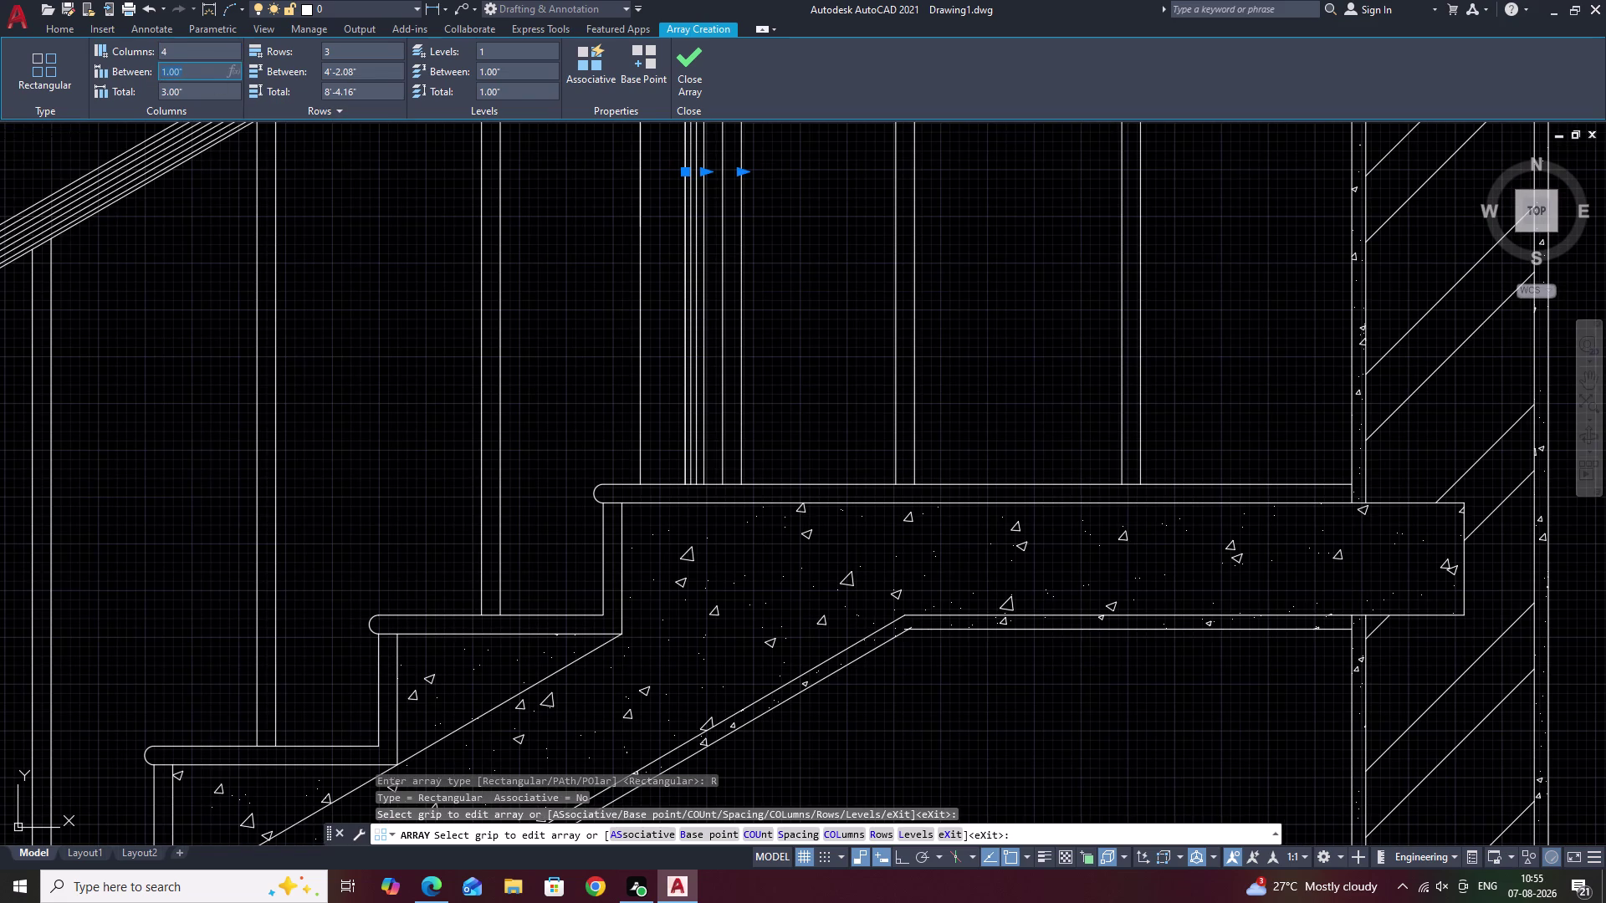
Change the baluster array to a 0.3 column spacing with nine columns.
key(BackSpace)
text(.3)
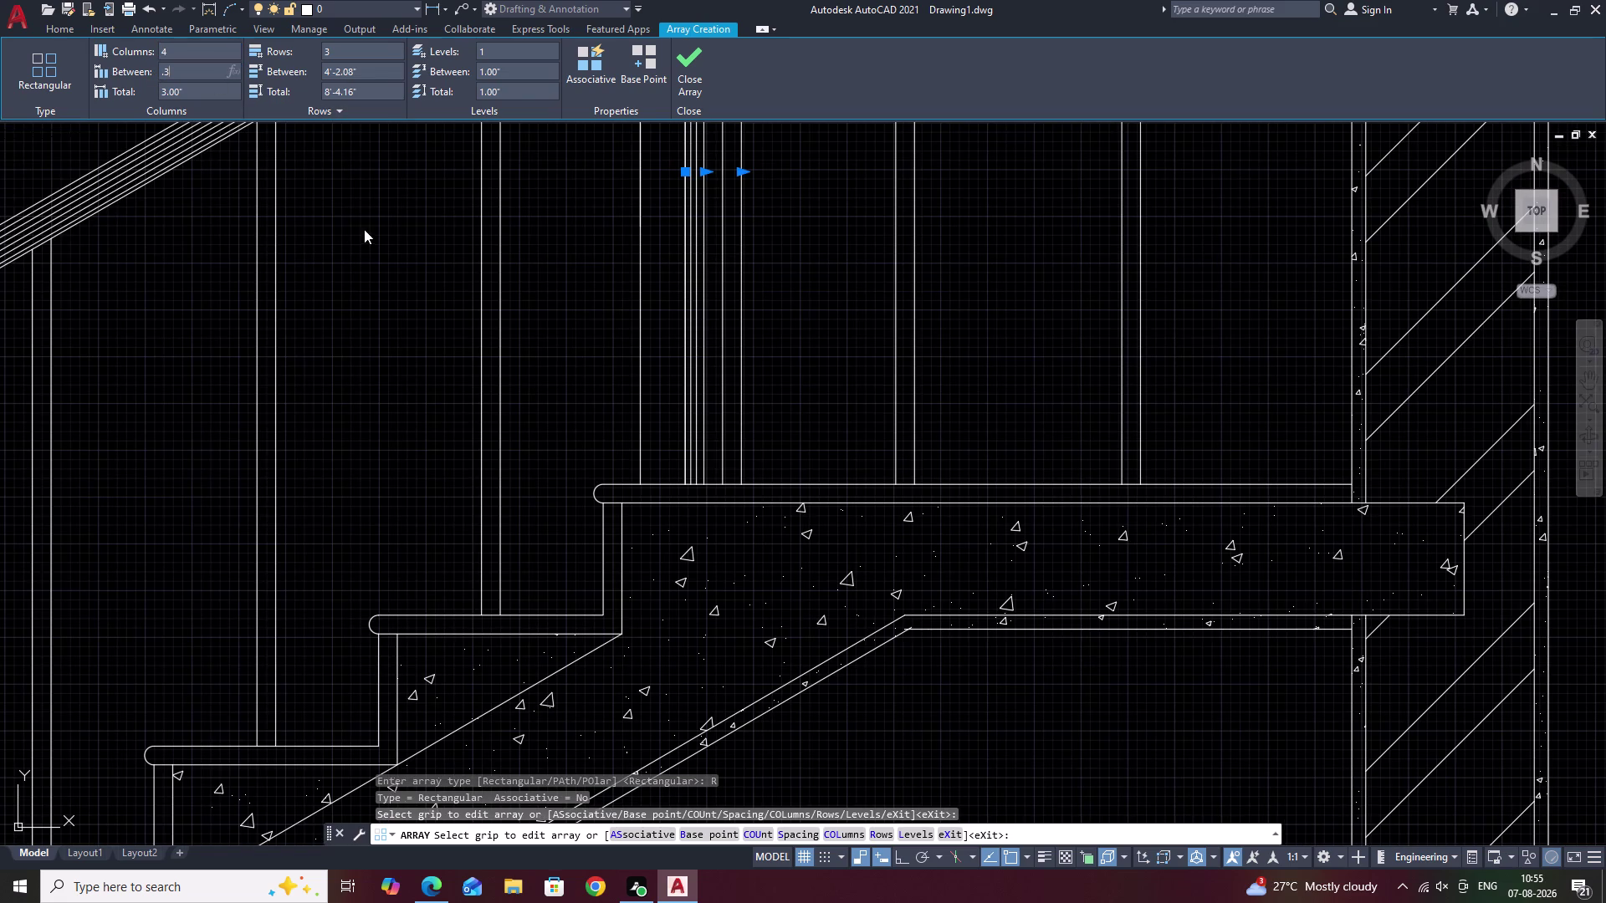
click(364, 230)
middle_drag(782, 234, 840, 331)
scroll(up, 3)
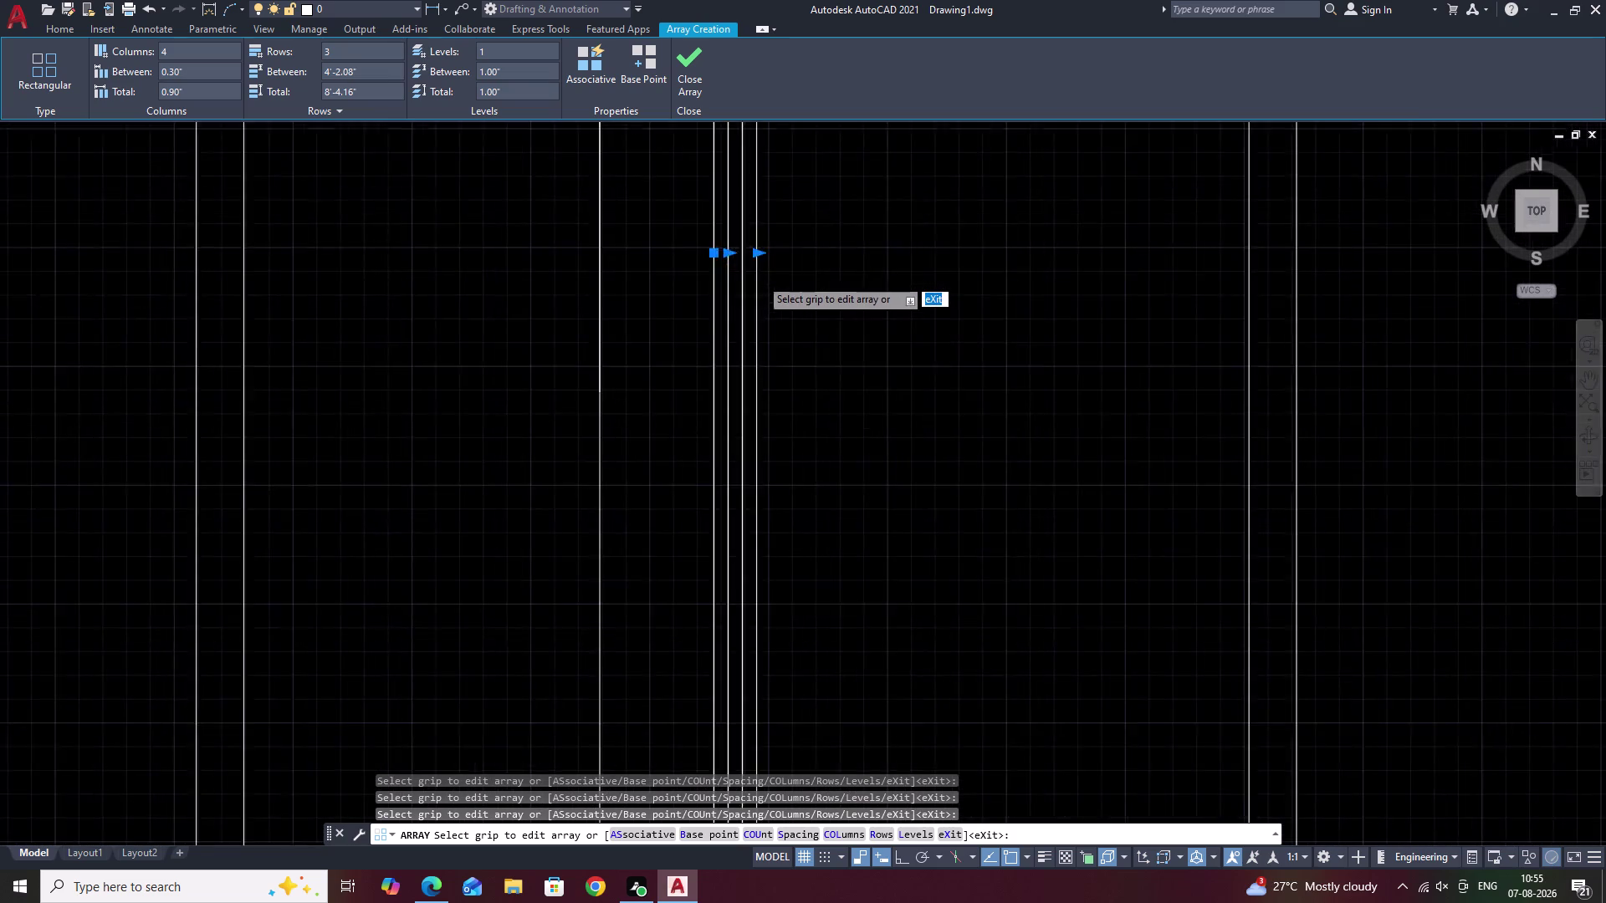
click(753, 238)
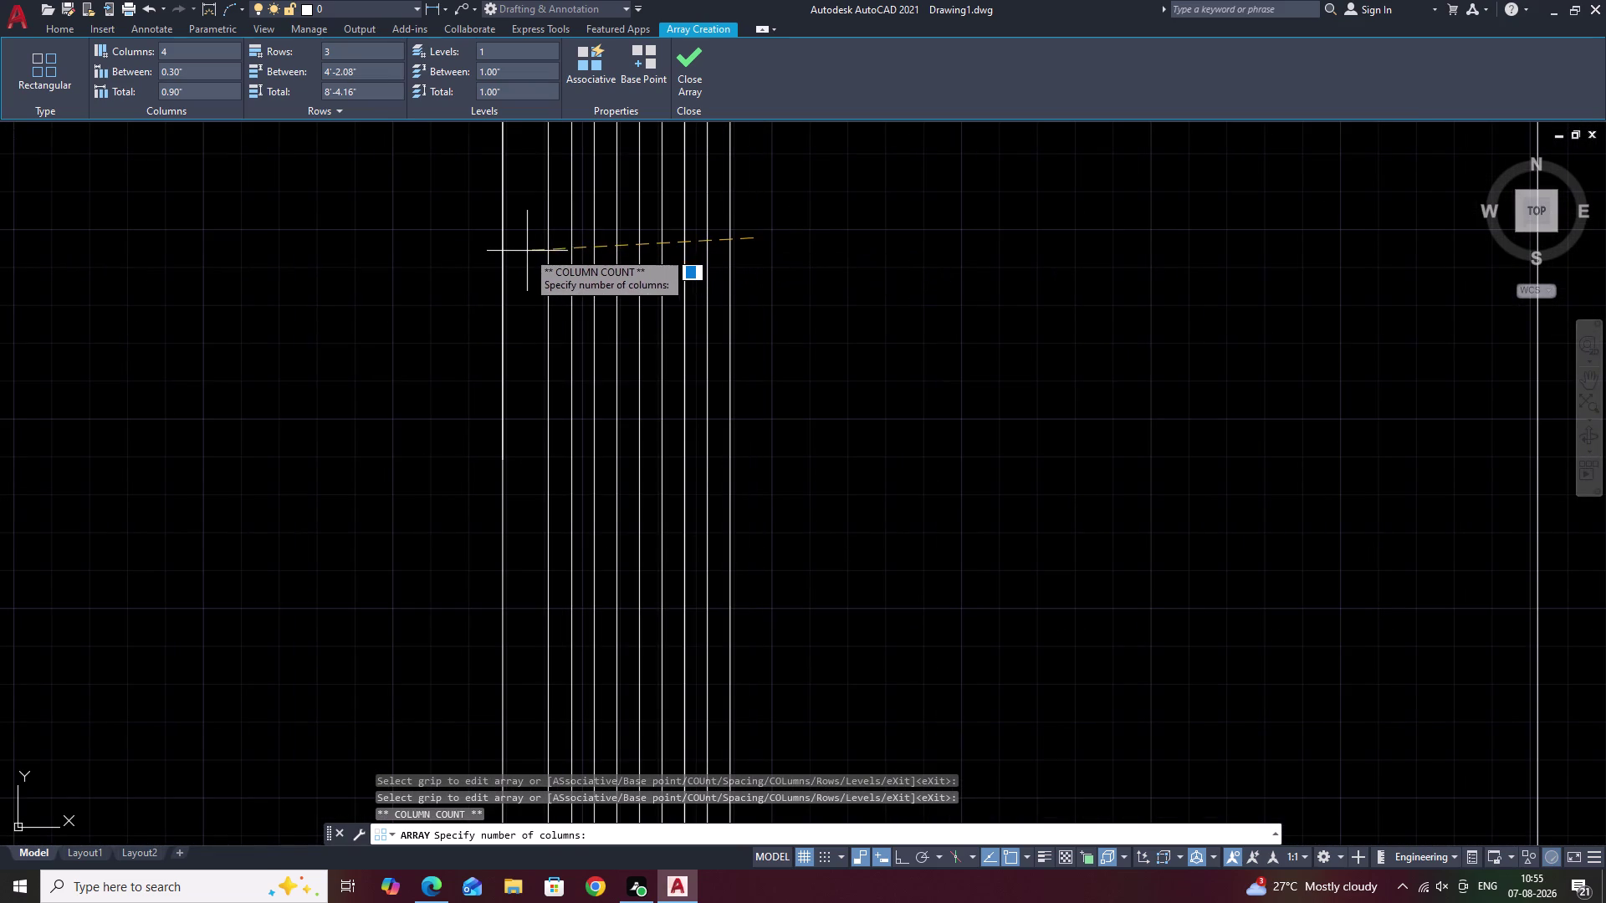
click(502, 251)
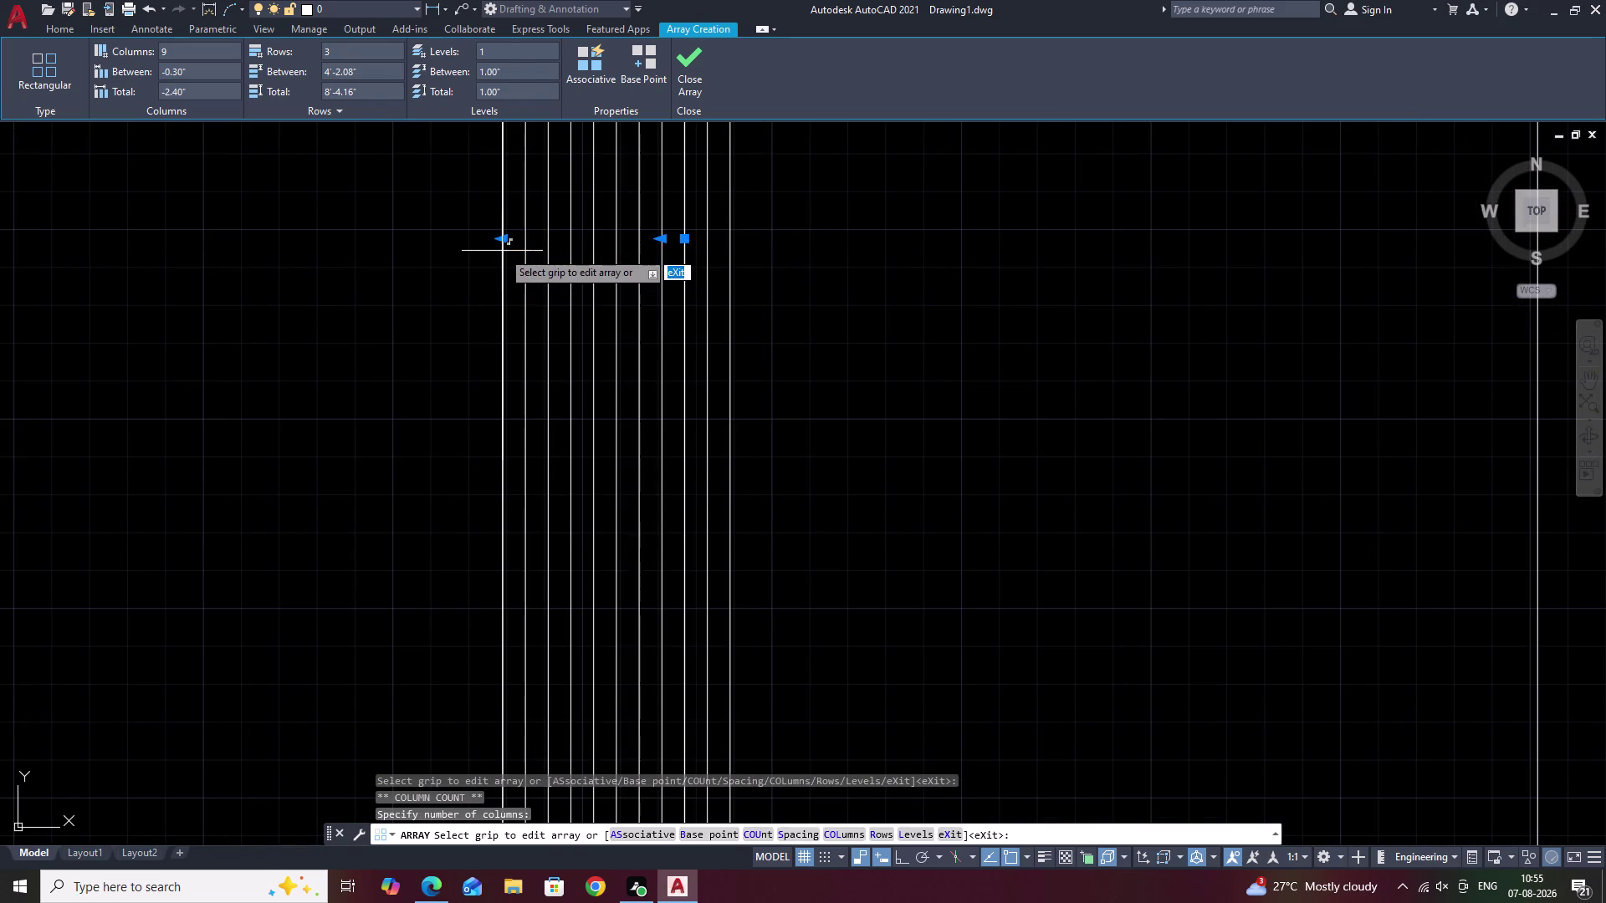
key(Escape)
Erase the stray vertical lines above the staircase with E.
scroll(down, 3)
middle_drag(864, 334, 891, 401)
middle_drag(919, 230, 917, 333)
drag(918, 212, 851, 333)
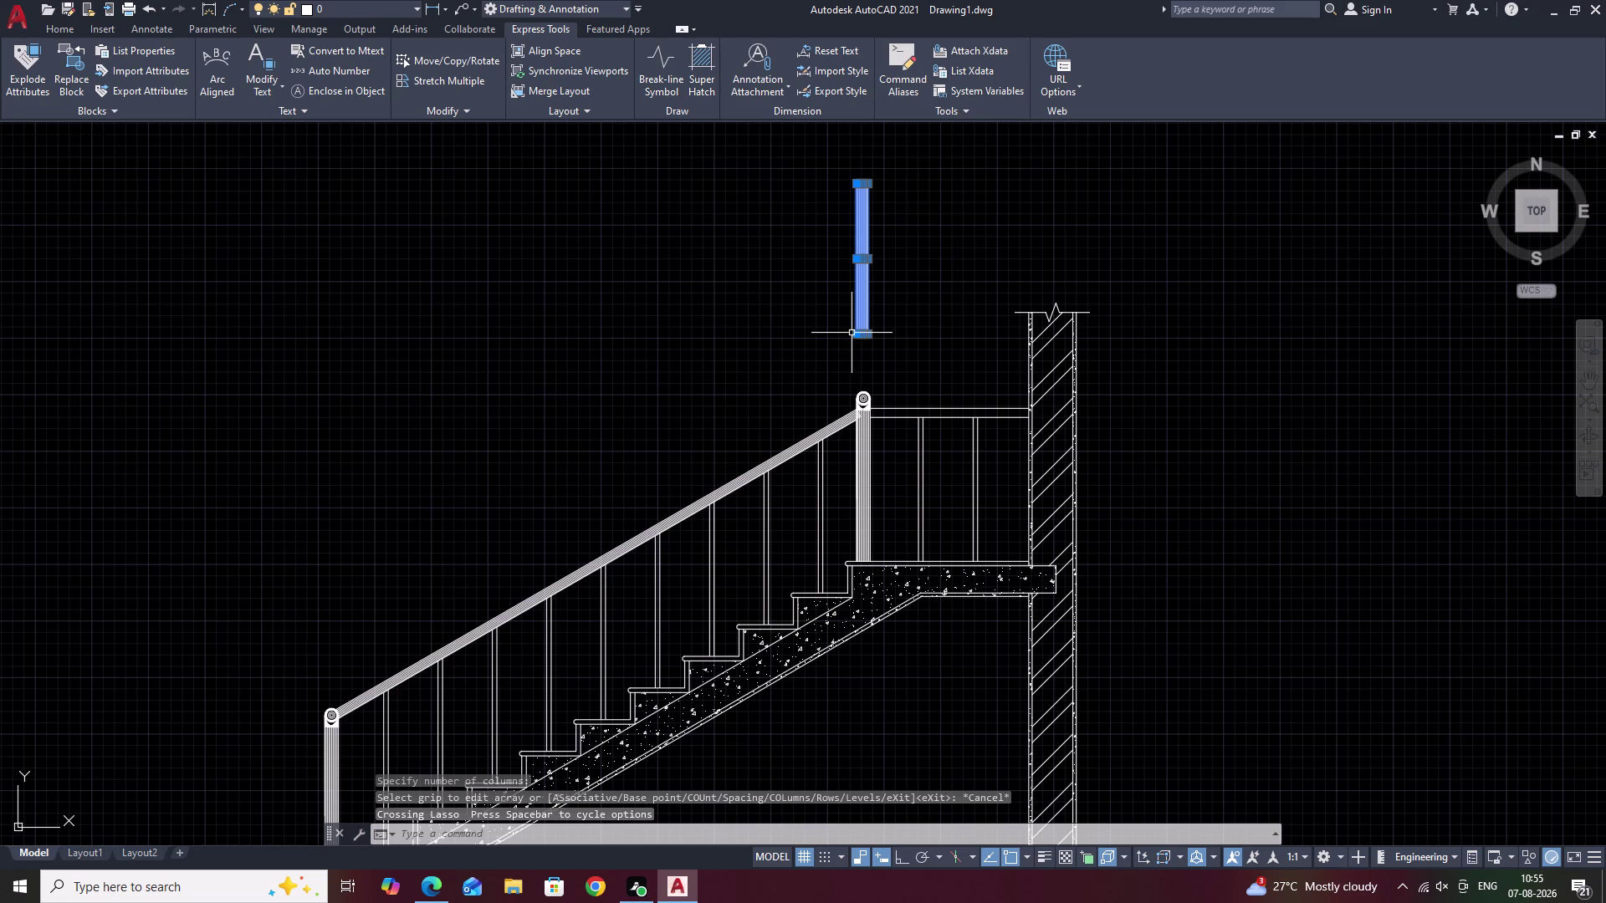
text(E)
key(space)
middle_drag(883, 560, 971, 331)
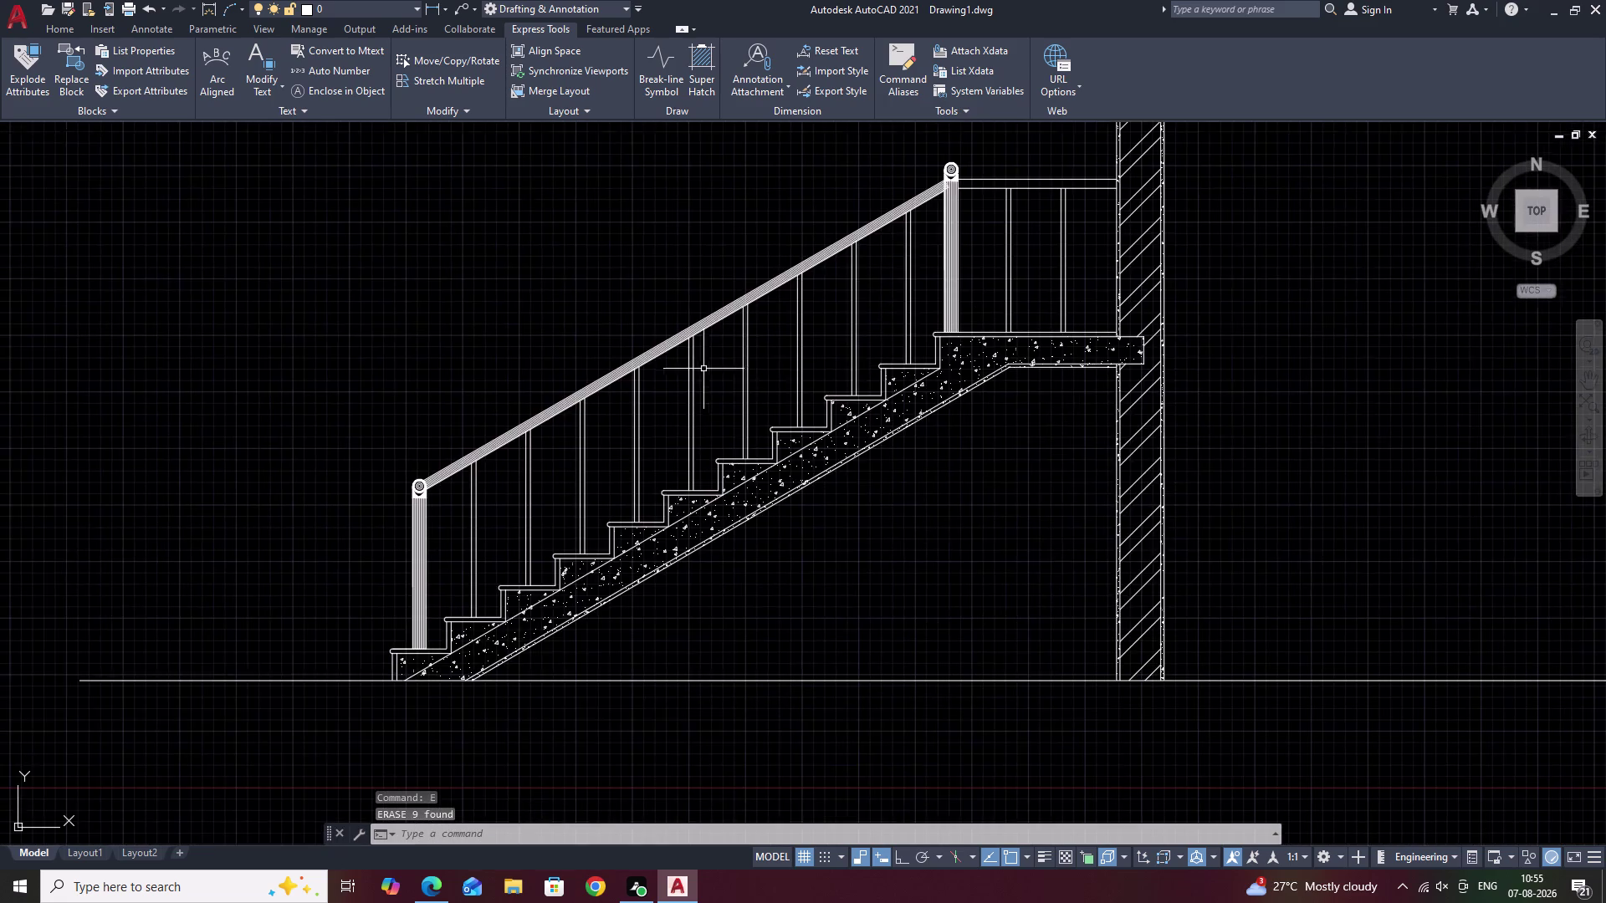
scroll(up, 3)
middle_drag(734, 401, 955, 278)
middle_drag(660, 426, 871, 320)
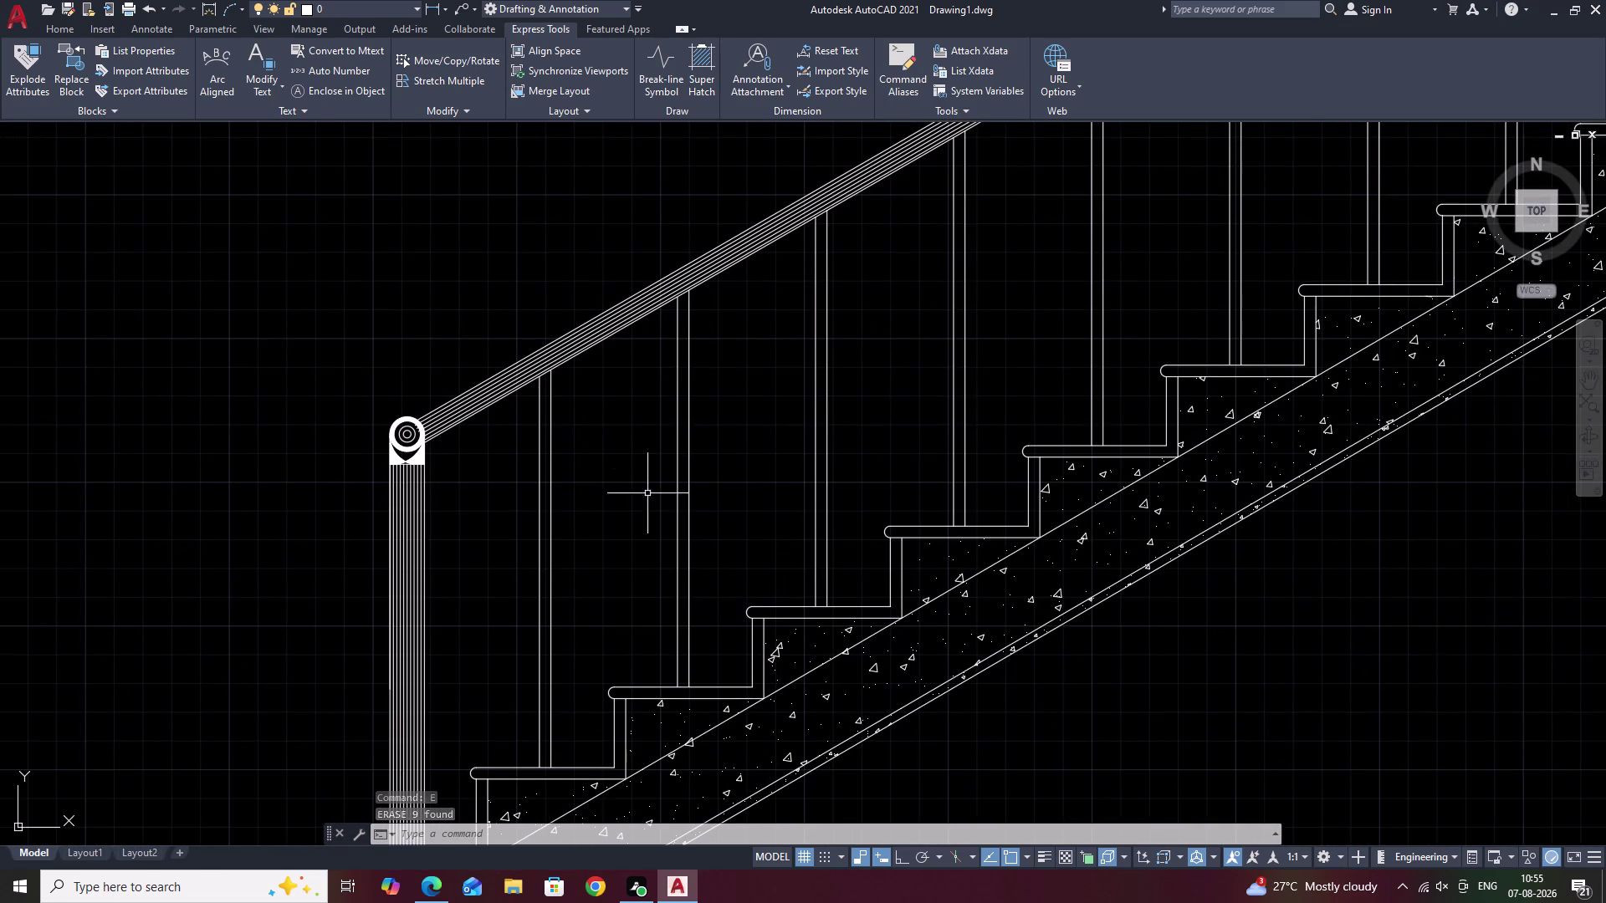
middle_drag(647, 494, 761, 430)
scroll(down, 3)
middle_drag(1030, 582, 821, 606)
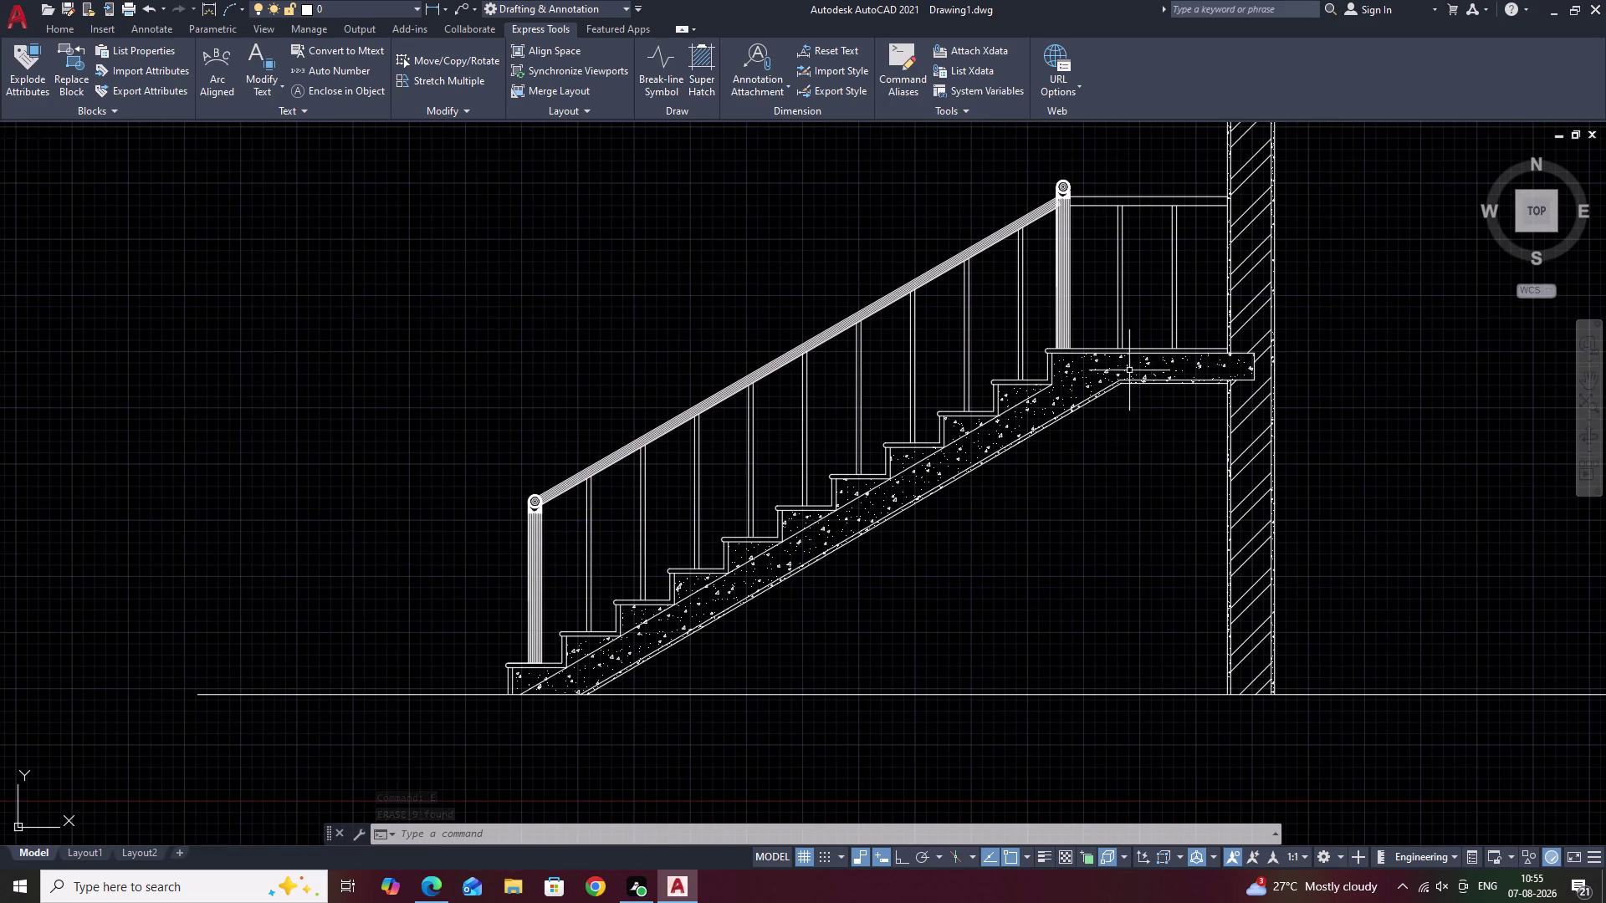
middle_drag(1068, 497, 1057, 587)
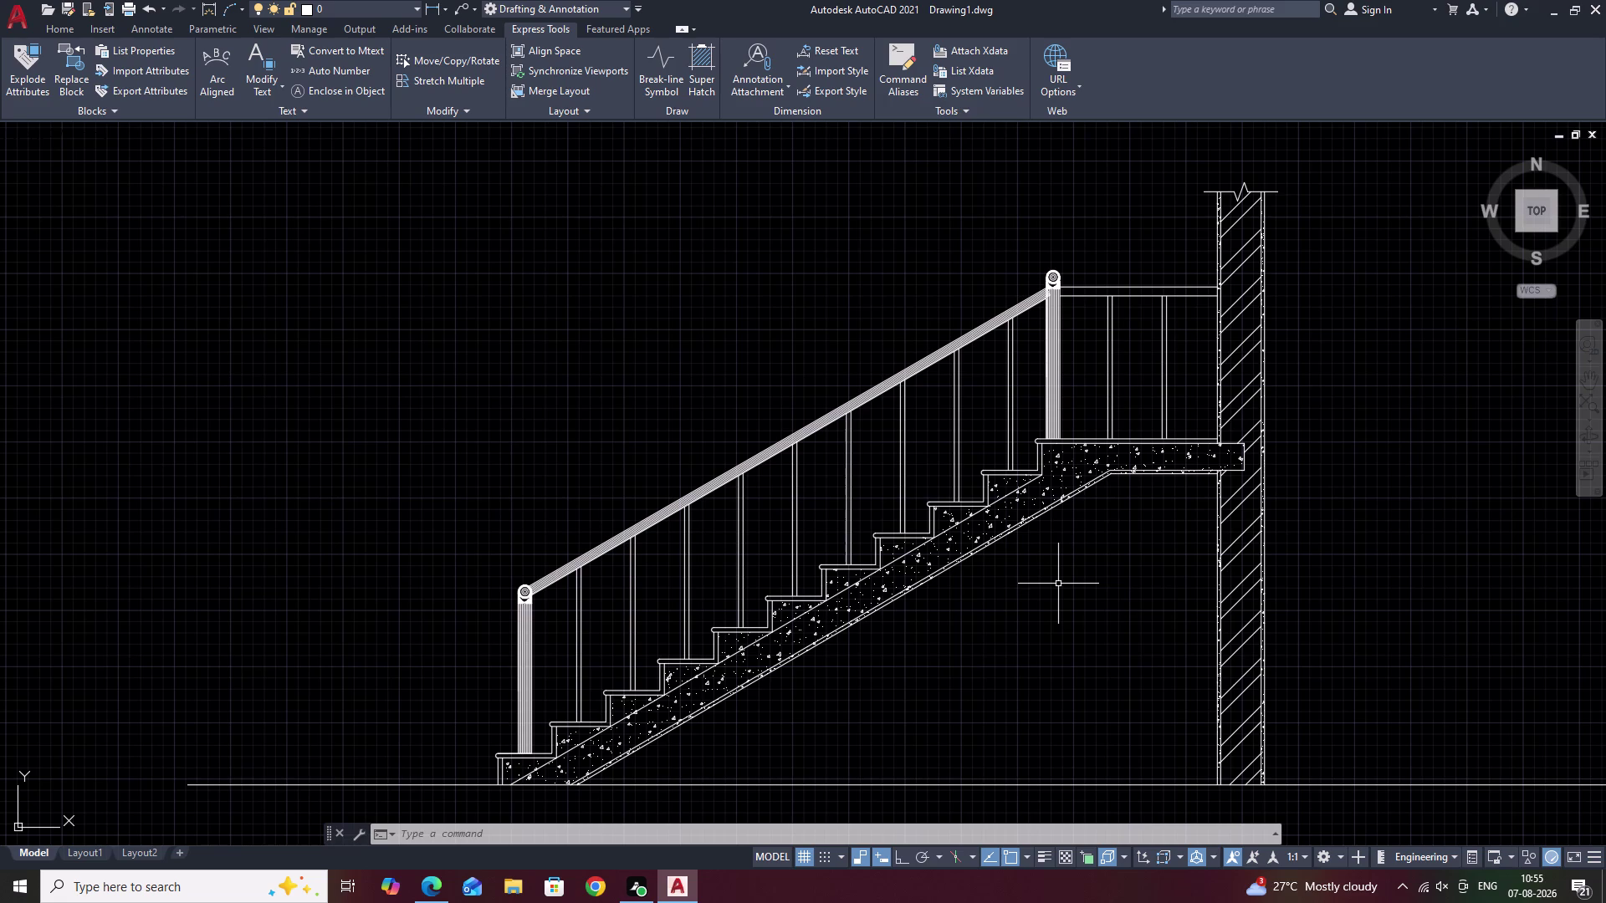
middle_drag(895, 667, 897, 631)
middle_drag(836, 515, 873, 477)
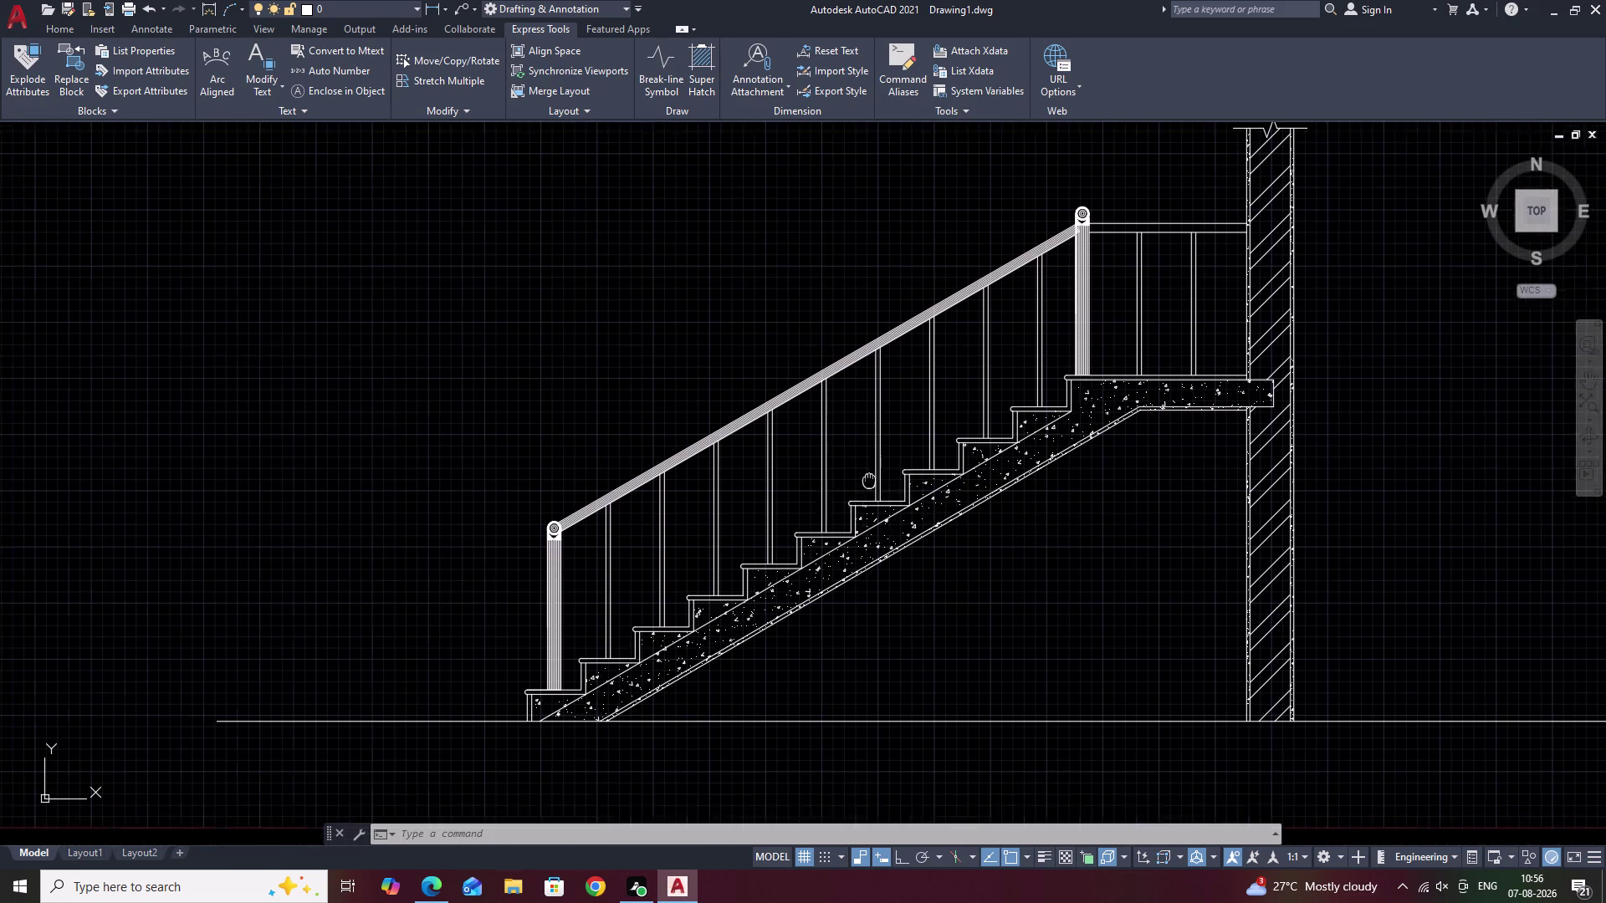
middle_drag(872, 477, 899, 445)
Start a multiline text label, then cancel it before placing.
text(T)
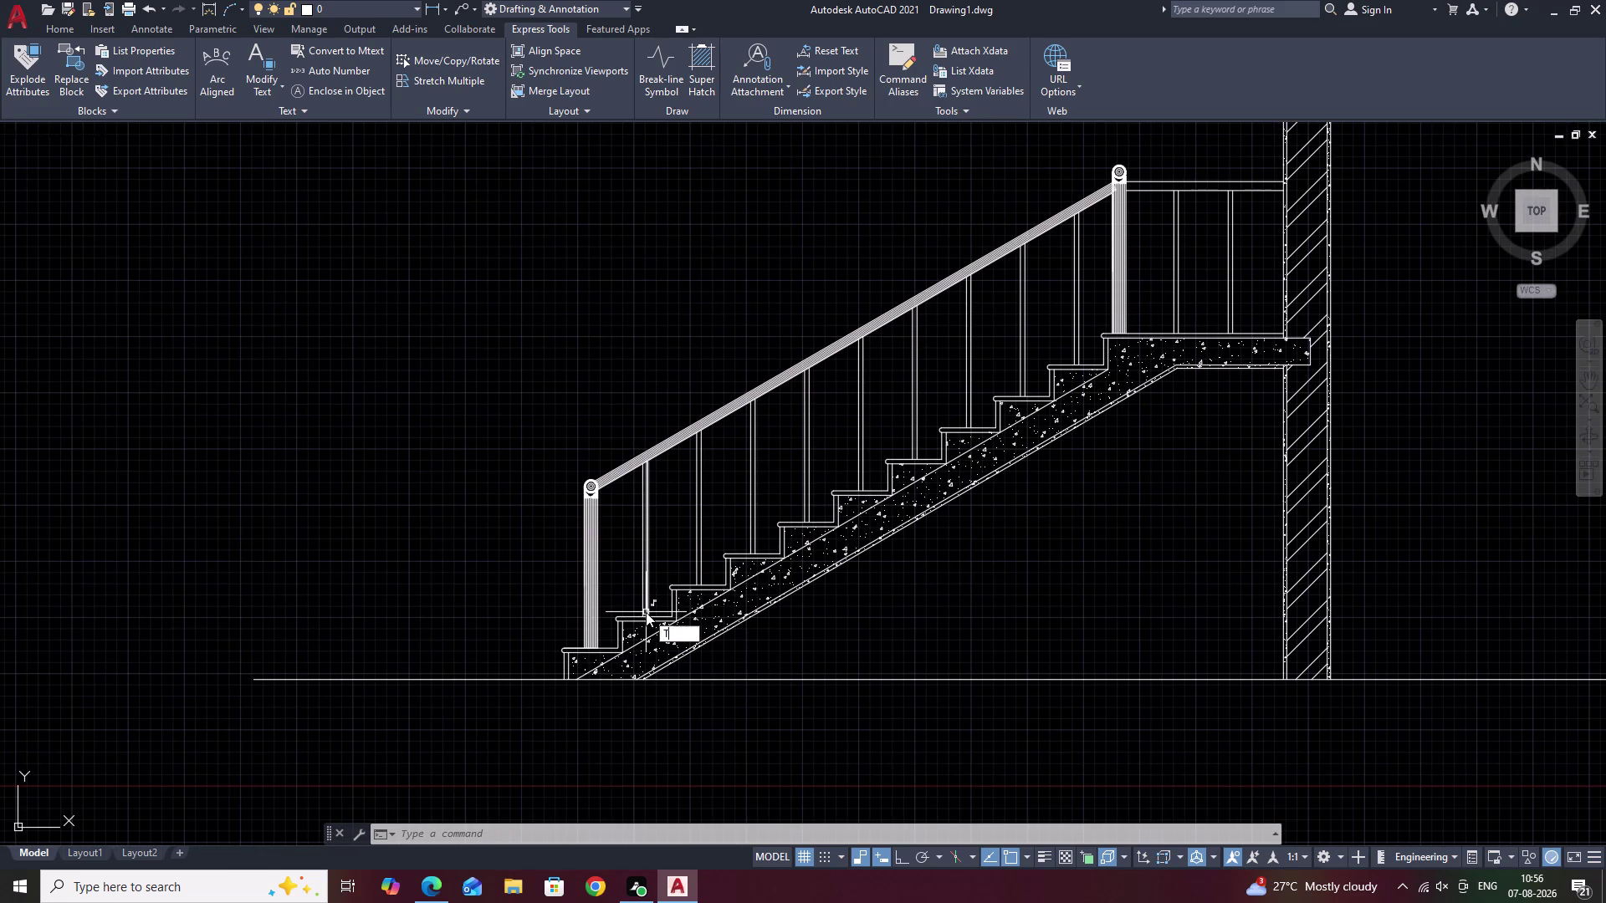
key(space)
click(334, 495)
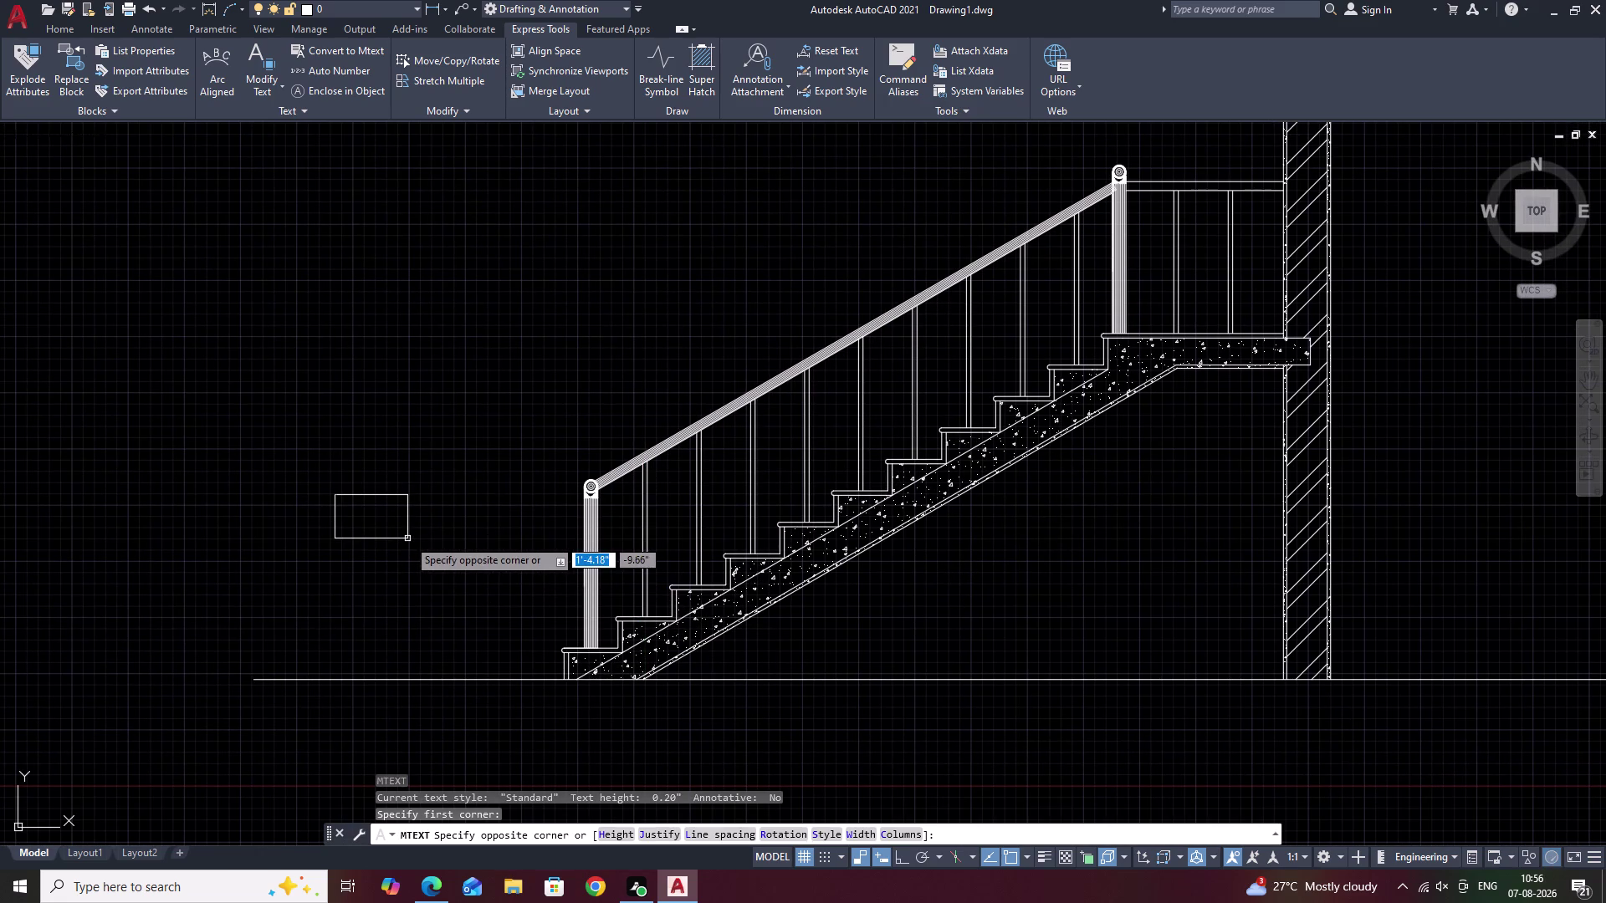
key(Escape)
Set the Standard text style height to 2 and apply it.
text(STY)
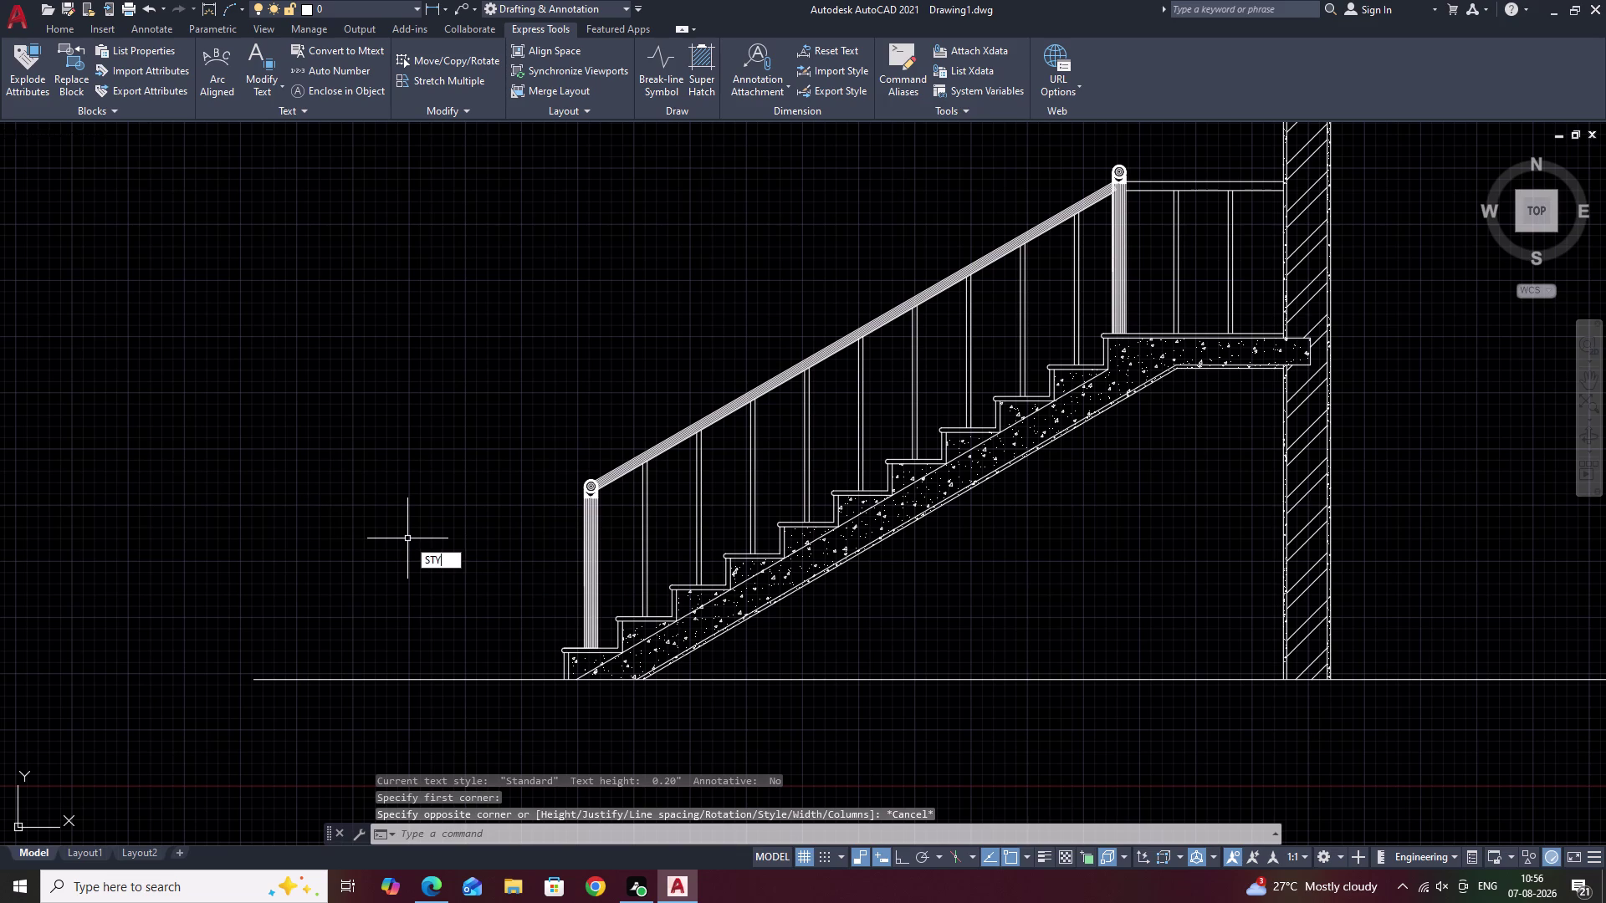
key(space)
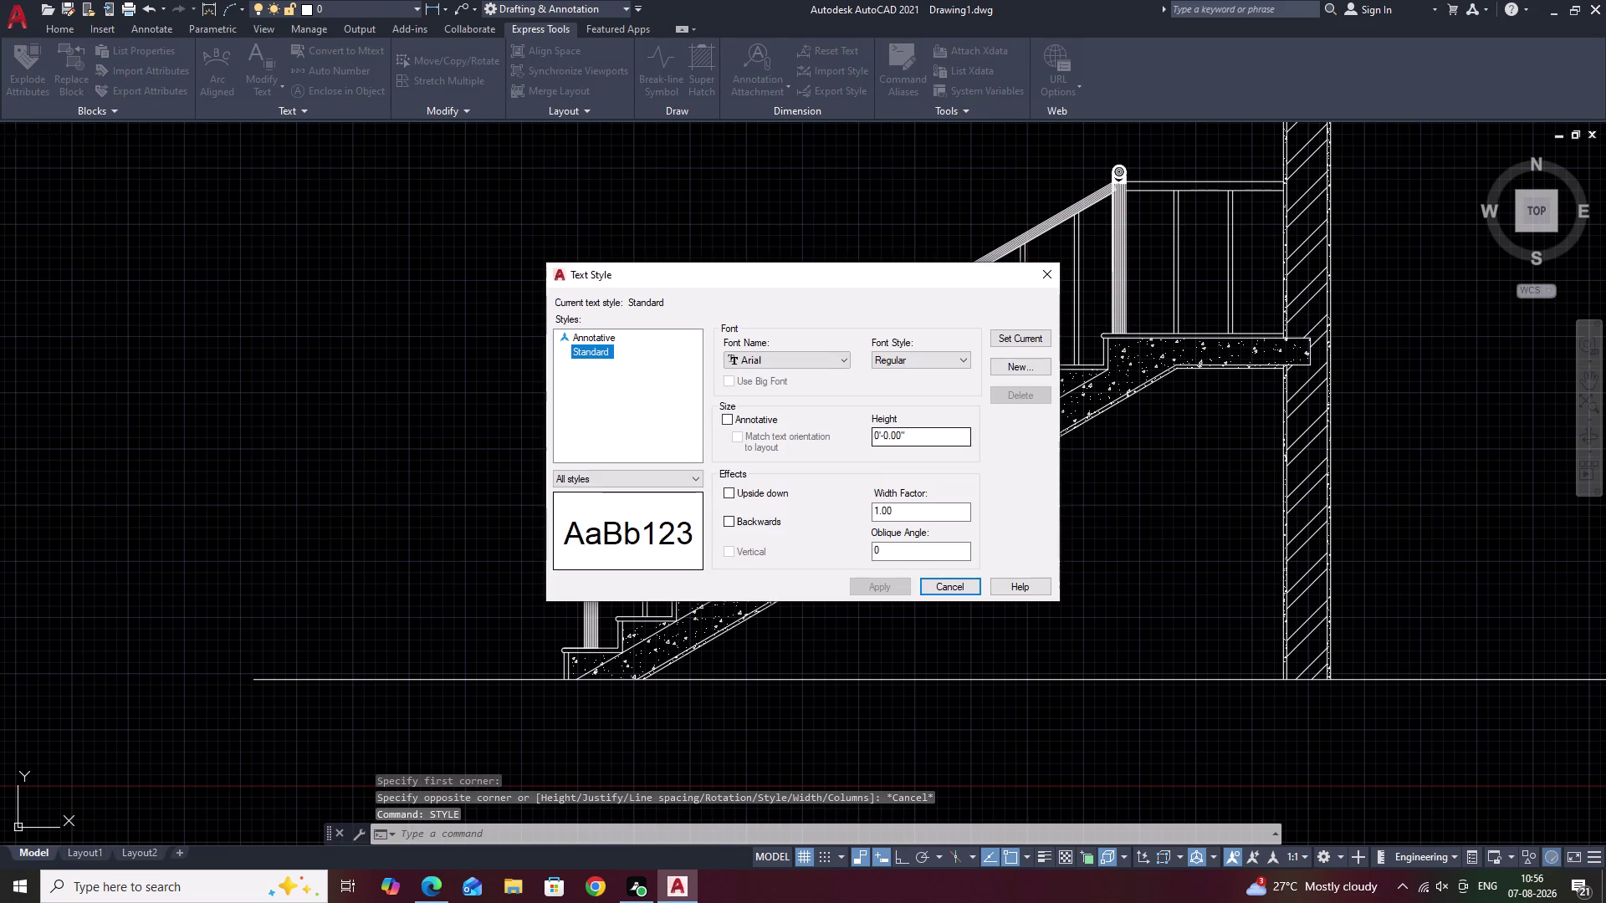
drag(911, 435, 859, 434)
click(859, 435)
key(BackSpace)
key(2)
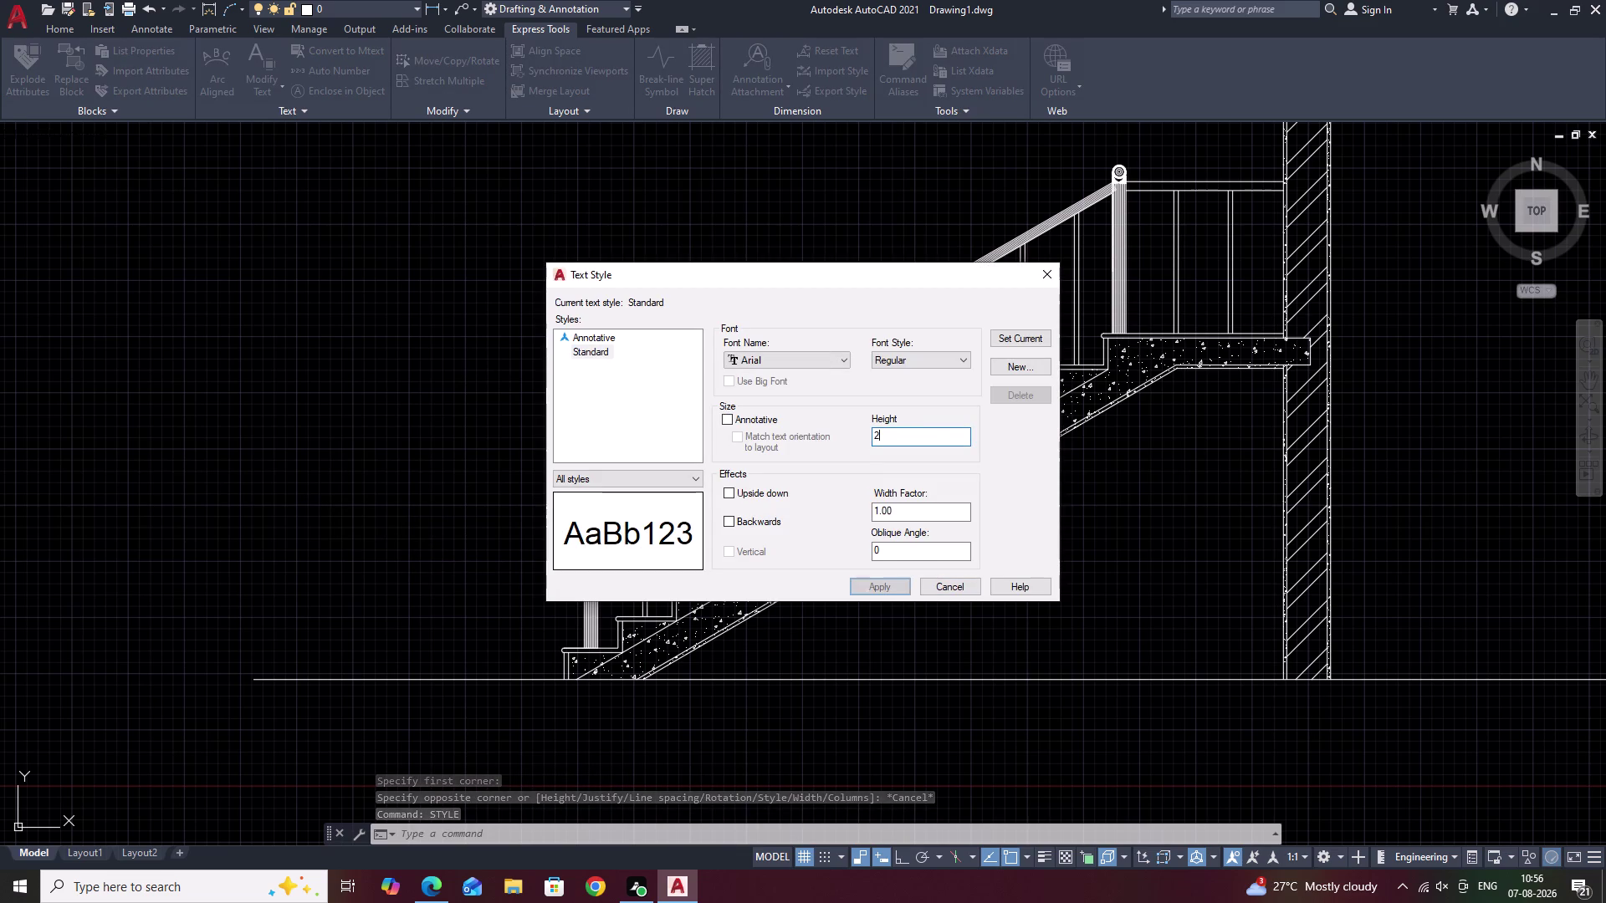
click(900, 582)
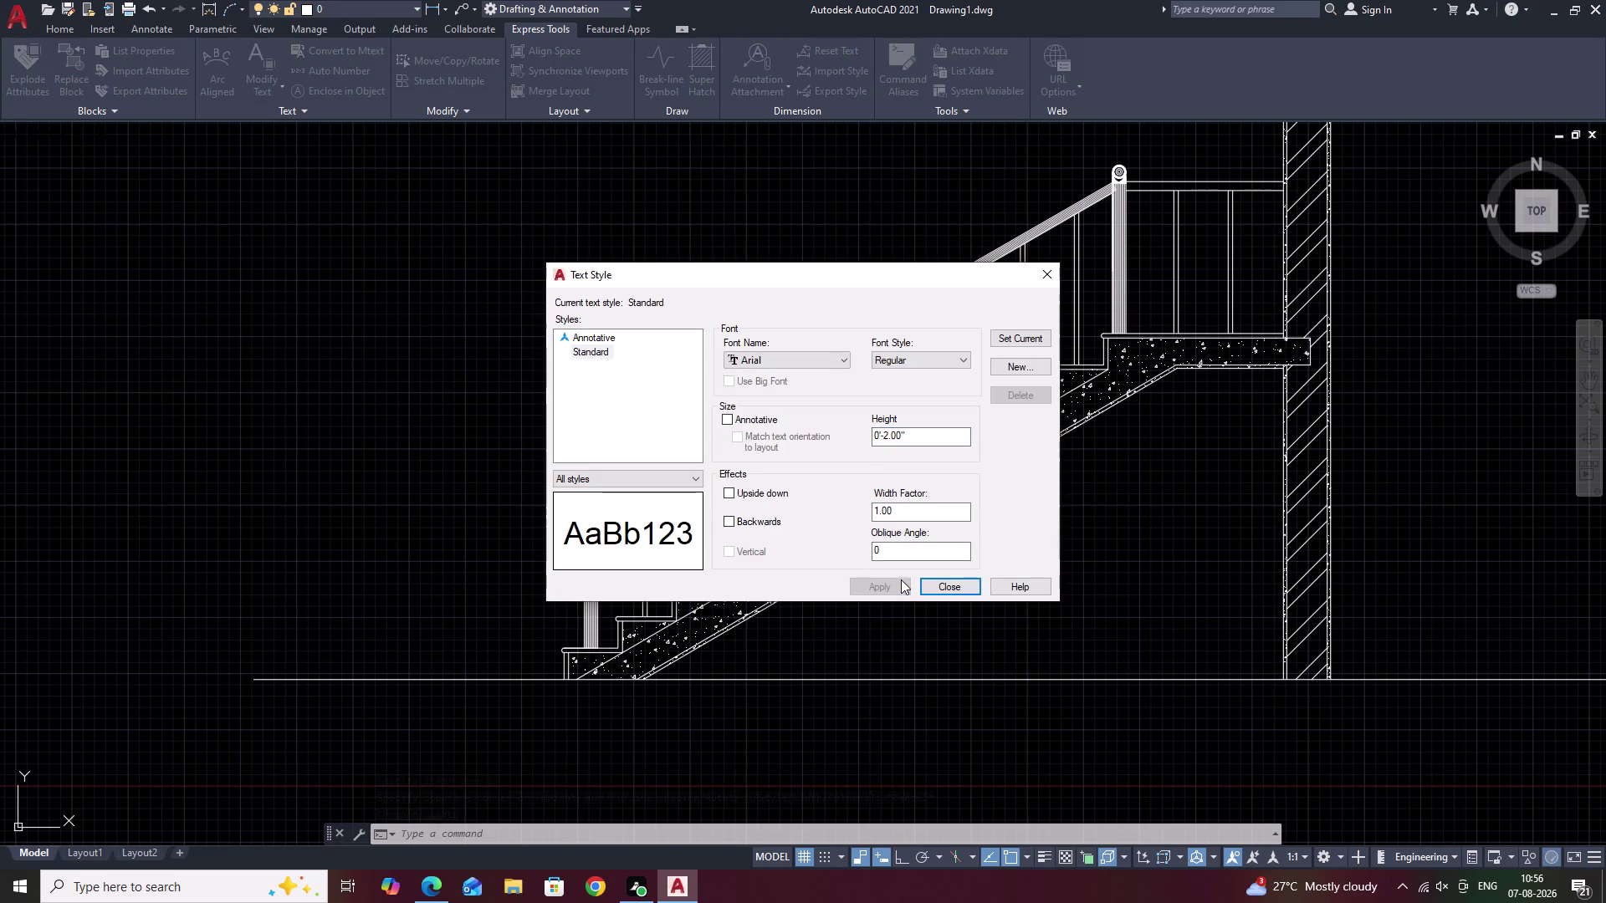
click(1045, 279)
Place a multiline text label reading '1' left of the staircase.
text(T)
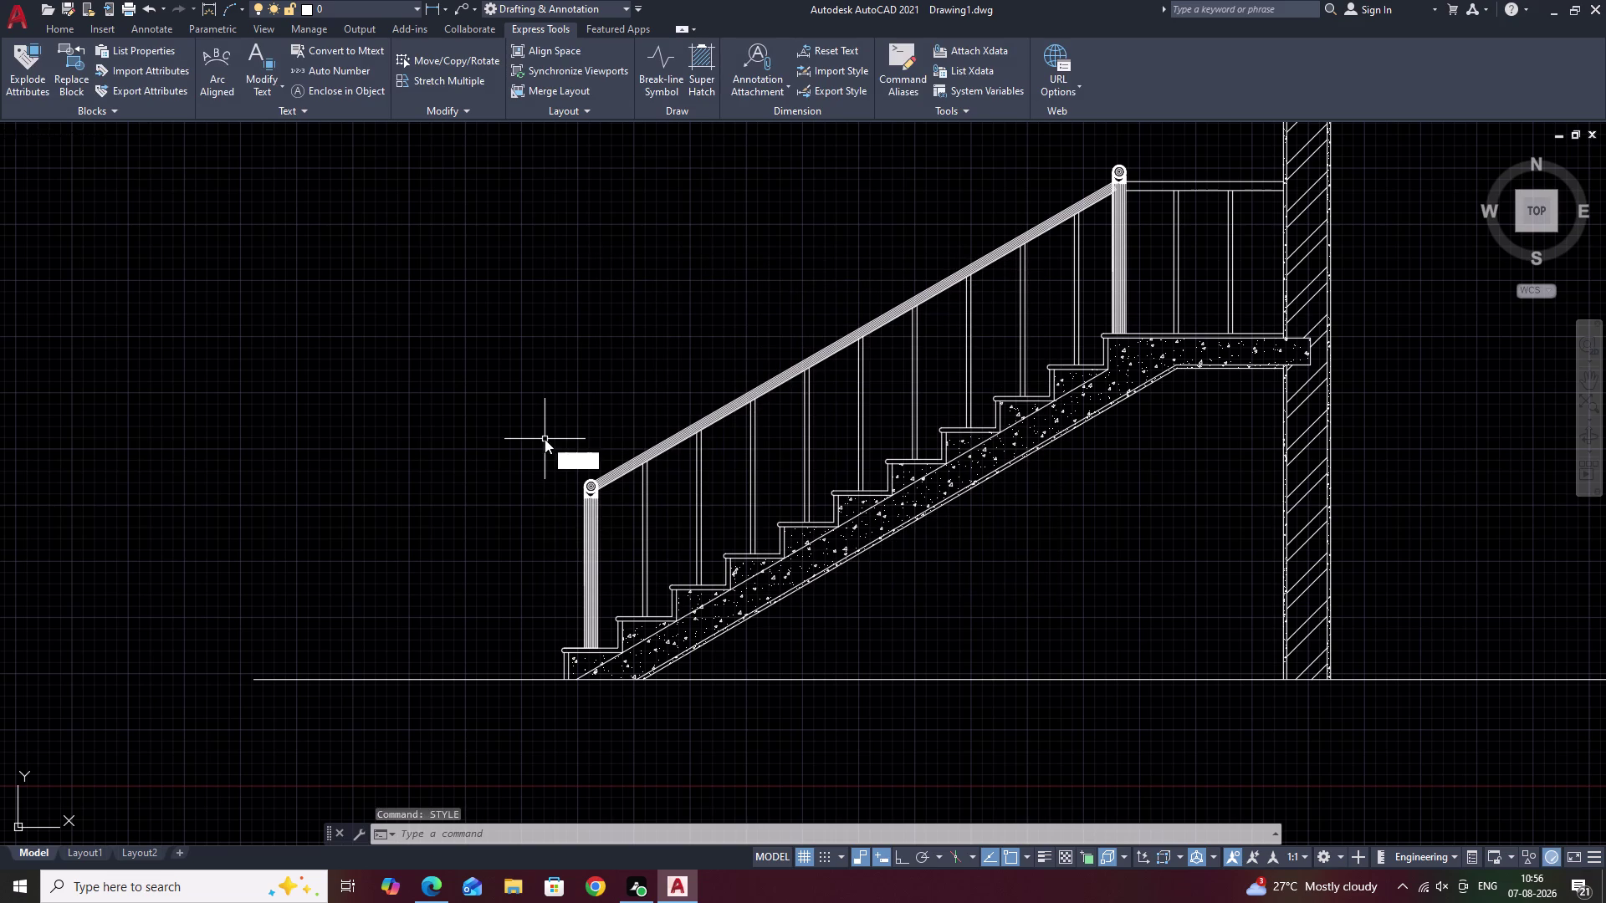
key(space)
click(367, 459)
double_click(422, 490)
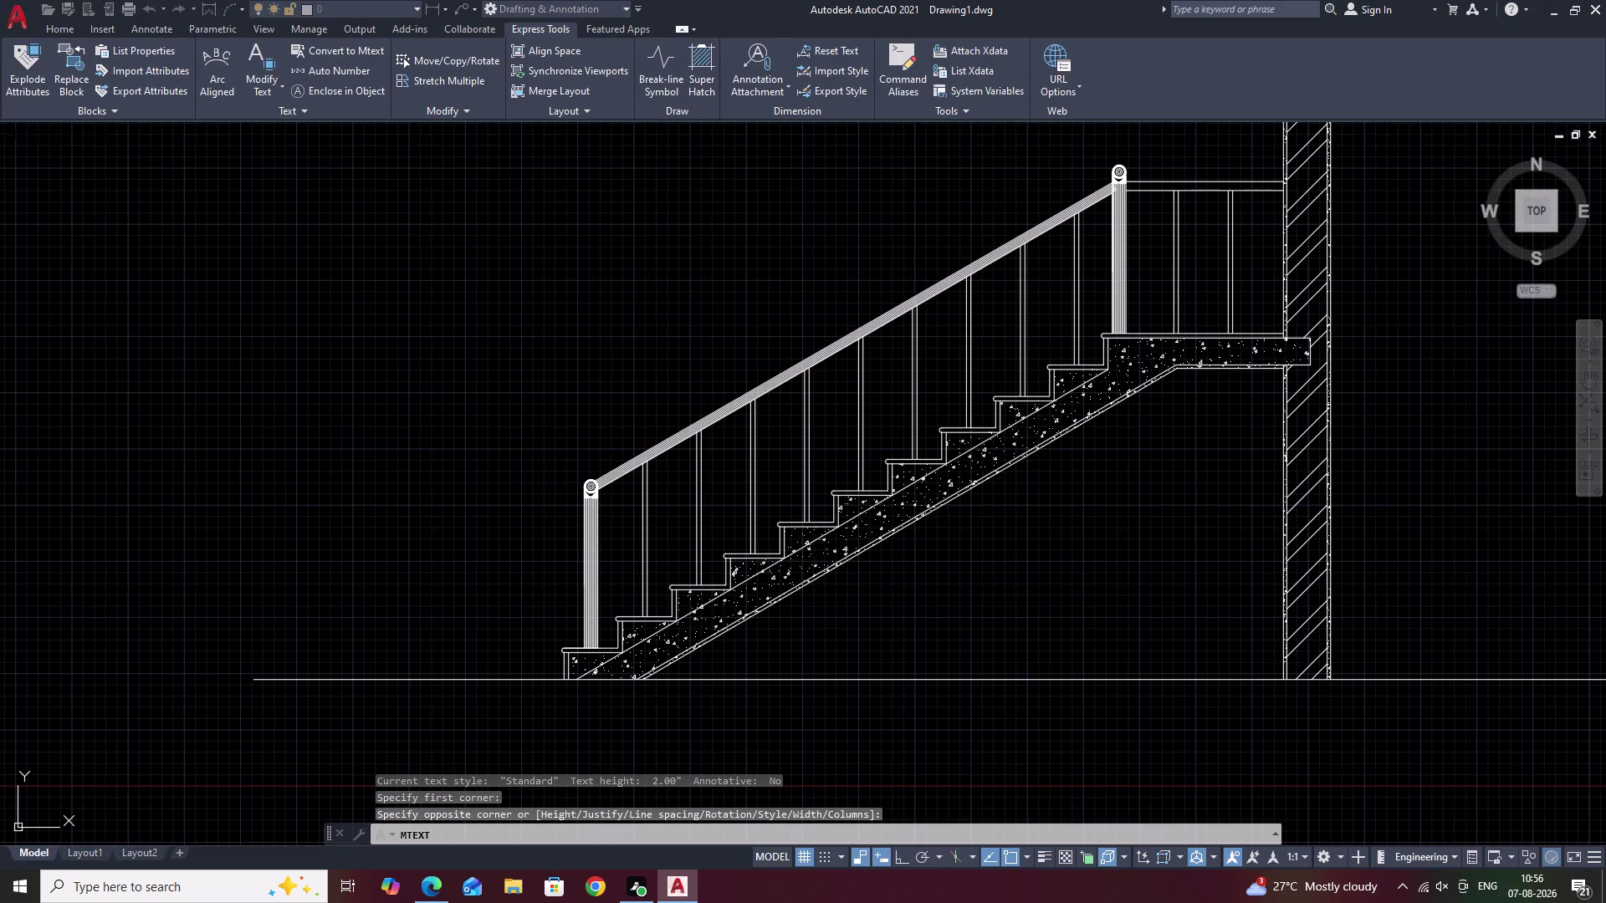
key(space)
drag(346, 421, 364, 429)
double_click(383, 438)
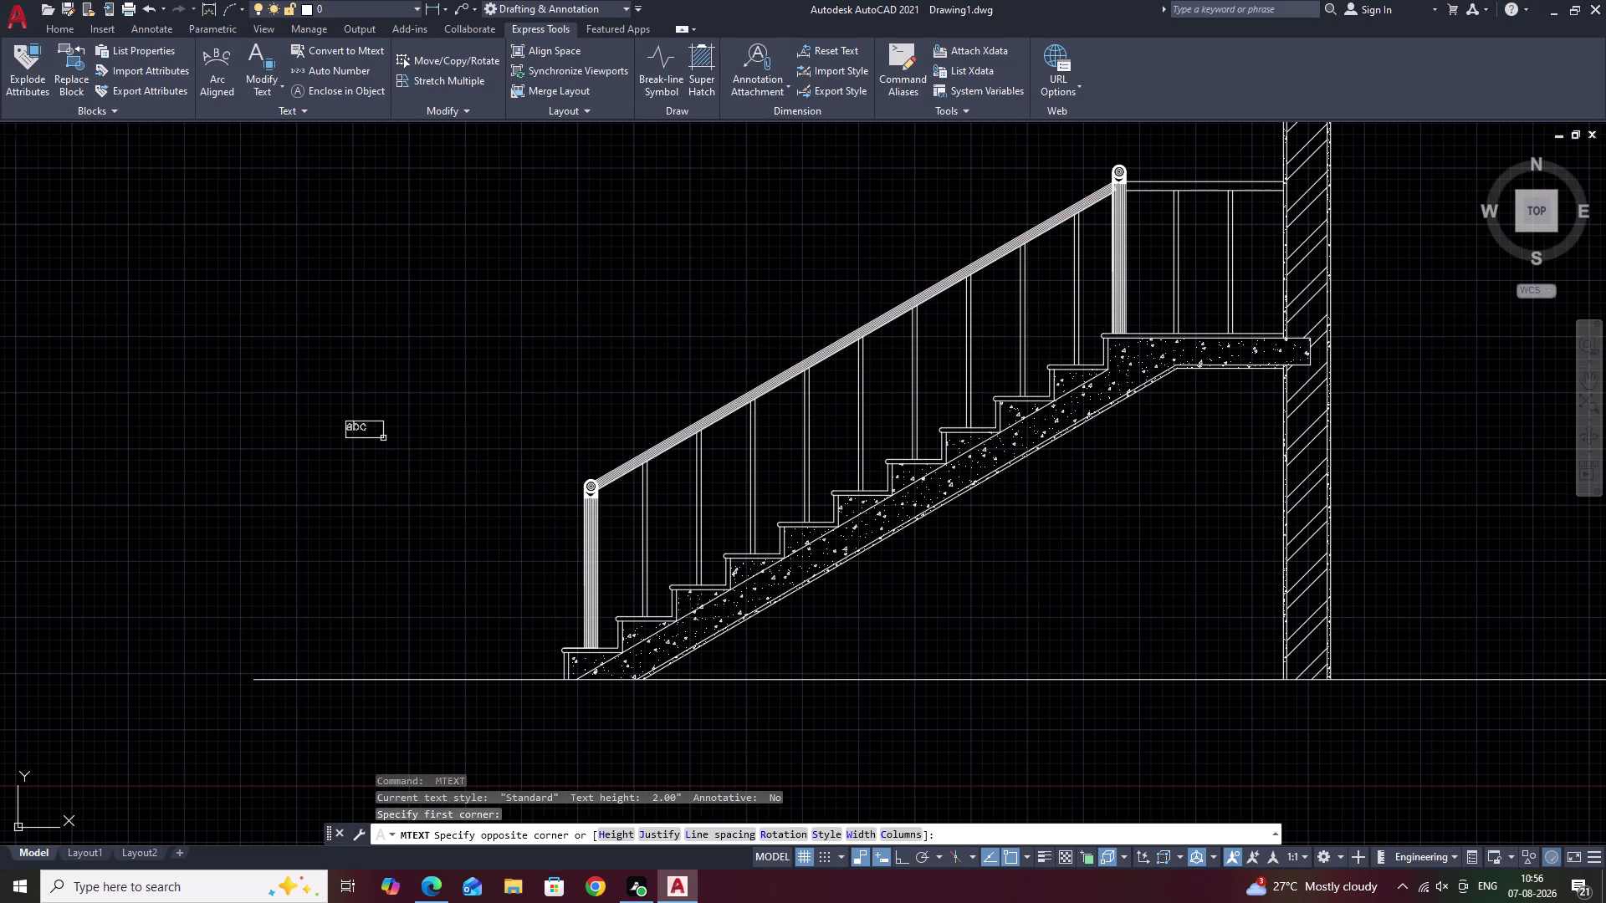
text(1)
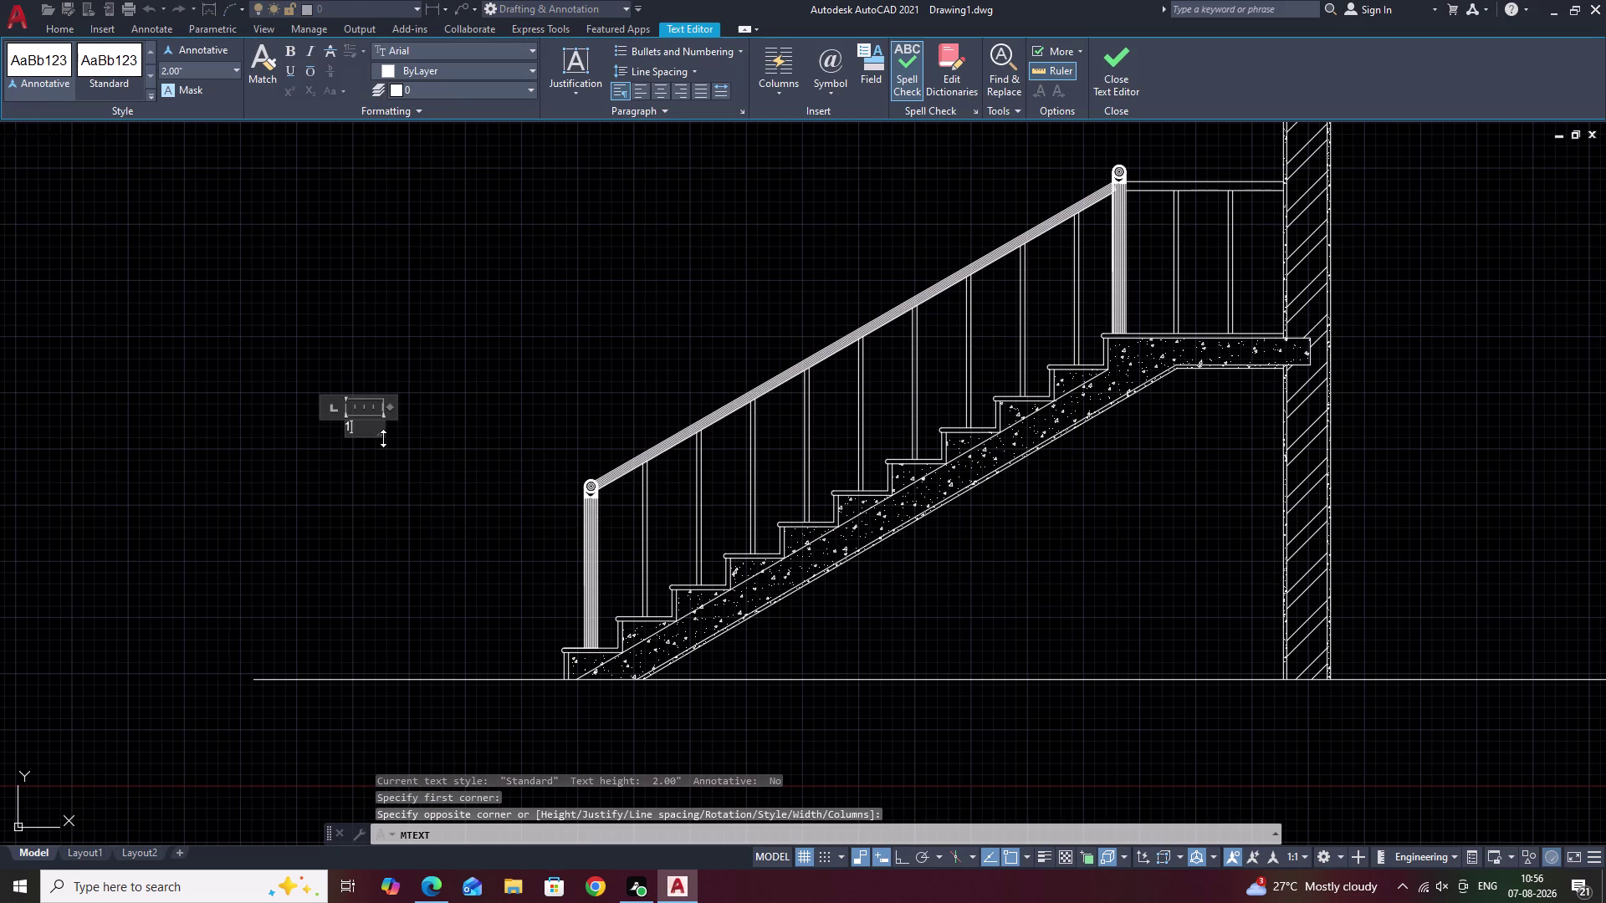
key(space)
click(658, 90)
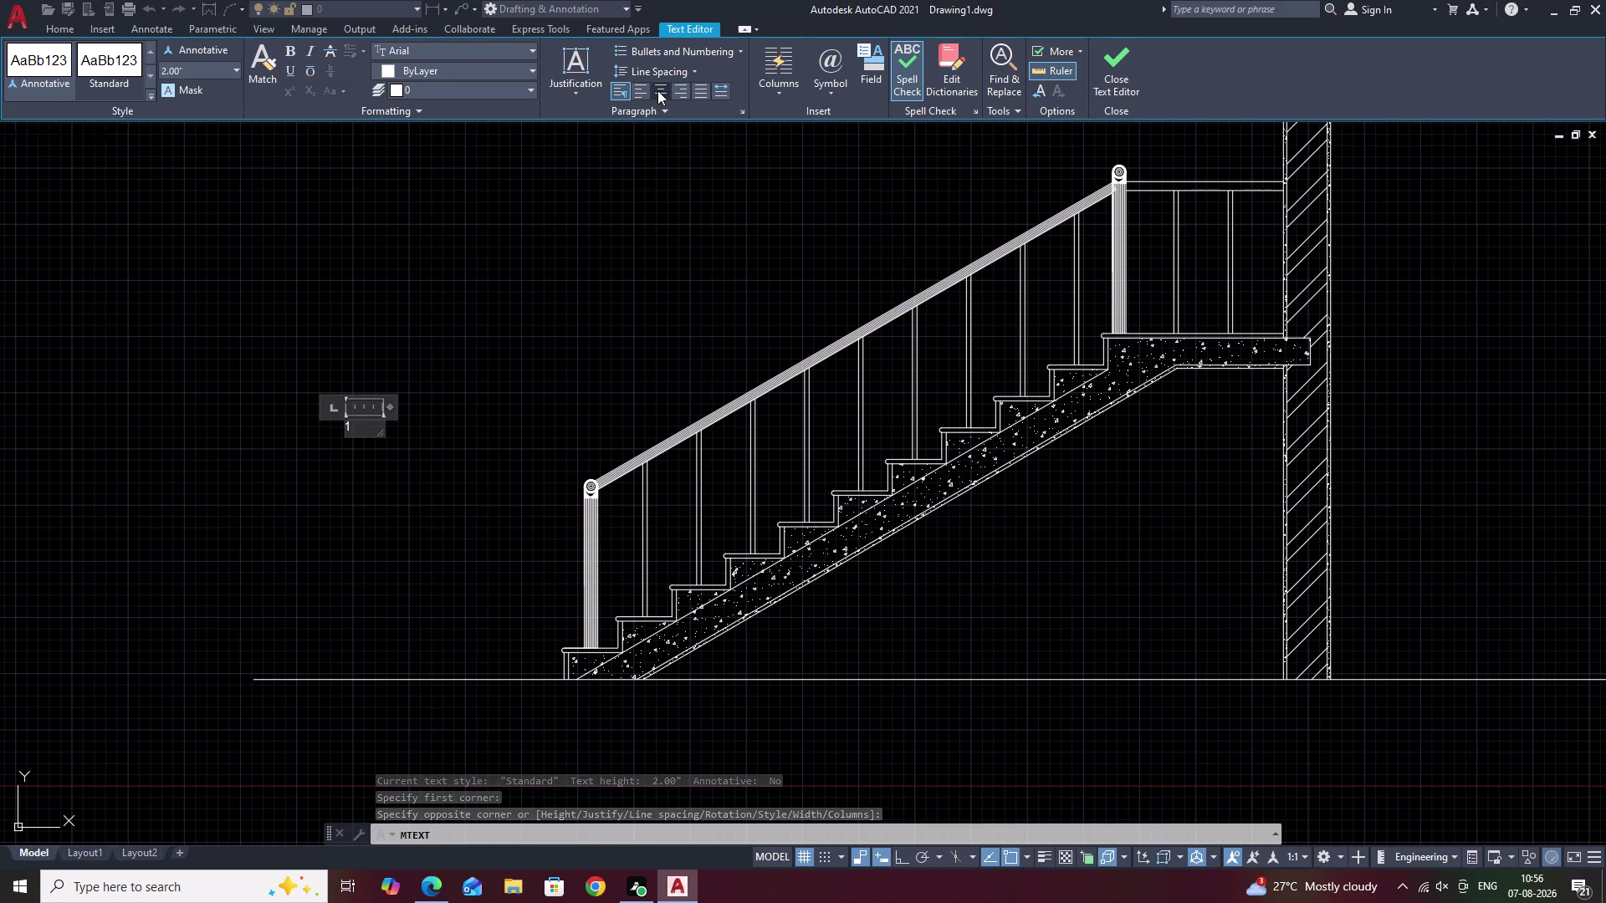
click(497, 373)
Select the '1' label and begin copying it with CO.
drag(378, 410, 364, 485)
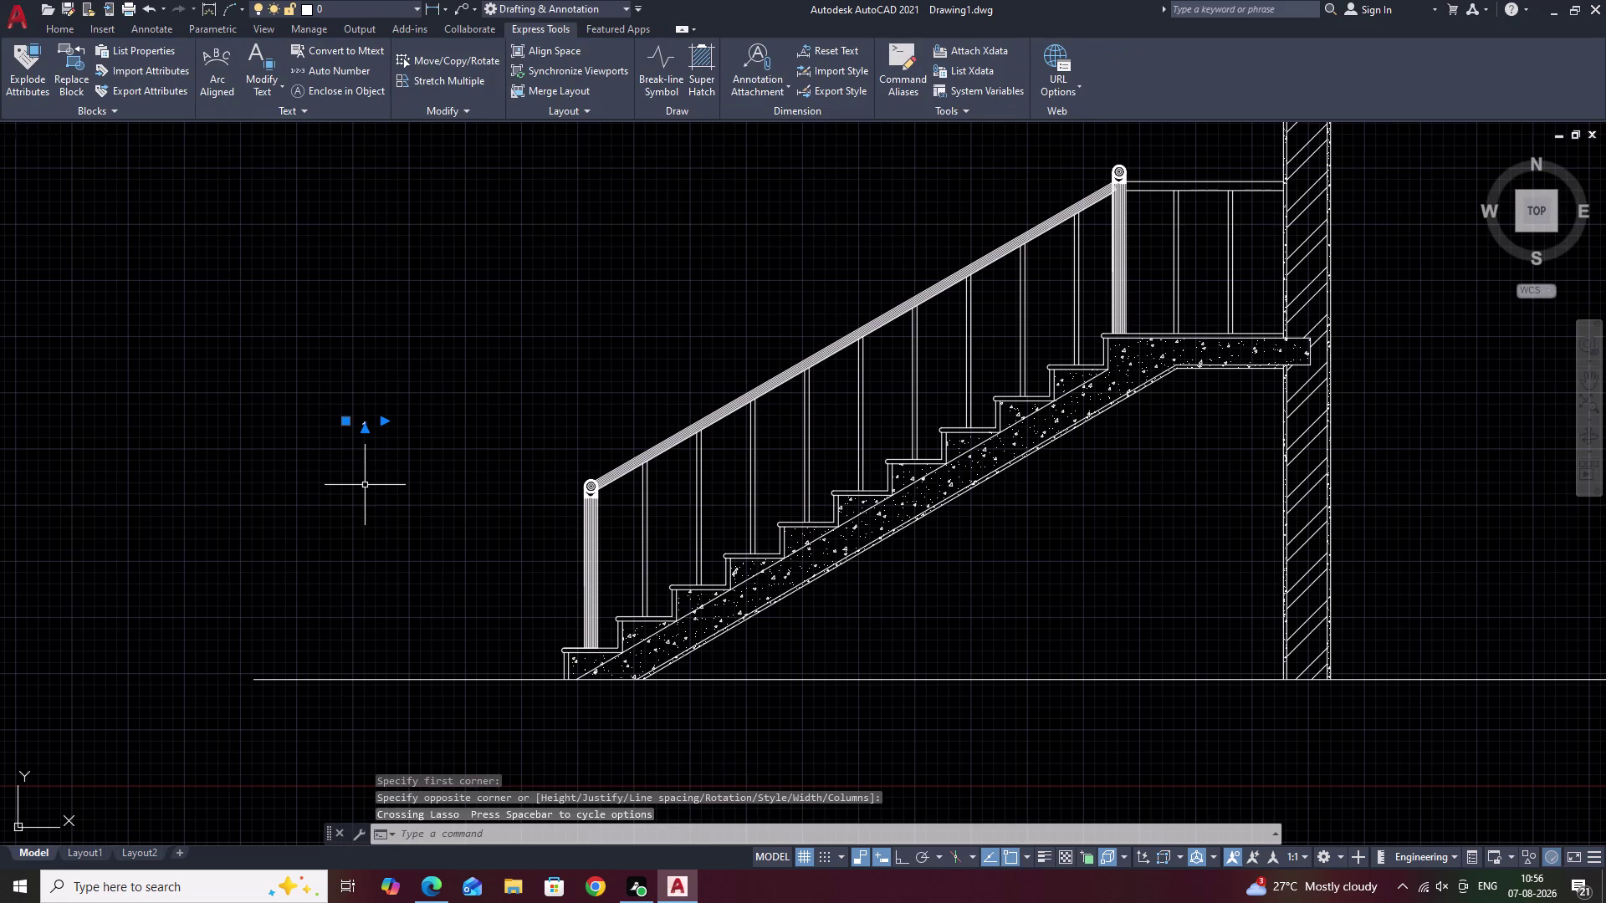
key(x)
key(BackSpace)
text(C)
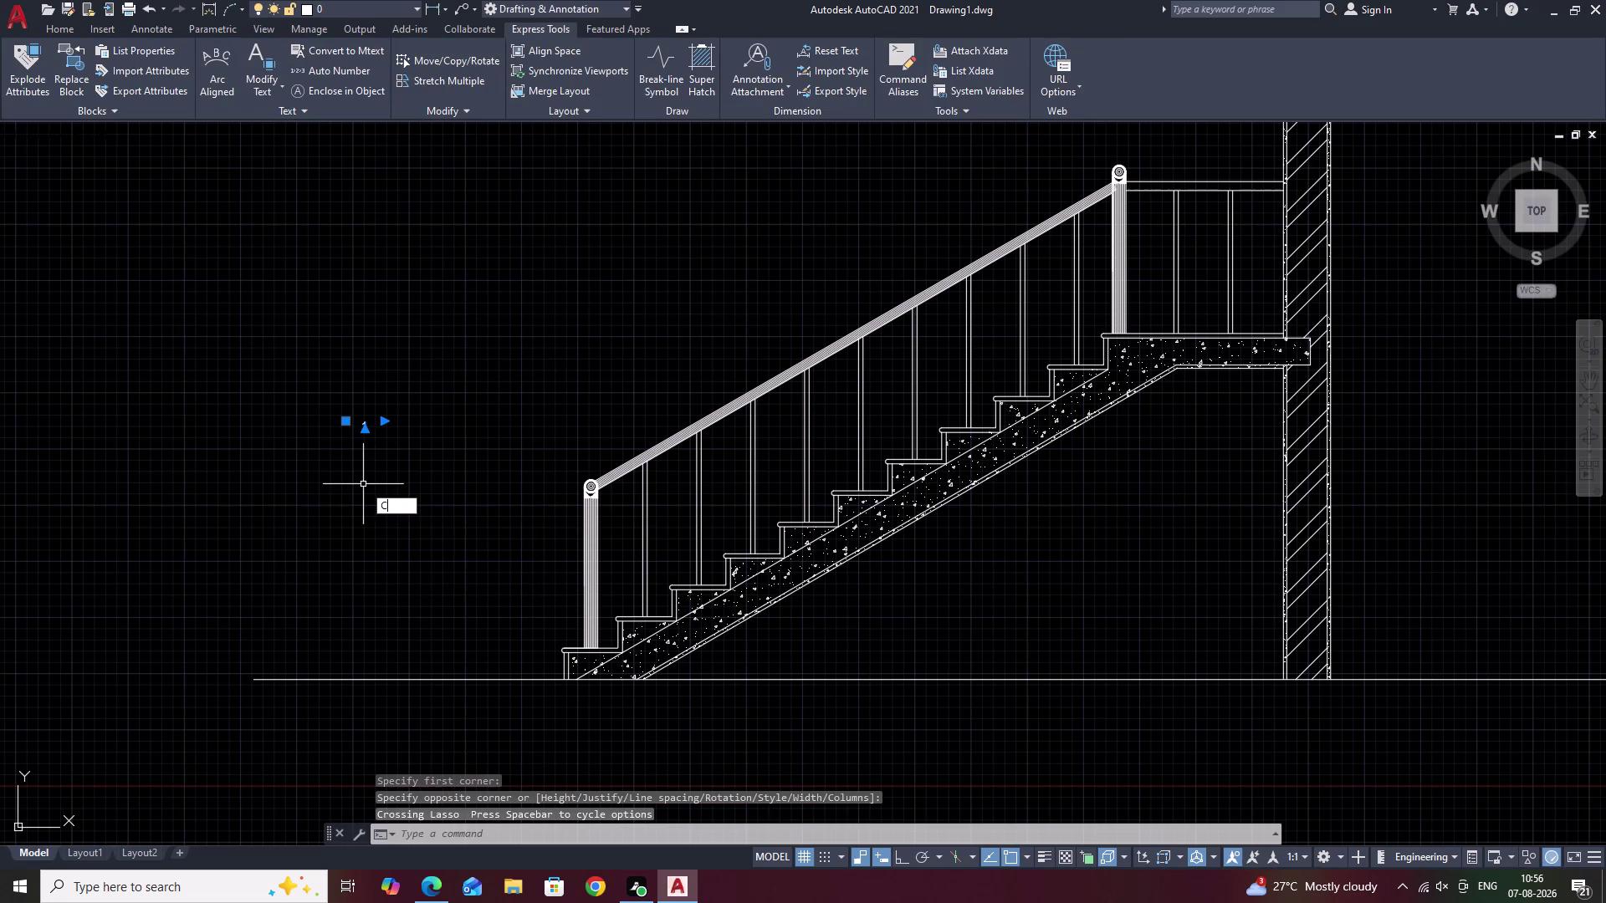
text(O)
key(space)
Copy the '1' label onto the first four stair treads.
scroll(up, 3)
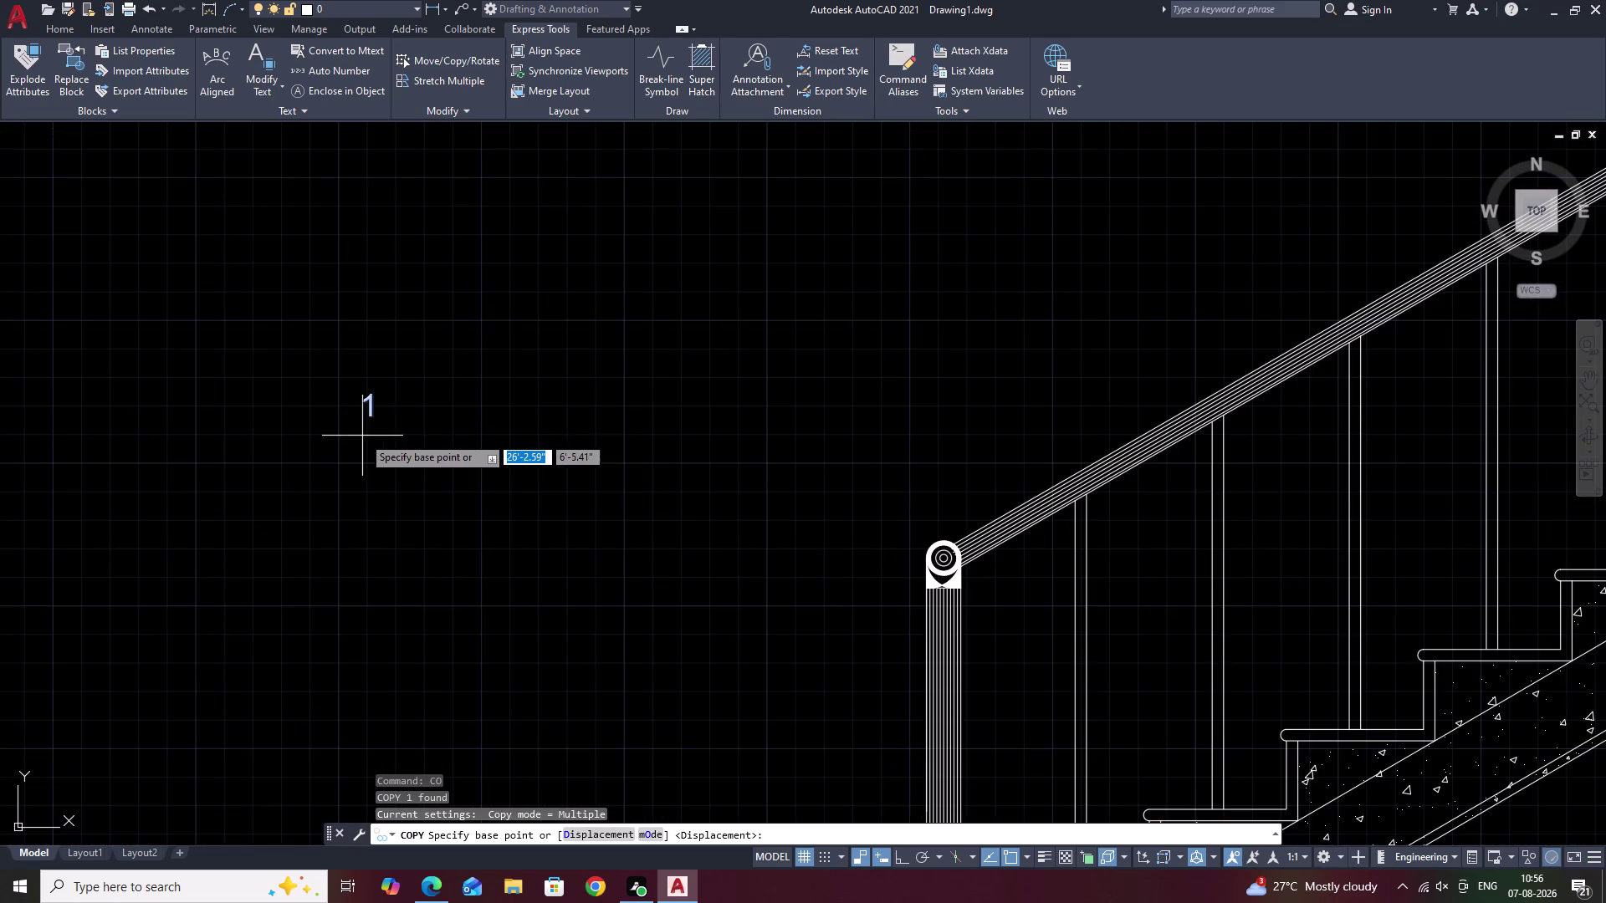
scroll(up, 3)
click(379, 418)
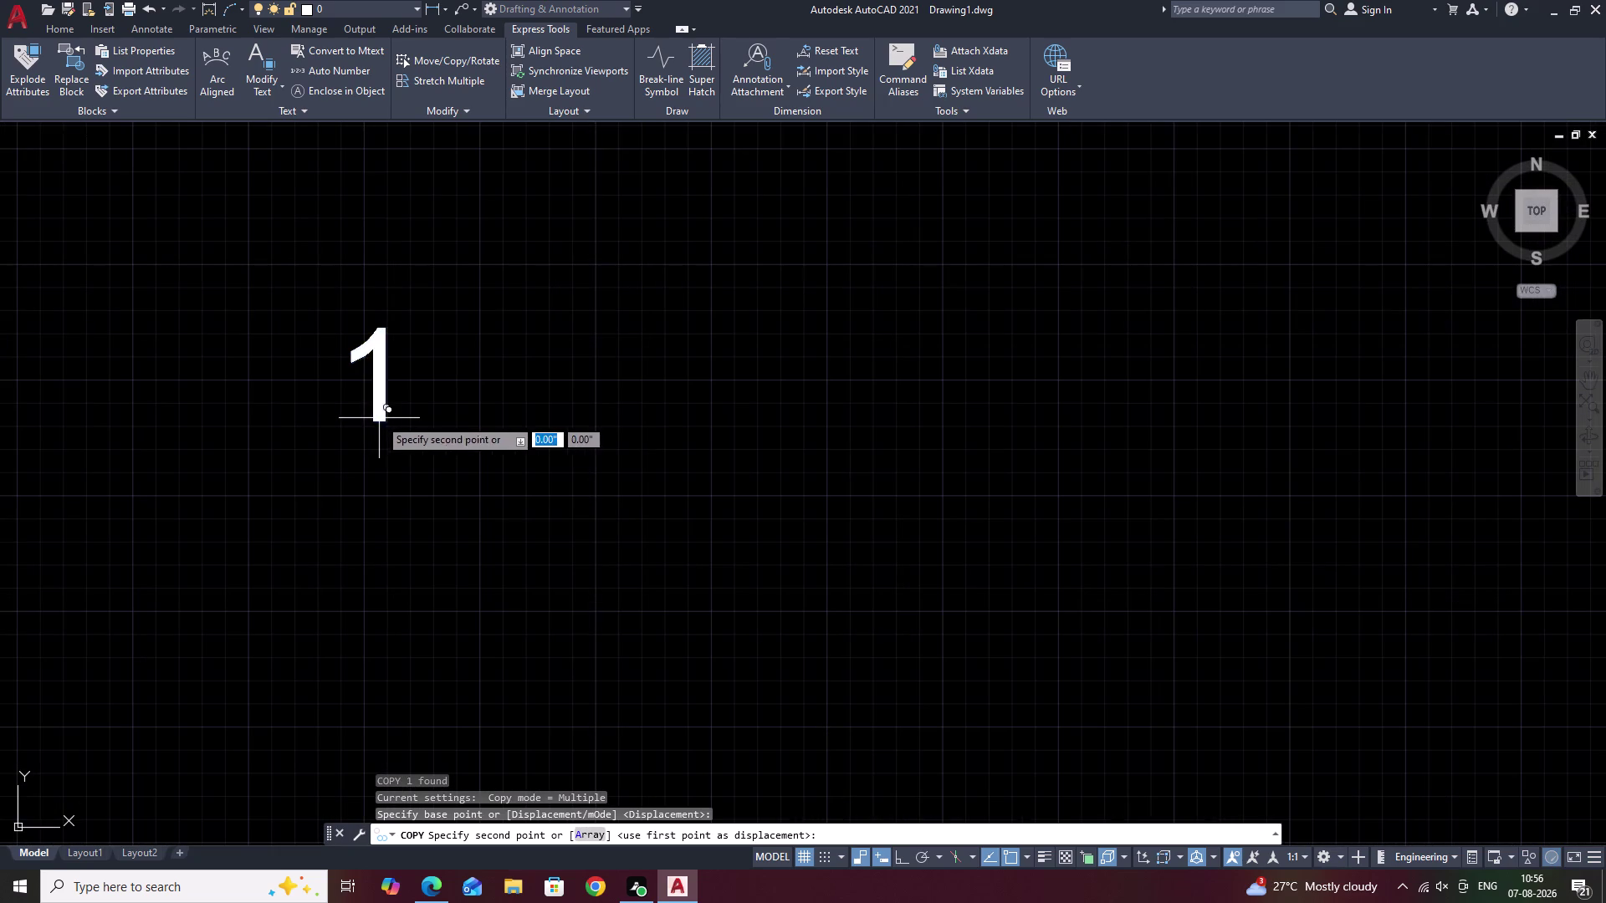
scroll(down, 3)
middle_drag(618, 504, 653, 385)
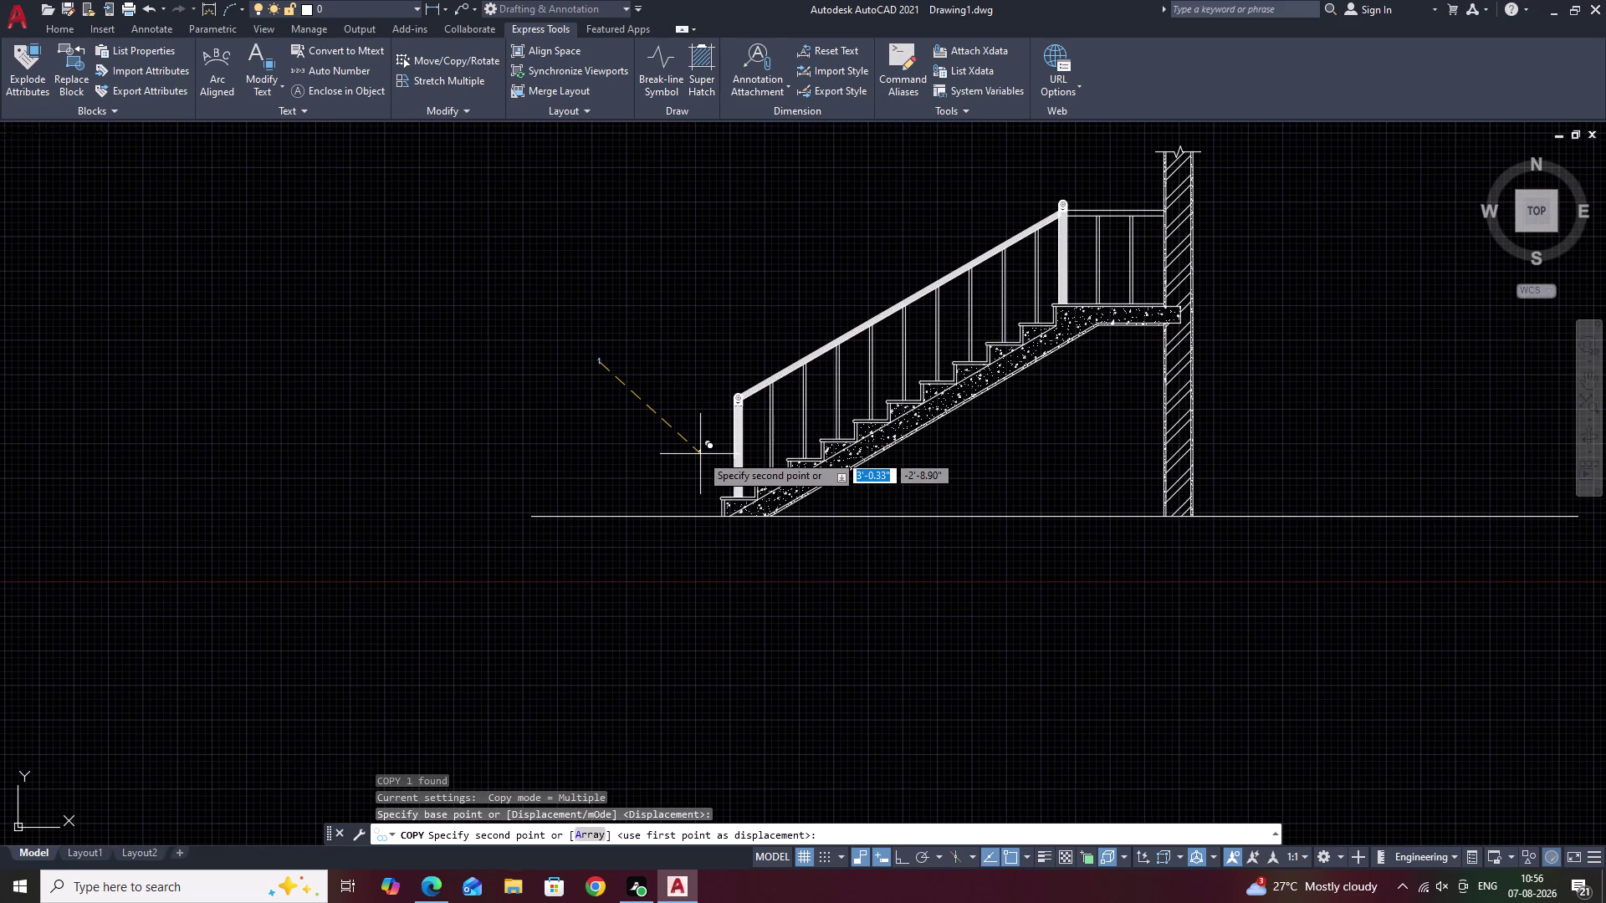
scroll(up, 3)
scroll(up, 3)
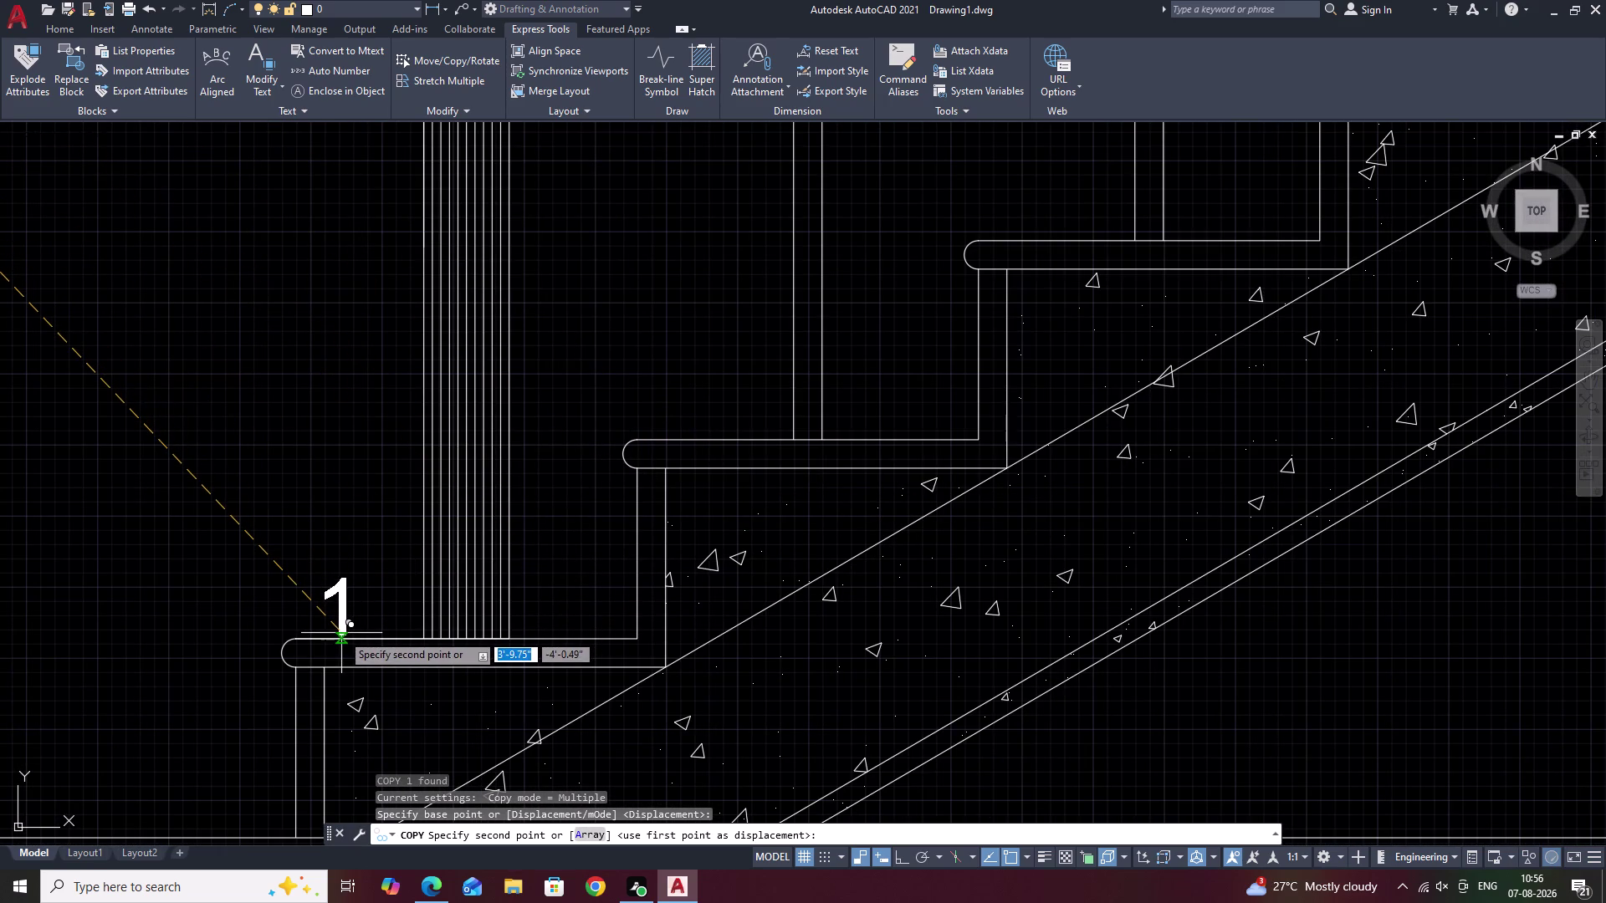
click(344, 572)
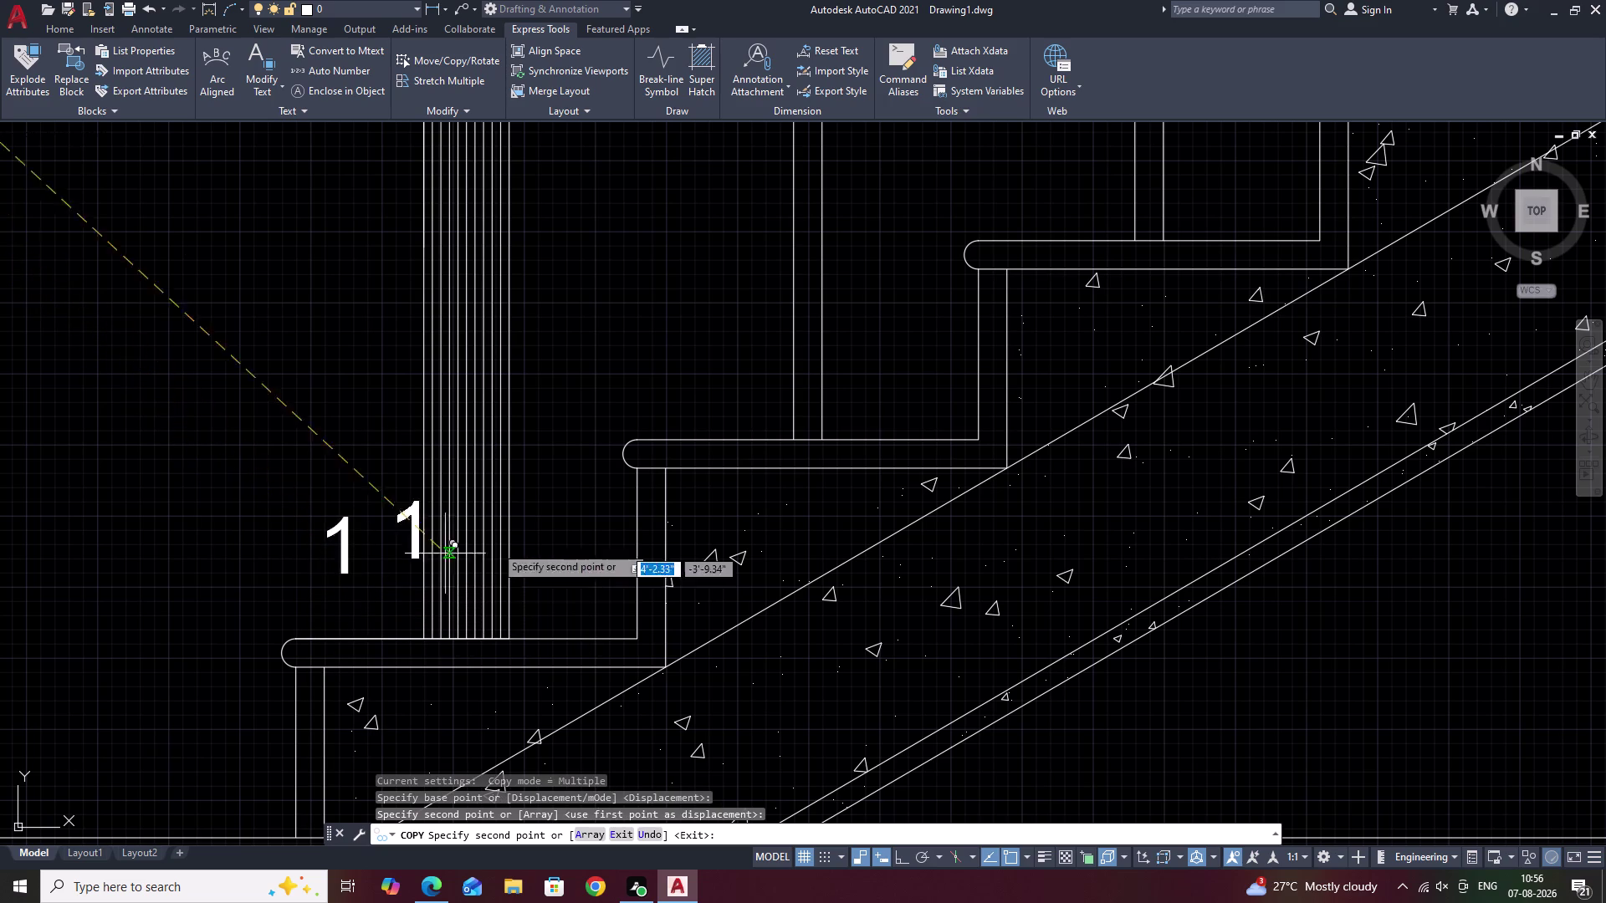
scroll(down, 3)
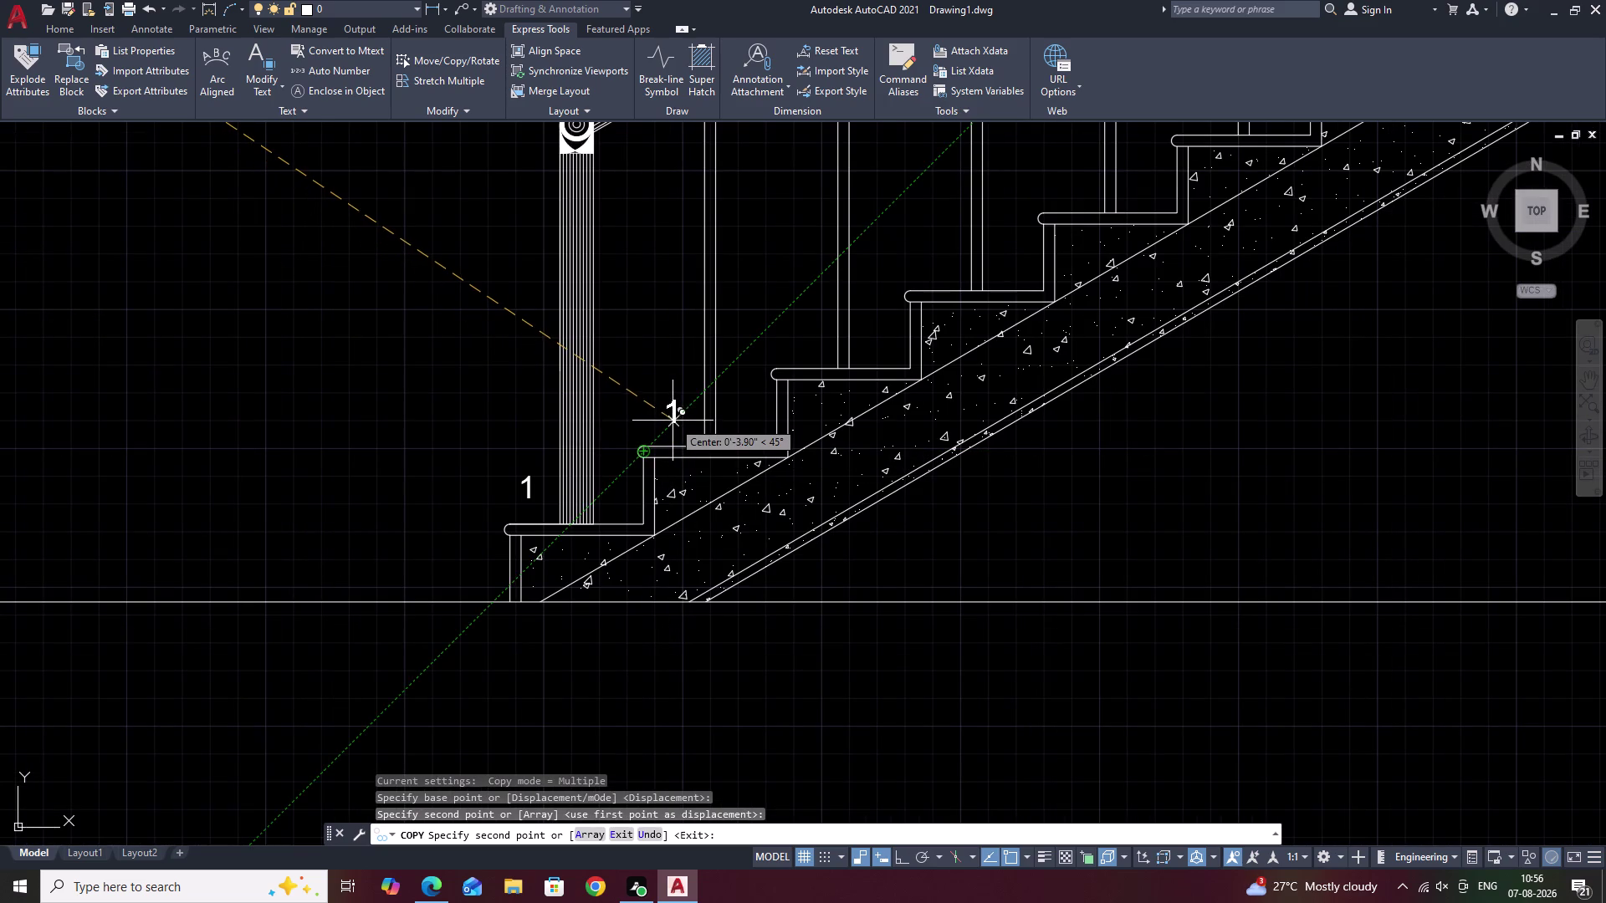
click(671, 421)
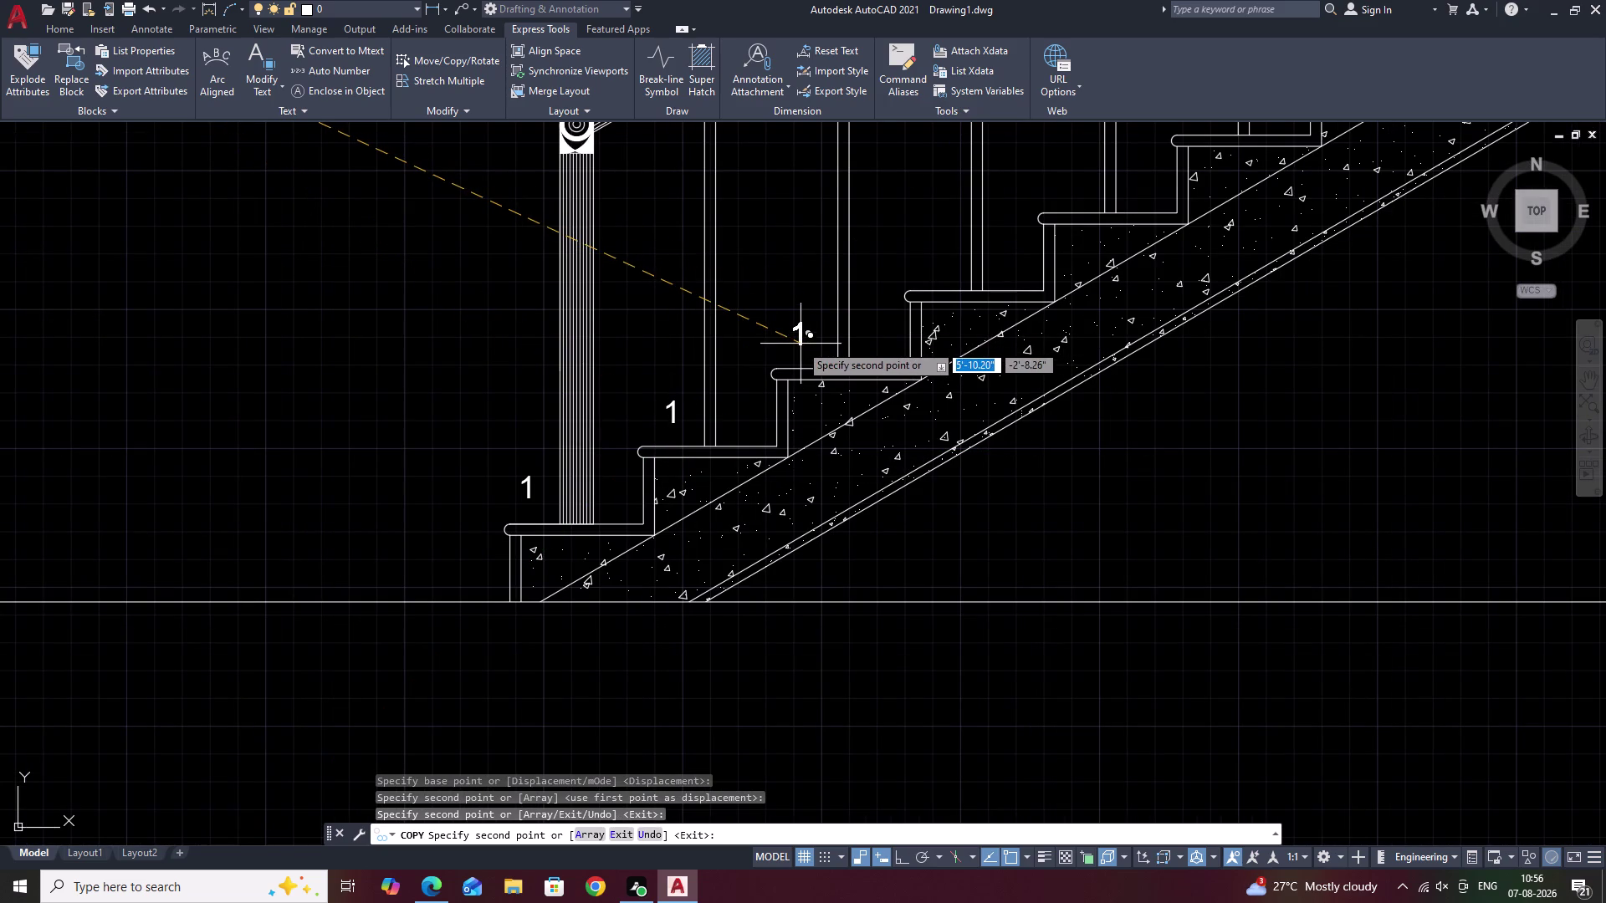
click(800, 344)
click(936, 257)
Place further '1' label copies on the higher treads up to the landing.
middle_drag(983, 265, 710, 449)
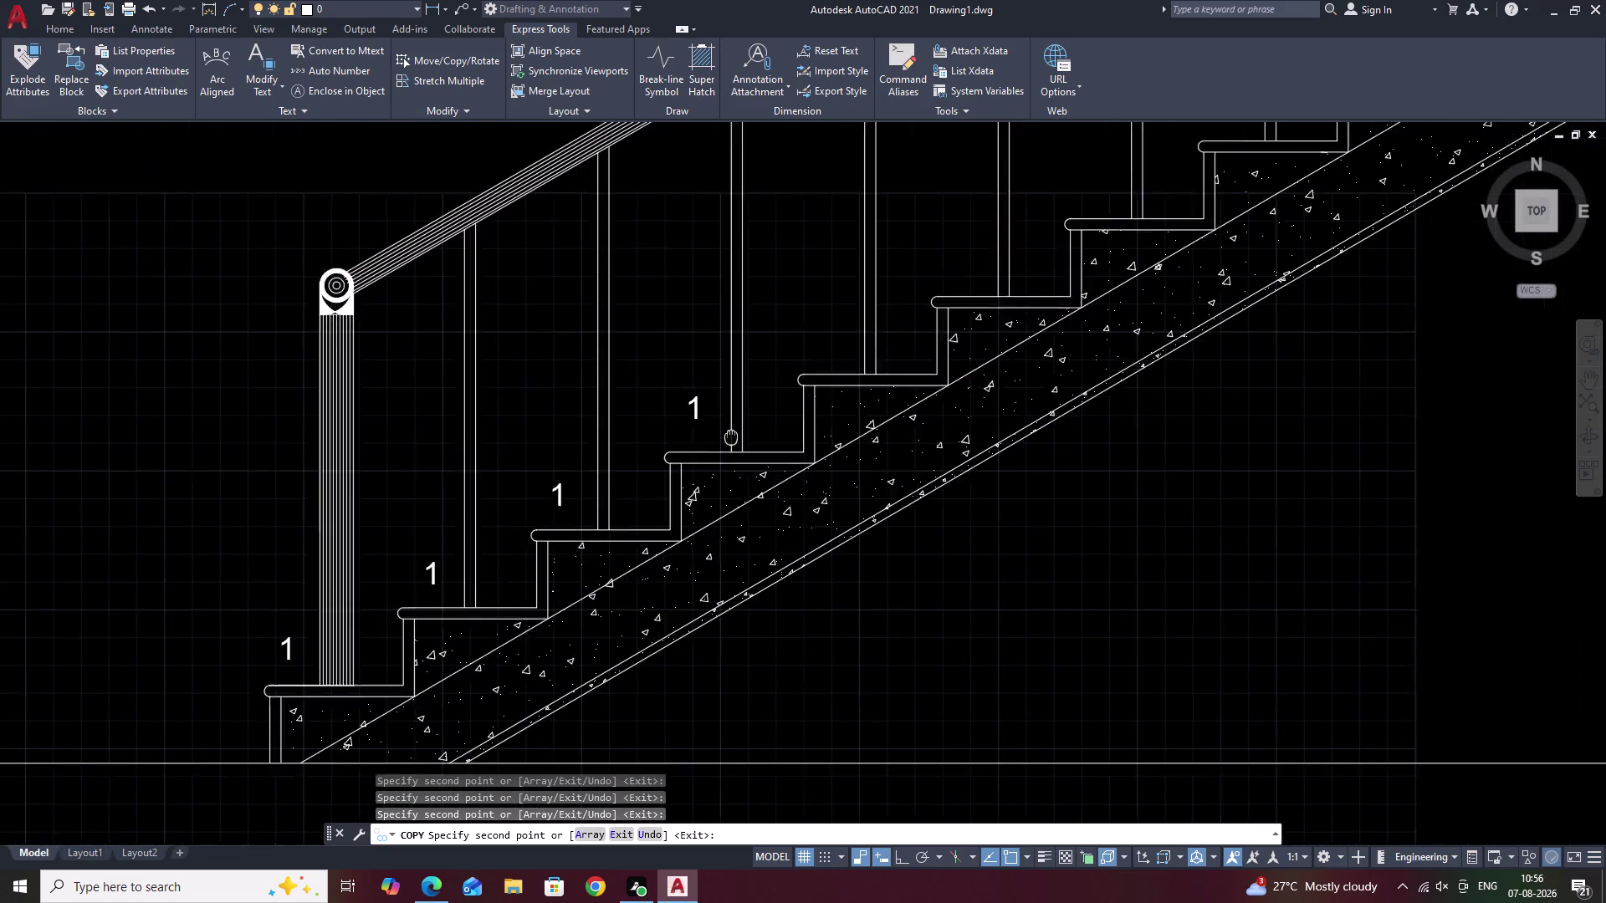
middle_drag(709, 449, 672, 477)
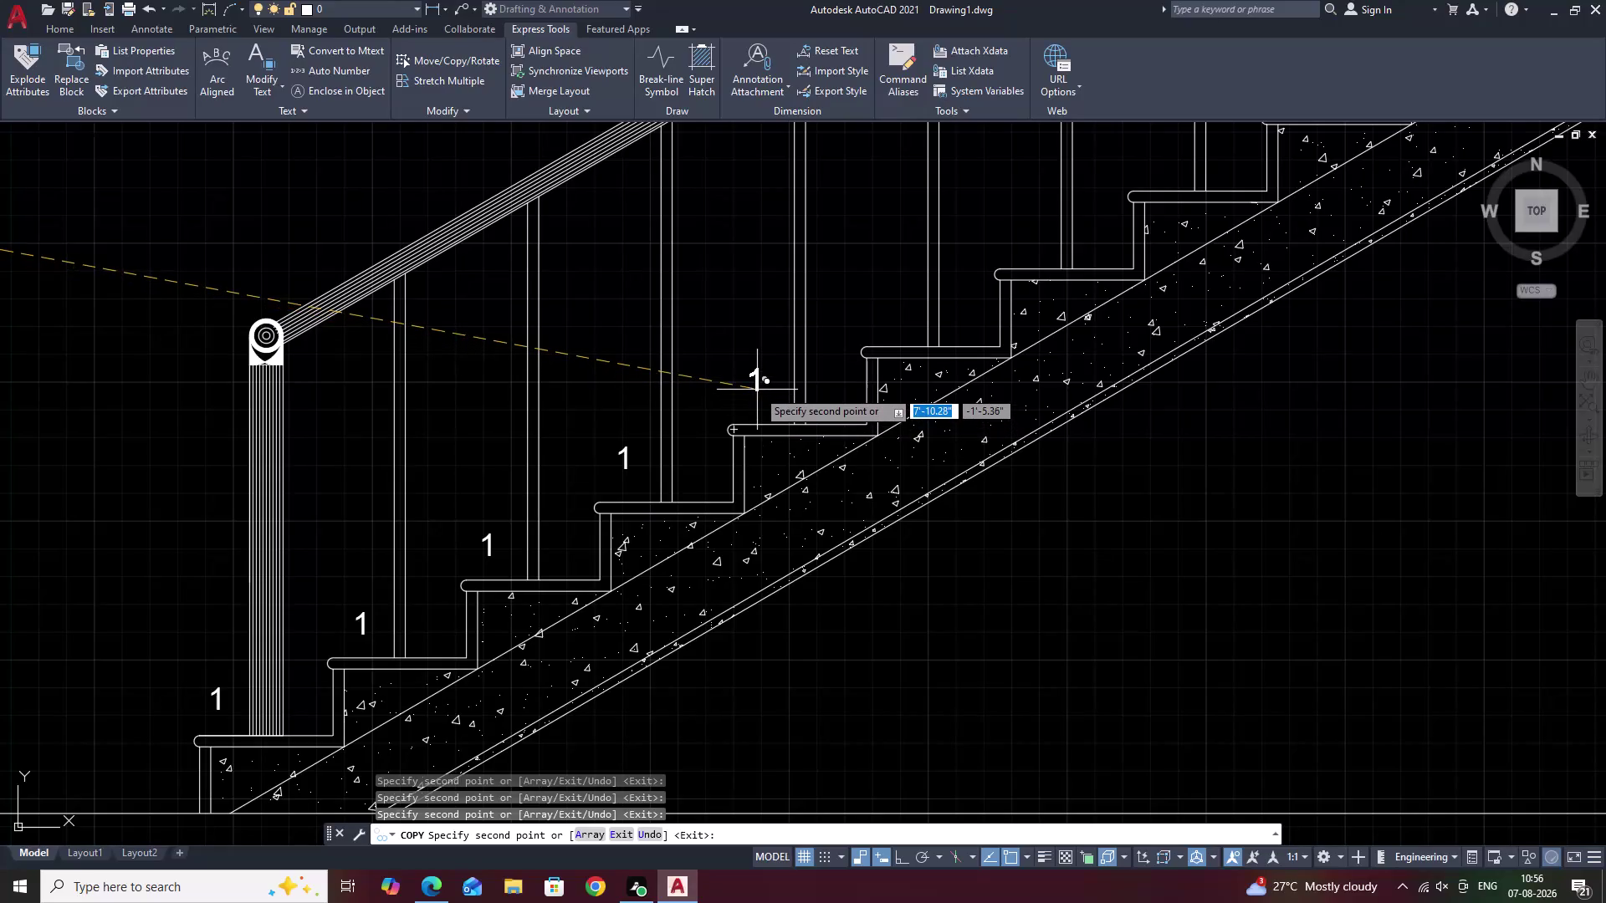
click(756, 389)
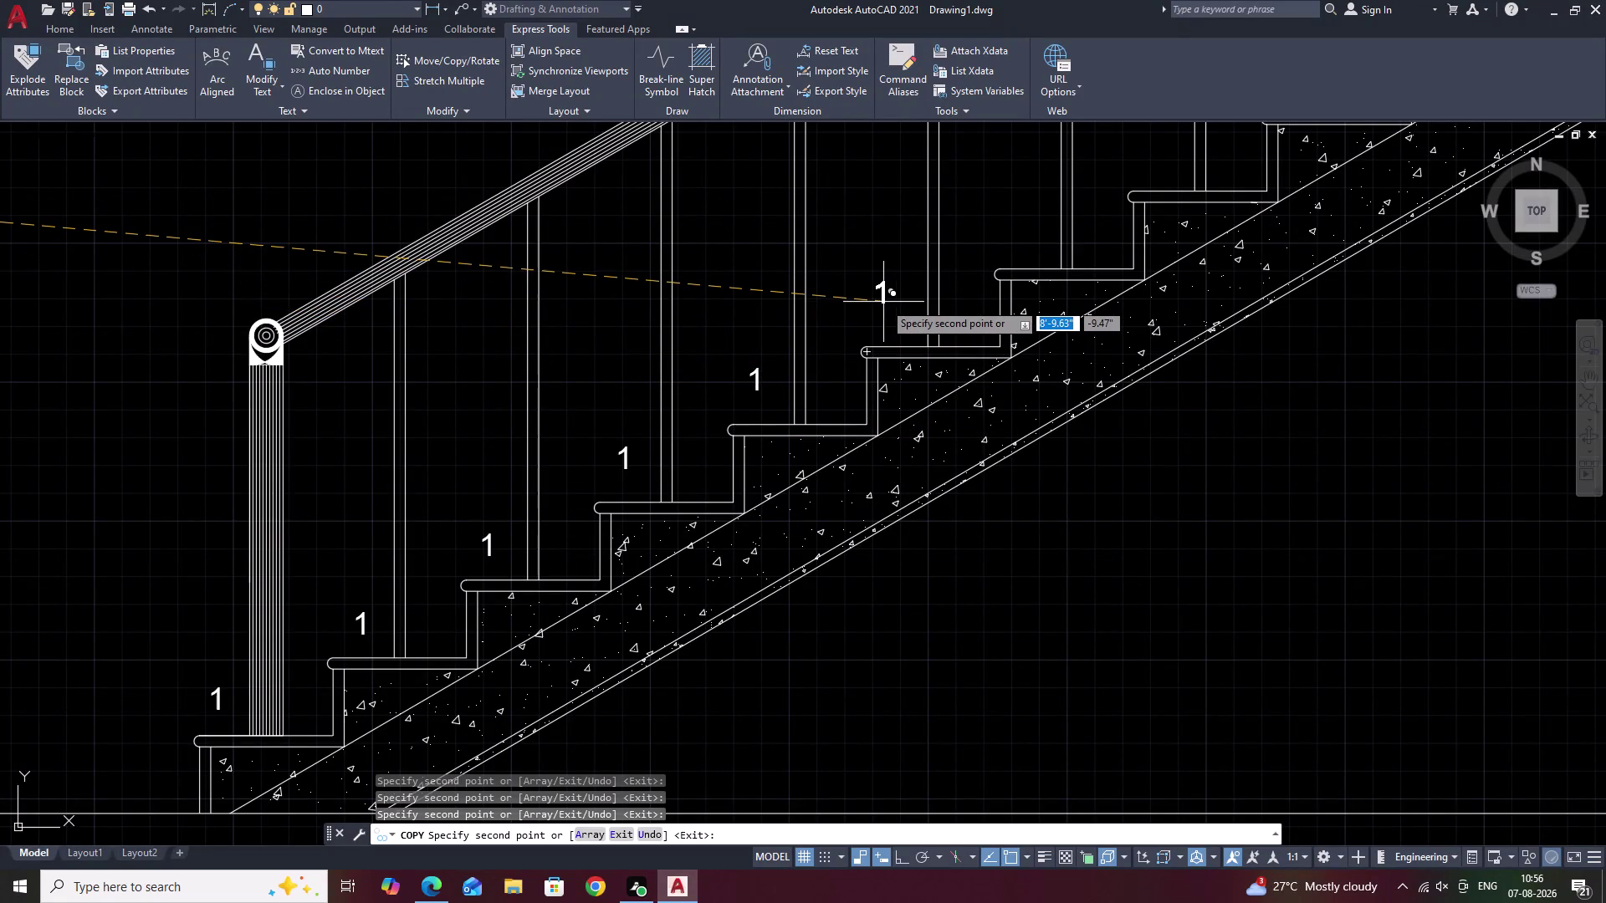
click(883, 302)
click(1021, 231)
middle_drag(1032, 239, 994, 292)
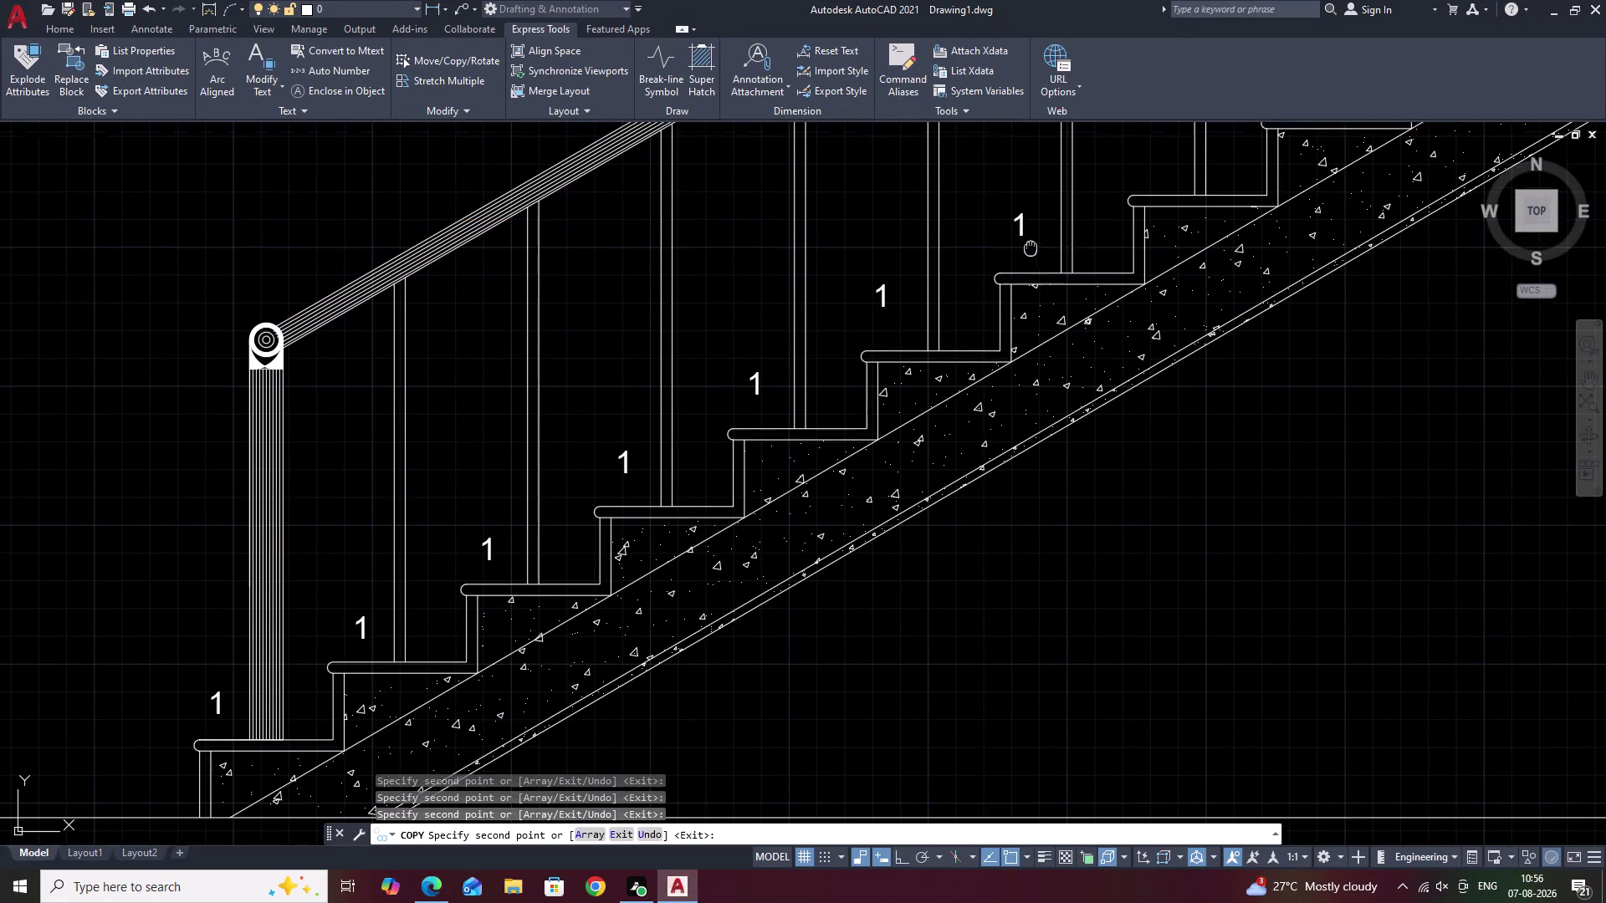
middle_drag(994, 292, 807, 471)
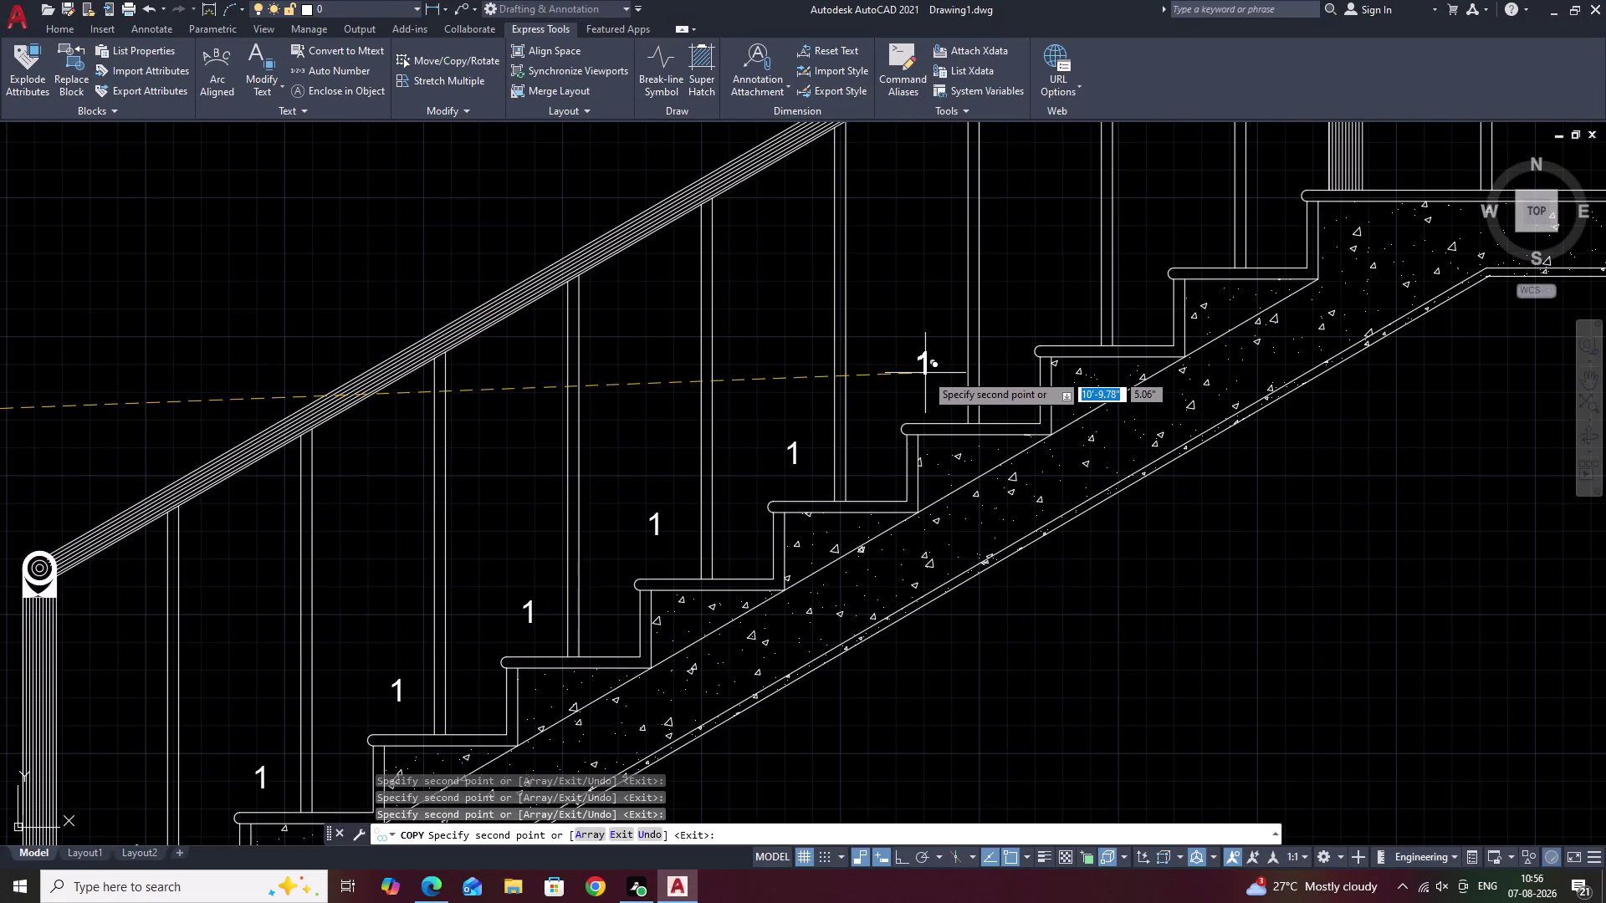
click(924, 374)
click(1051, 299)
middle_drag(1077, 301, 908, 478)
click(1020, 401)
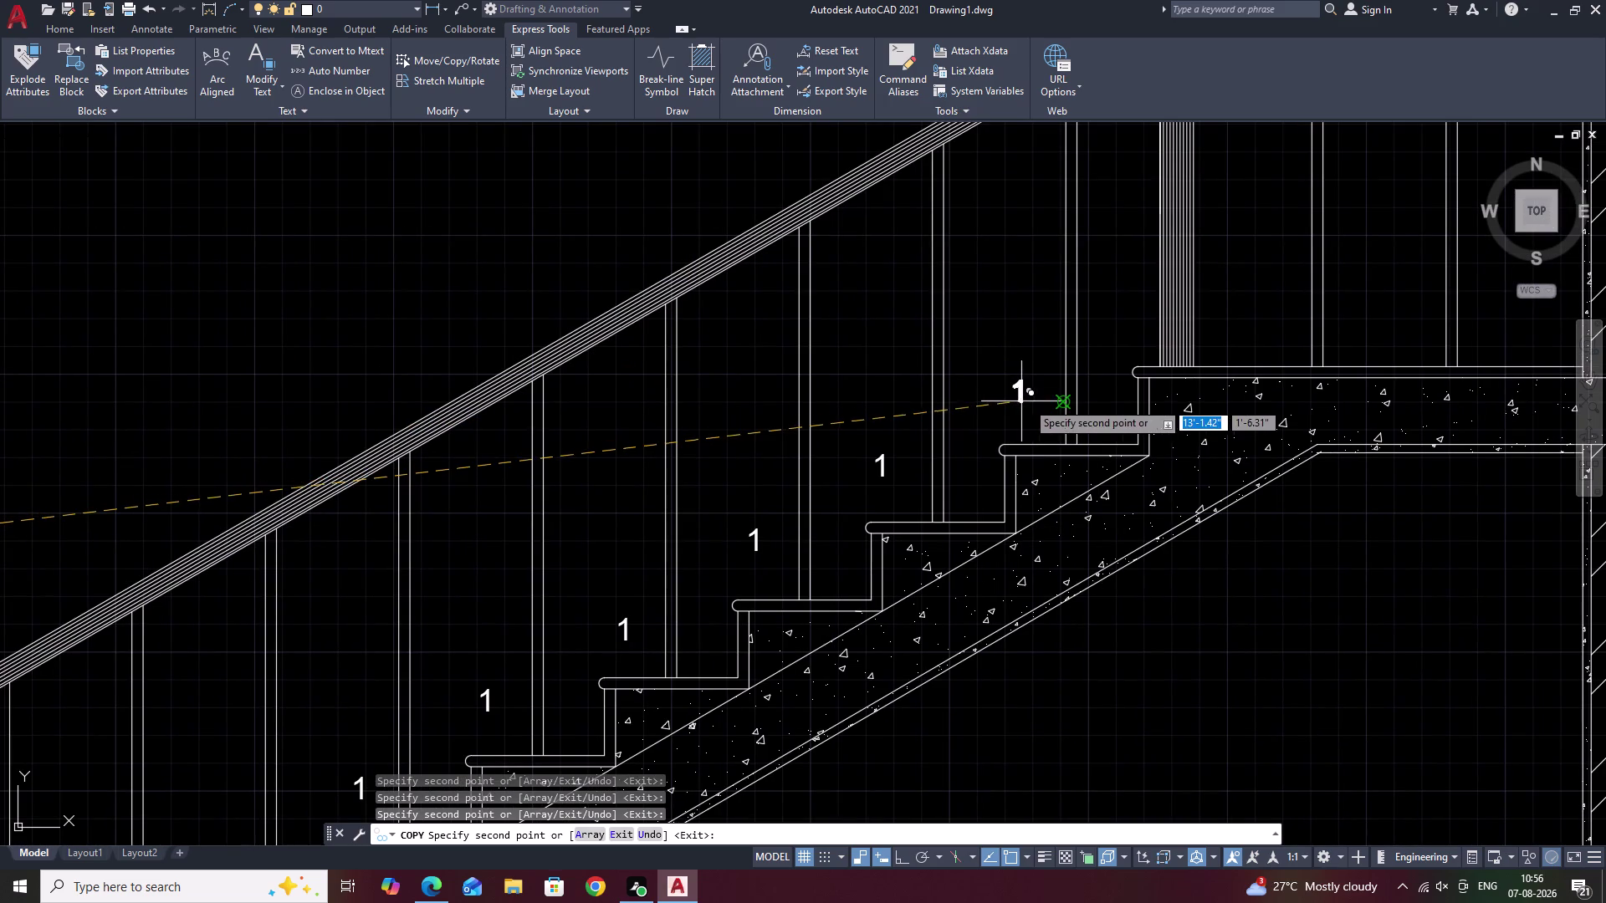
middle_drag(1065, 409, 730, 624)
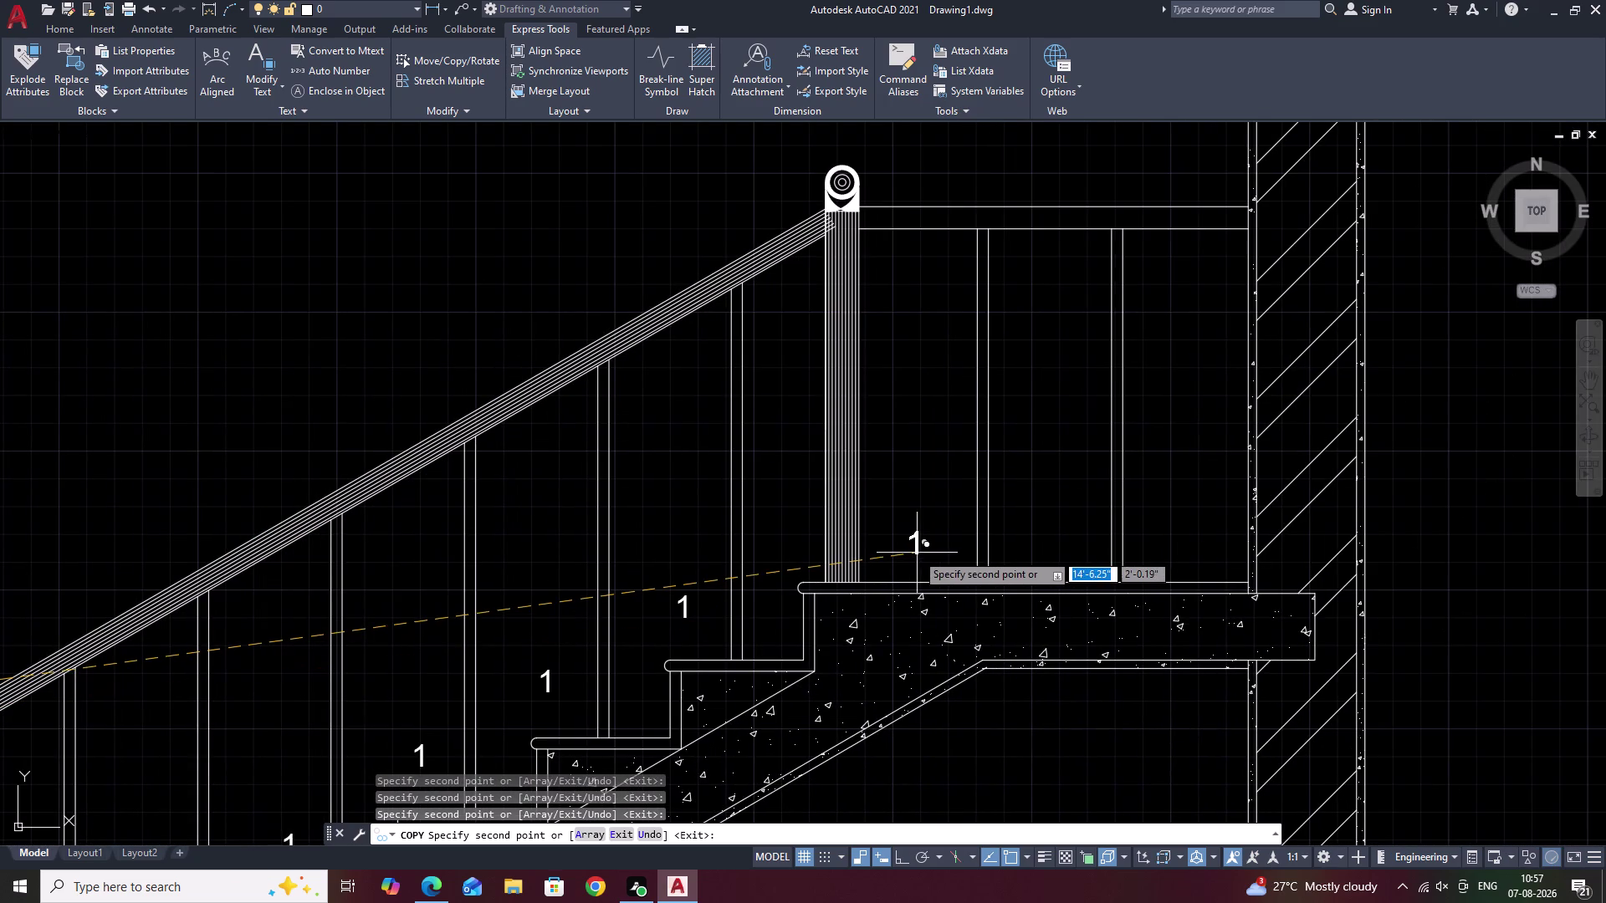
click(913, 553)
End the copy command and pan over the labelled steps.
key(Escape)
scroll(down, 3)
middle_drag(929, 732, 986, 597)
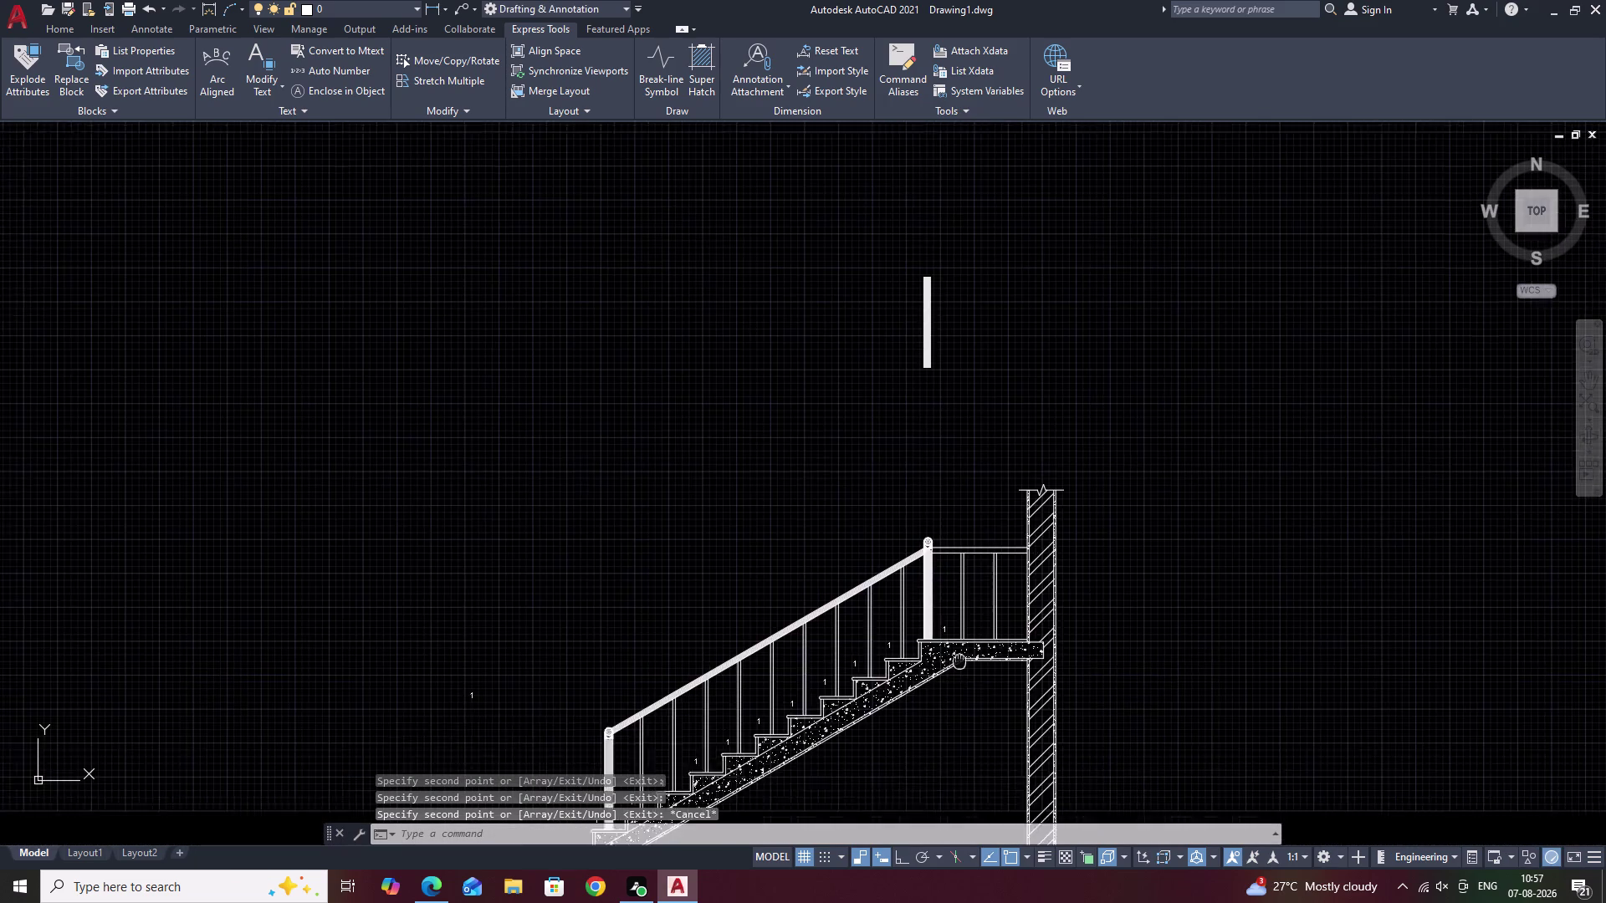
middle_drag(987, 598, 1013, 533)
scroll(up, 3)
middle_drag(953, 618, 1015, 519)
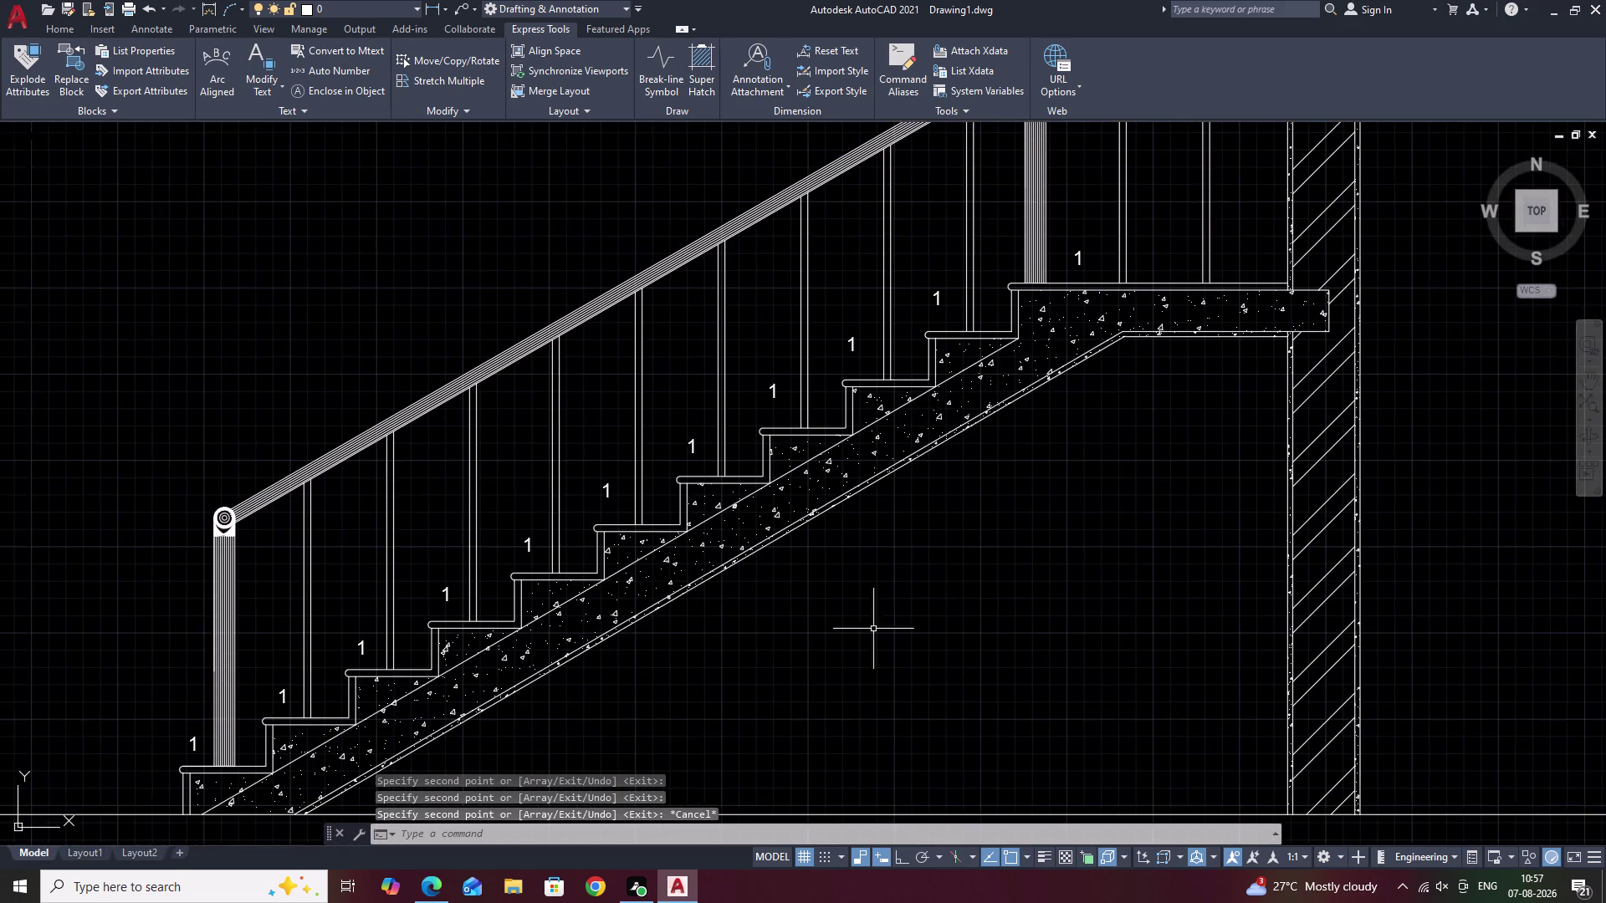
middle_drag(860, 646, 939, 575)
middle_drag(792, 633, 866, 592)
Run TCOUNT and pick each '1' label from the bottom step to the landing.
text(T)
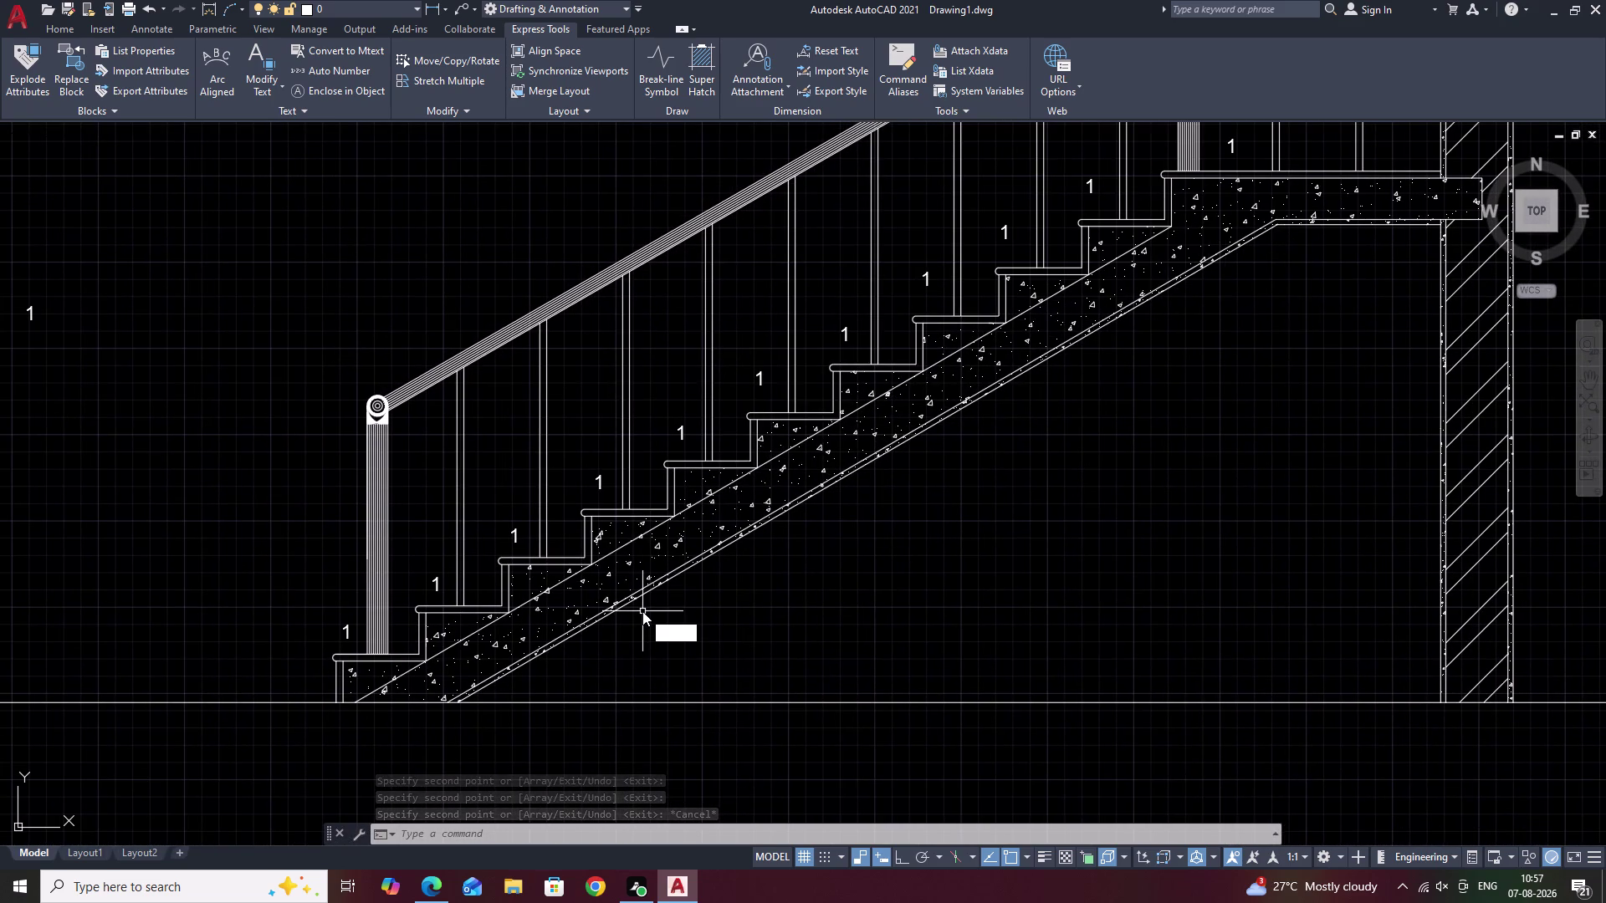
text(C)
click(706, 649)
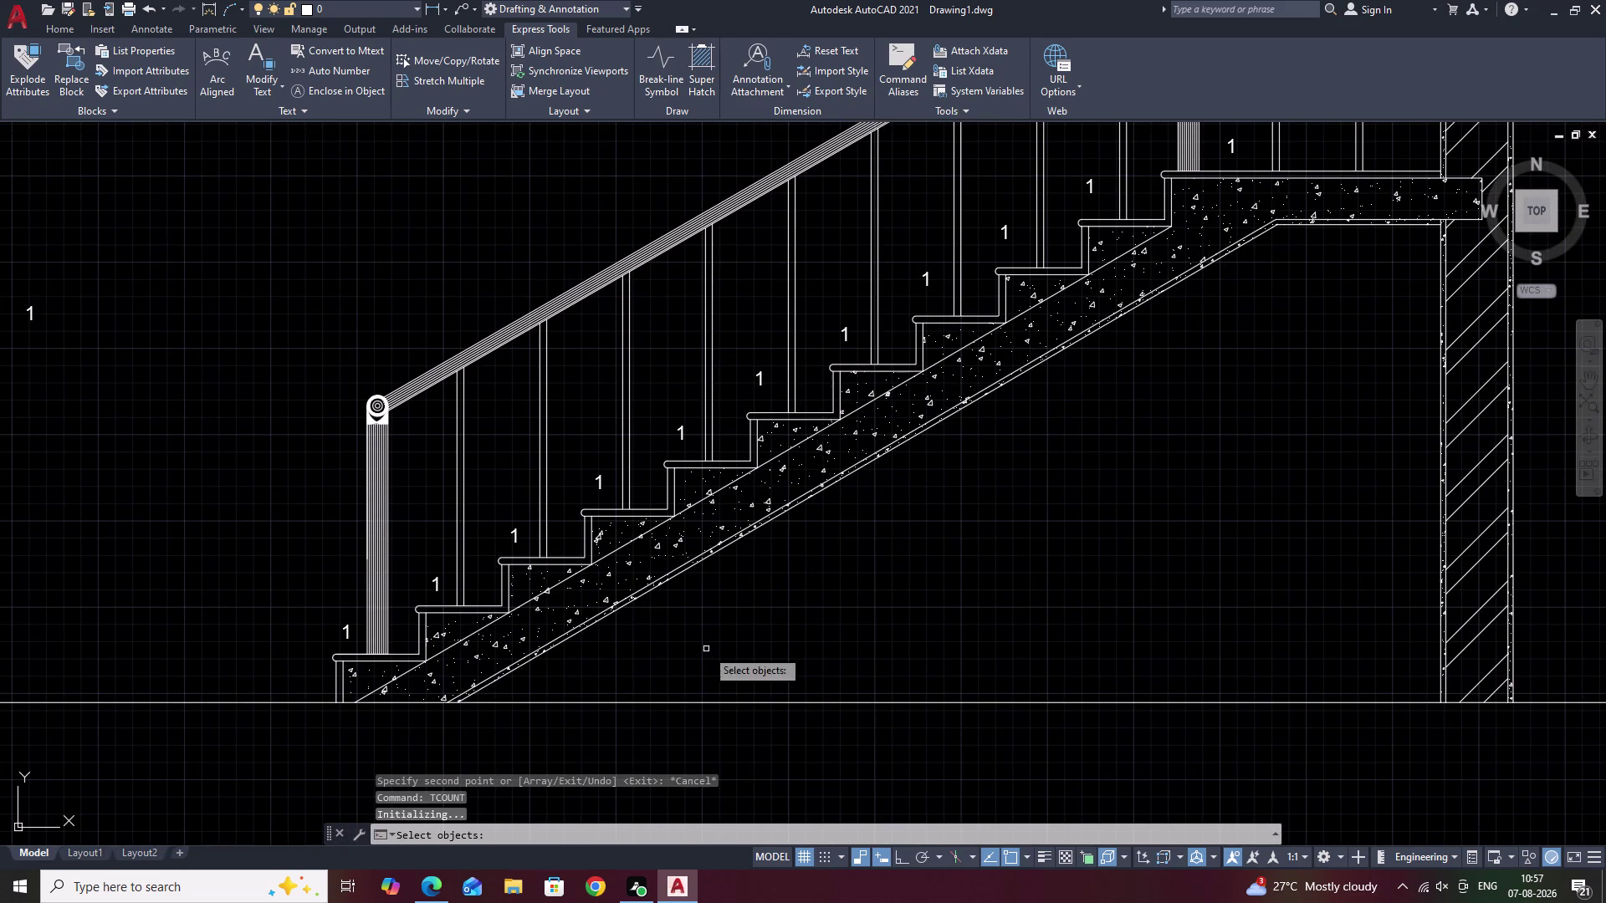
click(346, 631)
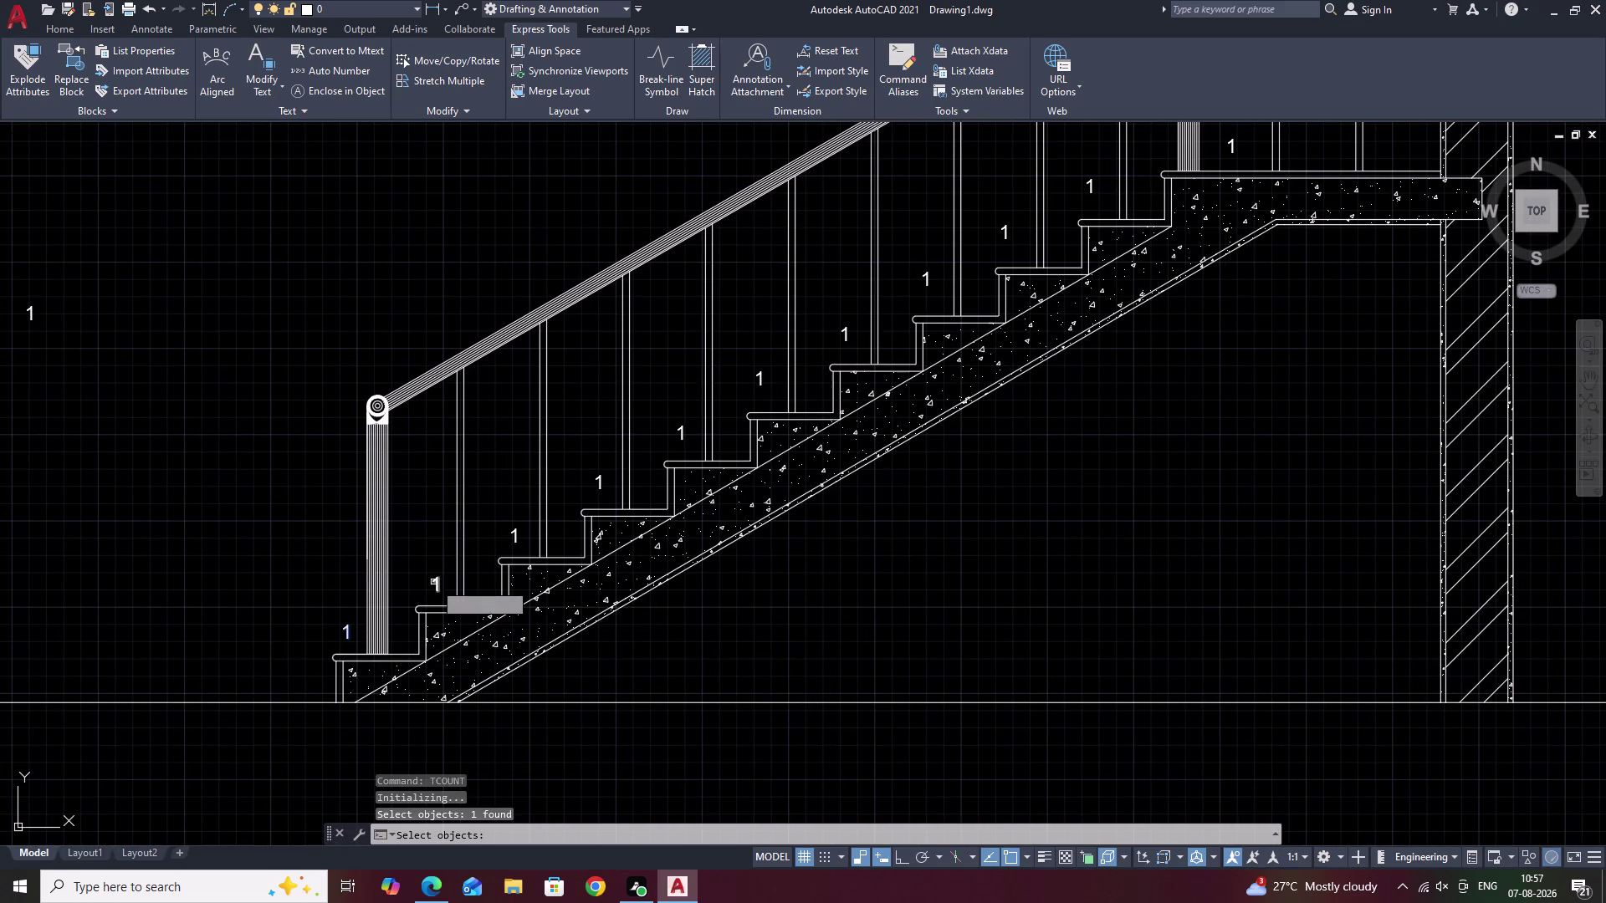
click(434, 582)
click(516, 534)
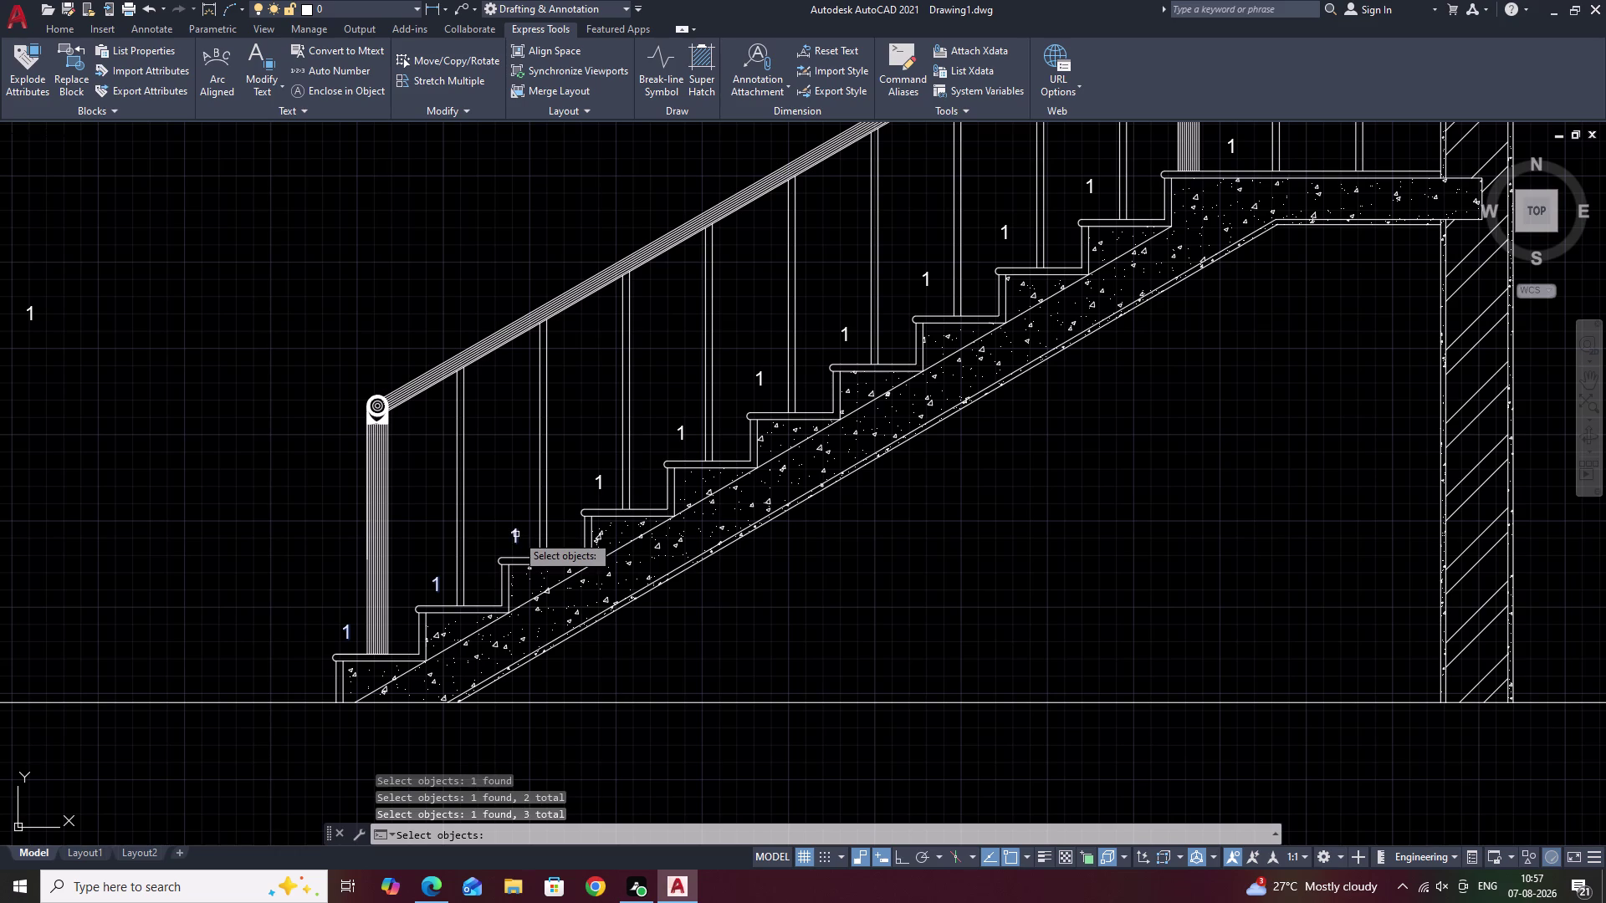
click(600, 482)
middle_drag(637, 459, 556, 578)
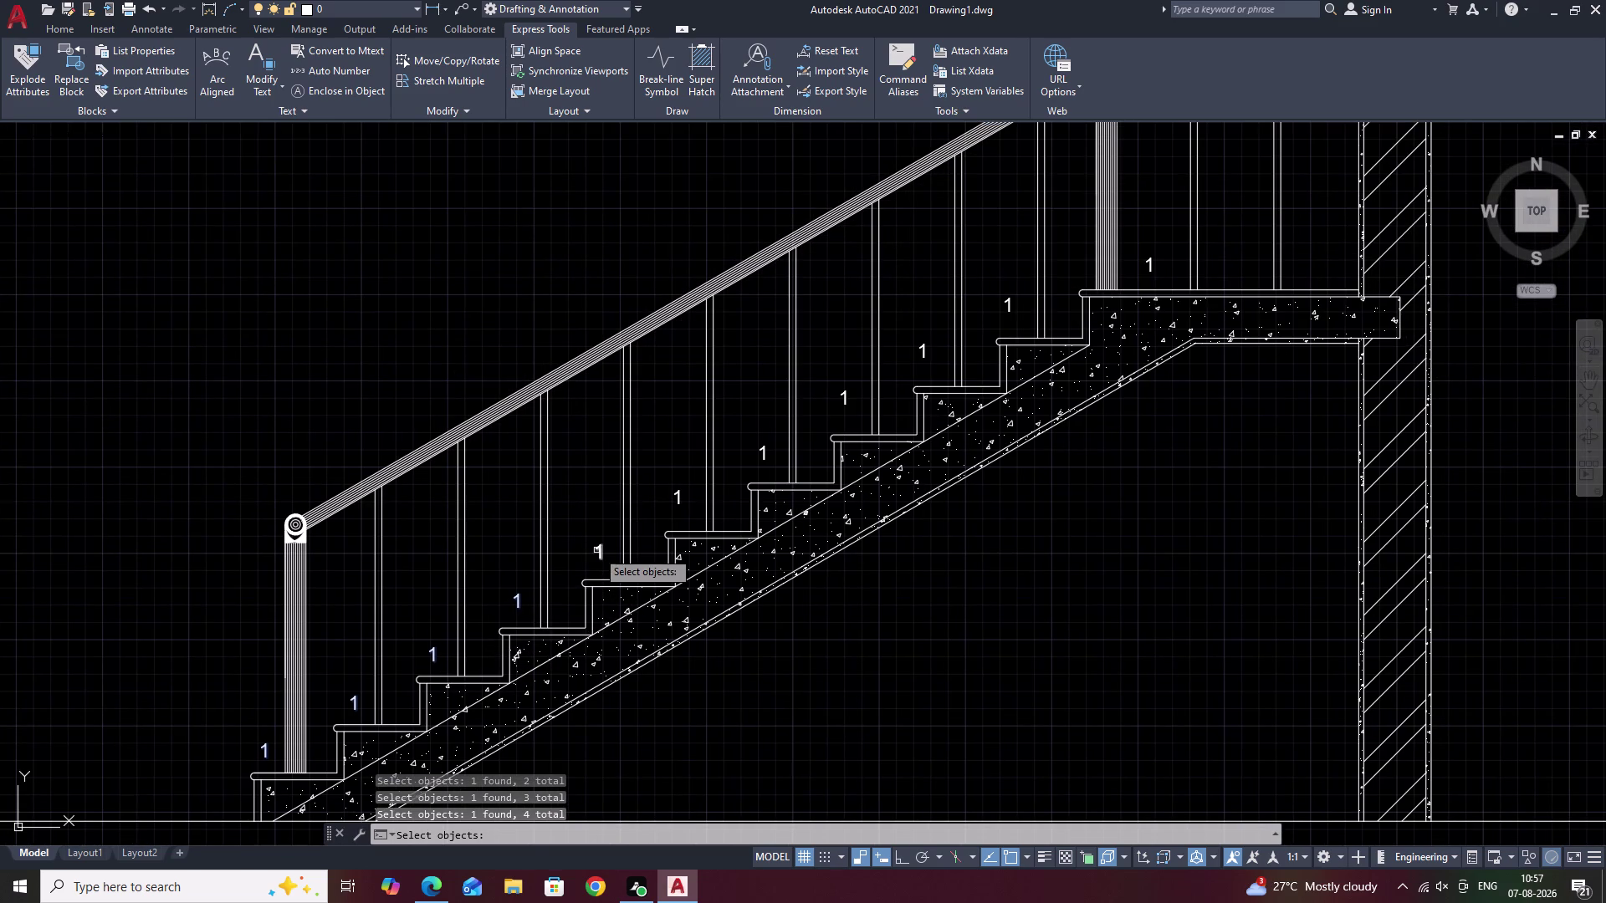
click(602, 552)
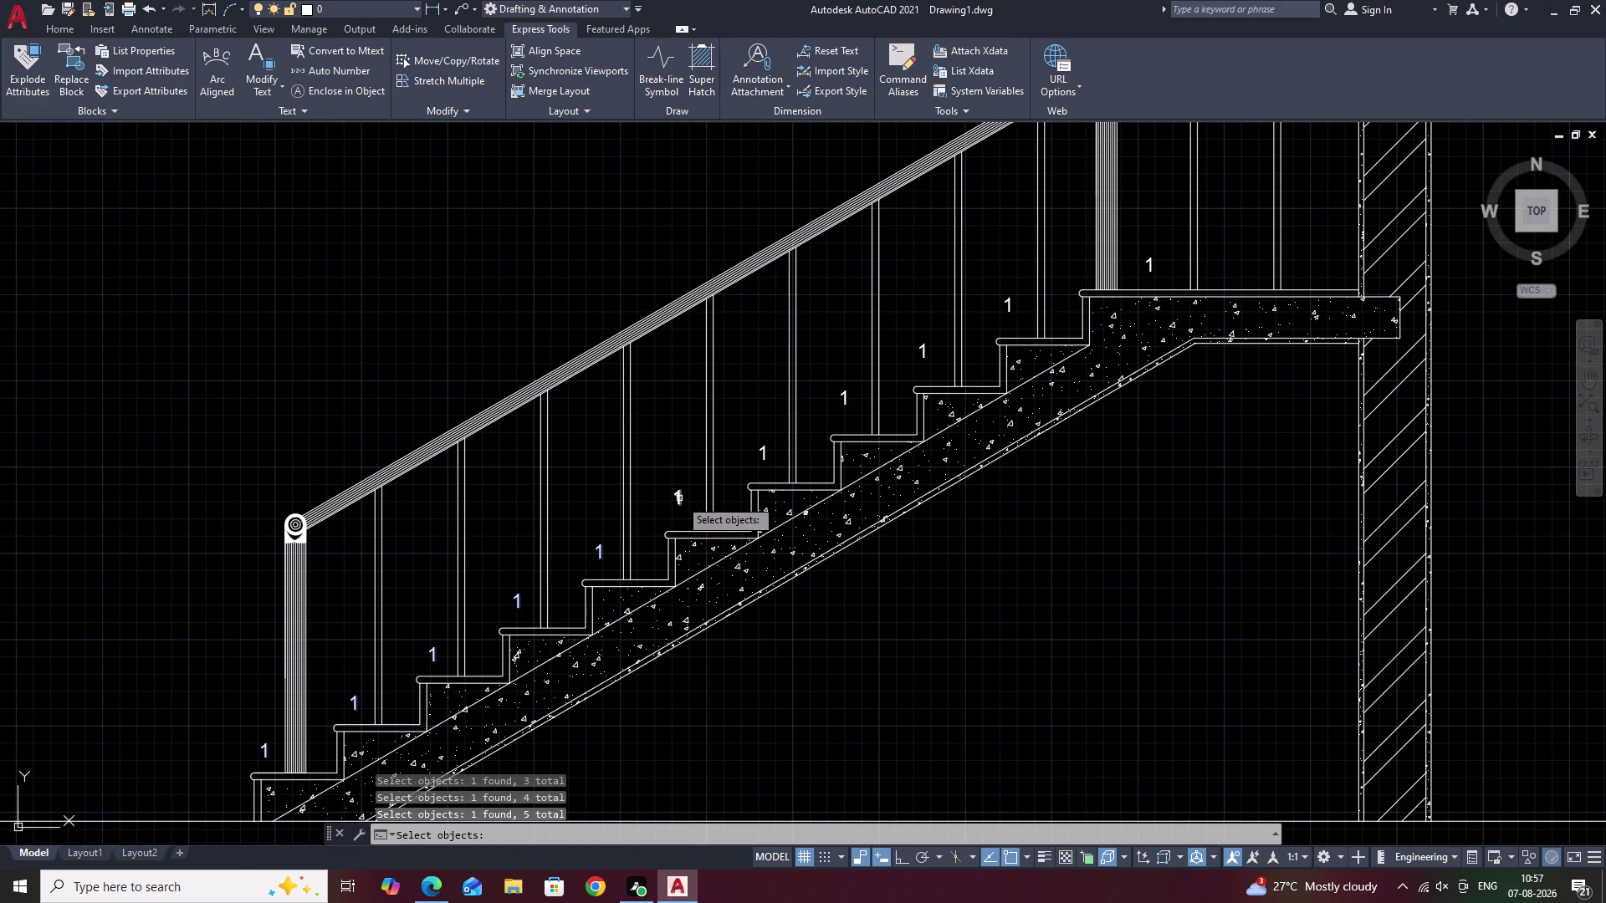
click(679, 498)
click(766, 451)
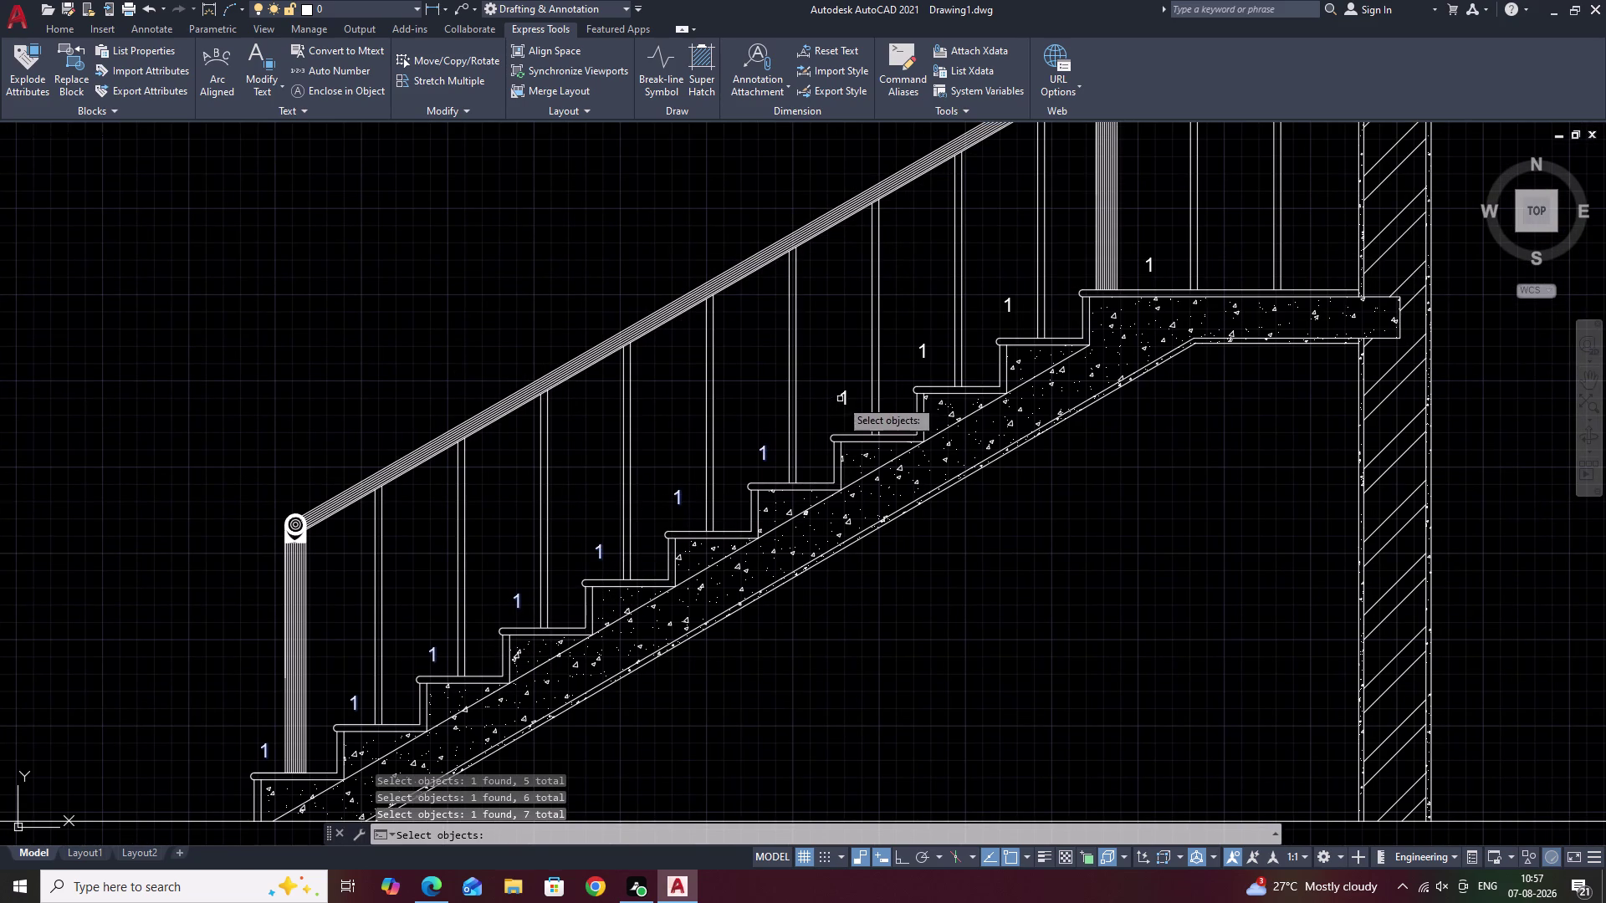
click(844, 397)
click(921, 349)
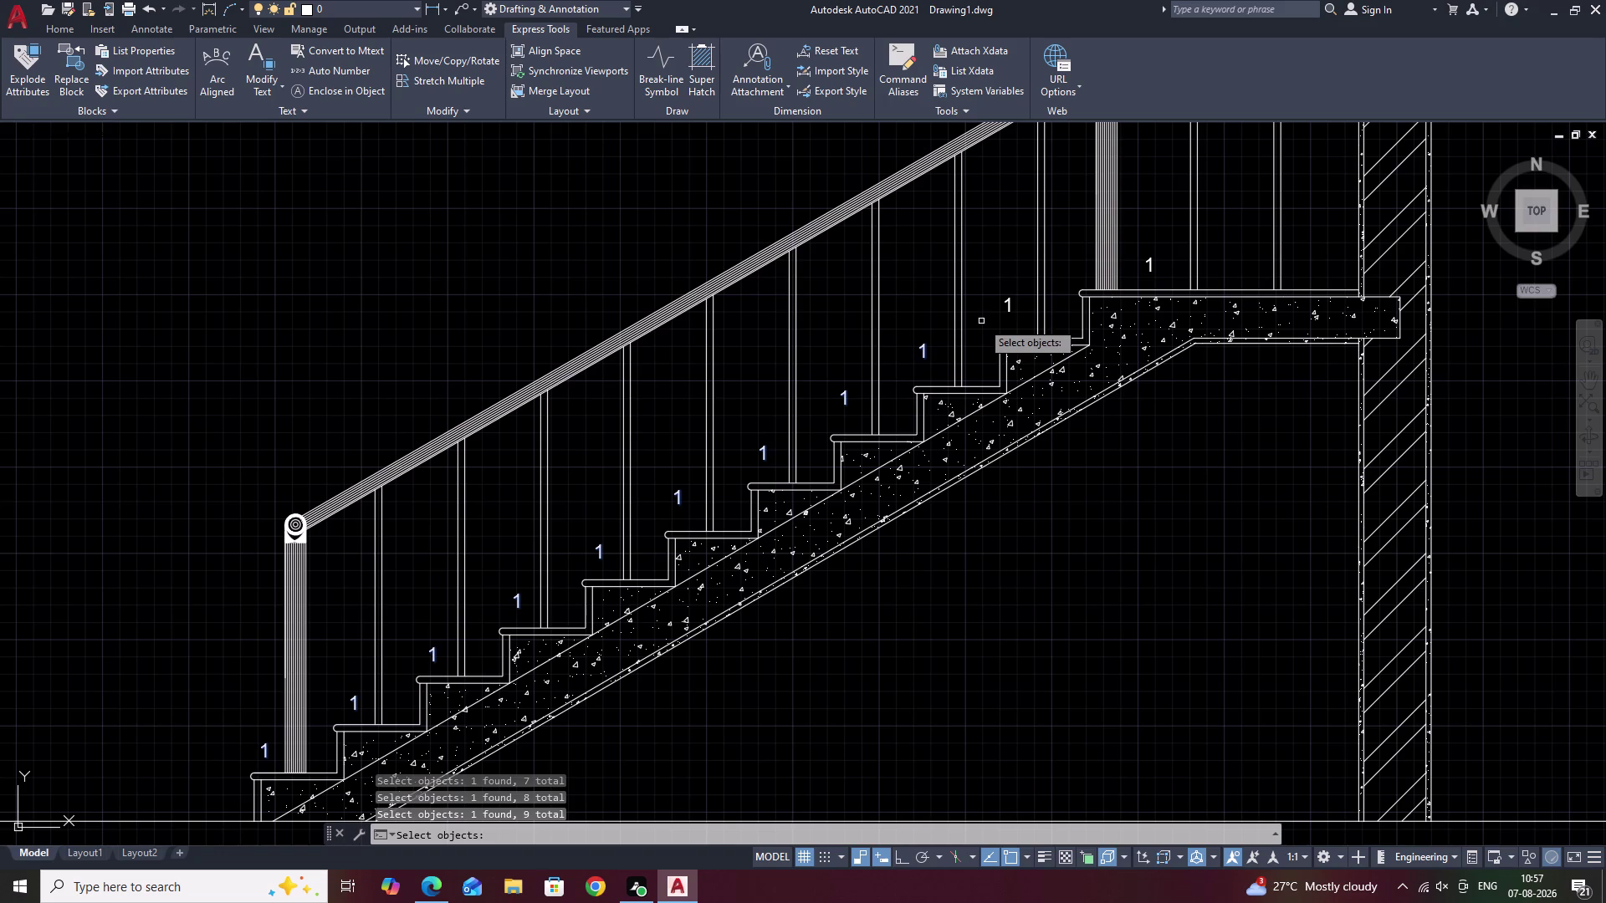
click(1009, 304)
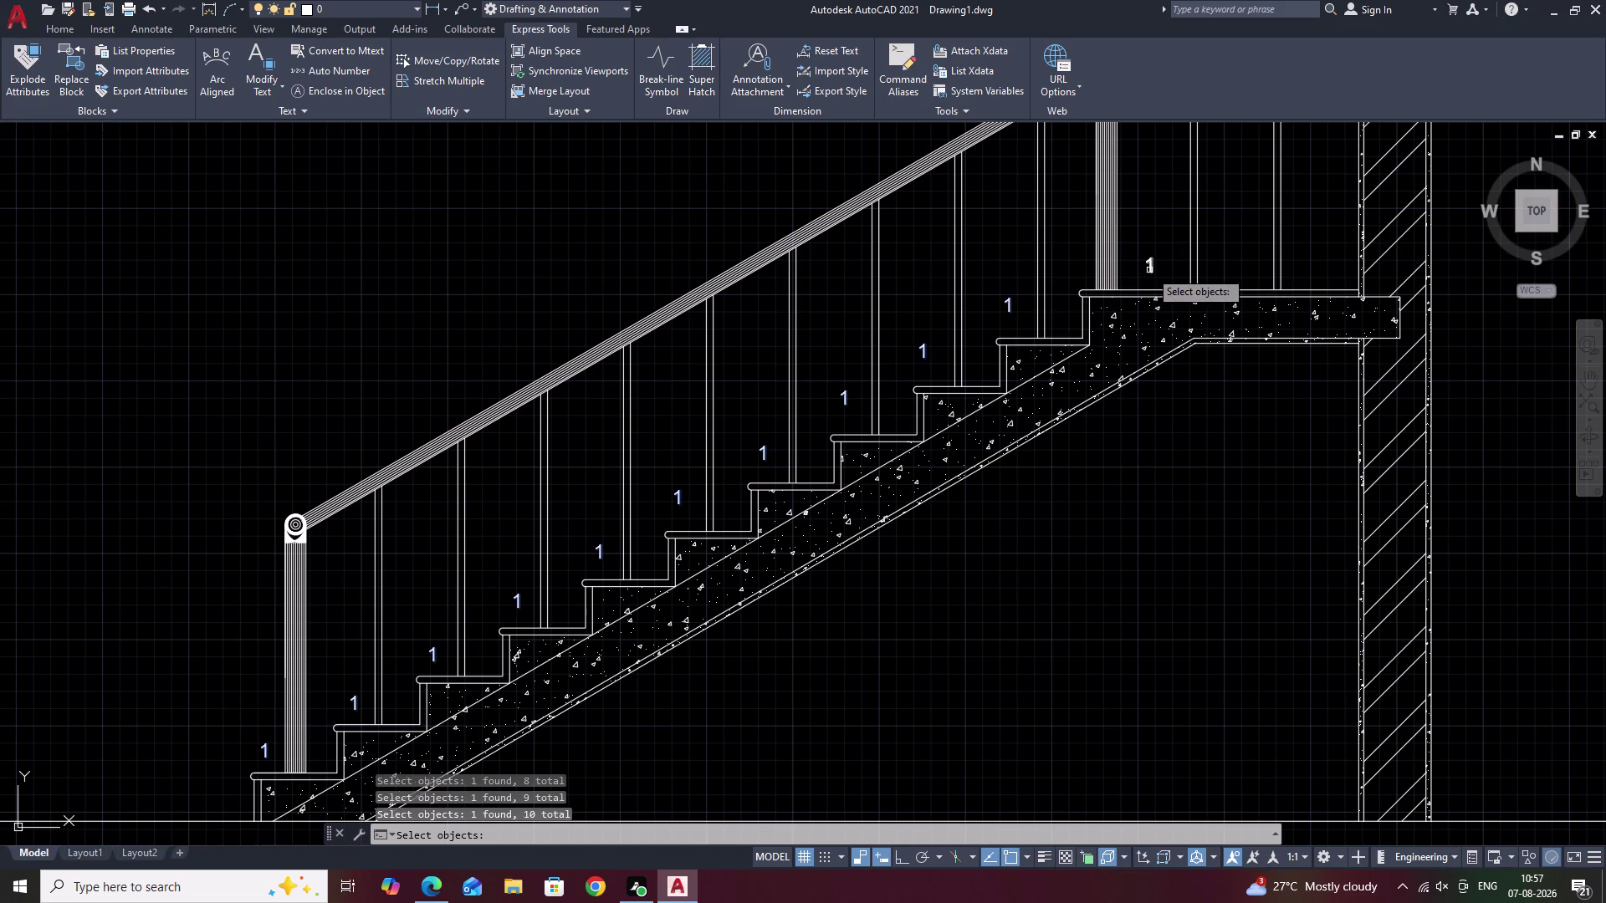
click(1149, 270)
Sort the labels by Y, start at 1 in steps of 1, and overwrite.
right_click(1145, 467)
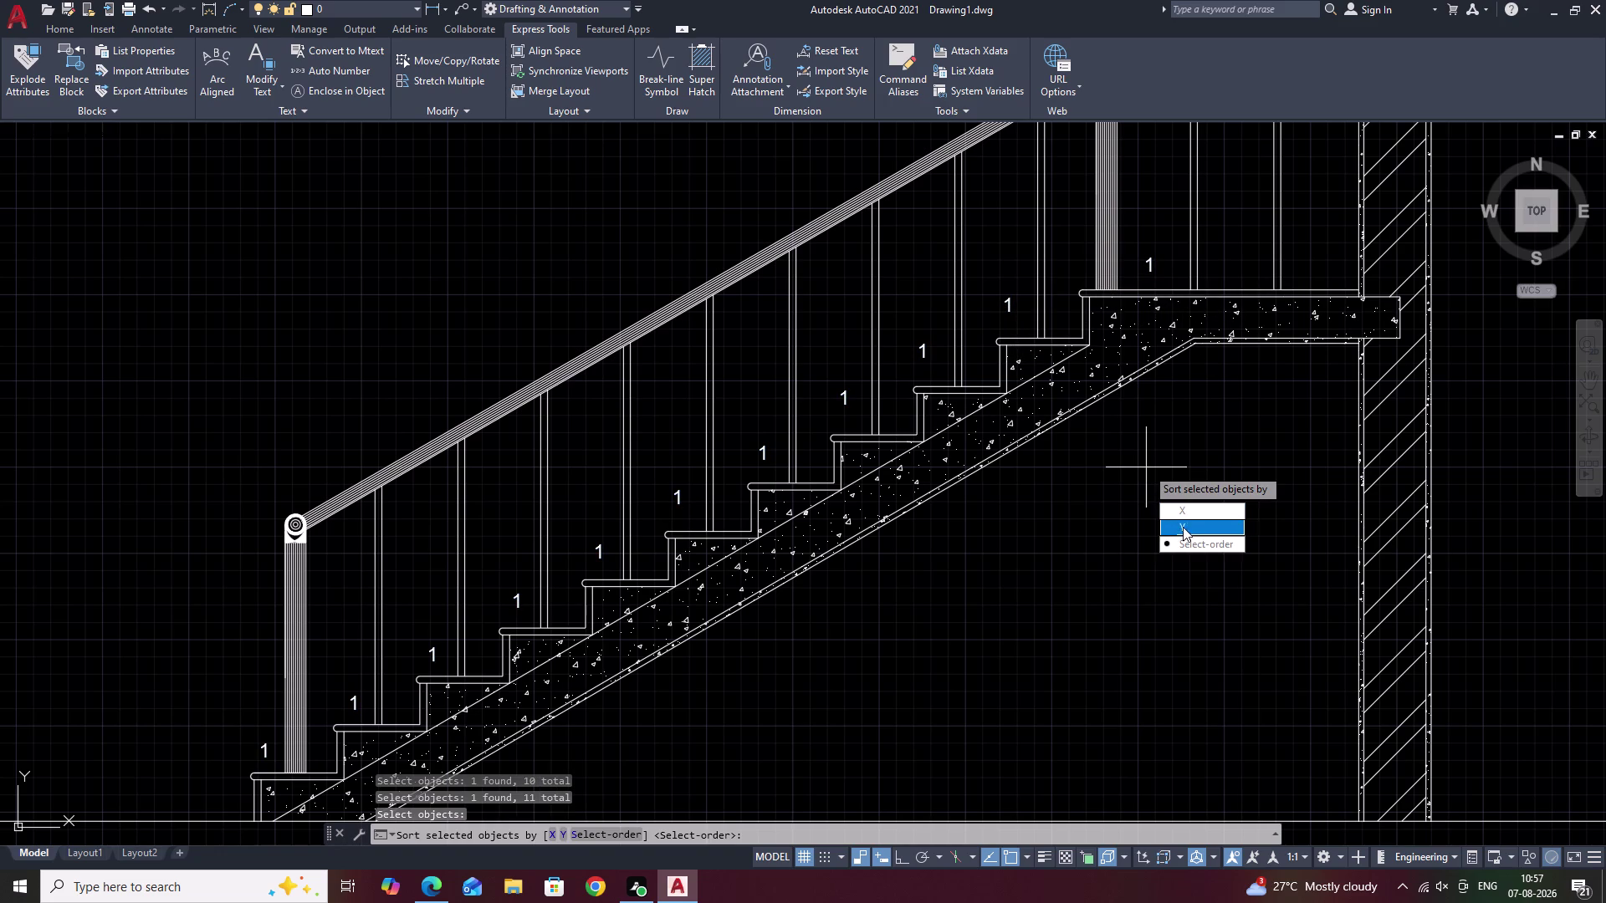
drag(1183, 540, 1146, 467)
key(space)
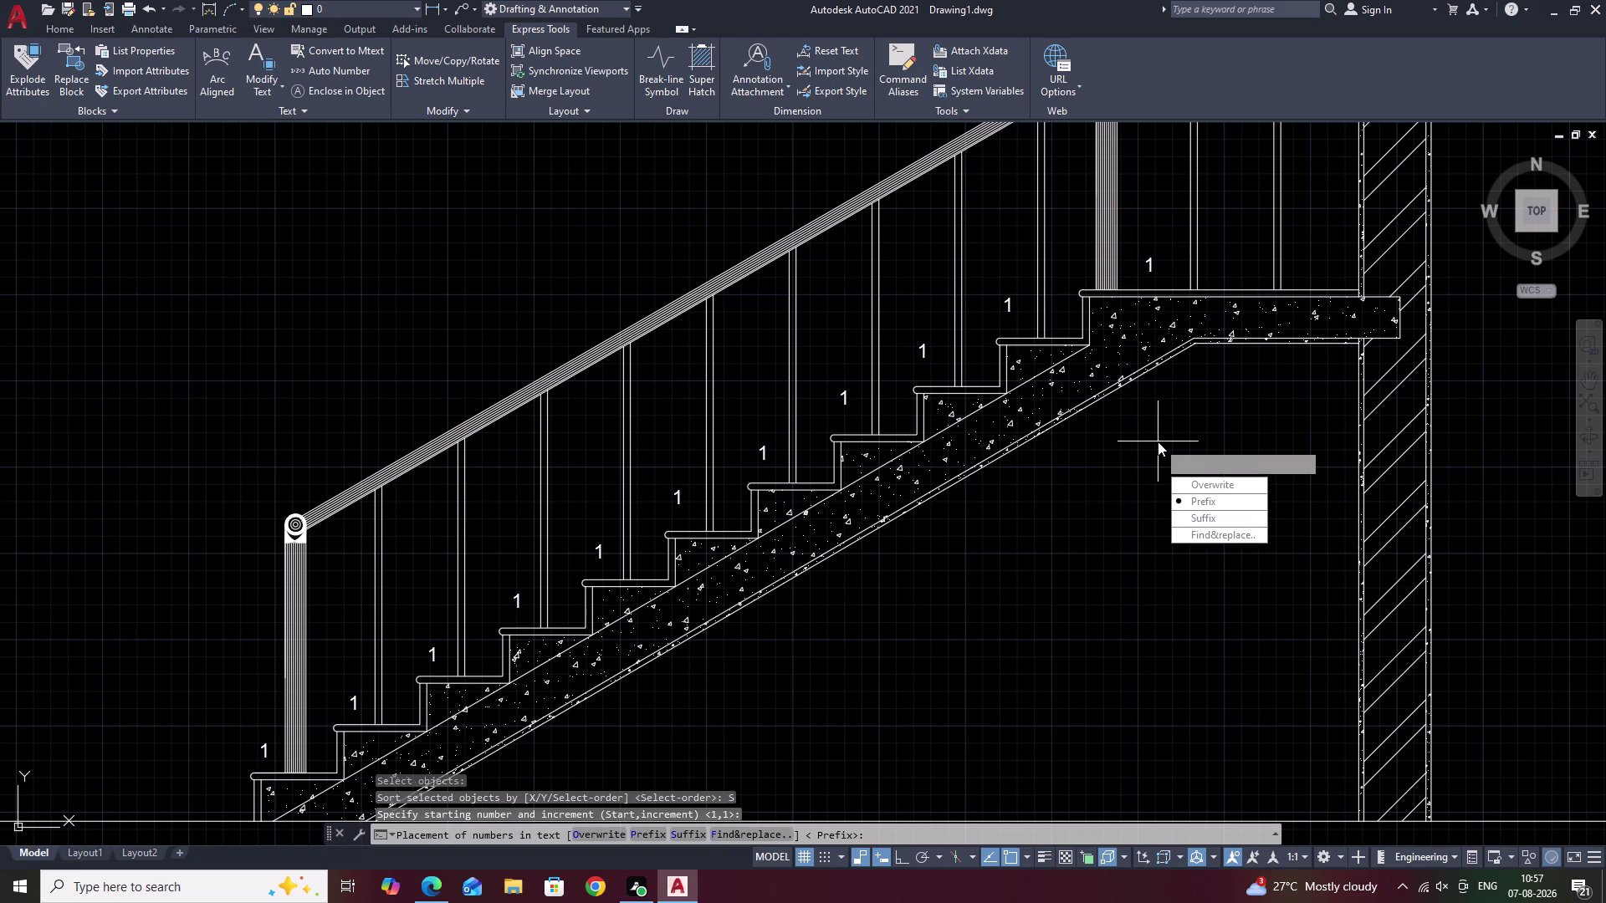
drag(1192, 484, 1157, 441)
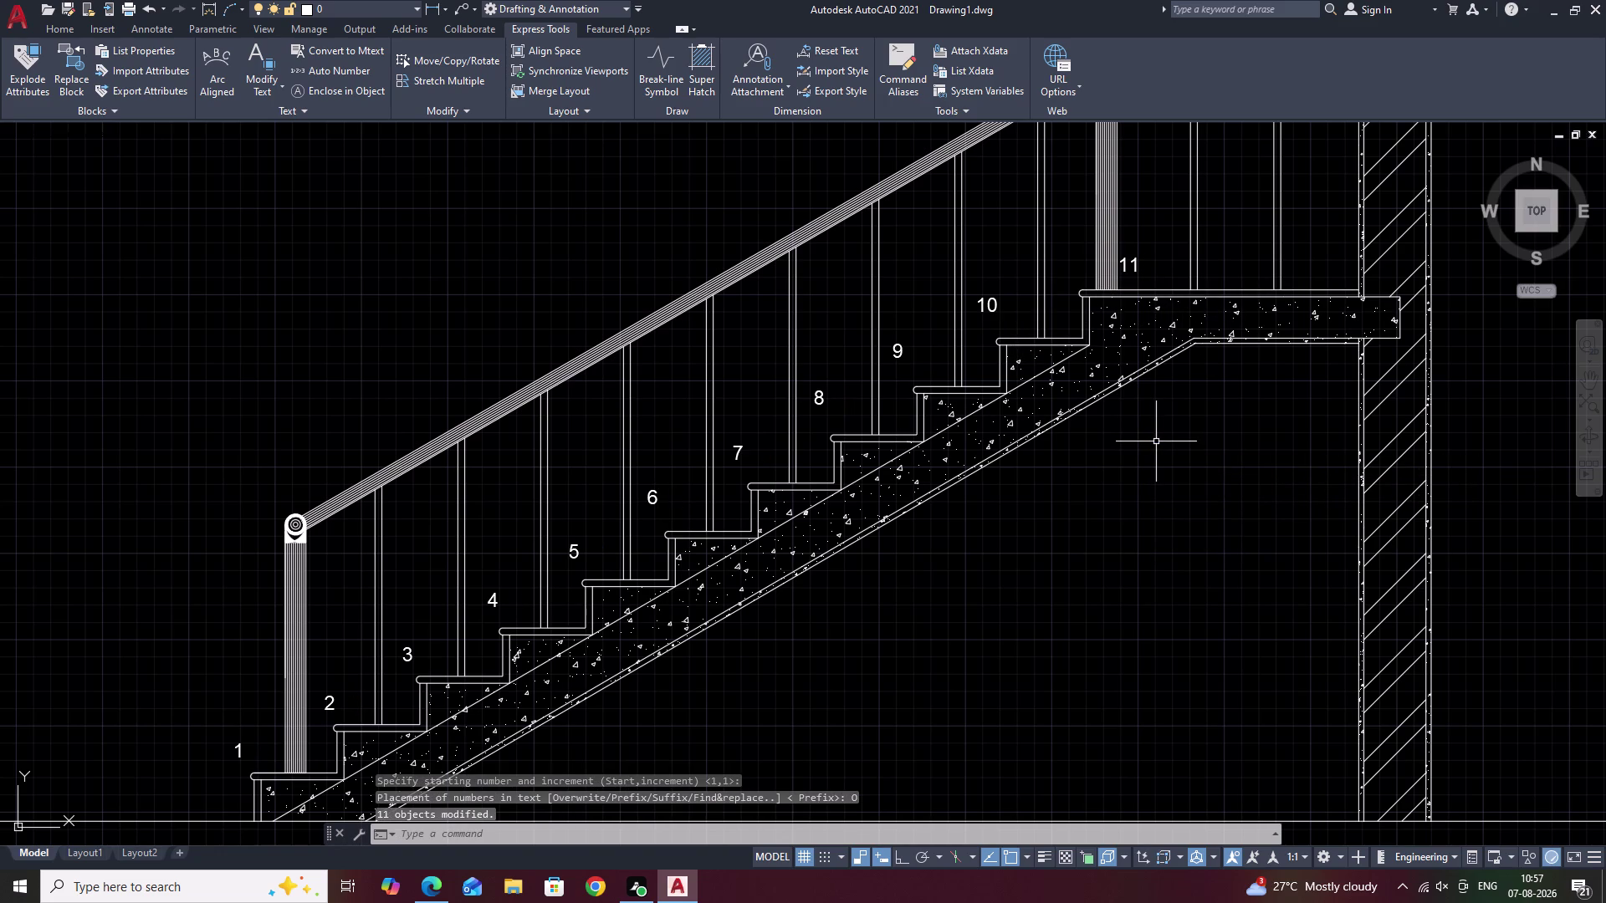
Move tread label 11 rightward so it sits above the landing.
scroll(down, 3)
middle_drag(1156, 441, 959, 518)
scroll(up, 3)
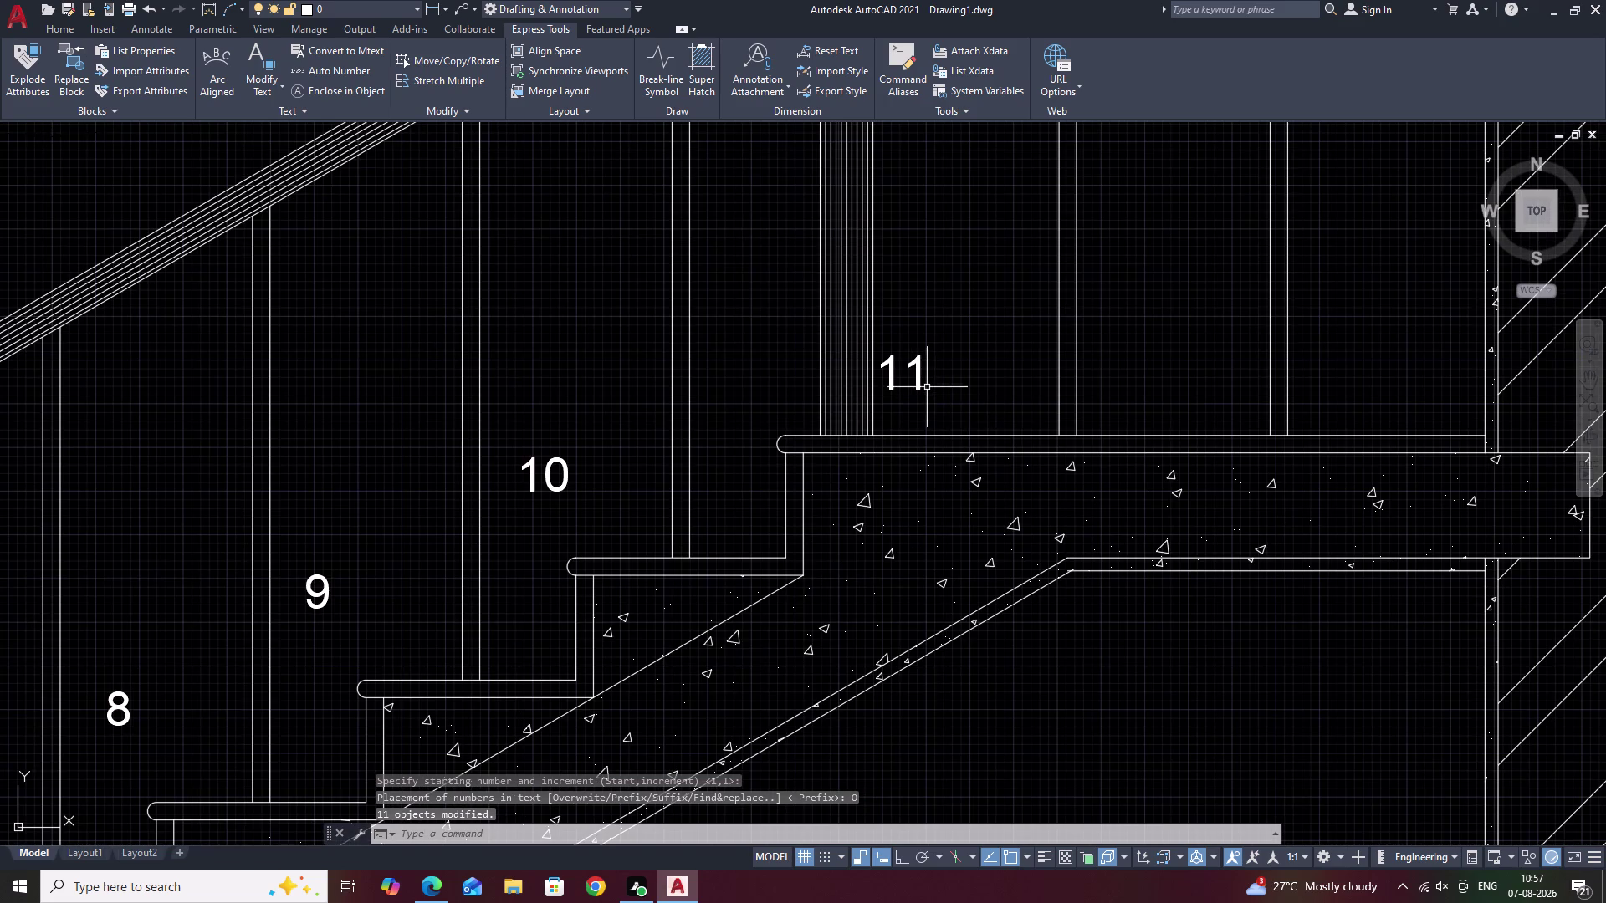
click(921, 387)
text(M)
key(space)
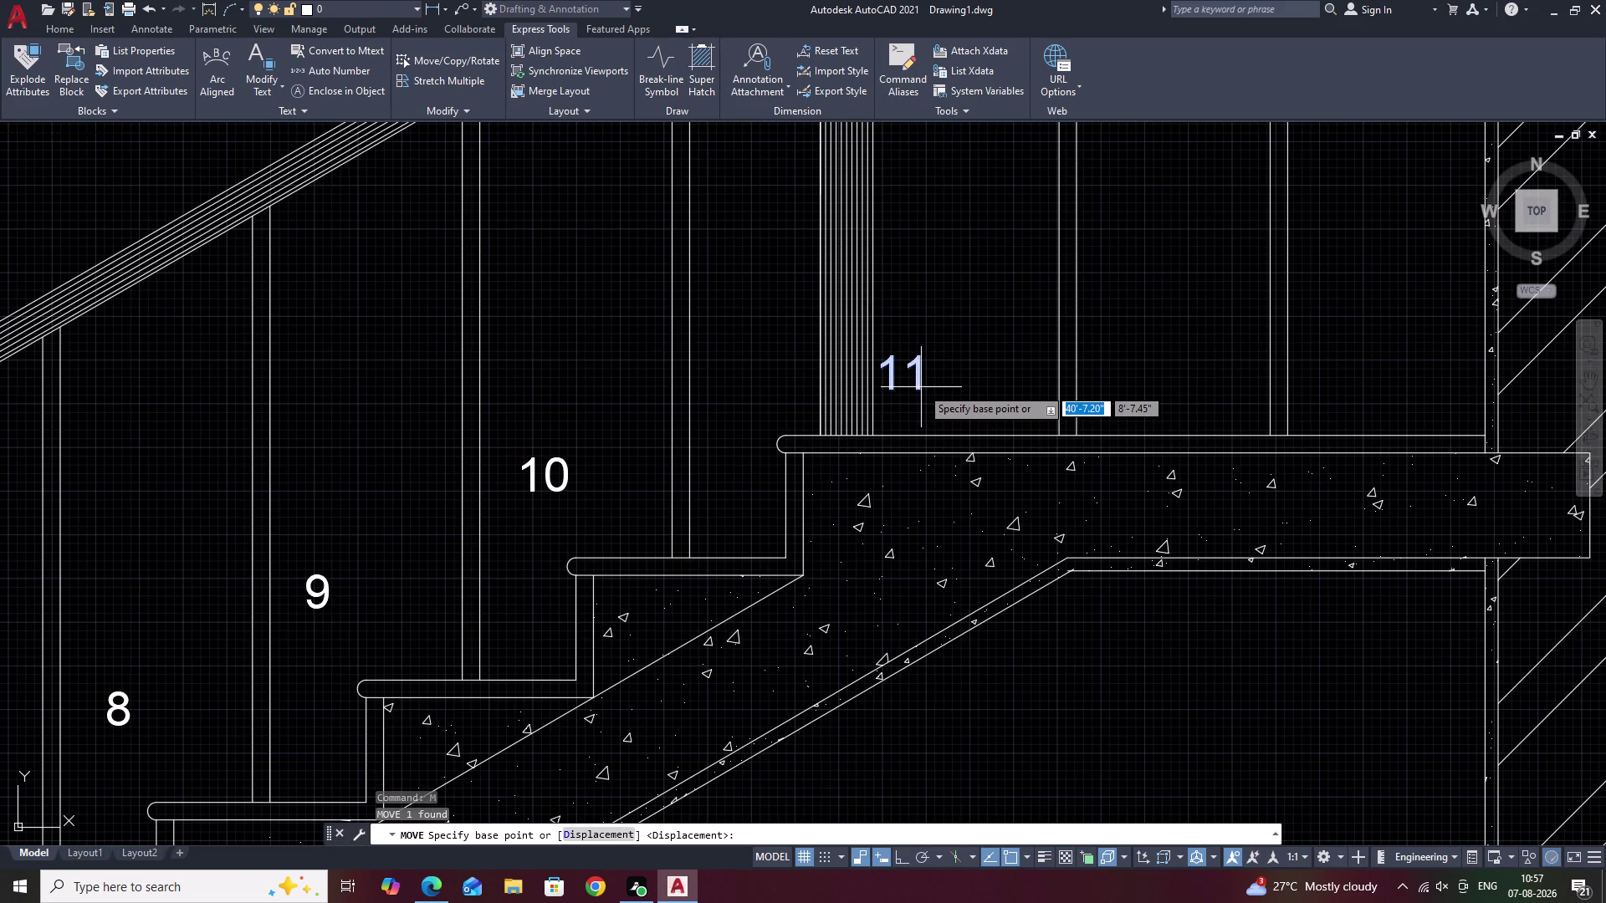
click(920, 387)
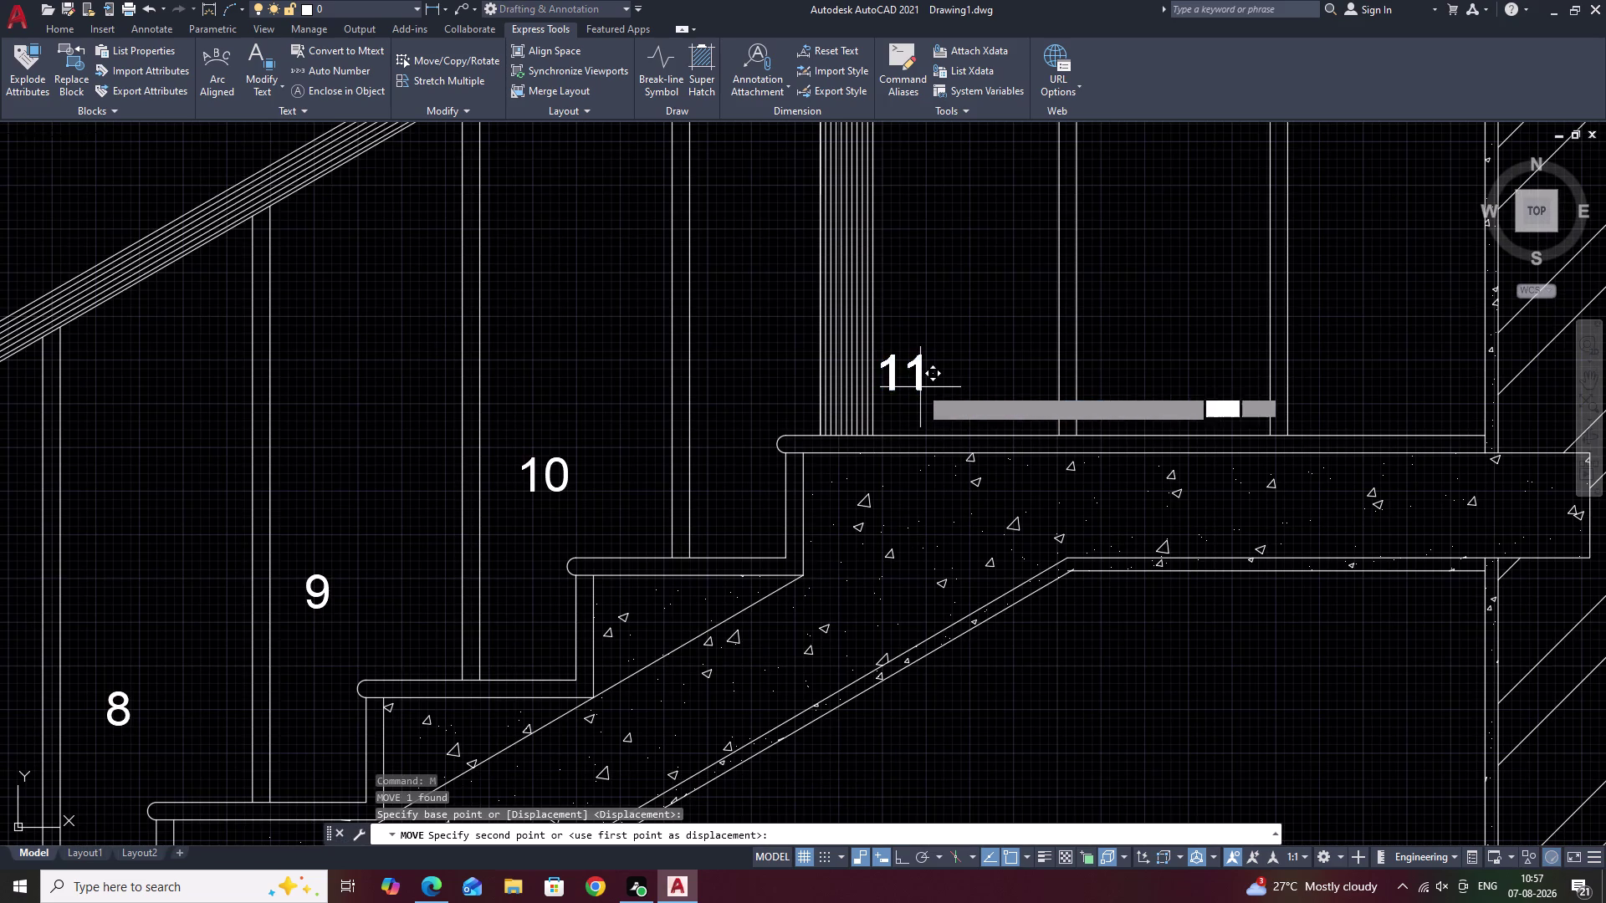
click(976, 382)
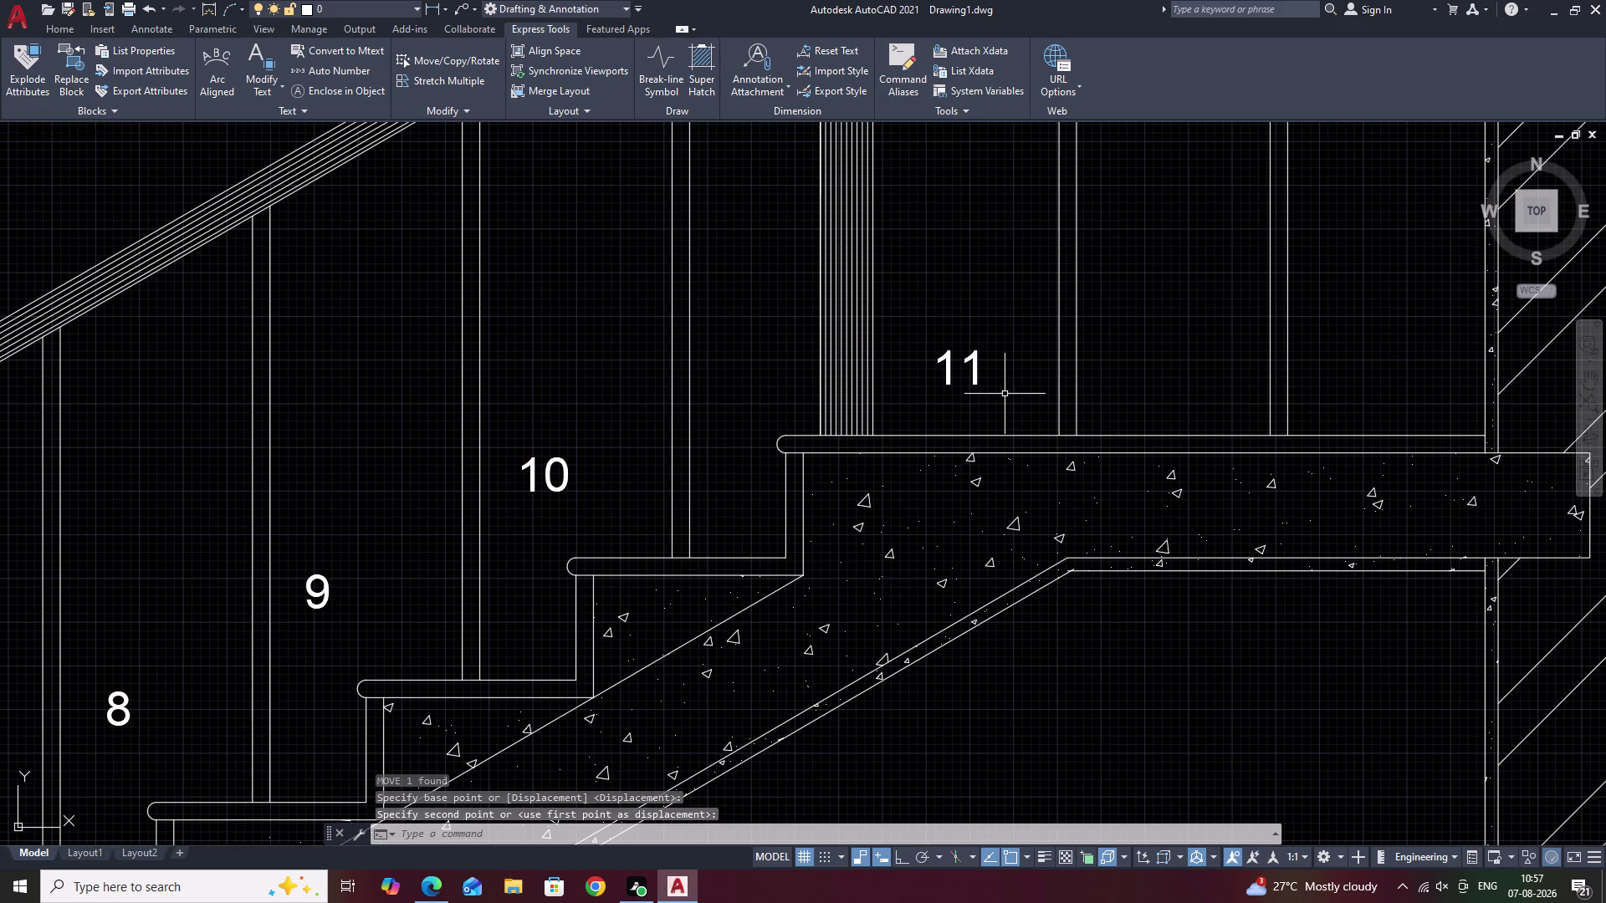
middle_drag(1013, 660, 1041, 513)
scroll(down, 3)
key(Escape)
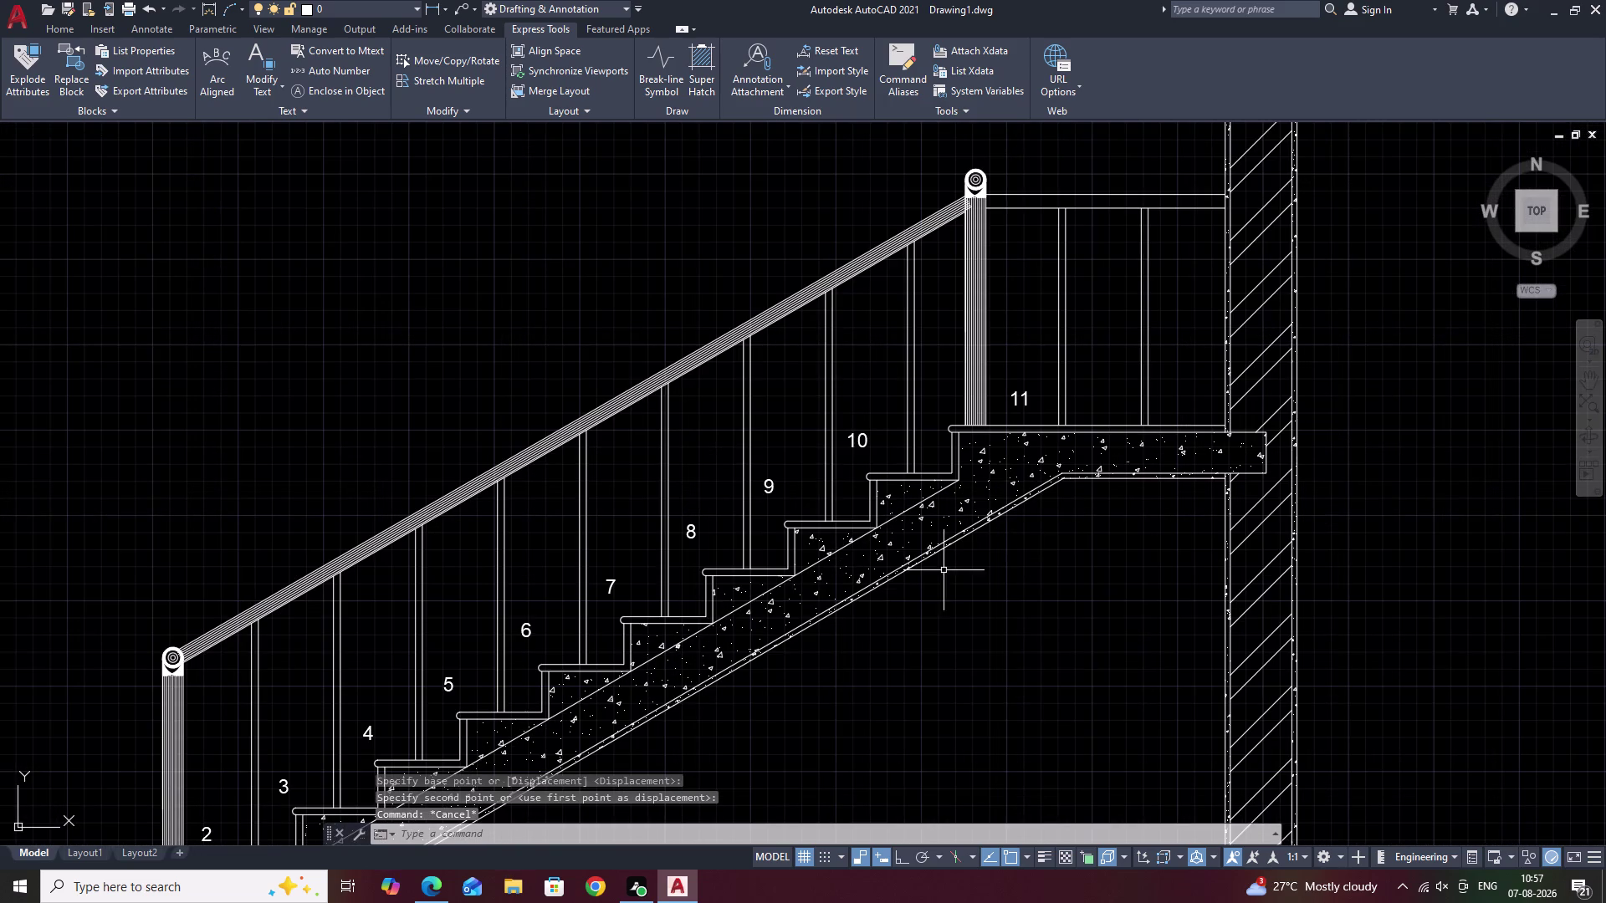
Shift tread labels 10 and 9 rightward onto their own steps.
middle_drag(681, 737, 772, 639)
scroll(up, 3)
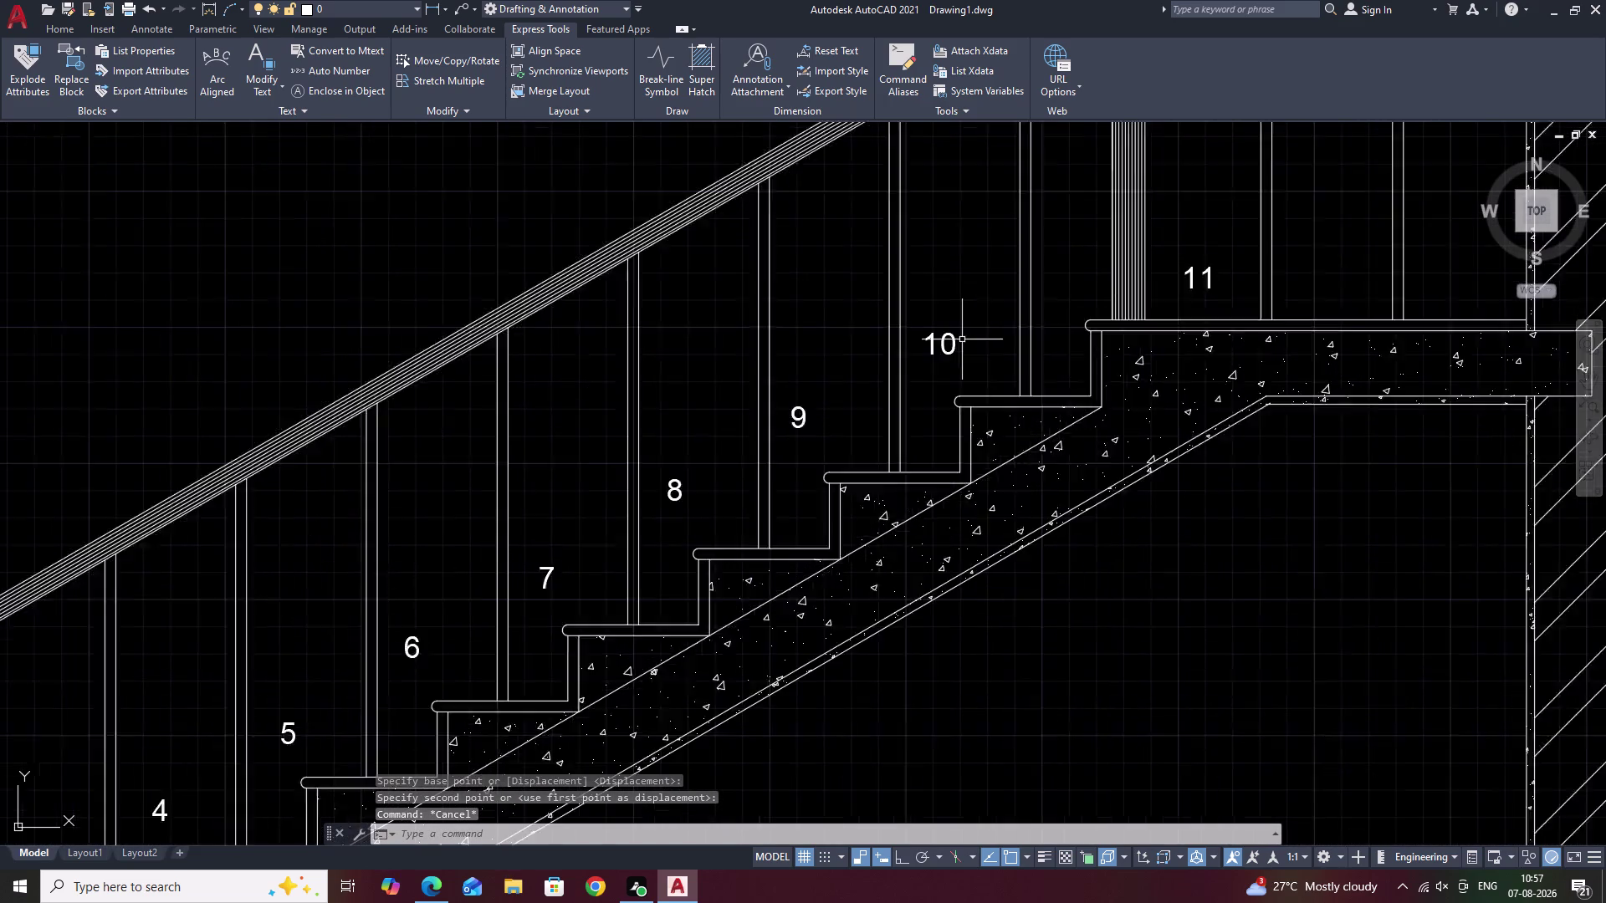
drag(956, 323, 910, 369)
text(M)
key(space)
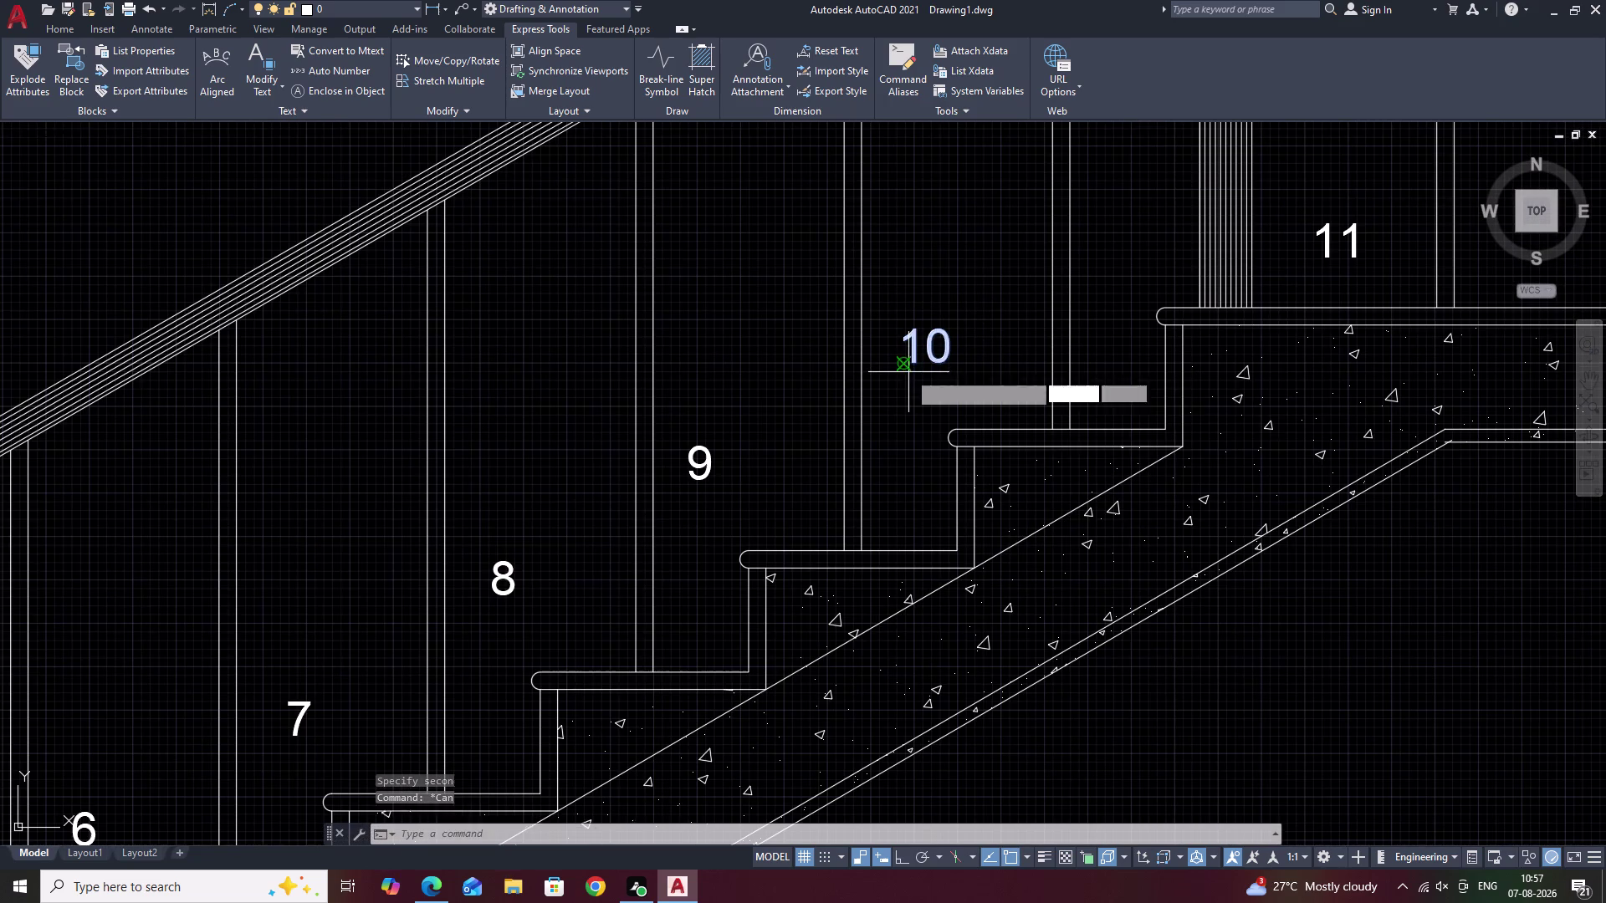
click(932, 360)
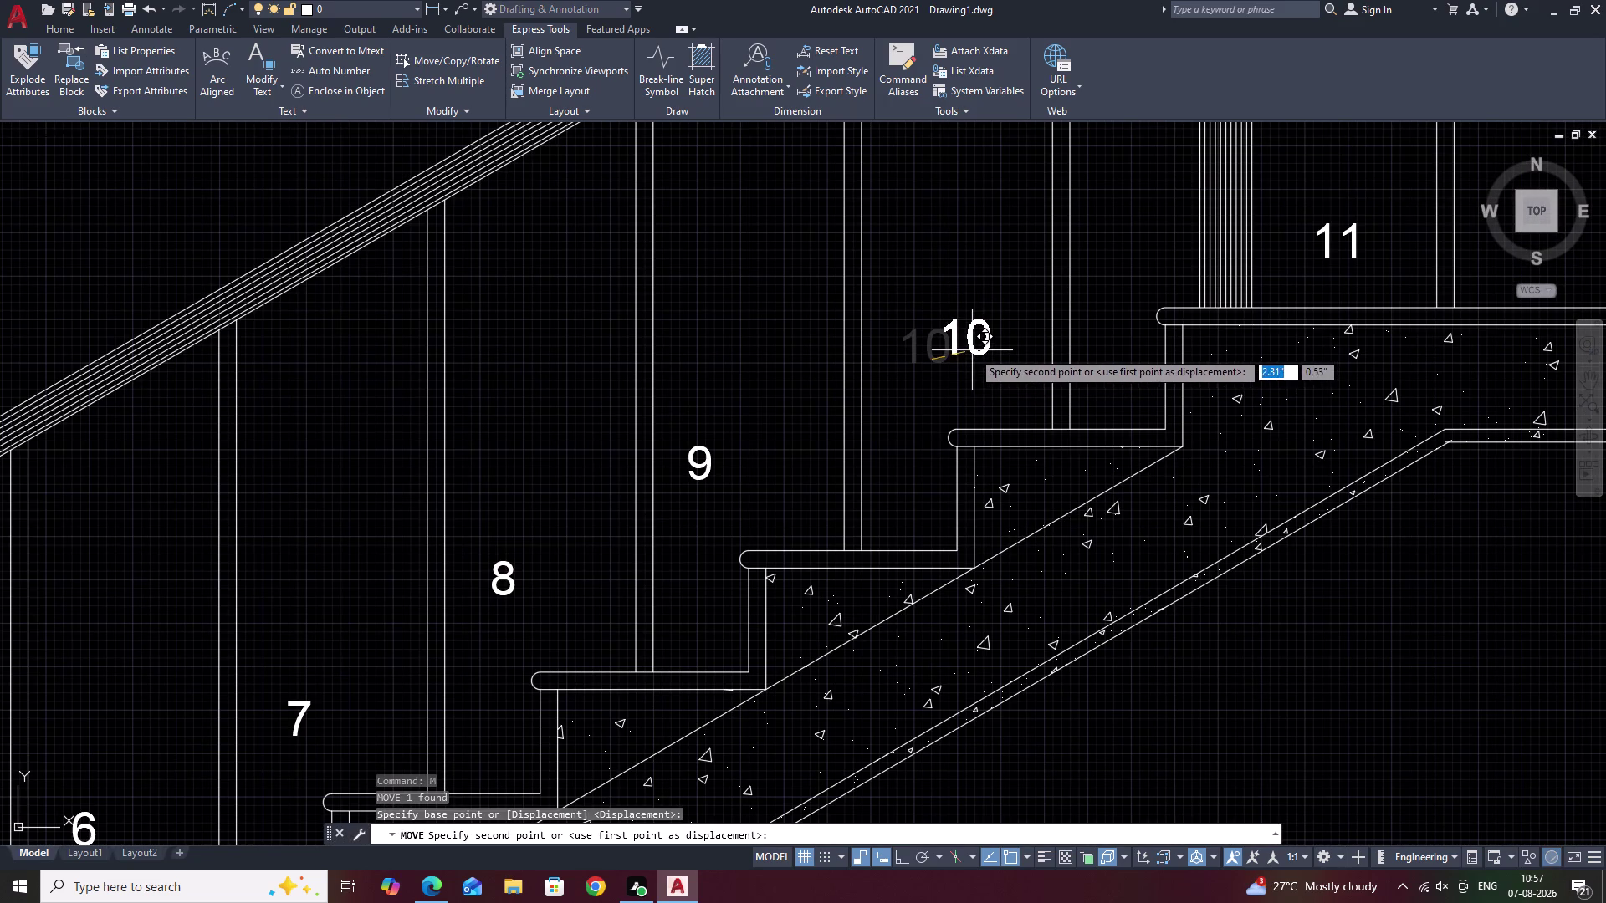
click(972, 351)
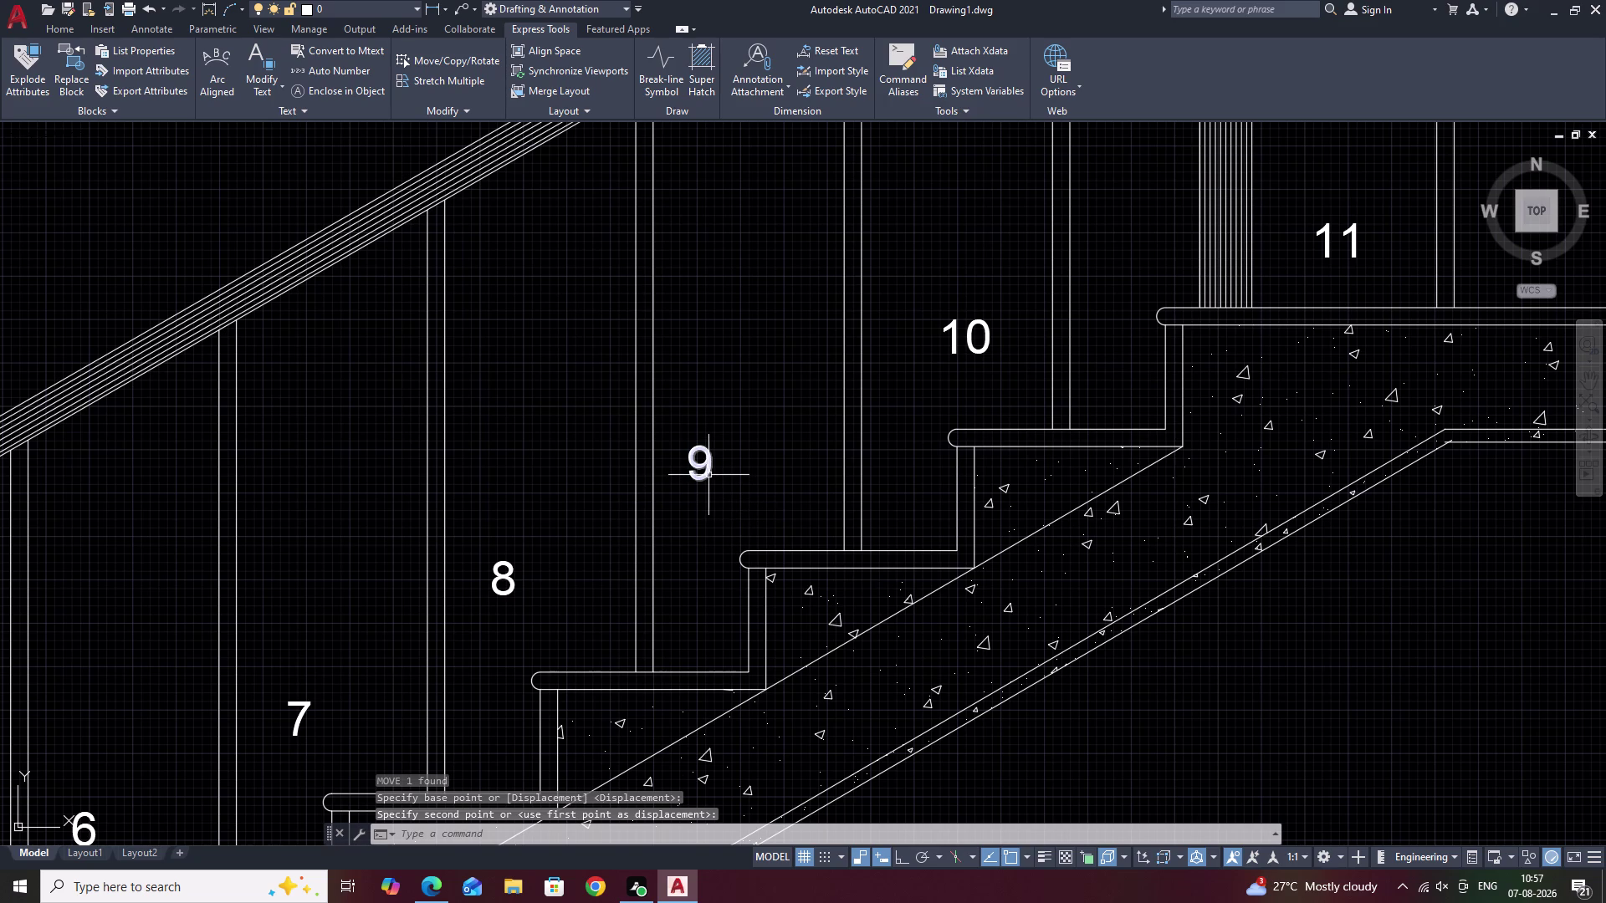
click(709, 475)
text(M)
key(space)
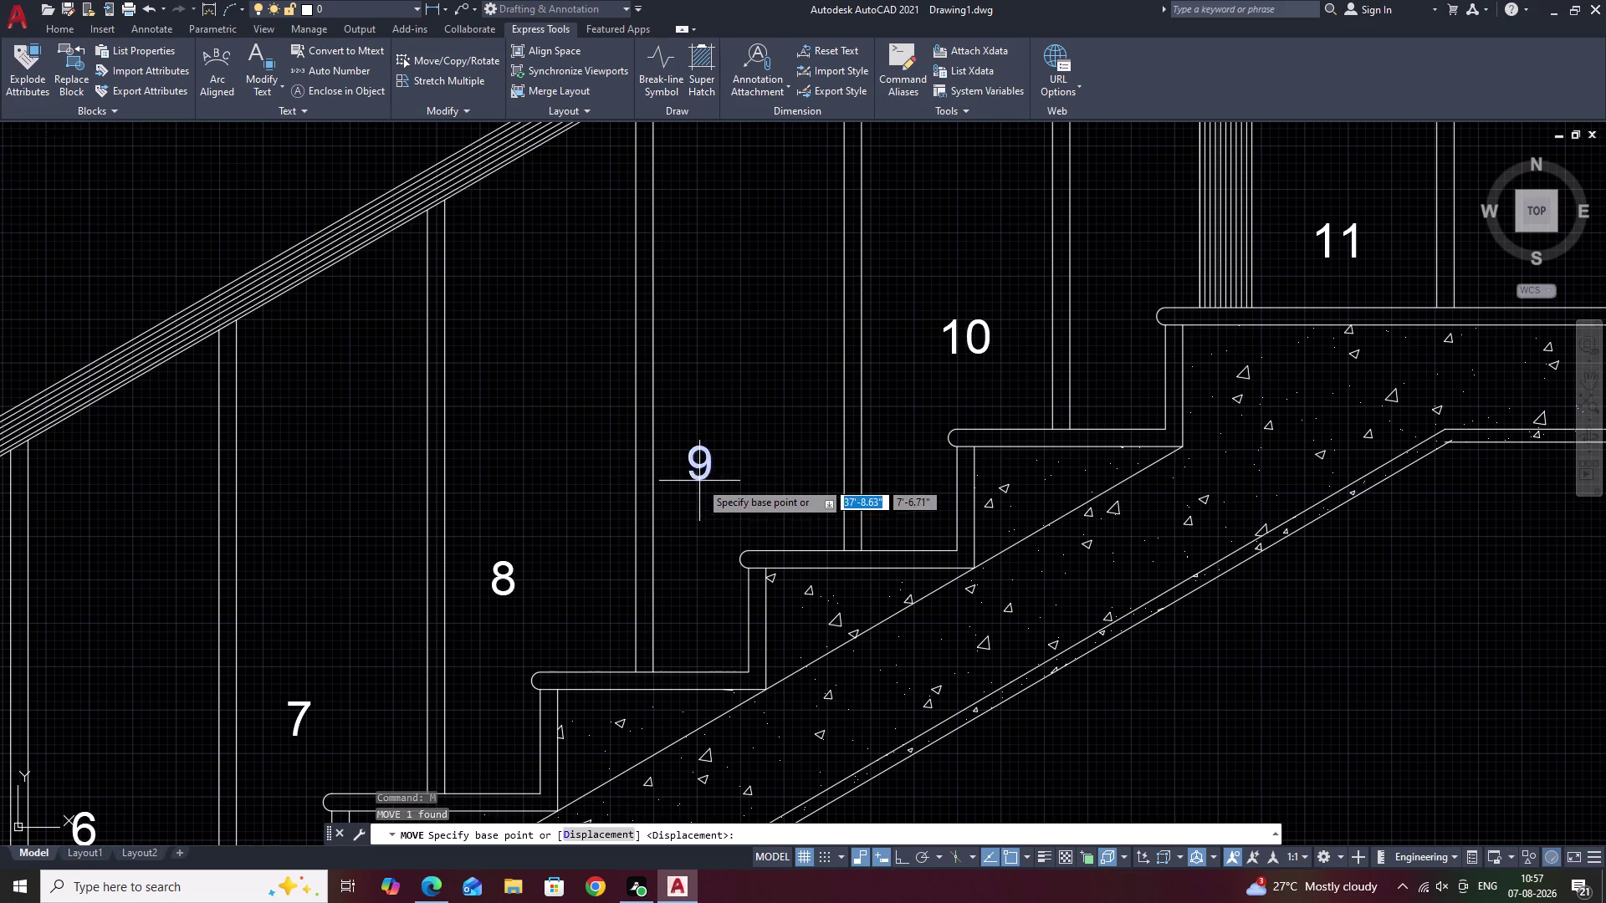
click(699, 481)
click(752, 459)
After an aborted first try, move number 8 centred over its tread.
middle_drag(675, 569, 805, 478)
click(638, 497)
right_click(637, 496)
text(M)
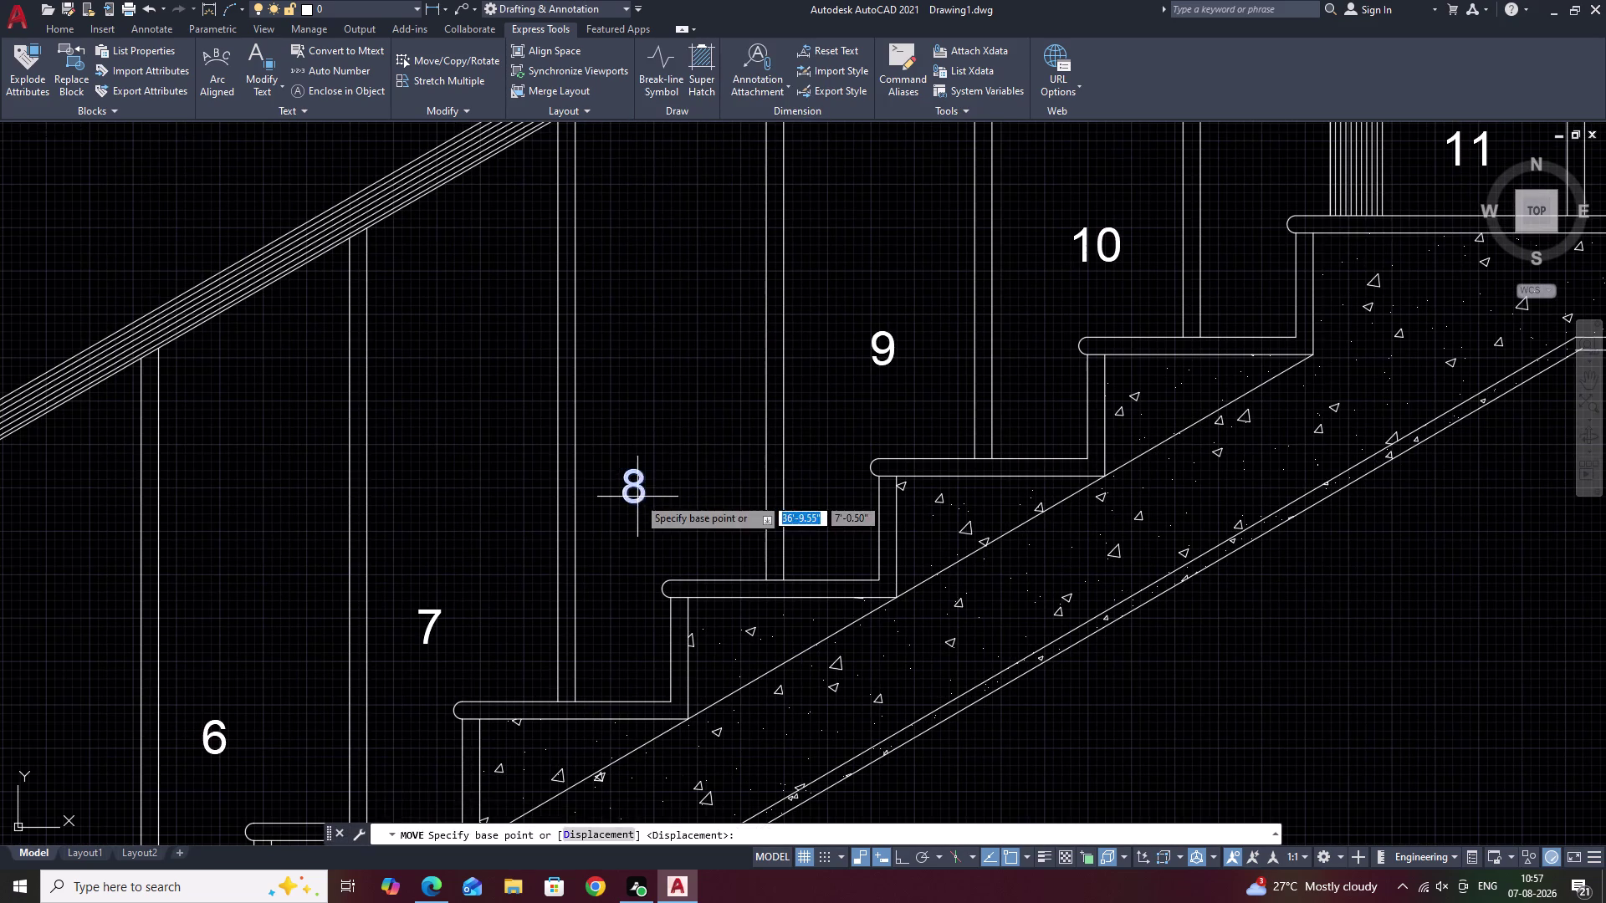
key(space)
drag(631, 502, 654, 497)
key(Escape)
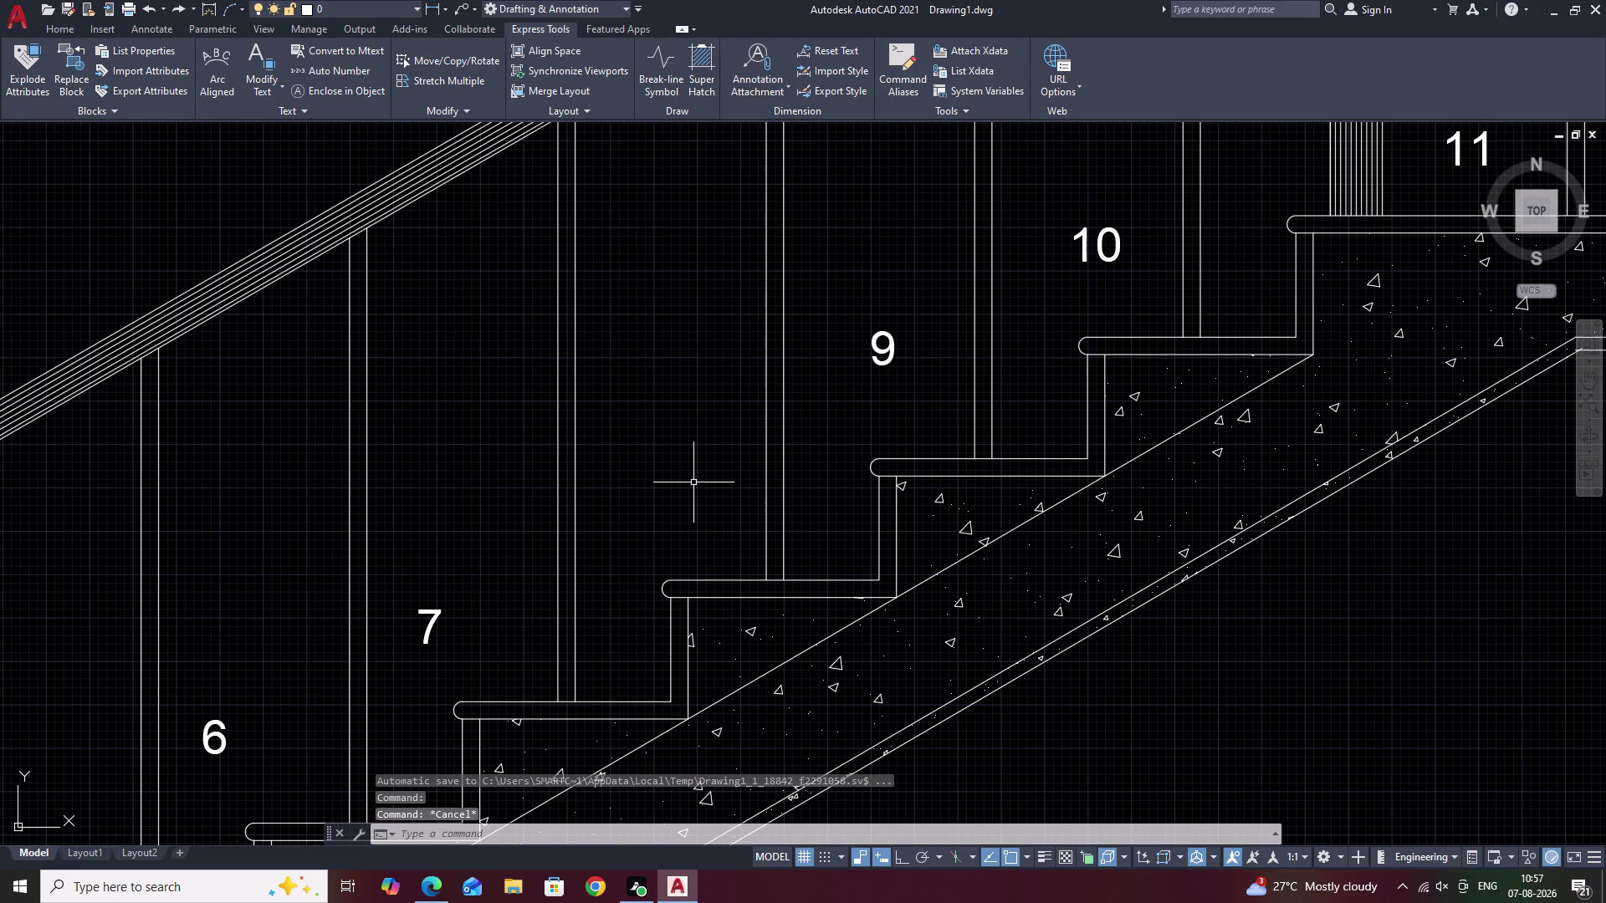
key(ctrl+z)
drag(654, 453, 648, 453)
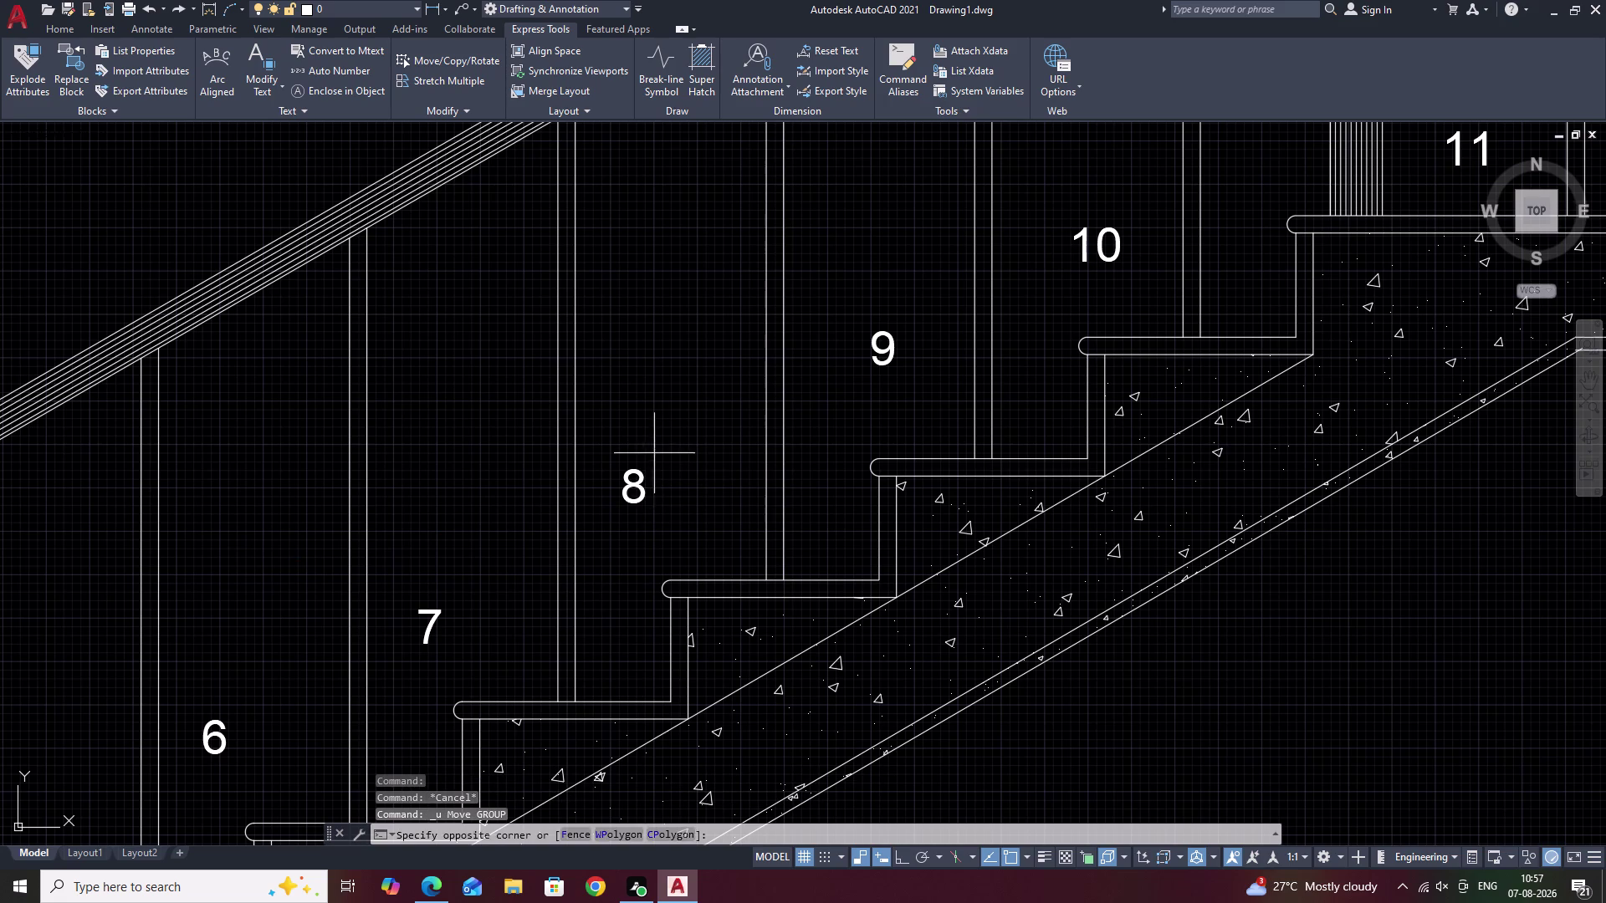
drag(648, 453, 643, 518)
text(M)
key(space)
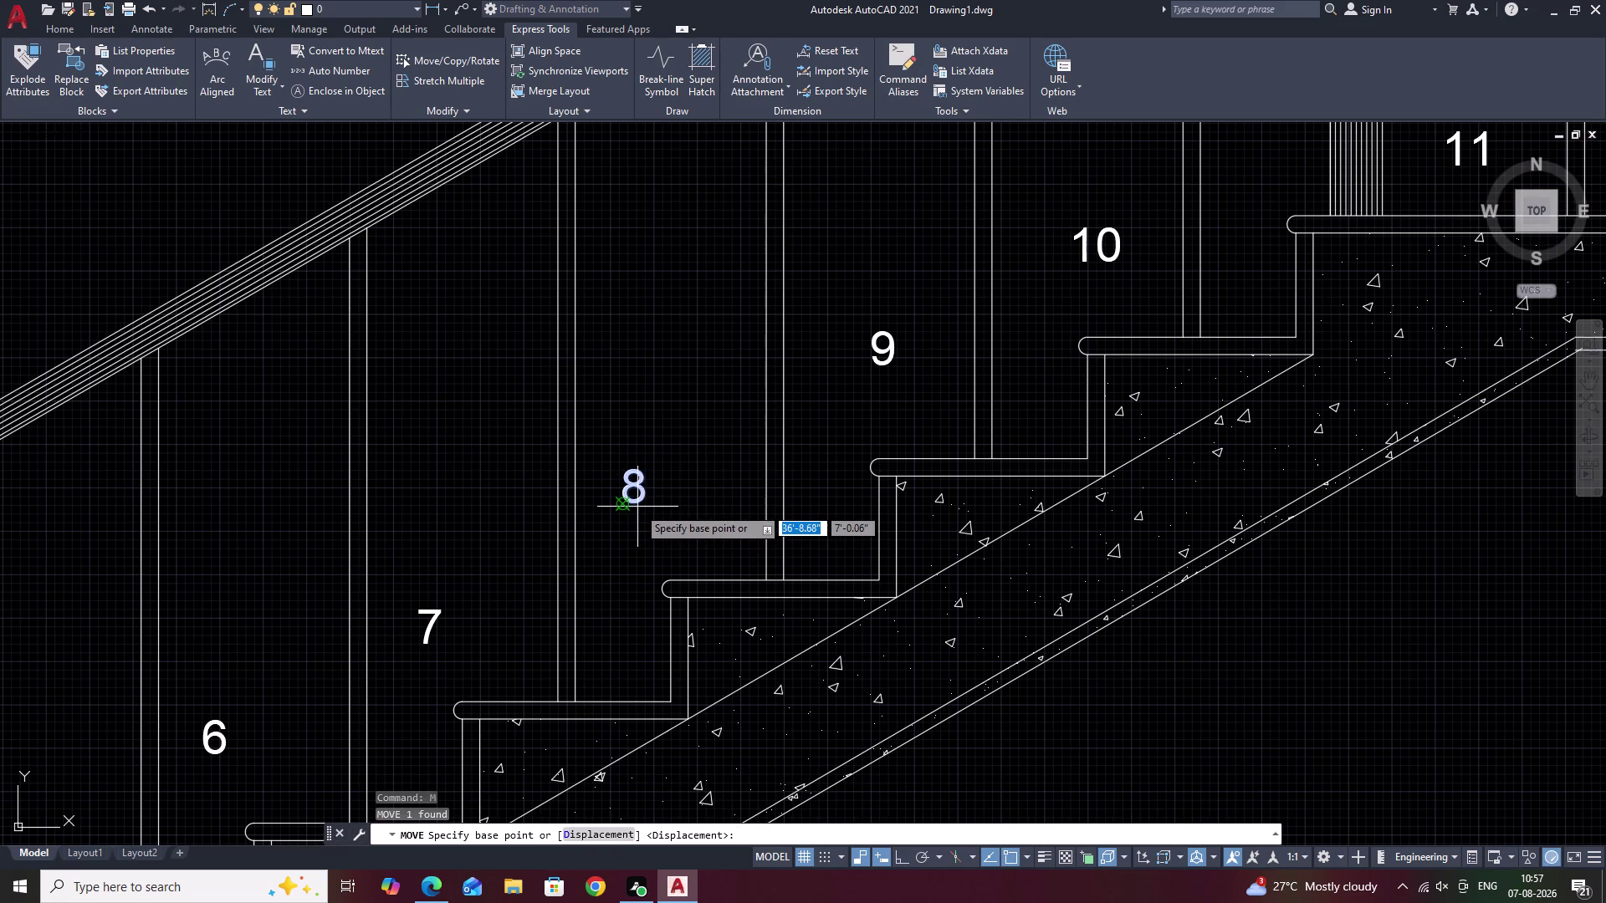
click(632, 502)
click(690, 487)
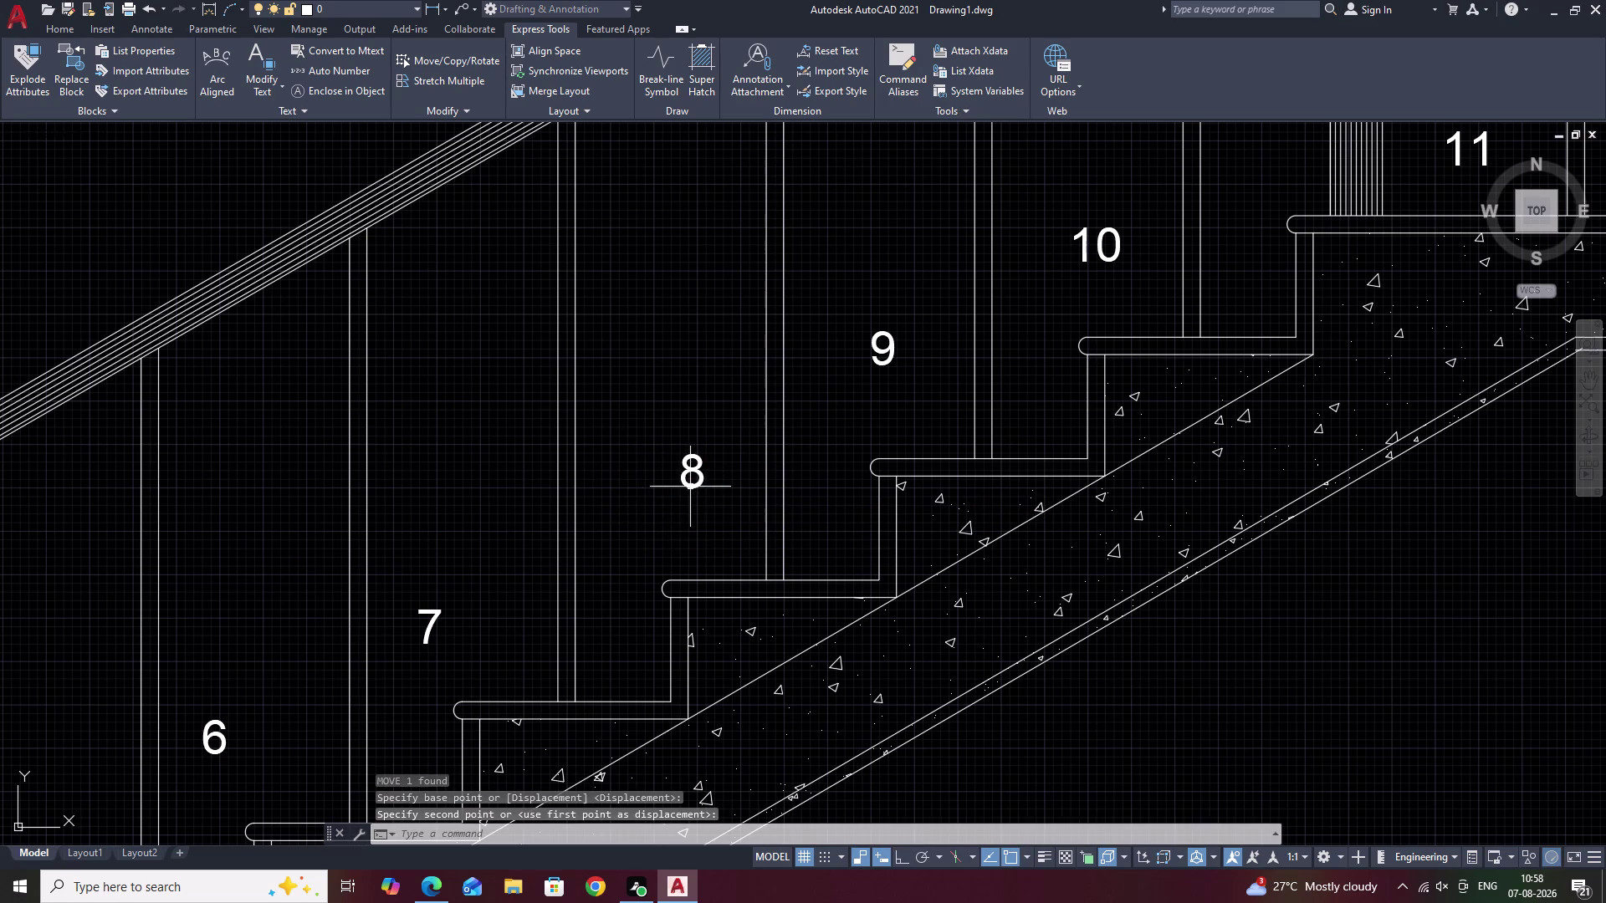
Centre tread numbers 7 and 6 over their treads.
middle_drag(606, 609, 832, 489)
drag(664, 484, 665, 556)
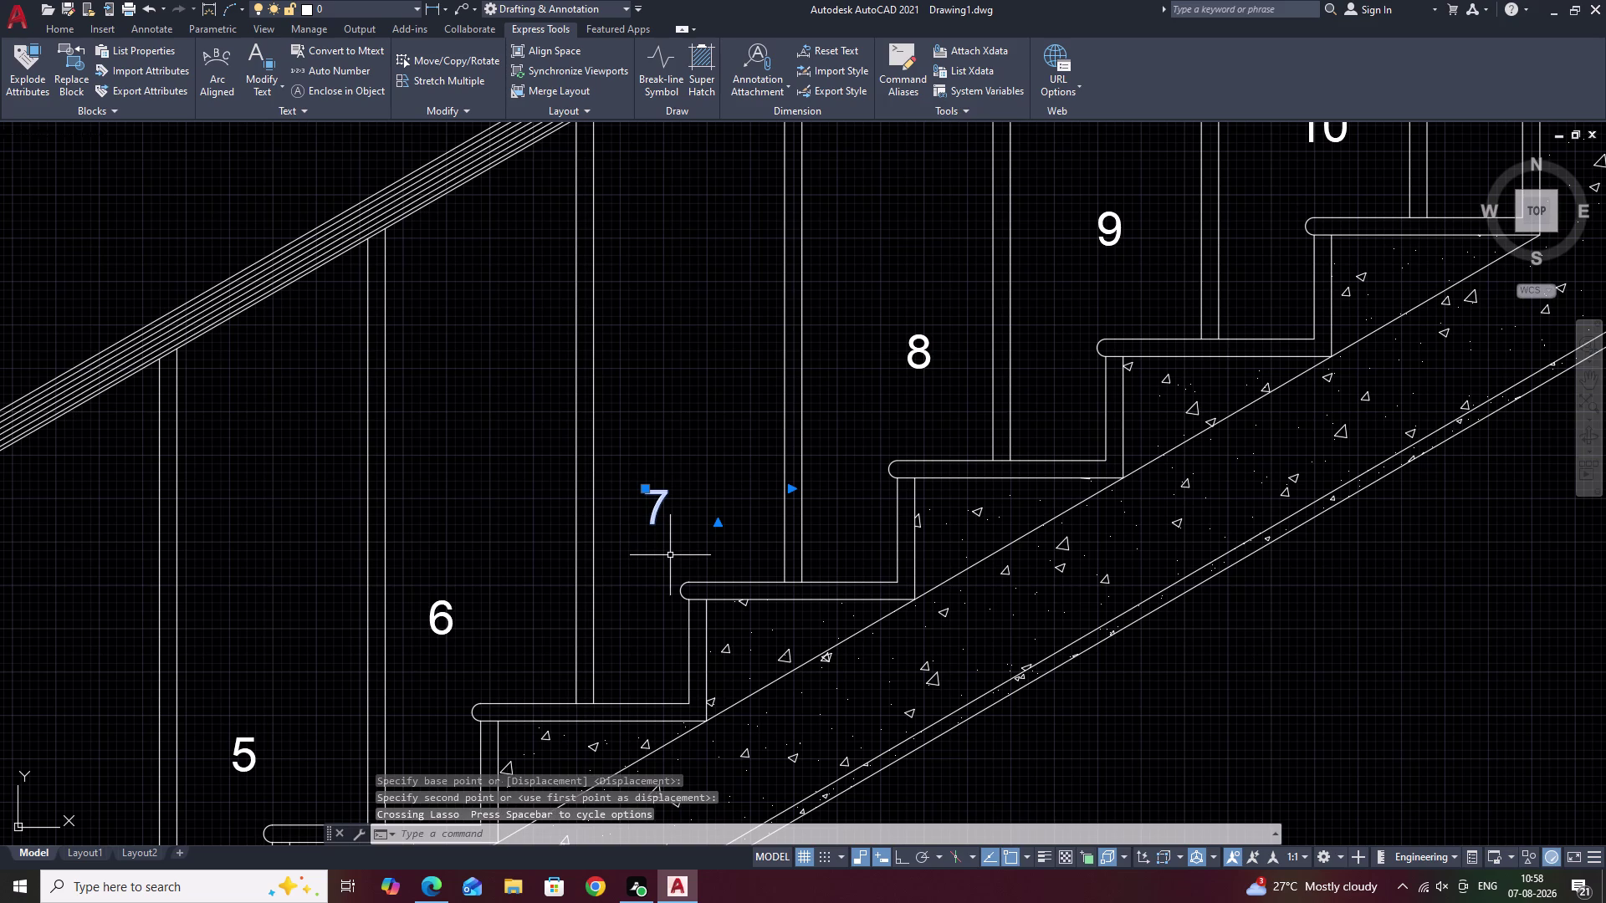
text(M)
key(space)
click(652, 526)
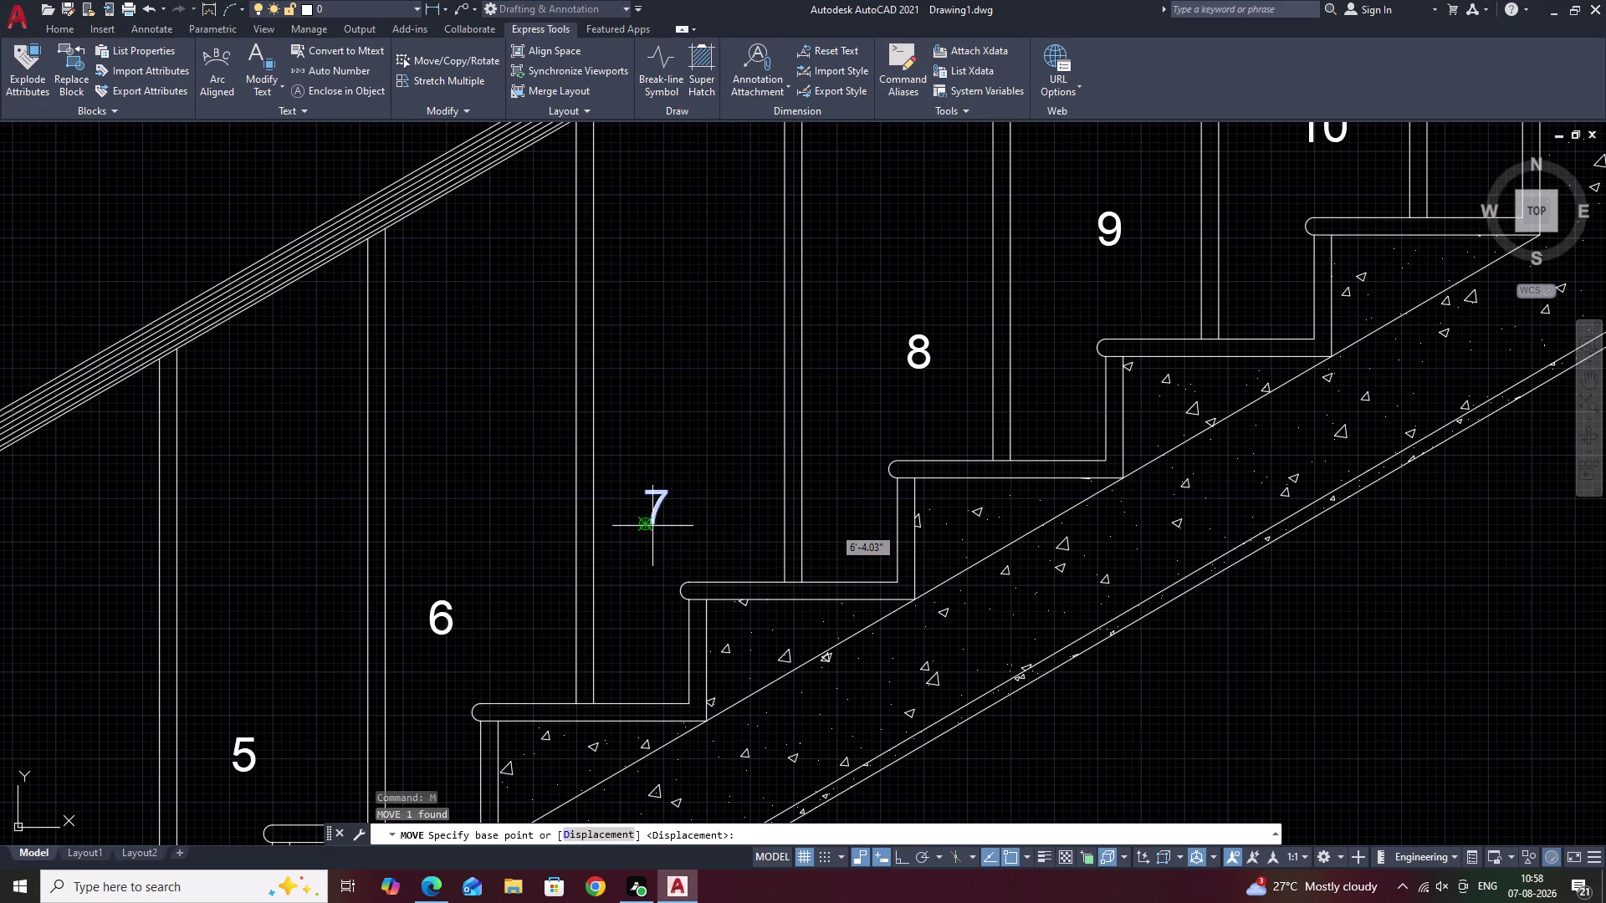
click(695, 493)
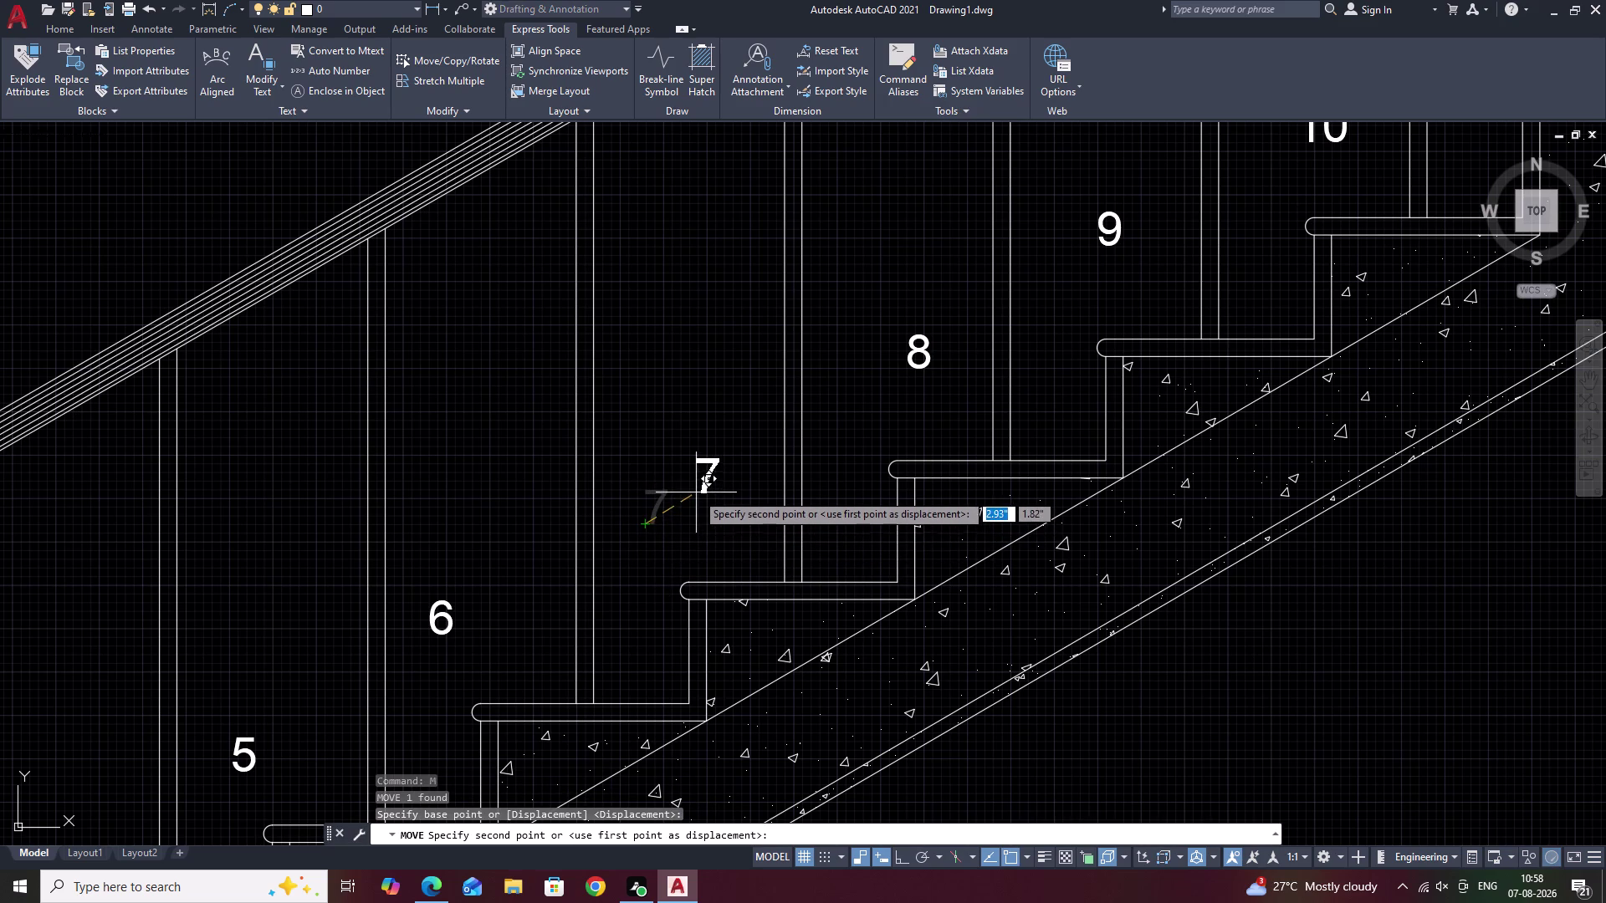
middle_drag(649, 601, 812, 514)
drag(605, 508, 619, 566)
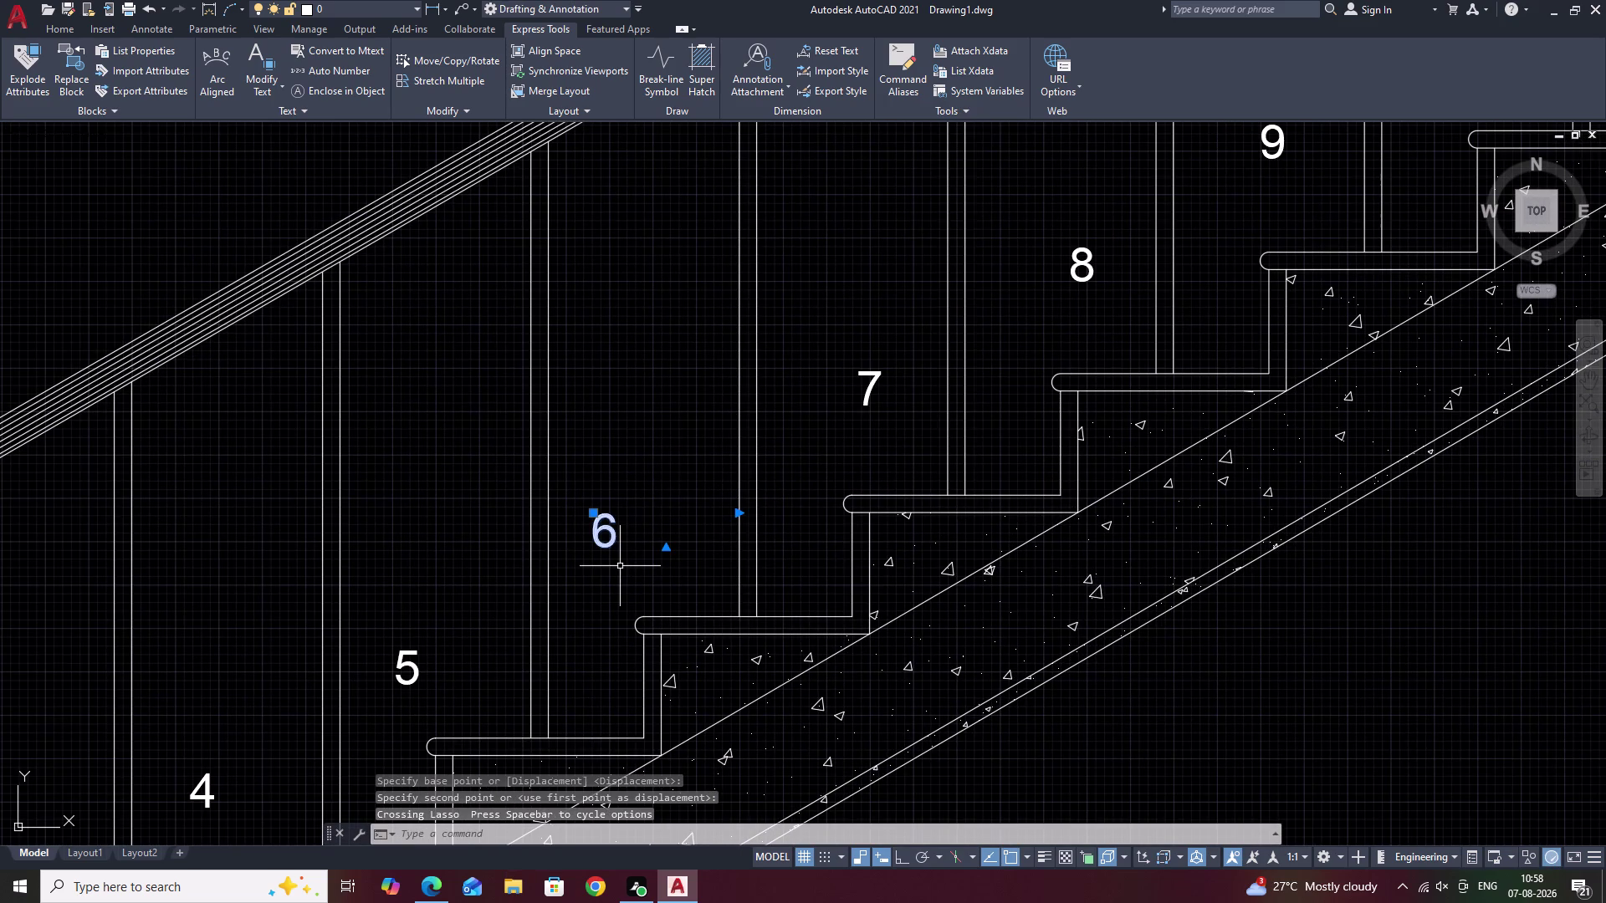
text(M)
key(space)
click(605, 545)
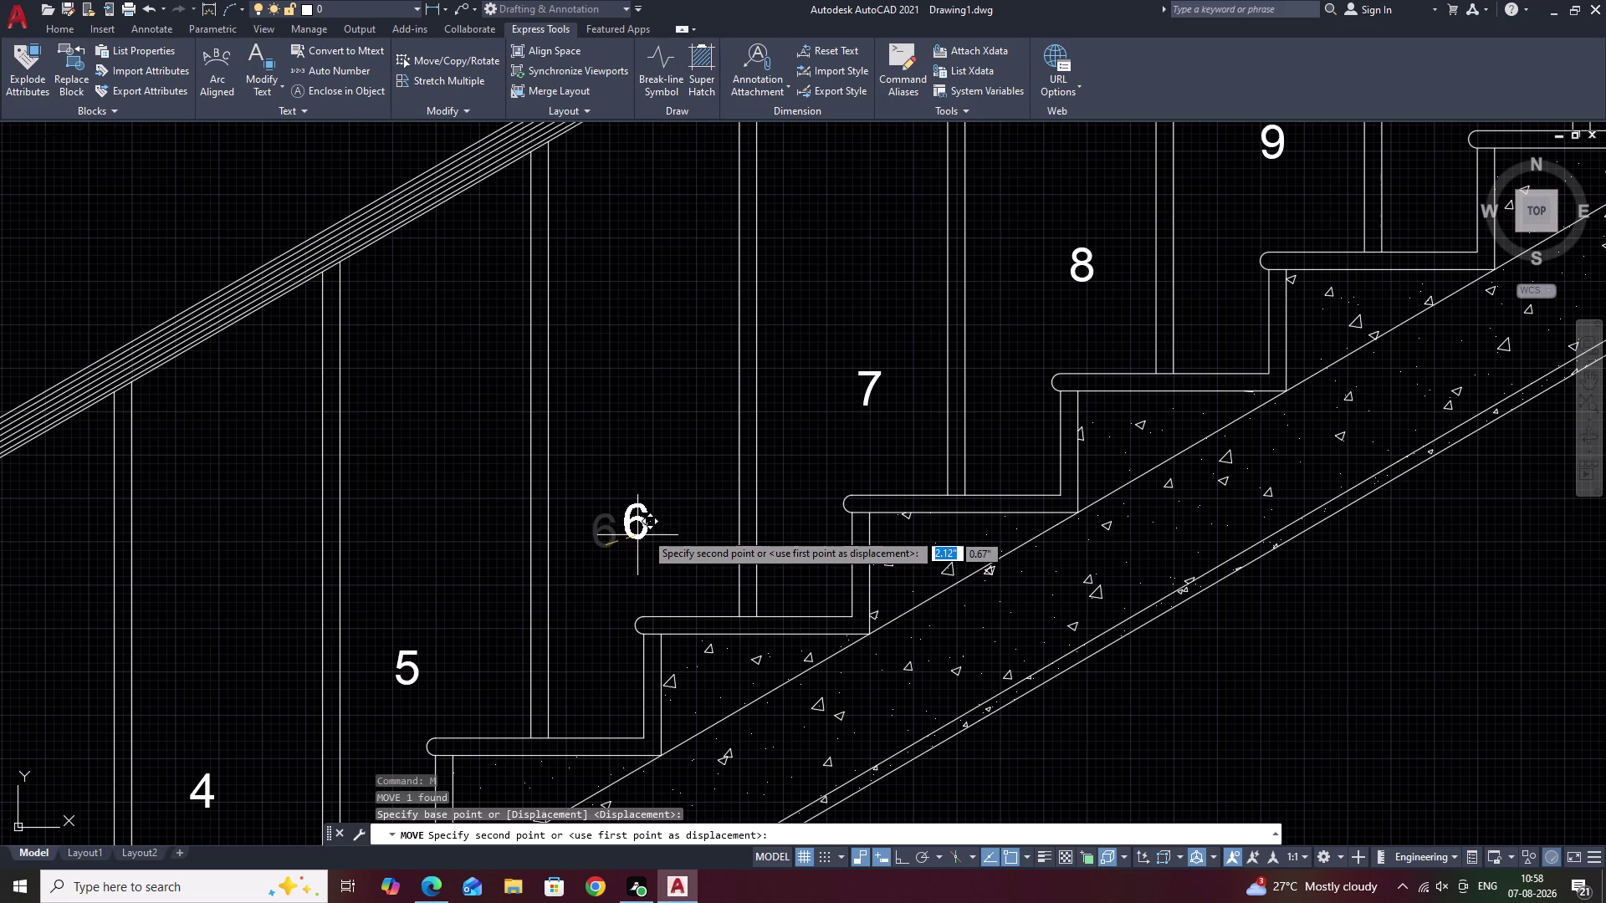
click(667, 518)
Centre tread numbers 5 and 4 over their treads.
middle_drag(616, 620, 890, 482)
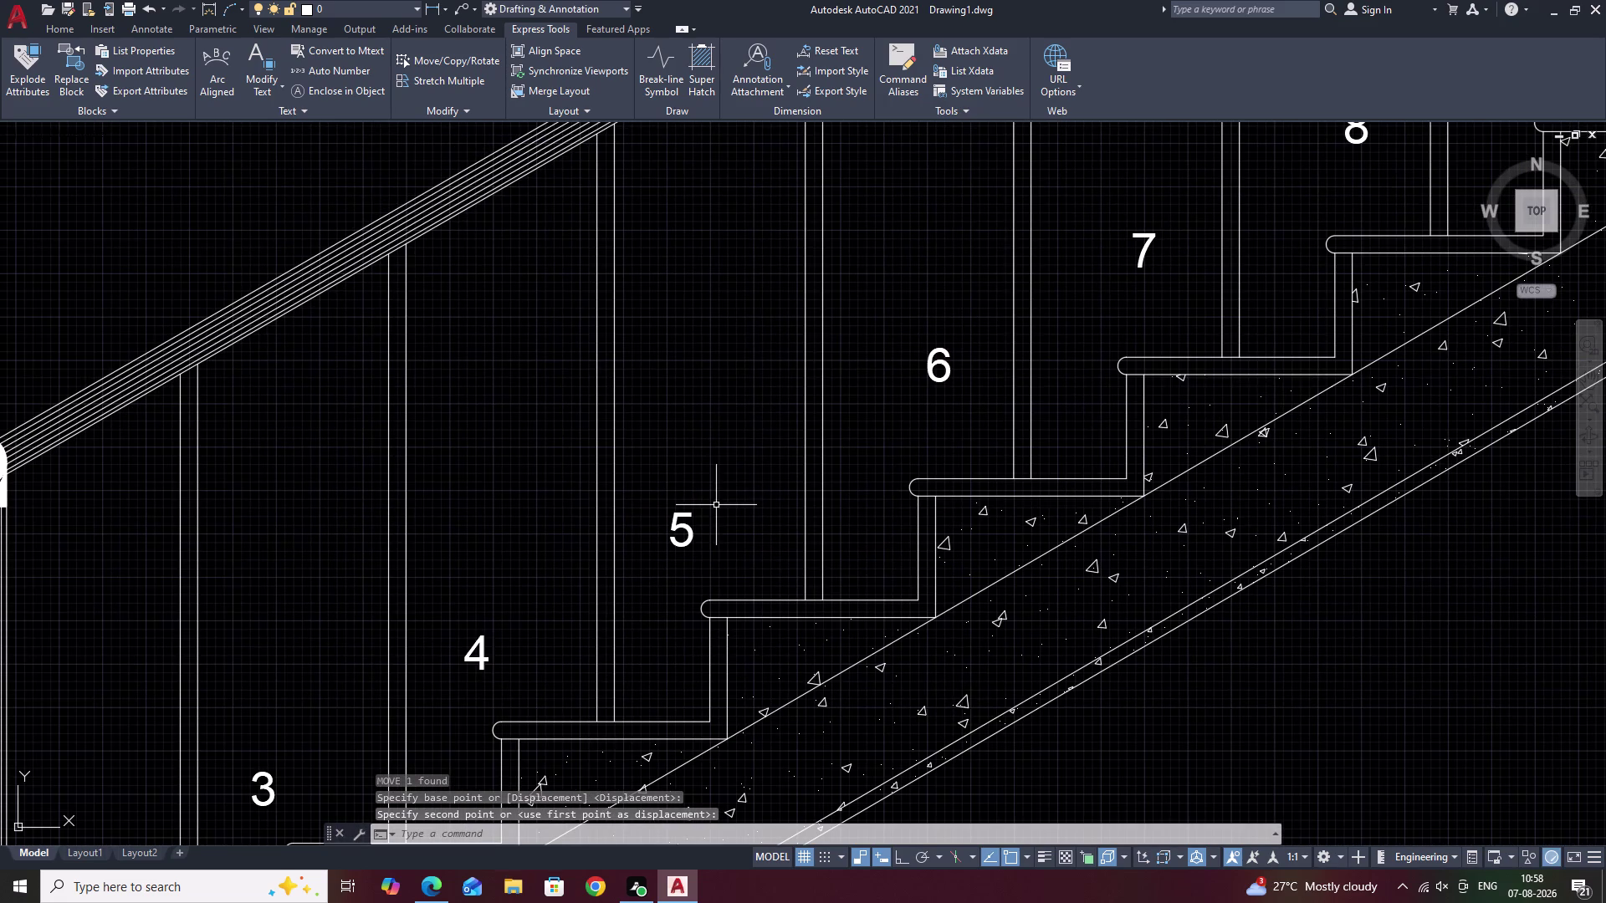
drag(710, 504, 667, 561)
text(M)
key(space)
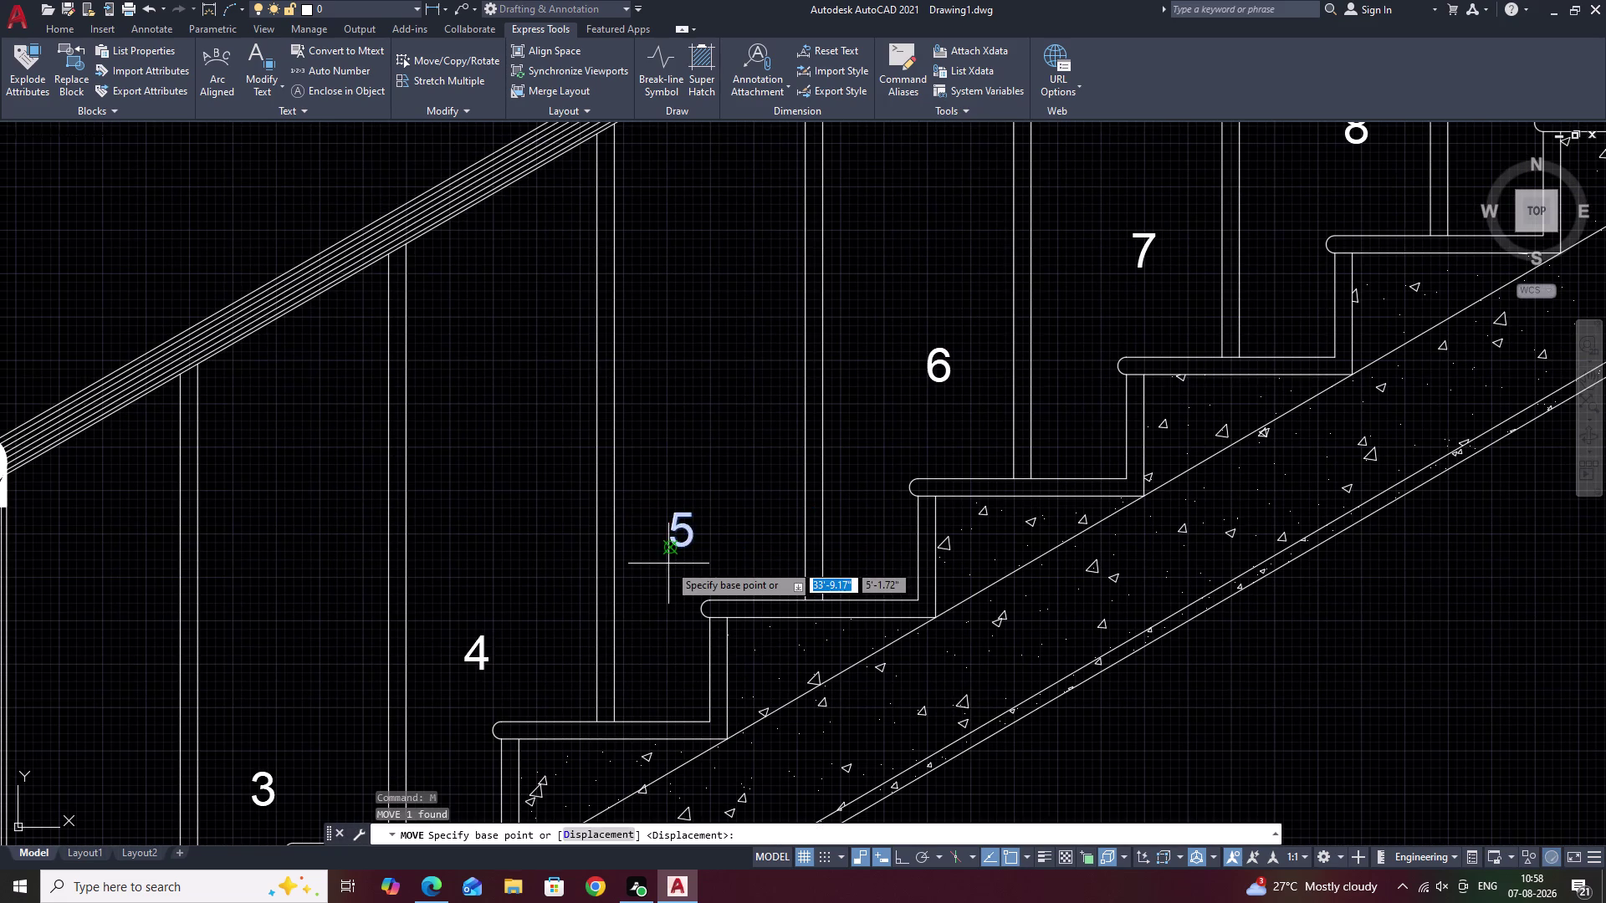
click(684, 545)
click(725, 515)
middle_drag(691, 622, 861, 506)
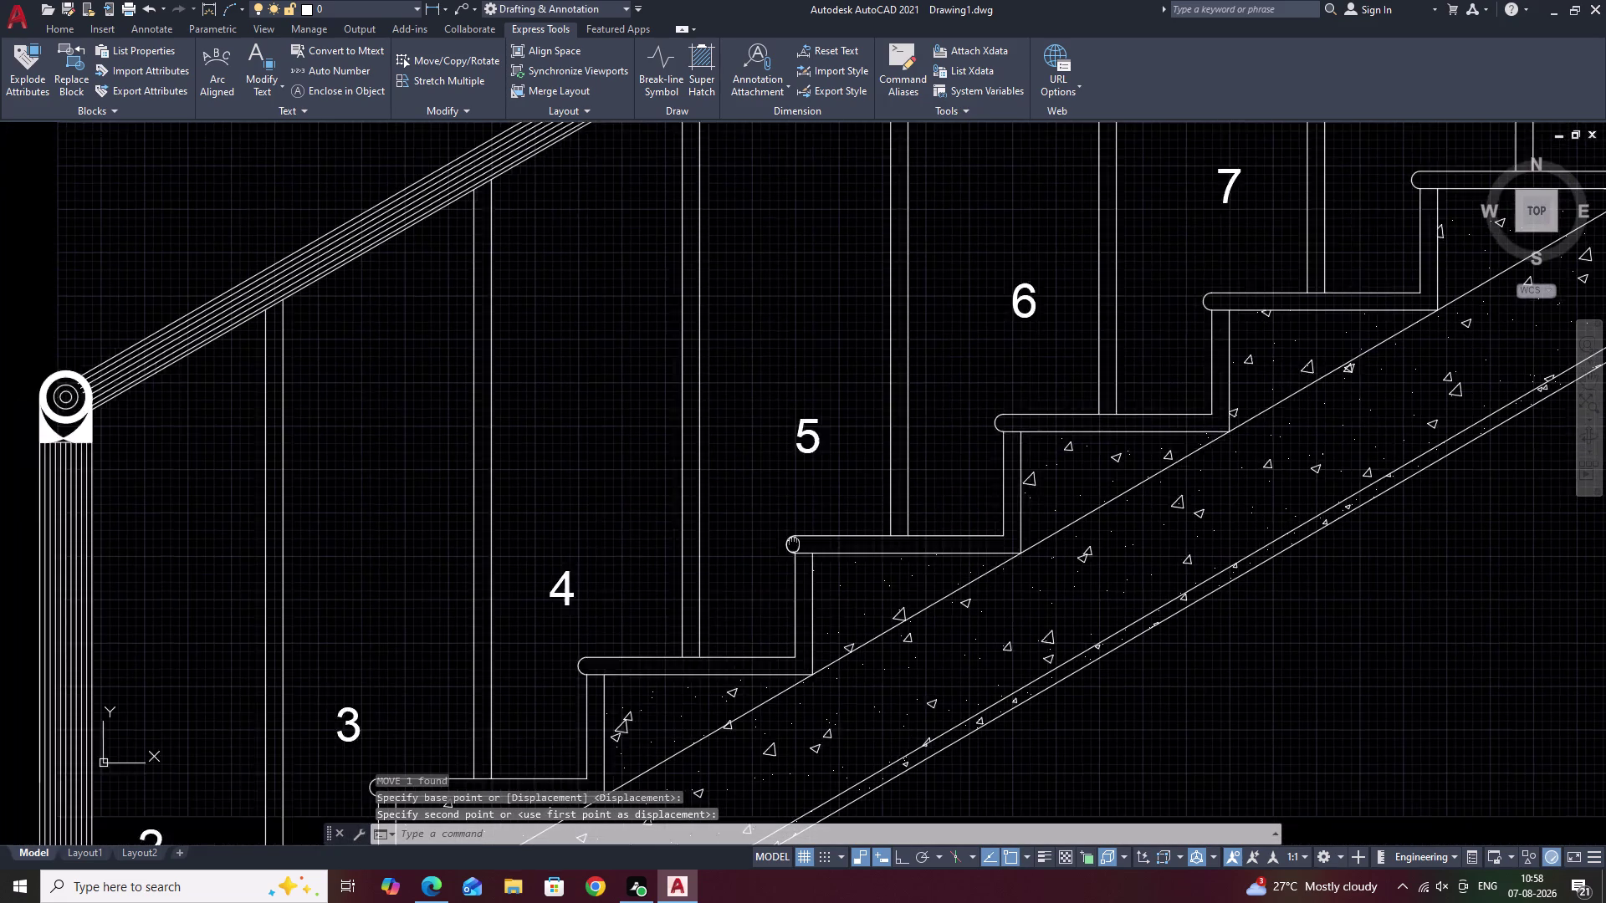
middle_drag(860, 506, 861, 505)
drag(680, 512, 642, 575)
text(M)
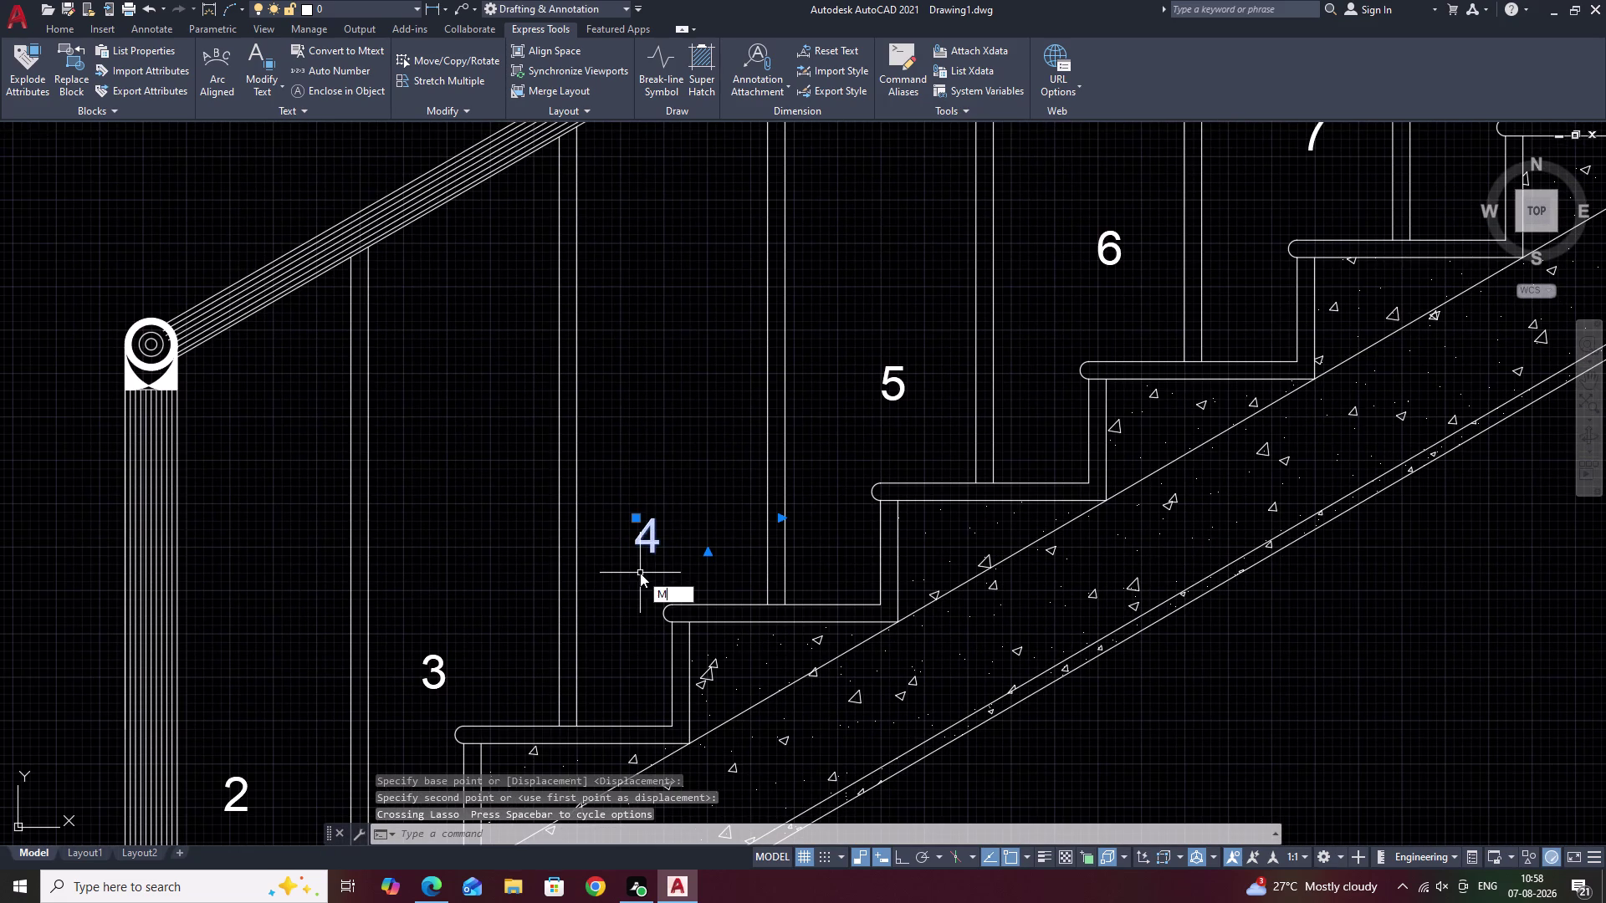
key(space)
click(657, 555)
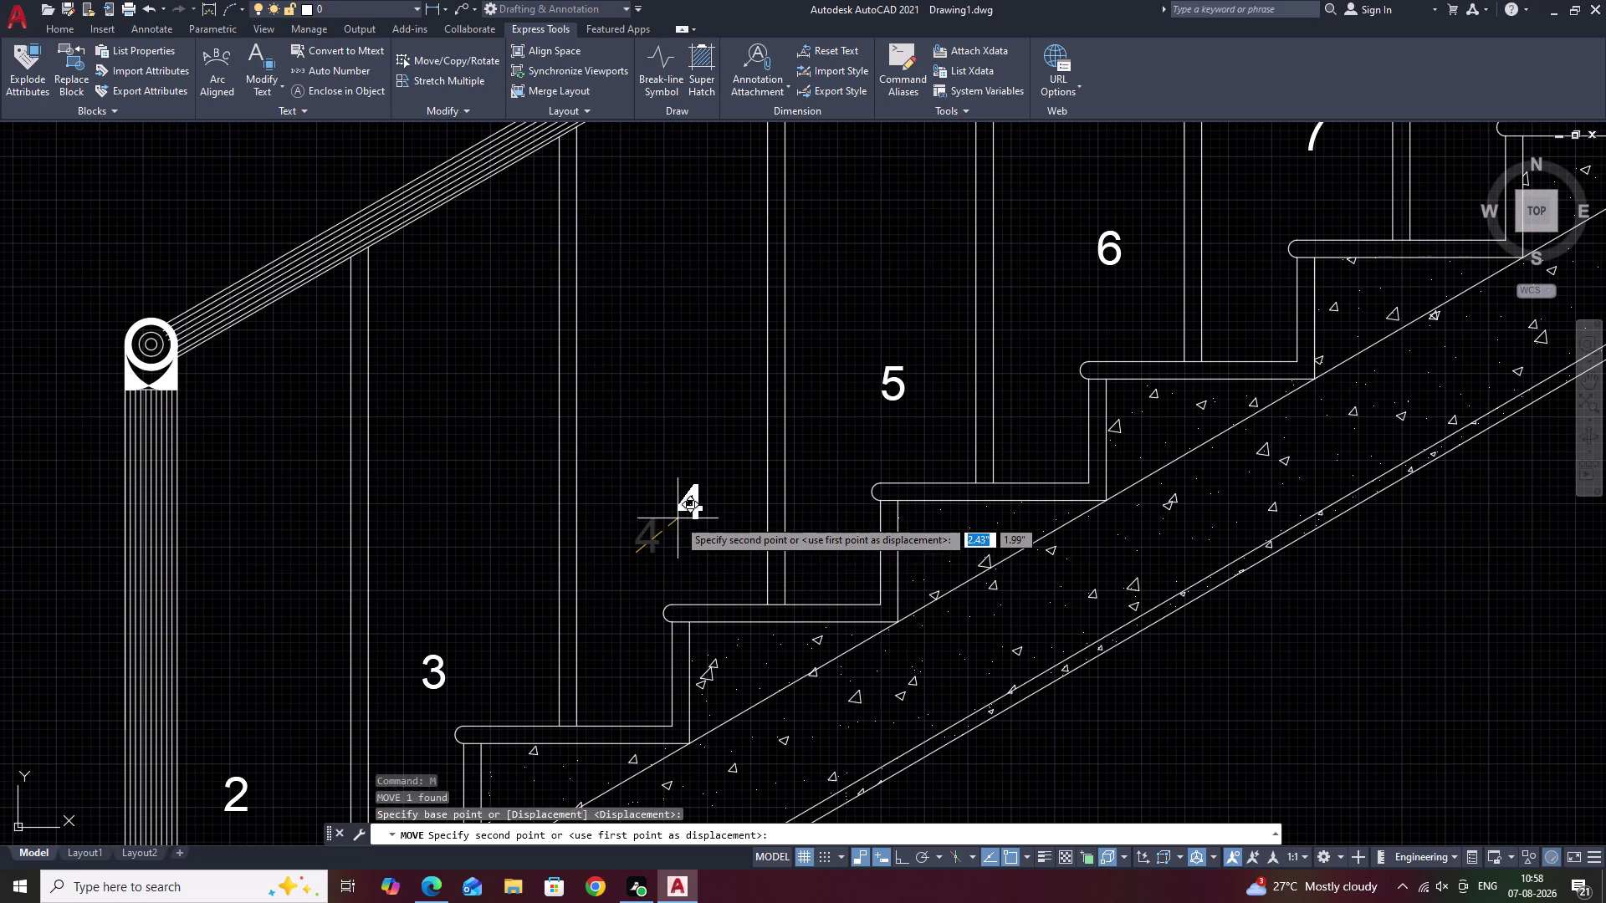
click(674, 521)
Centre tread numbers 3 and 2 over their treads.
middle_drag(616, 598, 782, 522)
drag(621, 548, 597, 628)
text(M)
key(space)
click(602, 615)
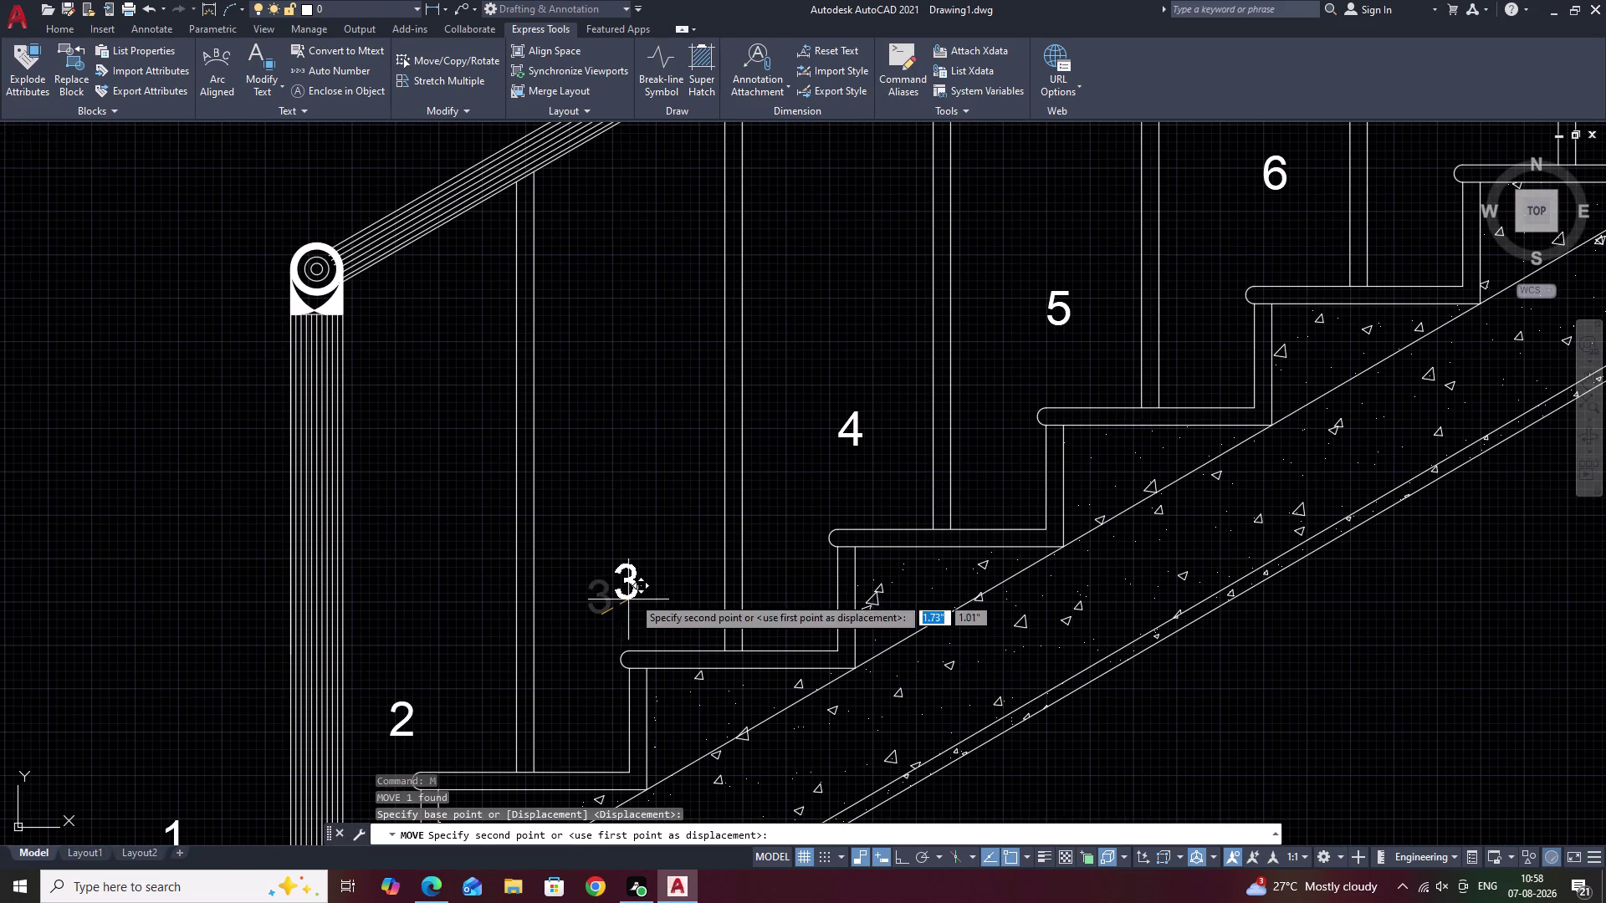
click(658, 560)
middle_drag(627, 647, 836, 508)
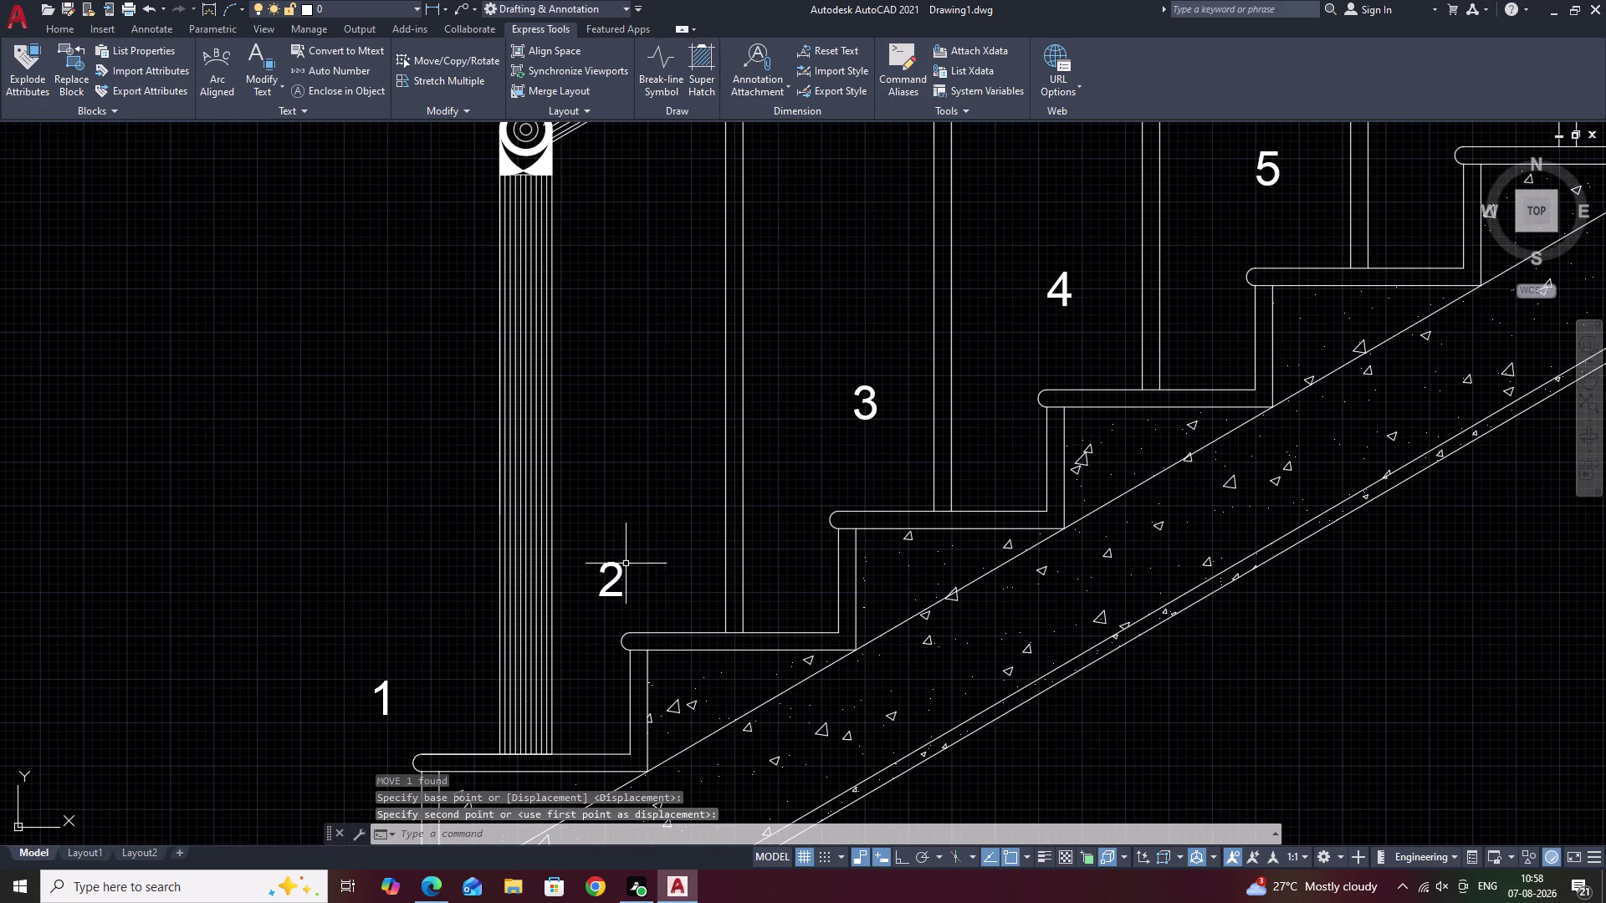
drag(625, 564, 609, 614)
text(M)
key(space)
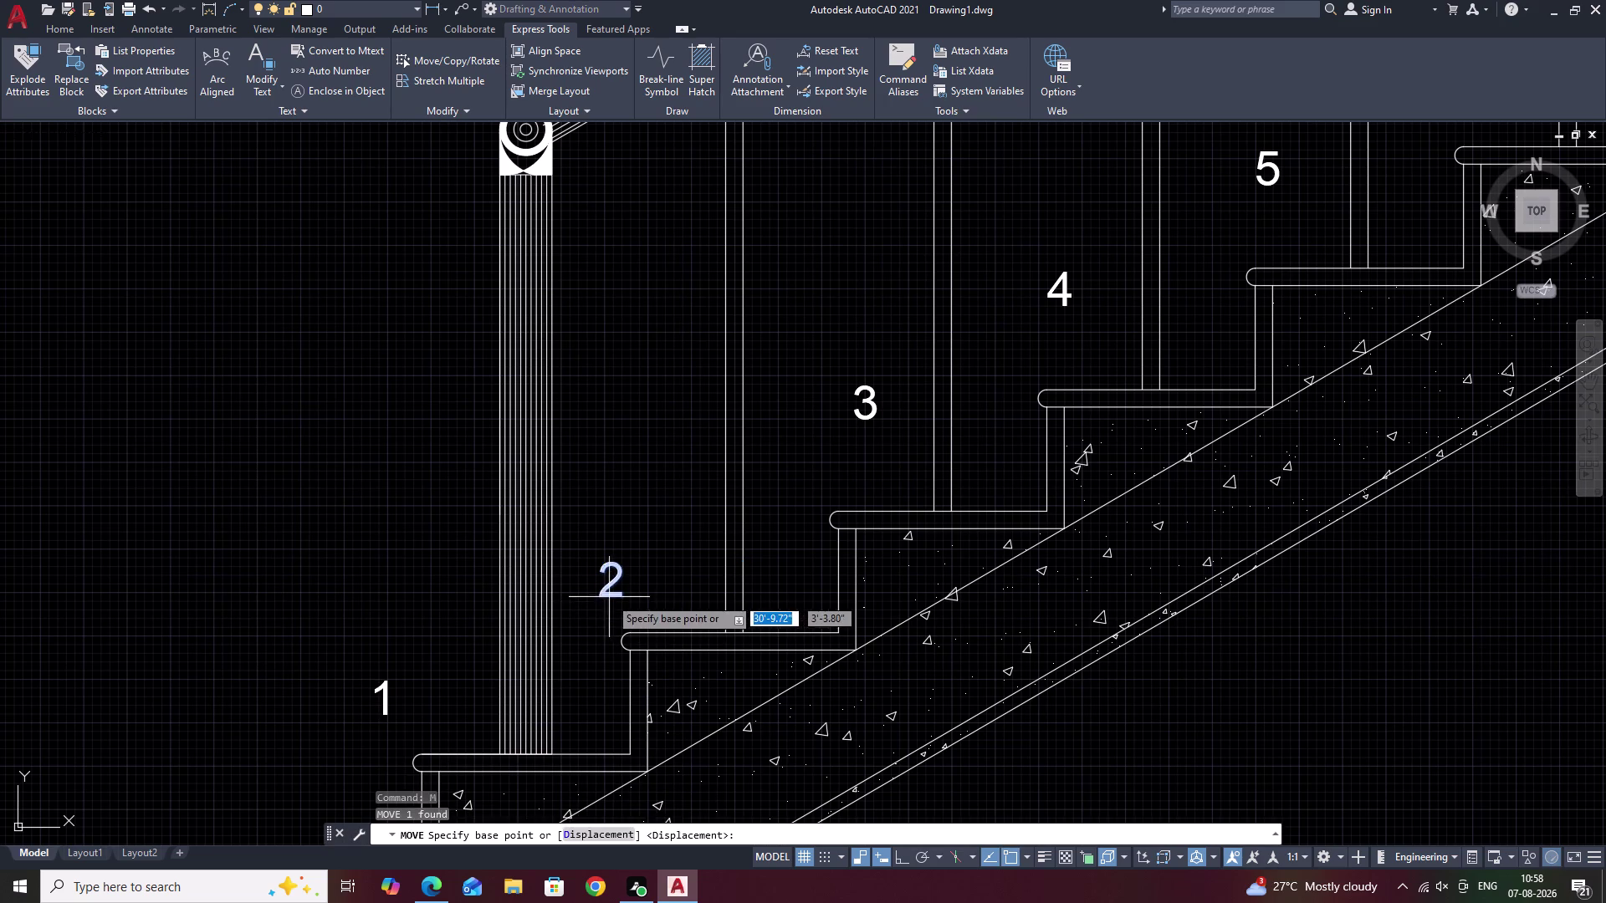
click(611, 596)
double_click(667, 558)
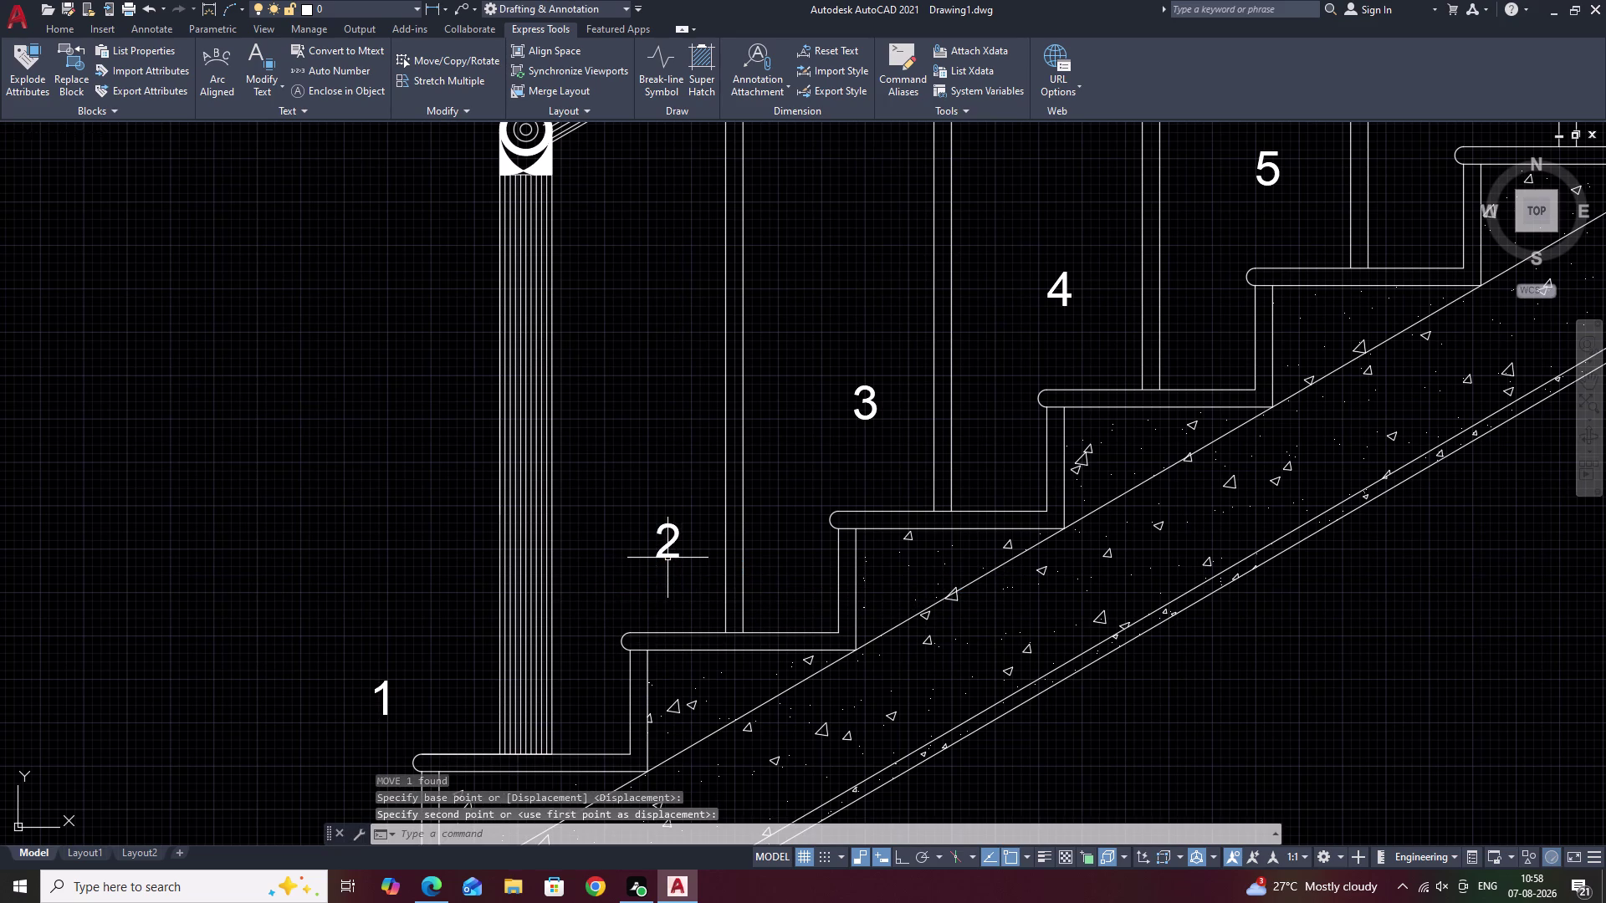
Move number 1 centred over the first tread.
middle_drag(576, 645, 730, 540)
drag(545, 571, 529, 619)
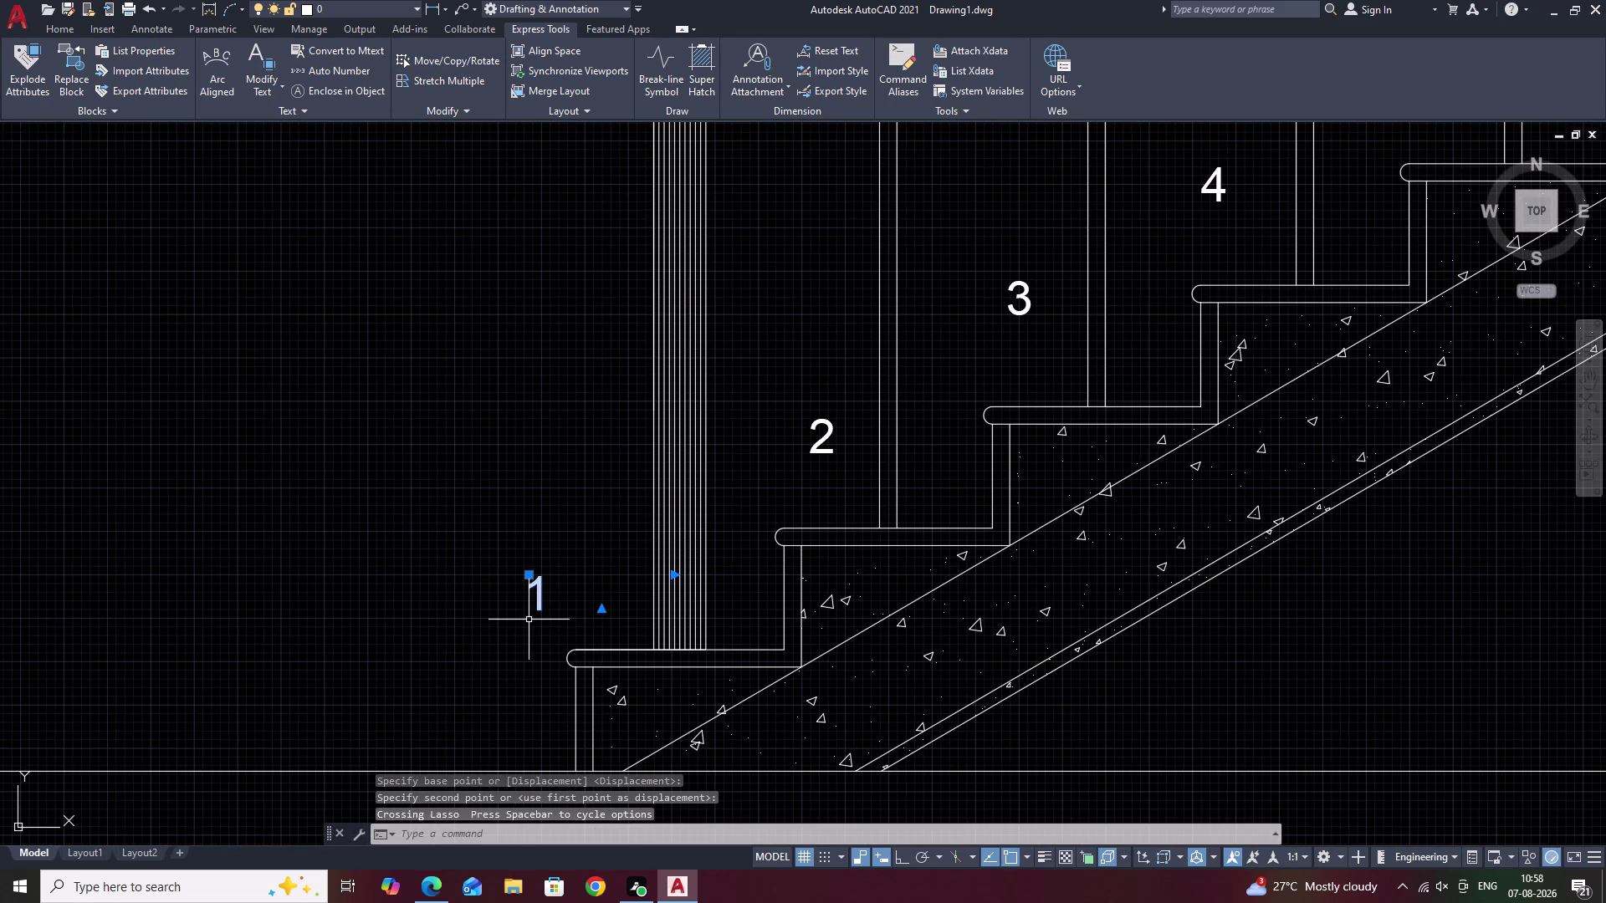
text(M)
key(space)
click(539, 610)
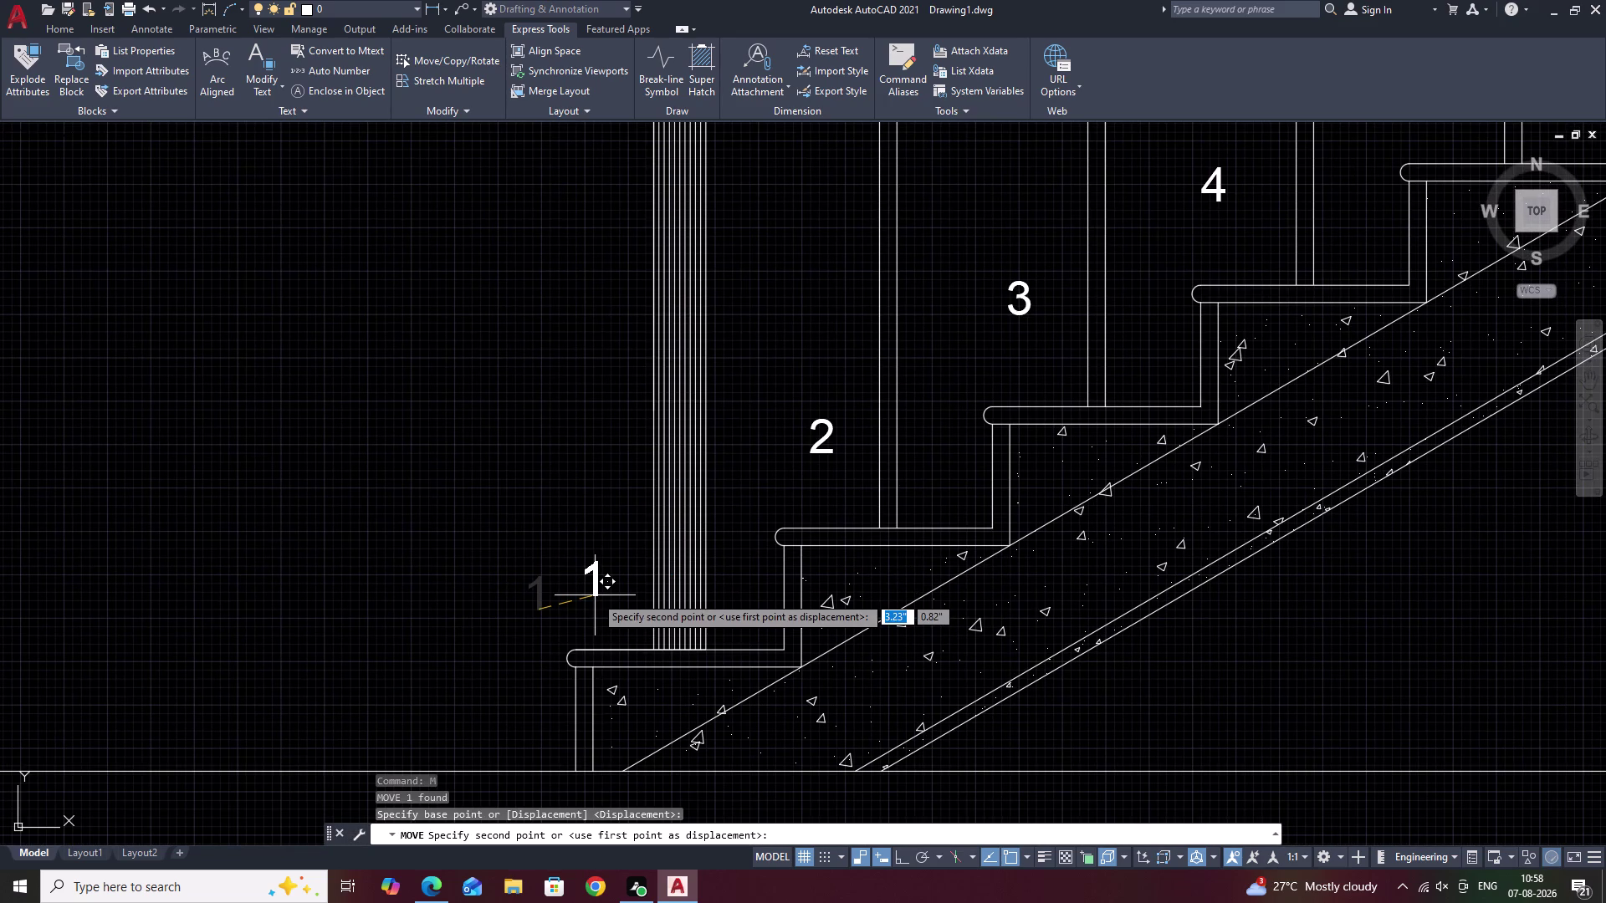
click(589, 595)
scroll(down, 3)
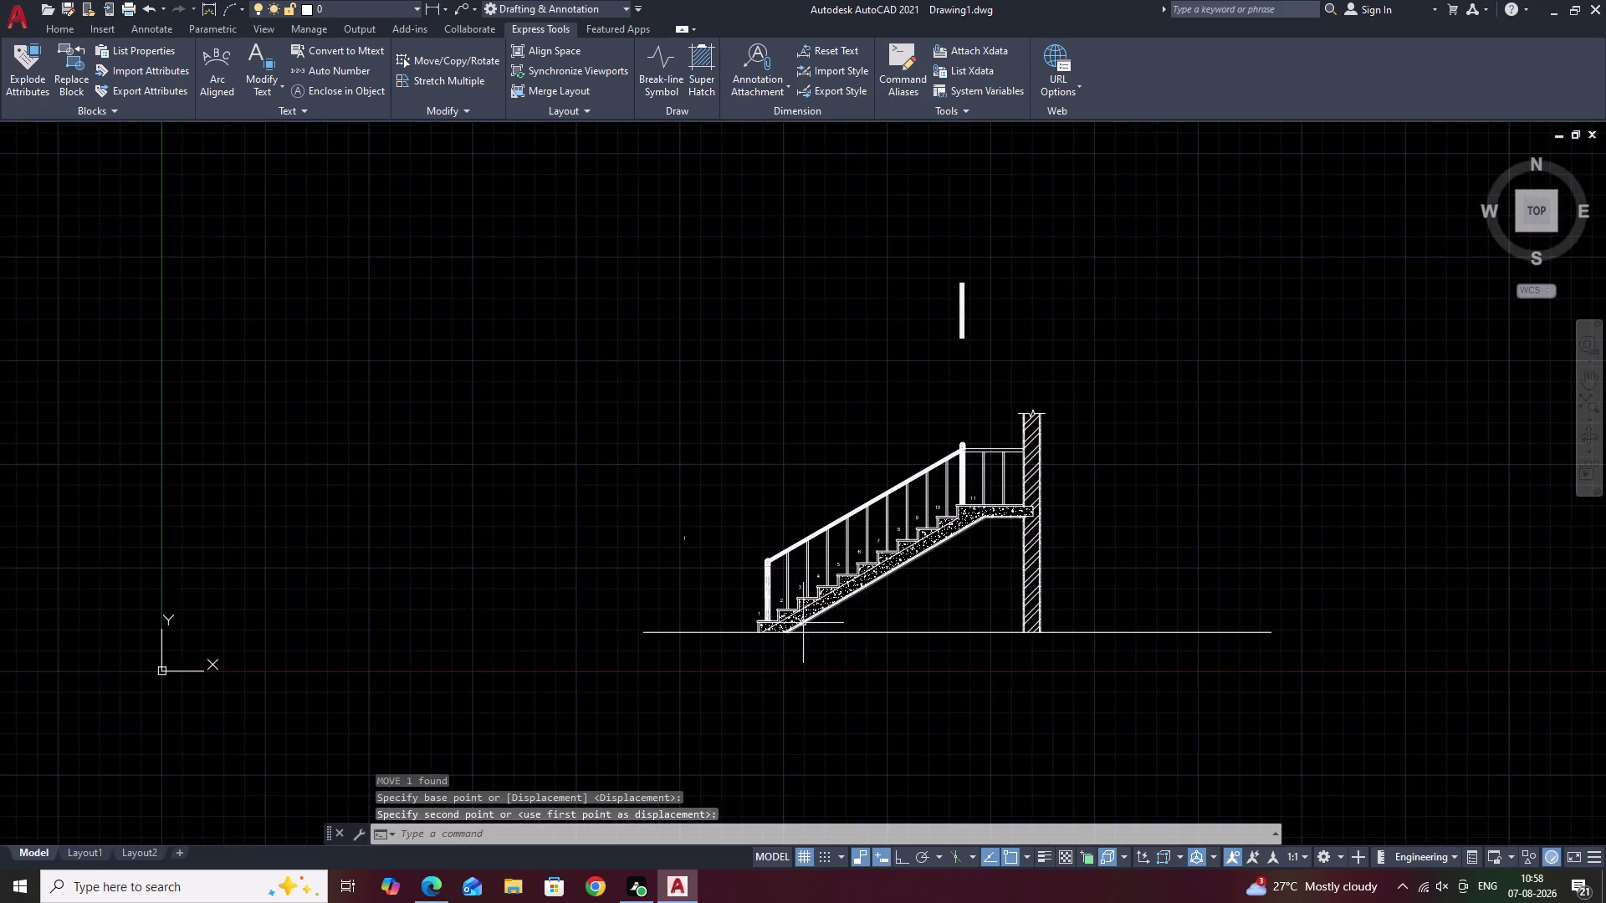
Erase the stray number label beside the staircase.
middle_drag(802, 623, 710, 632)
scroll(up, 3)
drag(453, 438, 399, 659)
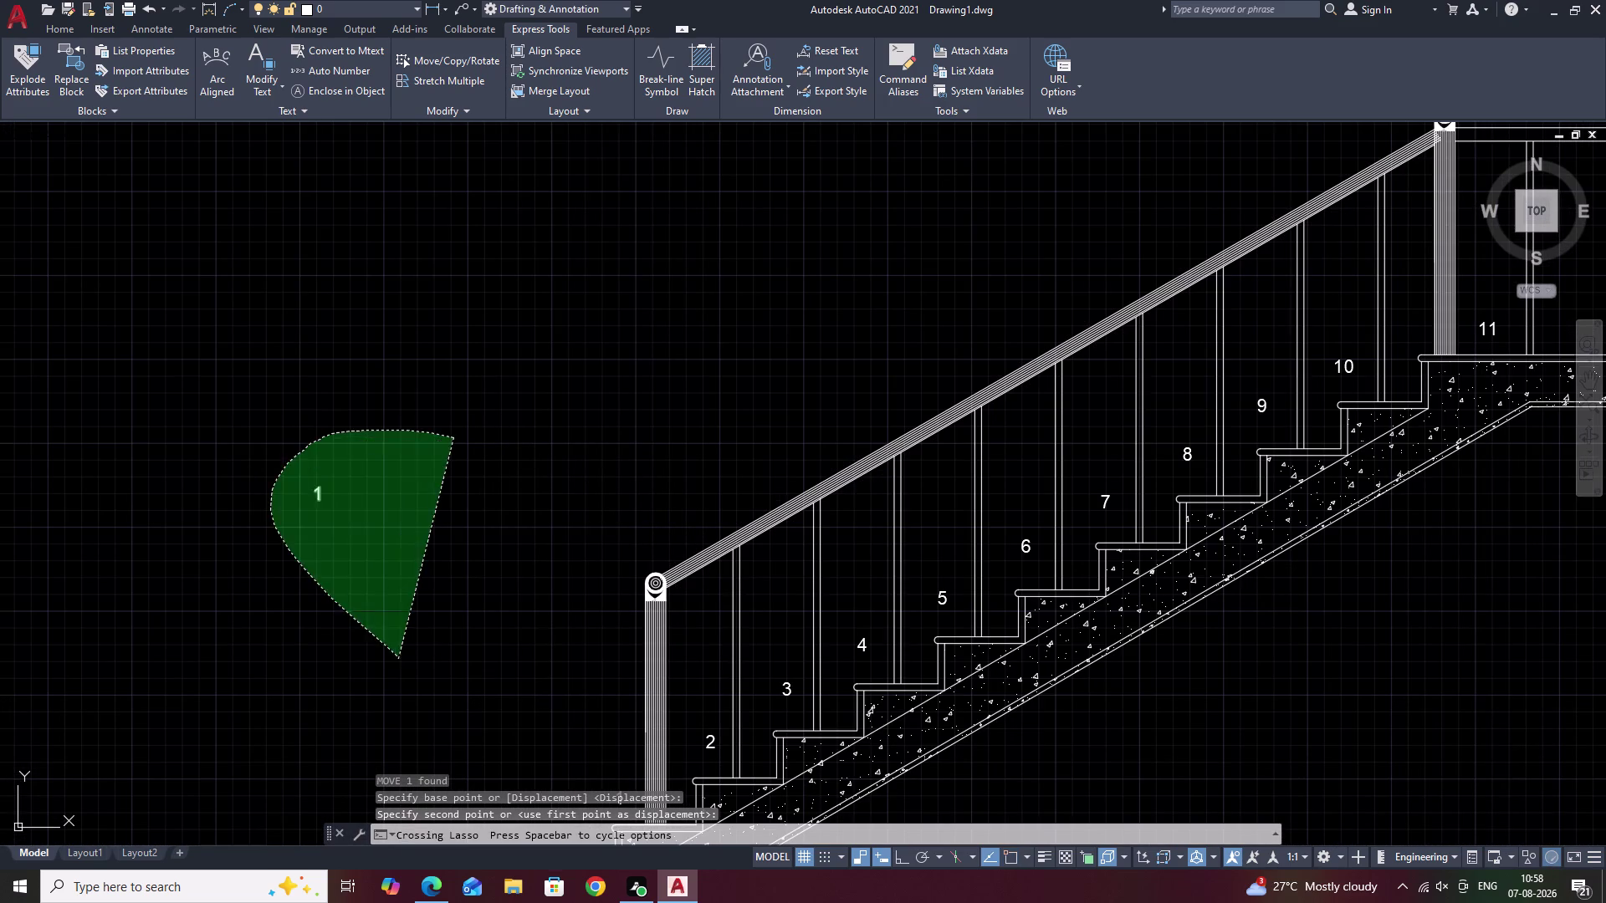
text(E)
key(space)
Erase the loose vertical line above the stair, then zoom onto the lower steps.
scroll(down, 3)
middle_drag(660, 364, 645, 374)
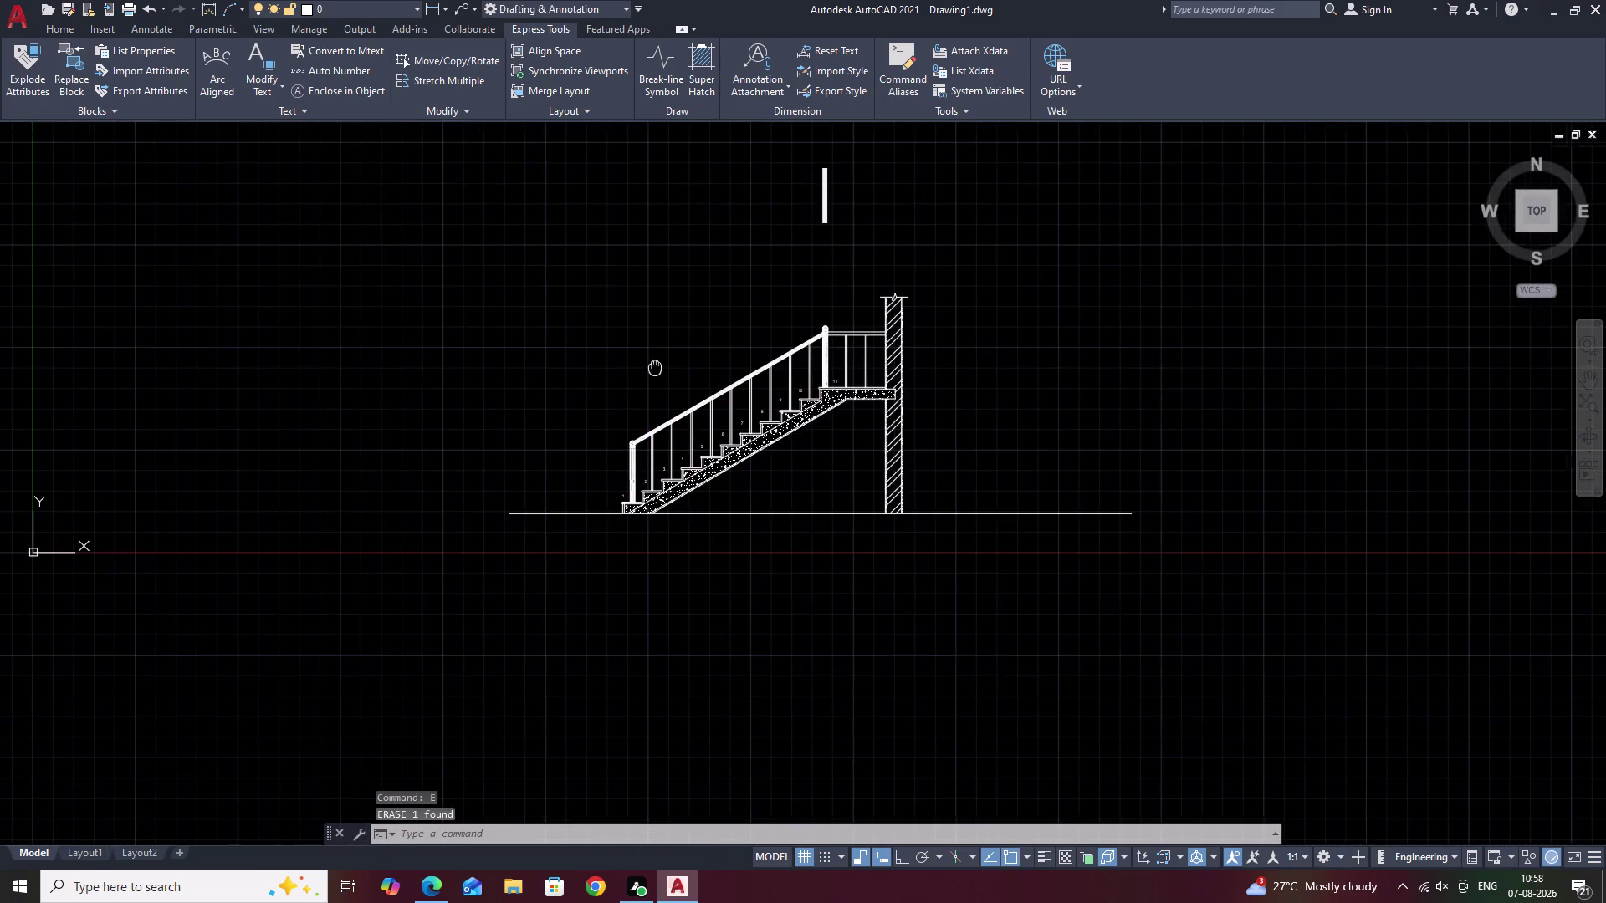
middle_drag(646, 374, 593, 414)
drag(761, 220, 749, 277)
text(E)
key(space)
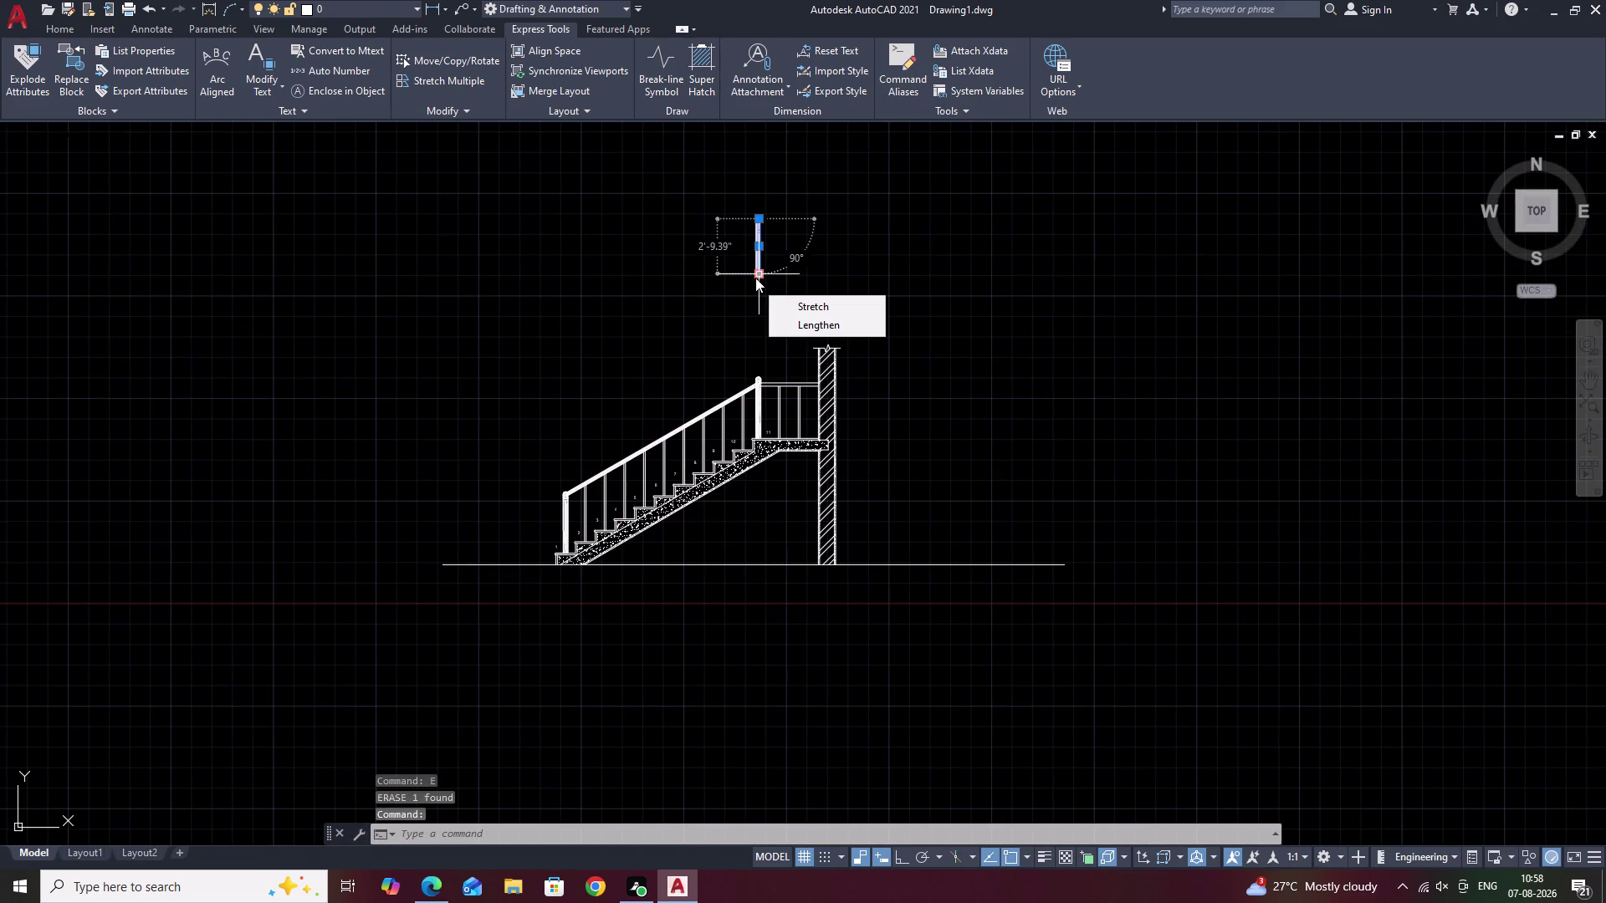
key(Escape)
scroll(down, 3)
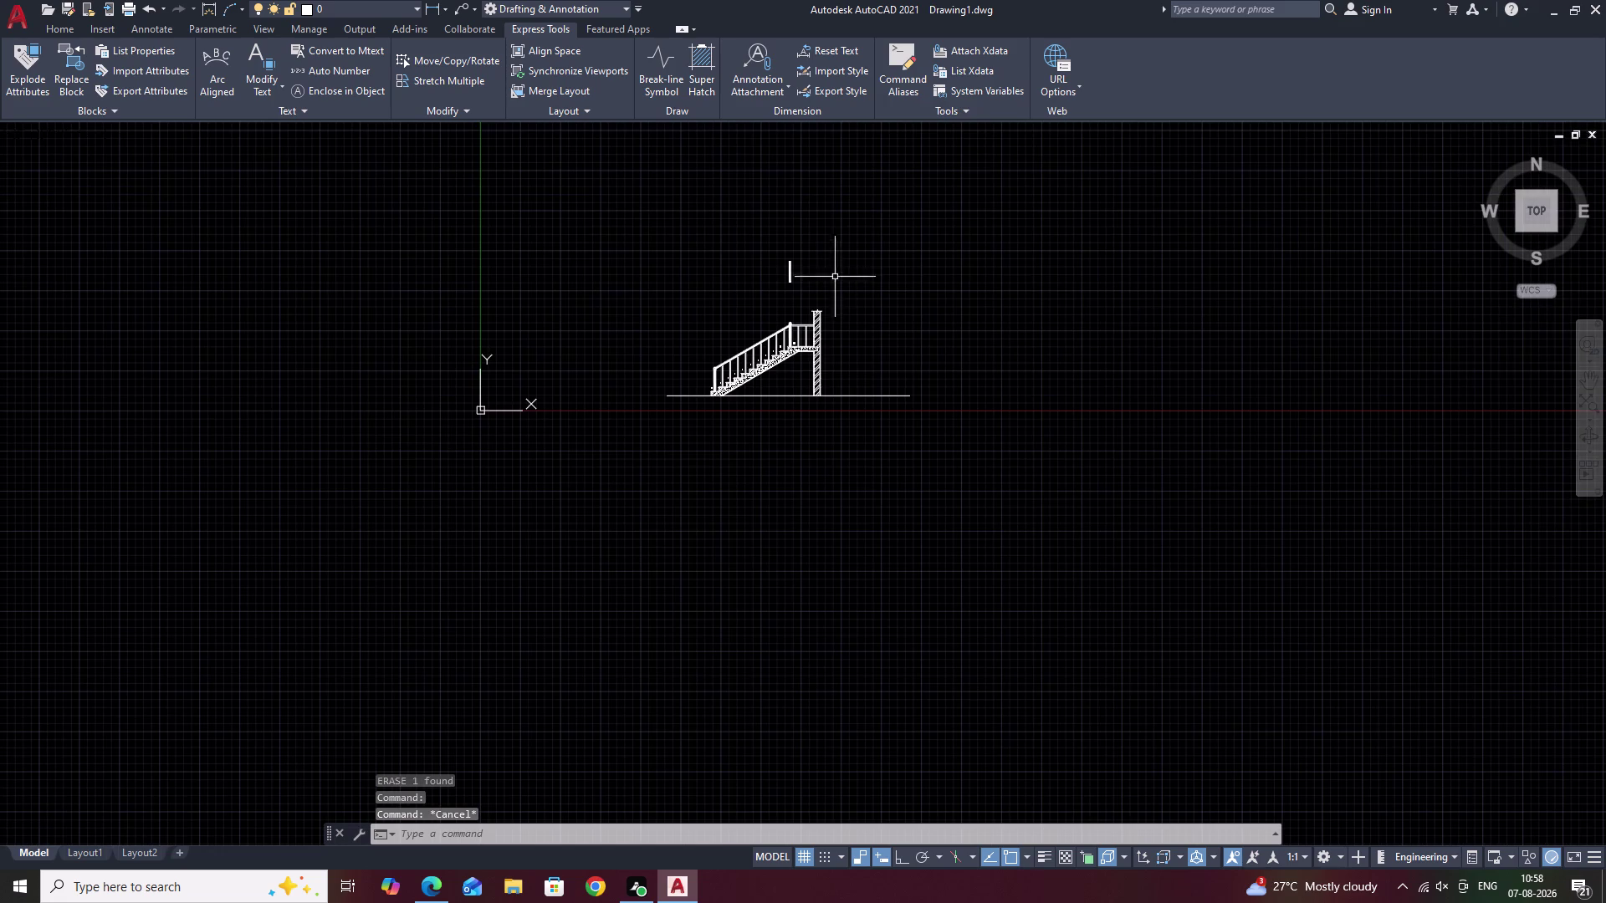
drag(814, 252, 791, 309)
text(E)
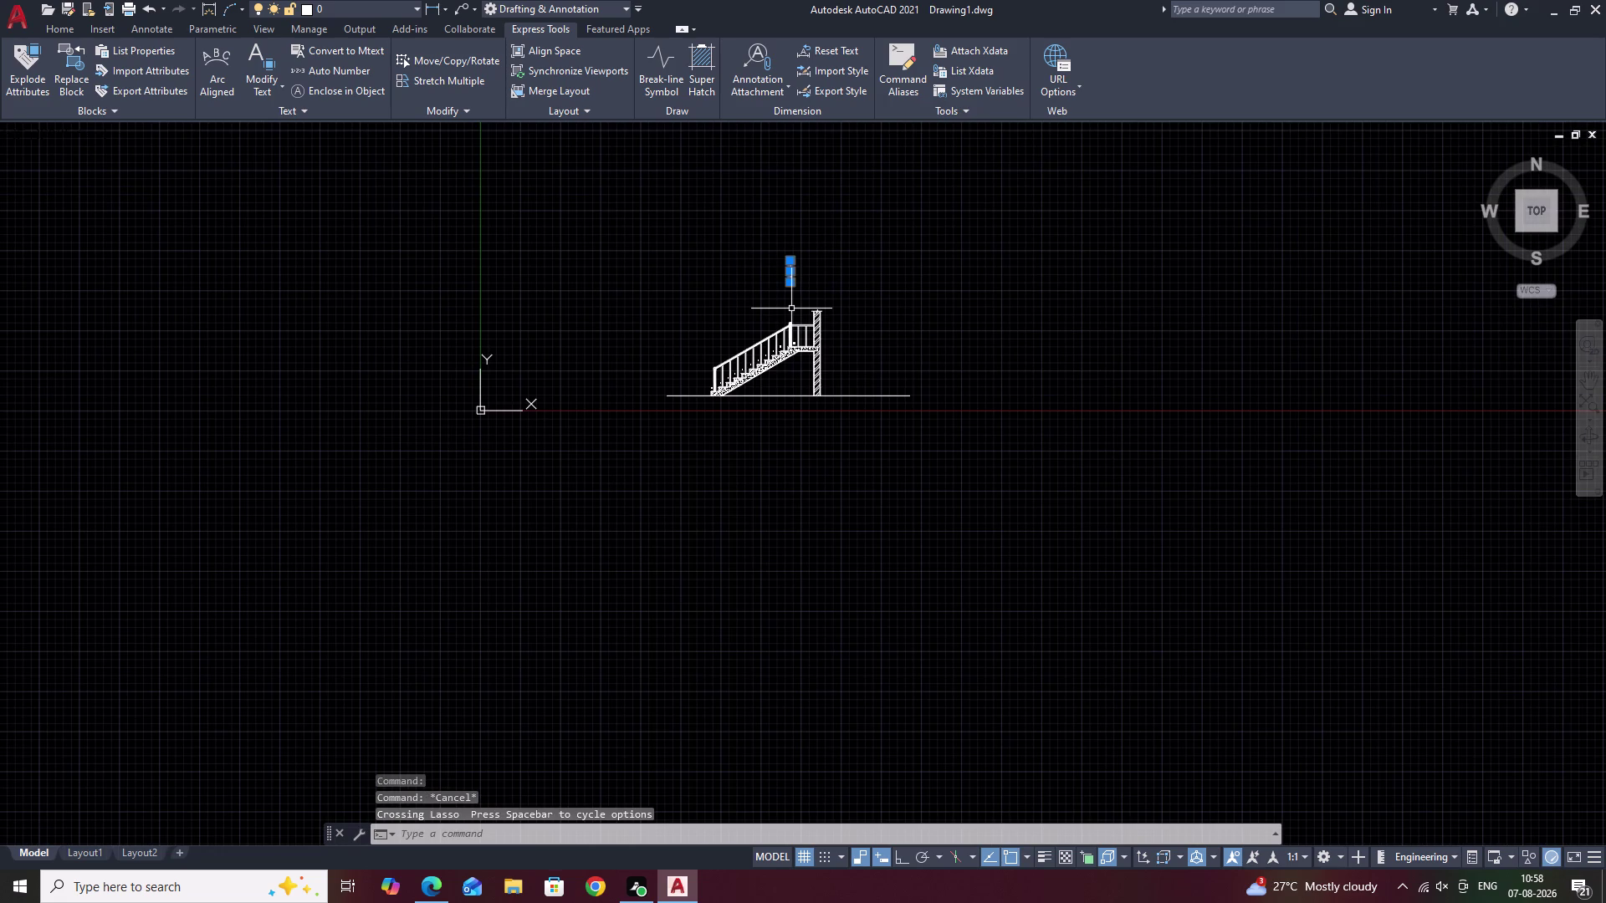
key(space)
scroll(up, 3)
scroll(up, 3)
middle_drag(749, 393, 952, 326)
middle_drag(610, 445, 804, 380)
middle_drag(598, 420, 684, 467)
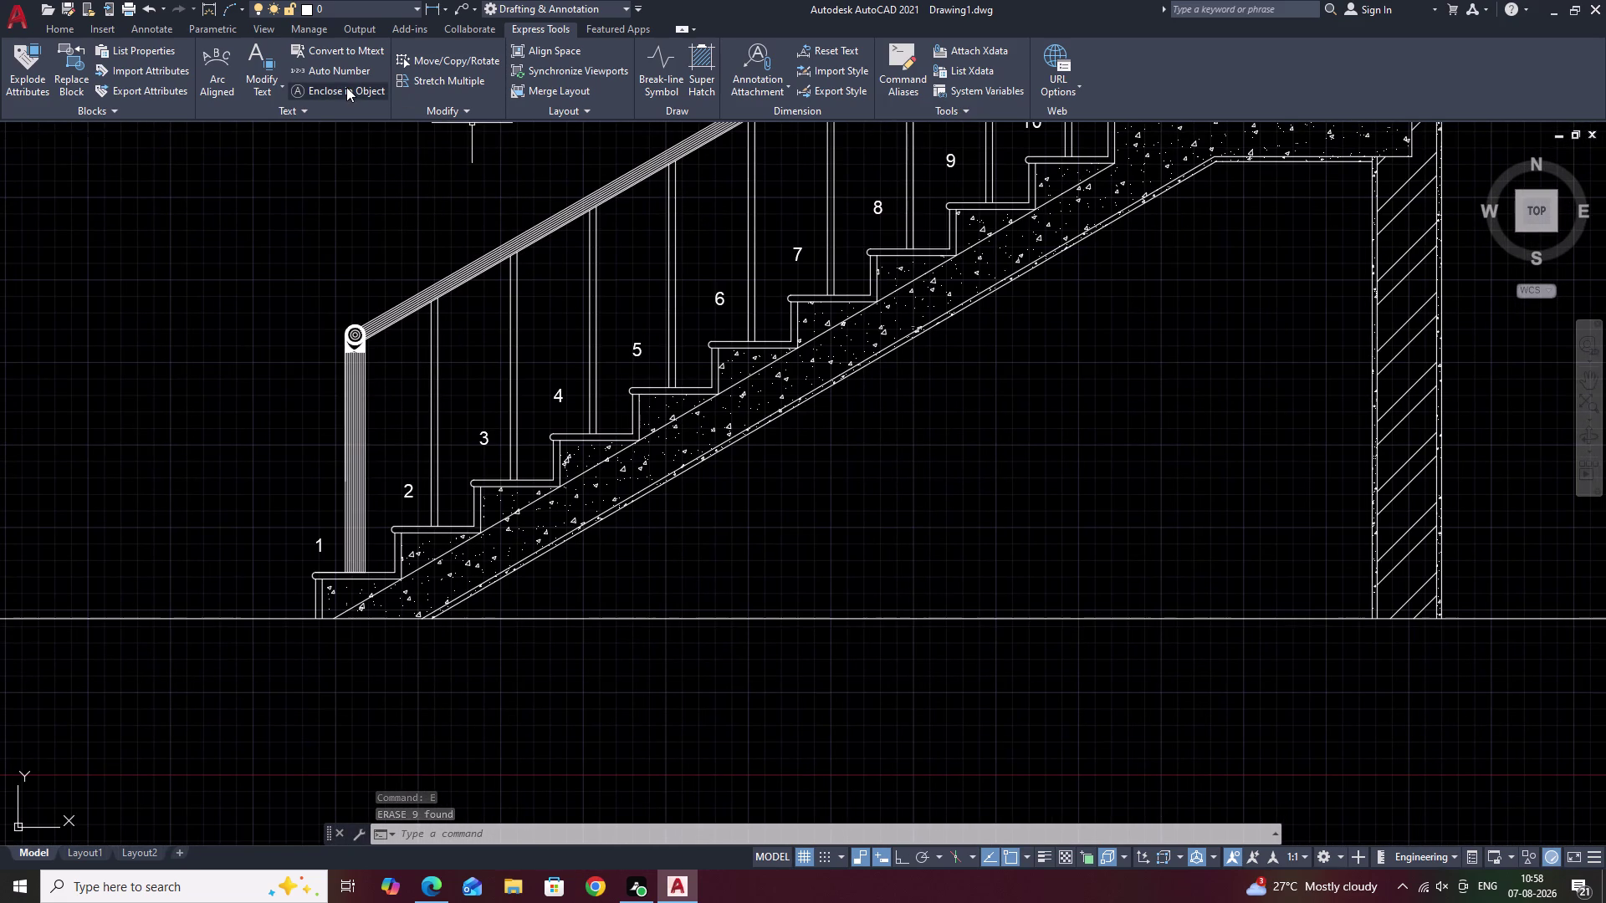
Start Enclose in Object and select tread numbers 1 through 11.
click(347, 87)
click(319, 543)
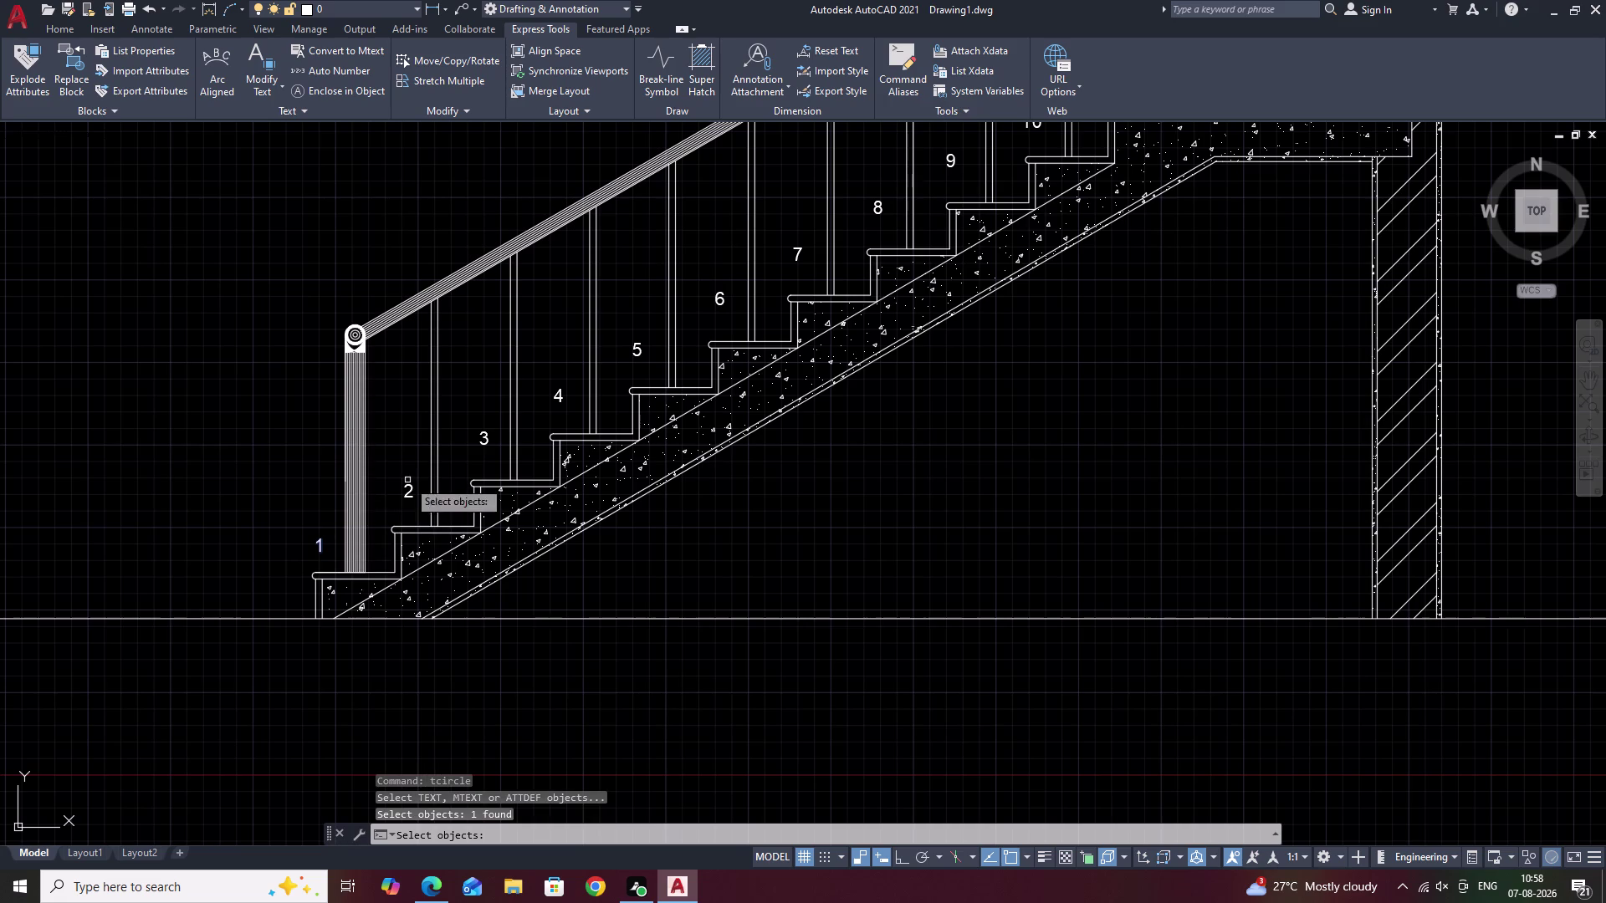
click(411, 493)
click(482, 443)
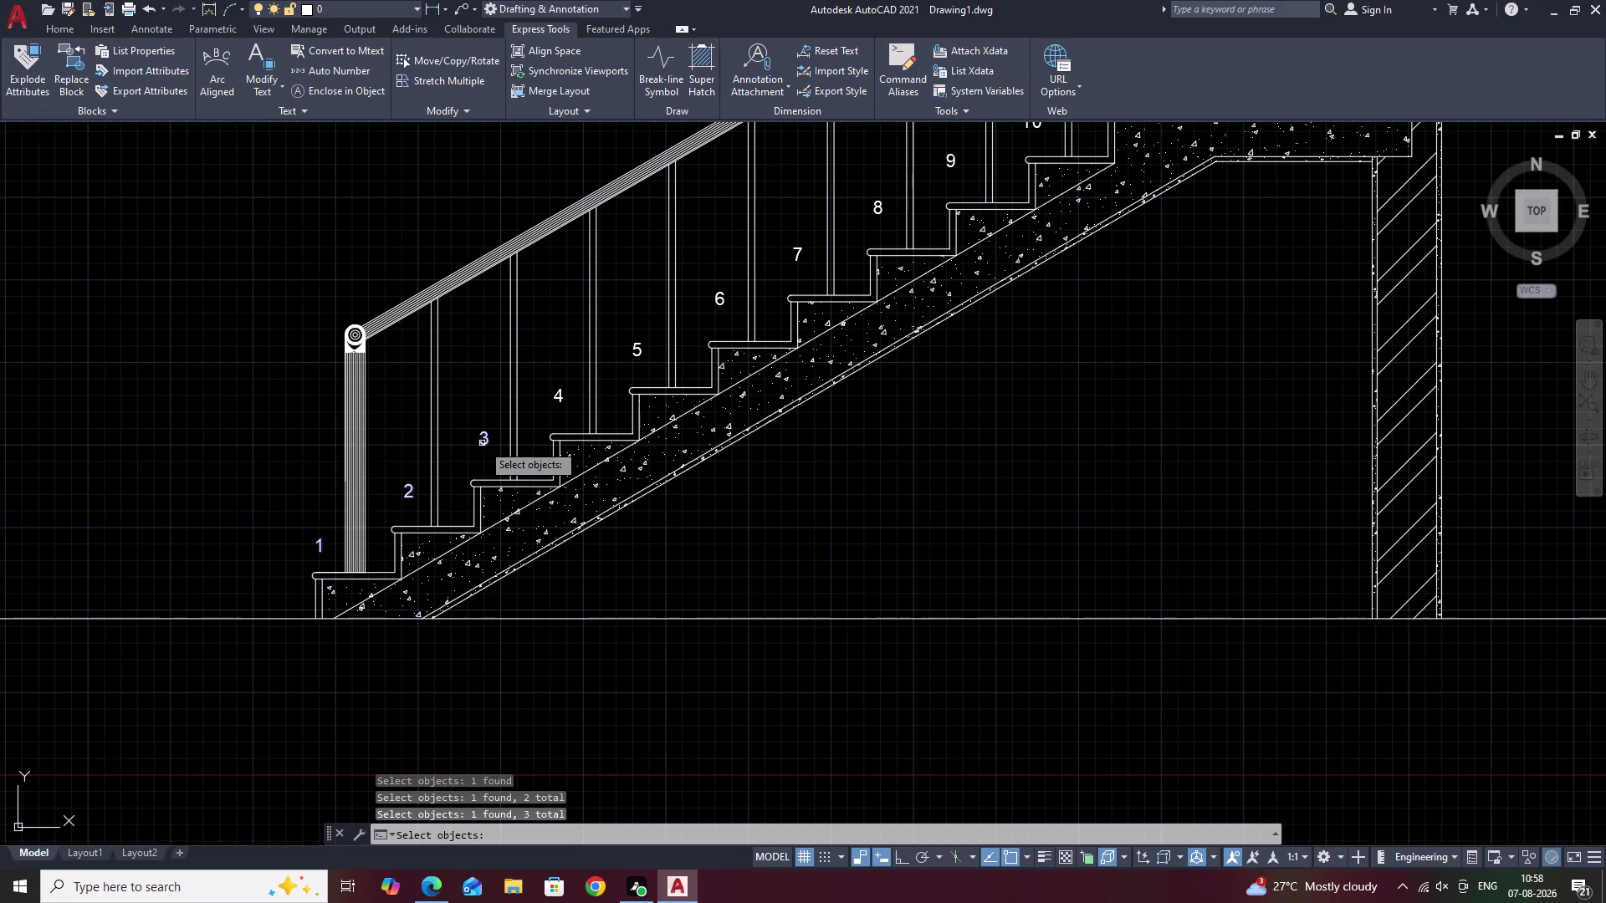
click(560, 402)
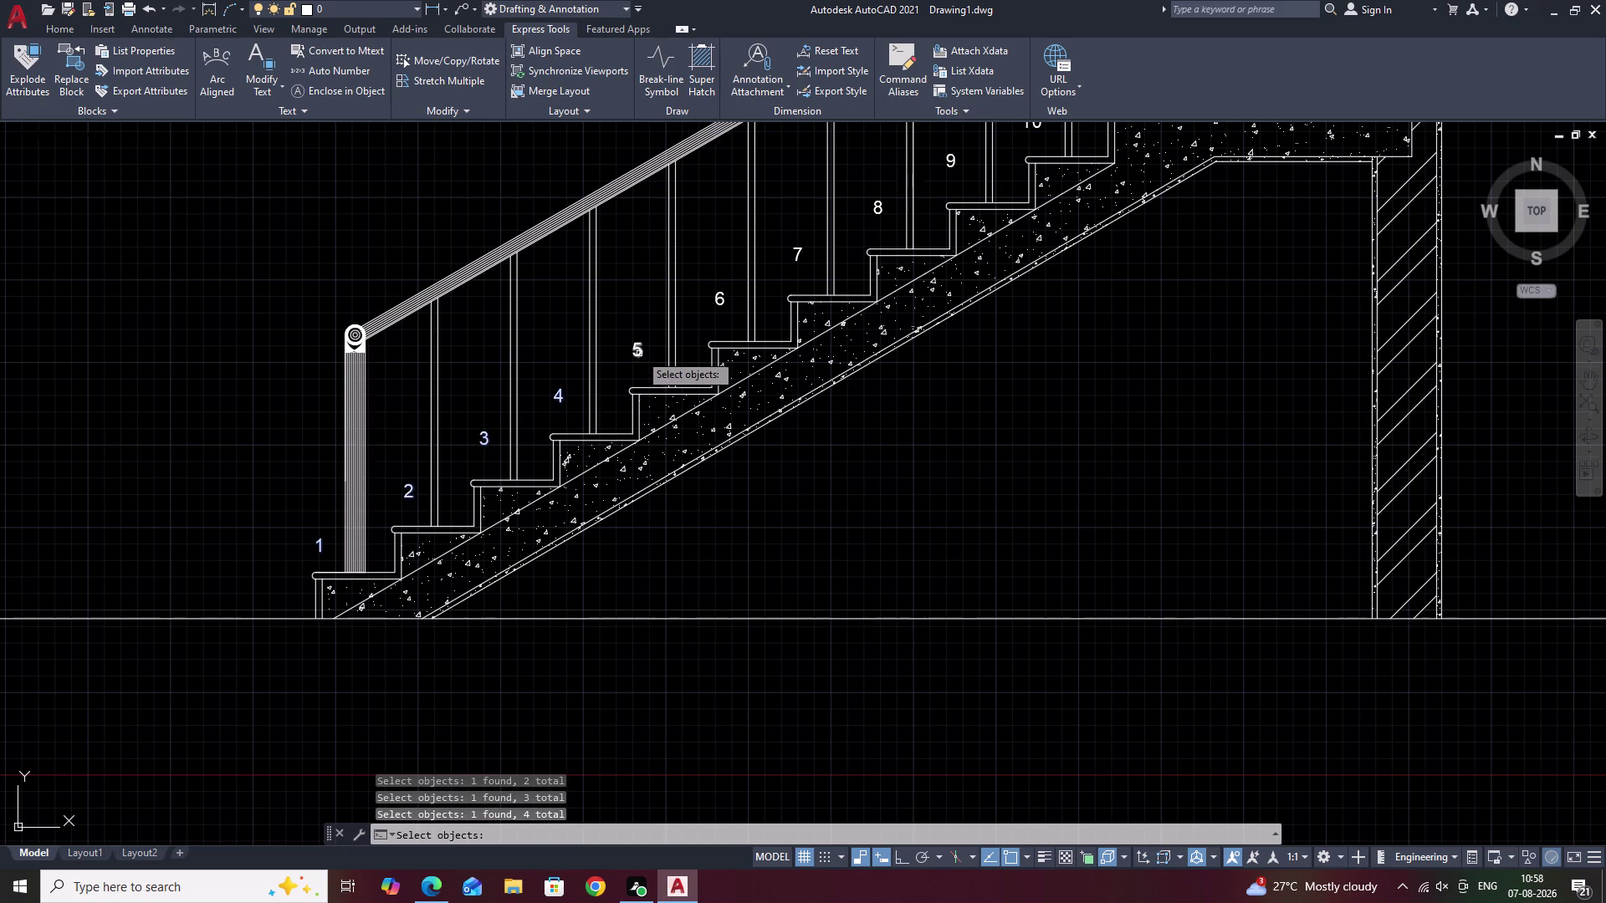
click(640, 351)
middle_drag(645, 345, 550, 435)
click(623, 387)
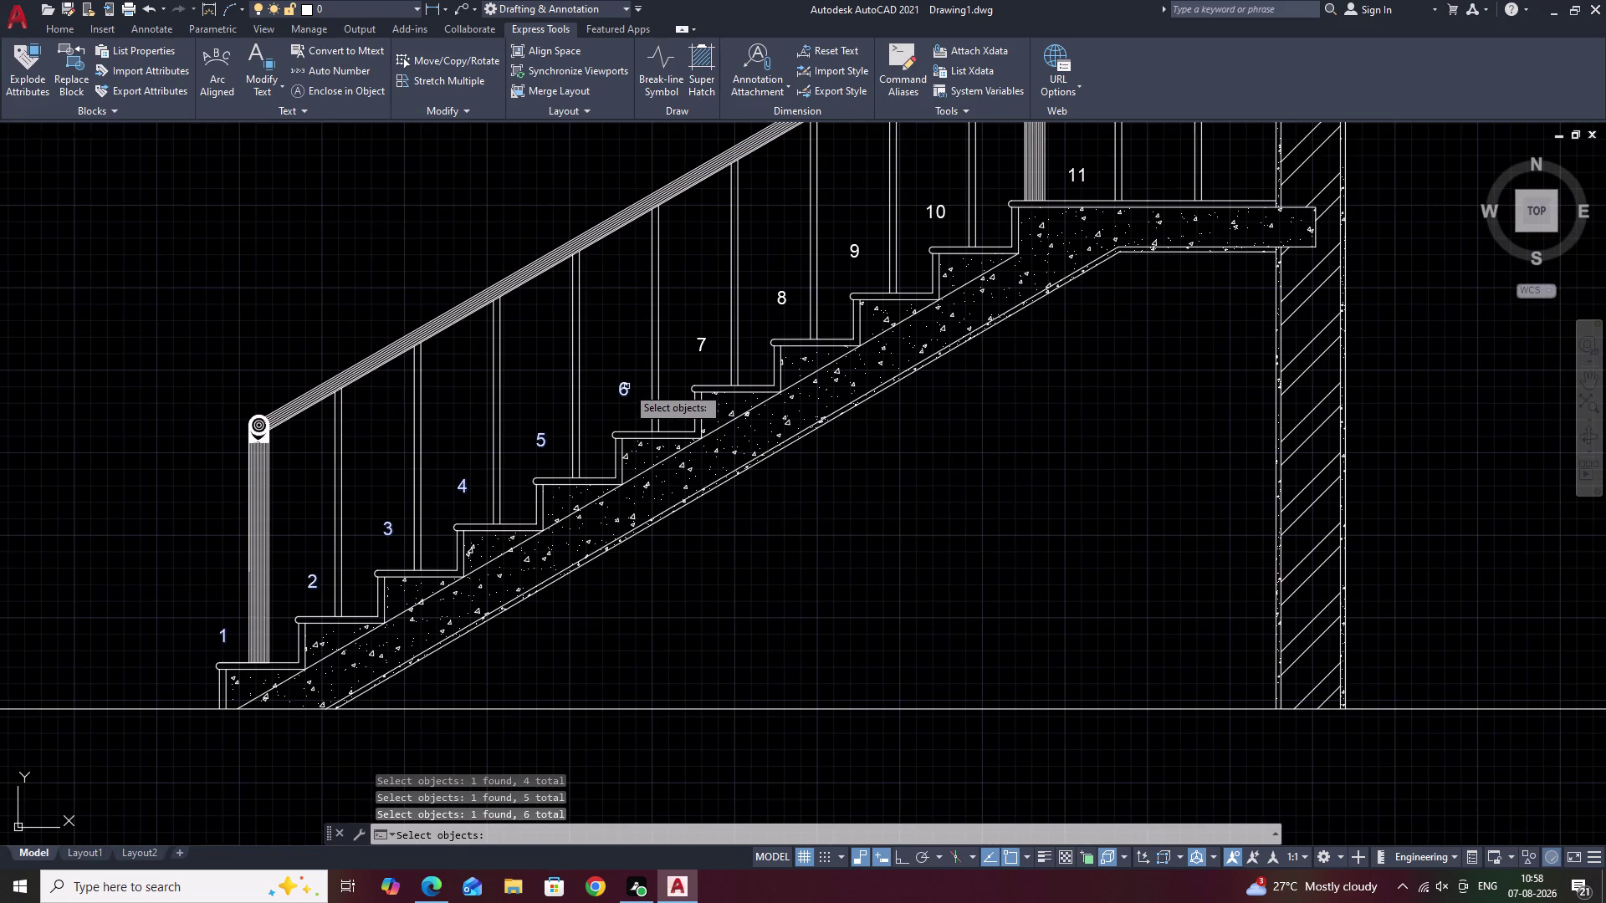
click(702, 341)
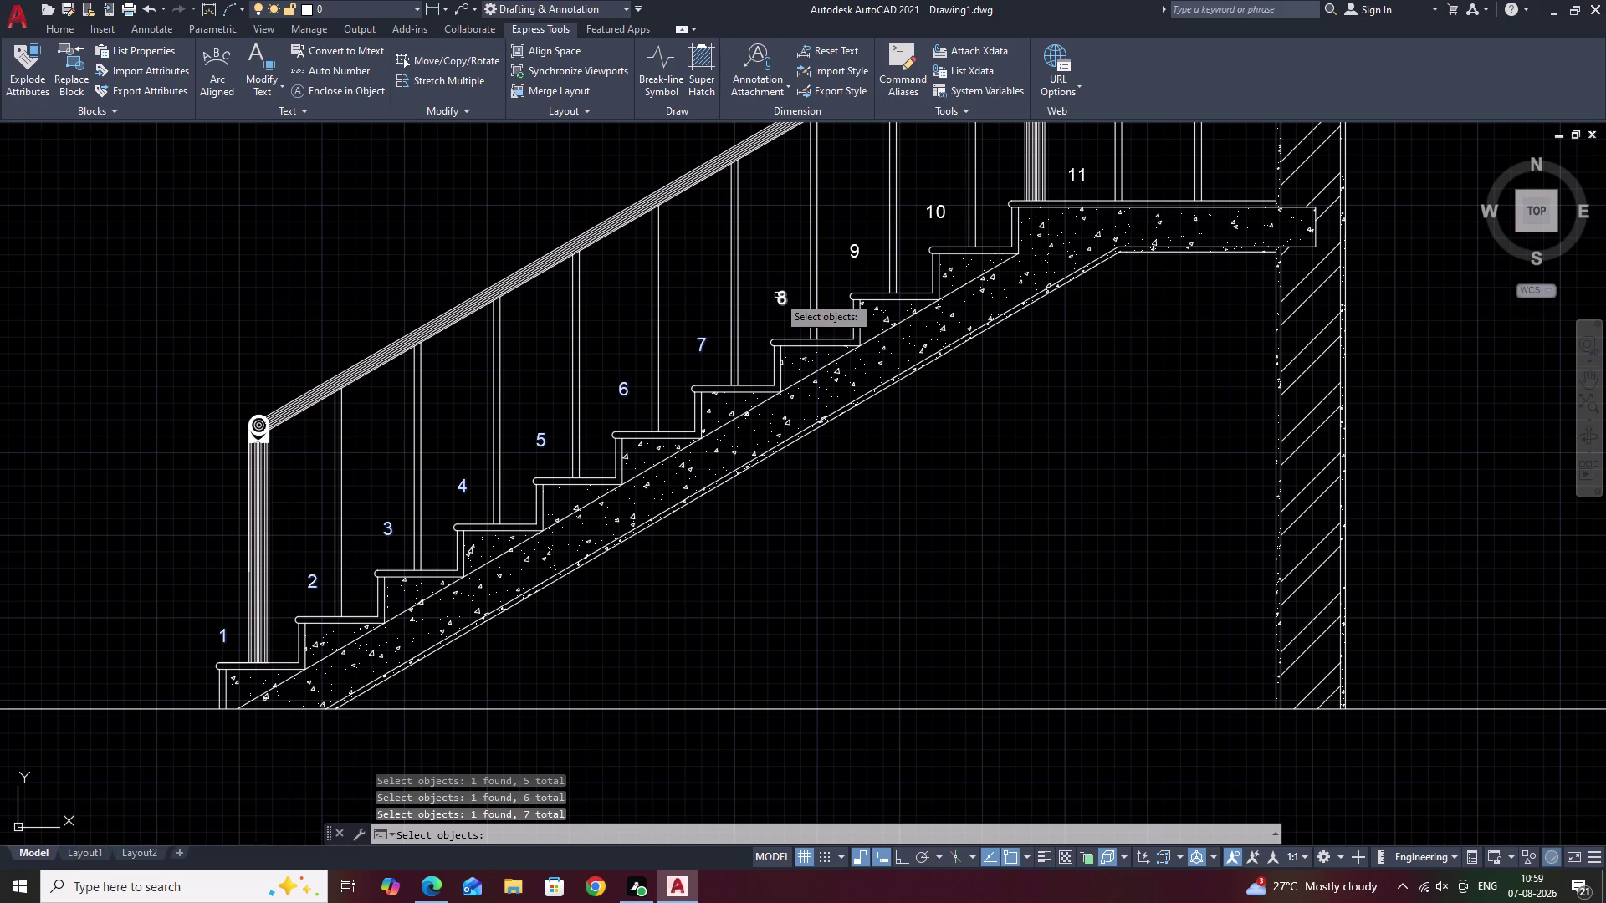
click(778, 295)
click(855, 247)
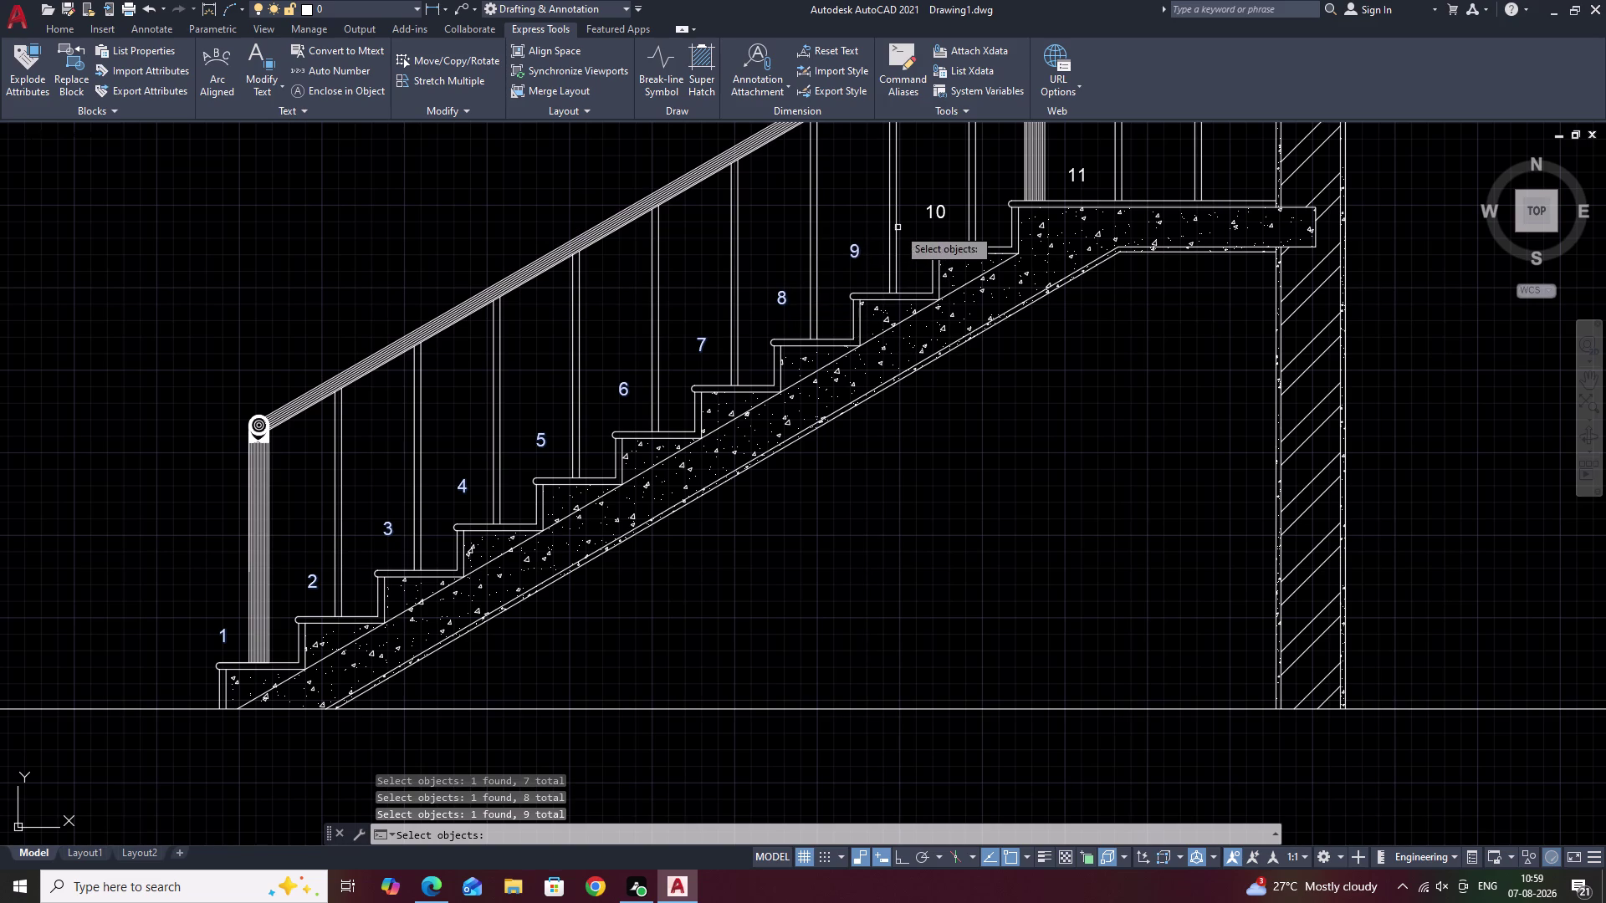
click(933, 215)
click(1076, 176)
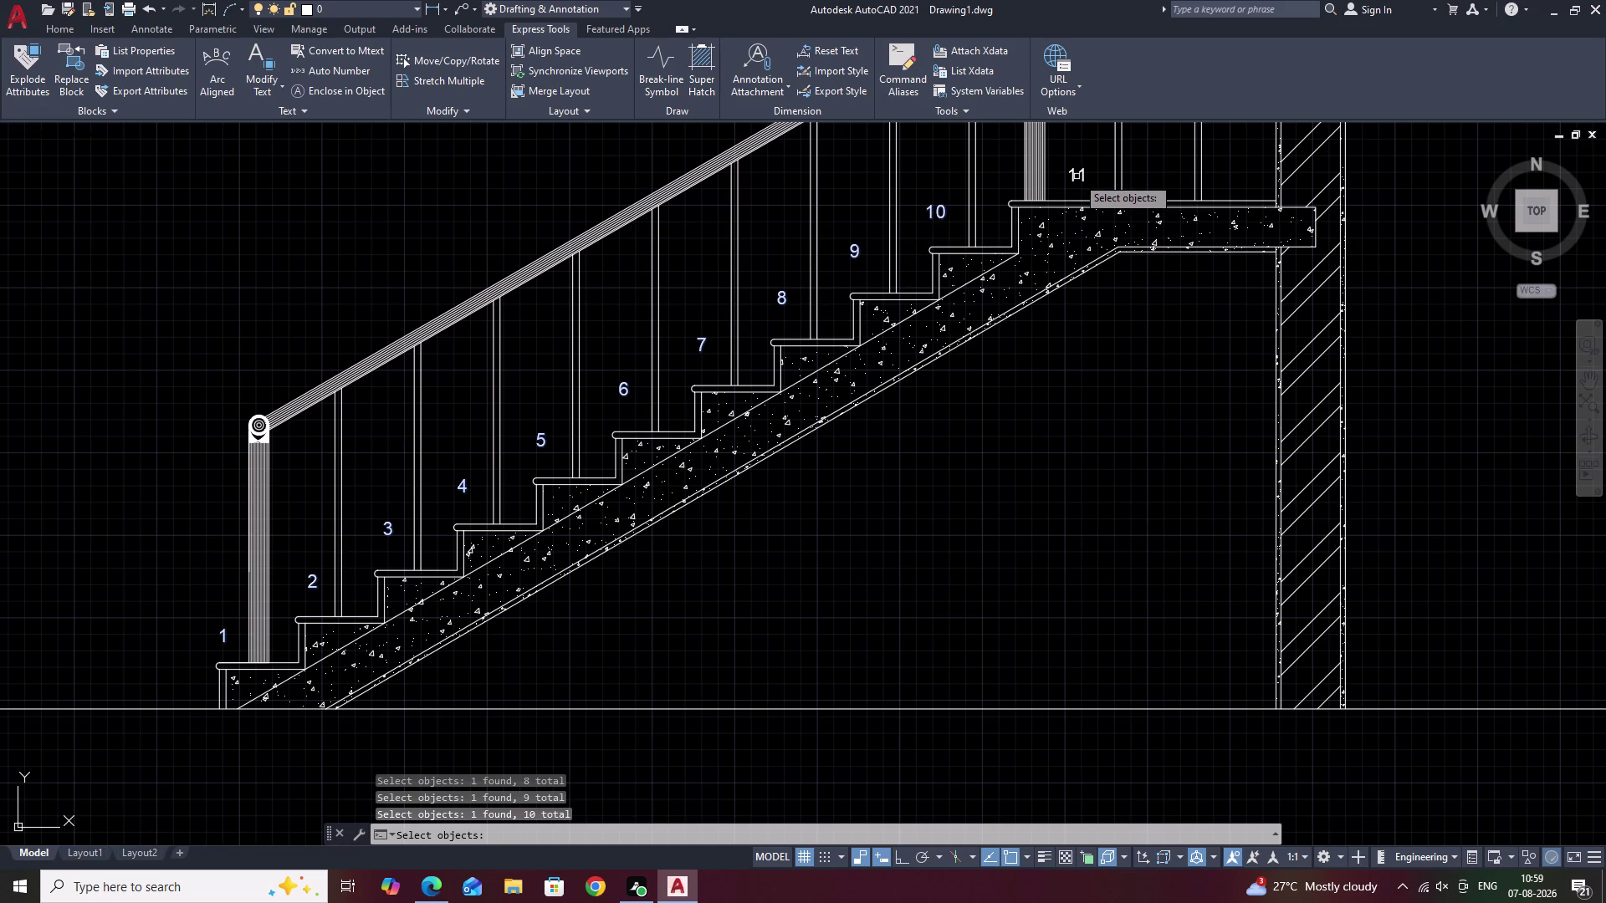
Accept the 0.35 offset and create variable-size circles around each number.
right_click(1054, 356)
key(space)
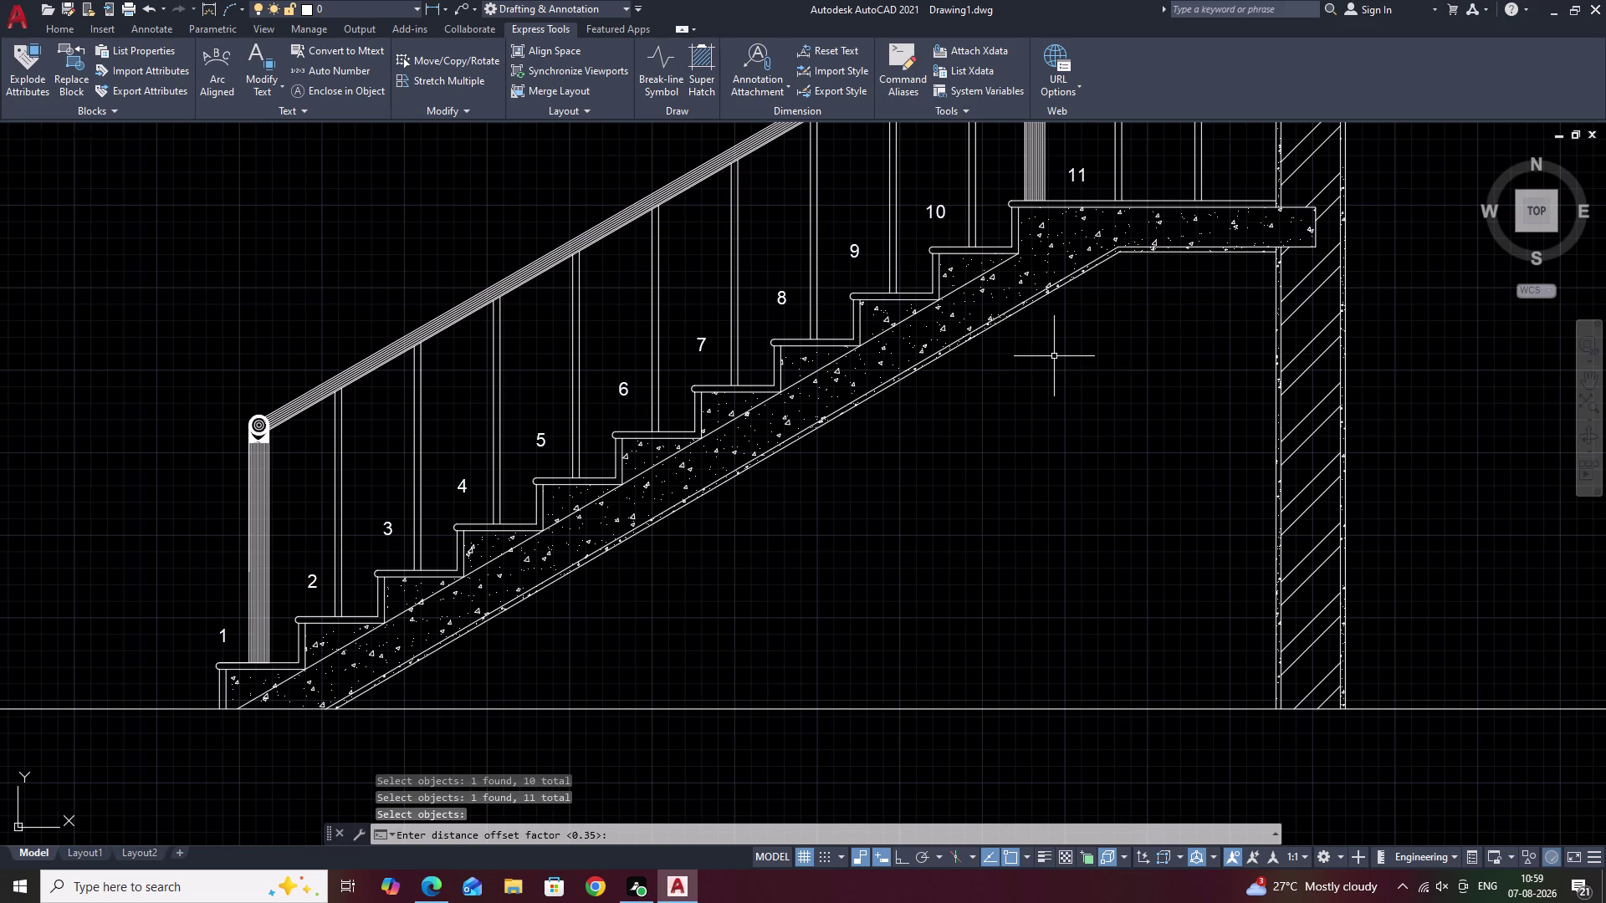
drag(1087, 396, 1054, 356)
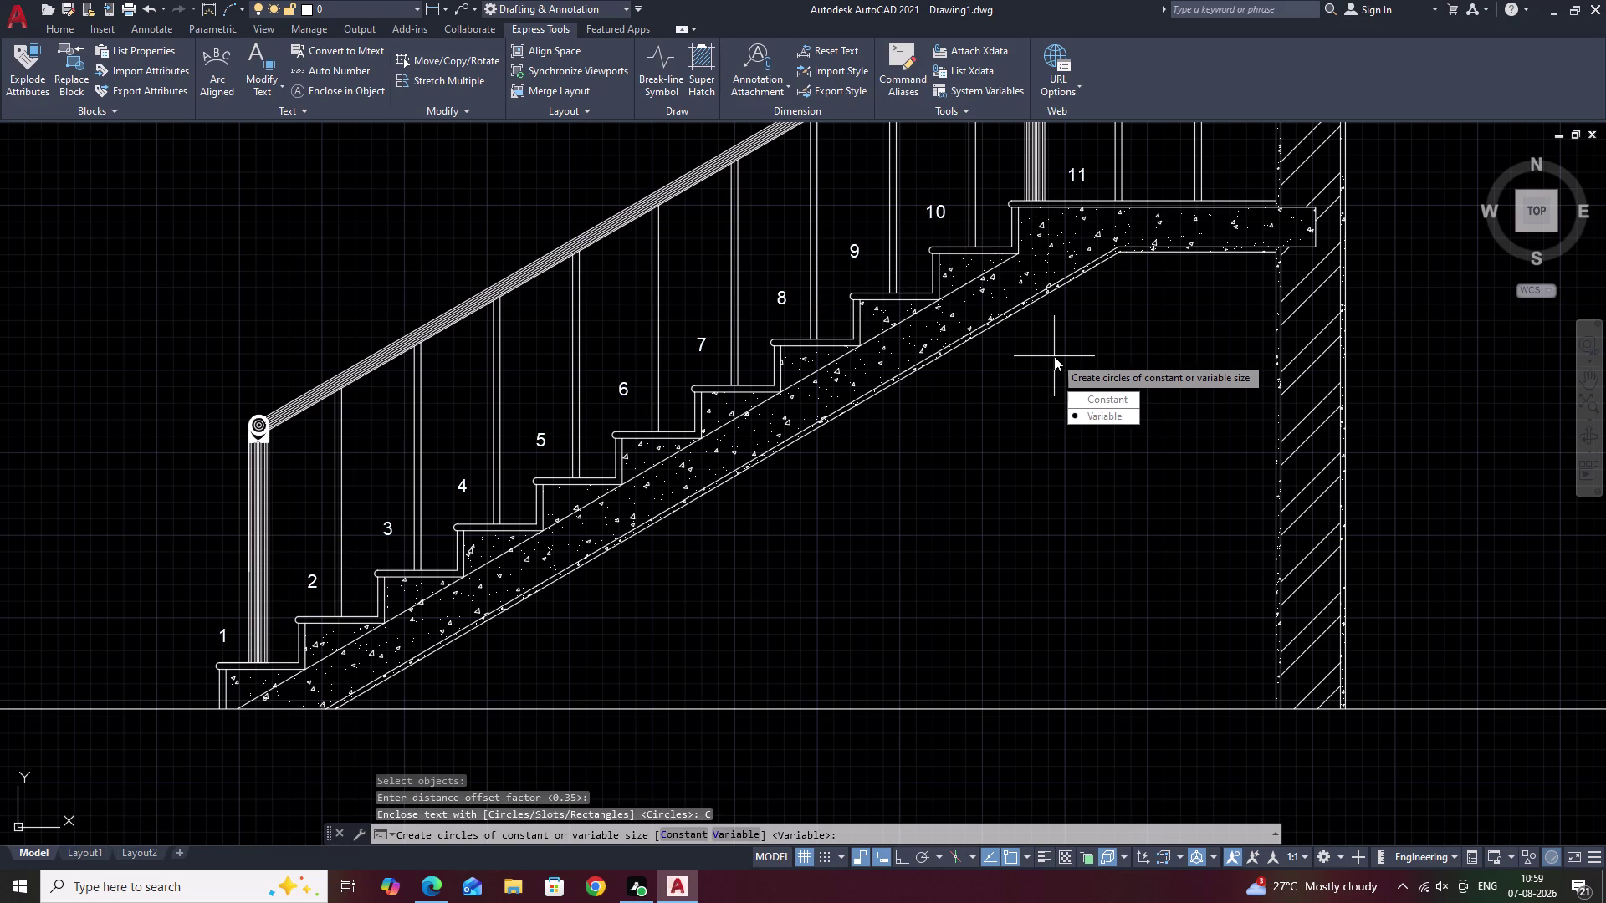
drag(1086, 410, 1054, 357)
scroll(down, 3)
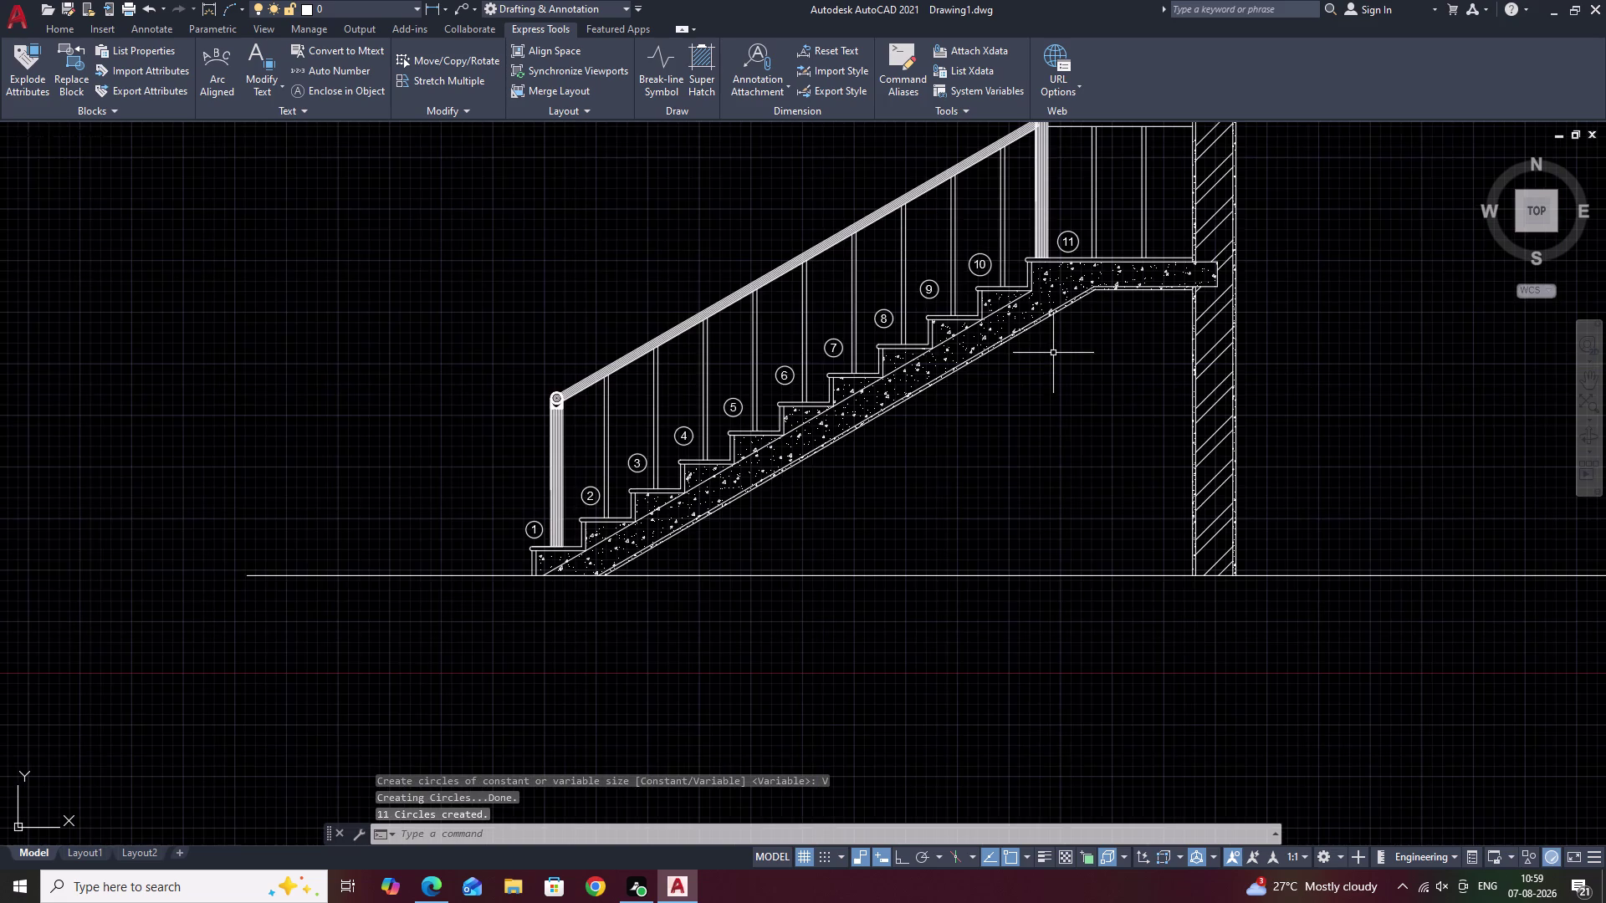
middle_drag(1052, 353, 967, 408)
key(Escape)
Pan around to recentre the whole staircase in view.
middle_drag(952, 452, 868, 485)
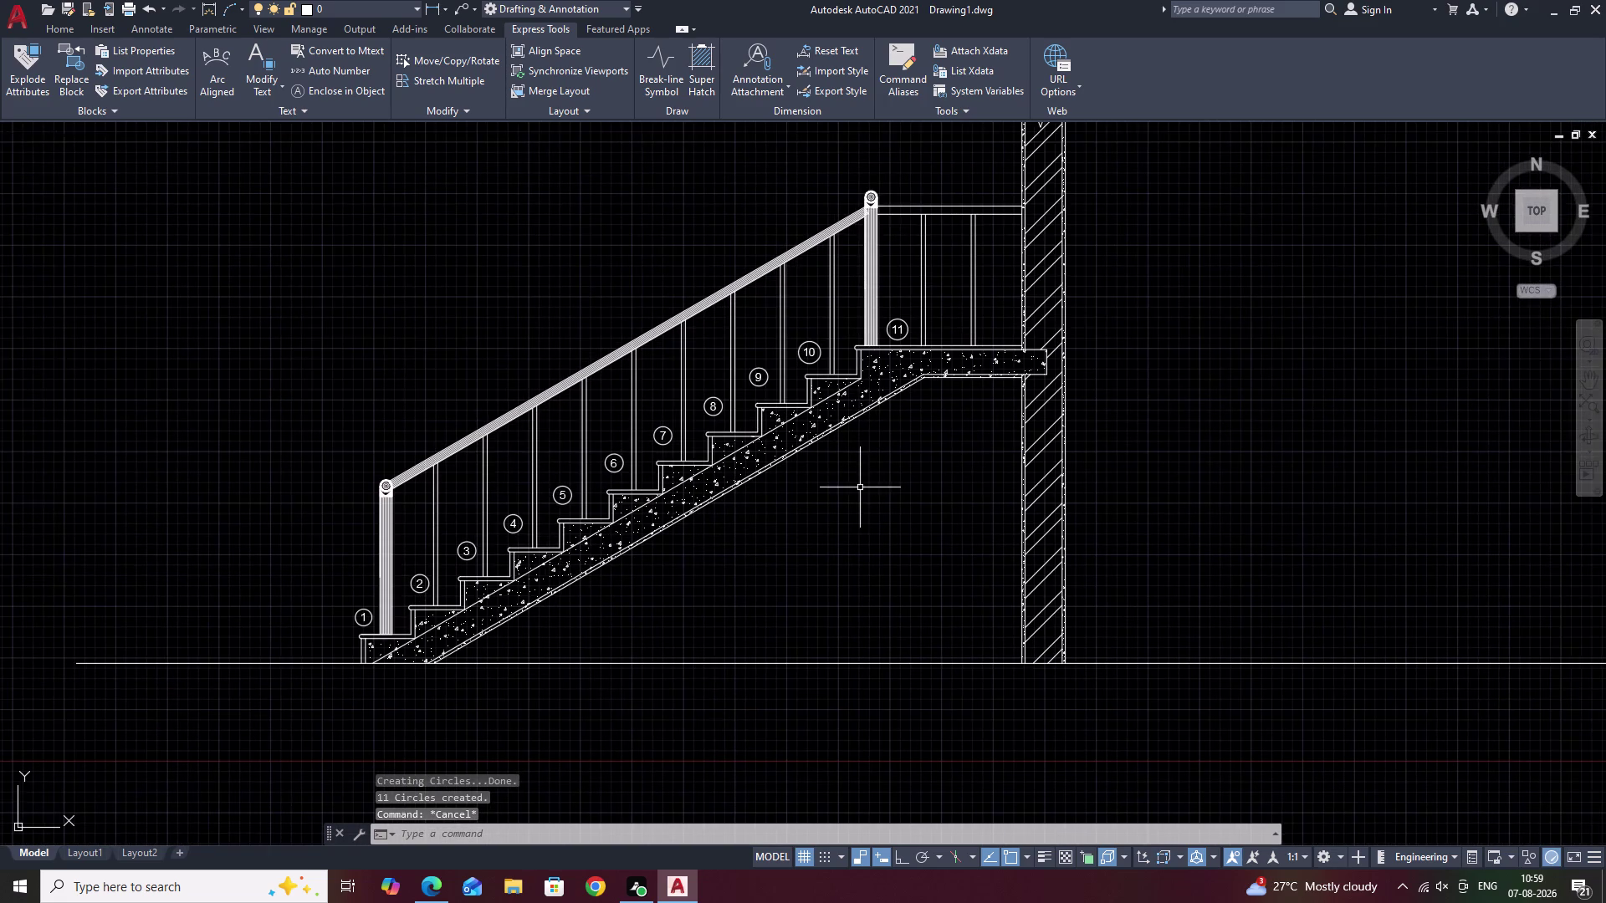
middle_drag(859, 488, 634, 499)
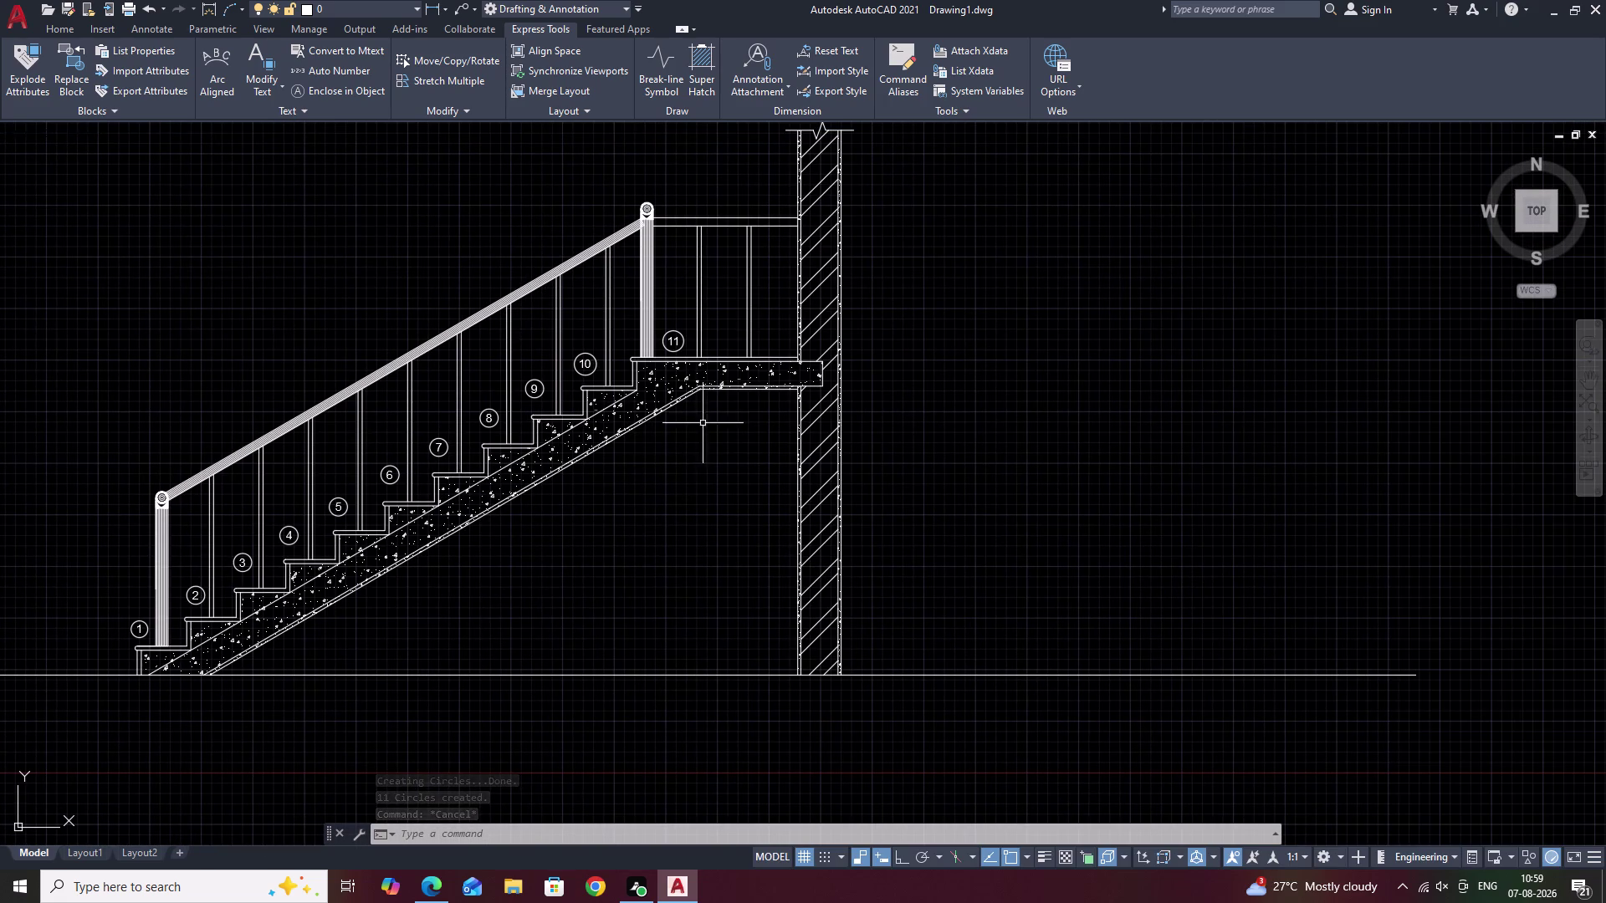
middle_drag(703, 424, 712, 488)
middle_drag(736, 298, 767, 271)
middle_drag(675, 347, 703, 360)
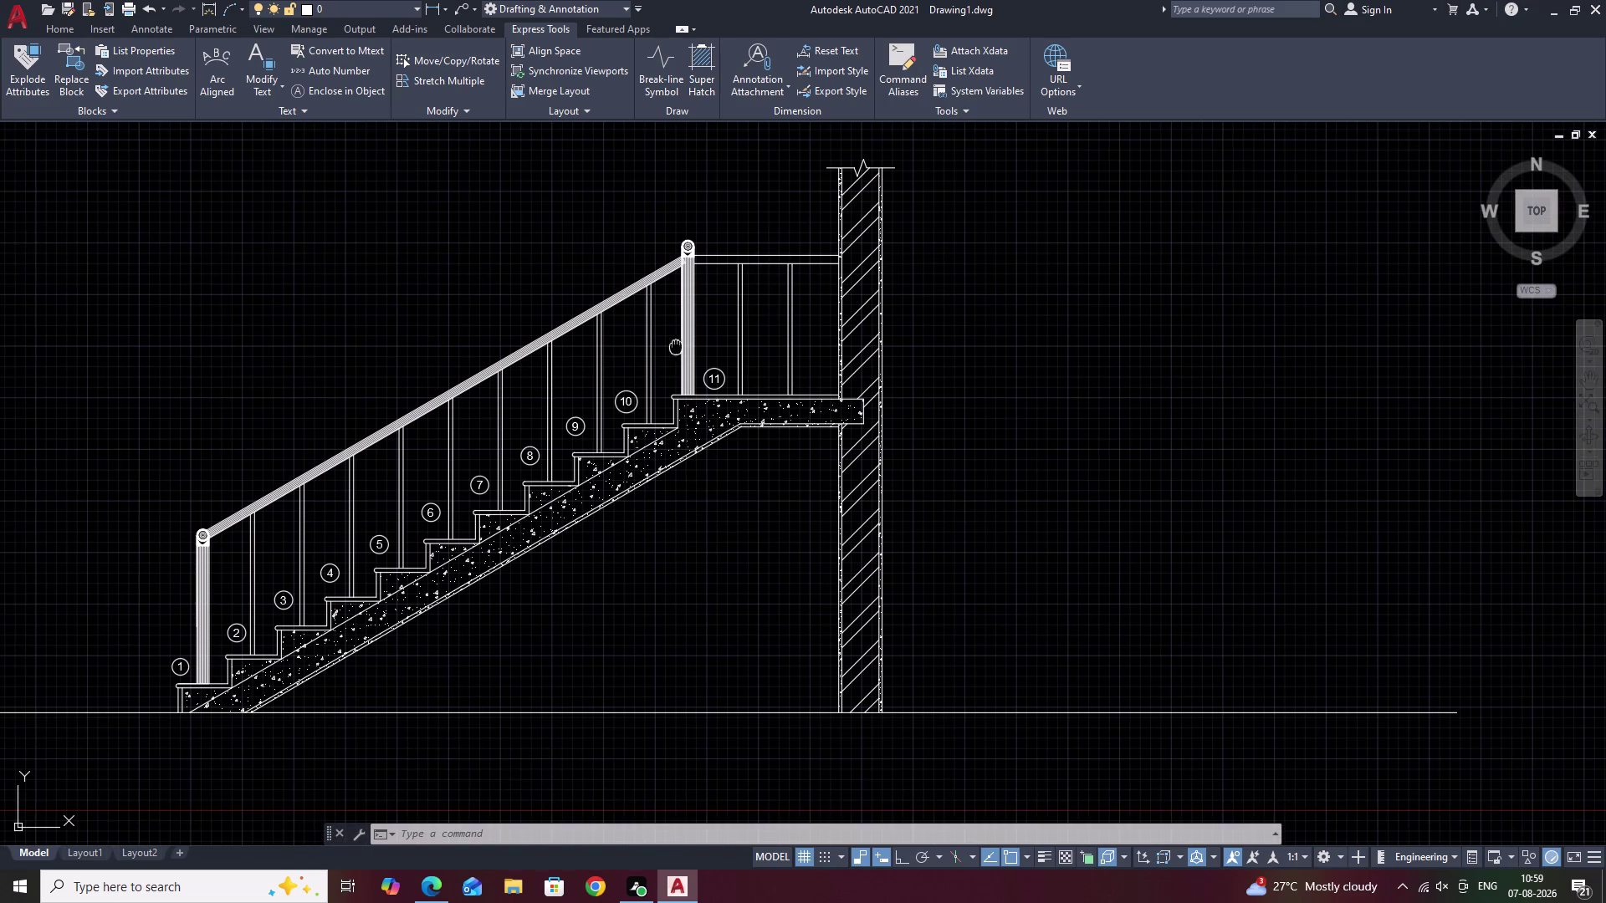
middle_drag(702, 360, 804, 426)
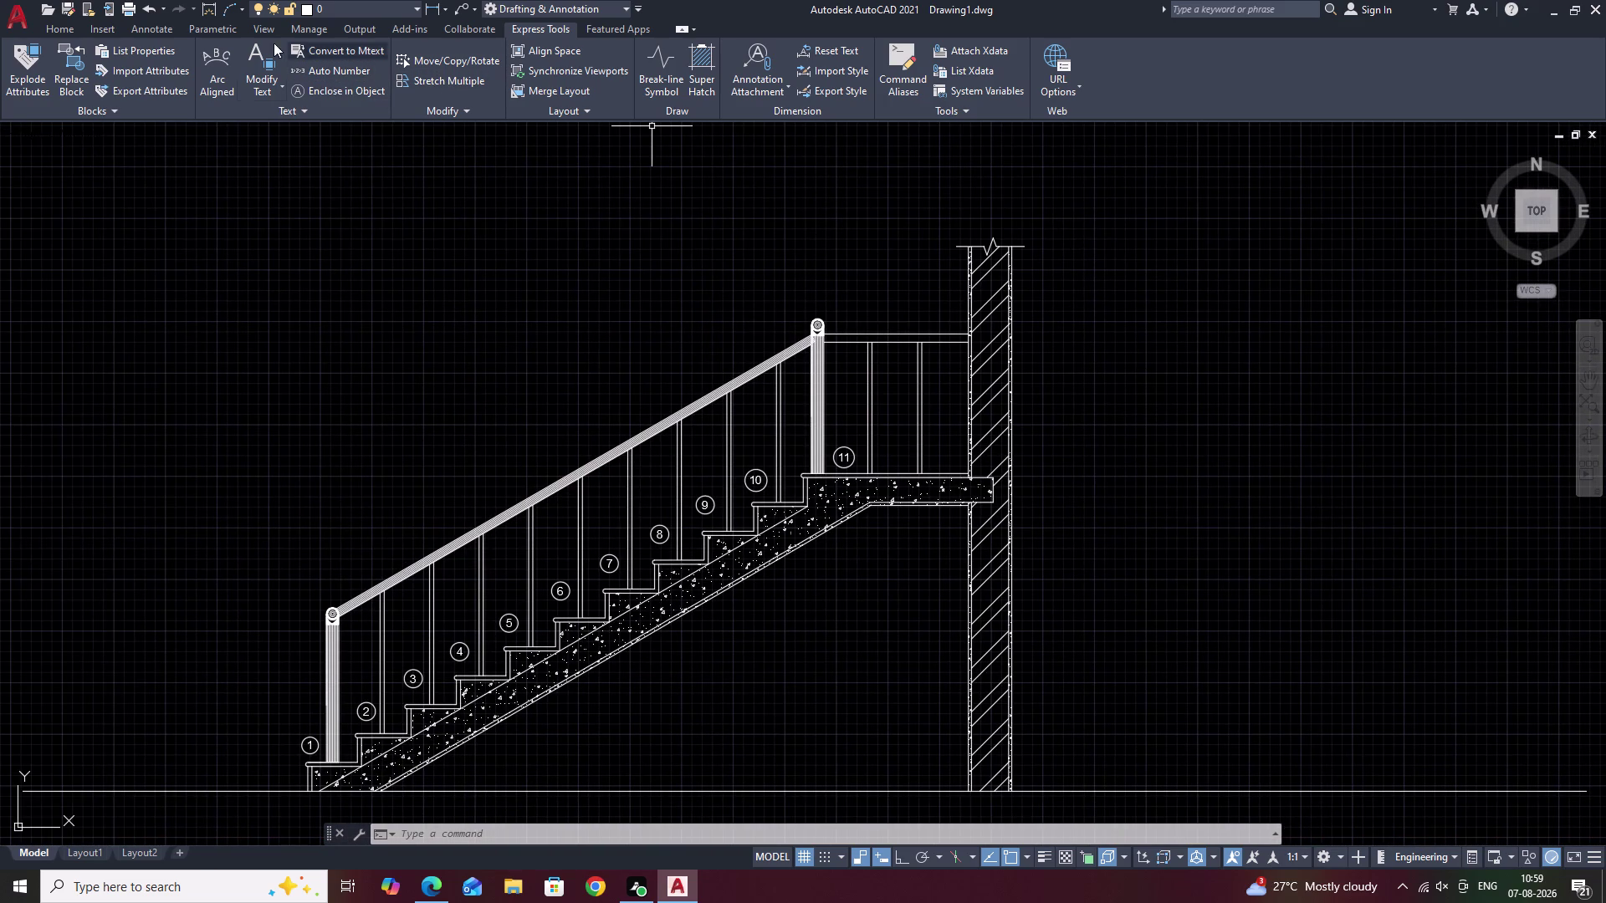
Switch to Annotate then Home, start and cancel a multileader, and zoom toward the upper newel.
click(140, 28)
click(107, 26)
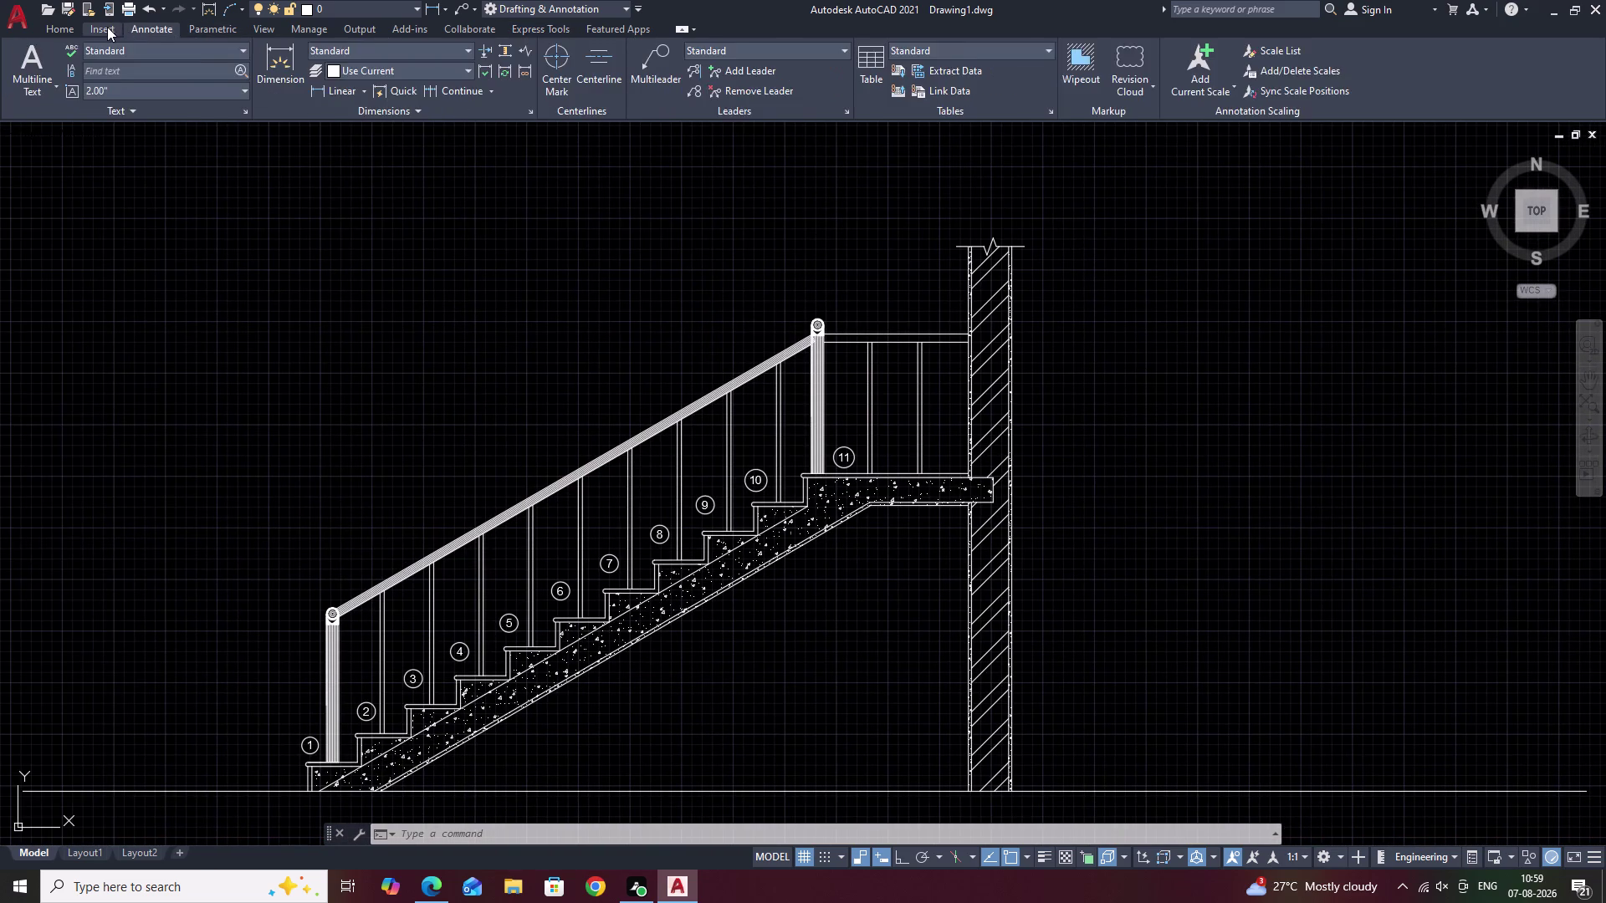
click(54, 29)
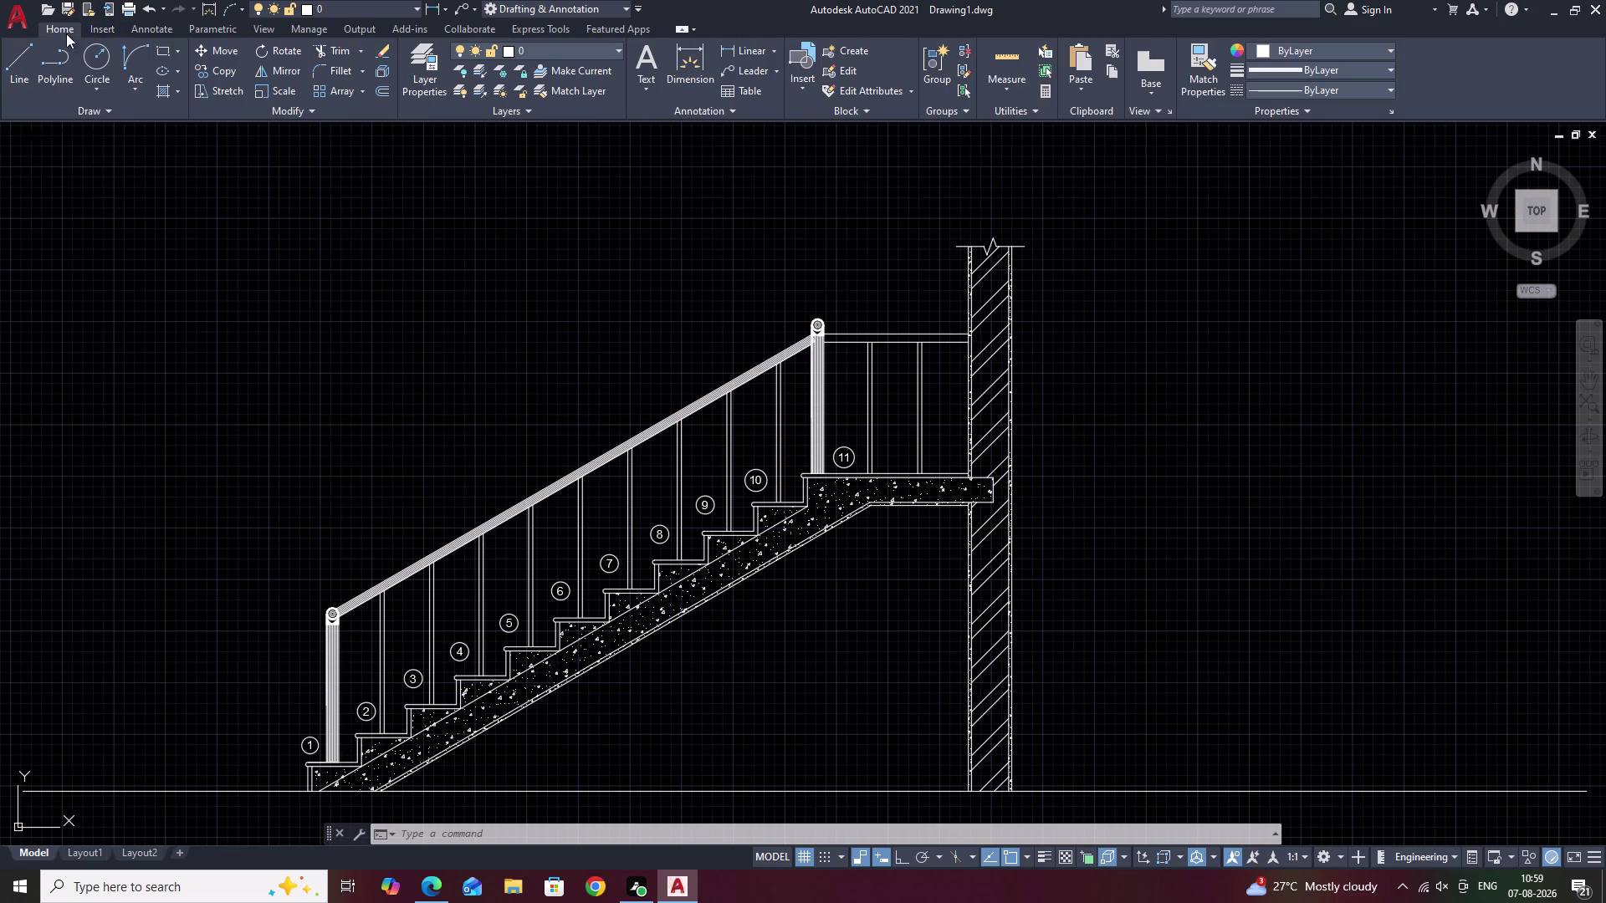
click(746, 73)
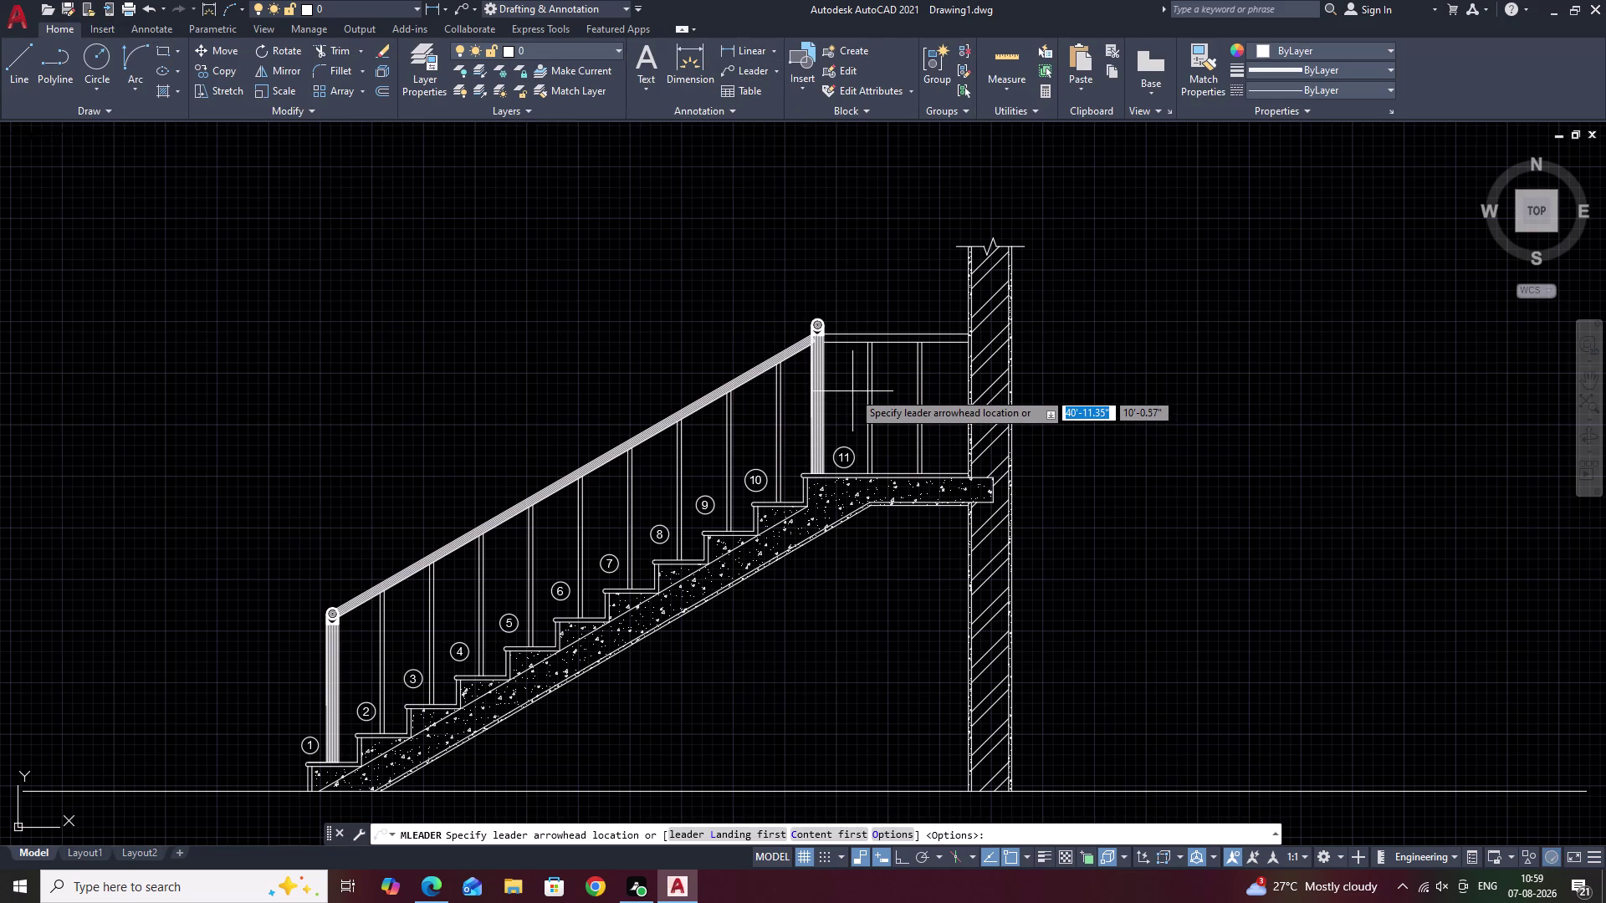
key(Escape)
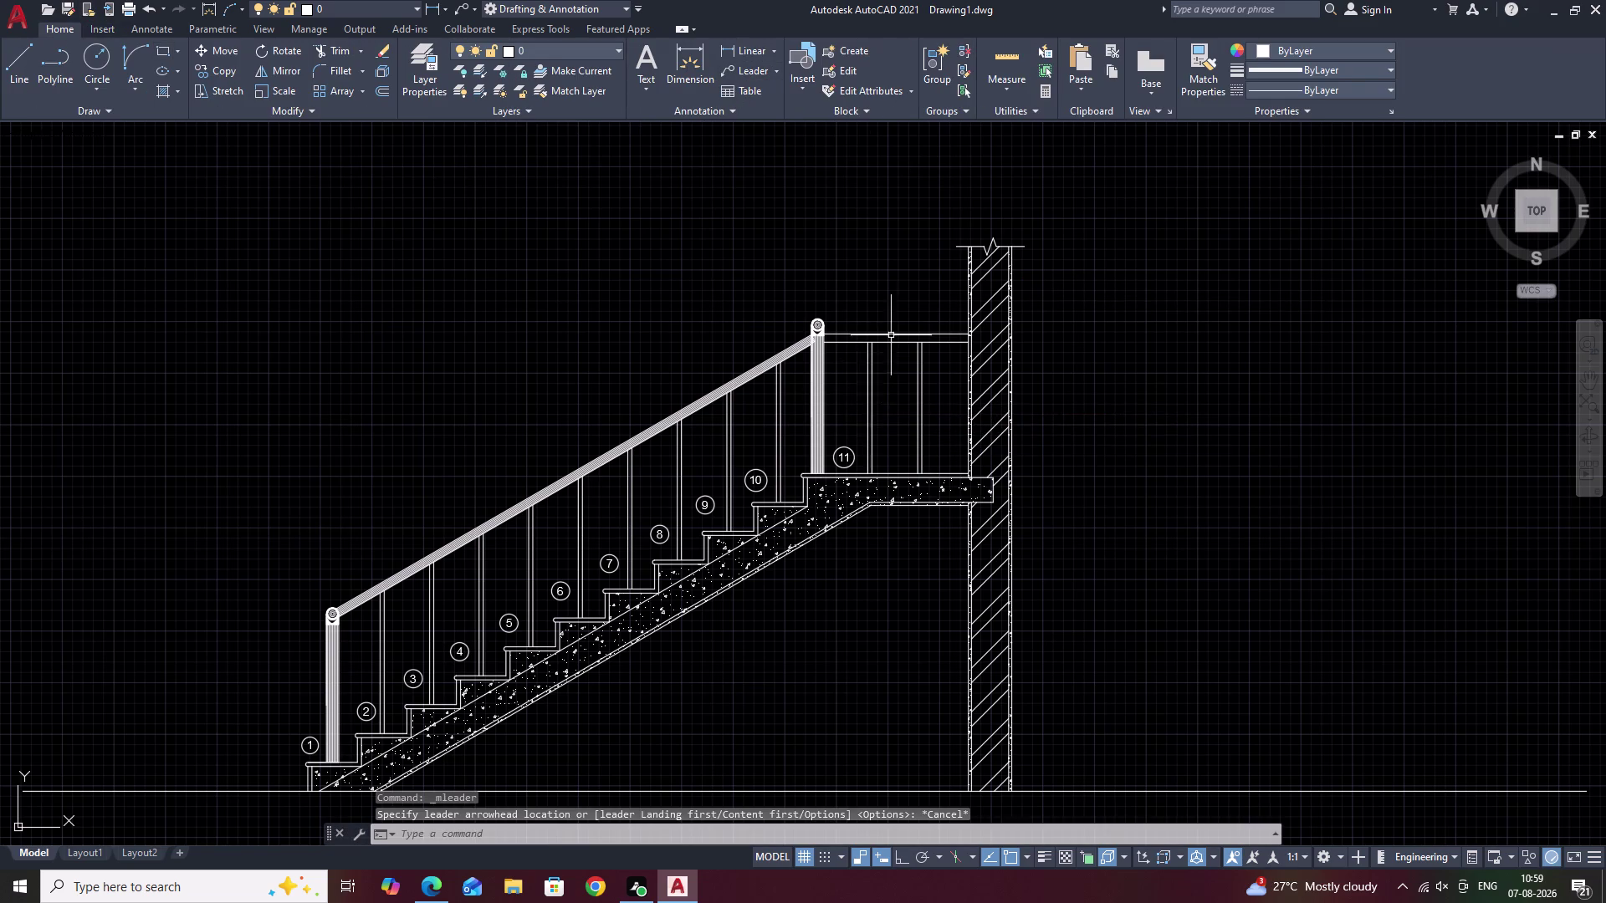
scroll(up, 3)
middle_drag(877, 356, 918, 285)
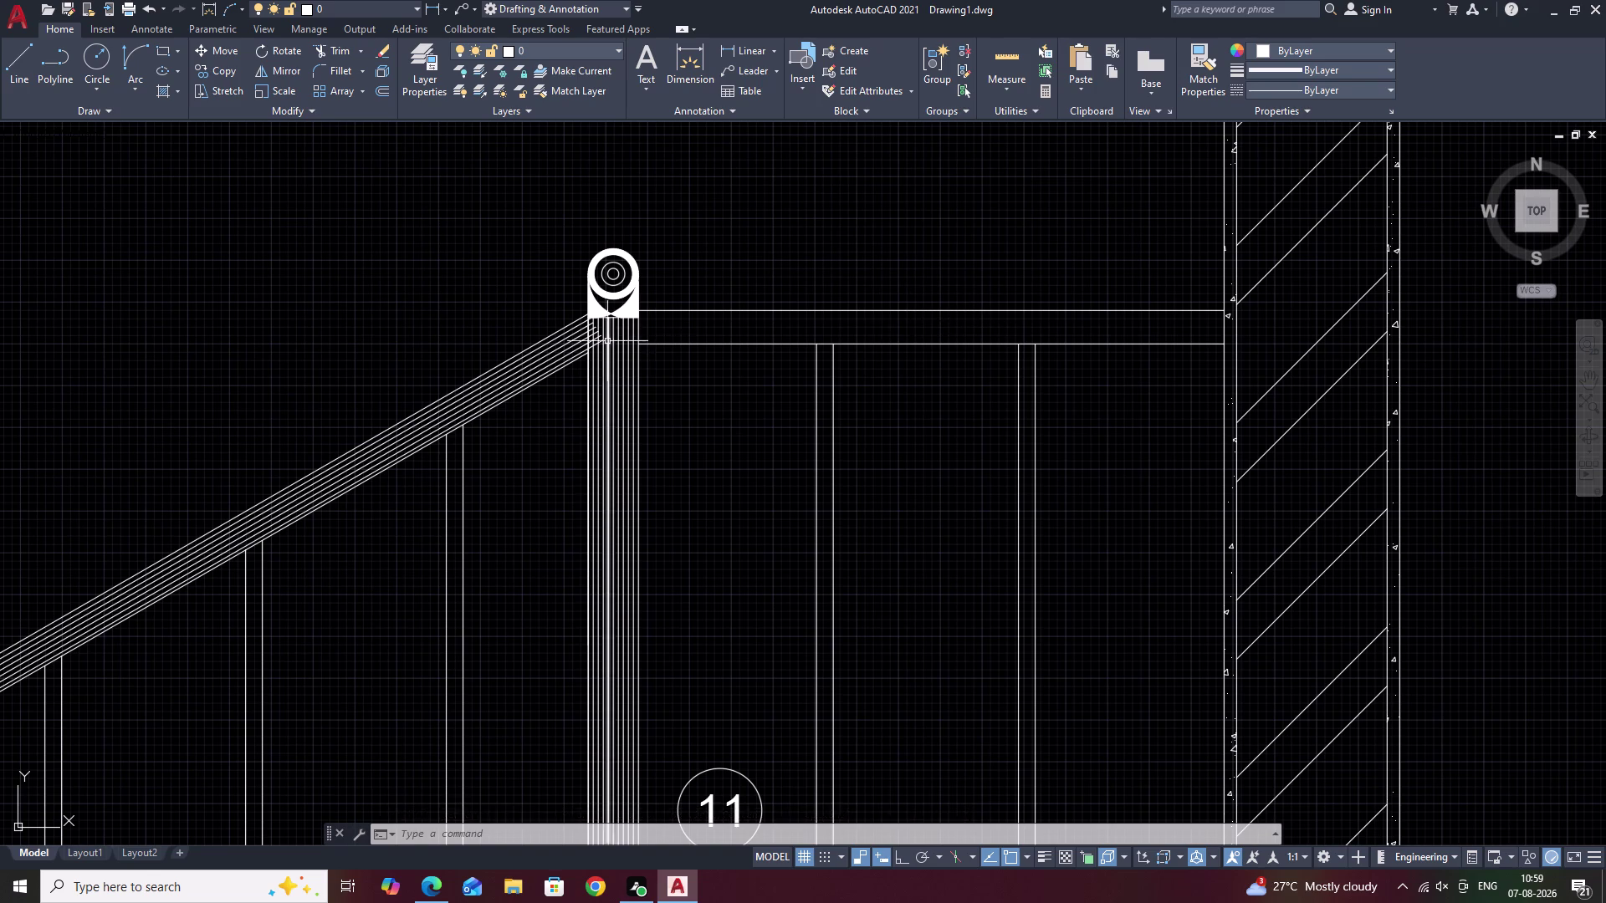
Fence-trim the handrail line ends running inside the upper newel post.
scroll(up, 3)
text(TR)
key(space)
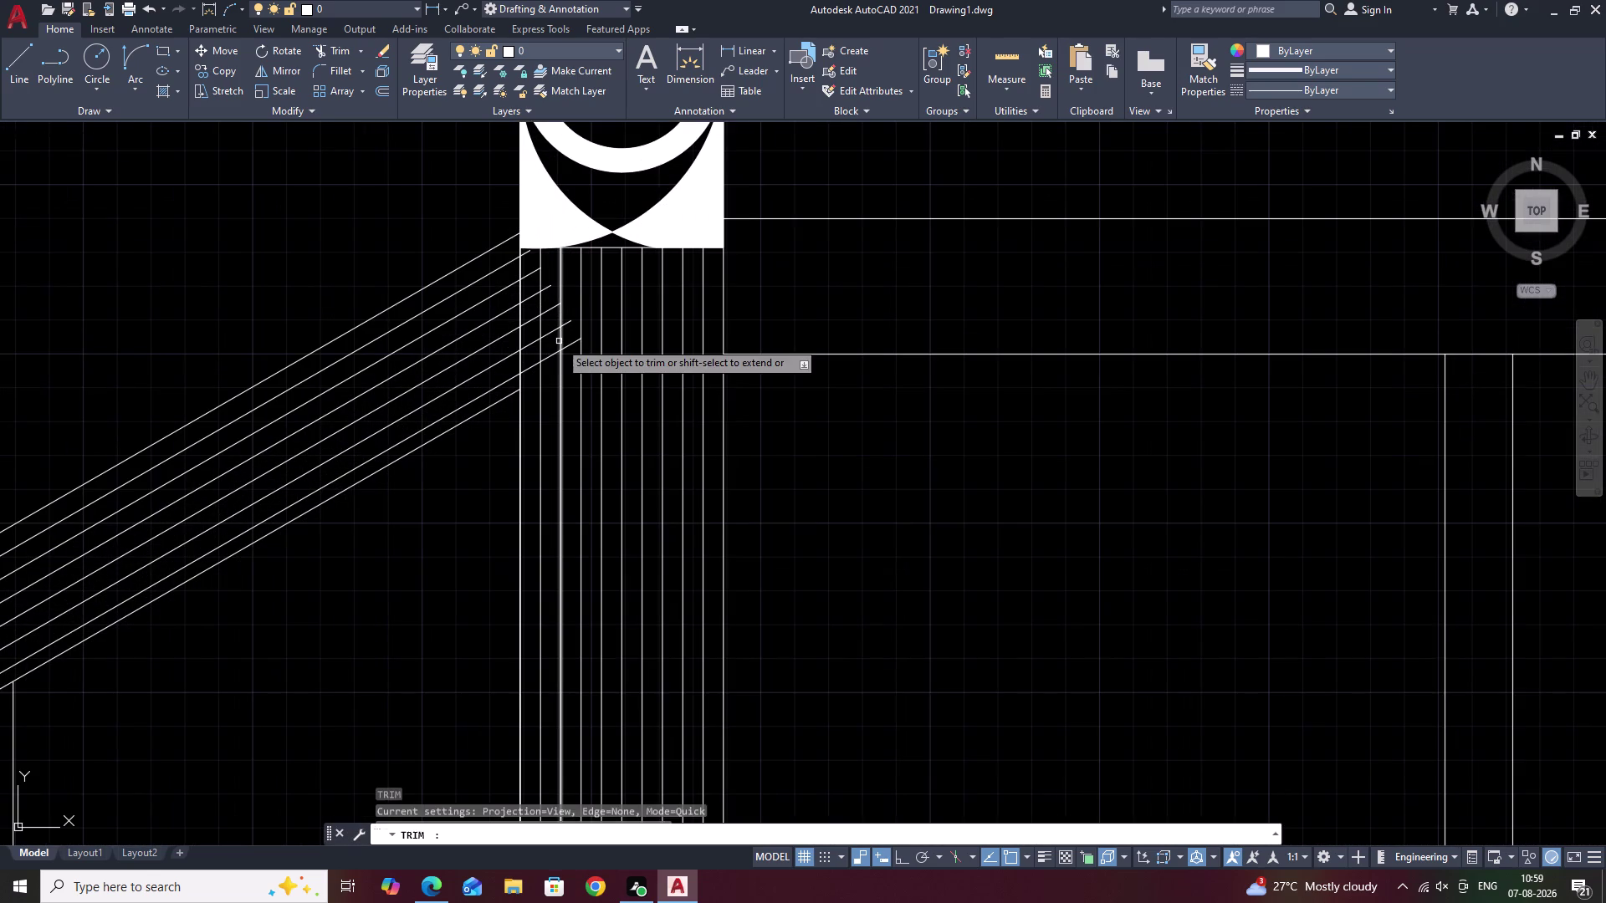
scroll(up, 3)
drag(546, 251, 545, 291)
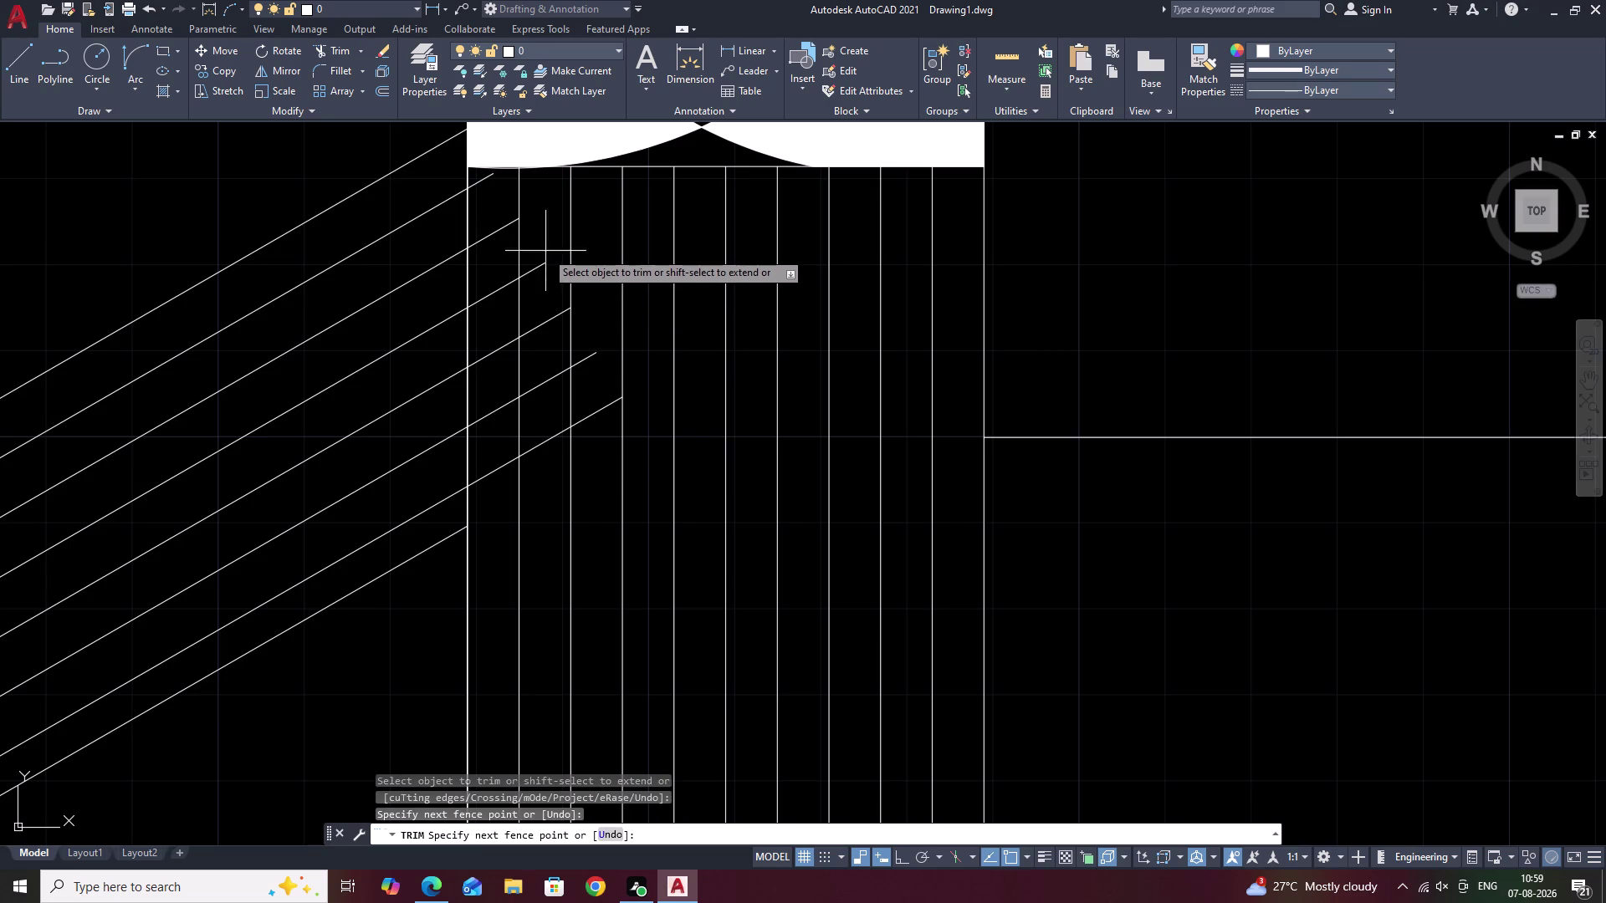
drag(545, 290, 562, 427)
drag(584, 333, 591, 416)
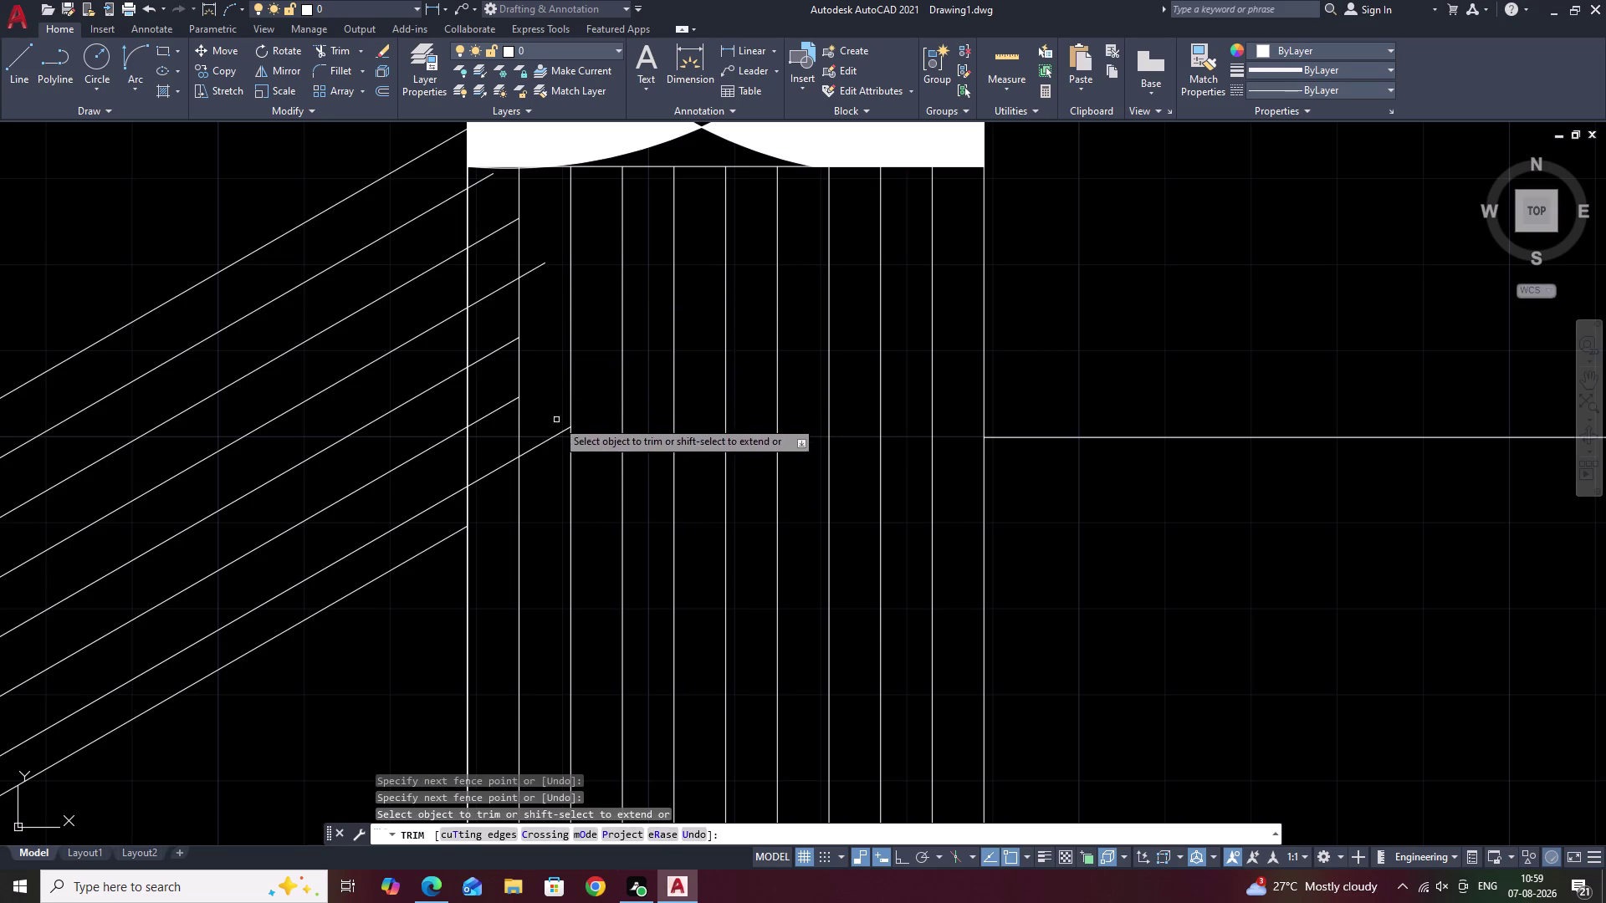
drag(554, 420, 550, 459)
click(530, 275)
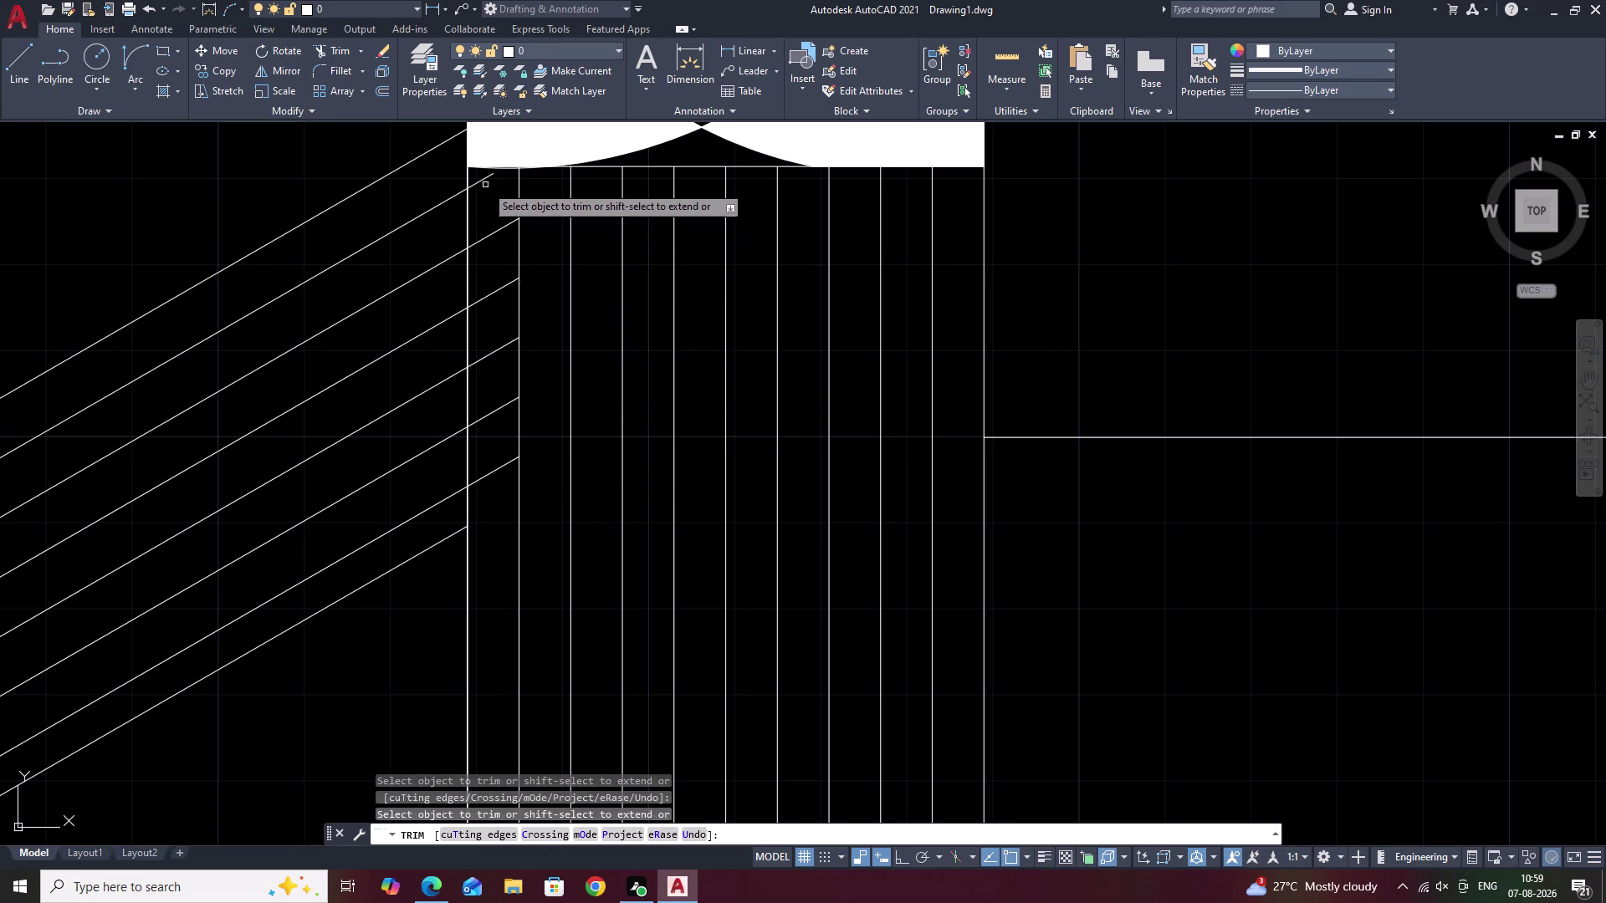
drag(476, 181, 488, 416)
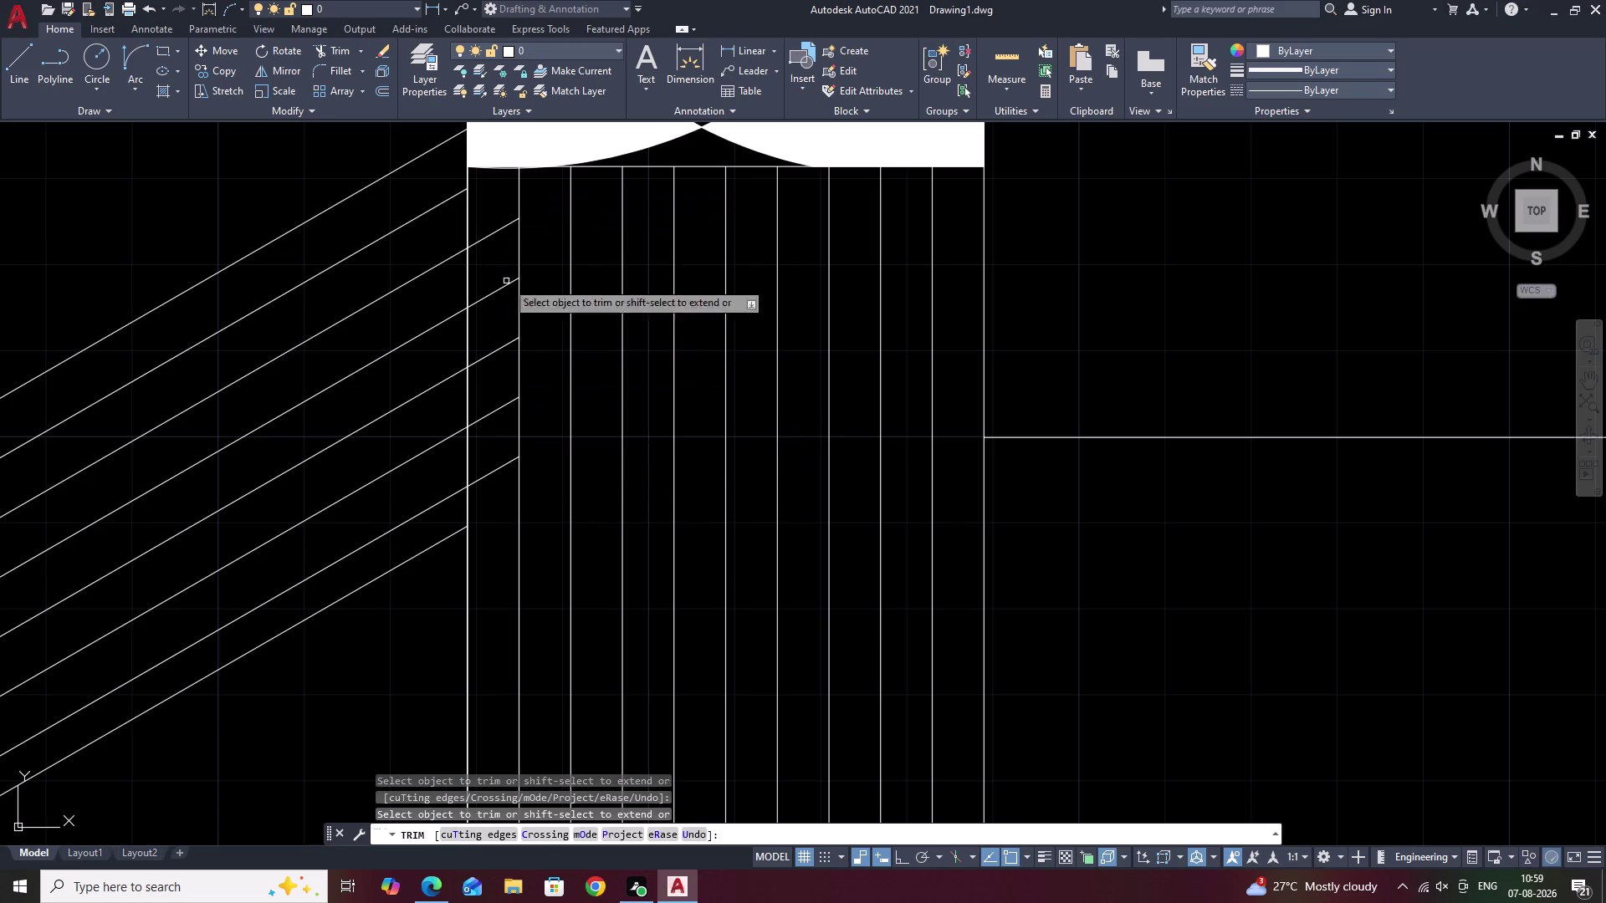
drag(493, 219, 498, 470)
scroll(down, 3)
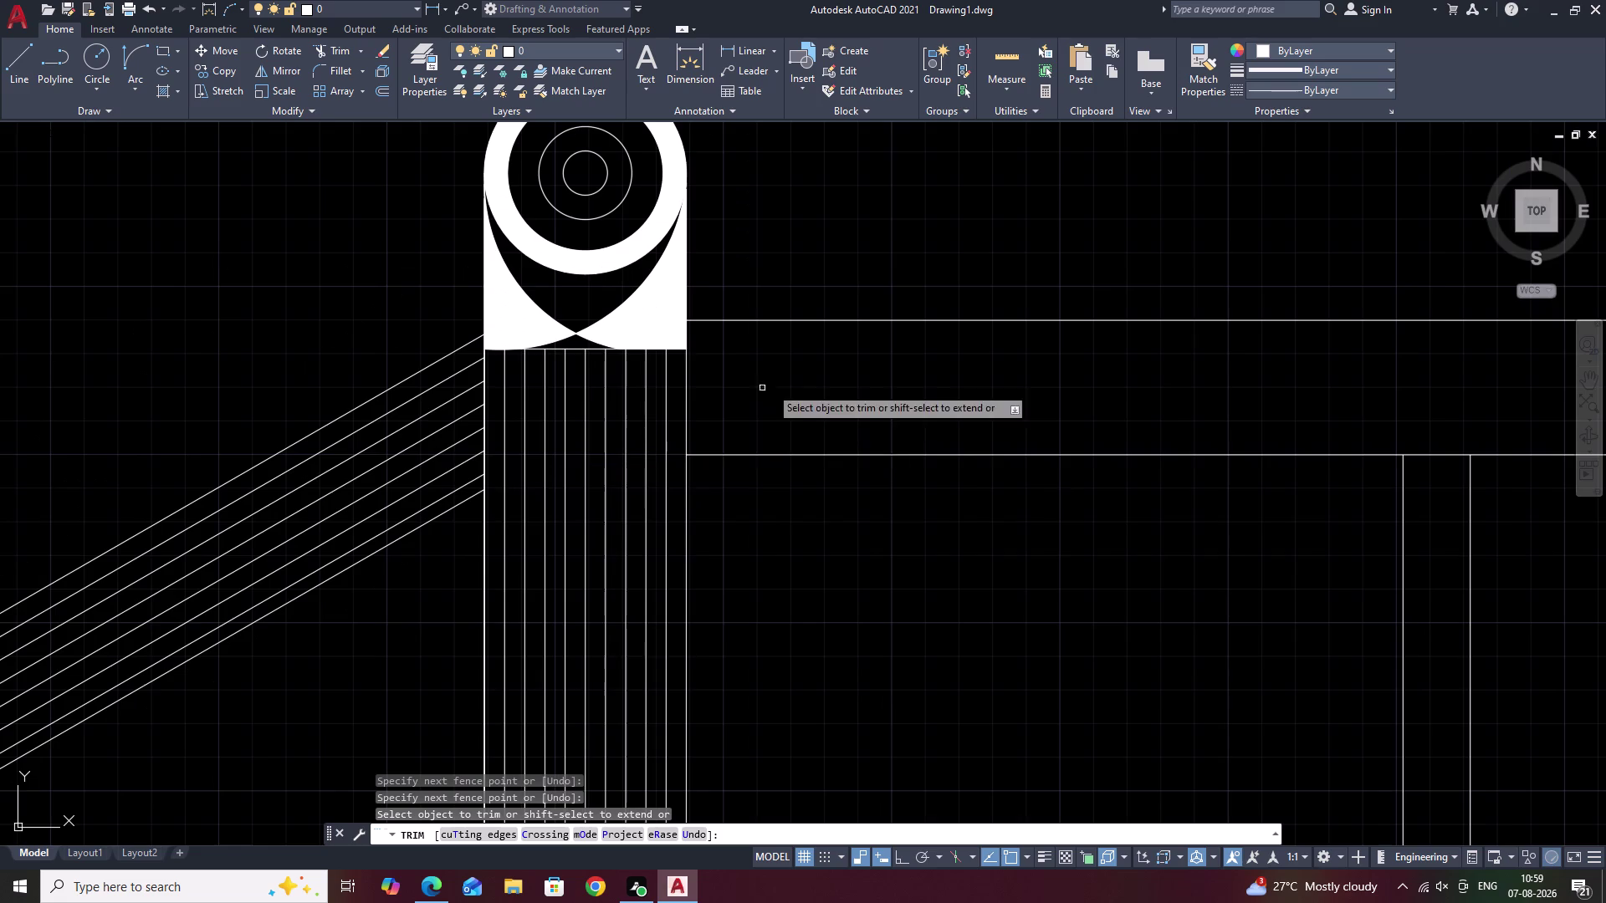
middle_drag(790, 380, 691, 403)
key(Escape)
Attempt a 0.4 offset, which is rejected, and cancel back out.
text(O)
key(space)
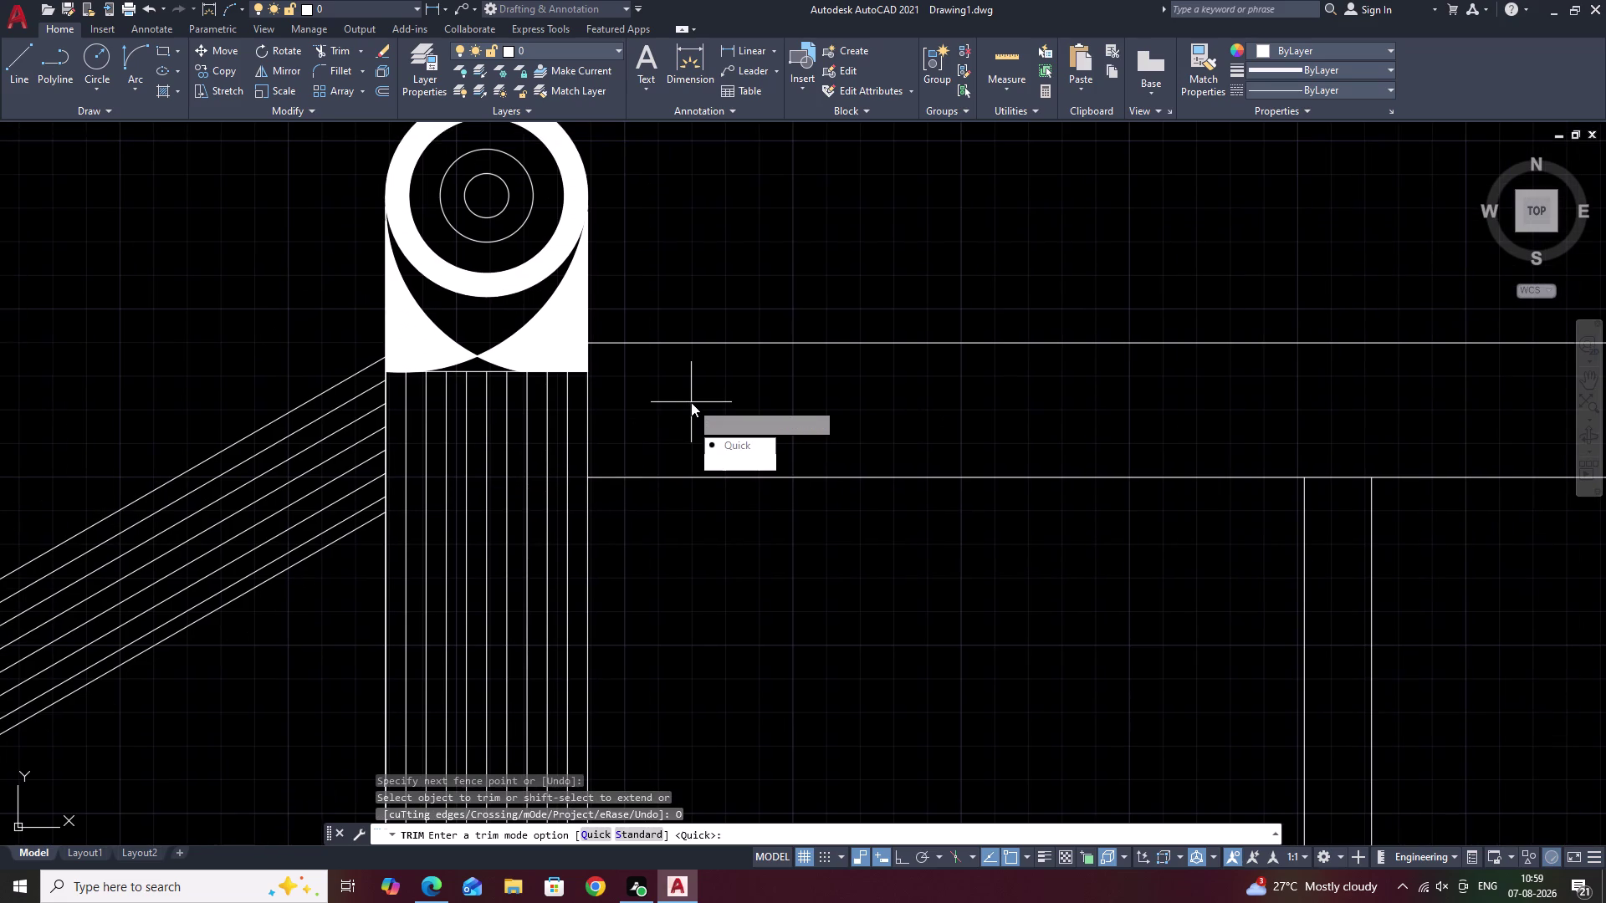
text(.4)
key(space)
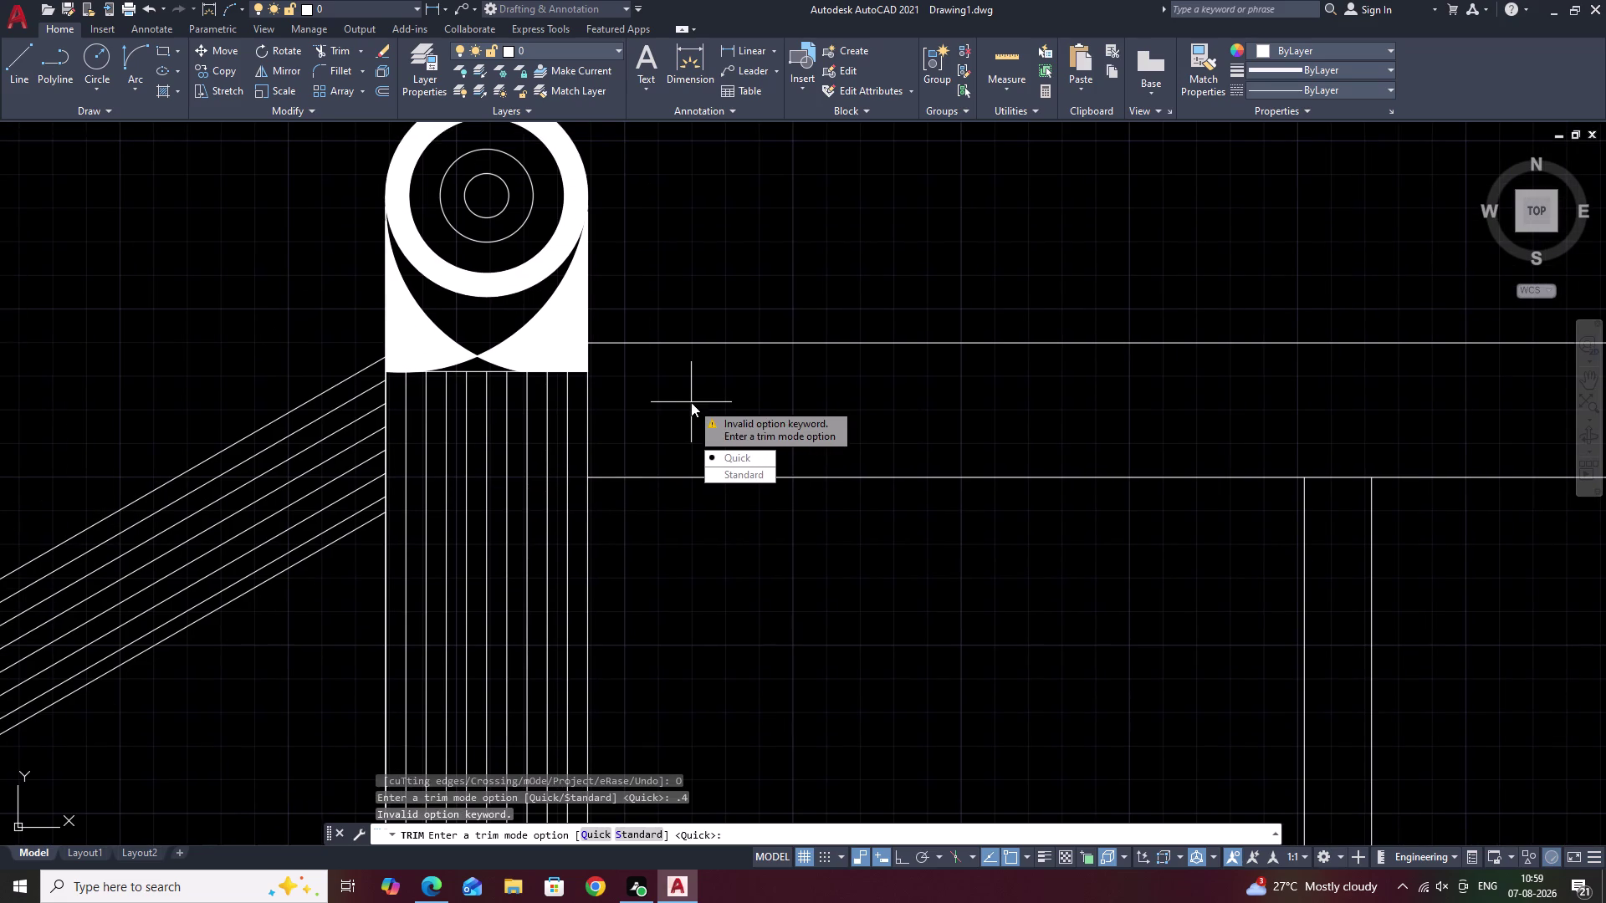
key(Escape)
key(Escape)
key(Escape)
Offset the upper and lower landing rail lines 0.4 inward.
text(O)
key(space)
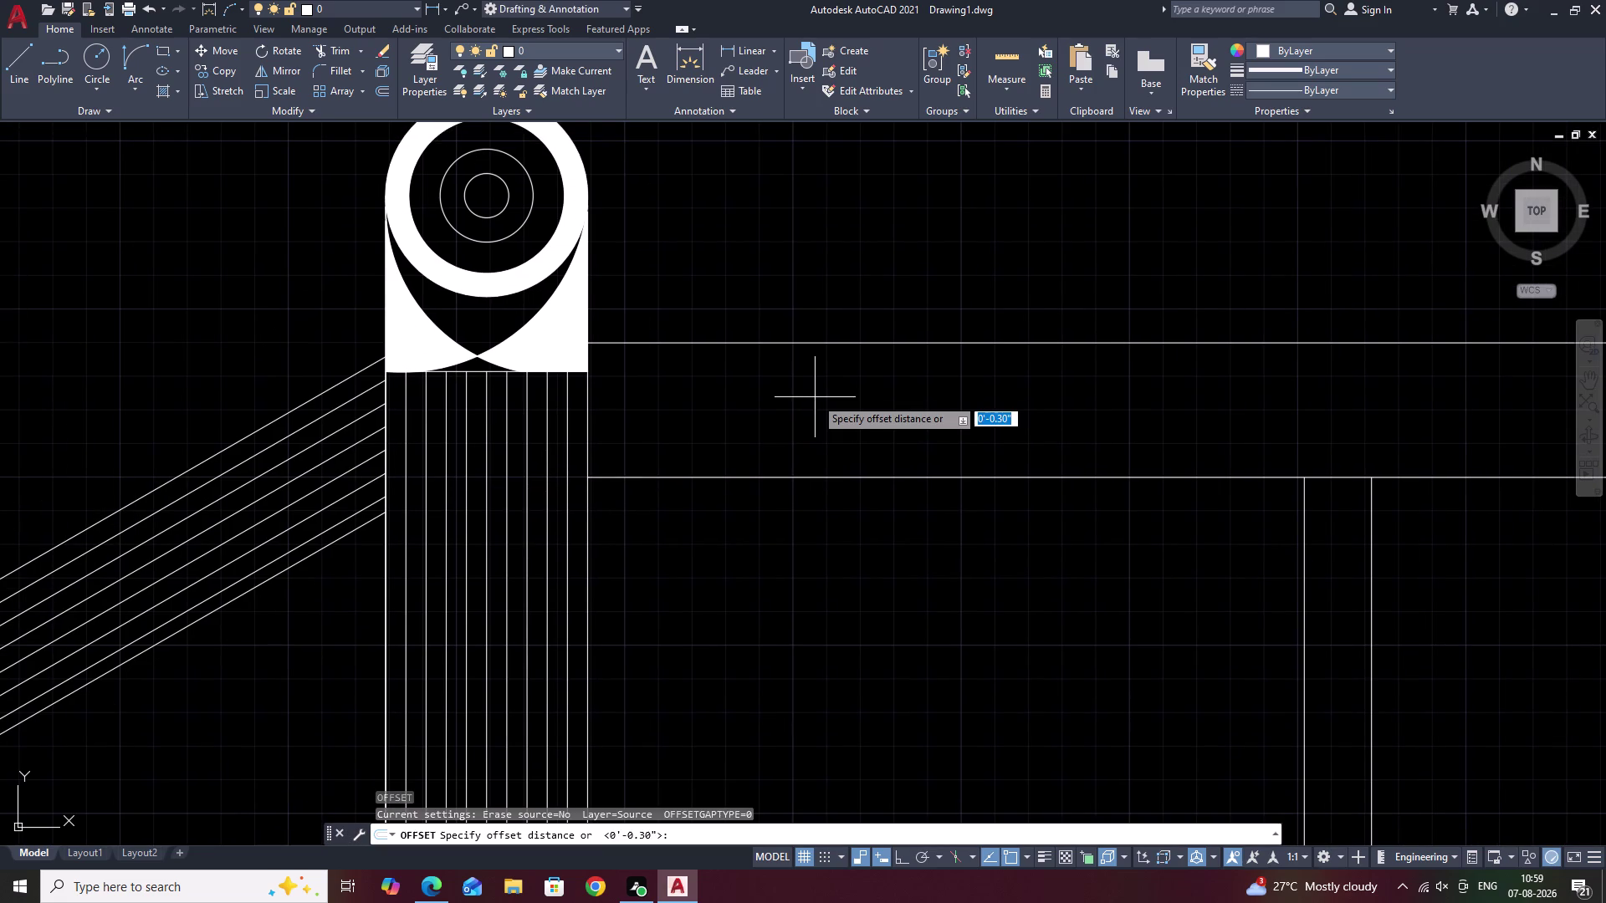
text(.4)
key(space)
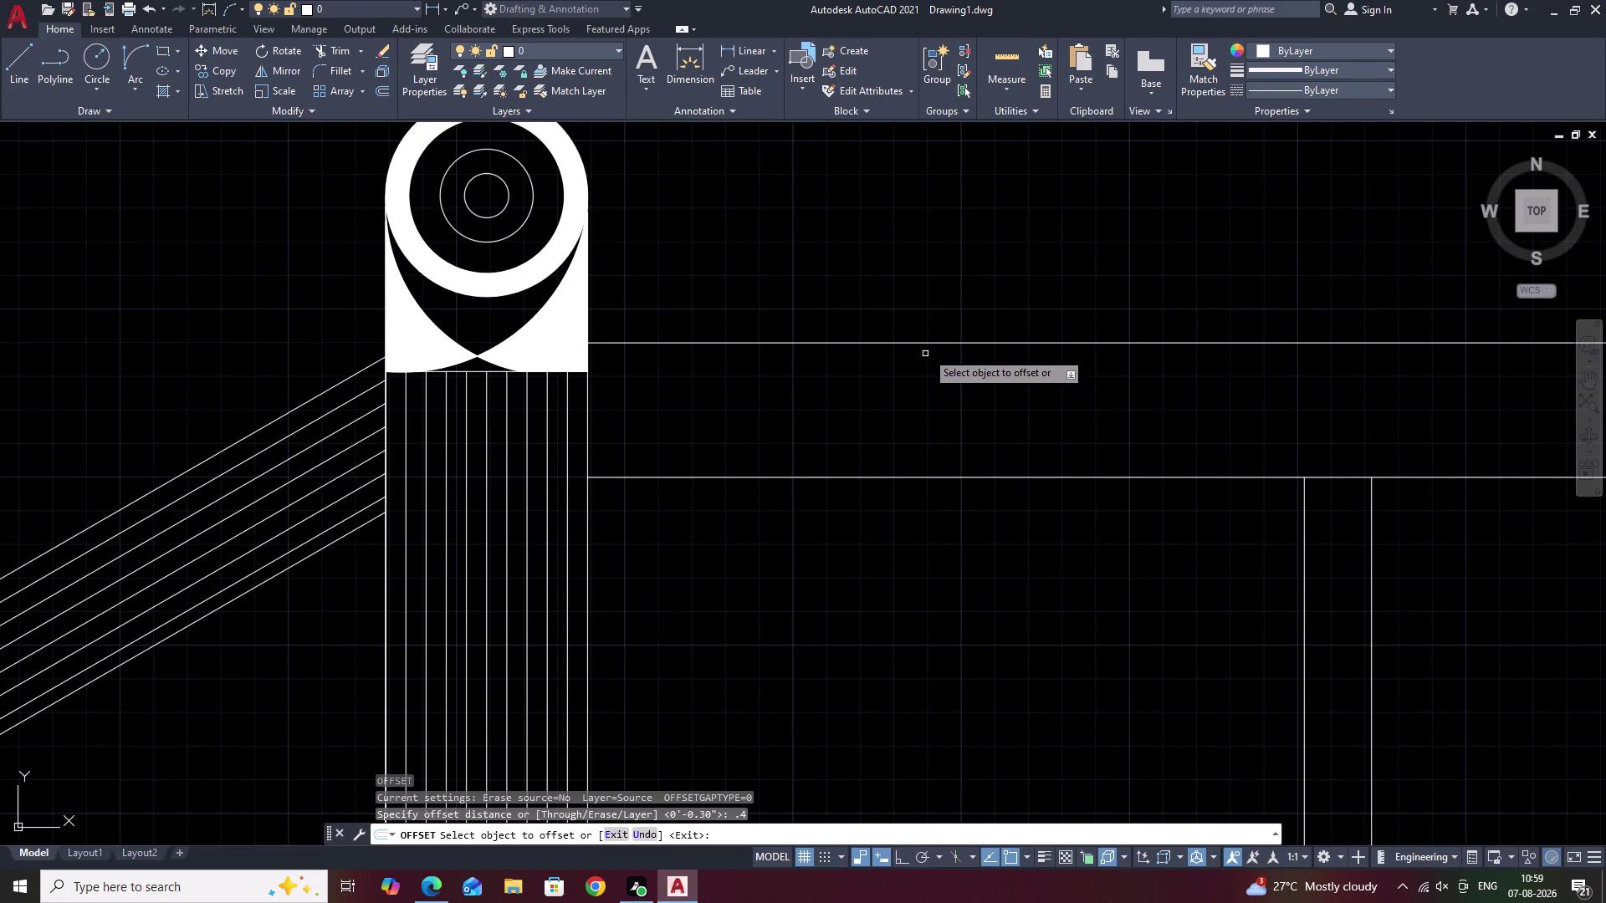
click(930, 341)
click(938, 384)
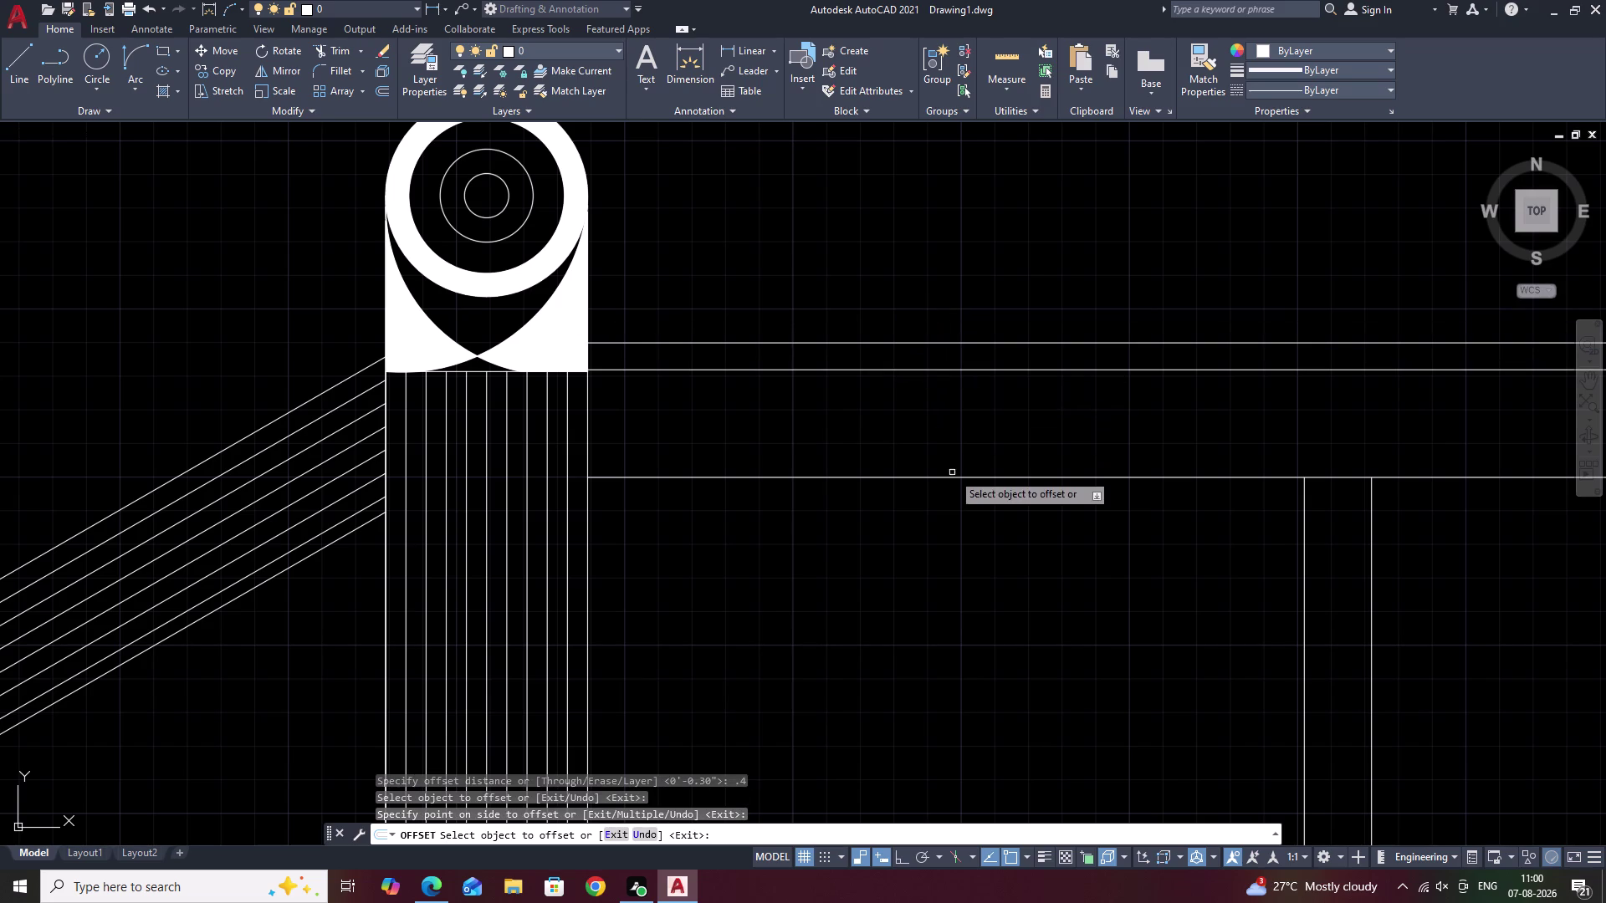
click(952, 478)
click(953, 418)
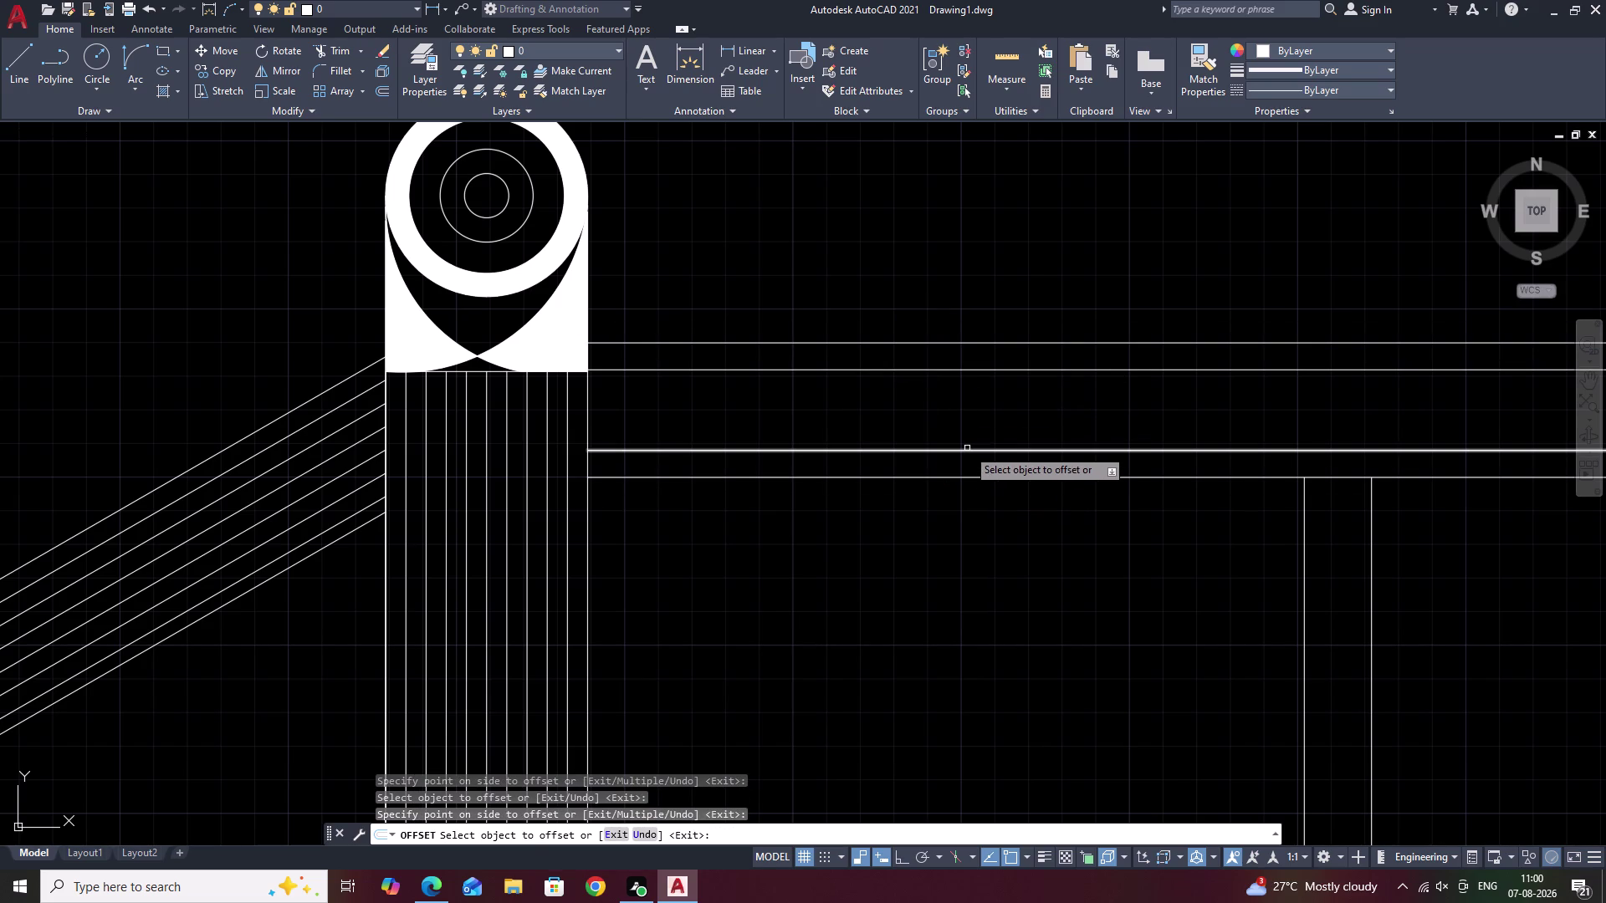
key(Escape)
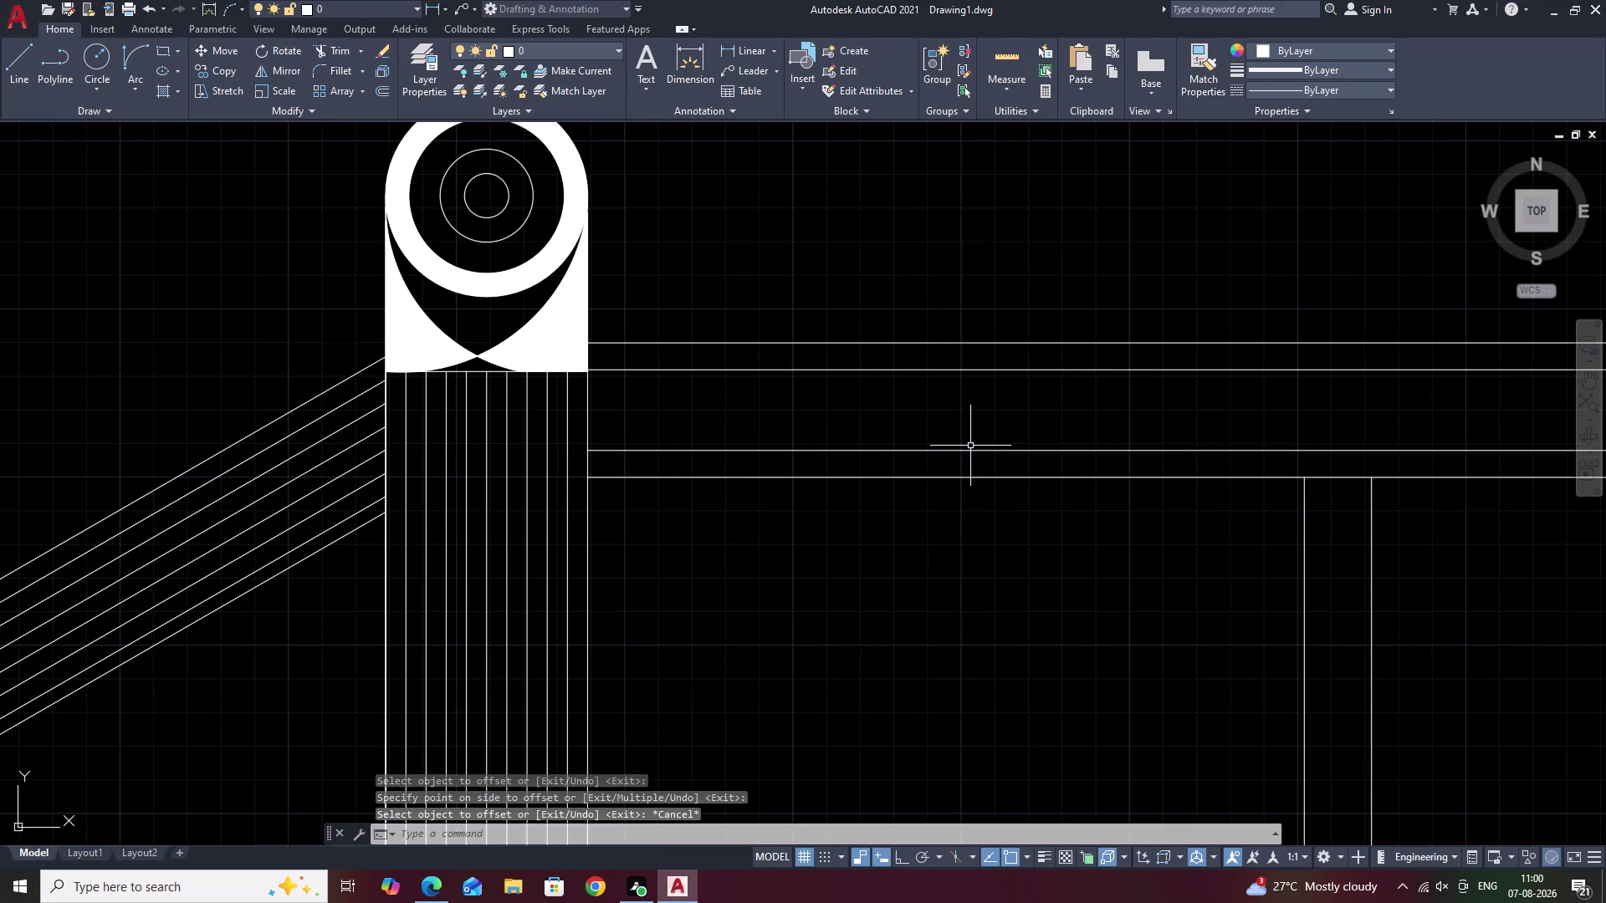
Pan and zoom to bring the whole staircase back into view.
scroll(down, 3)
scroll(down, 3)
middle_drag(981, 549, 1089, 449)
middle_drag(1013, 500, 1132, 429)
scroll(down, 3)
middle_drag(998, 511, 1030, 465)
middle_drag(965, 426, 966, 411)
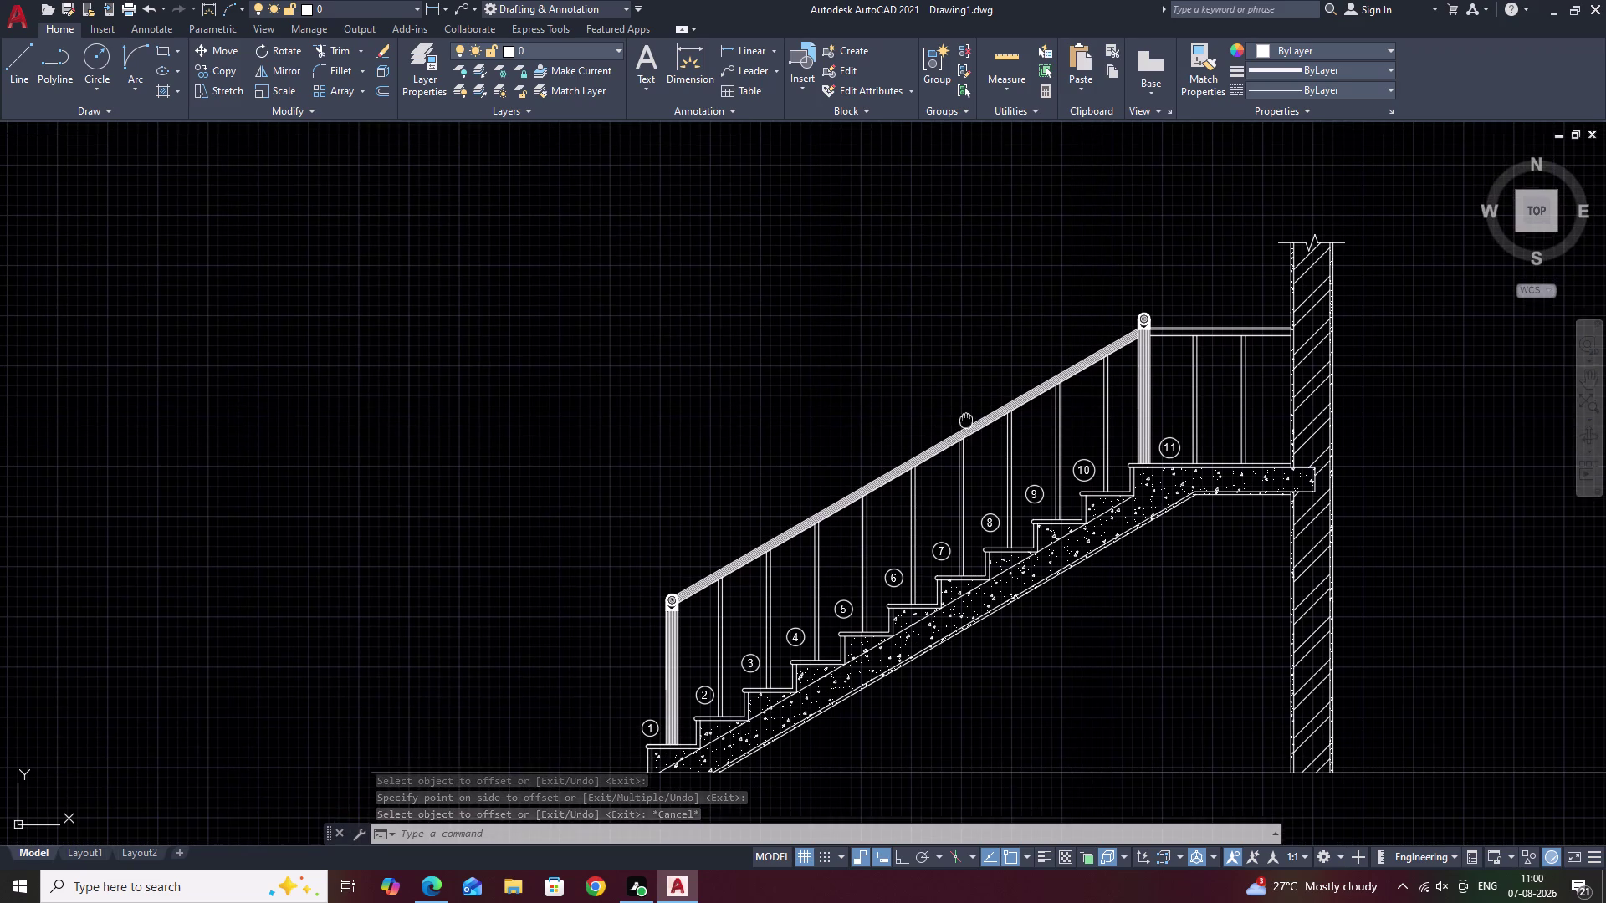
middle_drag(966, 412, 966, 374)
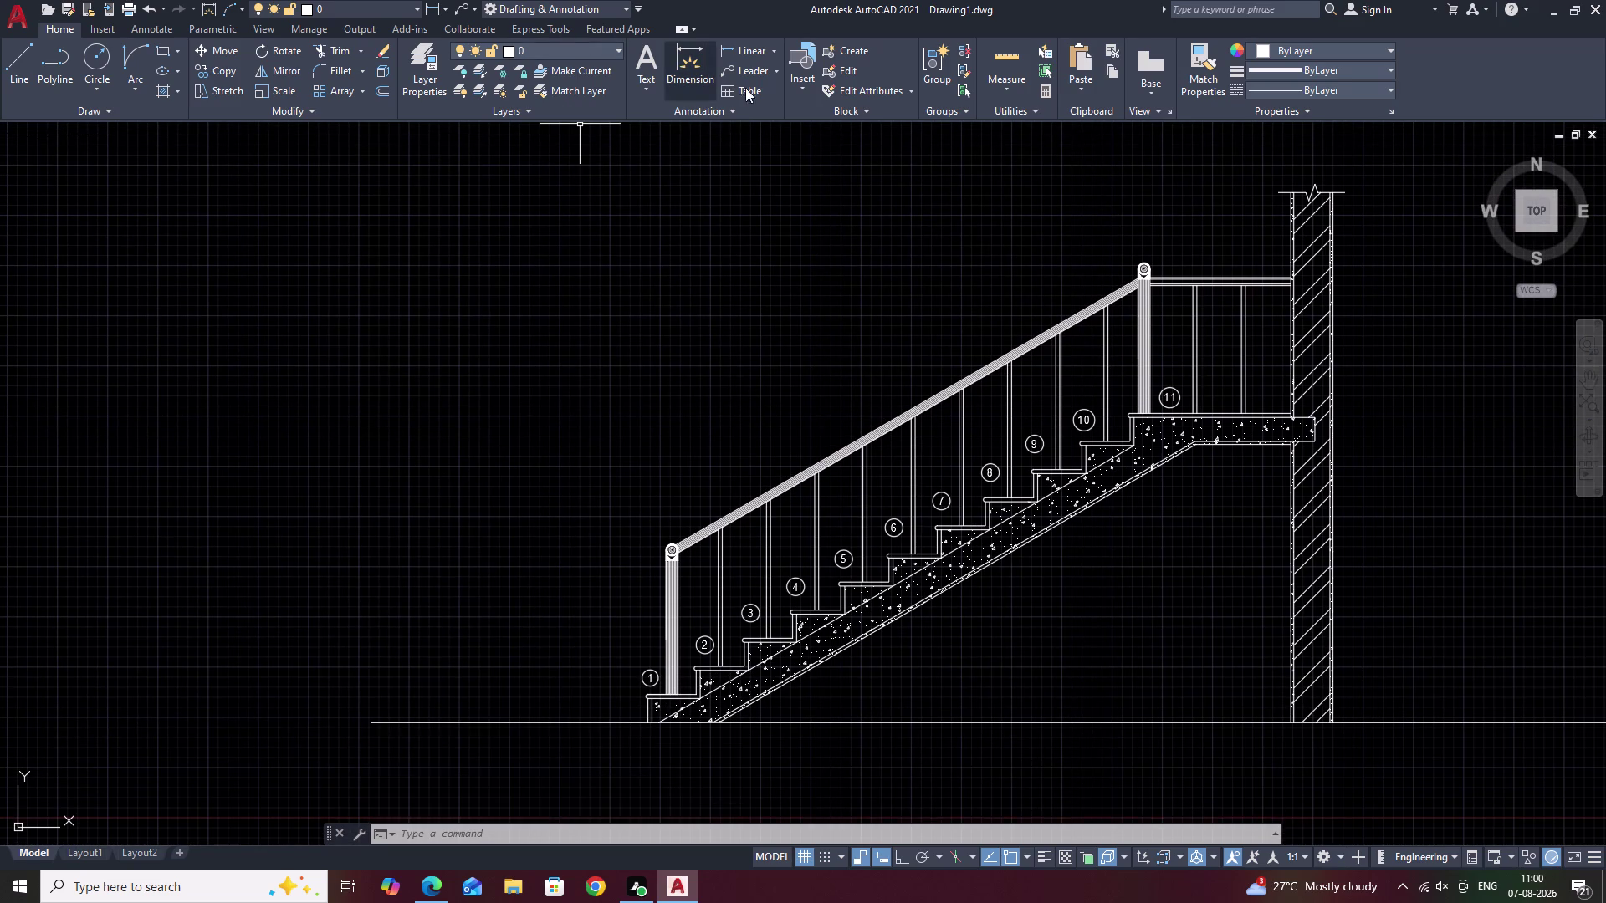
Place a multileader with its arrowhead on the sloped handrail and landing to the left.
click(751, 69)
click(776, 70)
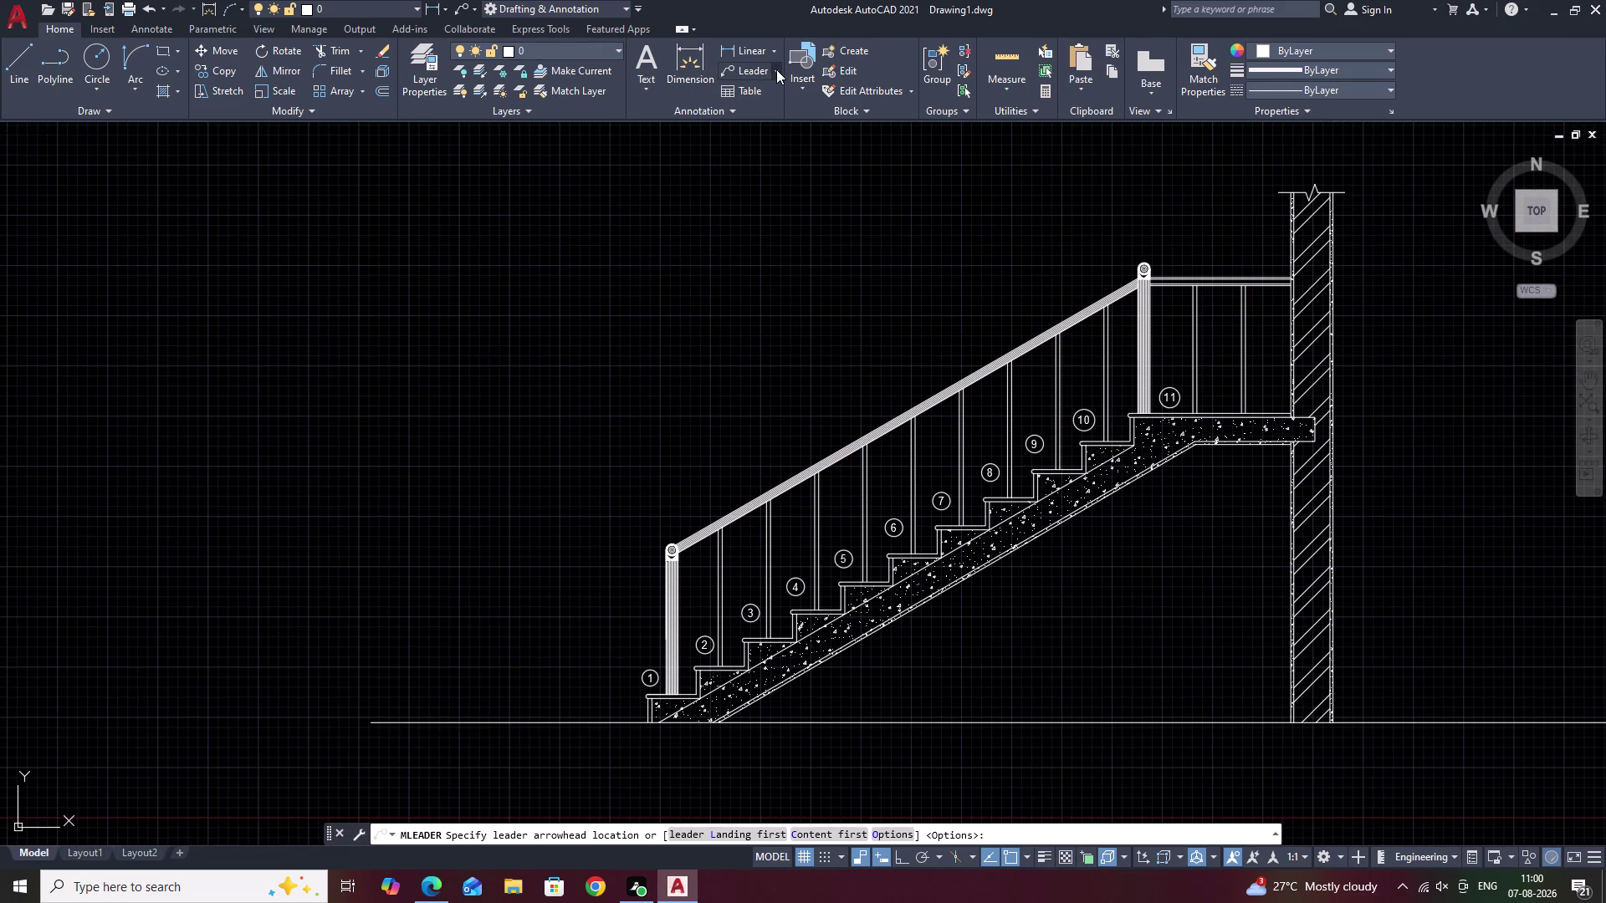
key(Escape)
click(773, 72)
click(776, 103)
middle_drag(854, 254, 697, 304)
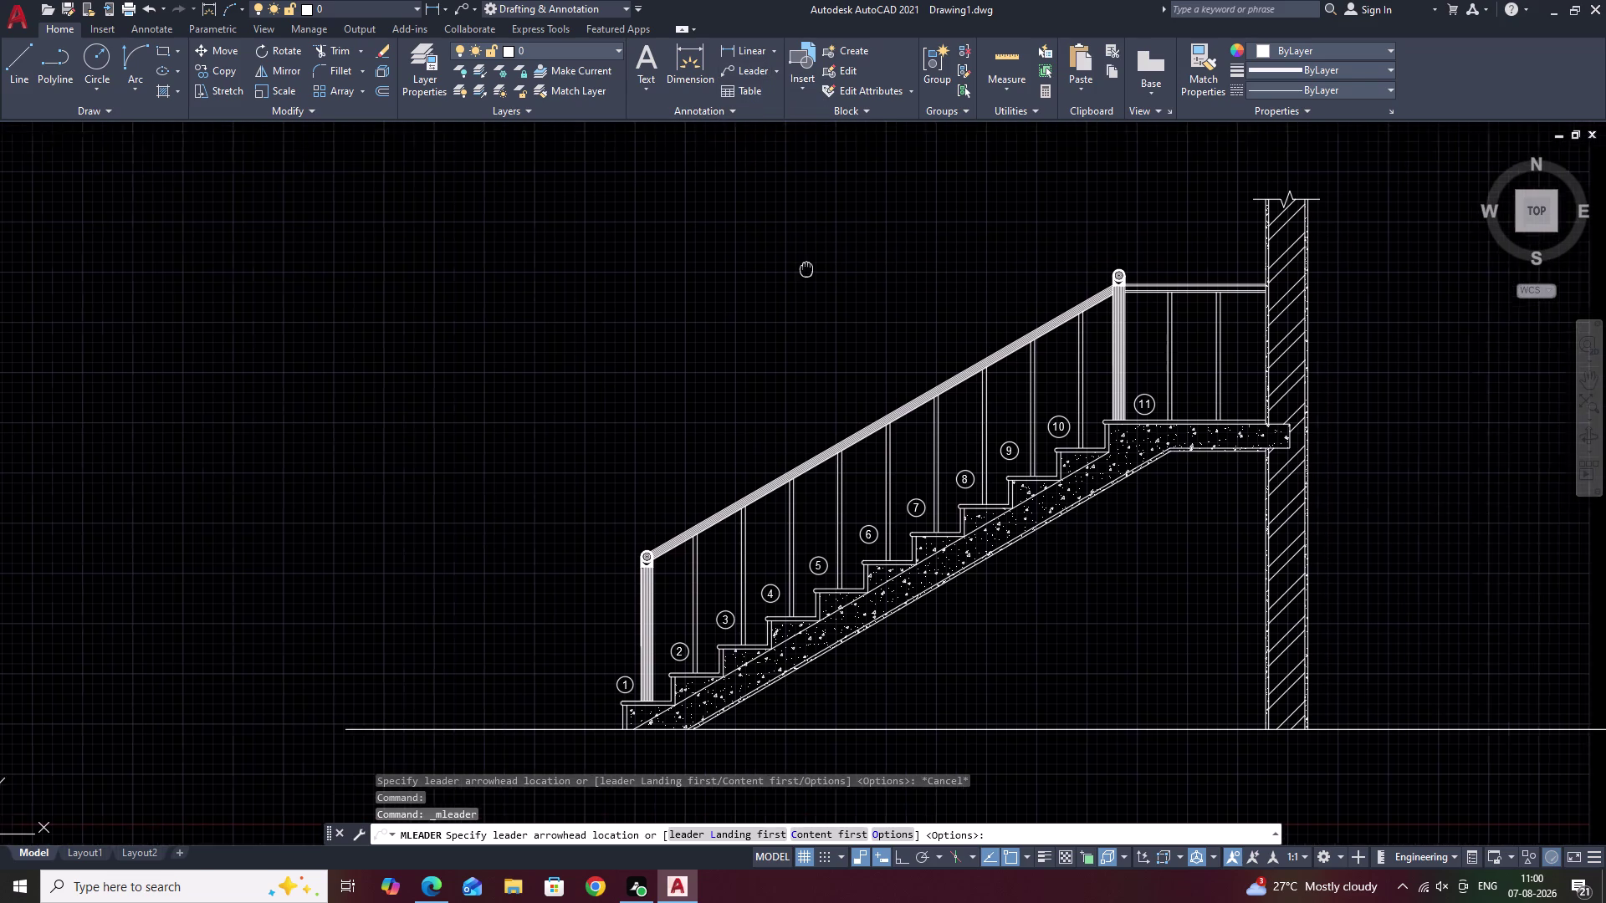
middle_drag(696, 303, 670, 310)
scroll(up, 3)
middle_drag(1018, 356, 851, 373)
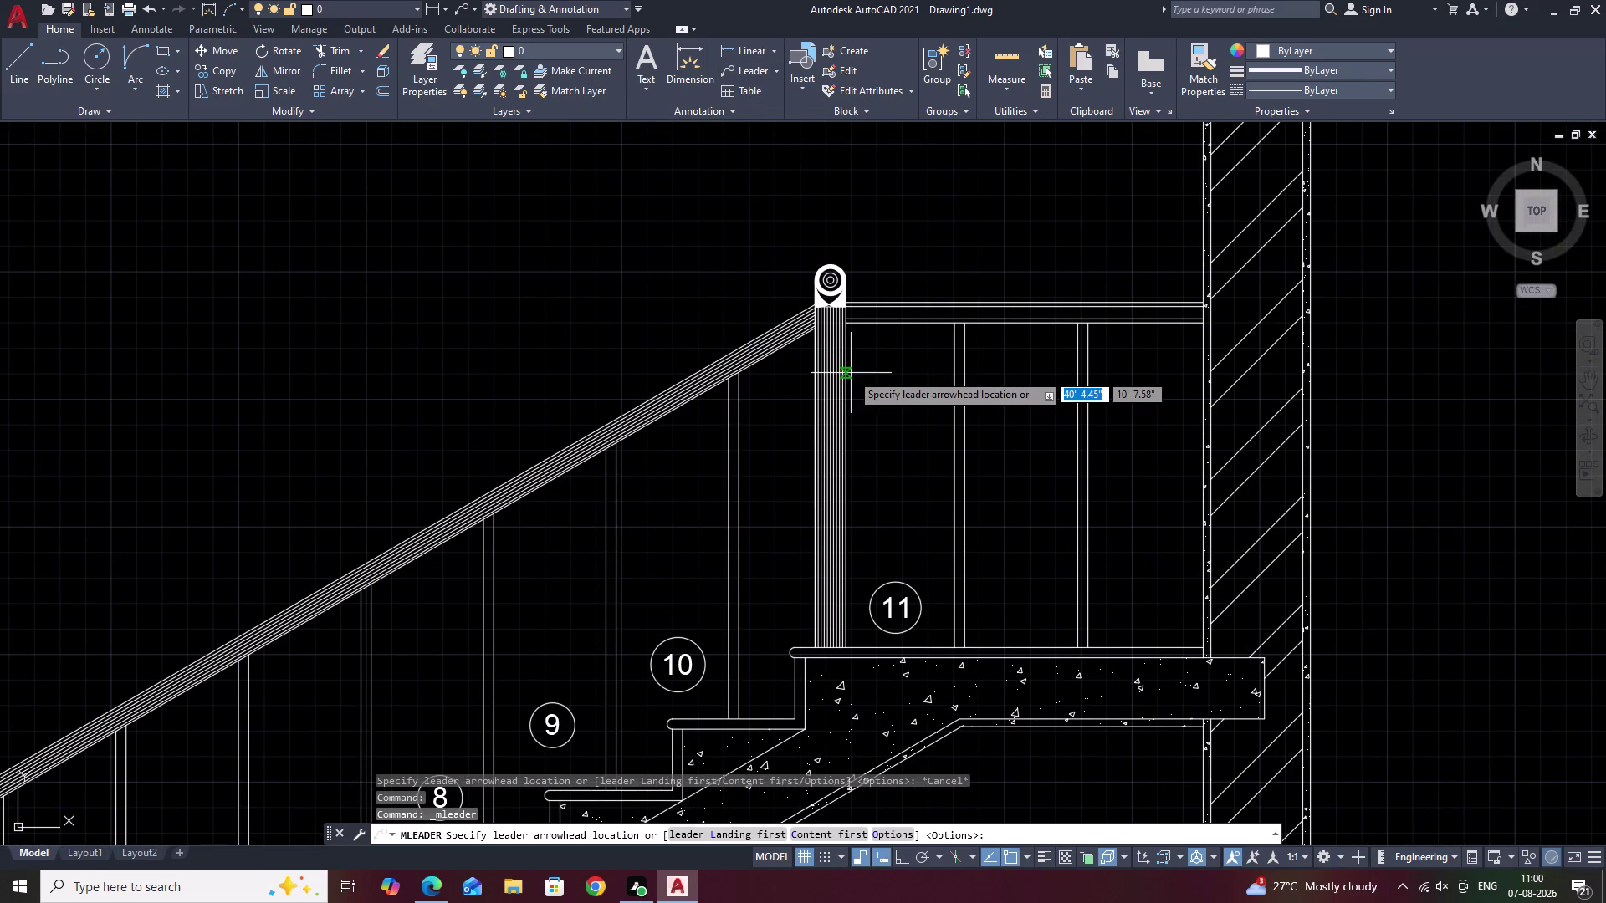
scroll(up, 3)
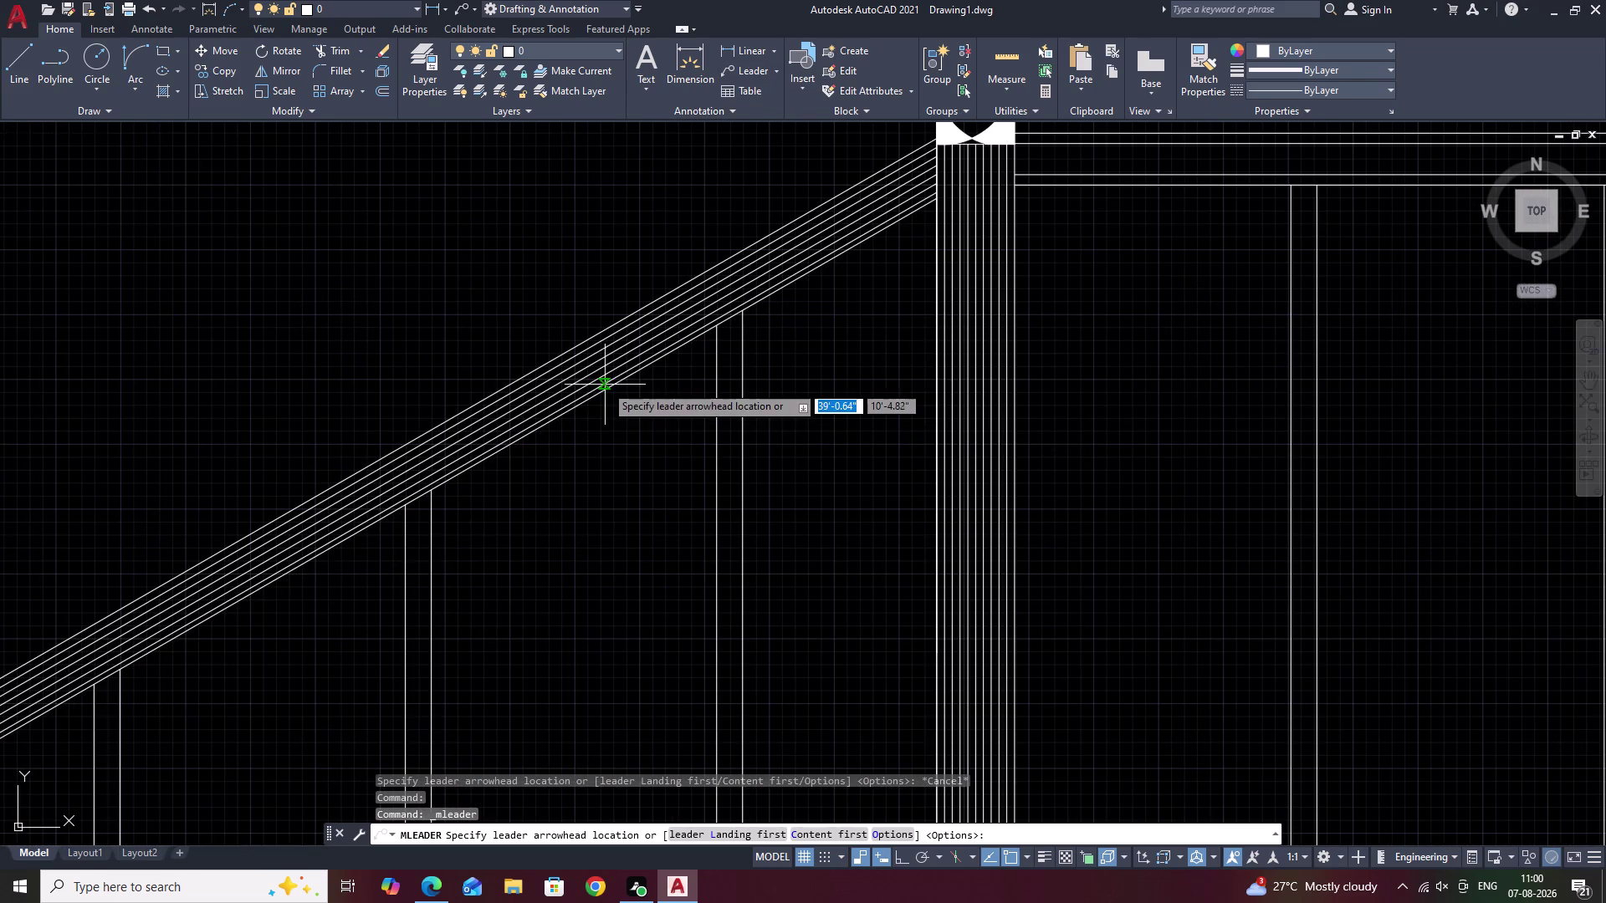
click(603, 366)
middle_drag(207, 376, 640, 372)
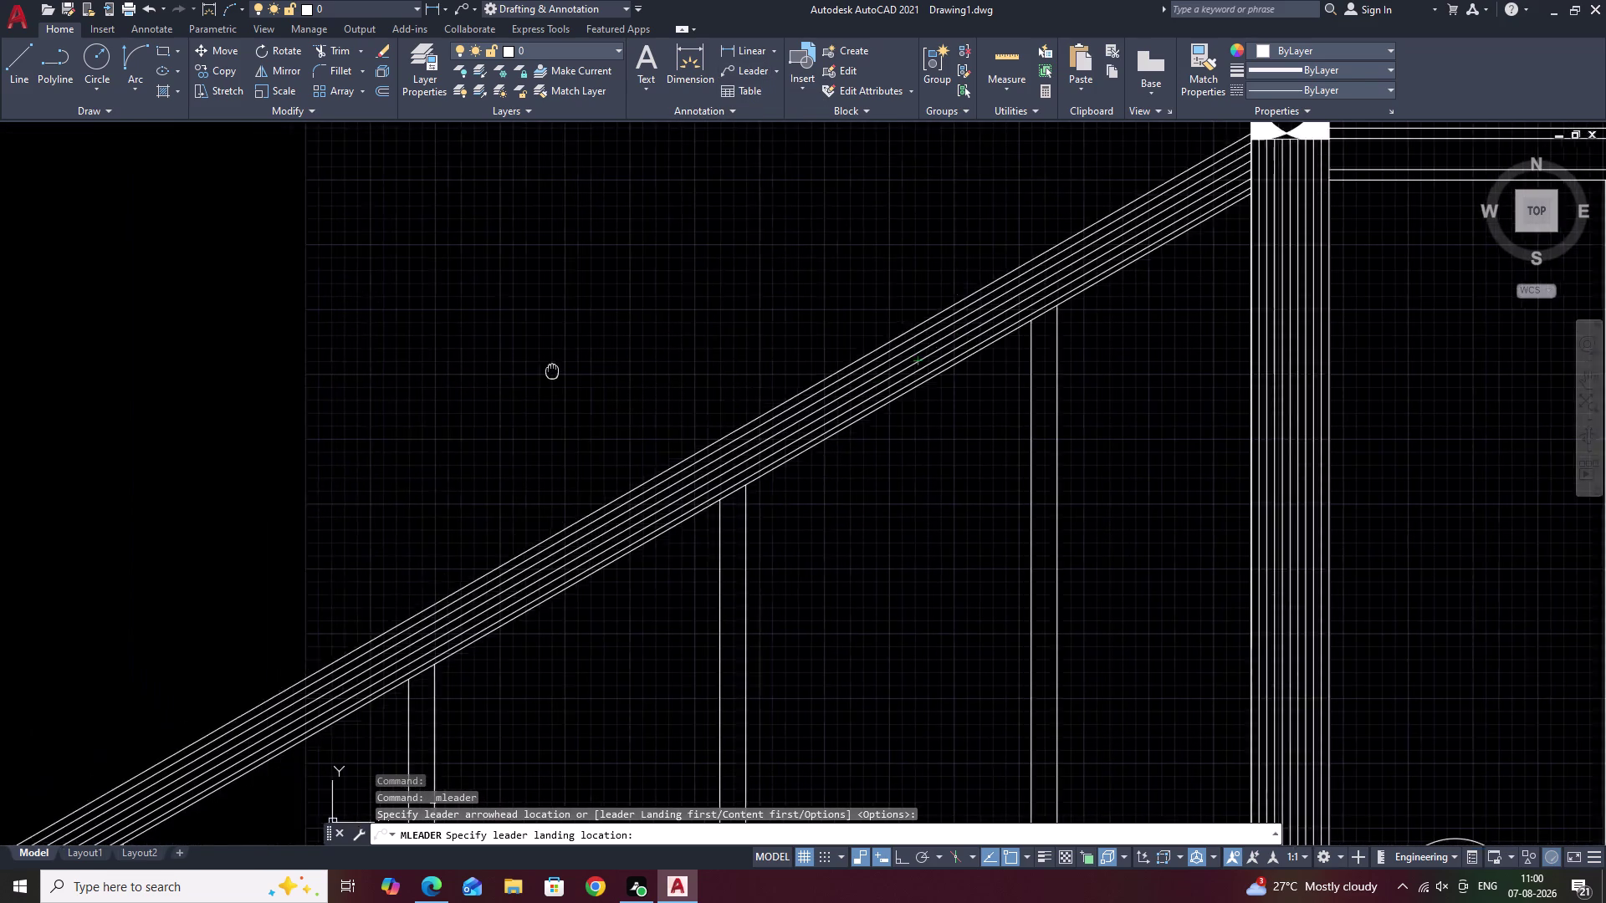
middle_drag(639, 371, 667, 370)
click(645, 371)
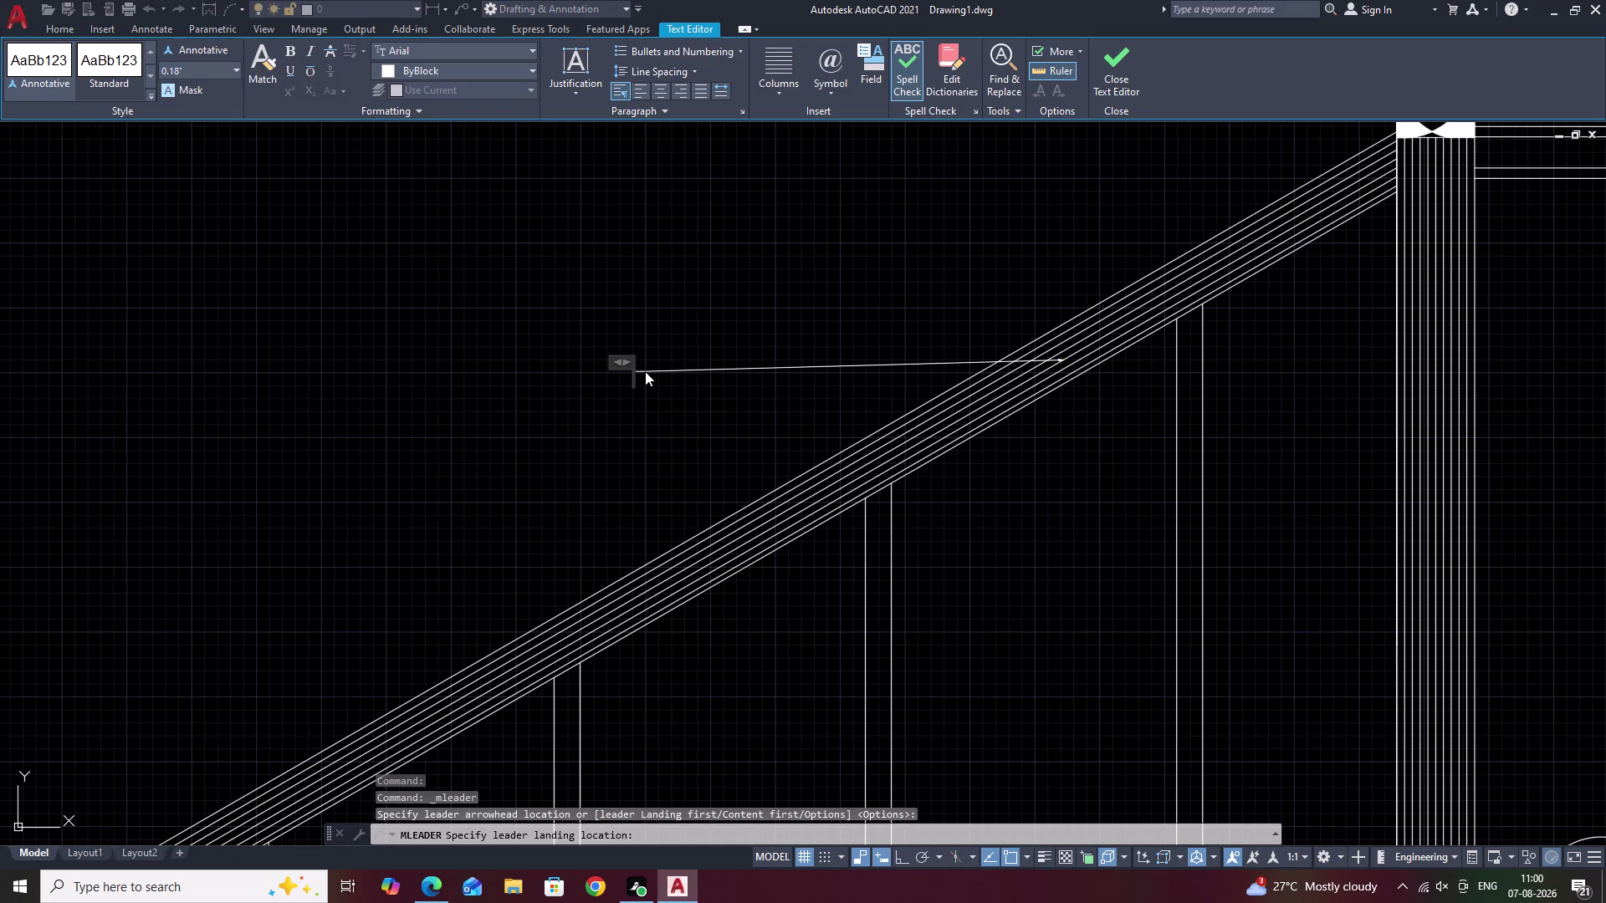
Type the leader text HANDRAIL - 3" HIGH, fixing typos, and close the editor.
text(HAND)
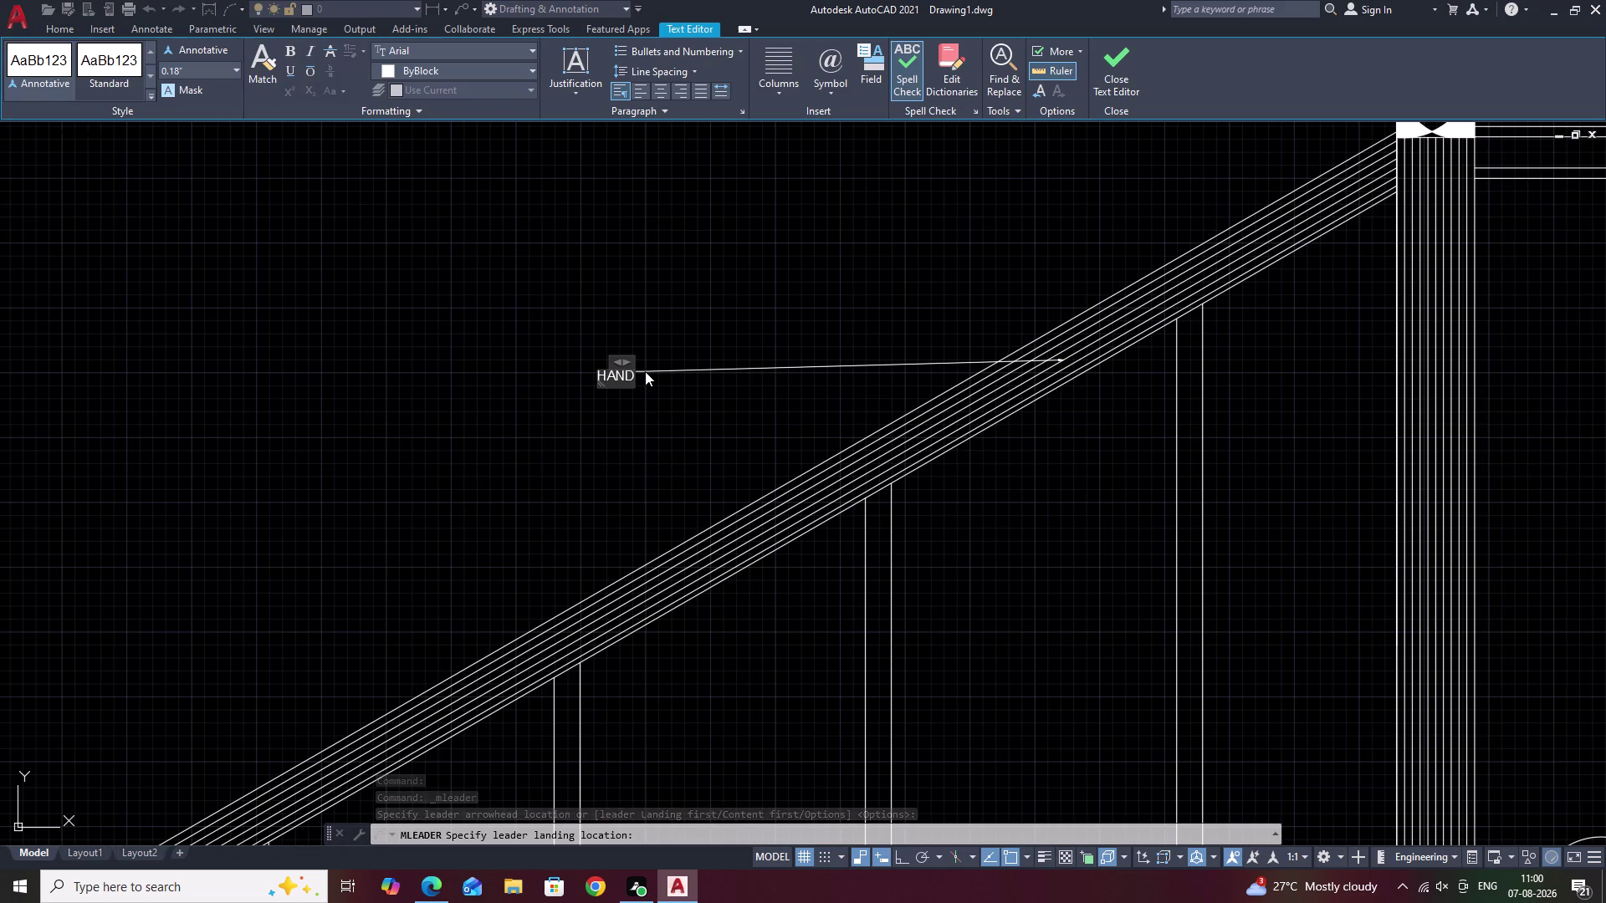
text(RA)
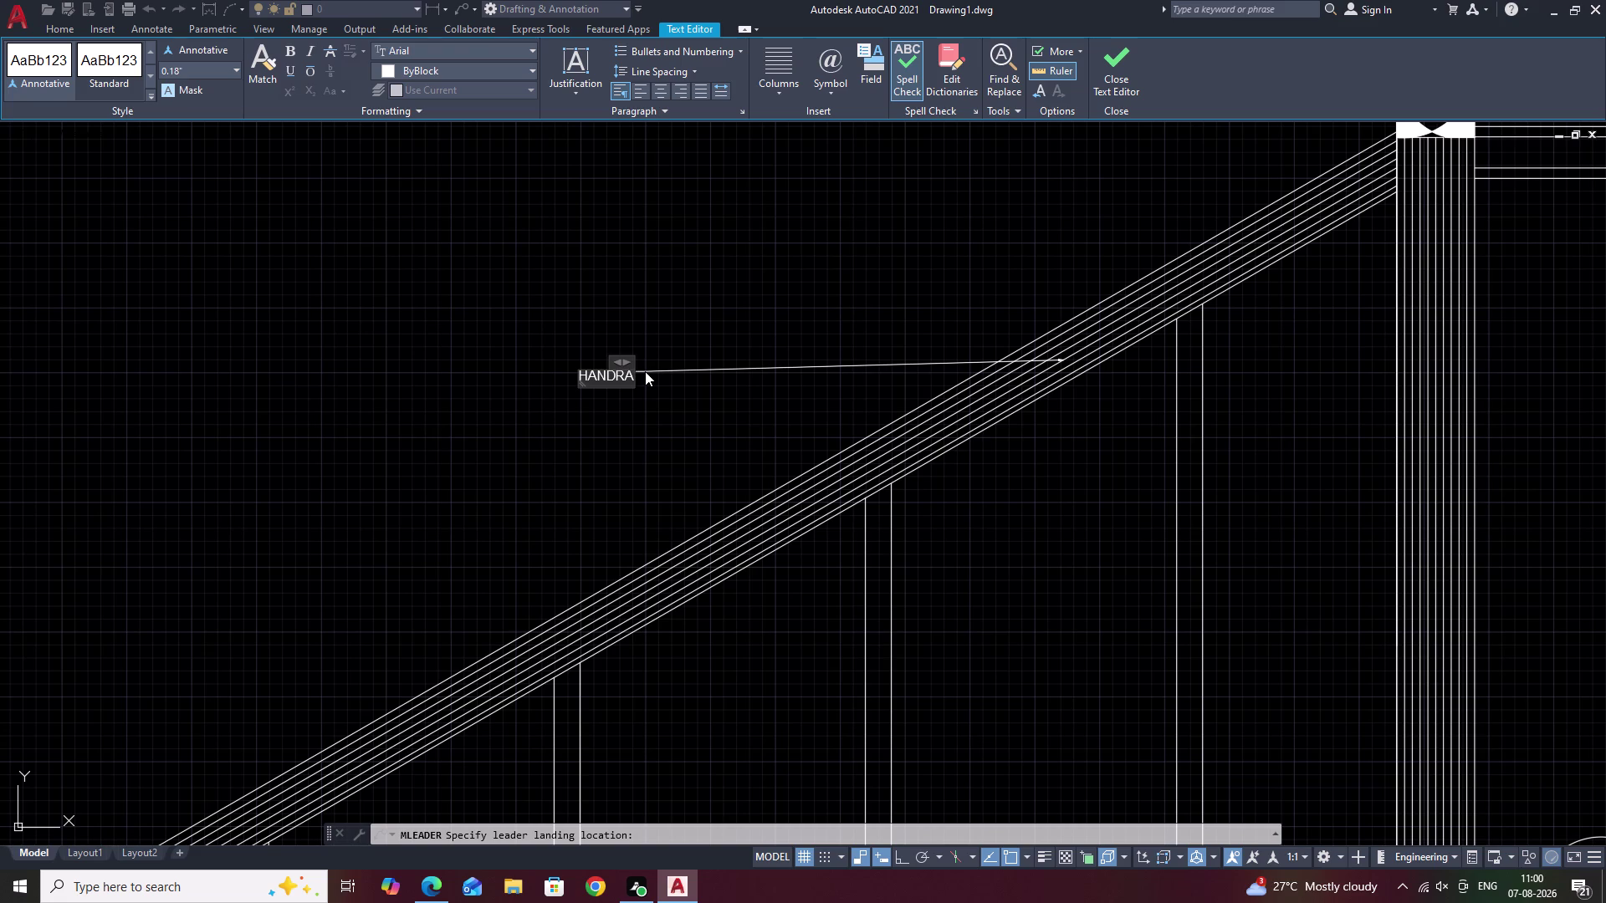
text(IL)
key(space)
text(-)
key(space)
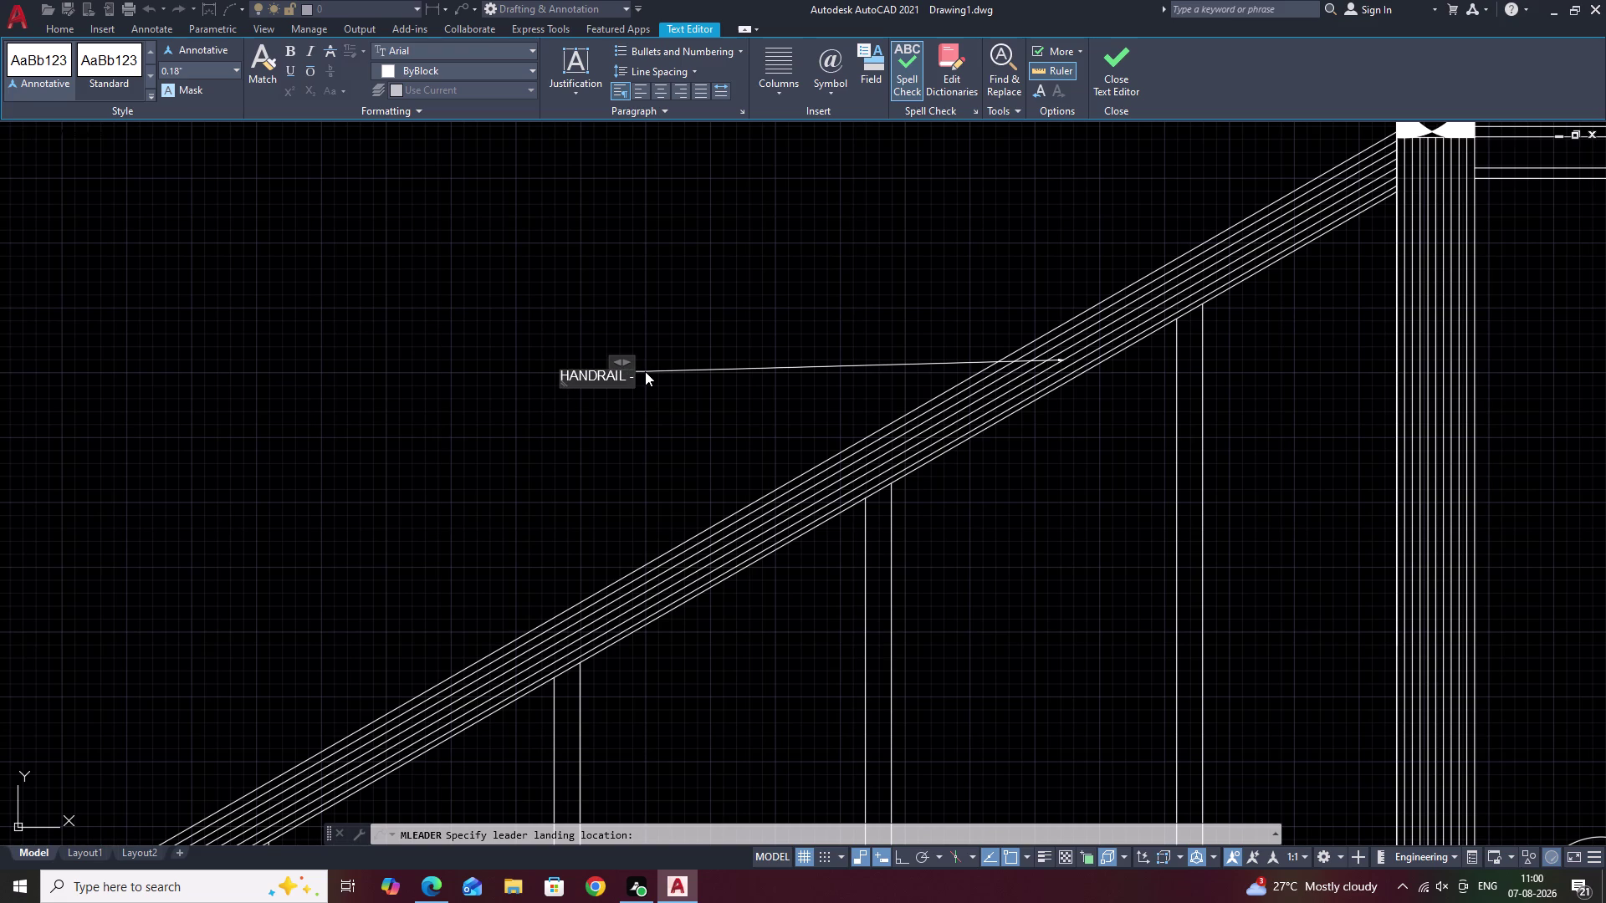
text(3)
key(shift+colon)
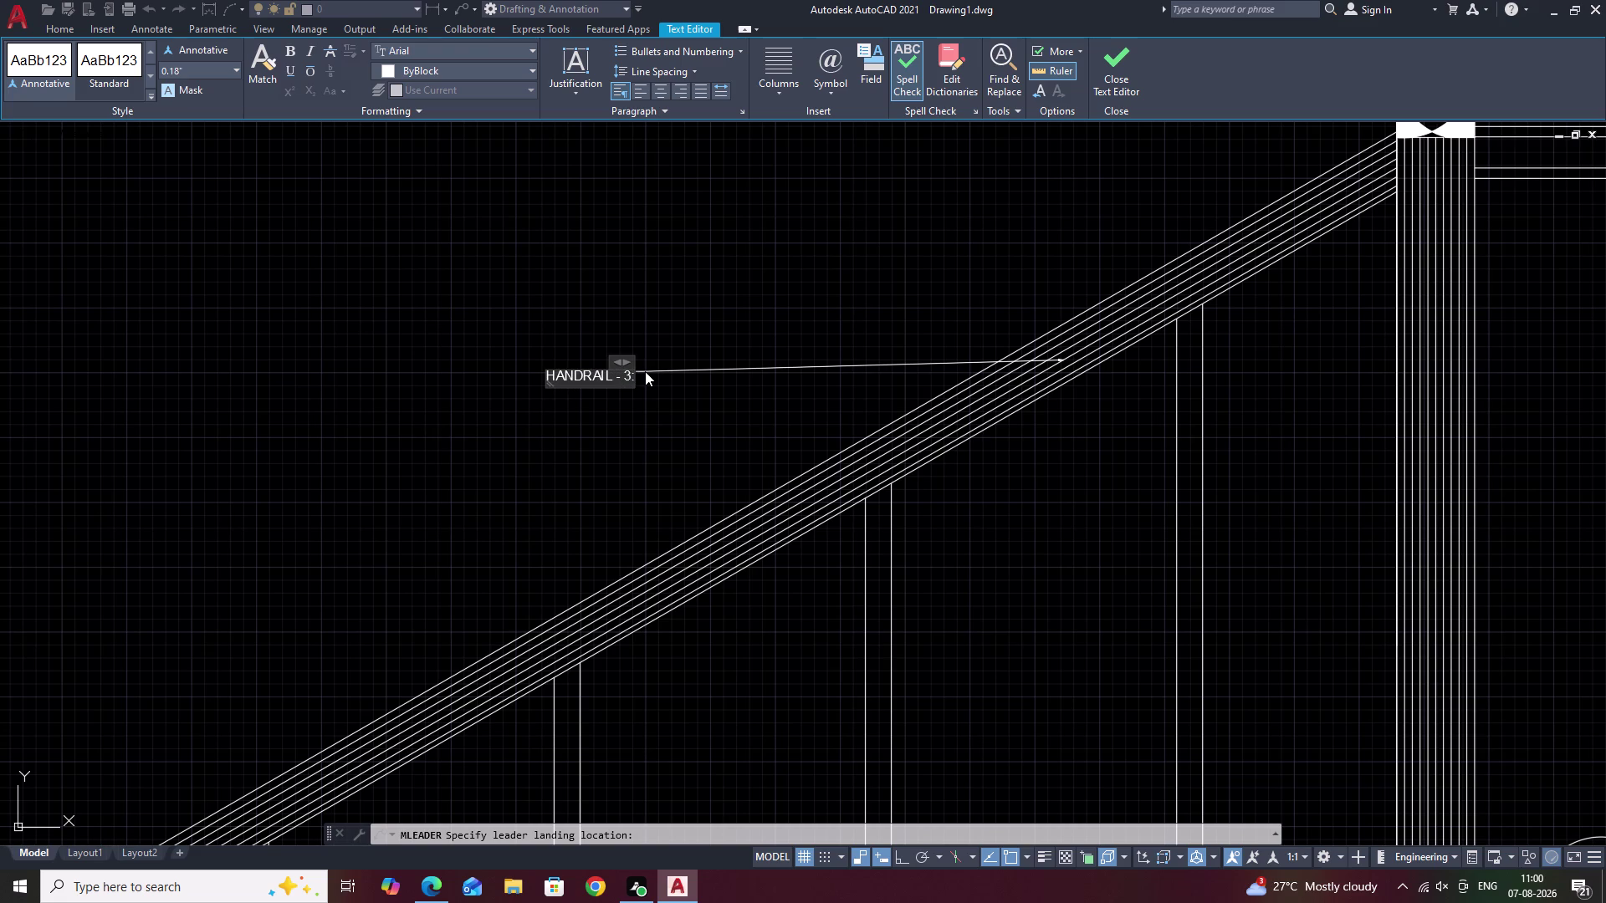
key(BackSpace)
key(shift+quotedbl)
key(space)
text(H)
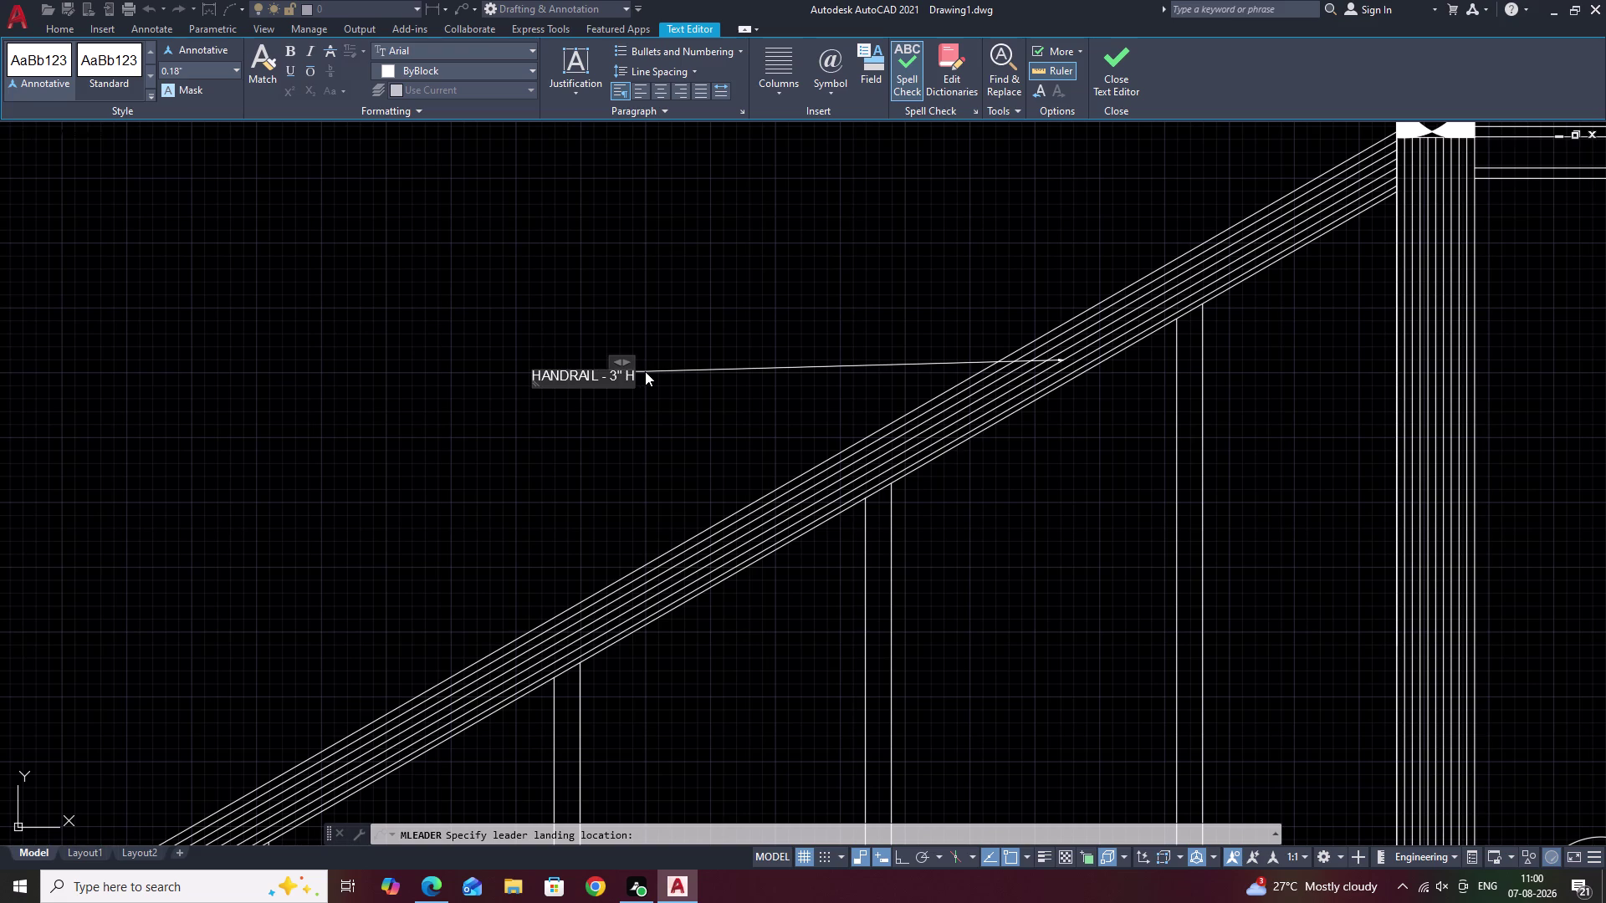
text(ING)
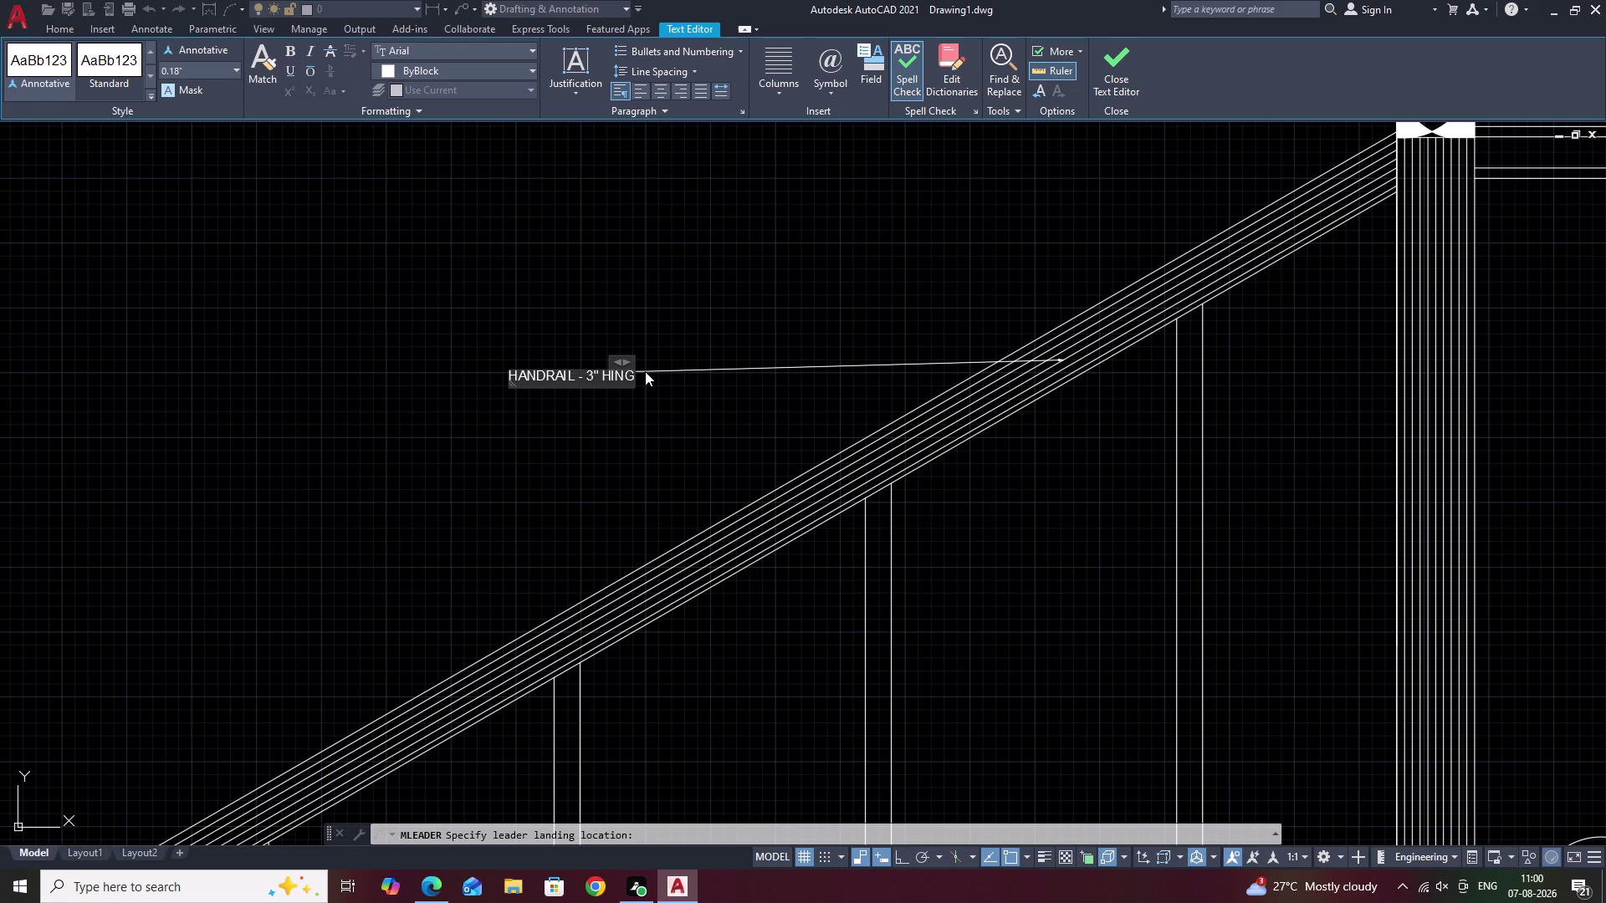
key(BackSpace)
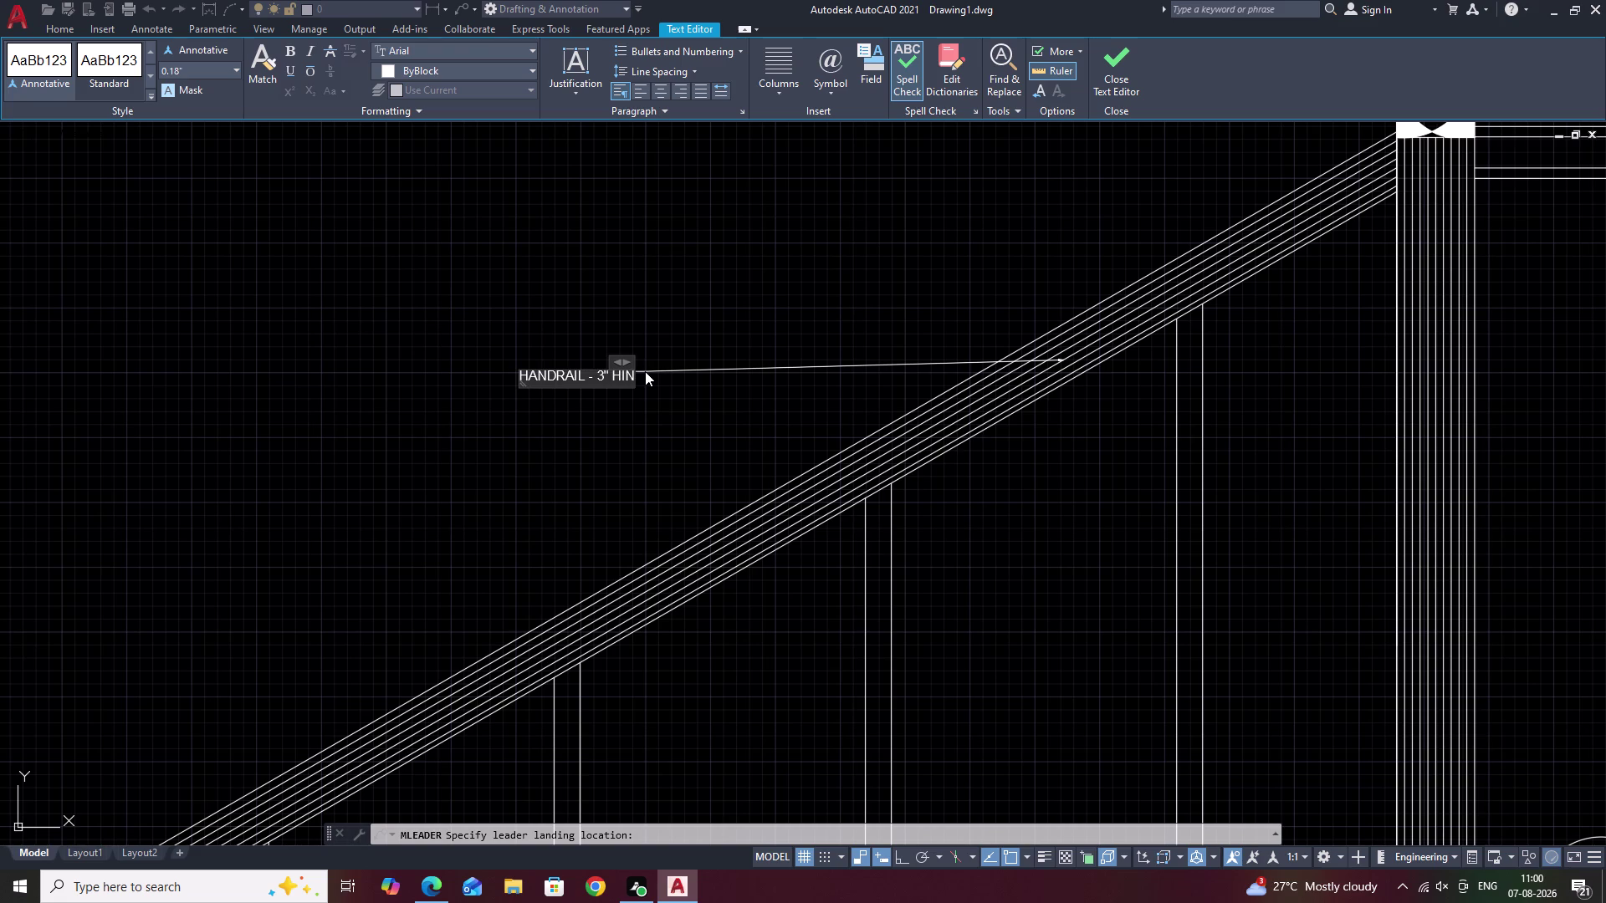
key(BackSpace)
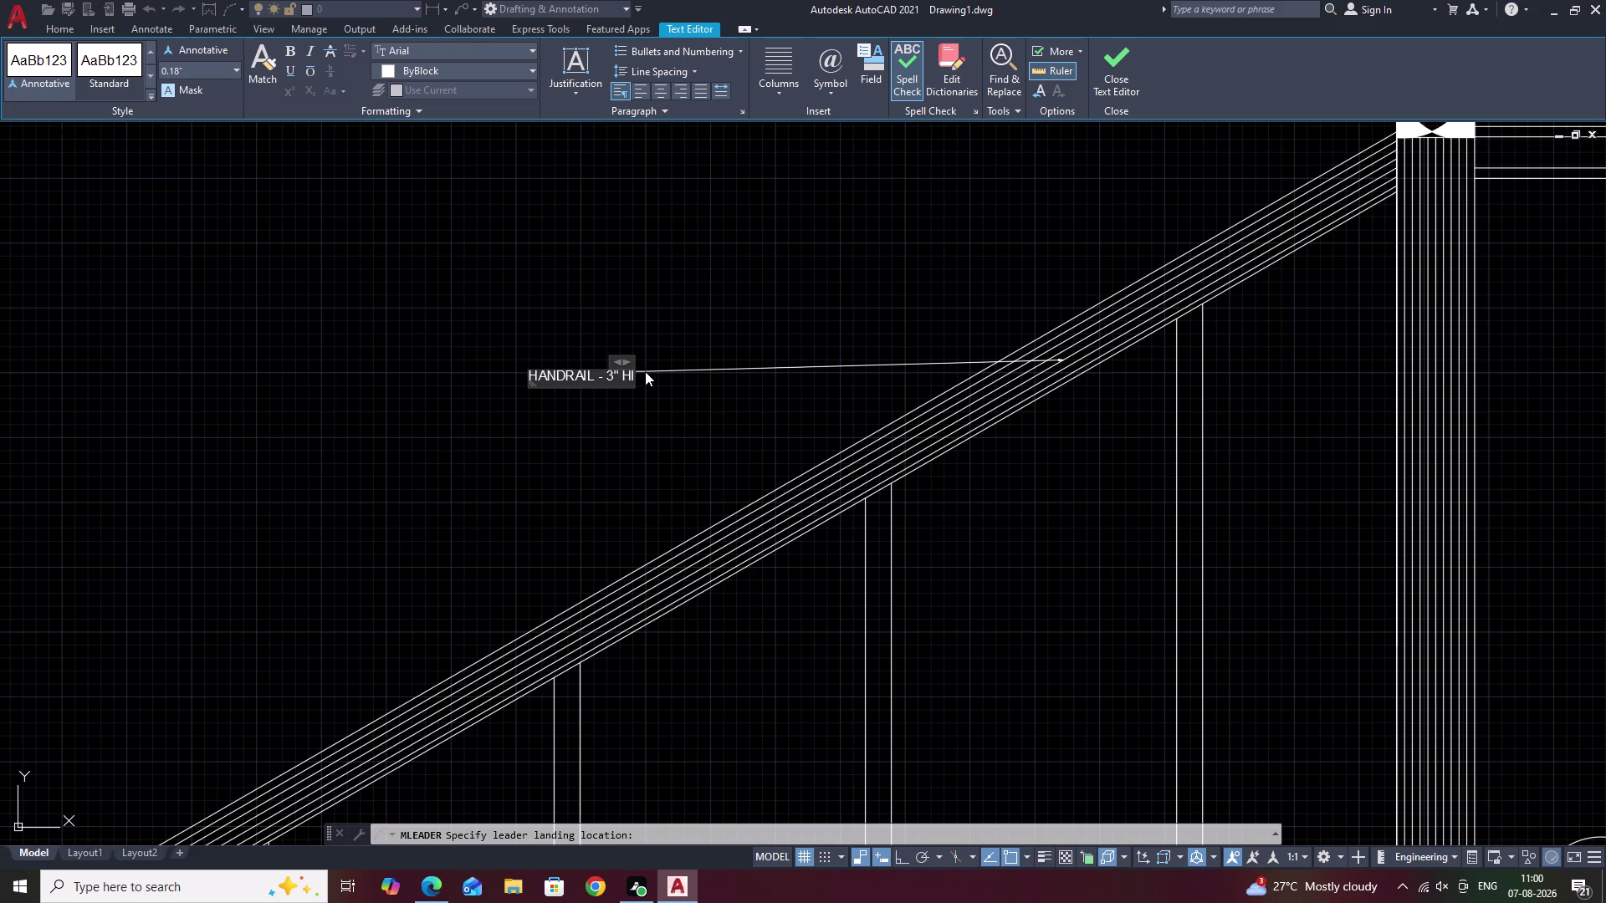
text(GH)
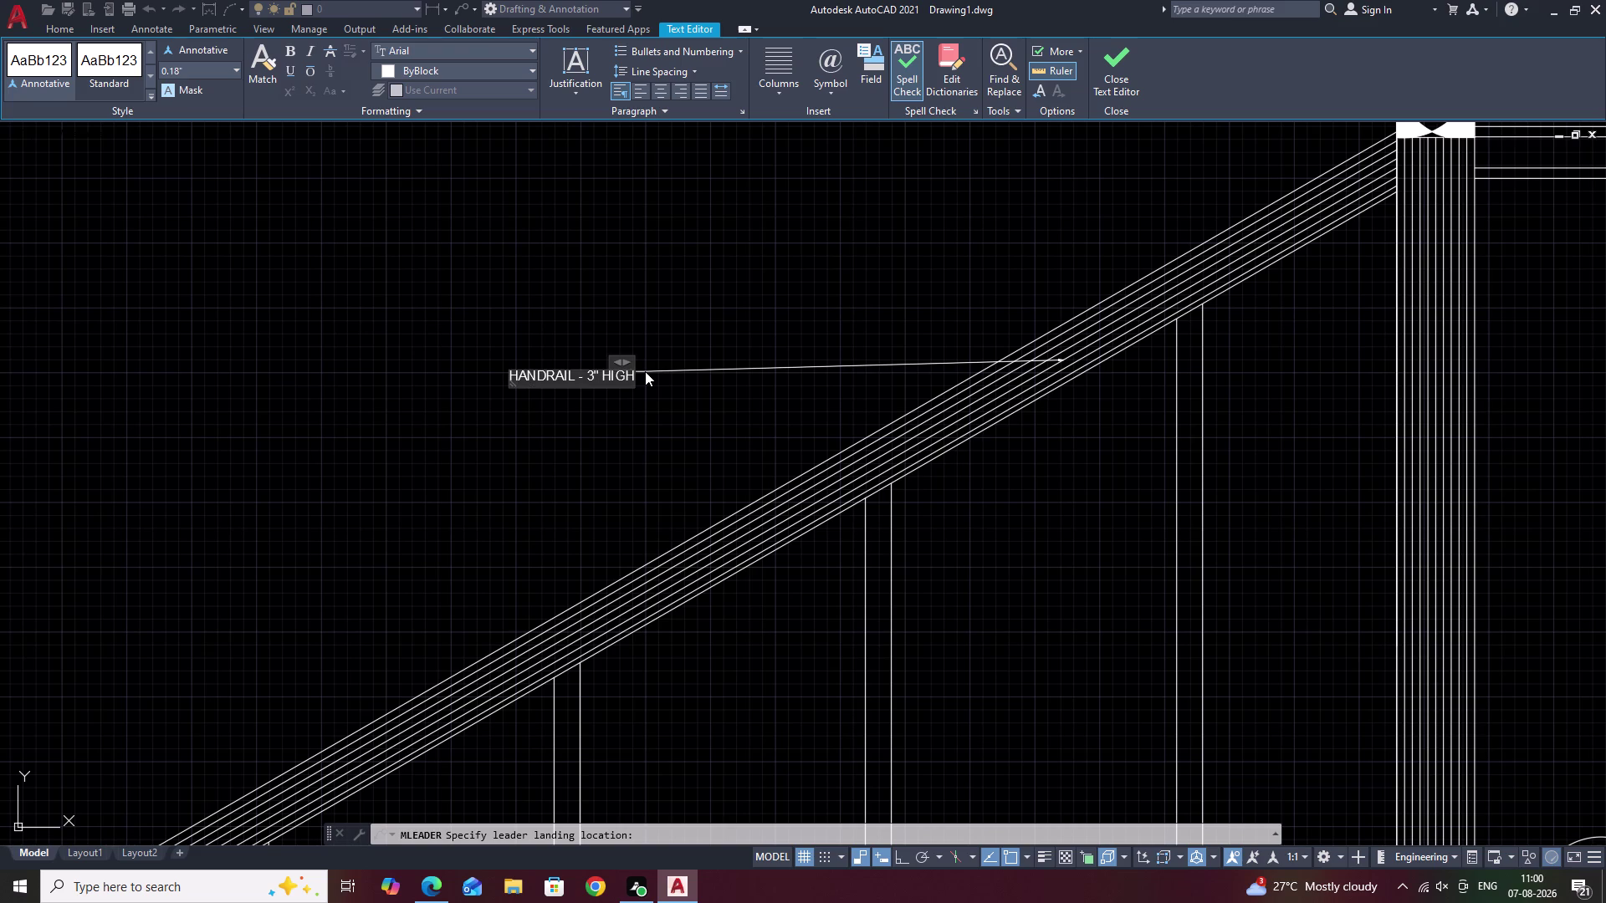
click(686, 431)
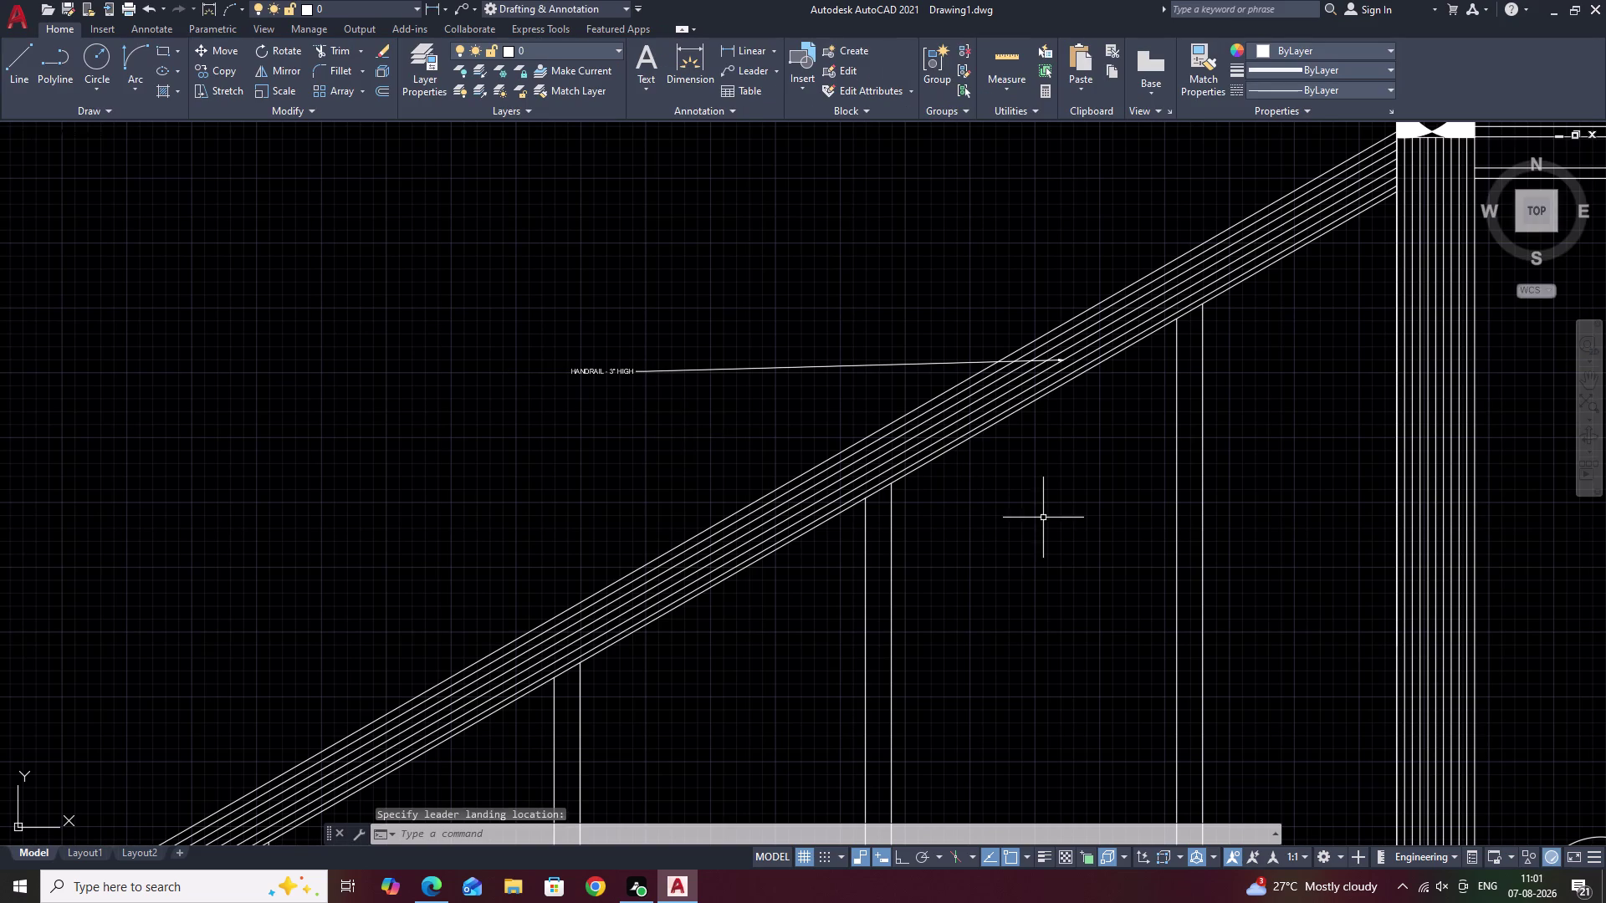
scroll(up, 3)
scroll(up, 3)
middle_drag(800, 441, 943, 603)
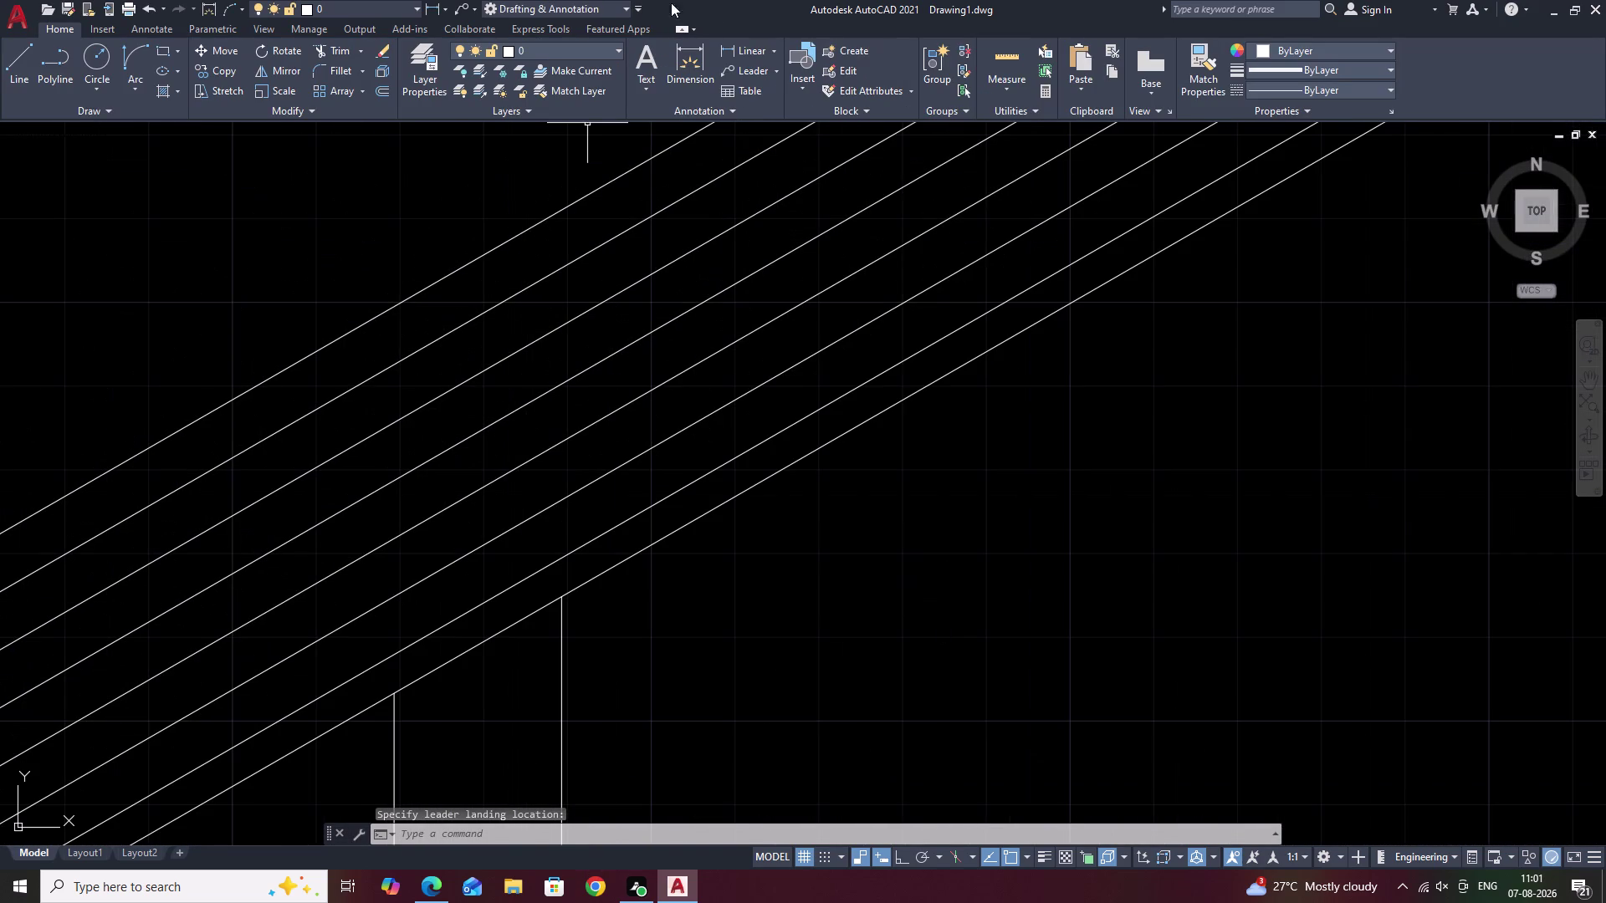
click(739, 50)
click(775, 49)
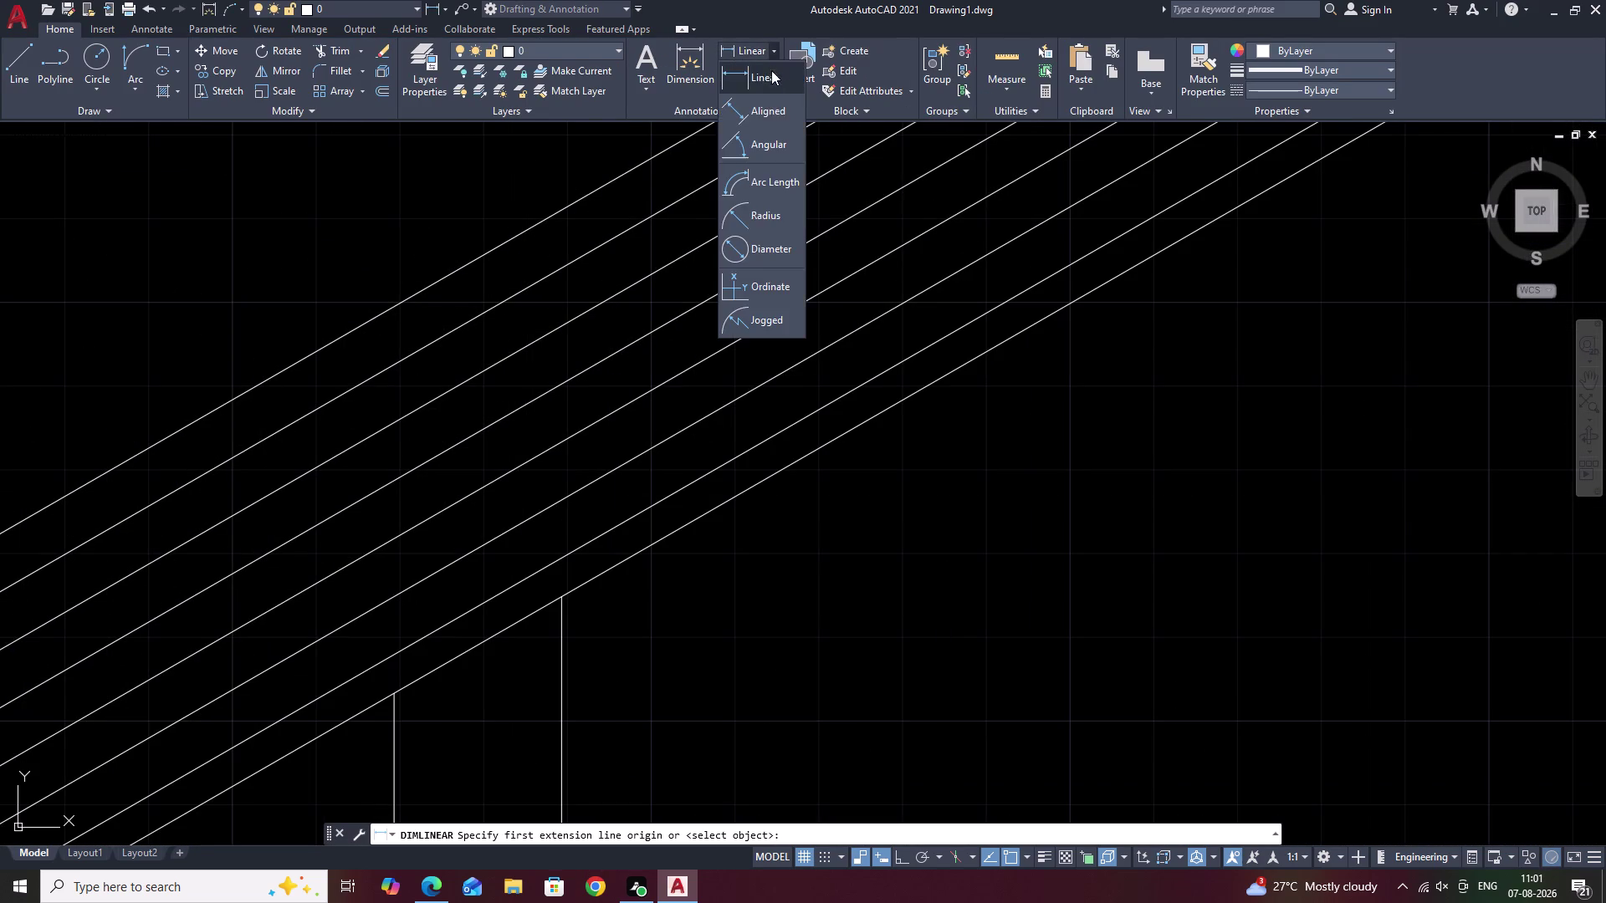
click(772, 116)
click(582, 203)
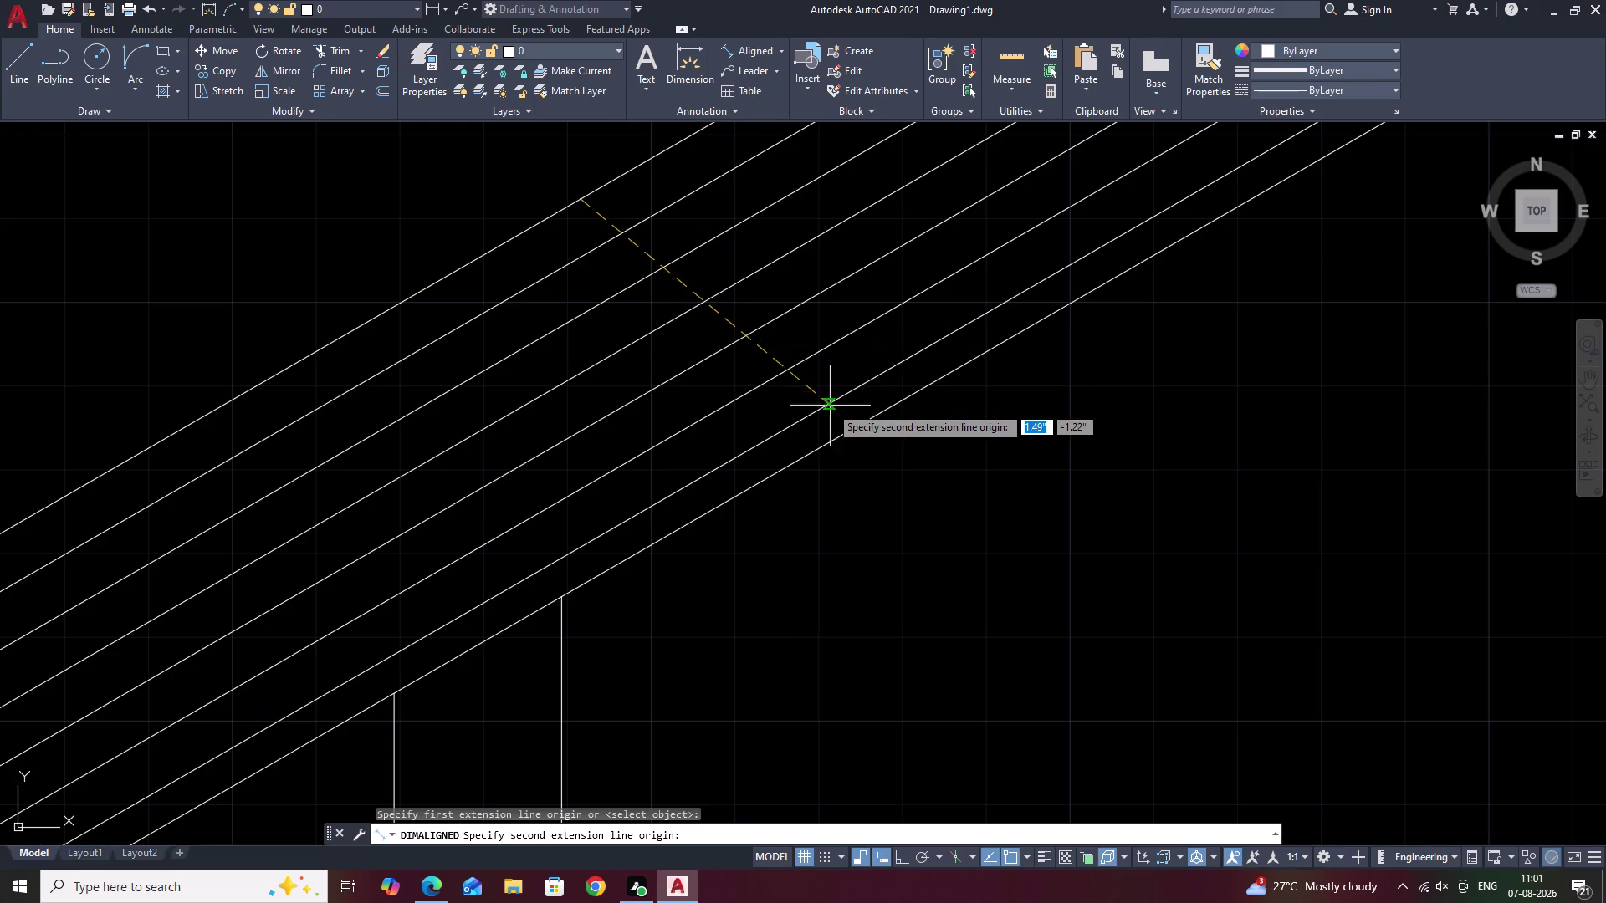
click(841, 434)
scroll(down, 3)
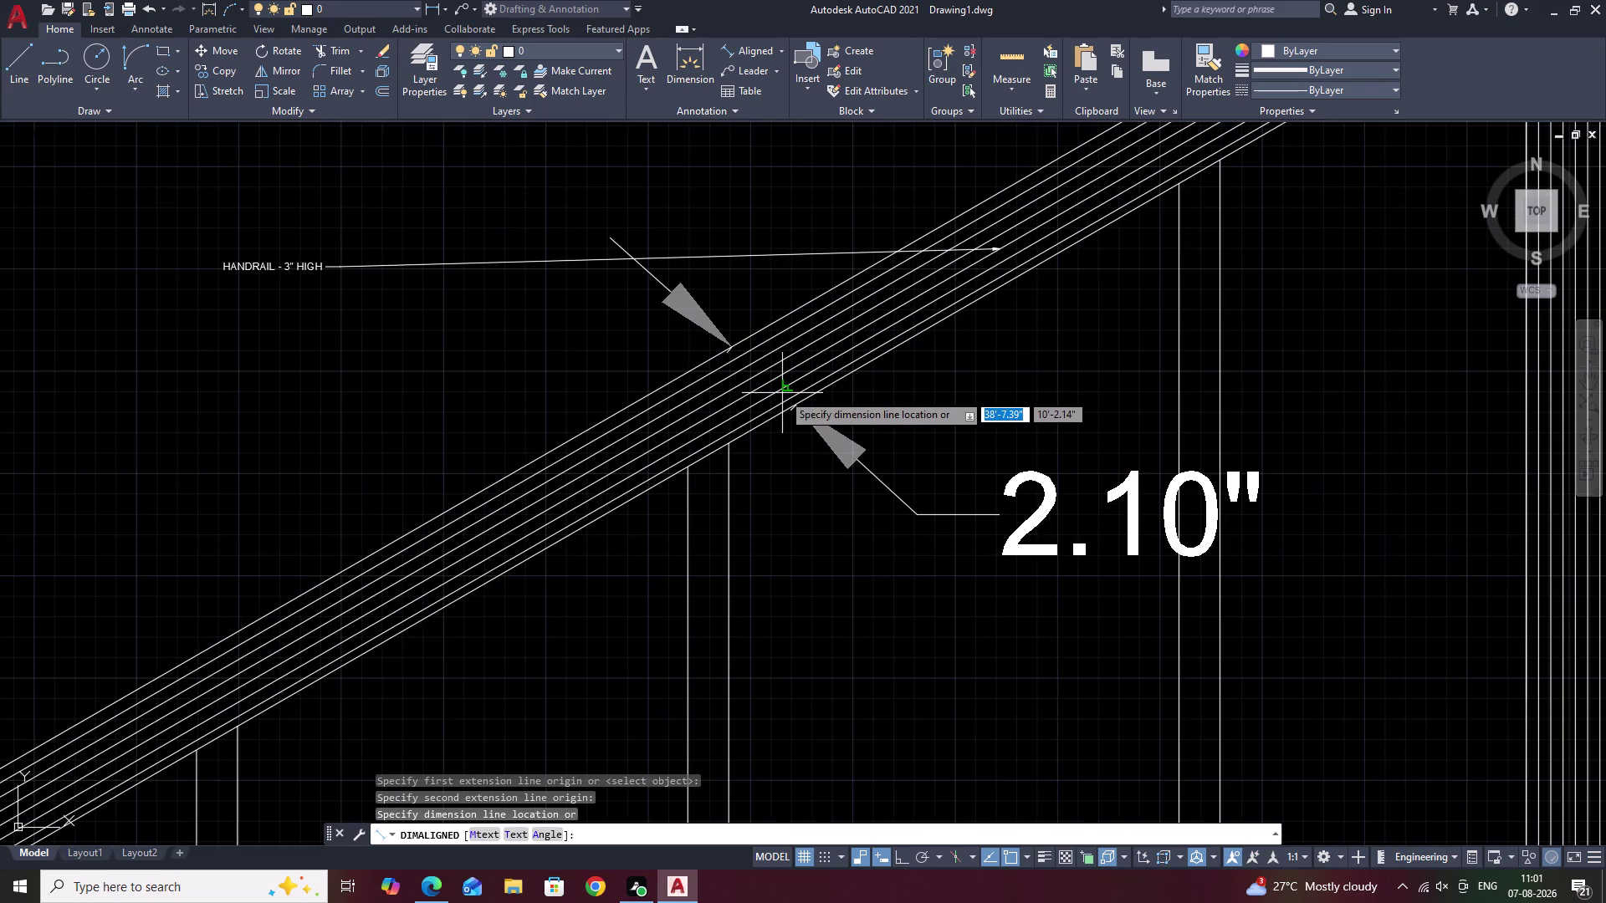
key(Escape)
scroll(up, 3)
Offset the handrail line 3 inches downward.
middle_drag(806, 398, 713, 359)
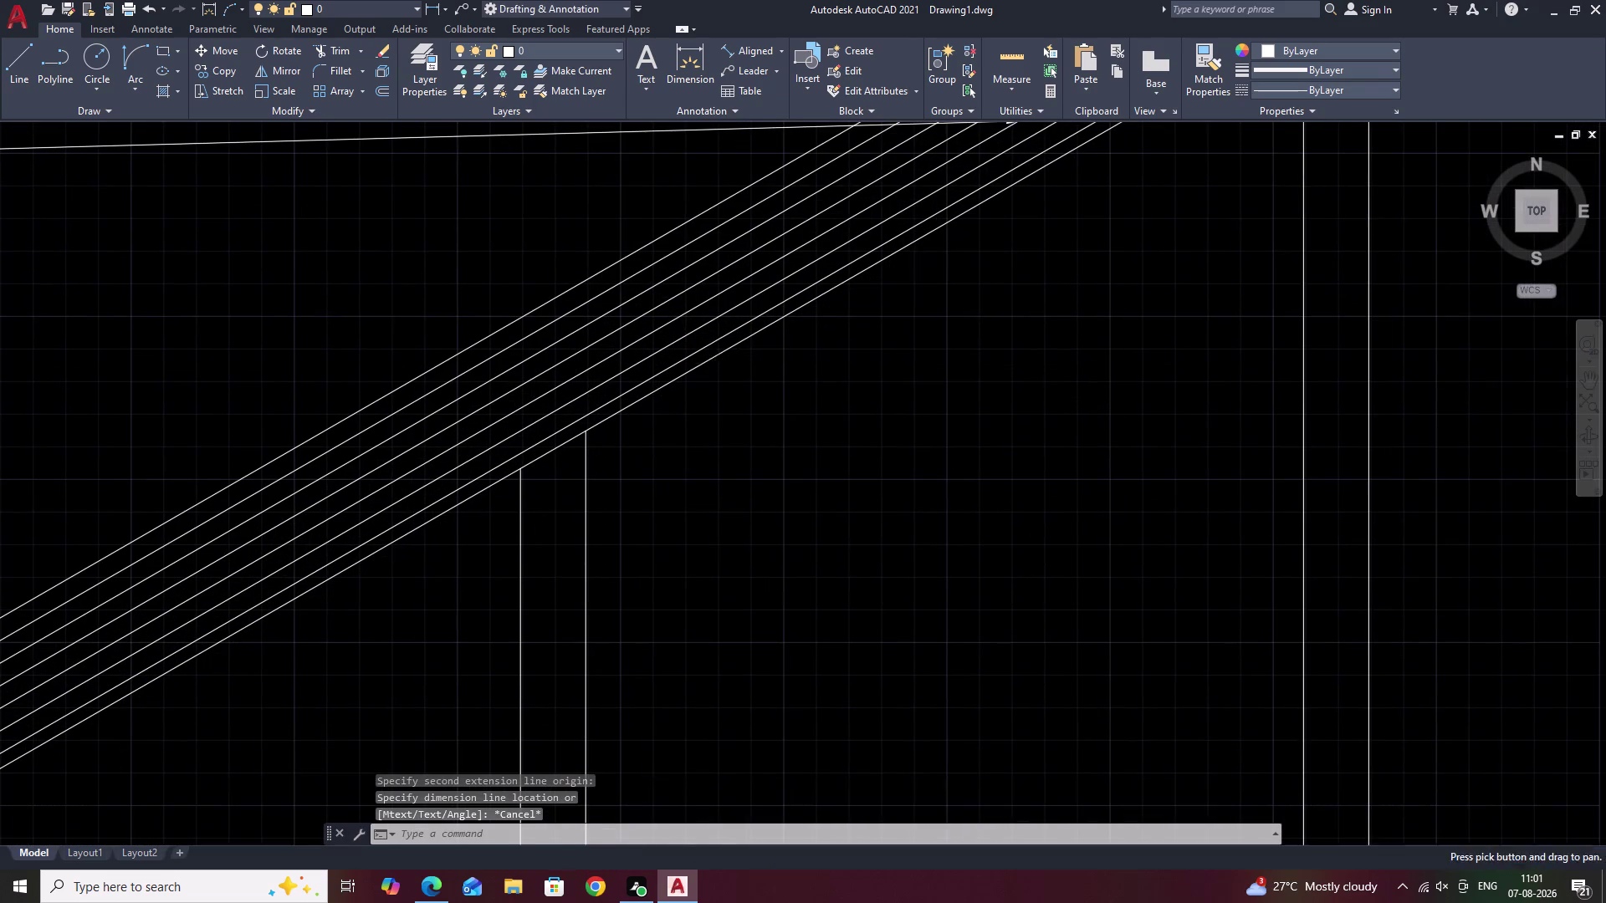
middle_drag(815, 371, 712, 369)
scroll(down, 3)
middle_drag(745, 380, 822, 416)
scroll(down, 3)
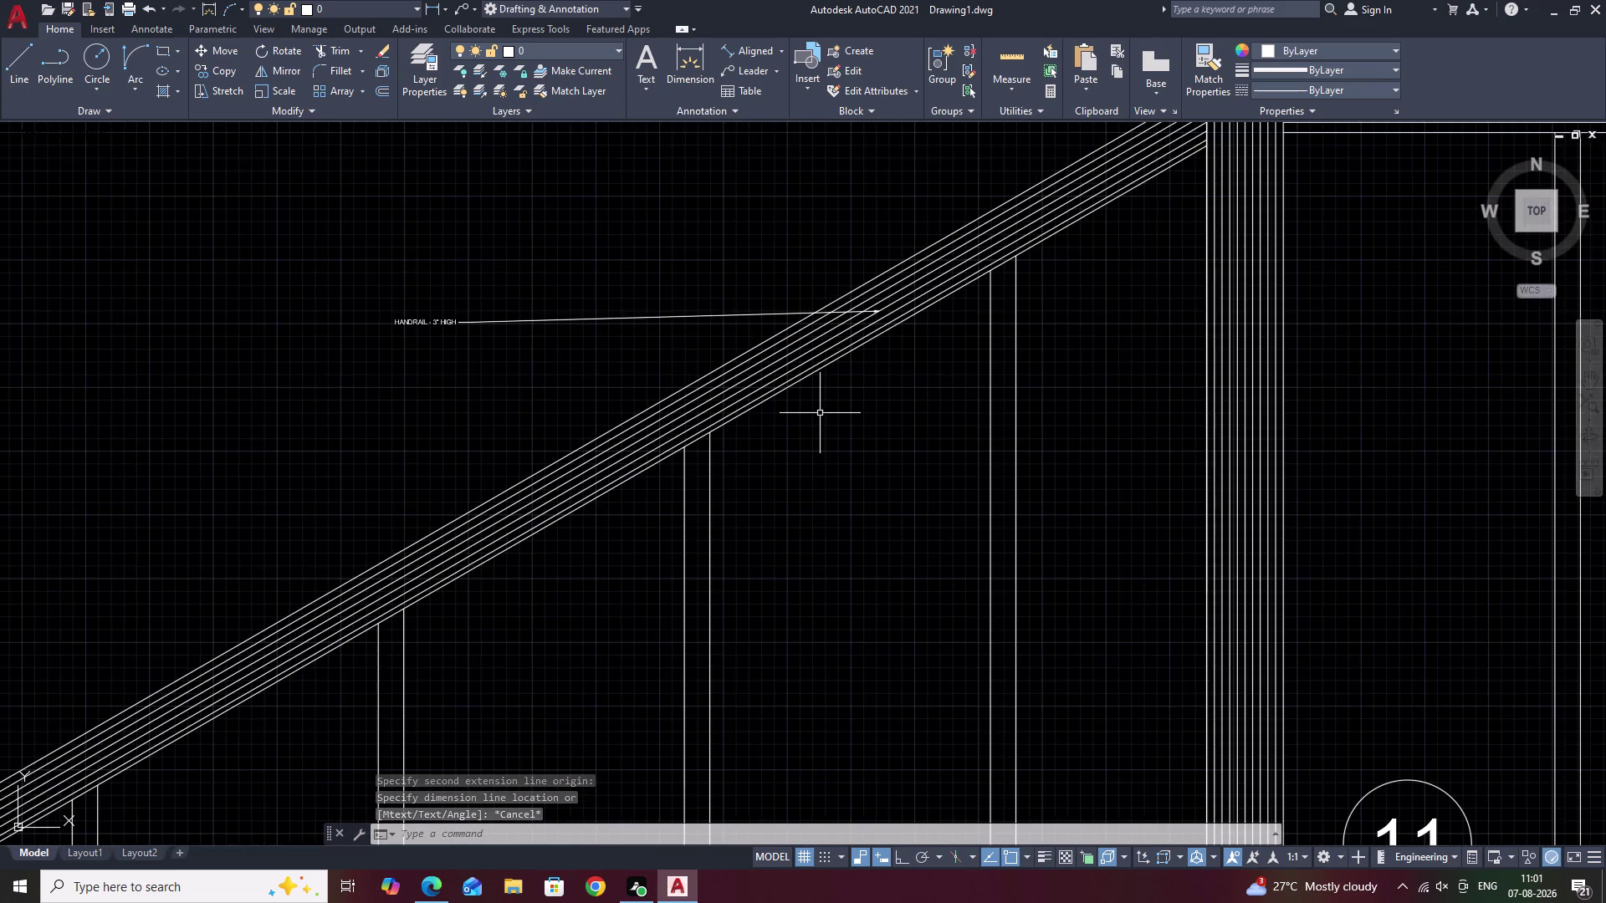
middle_drag(820, 413, 711, 389)
key(Escape)
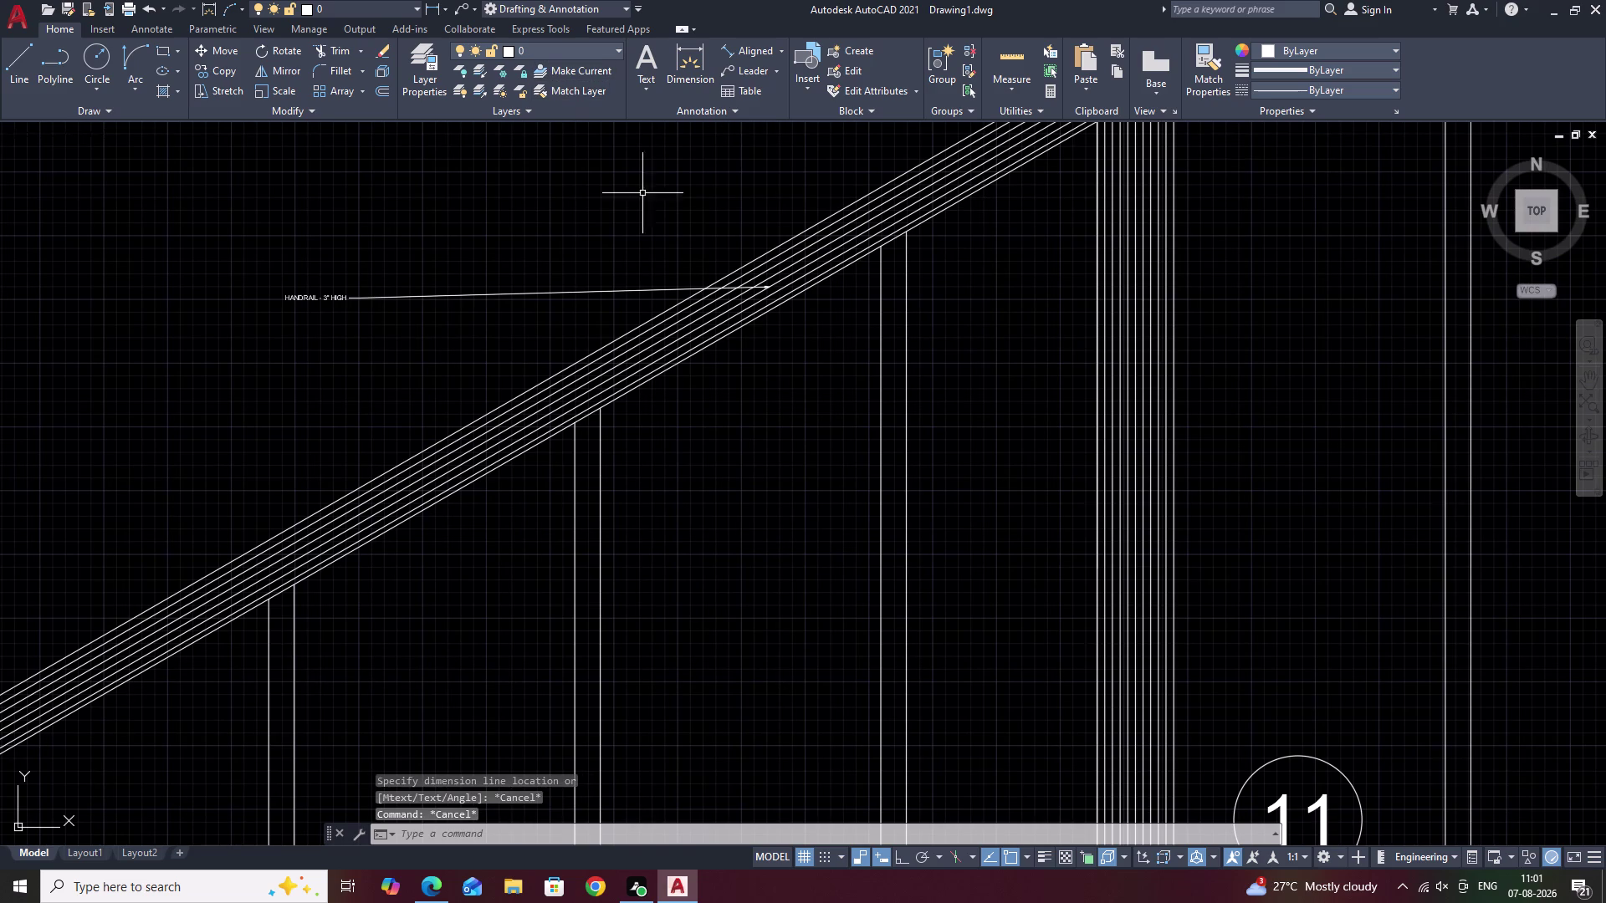
text(O)
key(space)
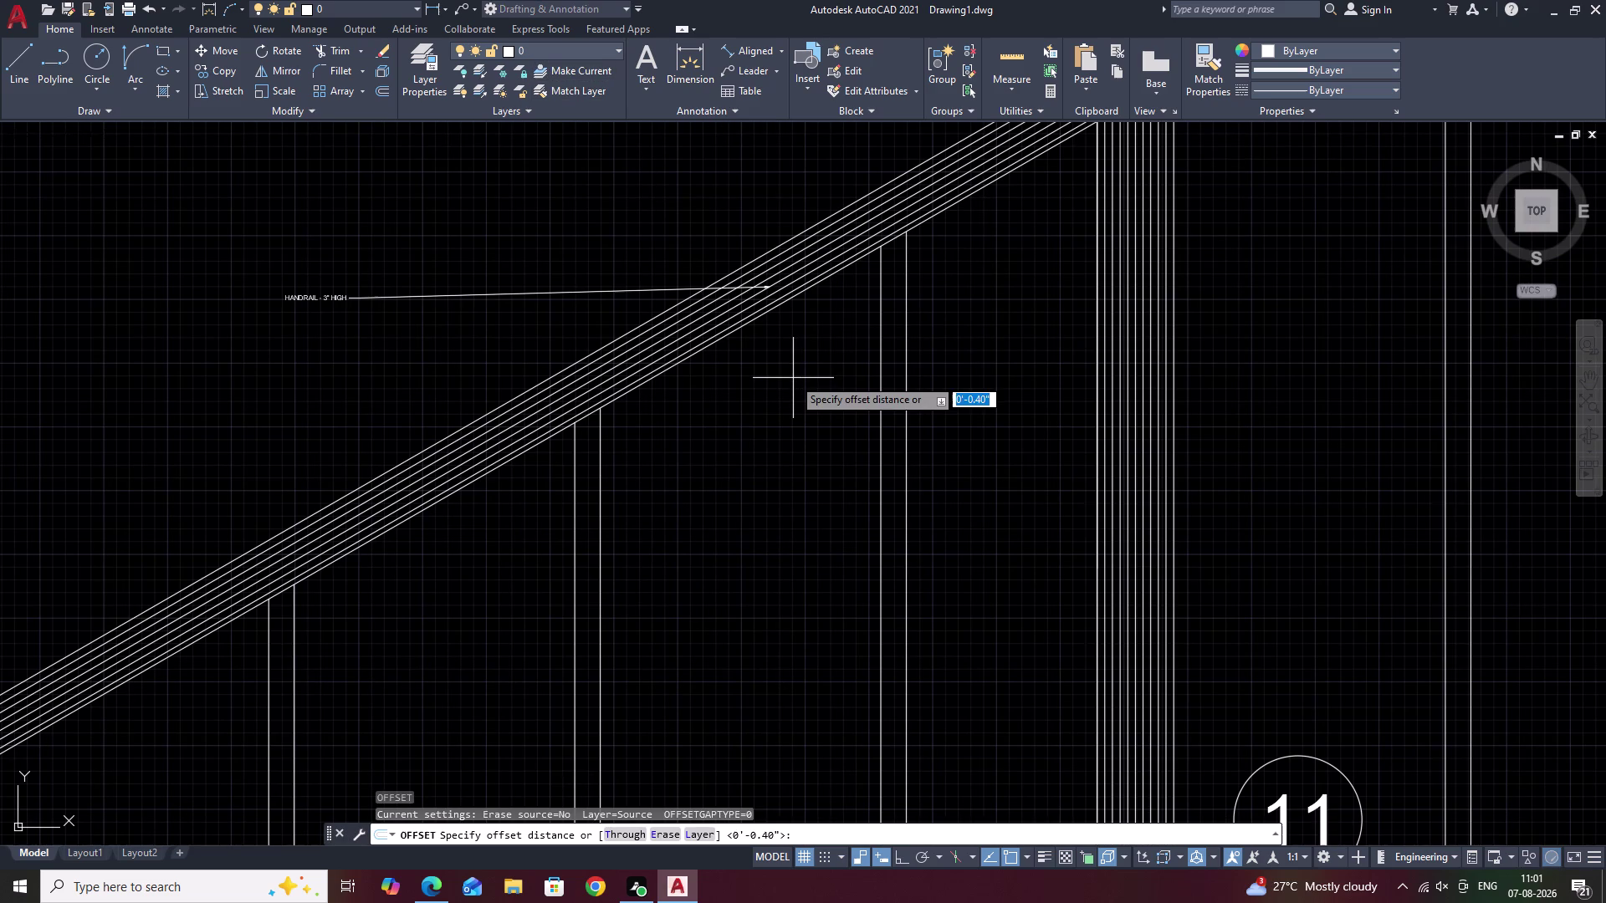
key(3)
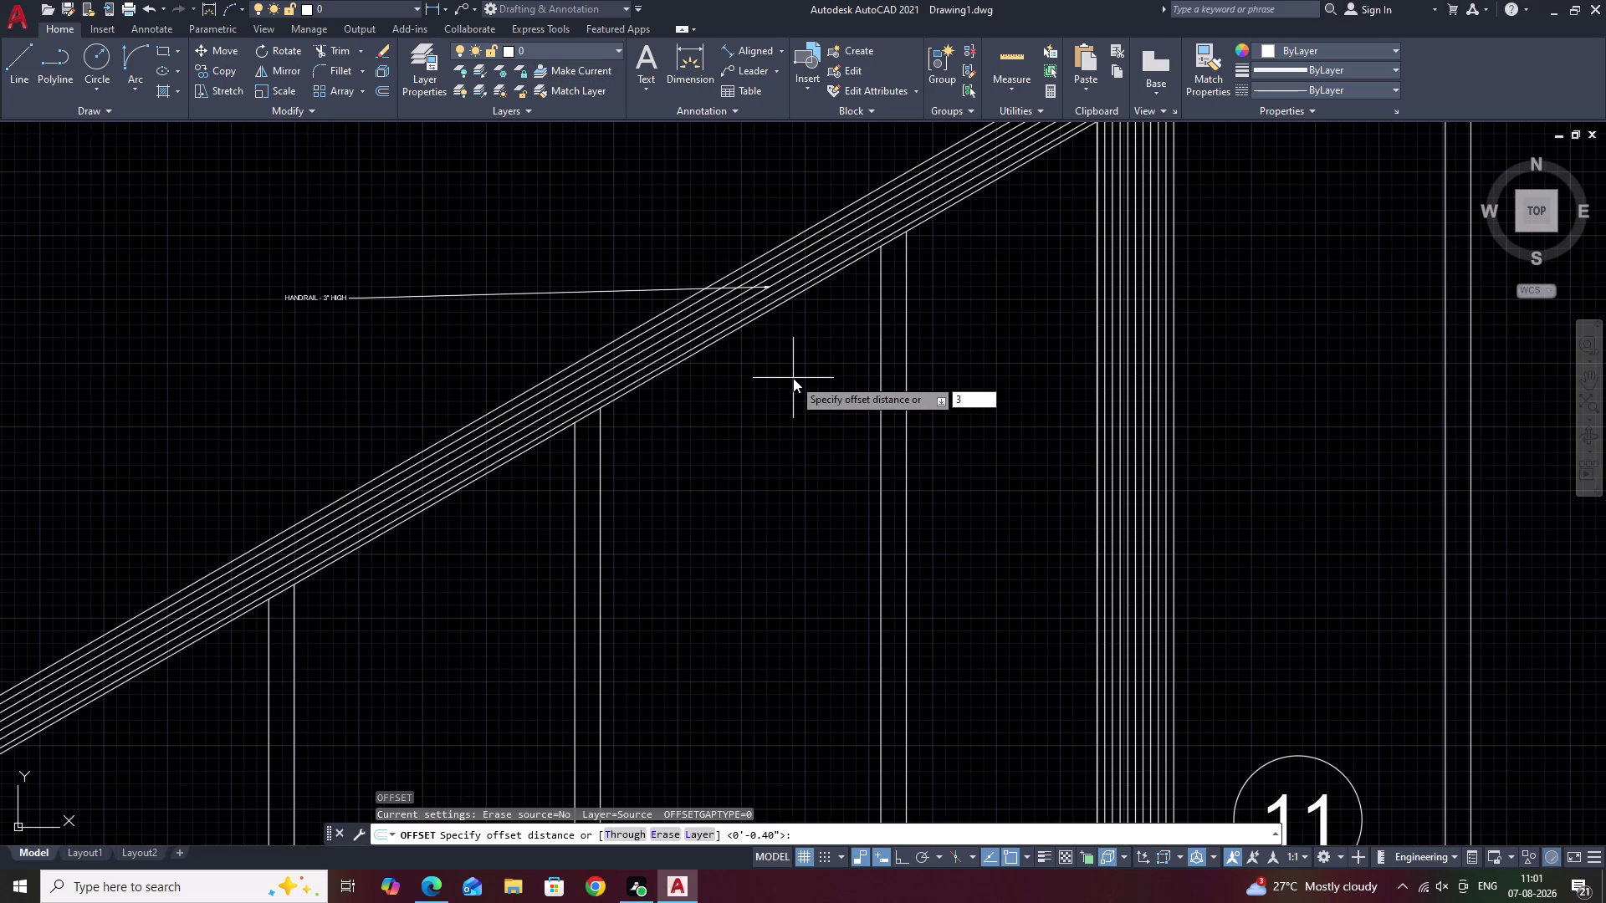
key(space)
scroll(up, 3)
click(543, 385)
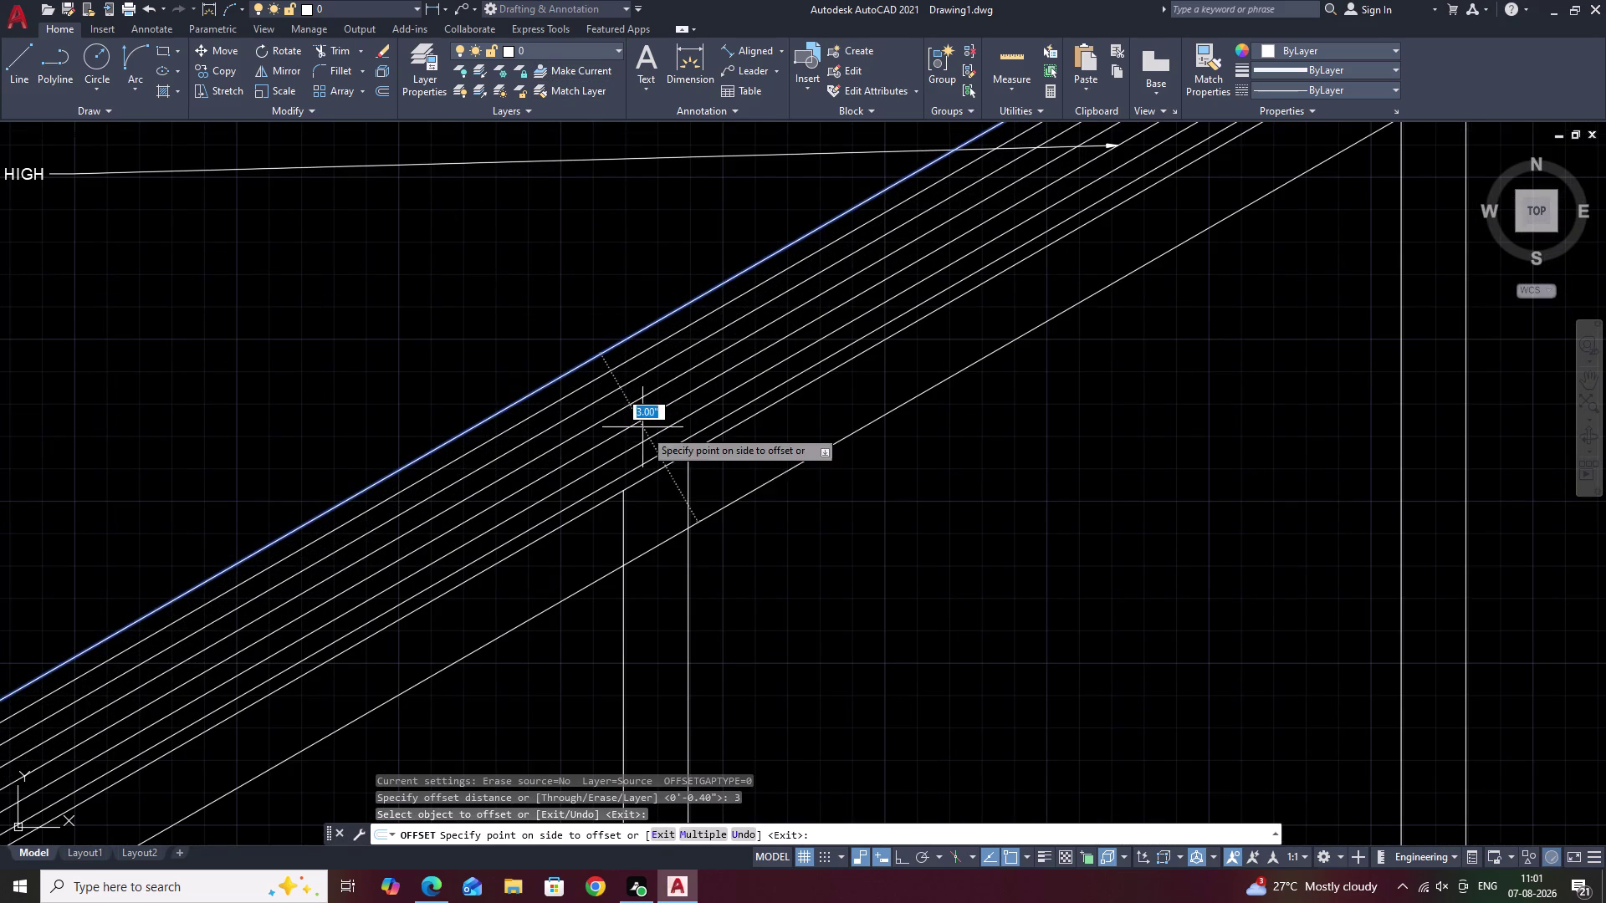
click(732, 454)
Pan to the lower newel post and exit the offset command.
scroll(down, 3)
middle_drag(795, 480, 726, 480)
middle_drag(684, 492, 1011, 156)
middle_drag(489, 455, 544, 442)
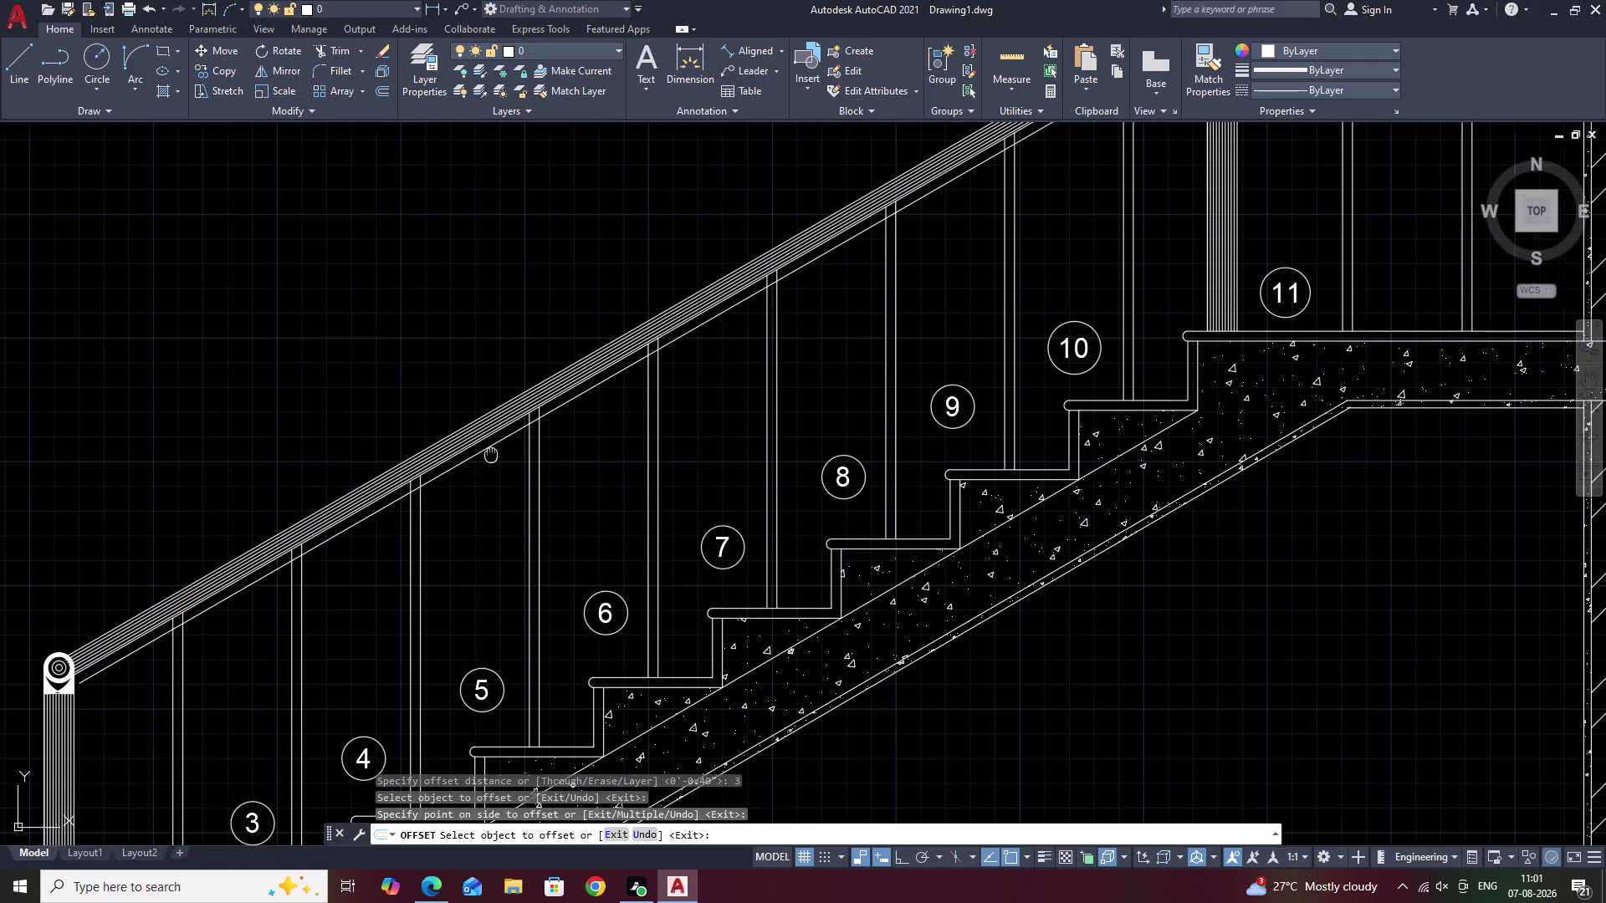
middle_drag(544, 442, 687, 403)
scroll(up, 3)
middle_drag(394, 545, 493, 469)
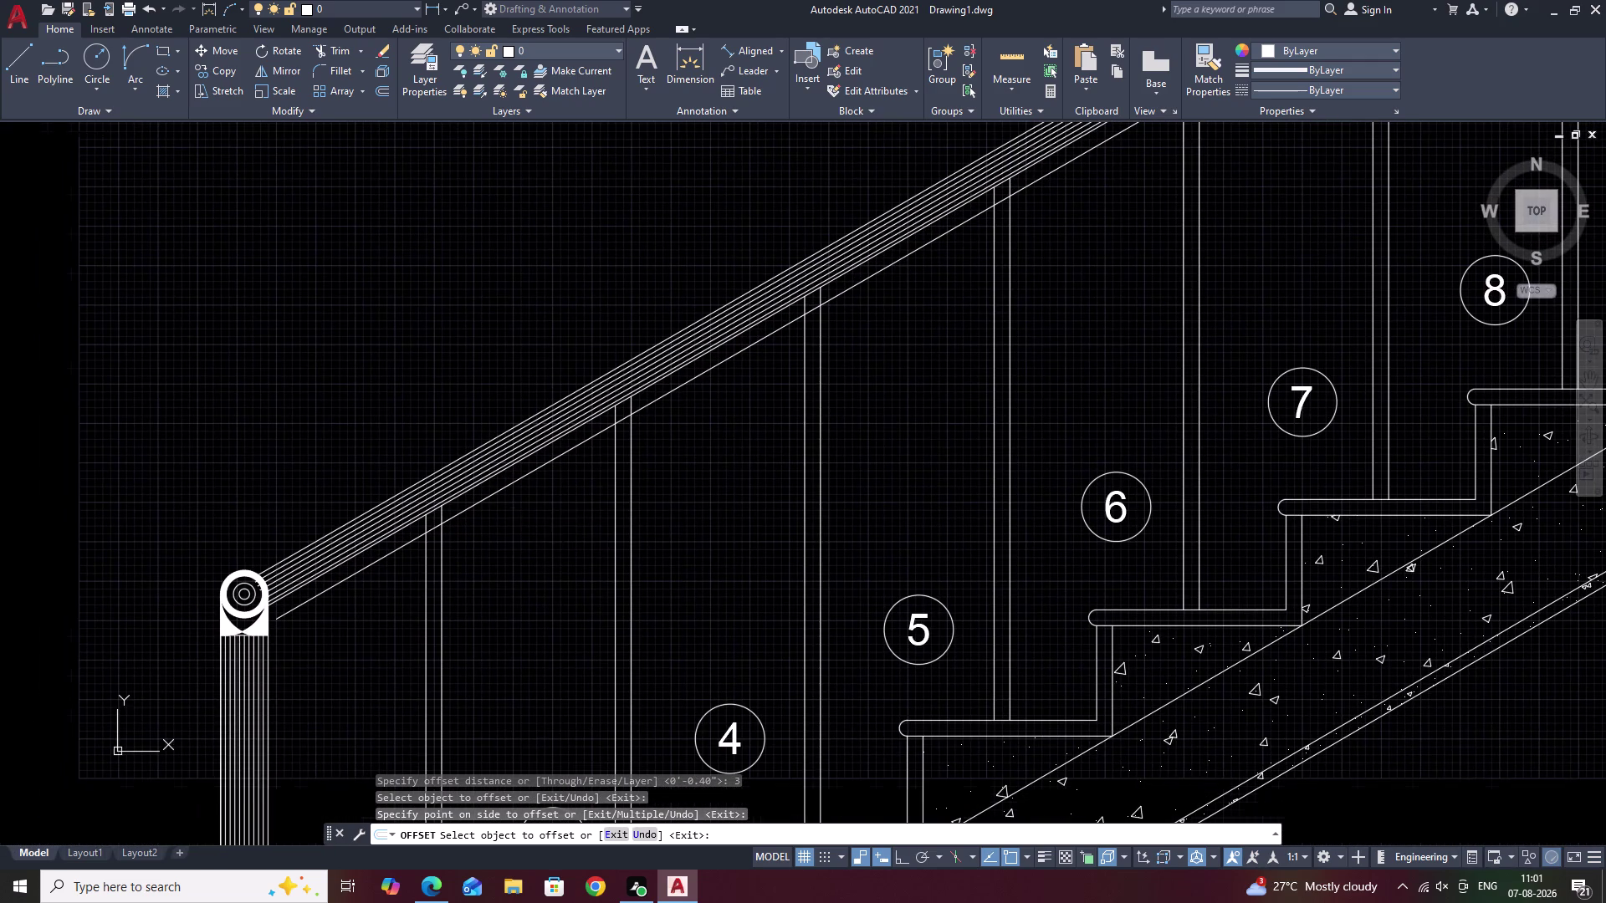
text(EX)
key(space)
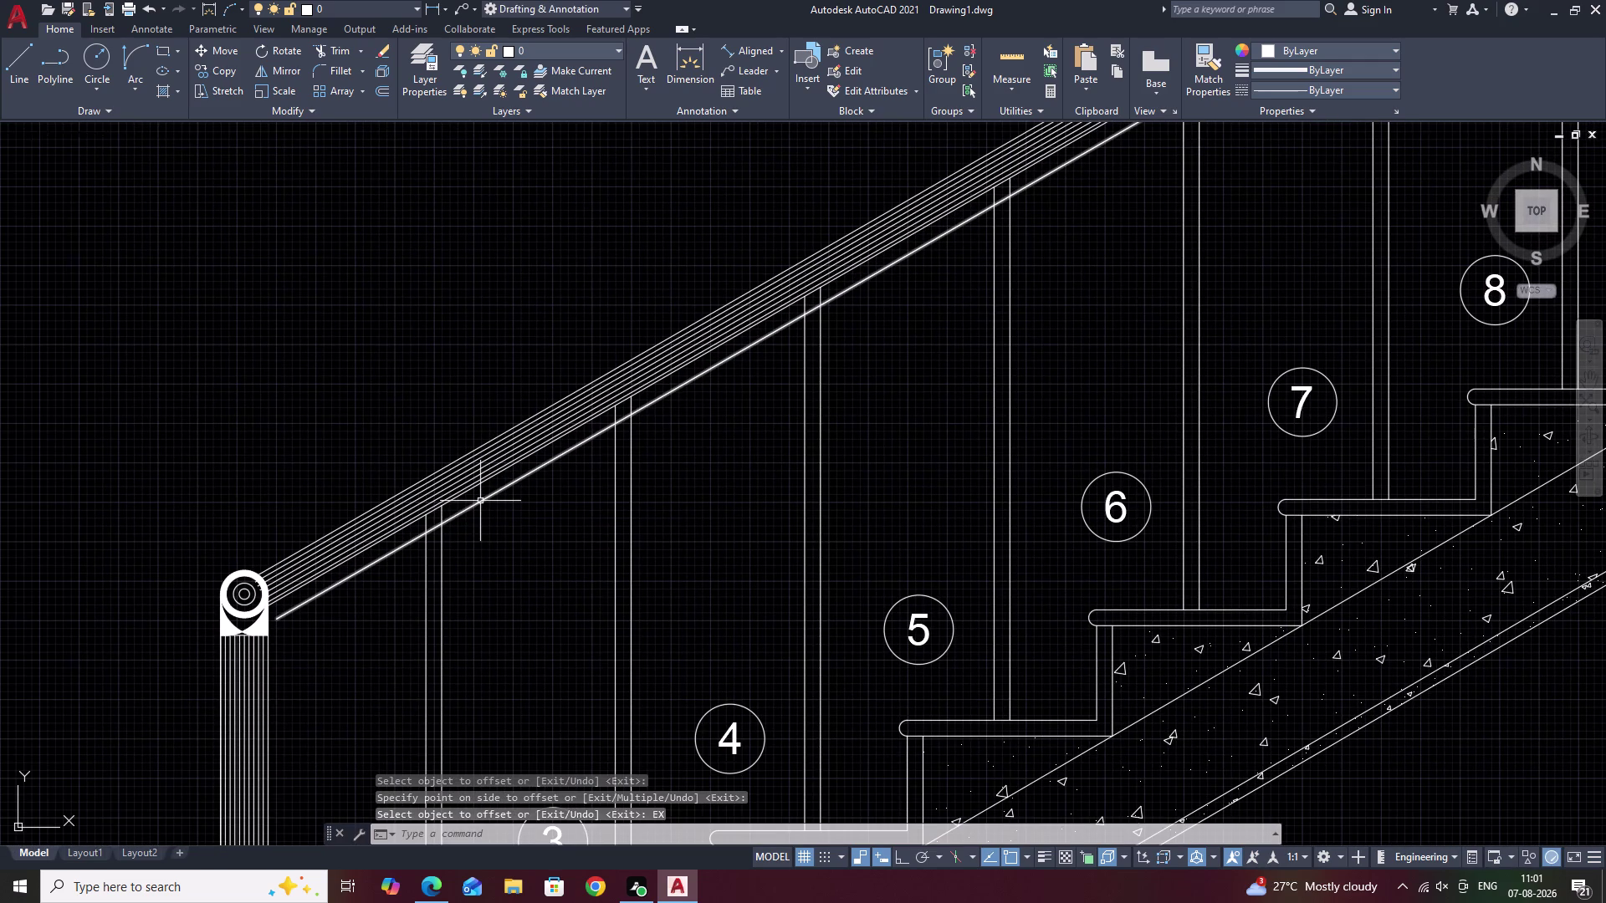
key(Escape)
text(EX)
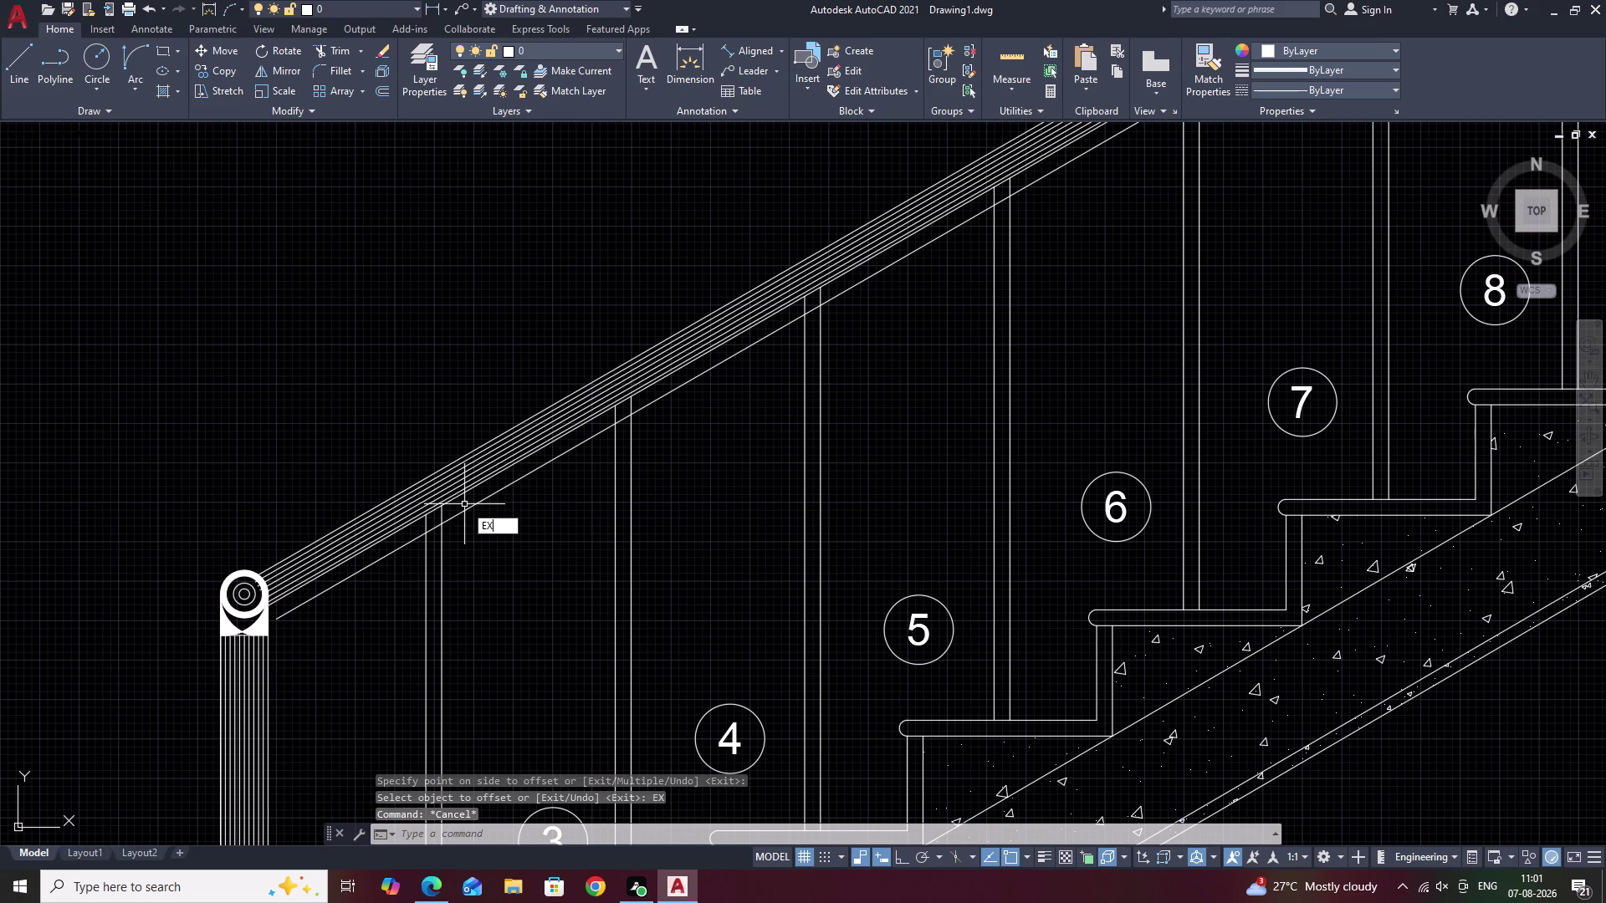
key(space)
Extend the new line under the handrail up to the upper newel post.
click(468, 506)
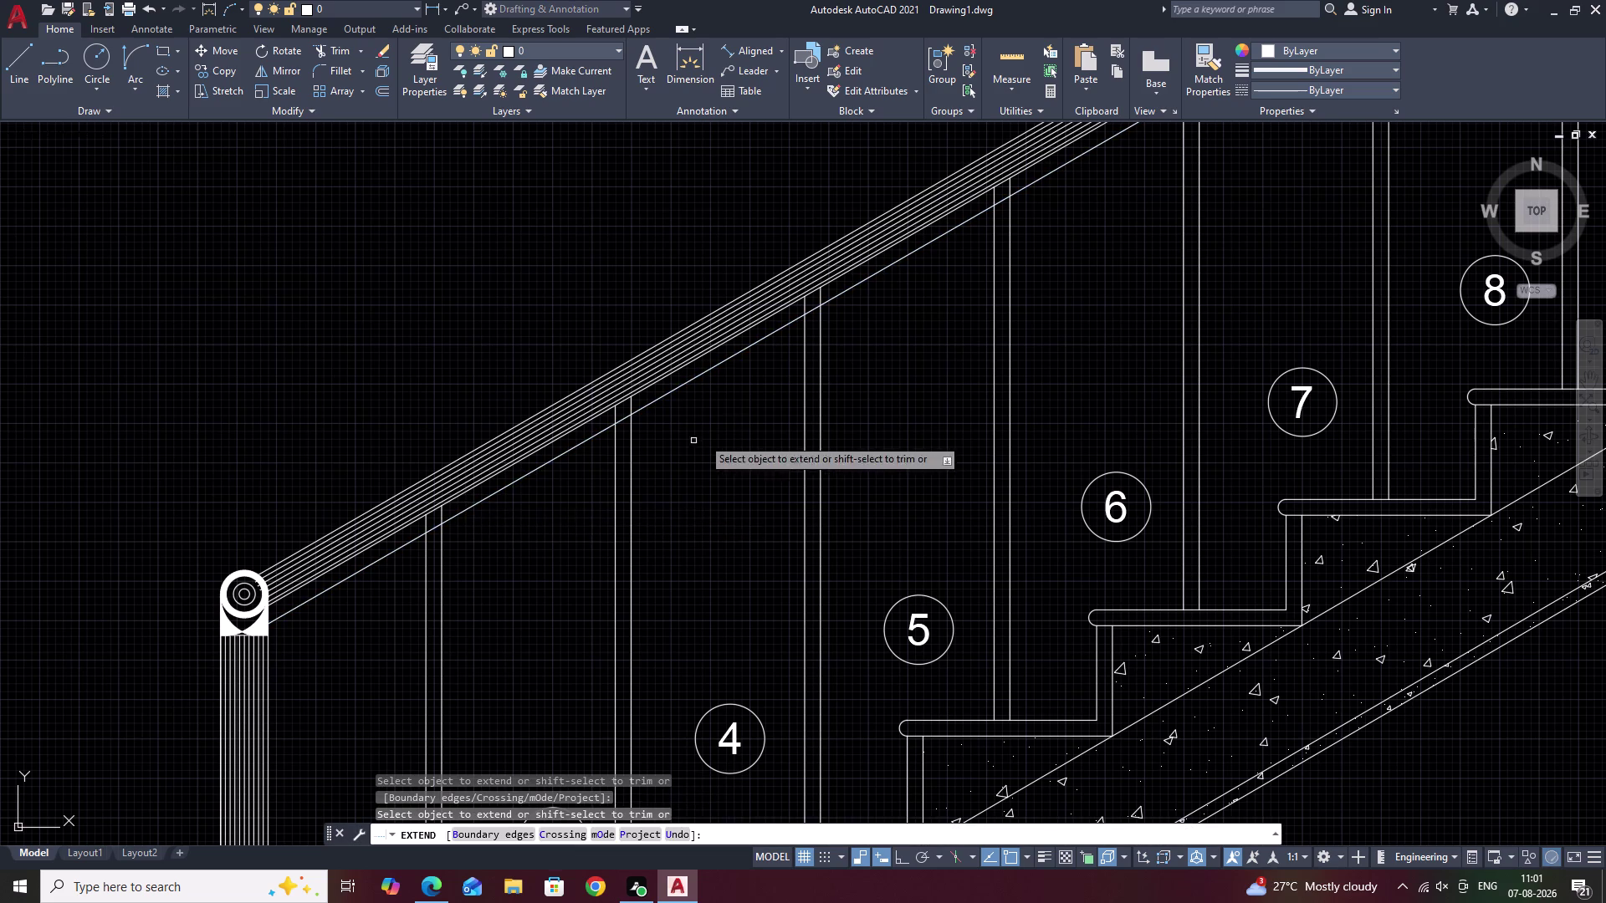
middle_drag(750, 416, 258, 587)
middle_drag(699, 244, 344, 524)
middle_drag(858, 306, 522, 558)
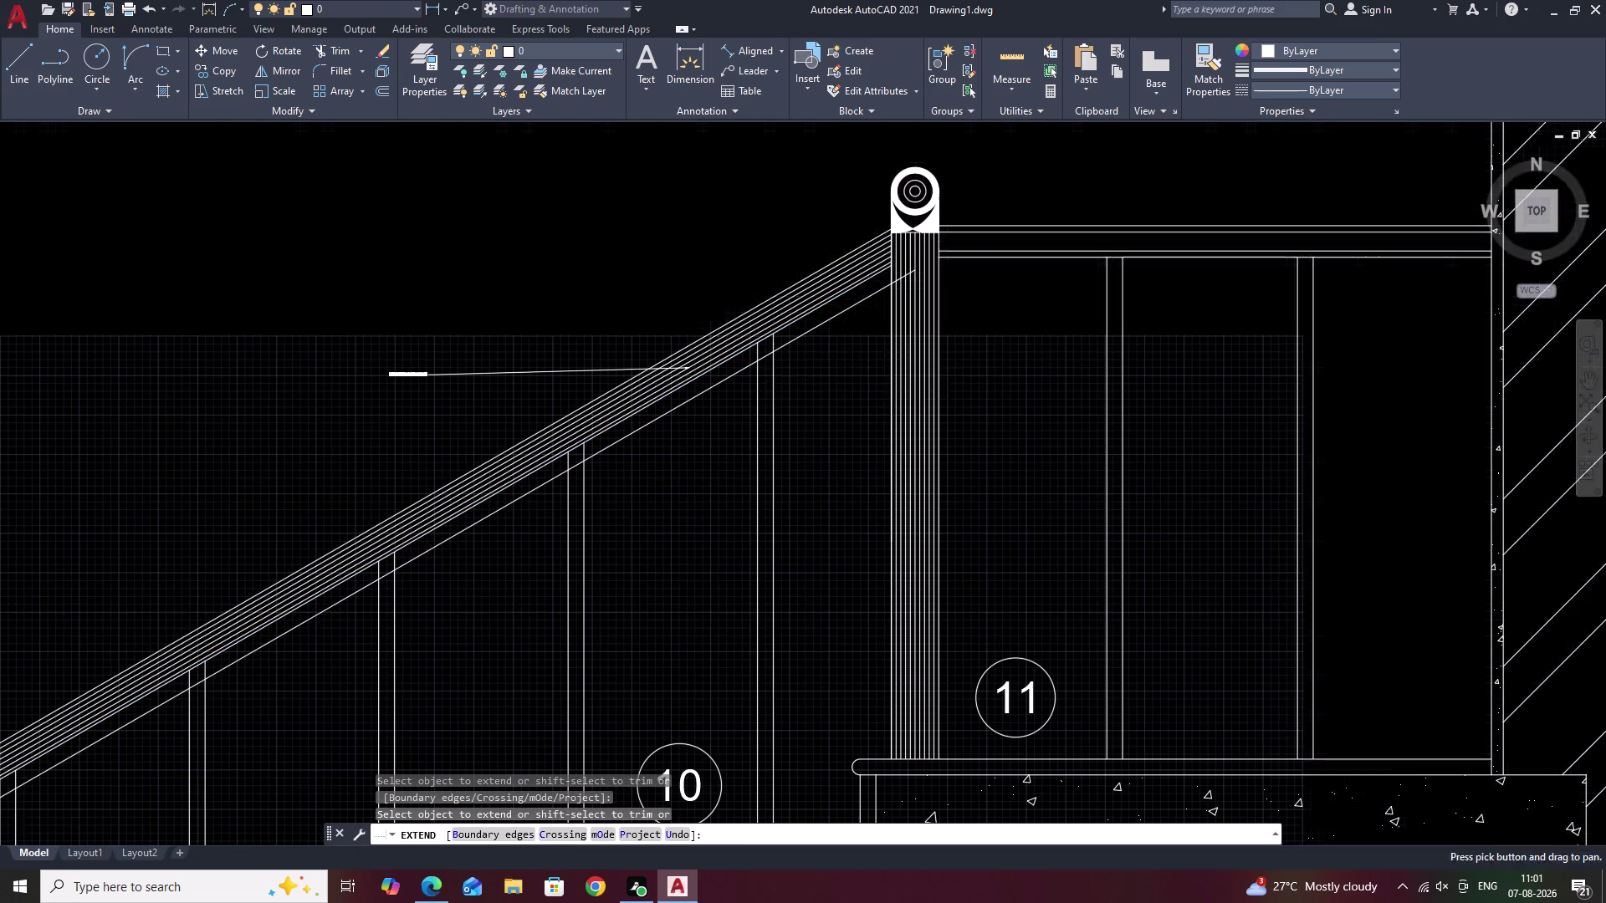
scroll(up, 3)
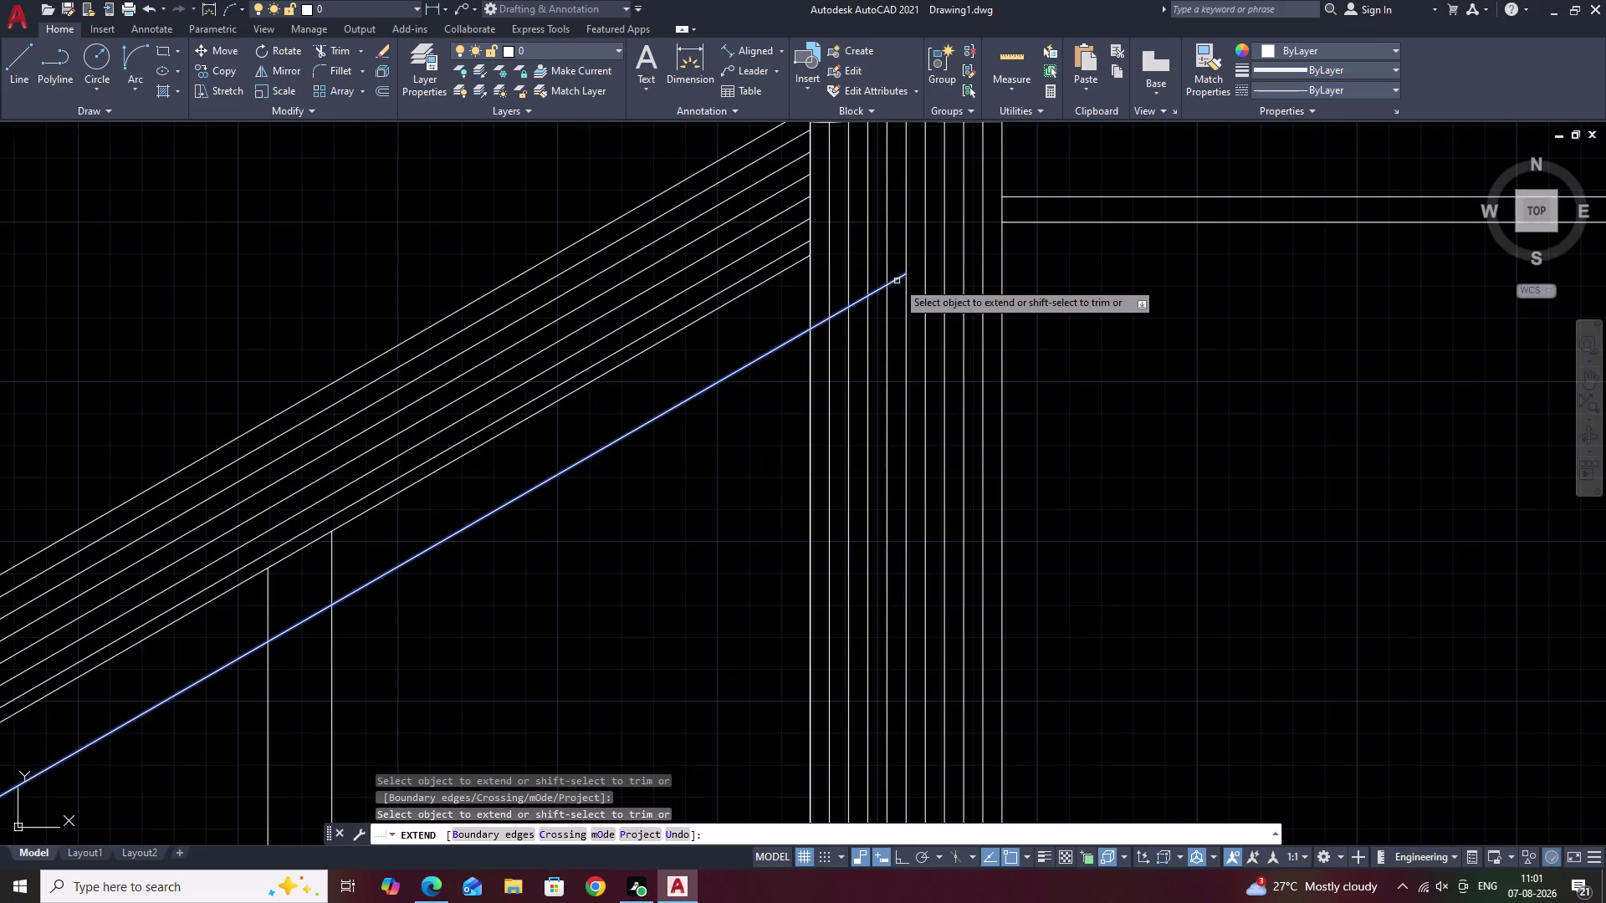
scroll(up, 3)
drag(892, 248, 892, 345)
click(797, 281)
drag(797, 286, 806, 402)
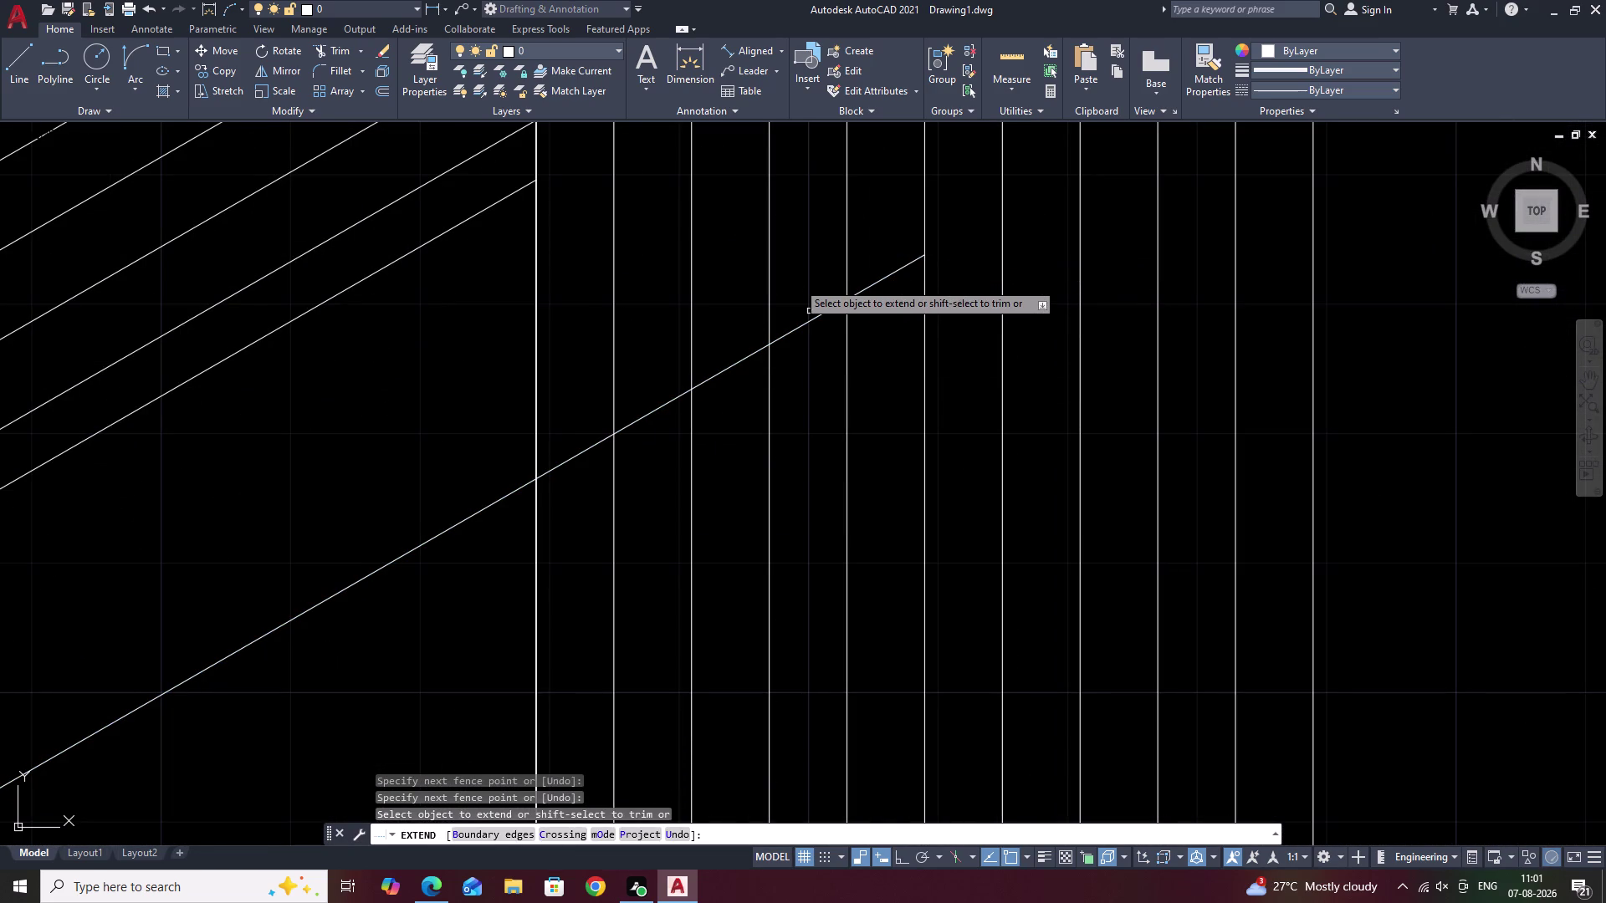
drag(801, 295, 807, 346)
key(Escape)
Regenerate the drawing display with RE.
text(RE)
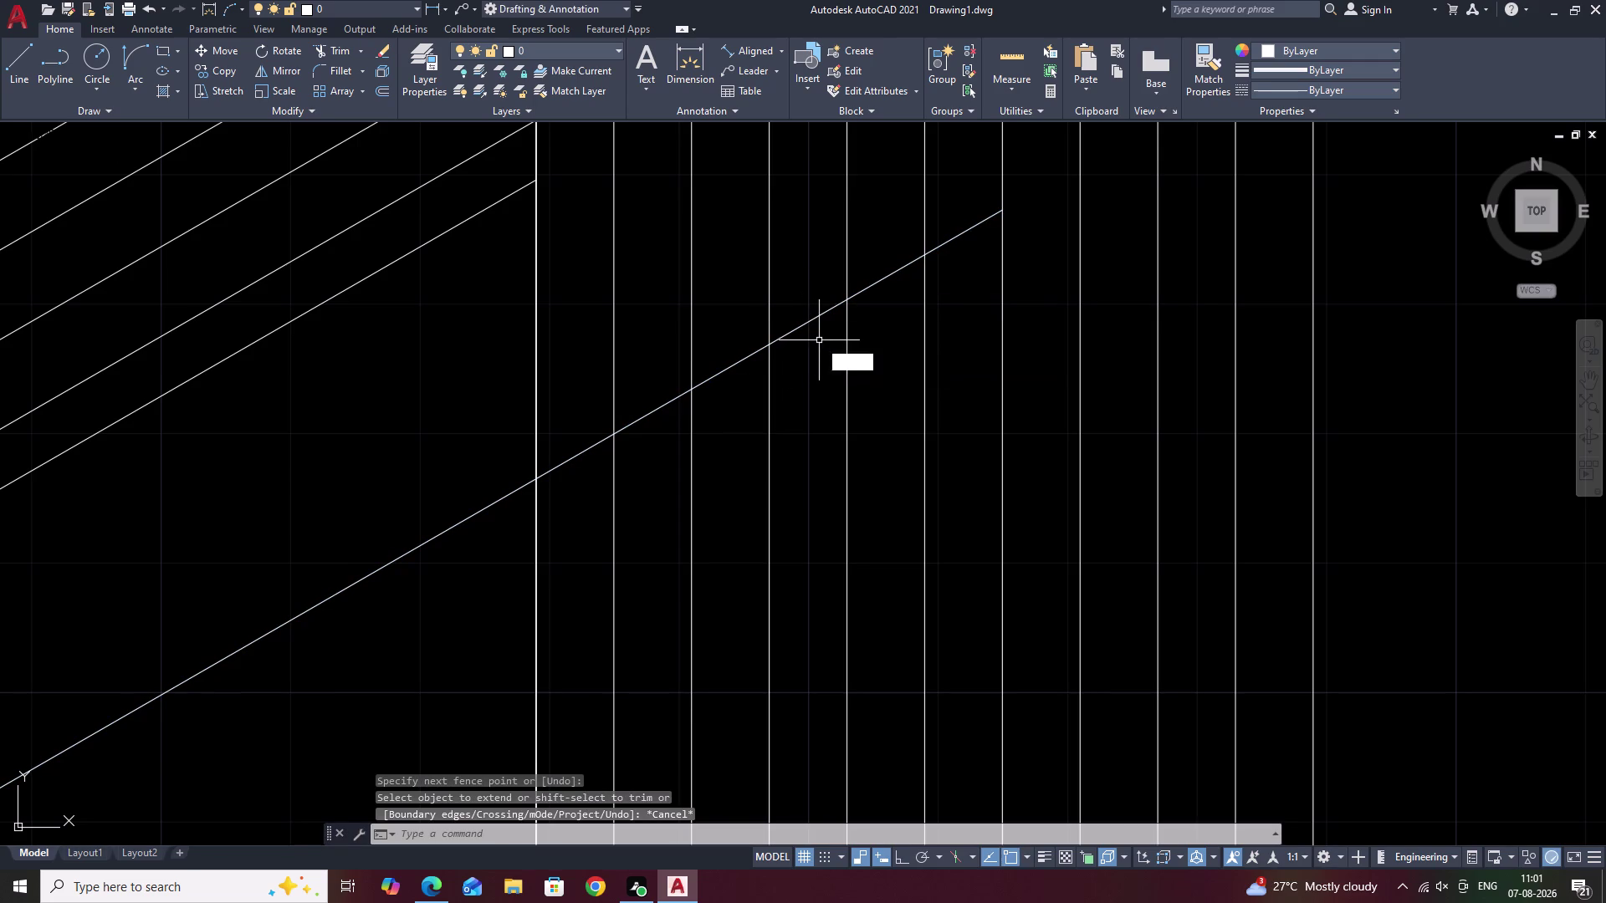
key(space)
key(Escape)
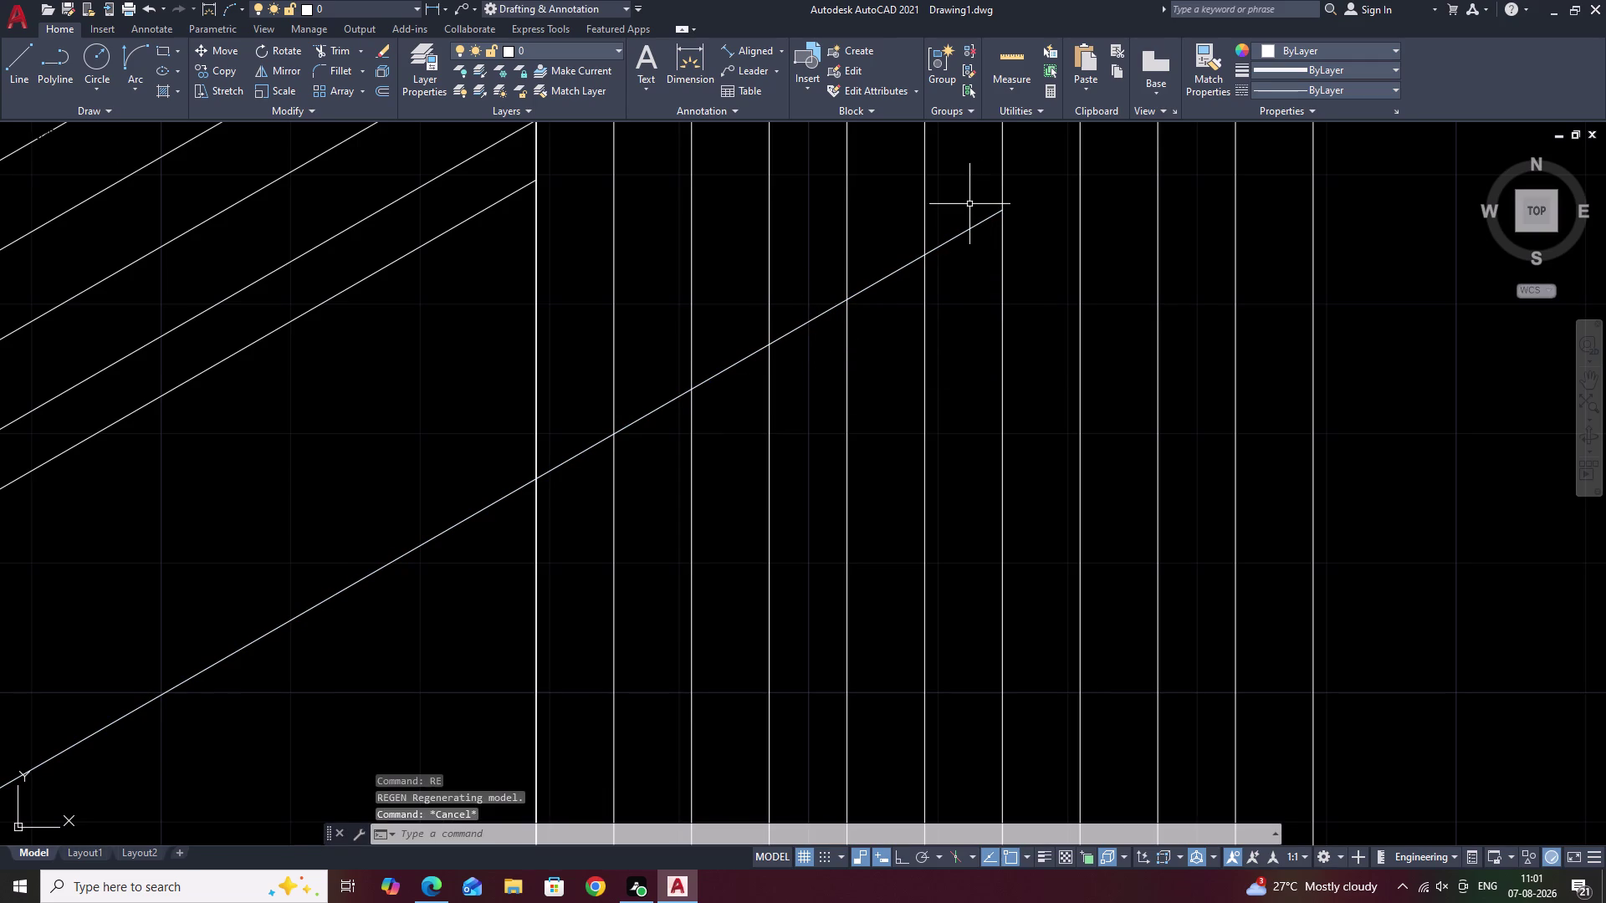
Fence-trim the baluster line ends crossing the sloping handrail lines.
key(r)
key(BackSpace)
text(TR)
key(space)
drag(970, 189, 969, 329)
drag(880, 237, 885, 396)
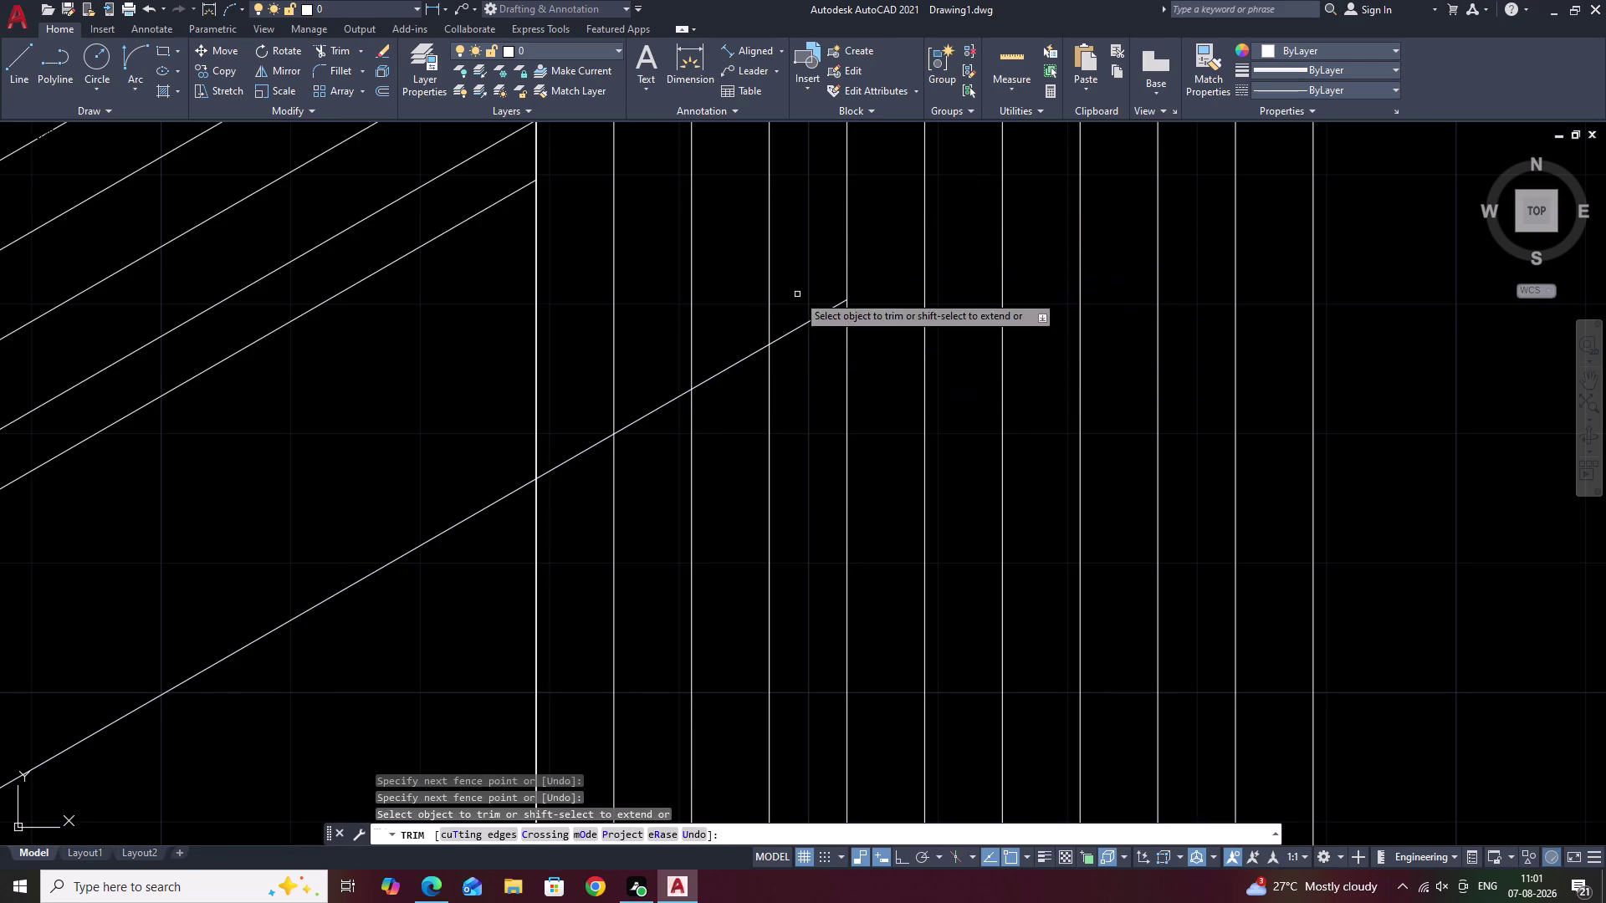
drag(797, 278, 792, 472)
drag(720, 307, 723, 485)
drag(650, 342, 655, 473)
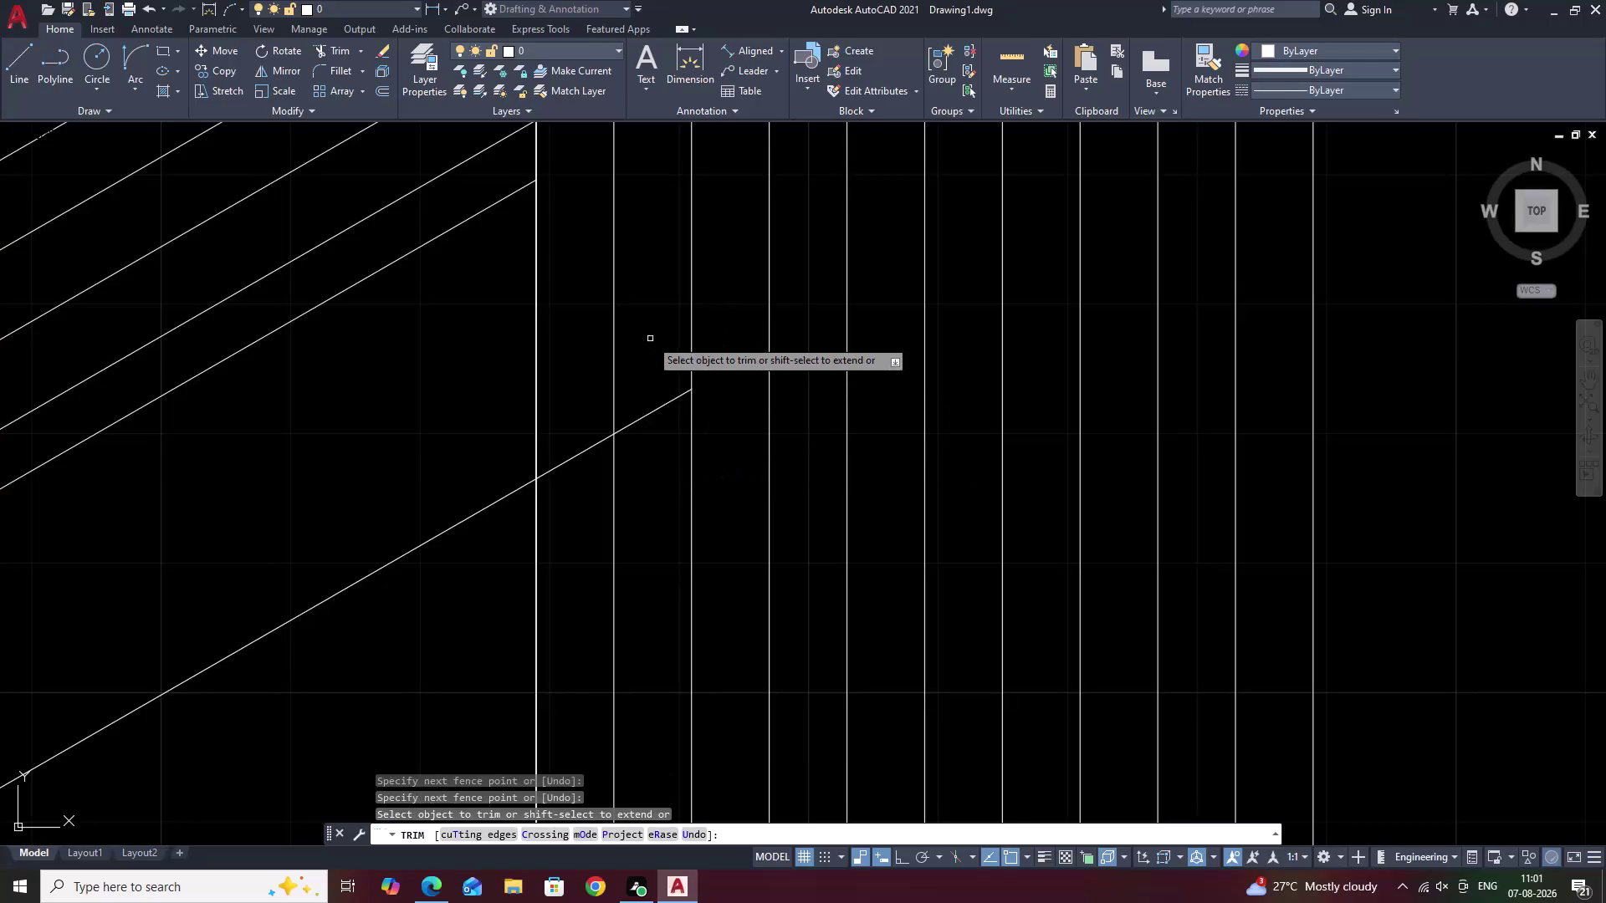
drag(655, 472, 656, 507)
drag(572, 360, 576, 520)
scroll(down, 3)
middle_drag(464, 538, 730, 374)
key(Escape)
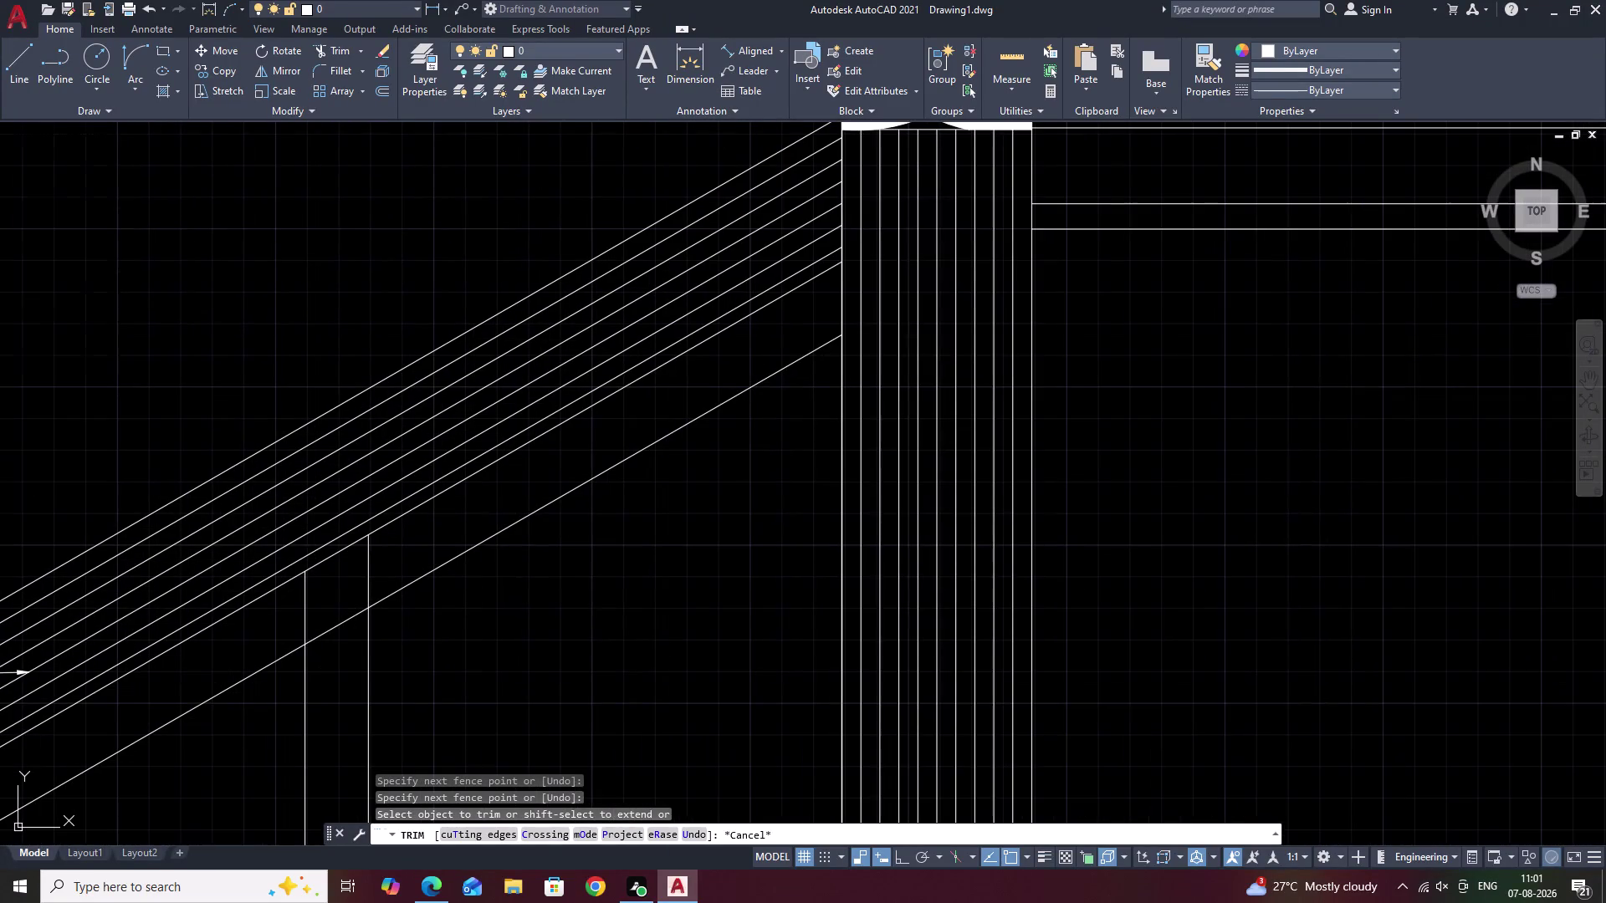
scroll(up, 3)
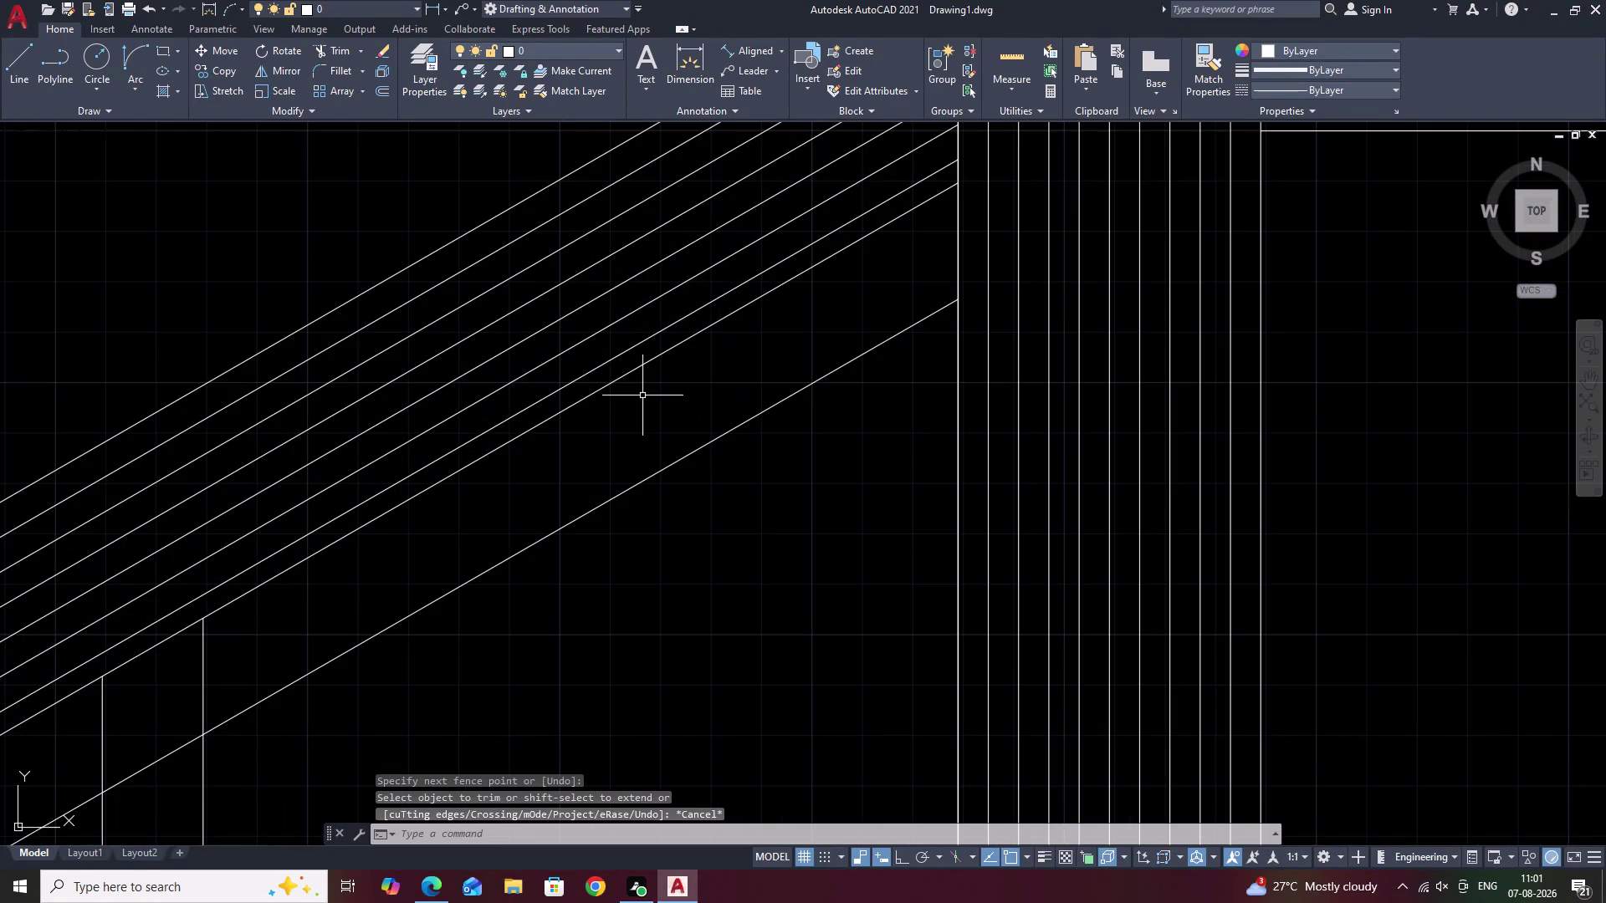
Offset the sloping handrail lines 0.3 downward.
text(O .3)
key(space)
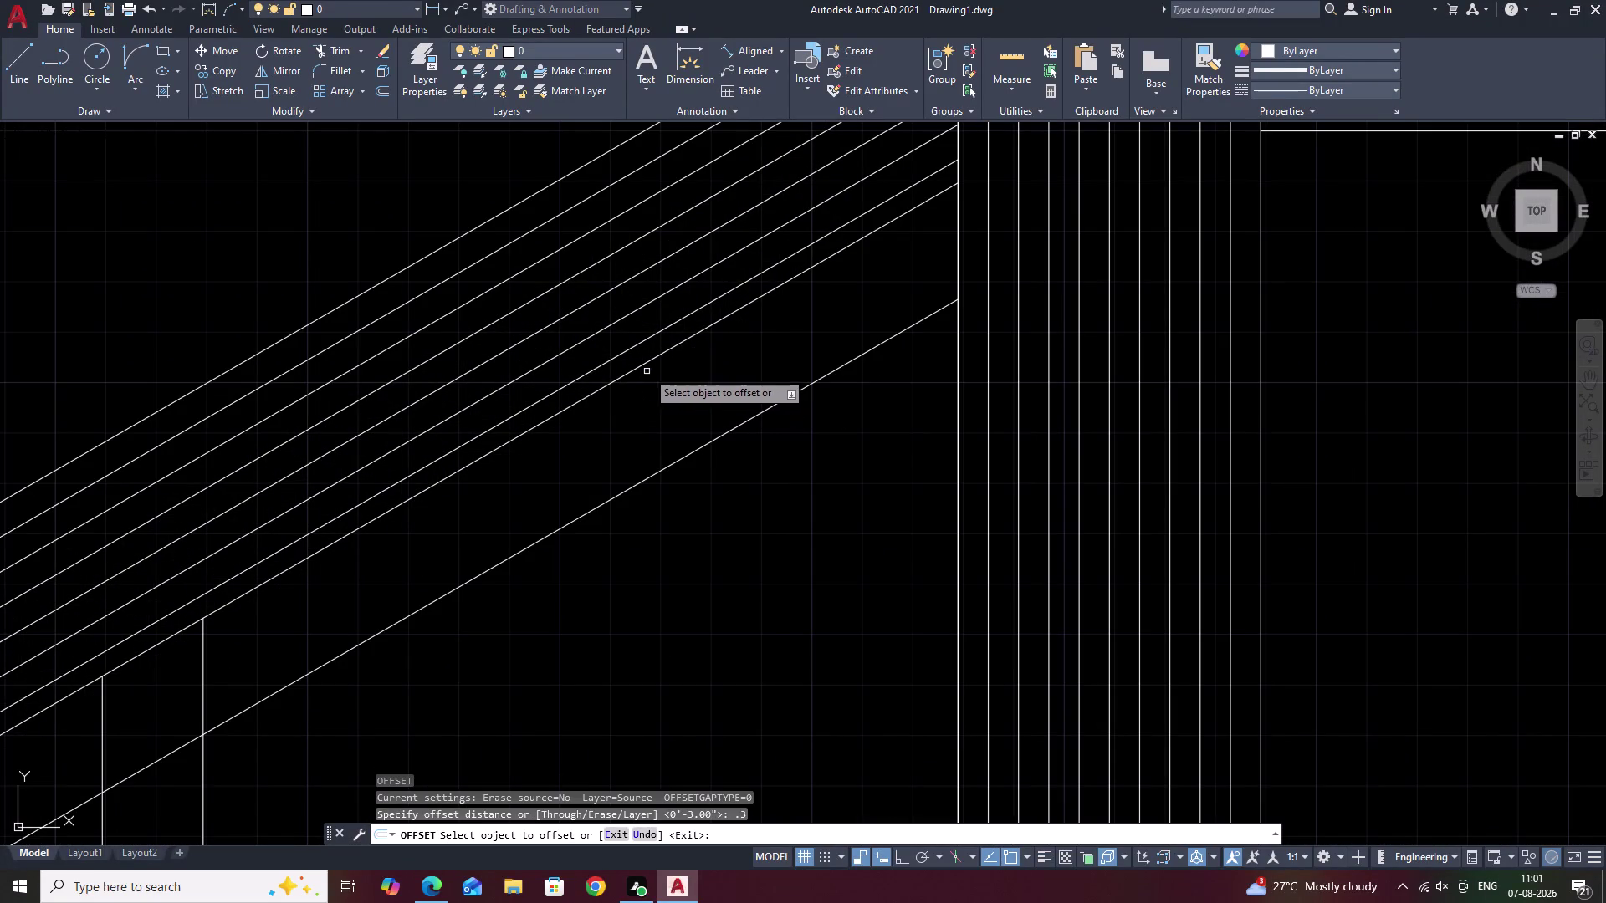
click(636, 368)
click(647, 392)
click(649, 396)
click(663, 422)
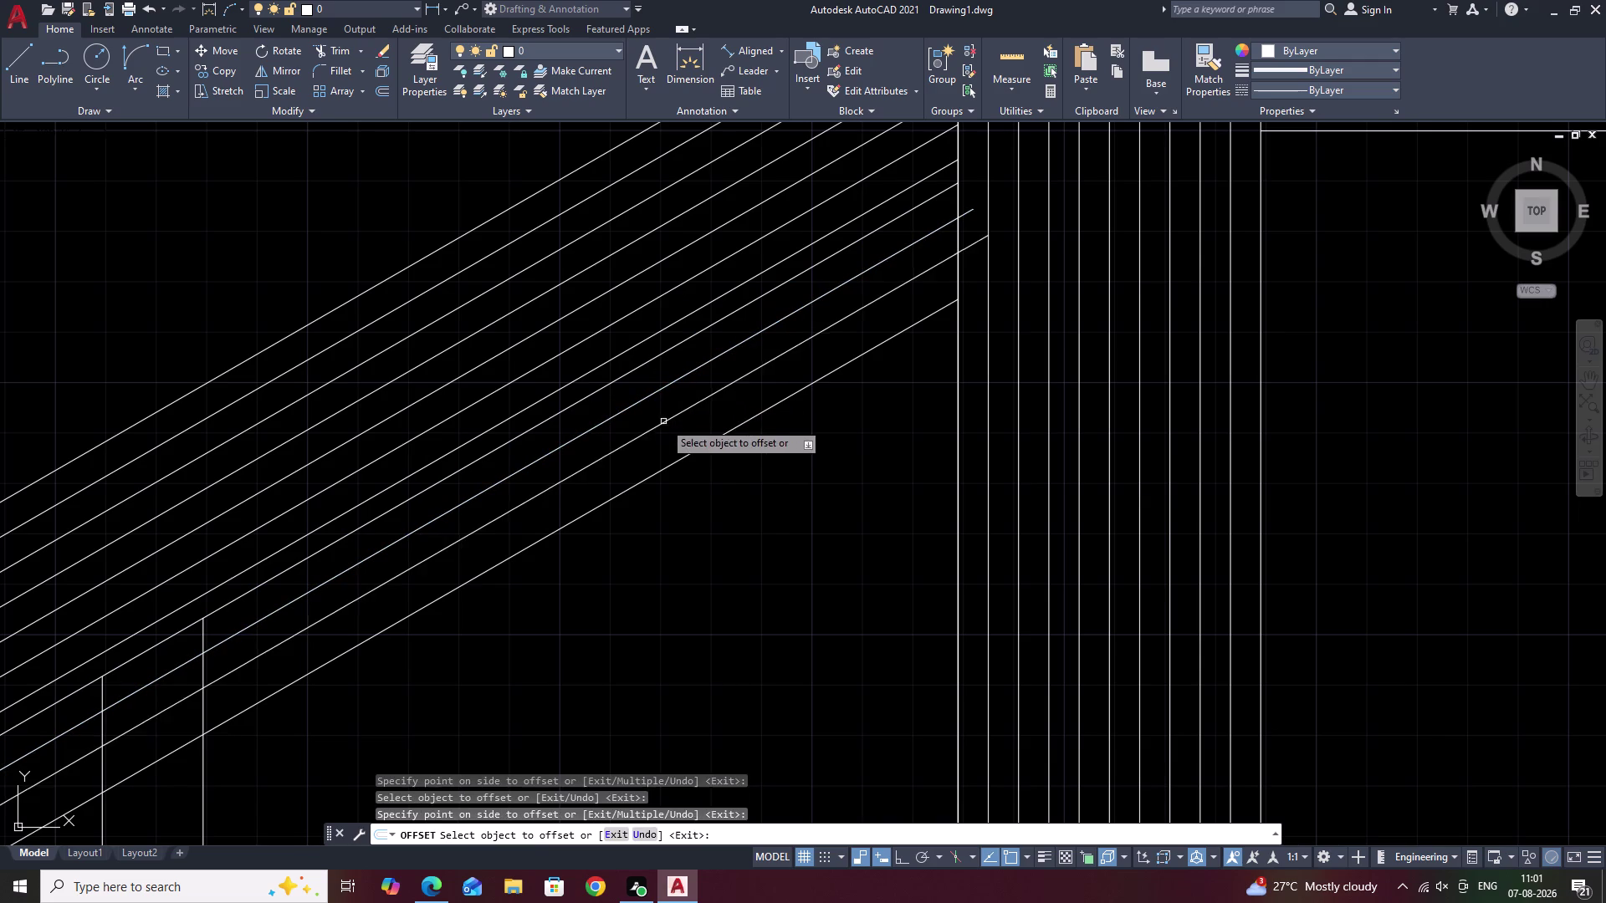
click(666, 416)
click(669, 422)
key(Escape)
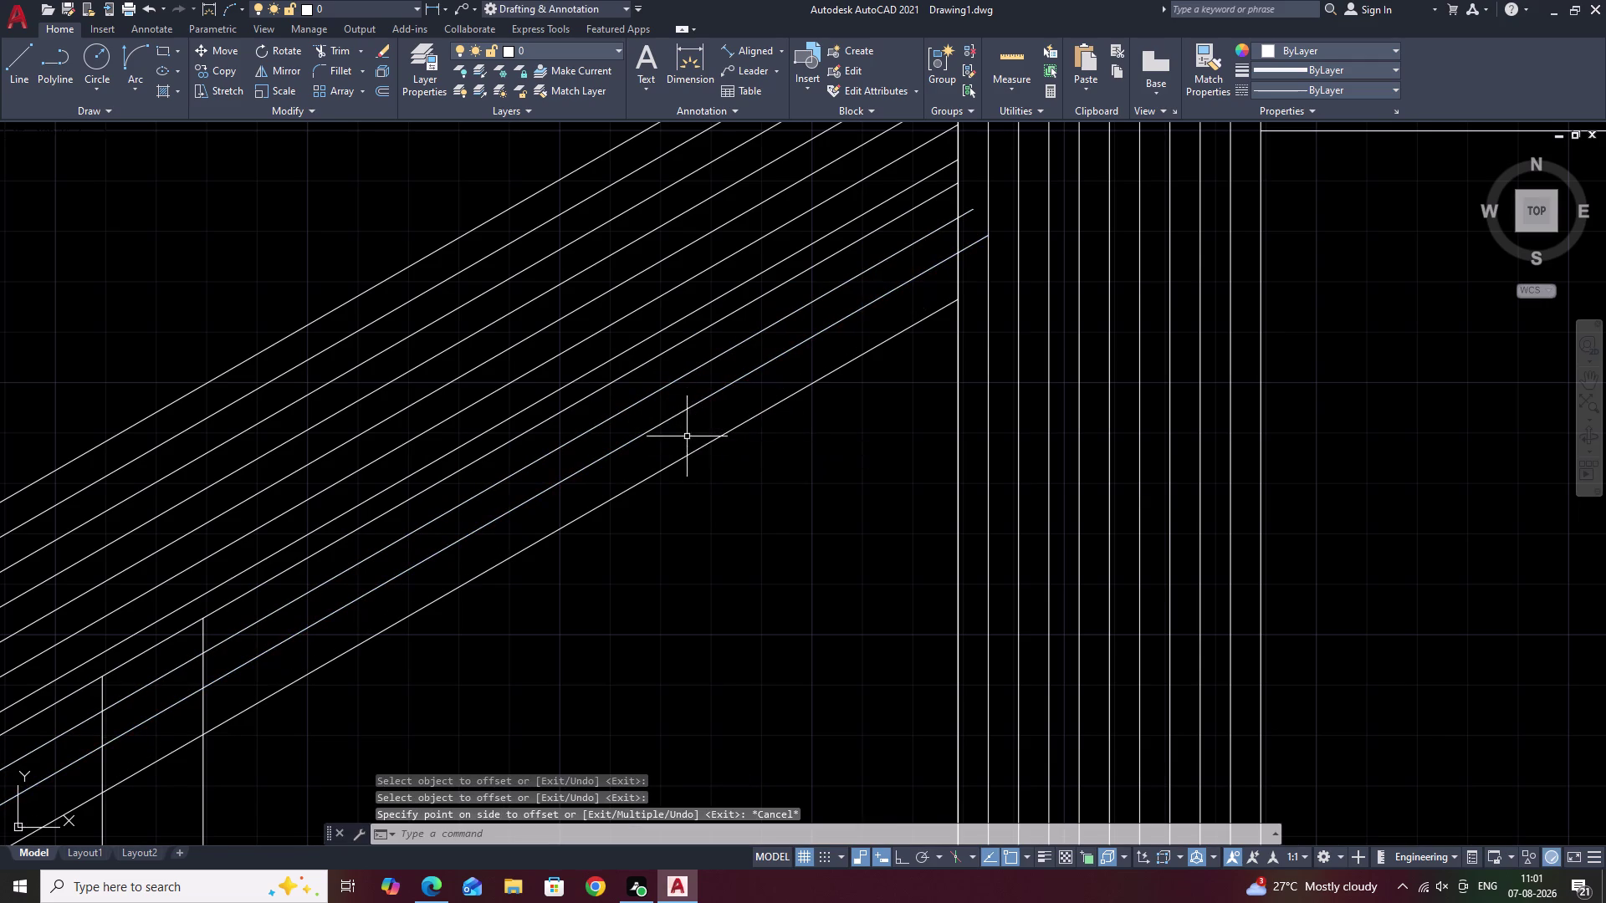
scroll(down, 3)
middle_drag(685, 530, 710, 479)
scroll(up, 3)
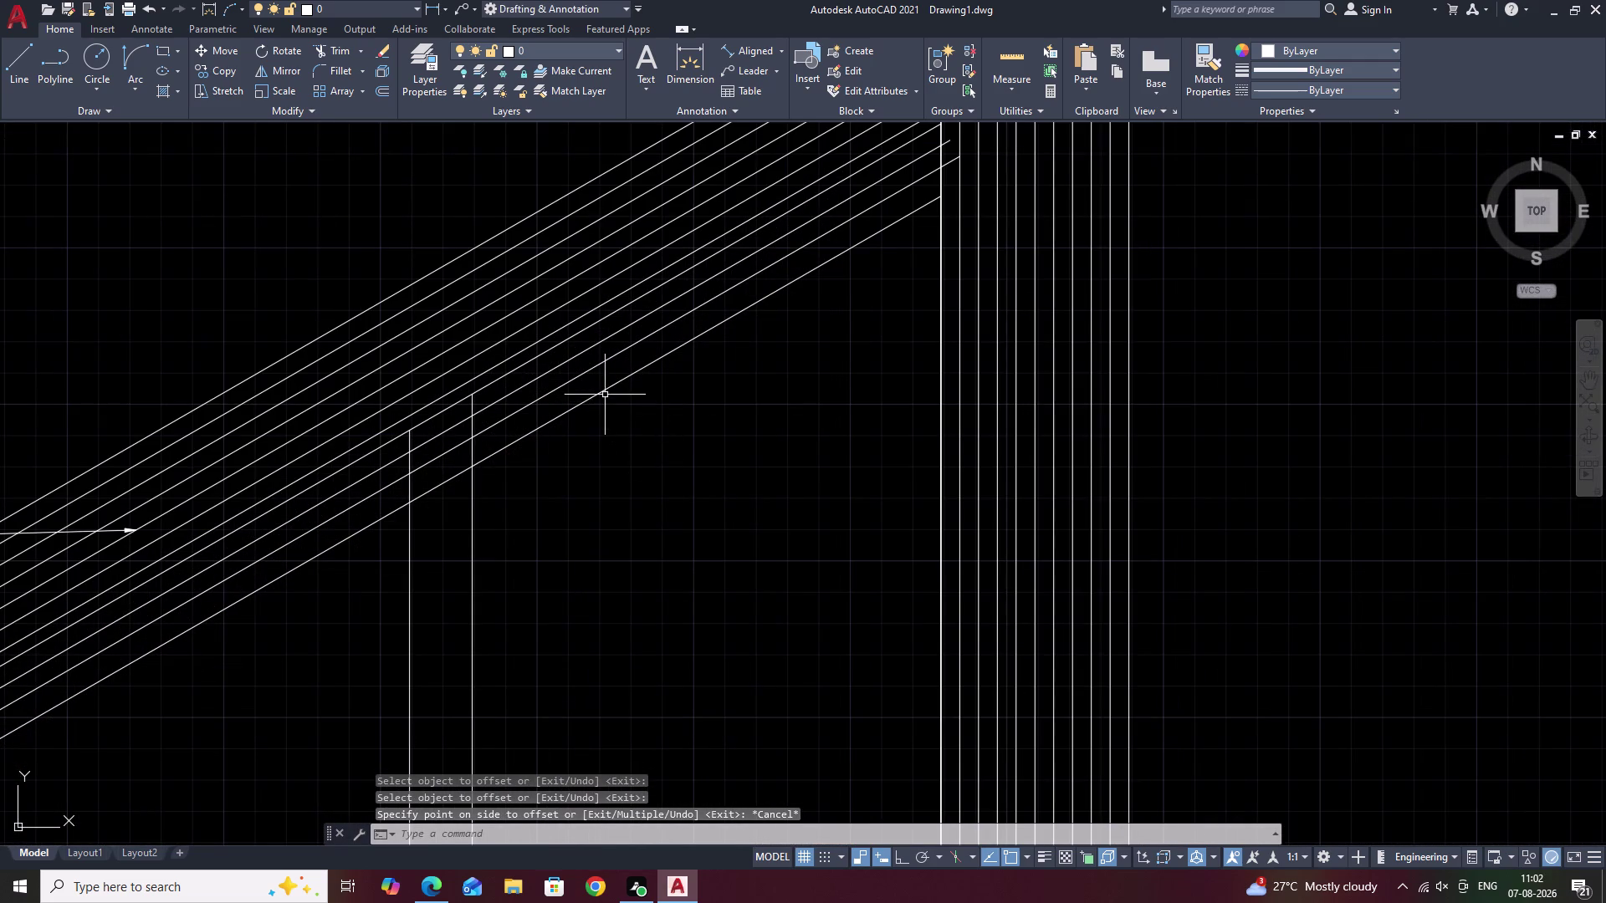
scroll(up, 3)
Nudge the first two sloping handrail lines slightly lower with MOVE.
click(540, 350)
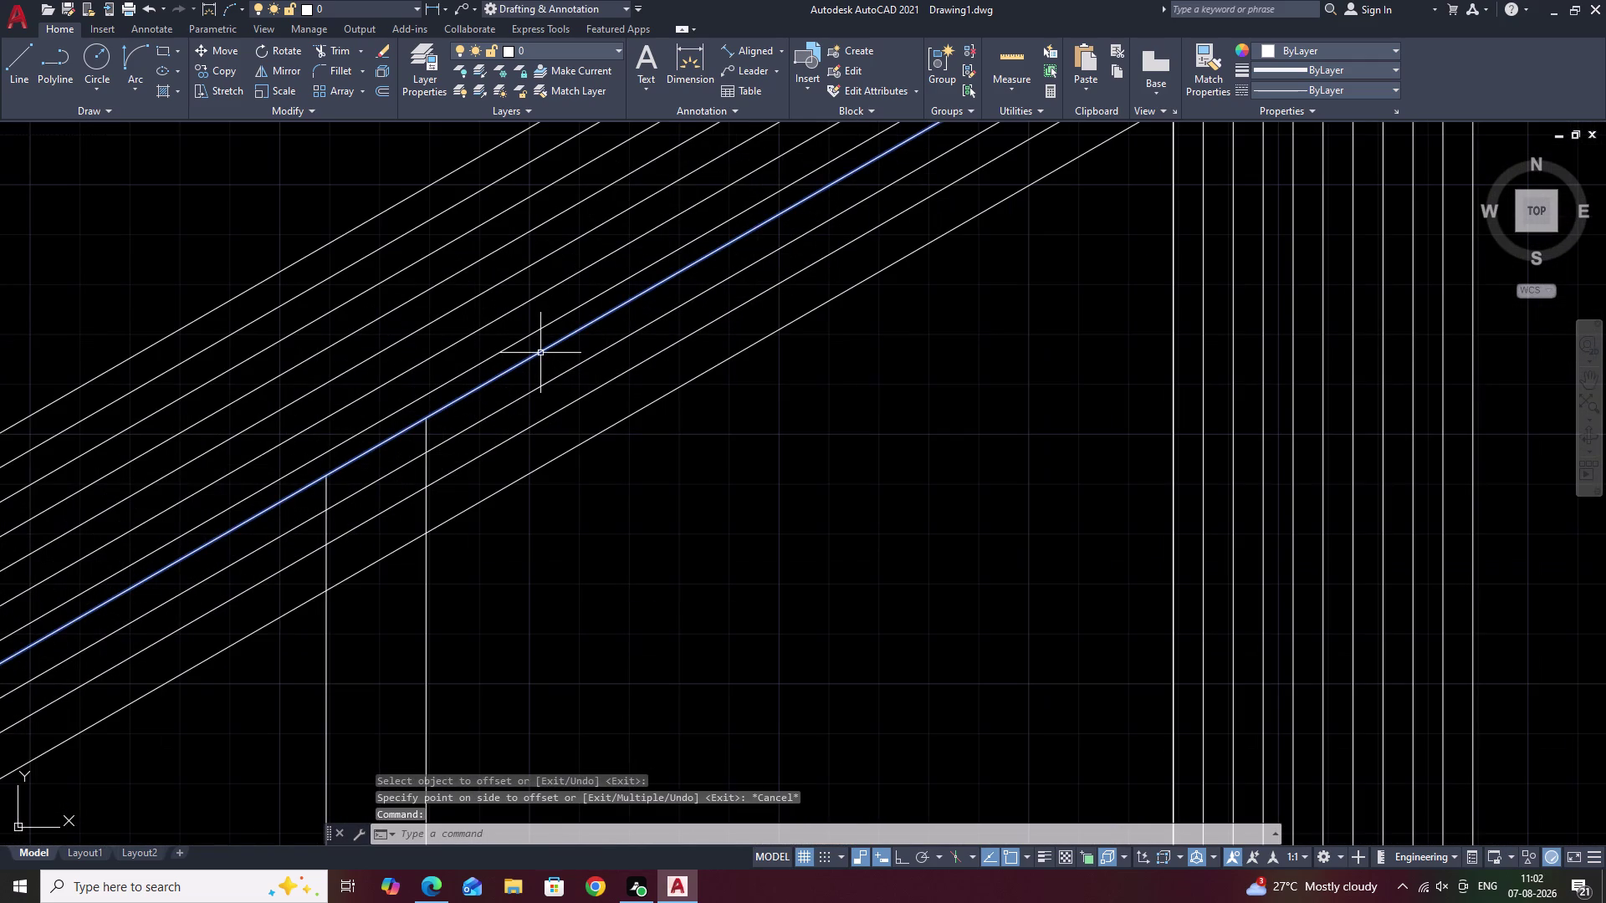
text(M)
key(space)
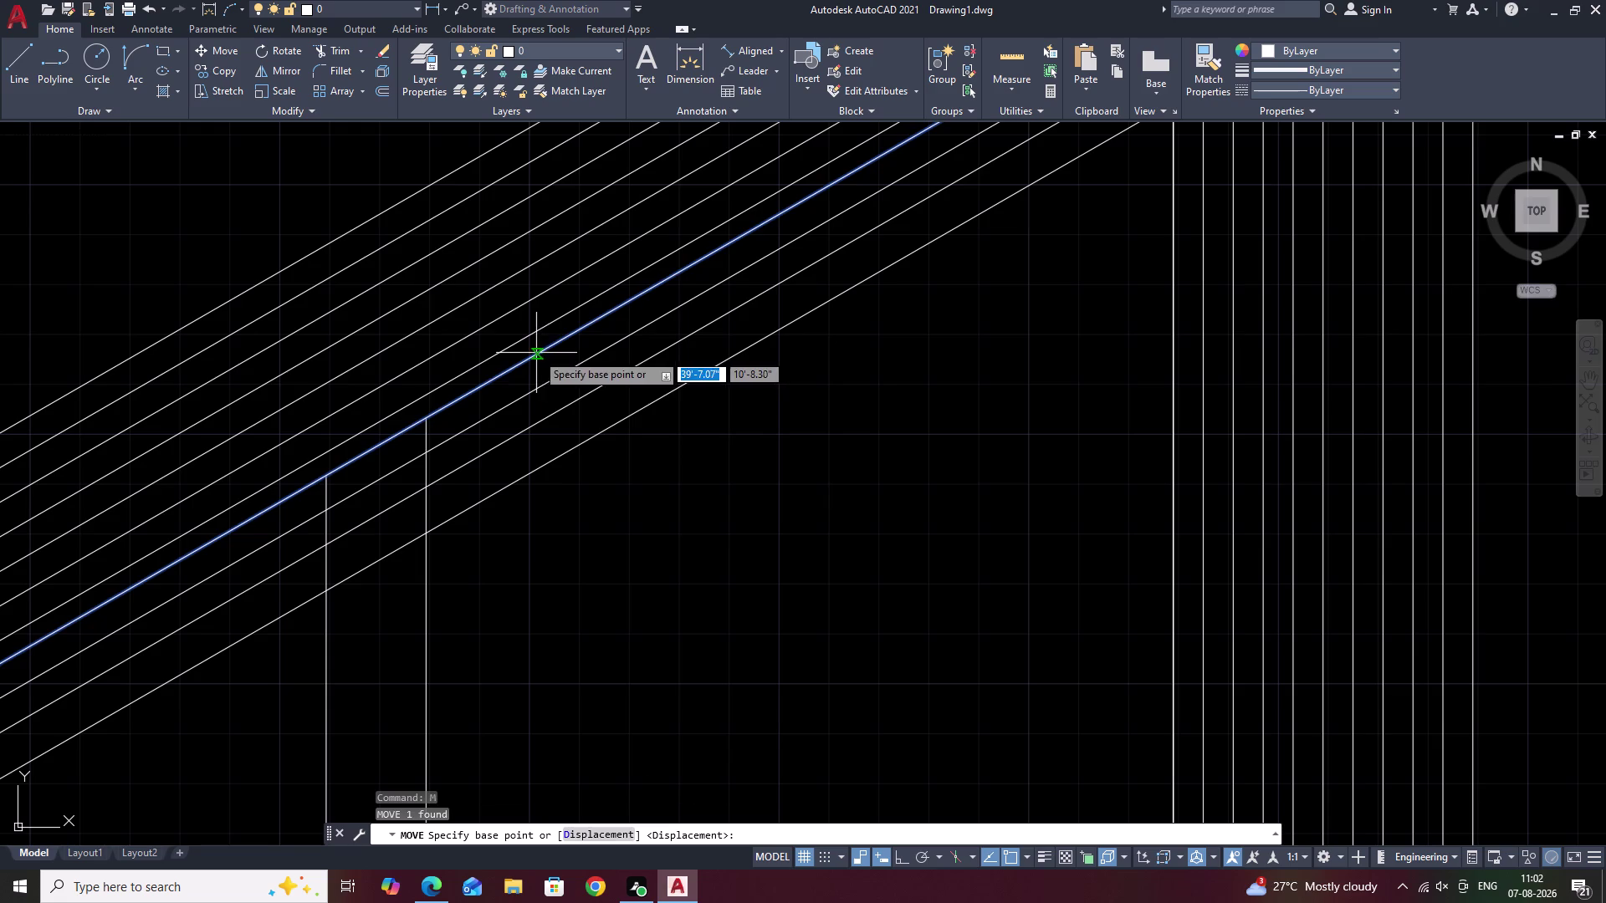
click(536, 352)
click(542, 364)
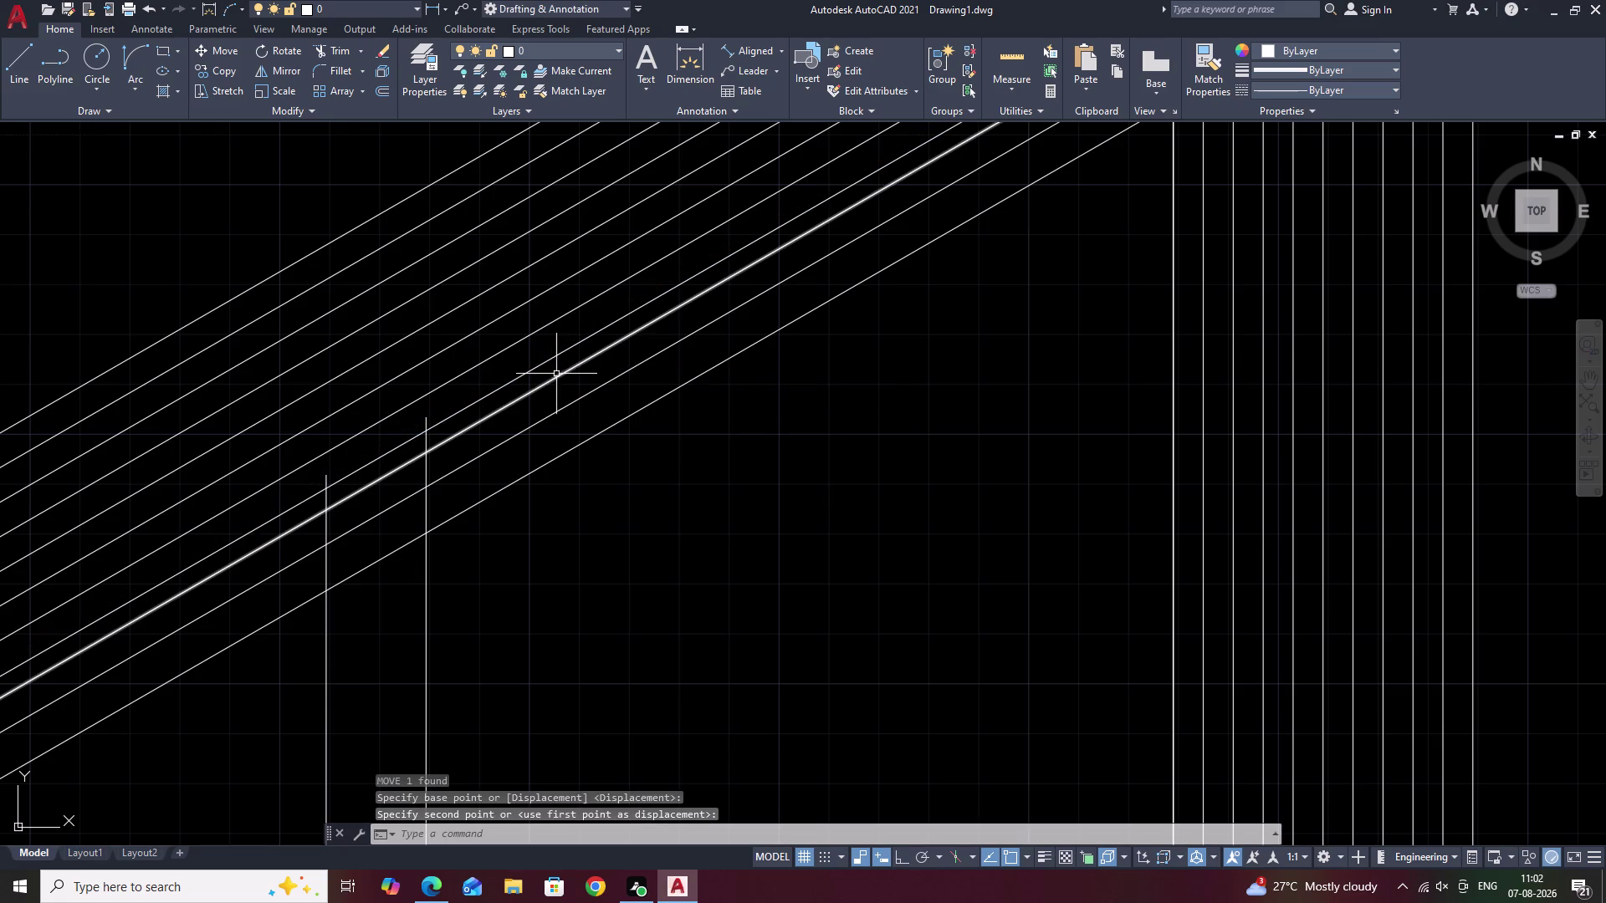
key(space)
click(557, 374)
click(562, 375)
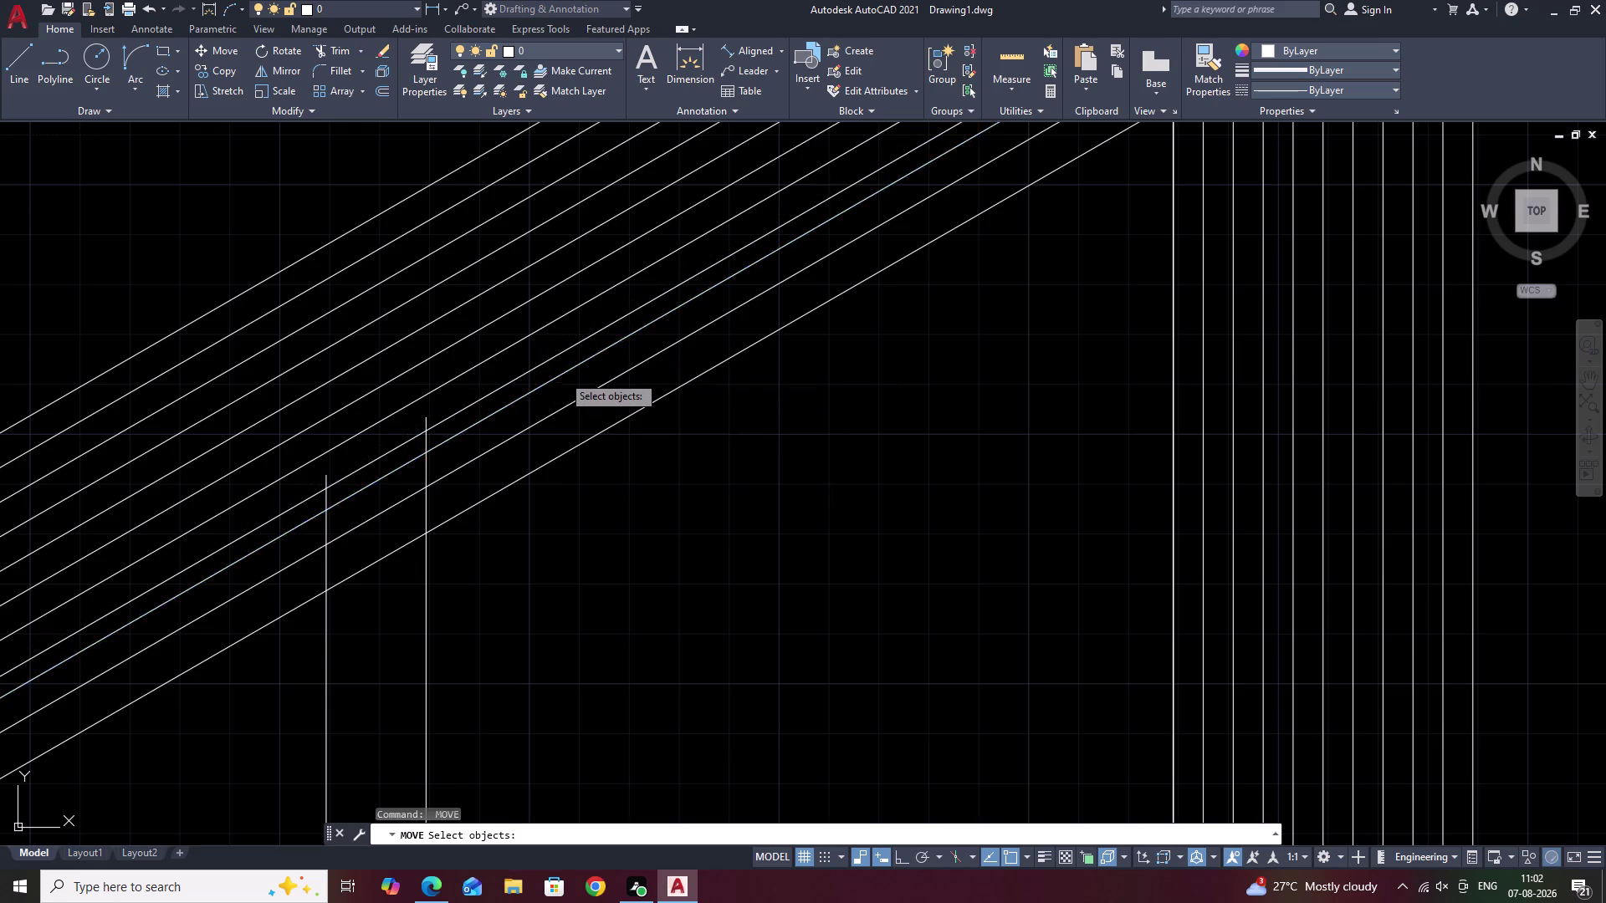
right_click(565, 379)
click(566, 377)
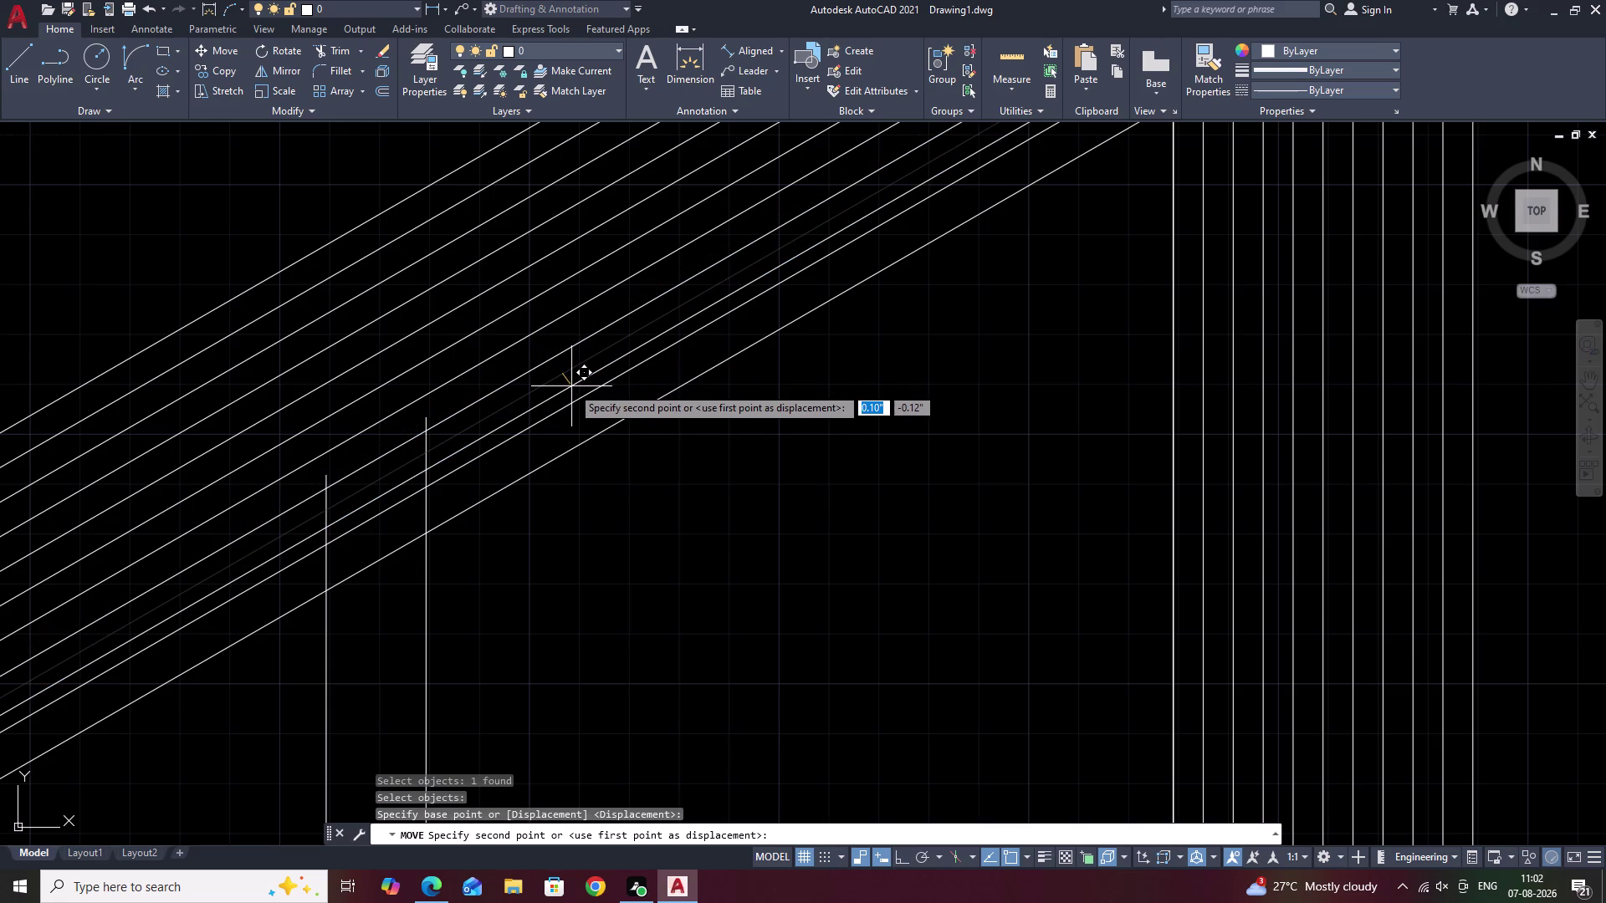
click(569, 382)
Move a third upper handrail line to tighten its spacing.
click(580, 395)
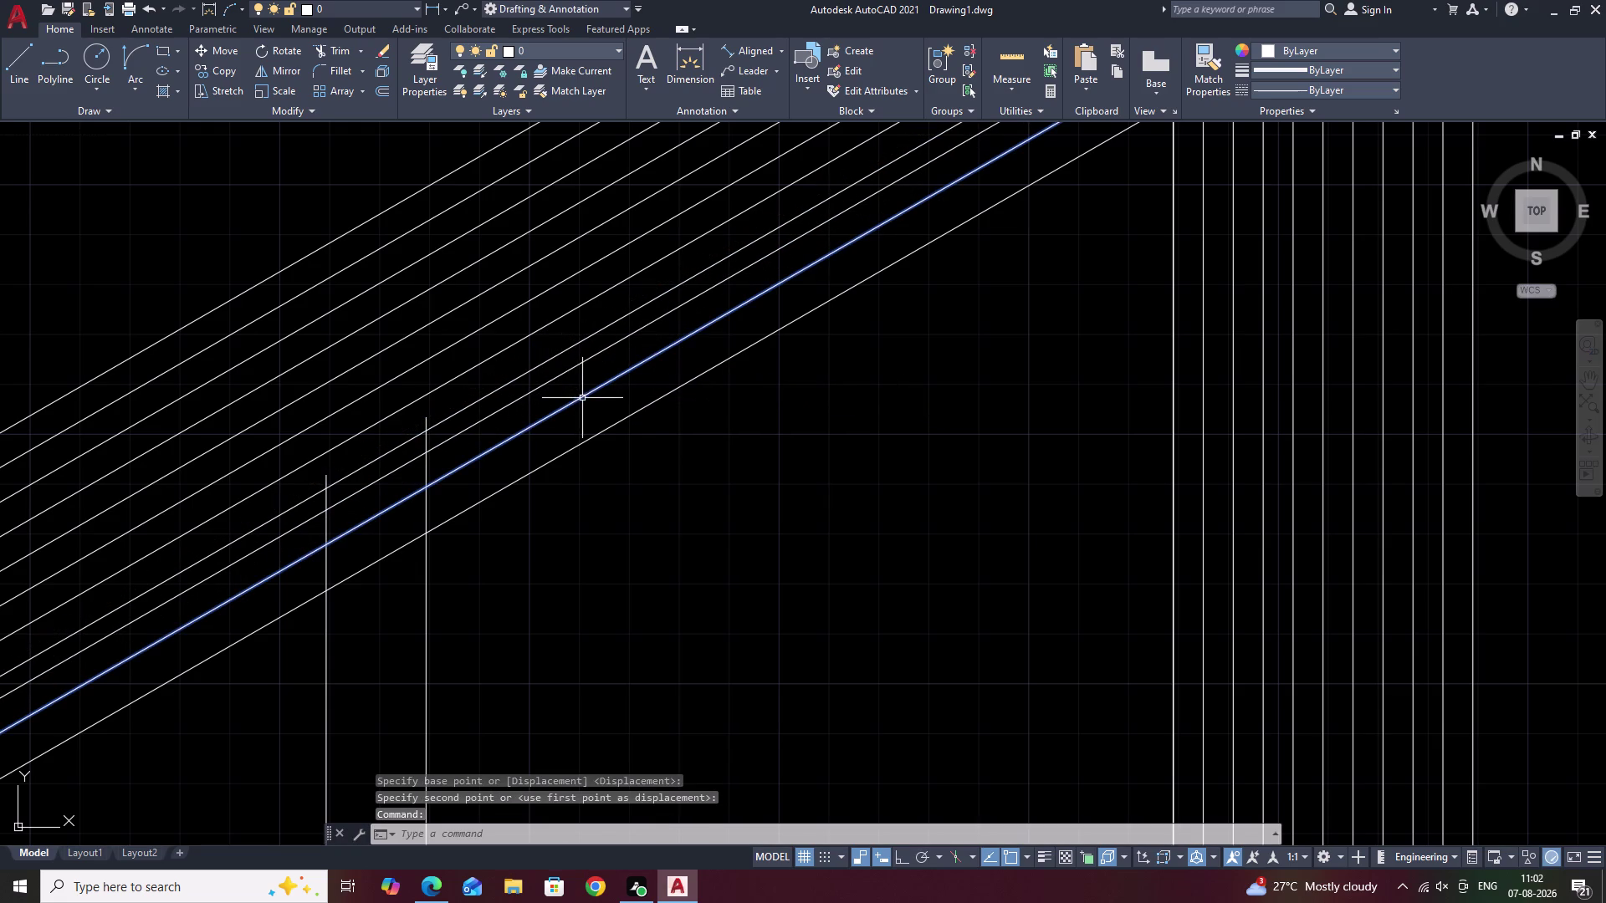
right_click(583, 398)
click(593, 397)
click(585, 394)
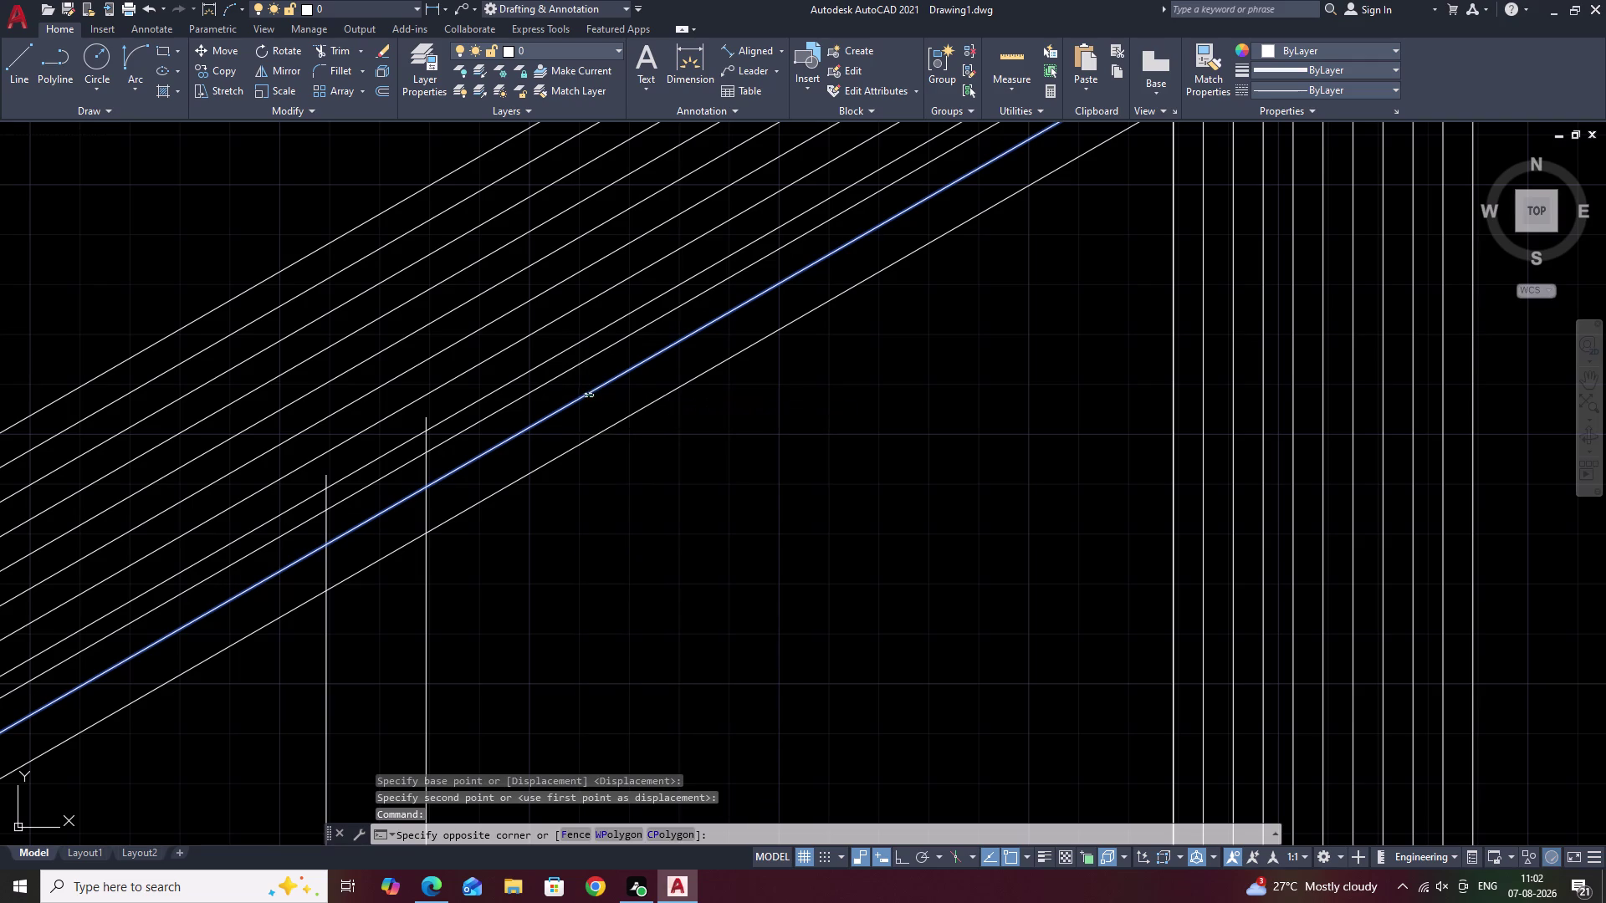
text(M)
key(space)
click(584, 394)
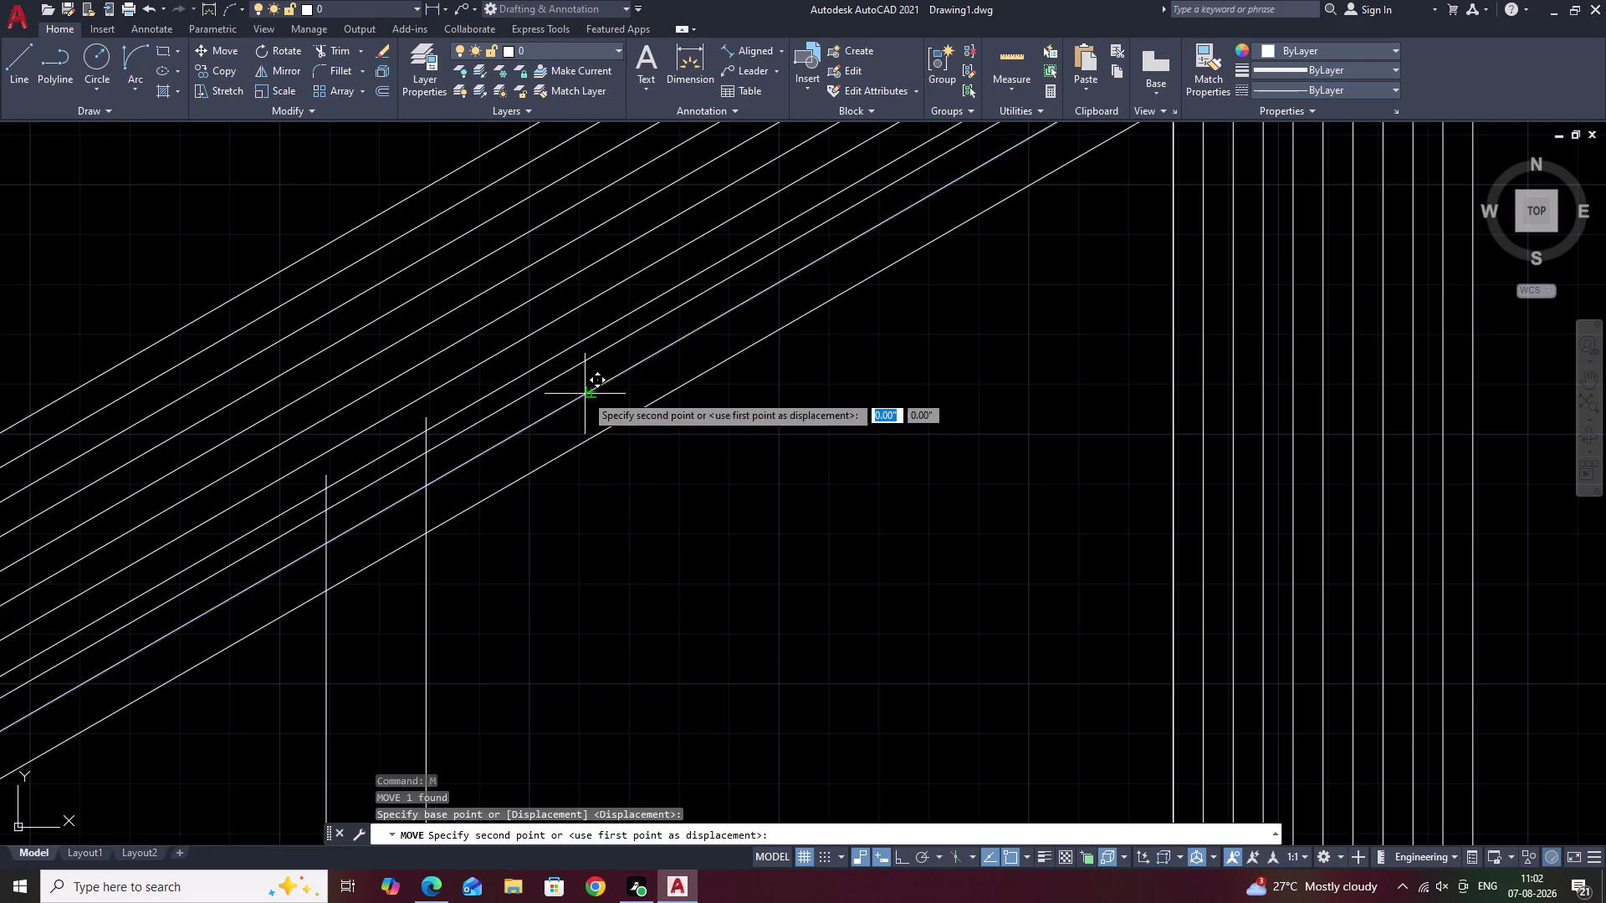
click(590, 403)
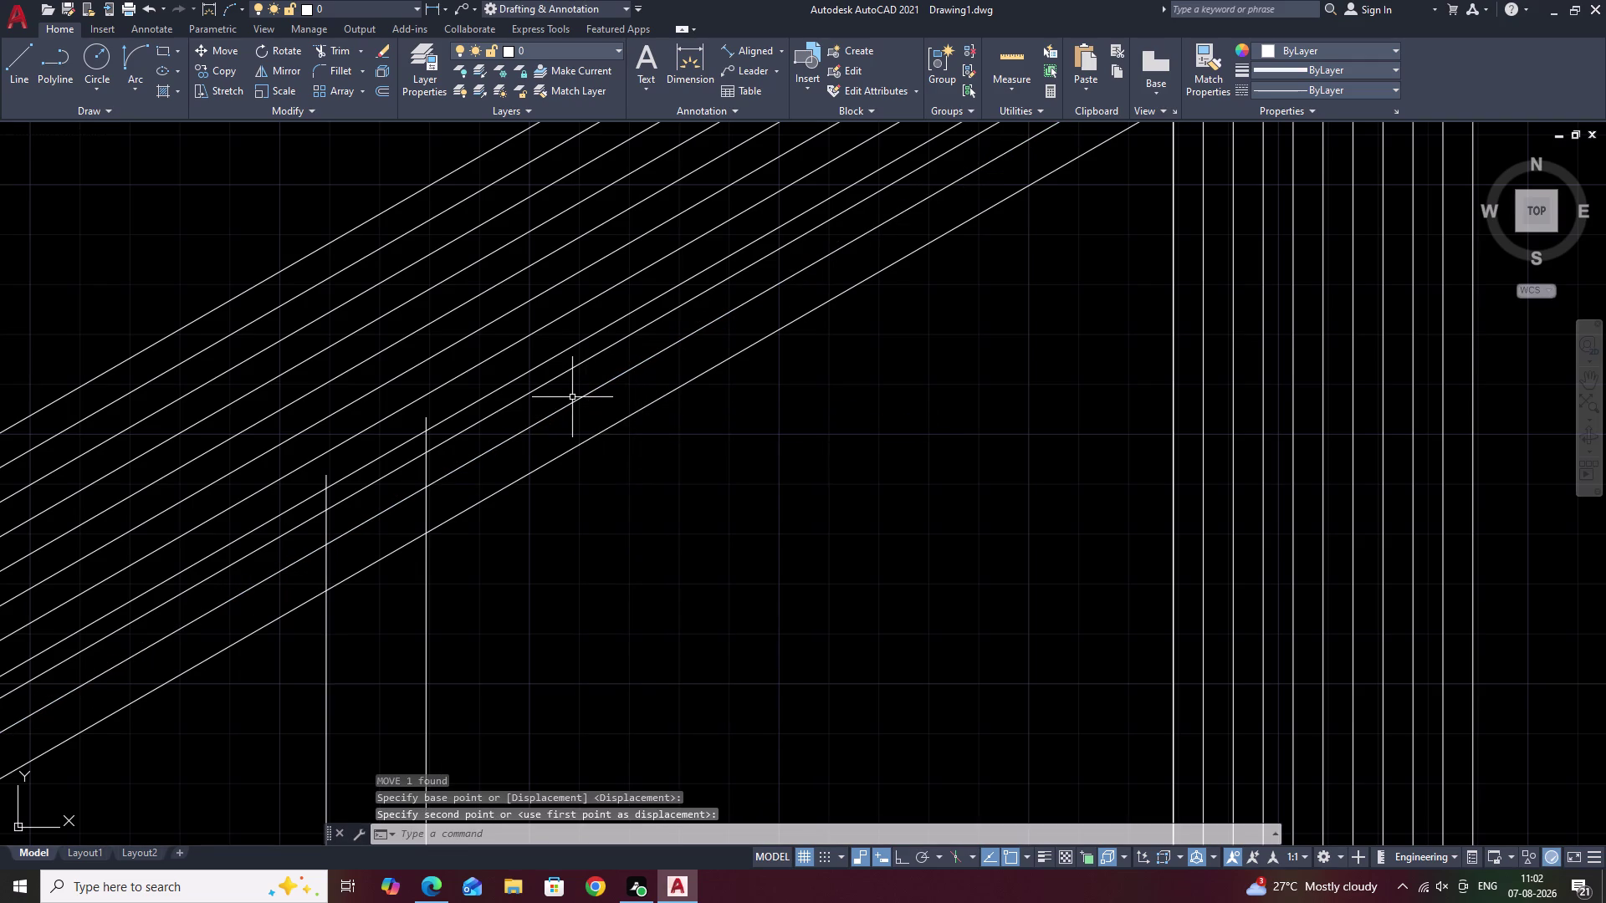
Move to the lower handrail lines and shift one into closer spacing.
scroll(down, 3)
middle_drag(651, 459, 743, 332)
scroll(down, 3)
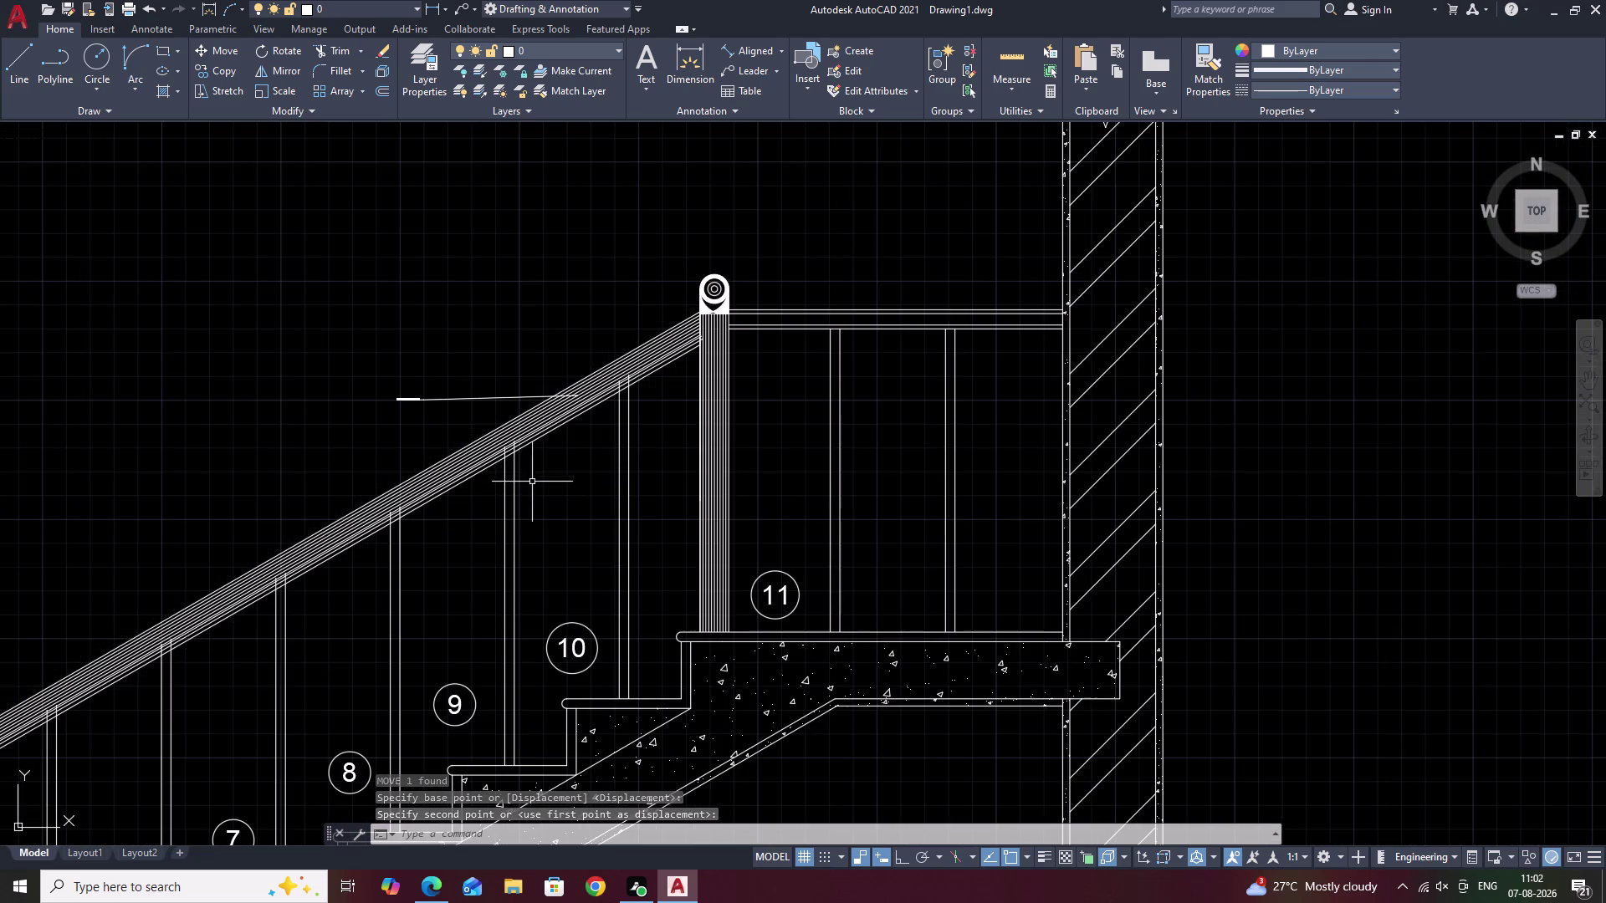
middle_drag(448, 543, 837, 399)
scroll(up, 3)
scroll(up, 3)
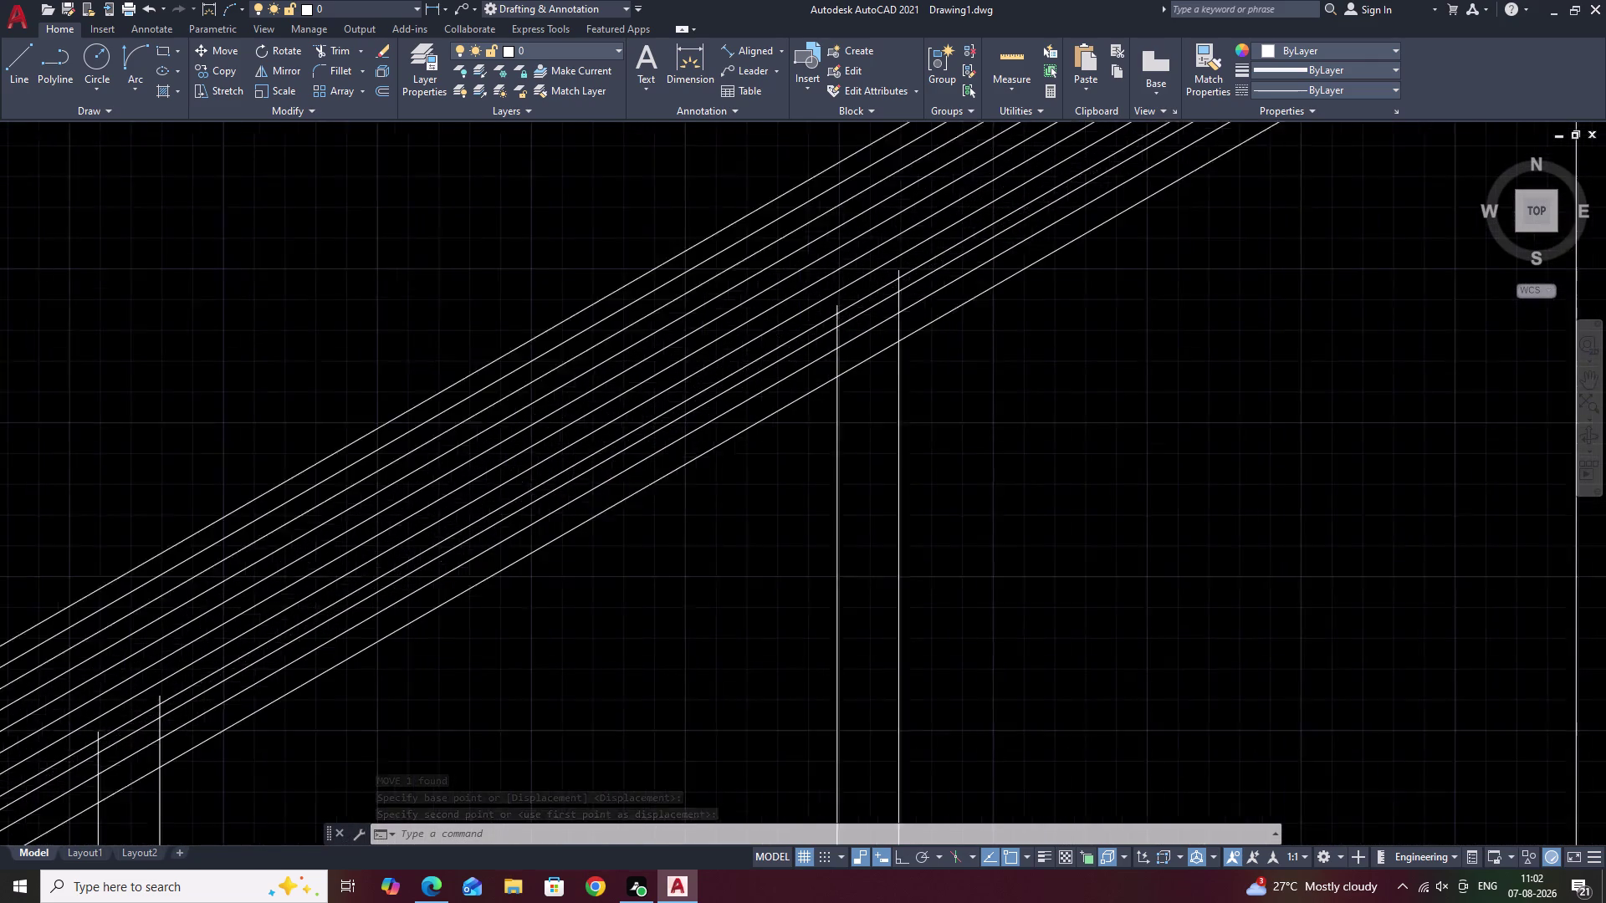
scroll(up, 3)
middle_drag(476, 541, 664, 422)
click(605, 509)
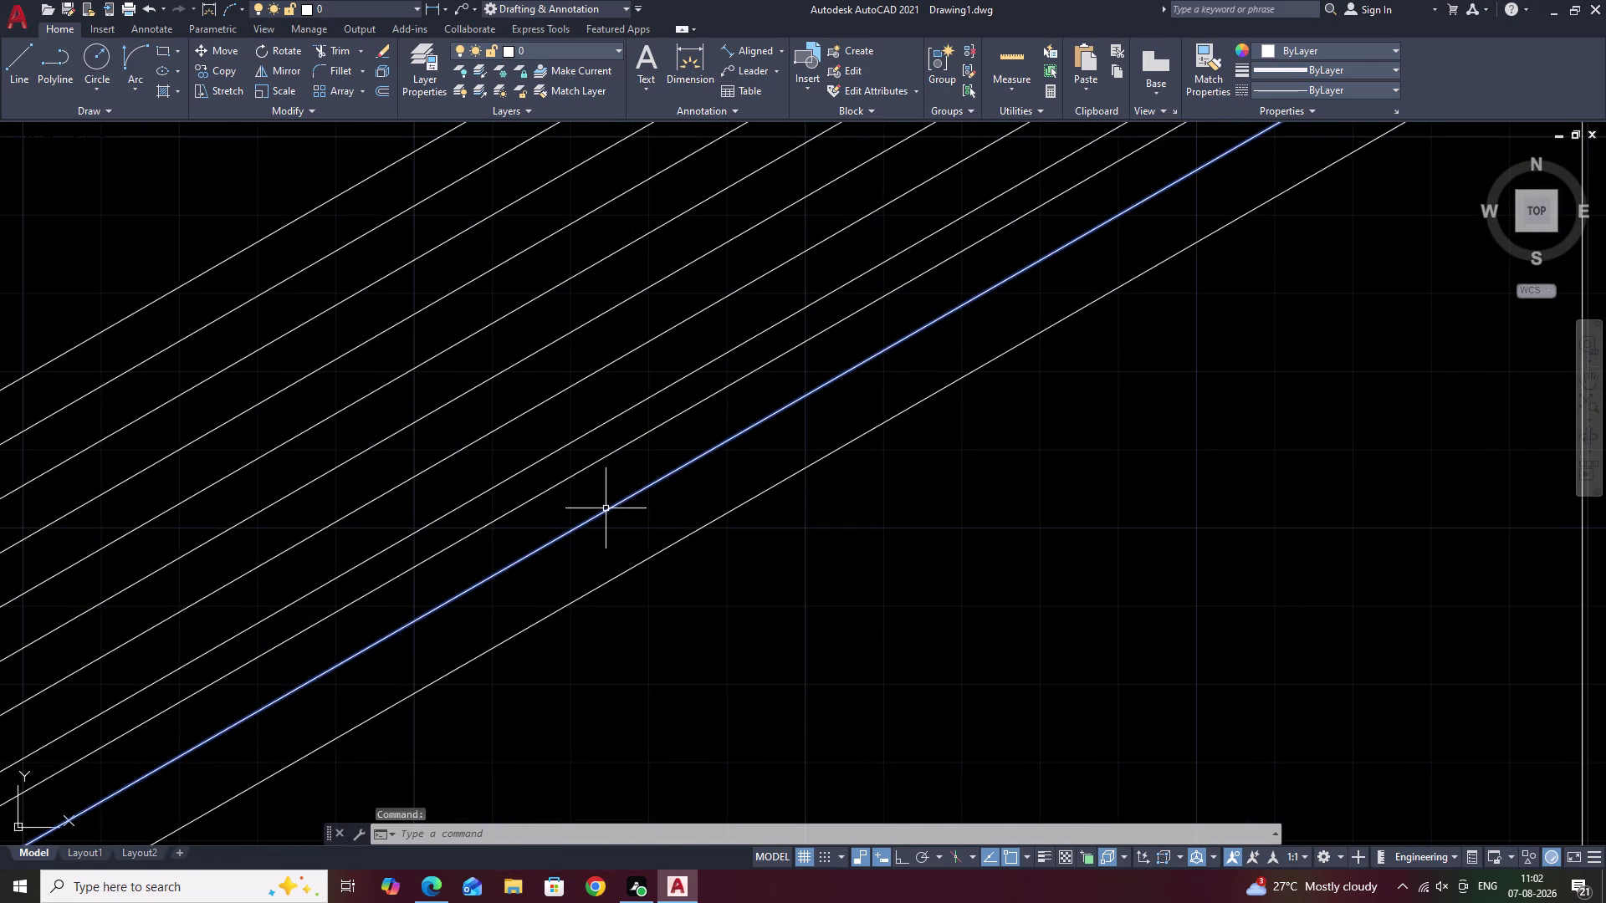
text(M)
key(space)
click(605, 508)
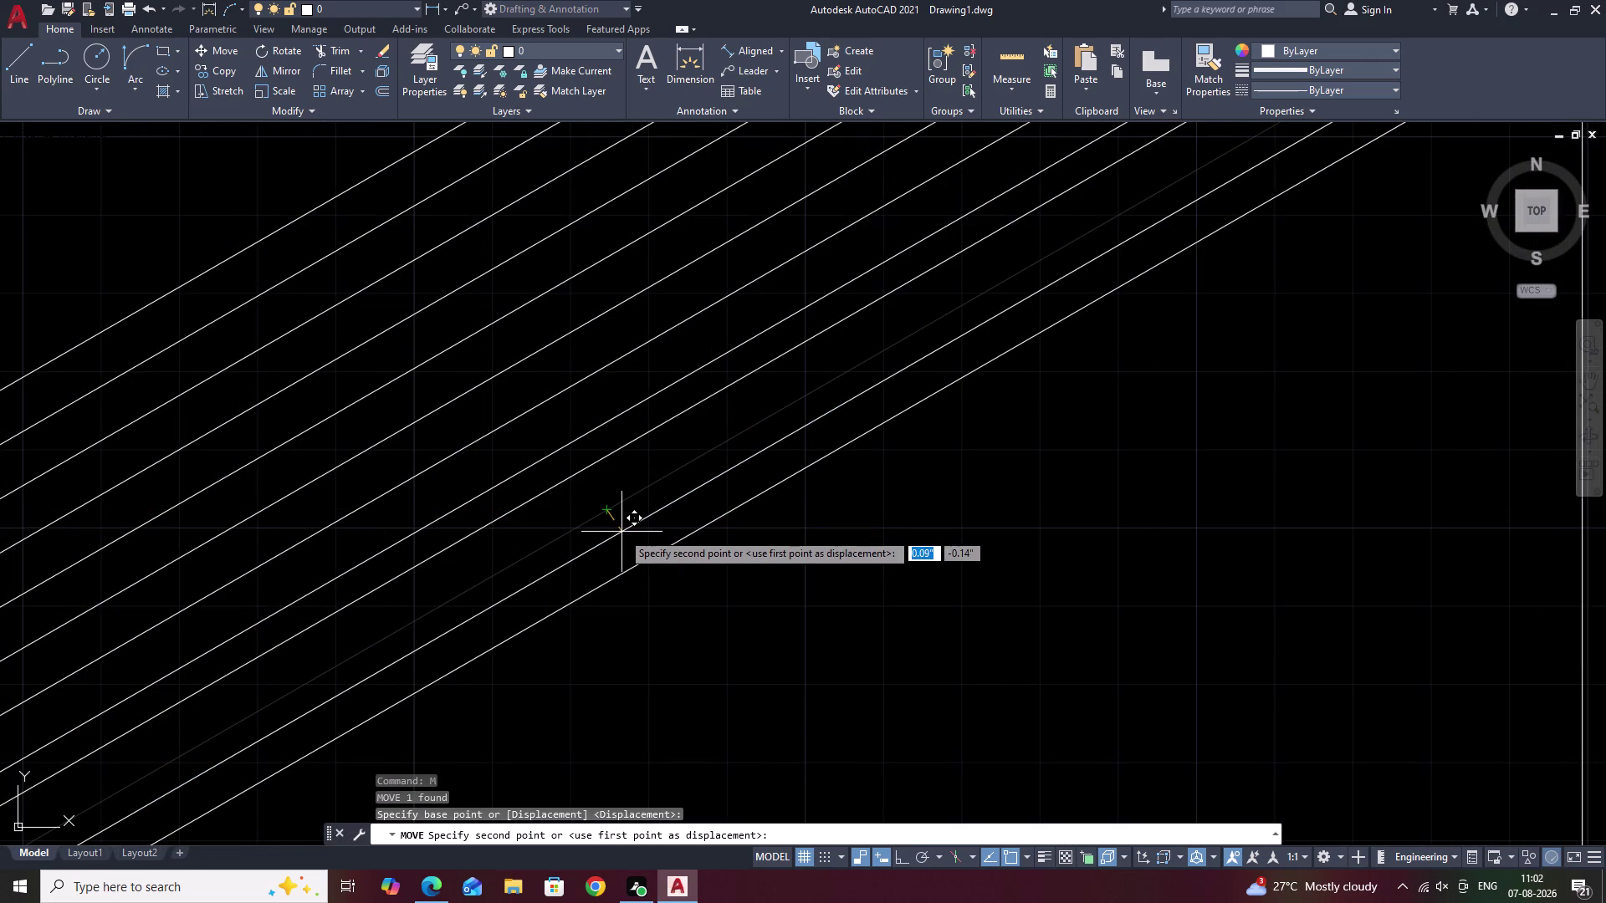
click(619, 529)
Shift two more lower handrail lines to even out the parallel band.
click(578, 470)
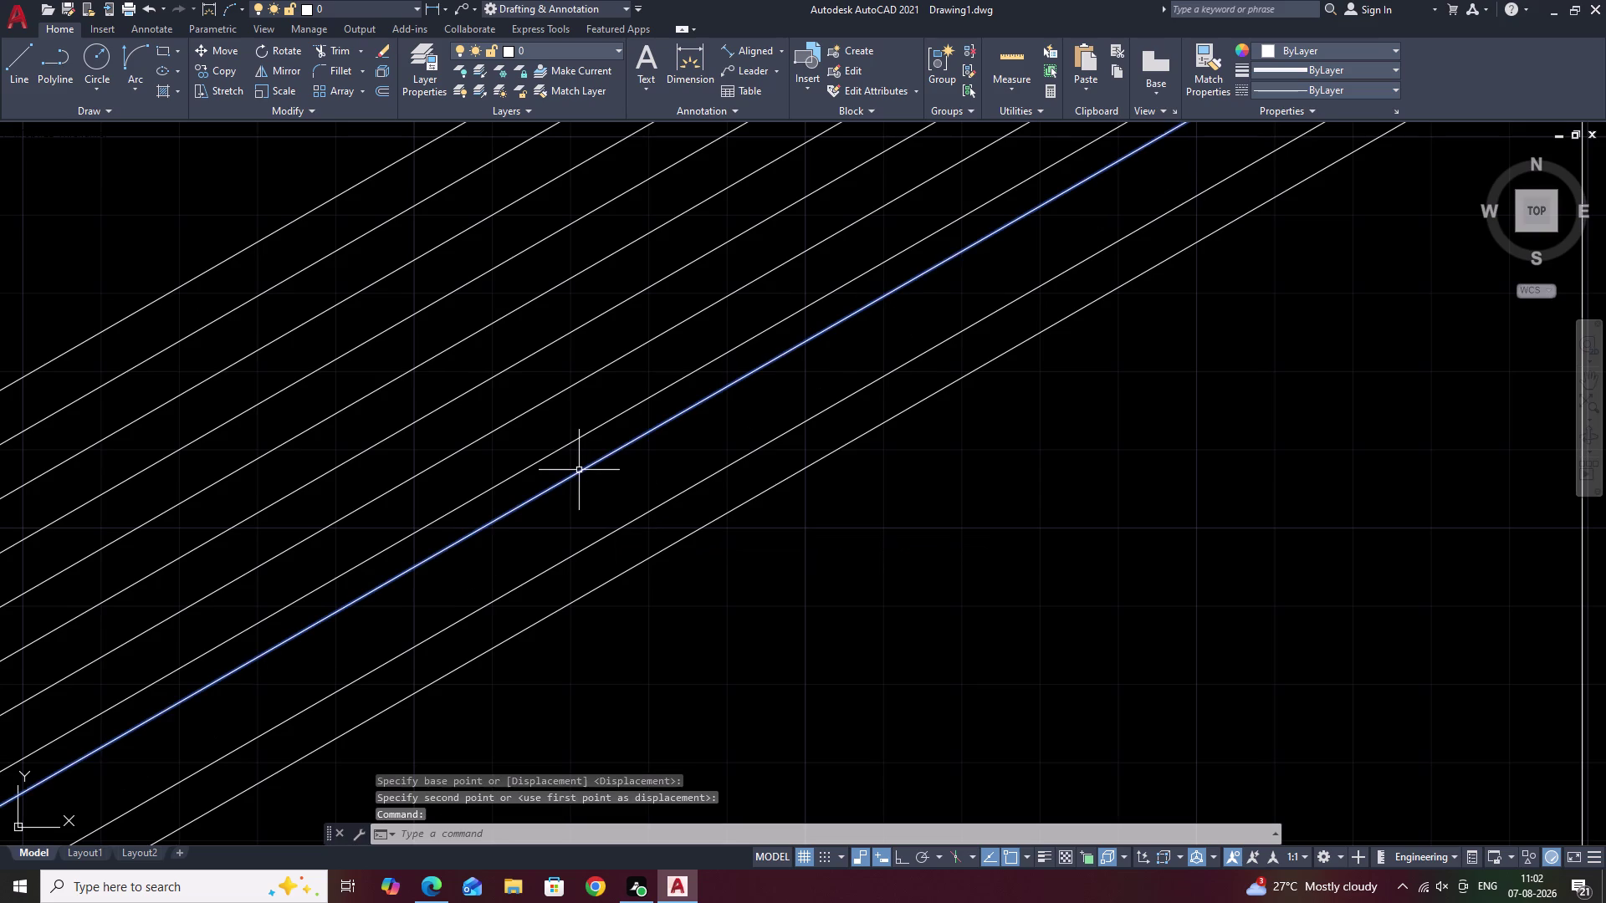
text(M)
key(space)
click(579, 470)
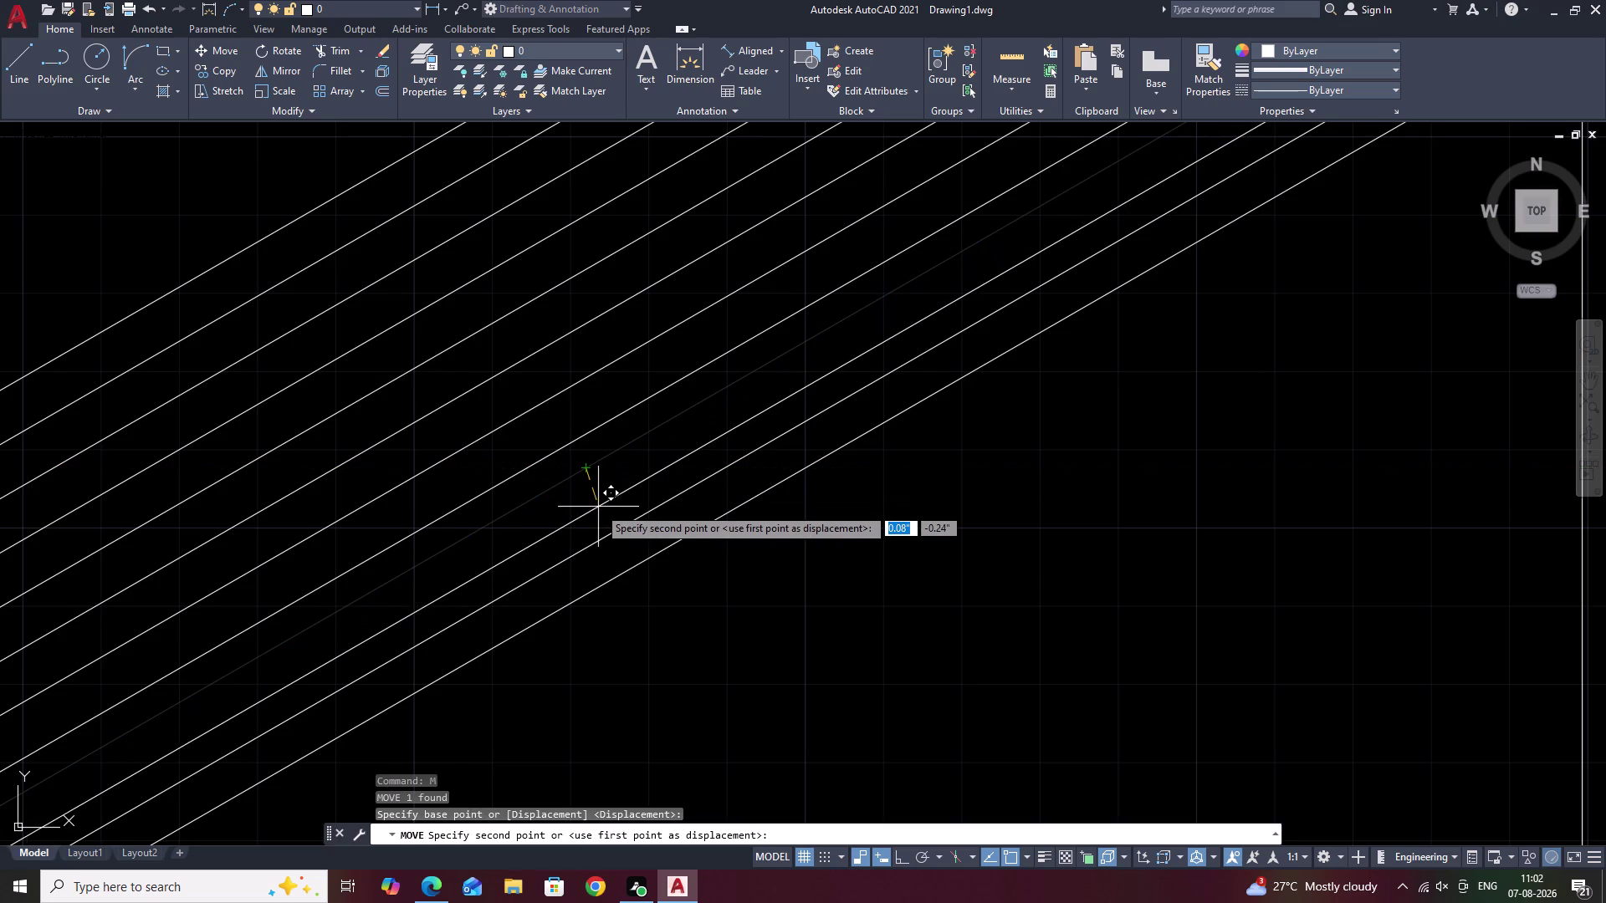
click(593, 497)
key(space)
click(559, 450)
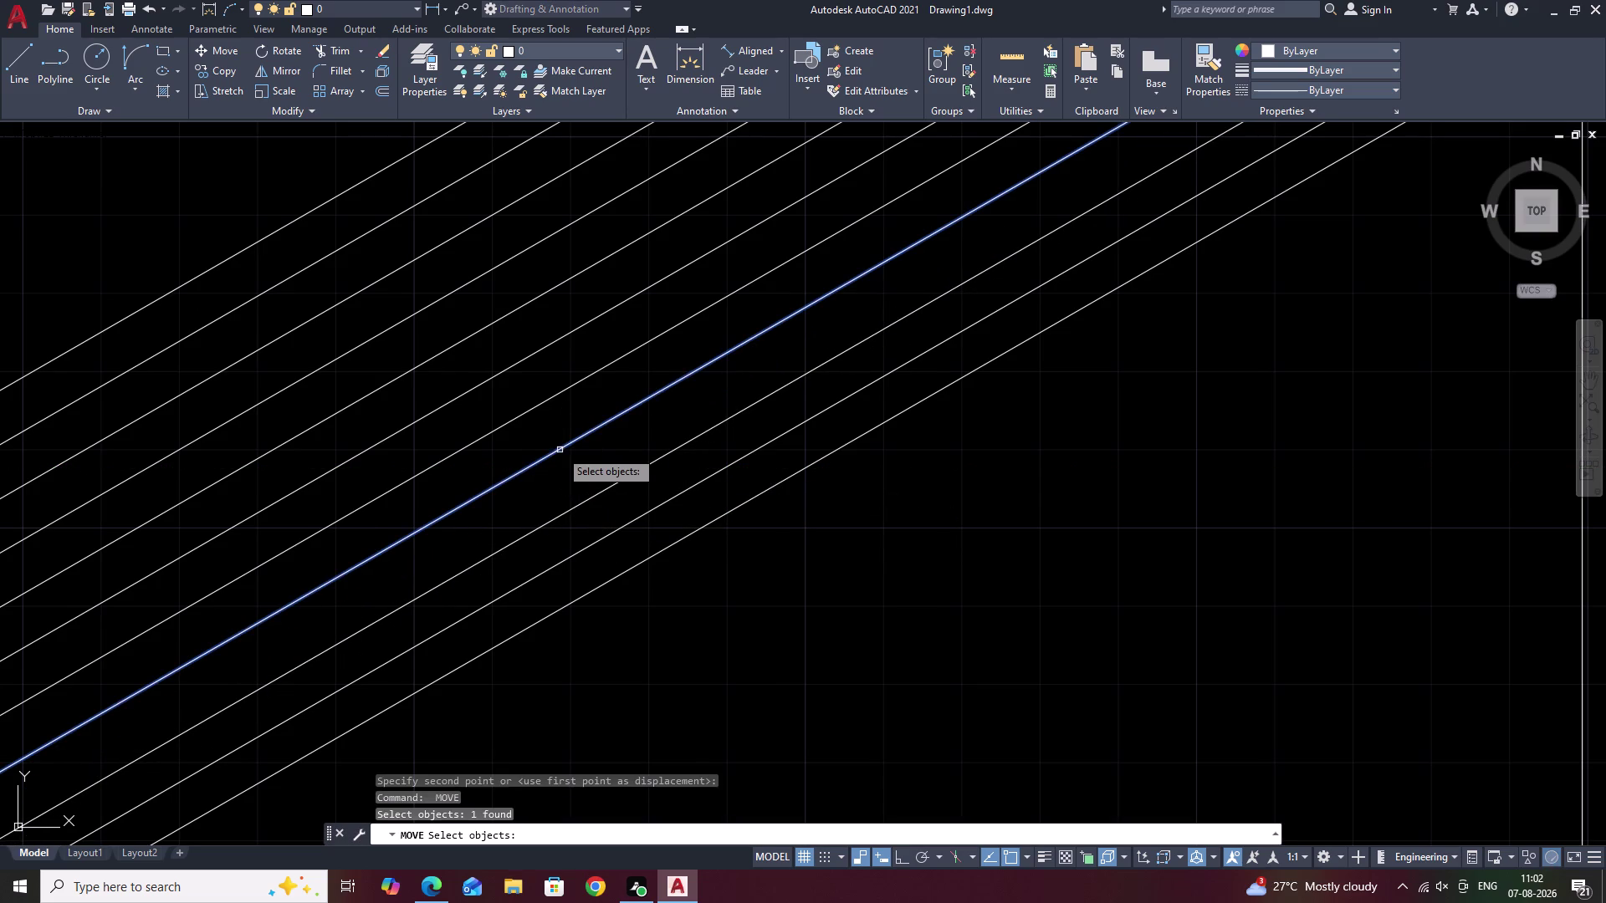
right_click(556, 448)
click(555, 448)
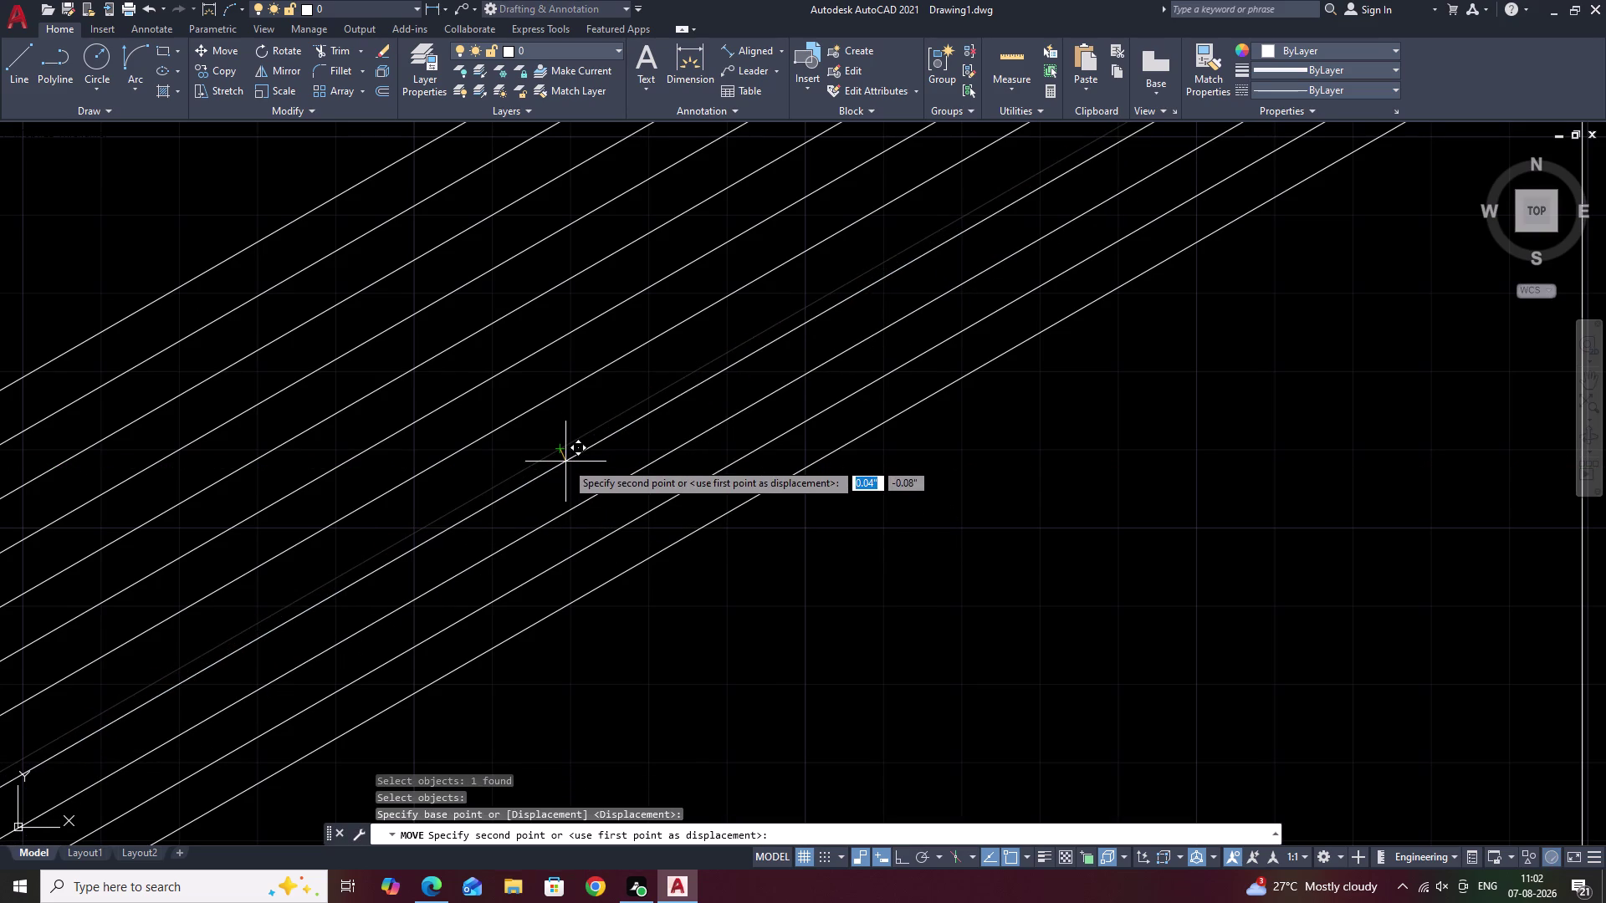
click(564, 457)
scroll(down, 3)
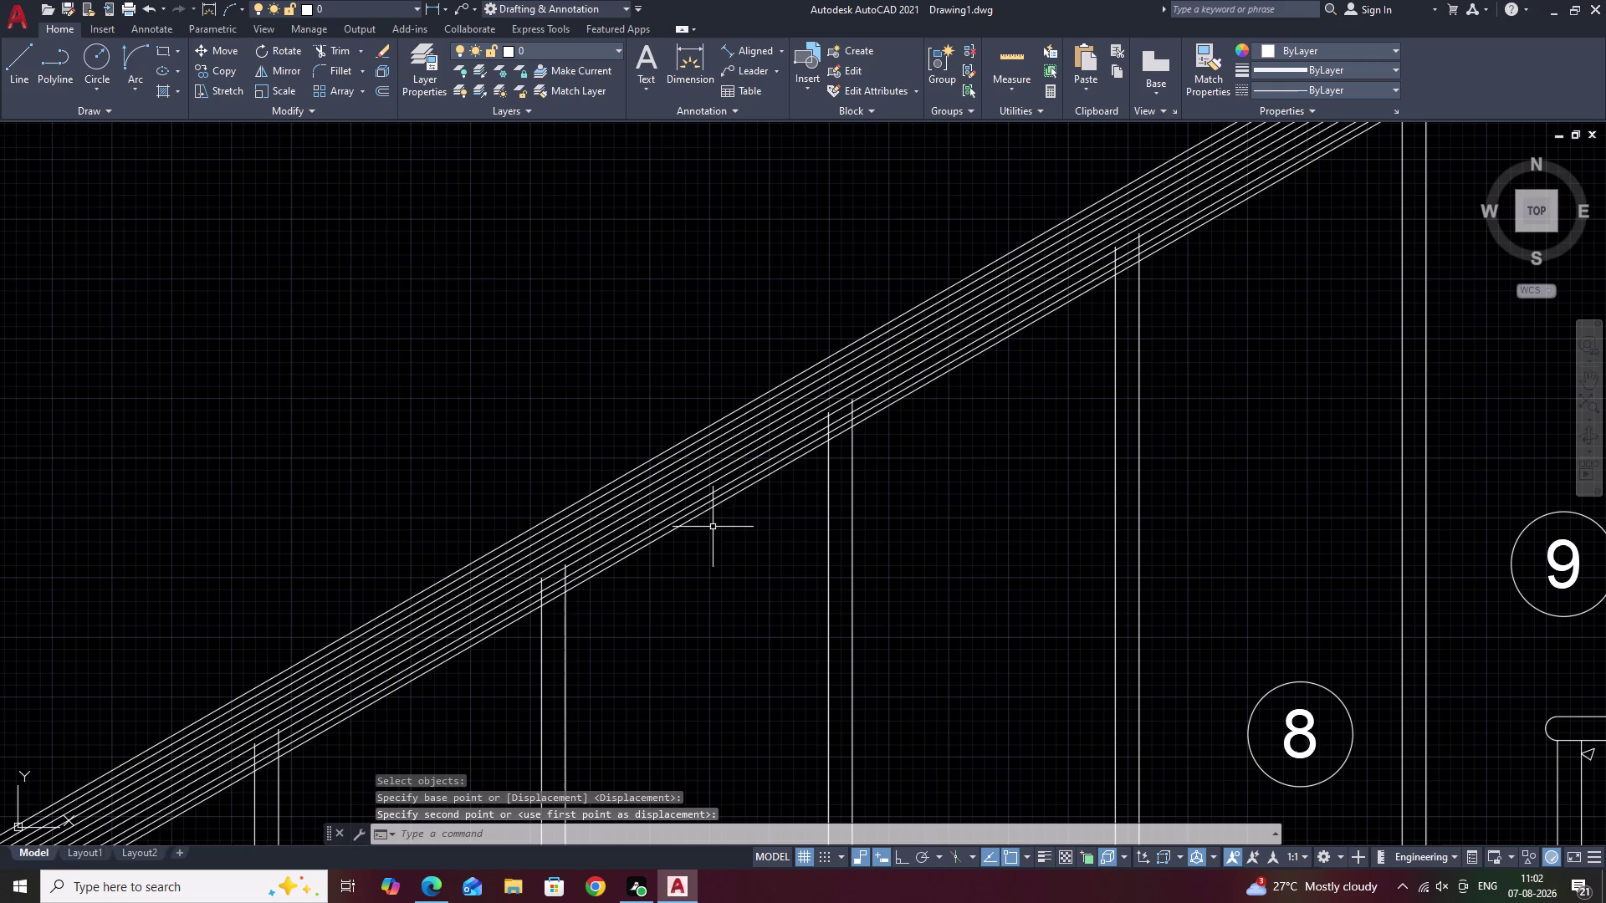
middle_drag(726, 535, 797, 467)
middle_drag(732, 538, 841, 449)
Trim the first baluster tops back to the underside of the handrail.
key(Escape)
middle_drag(489, 611, 736, 532)
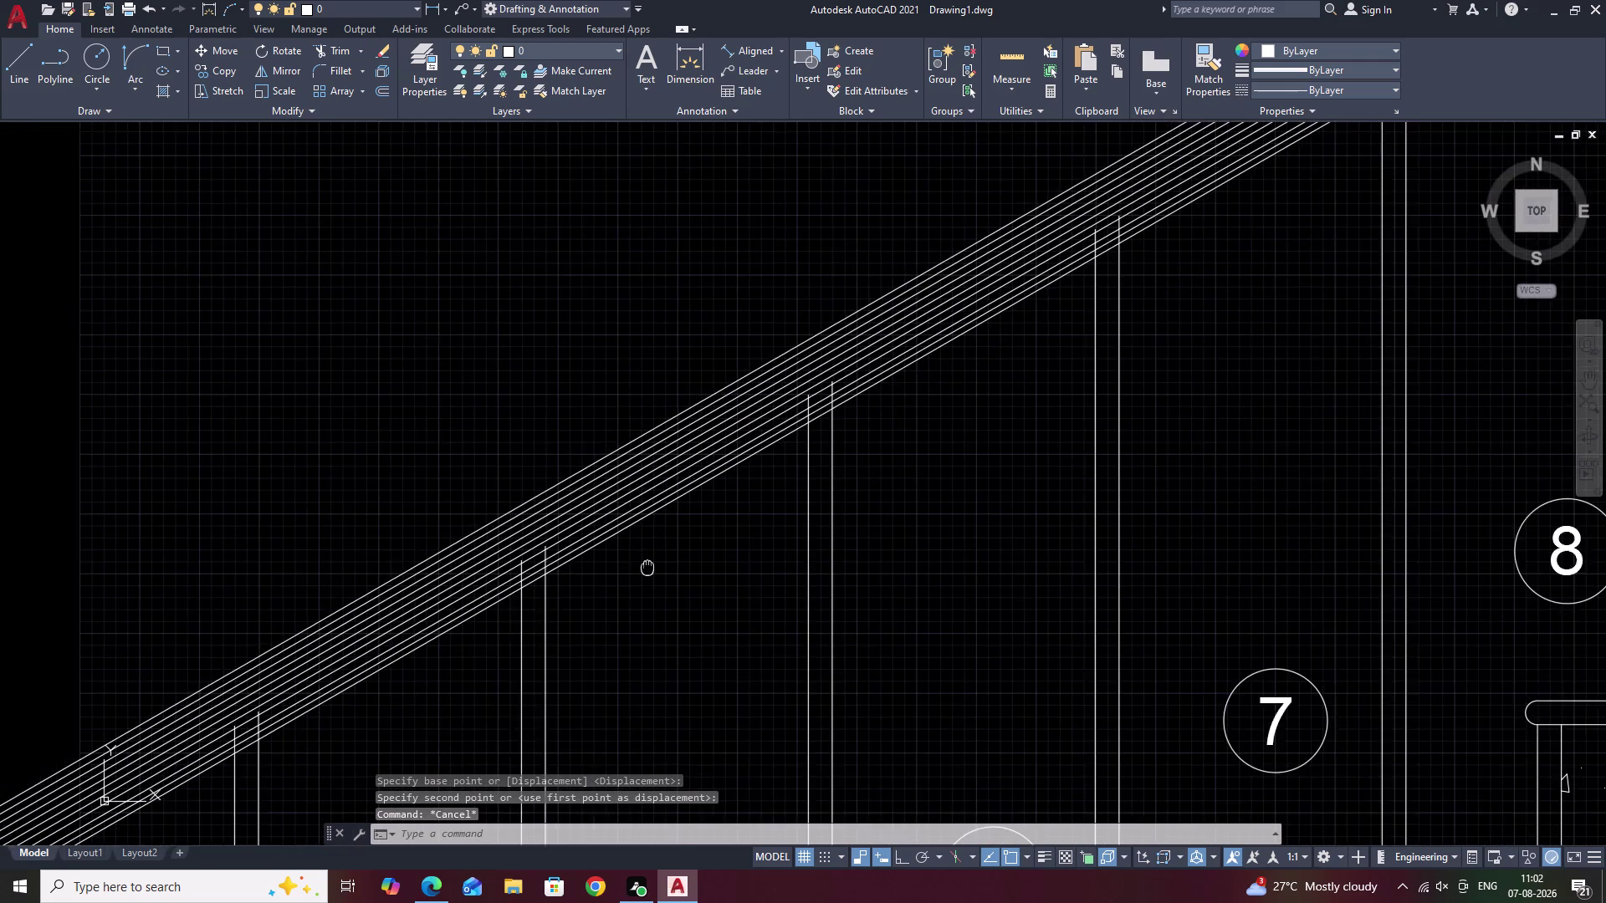
text(TR)
key(space)
scroll(up, 3)
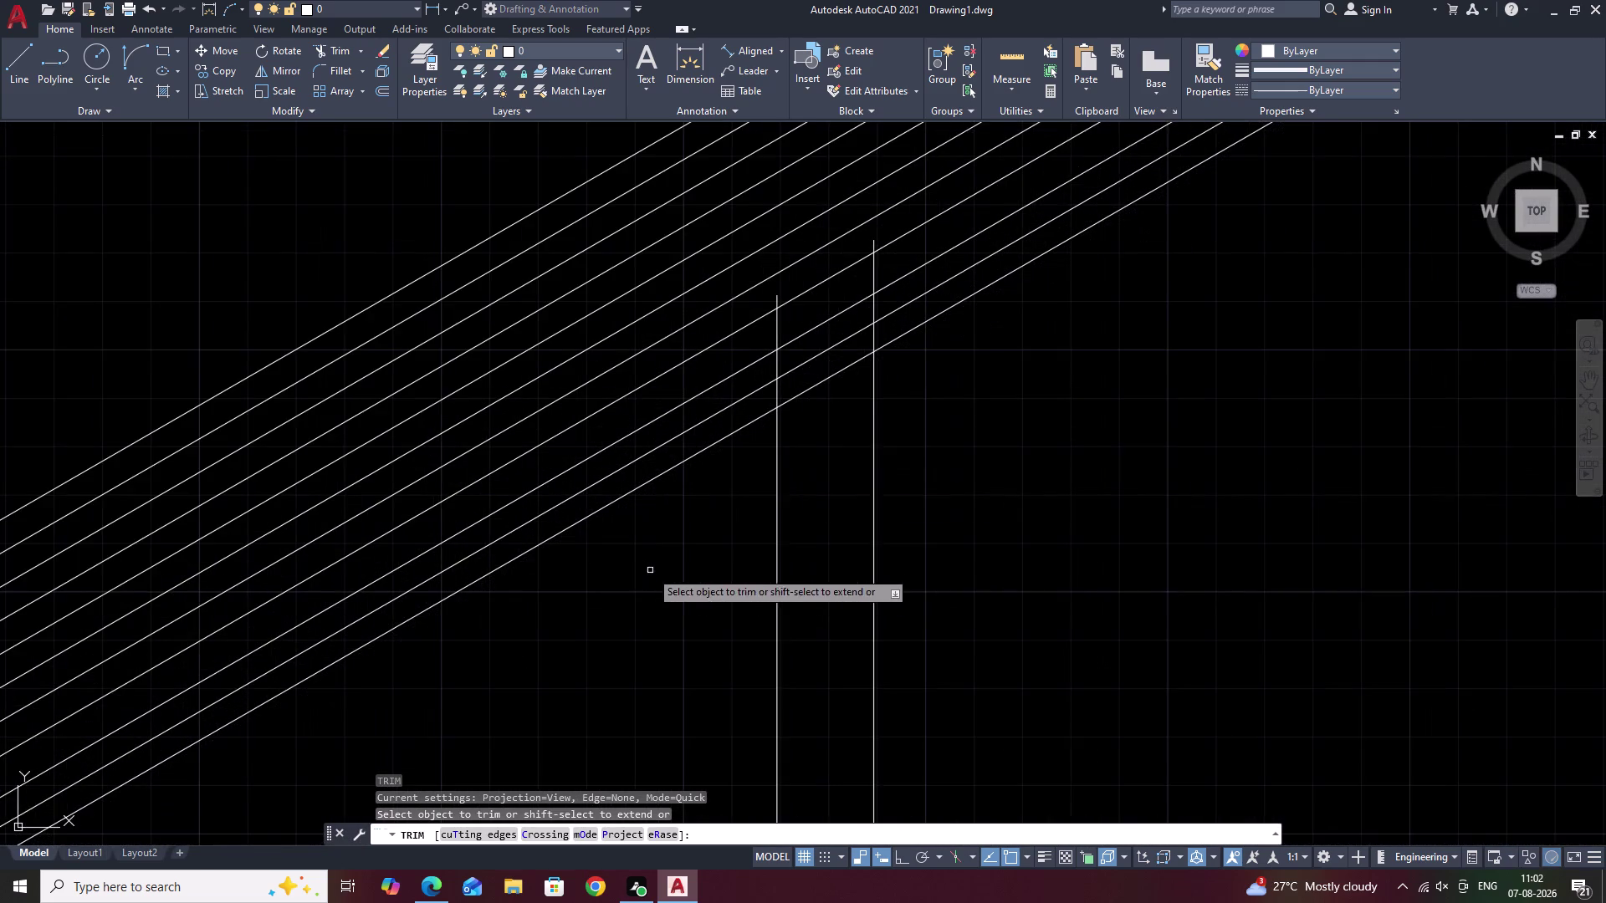
middle_drag(840, 428, 848, 540)
drag(883, 348, 874, 360)
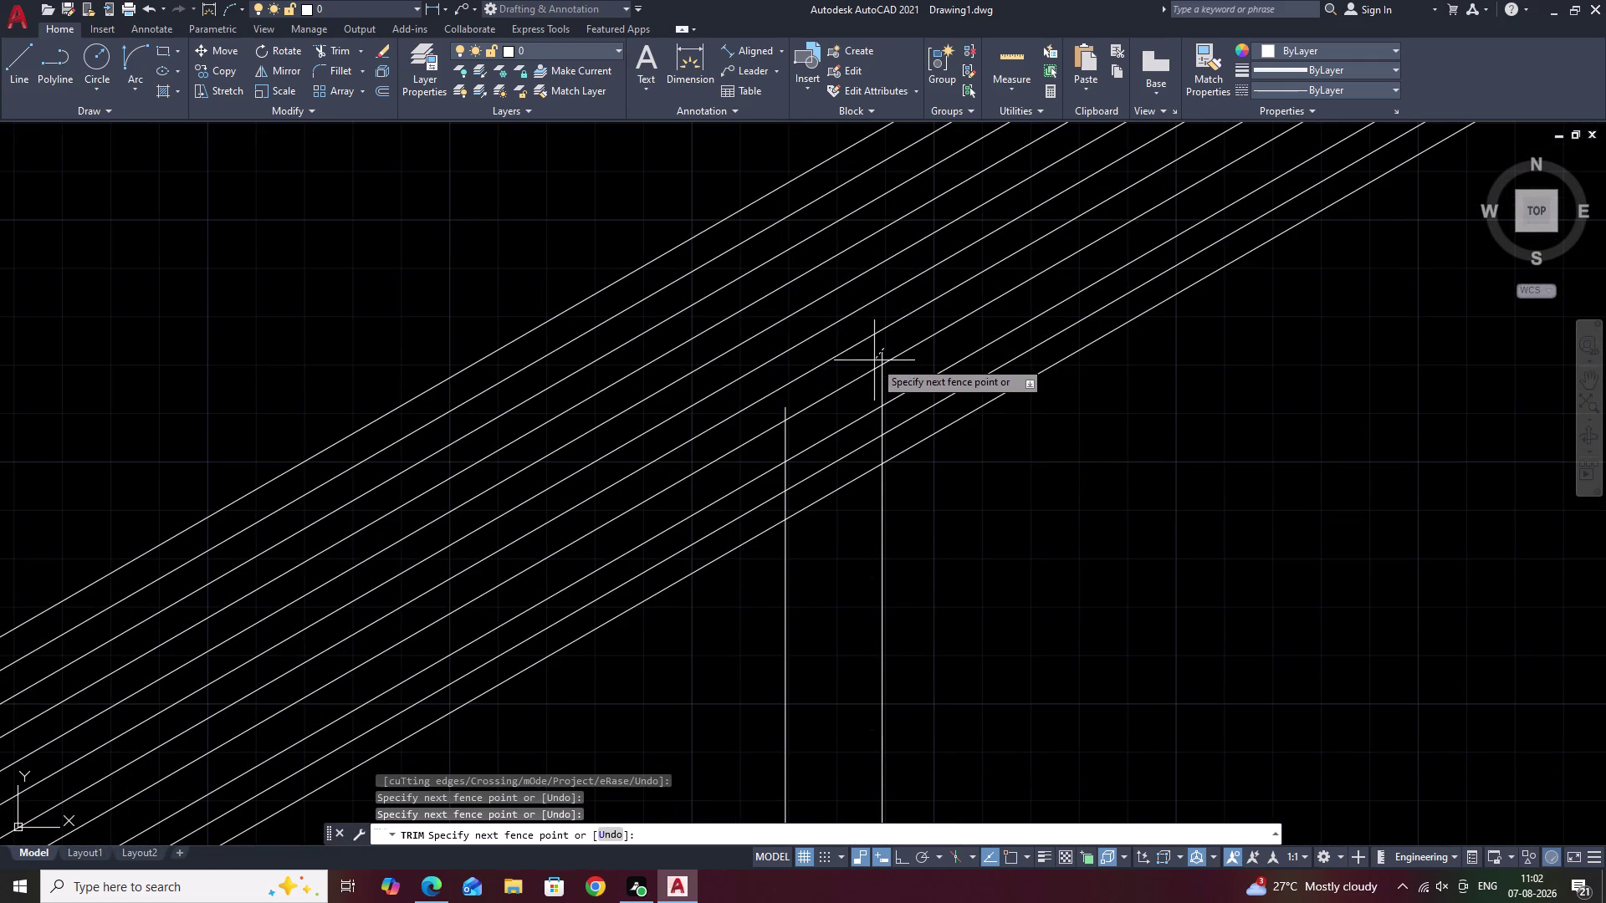
click(784, 407)
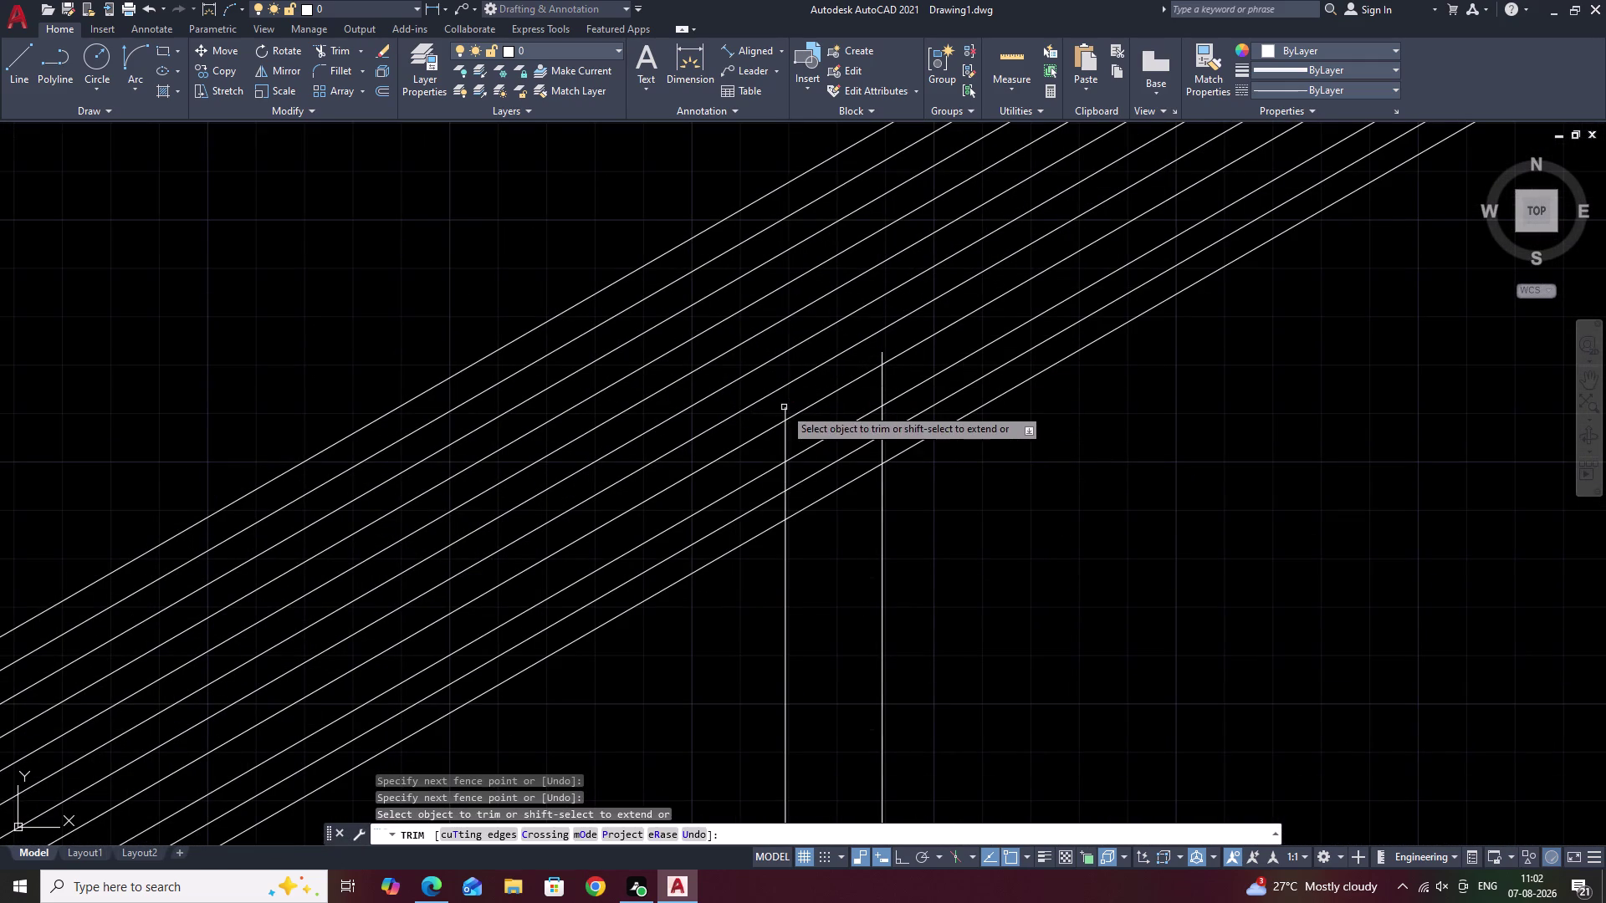
click(786, 435)
click(786, 415)
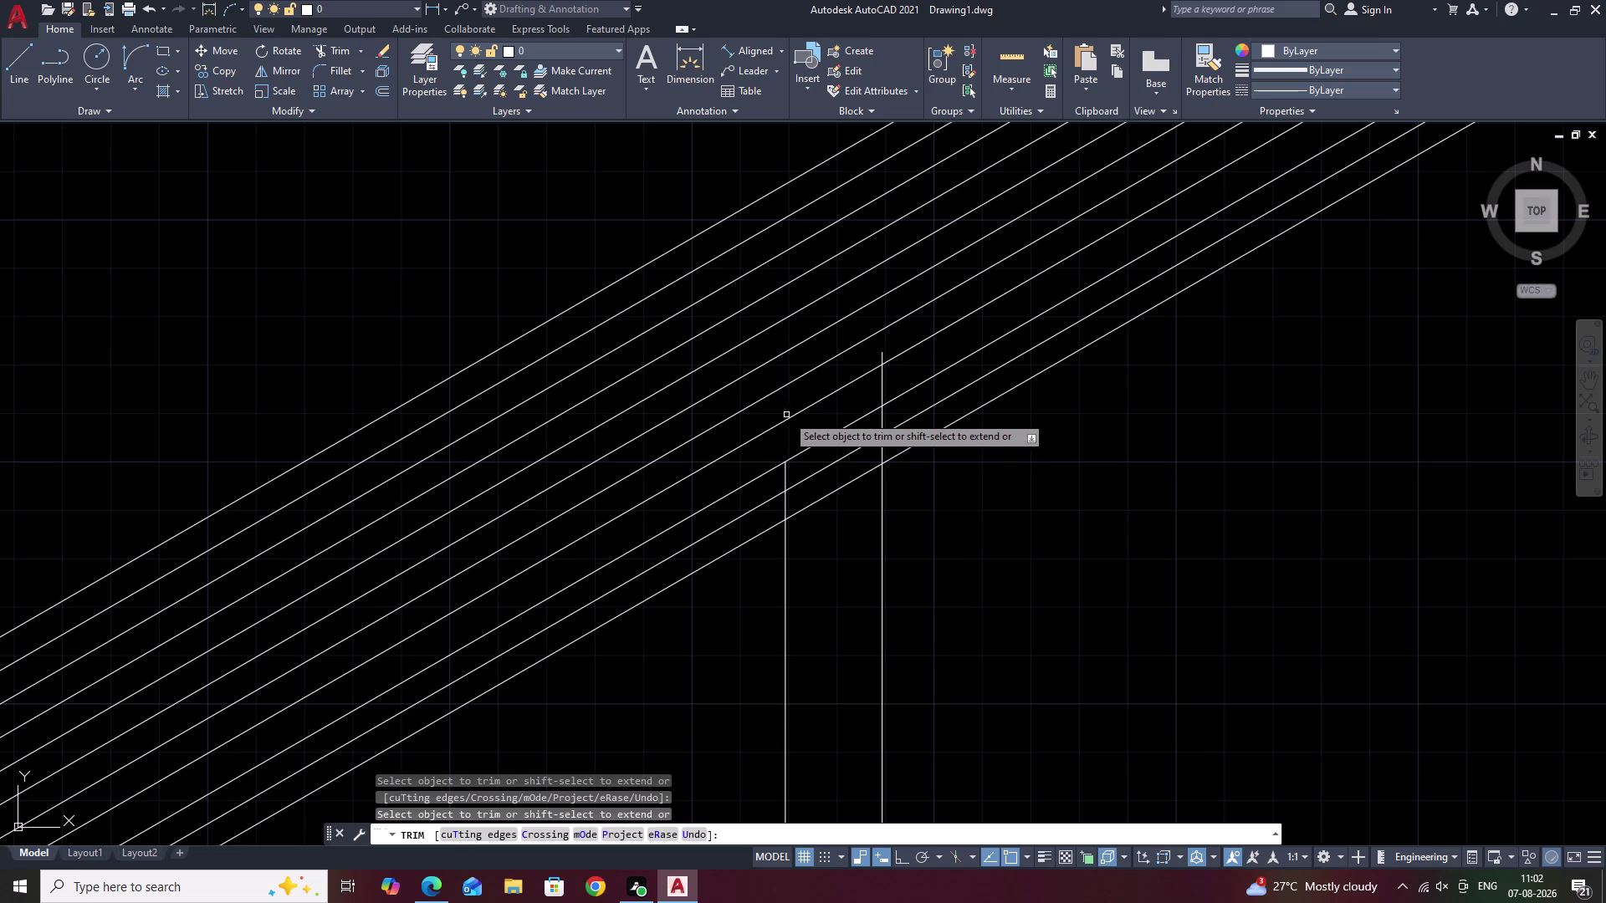
click(882, 354)
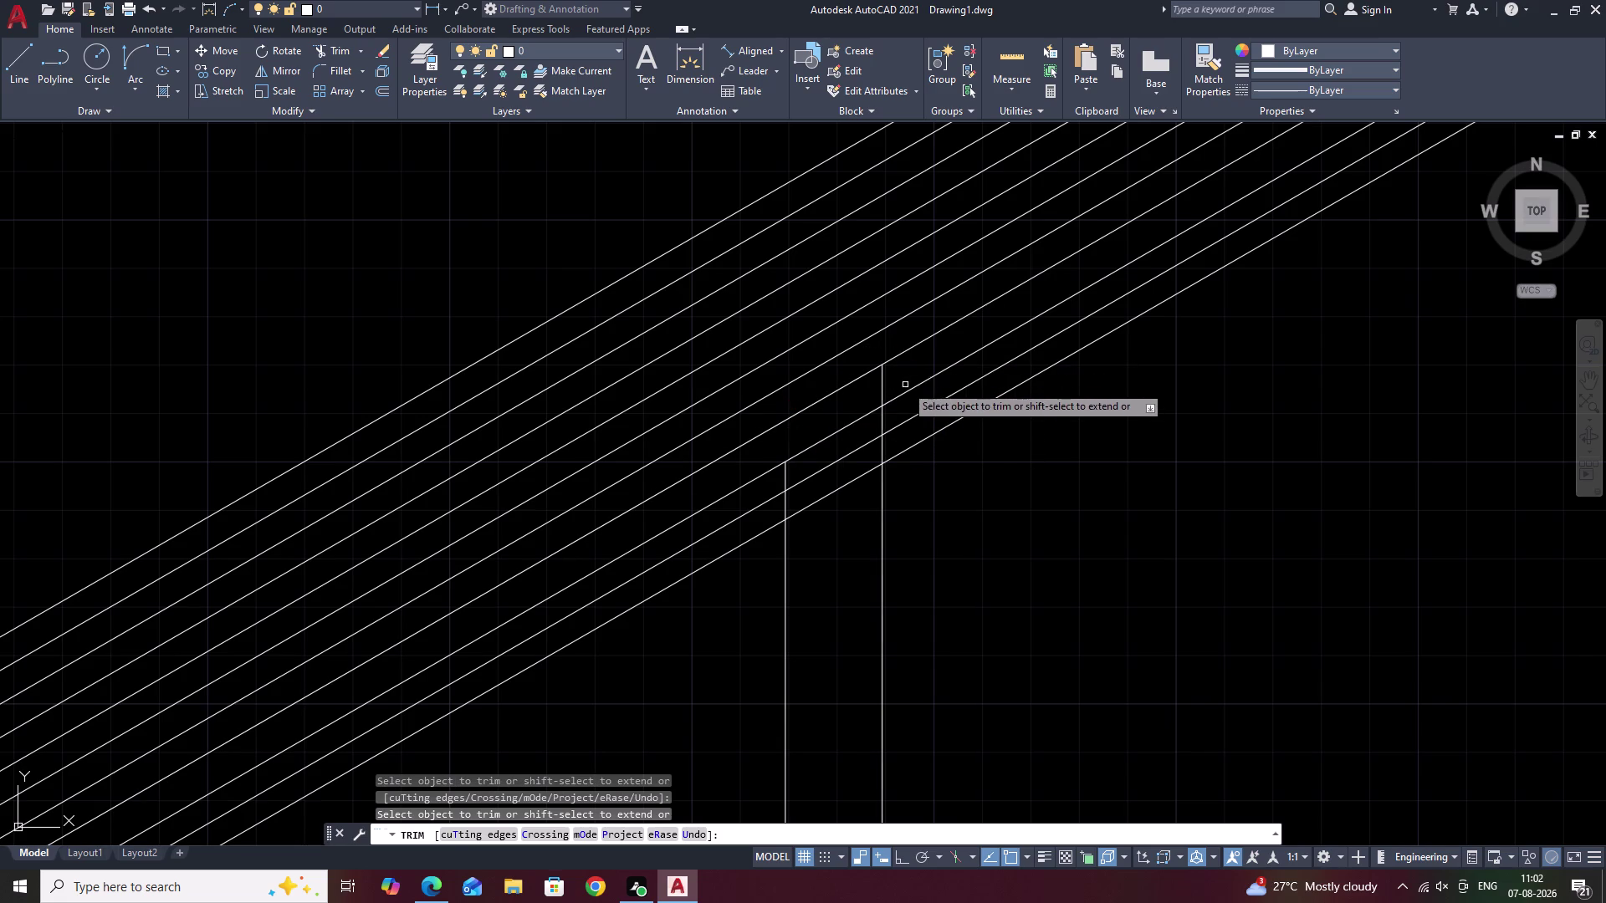
drag(905, 380, 820, 440)
drag(901, 407, 807, 464)
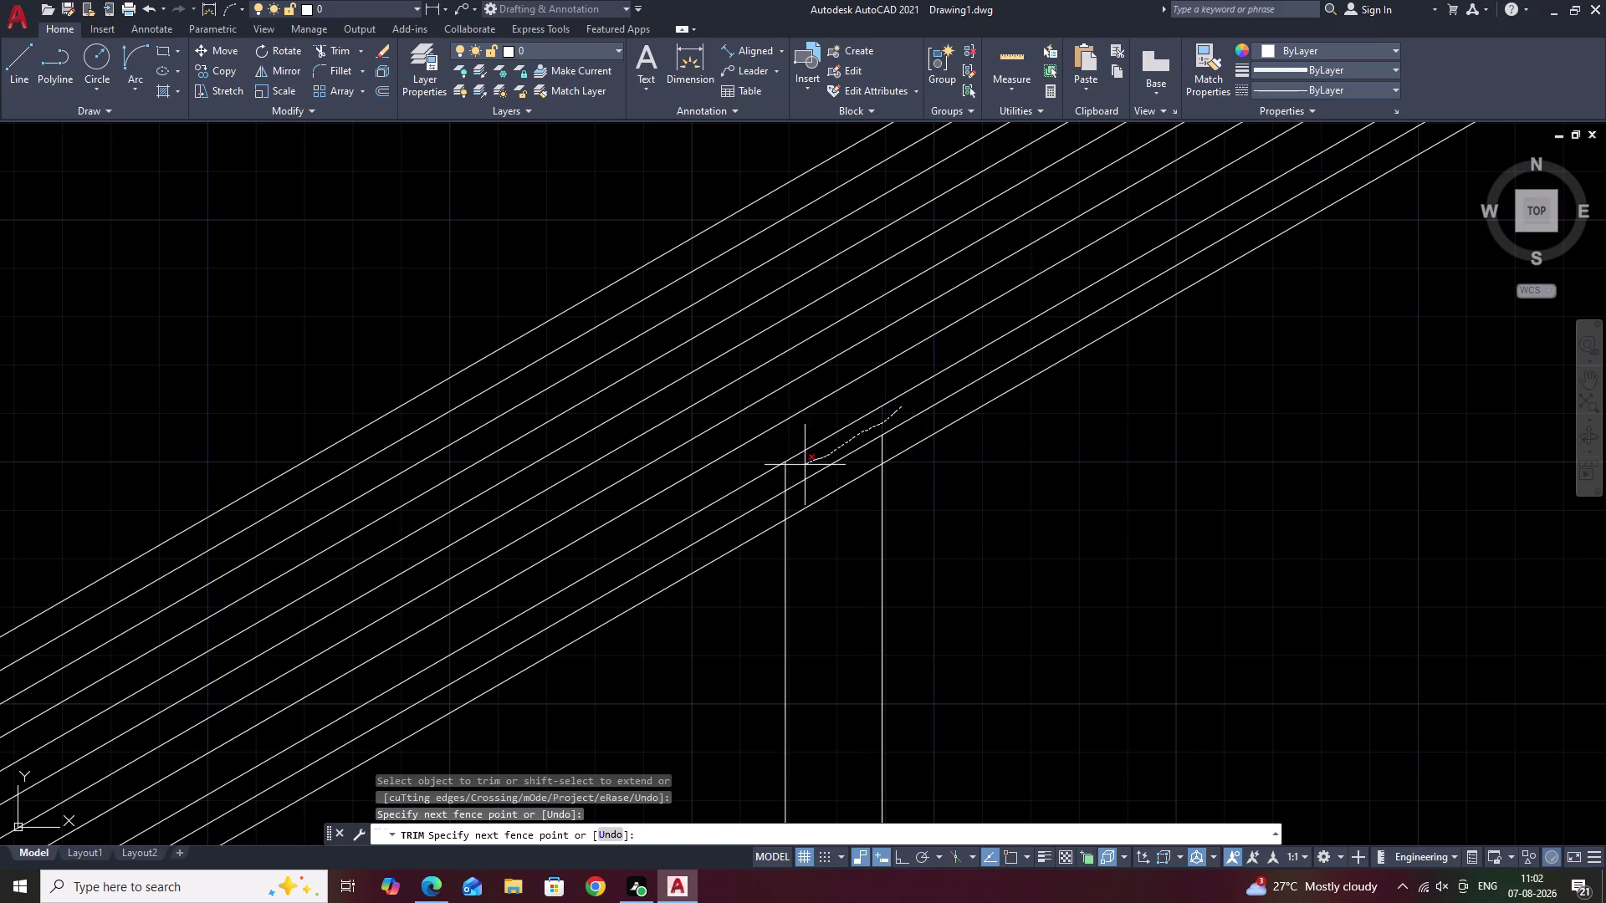
drag(807, 464, 779, 481)
drag(902, 438, 819, 484)
drag(820, 485, 778, 506)
Trim the next balusters along the rail, removing pieces inside the handrail band.
scroll(down, 3)
scroll(down, 3)
middle_drag(822, 543, 1103, 416)
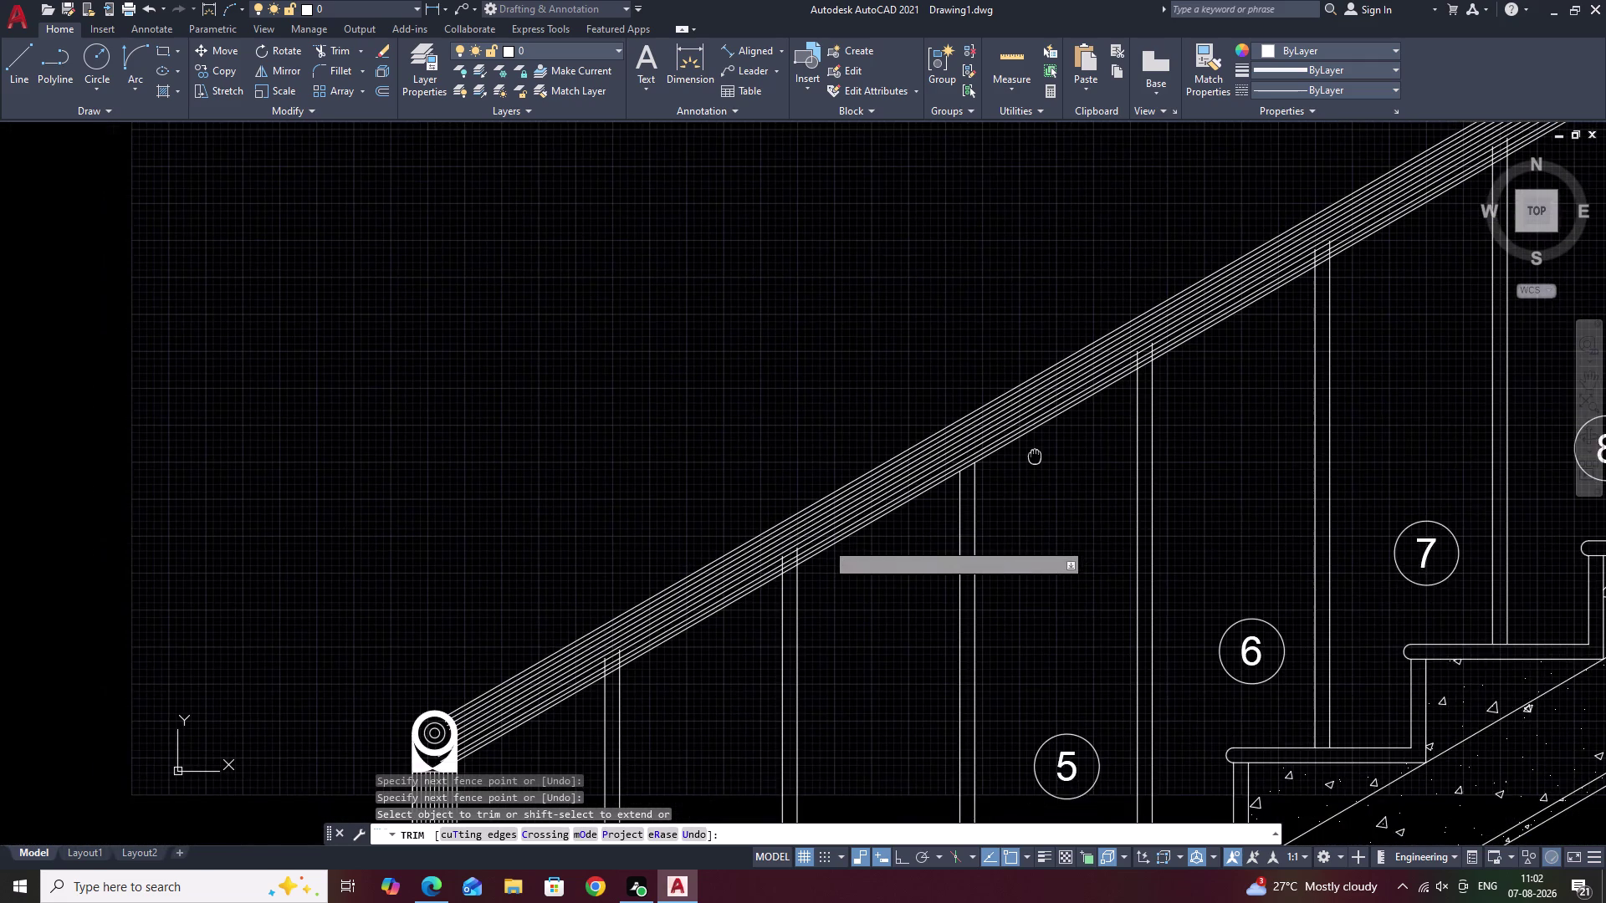
middle_drag(1103, 417, 1116, 408)
scroll(up, 3)
middle_drag(729, 579, 908, 369)
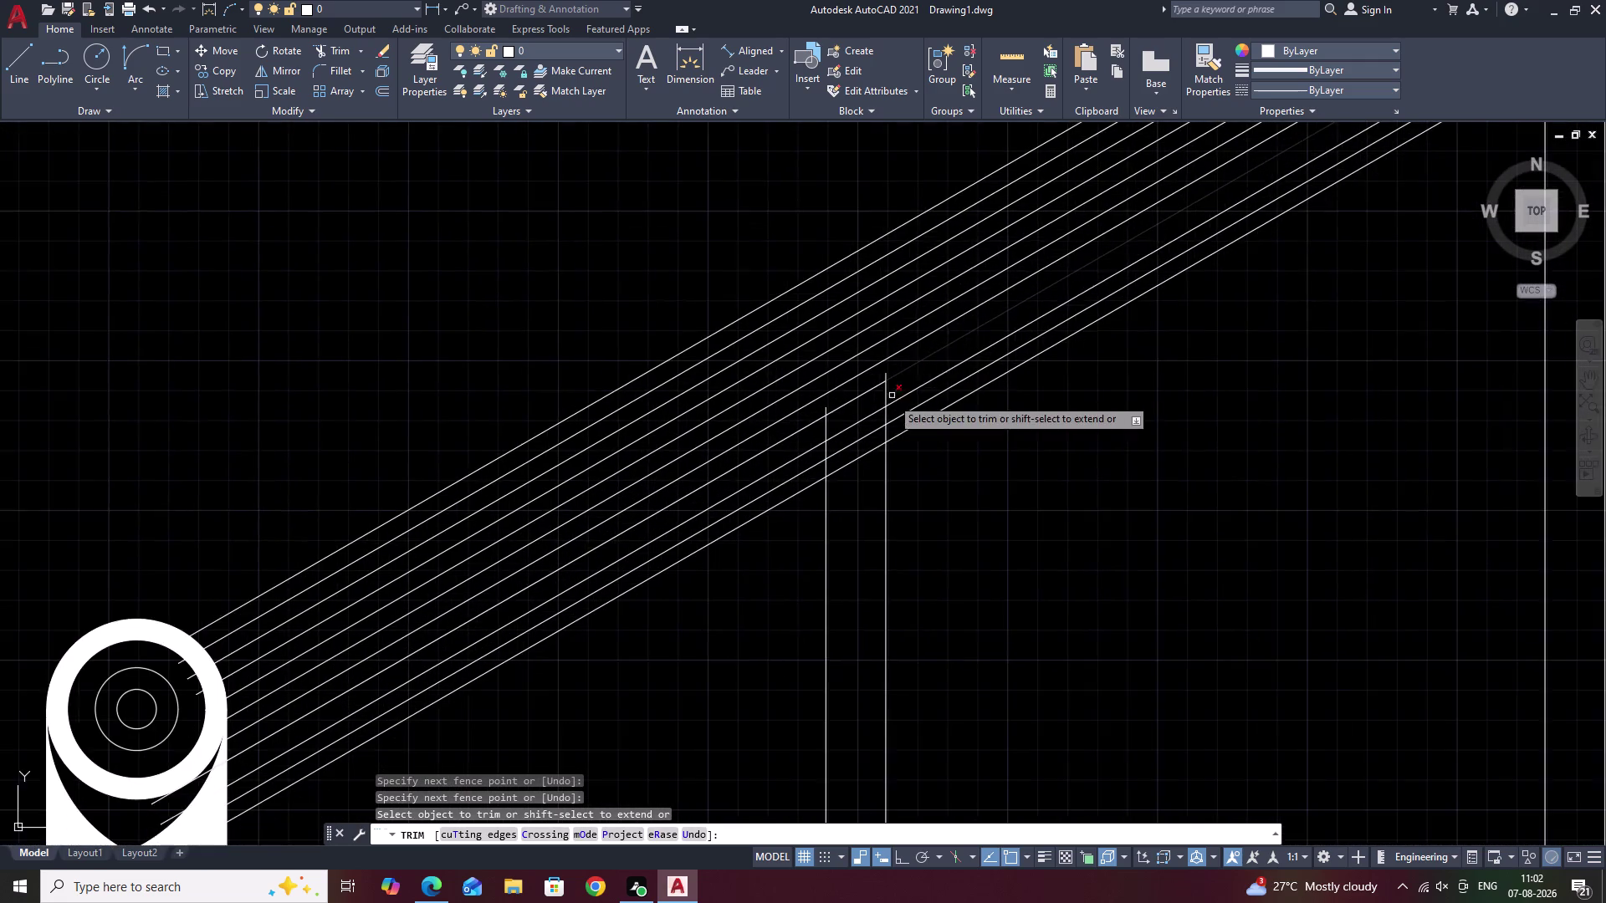
scroll(up, 3)
drag(917, 337, 574, 500)
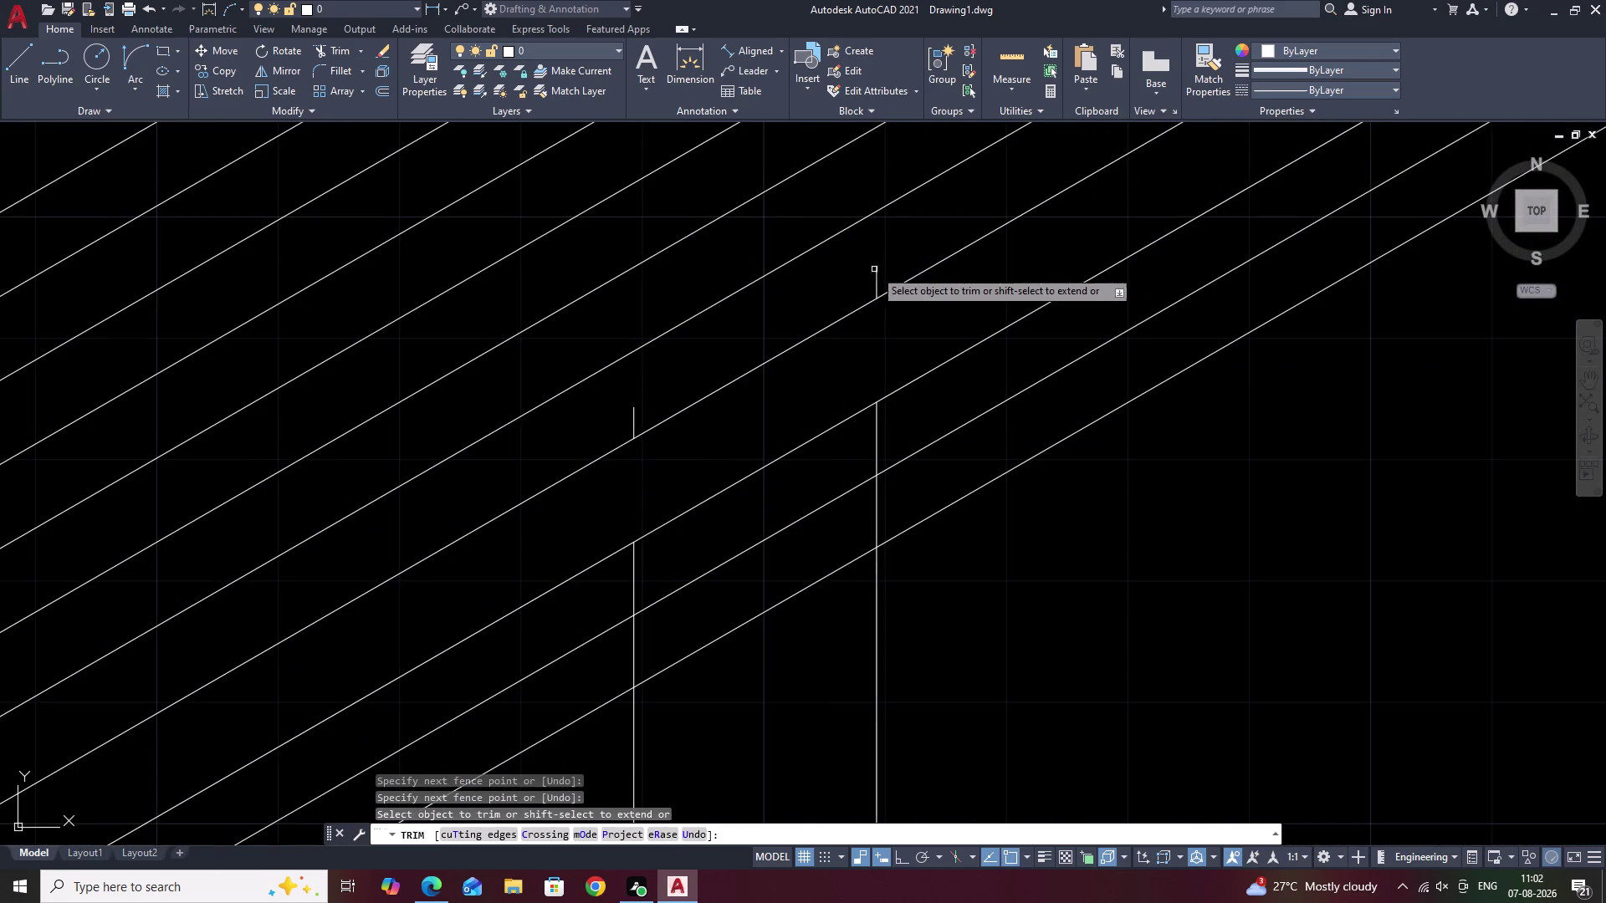
drag(892, 257, 622, 418)
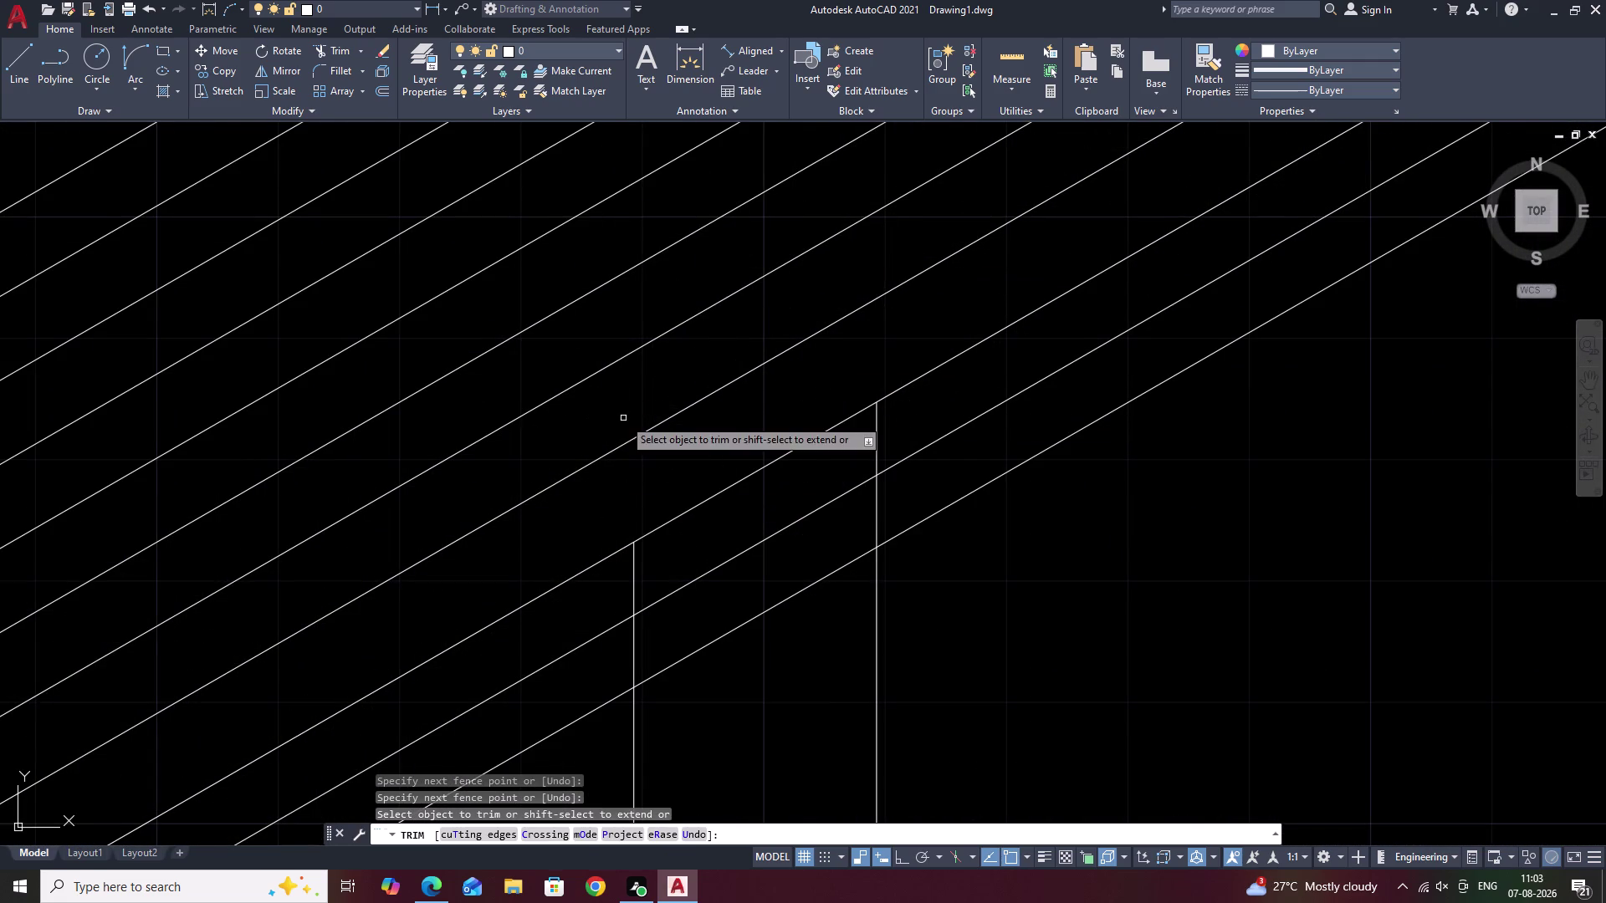
middle_drag(946, 490, 945, 387)
drag(921, 299, 908, 318)
drag(903, 323, 622, 479)
click(609, 477)
drag(950, 371, 940, 371)
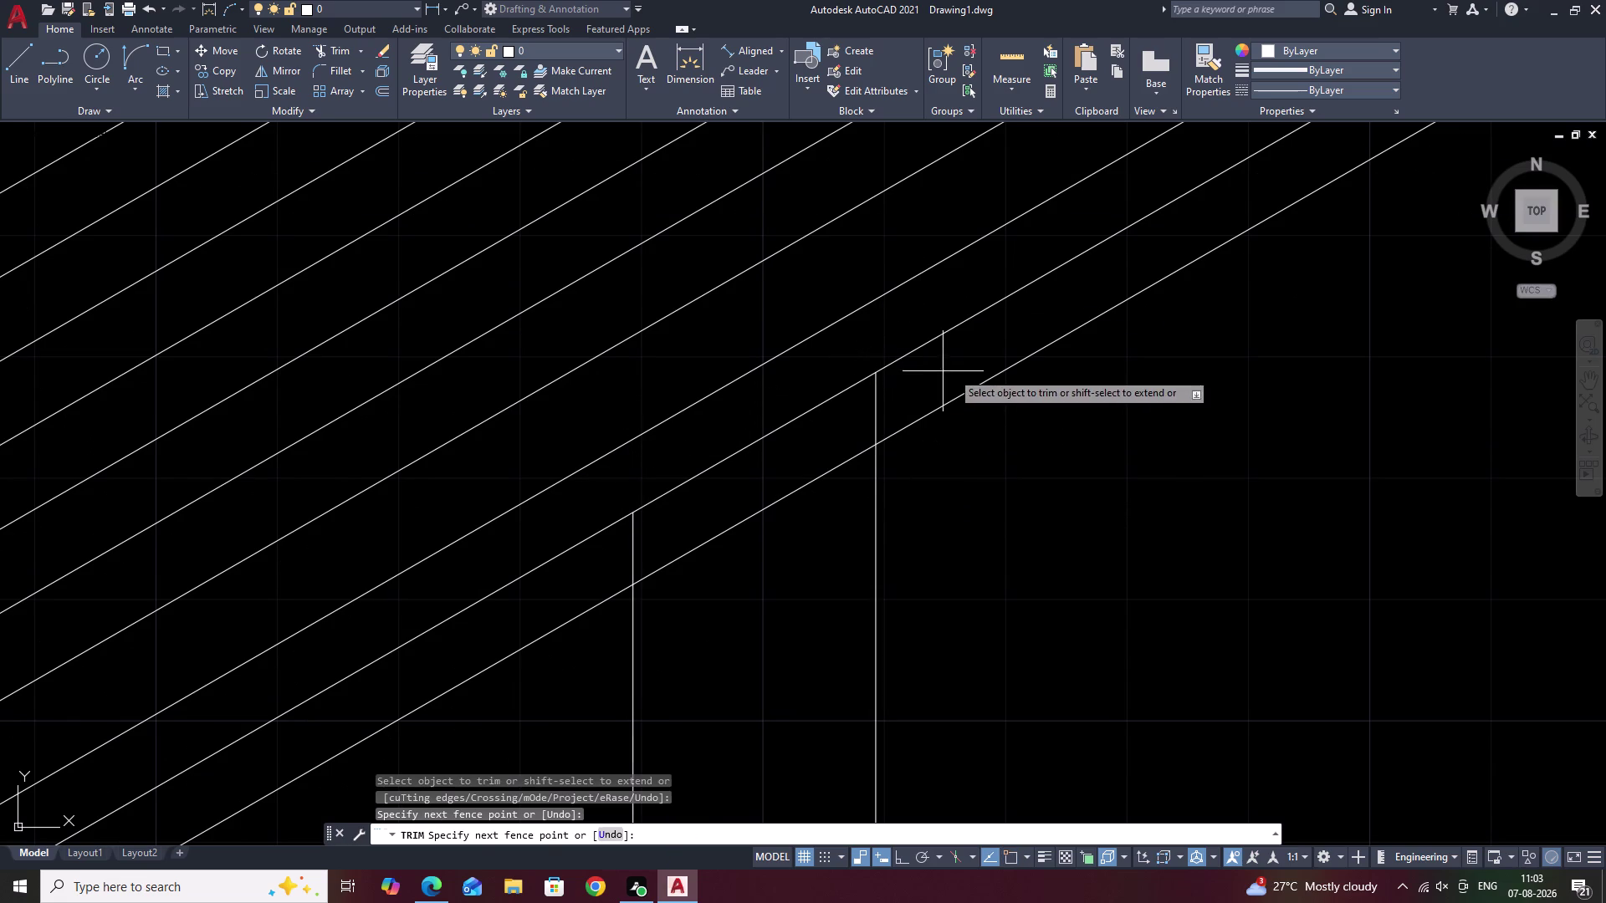
drag(940, 371, 607, 552)
Check the rest of the rail and end trimming.
scroll(down, 3)
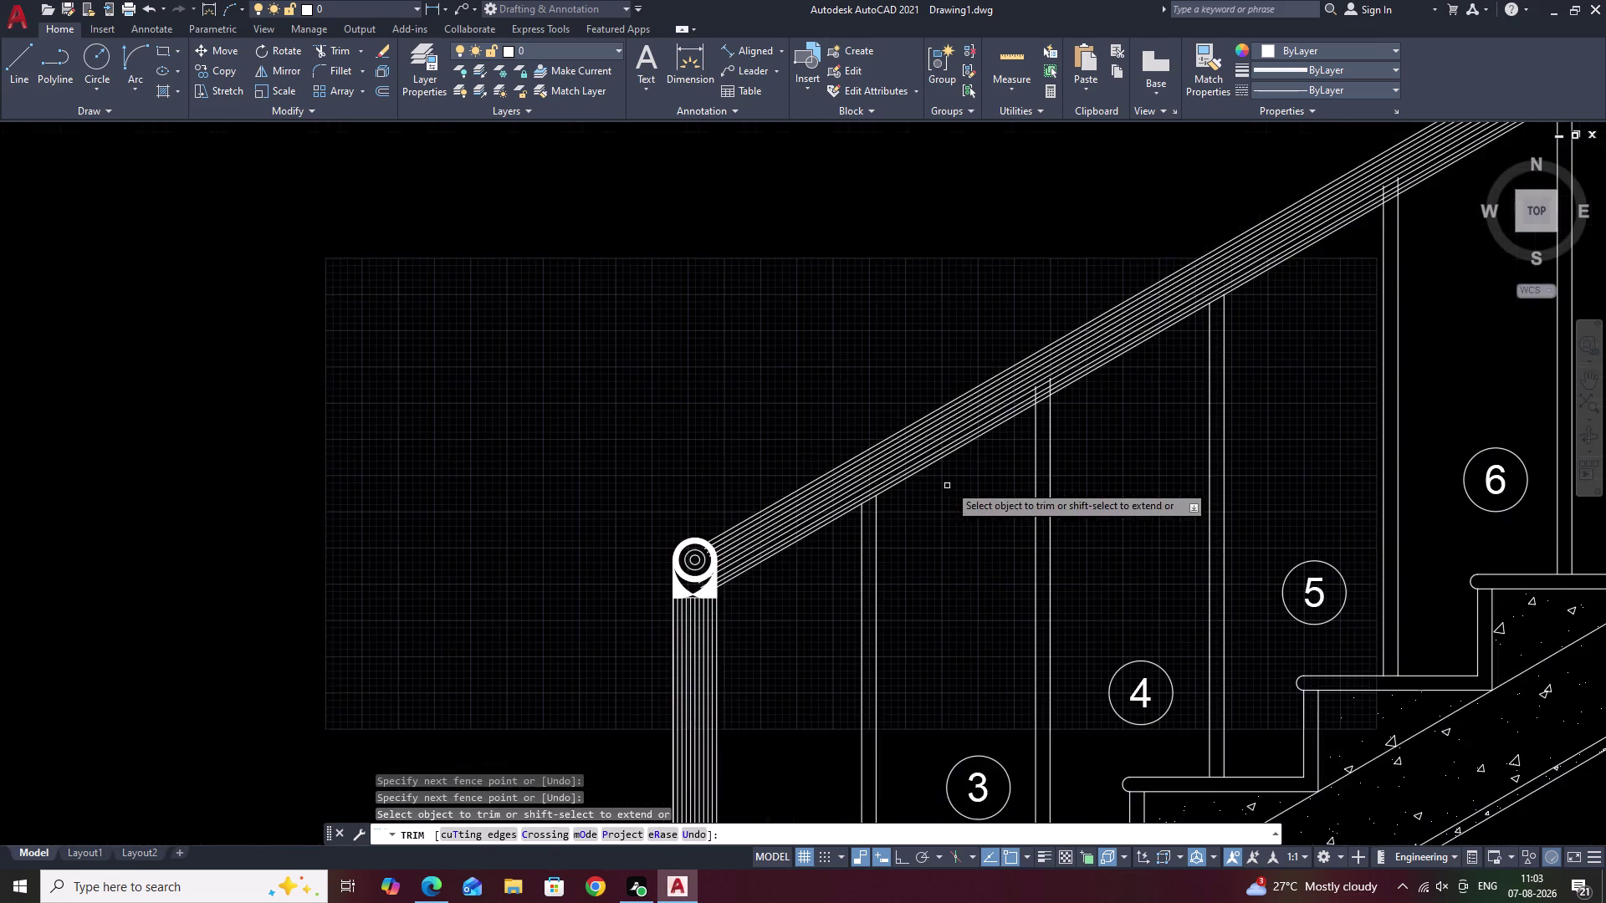
middle_drag(982, 471, 564, 571)
middle_drag(979, 485, 683, 568)
middle_drag(812, 357, 838, 492)
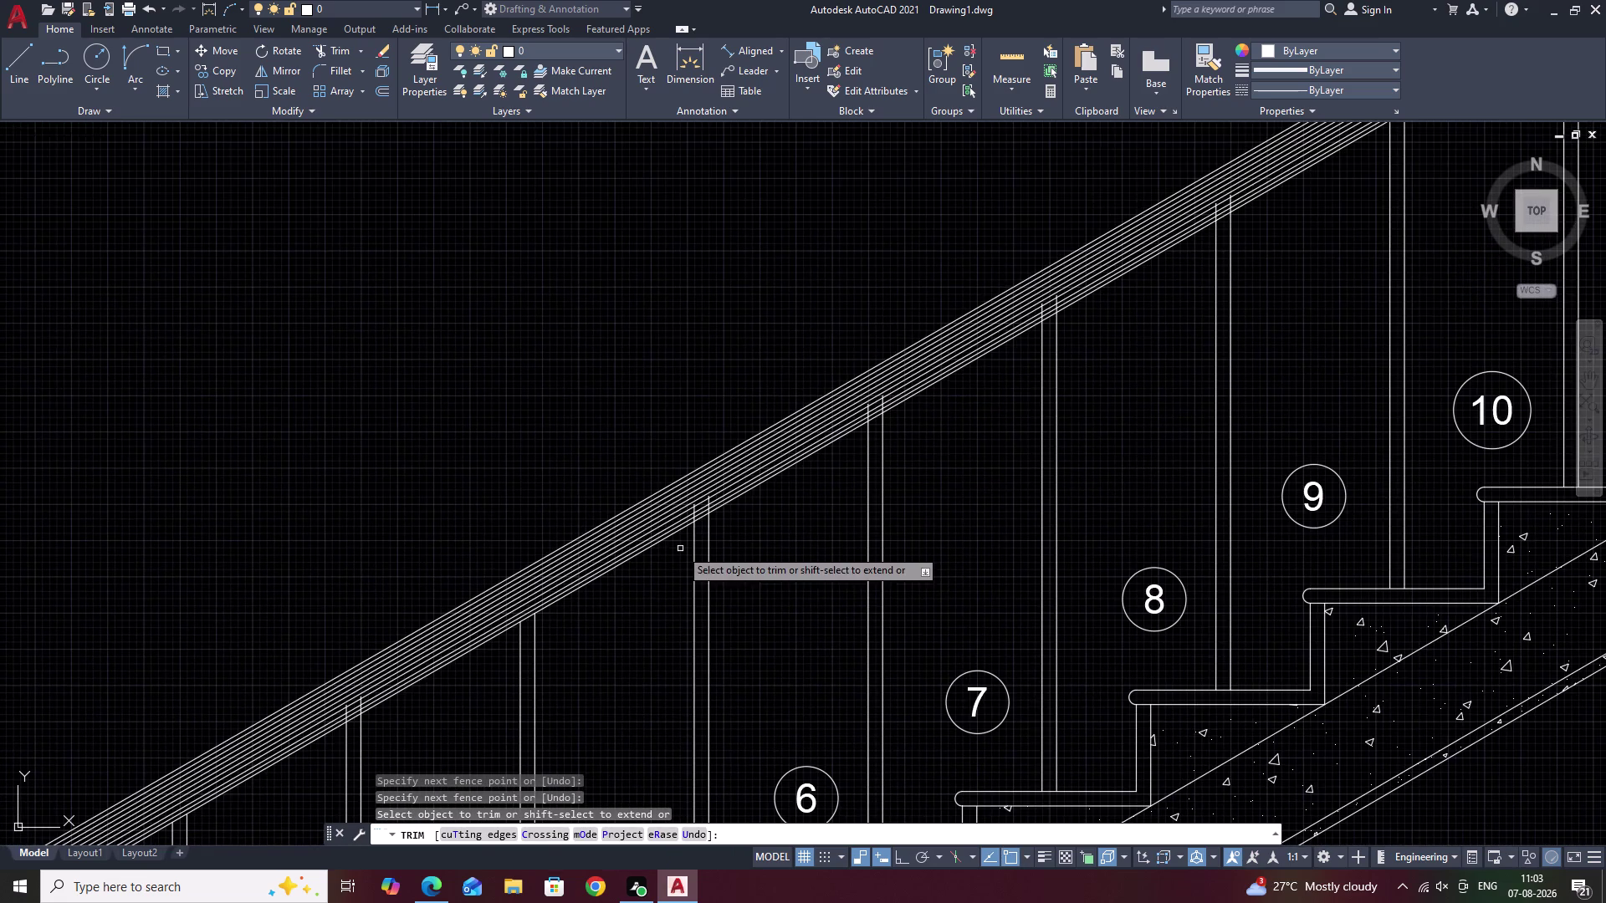
scroll(up, 3)
middle_drag(595, 576, 650, 554)
key(Escape)
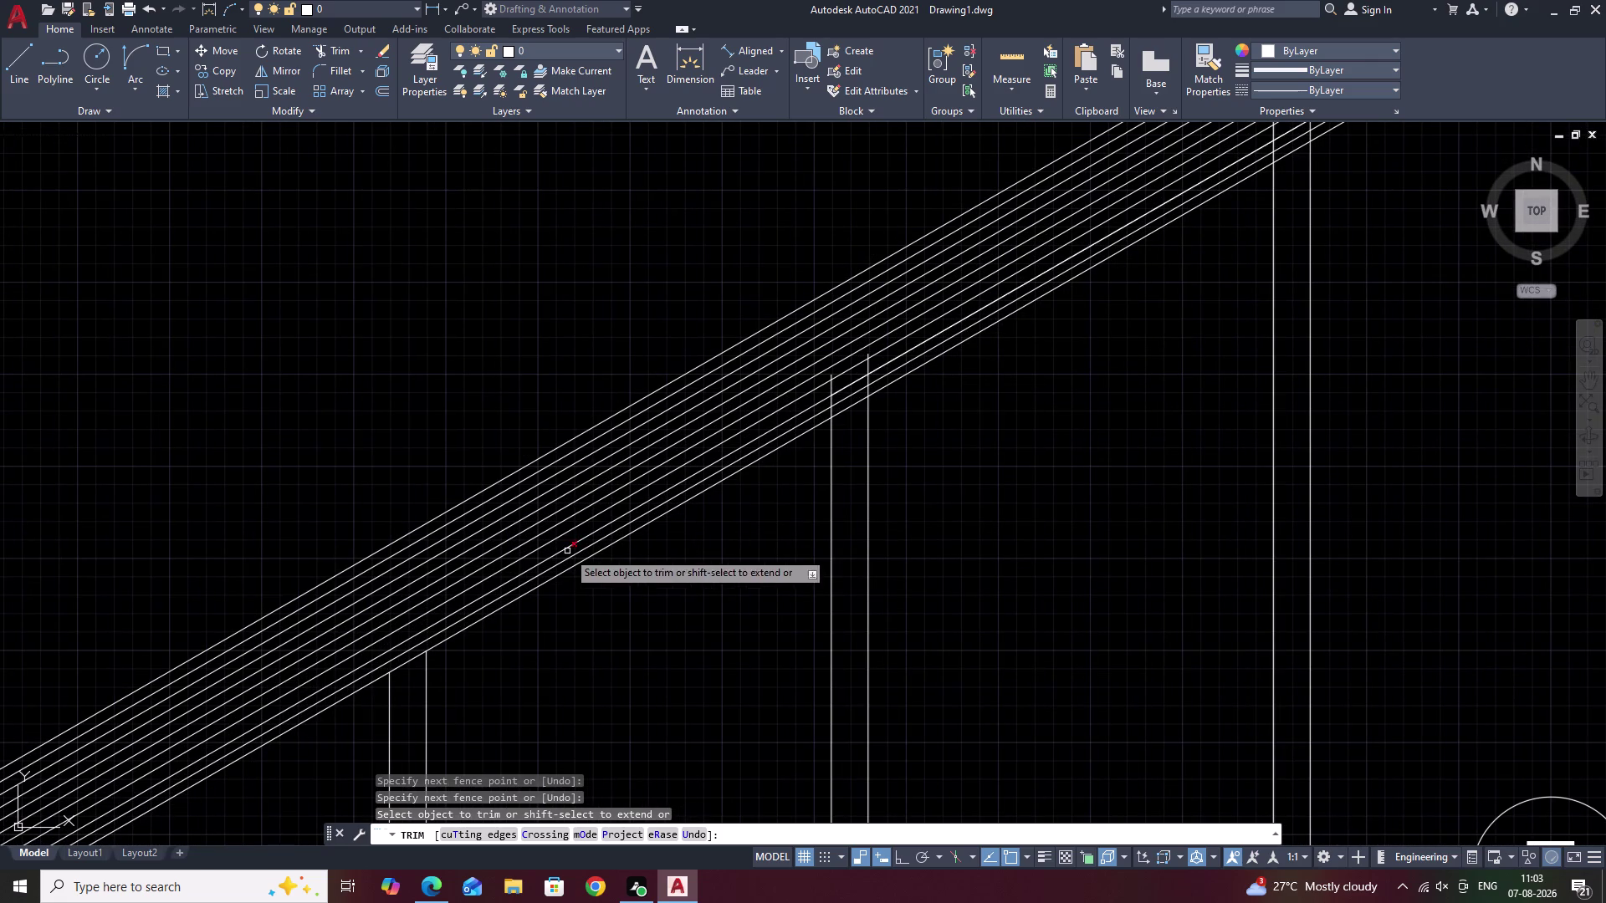
click(545, 542)
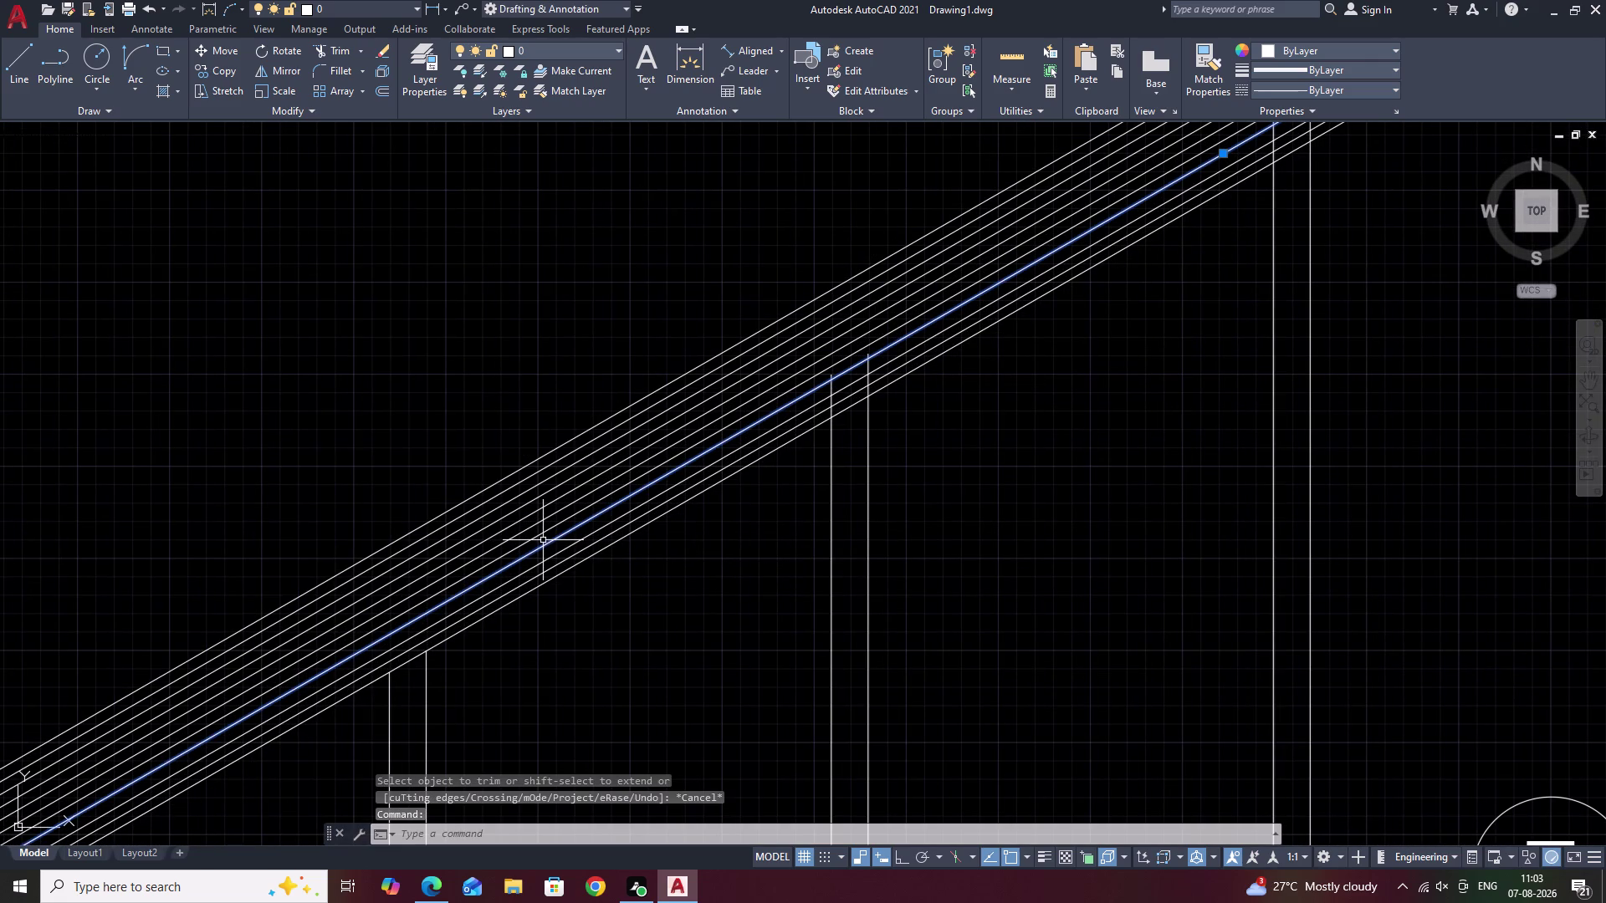
Nudge three sloping handrail lines into new positions with MOVE.
text(M)
key(space)
scroll(up, 3)
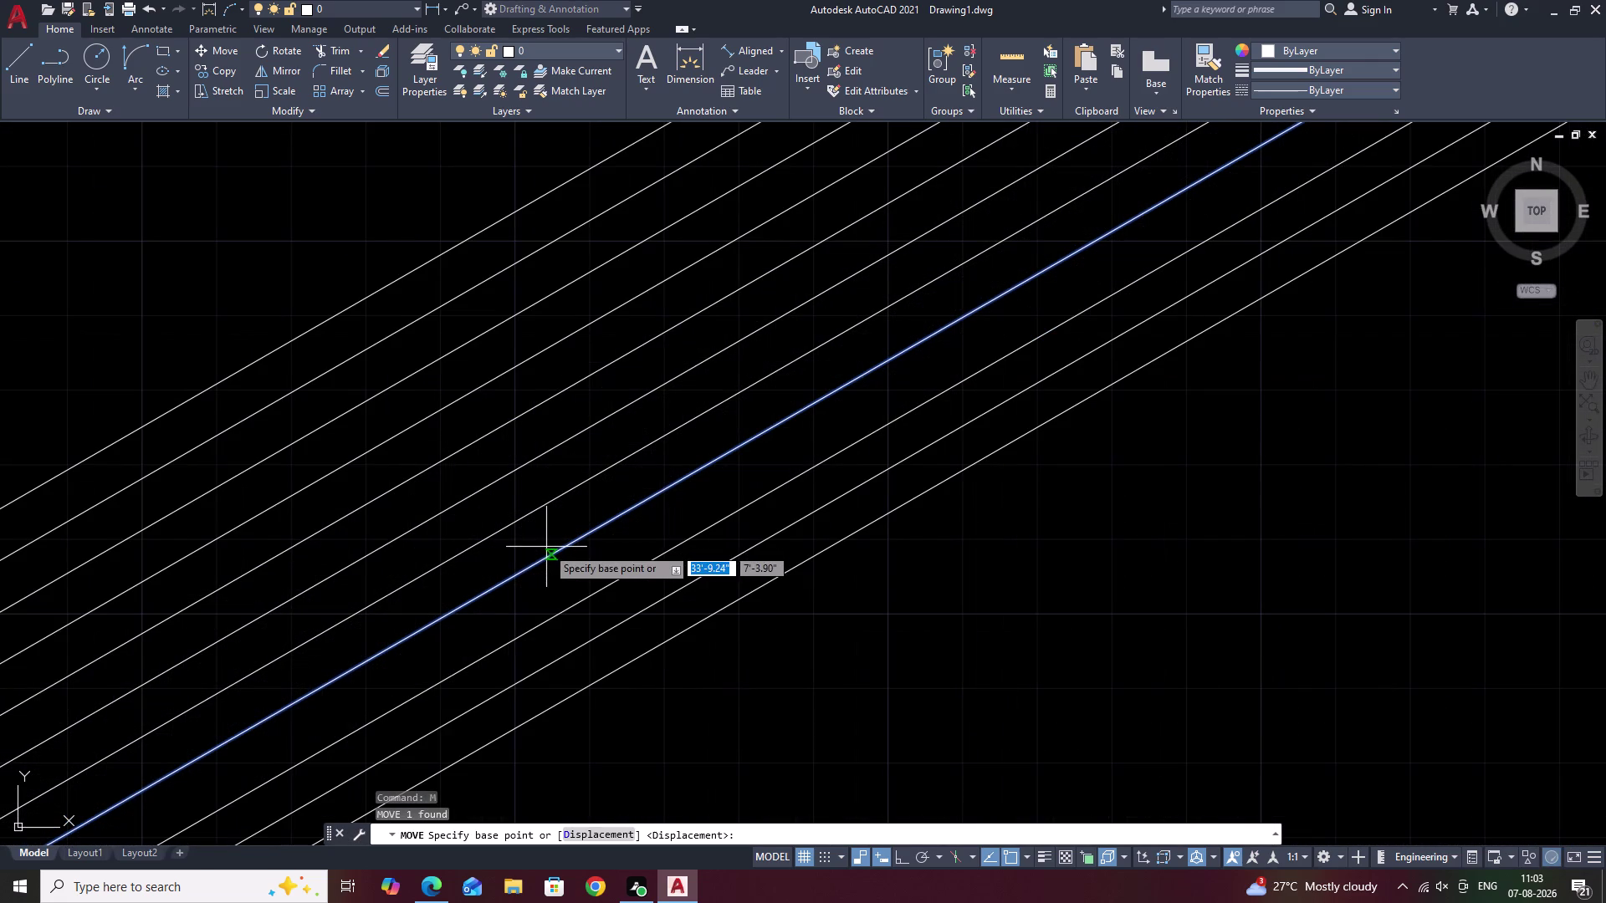
click(546, 547)
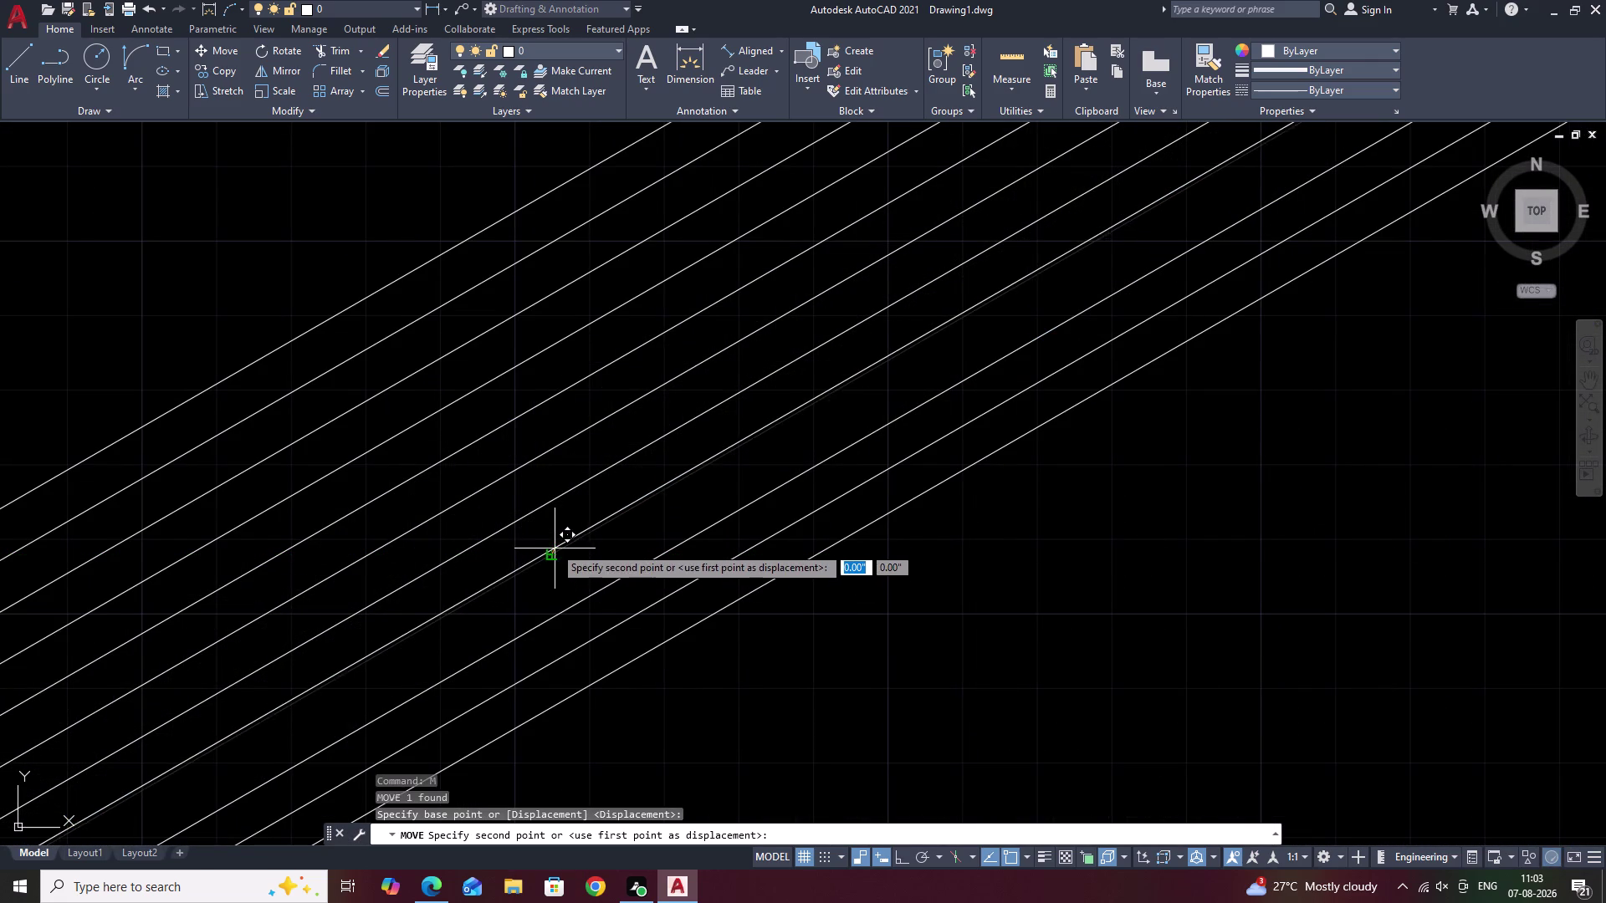
click(553, 546)
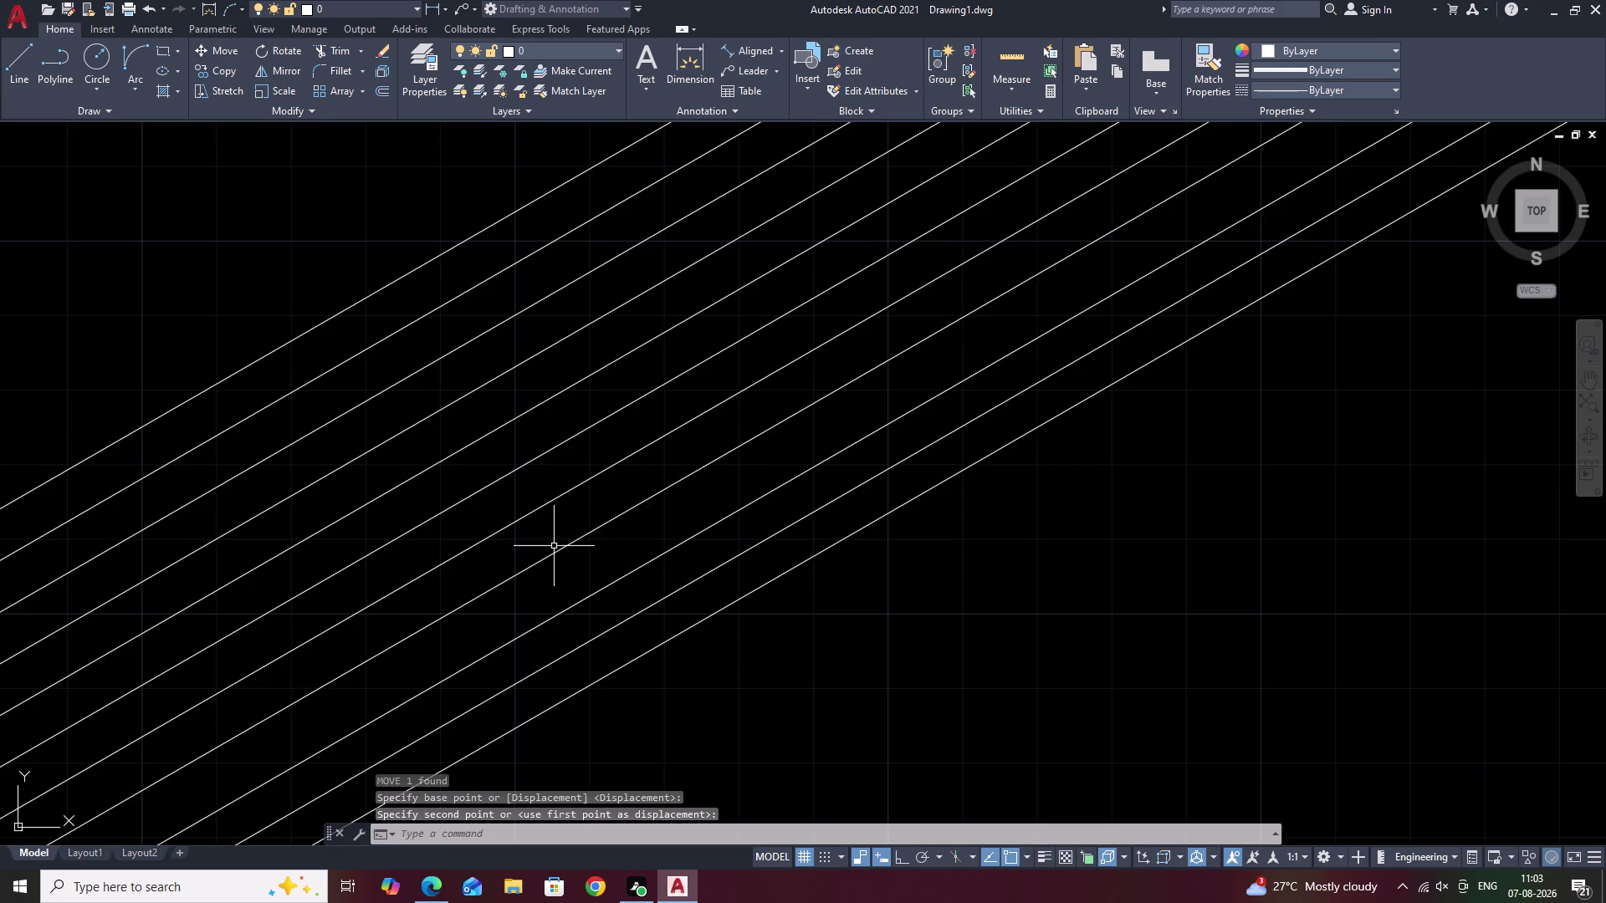
click(625, 575)
text(M)
key(space)
click(625, 576)
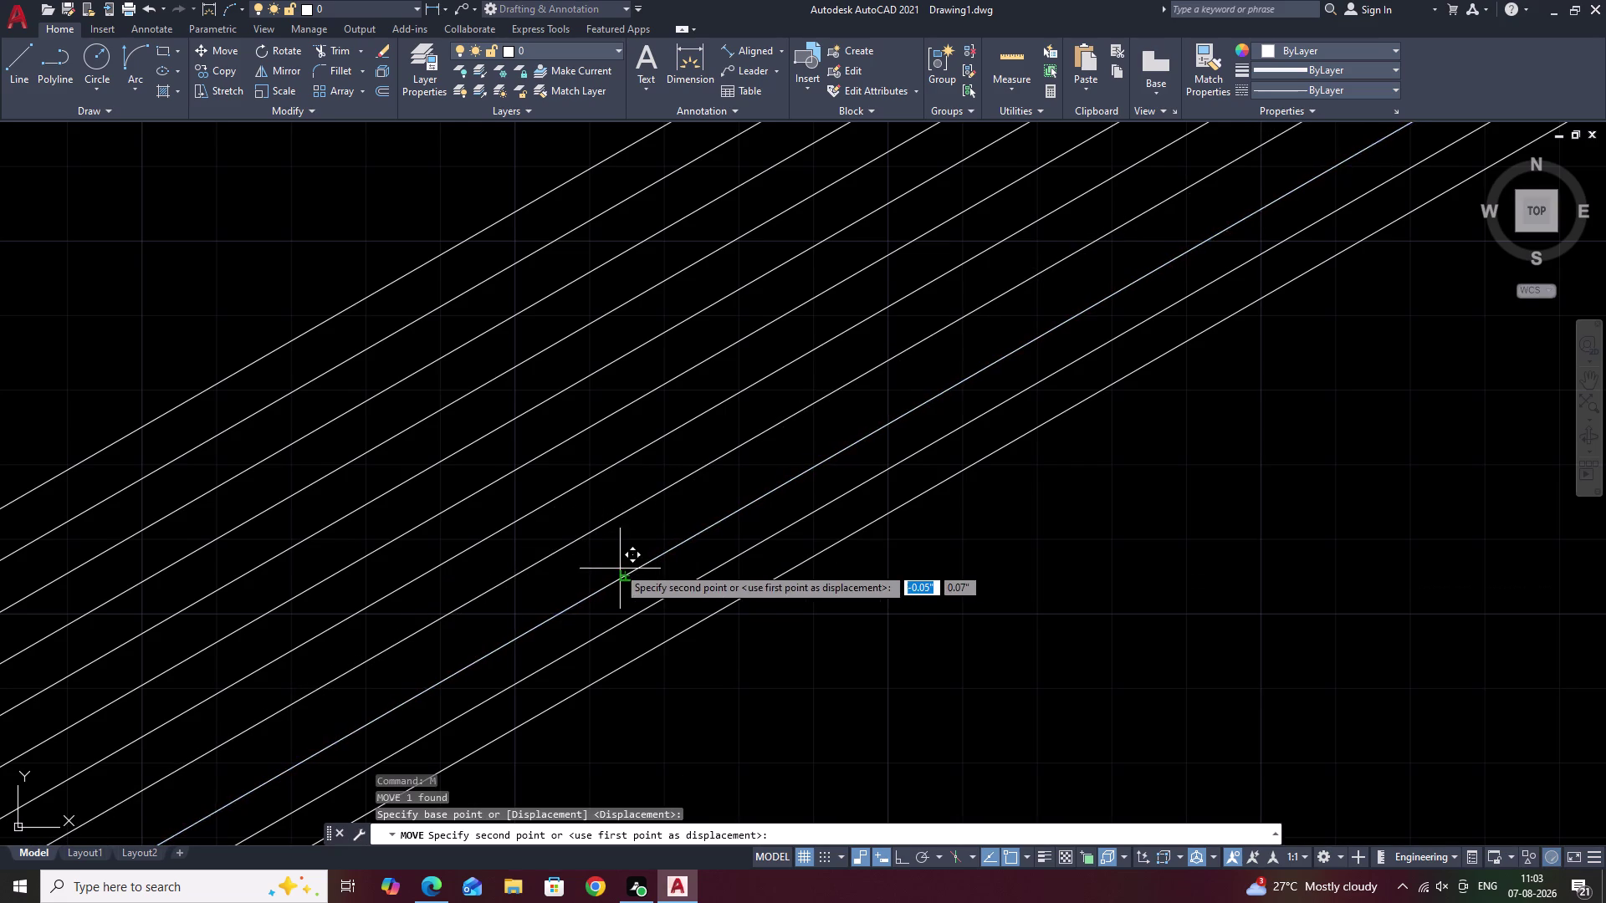
click(616, 562)
key(space)
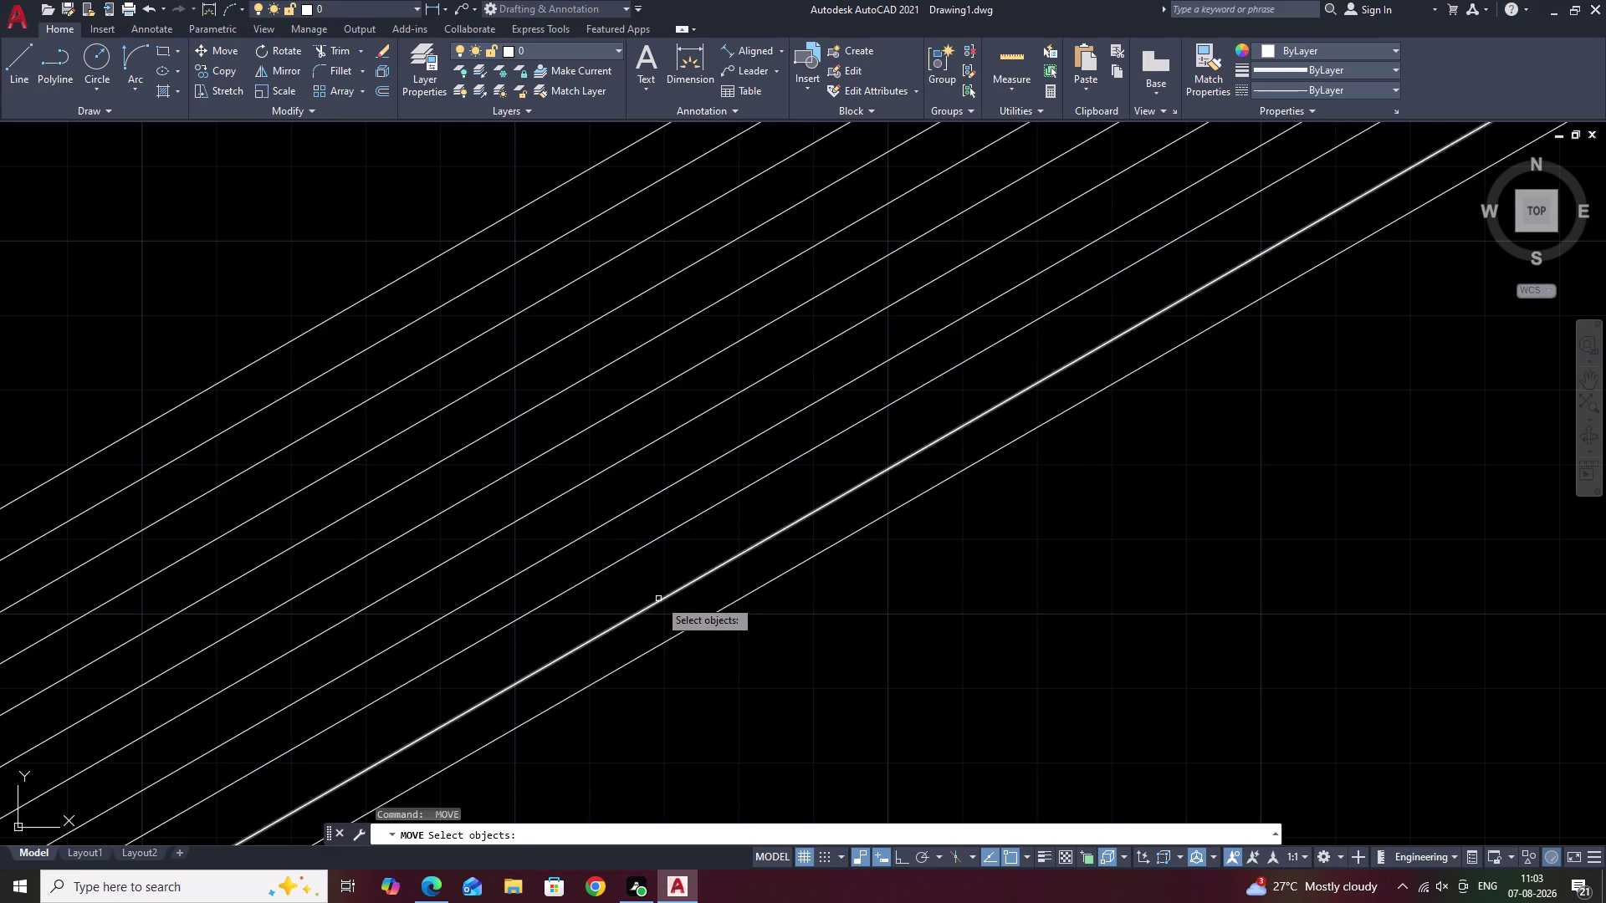
click(659, 600)
right_click(665, 601)
click(665, 601)
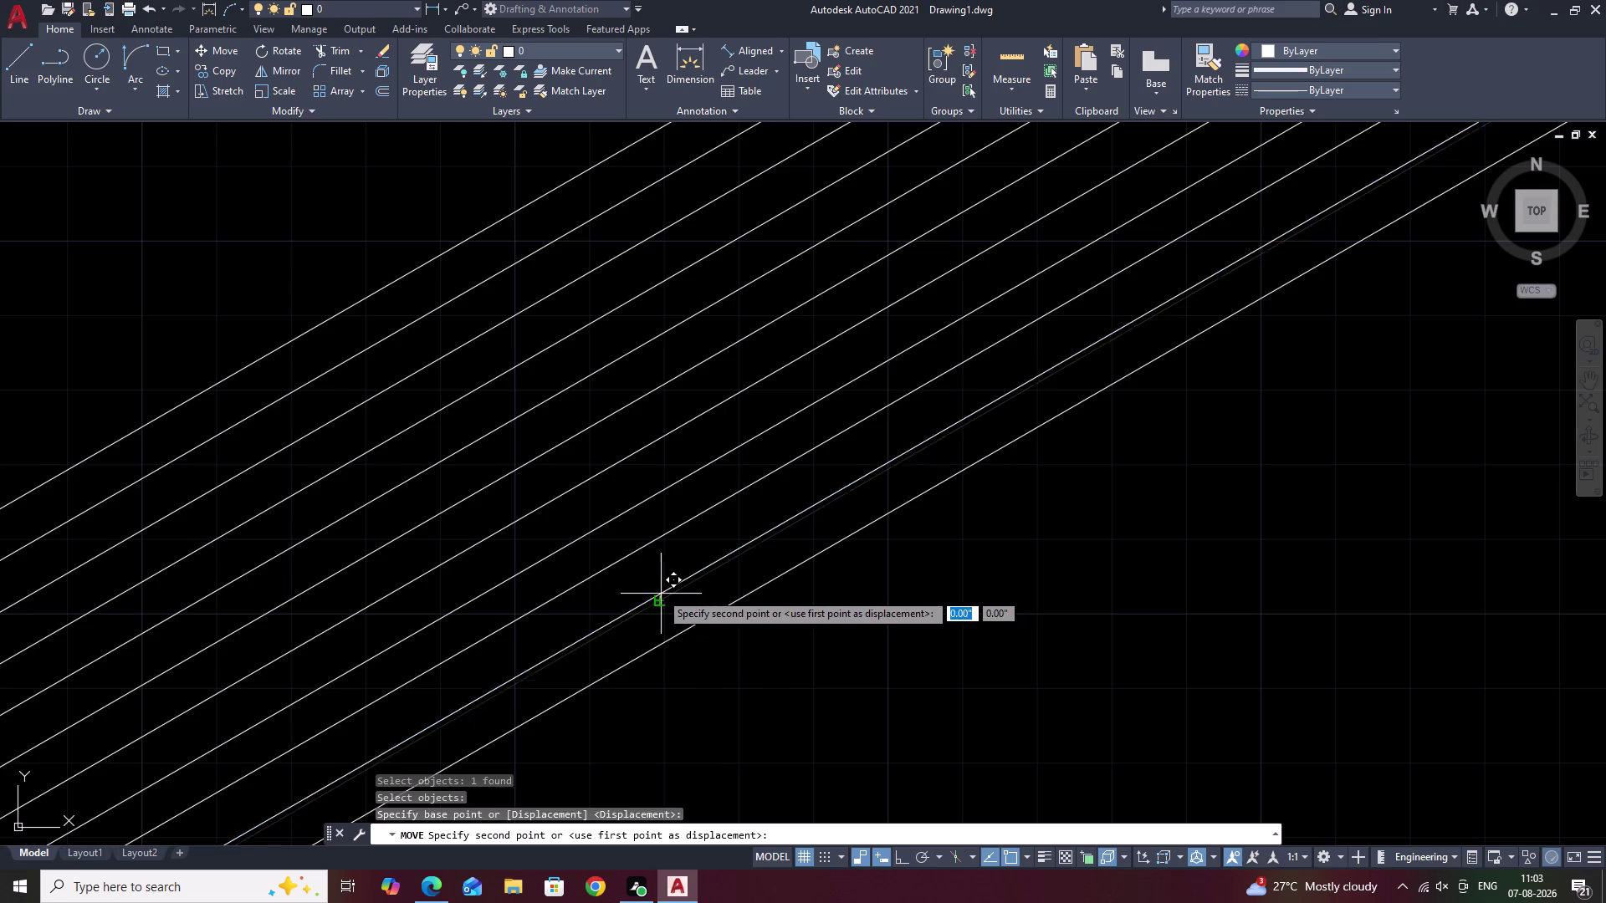
click(655, 584)
Reposition the lower handrail line twice, once via the right-click Move option.
click(716, 614)
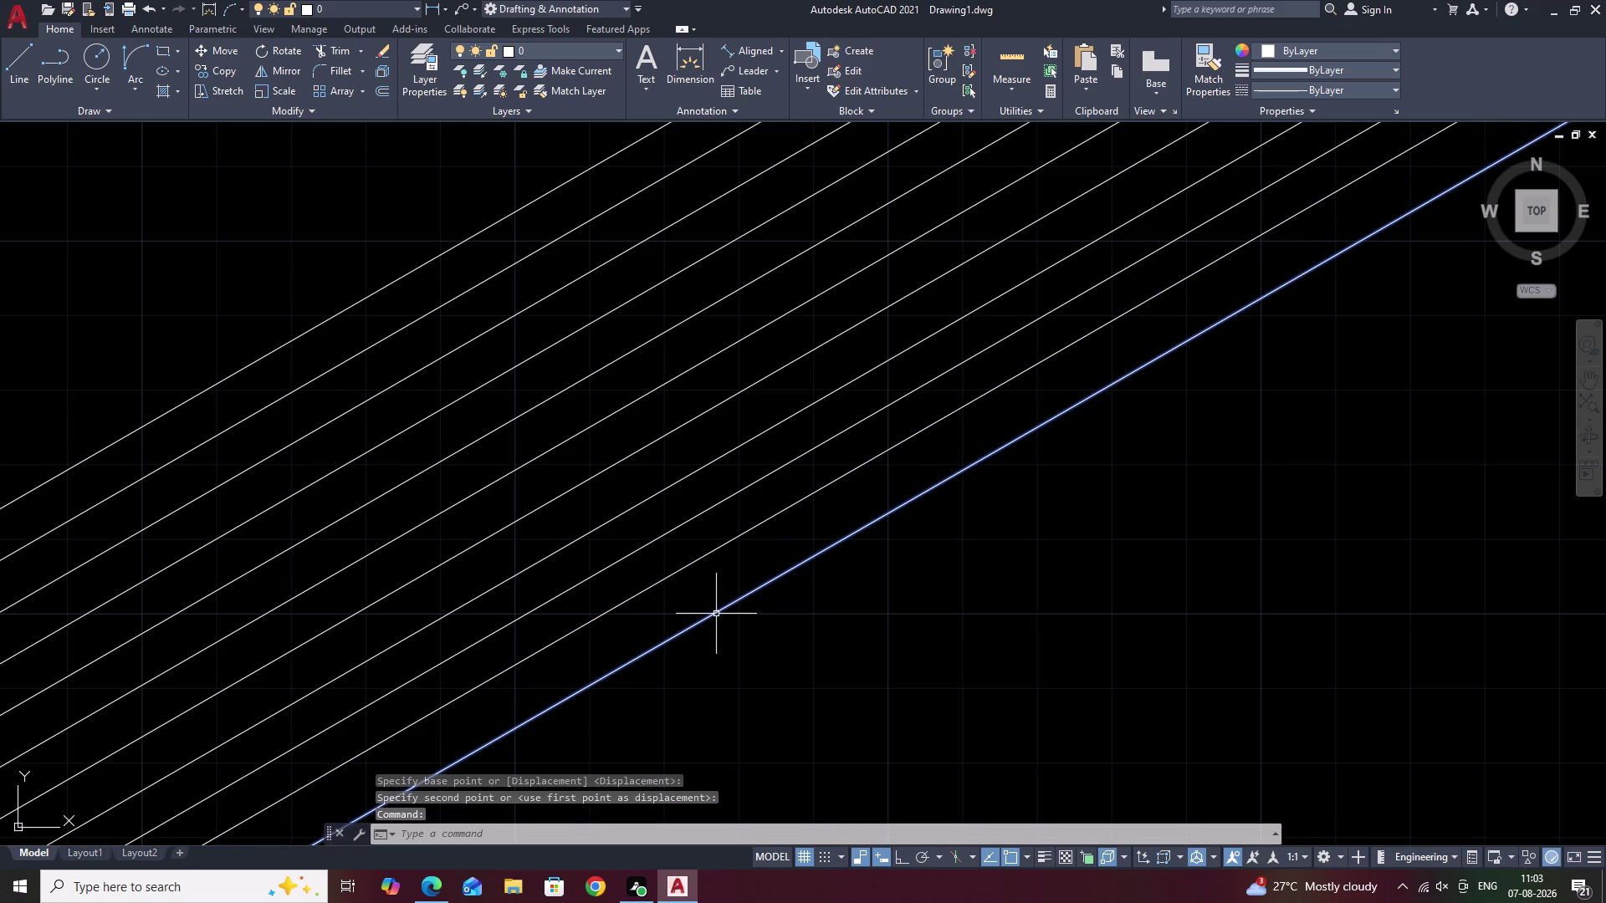
right_click(716, 612)
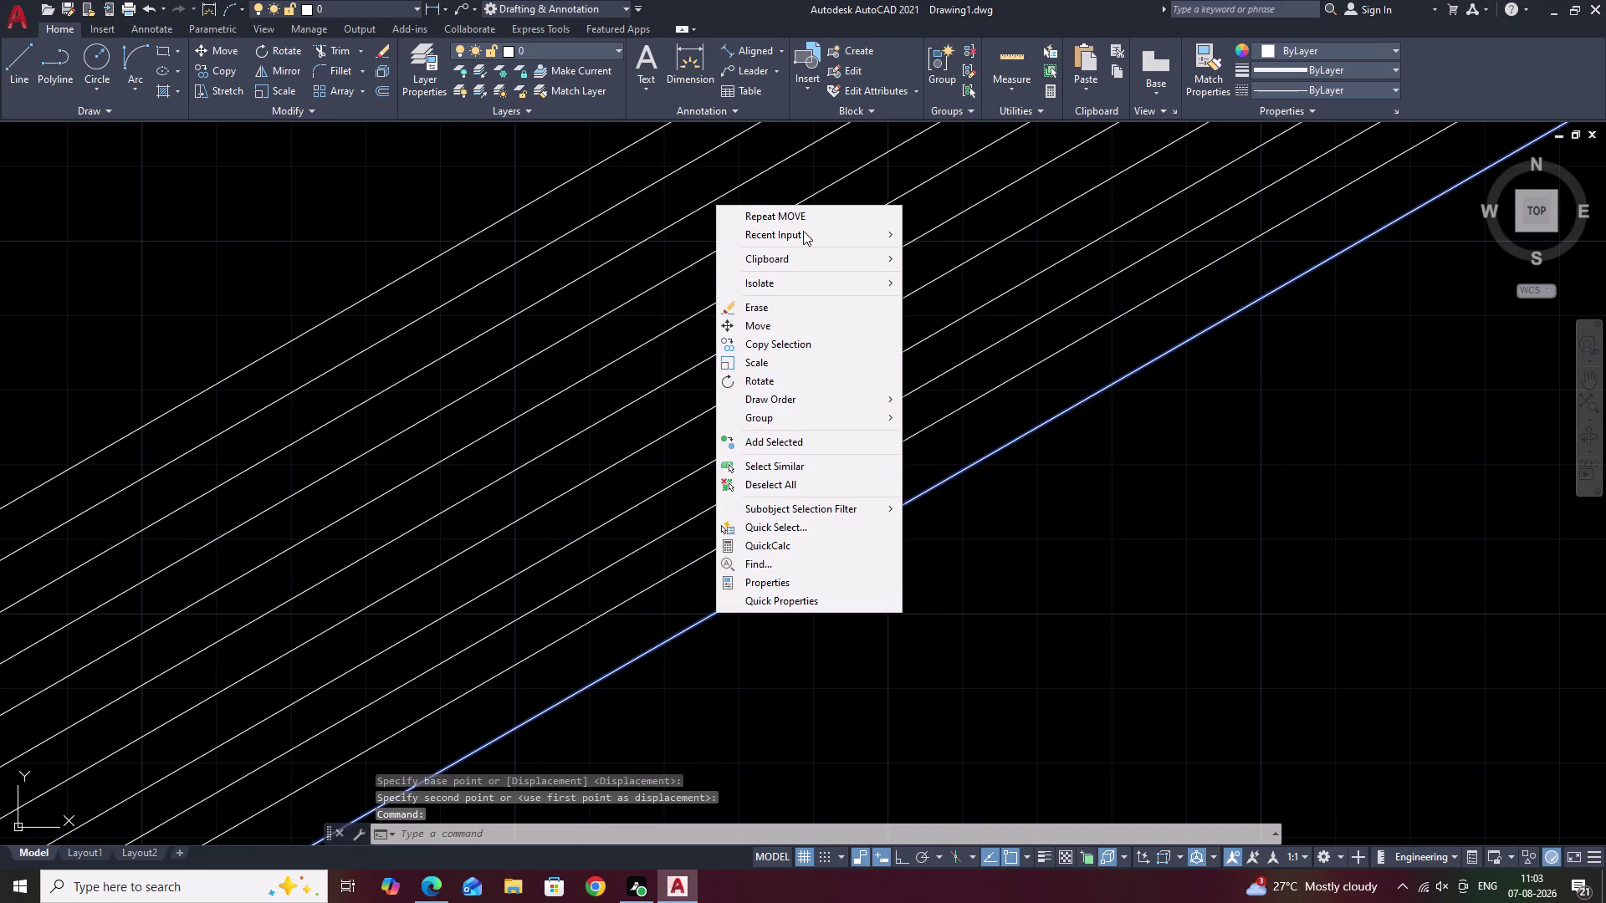
click(798, 214)
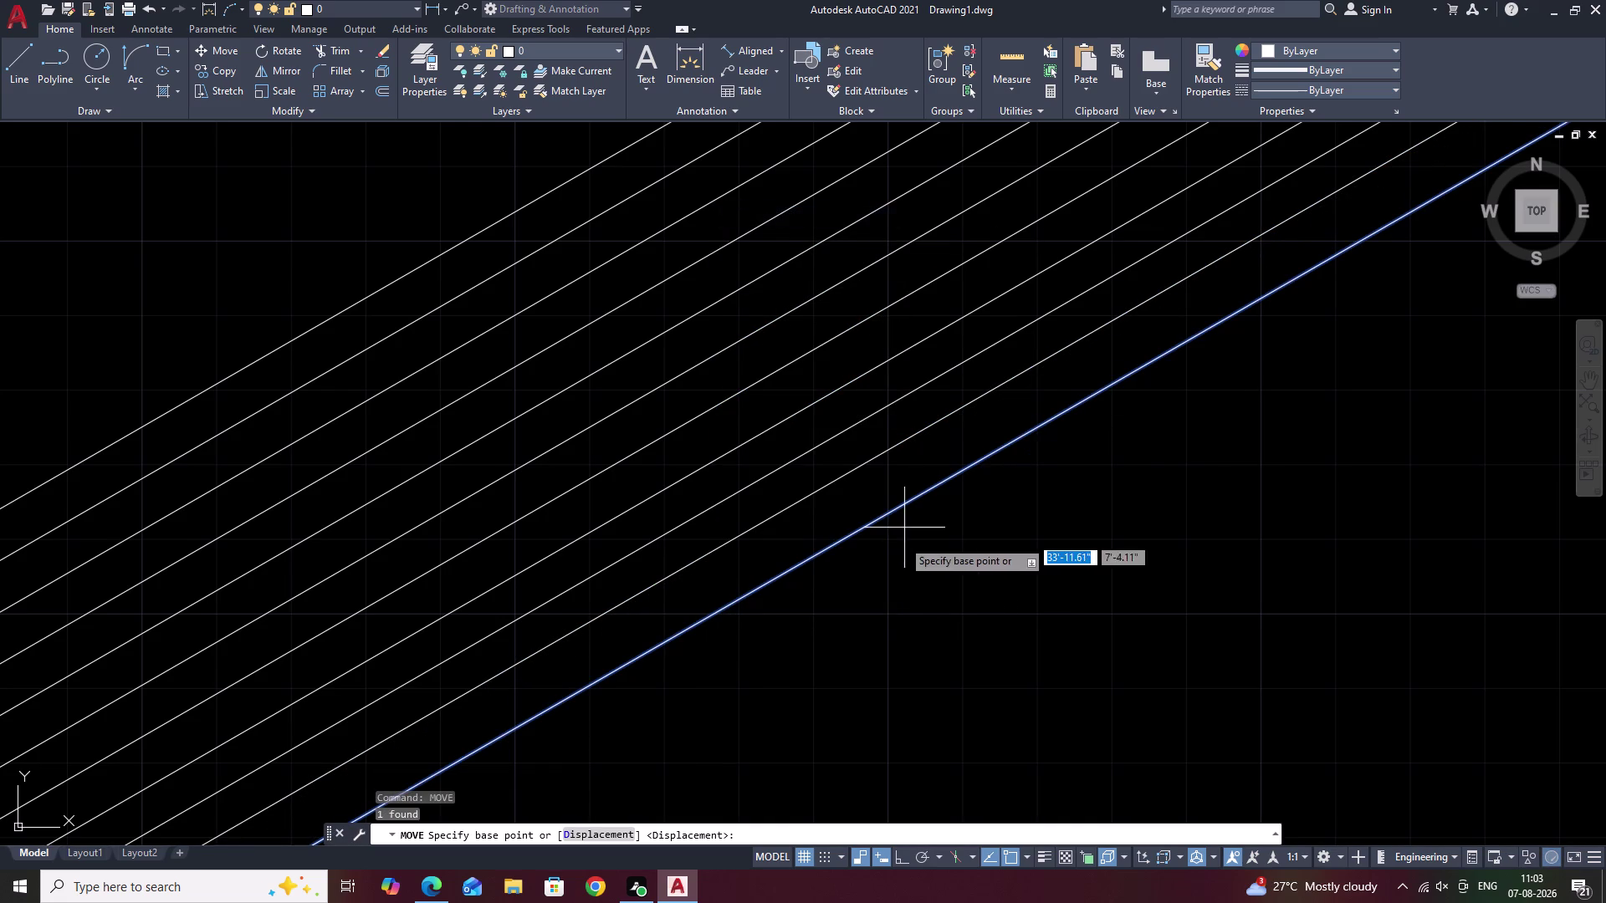
click(807, 560)
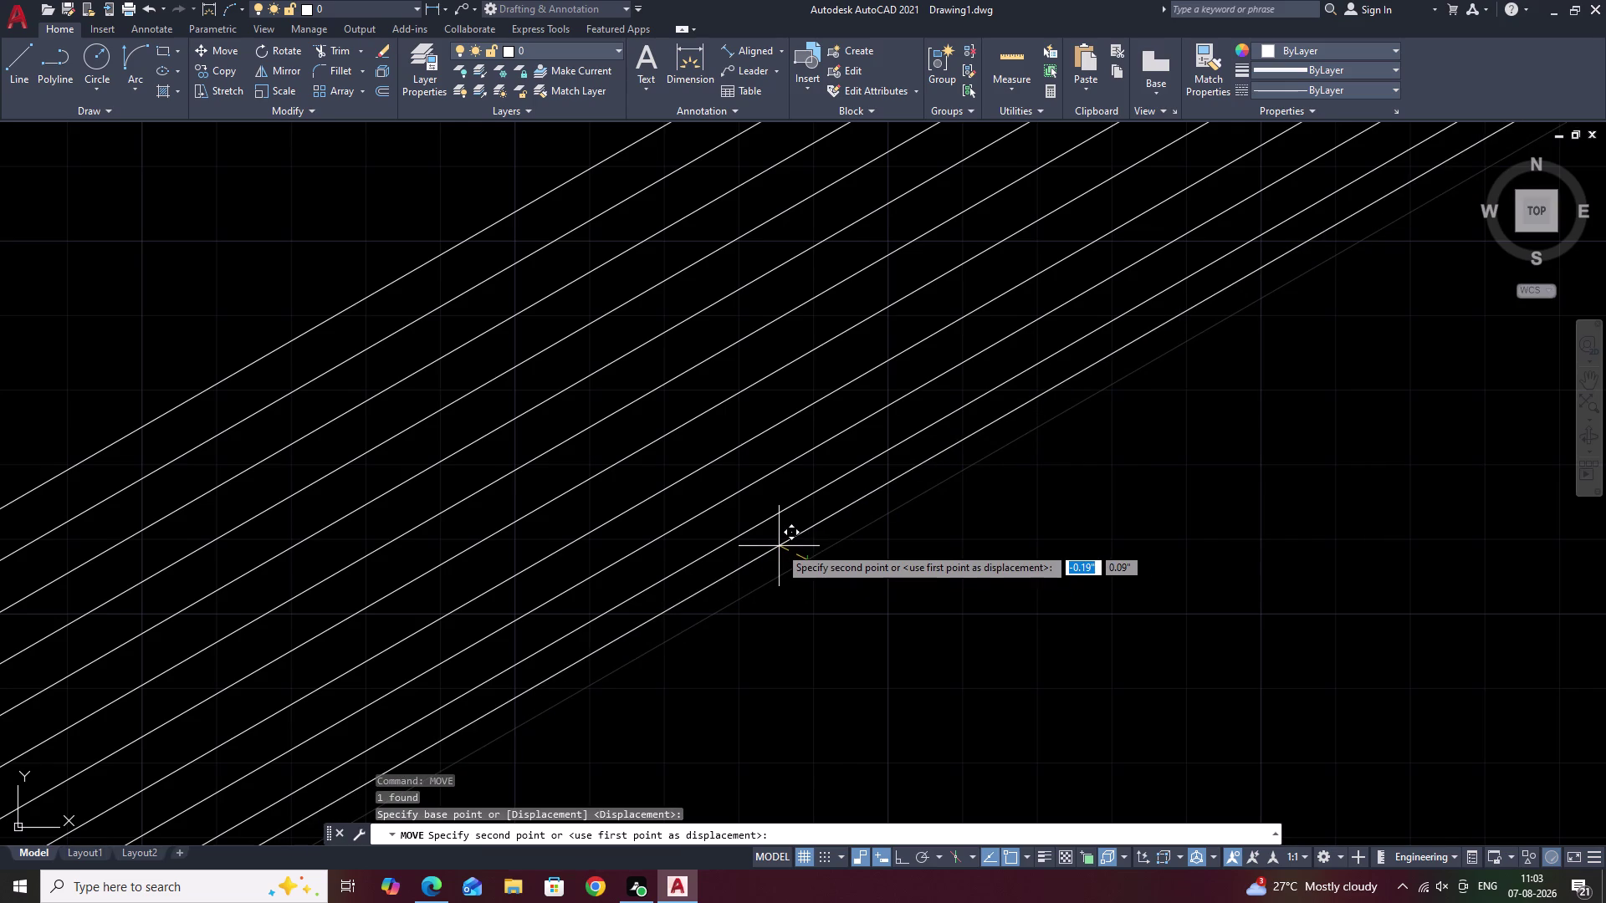
click(784, 552)
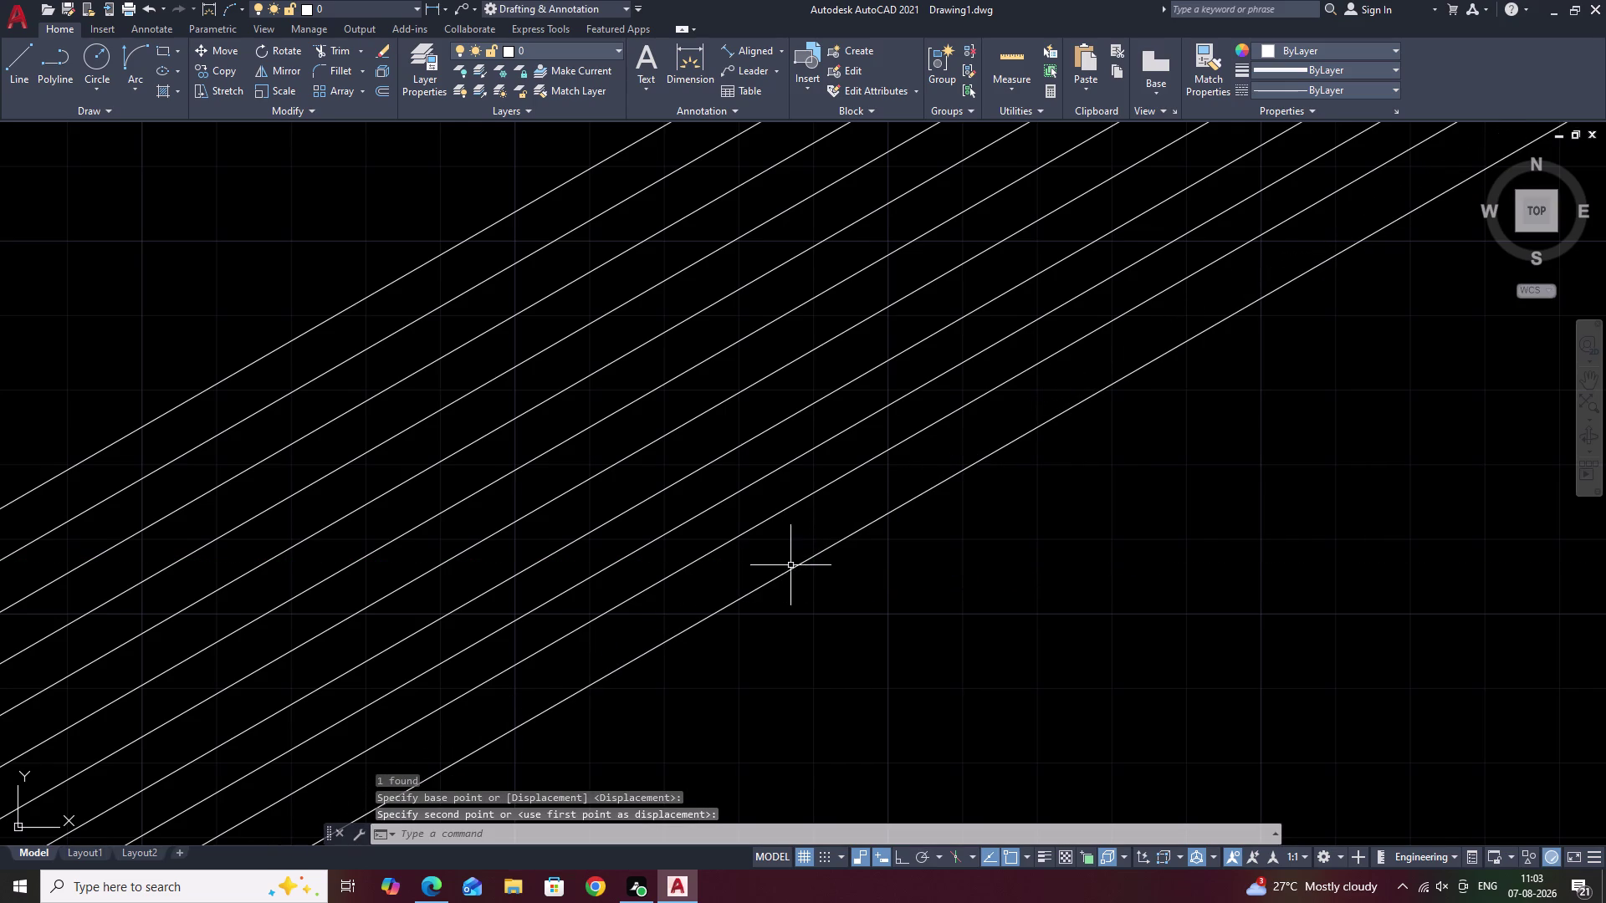
click(790, 565)
click(791, 573)
click(792, 569)
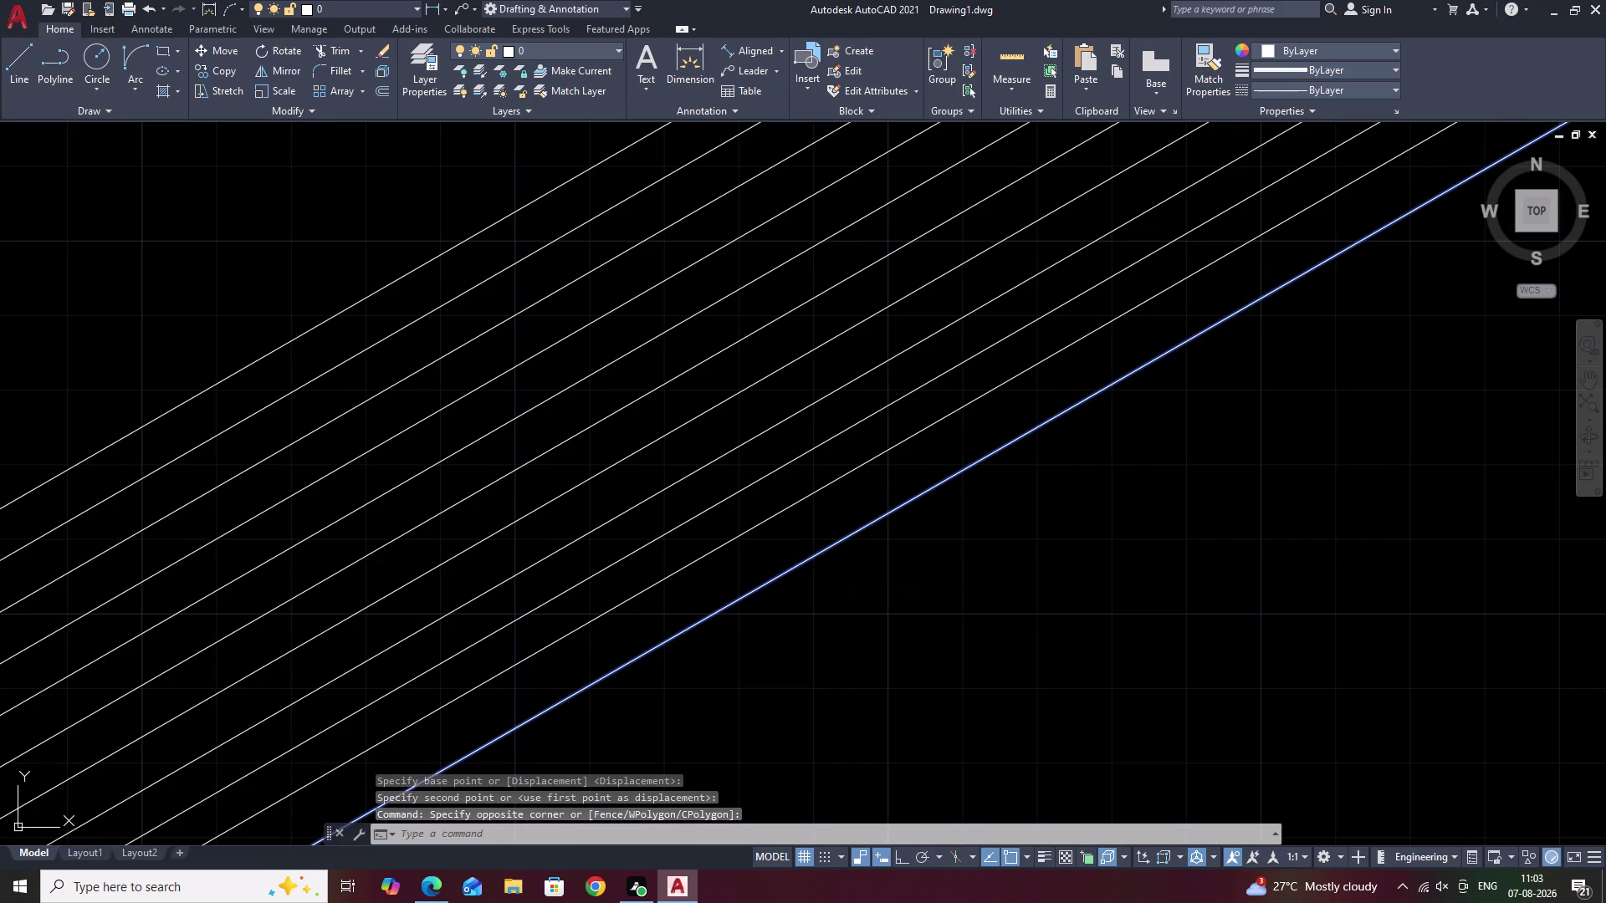
text(M)
key(space)
click(801, 563)
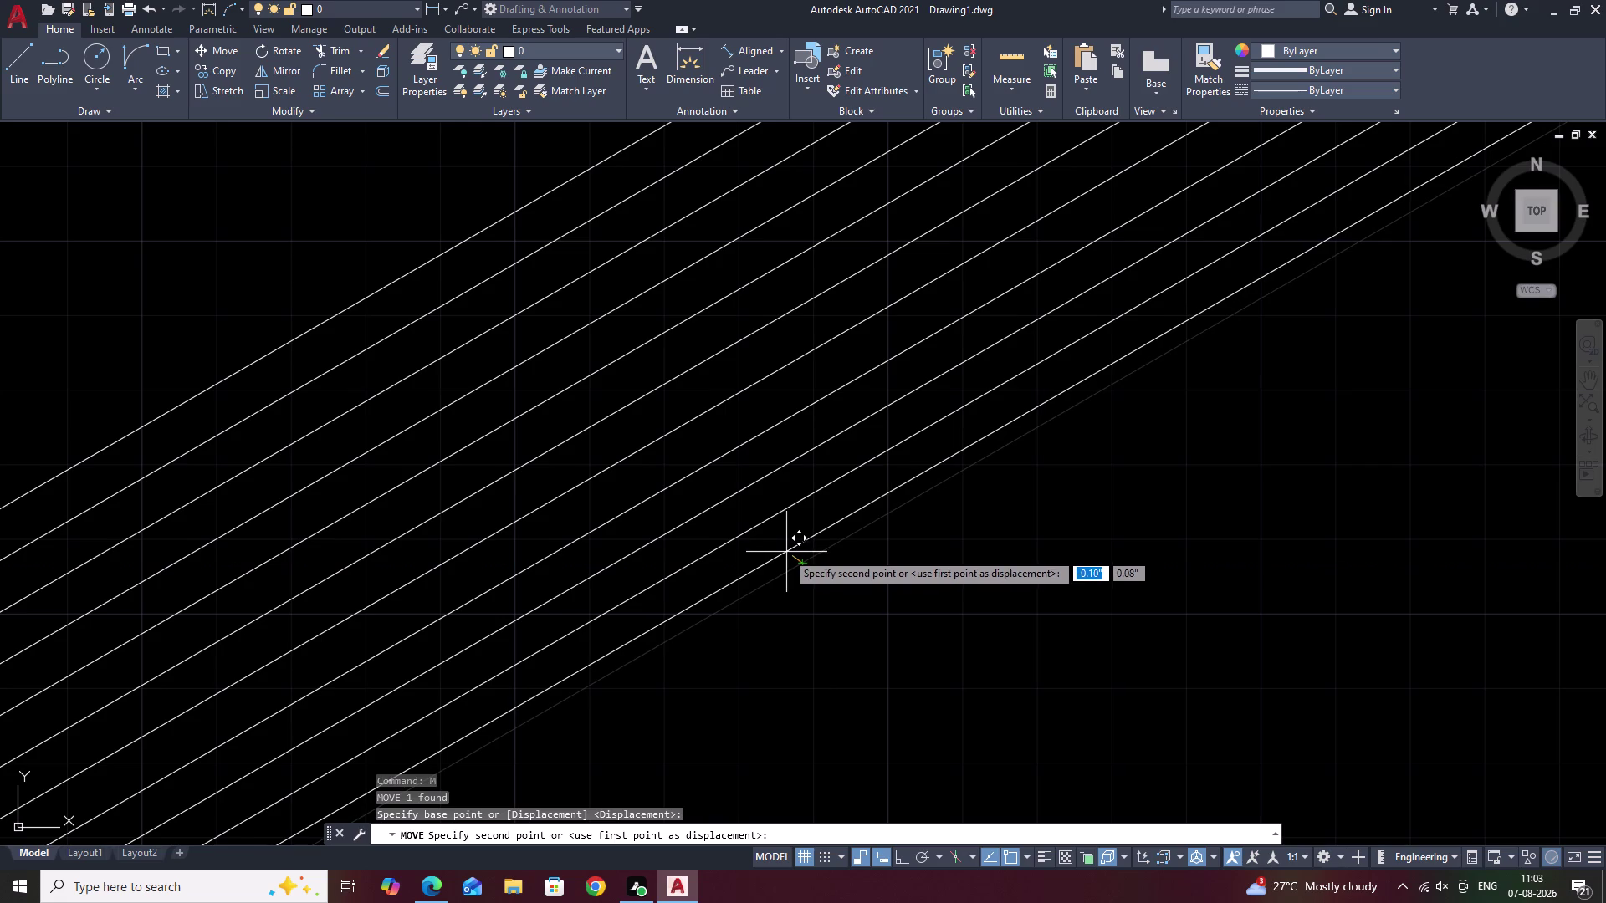
click(786, 552)
scroll(down, 3)
middle_drag(949, 563, 788, 602)
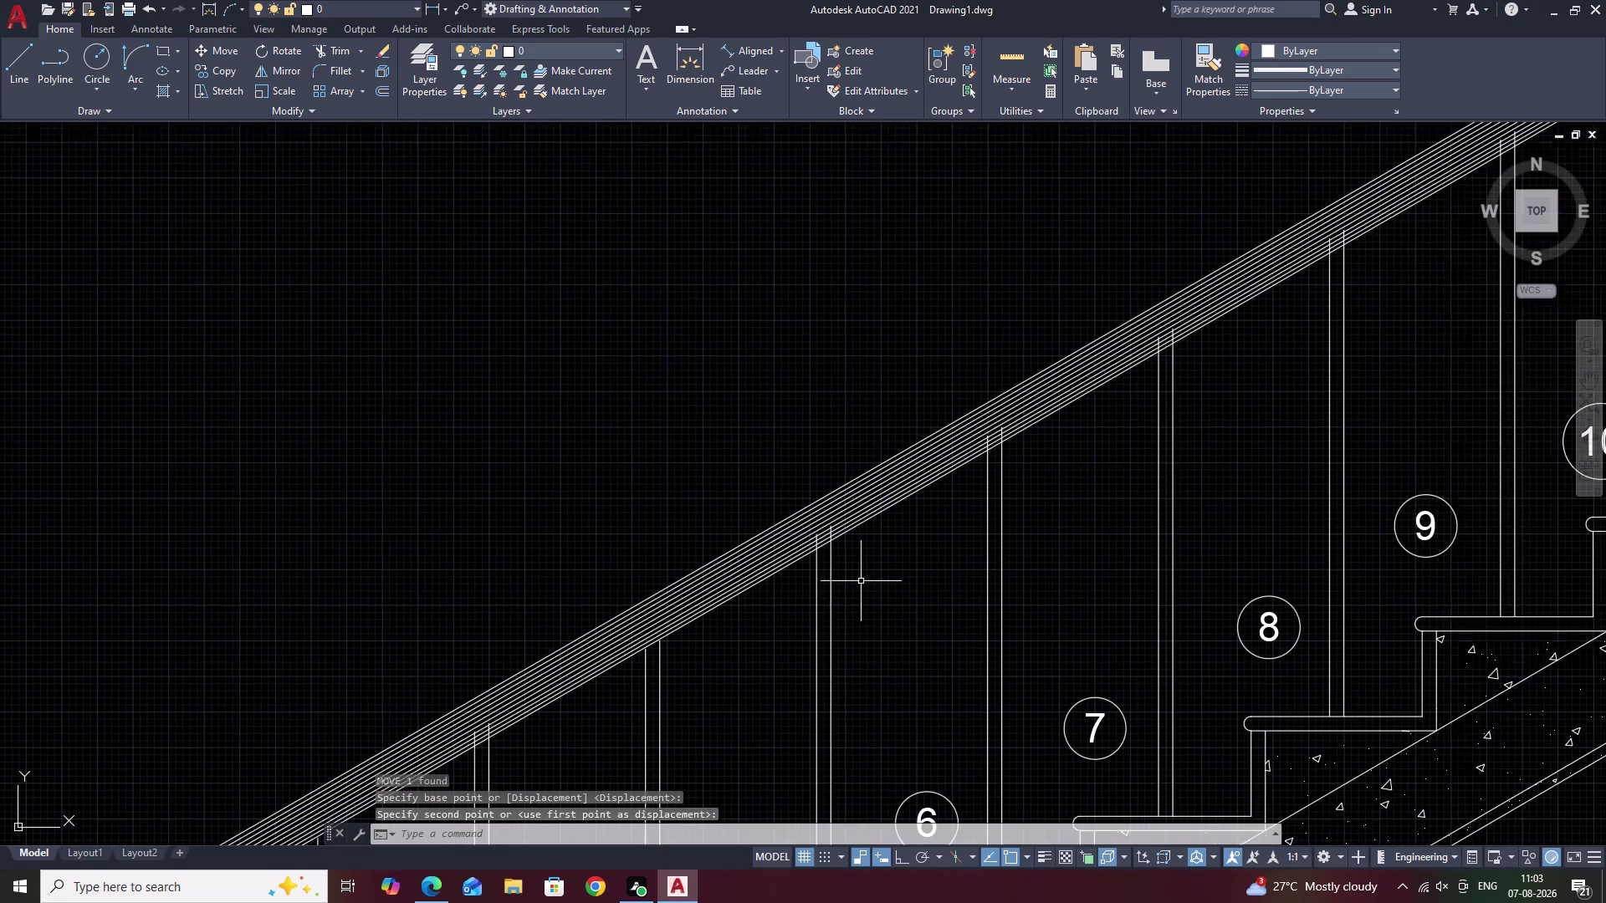
scroll(up, 3)
middle_drag(764, 562, 864, 581)
Start TRIM and fence-trim the lowest baluster ends crossing the handrail band.
text(TR)
key(space)
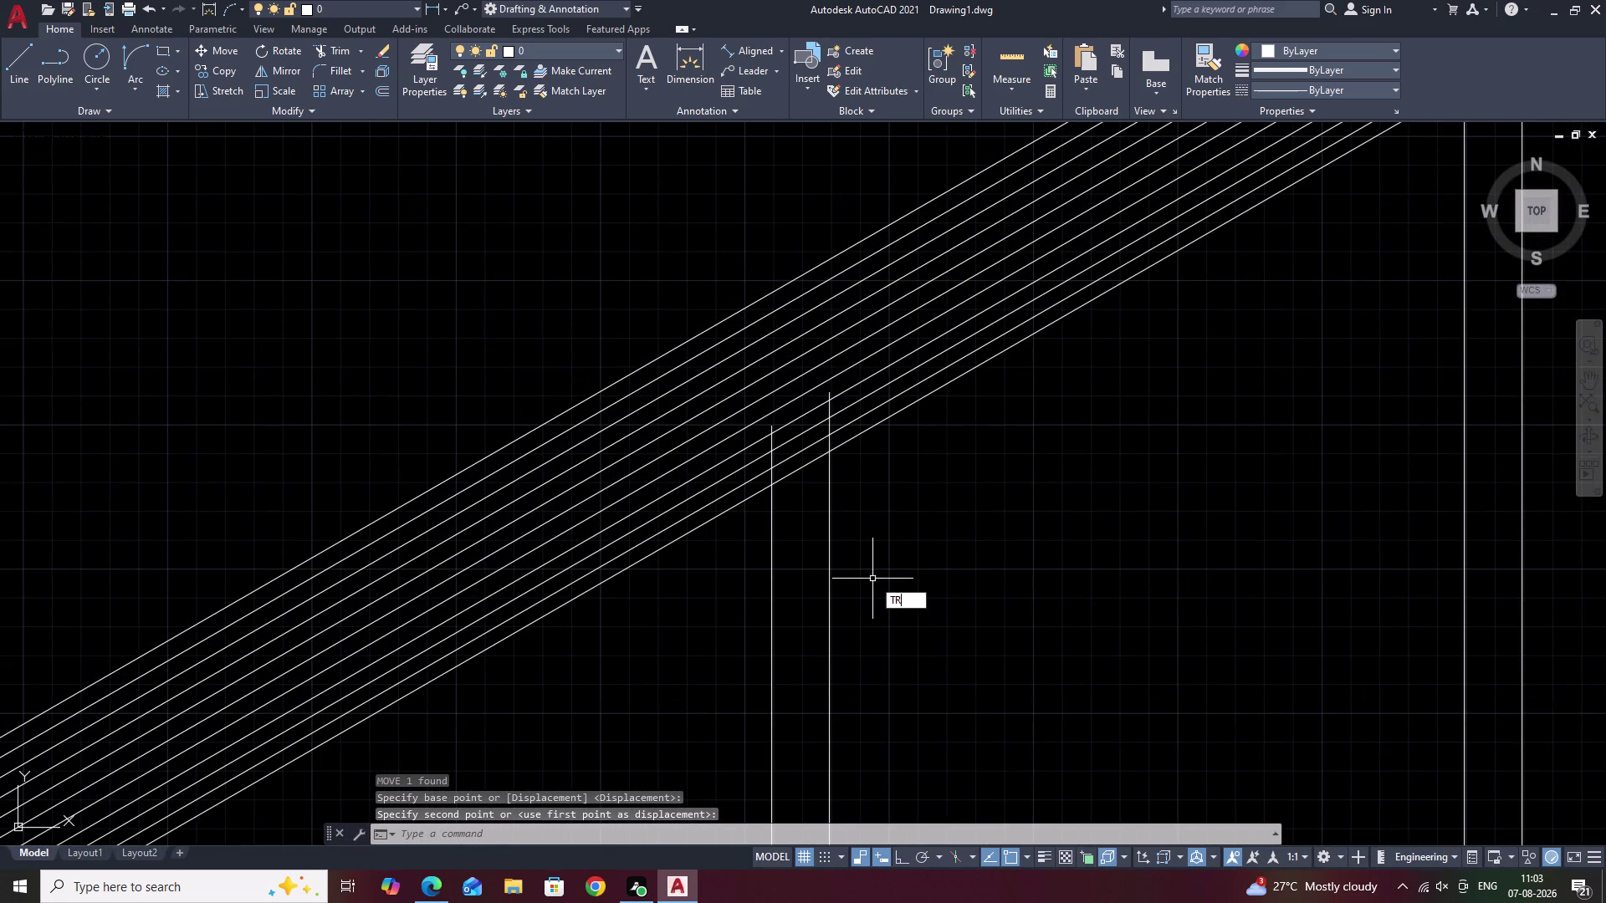
scroll(up, 3)
drag(953, 339, 648, 516)
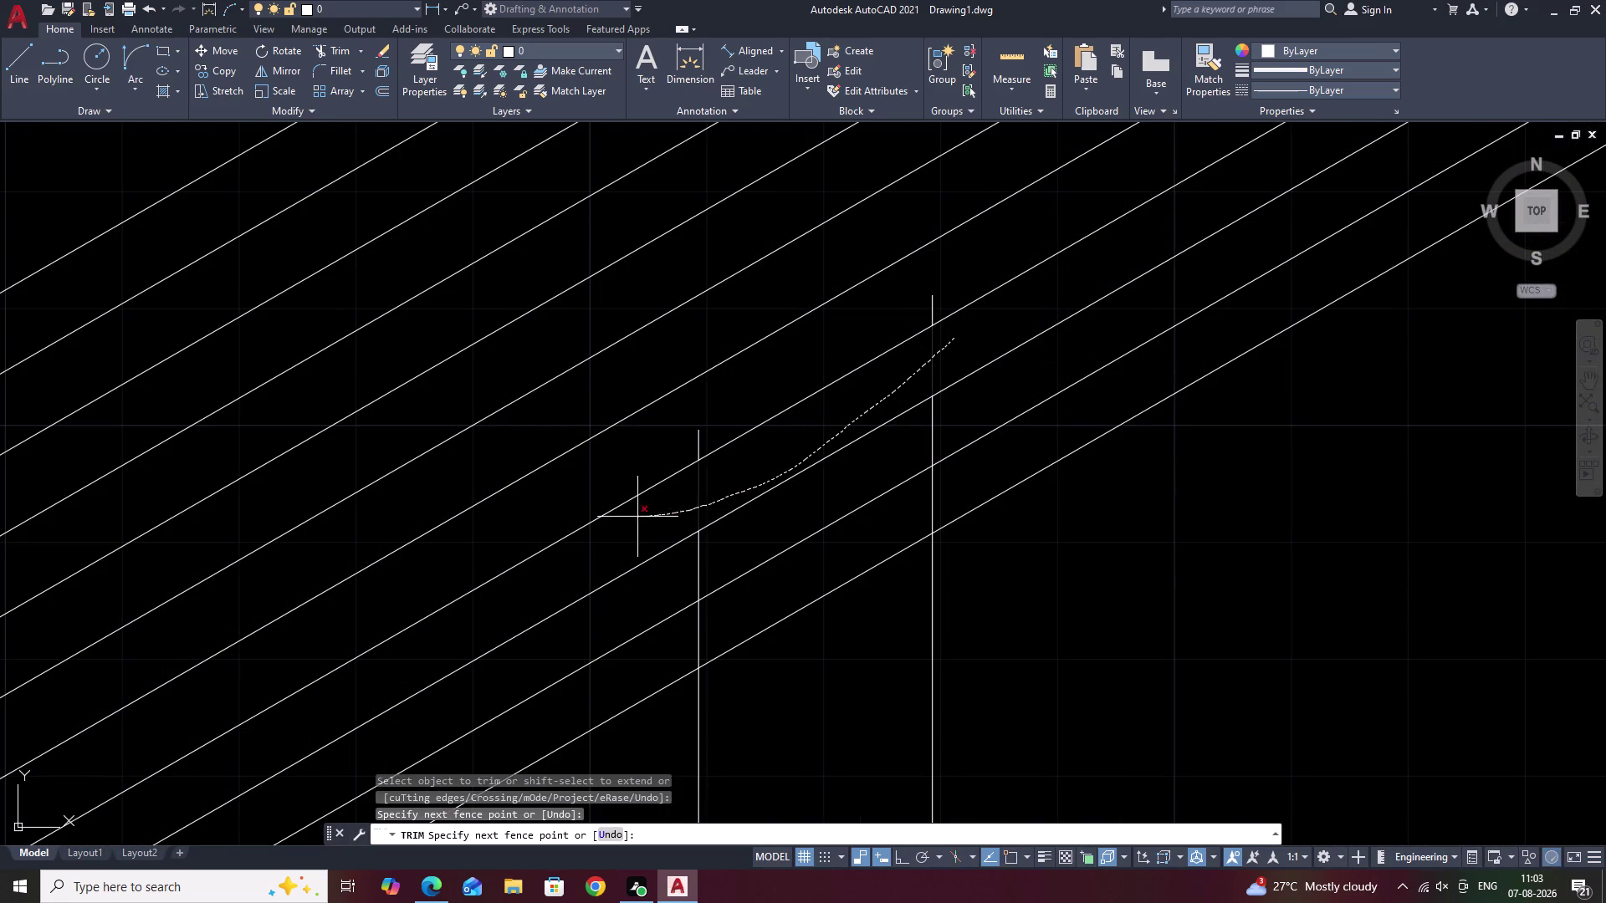
drag(648, 516, 631, 517)
drag(951, 285, 701, 431)
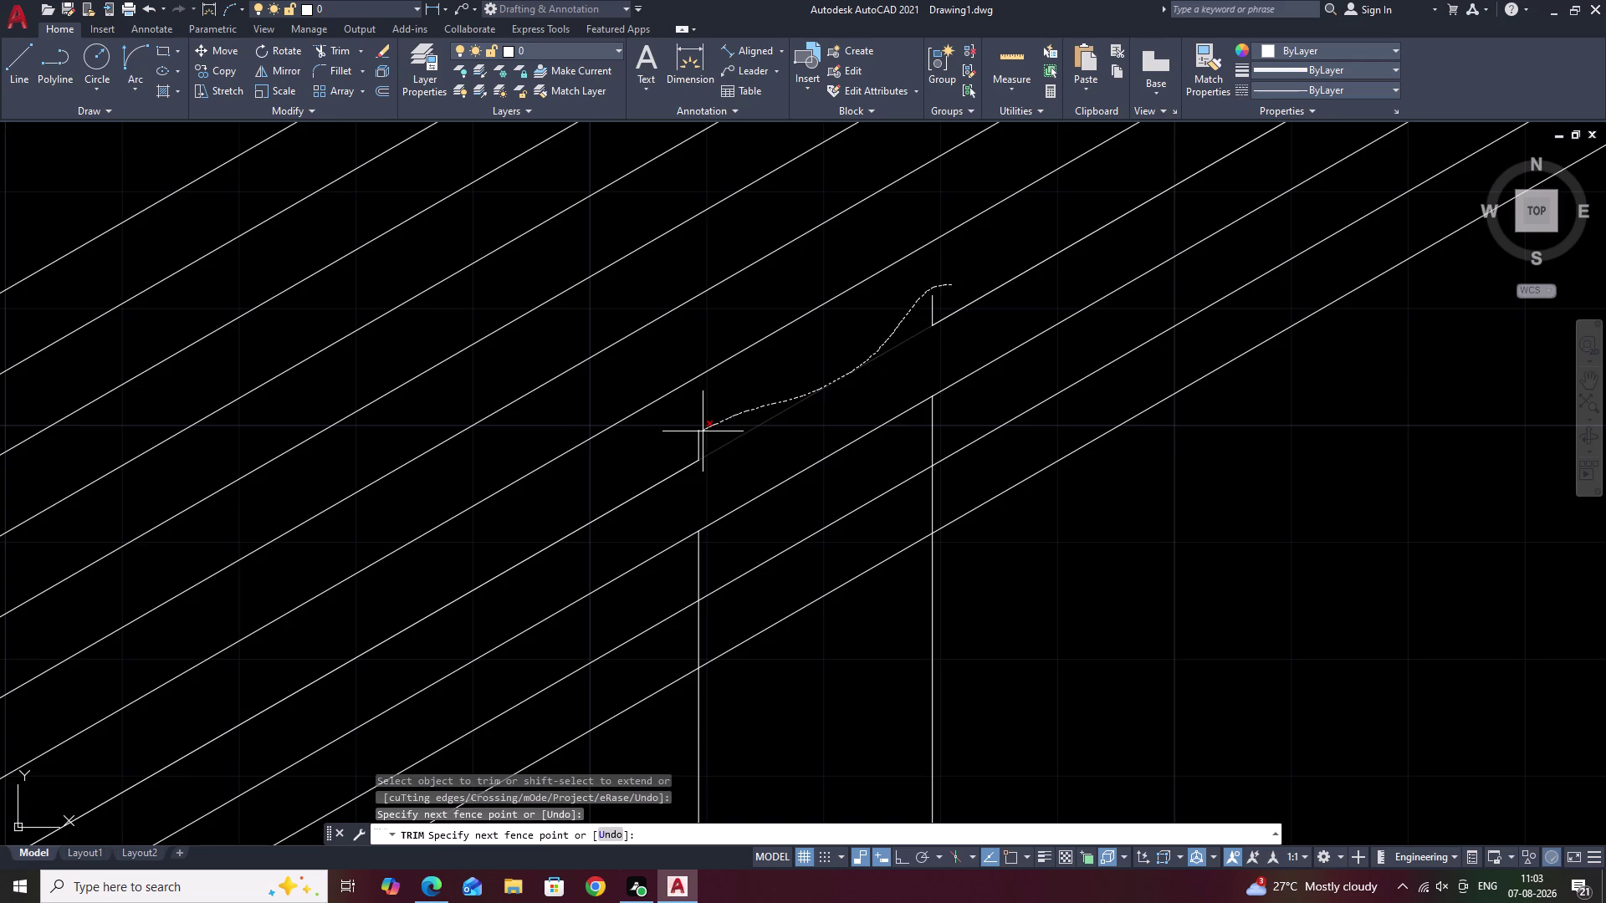
drag(701, 432, 689, 438)
key(ctrl+z)
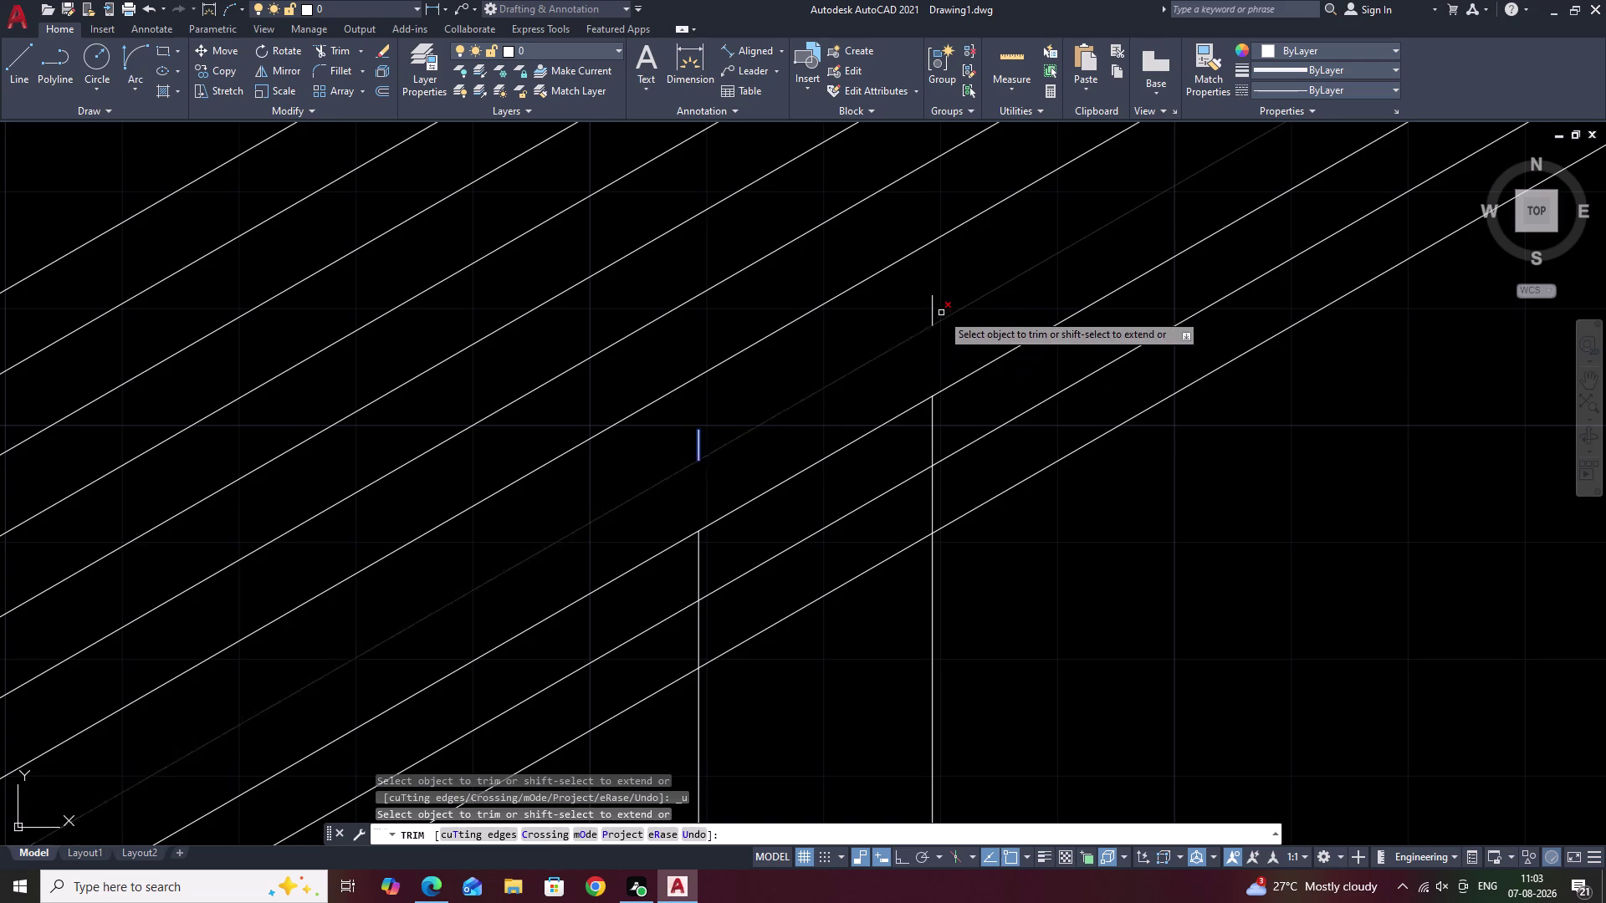
click(931, 301)
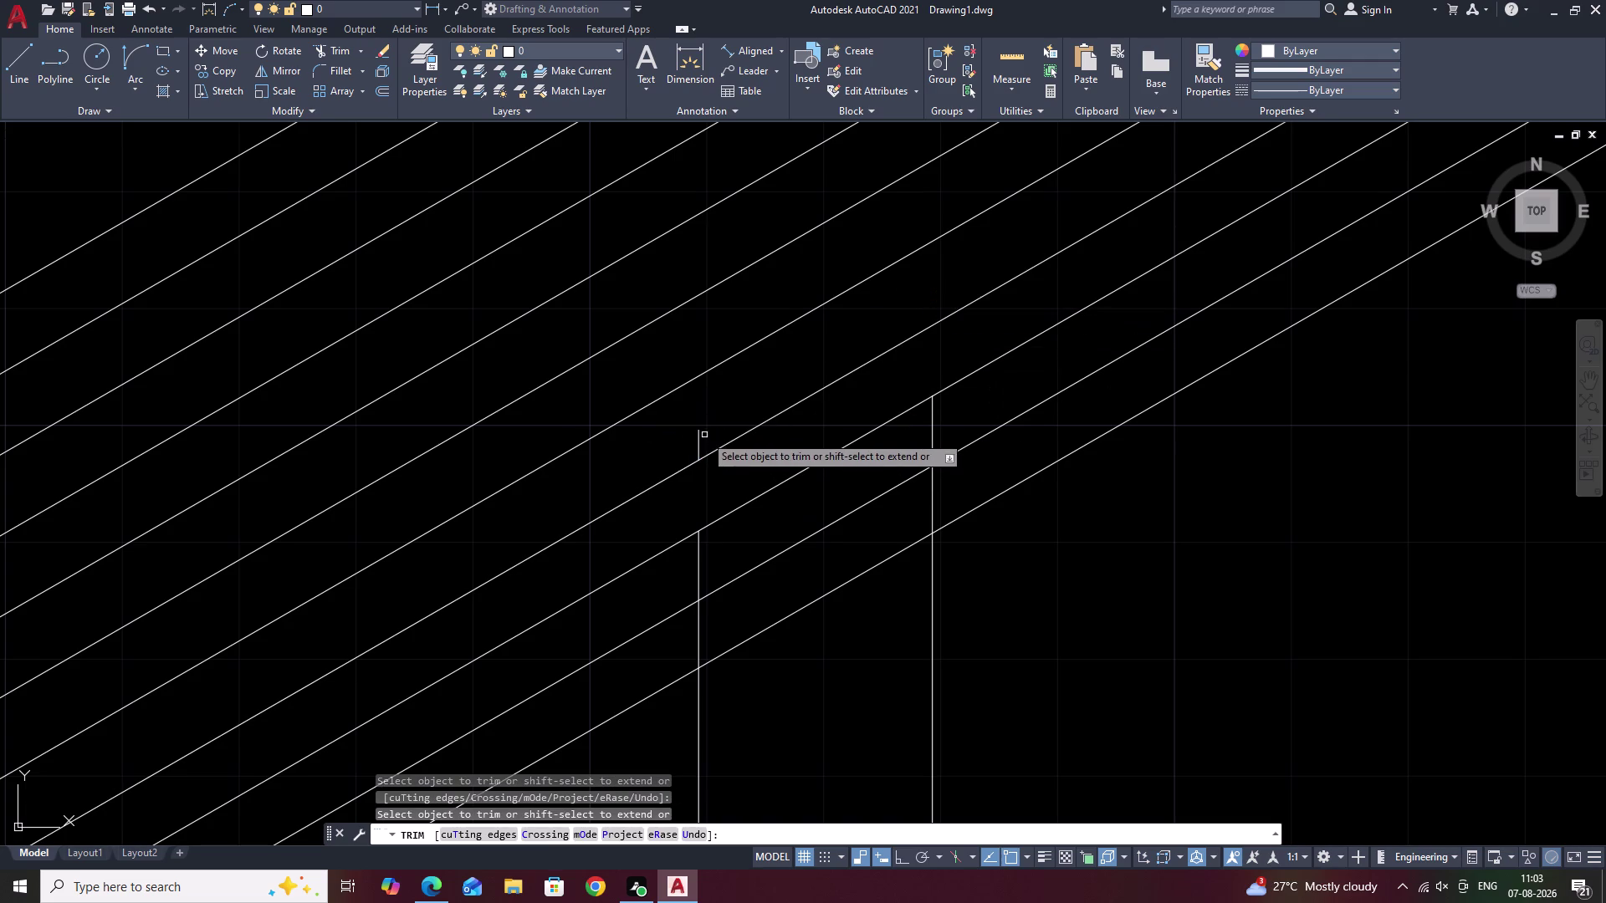
click(700, 437)
drag(980, 398, 885, 453)
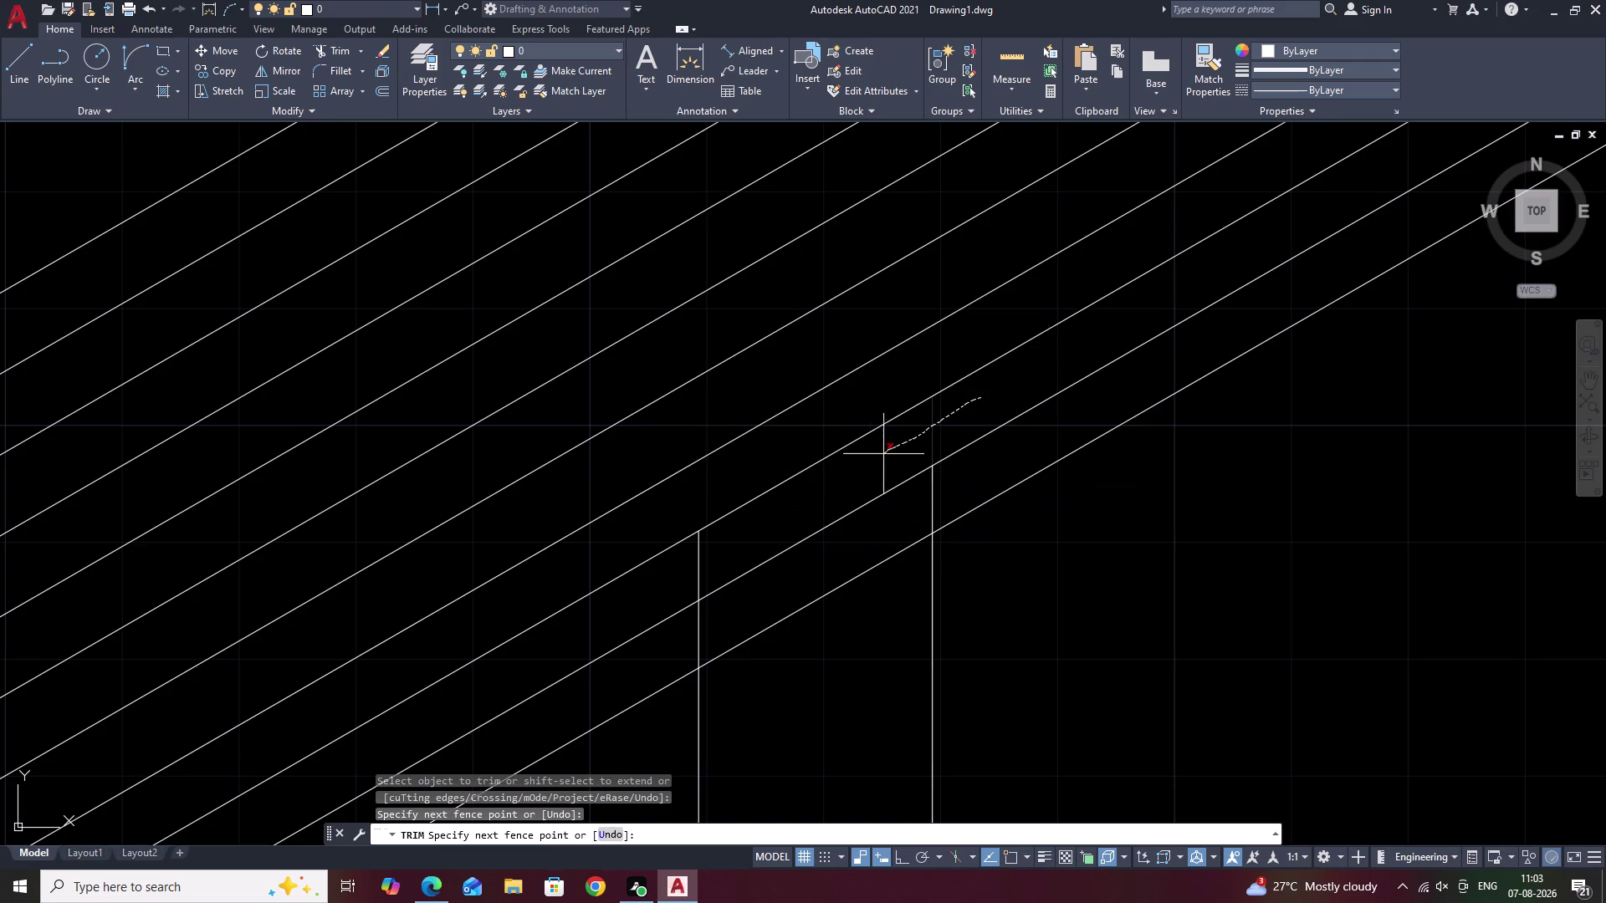
drag(886, 453, 671, 563)
drag(985, 470, 900, 529)
drag(899, 529, 680, 641)
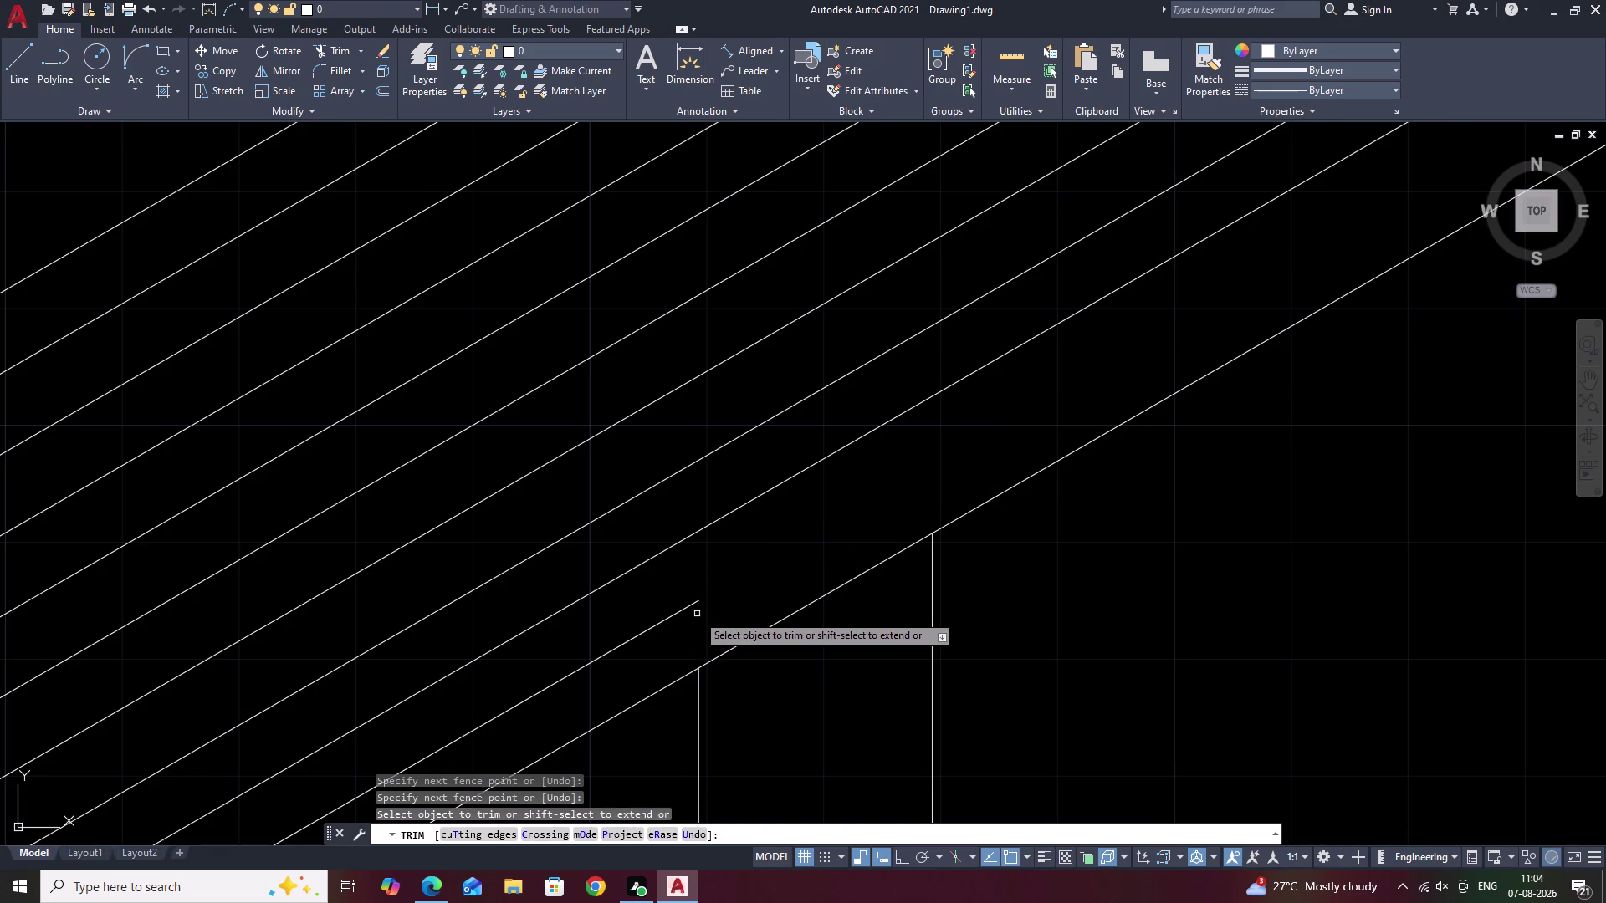
key(ctrl+z)
drag(973, 482, 678, 632)
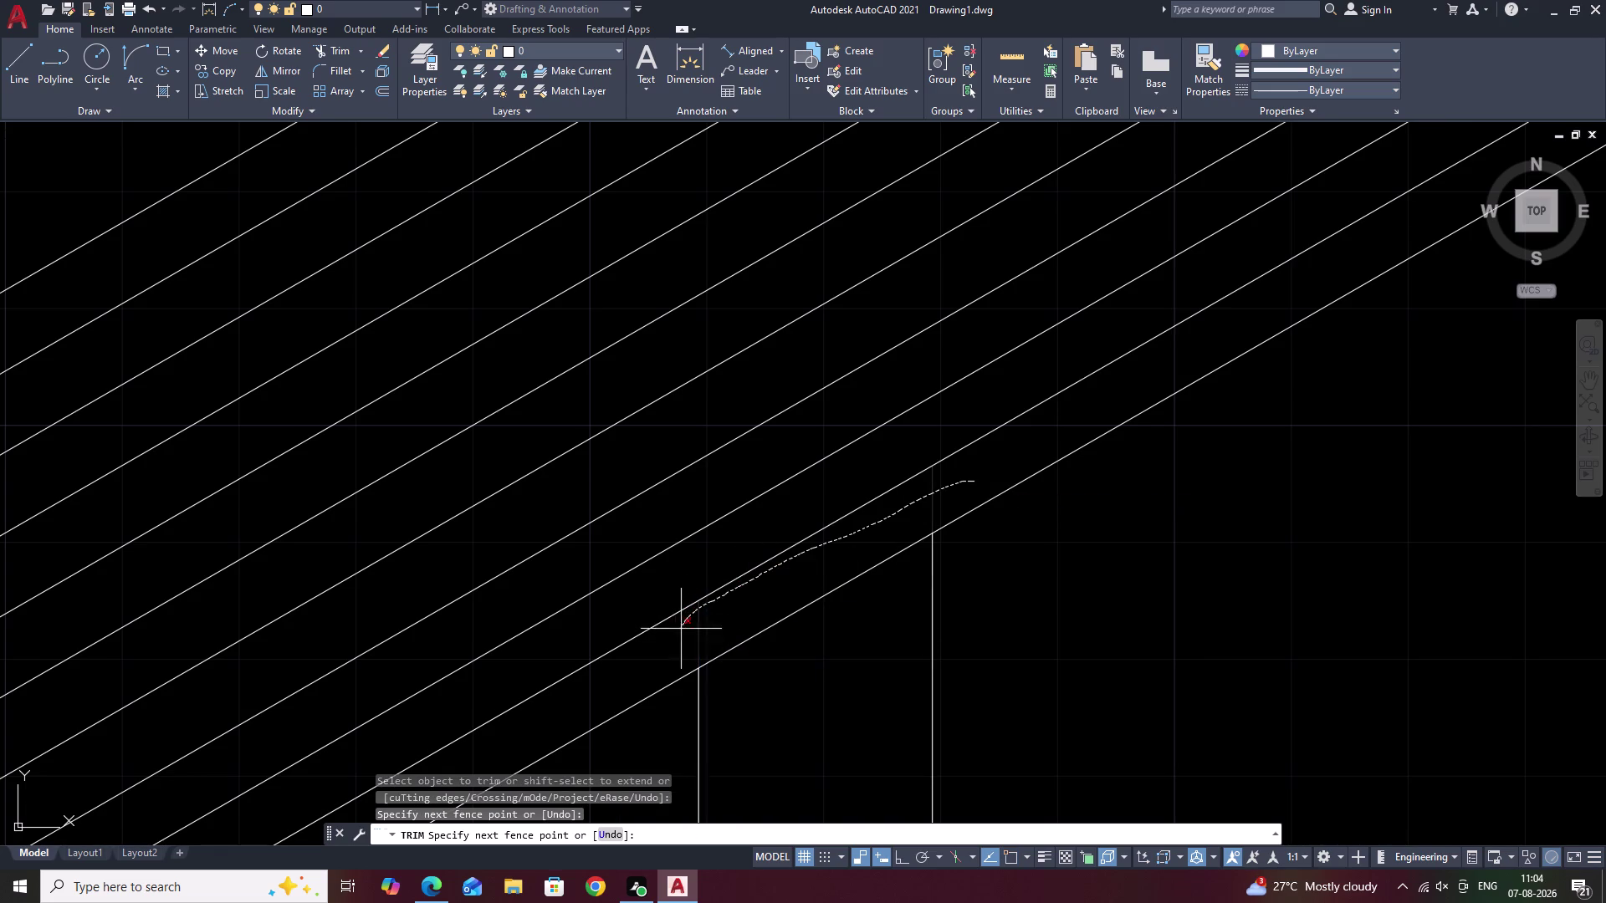
drag(678, 632, 675, 636)
Trim the next balusters' segments lying between the handrail lines.
middle_drag(1048, 404, 1006, 443)
scroll(down, 3)
scroll(down, 3)
middle_drag(1118, 390, 655, 586)
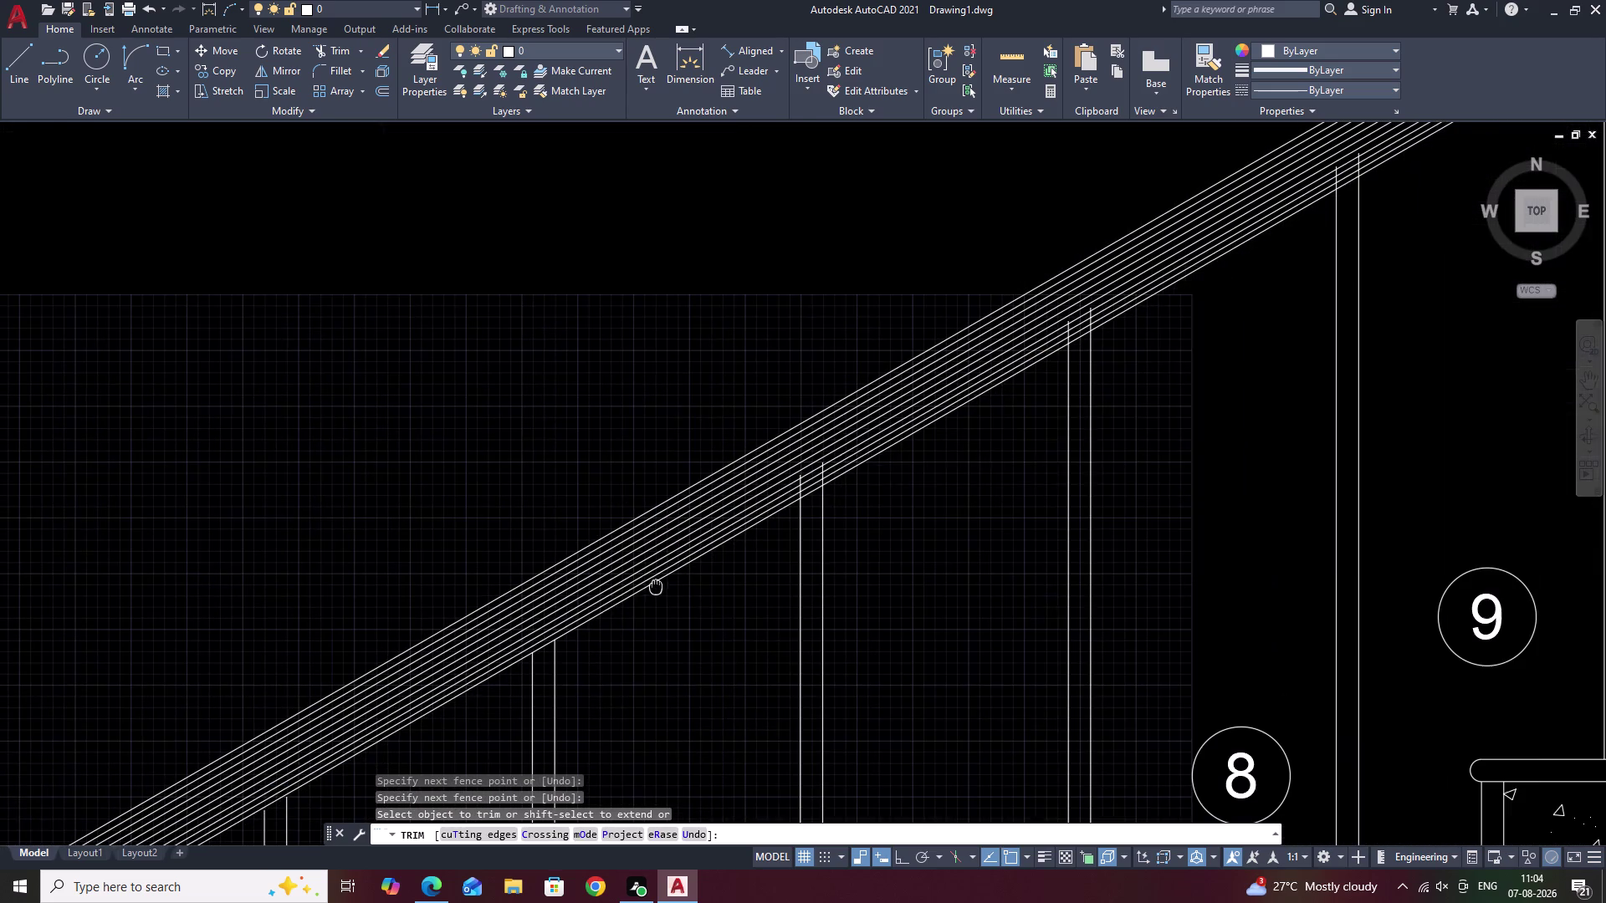
middle_drag(1092, 339, 1013, 431)
scroll(up, 3)
scroll(up, 3)
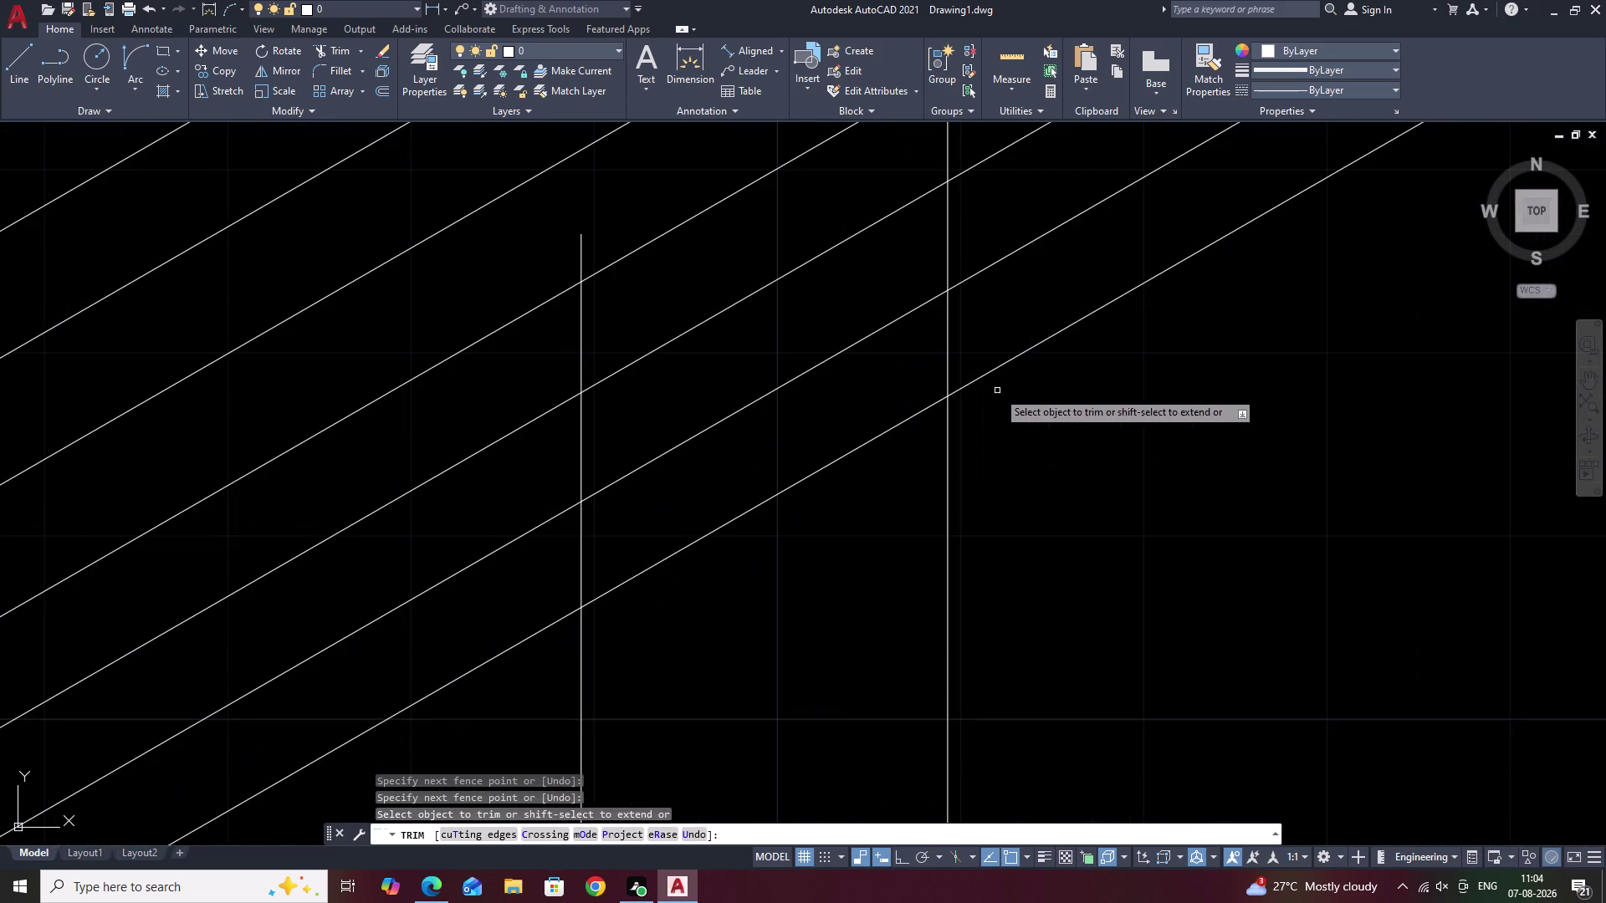
drag(986, 301, 548, 567)
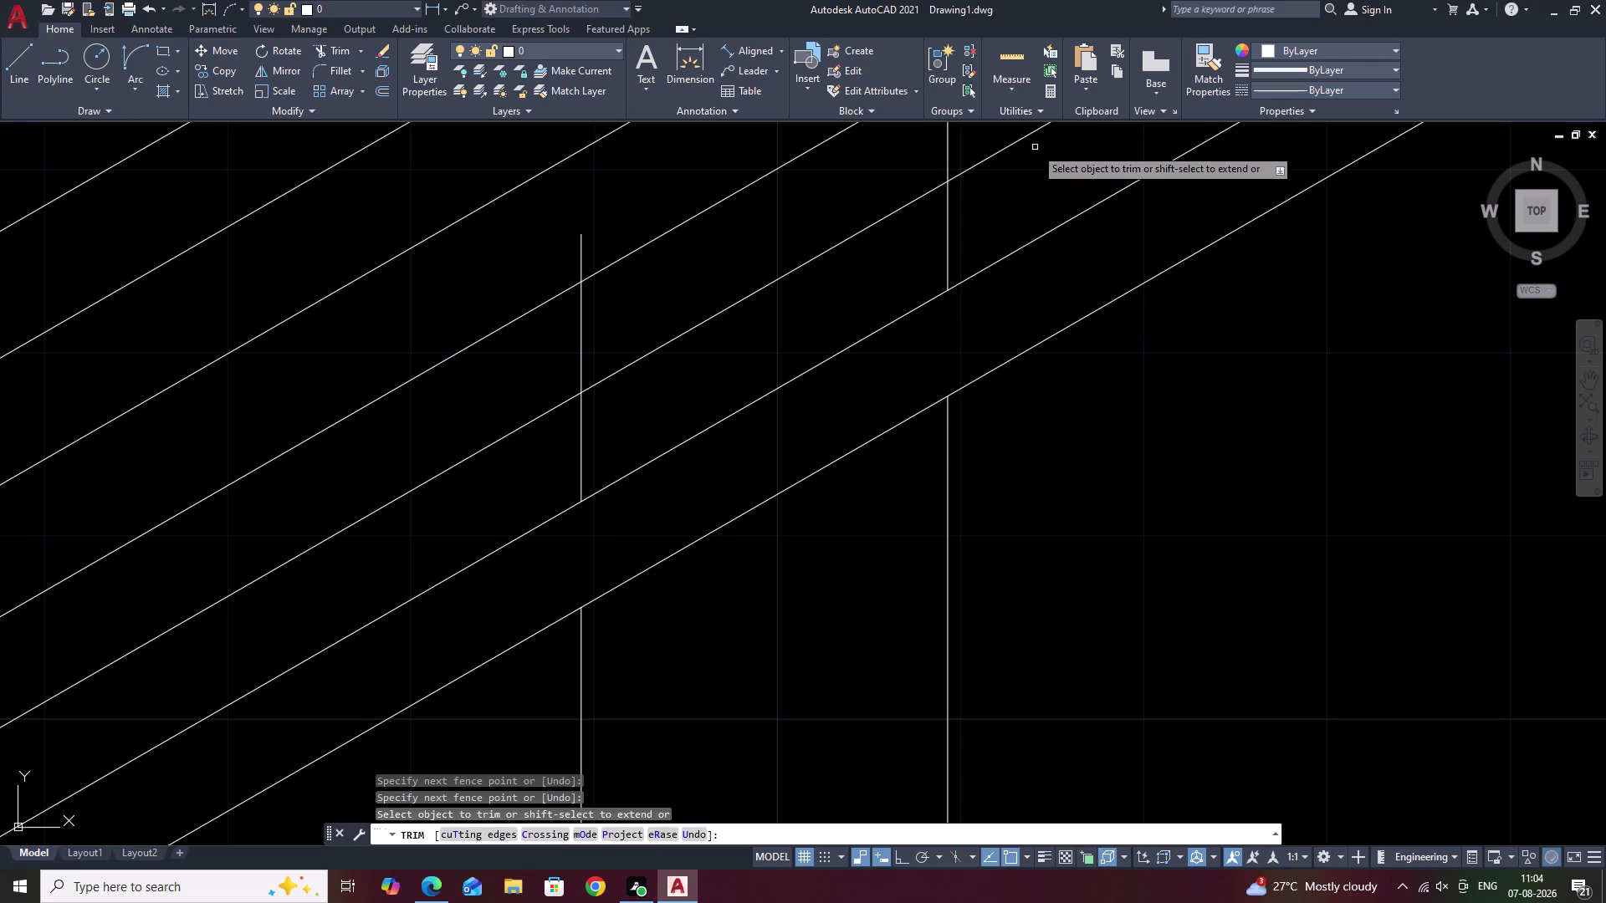
click(1030, 159)
drag(1025, 168, 688, 364)
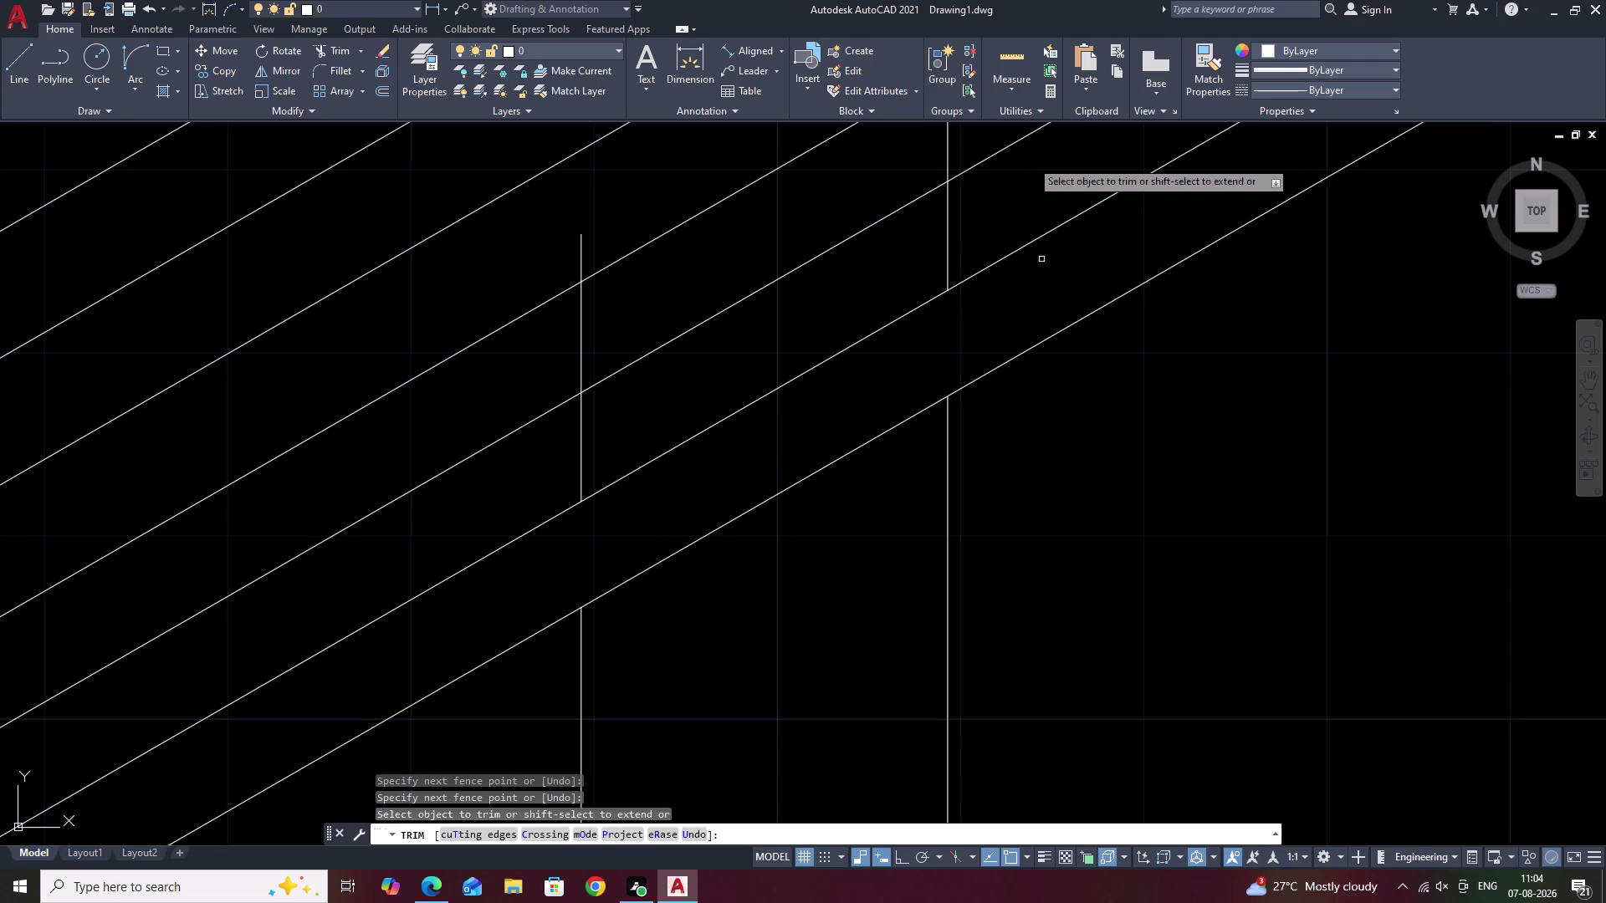
drag(1017, 215, 991, 212)
drag(970, 213, 627, 411)
drag(621, 413, 564, 440)
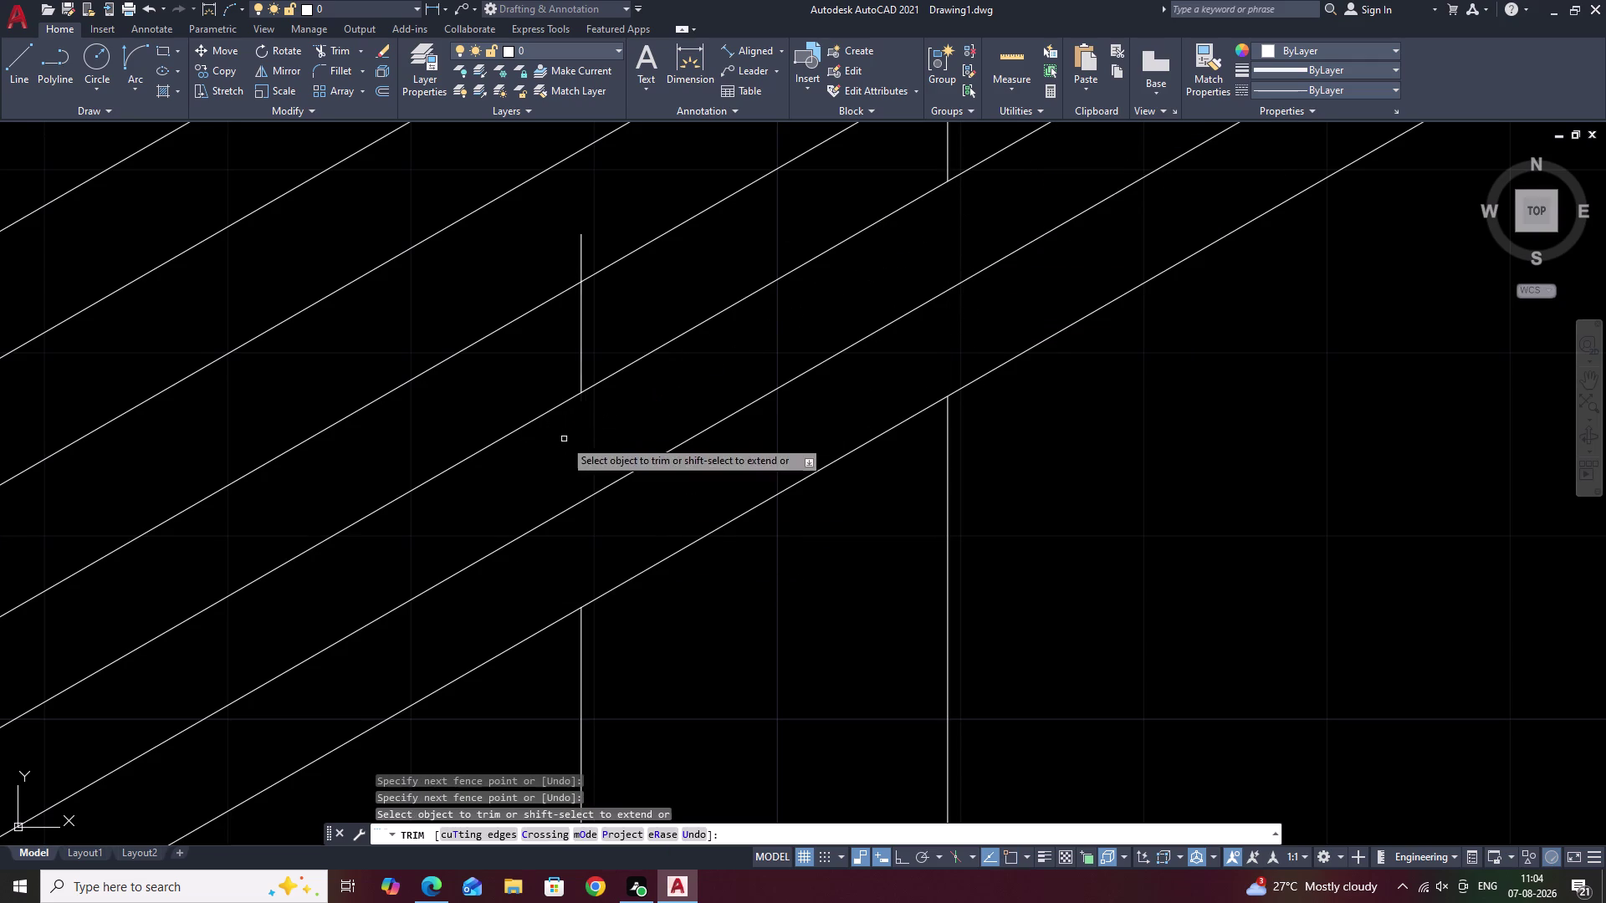
middle_drag(787, 333, 811, 444)
drag(1009, 210, 632, 384)
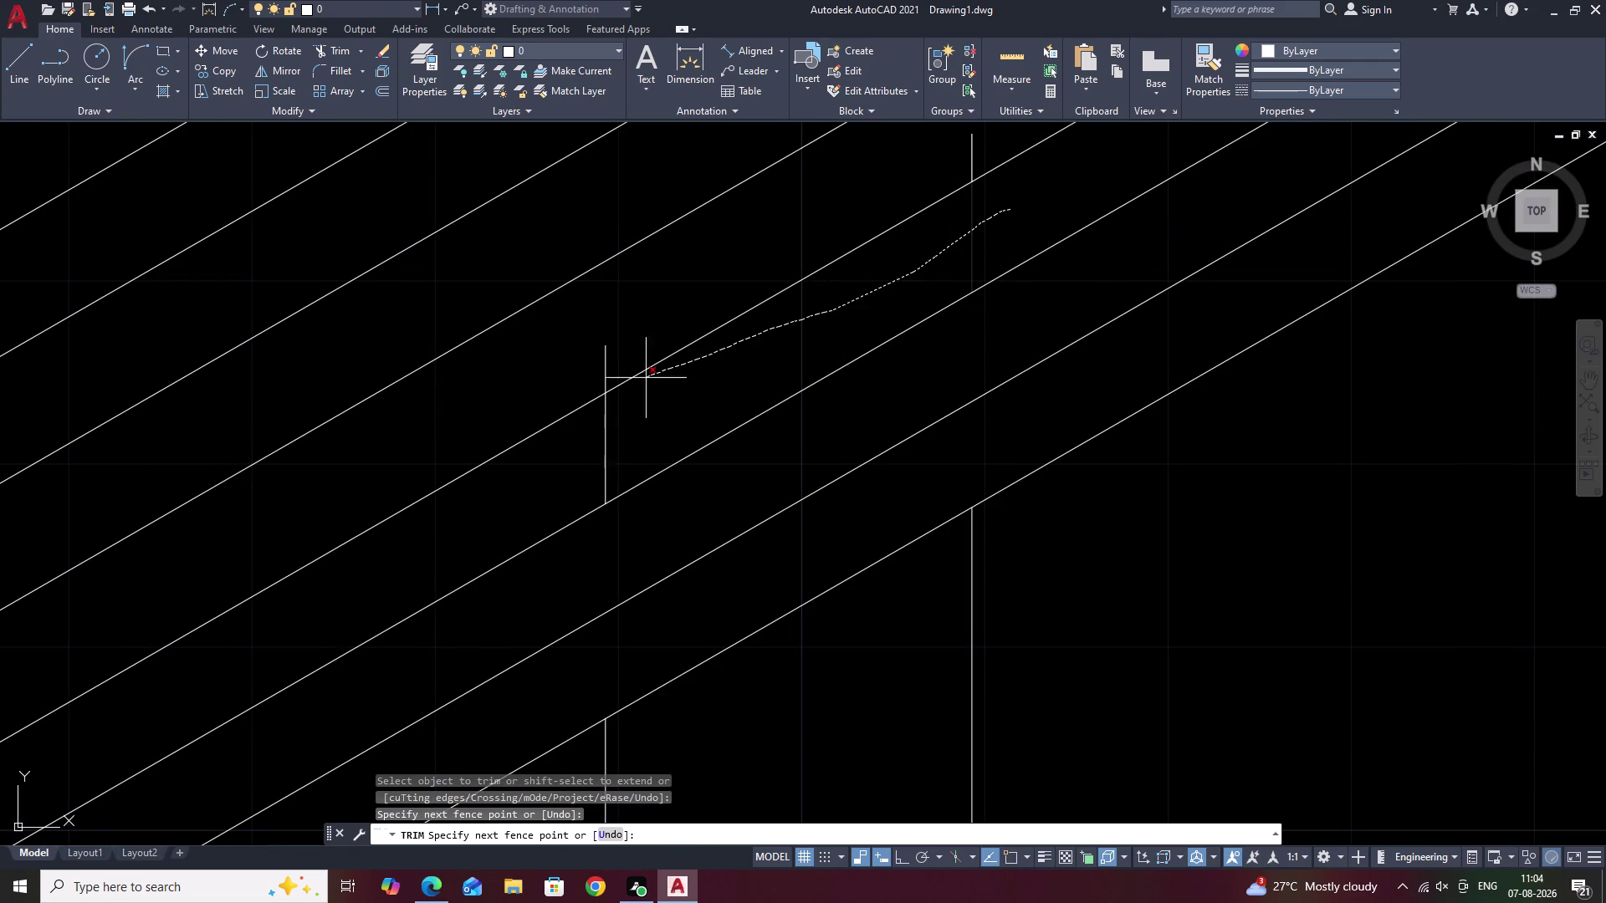
drag(632, 384, 585, 428)
click(970, 144)
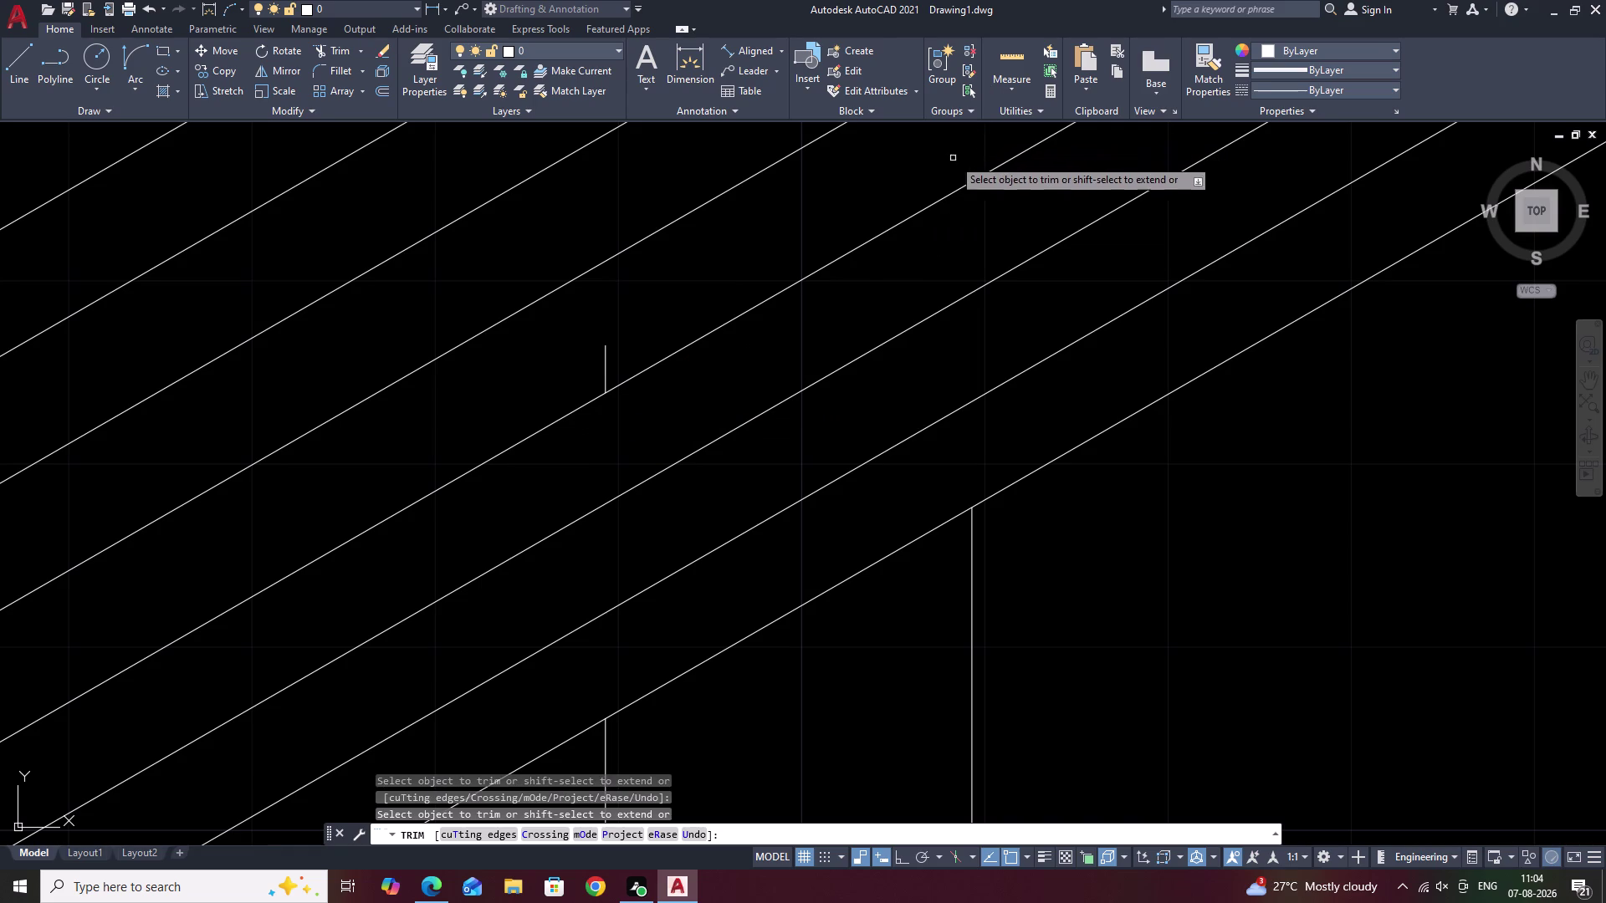
click(604, 356)
Trim a further baluster piece crossing the rails farther along the stair.
scroll(down, 3)
scroll(down, 3)
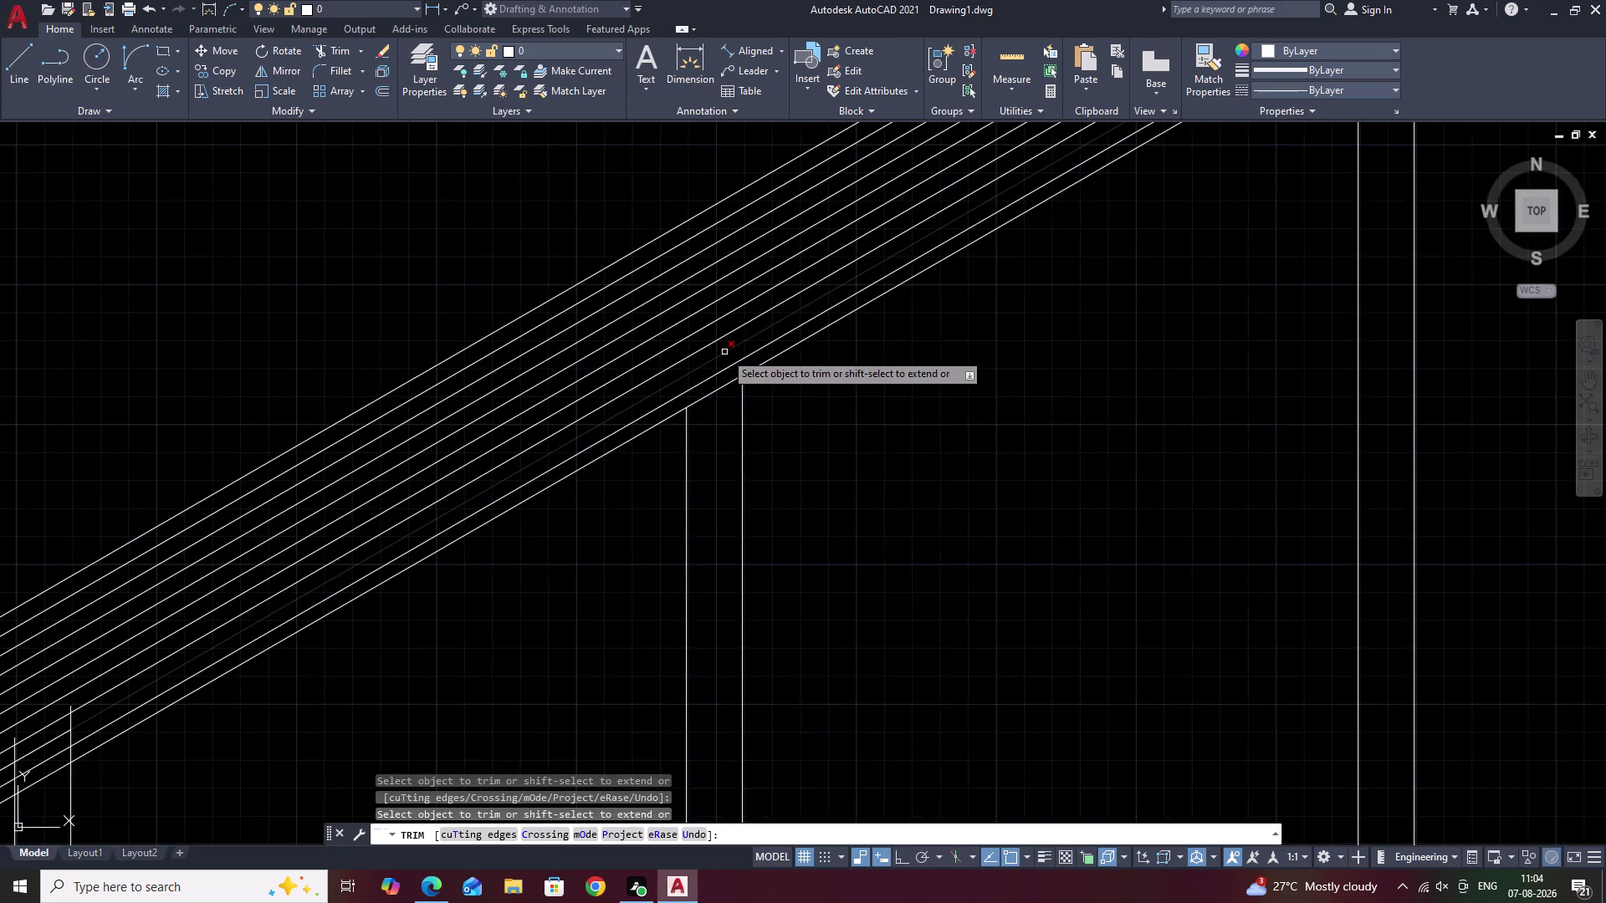
middle_drag(729, 352, 1145, 155)
middle_drag(567, 439, 994, 249)
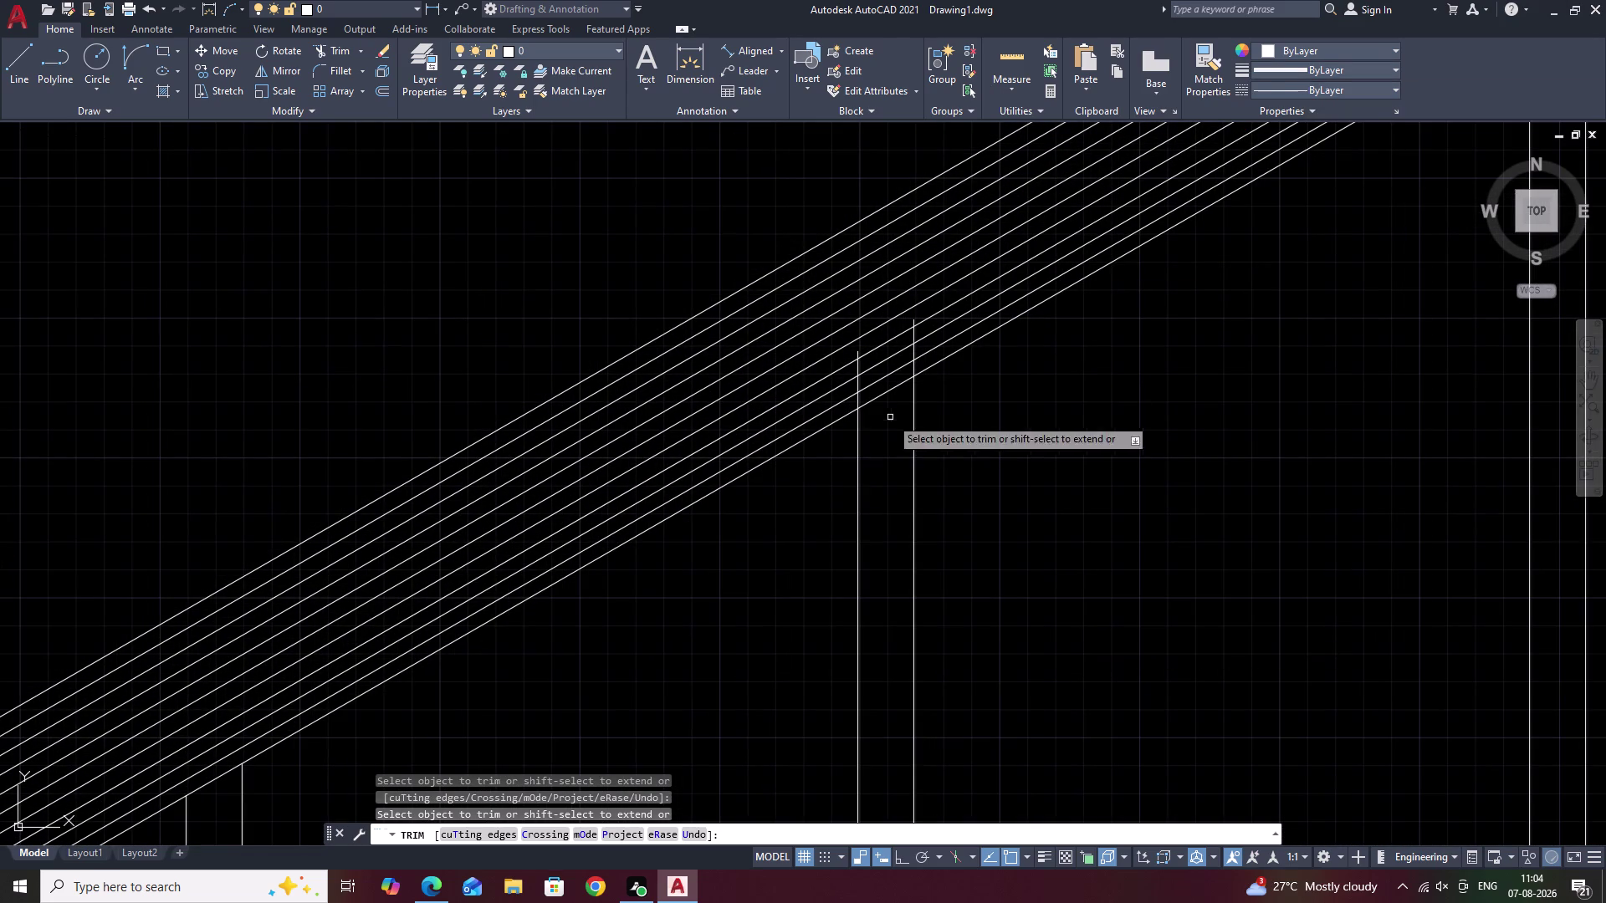
scroll(up, 3)
drag(872, 323, 637, 447)
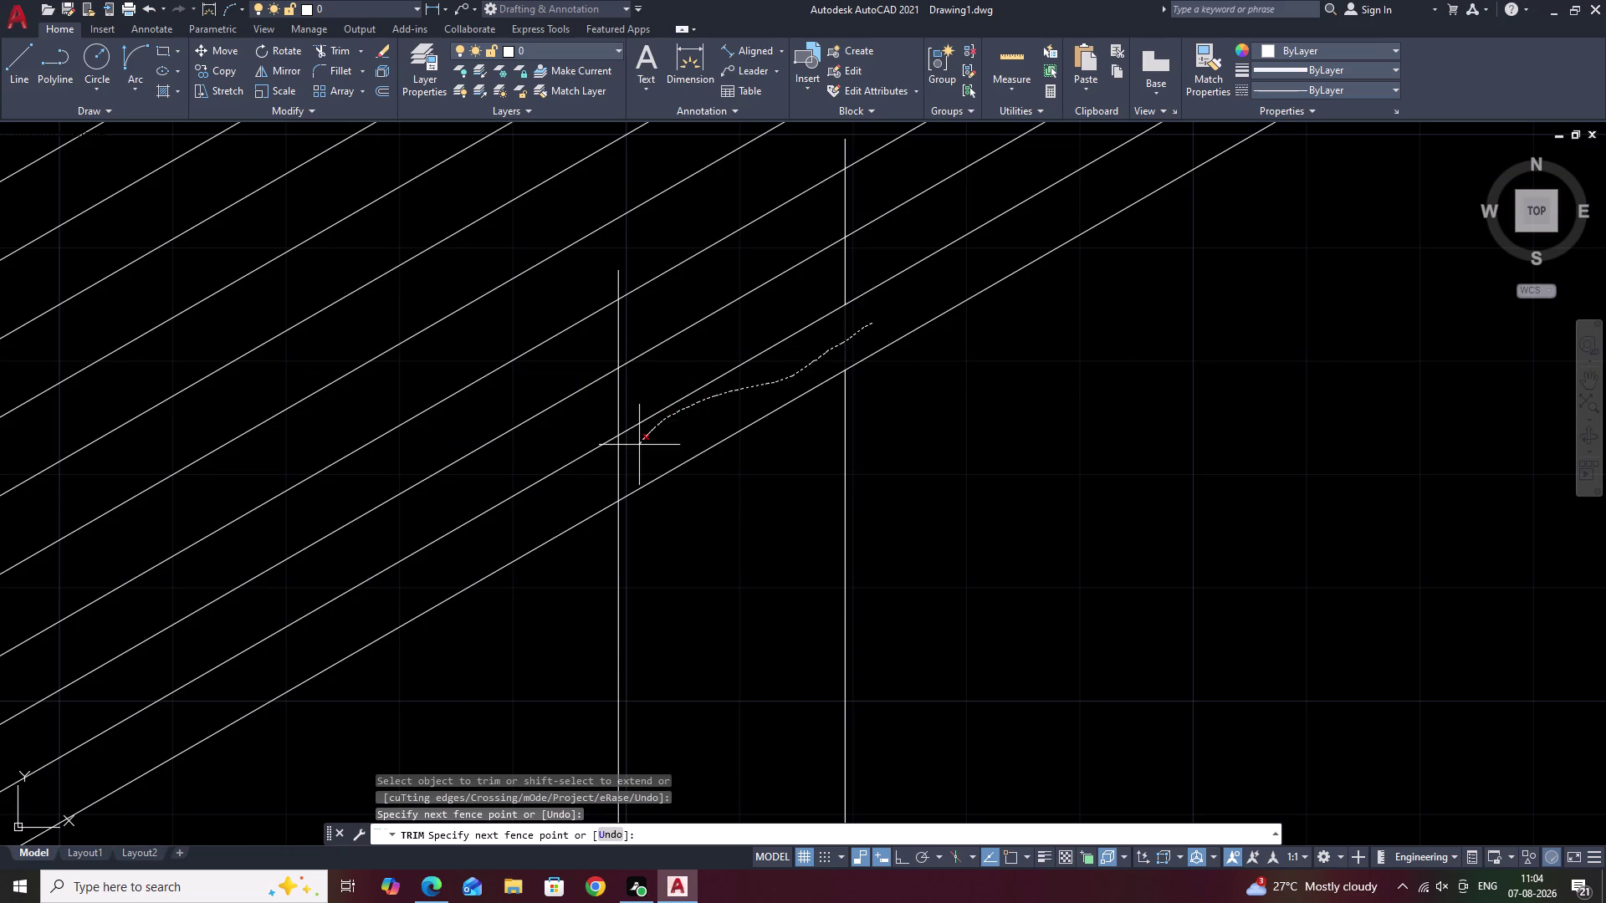
click(591, 479)
right_click(591, 478)
click(625, 482)
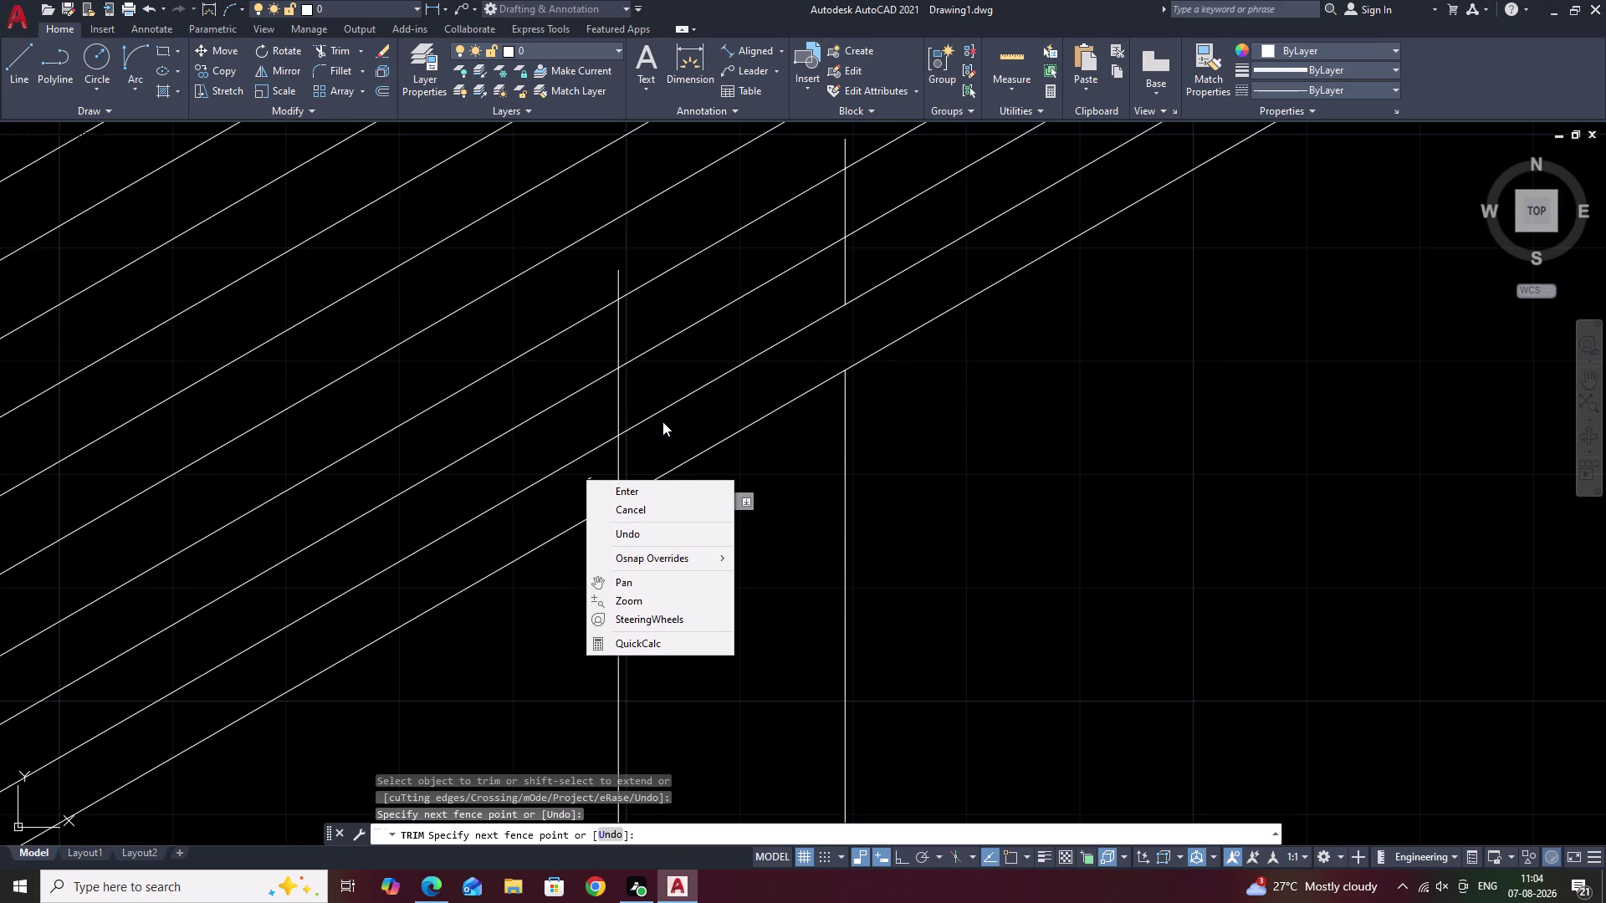
key(Escape)
click(858, 344)
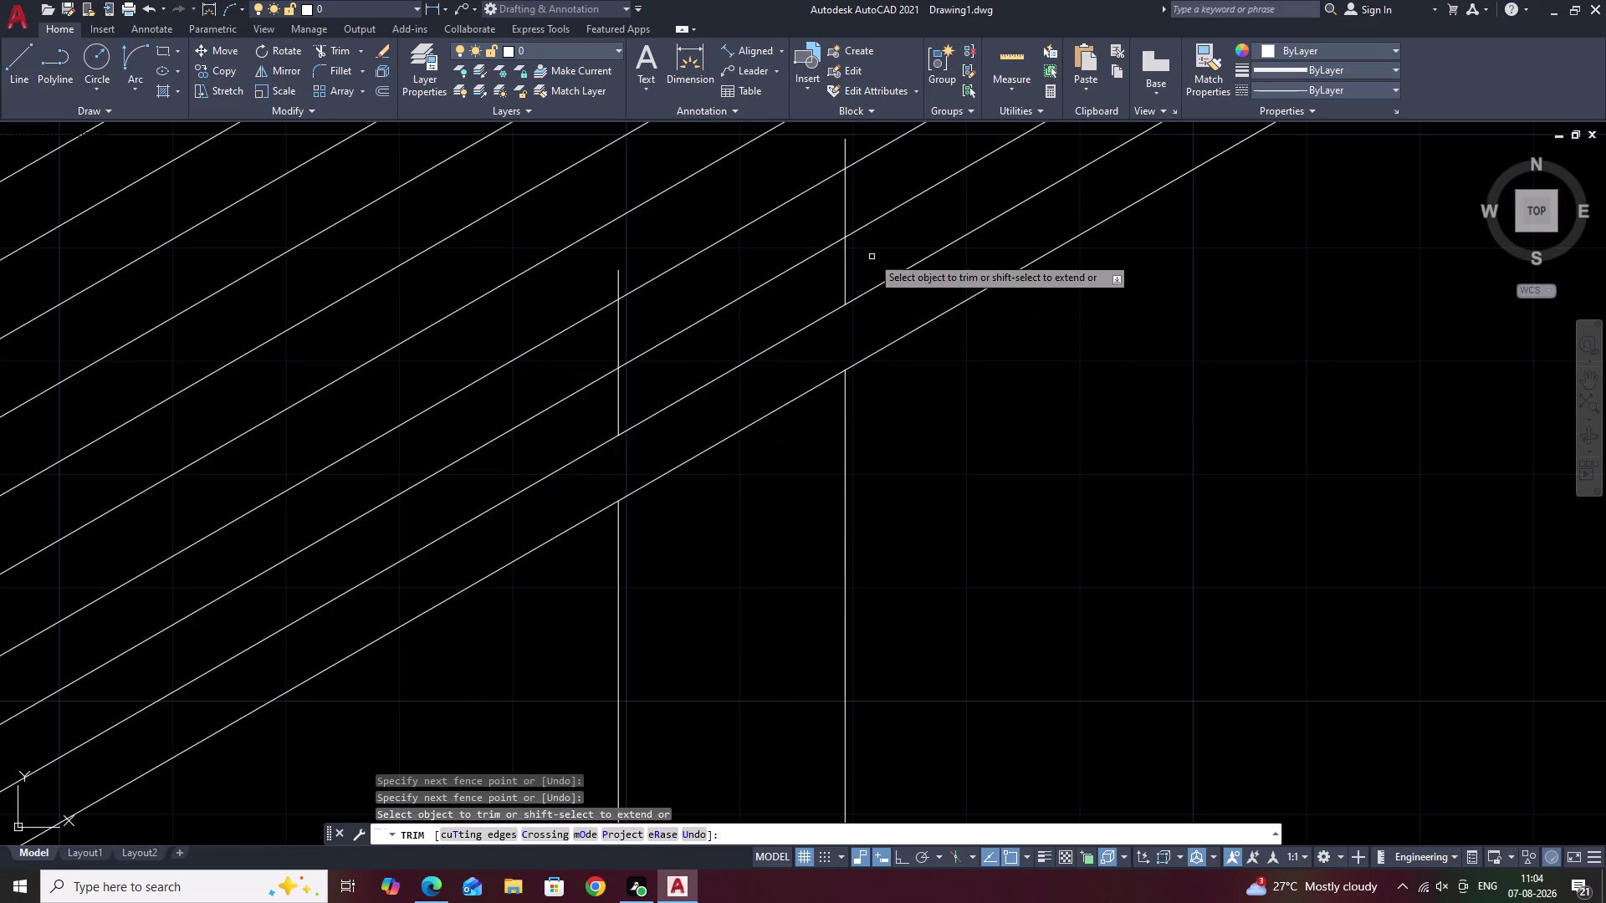
Remove the remaining baluster pieces between the rails and the stub above them.
drag(871, 255, 719, 338)
drag(686, 361, 671, 370)
right_drag(682, 363, 673, 369)
drag(667, 372, 605, 403)
right_click(620, 393)
right_click(610, 400)
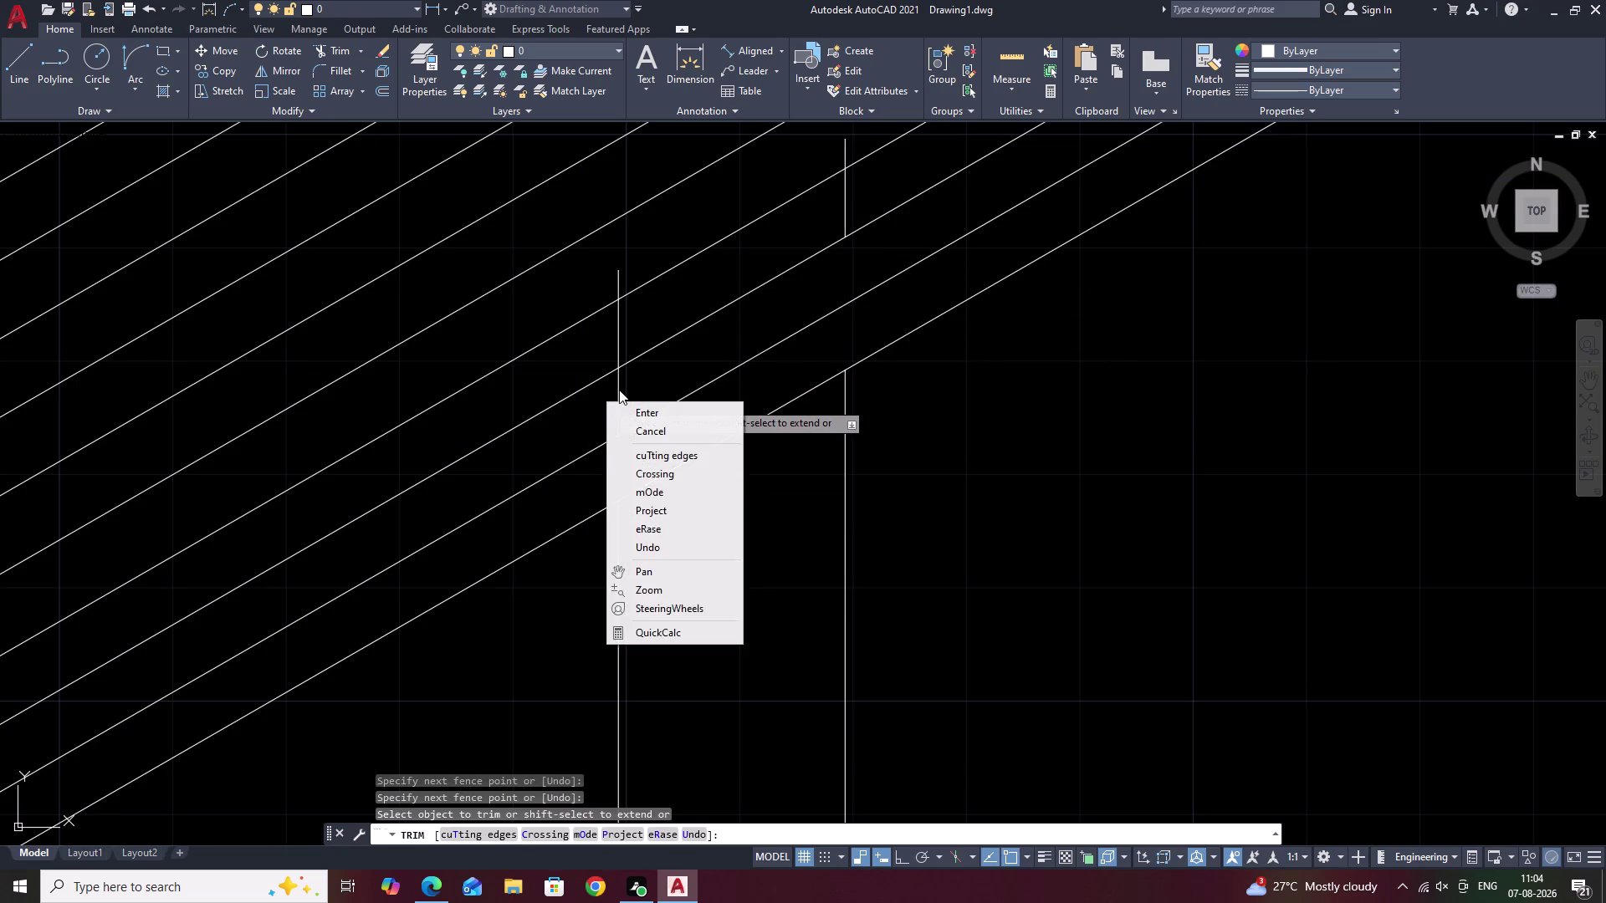
click(619, 390)
right_click(619, 335)
click(619, 334)
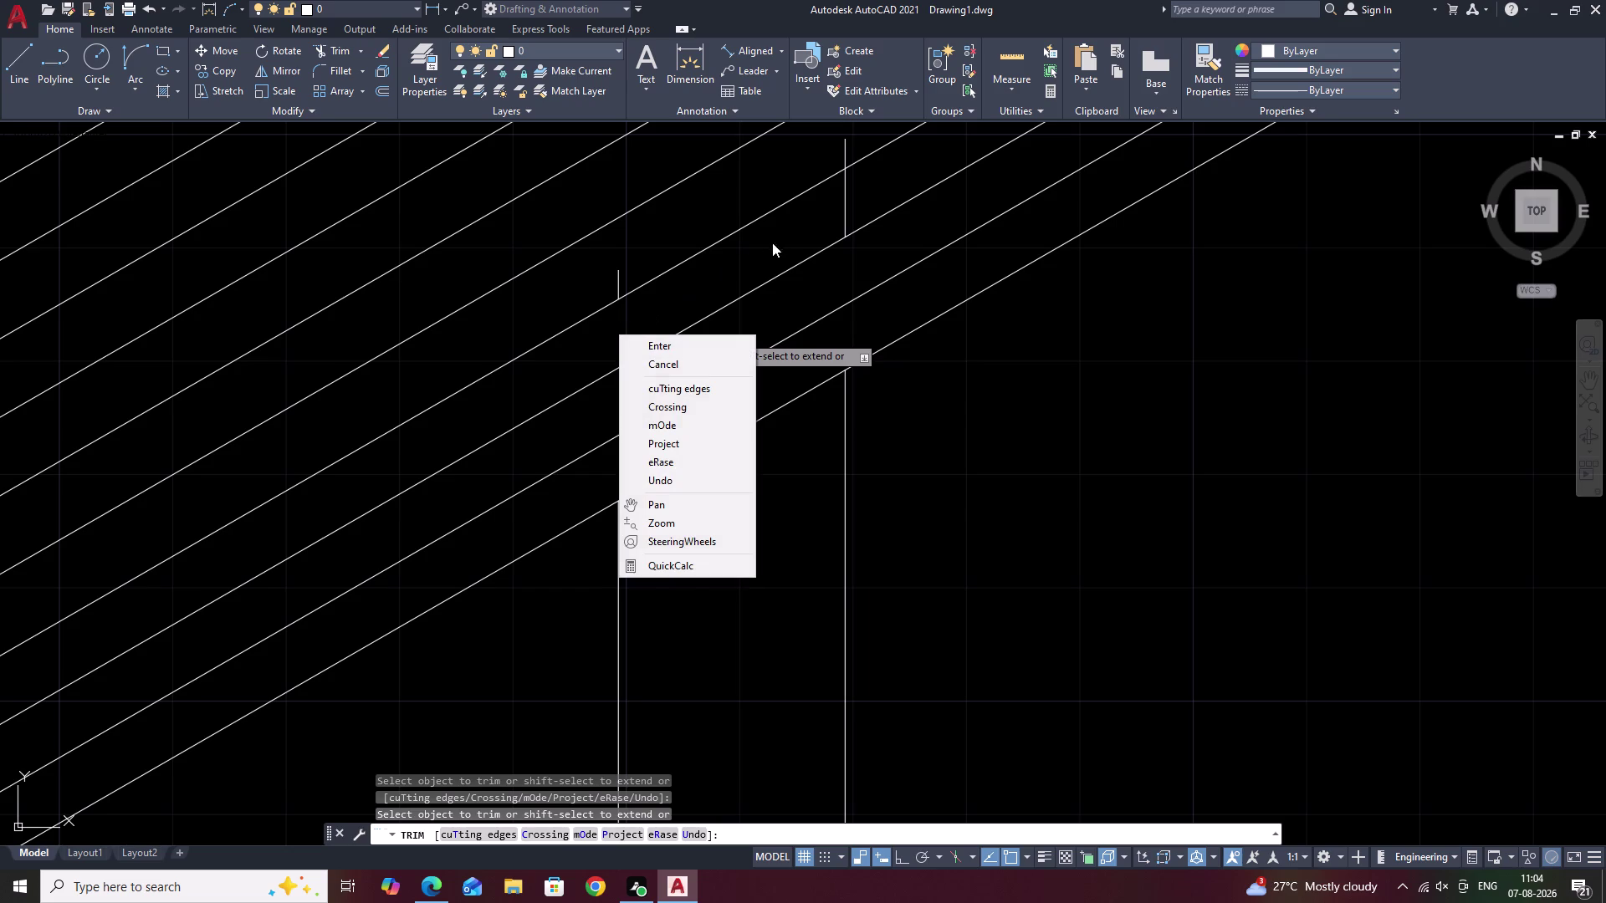
right_click(847, 193)
click(847, 192)
middle_drag(761, 247, 777, 289)
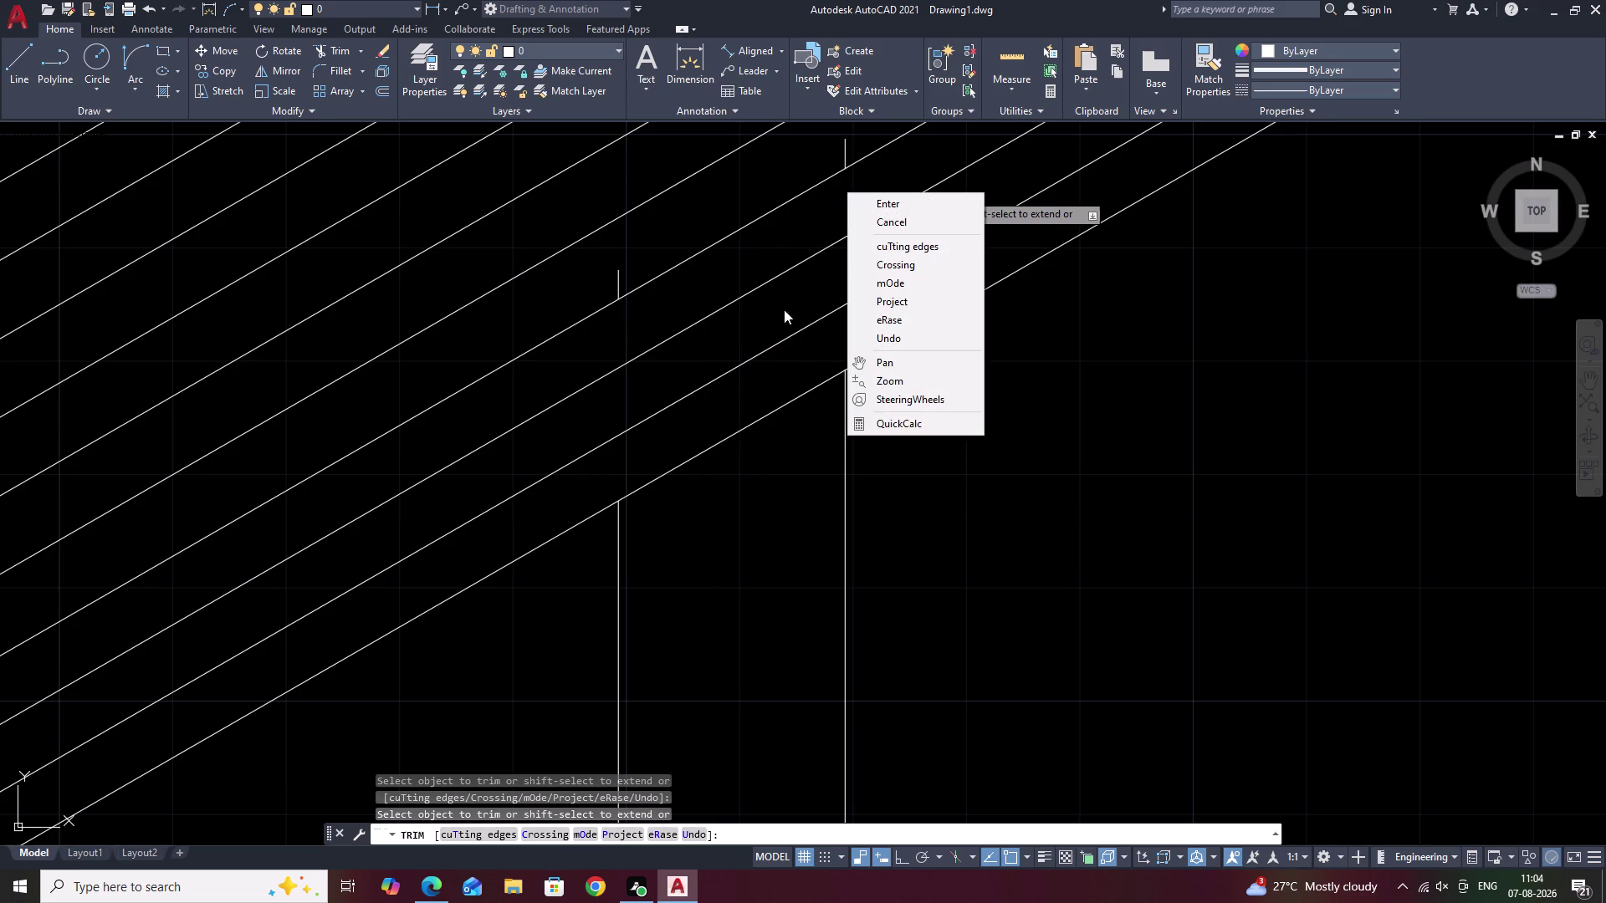
middle_drag(777, 289, 792, 359)
middle_click(734, 268)
key(Escape)
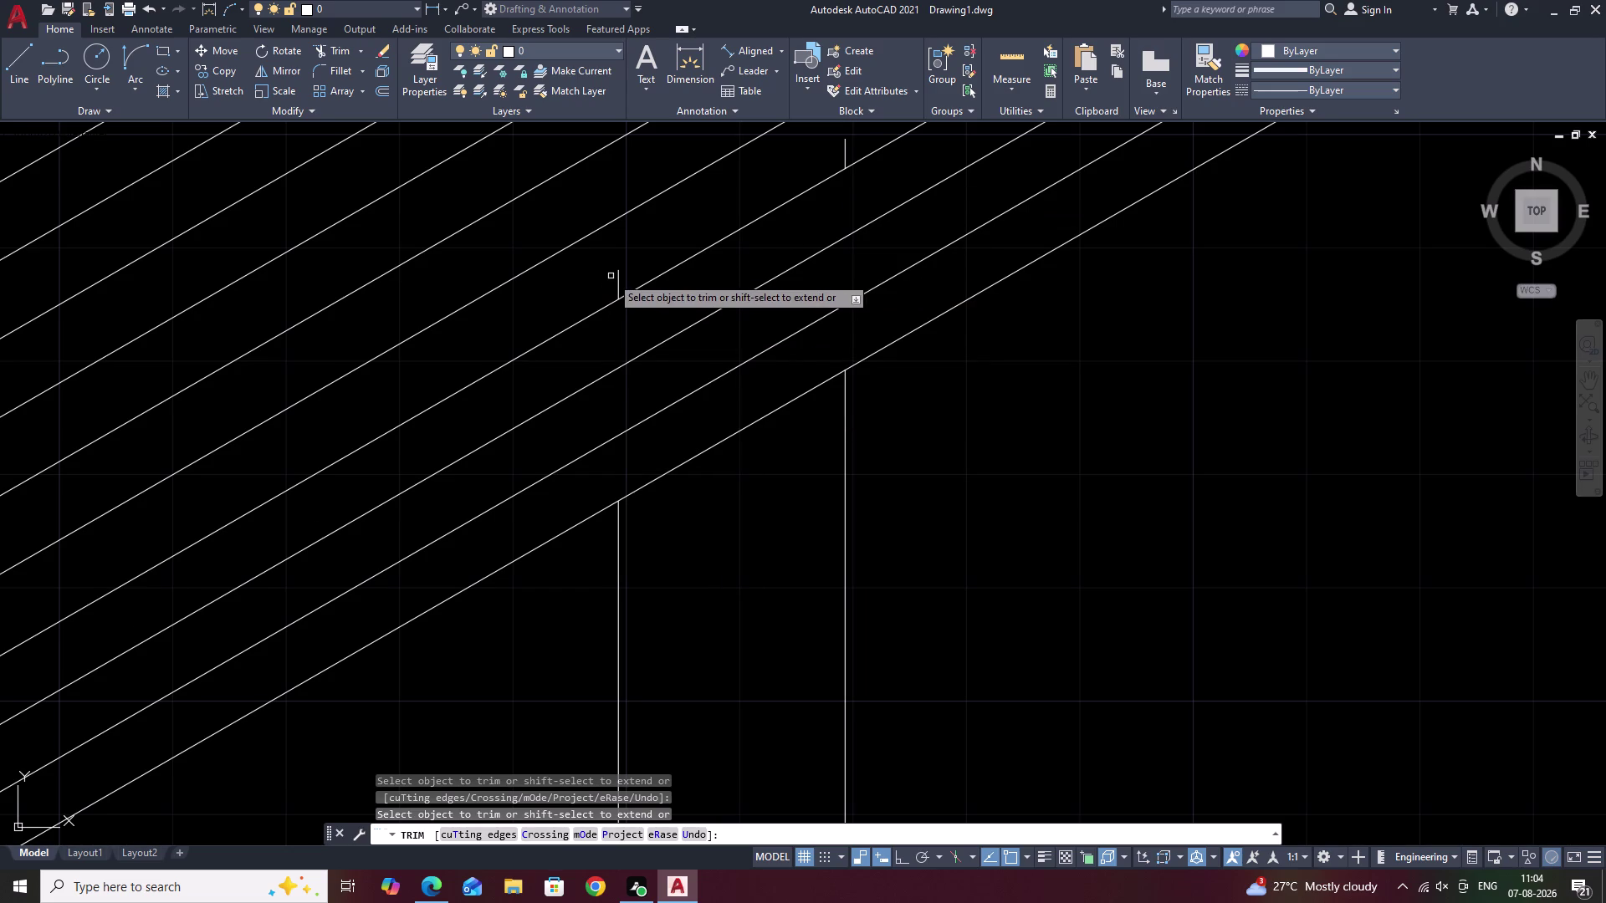
click(620, 276)
Trim the small baluster stub above the rails further along the handrail.
middle_drag(693, 275, 656, 488)
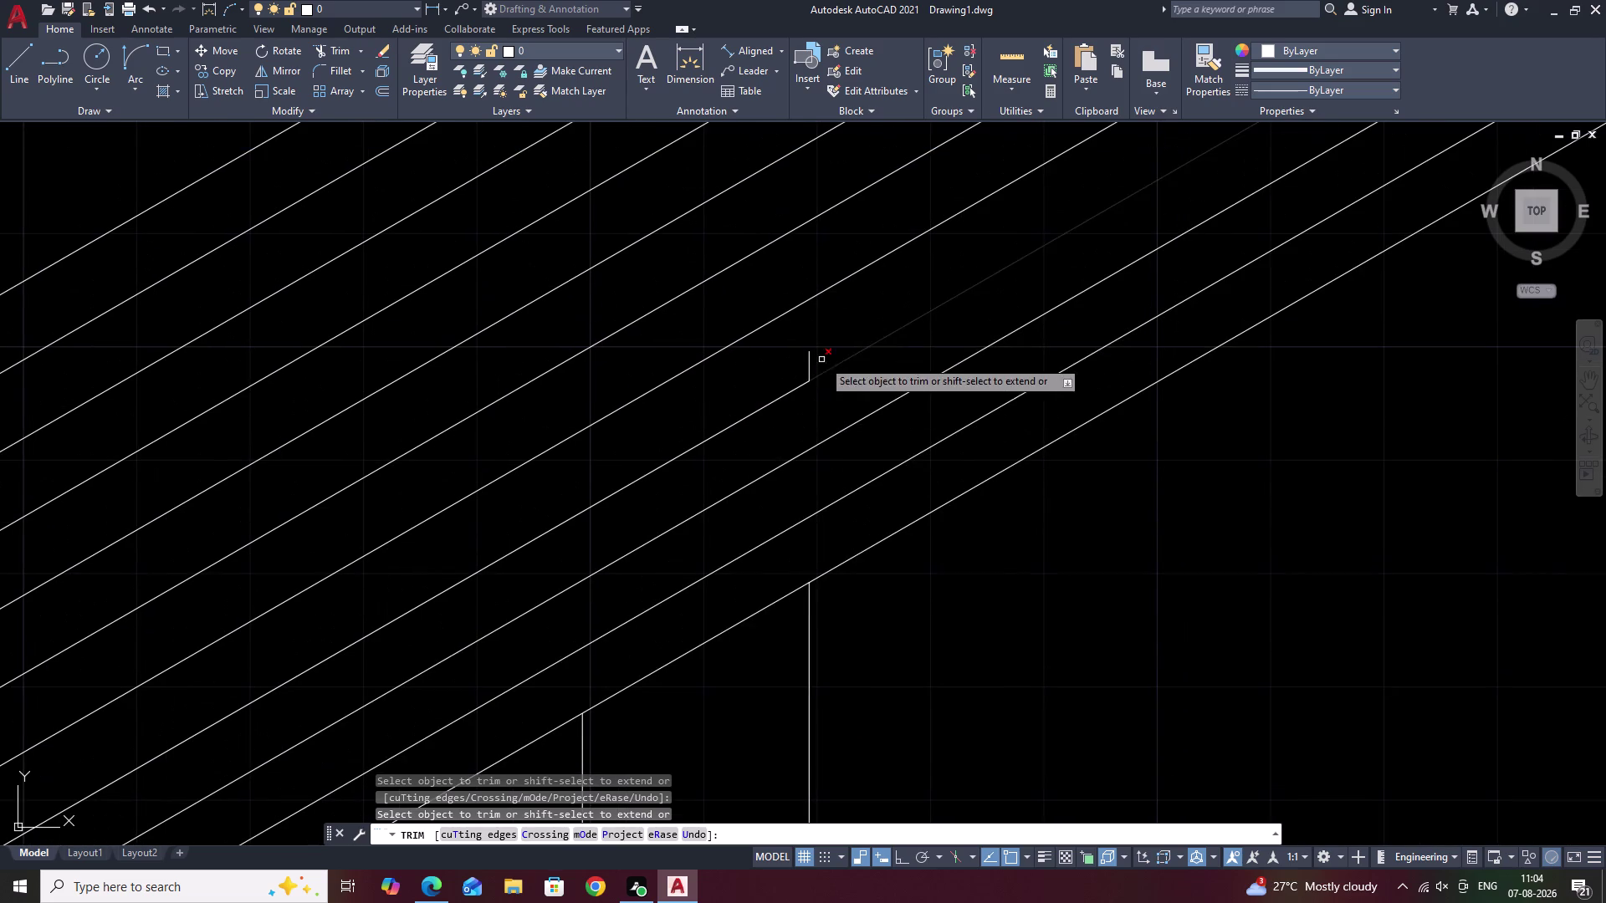
scroll(down, 3)
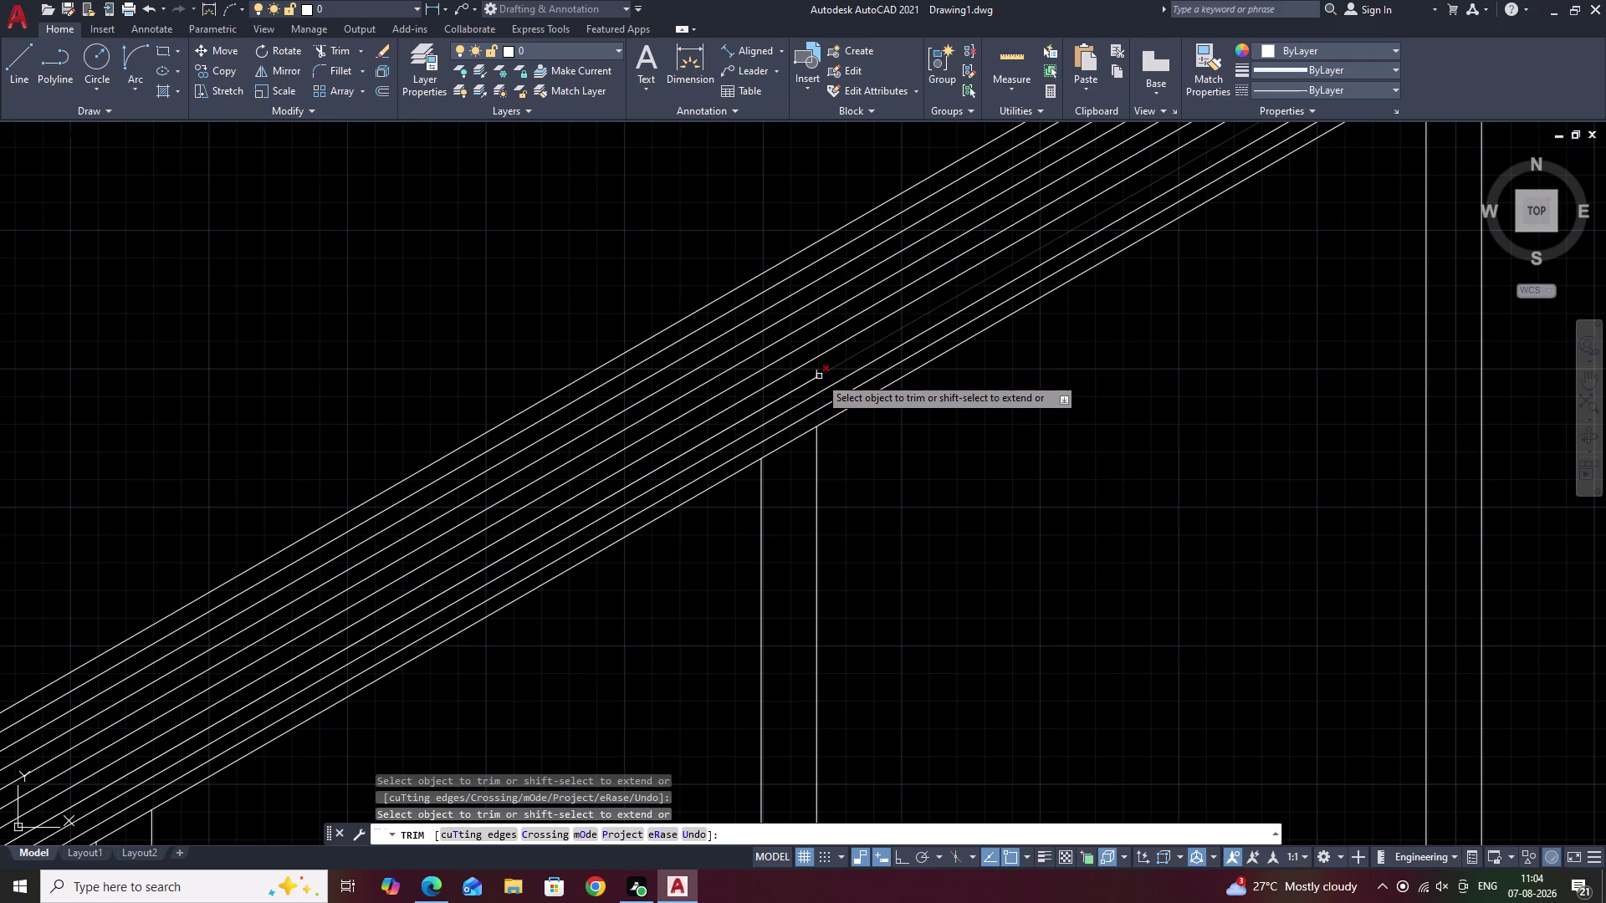
scroll(up, 3)
click(804, 367)
scroll(down, 3)
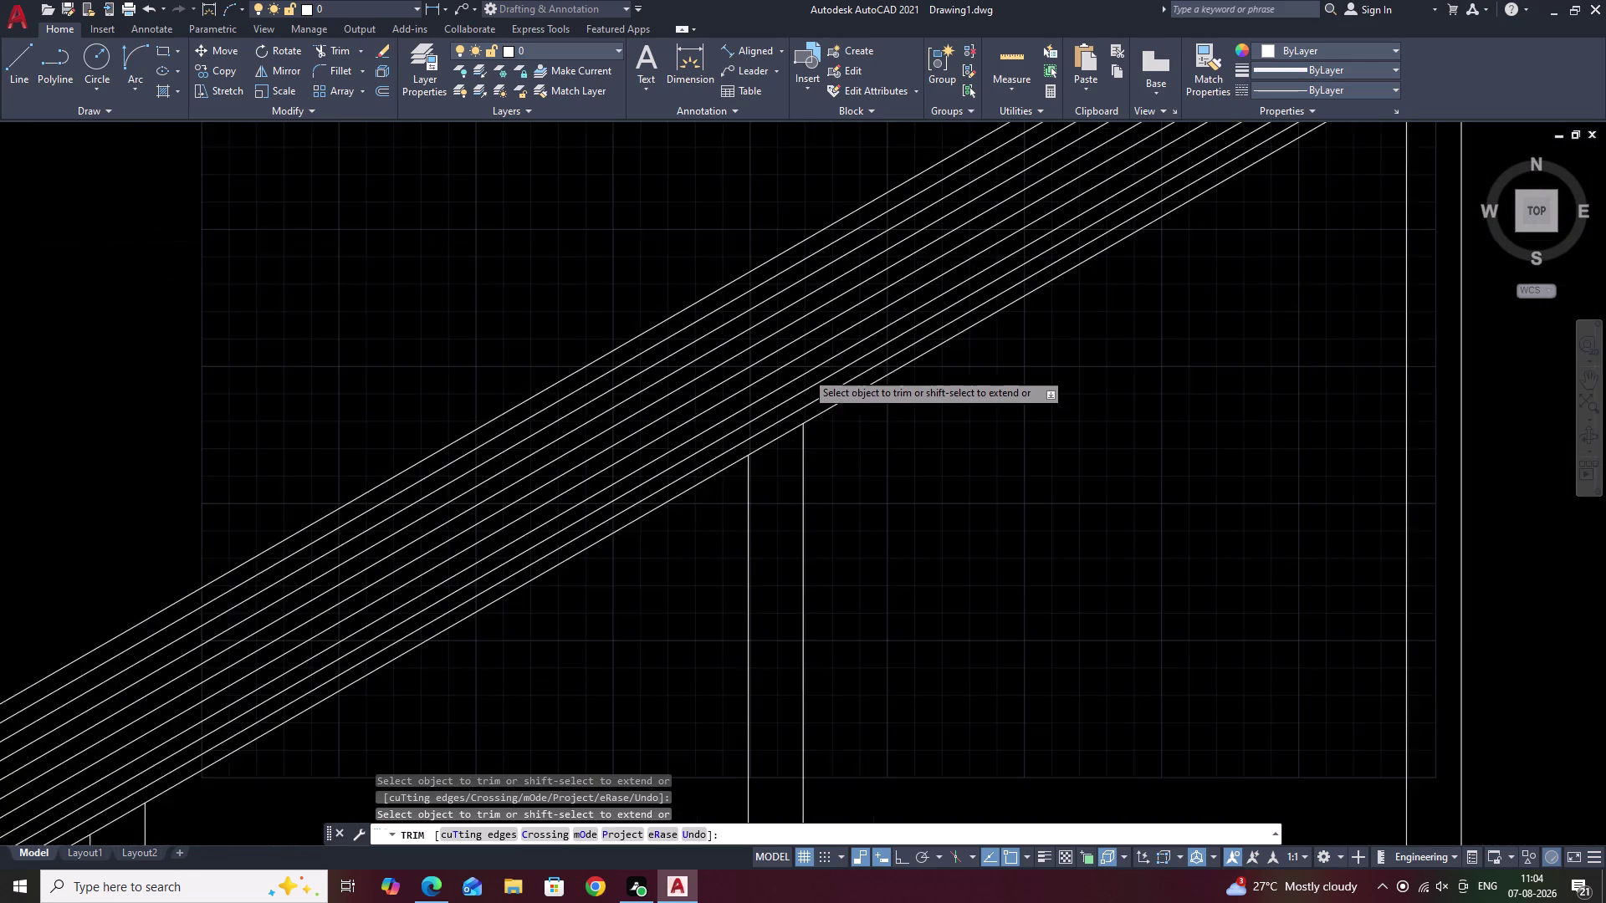
scroll(down, 3)
middle_drag(981, 347, 749, 557)
scroll(up, 3)
scroll(up, 3)
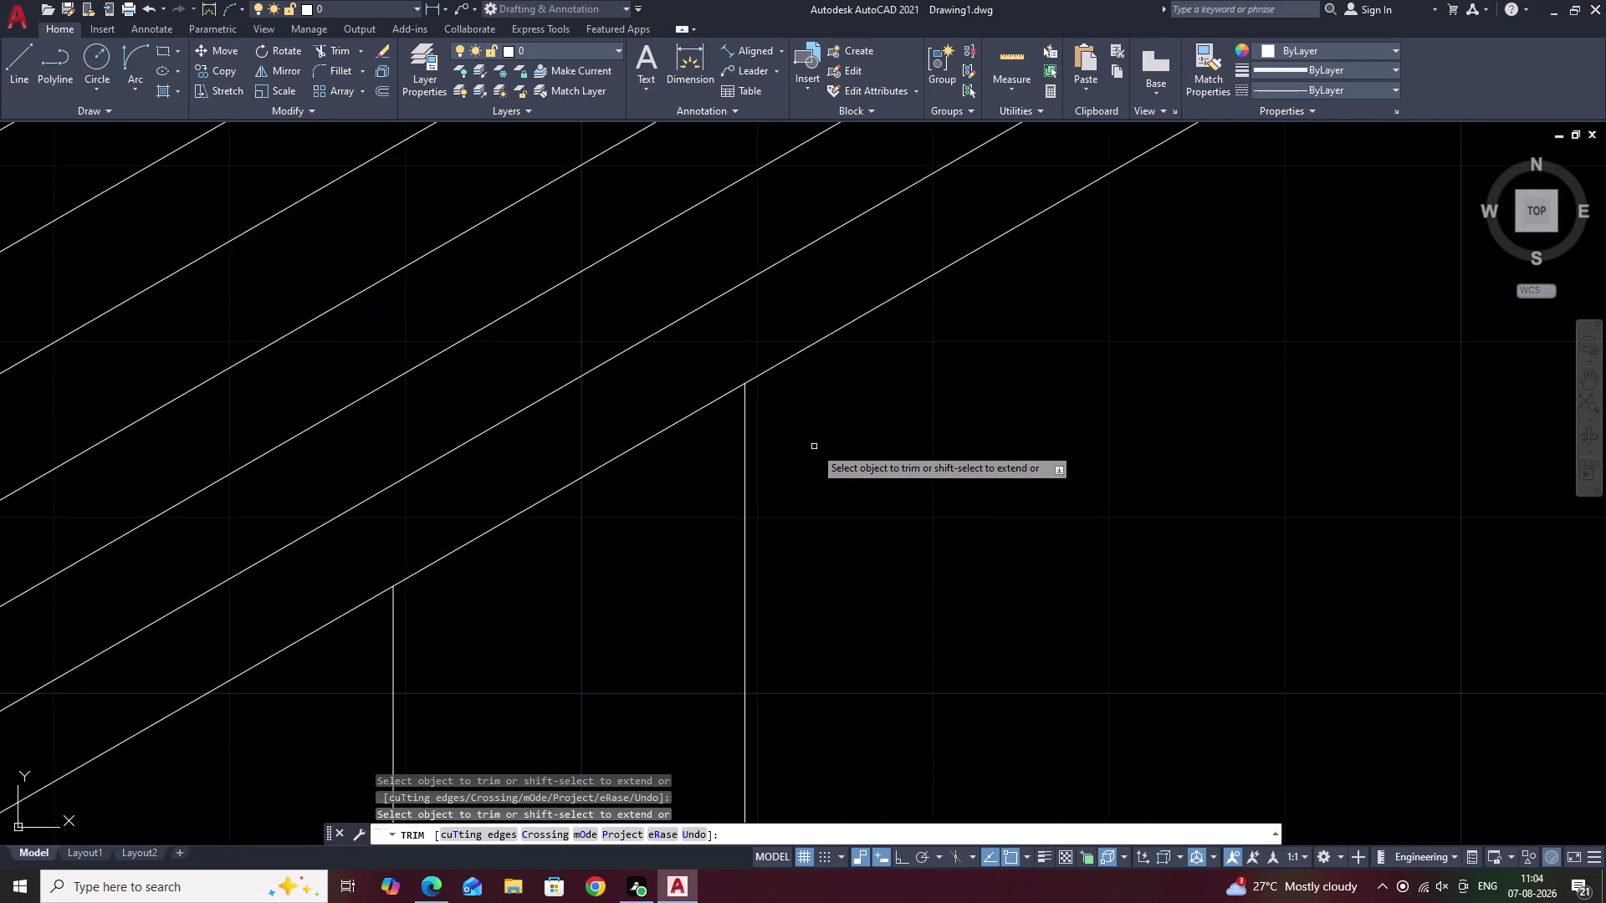
scroll(down, 3)
middle_drag(1088, 458, 709, 673)
middle_drag(1038, 403, 914, 547)
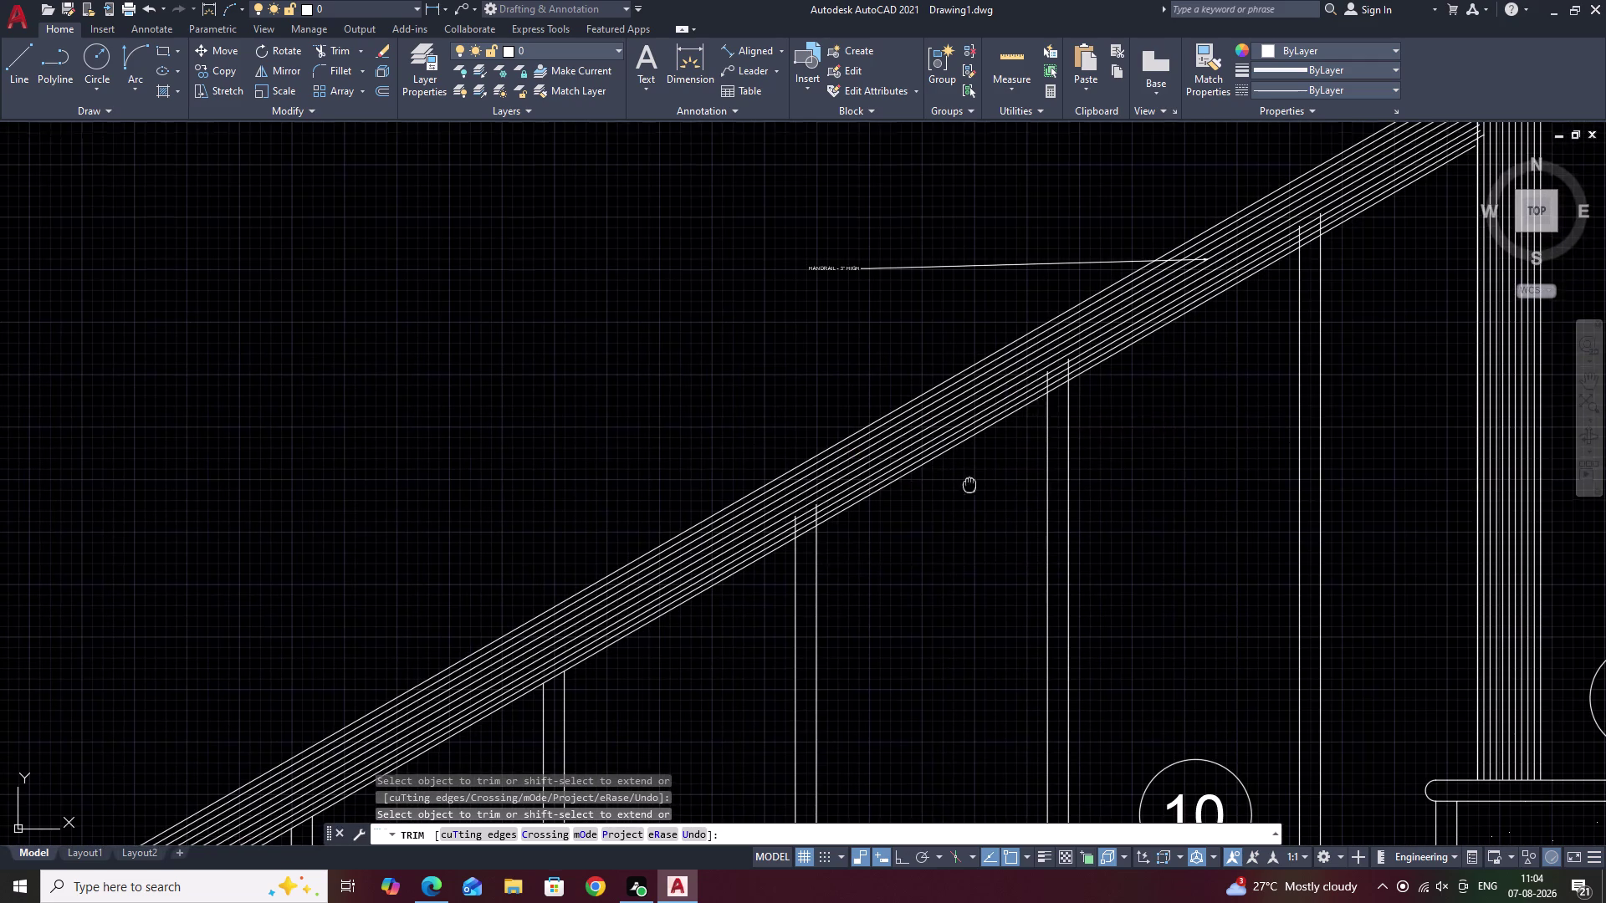
middle_drag(914, 547, 888, 584)
Cut back the baluster stubs above the rails on the upper stair flight.
scroll(up, 3)
scroll(up, 3)
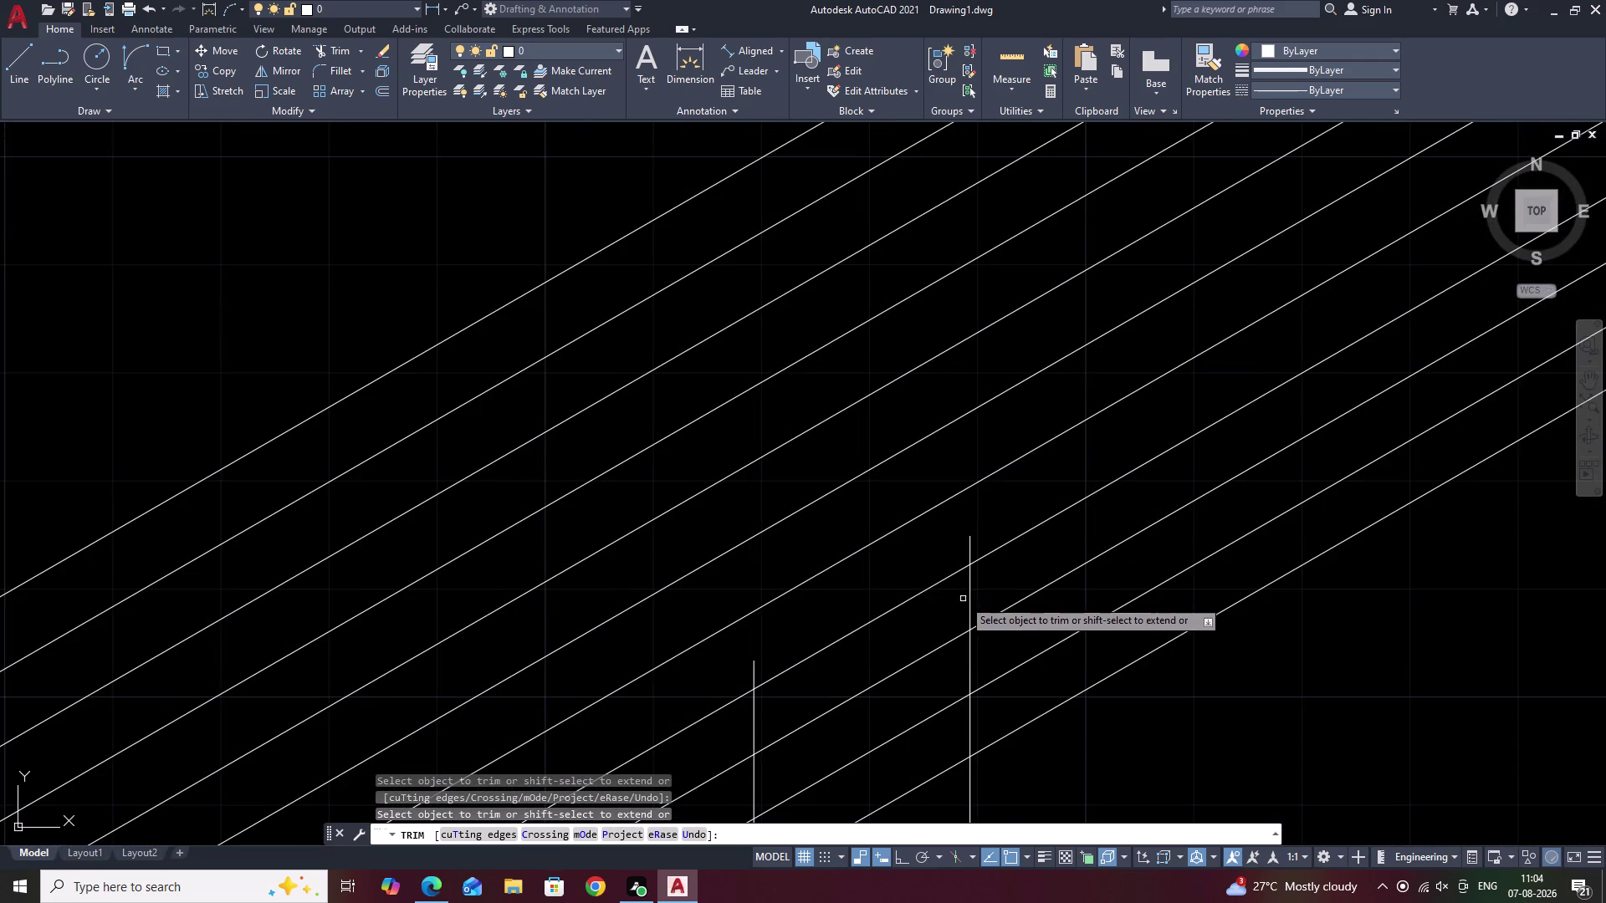
middle_drag(963, 598, 962, 539)
scroll(up, 3)
drag(993, 518, 797, 660)
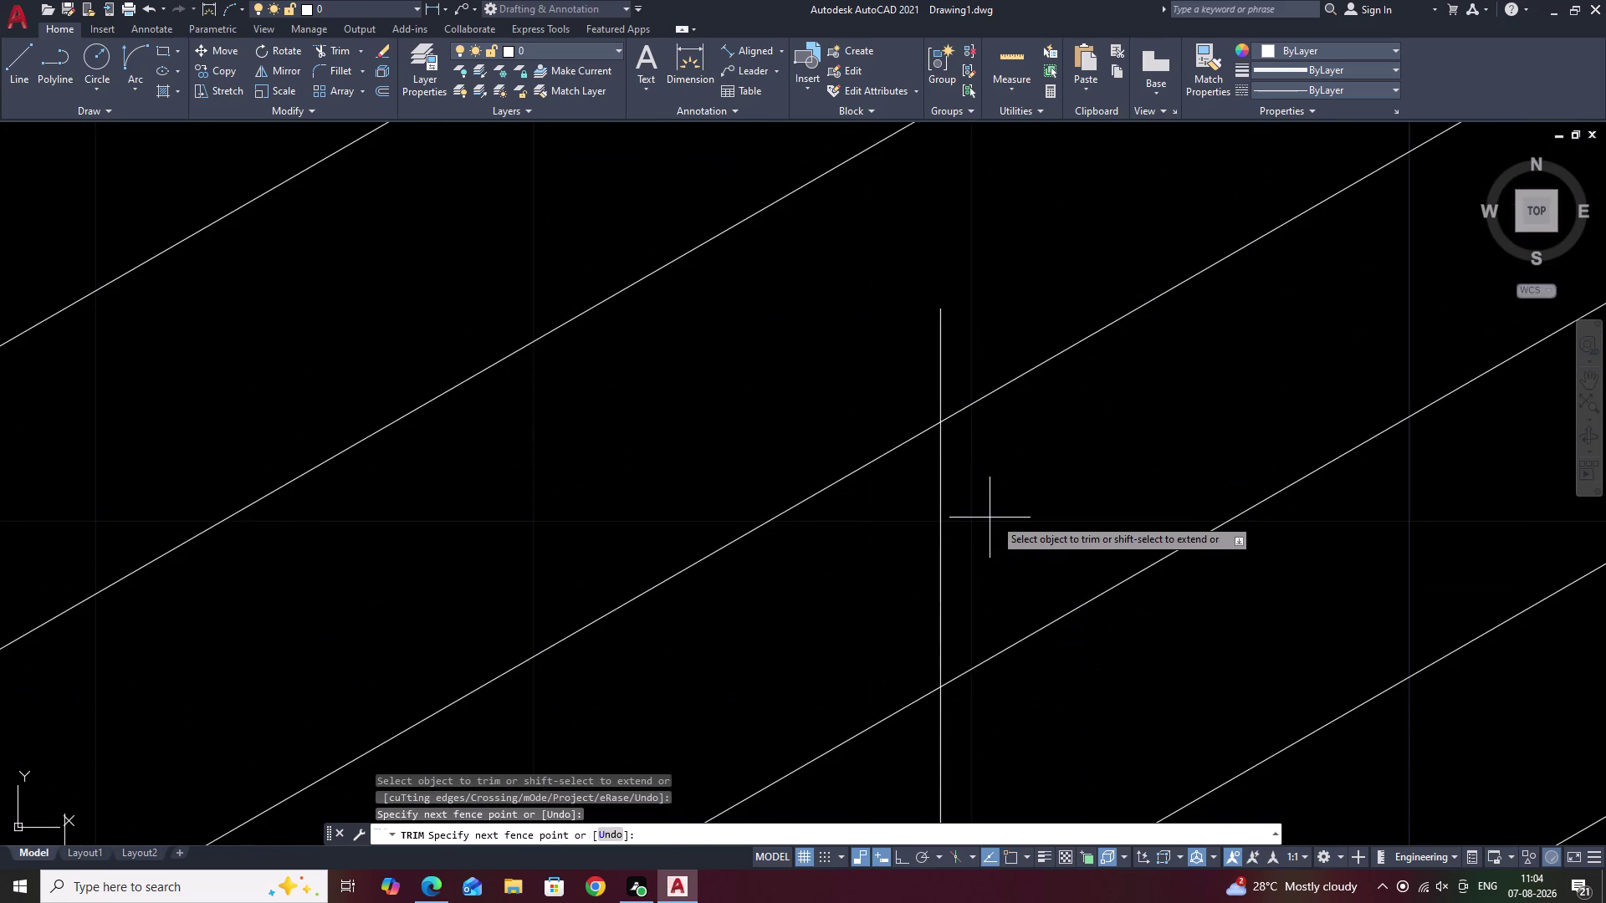
middle_drag(799, 649, 1036, 462)
scroll(down, 3)
middle_drag(817, 626, 938, 535)
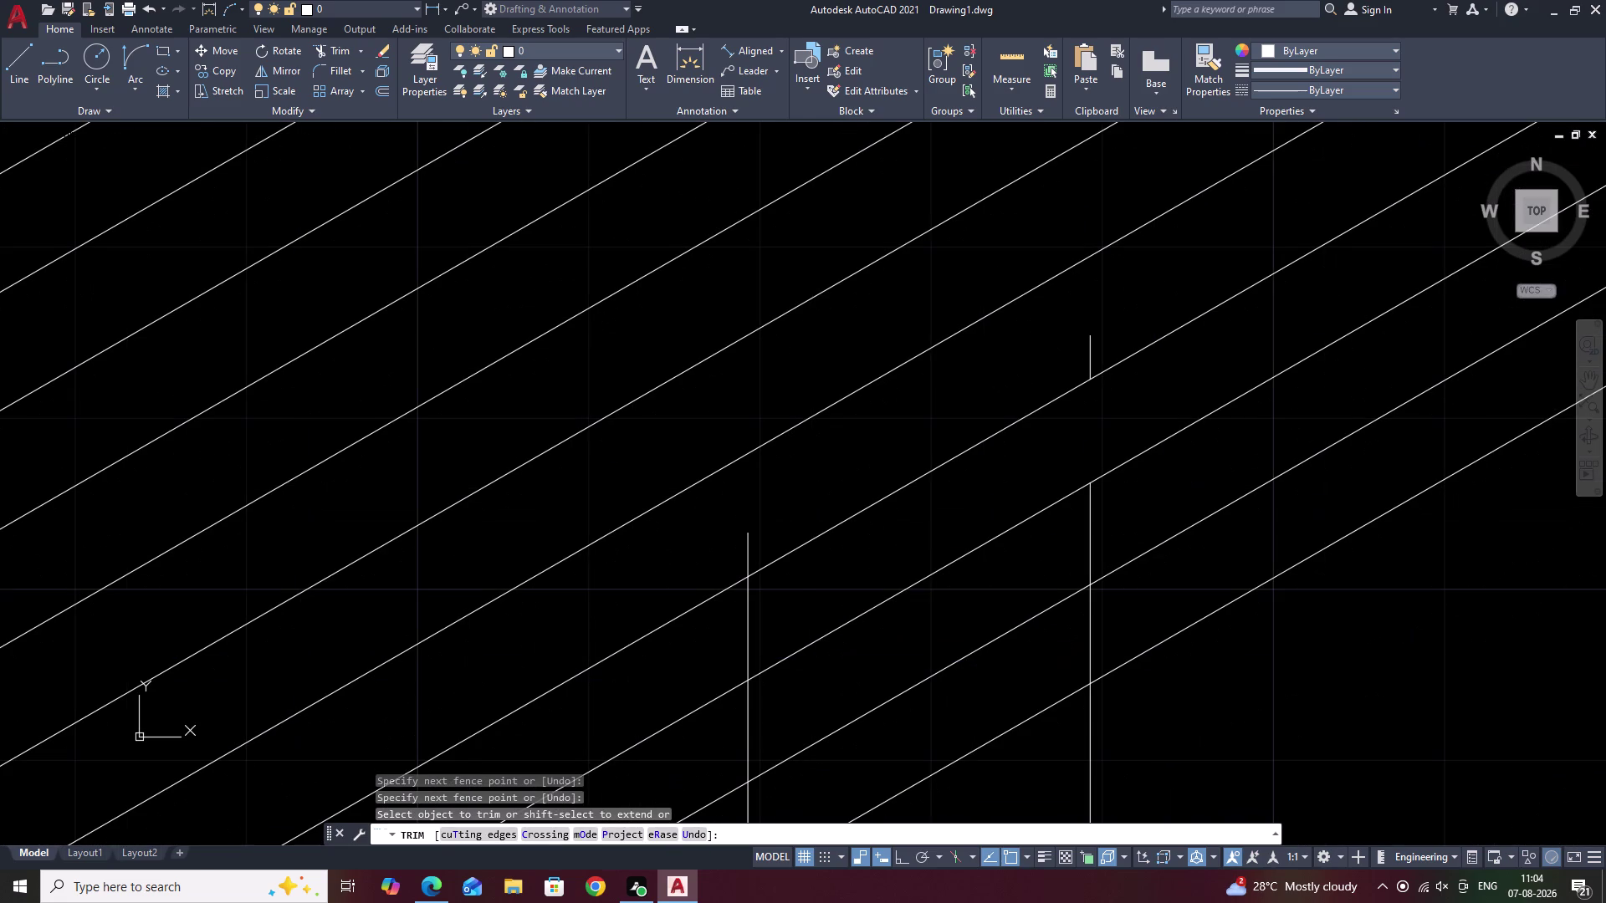
drag(802, 586, 671, 651)
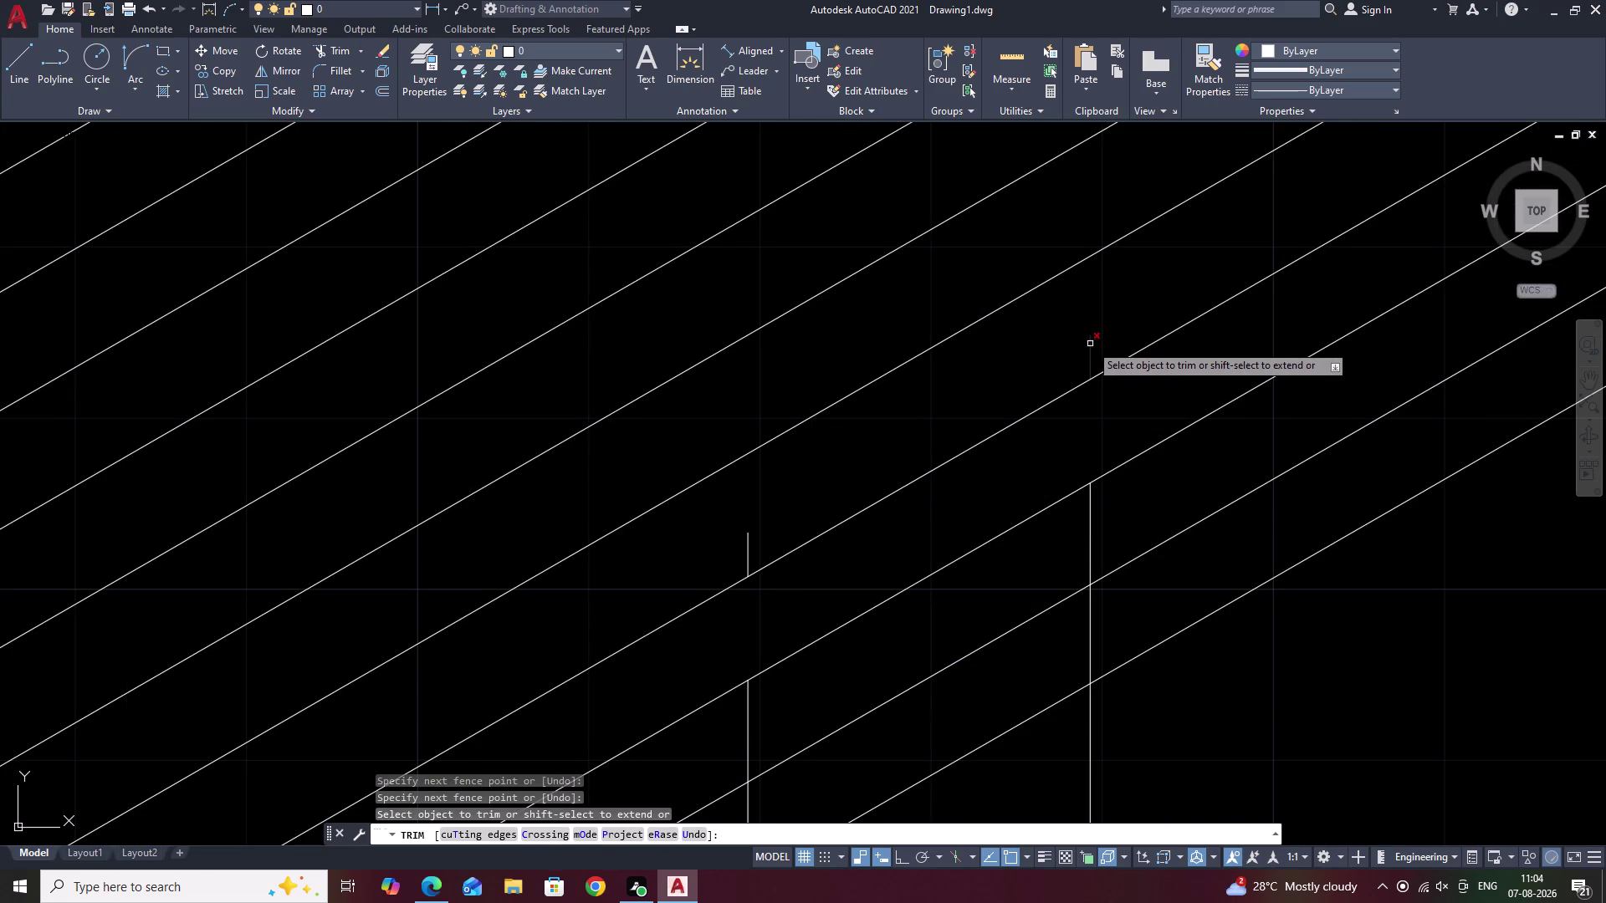
click(1091, 342)
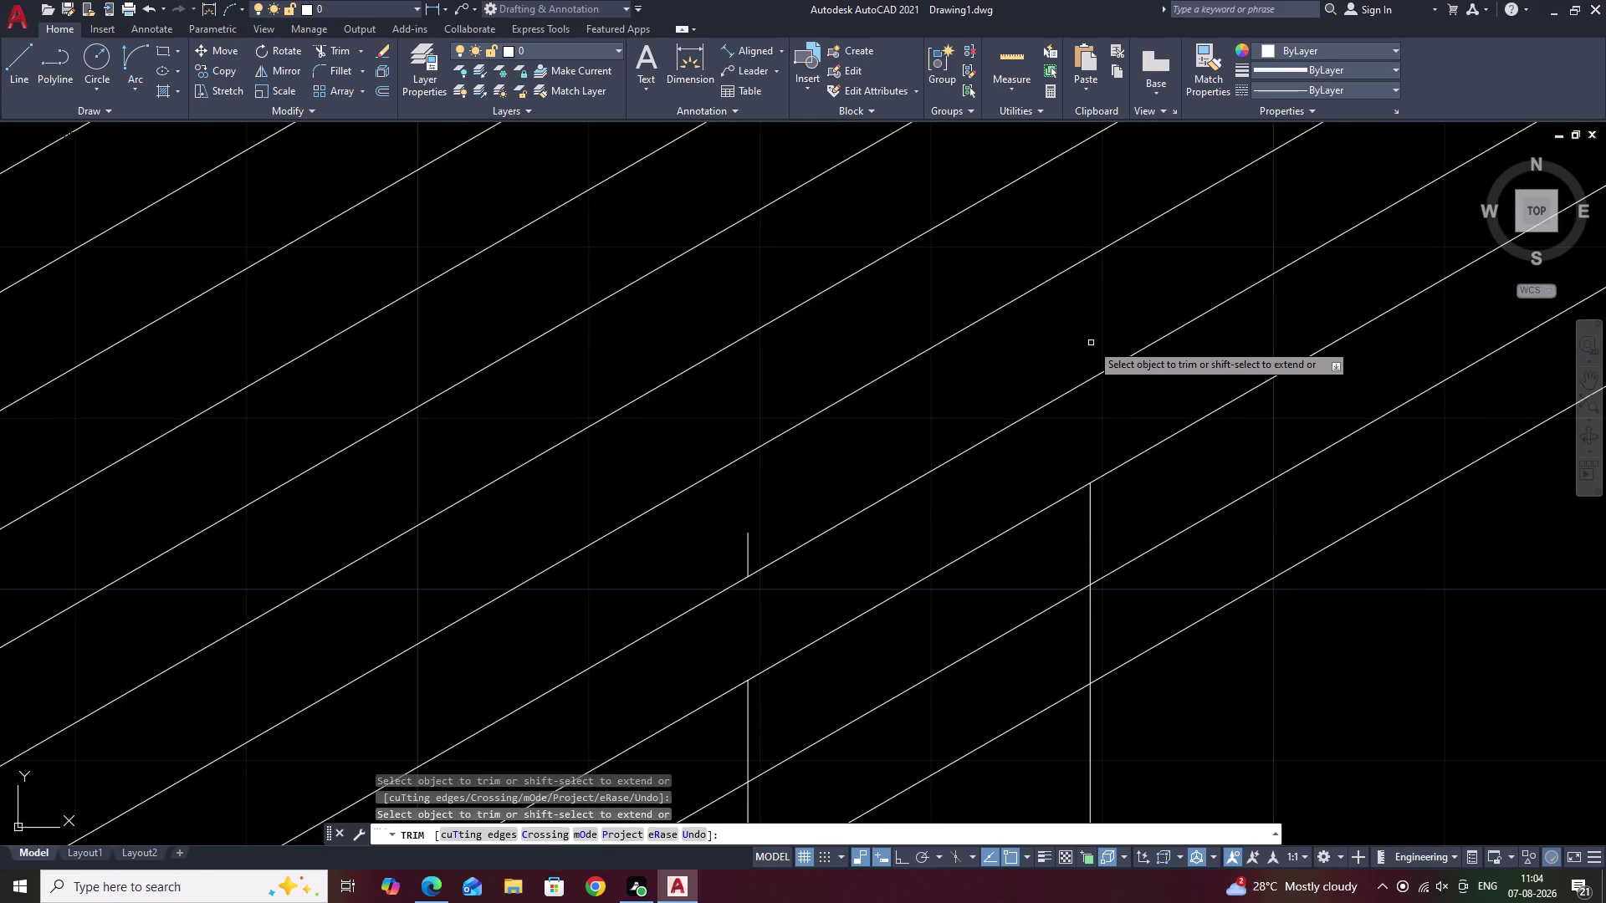
click(745, 540)
click(751, 541)
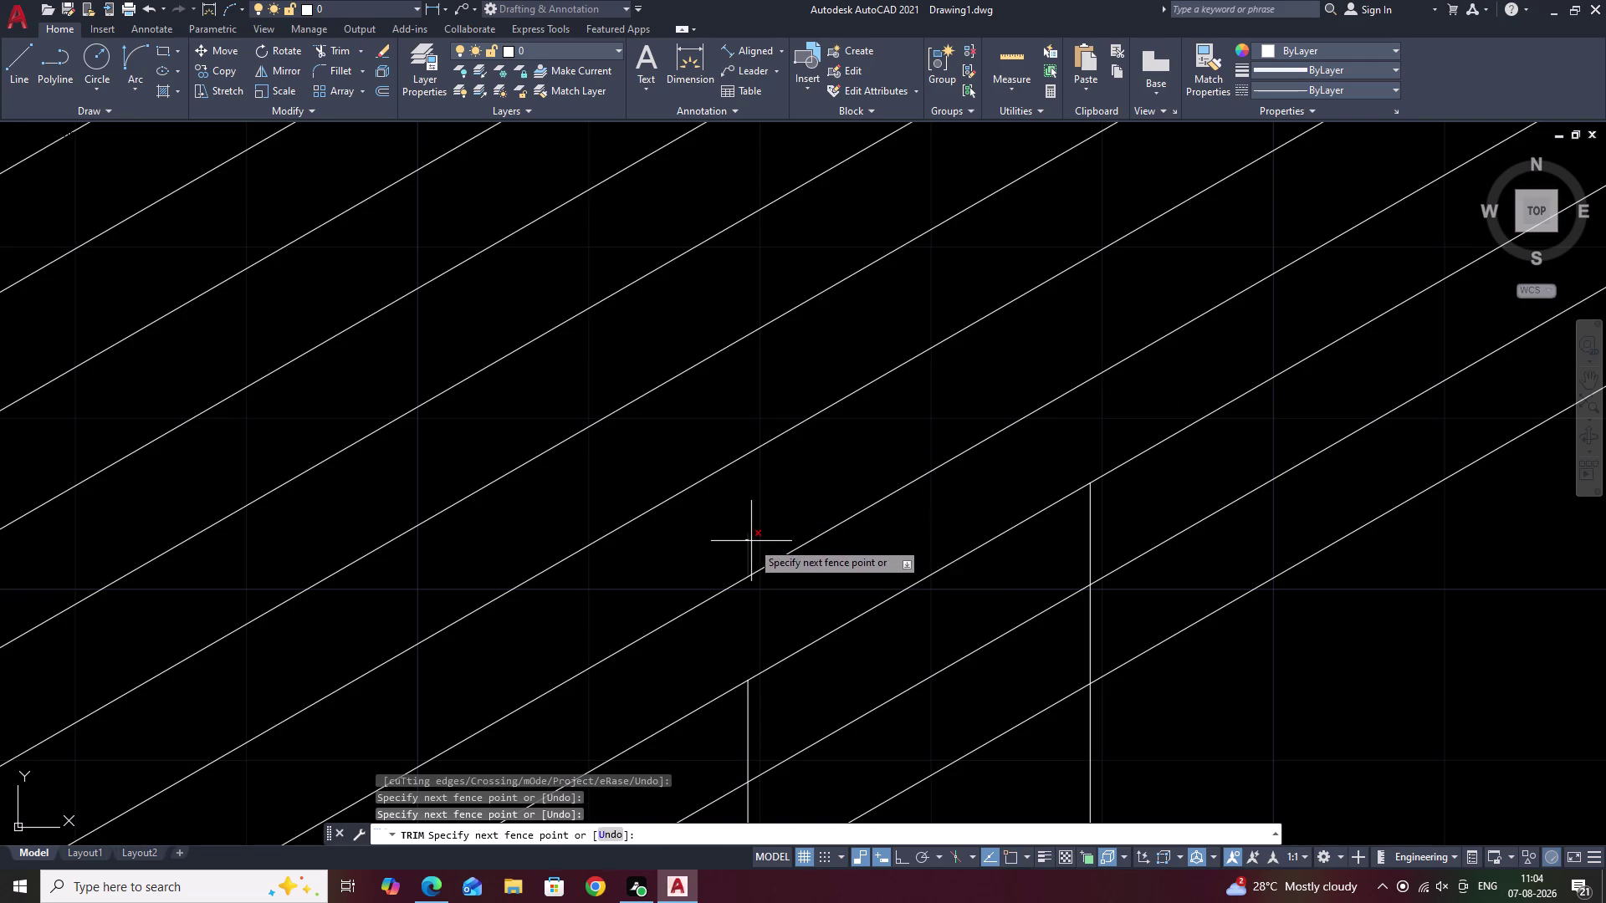
drag(1141, 498, 736, 733)
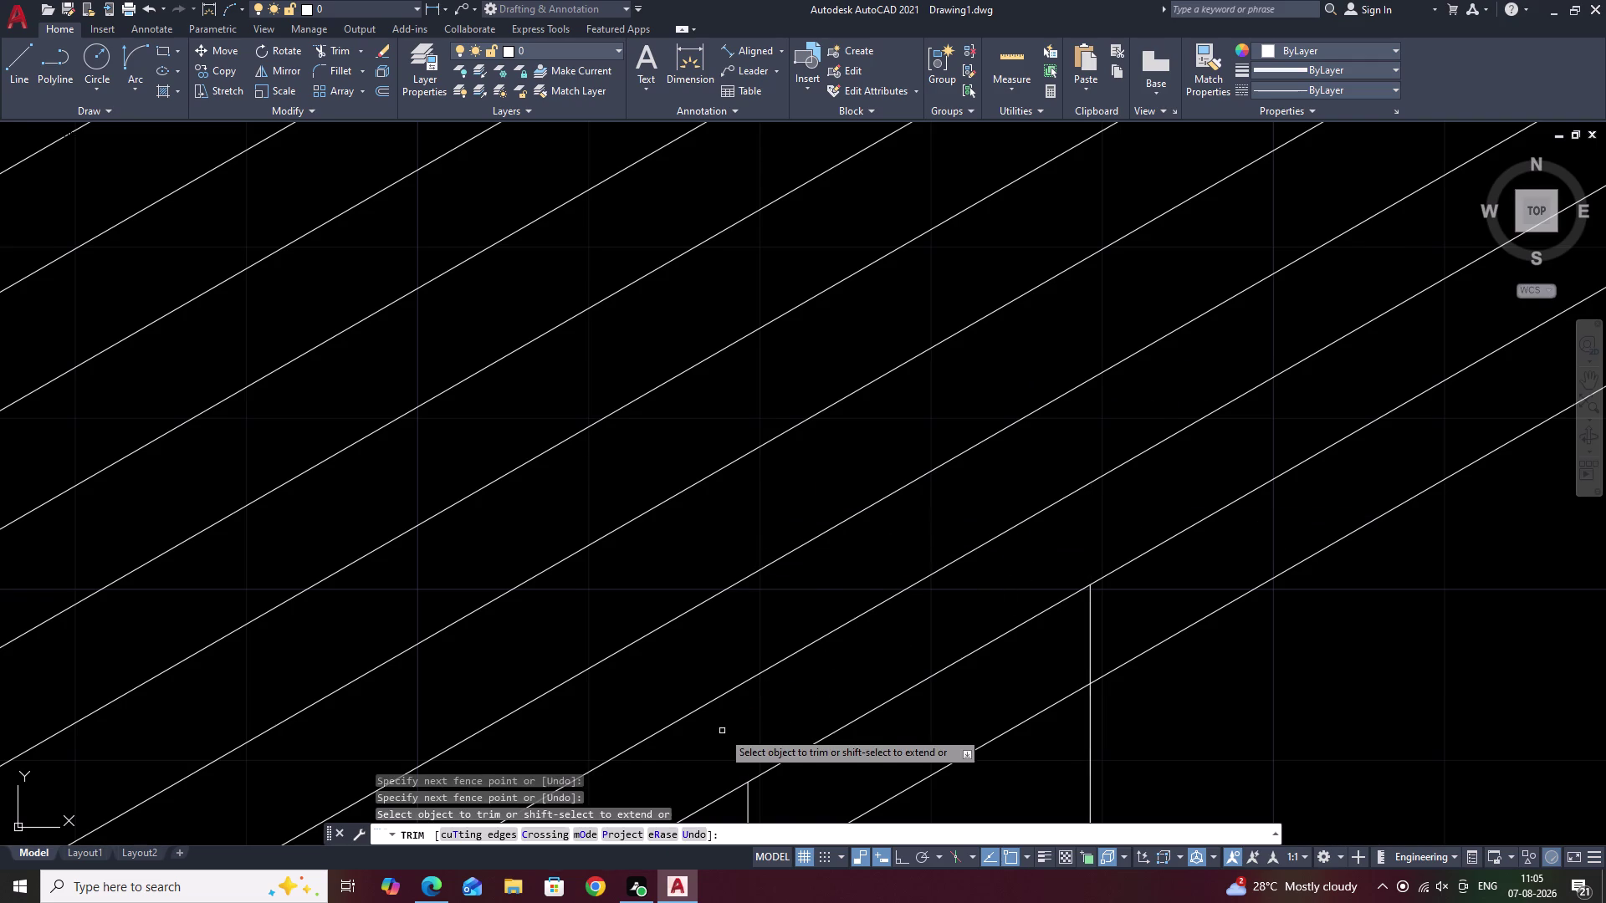
Trim the next baluster piece crossing the handrail rails.
scroll(down, 3)
middle_drag(738, 730, 772, 566)
scroll(up, 3)
drag(1041, 434, 892, 531)
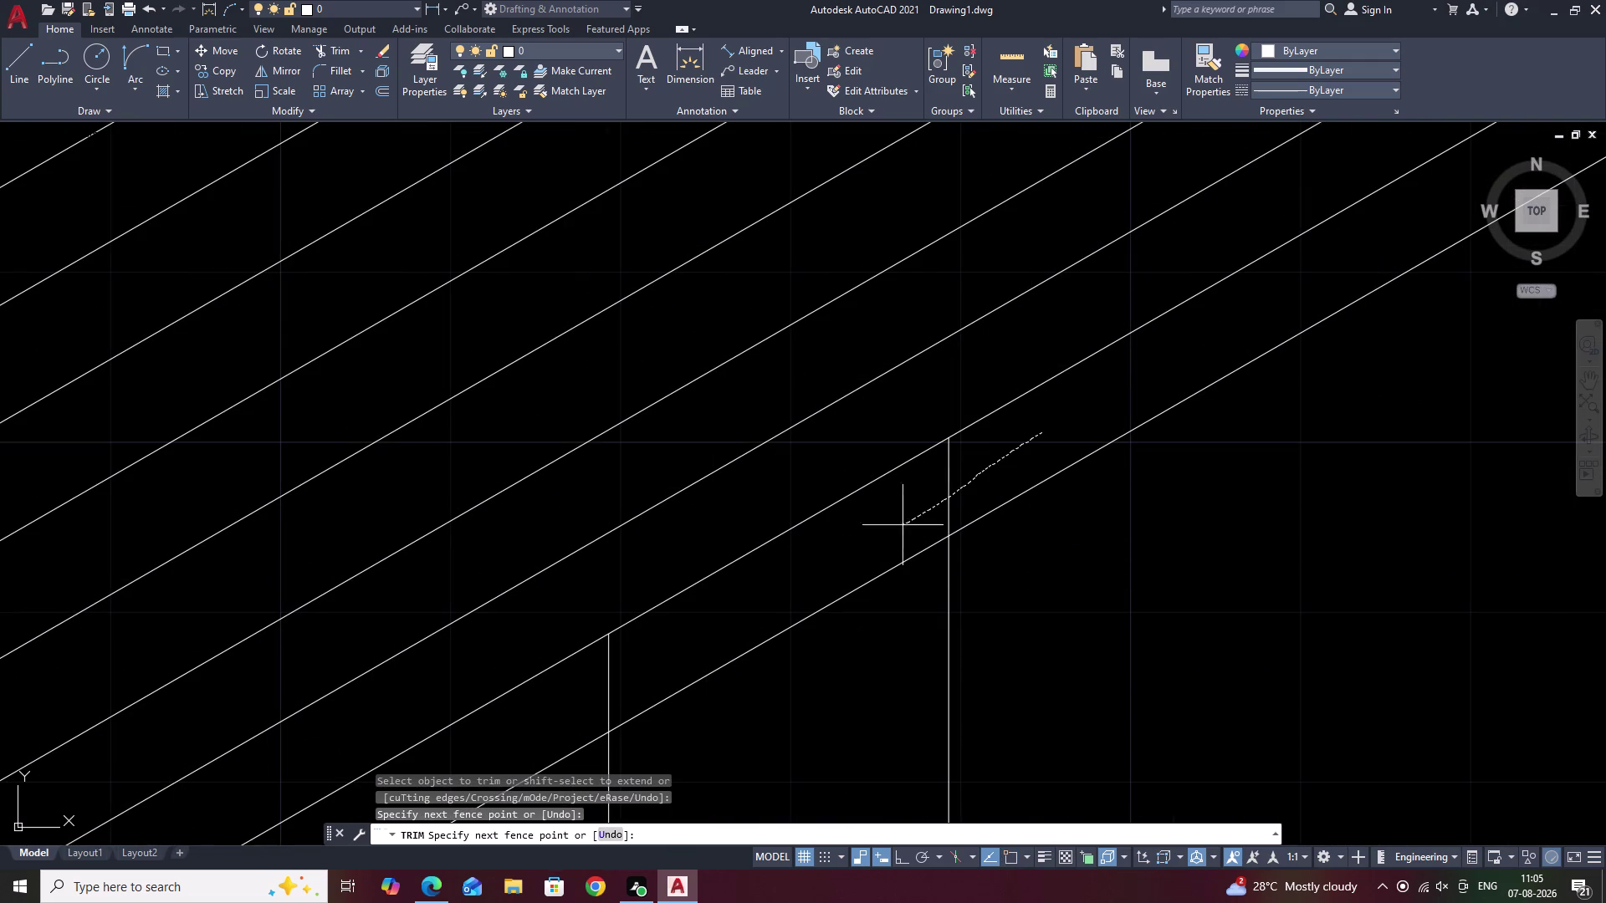
drag(892, 531, 582, 691)
Cut away the uppermost baluster parts inside the handrail and end trimming.
scroll(down, 3)
scroll(down, 3)
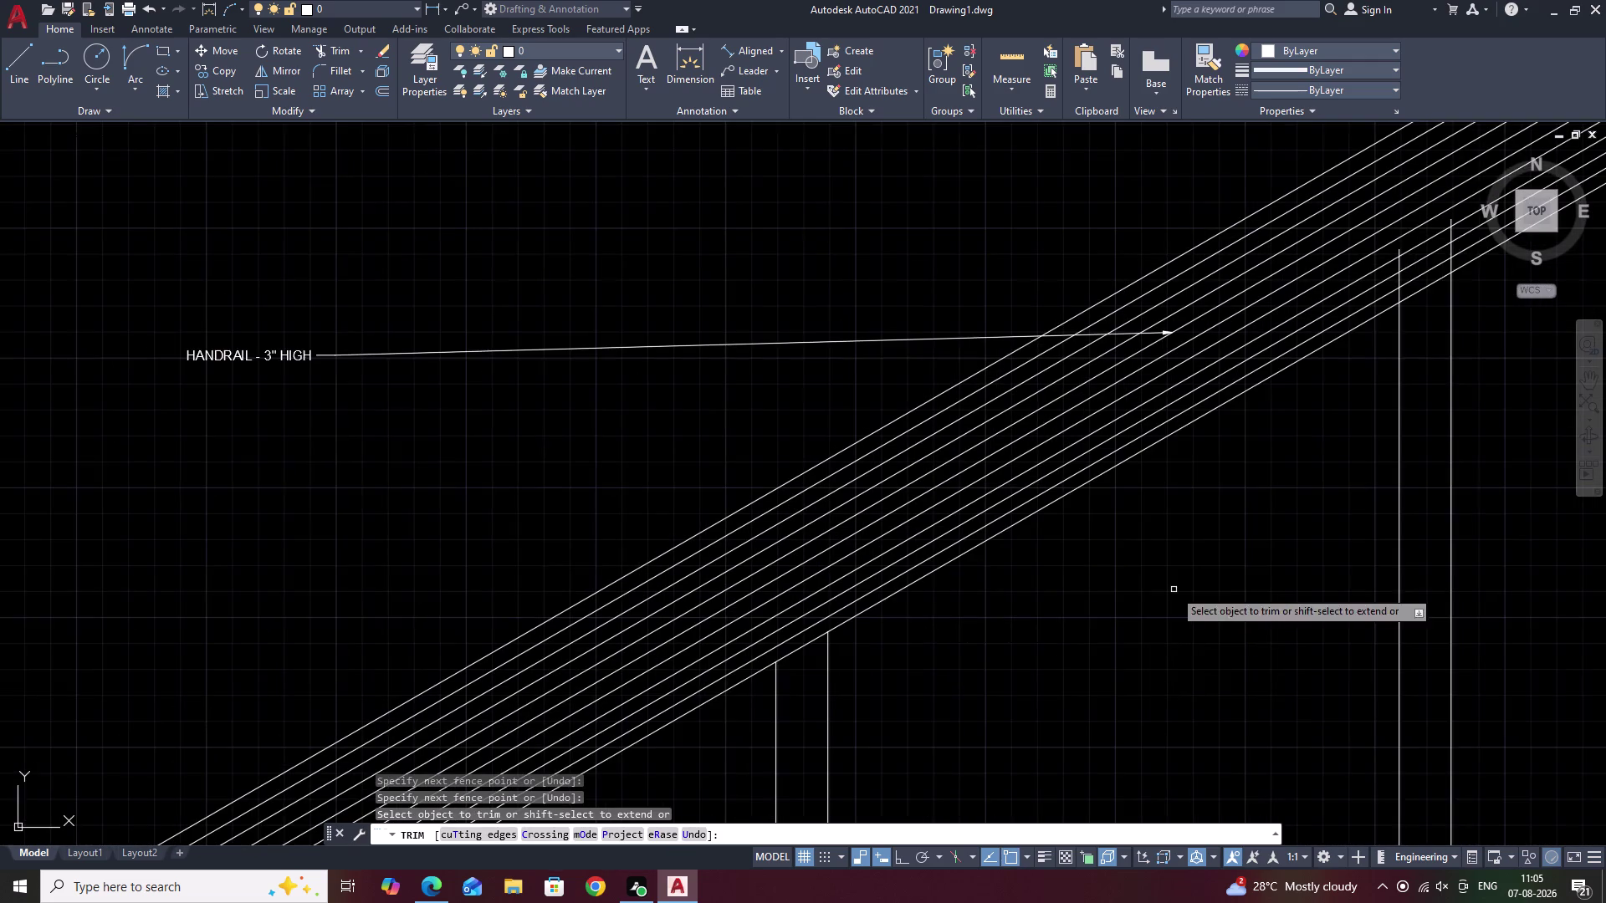
middle_drag(1174, 590, 663, 760)
middle_drag(1031, 479, 900, 677)
scroll(up, 3)
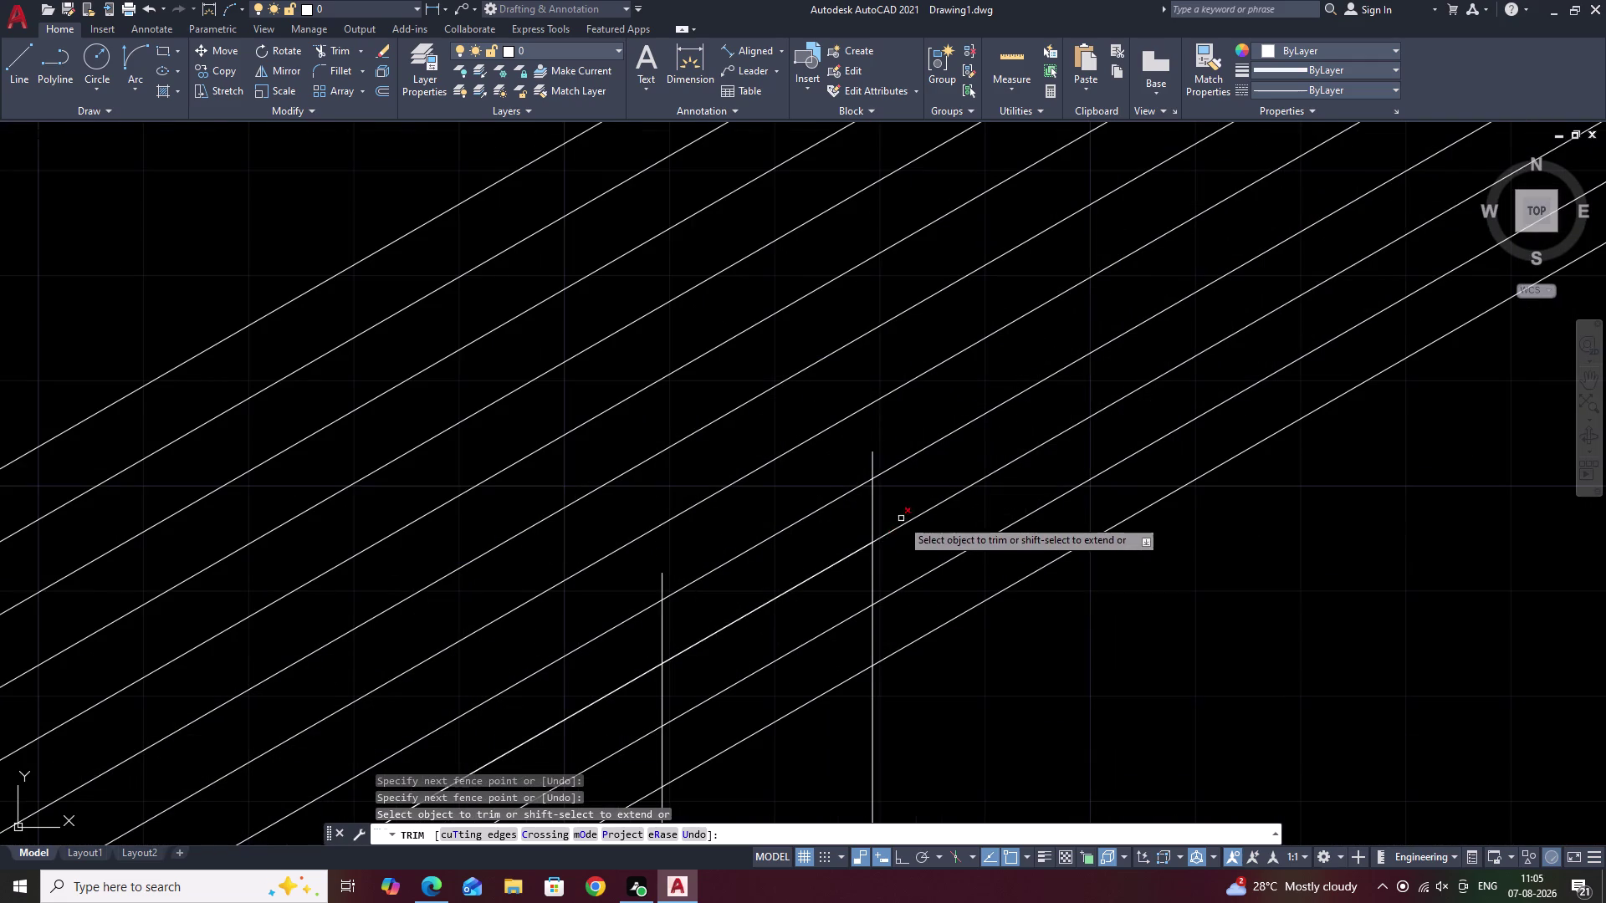
drag(901, 503, 631, 645)
drag(924, 551, 878, 572)
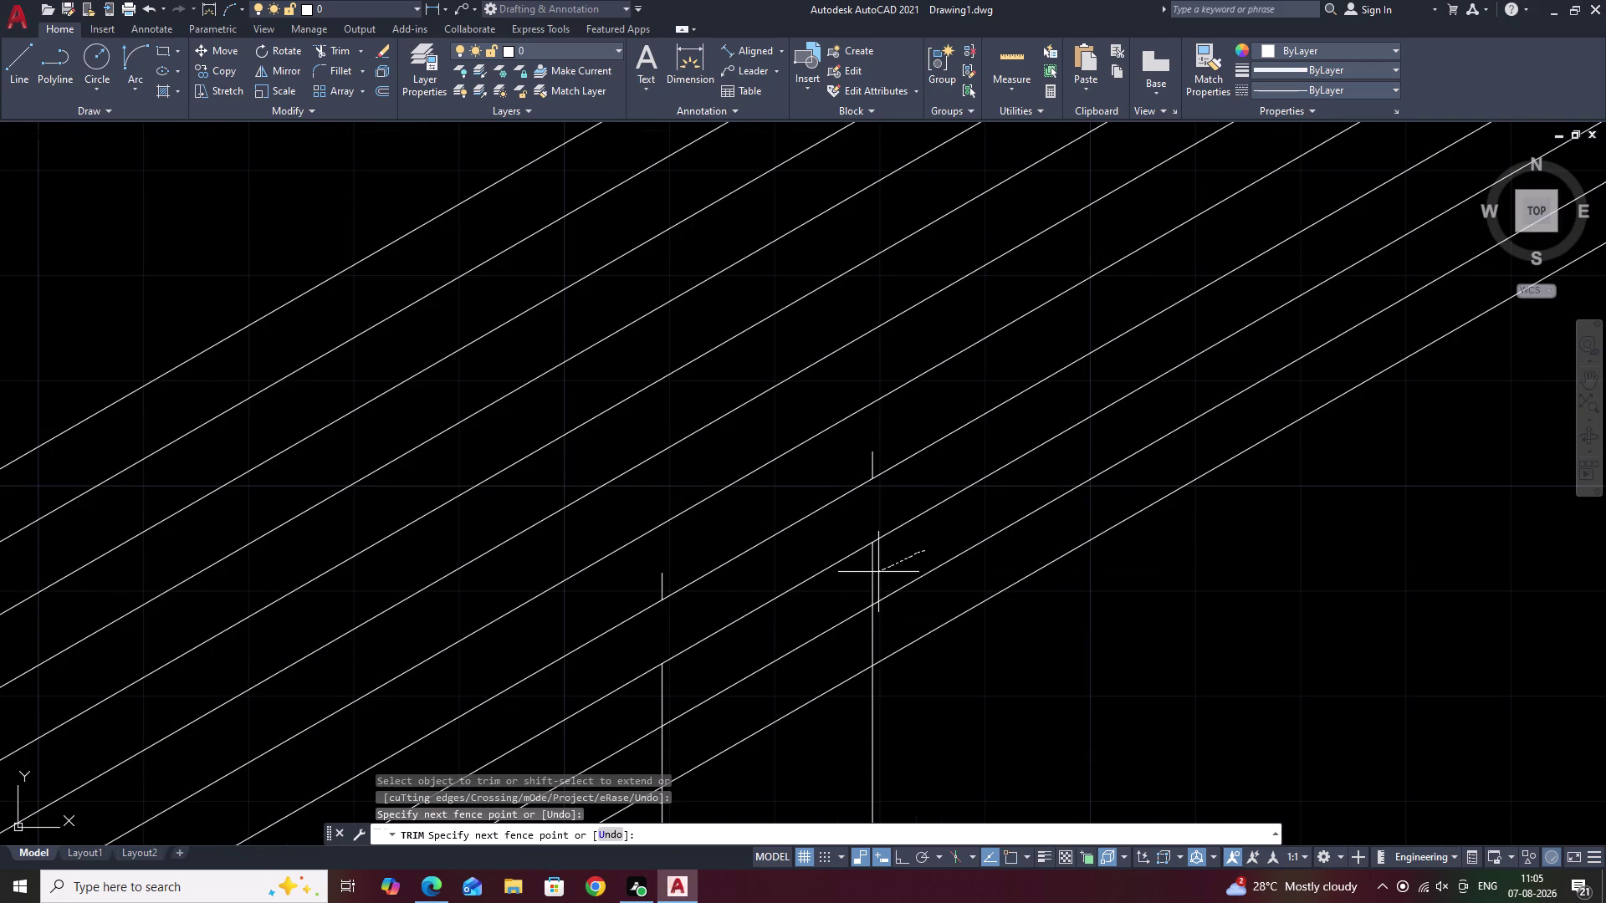
drag(878, 572, 628, 709)
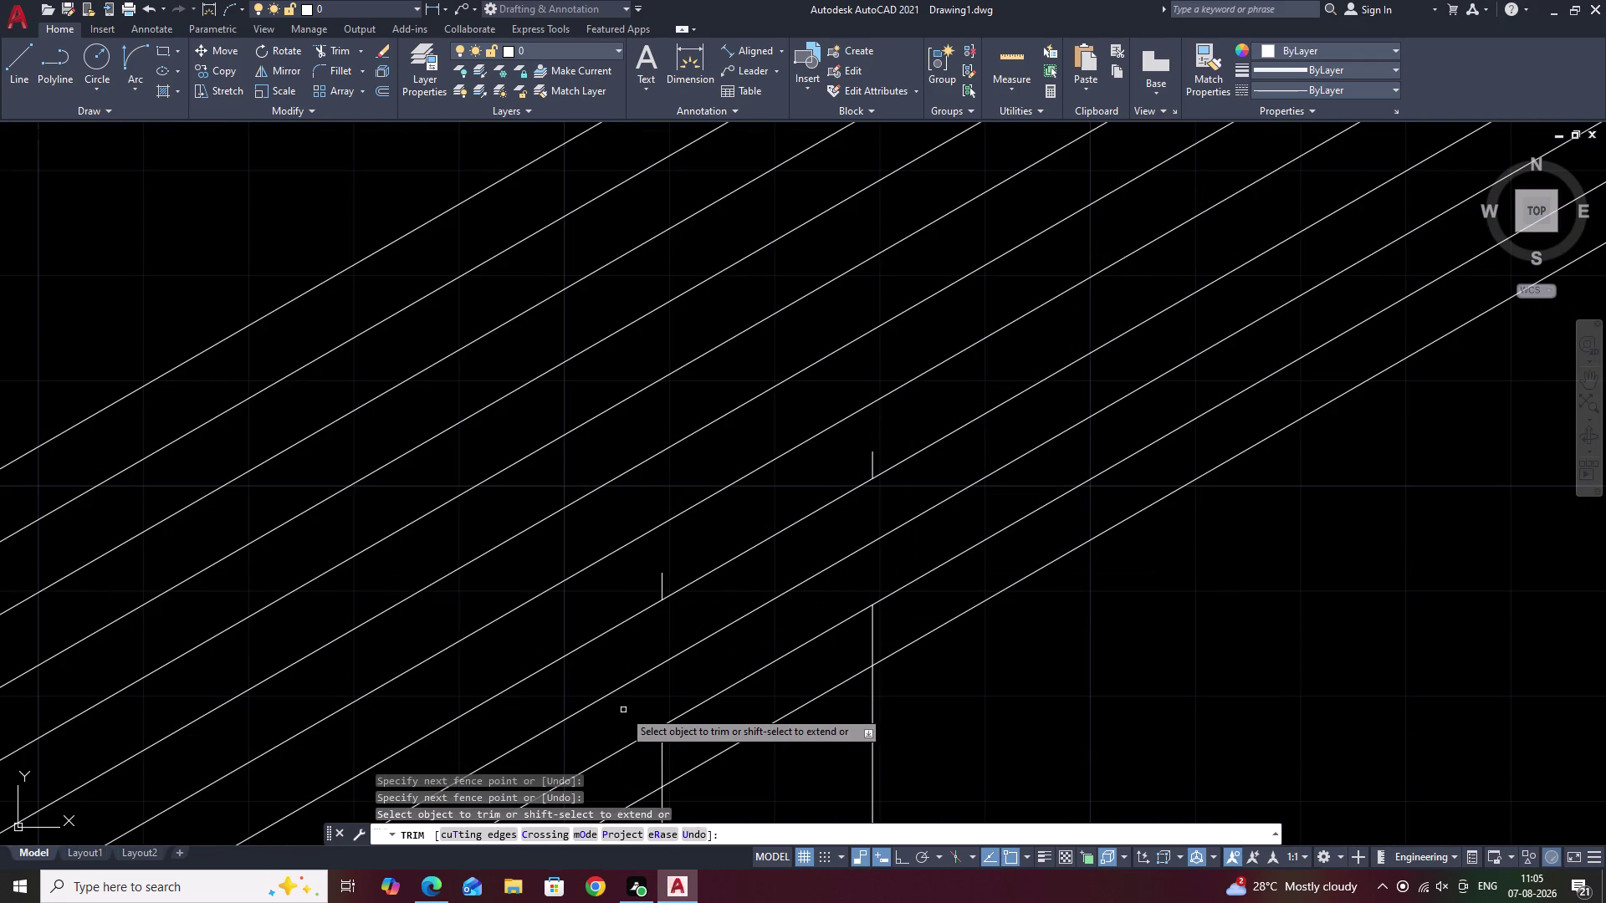
drag(885, 627, 830, 649)
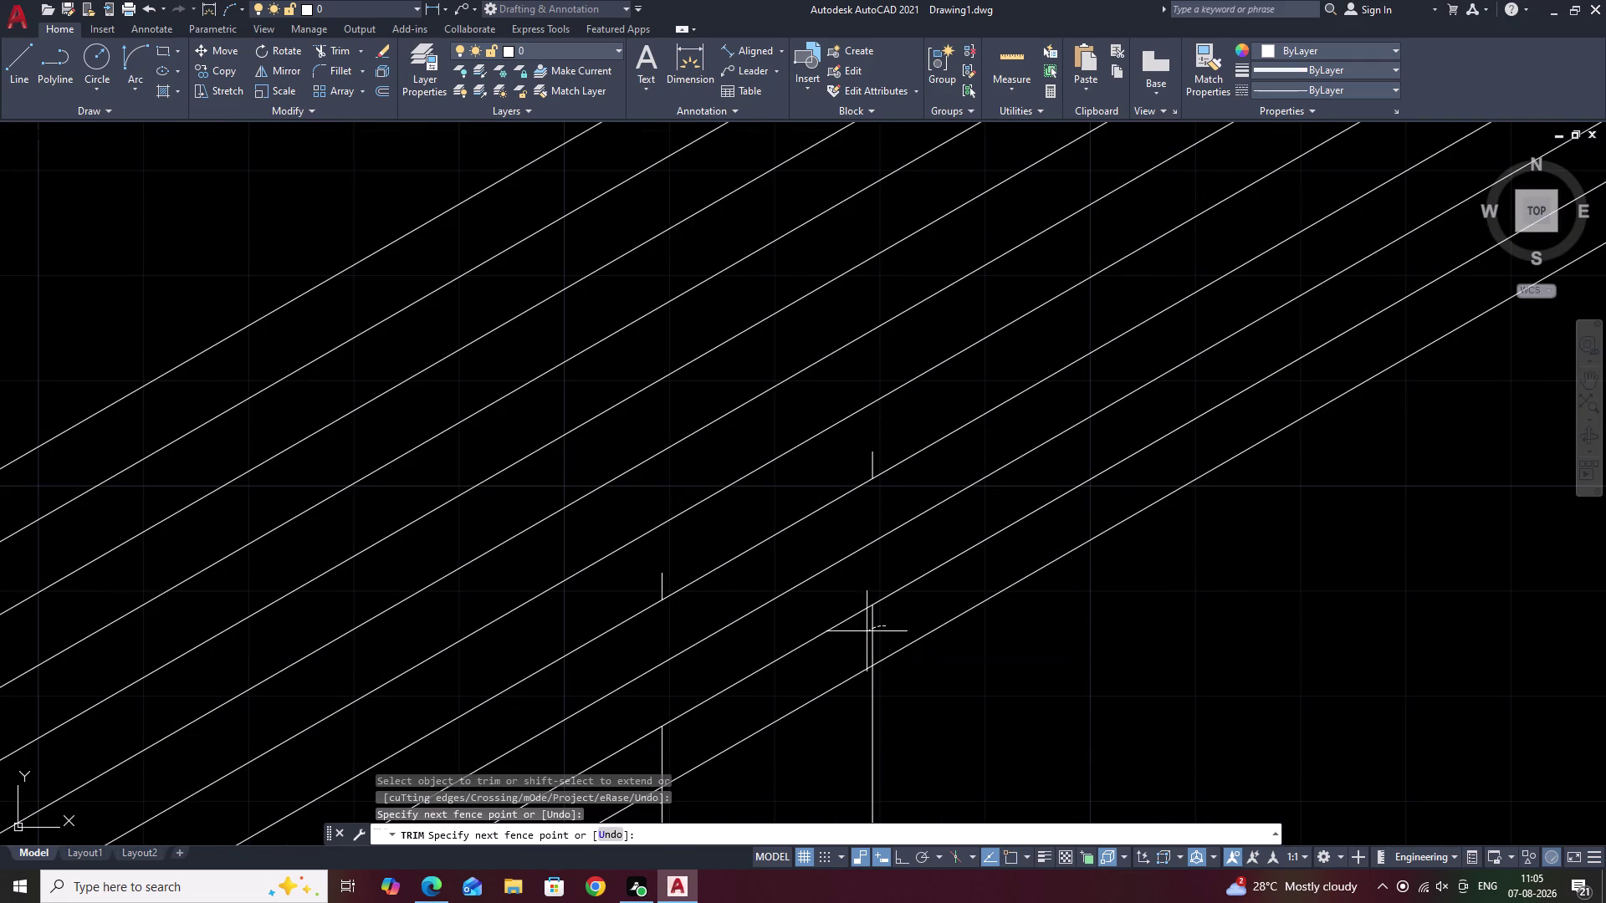
drag(831, 650, 653, 763)
drag(903, 442, 878, 457)
drag(878, 457, 858, 472)
drag(671, 577, 644, 590)
scroll(down, 3)
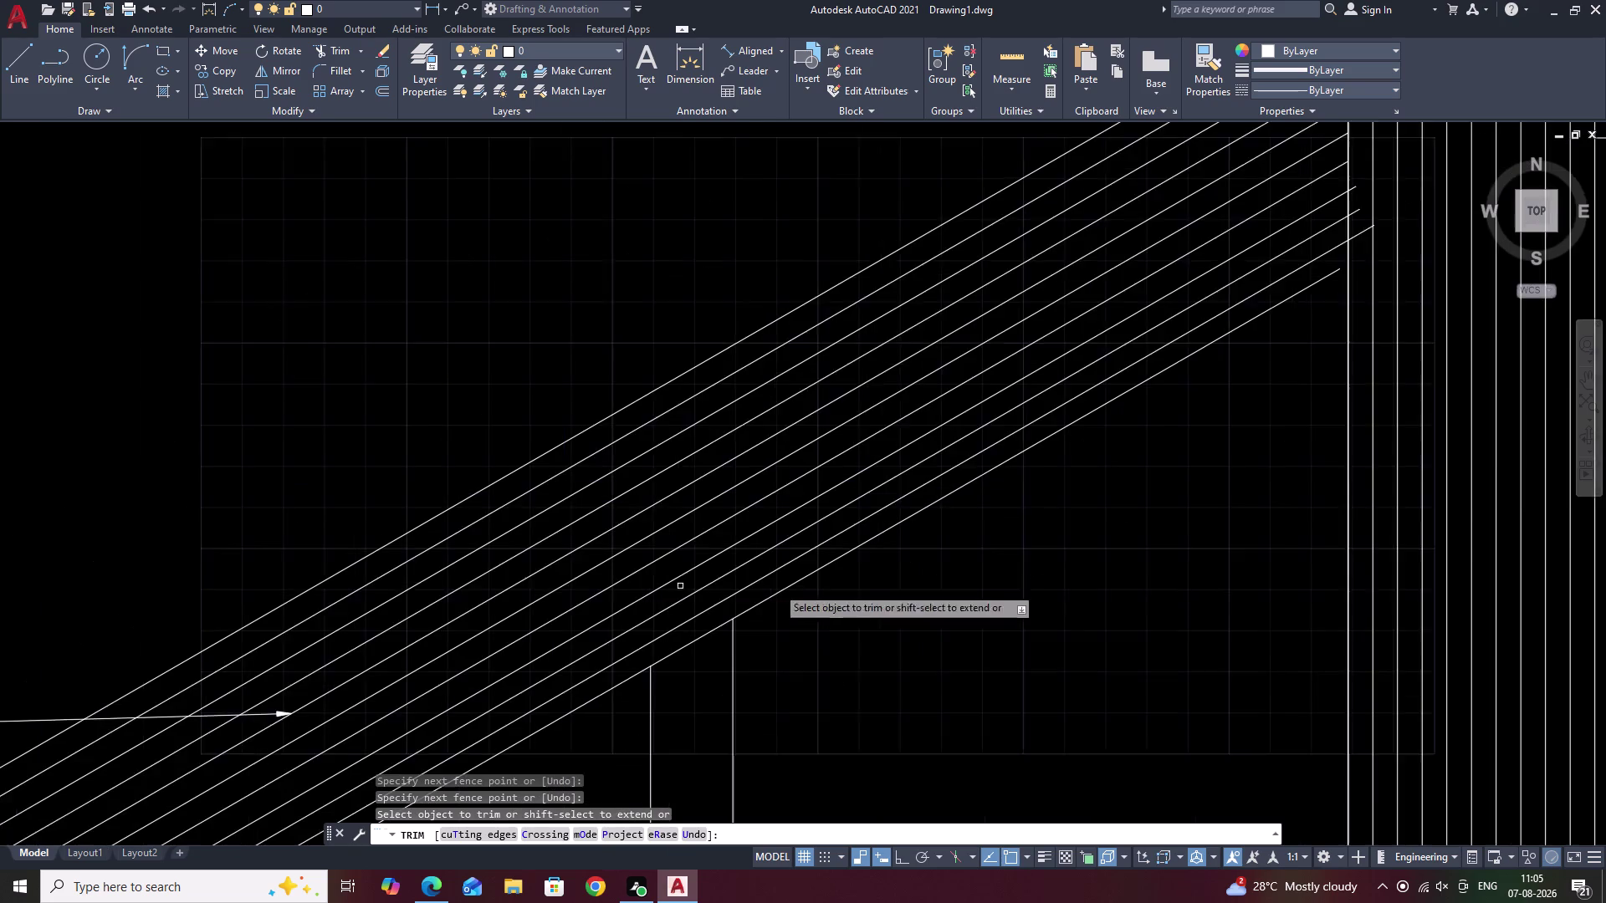
scroll(down, 3)
middle_drag(1038, 565, 995, 600)
key(Escape)
Fence-trim the baluster pieces inside the handrail and remove the leftover segments.
middle_drag(884, 640, 1095, 412)
middle_drag(942, 564, 950, 557)
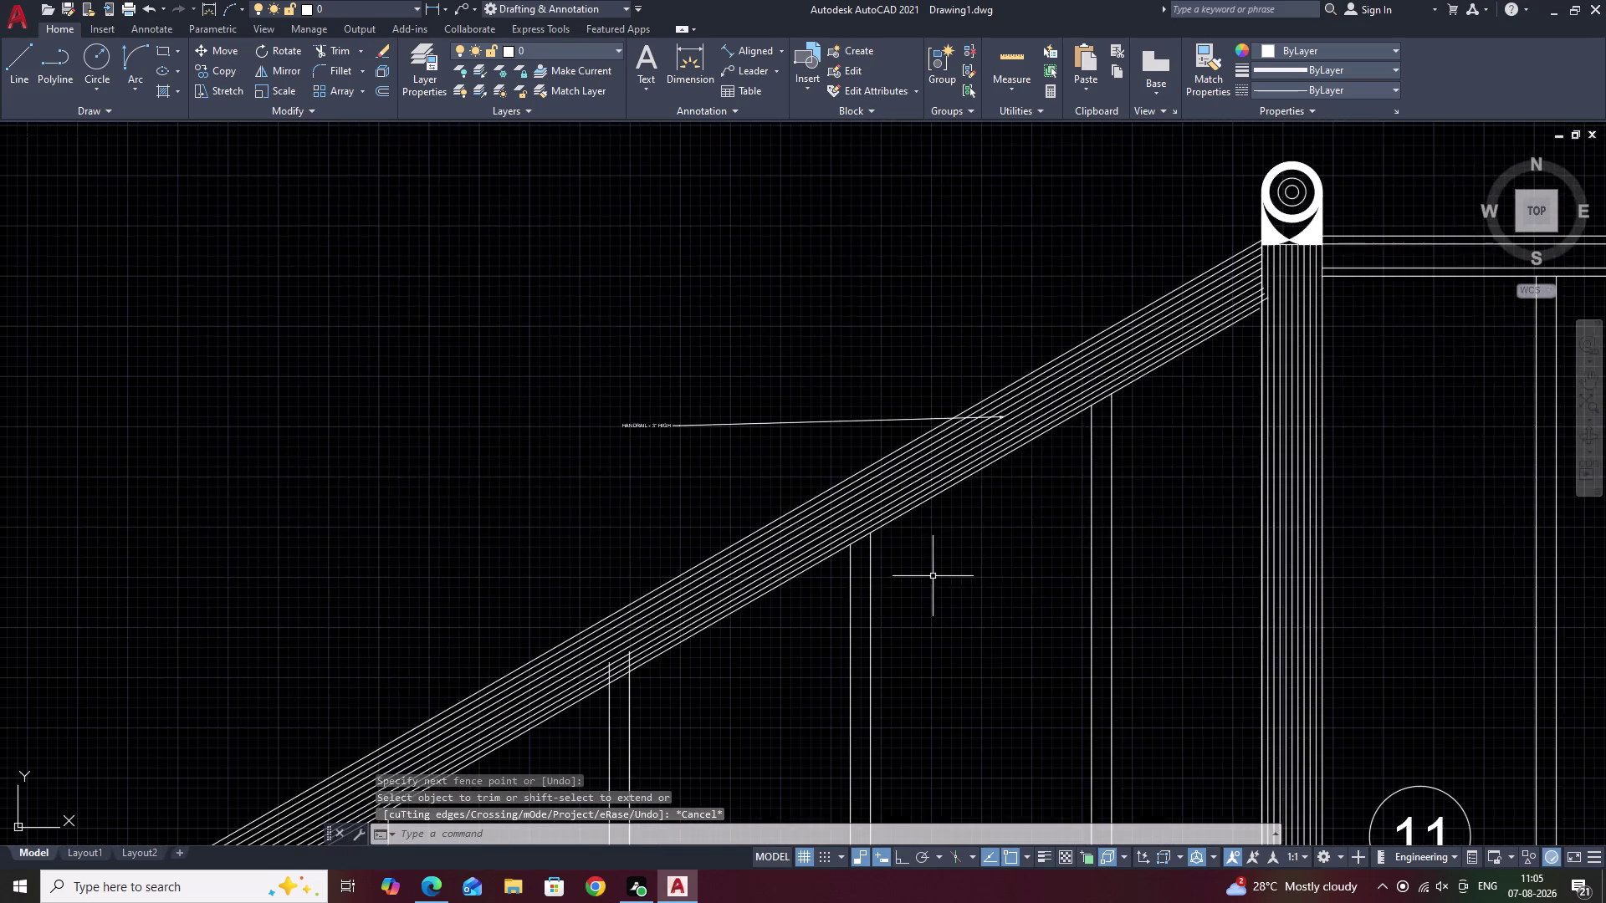
middle_drag(950, 557, 1116, 472)
scroll(down, 3)
scroll(up, 3)
scroll(up, 3)
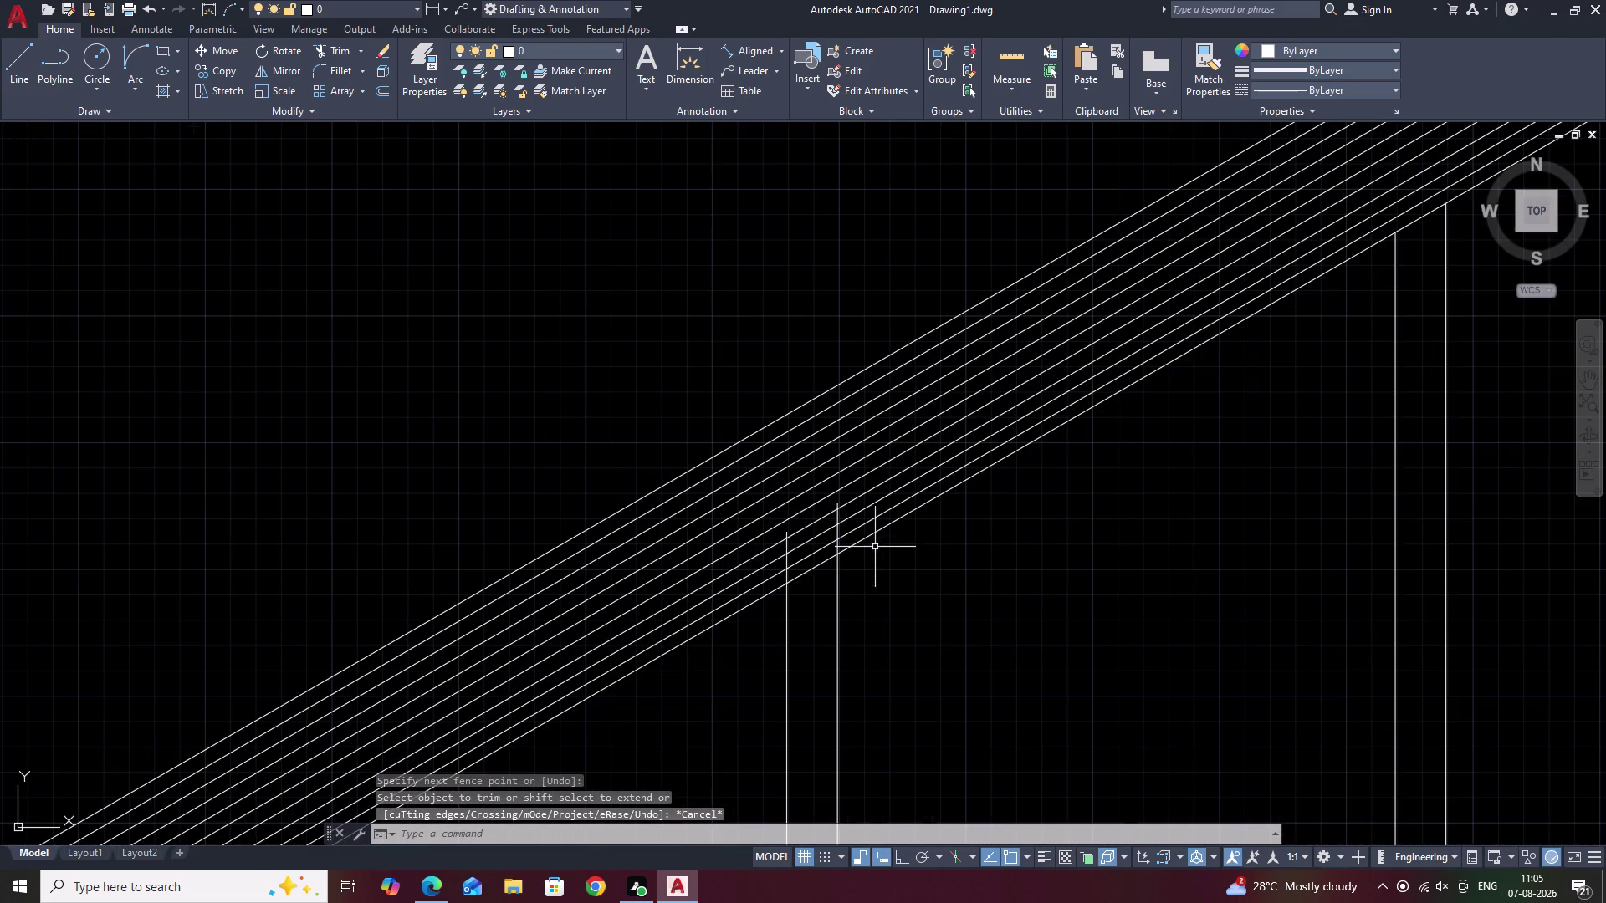
text(TR)
key(space)
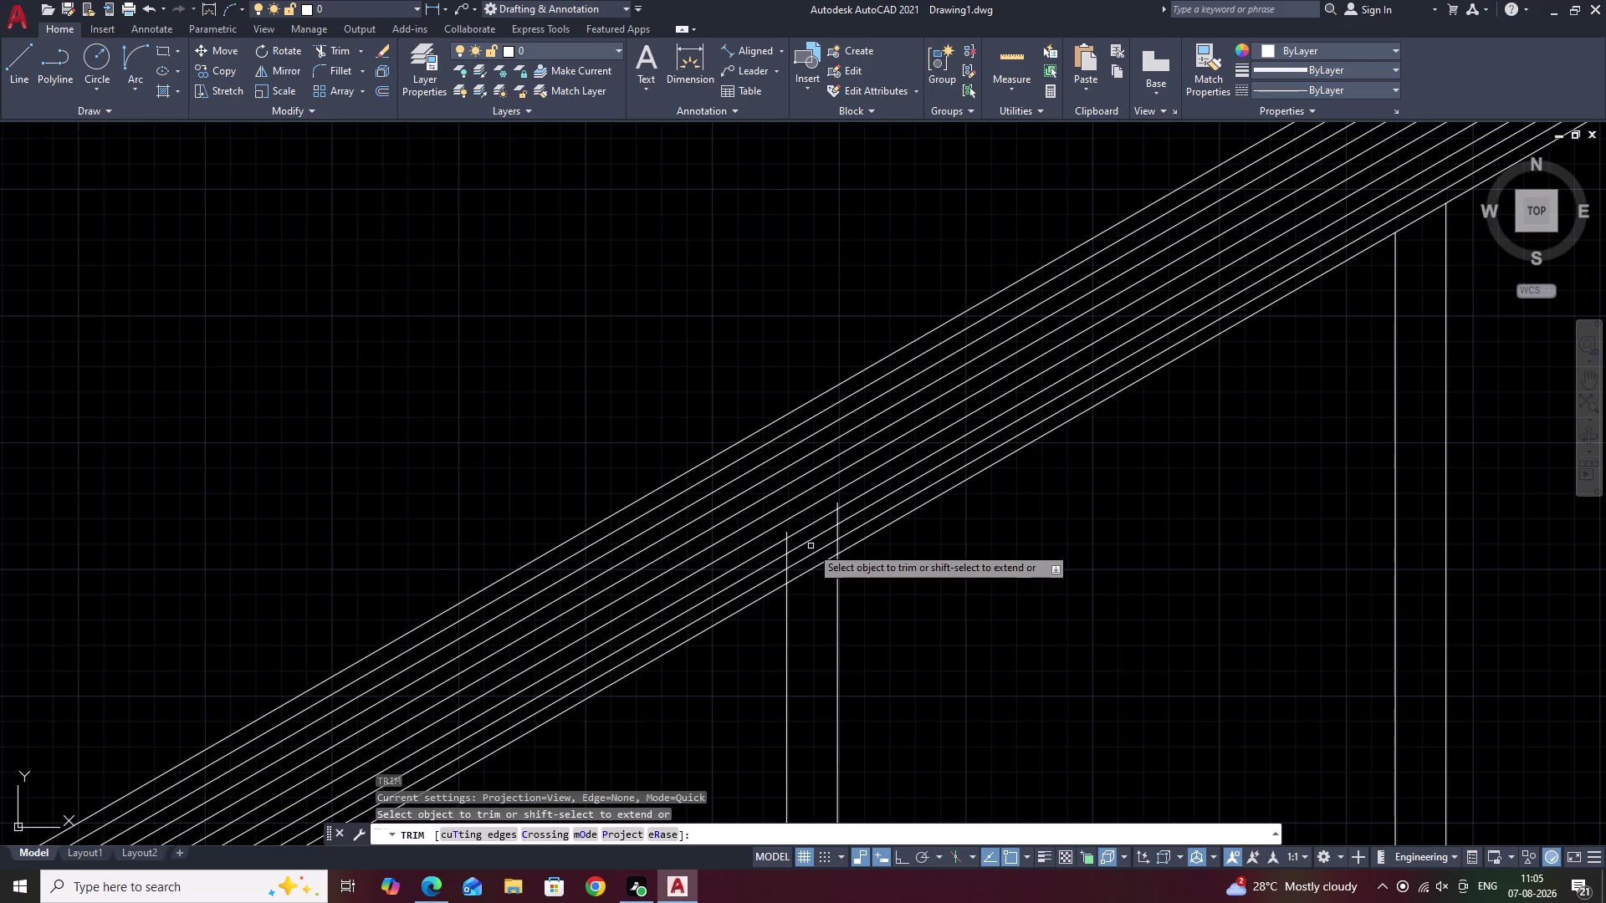
scroll(up, 3)
drag(1013, 452, 622, 657)
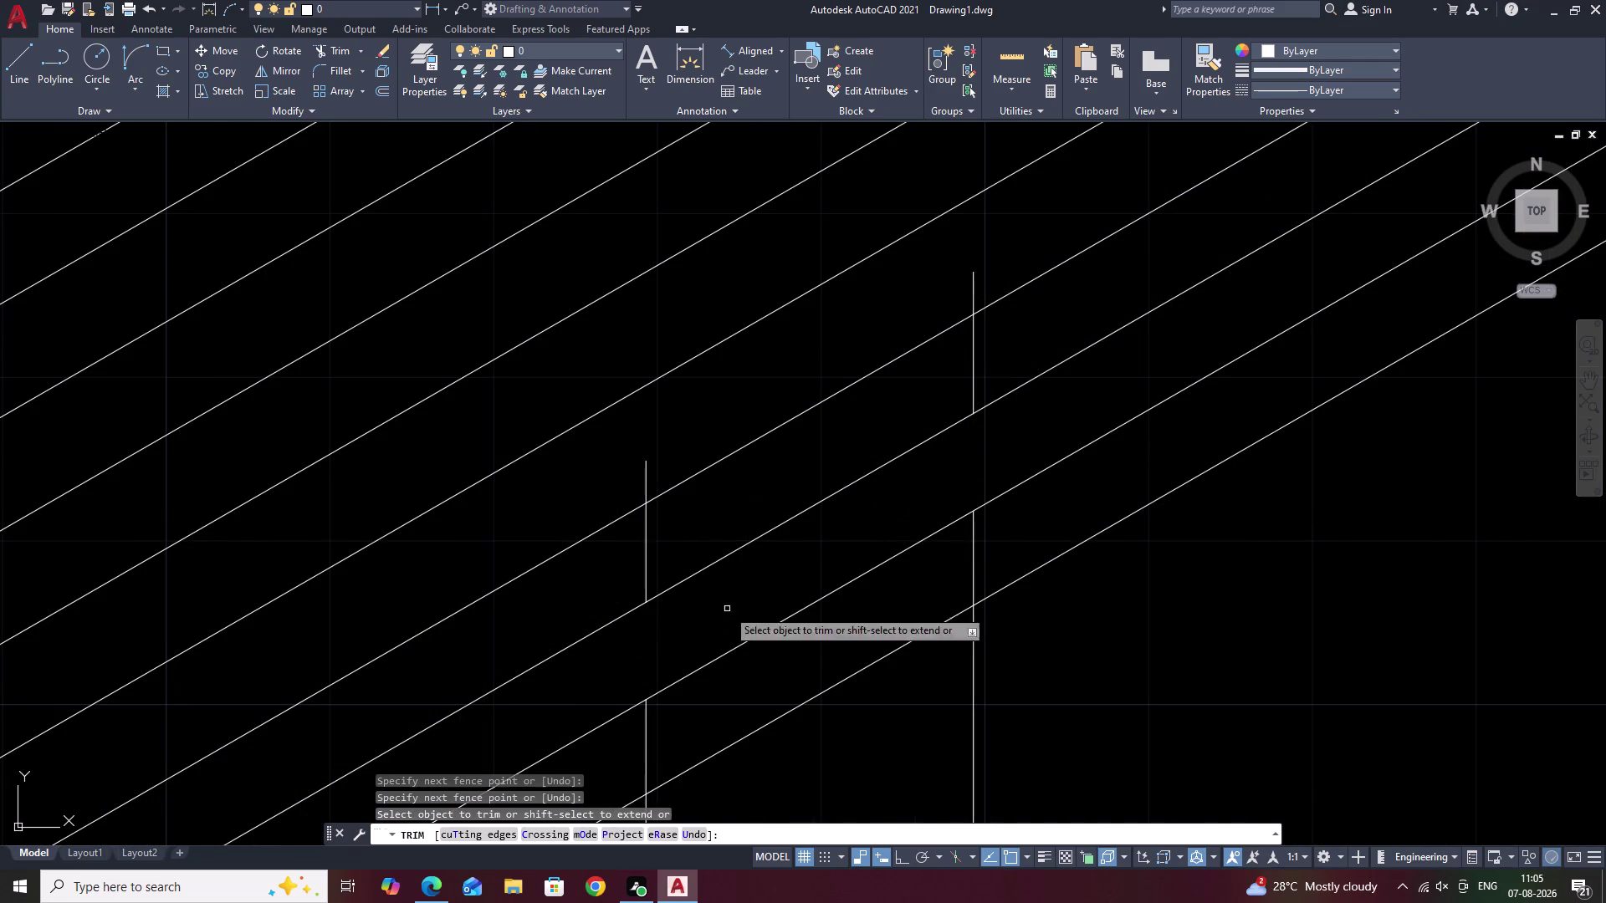
drag(1043, 522, 632, 754)
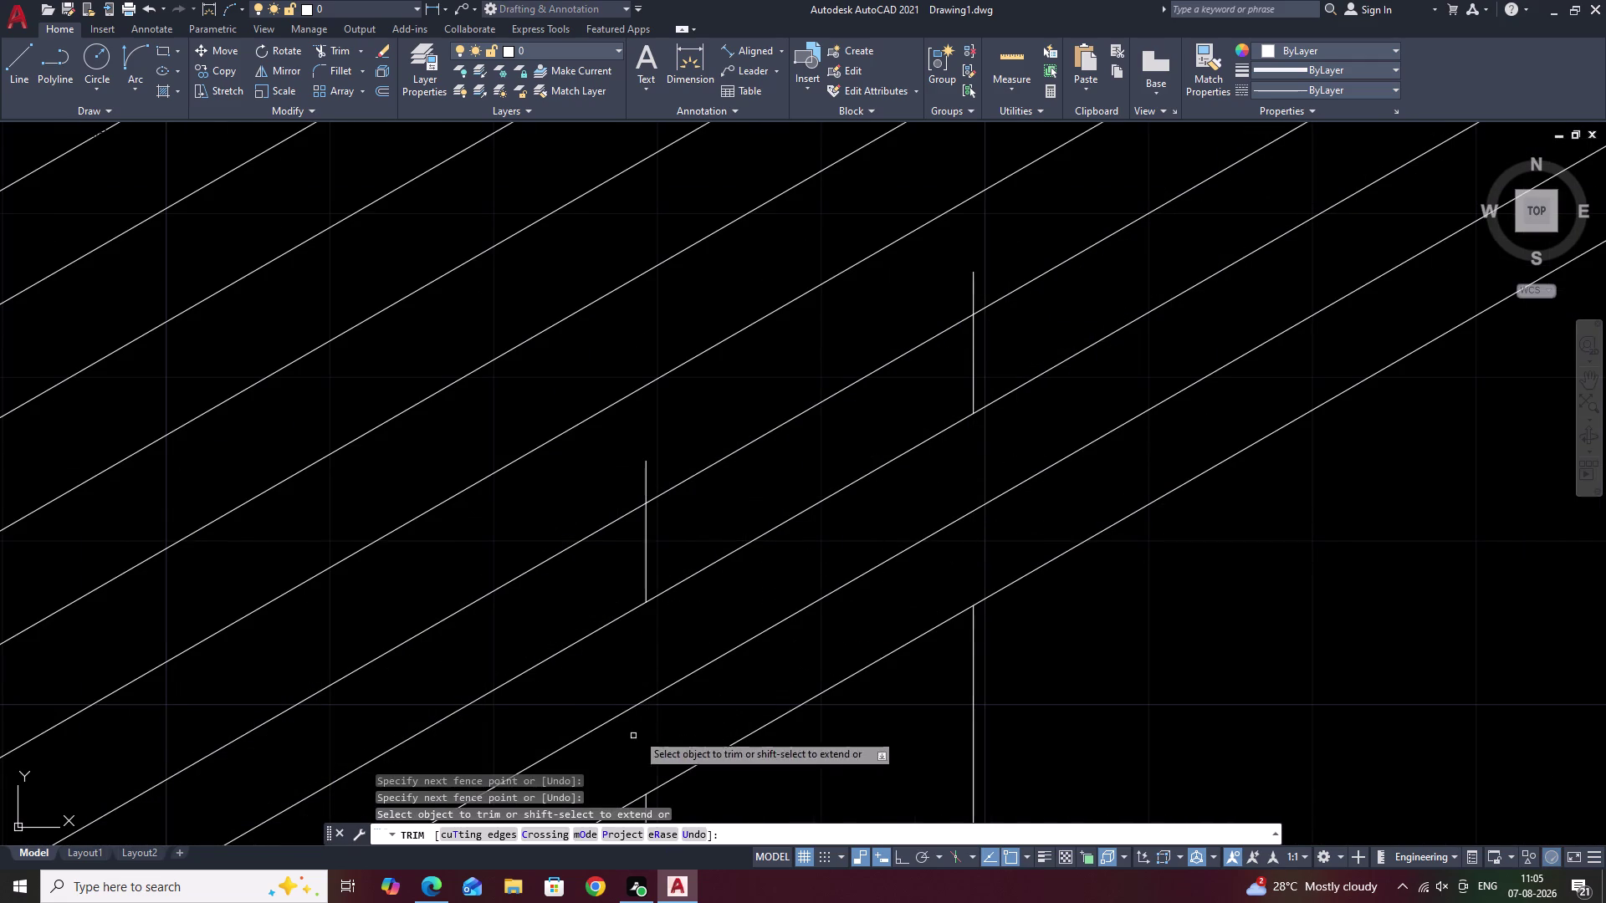
drag(1018, 324, 595, 559)
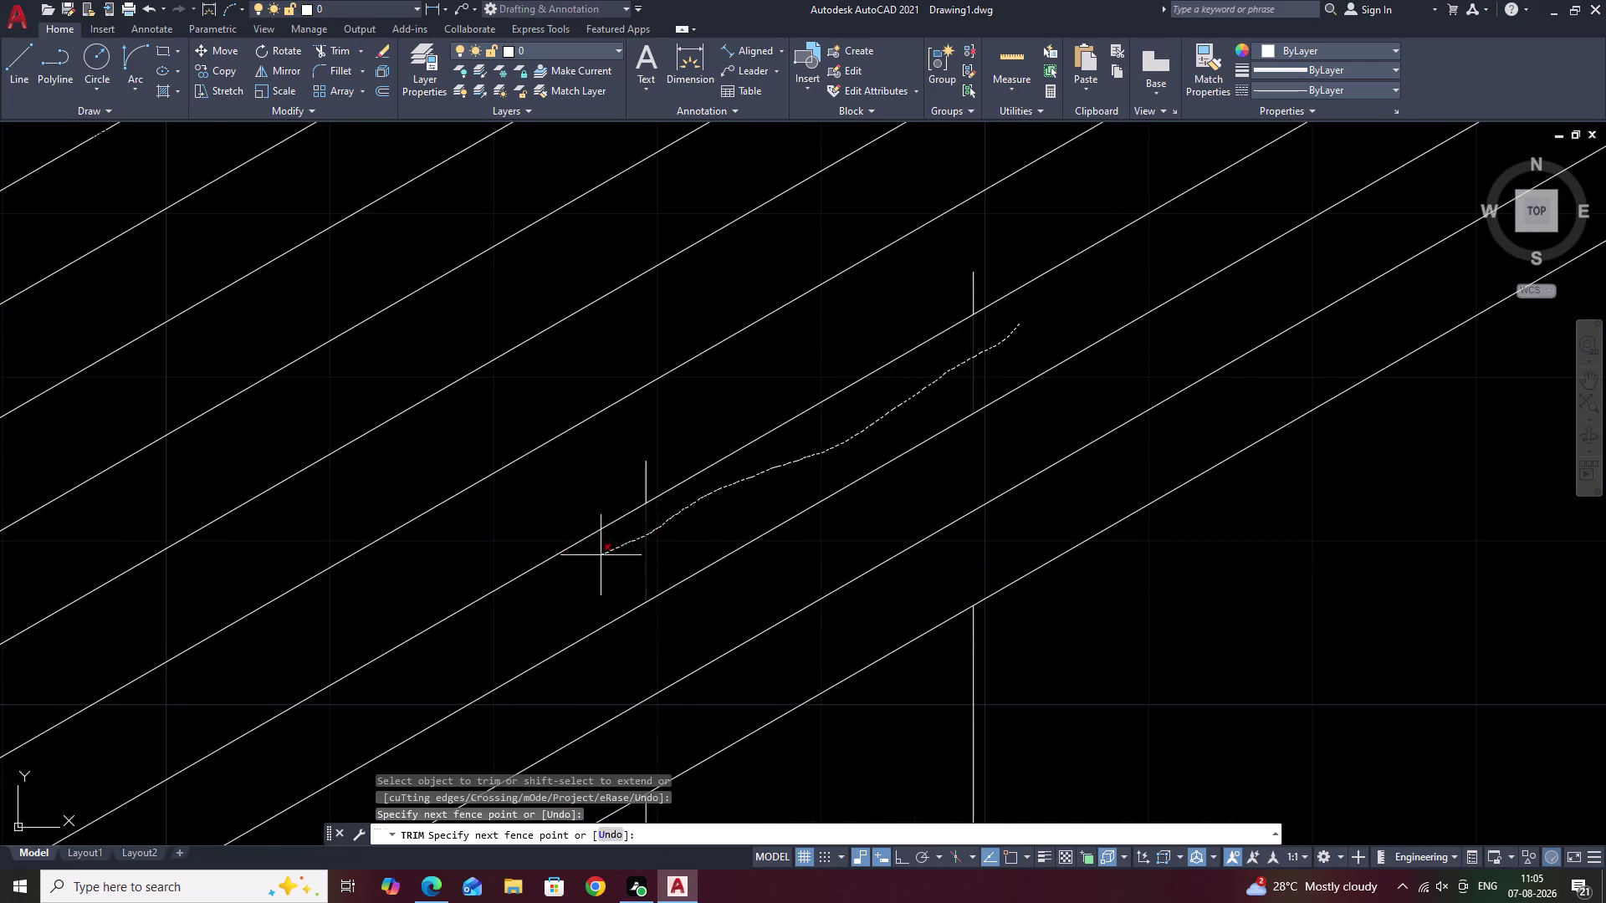
drag(596, 558, 589, 563)
click(646, 473)
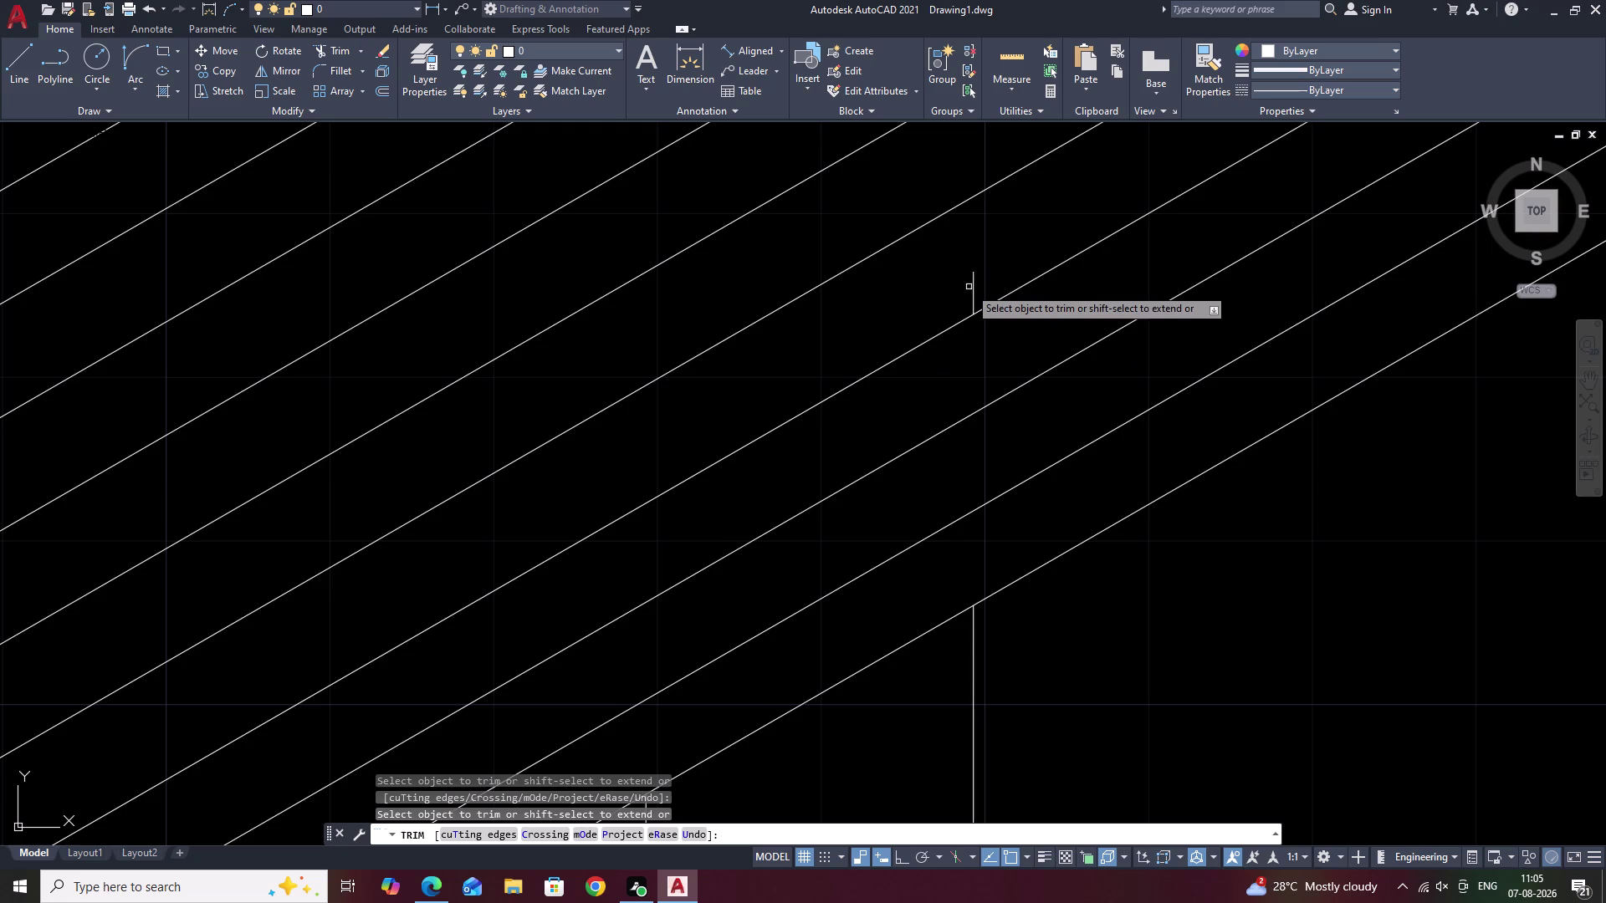
click(974, 285)
scroll(down, 3)
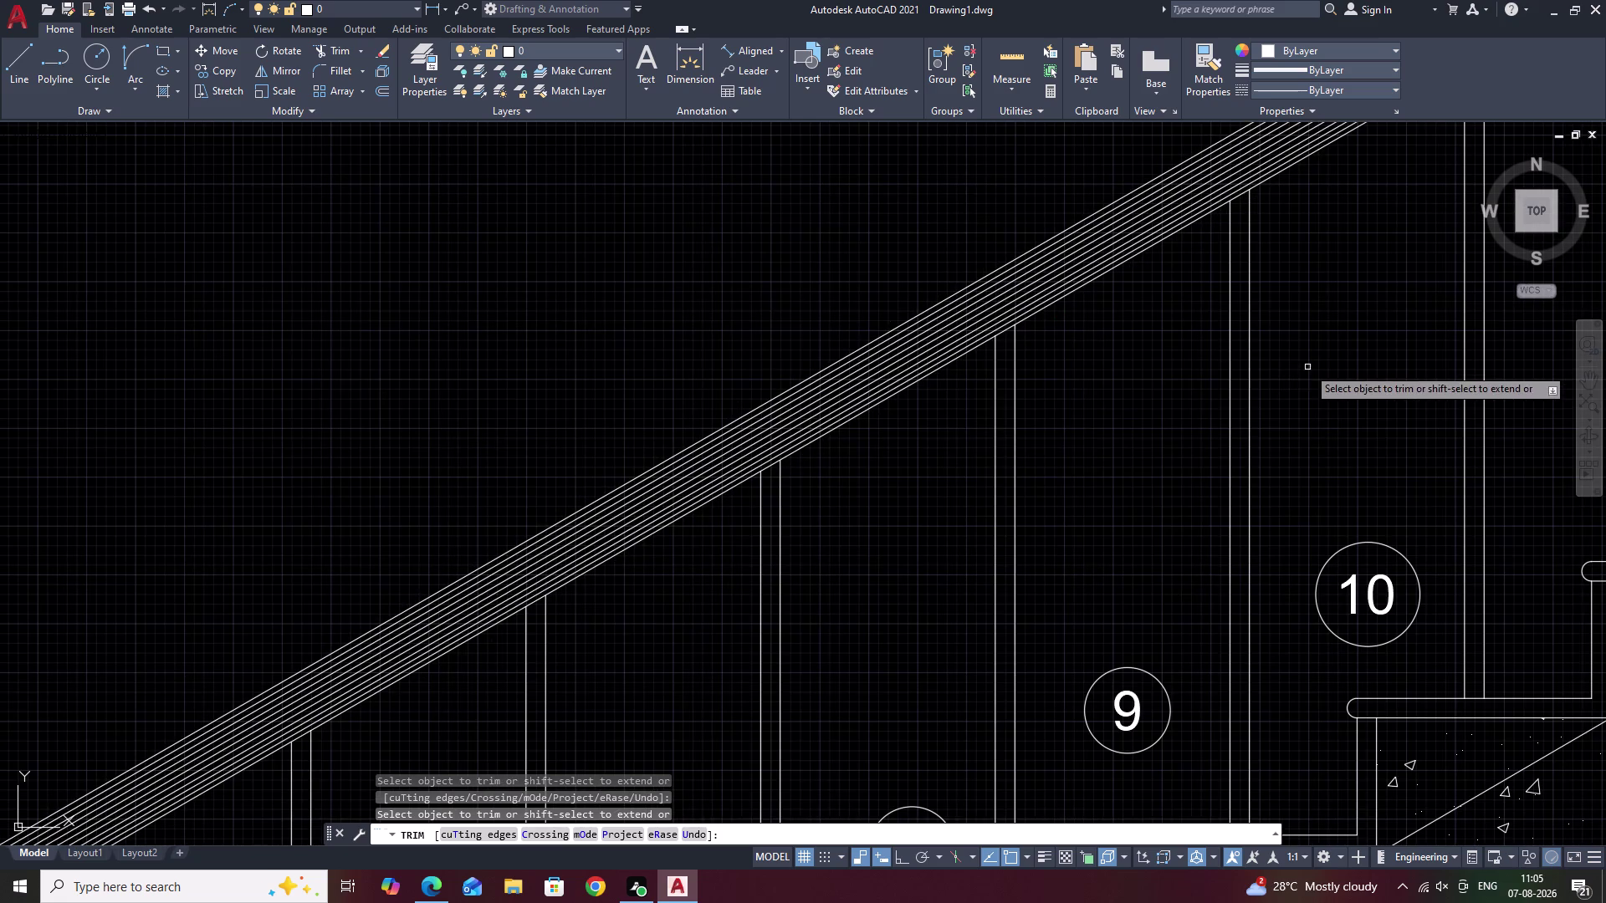
key(Escape)
Trim the next set of balusters clear of the handrail, removing all leftover pieces.
scroll(down, 3)
middle_drag(1331, 339, 1238, 382)
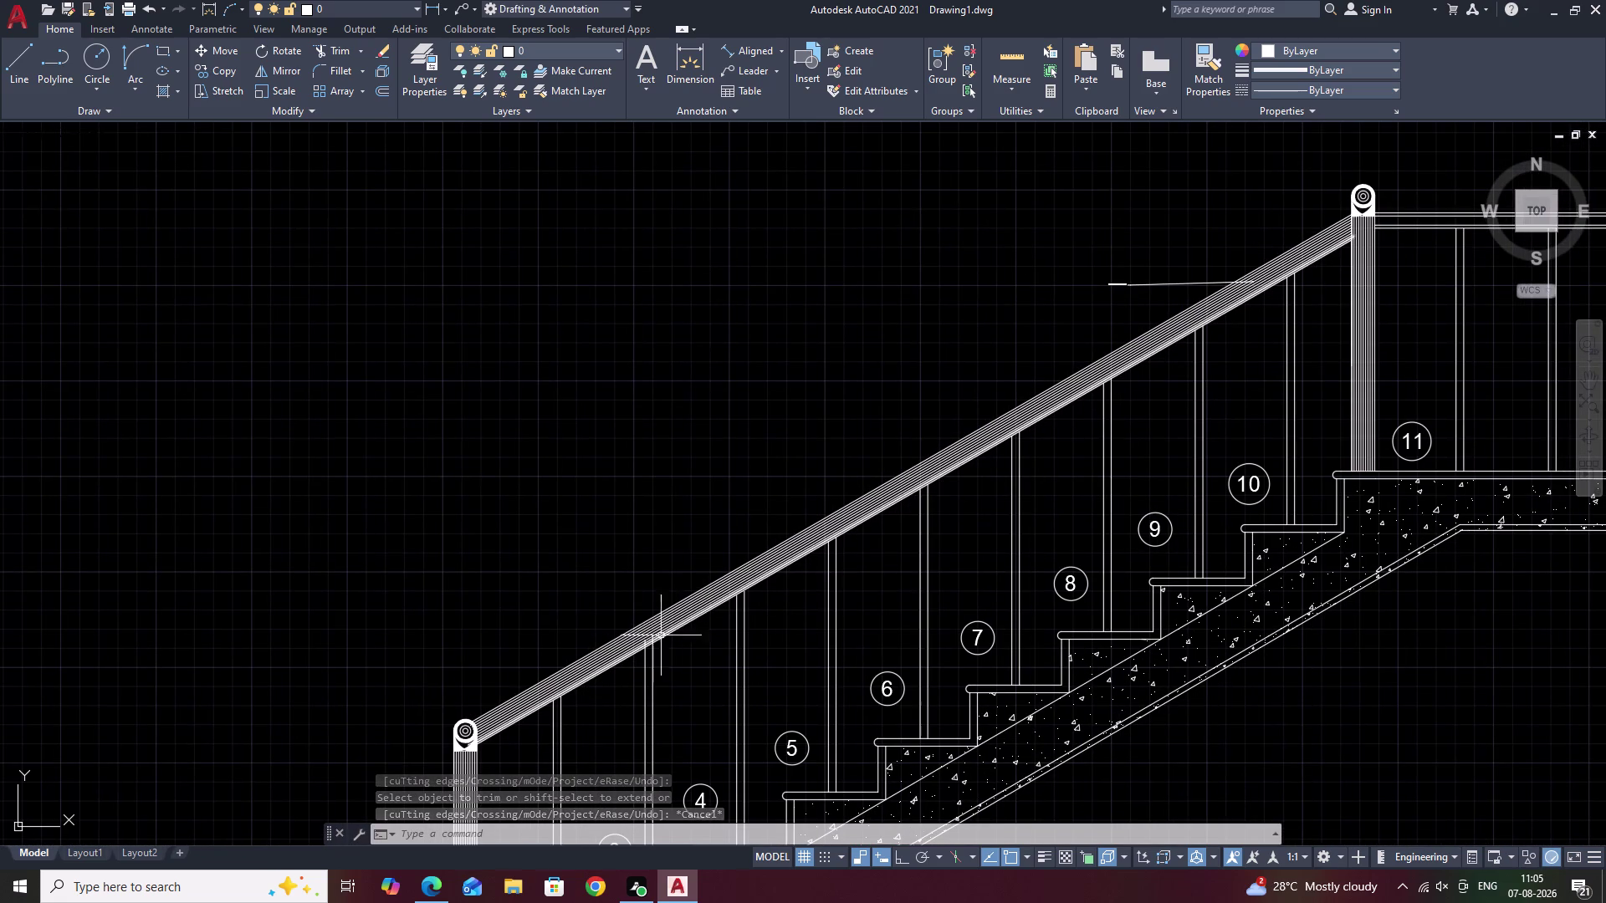
scroll(up, 3)
scroll(up, 3)
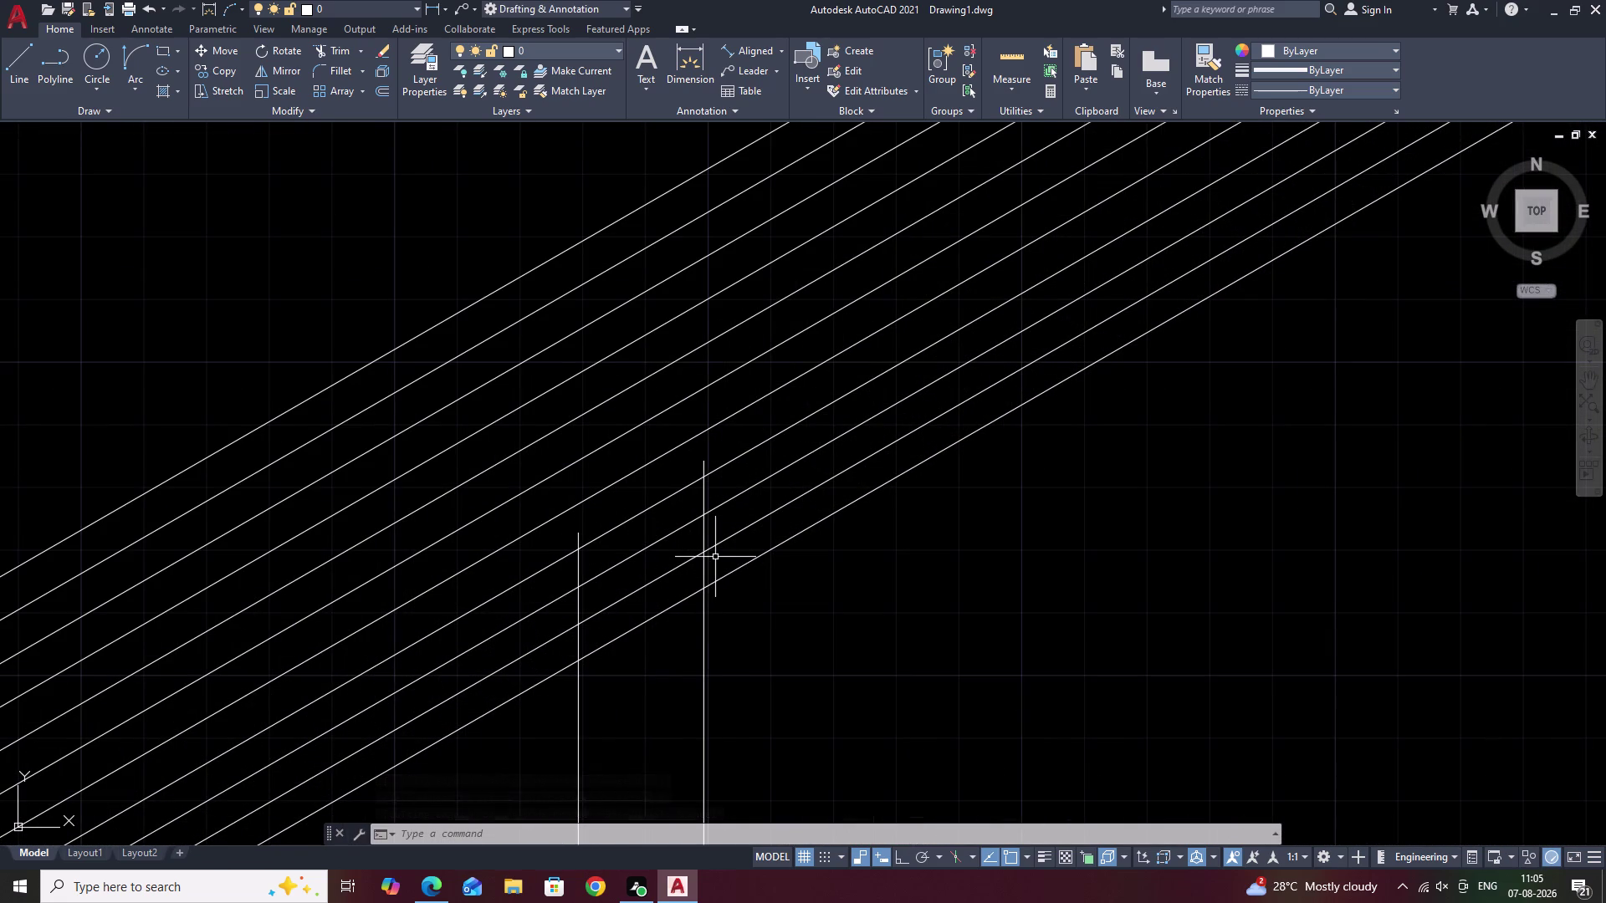
text(TR)
key(space)
scroll(up, 3)
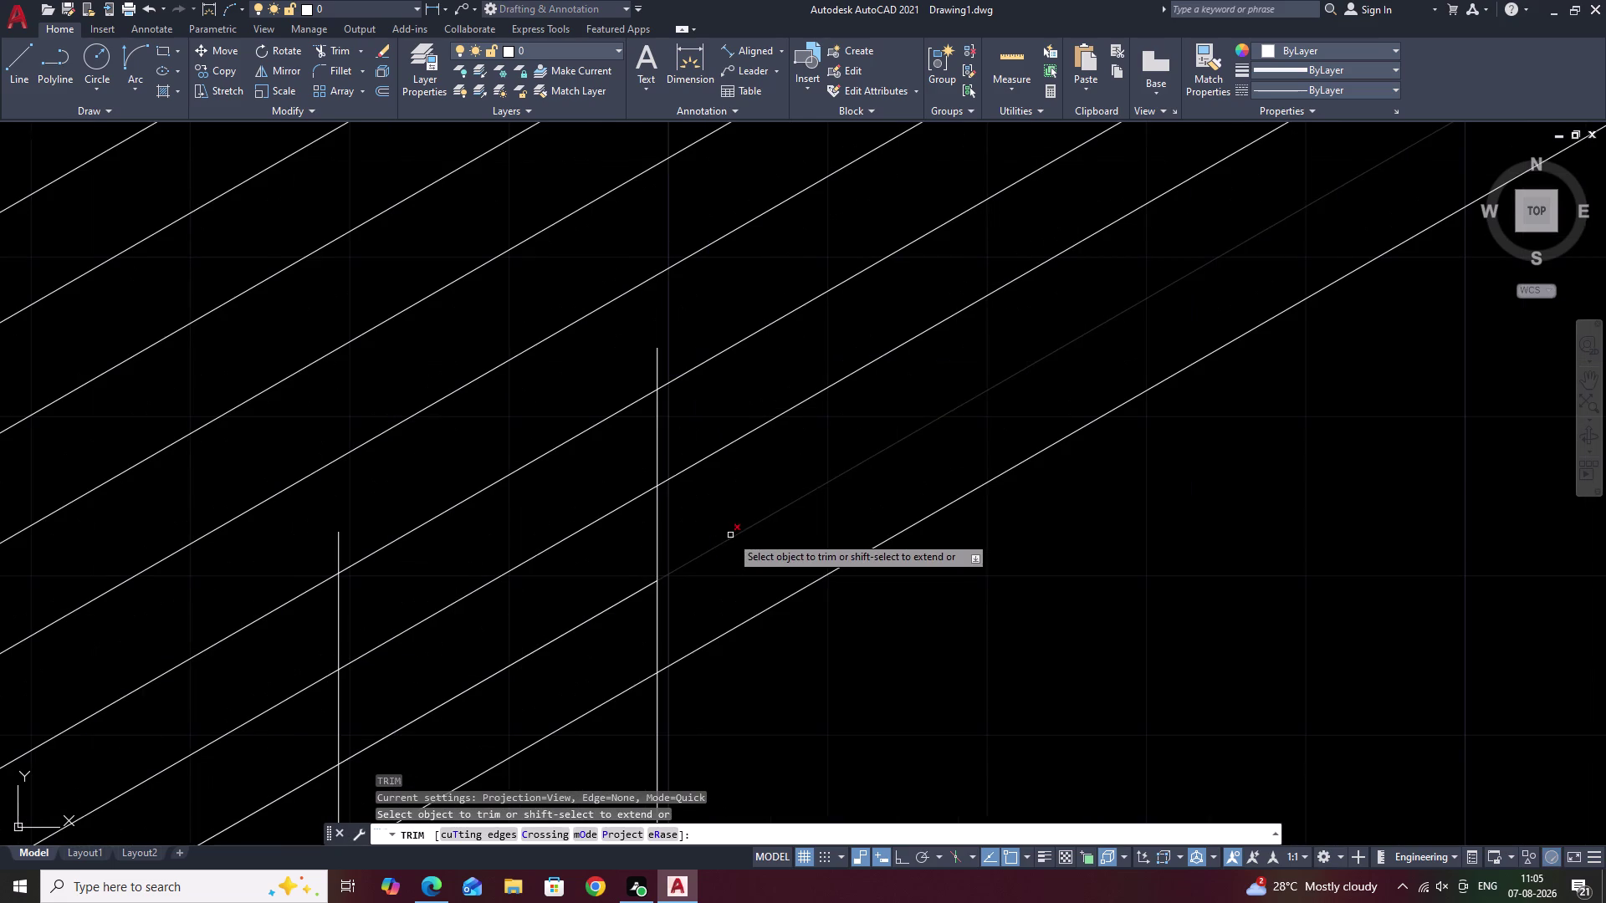
middle_drag(700, 594, 872, 477)
drag(819, 509, 528, 663)
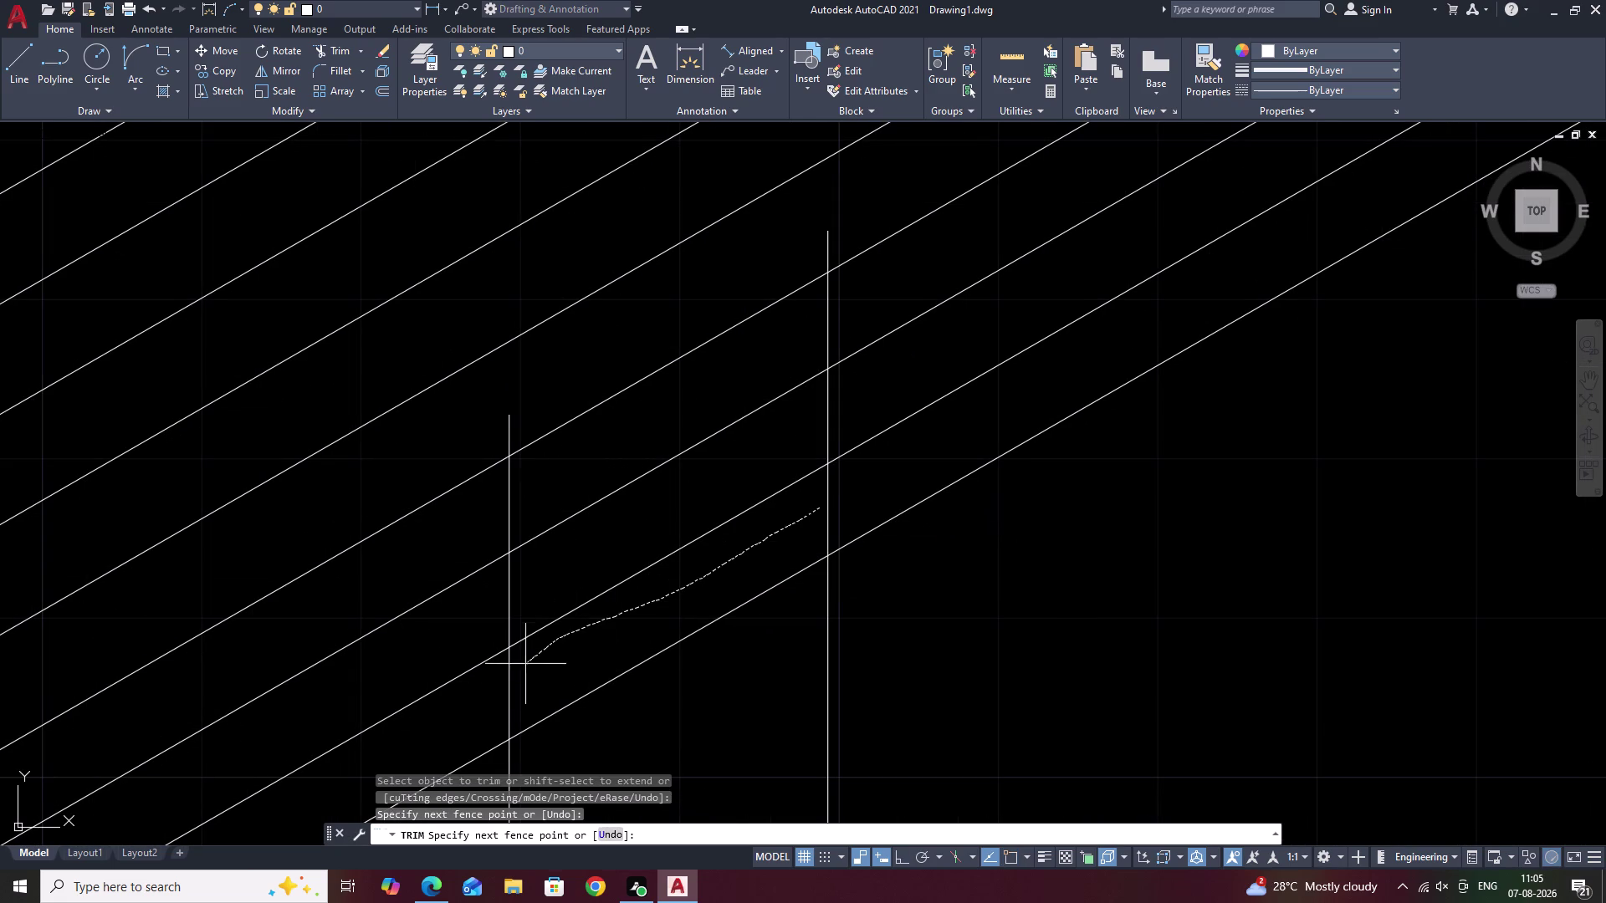
drag(527, 662, 500, 684)
click(829, 516)
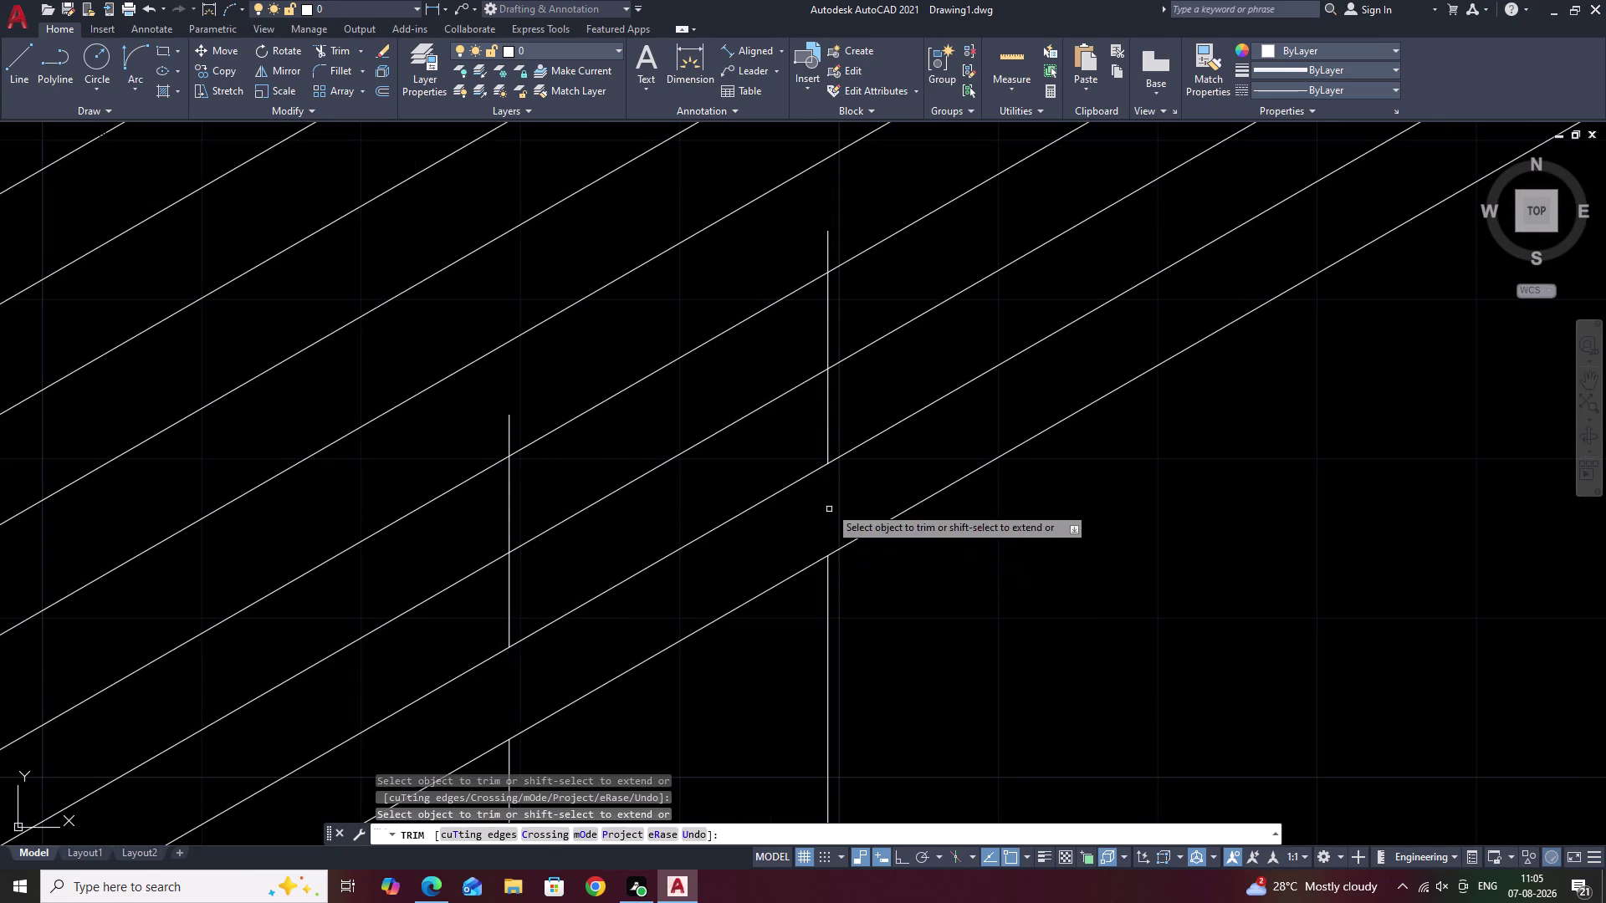
click(830, 407)
click(823, 406)
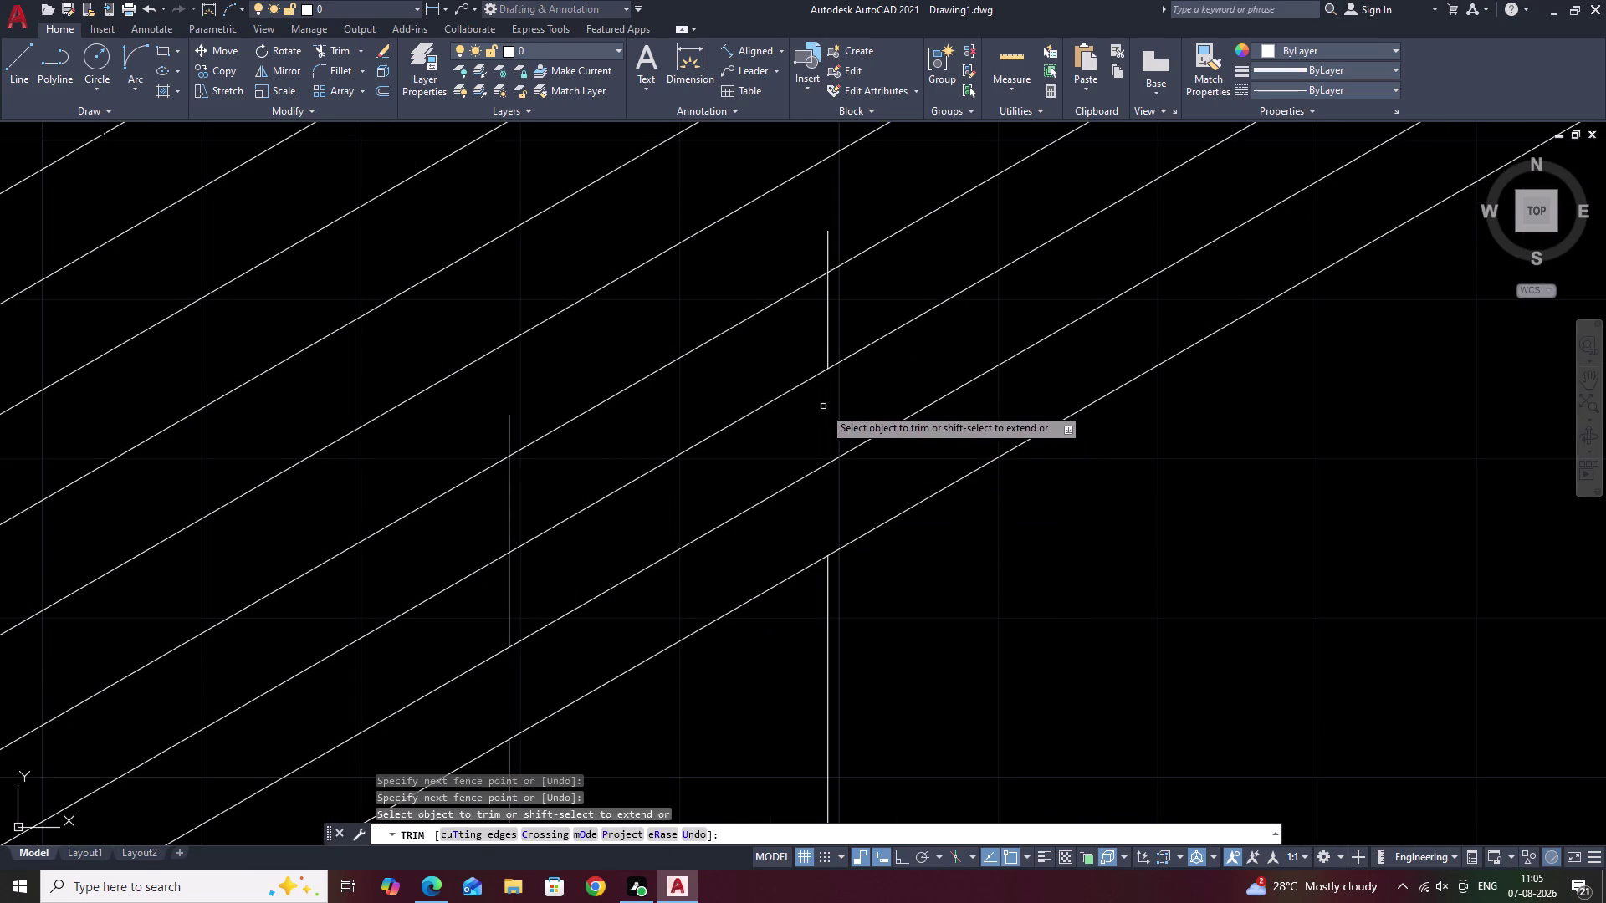
click(508, 585)
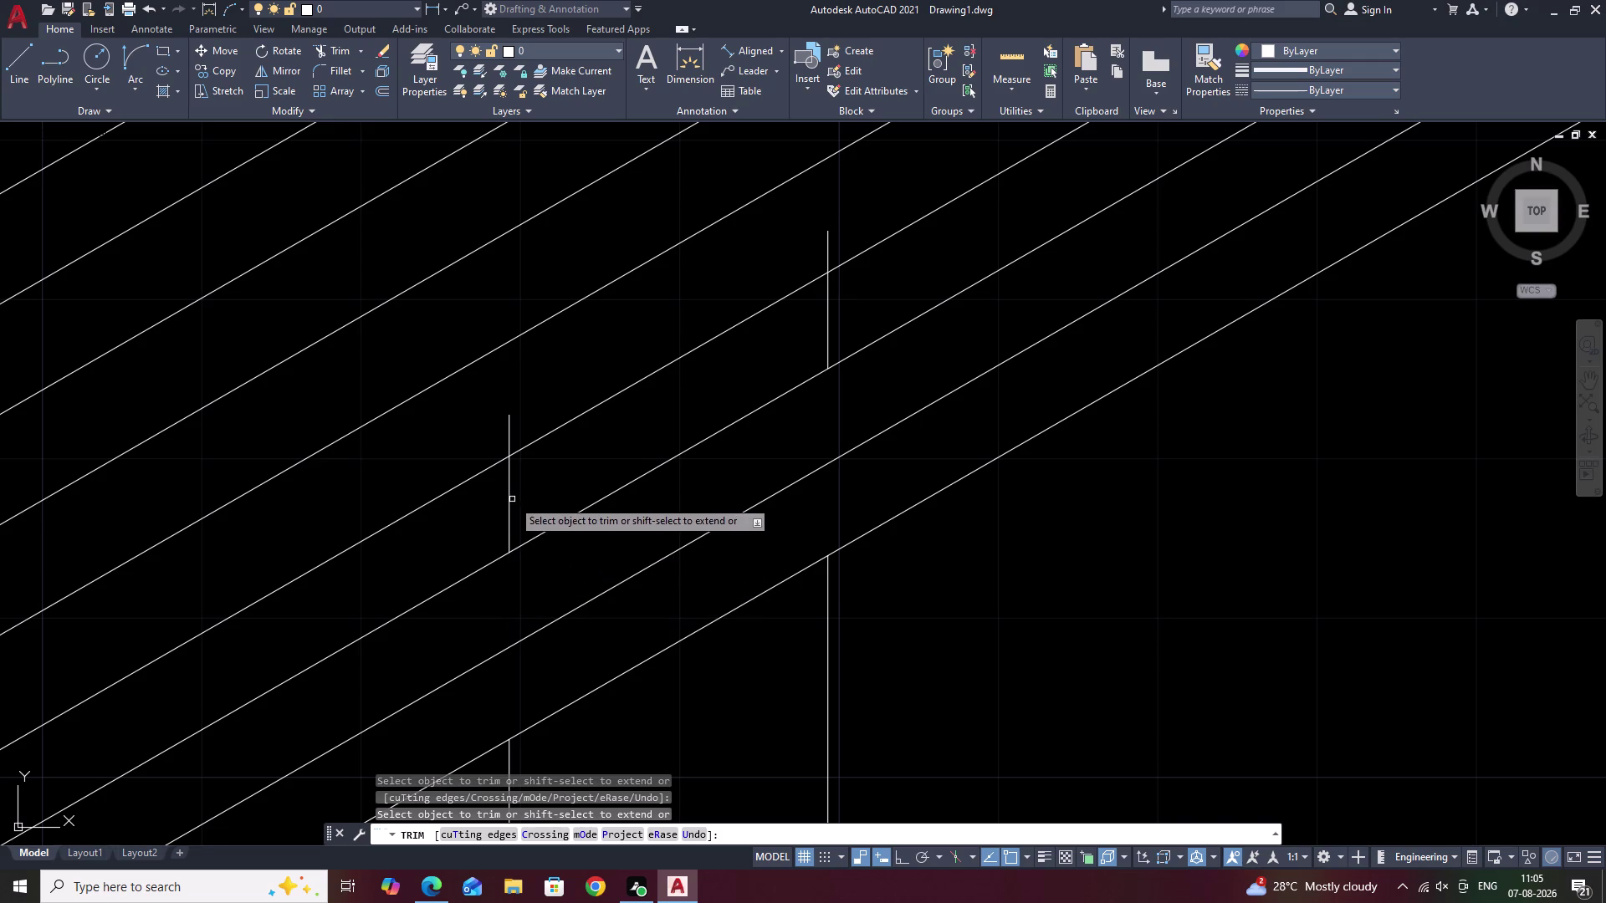
click(511, 496)
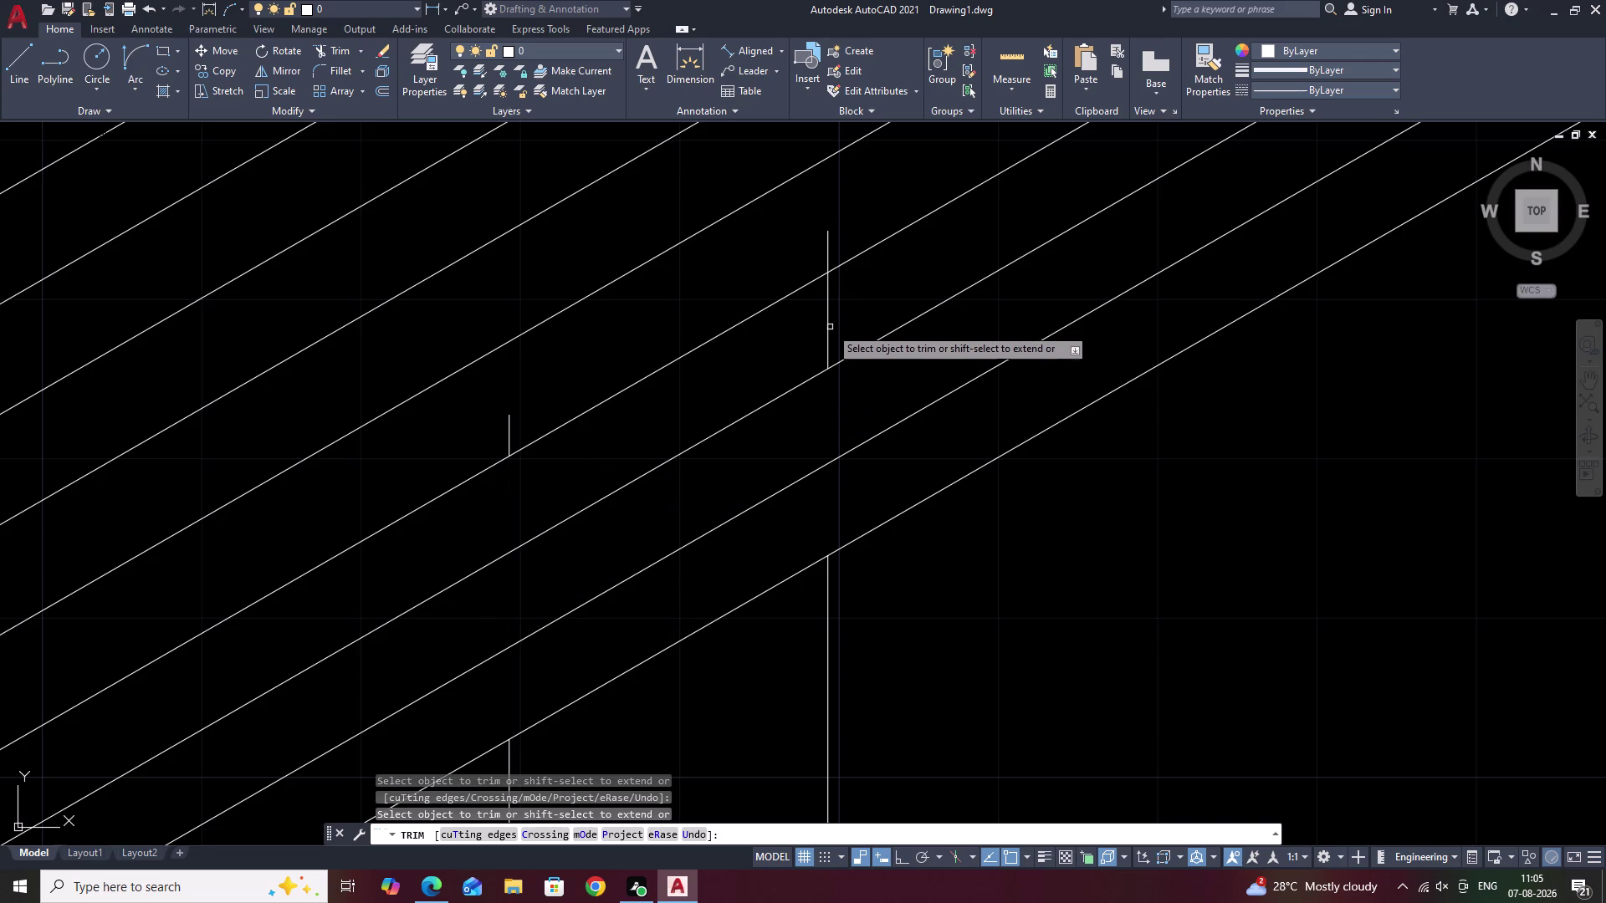
click(828, 321)
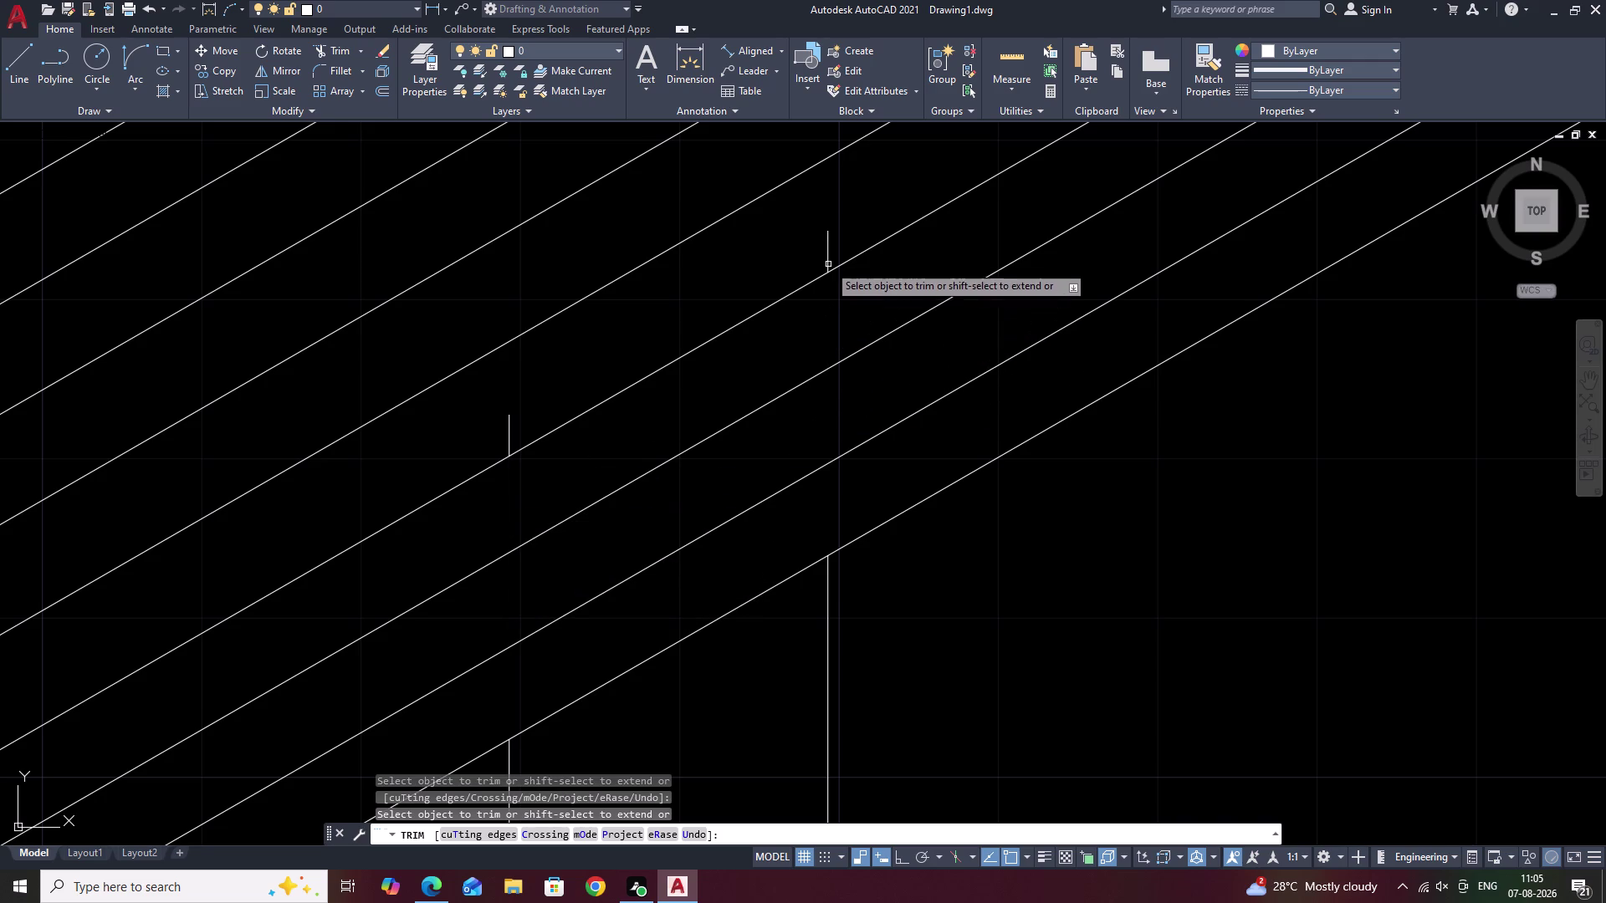
click(826, 253)
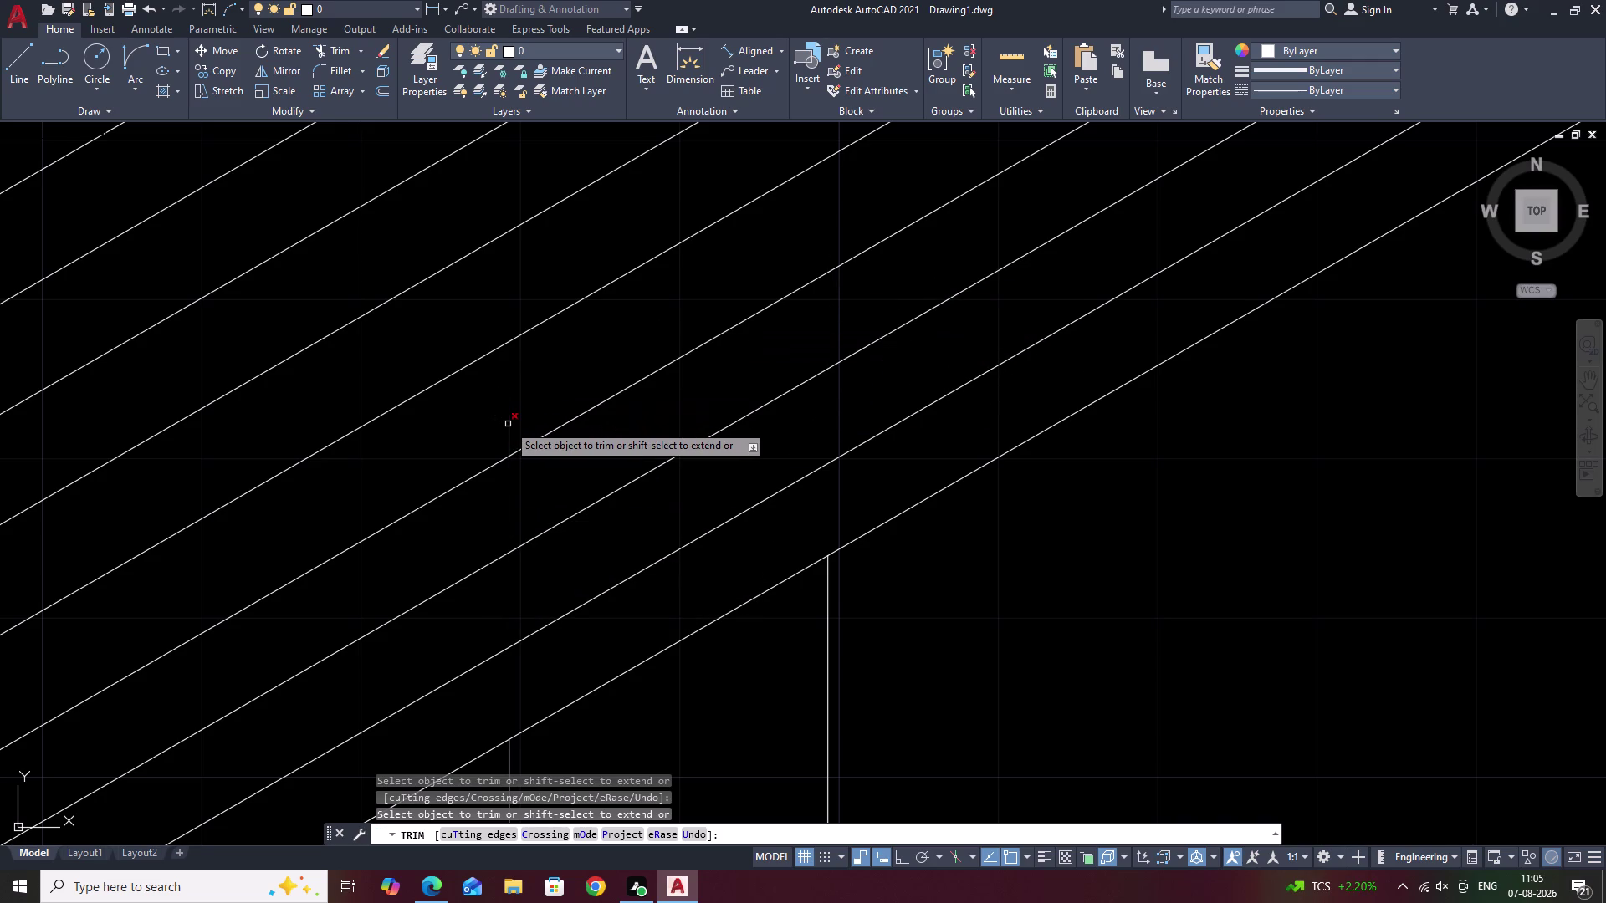
click(509, 424)
scroll(down, 3)
middle_drag(936, 456, 863, 518)
key(Escape)
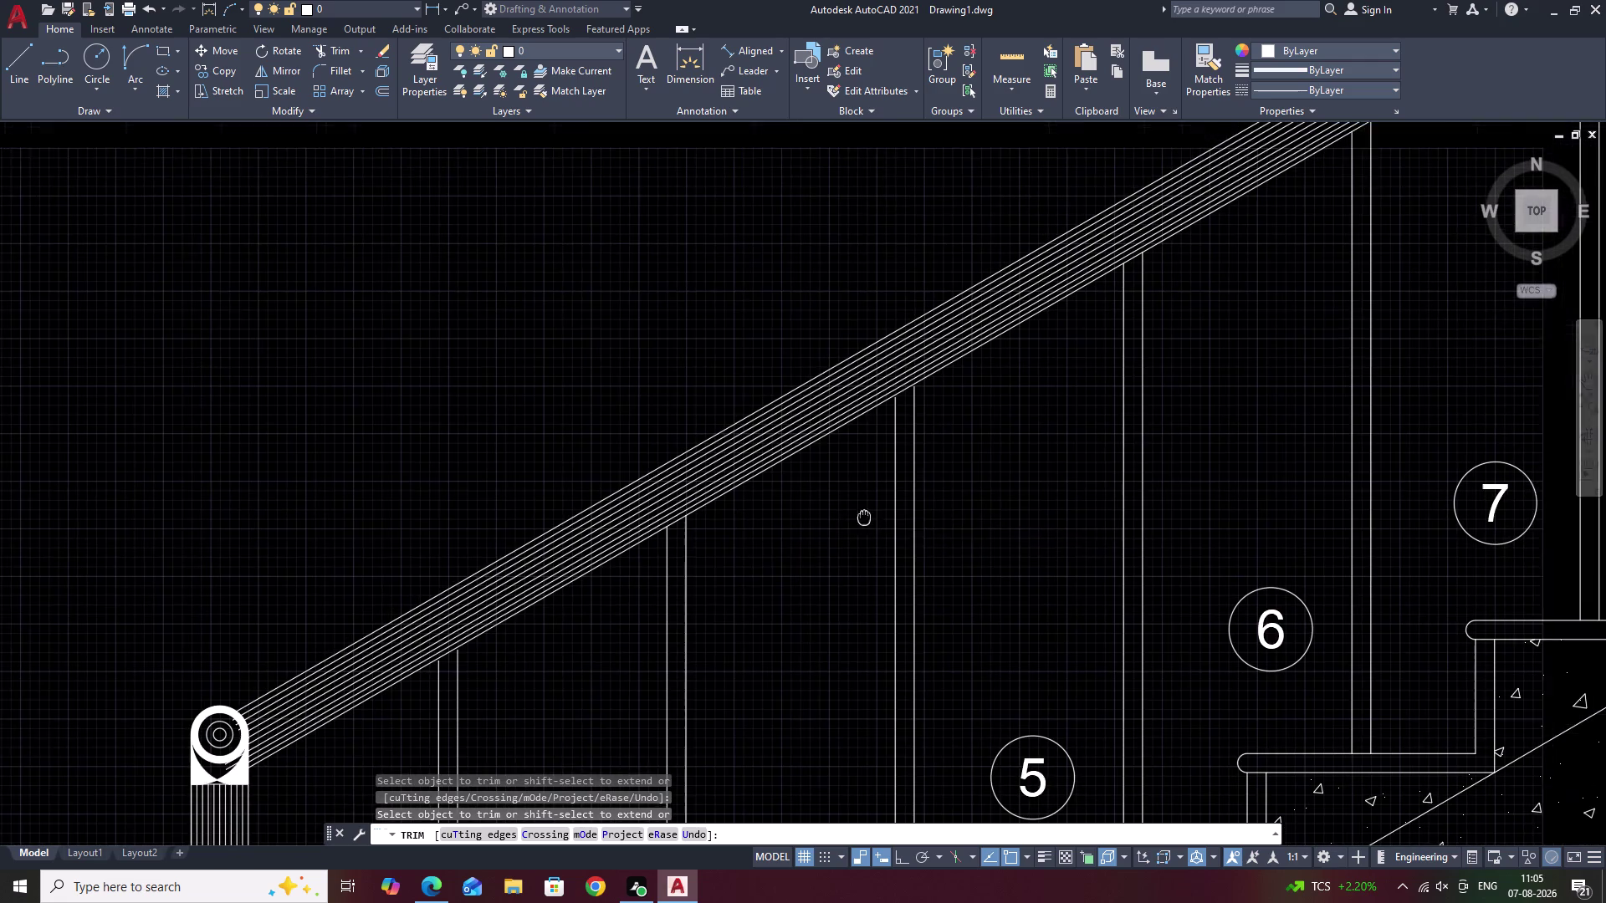
Start a multileader with its arrow on a baluster and landing to the left.
scroll(down, 3)
middle_drag(1046, 439, 860, 558)
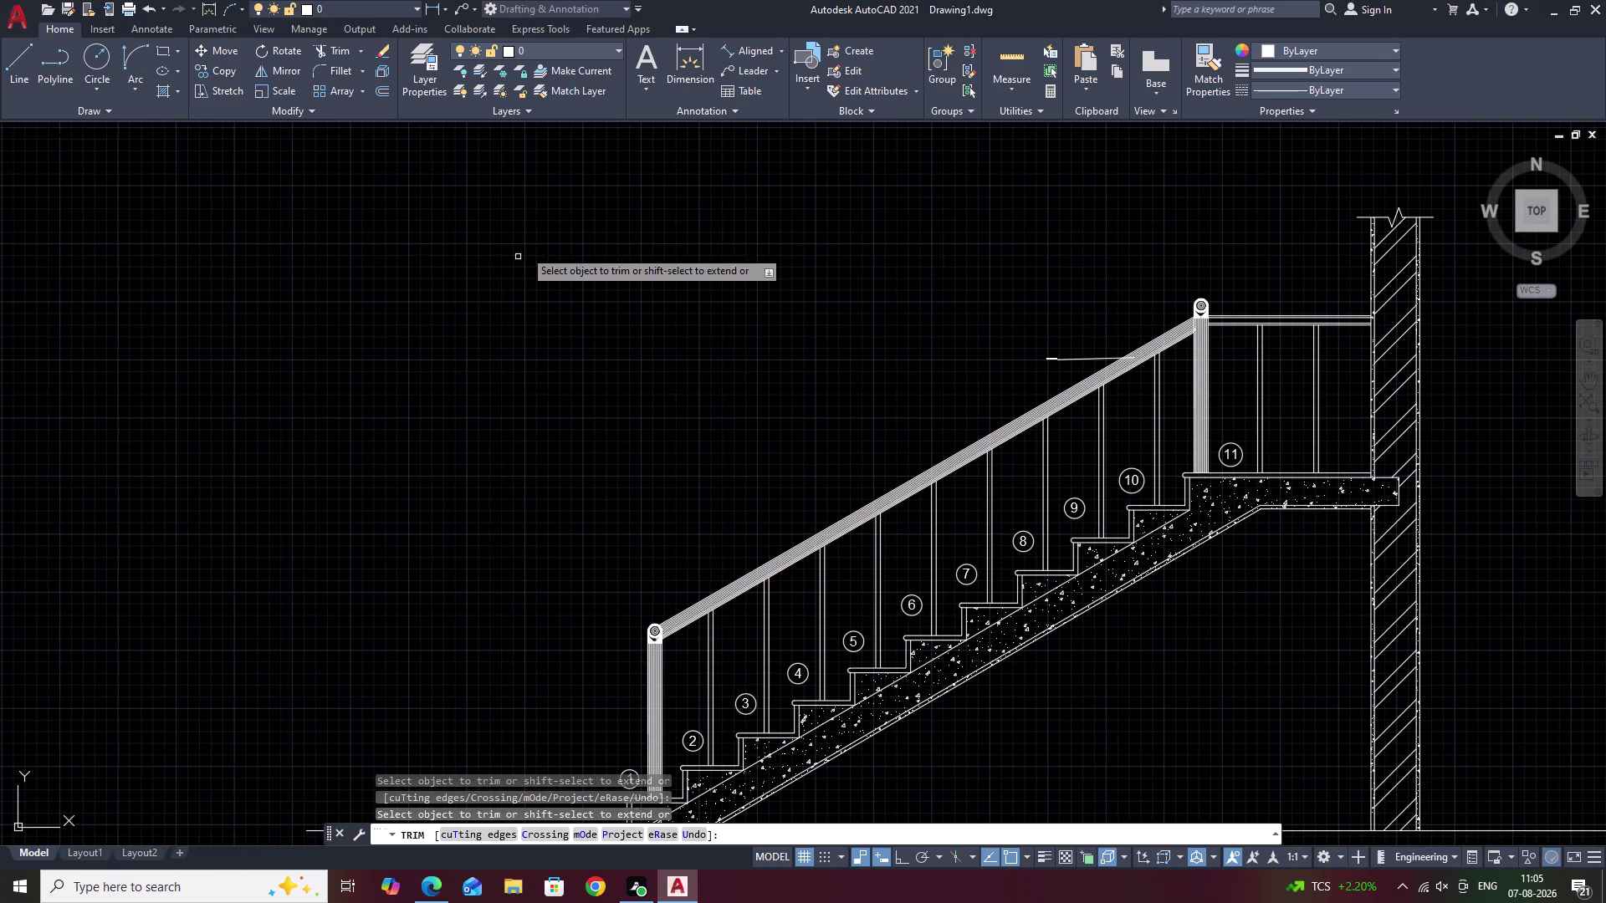
click(744, 72)
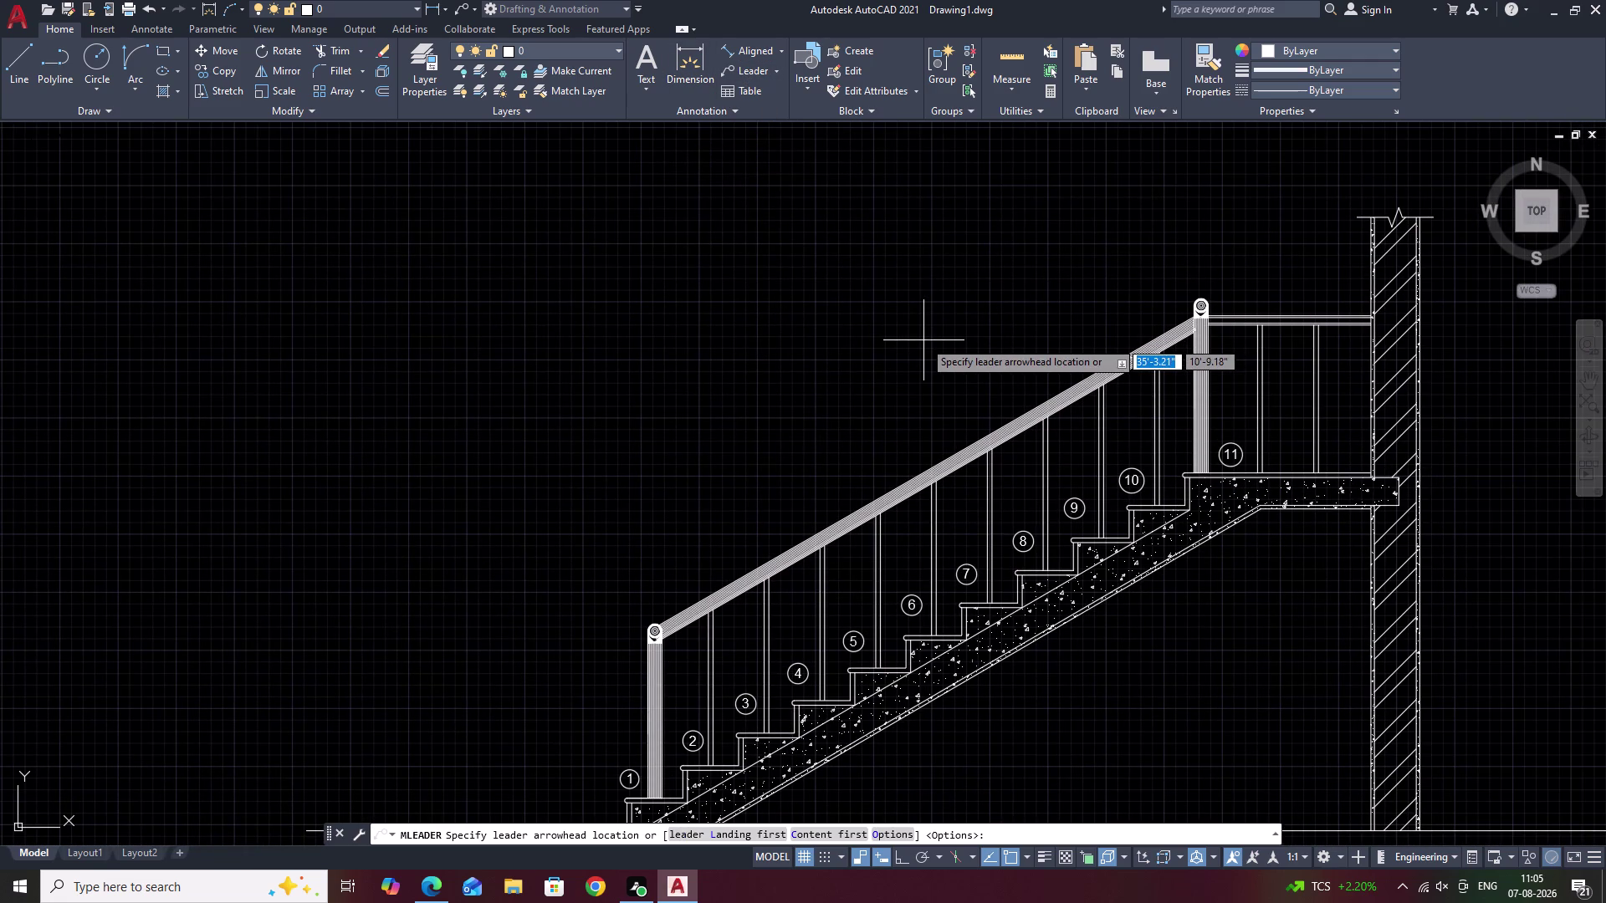
scroll(up, 3)
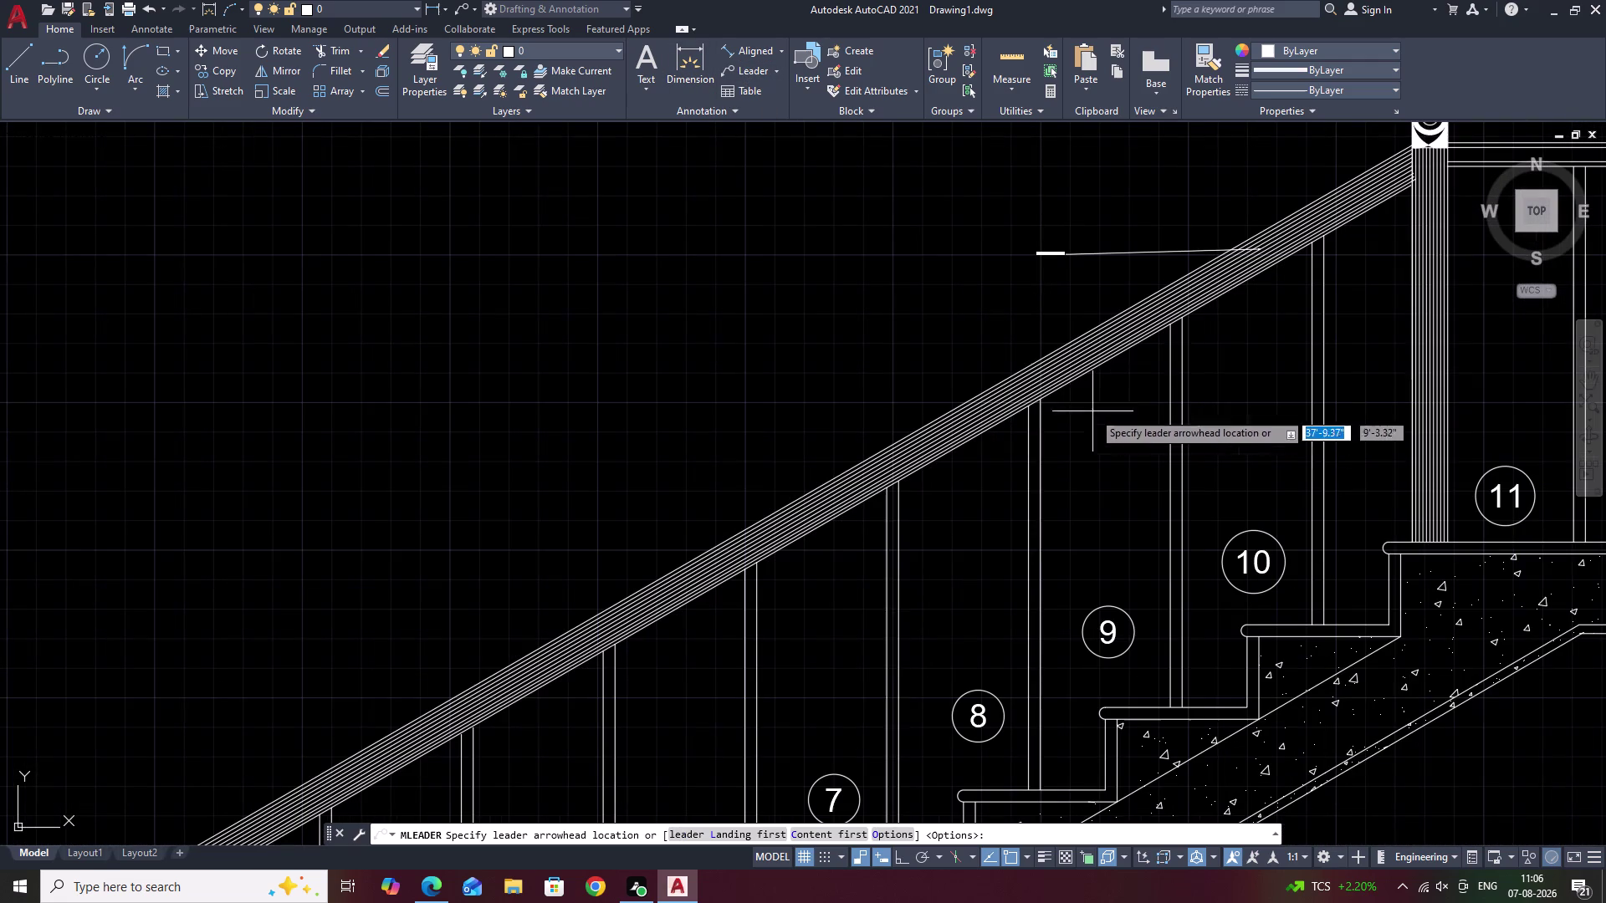
click(1173, 364)
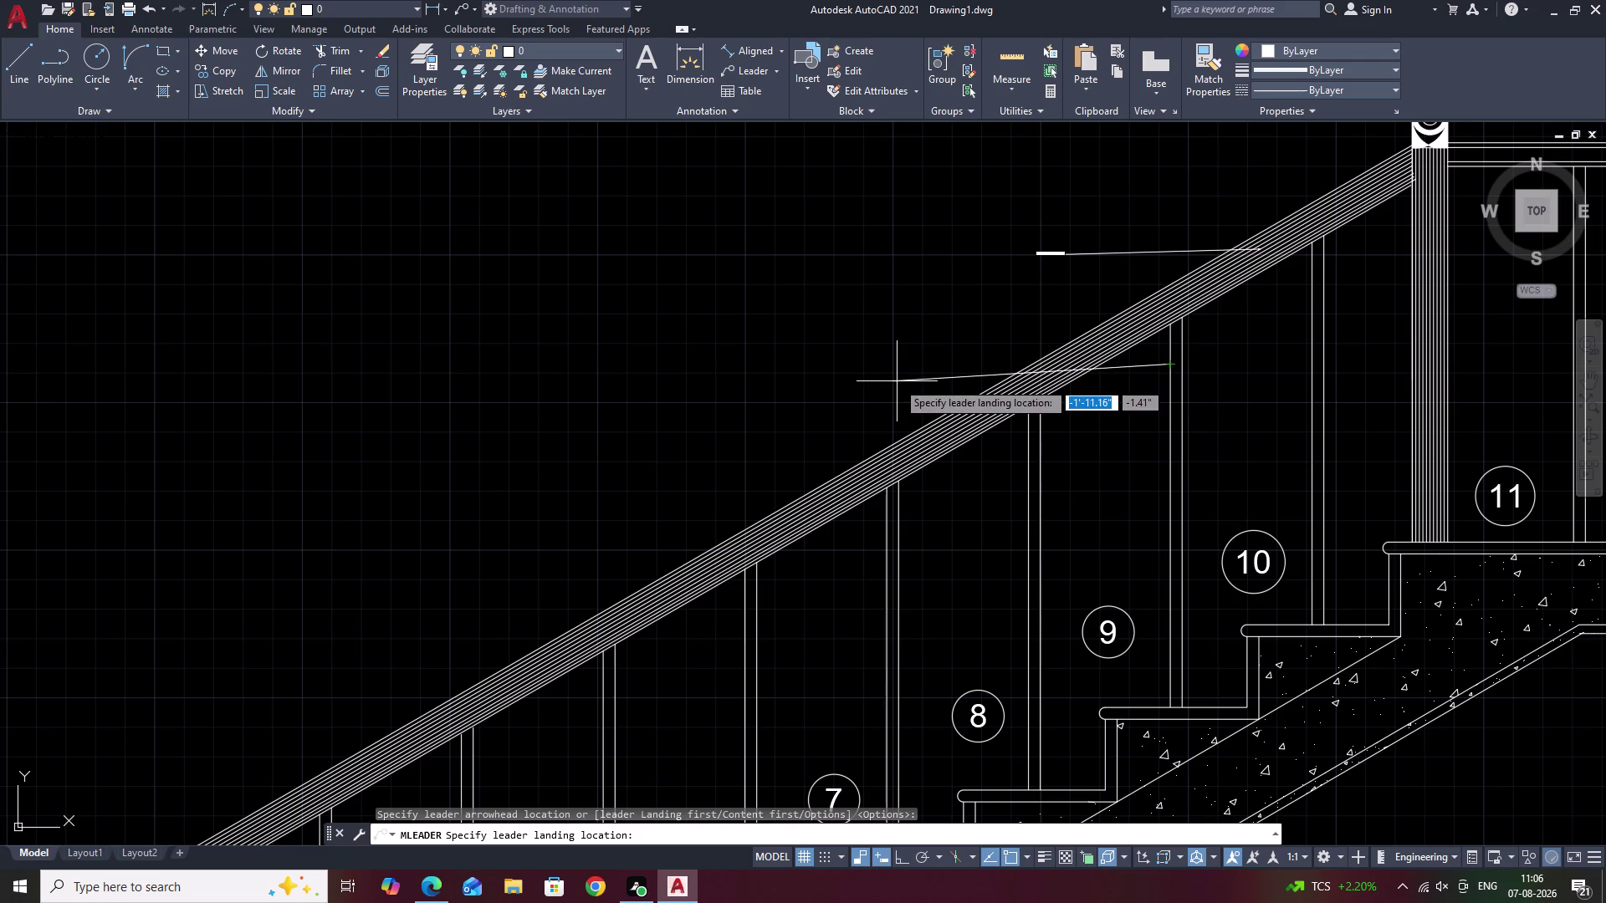
click(896, 381)
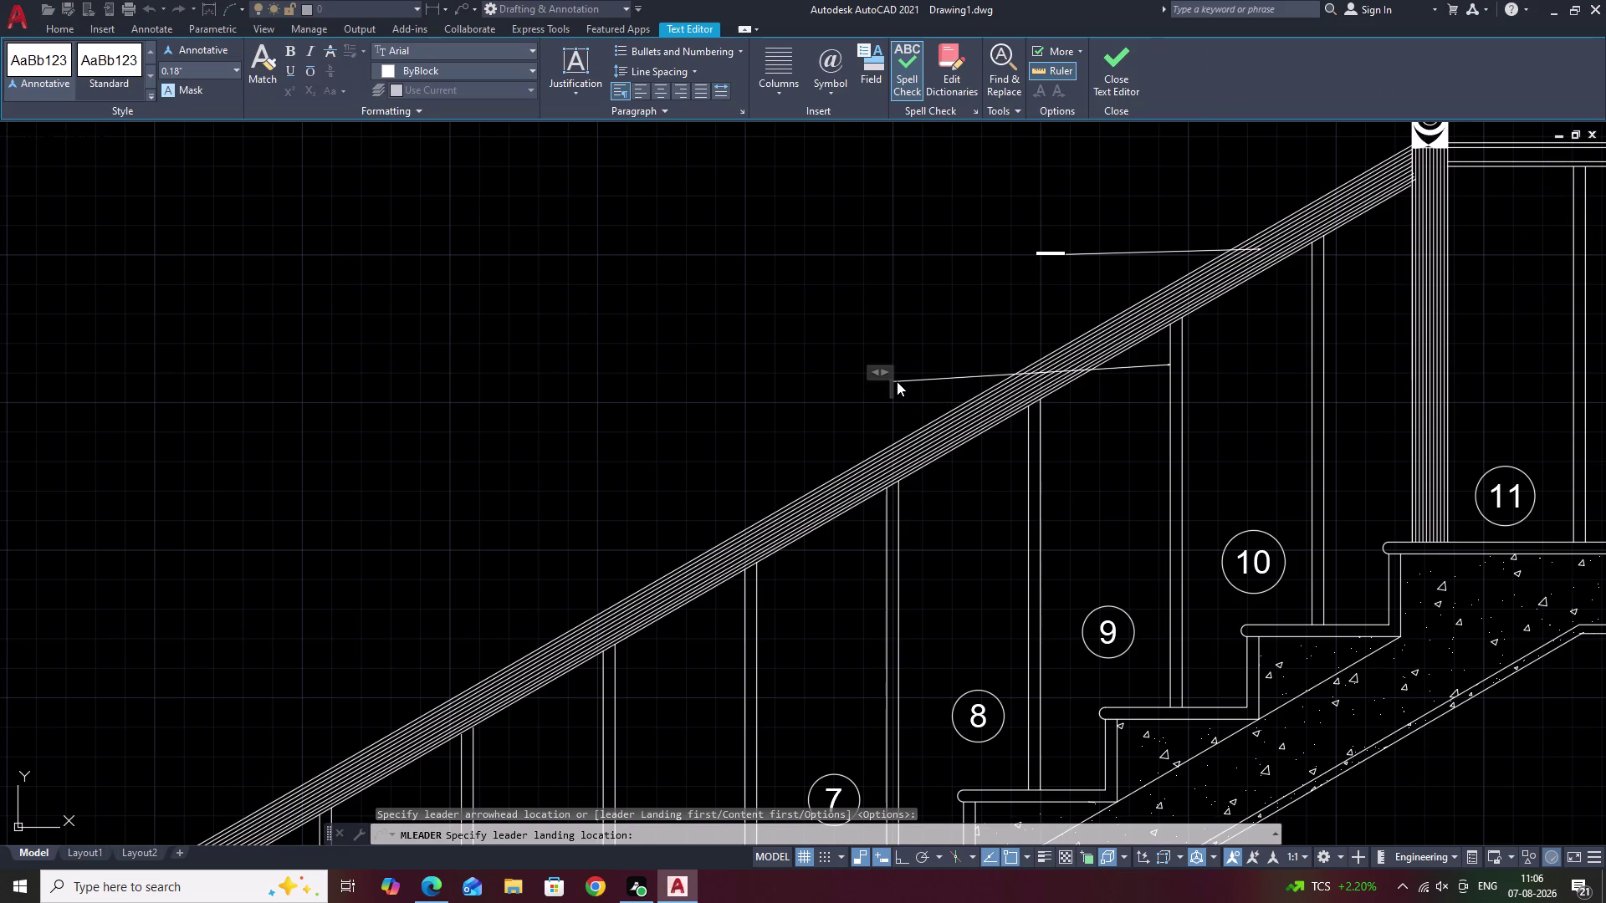
Type the leader label 'BALLUSTER- 3" HIGH' and finish the text.
text(BA)
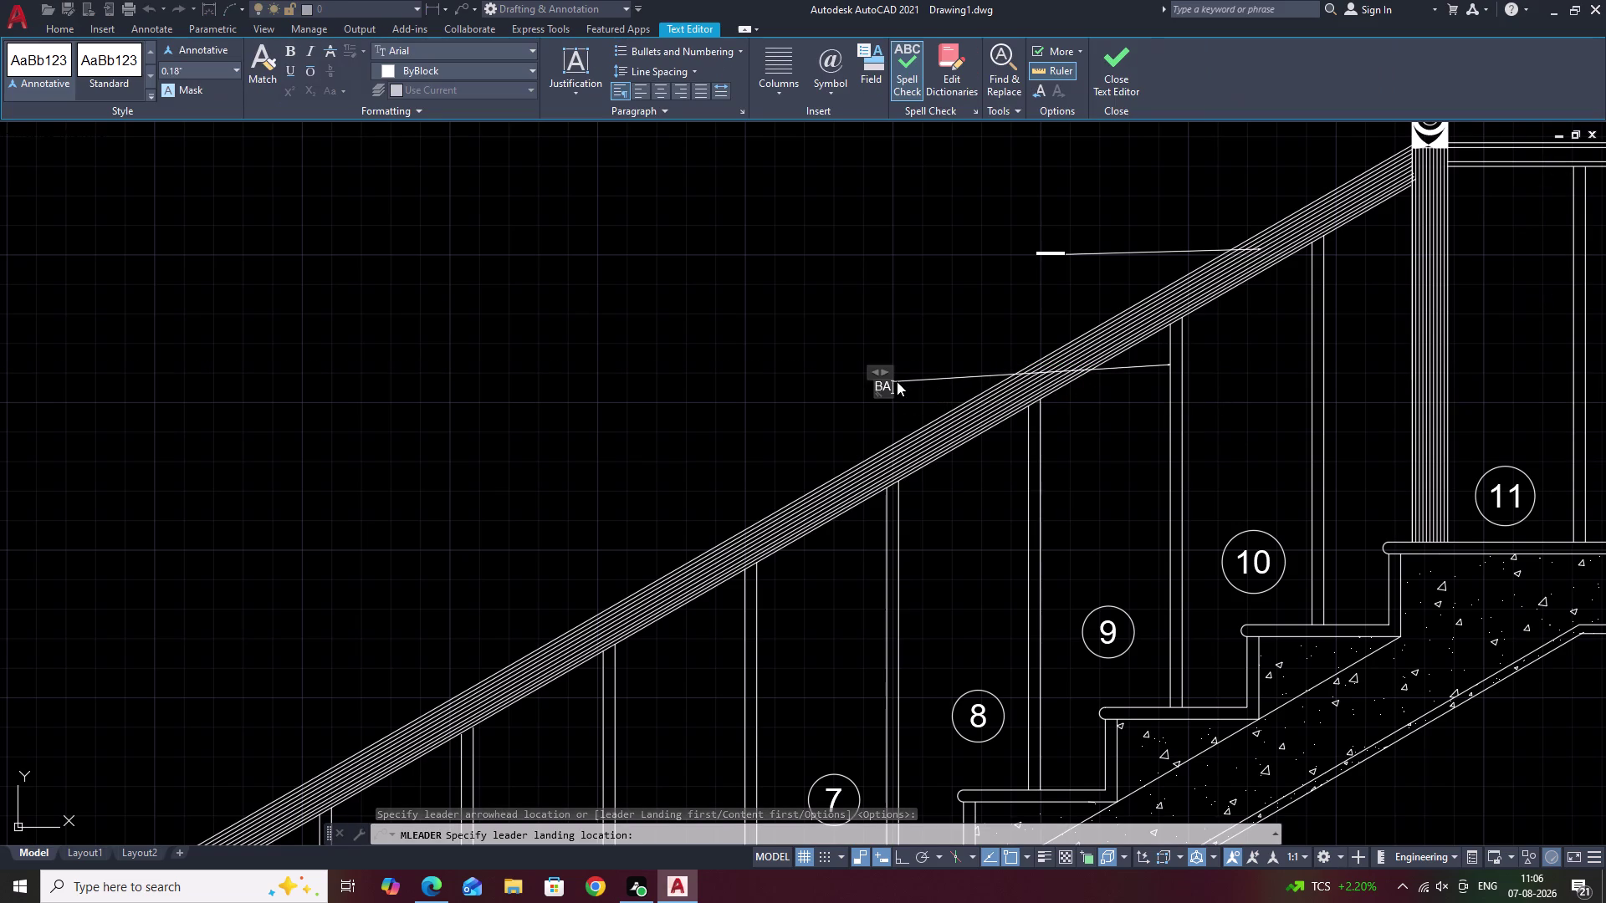
text(LL)
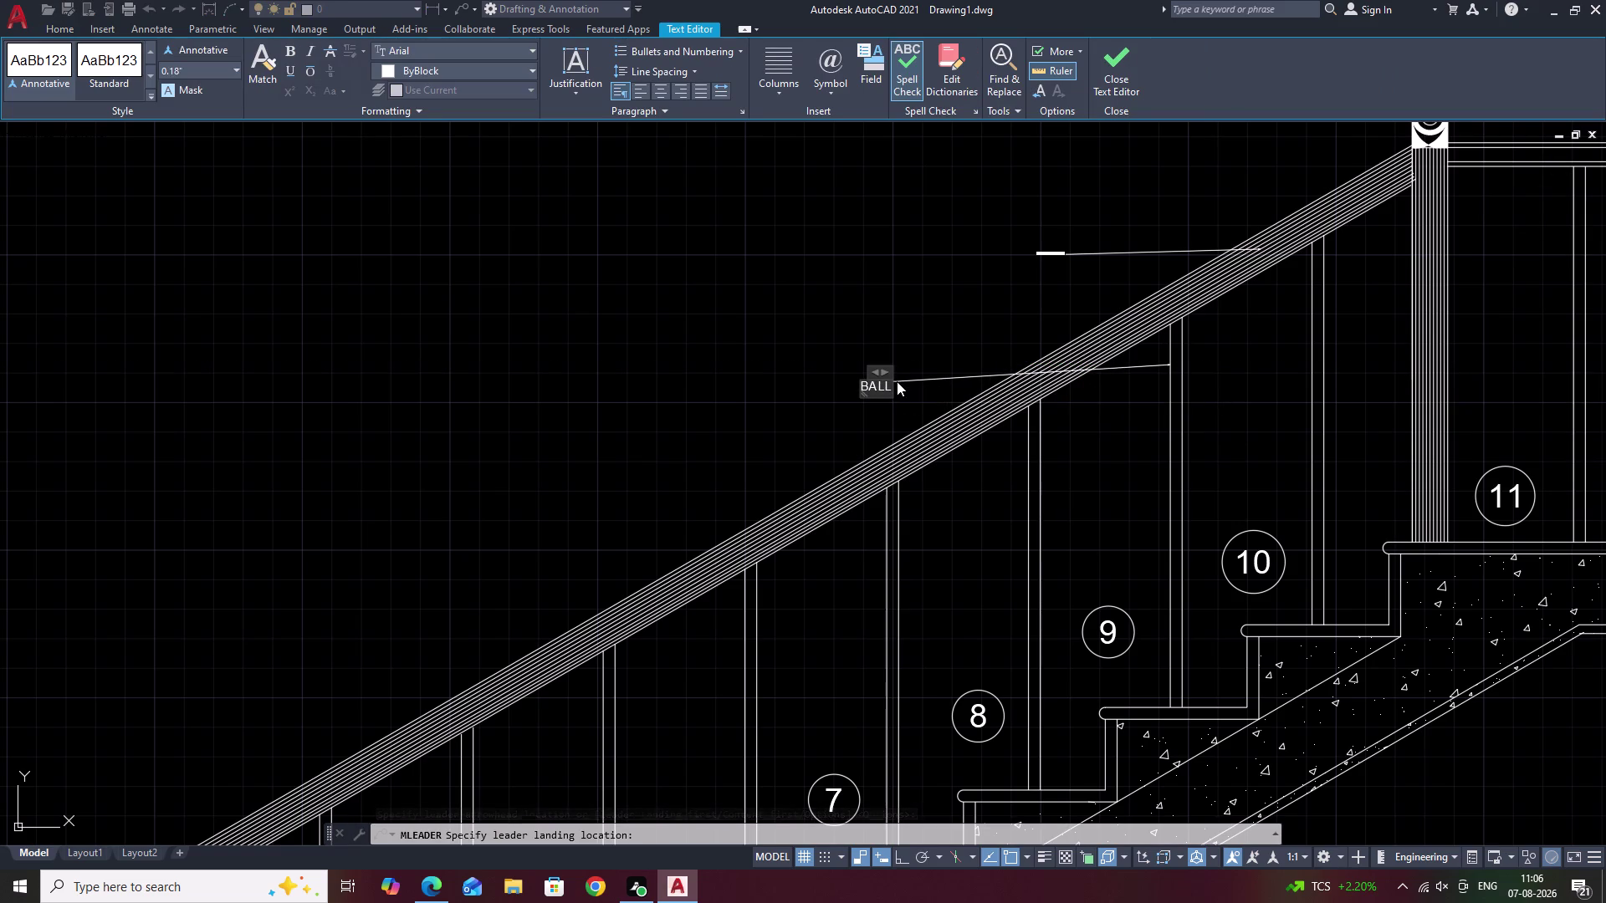
text(US)
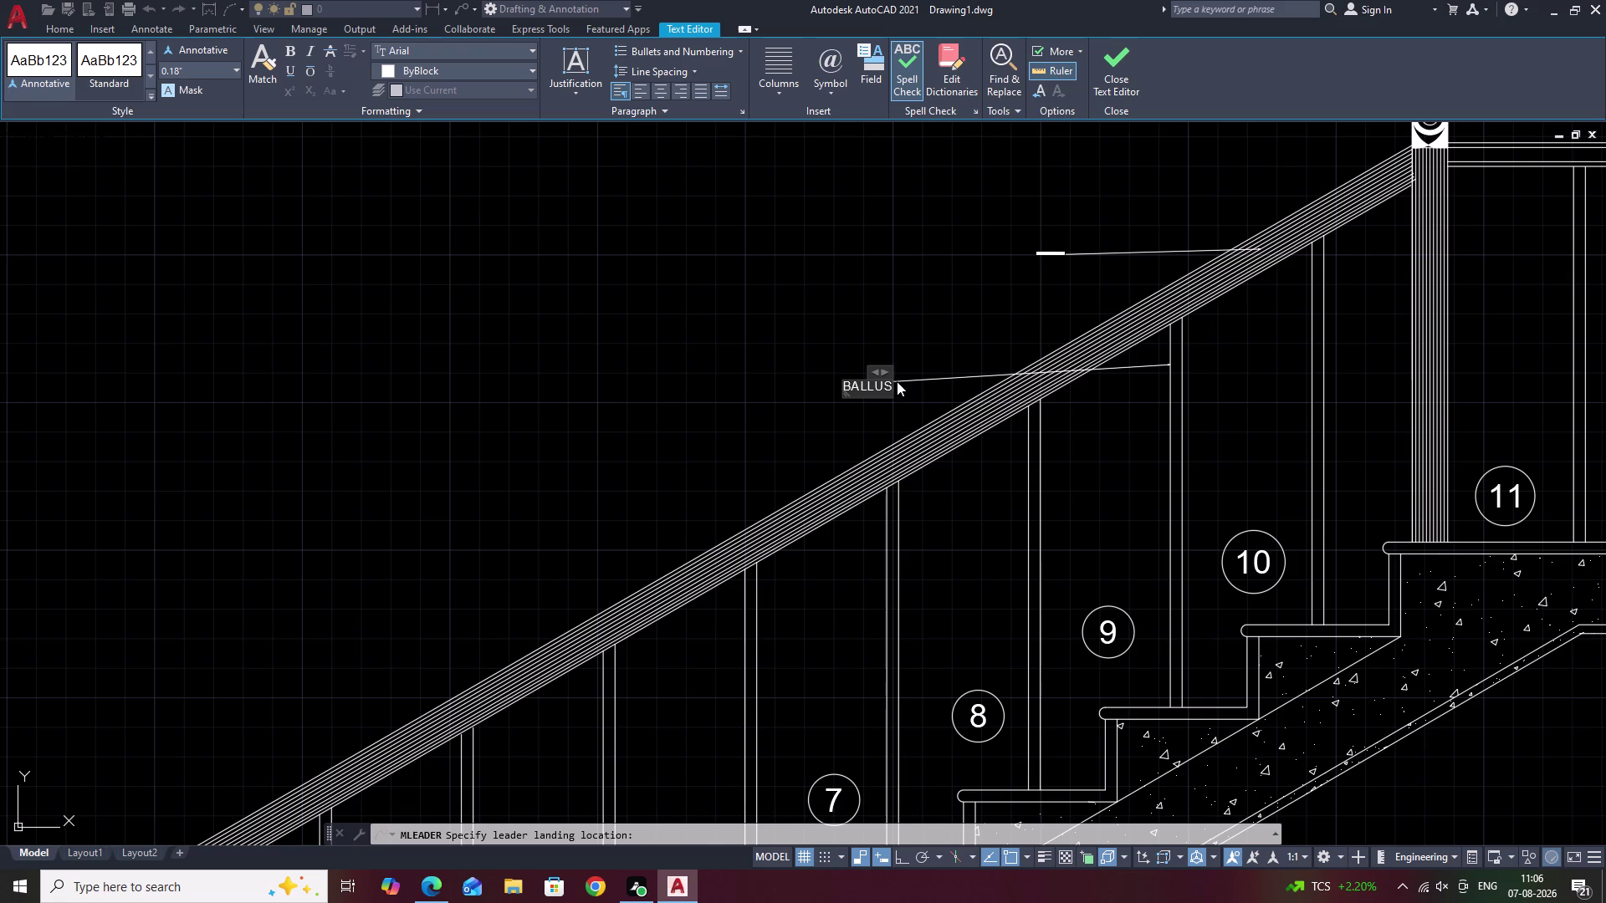
text(TER)
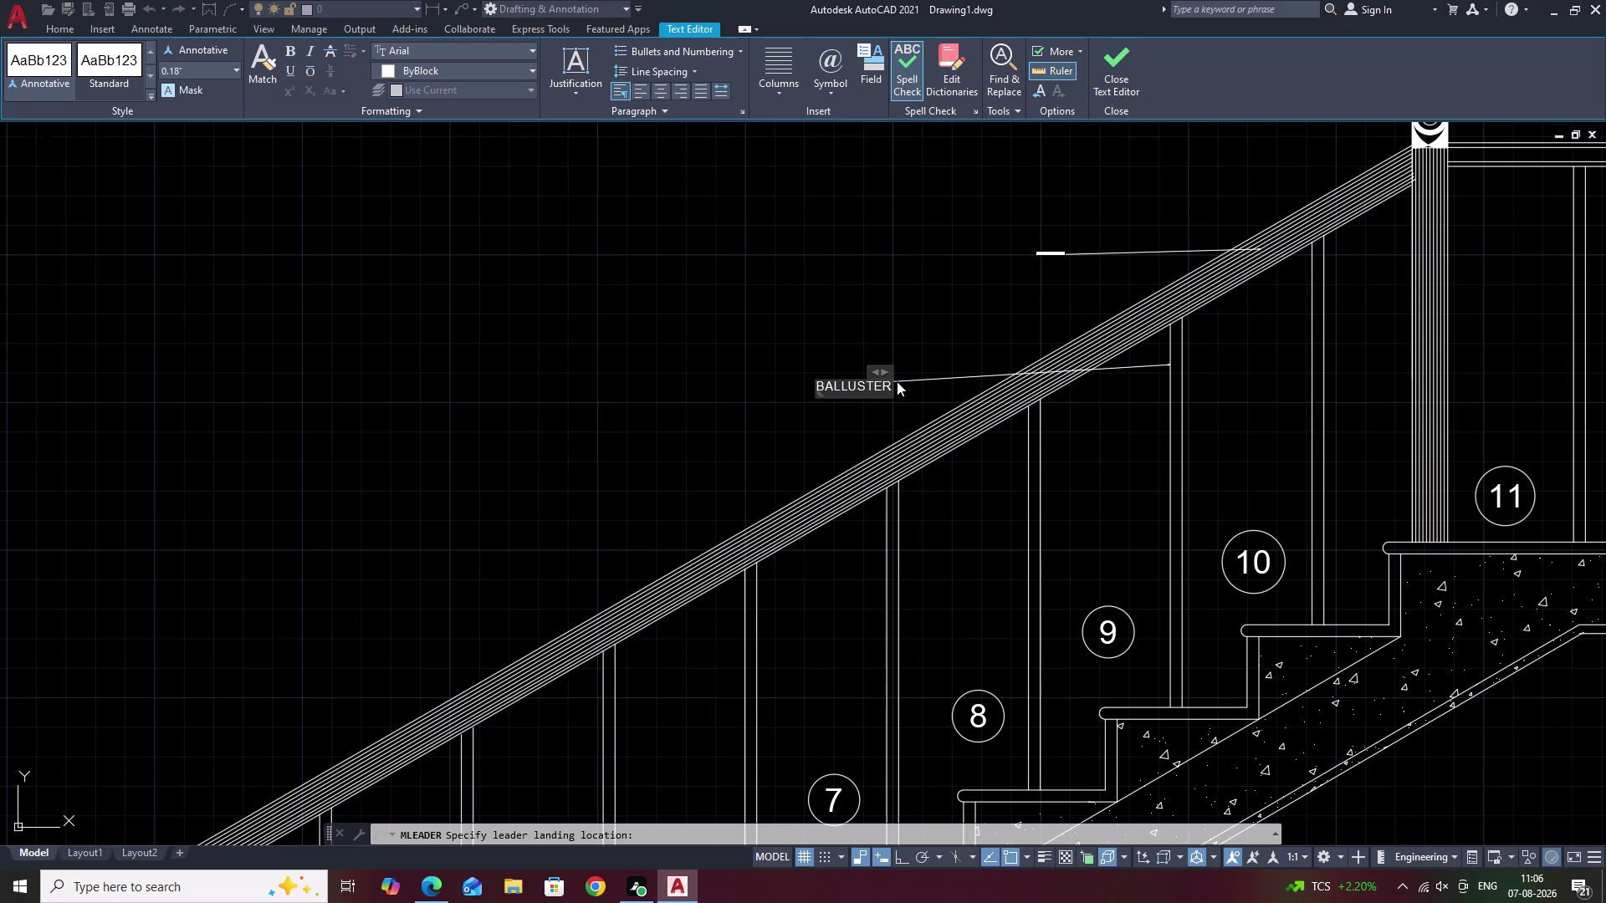
key(minus)
key(space)
key(3)
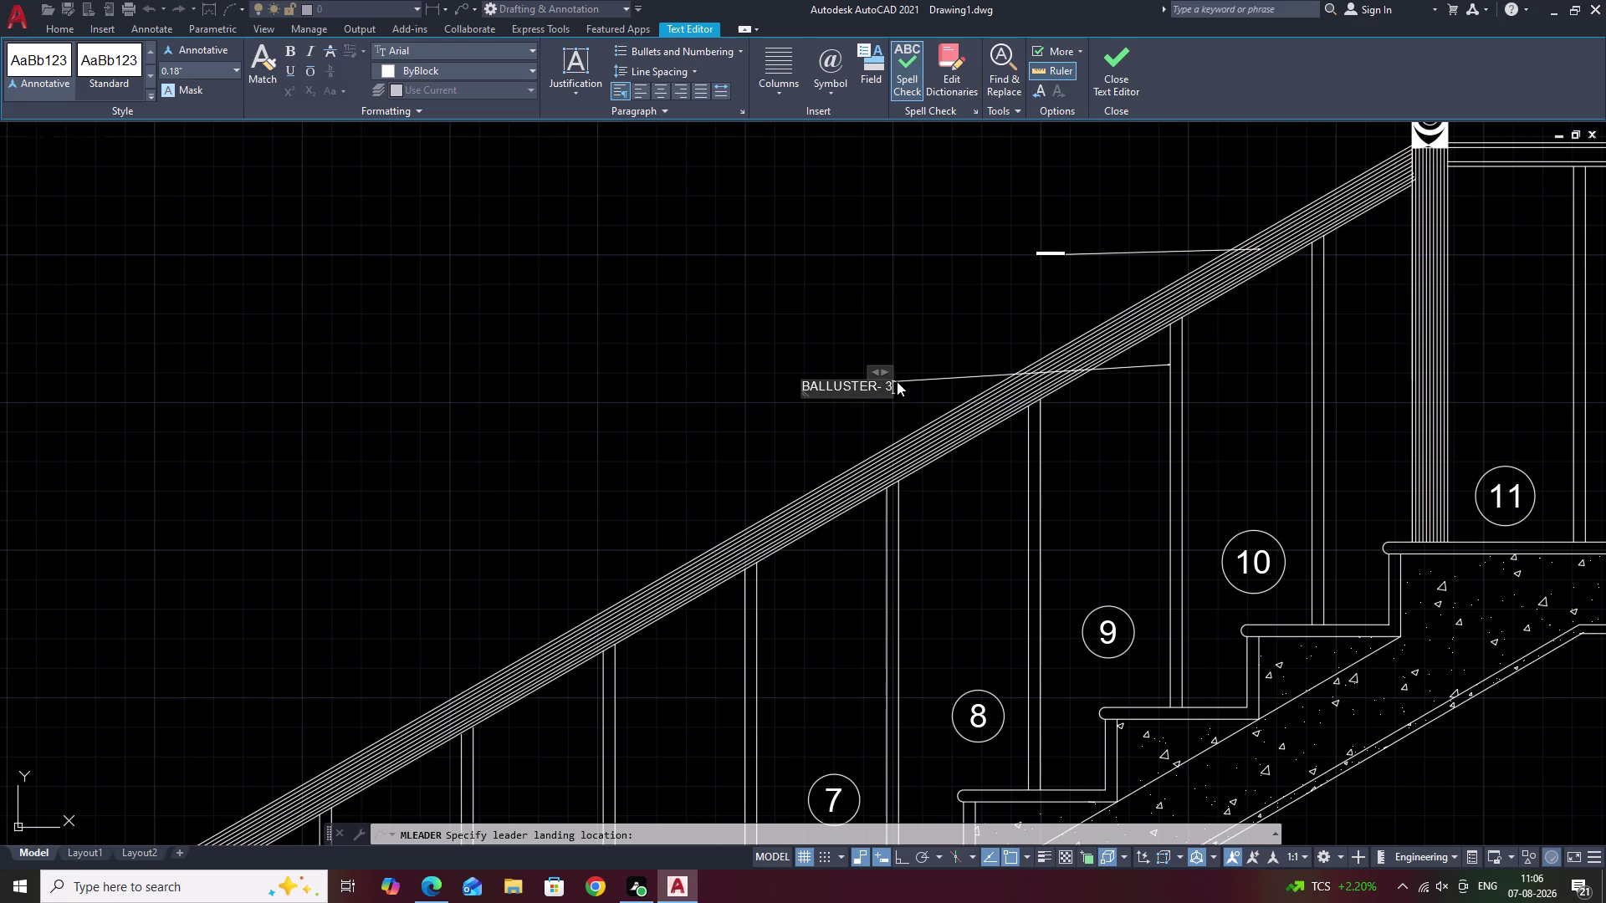
key(shift+quotedbl)
key(space)
text(H)
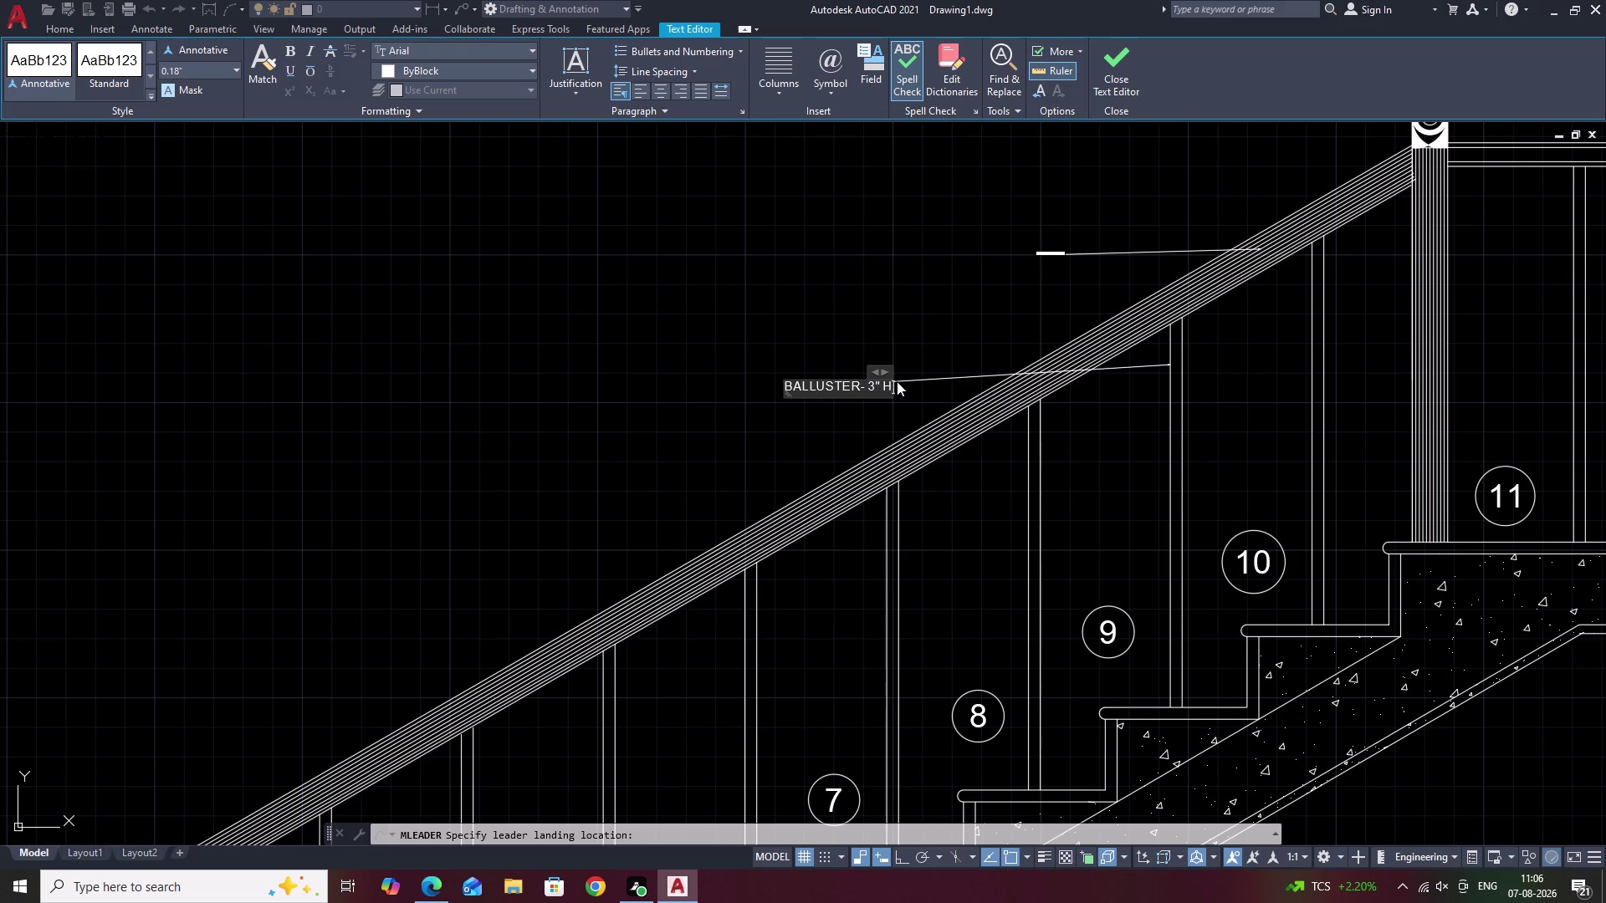
text(I)
text(GH)
key(space)
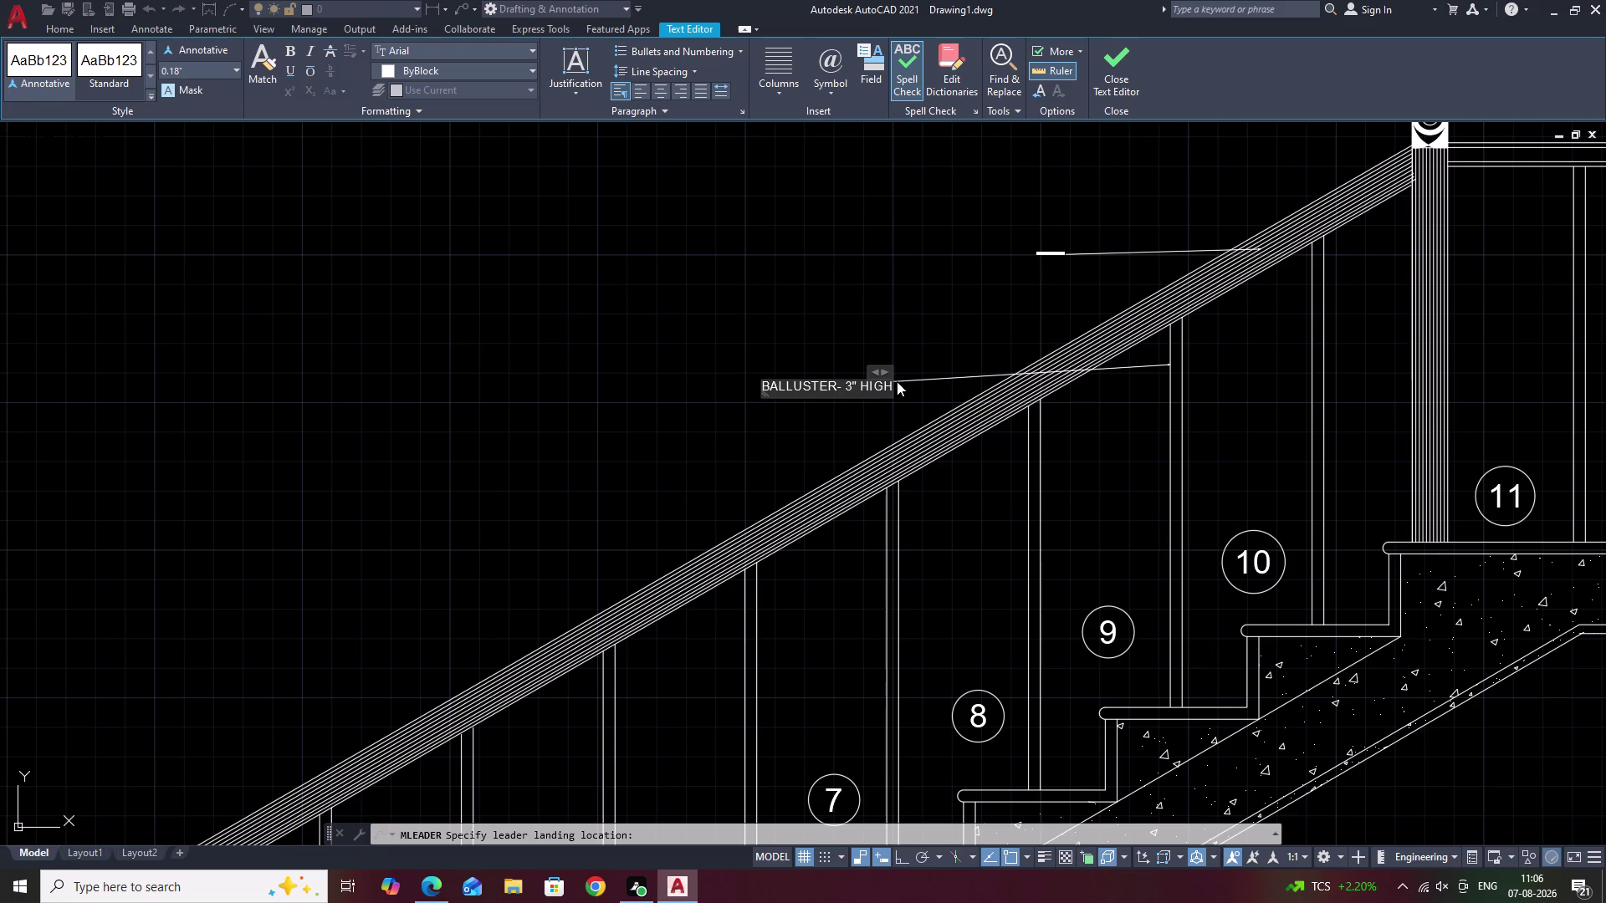
click(927, 350)
Edit the baluster label, replacing the inch mark with a foot mark.
middle_drag(1031, 466, 989, 466)
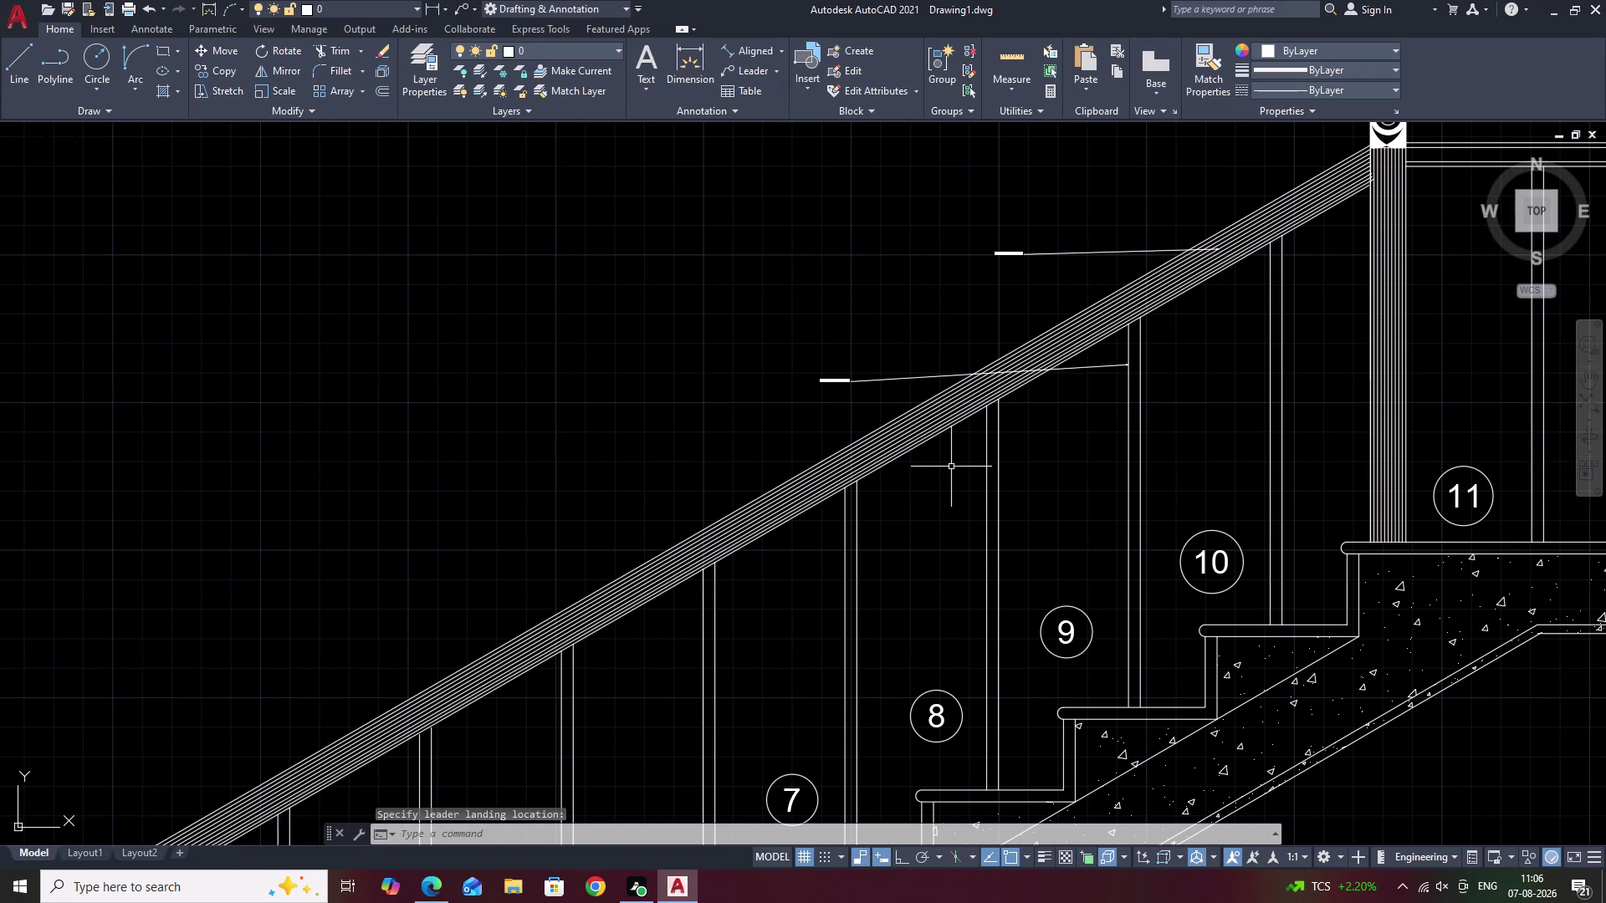
click(834, 378)
double_click(834, 379)
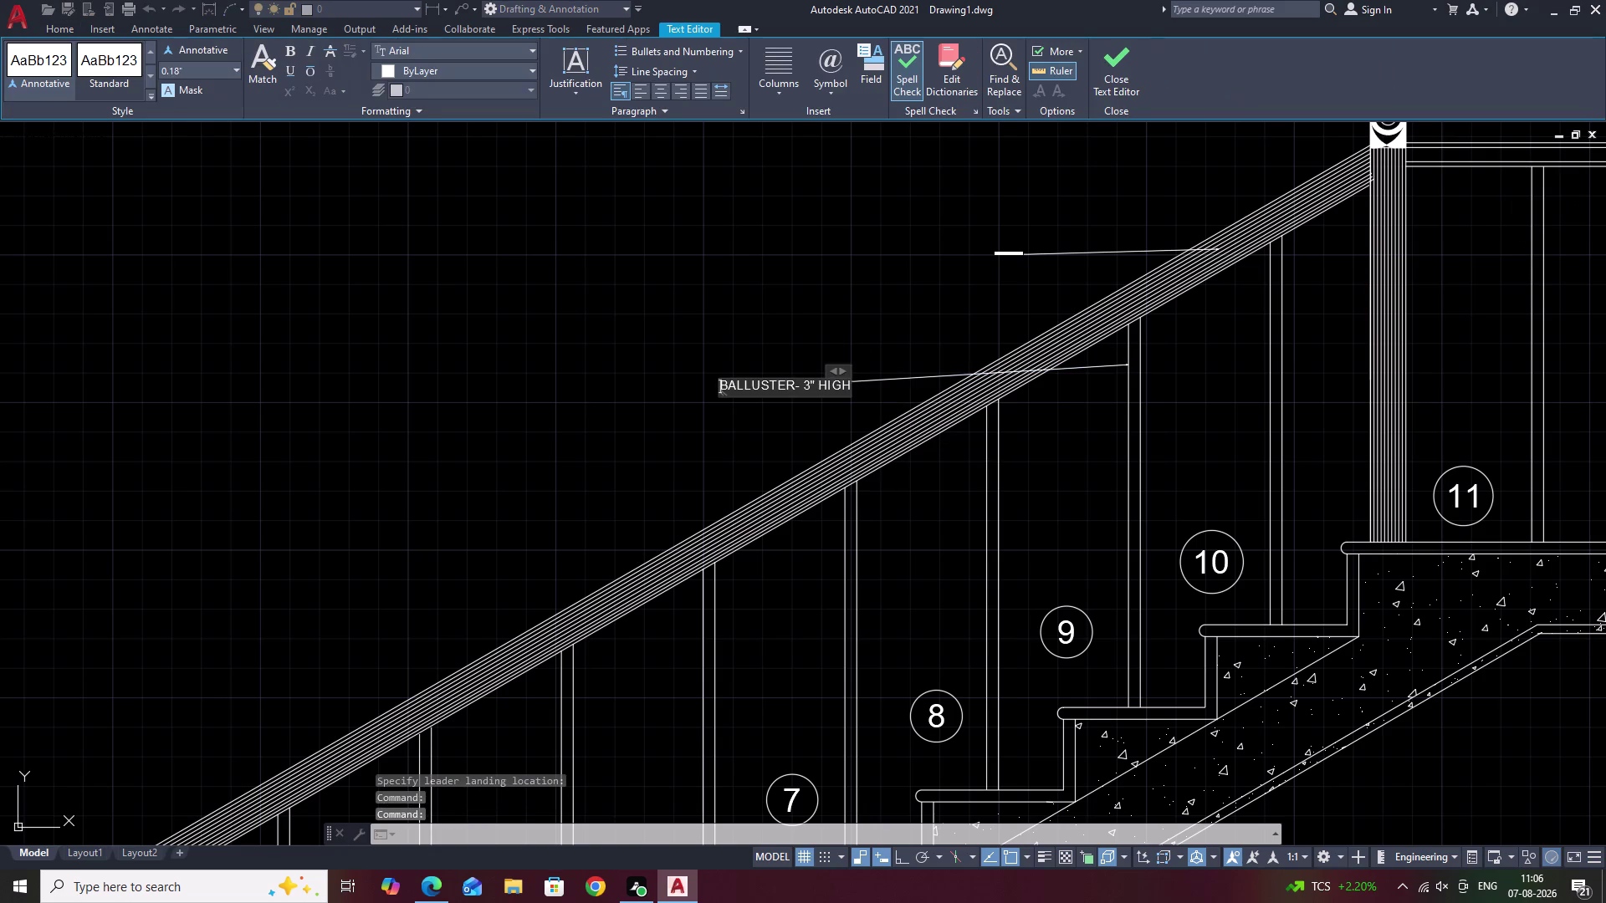
click(818, 388)
key(BackSpace)
key(BackSpace)
key(space)
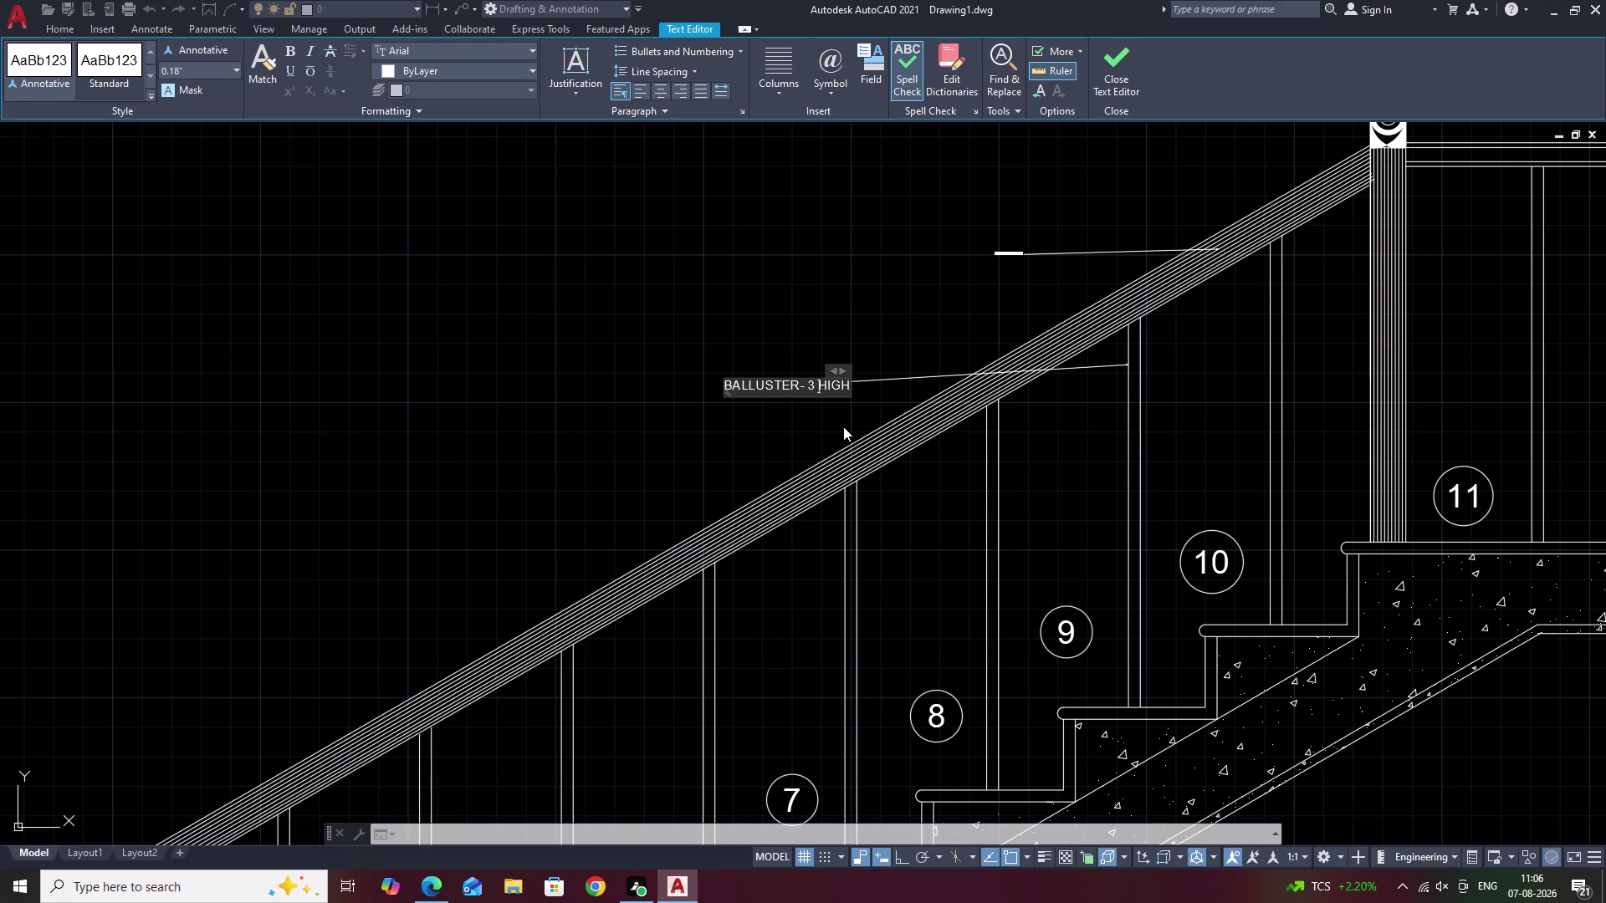
key(space)
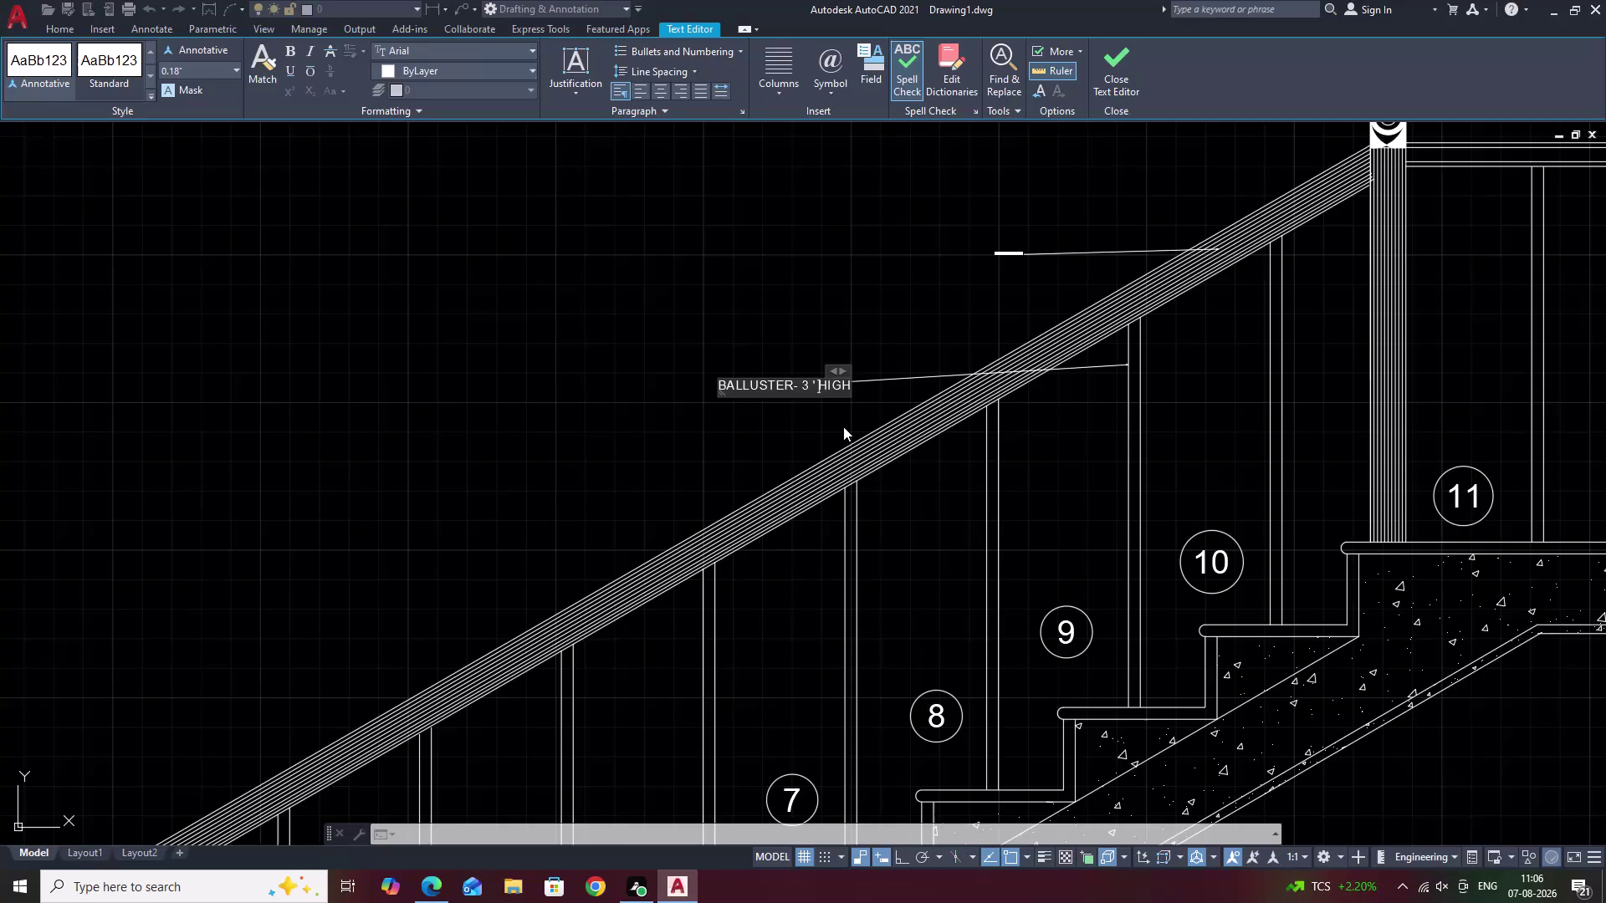
key(BackSpace)
key(BackSpace)
key(BackSpace)
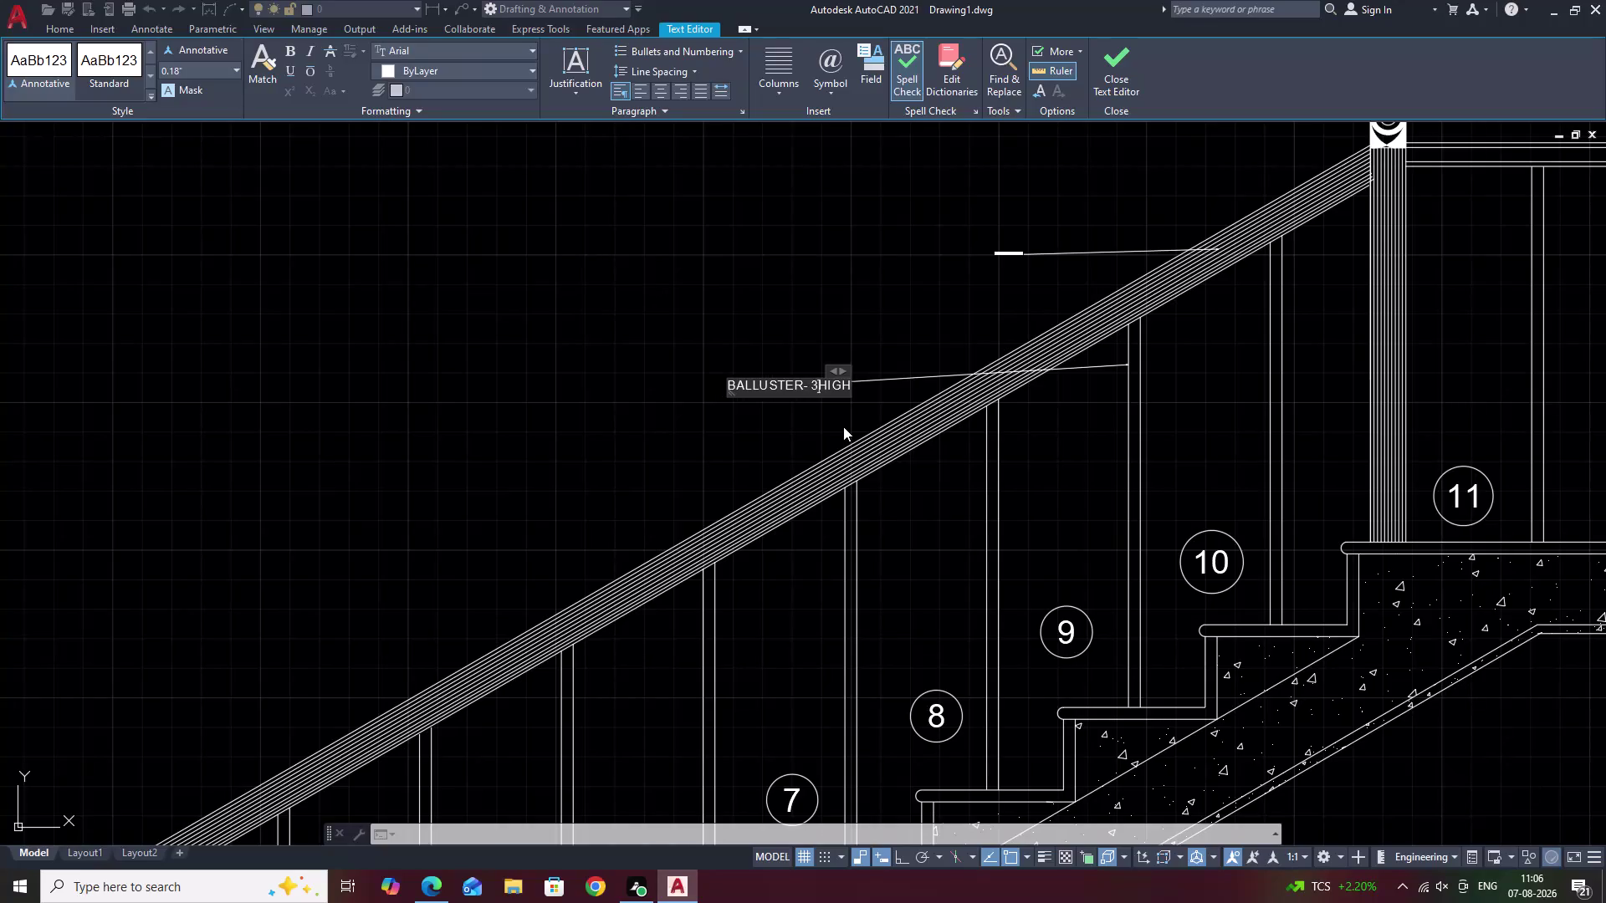
text(")
key(space)
key(BackSpace)
key(BackSpace)
text(')
key(space)
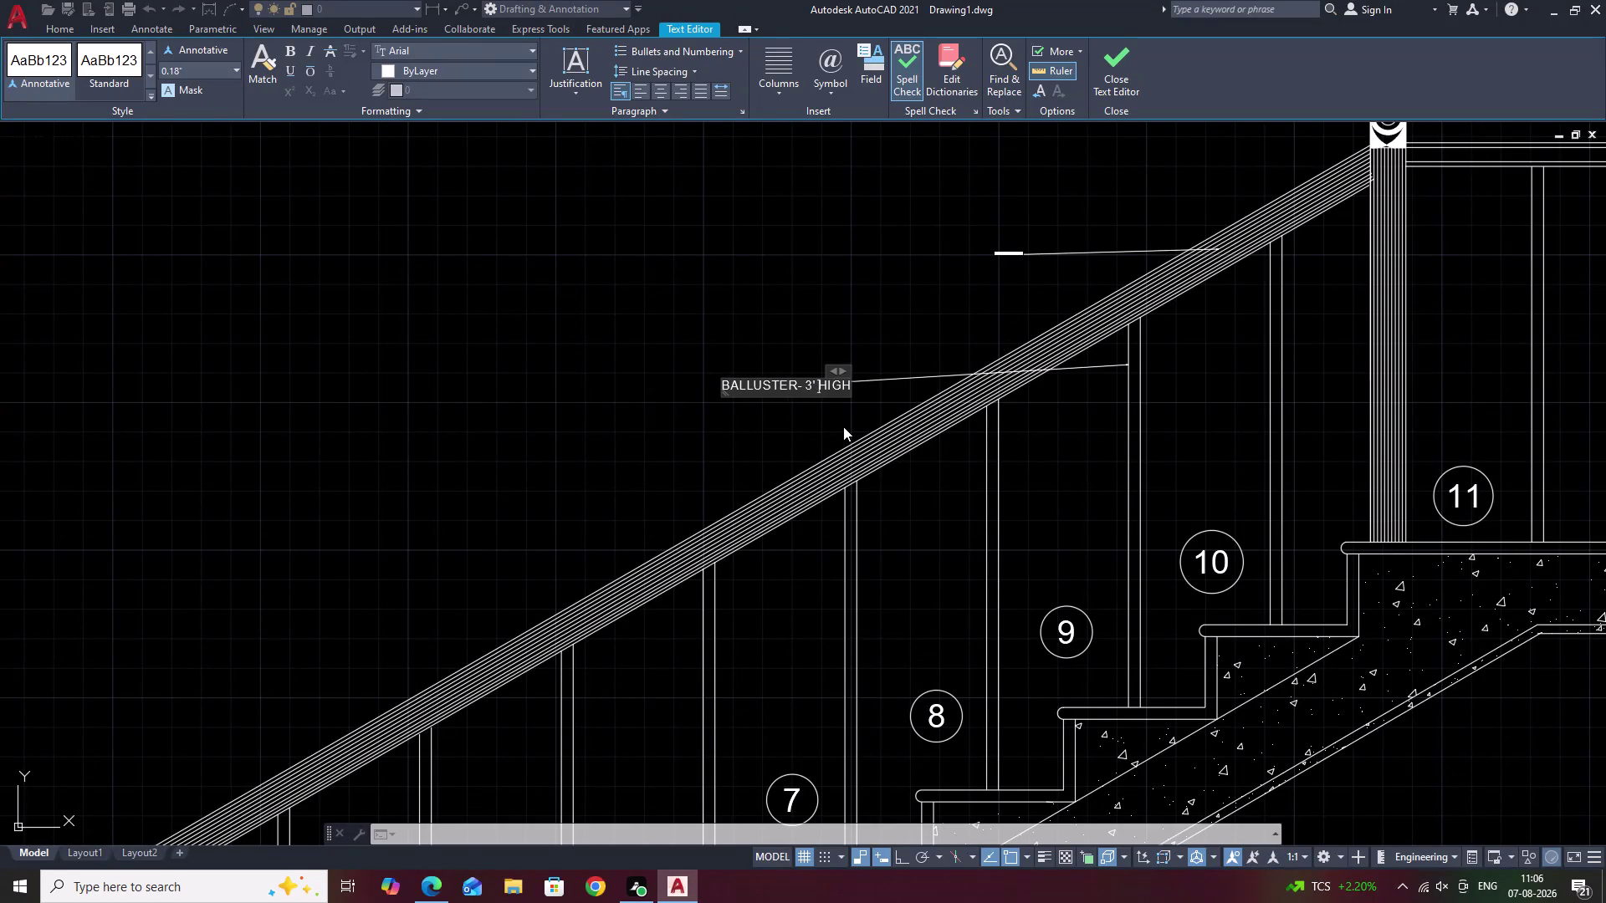
double_click(867, 347)
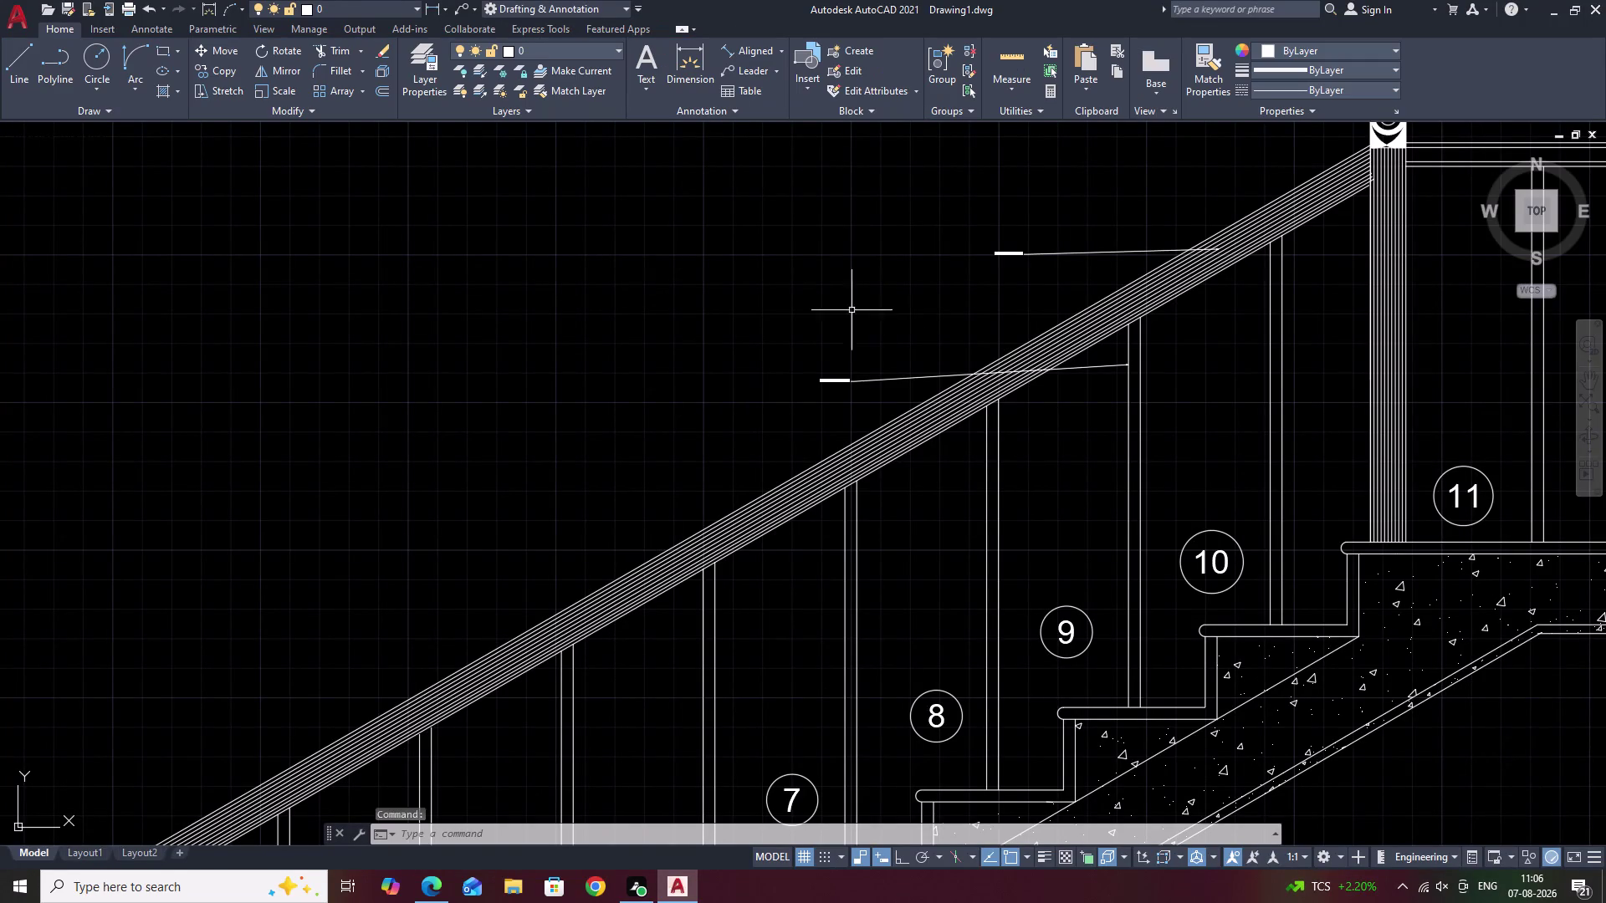
Abandon the first leader attempt at the newel post and erase the stray leader.
middle_drag(950, 465, 971, 427)
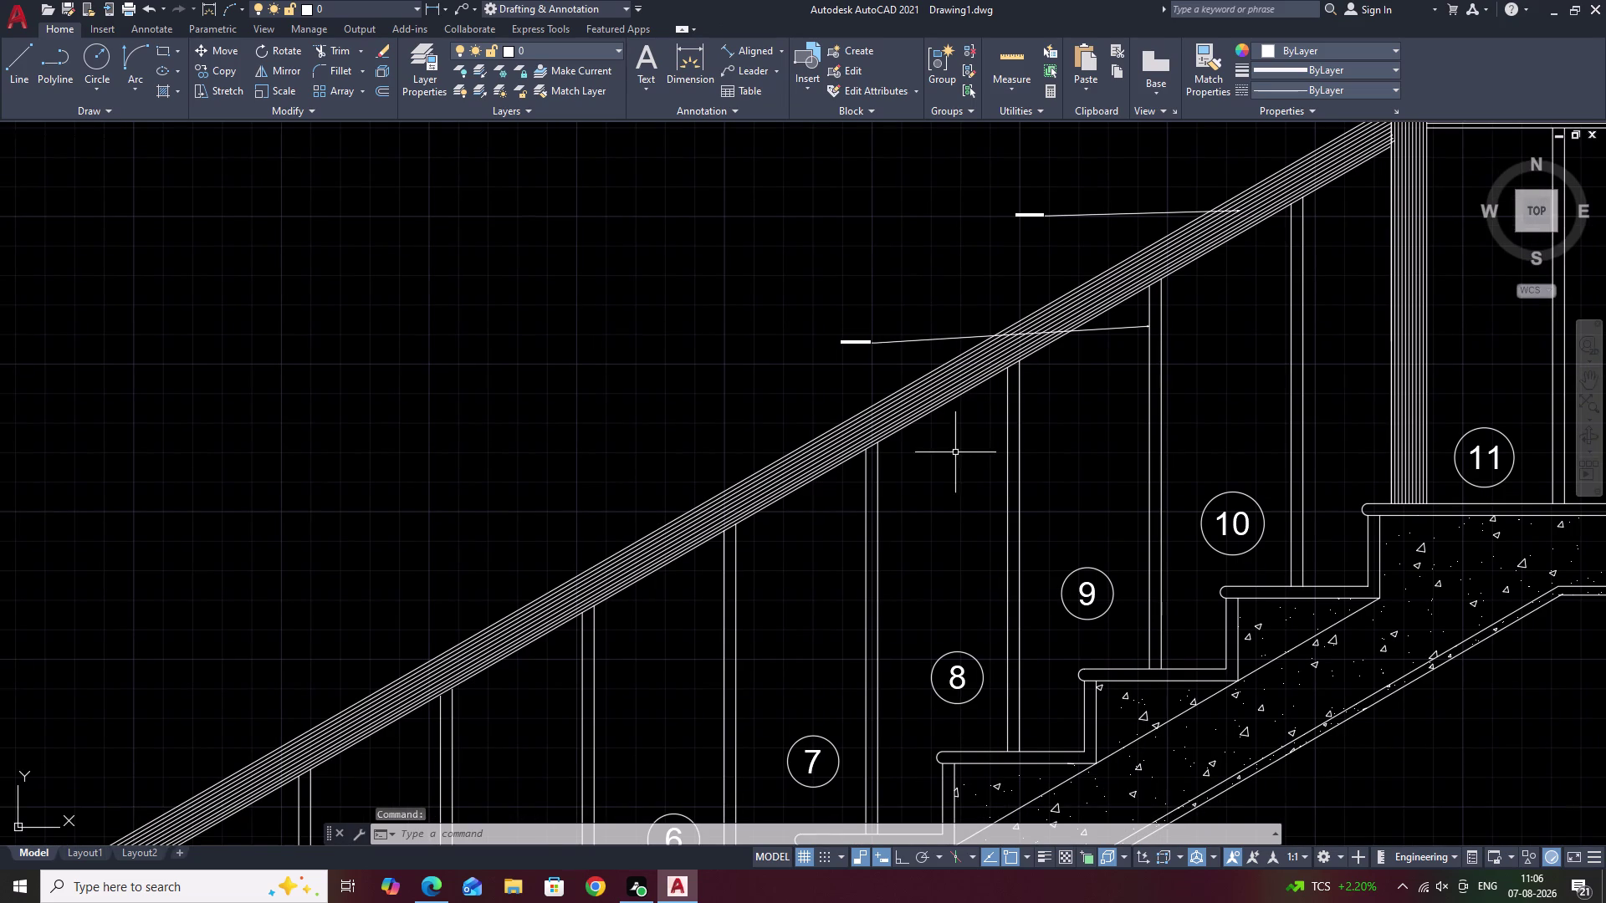
middle_drag(587, 625, 1254, 393)
middle_drag(989, 637, 1042, 318)
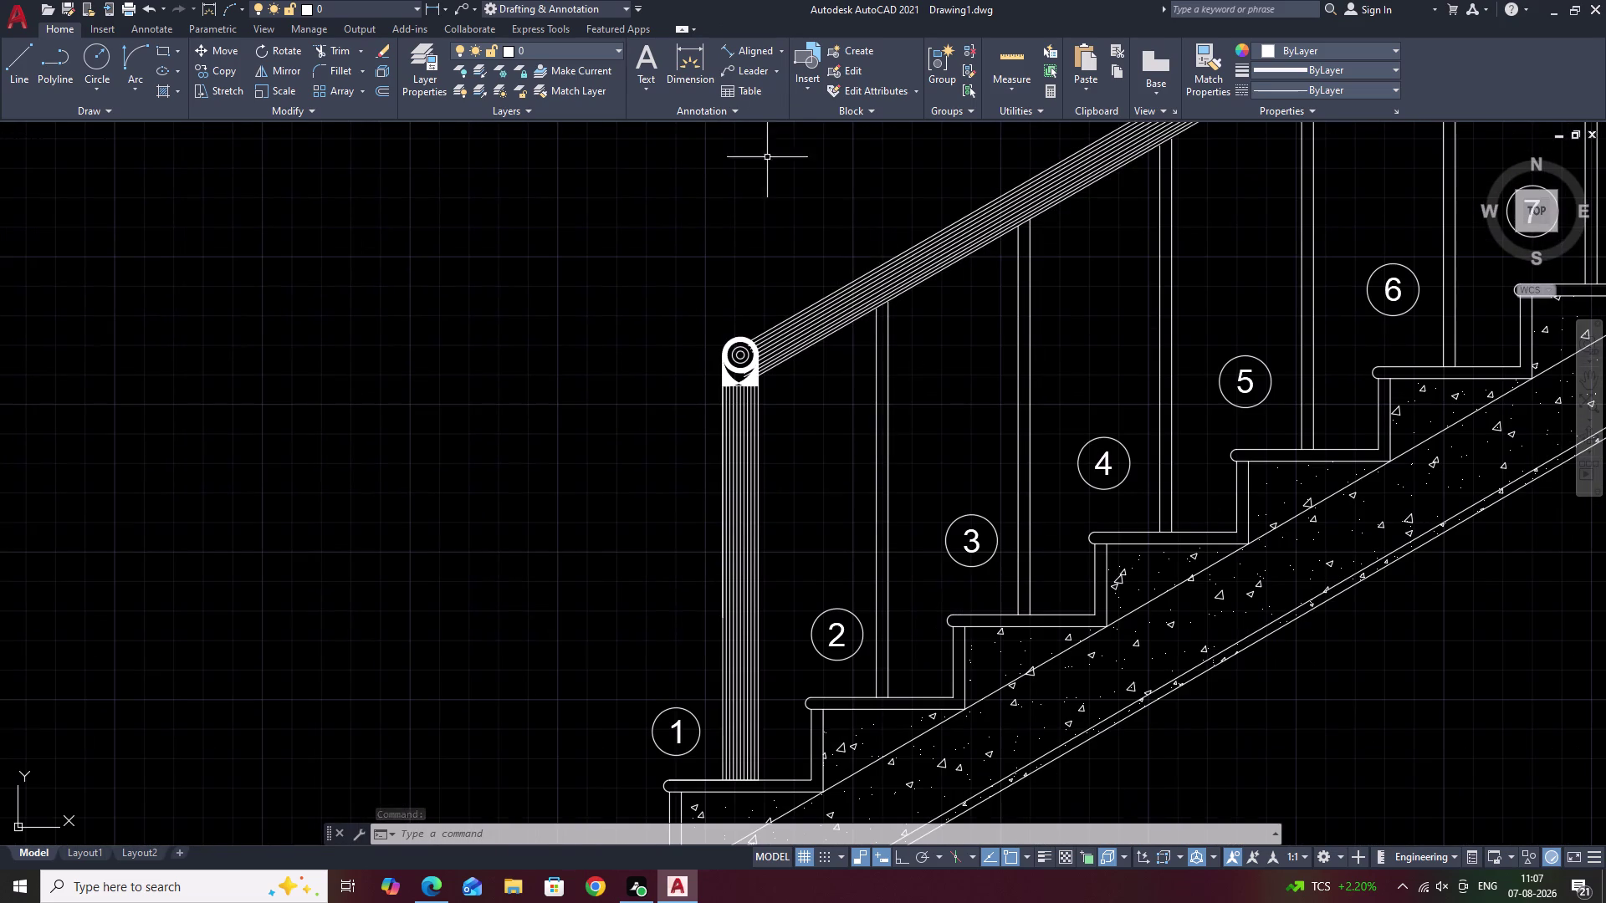
click(750, 71)
middle_drag(780, 465, 798, 392)
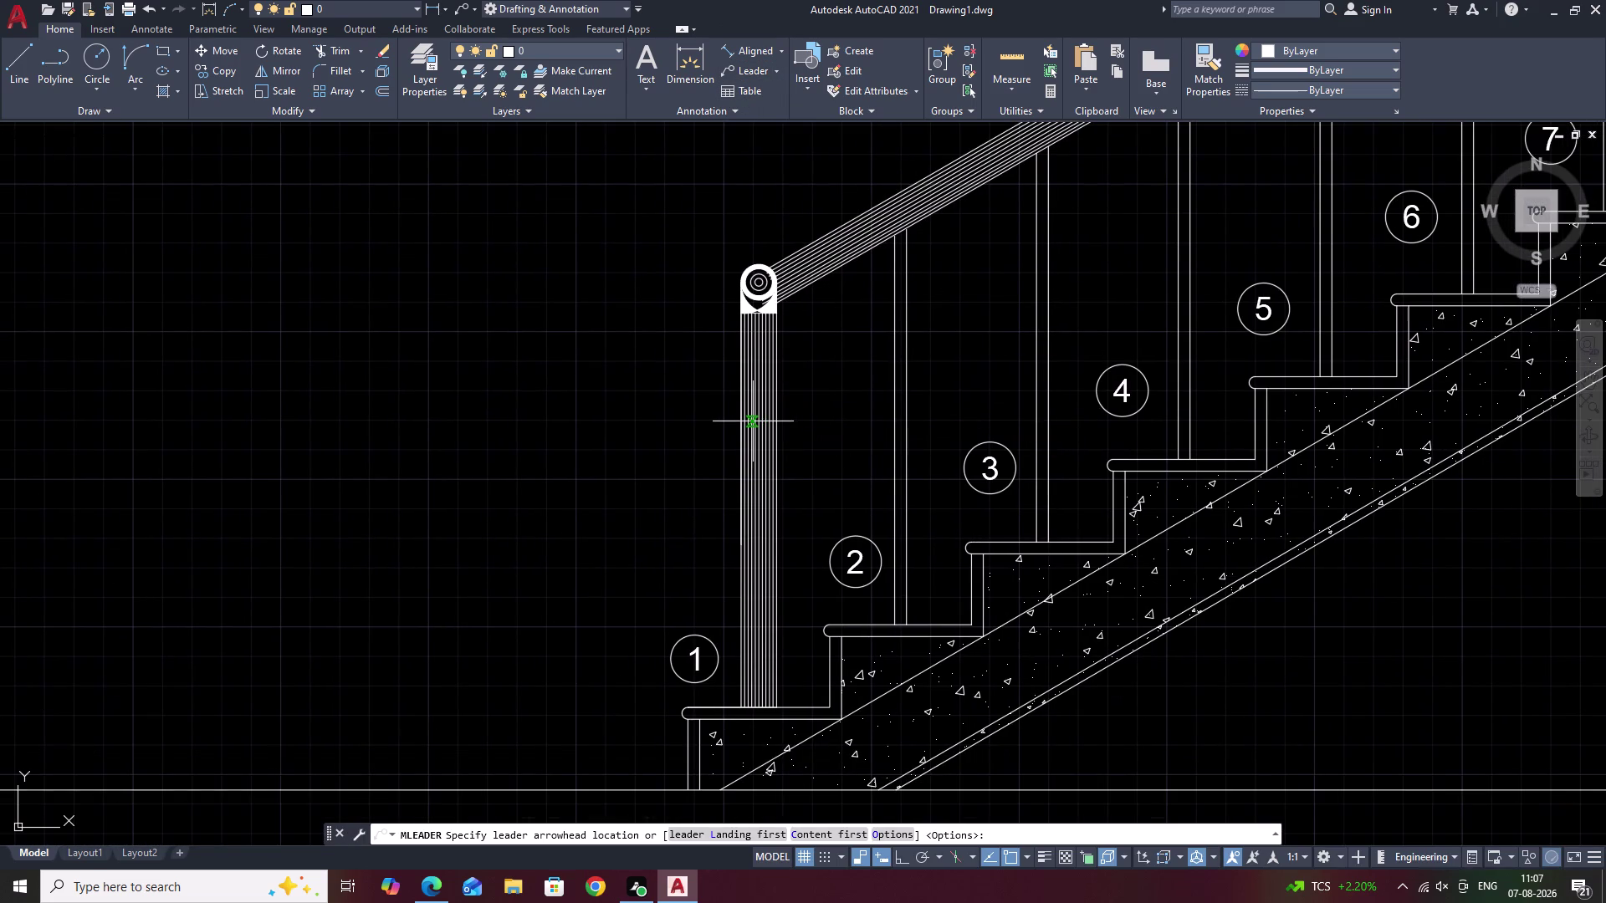
click(752, 421)
click(610, 431)
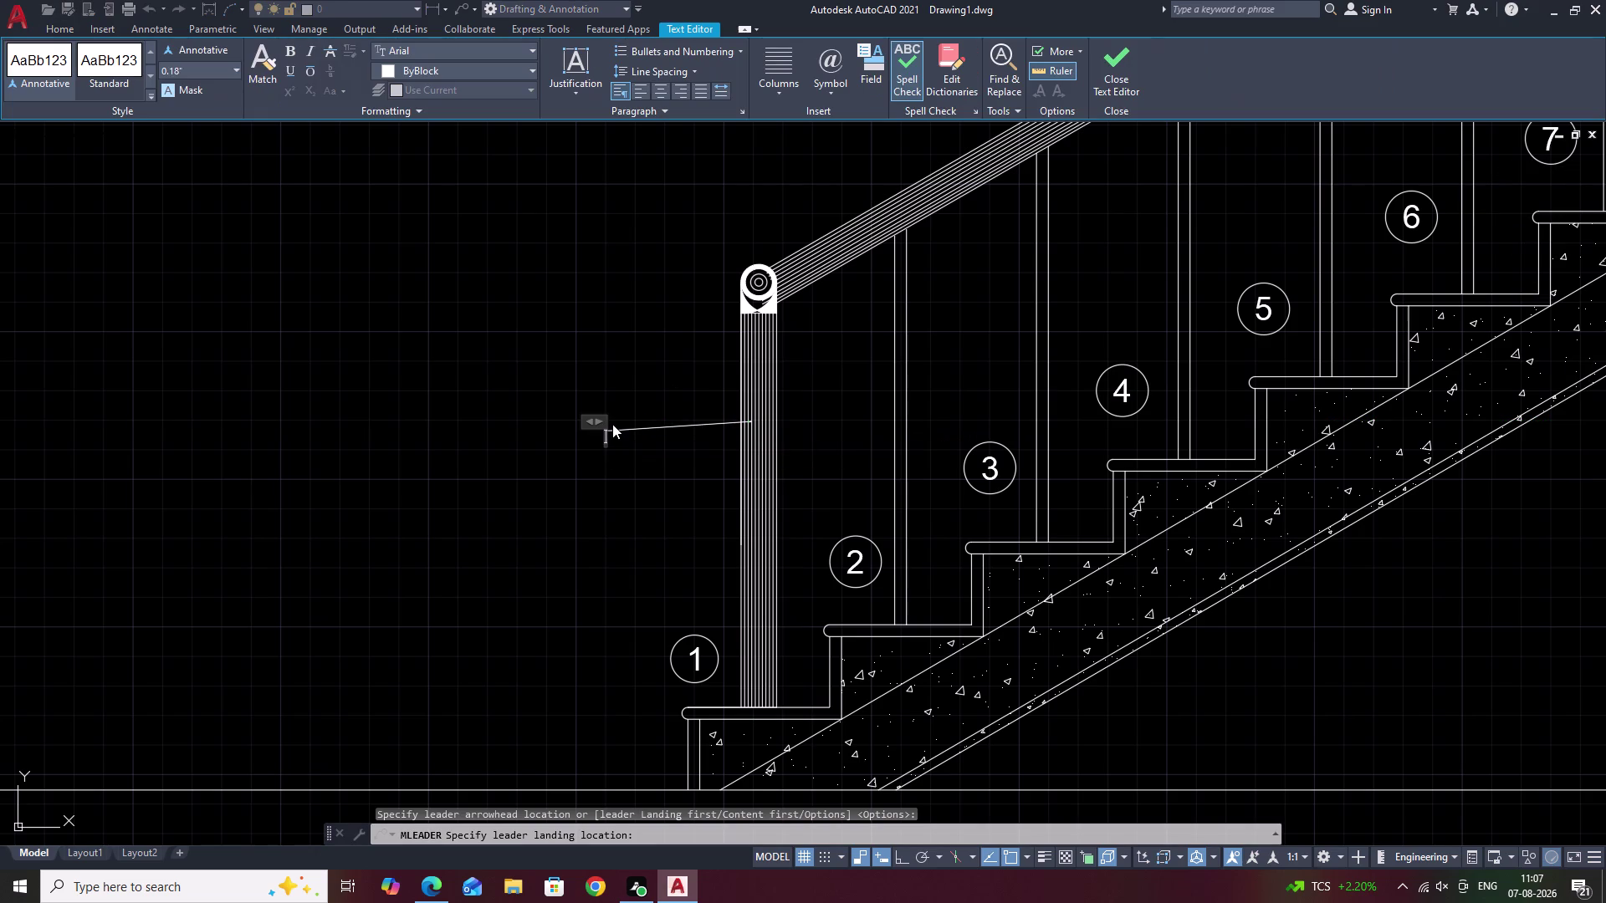
key(ctrl+z)
click(679, 421)
key(Escape)
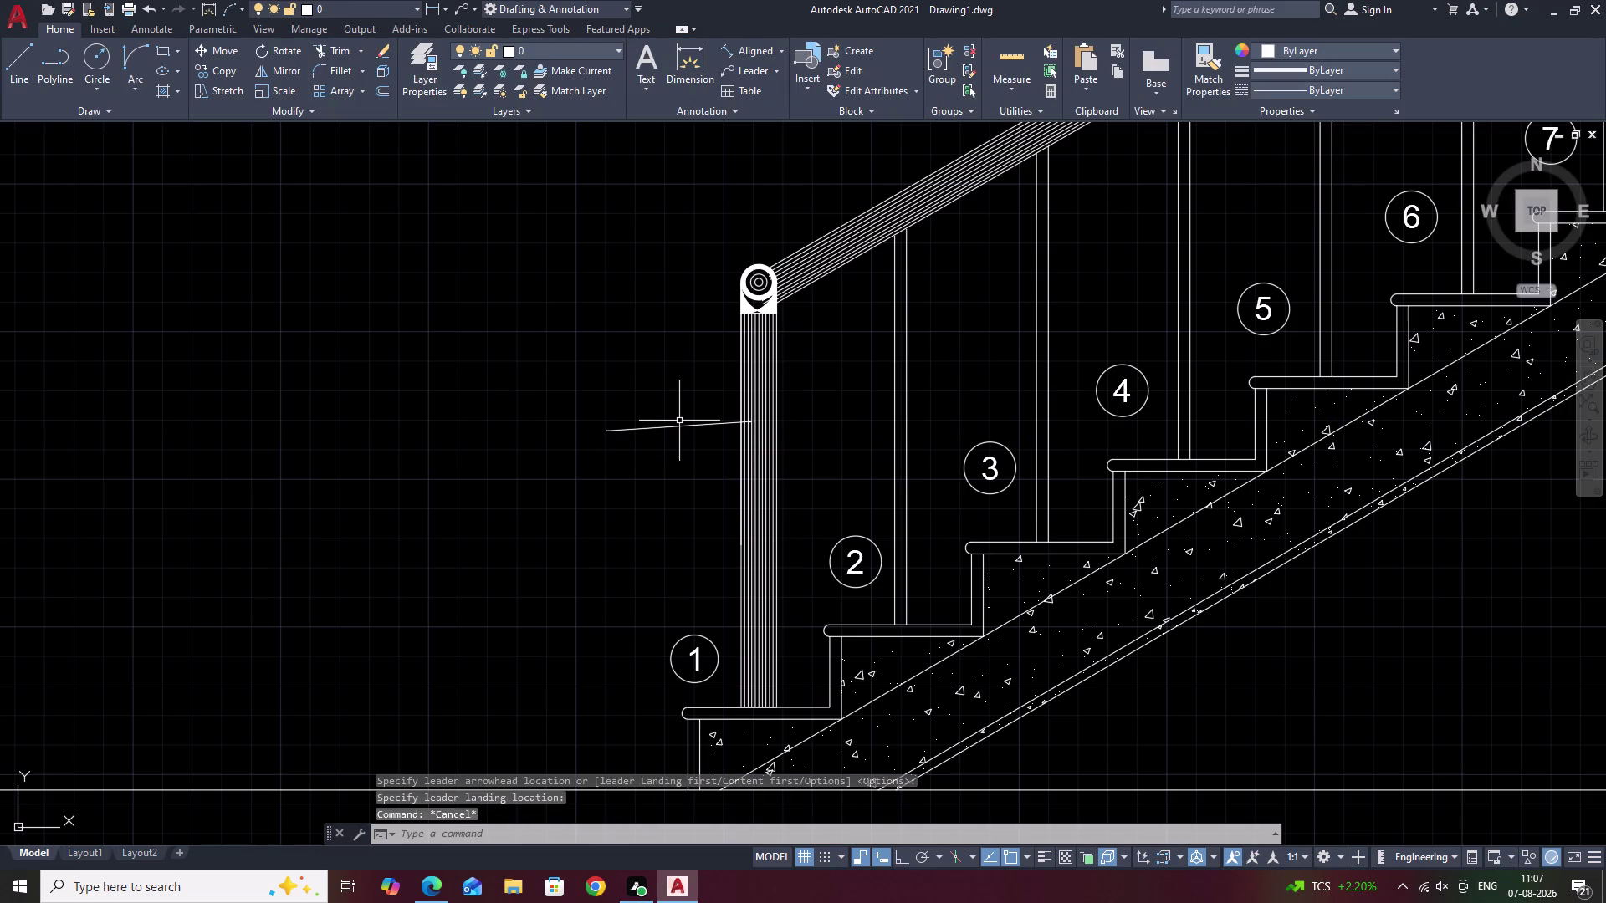
click(679, 425)
text(e)
key(space)
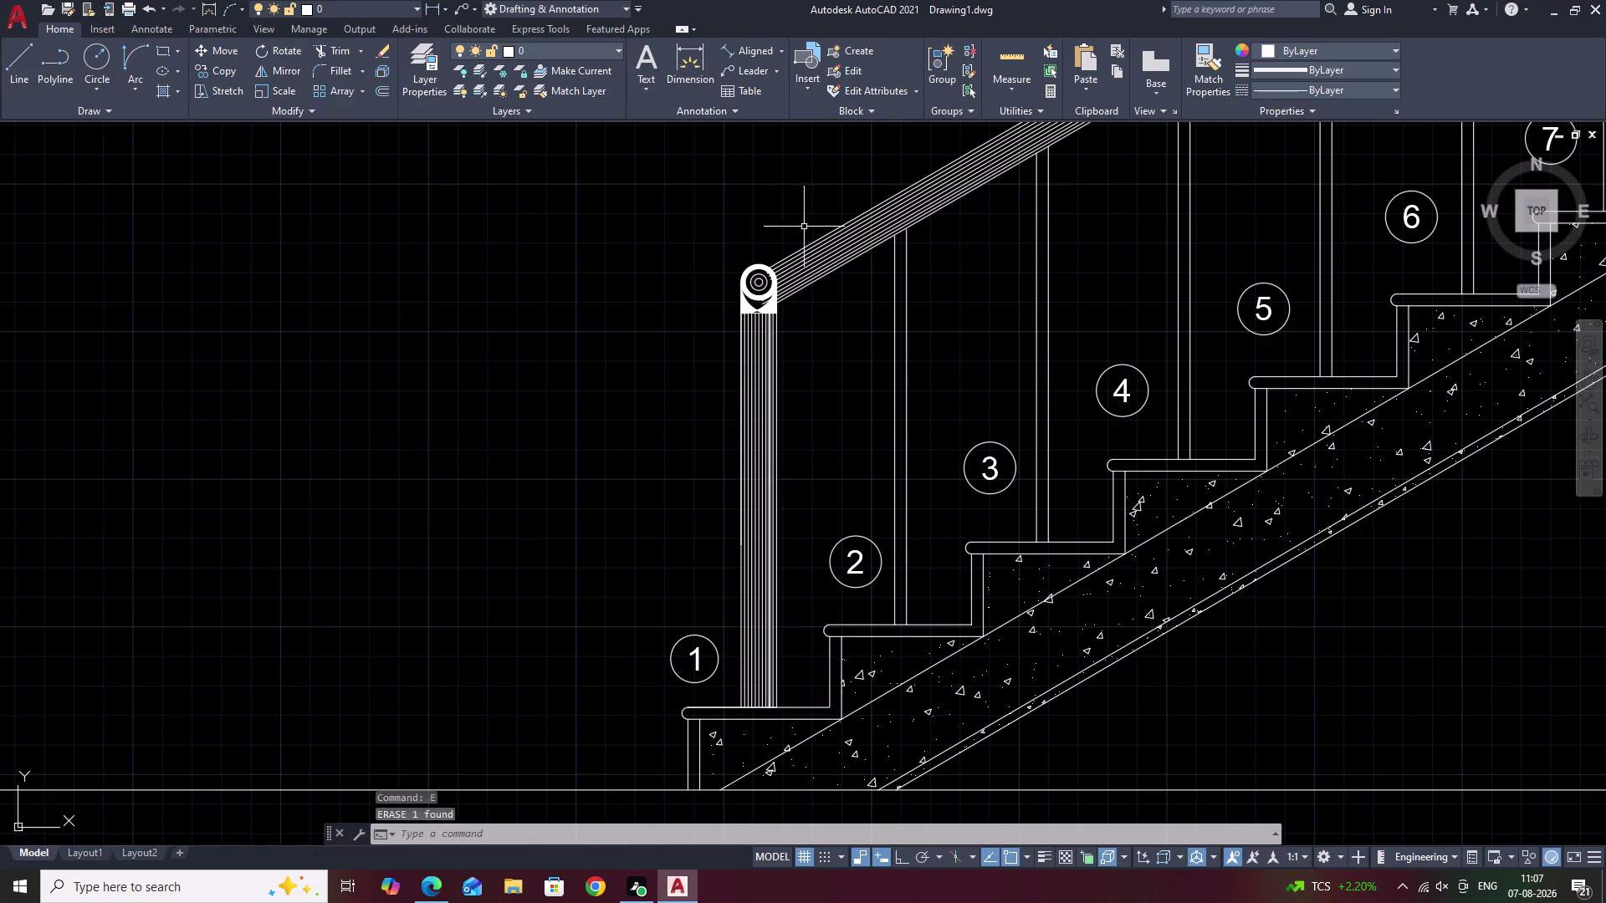
Place a new multileader on the newel post labelled 'NEWEL POST'.
click(760, 73)
scroll(up, 3)
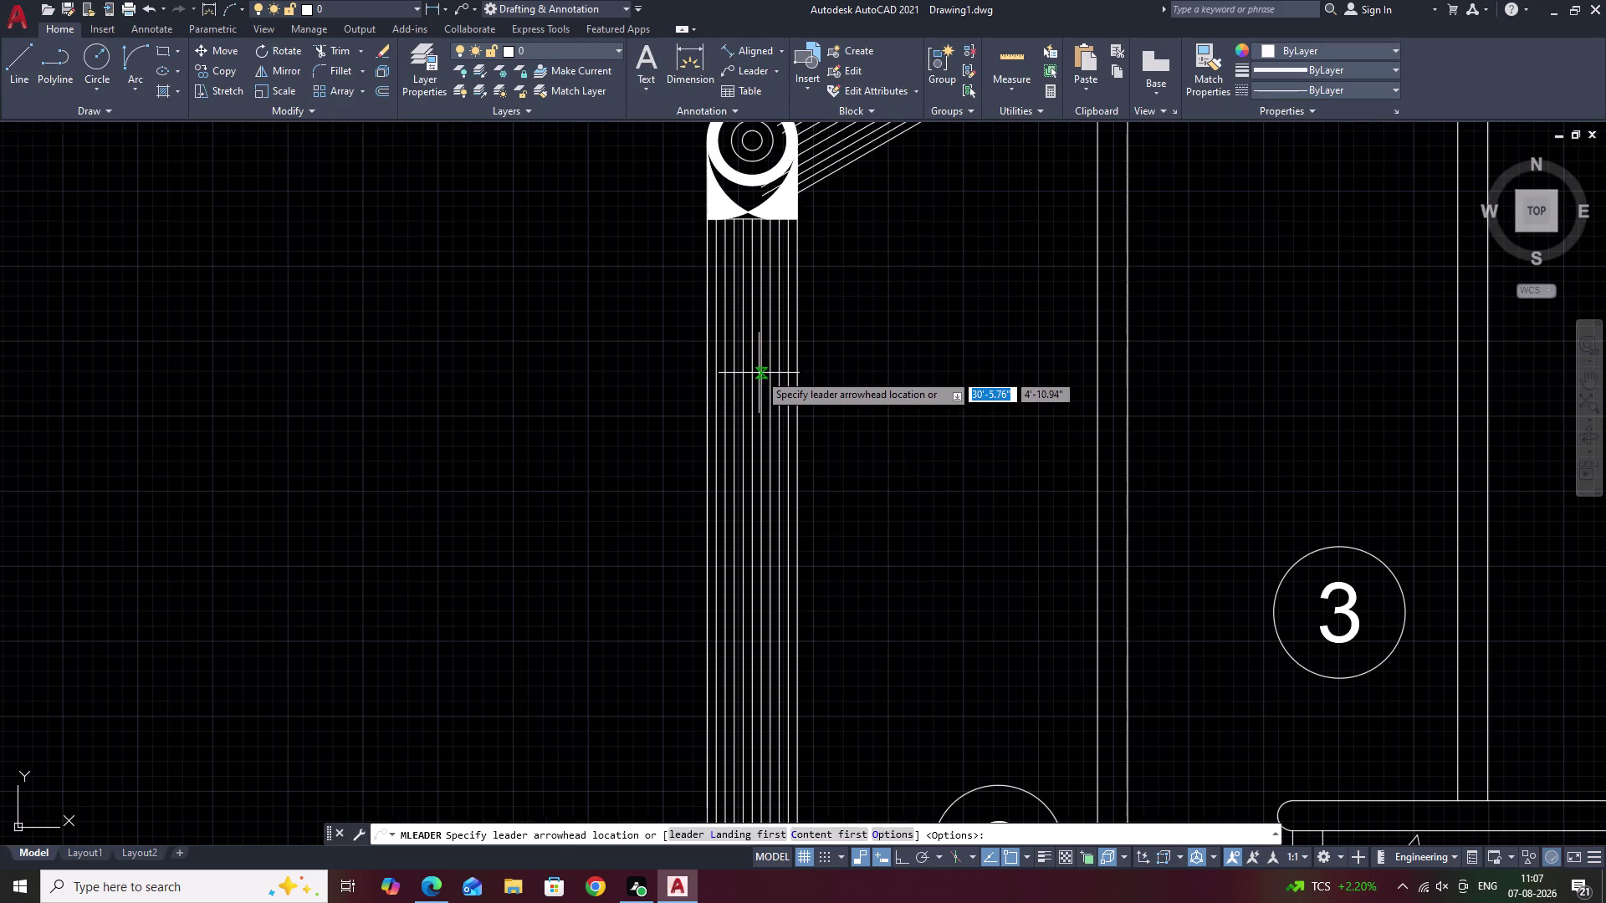
drag(759, 373, 704, 374)
click(533, 374)
middle_drag(589, 426, 867, 472)
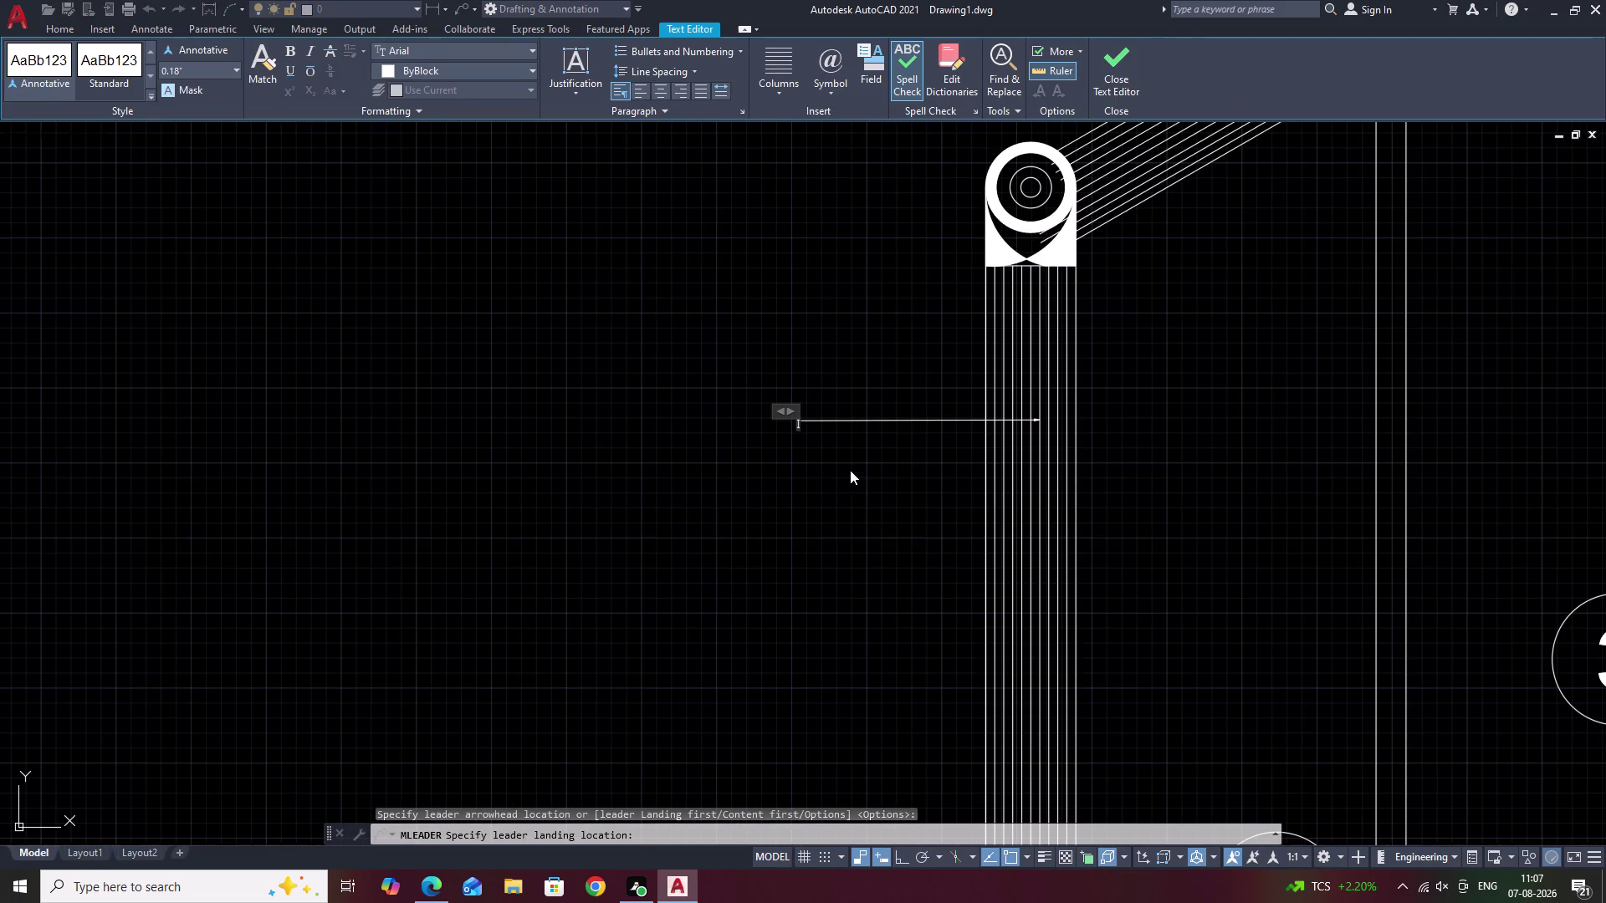
text(ne)
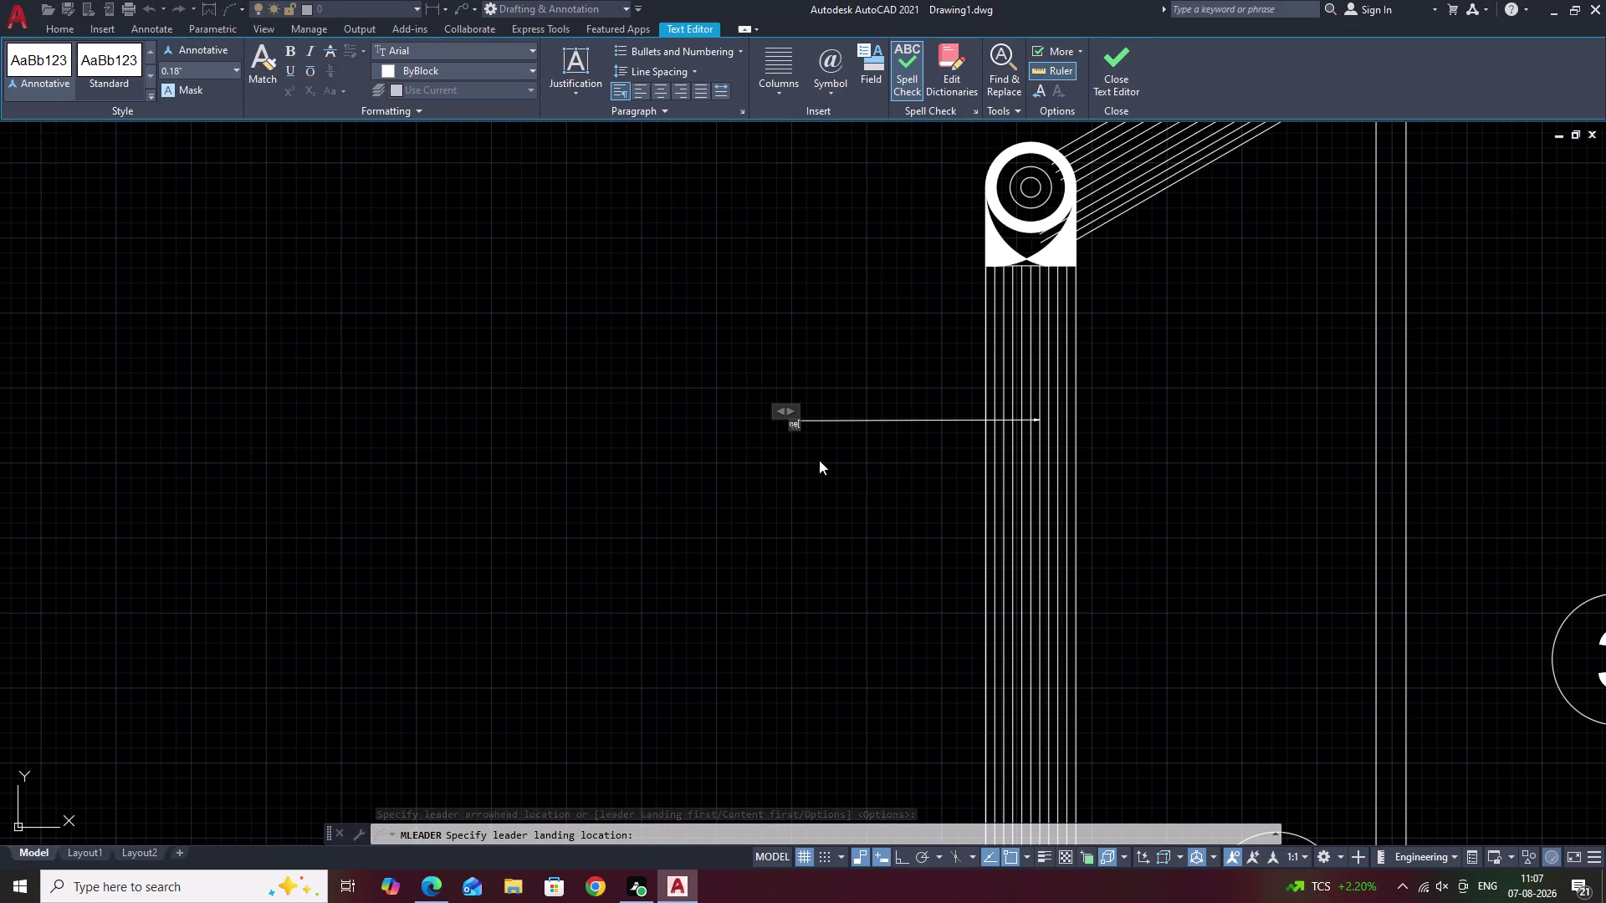
key(BackSpace)
key(BackSpace)
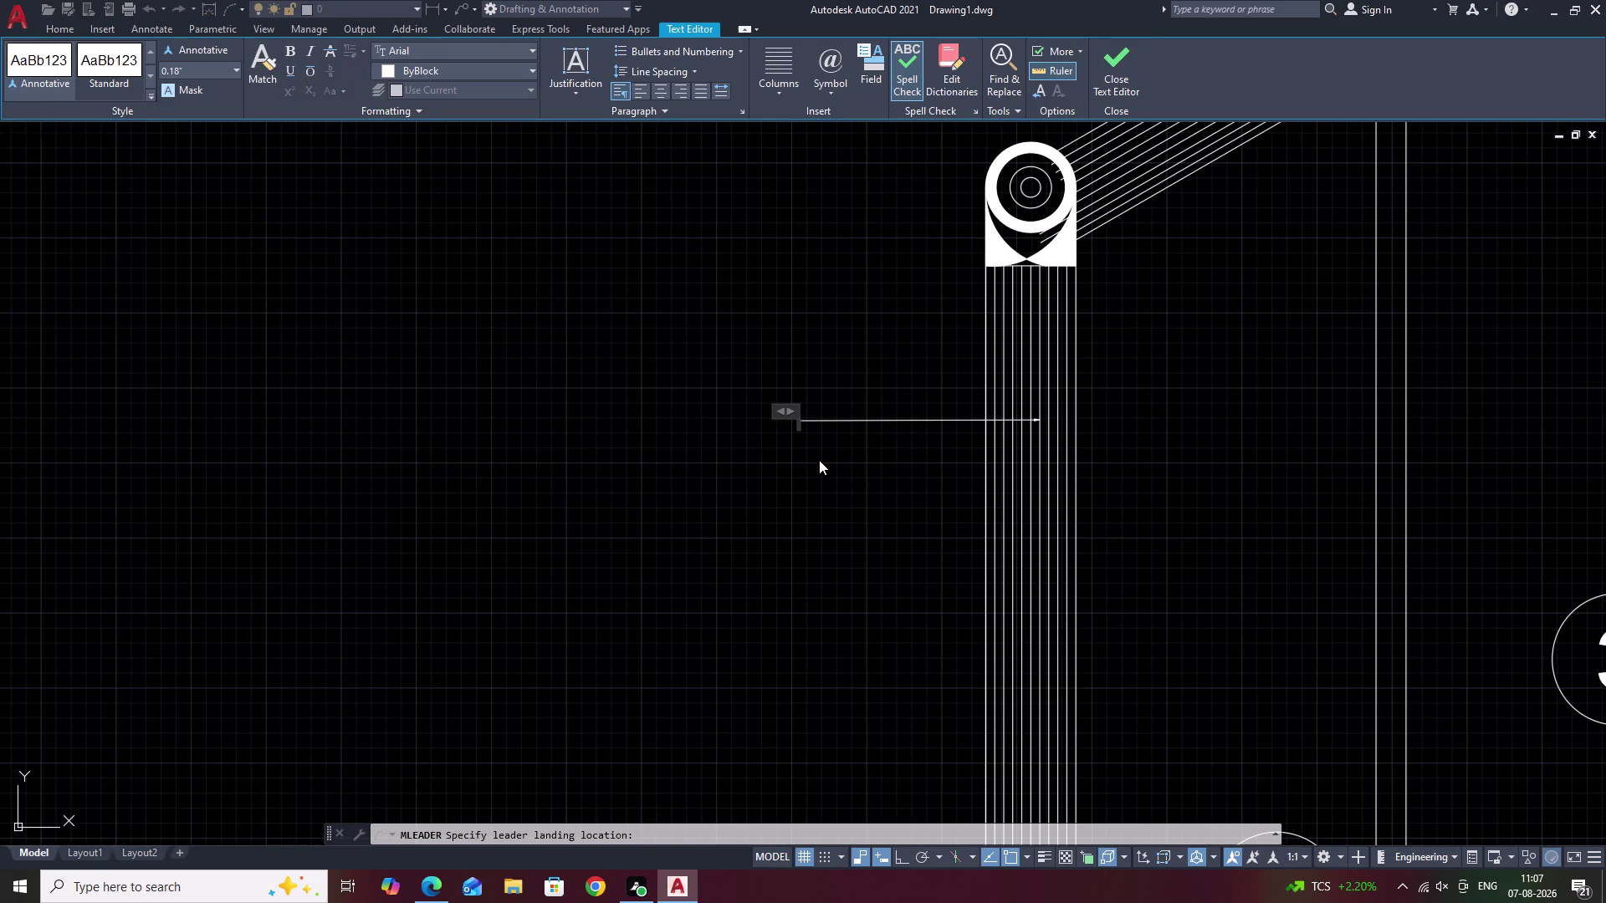
text(NEW)
key(e)
text(L P)
text(OST)
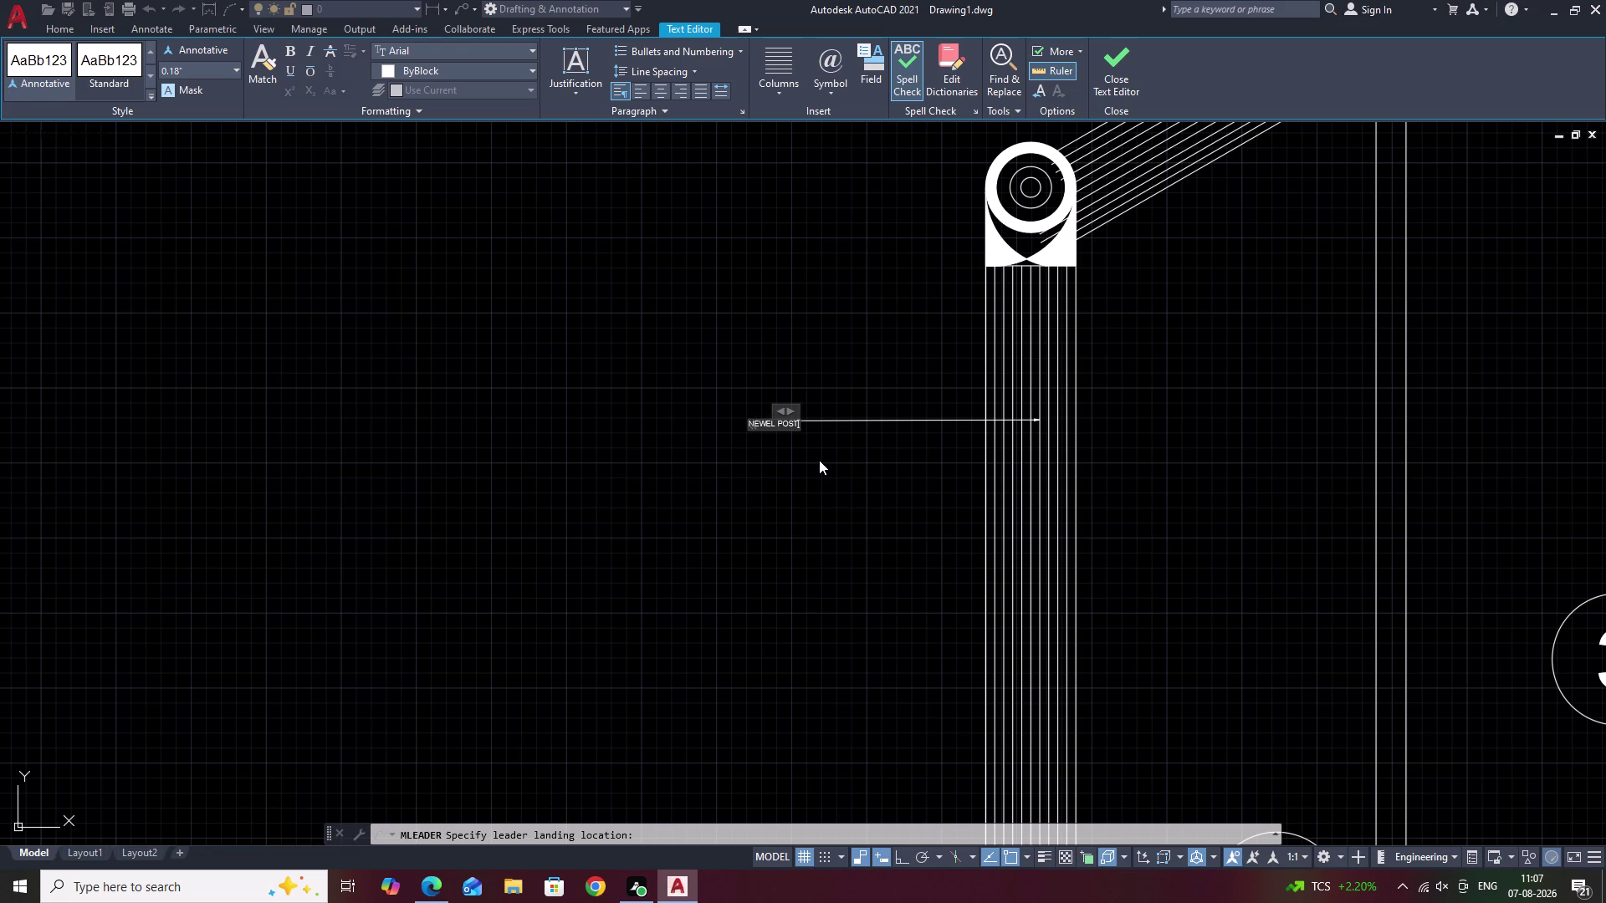
key(space)
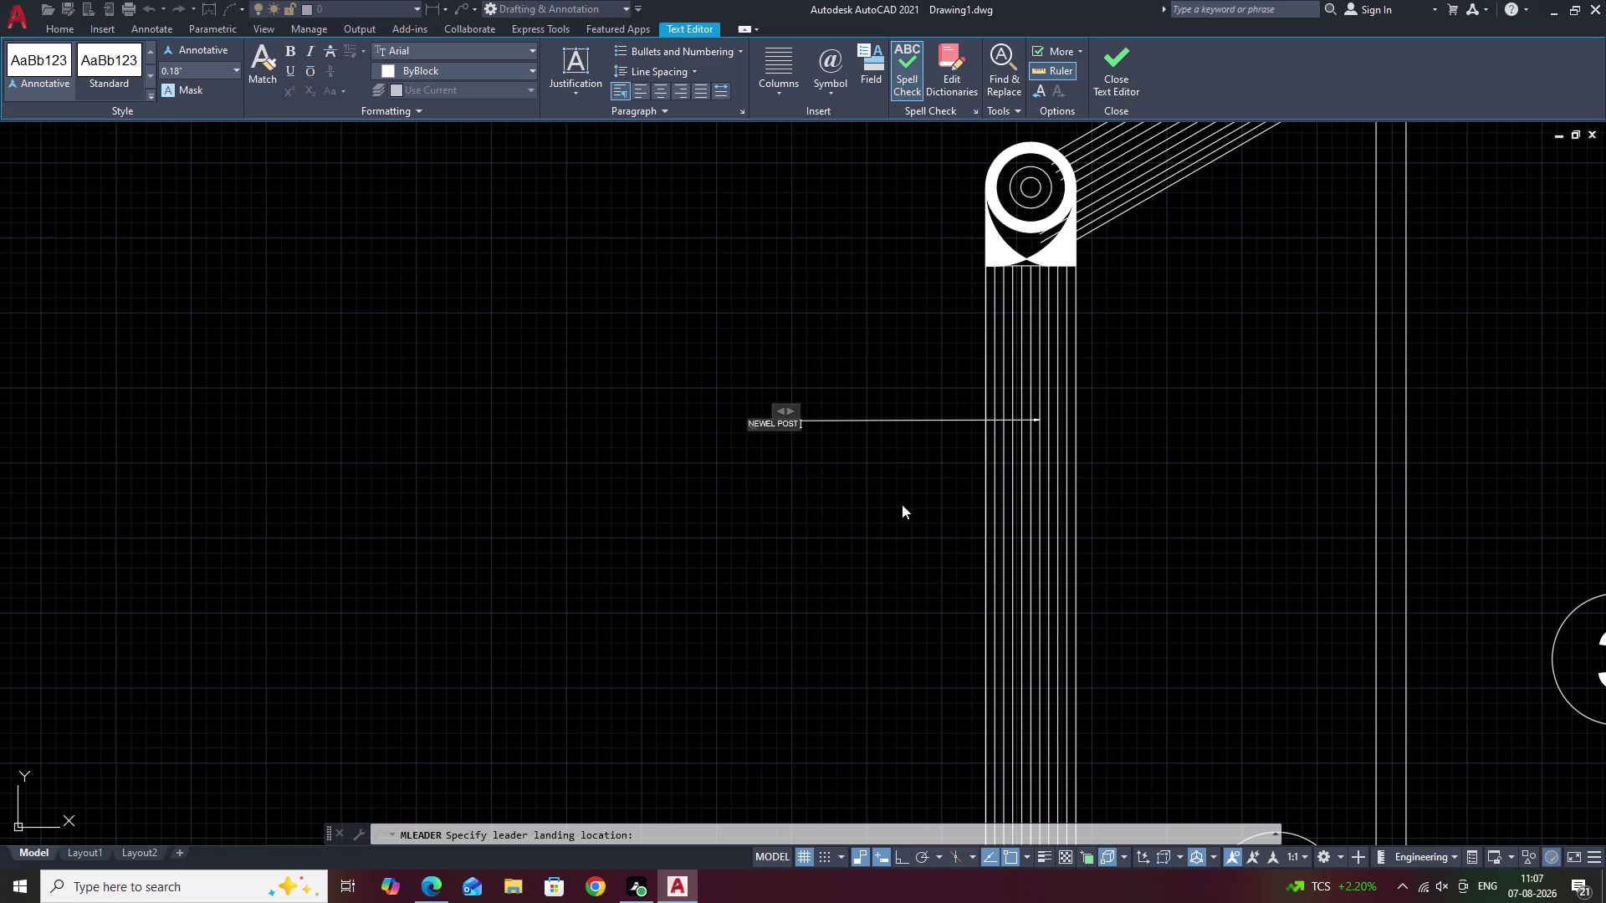
click(901, 504)
middle_drag(1148, 524, 1145, 262)
middle_drag(1233, 663, 1175, 312)
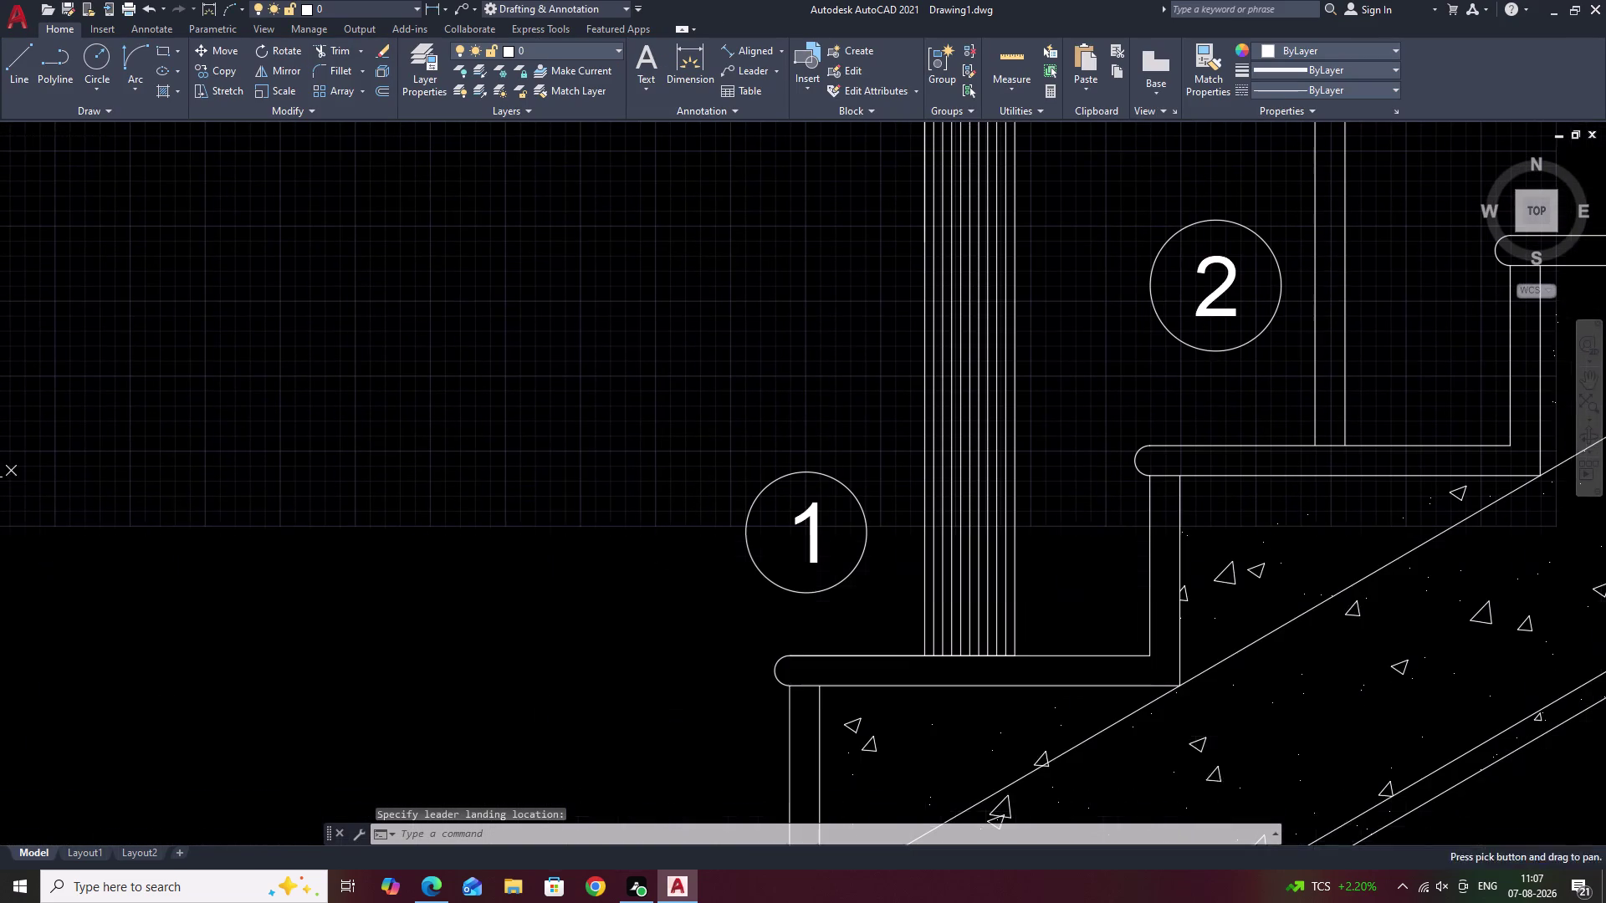
click(753, 68)
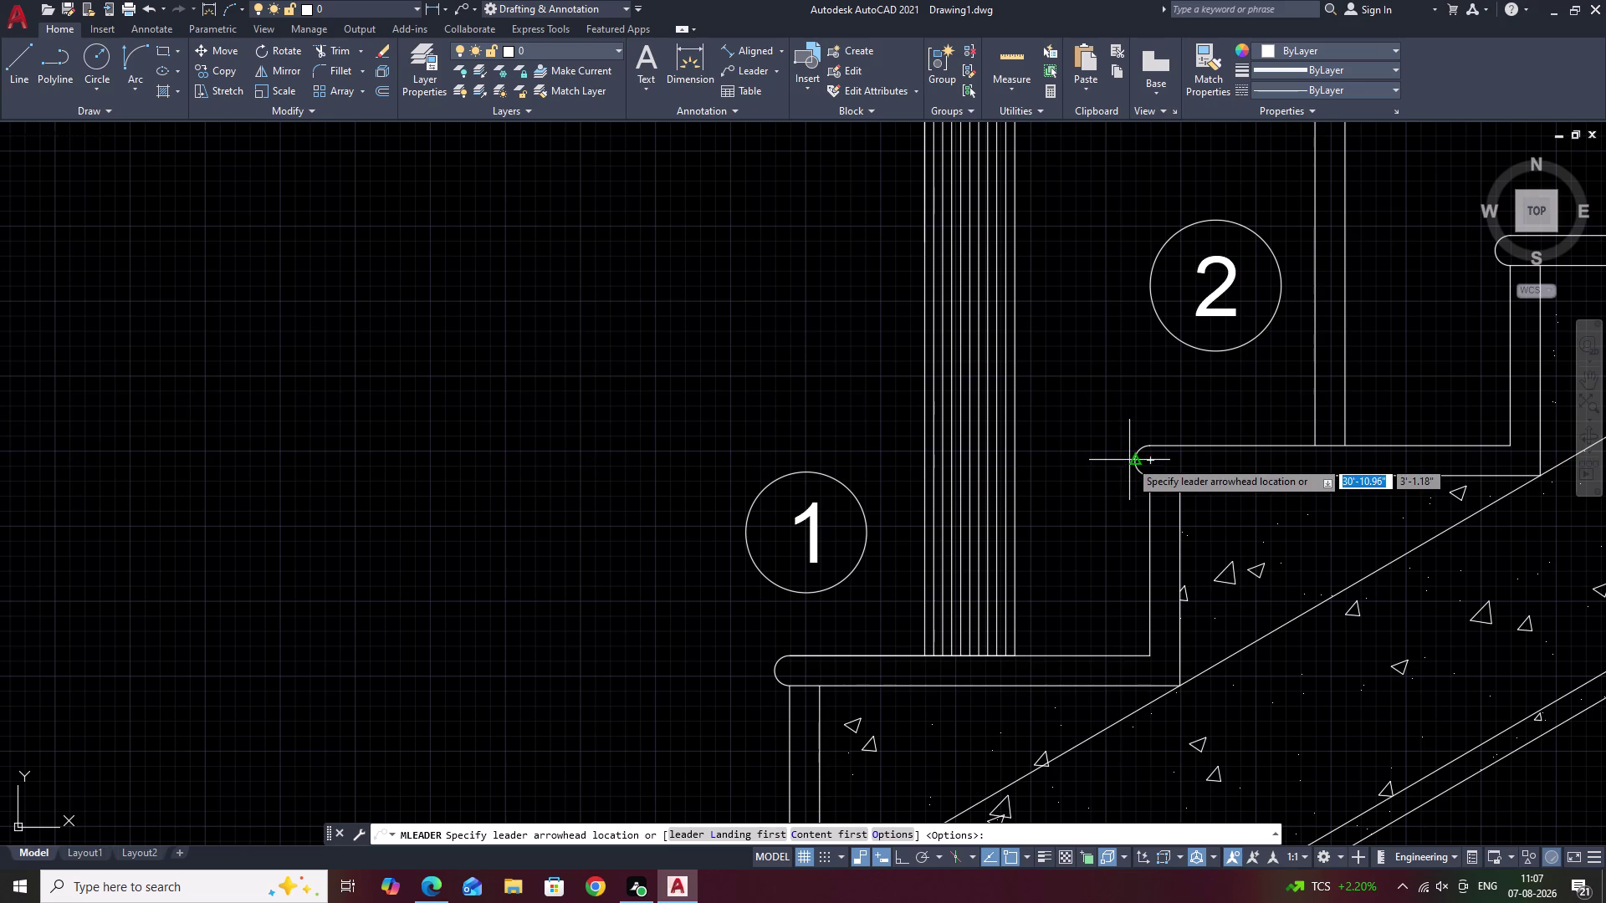
click(1134, 461)
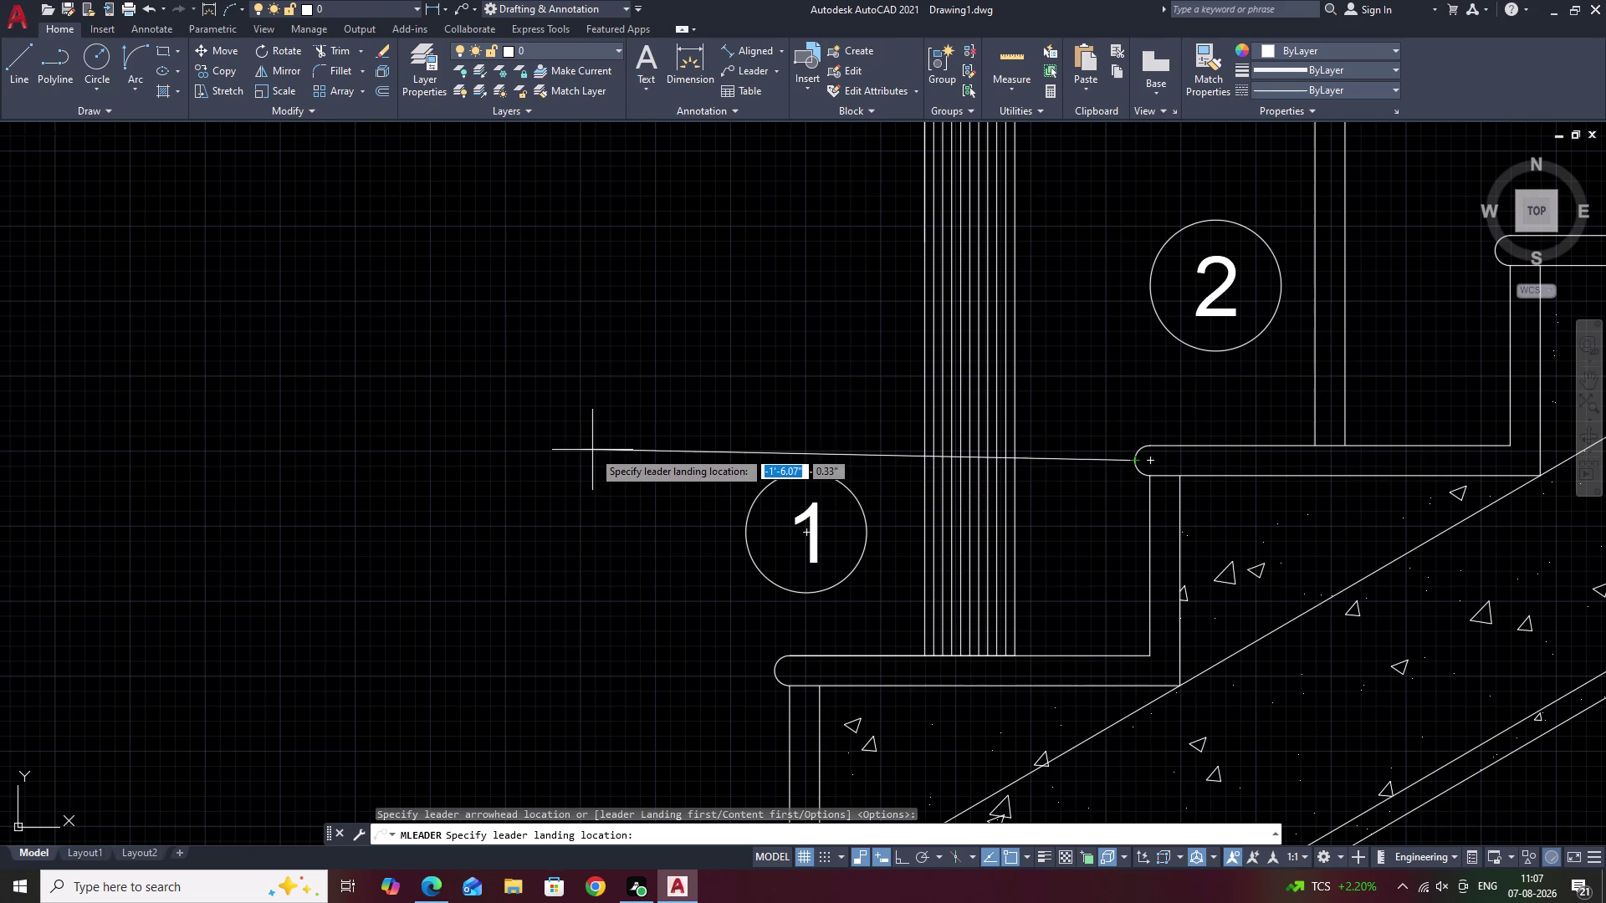
key(F8)
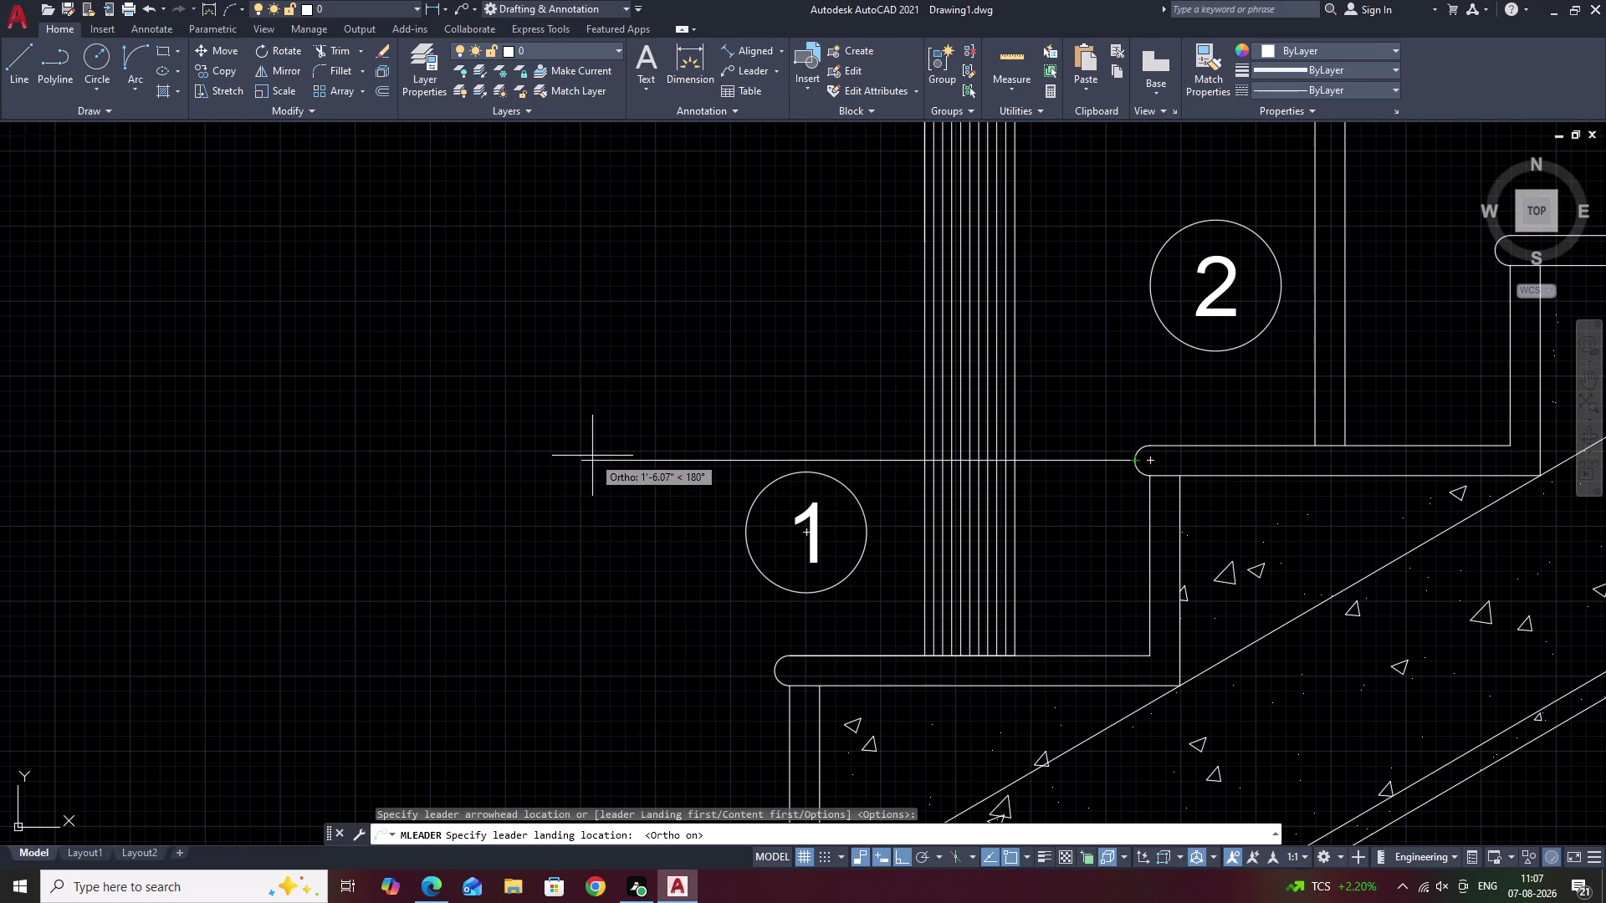
click(592, 456)
text(NO)
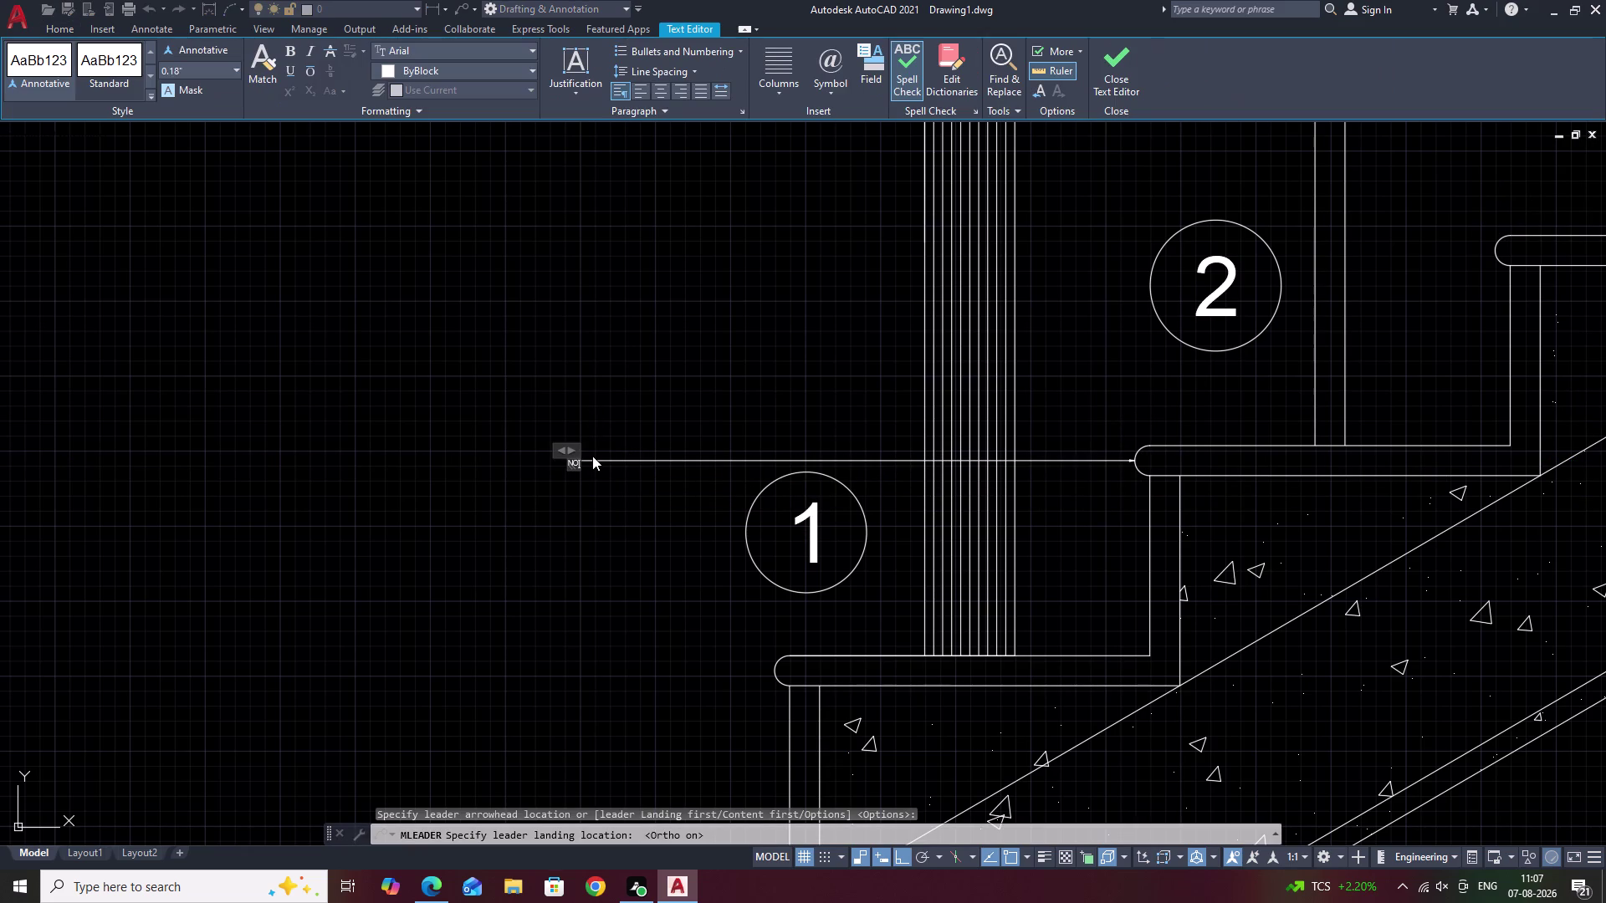
text(SINF)
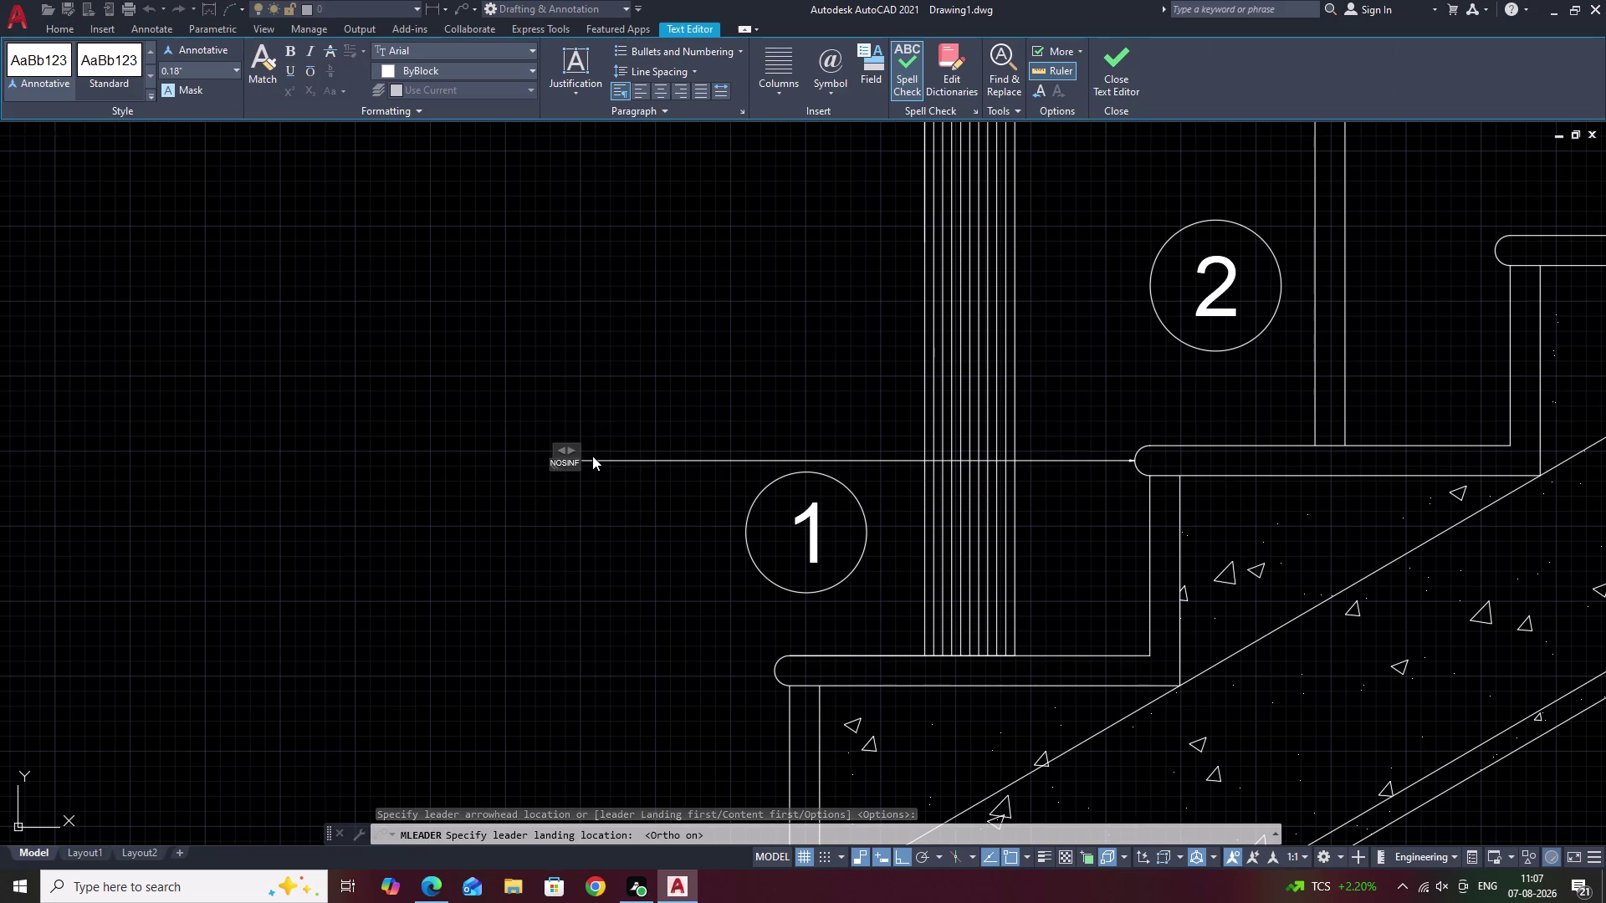
key(BackSpace)
key(g)
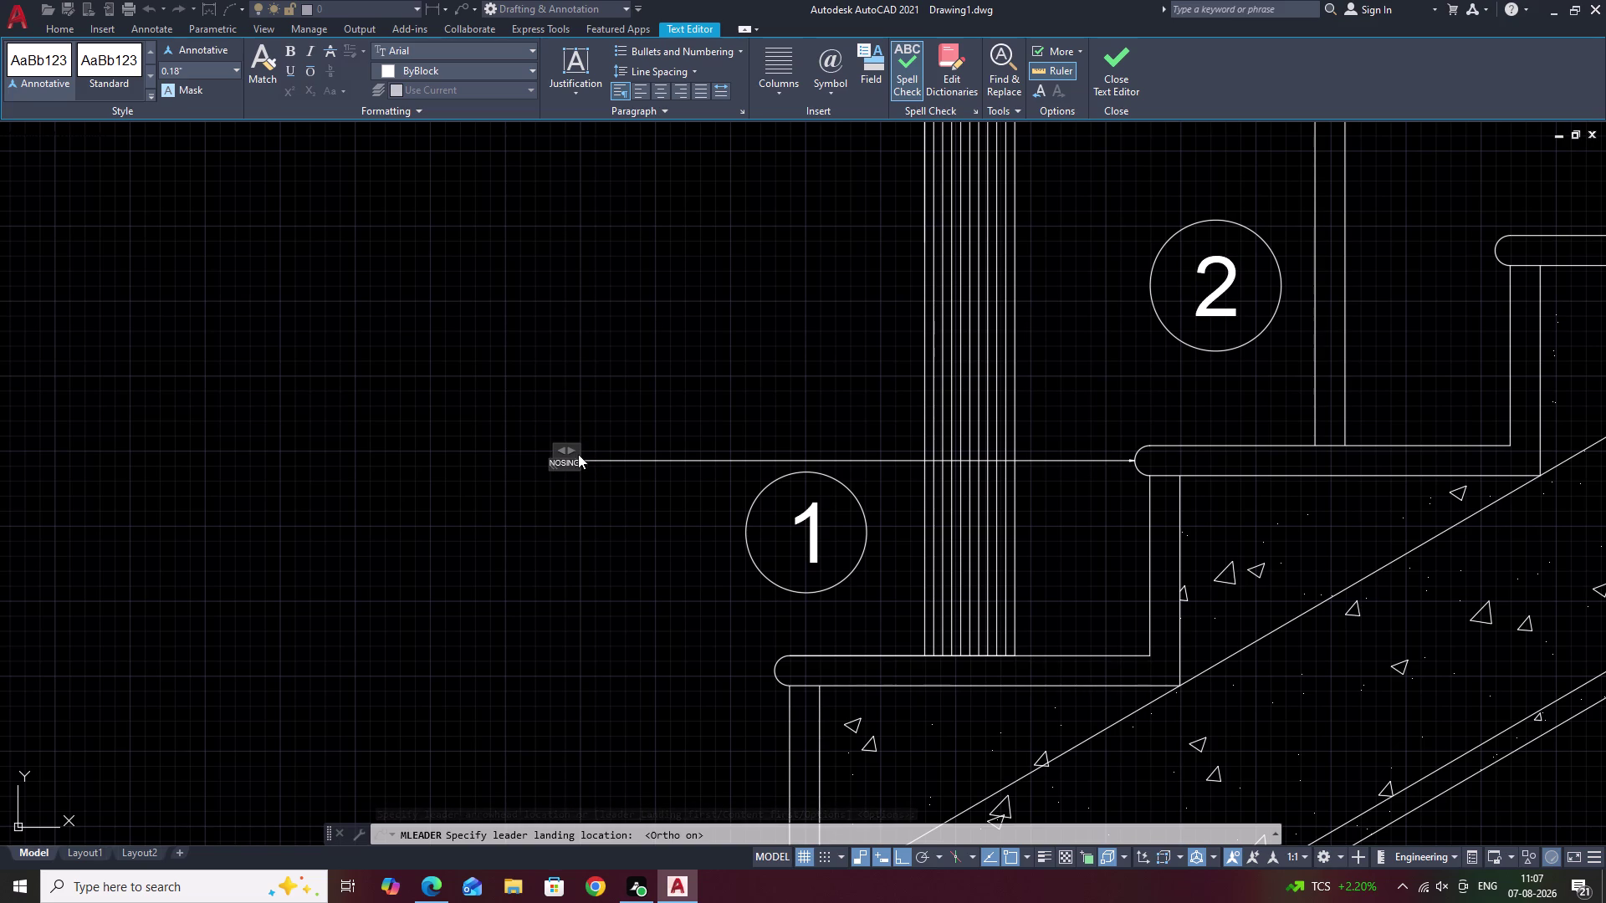
scroll(up, 3)
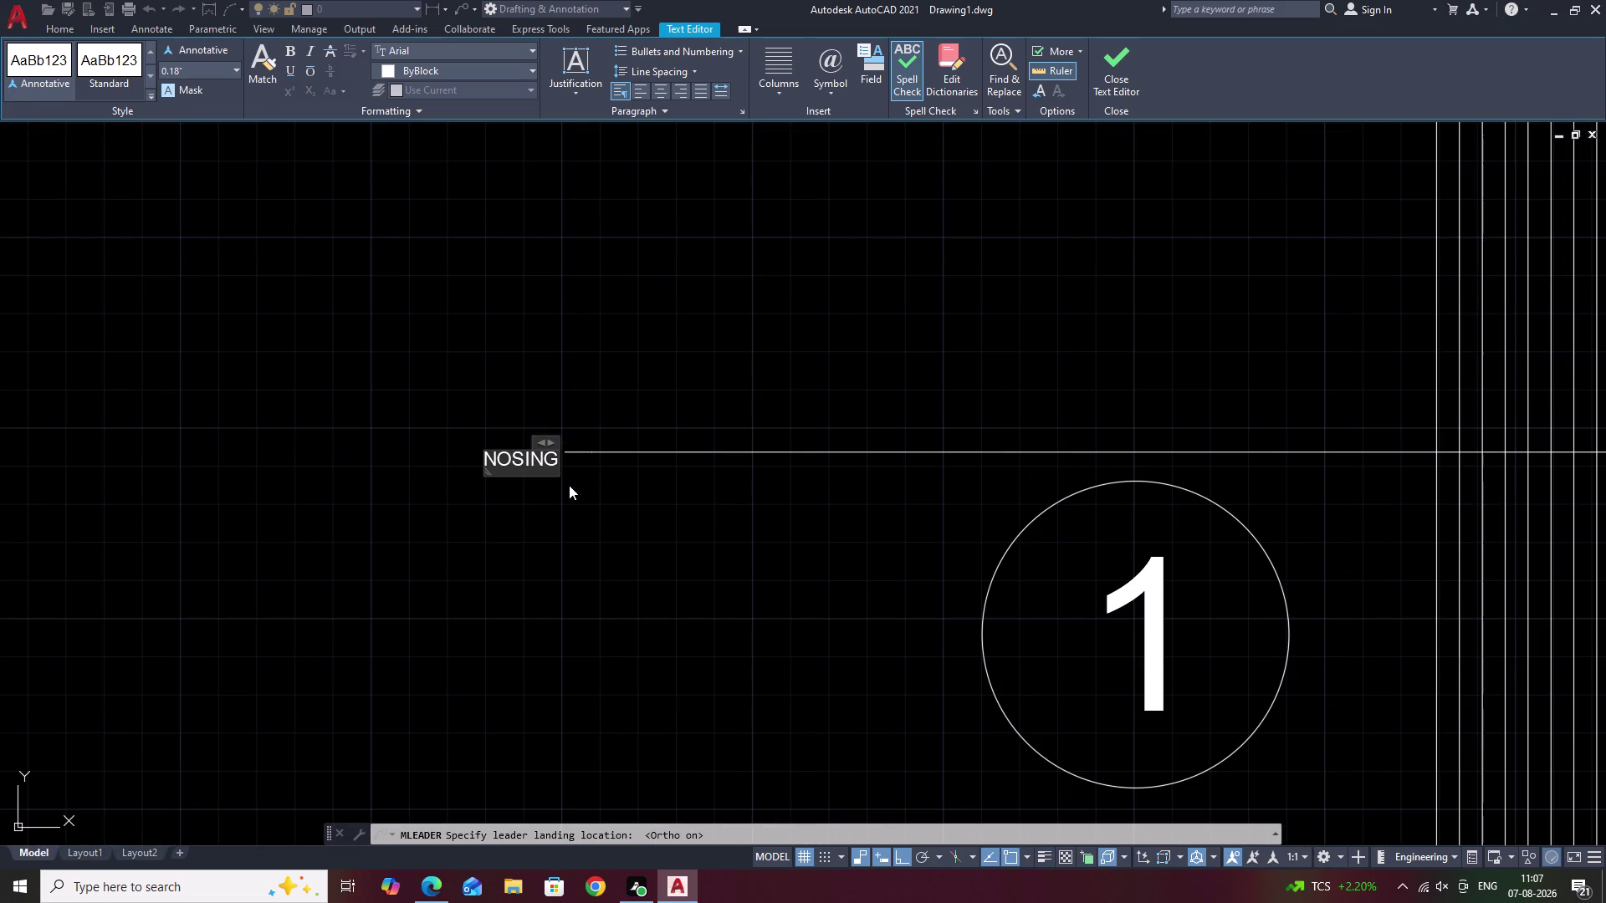
click(568, 486)
scroll(down, 3)
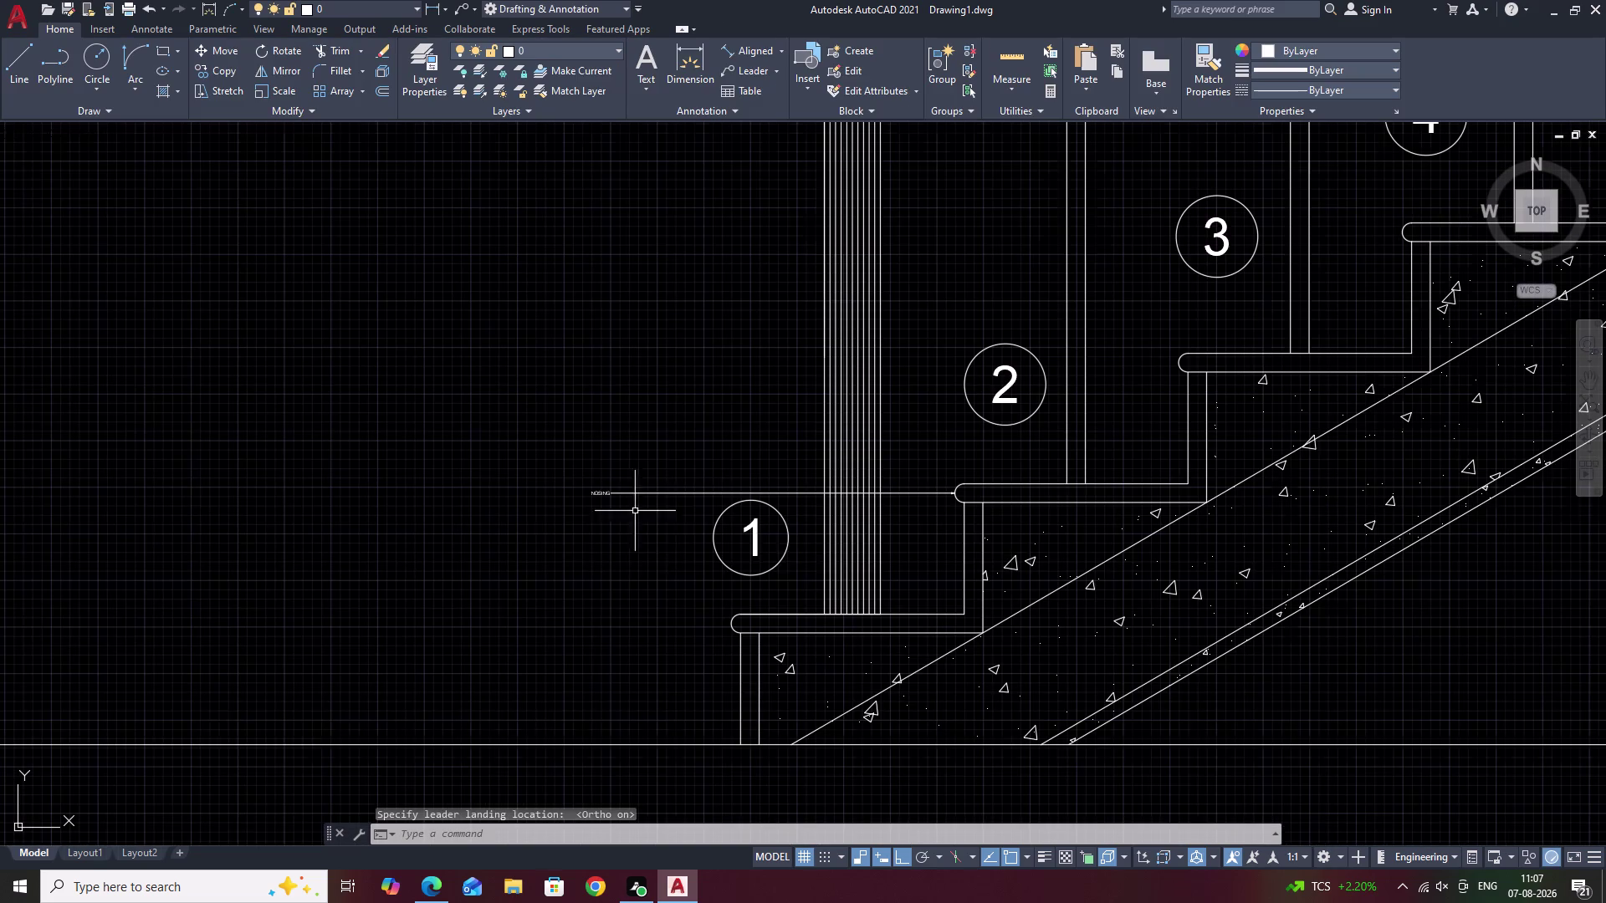
middle_drag(1018, 539, 752, 574)
scroll(down, 3)
middle_drag(1019, 607, 786, 622)
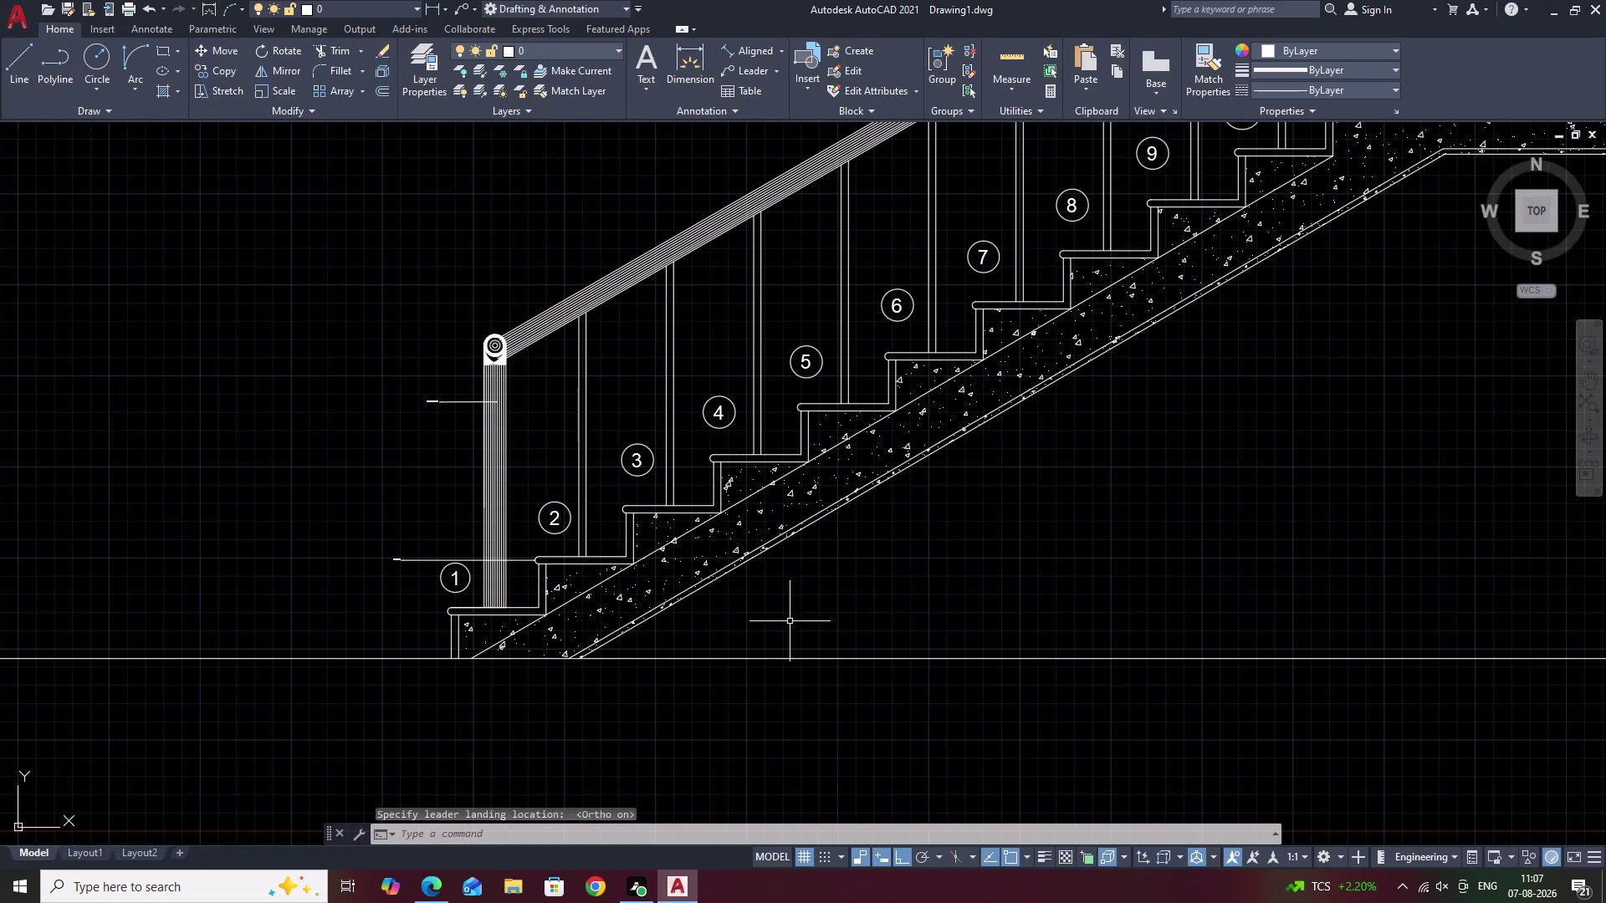
middle_drag(954, 587, 822, 602)
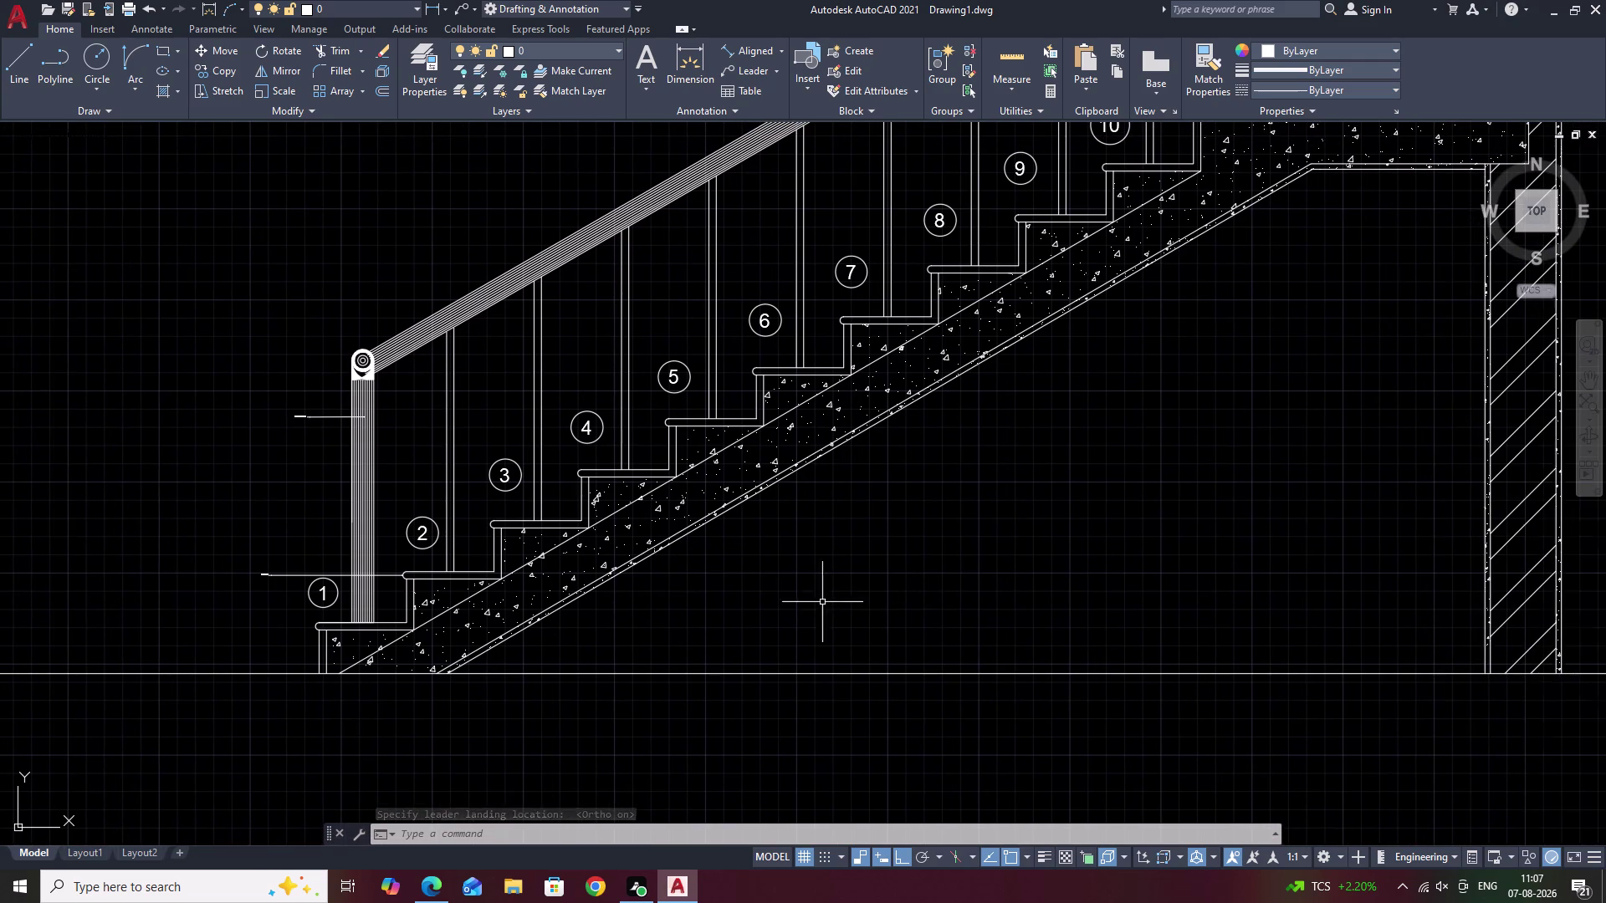
scroll(up, 3)
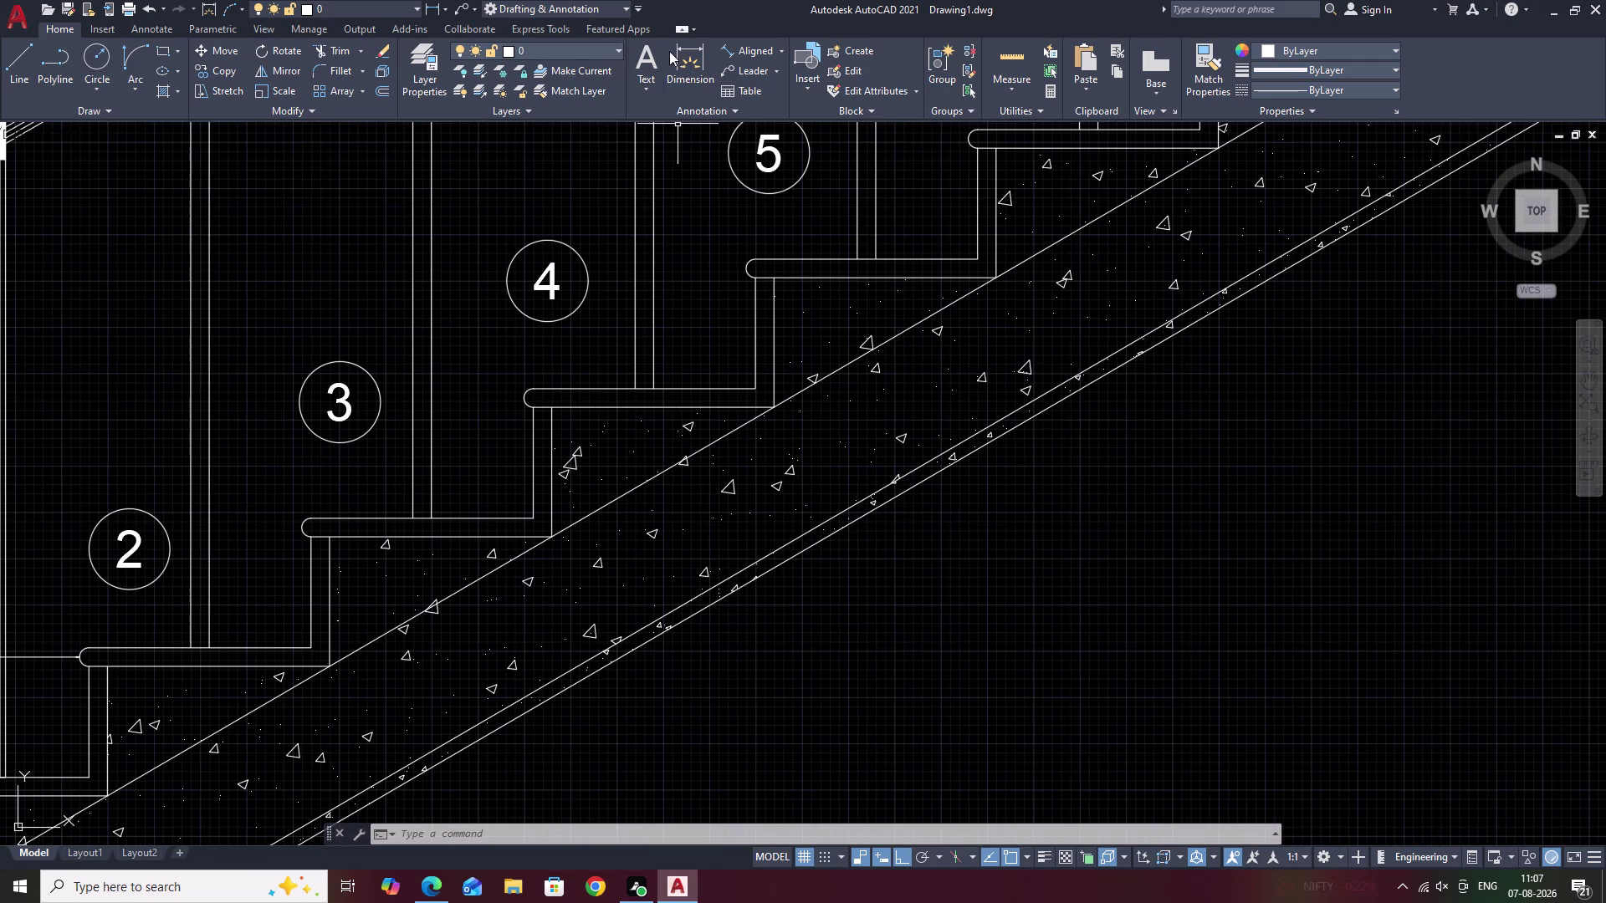
Point a multileader at the step riser, land it right, and label it RISER.
click(741, 69)
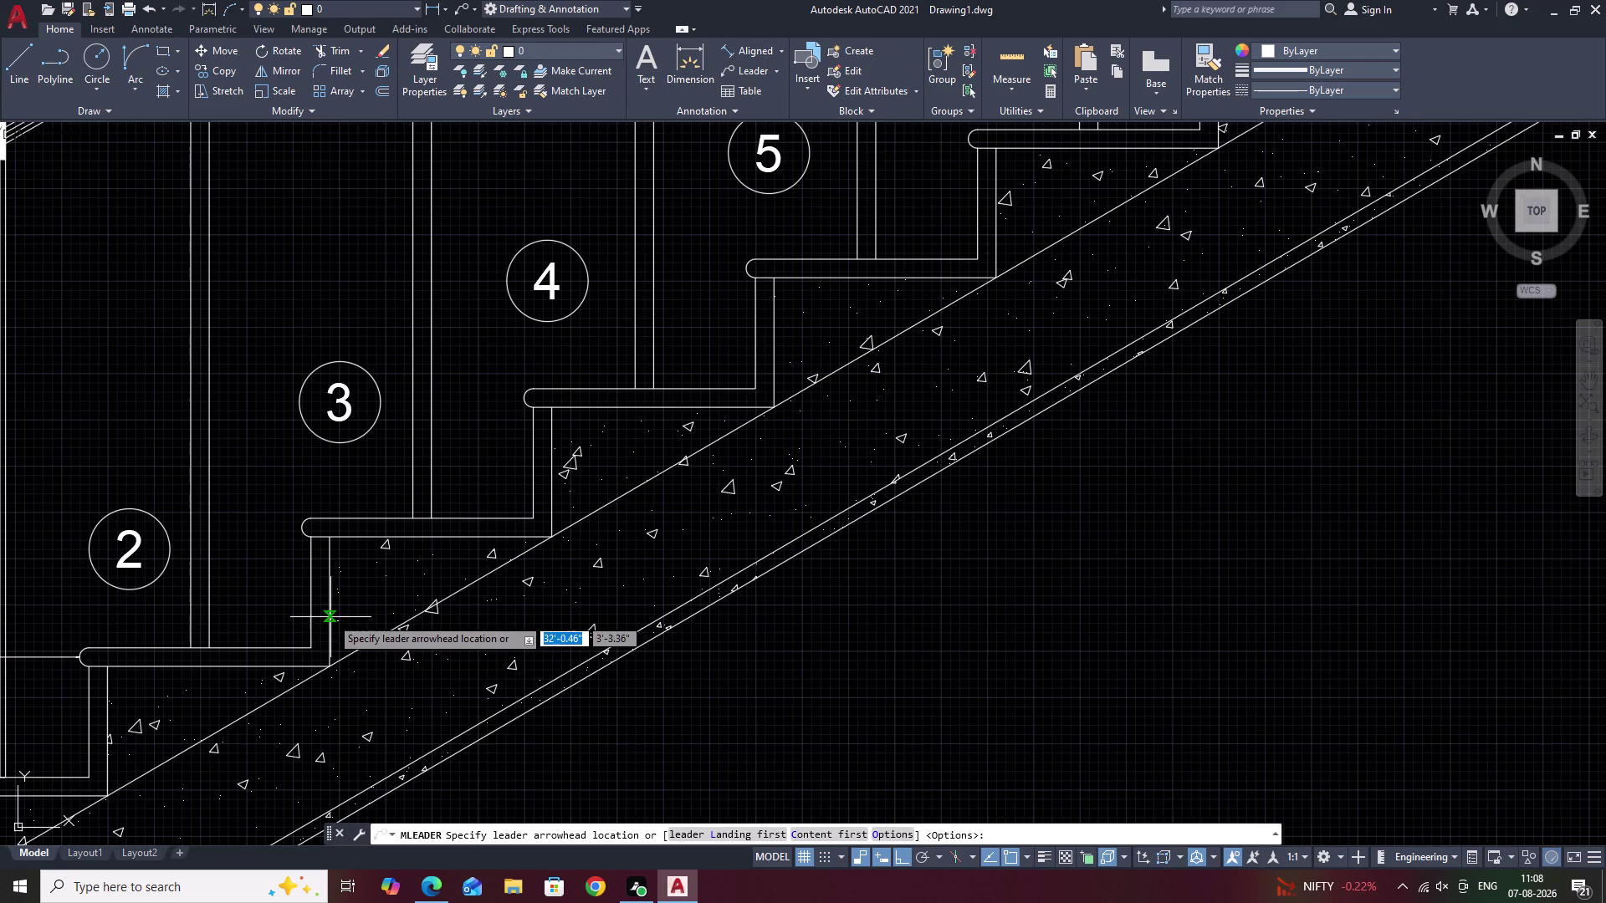
click(329, 612)
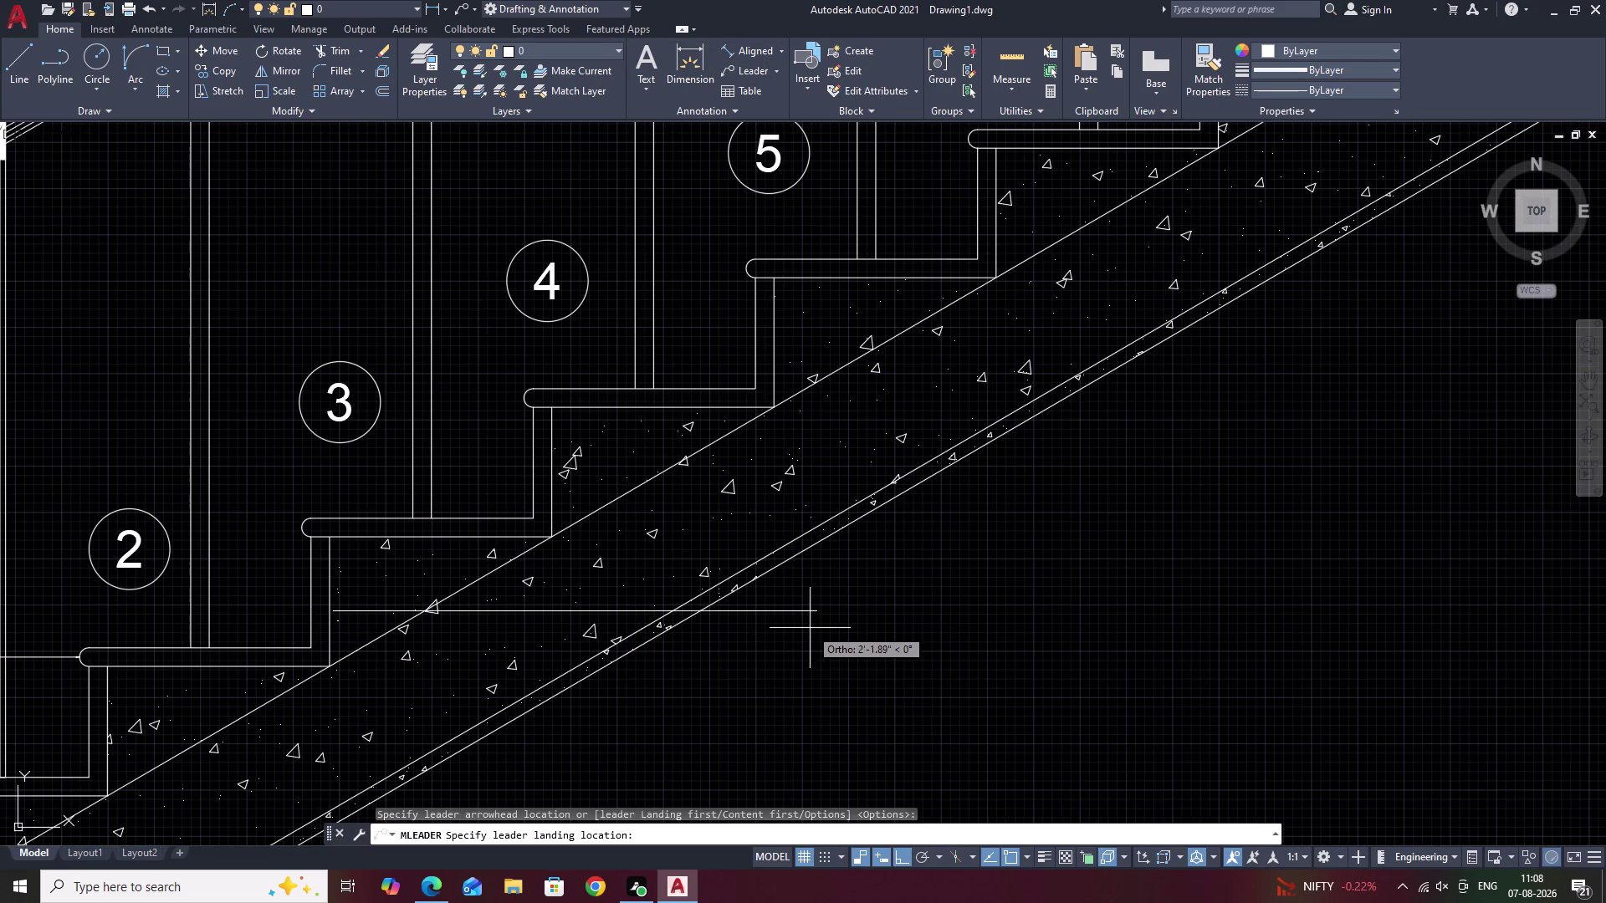
click(839, 628)
key(t)
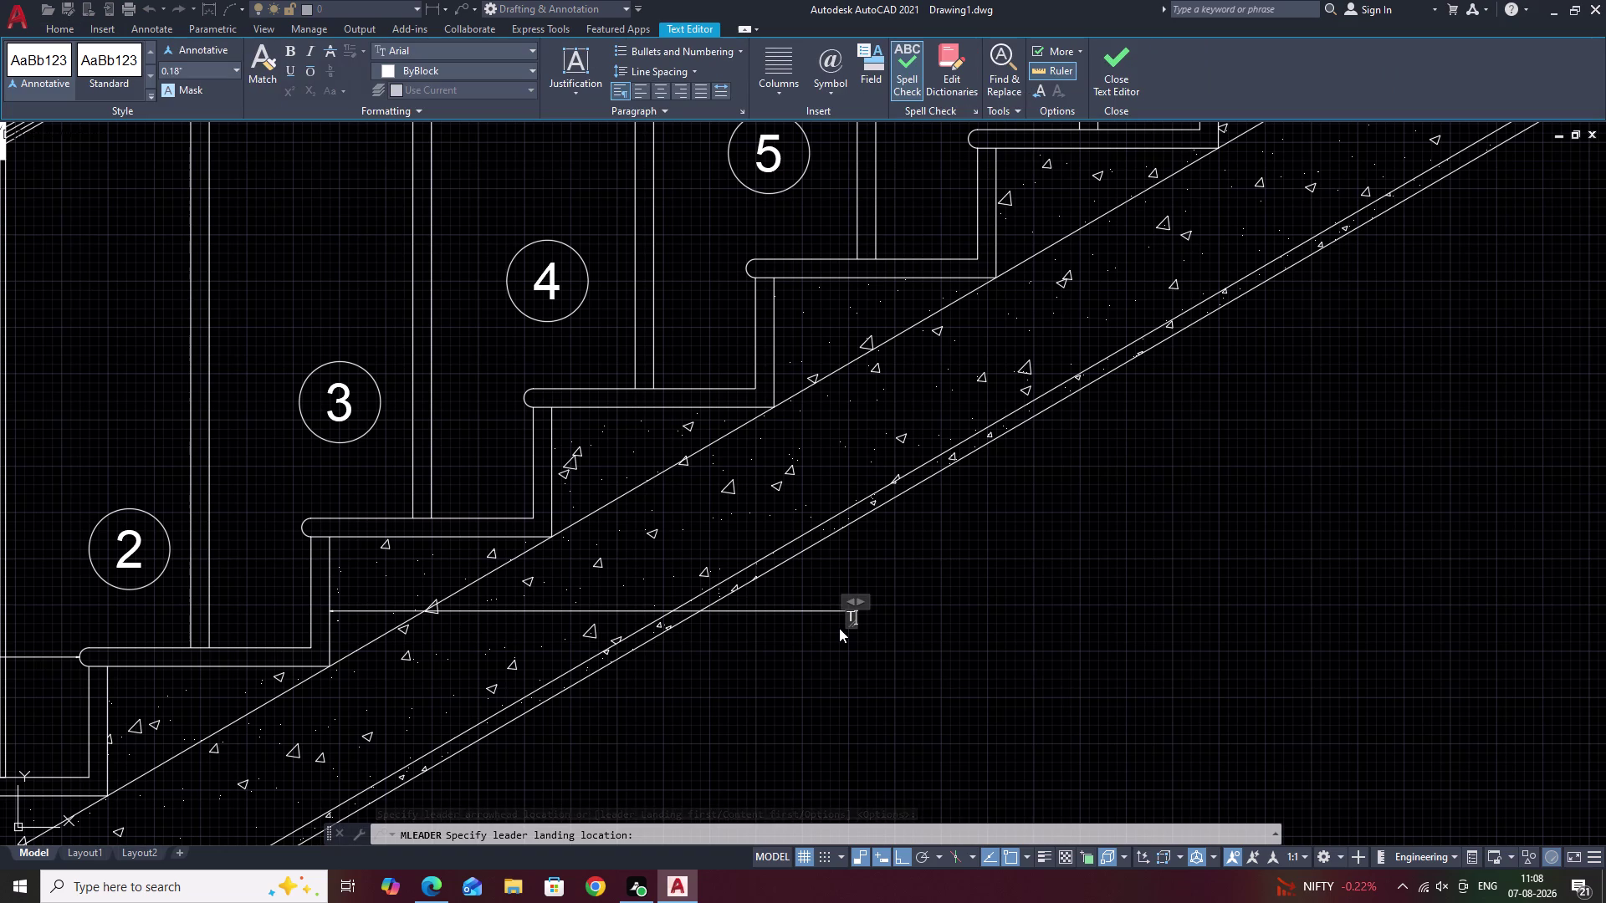
key(BackSpace)
text(R)
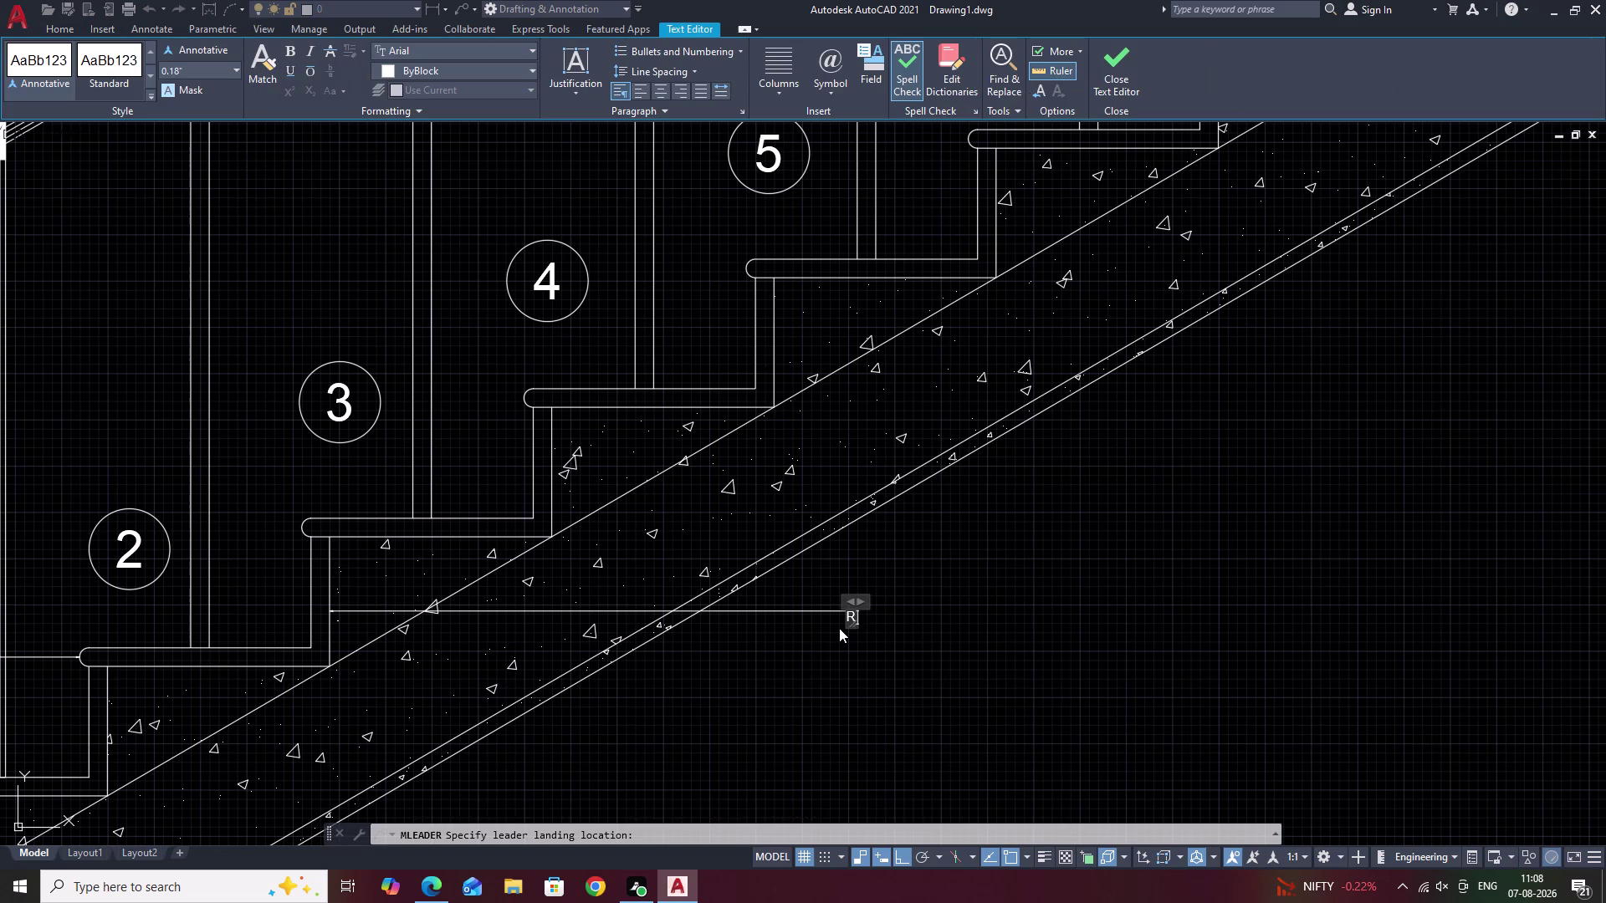
text(ISE)
key(space)
key(BackSpace)
key(r)
click(858, 697)
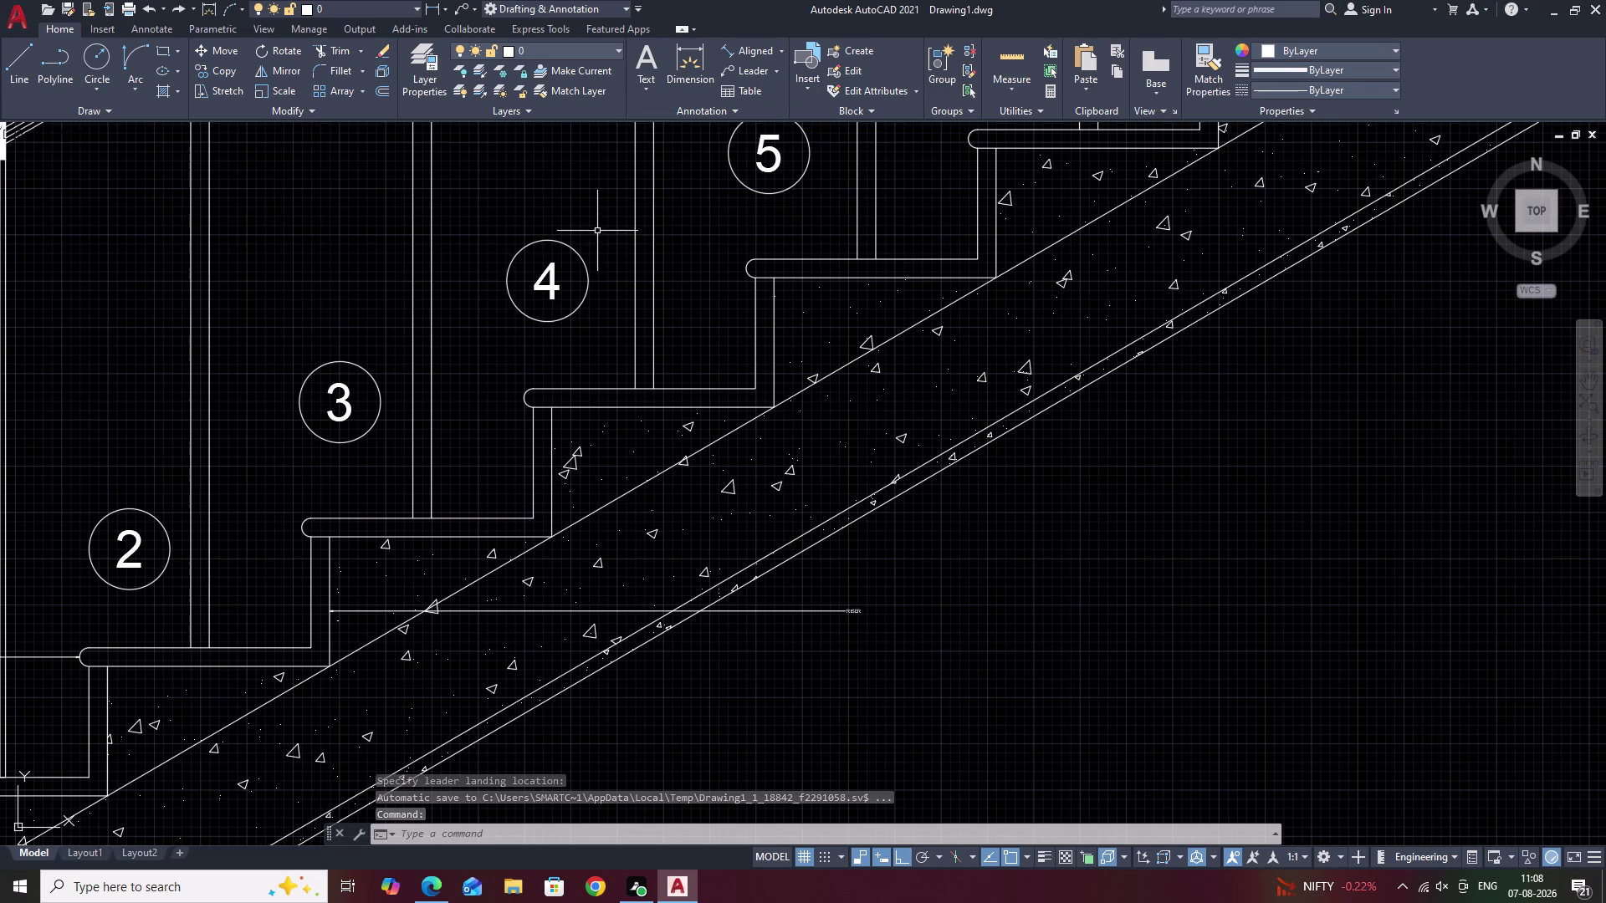
click(748, 67)
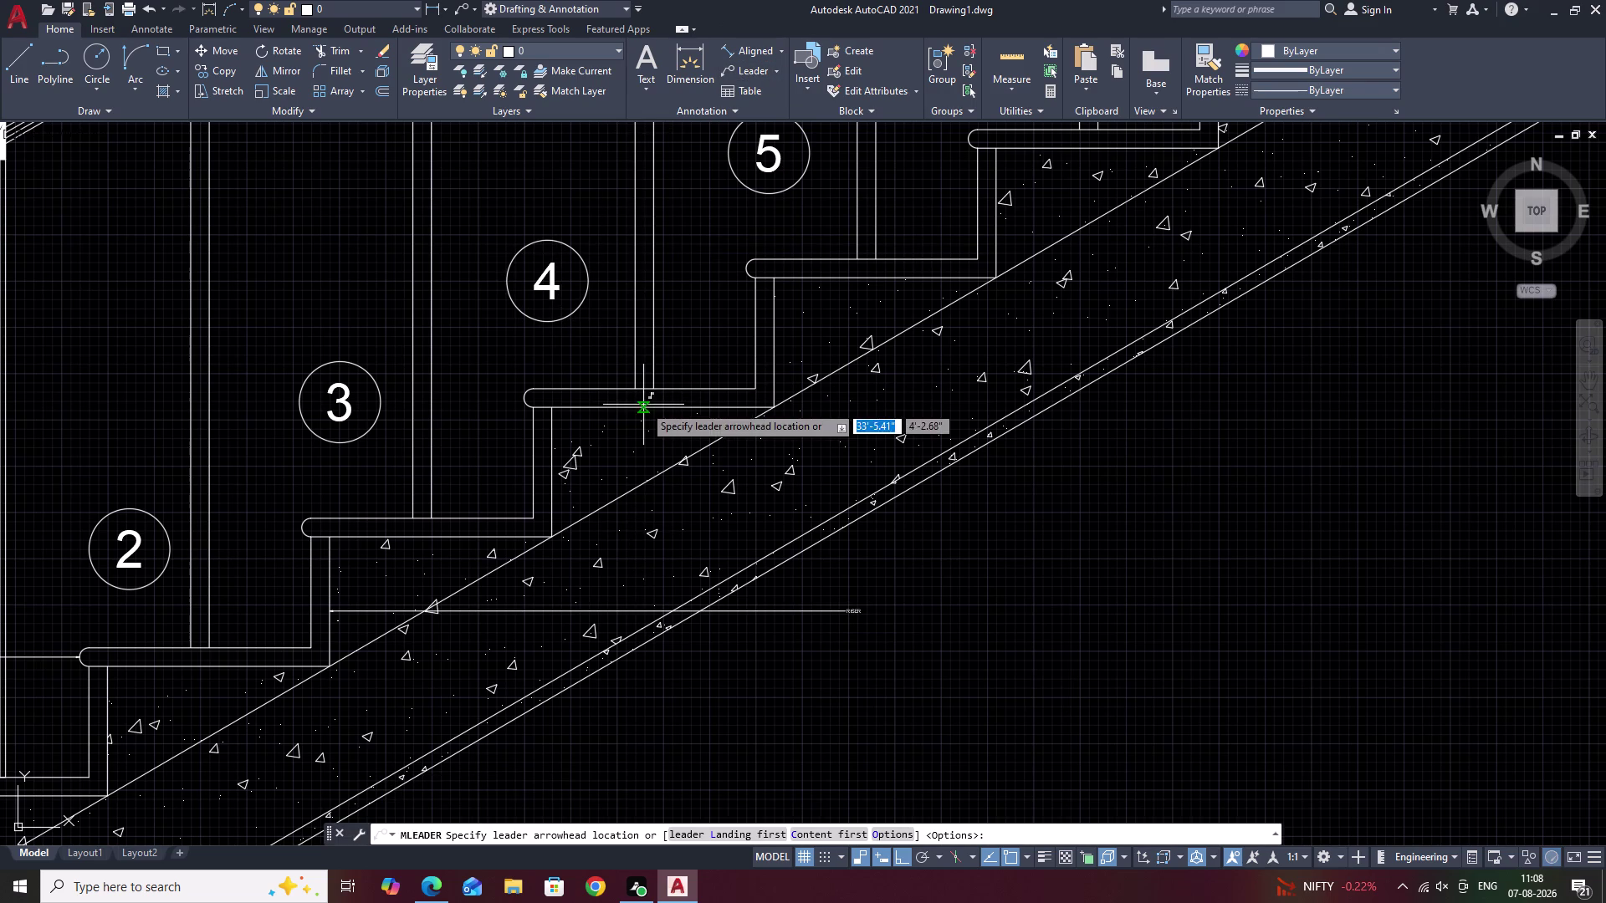
Point the leader arrow at a step tread, land it below, and label it TREAD.
click(643, 405)
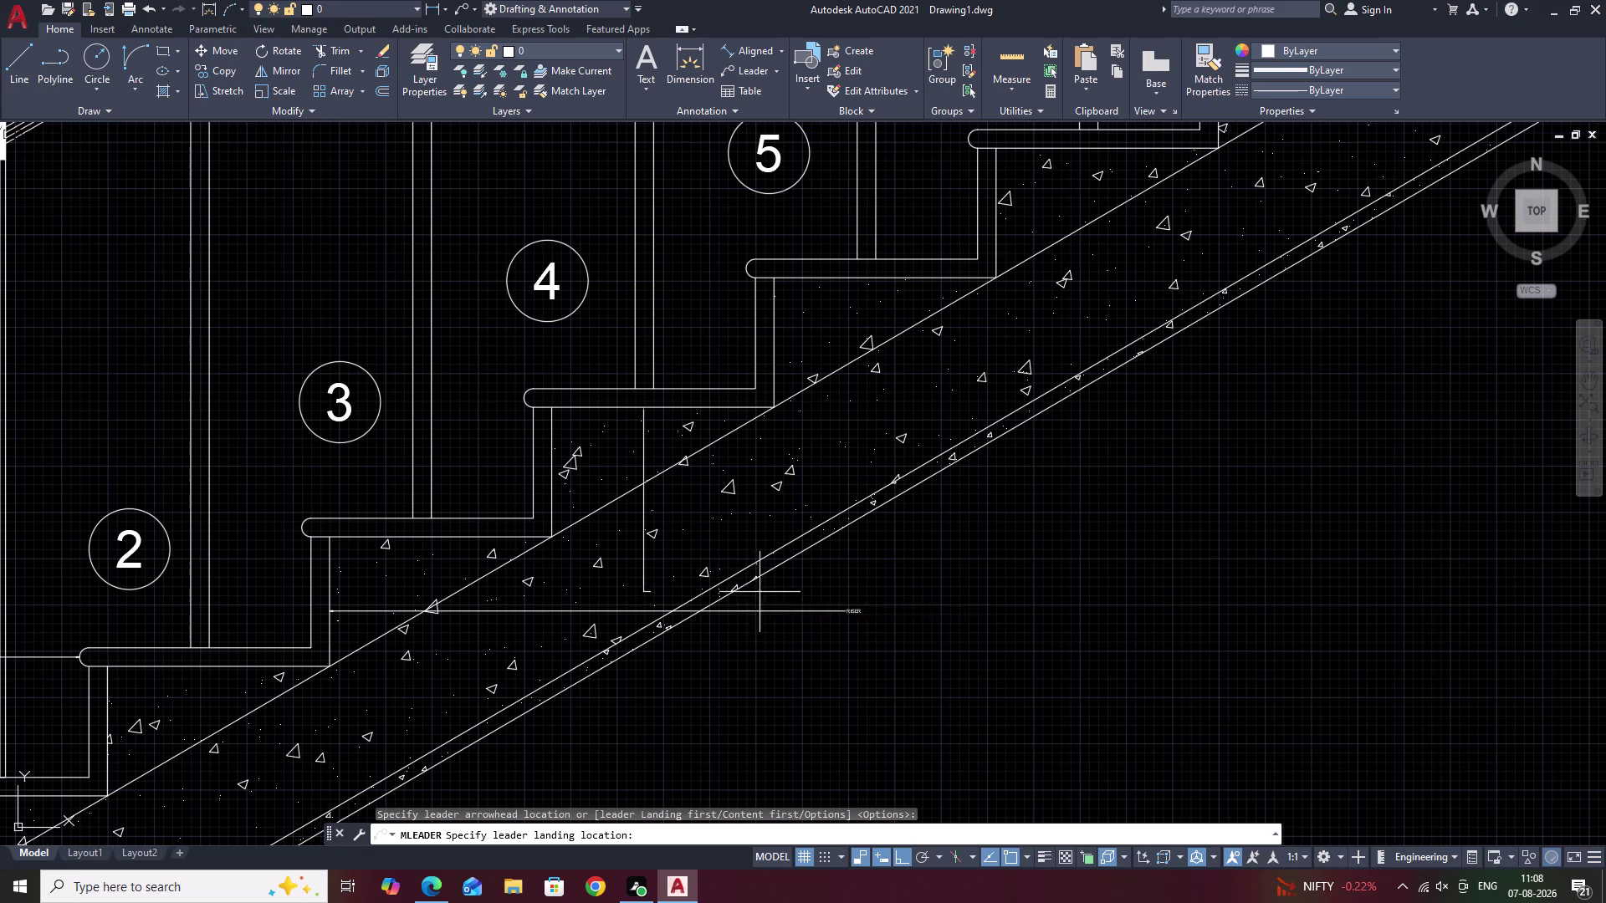
click(806, 592)
scroll(up, 3)
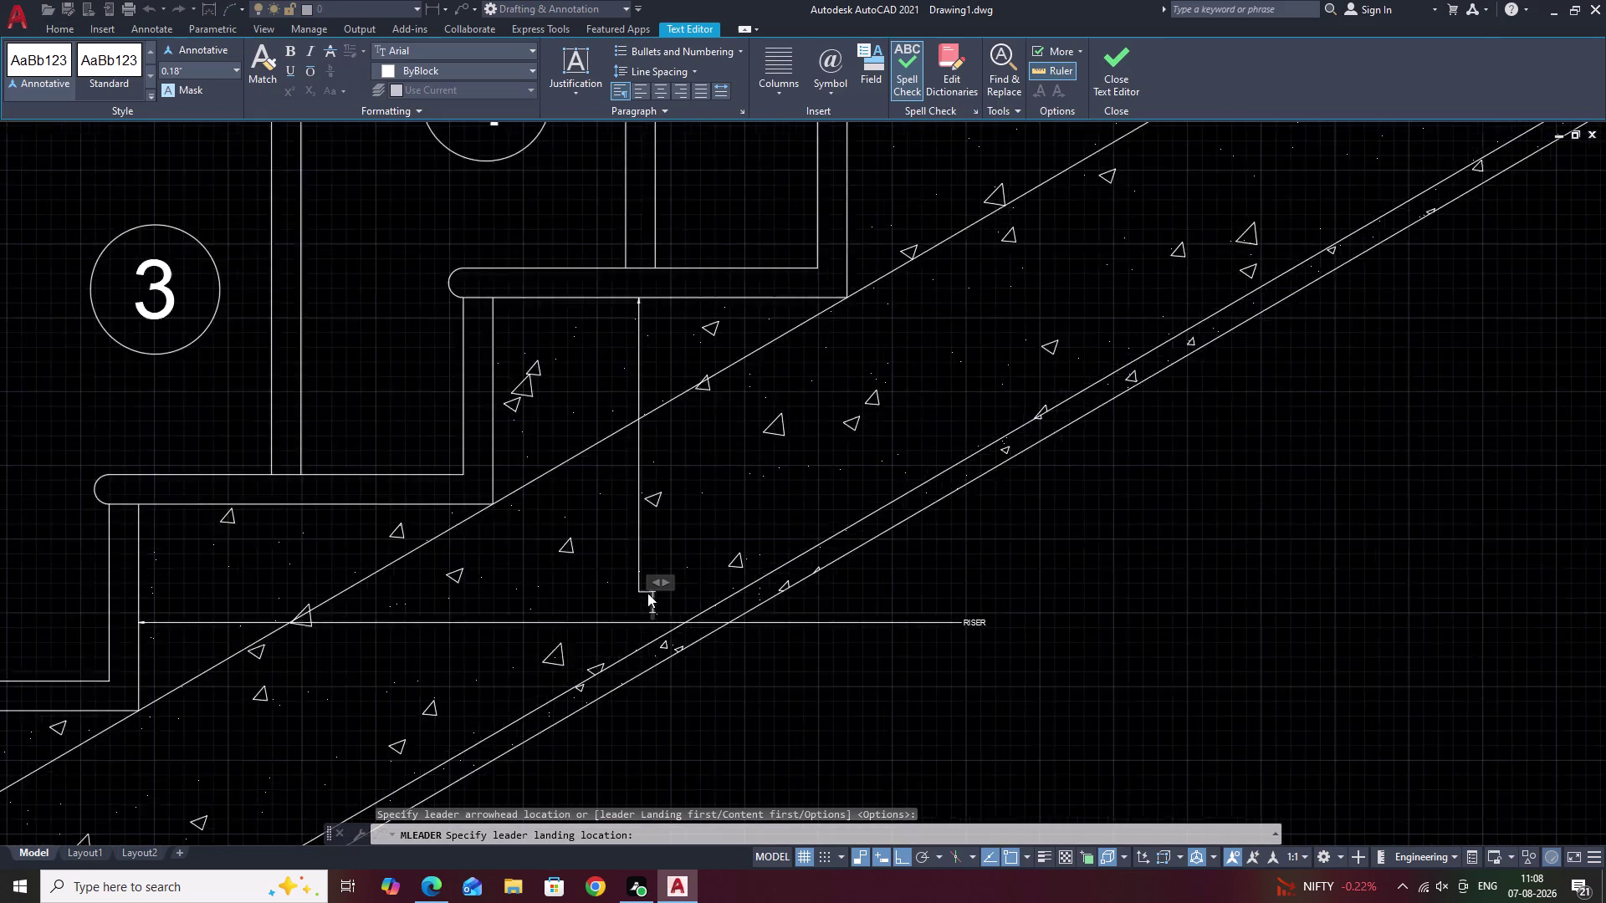
scroll(up, 3)
scroll(up, 3)
scroll(up, 3)
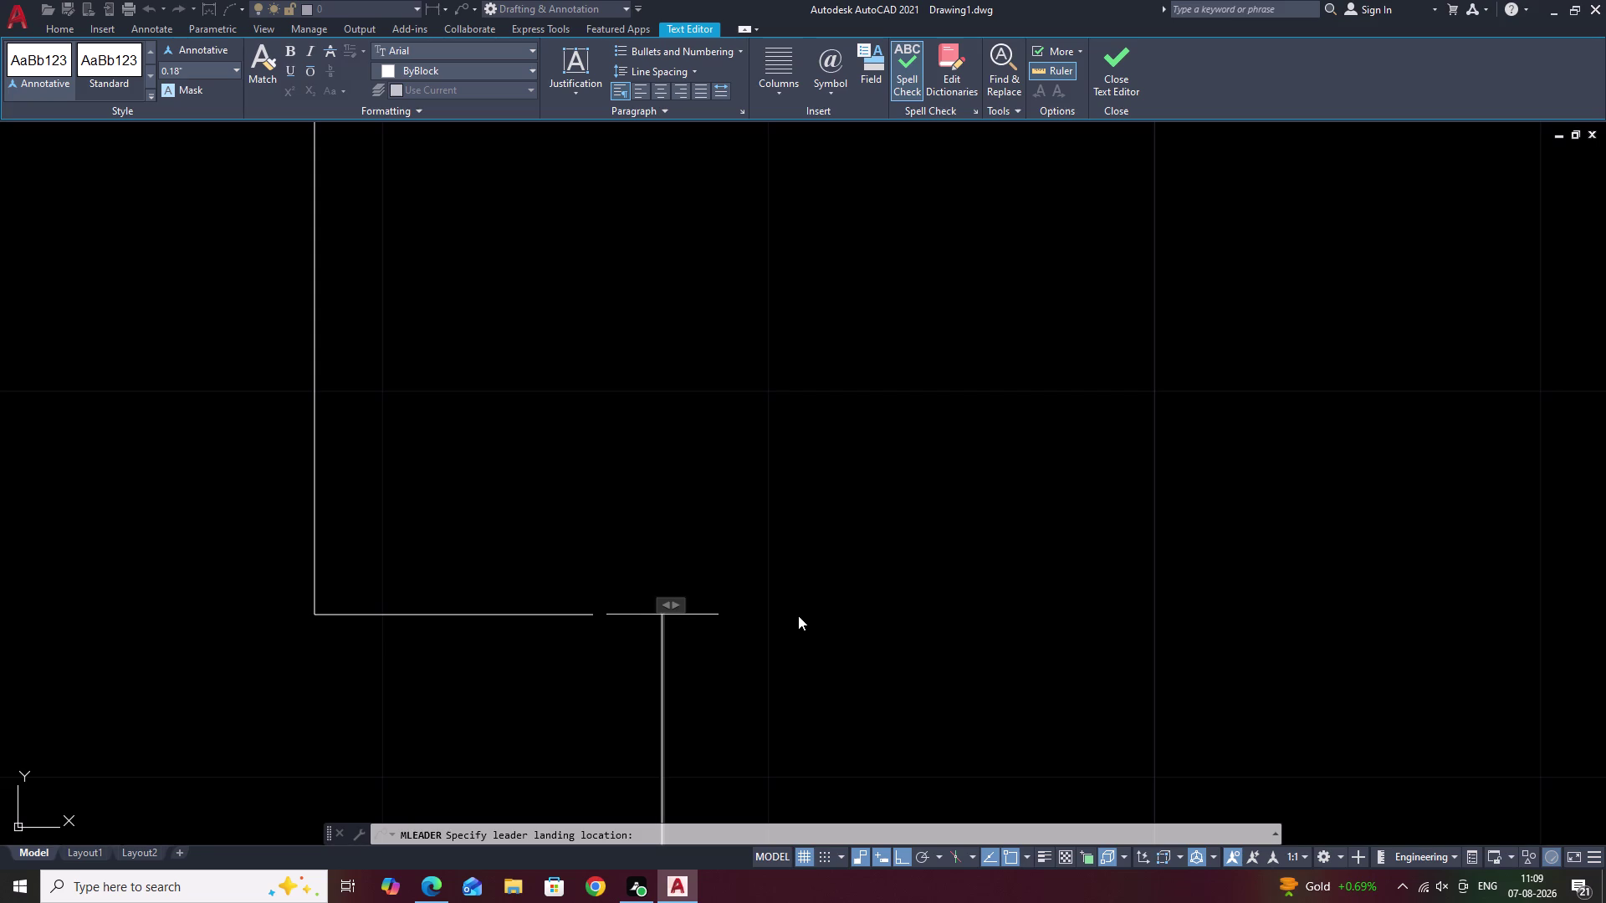
key(t)
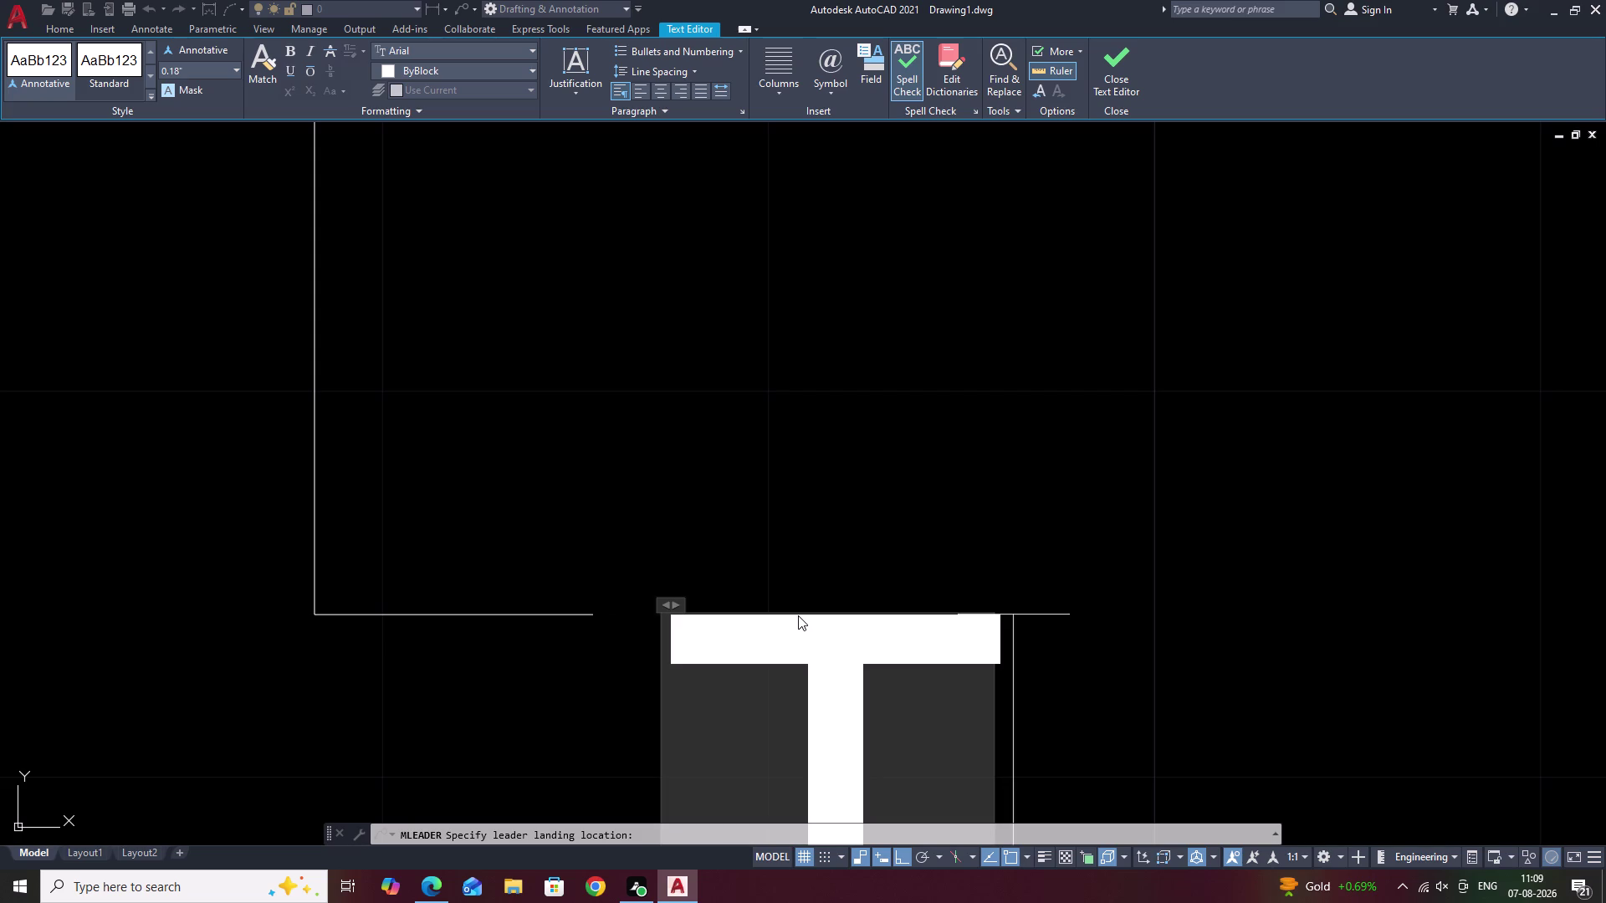
scroll(down, 3)
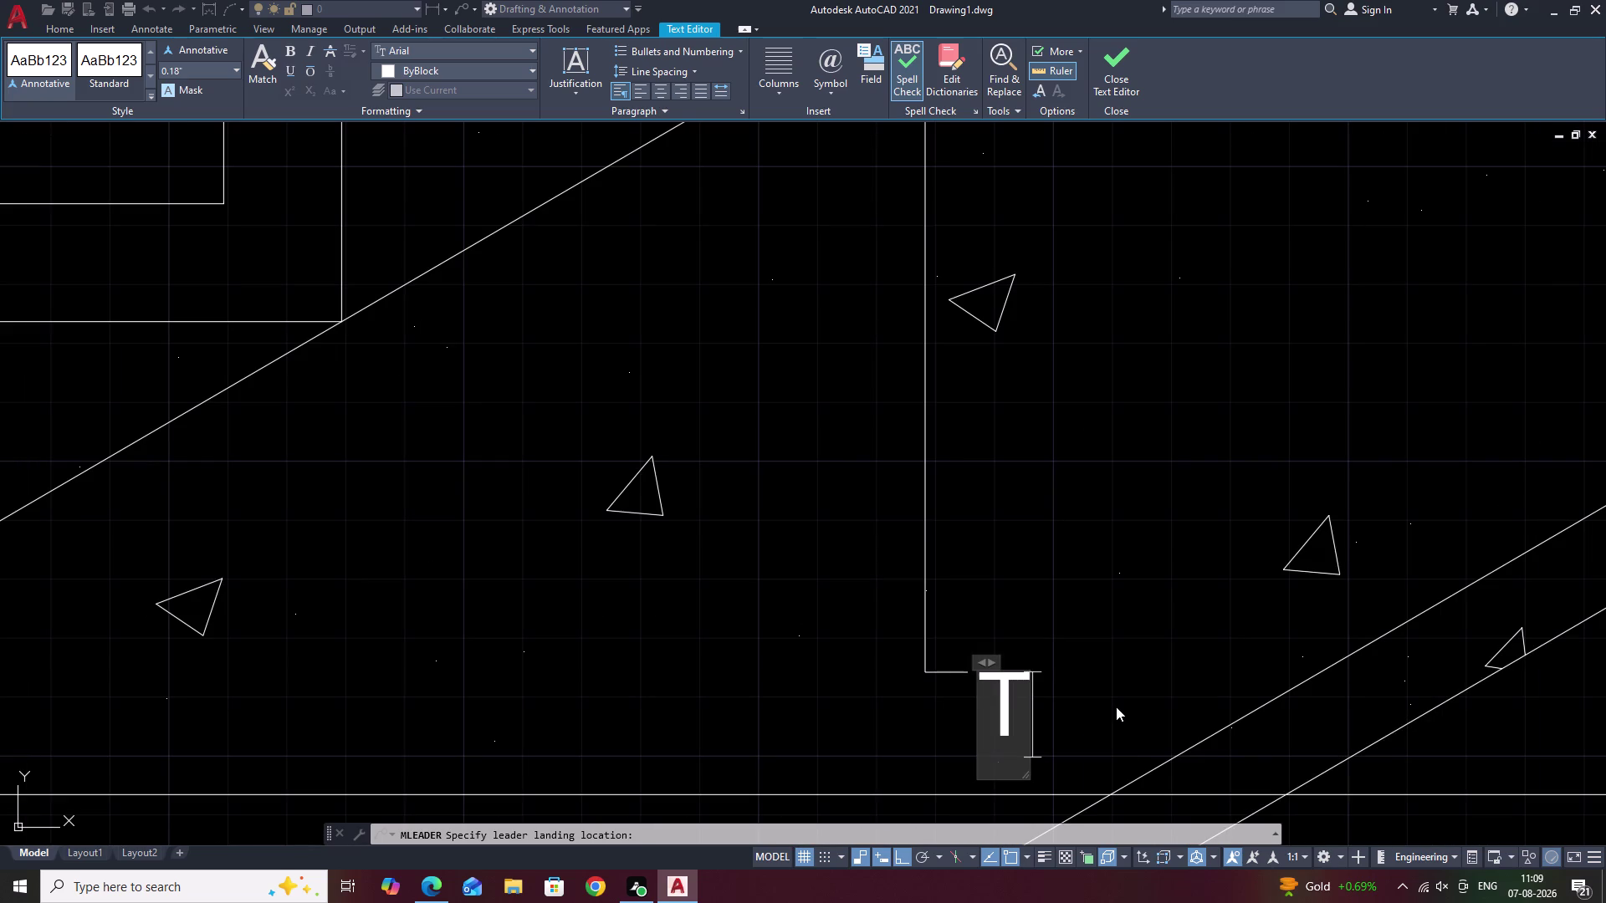
text(RE)
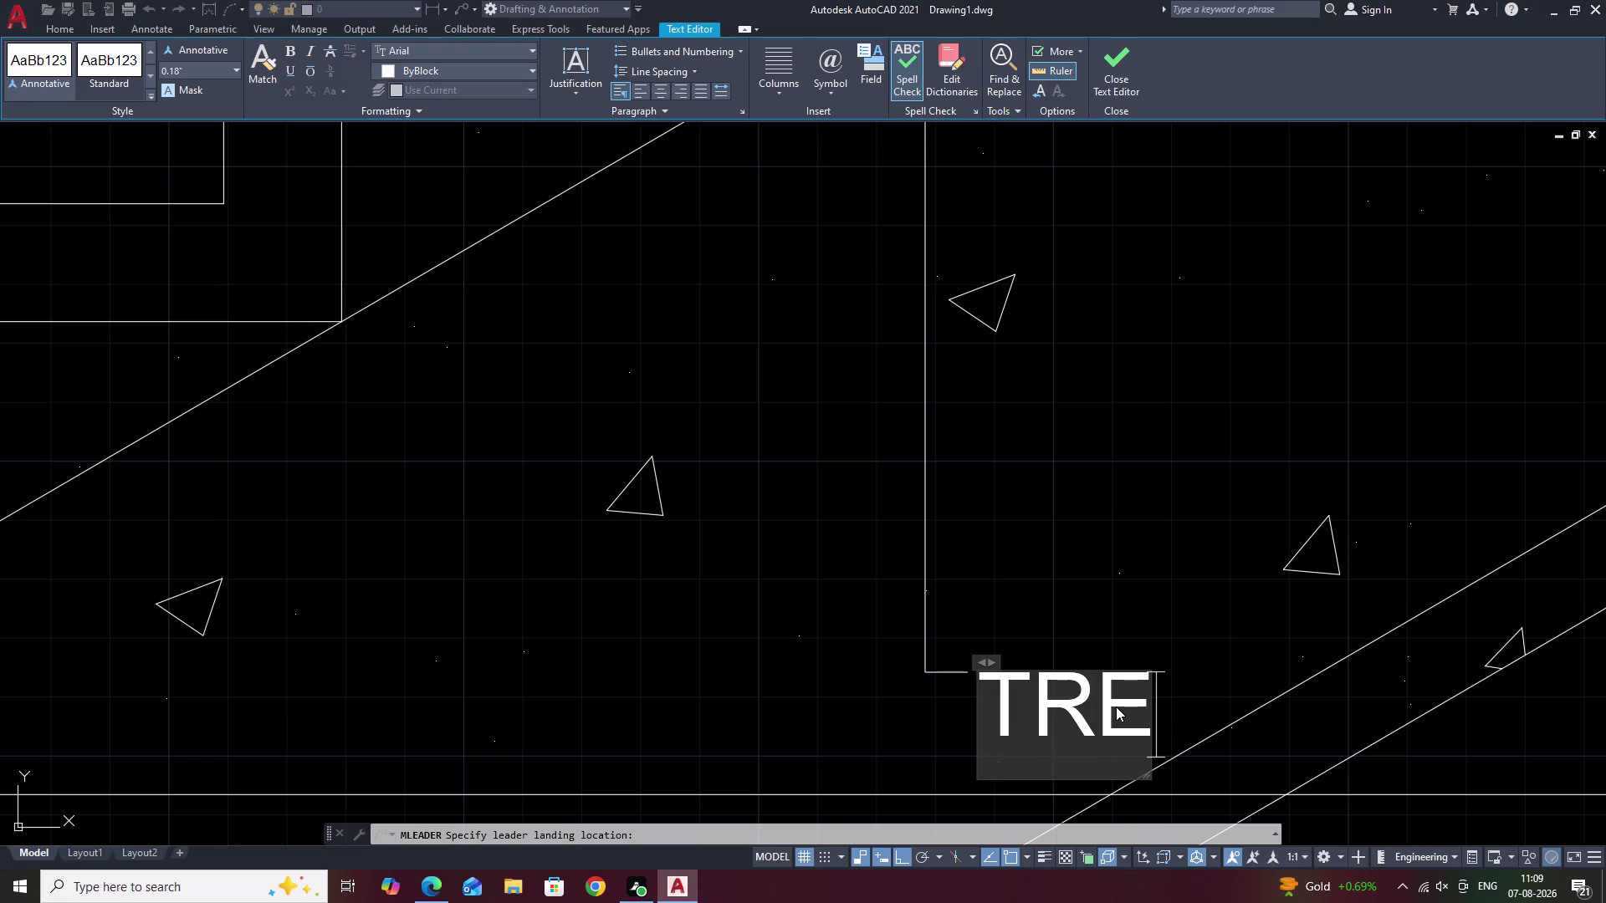
text(A)
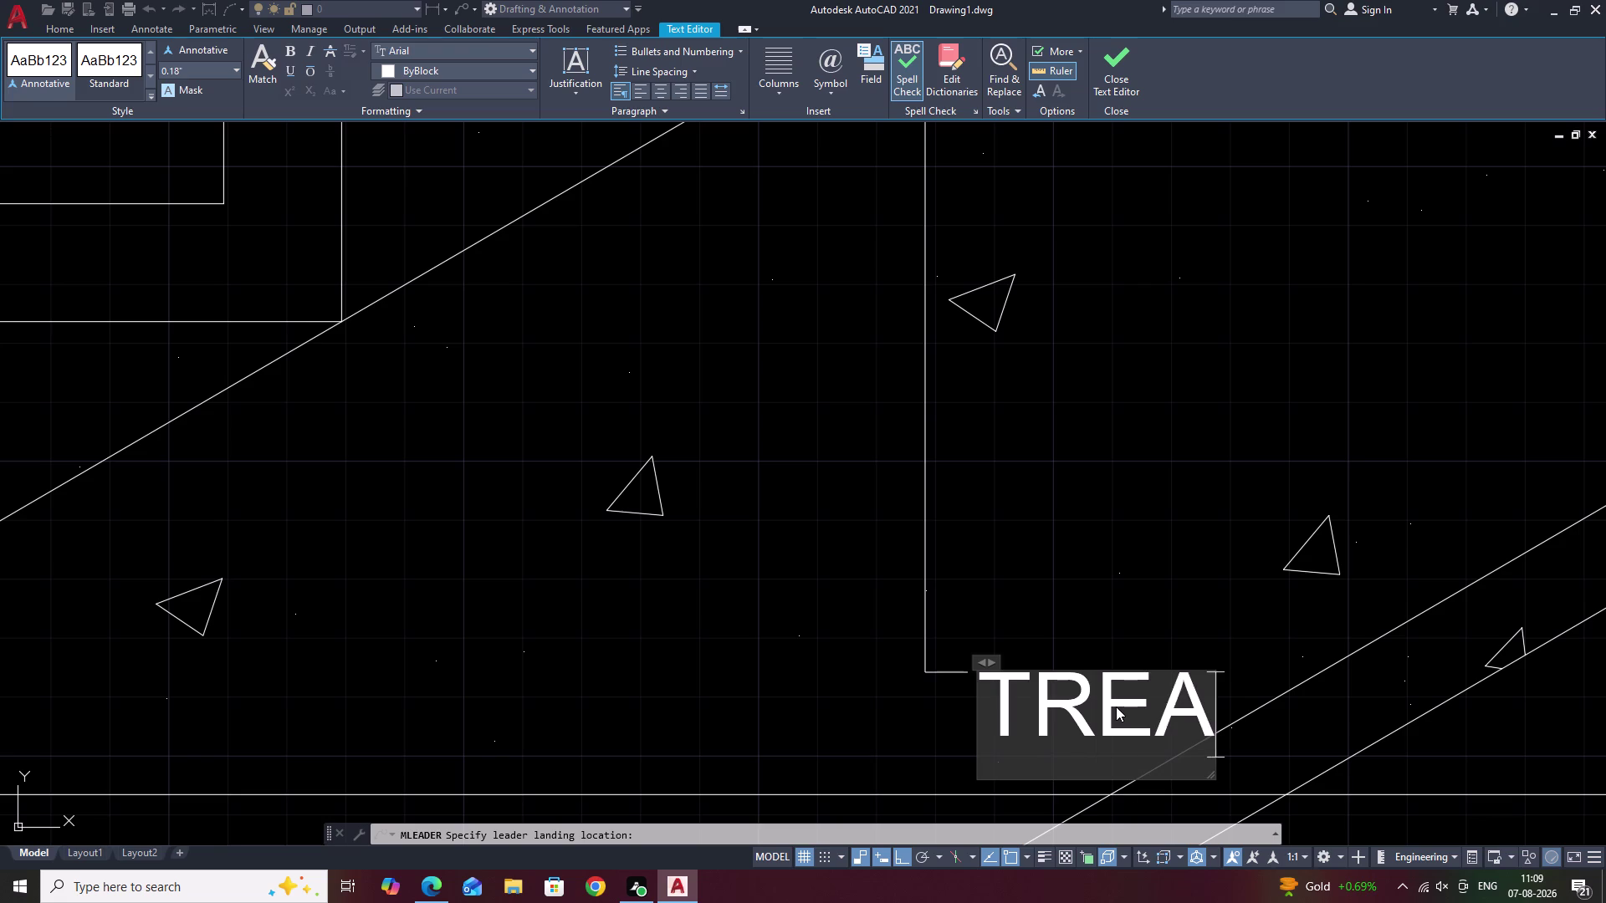
text(D)
scroll(down, 3)
middle_drag(1253, 571, 997, 580)
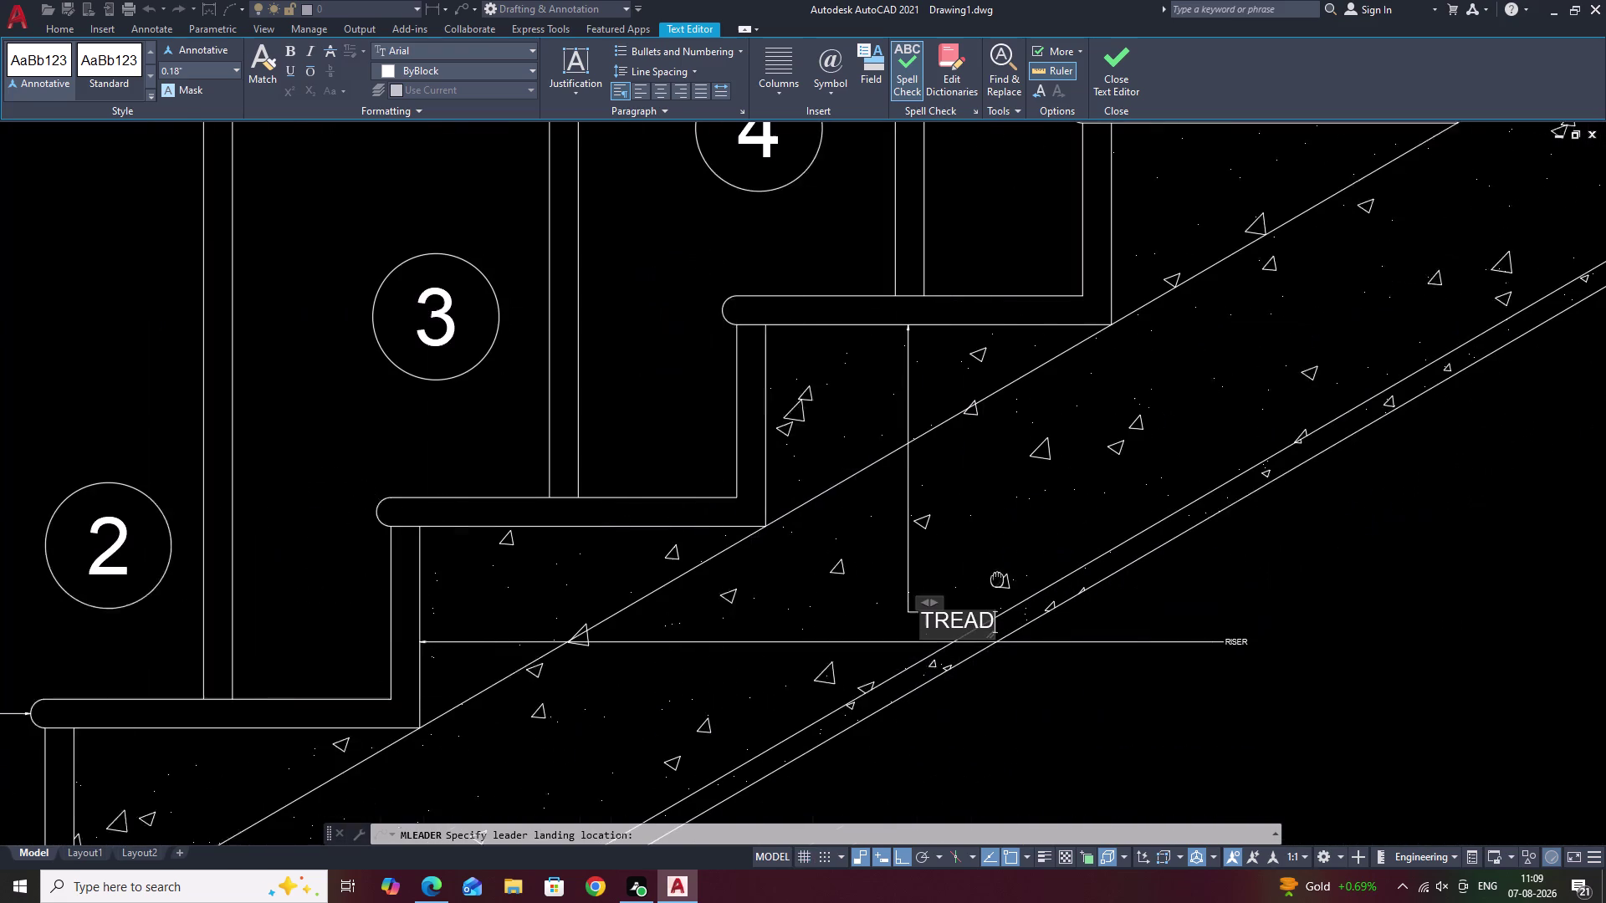
middle_drag(997, 580, 994, 579)
click(1107, 621)
middle_drag(1107, 619, 920, 663)
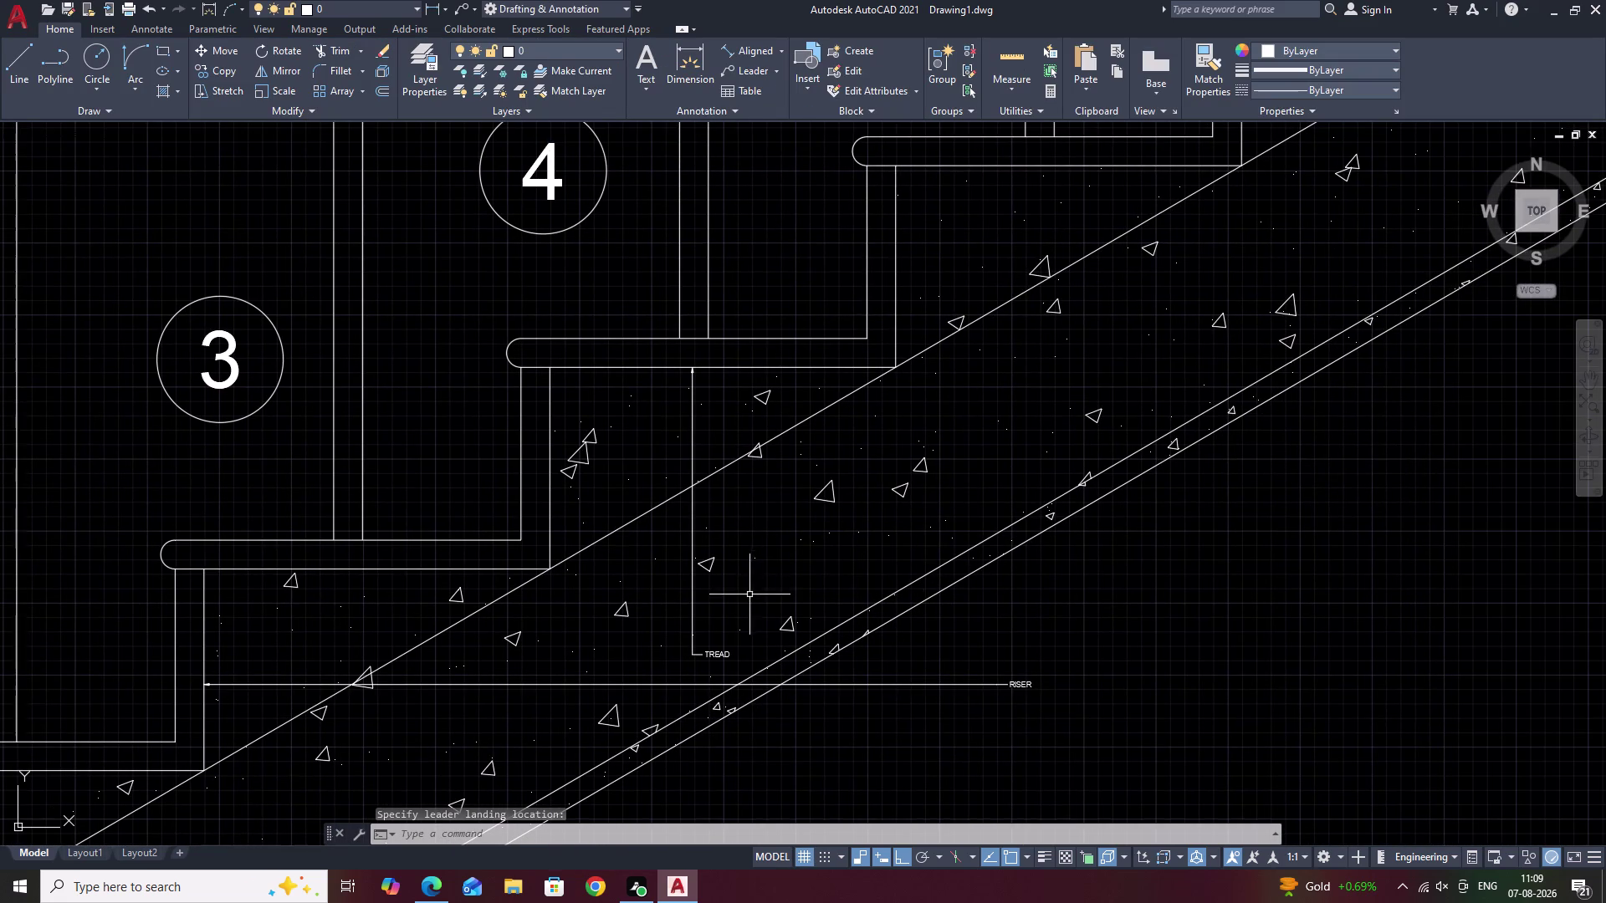
scroll(up, 3)
Stretch the TREAD leader's landing rightward so its label lines up with RISER.
middle_drag(624, 794, 705, 512)
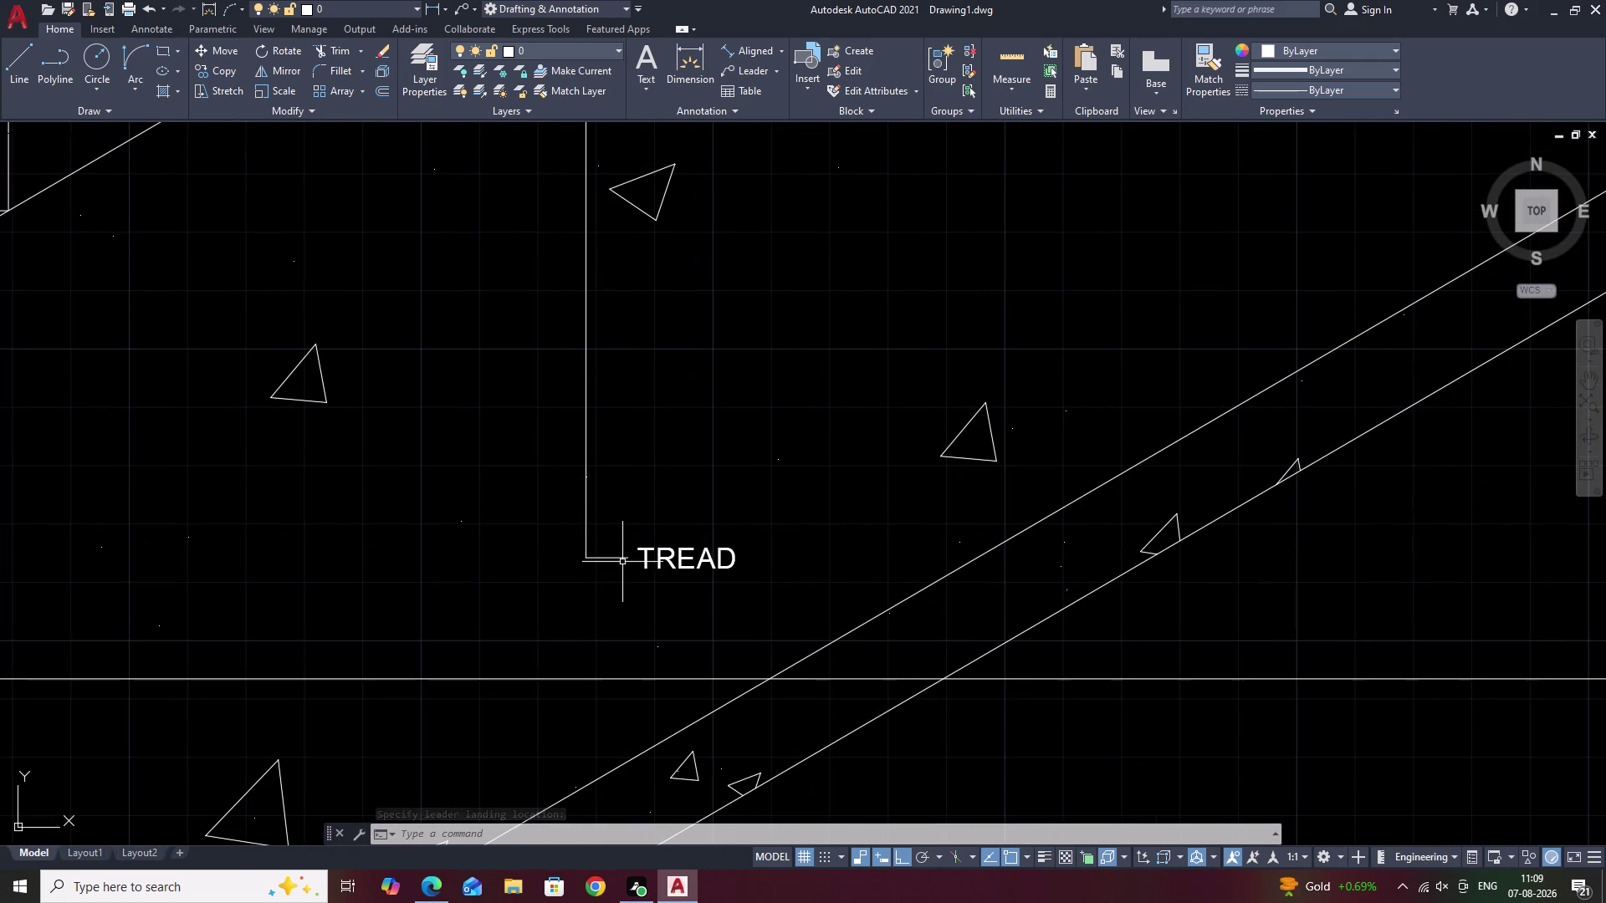
click(617, 560)
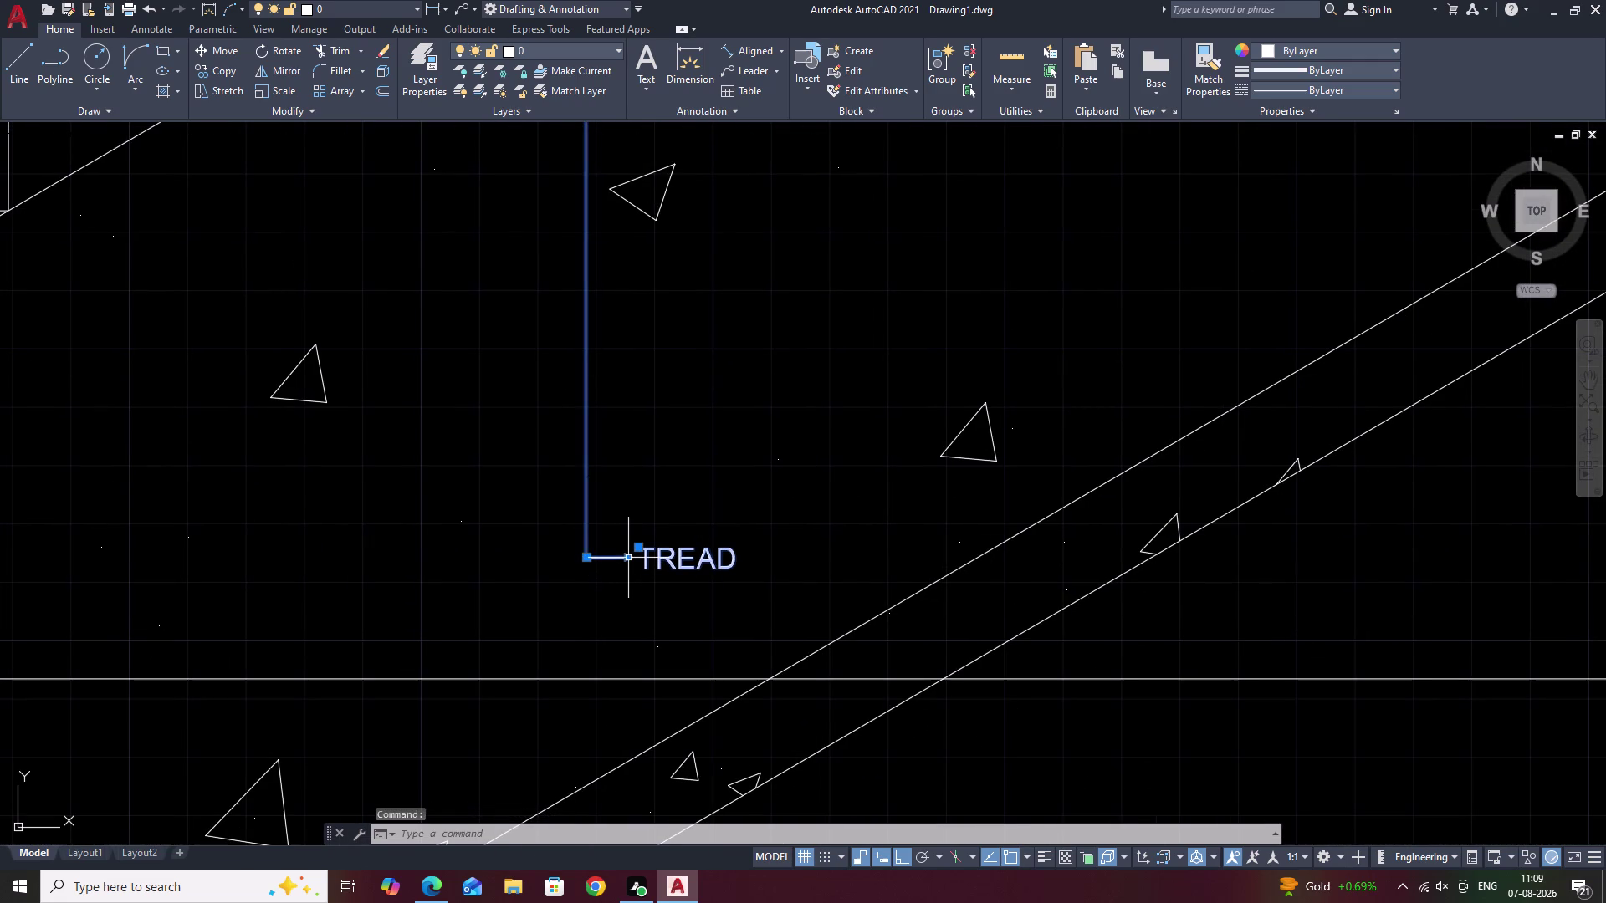
click(624, 559)
middle_drag(1374, 574, 807, 582)
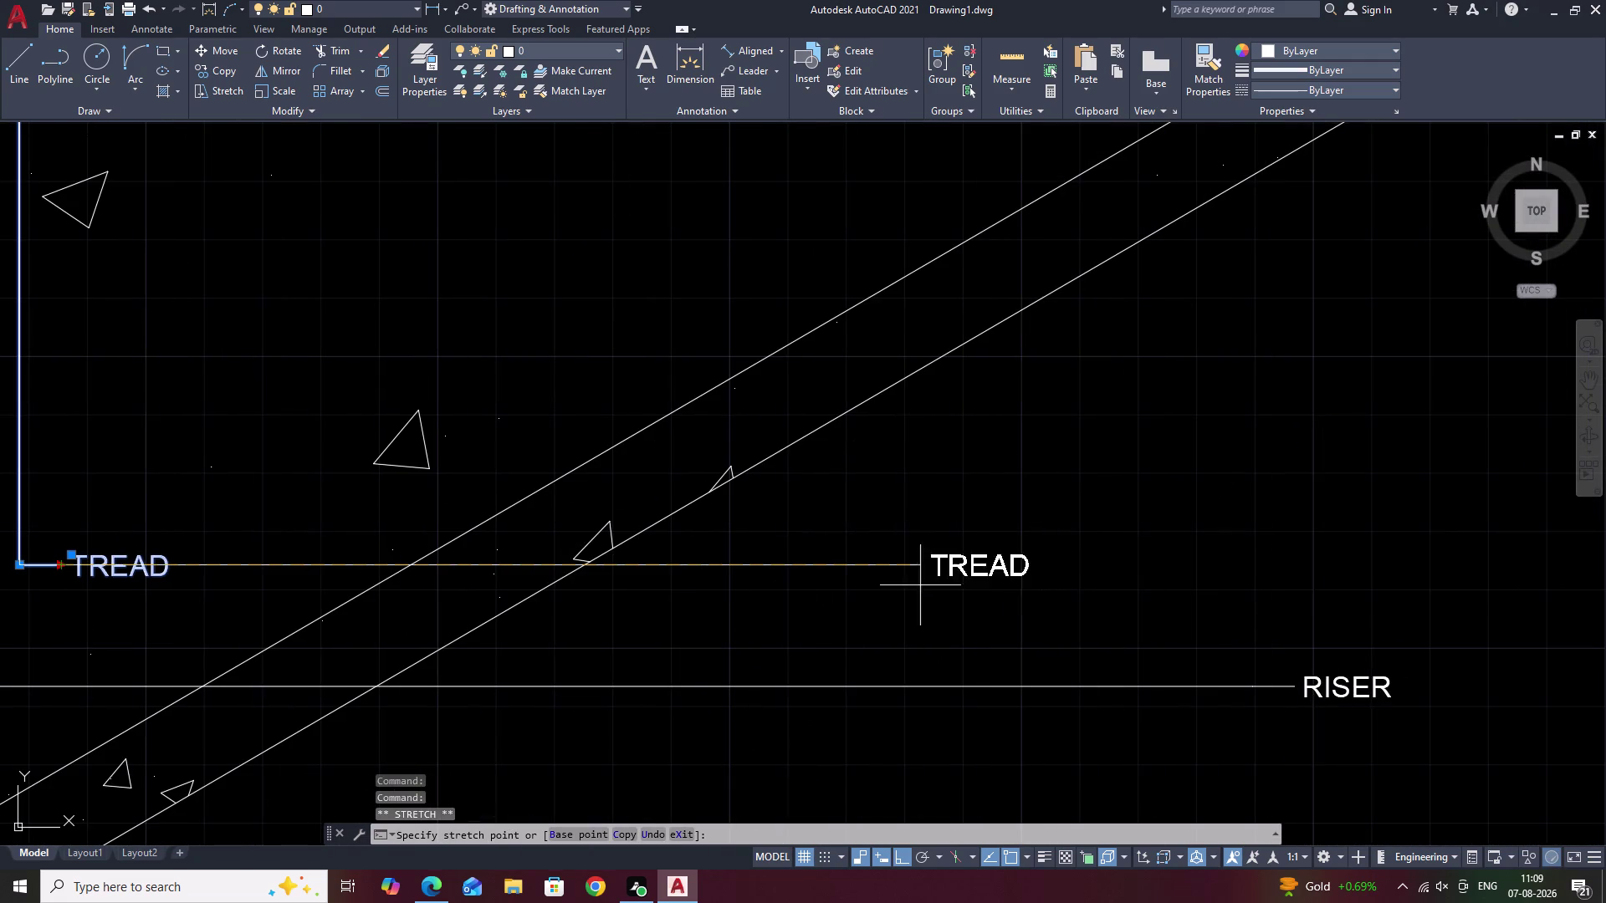
click(1297, 587)
scroll(down, 3)
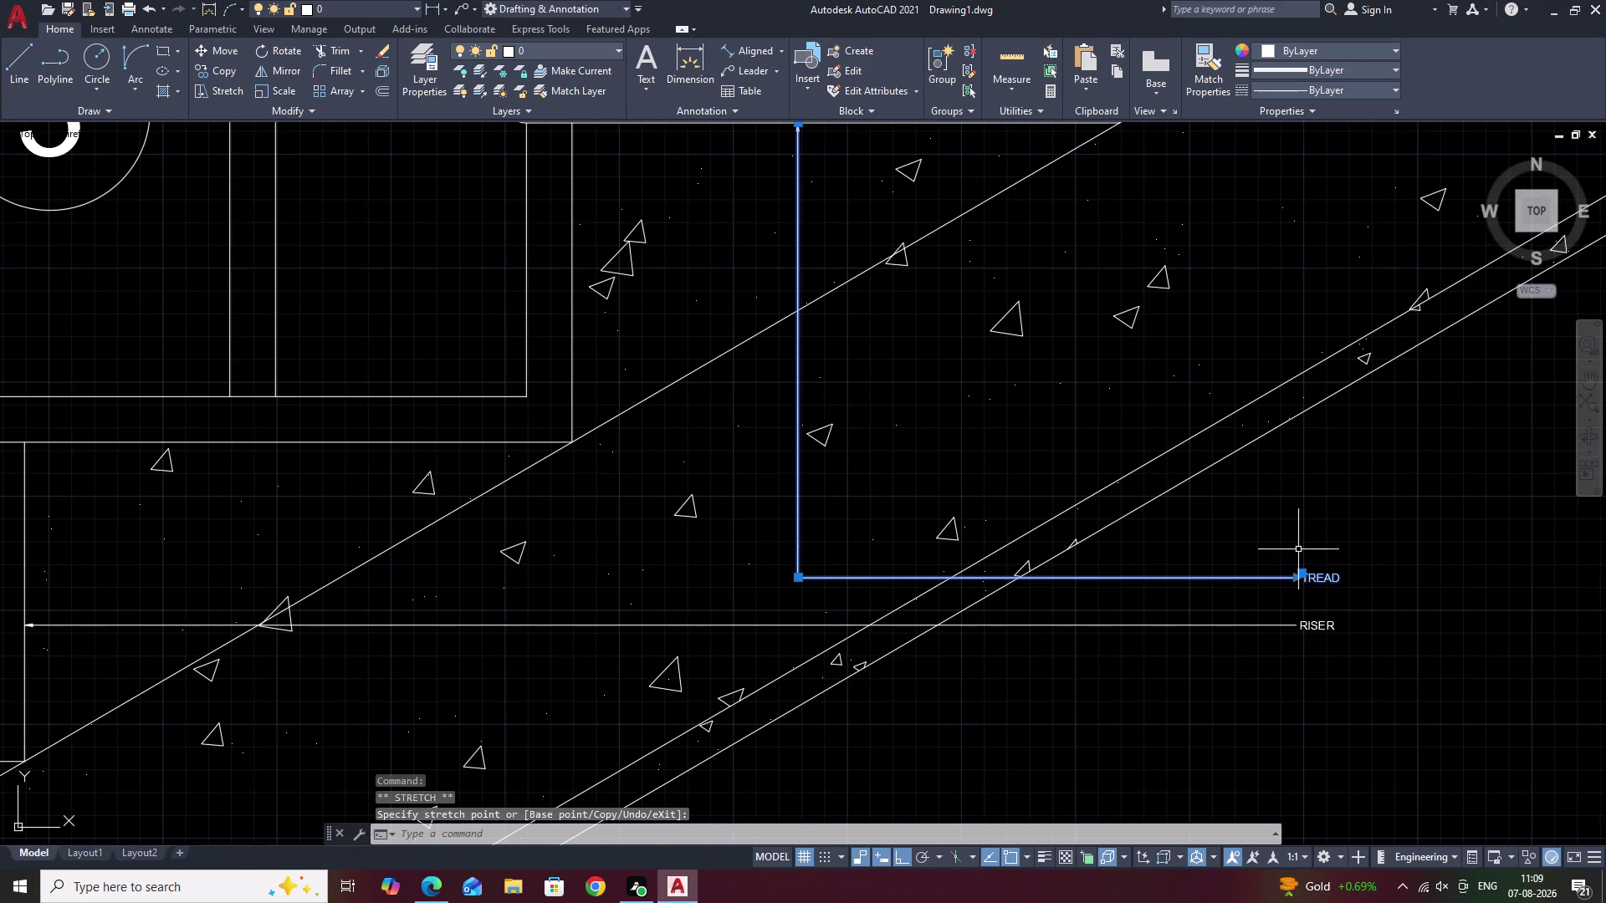
click(1298, 549)
key(Escape)
key(Escape)
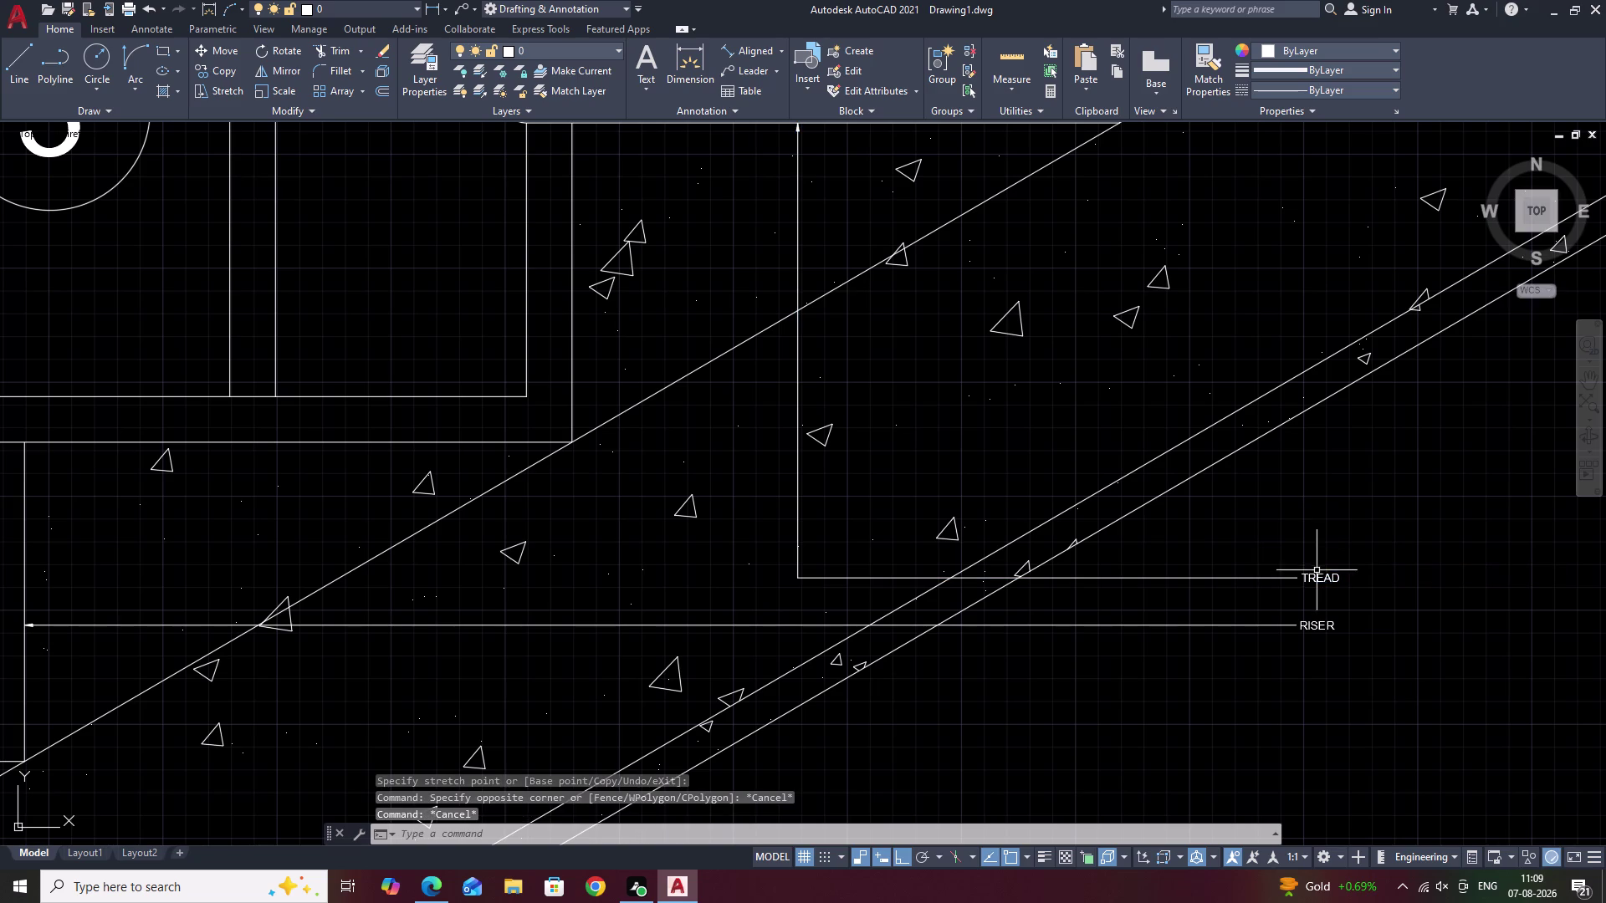
middle_drag(1317, 567, 1314, 729)
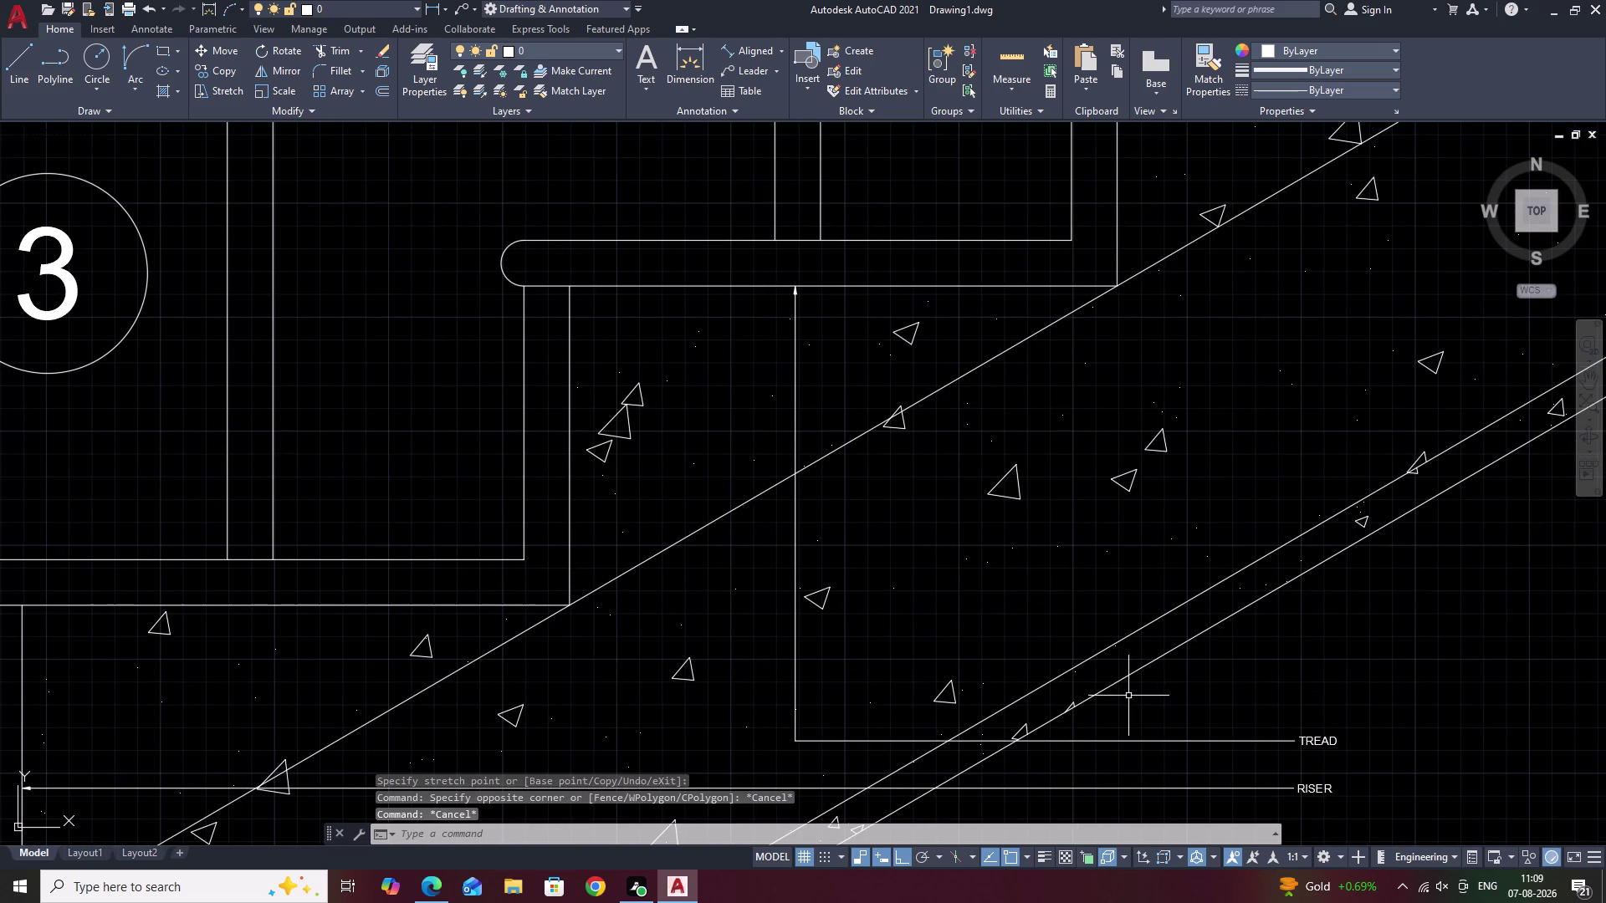
Add a WAIST multileader with its arrow inside the sloping slab and landing to the right.
click(748, 53)
click(754, 73)
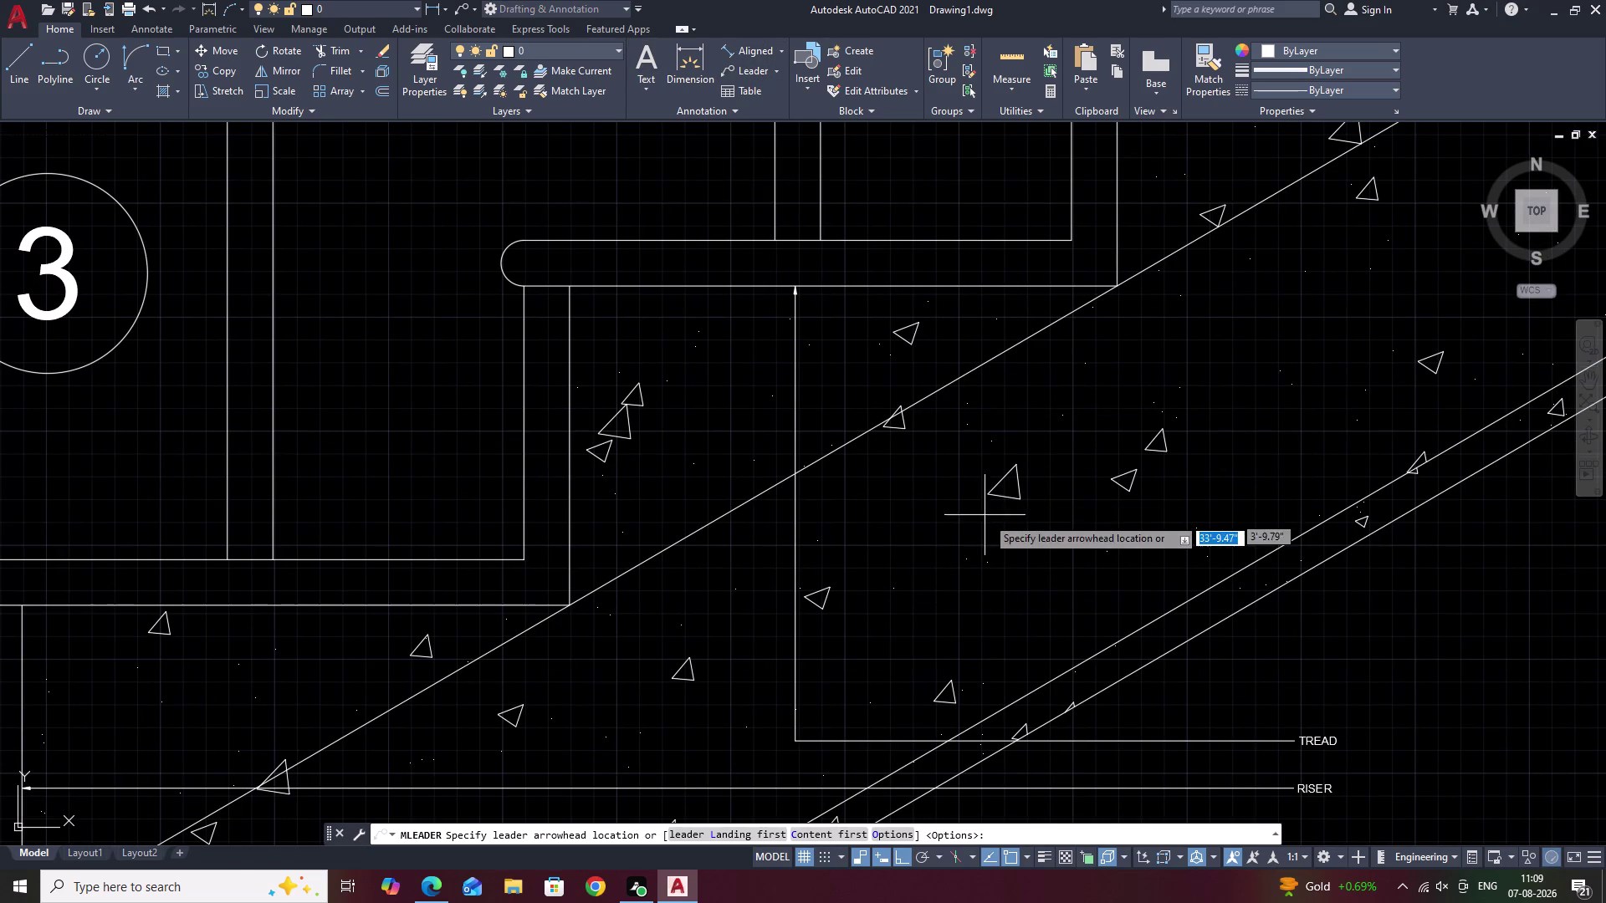
click(1007, 498)
middle_drag(1421, 513, 701, 523)
click(903, 520)
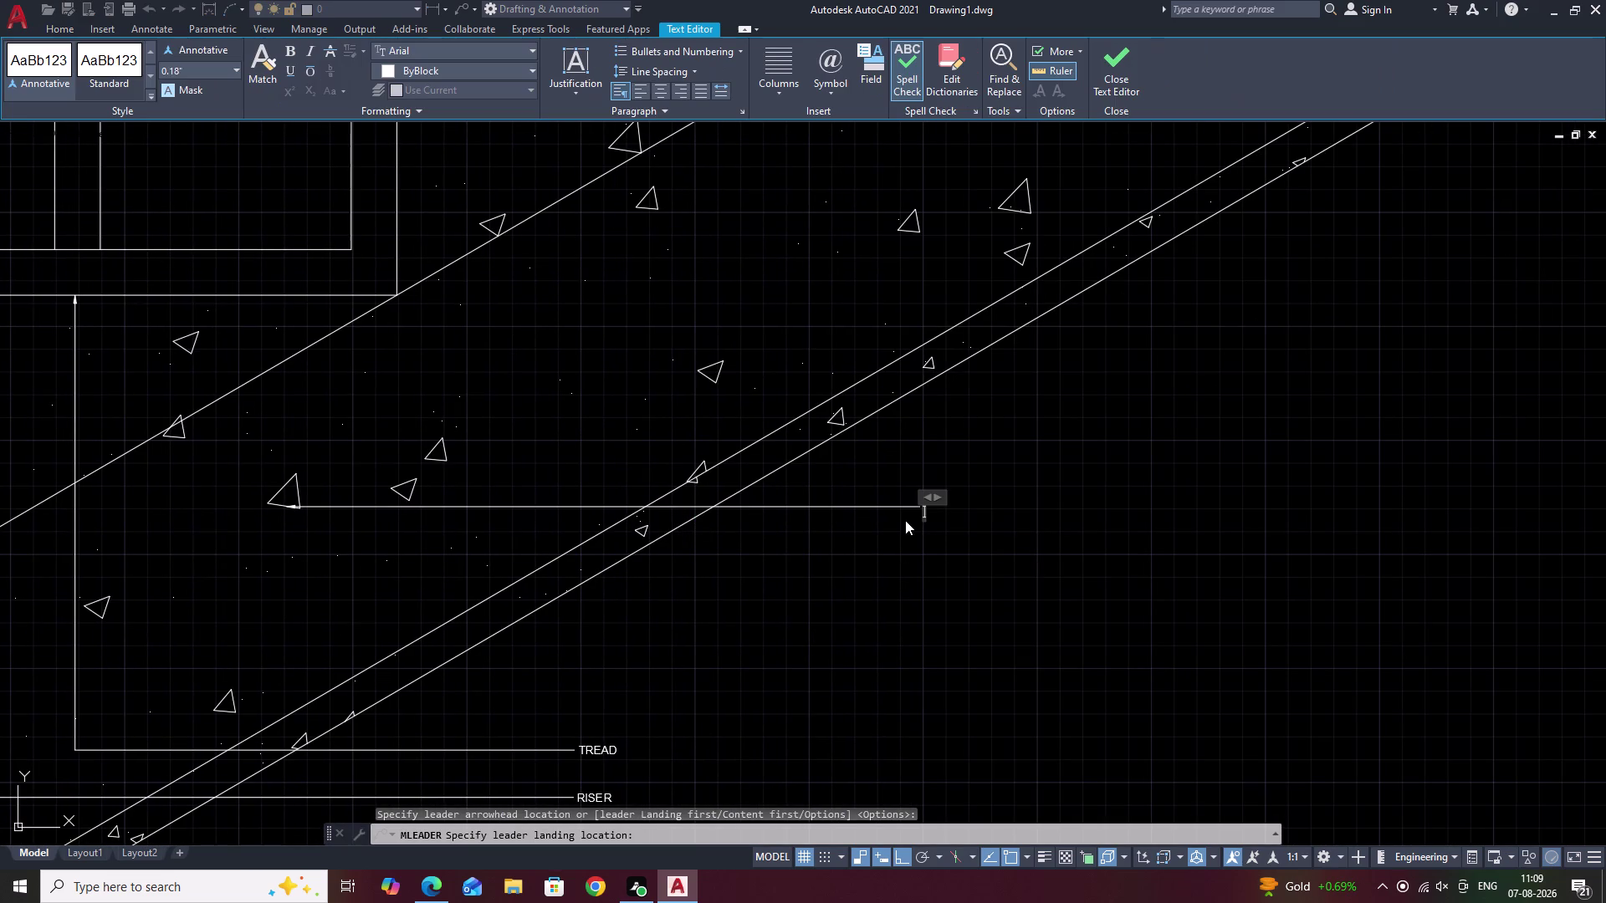
text(WA)
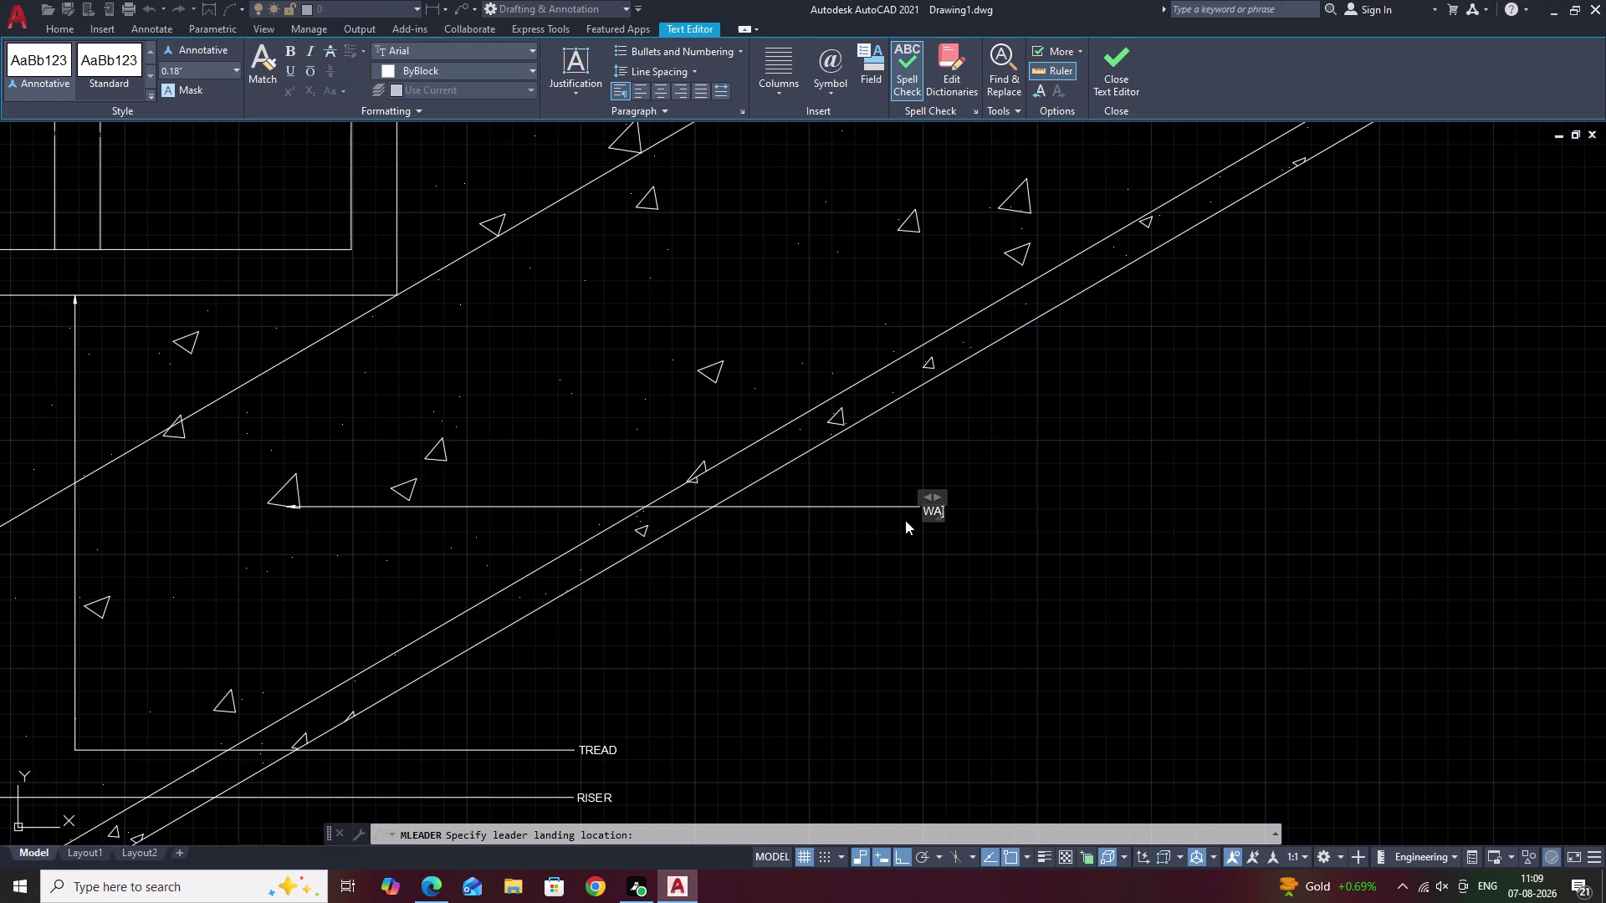
text(IST)
click(1095, 505)
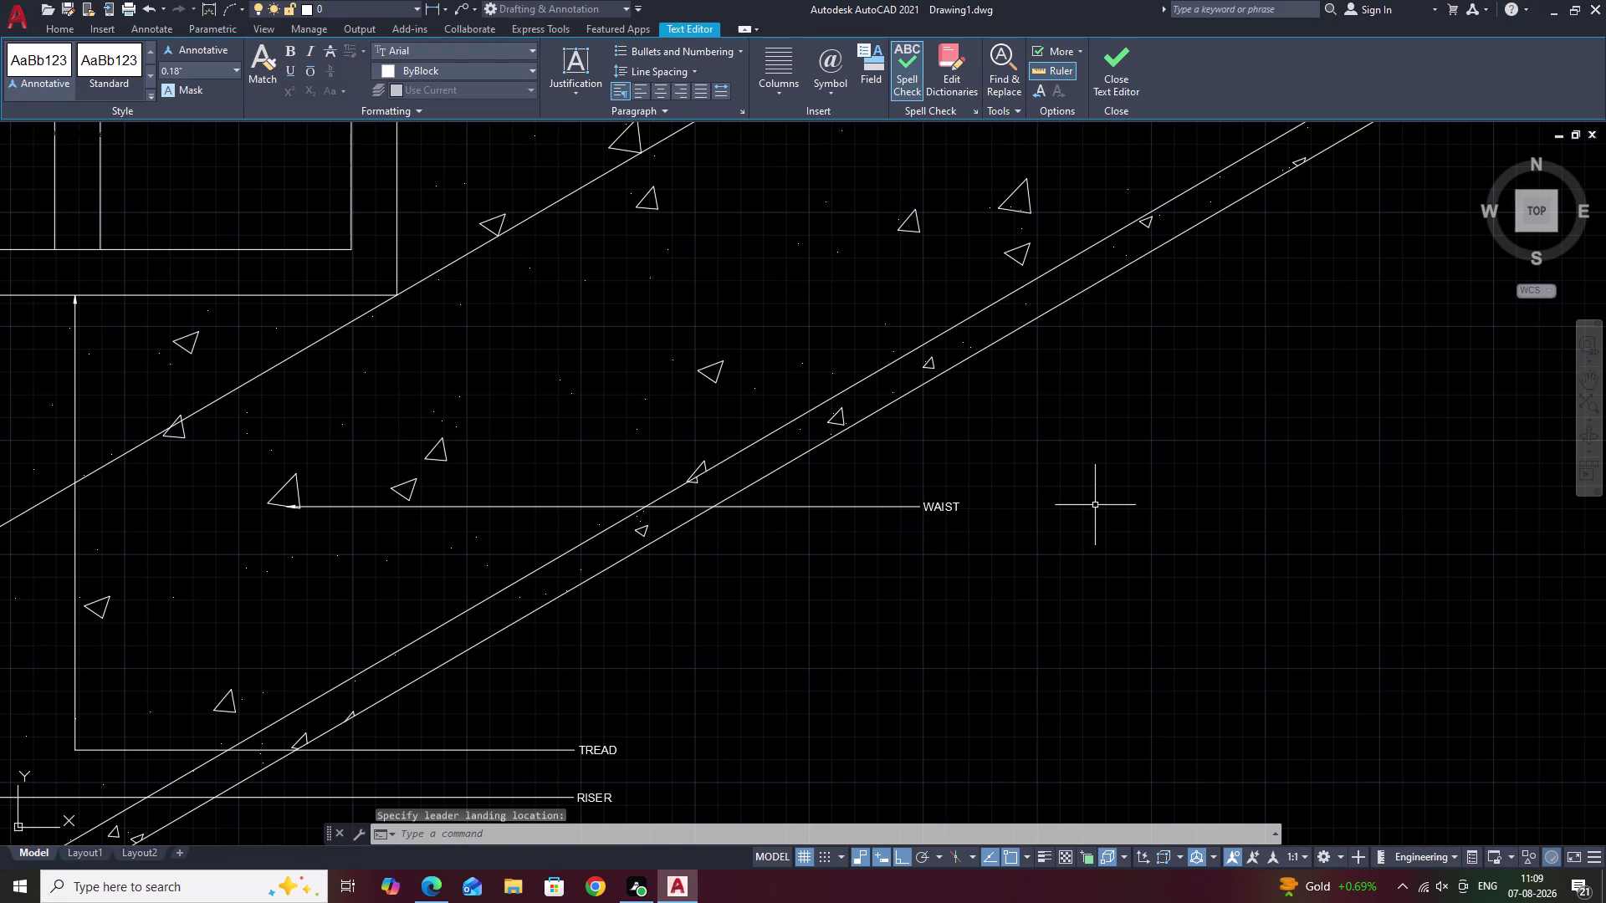
middle_drag(1052, 495, 1019, 623)
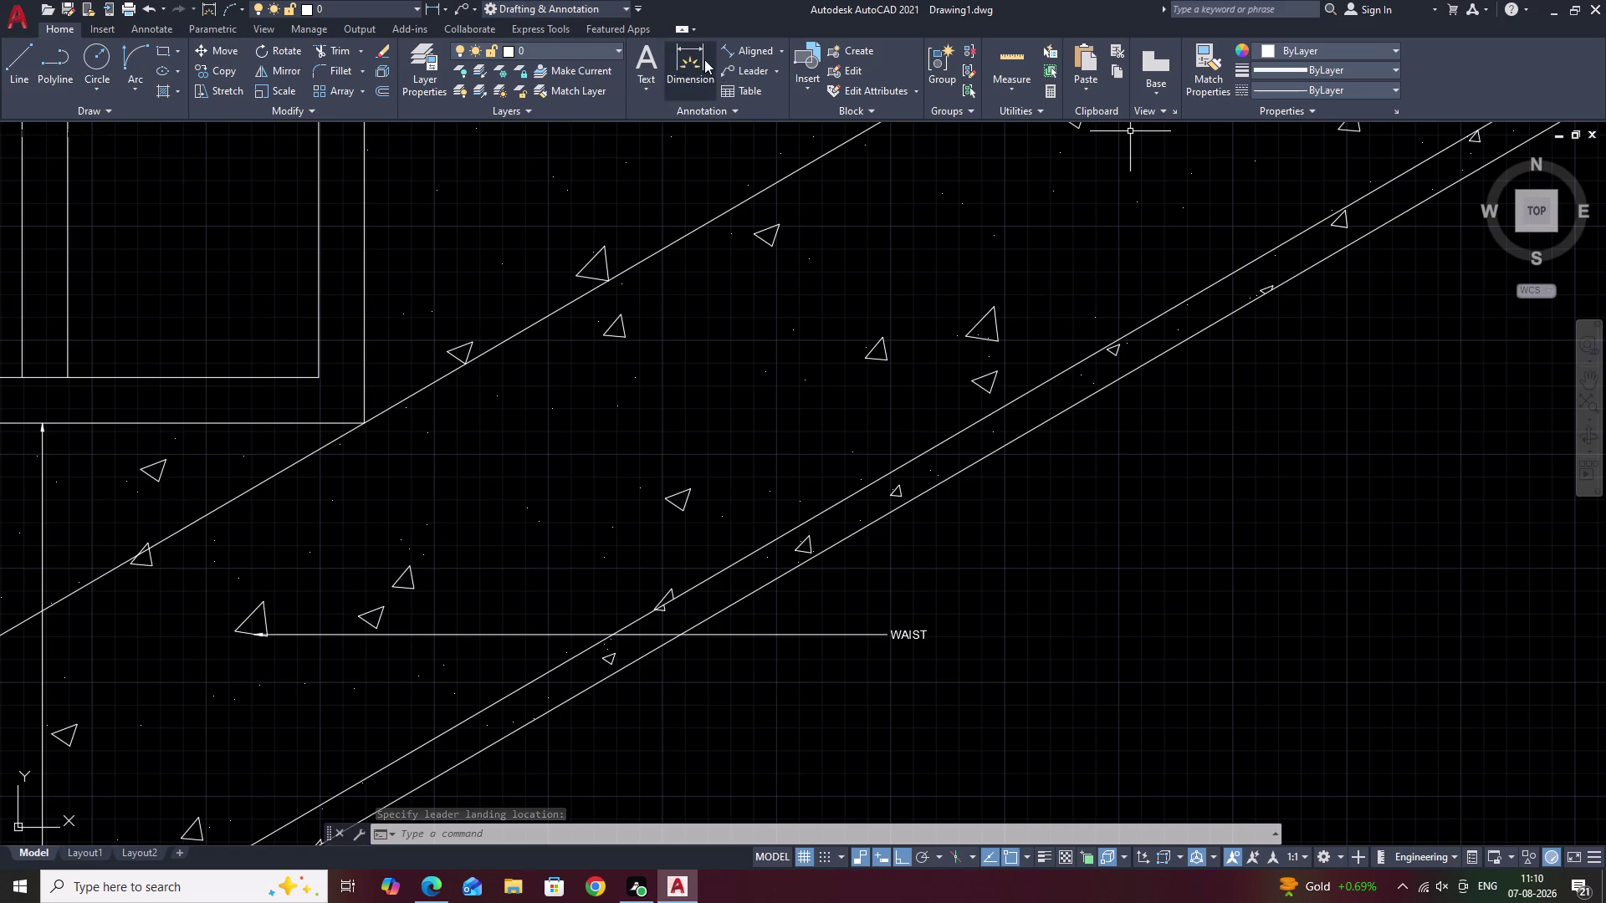
Add a SOFFIT multileader pointing at the underside line of the stair slab.
click(738, 70)
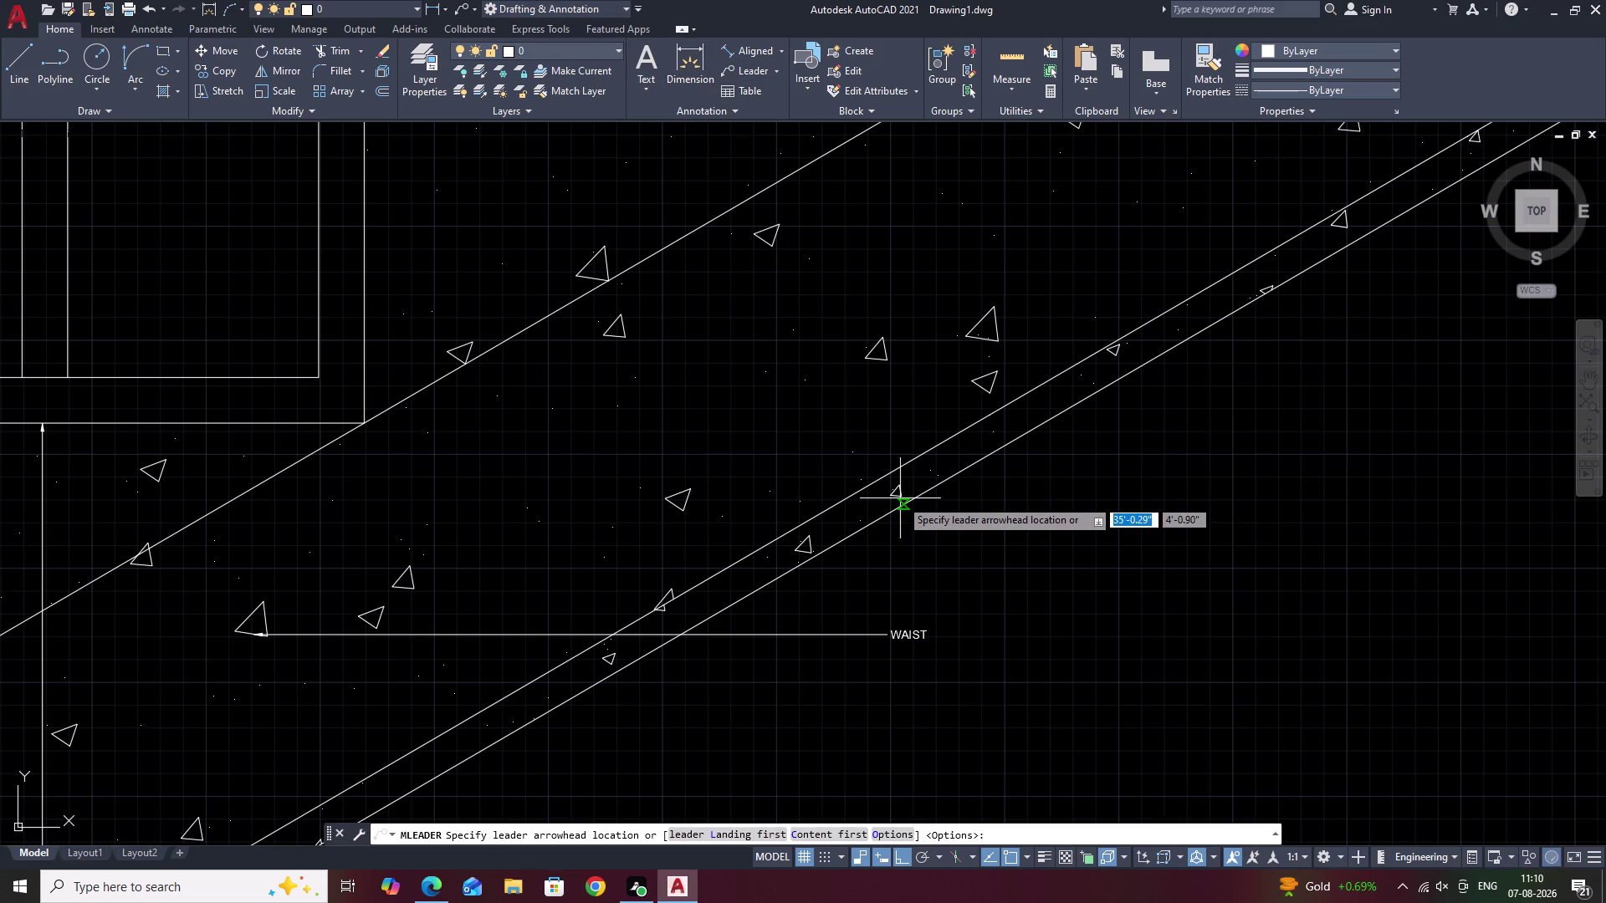
click(900, 493)
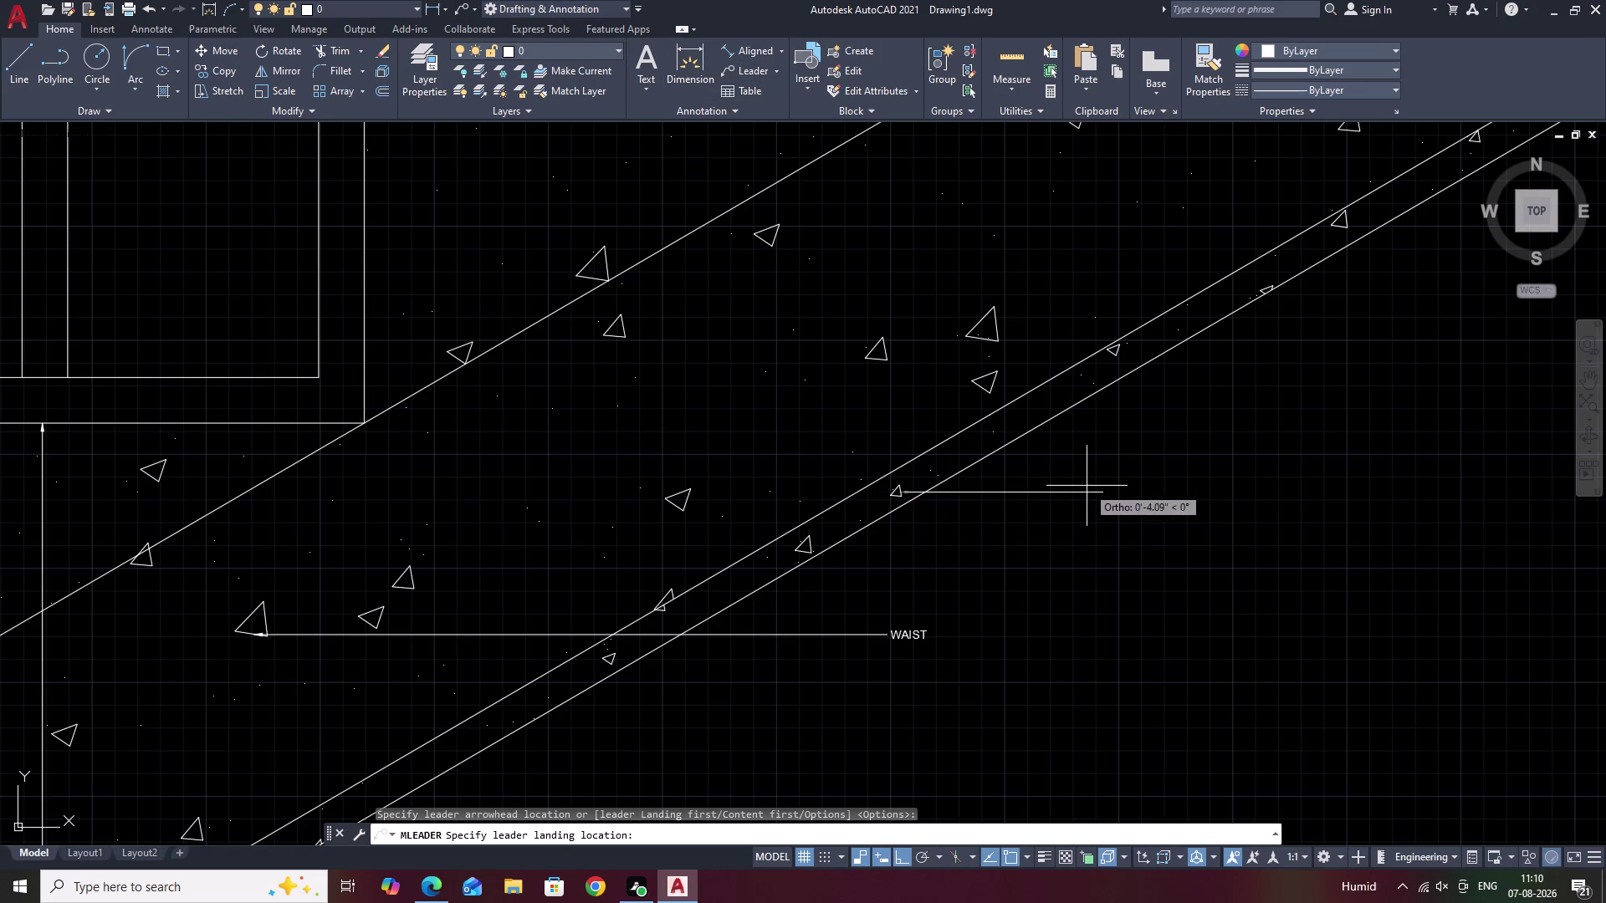
click(1086, 486)
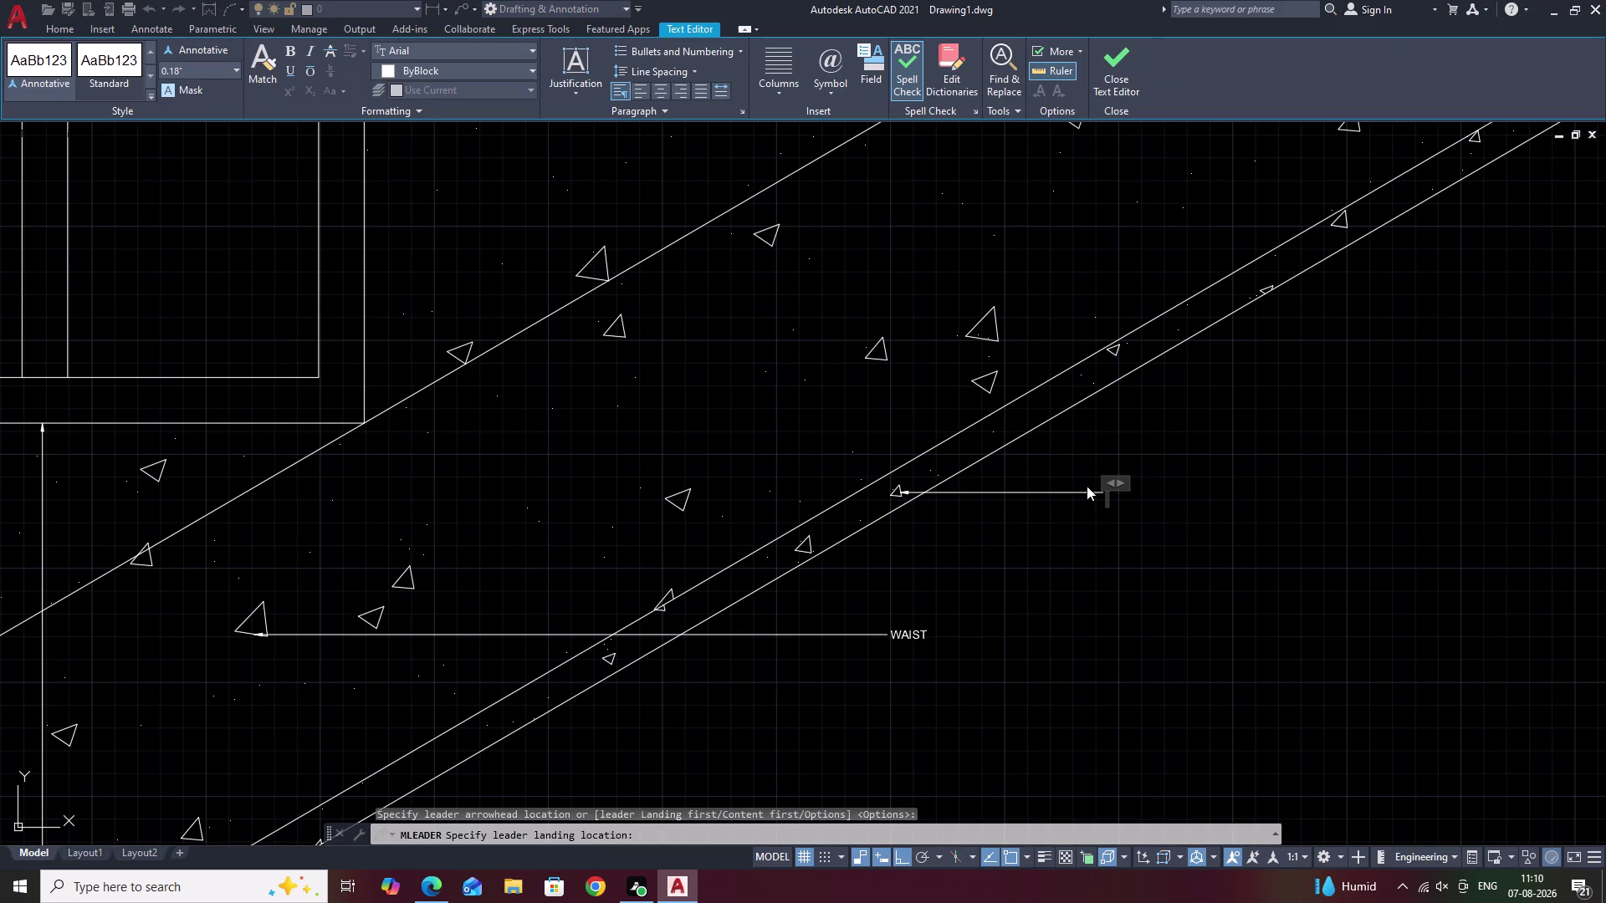
text(SO)
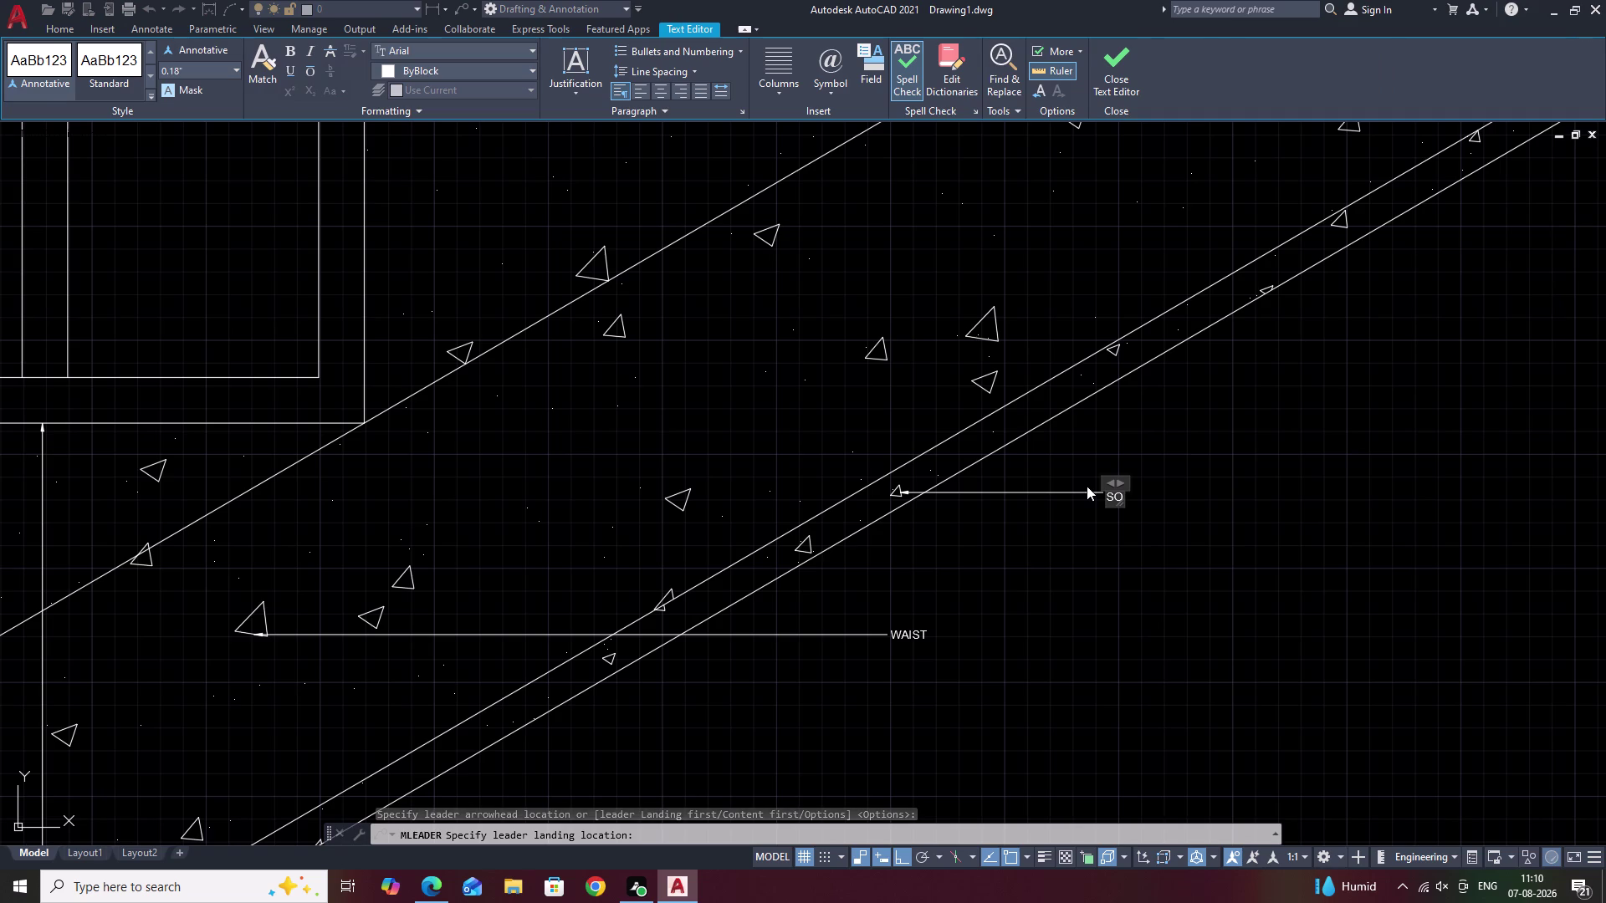
text(FF)
text(I)
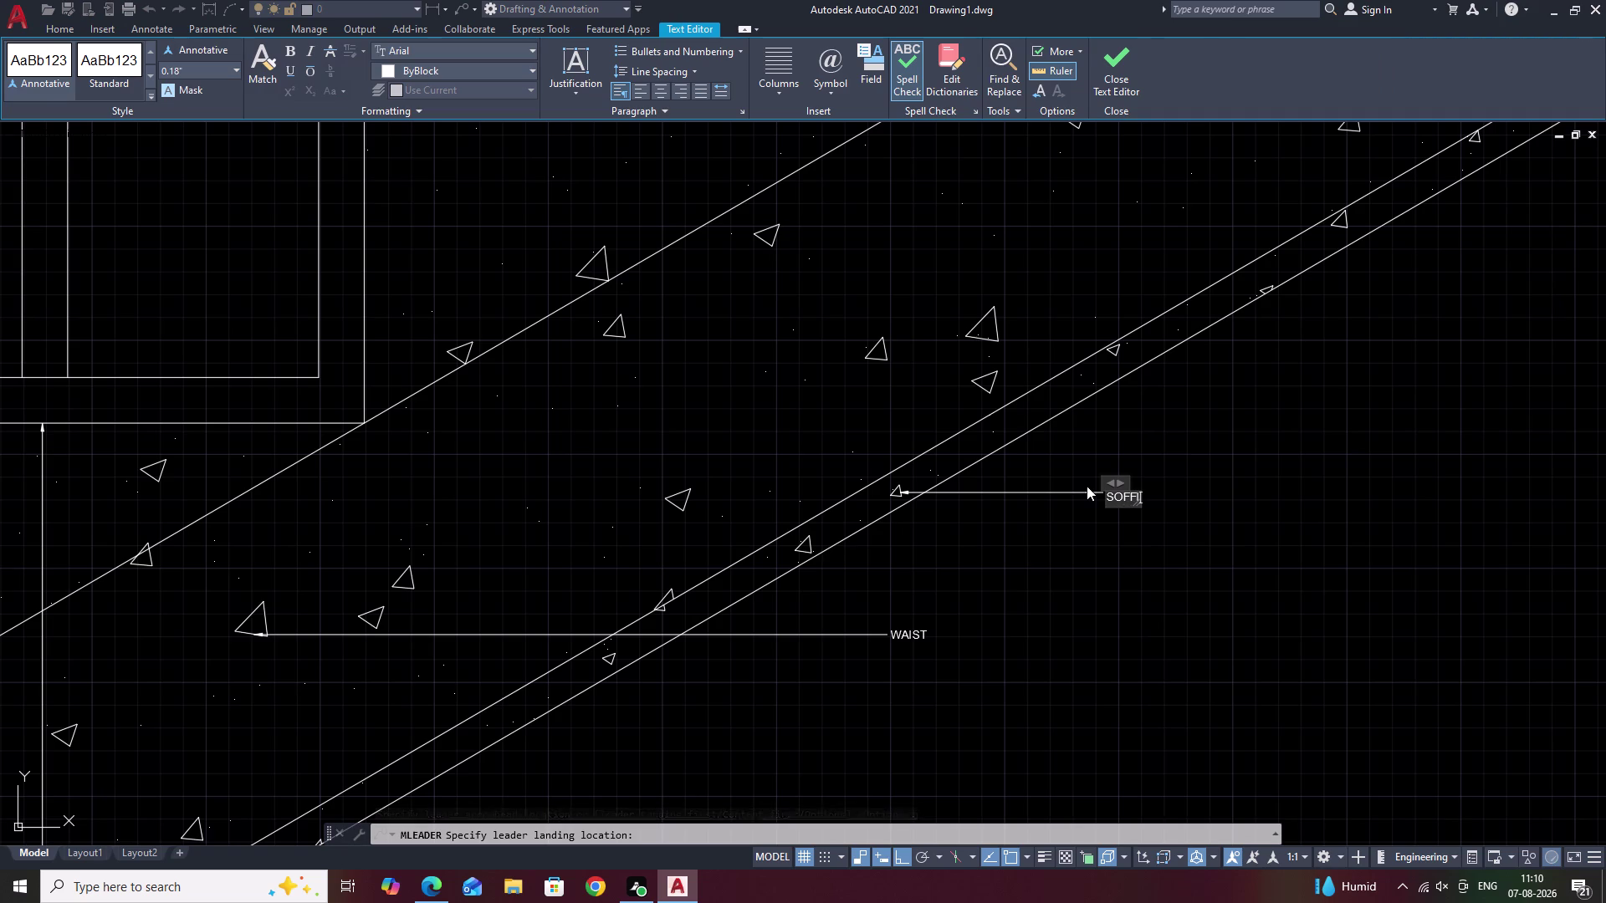
text(T)
click(1294, 616)
Pan and zoom to show the upper flight and the landing at step 11 together.
scroll(down, 3)
middle_drag(1317, 689, 1291, 685)
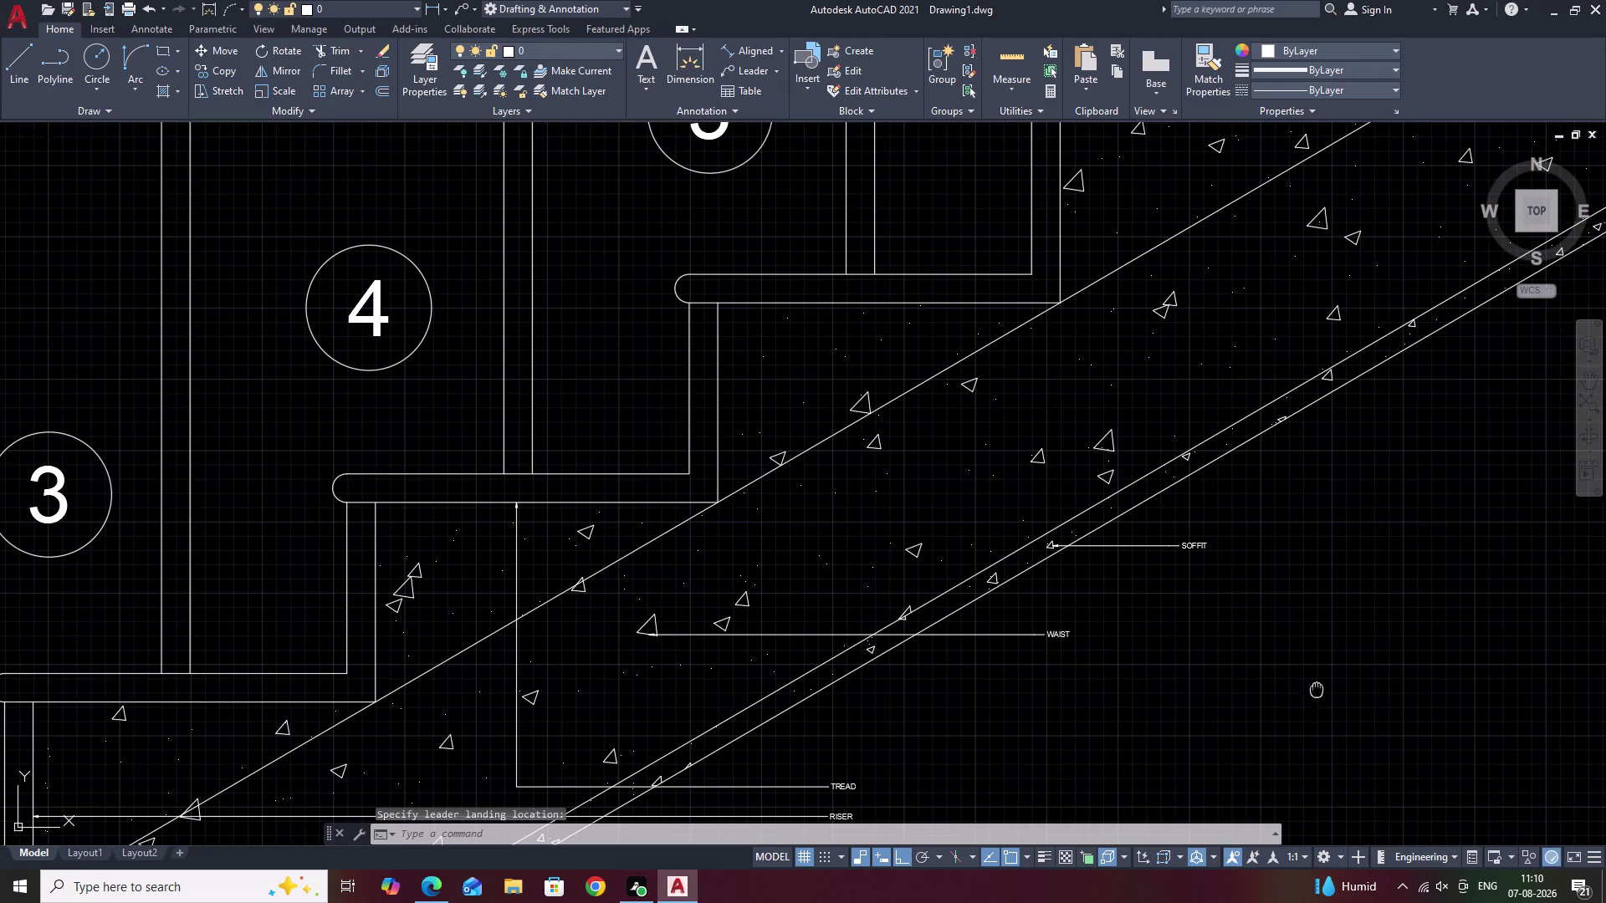
middle_drag(1291, 686, 1047, 631)
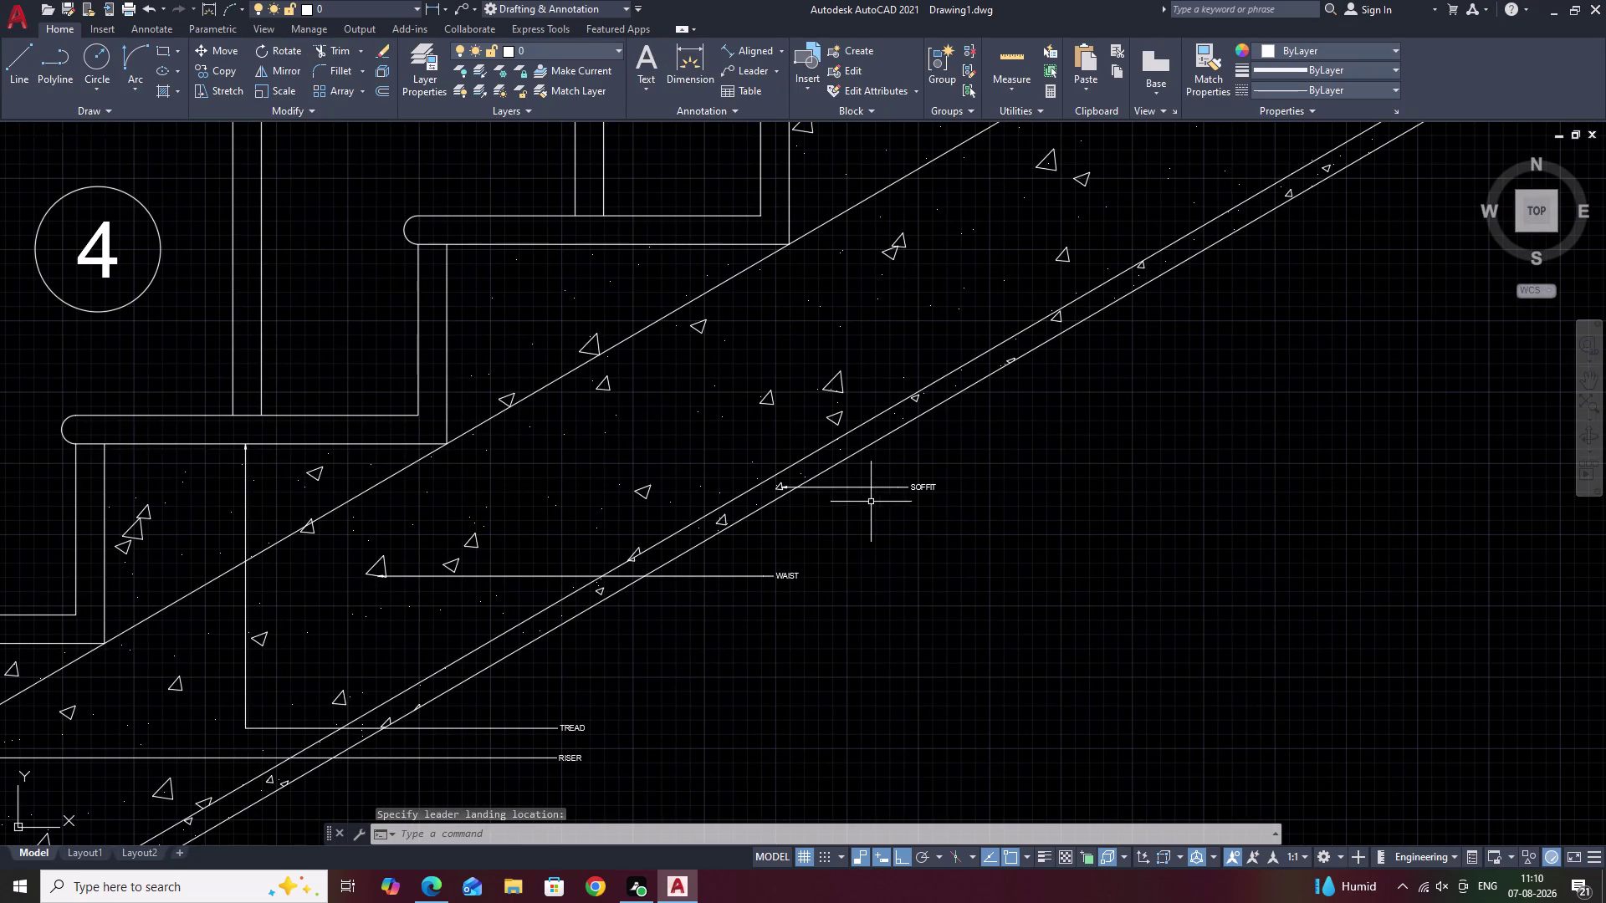
middle_drag(1090, 578, 344, 772)
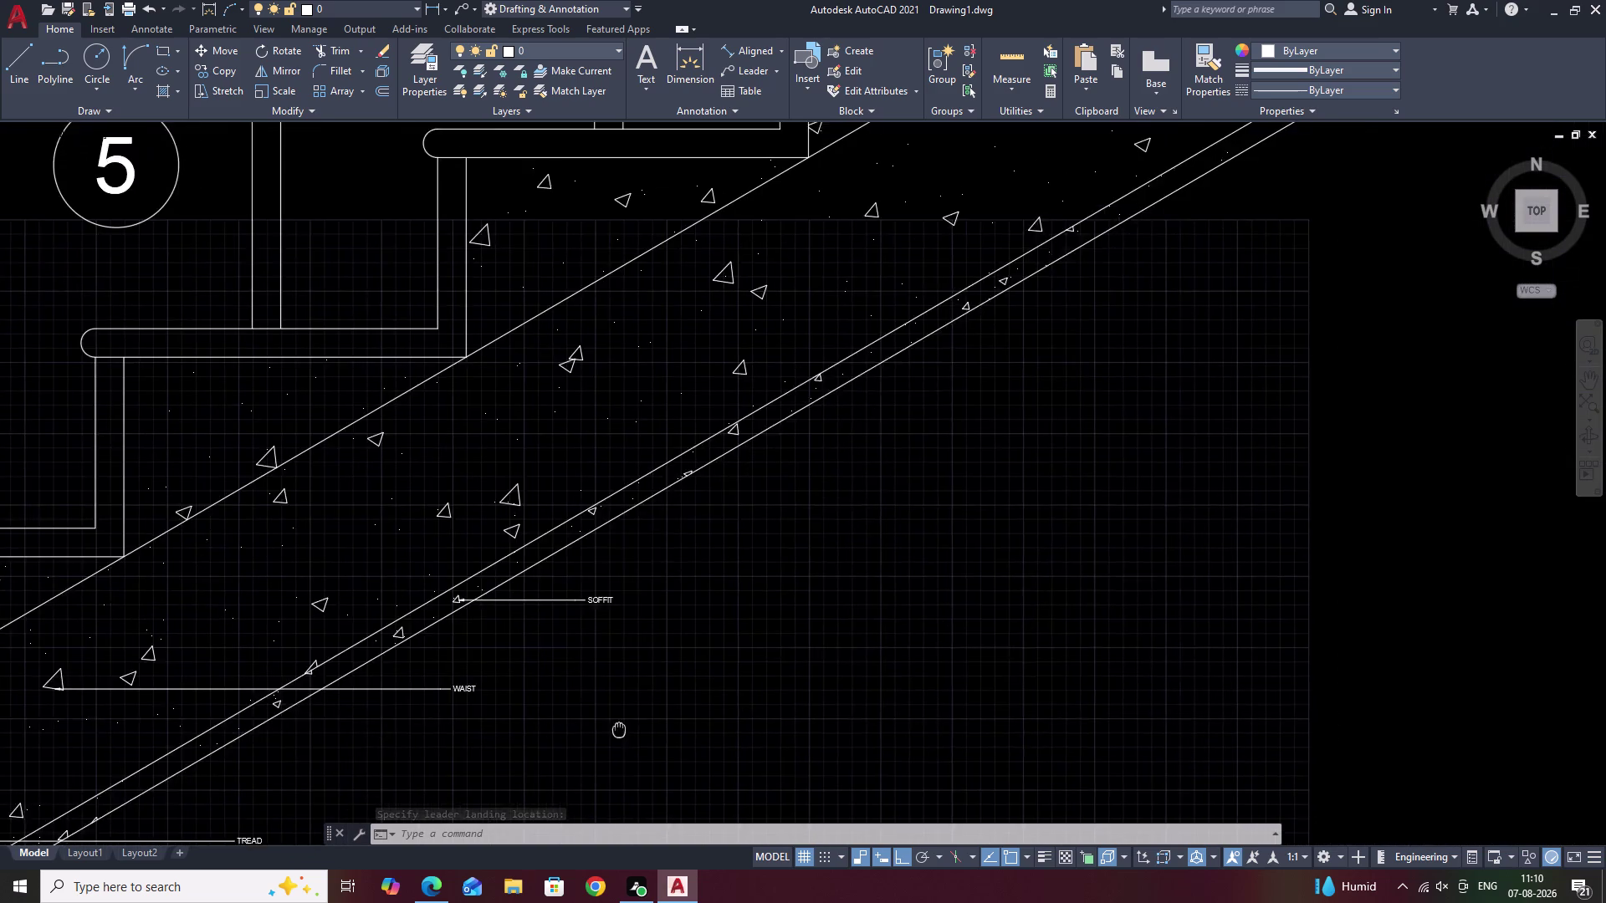
middle_drag(344, 773, 325, 776)
scroll(down, 3)
scroll(down, 3)
middle_drag(1015, 564, 706, 687)
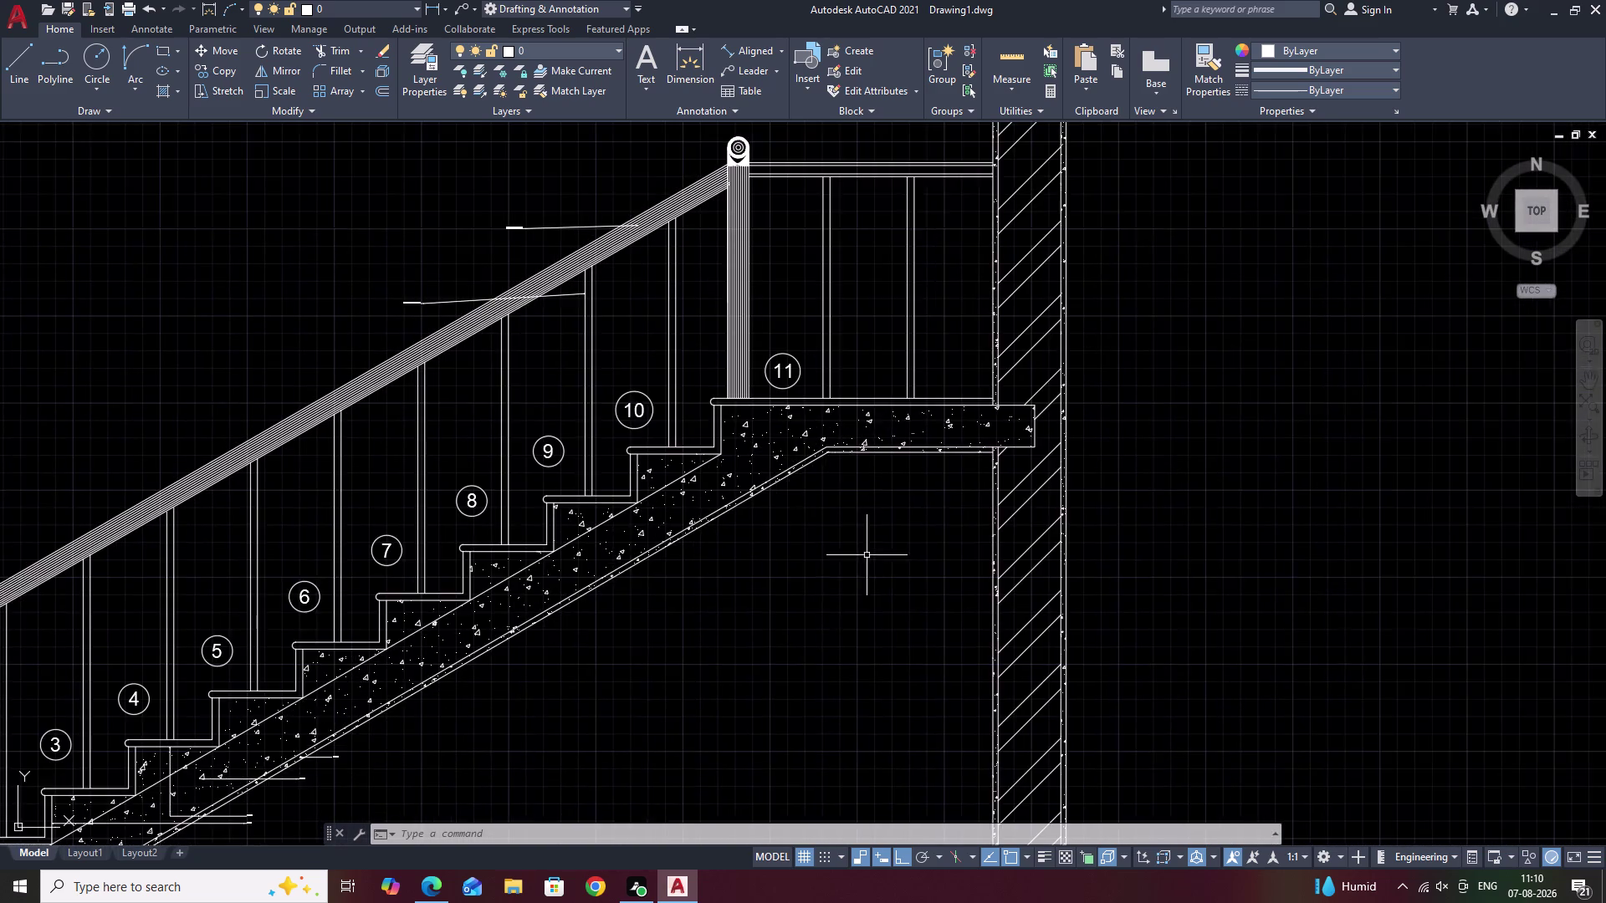
Add a LANDING multileader whose arrow points at the landing slab beside step 11.
middle_drag(863, 559, 745, 633)
scroll(up, 3)
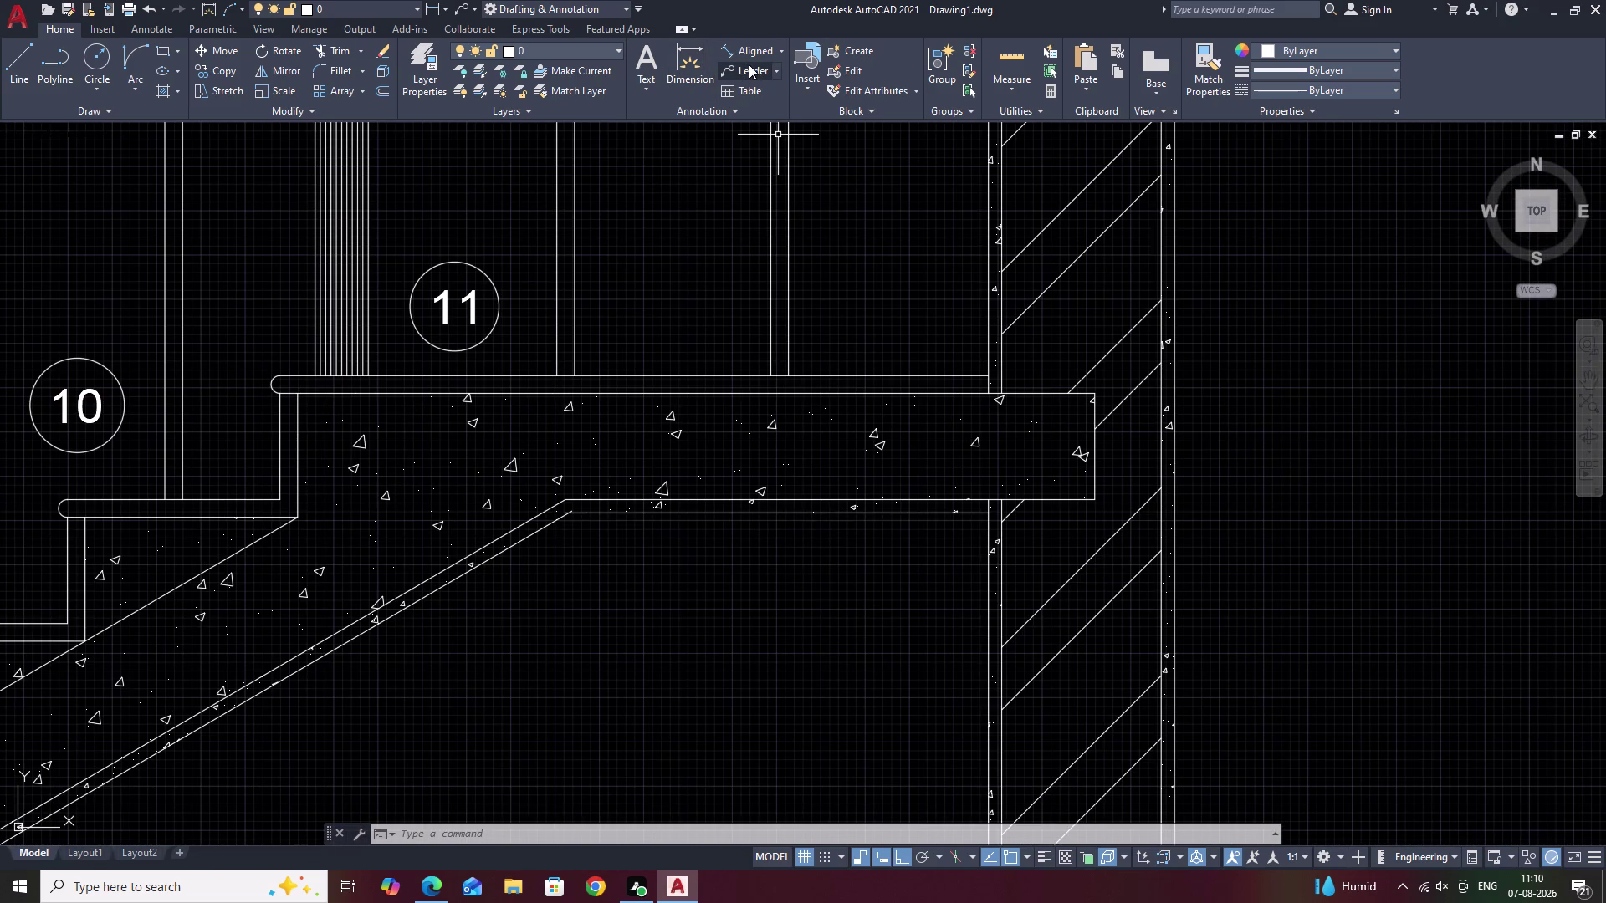
click(748, 67)
drag(842, 374, 846, 361)
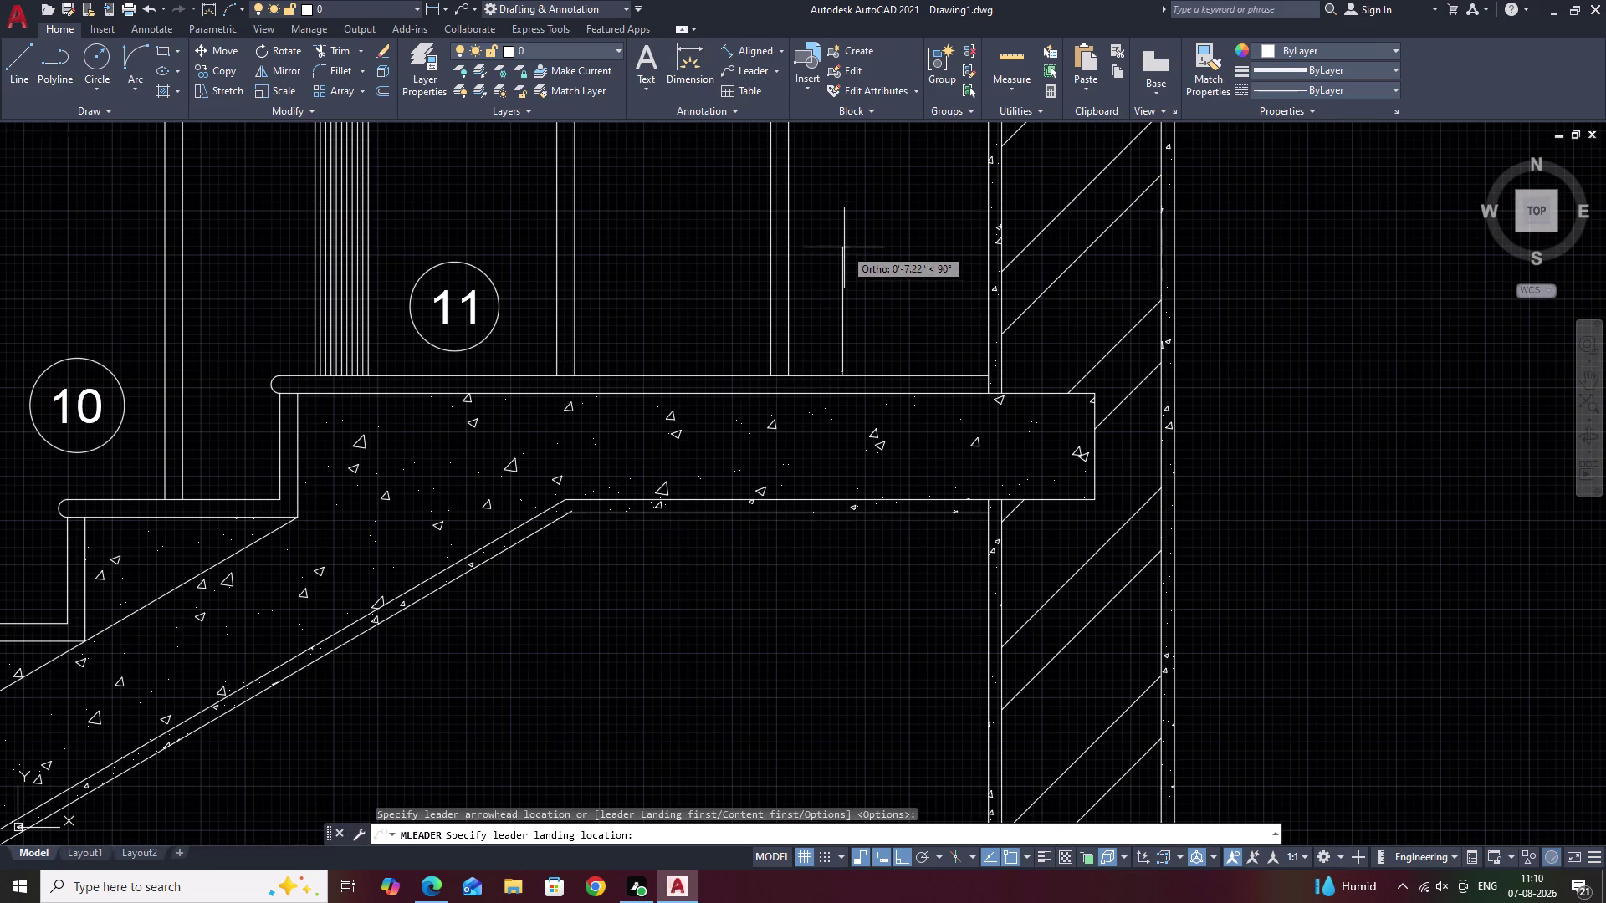
click(900, 202)
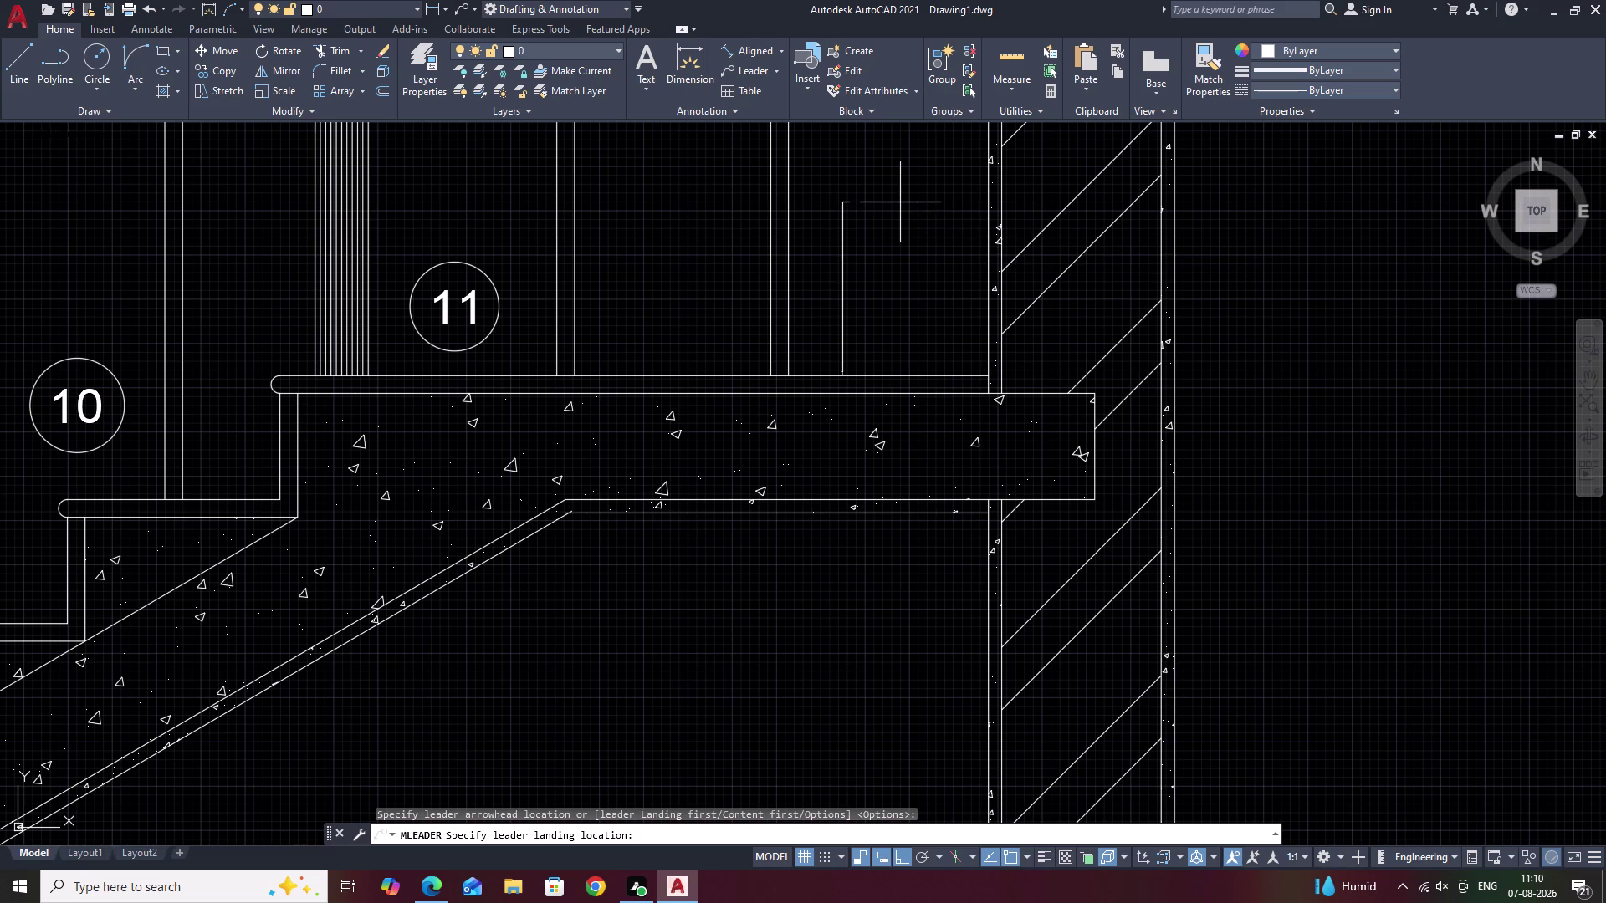
middle_drag(879, 203, 681, 398)
scroll(up, 3)
middle_drag(682, 464, 707, 411)
text(L)
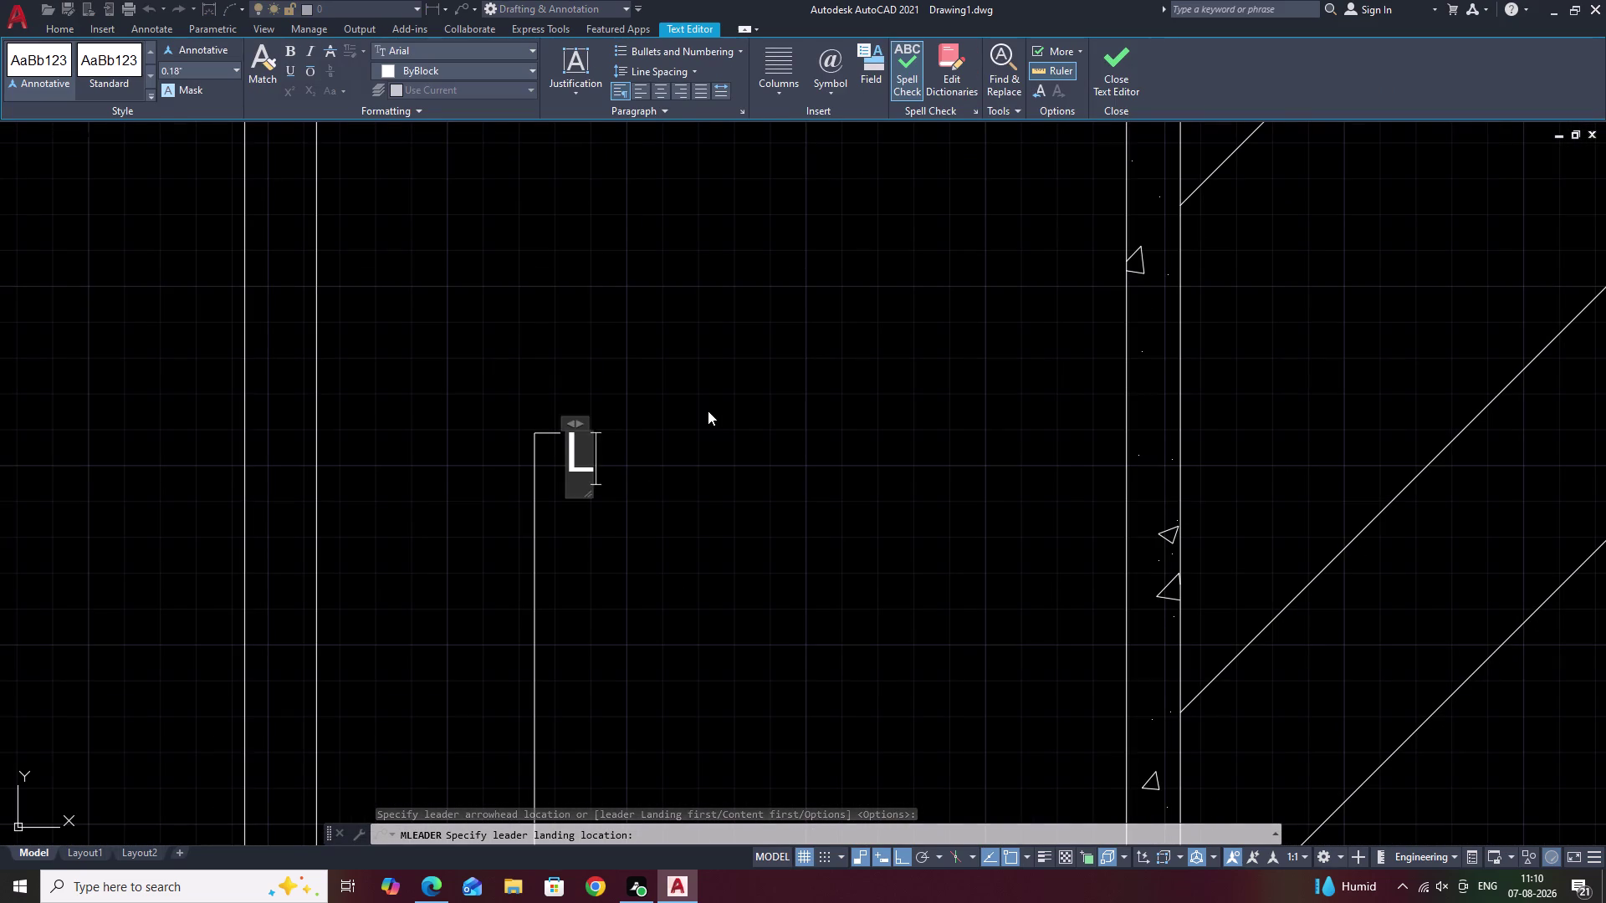
text(A)
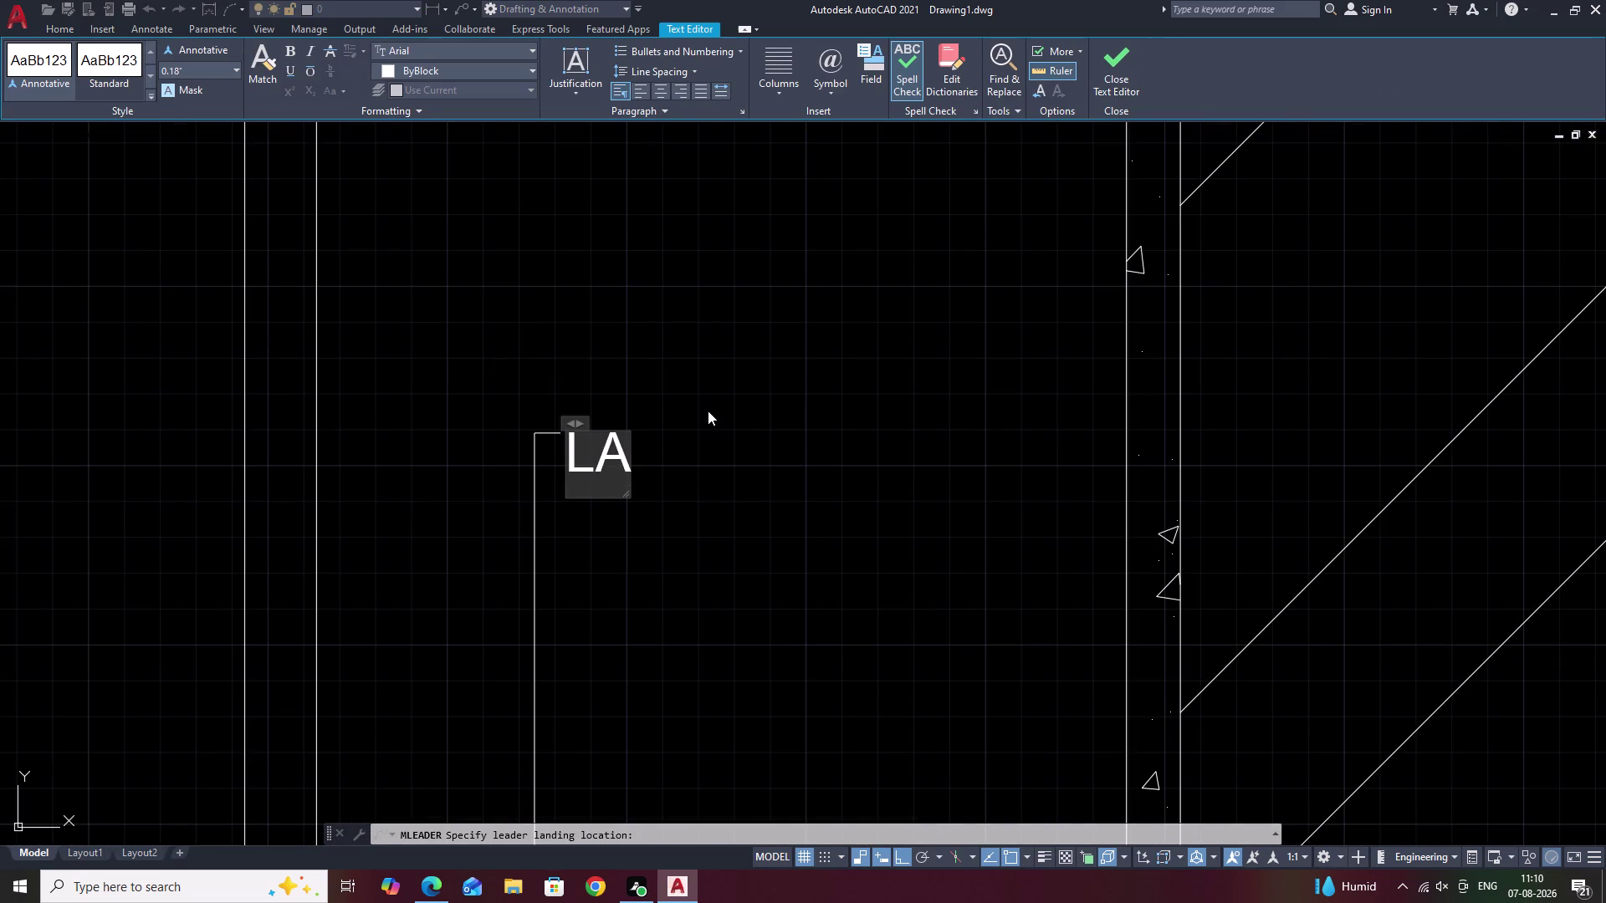
text(NDING)
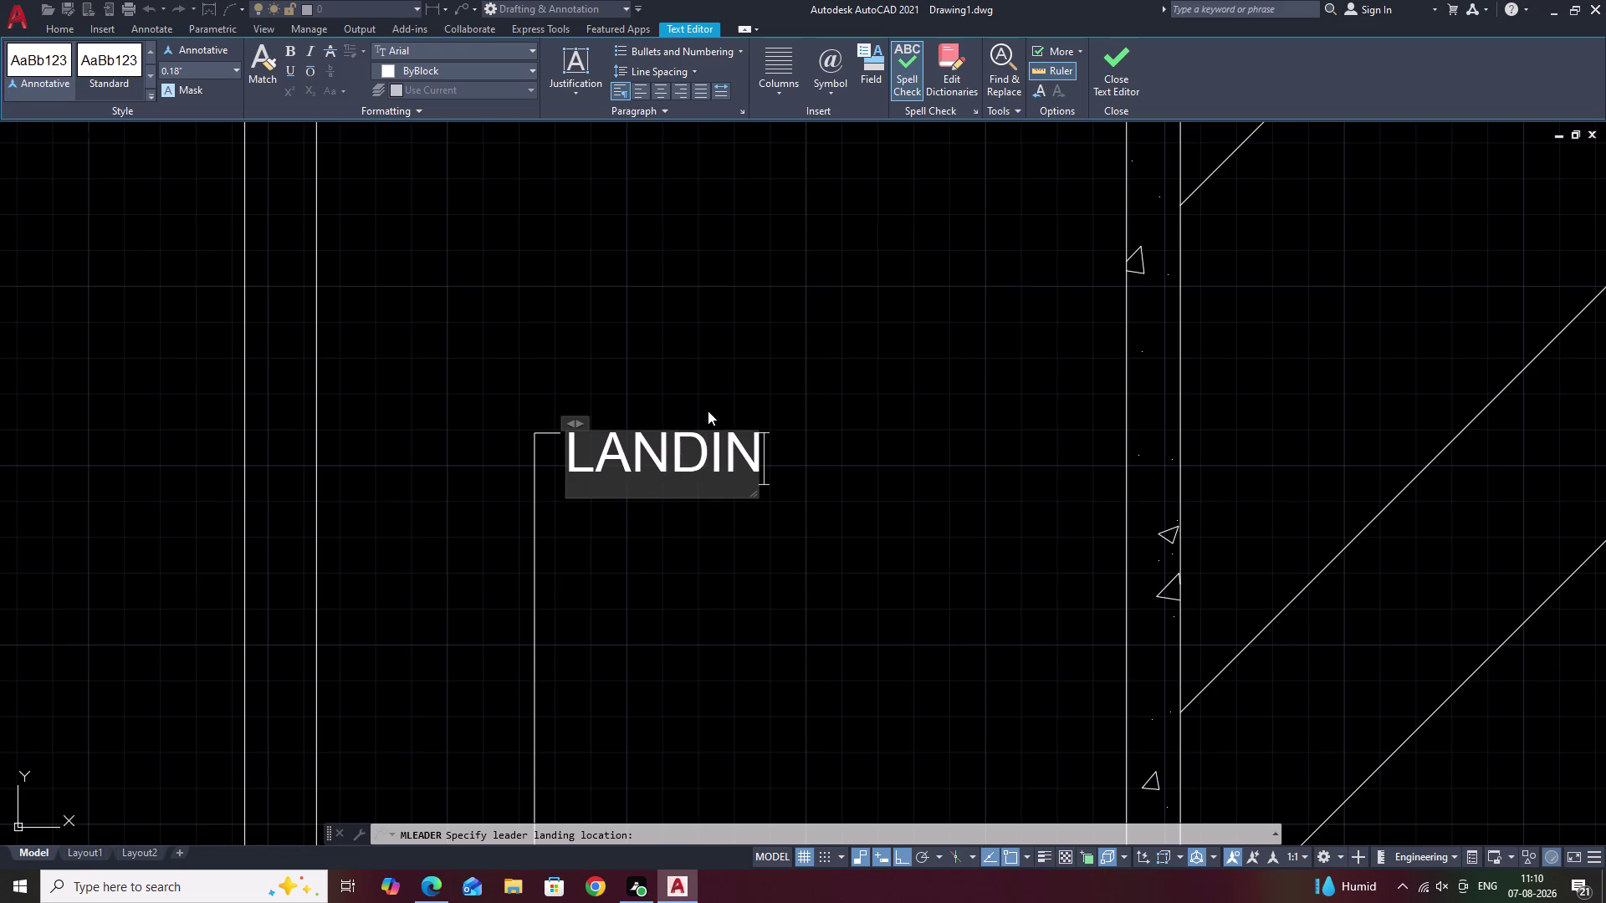
click(882, 443)
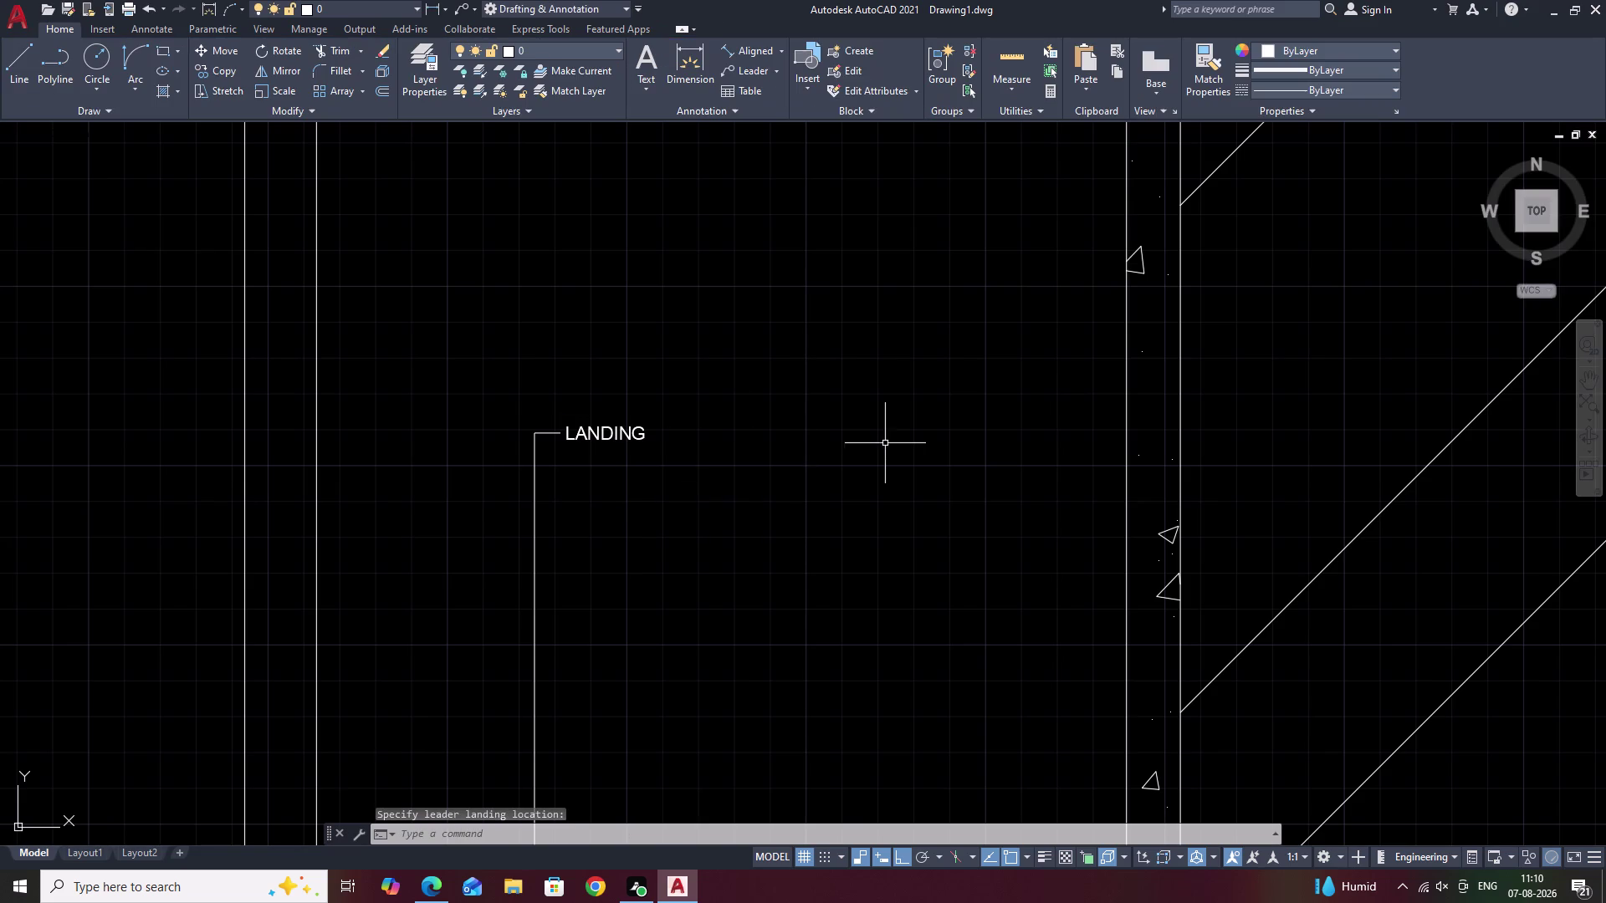
scroll(up, 3)
Stretch the LANDING note rightward so its leader line crosses the hatched wall.
click(583, 445)
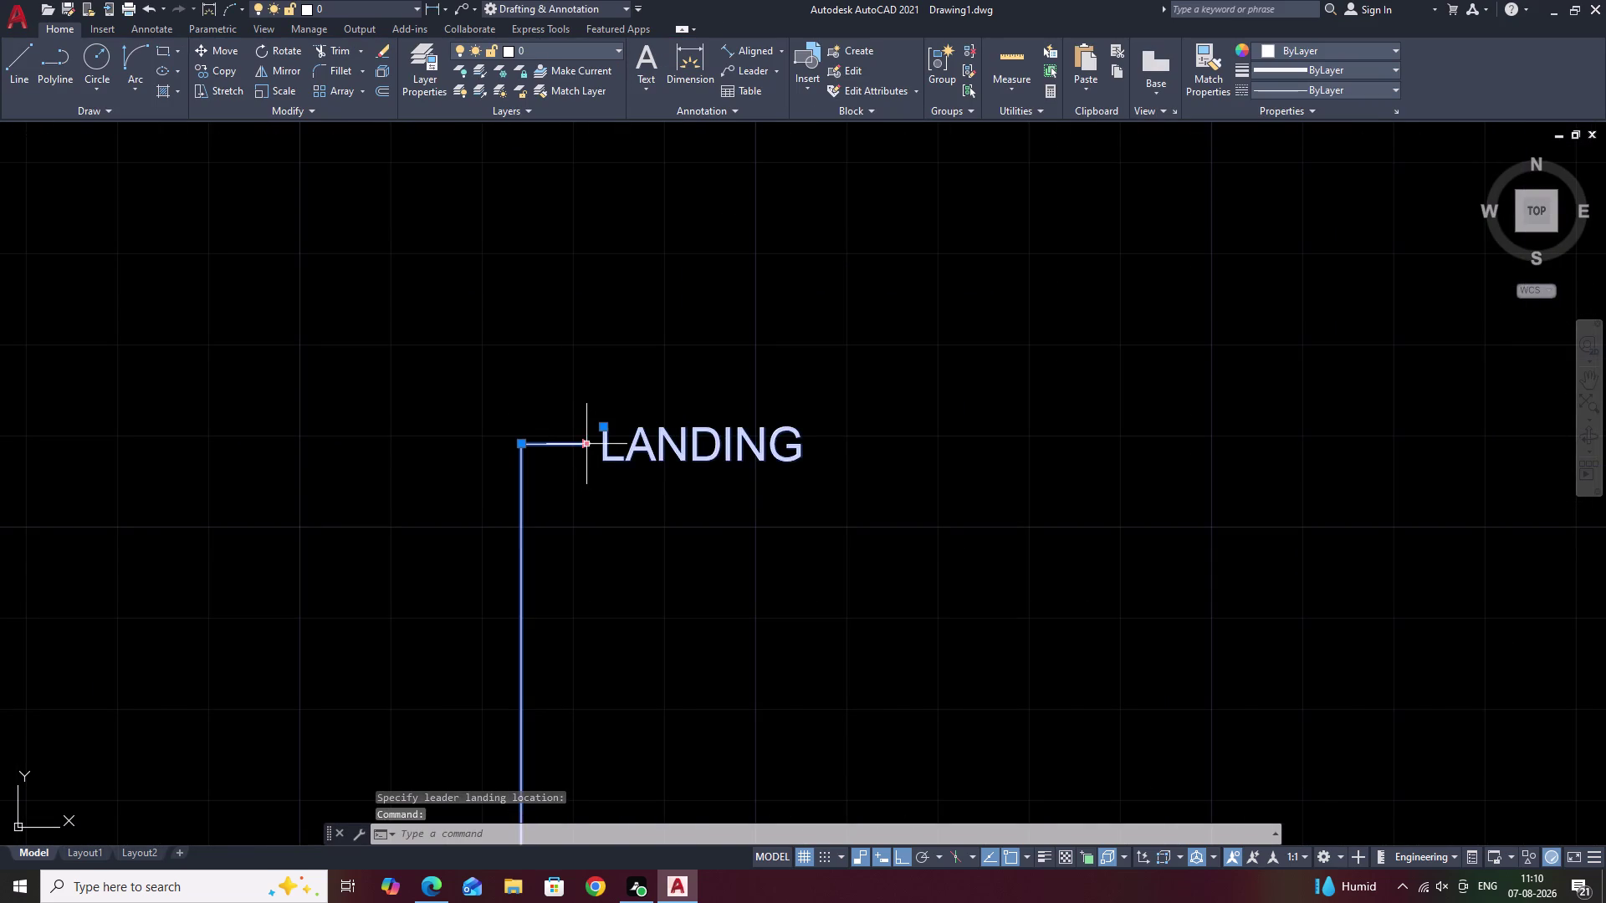
click(583, 445)
scroll(down, 3)
middle_drag(1124, 455, 641, 456)
scroll(down, 3)
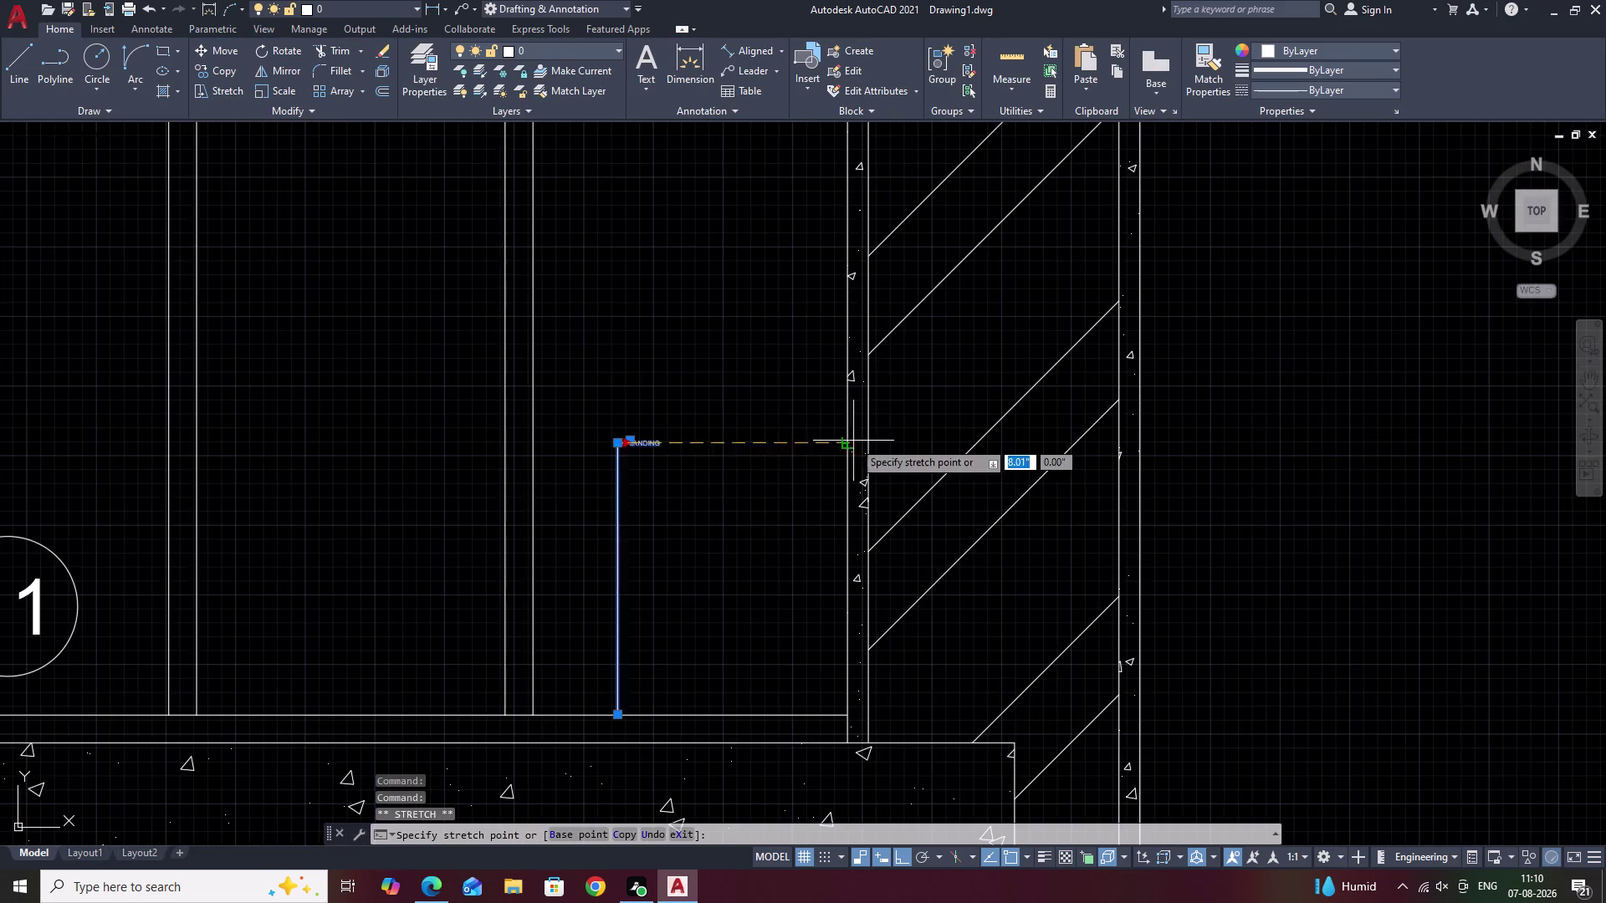
scroll(down, 3)
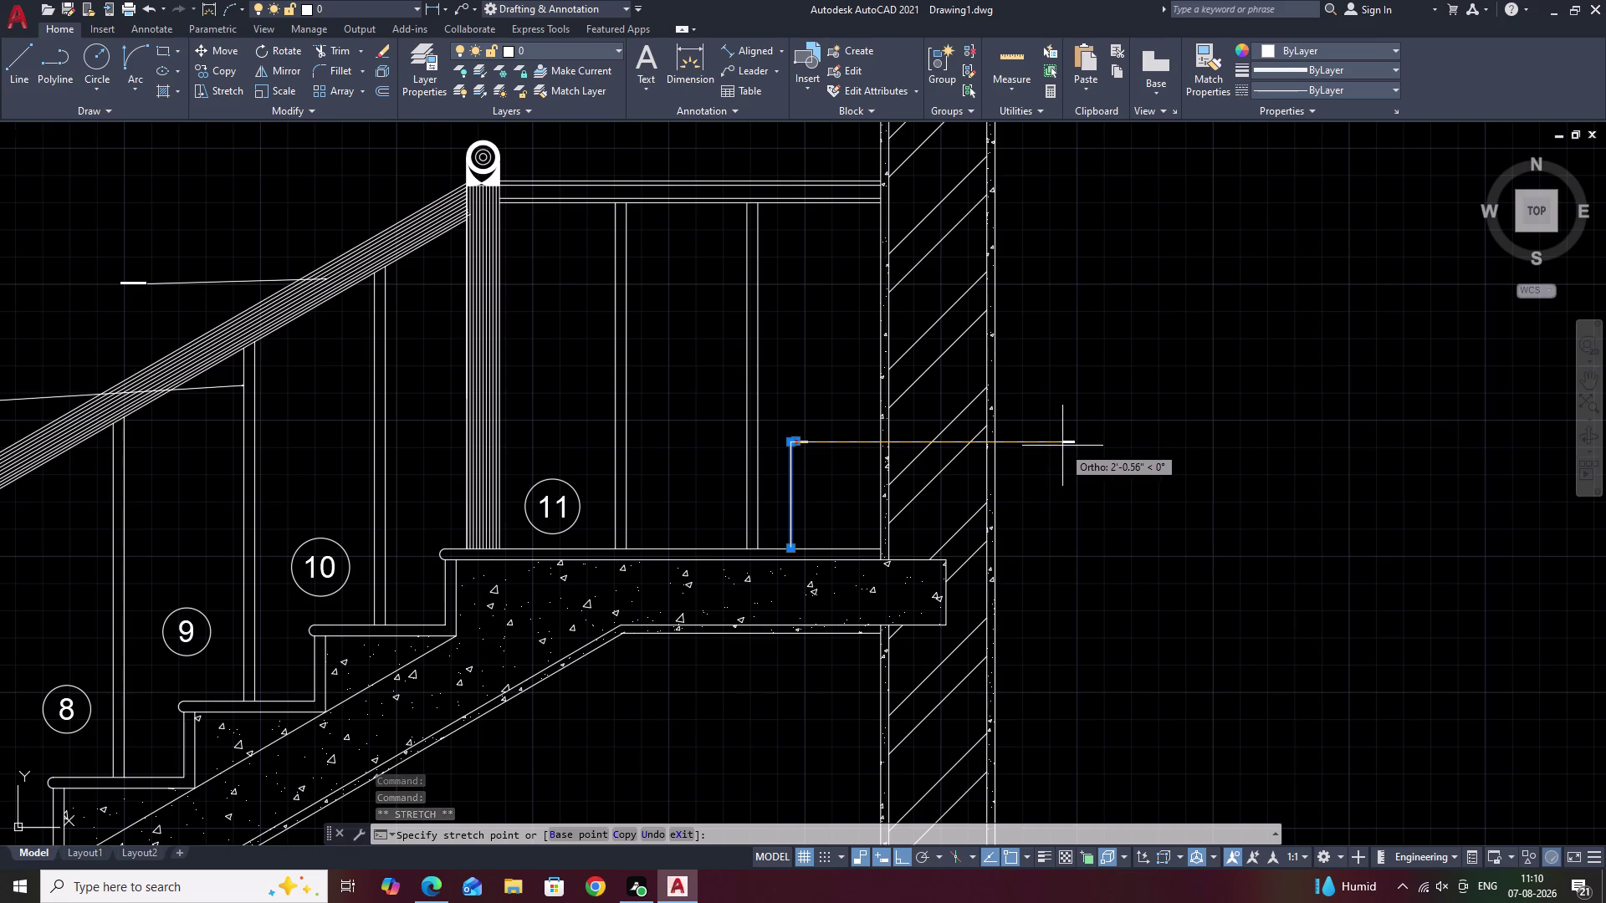
click(1062, 446)
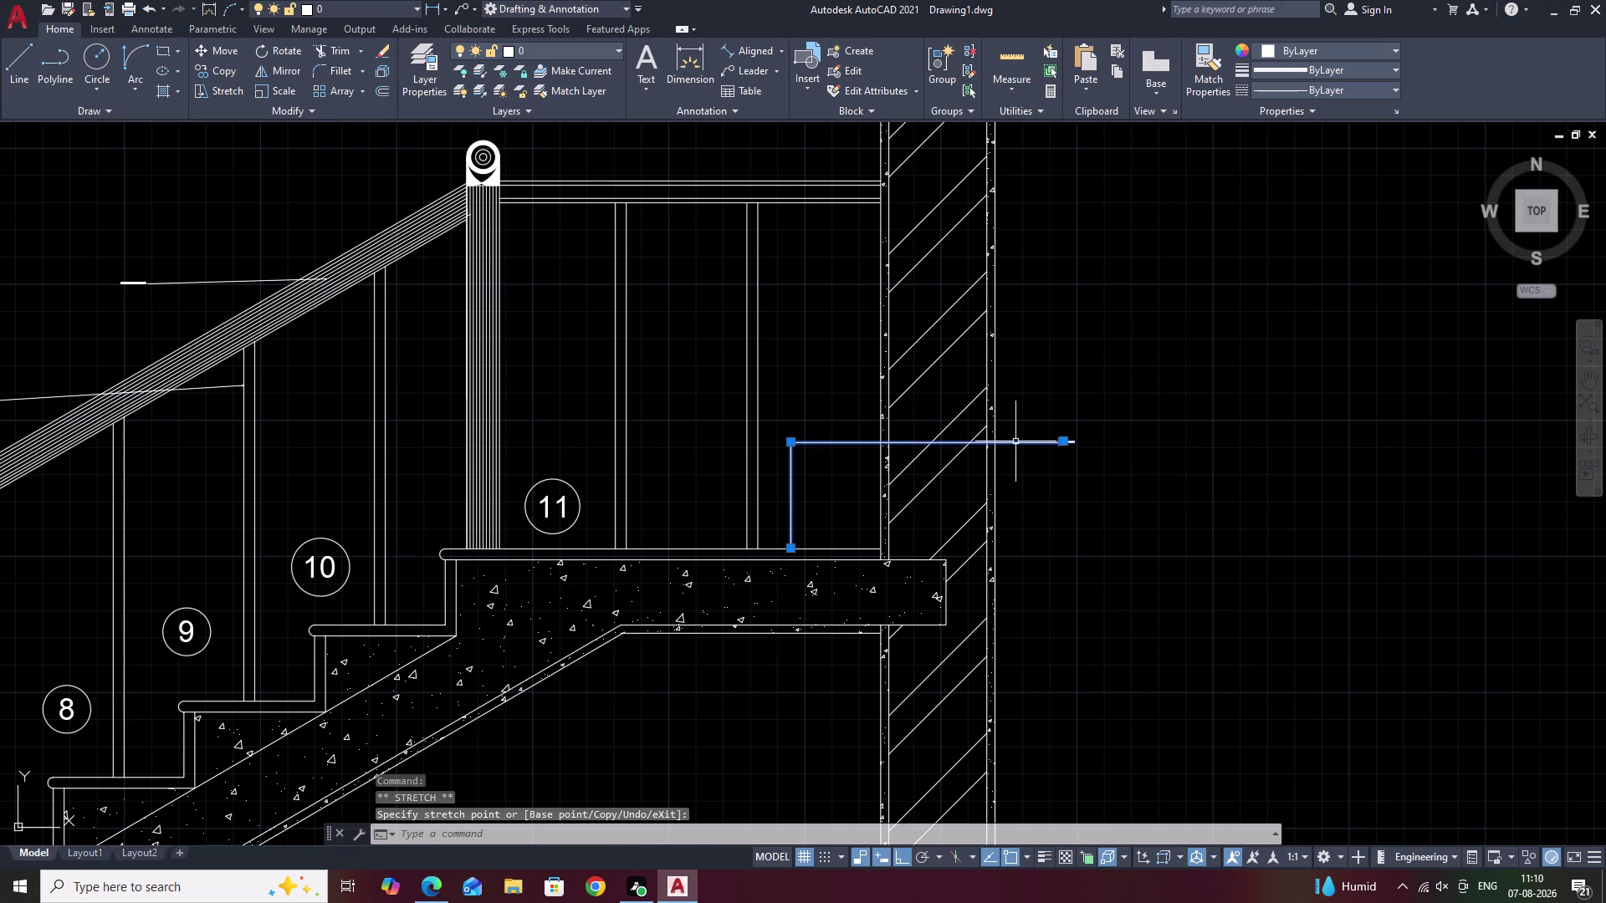
key(Escape)
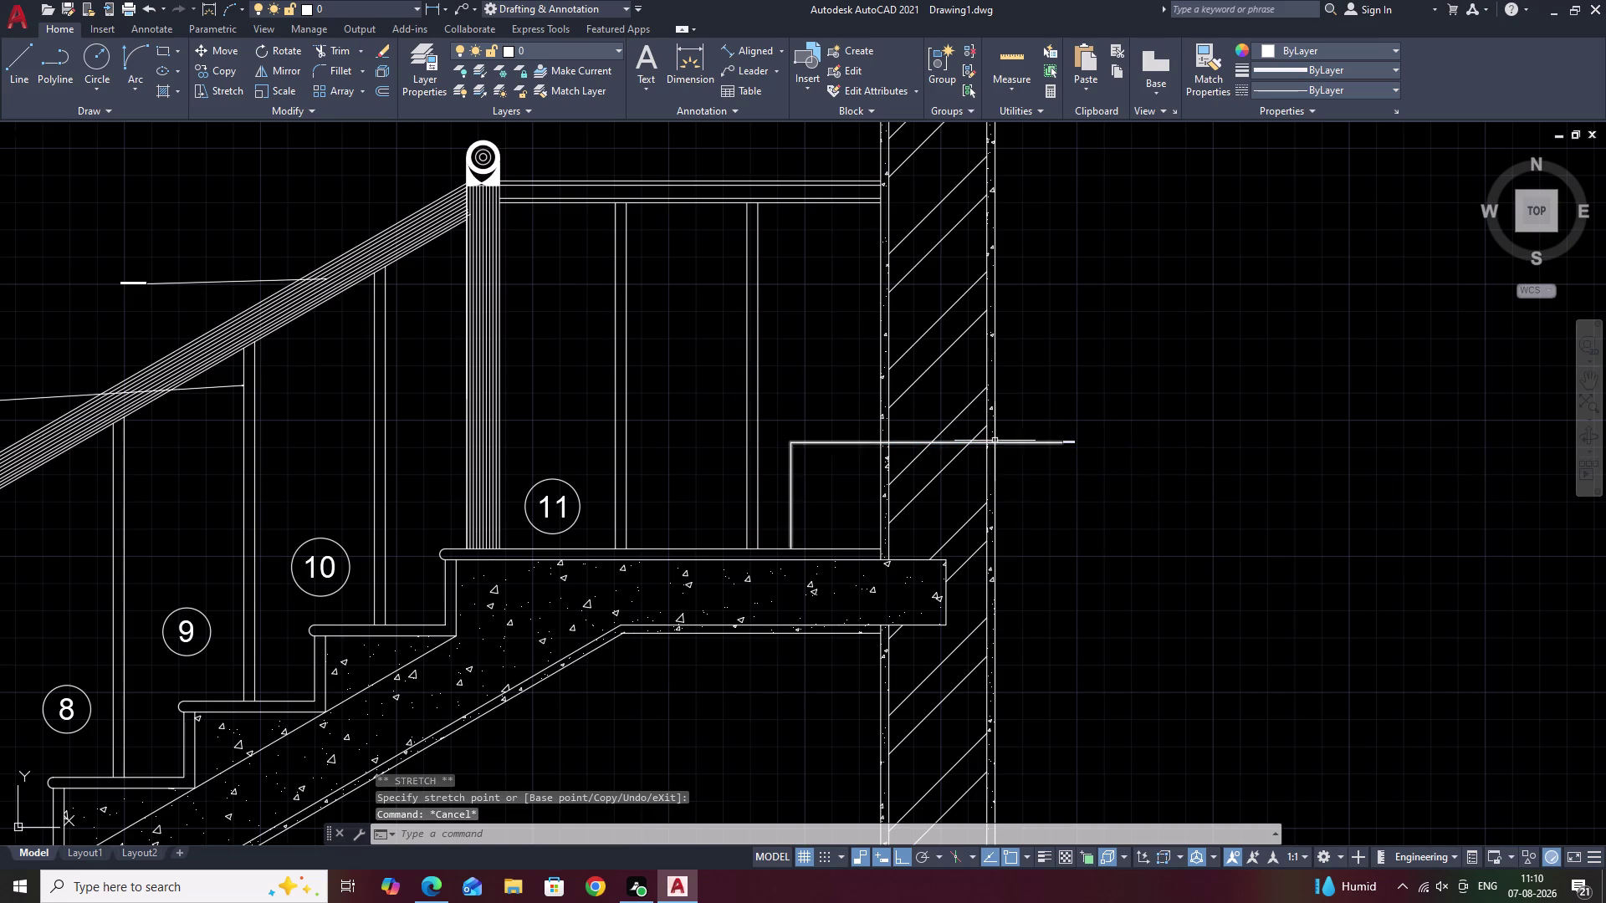
middle_drag(1099, 403, 1143, 511)
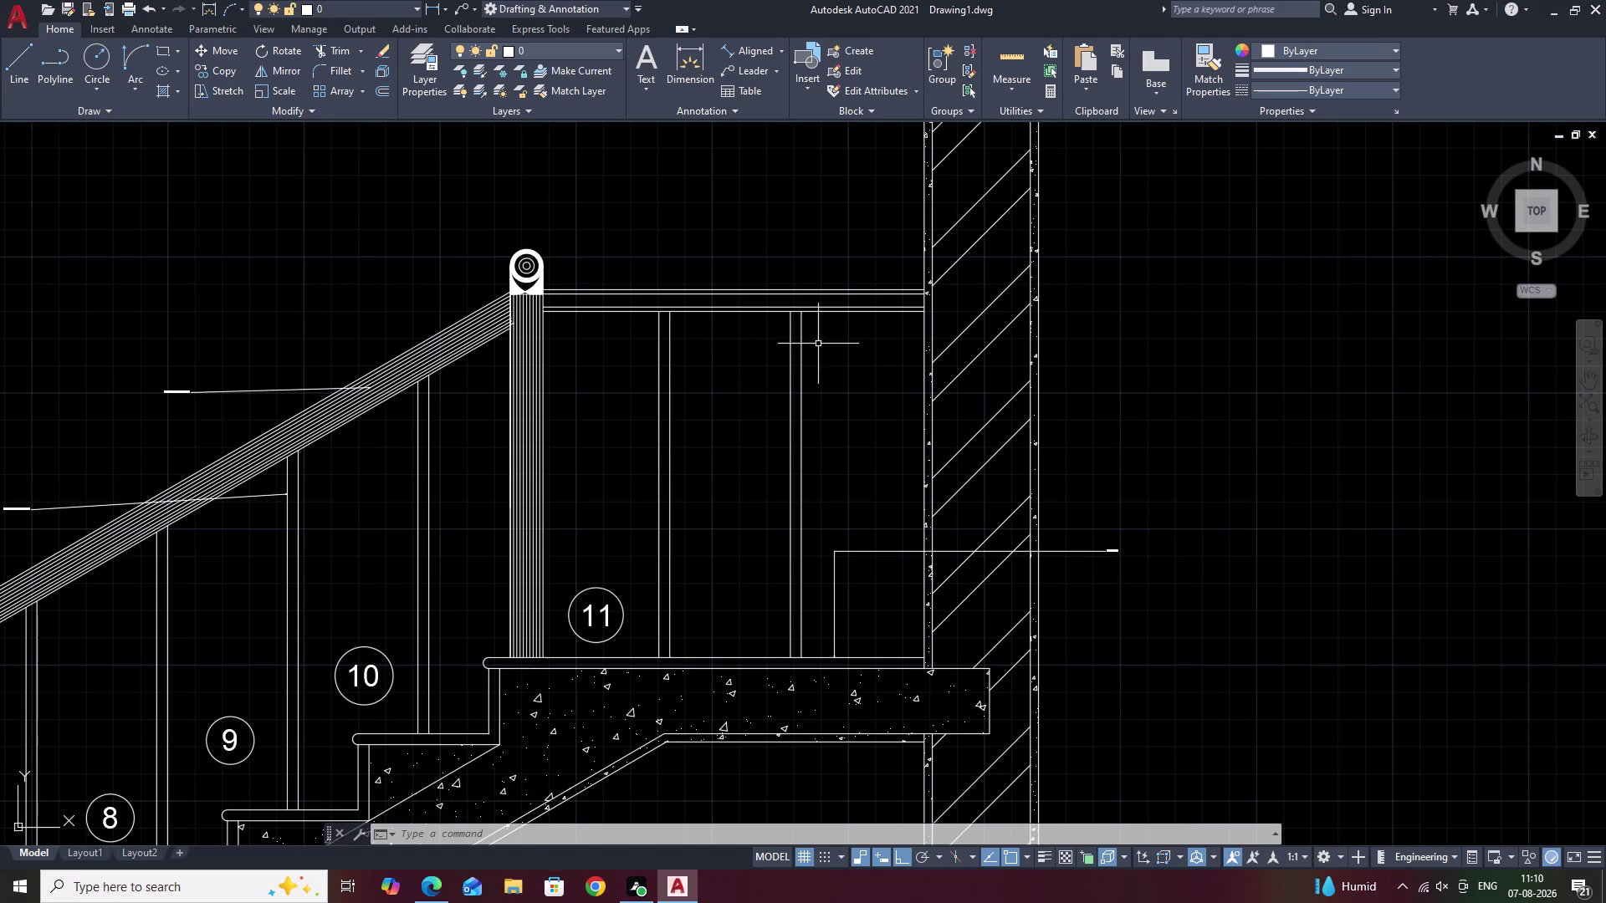
Place a new leader with its arrow on the top of the brick wall.
click(757, 67)
middle_drag(802, 144, 823, 301)
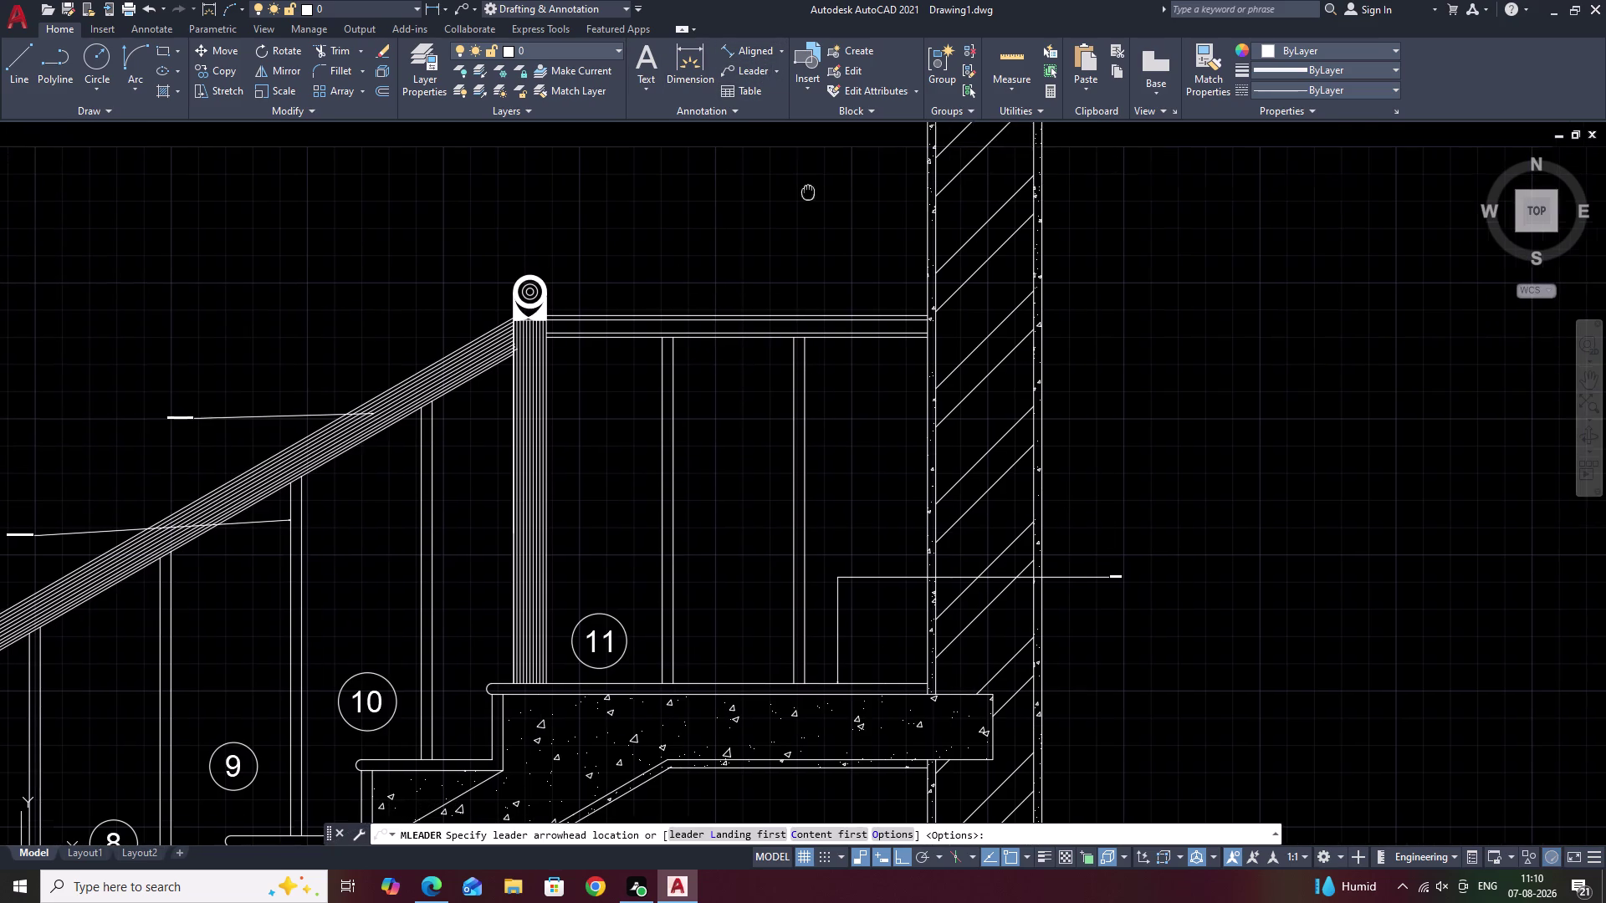
middle_drag(823, 300, 828, 350)
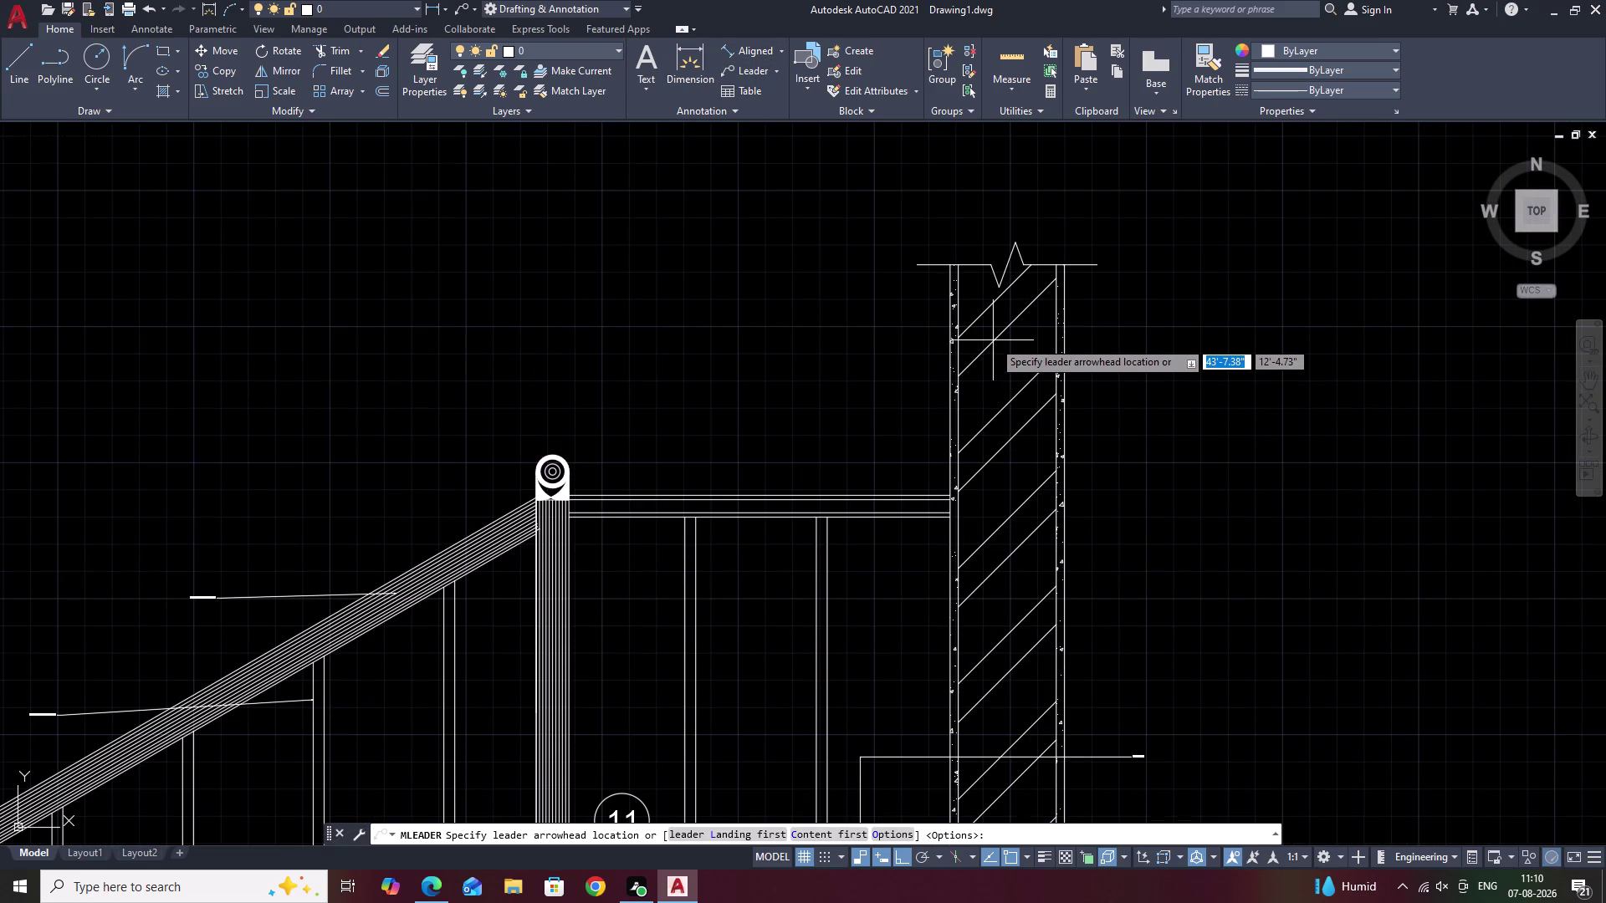
click(1008, 321)
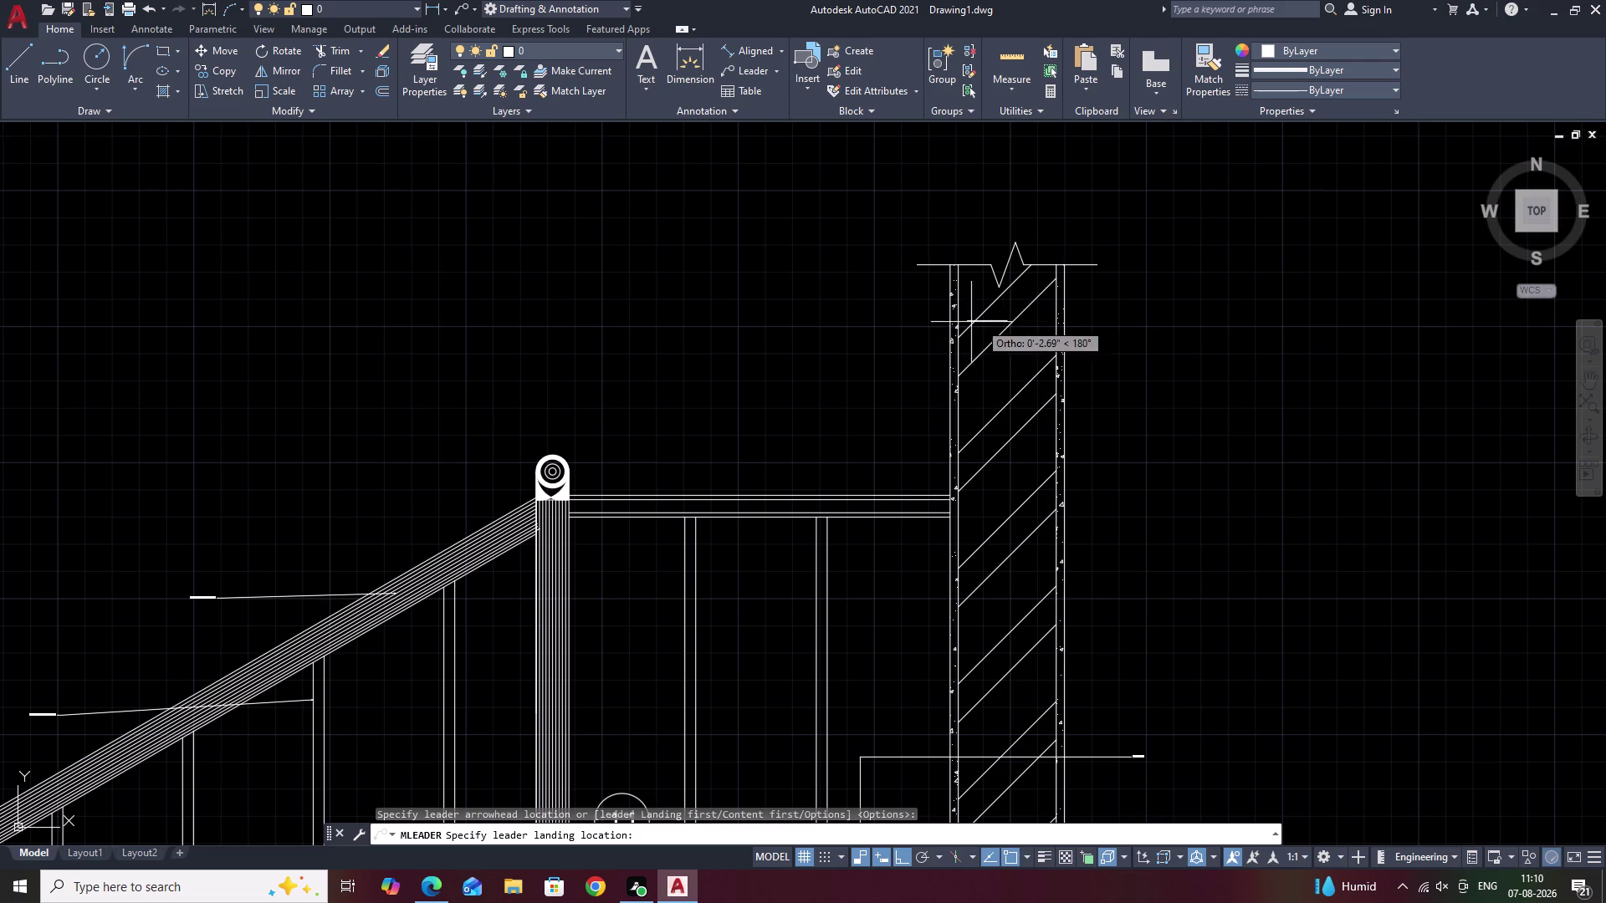
click(839, 330)
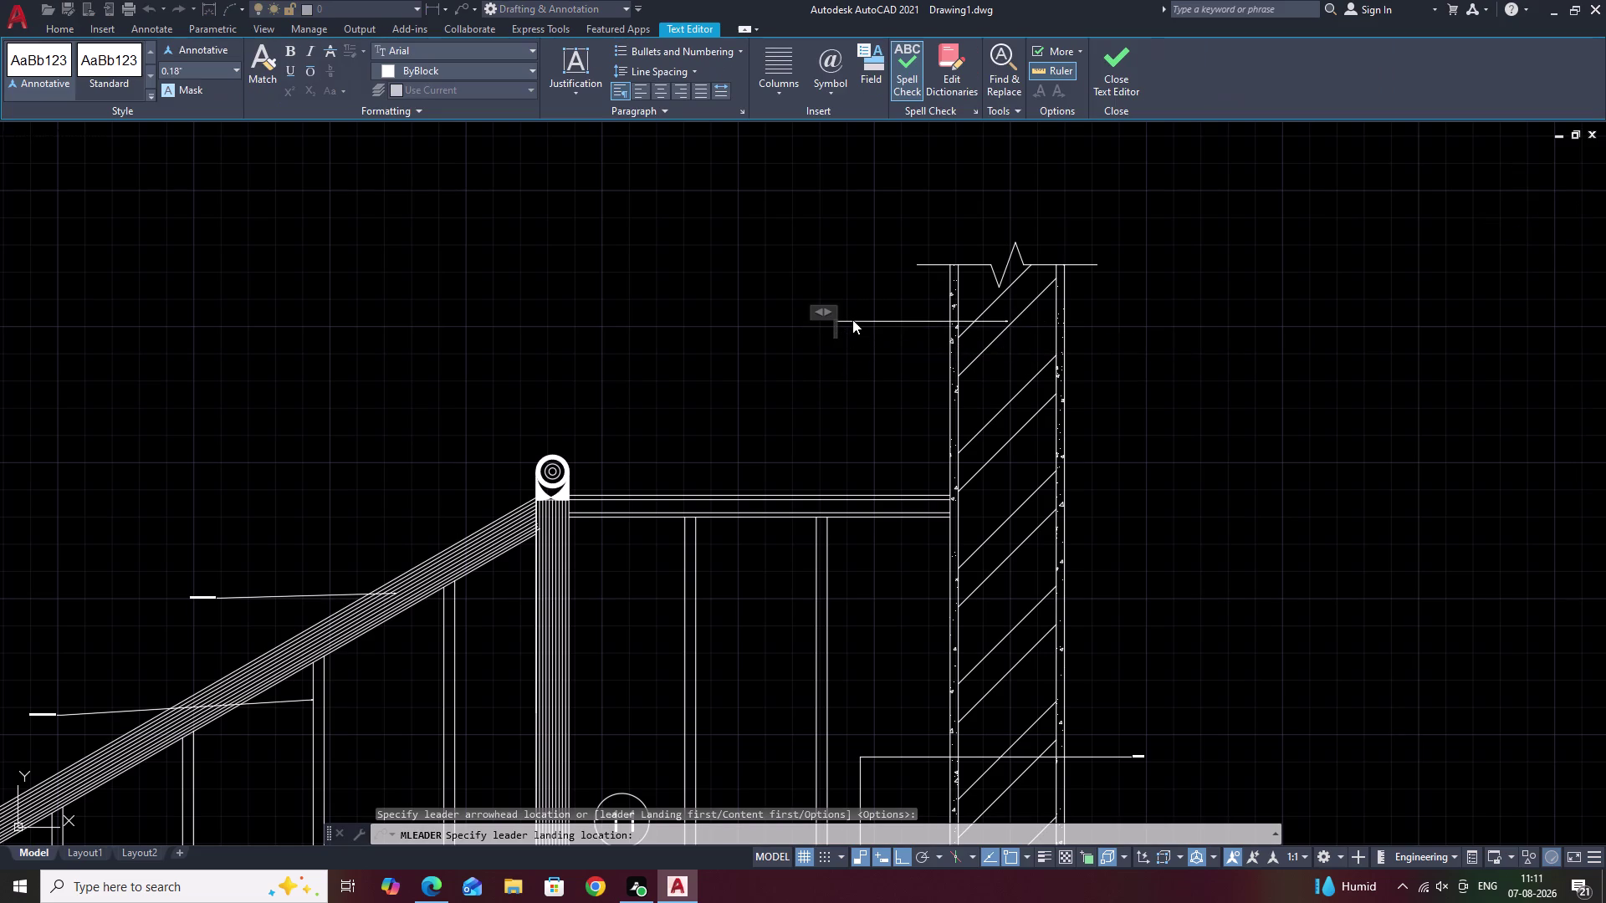
Enter the note text BRICK WALL - 9" and close the text editor.
text(BRI)
text(CK)
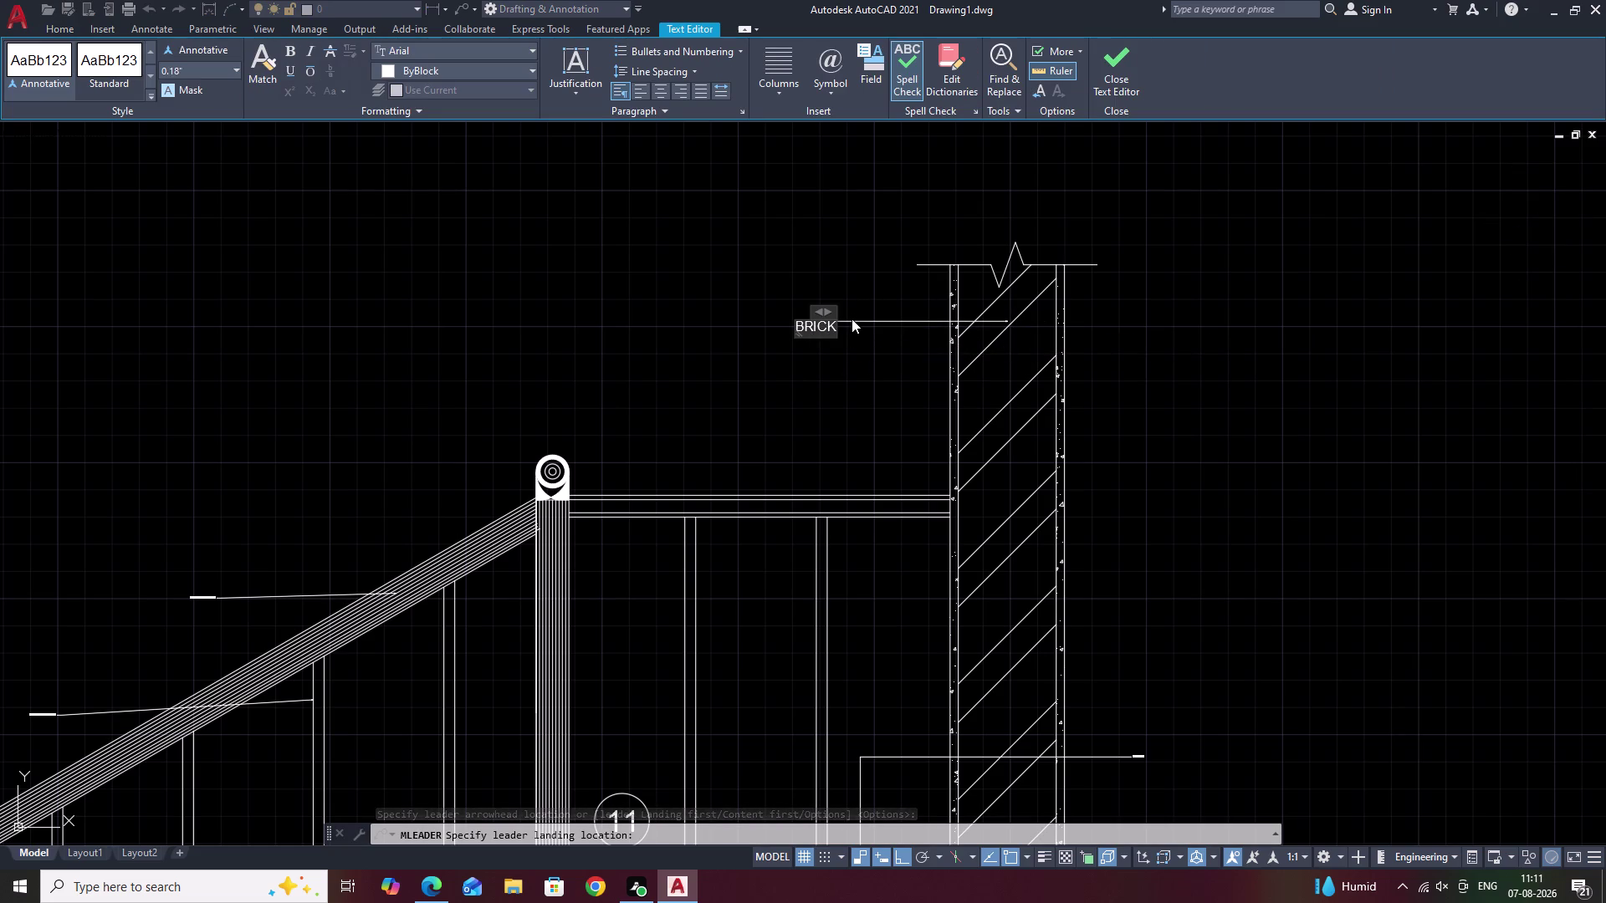
key(space)
text(WAL)
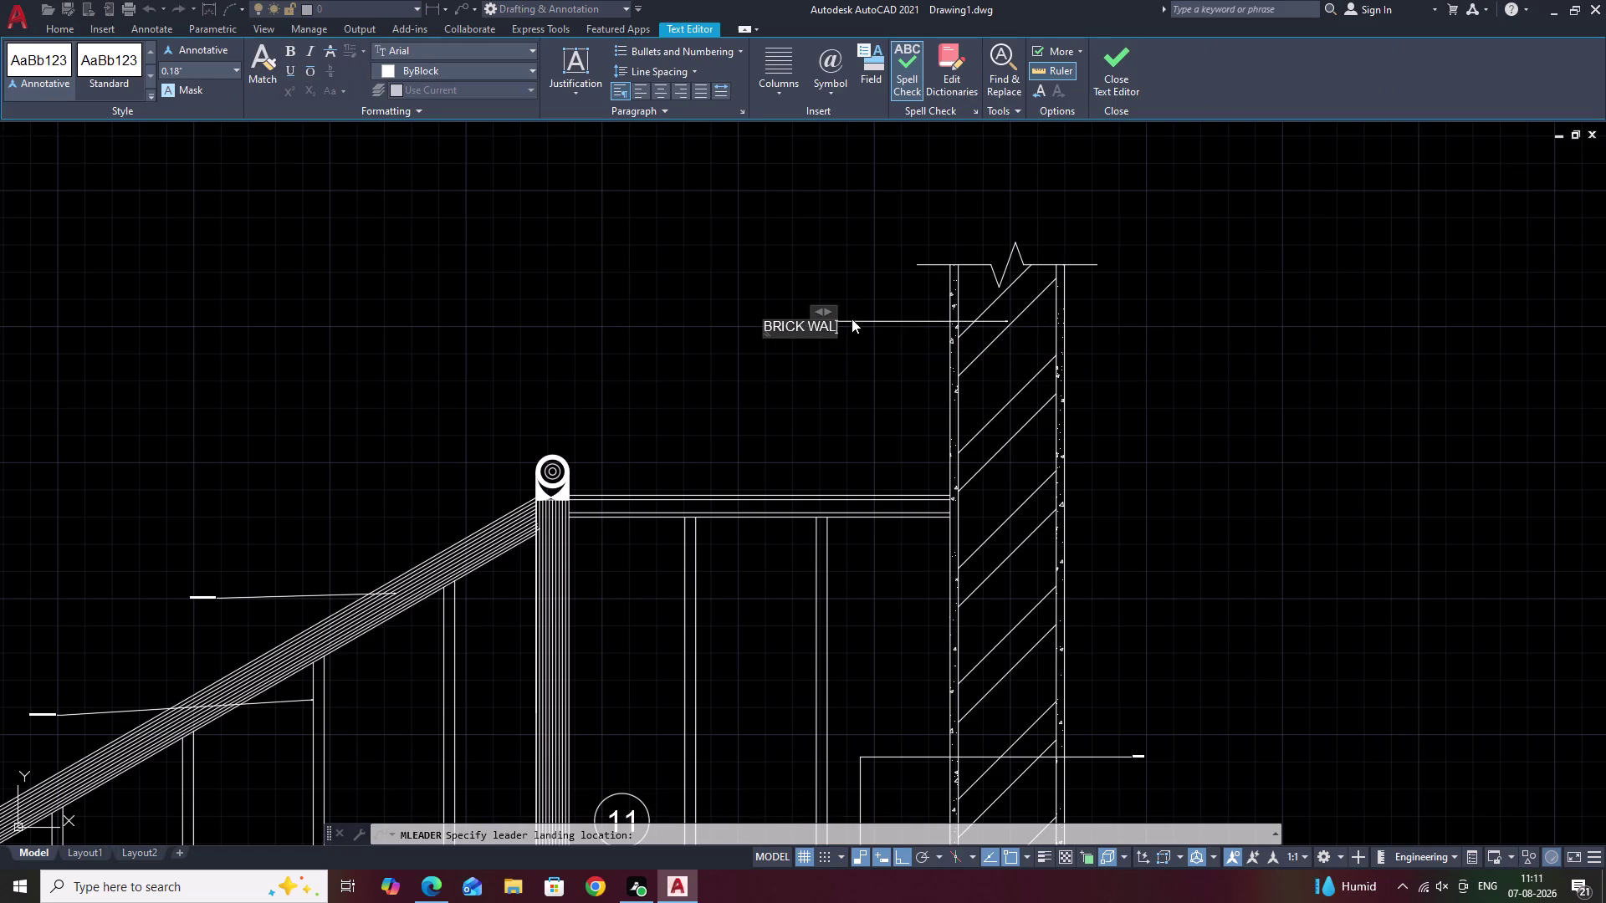
text(L)
key(space)
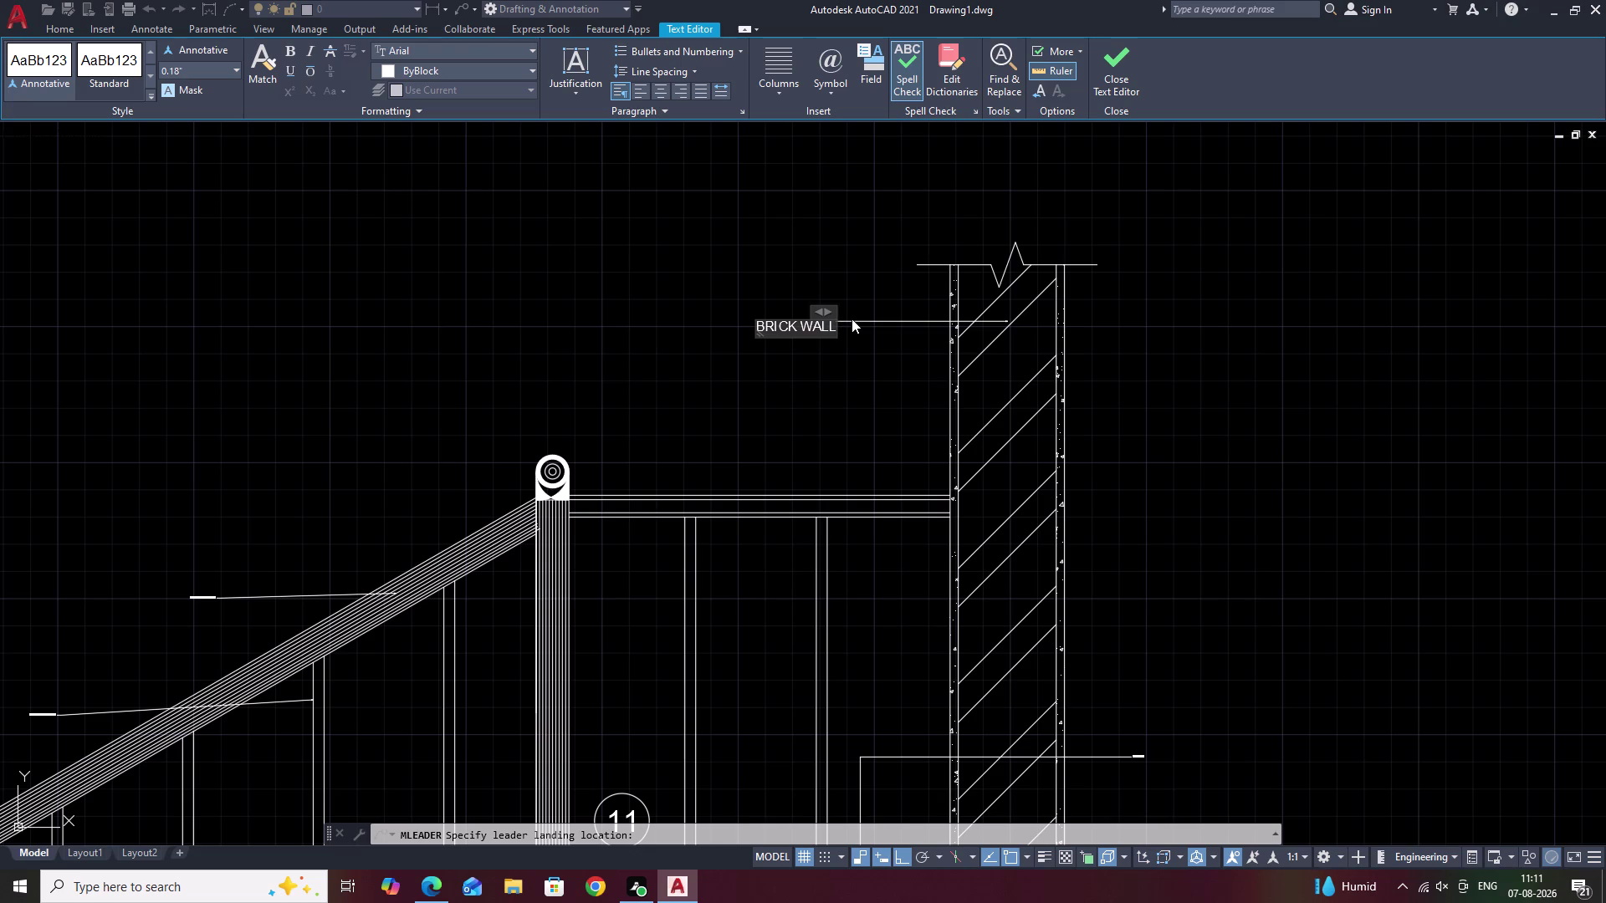
key(minus)
key(space)
text(9)
key(shift+quotedbl)
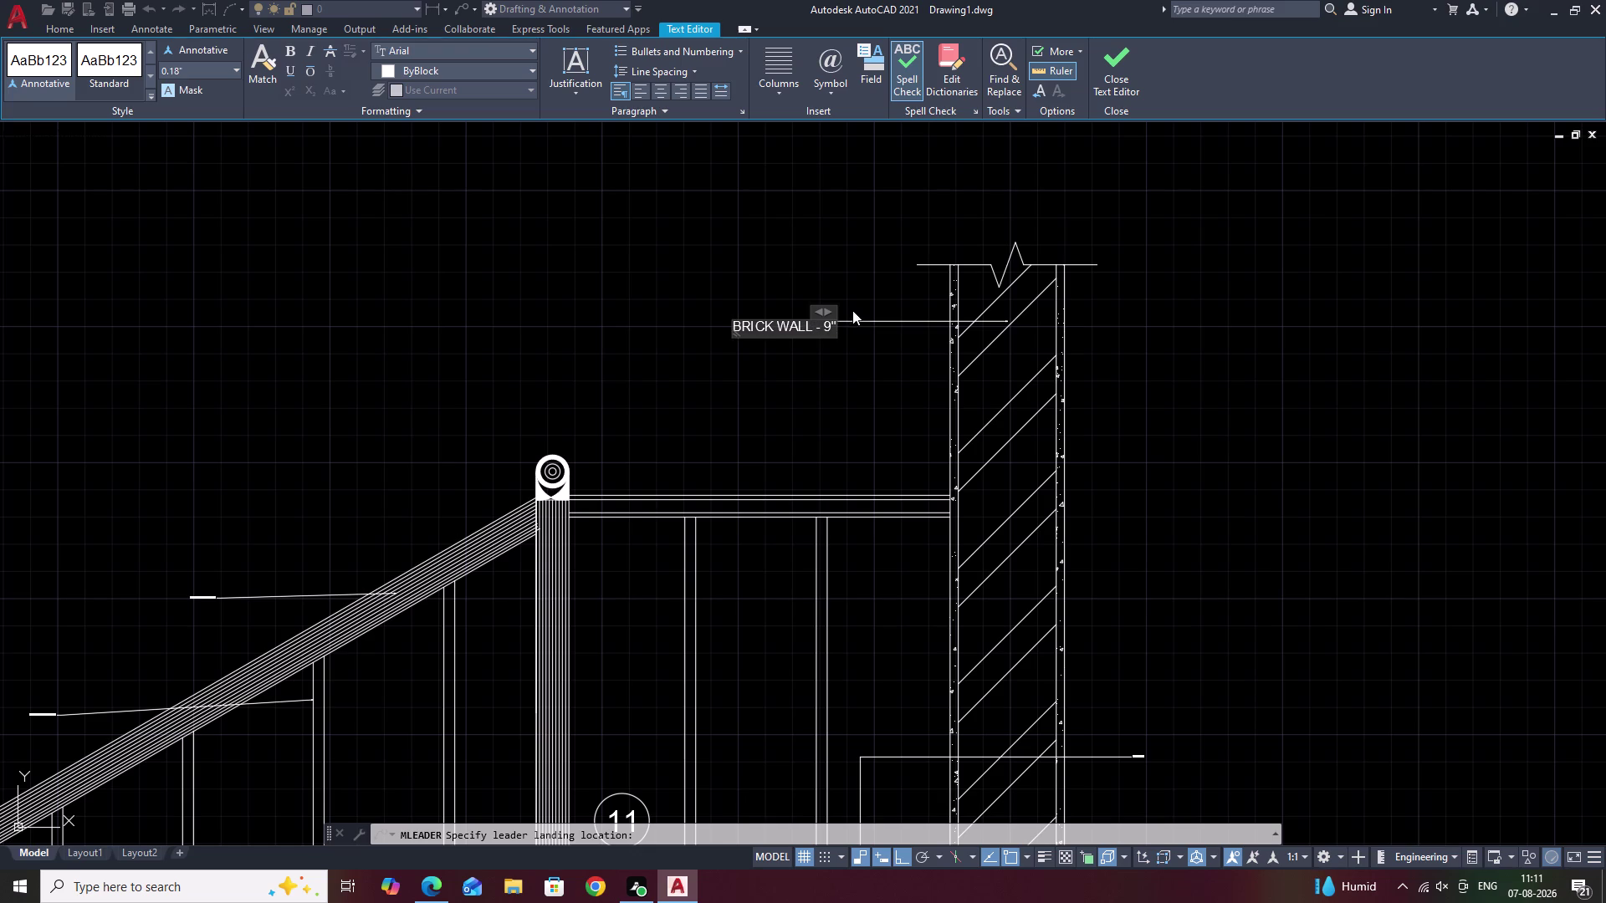
click(854, 361)
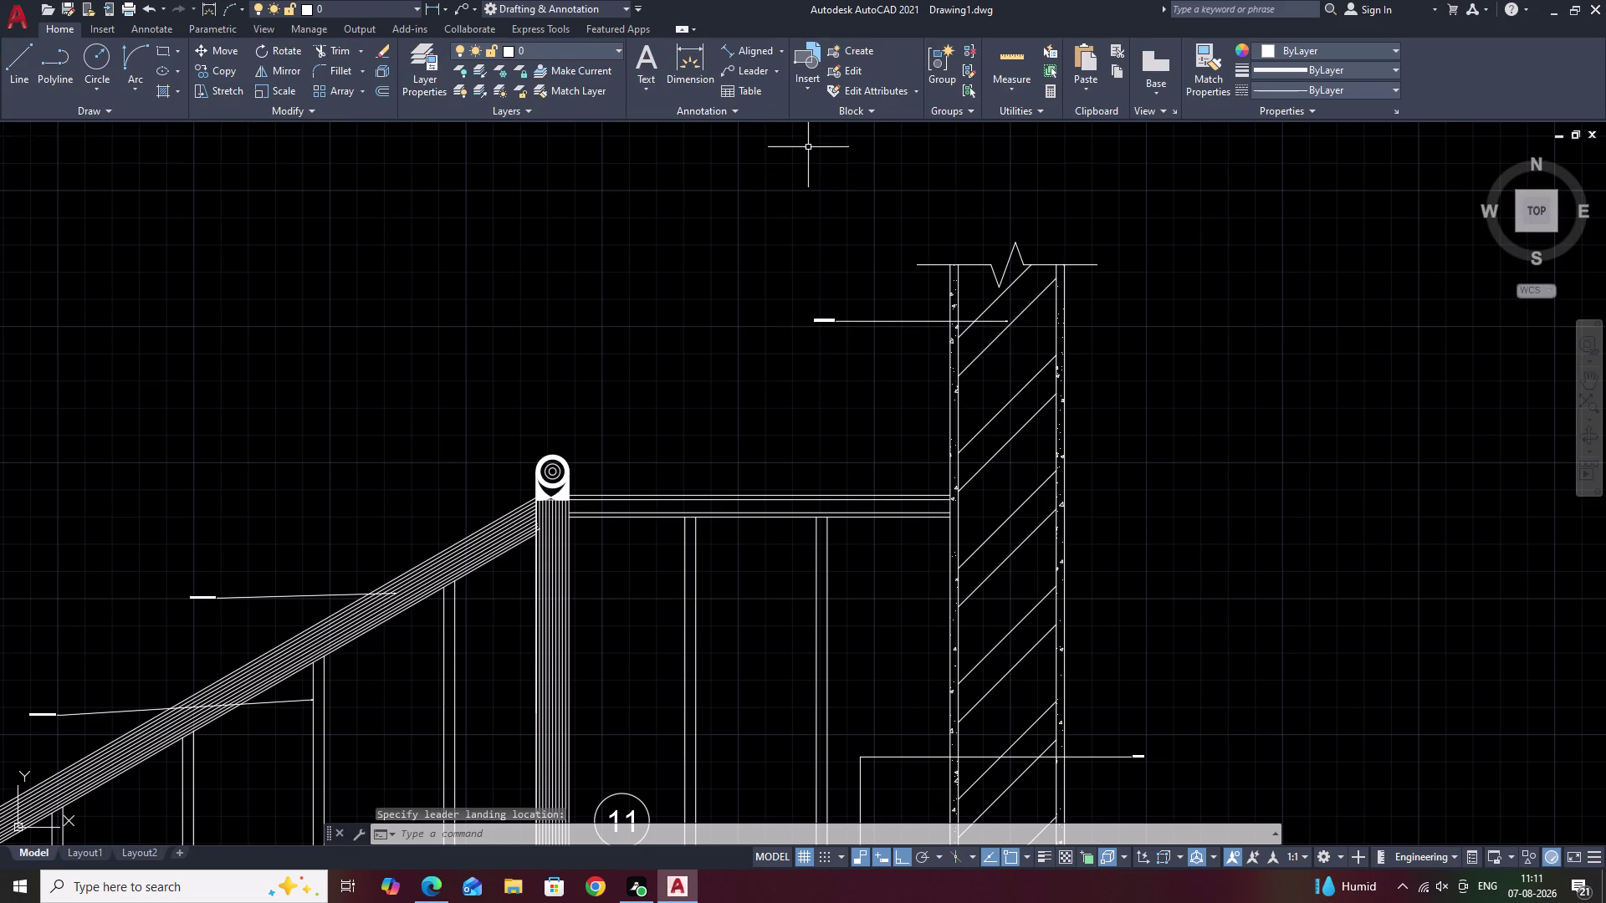
click(758, 69)
Add a multileader on the wall face reading CEMENT PLASTER -.75", text to the left.
scroll(up, 3)
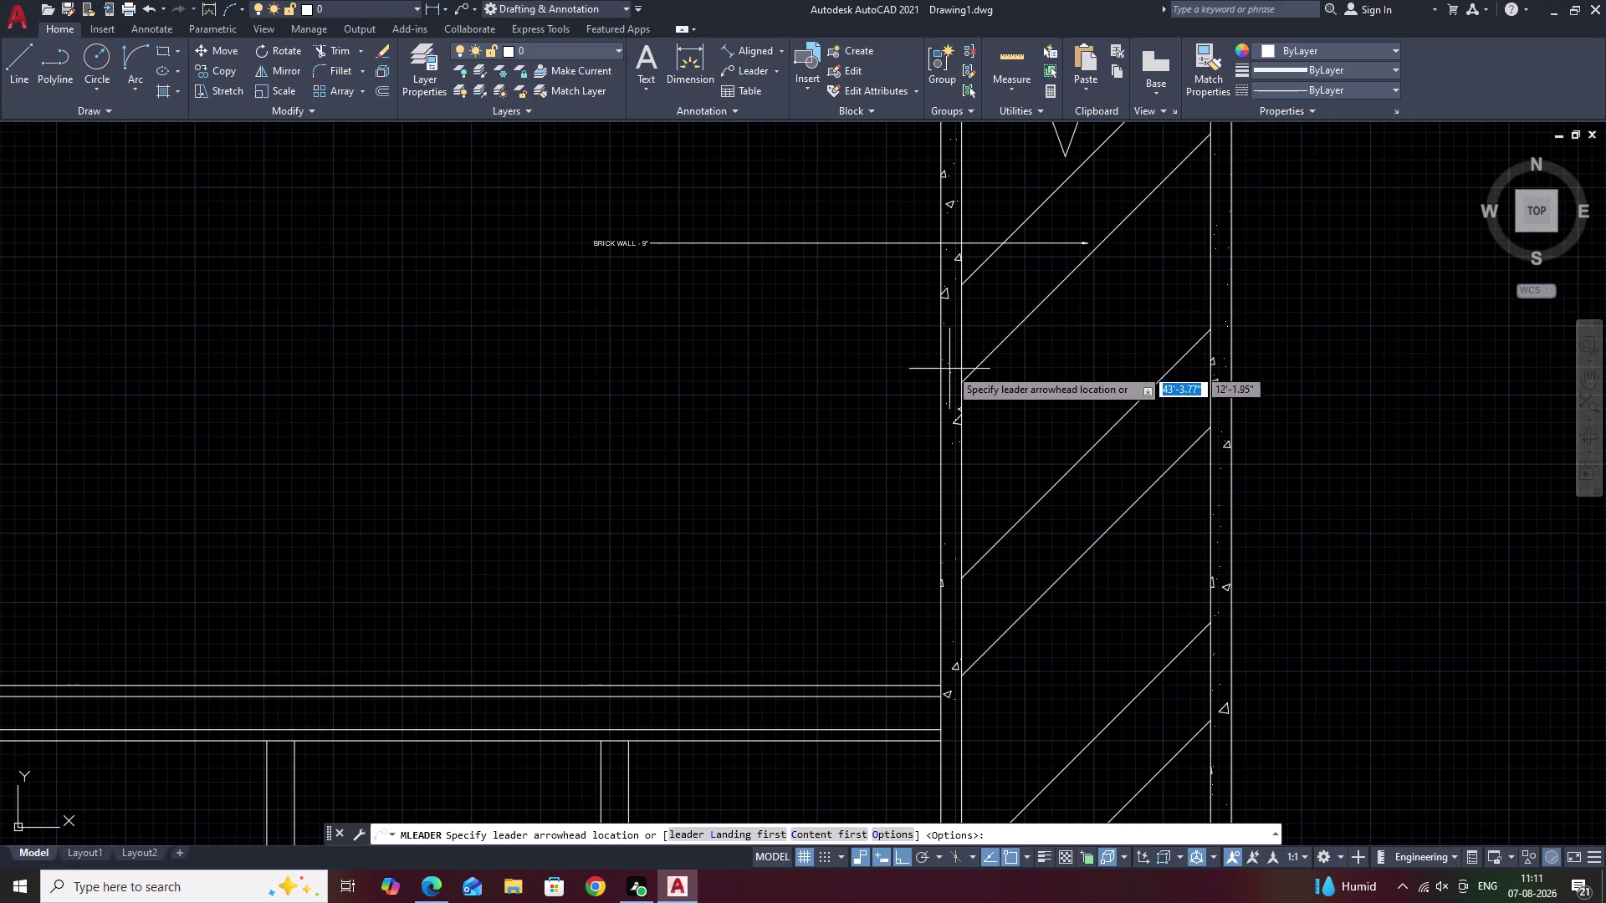
click(952, 363)
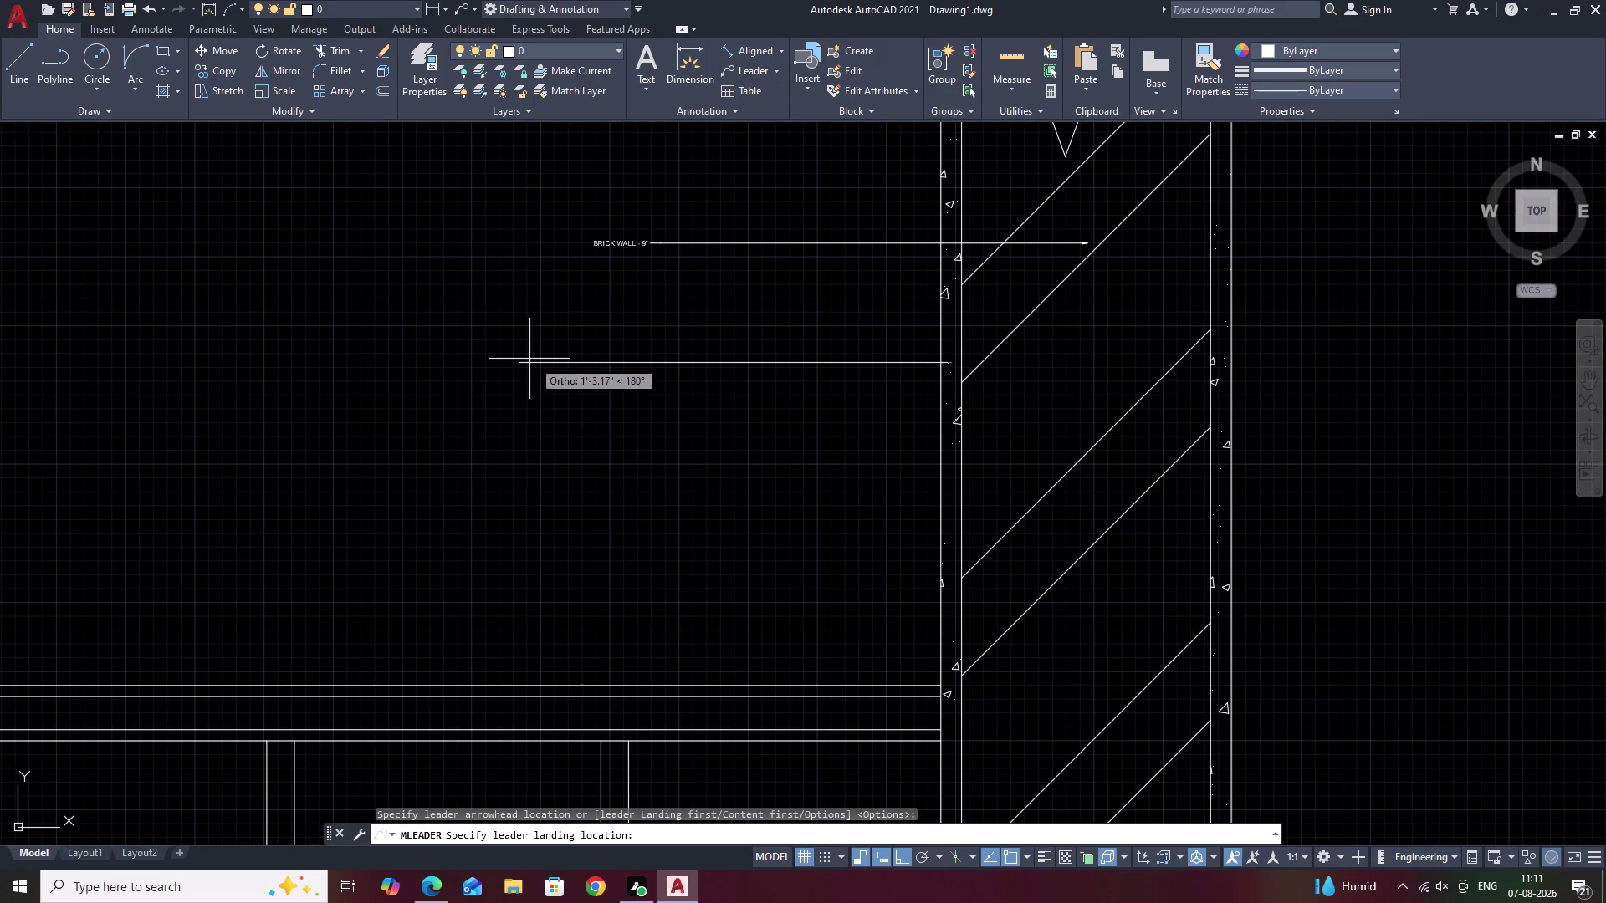
click(649, 368)
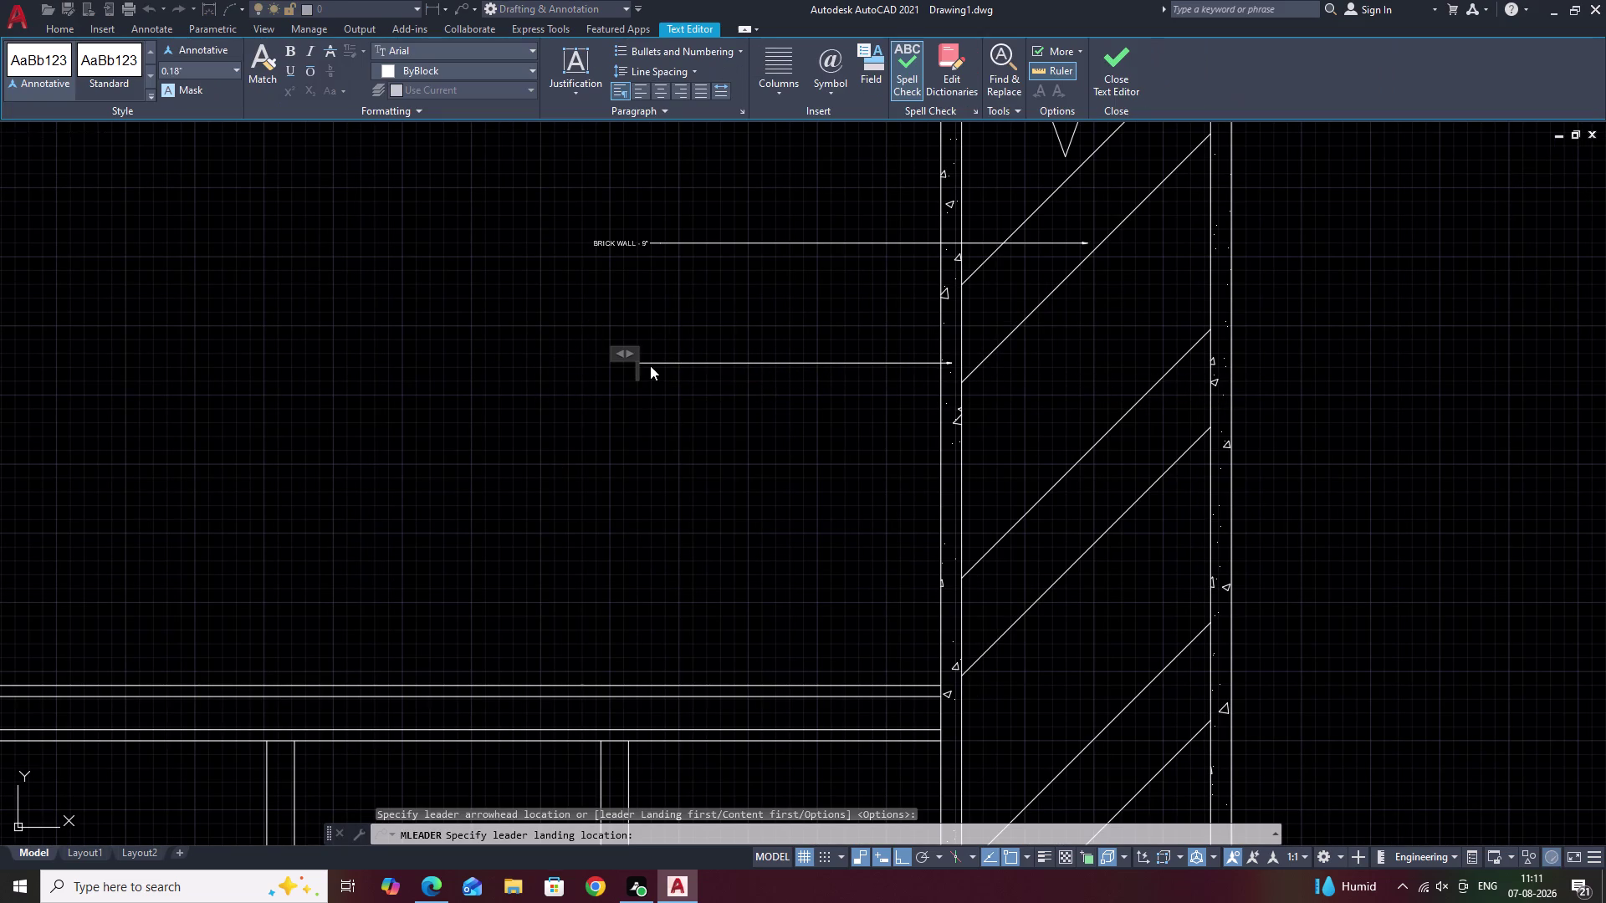
text(CEME)
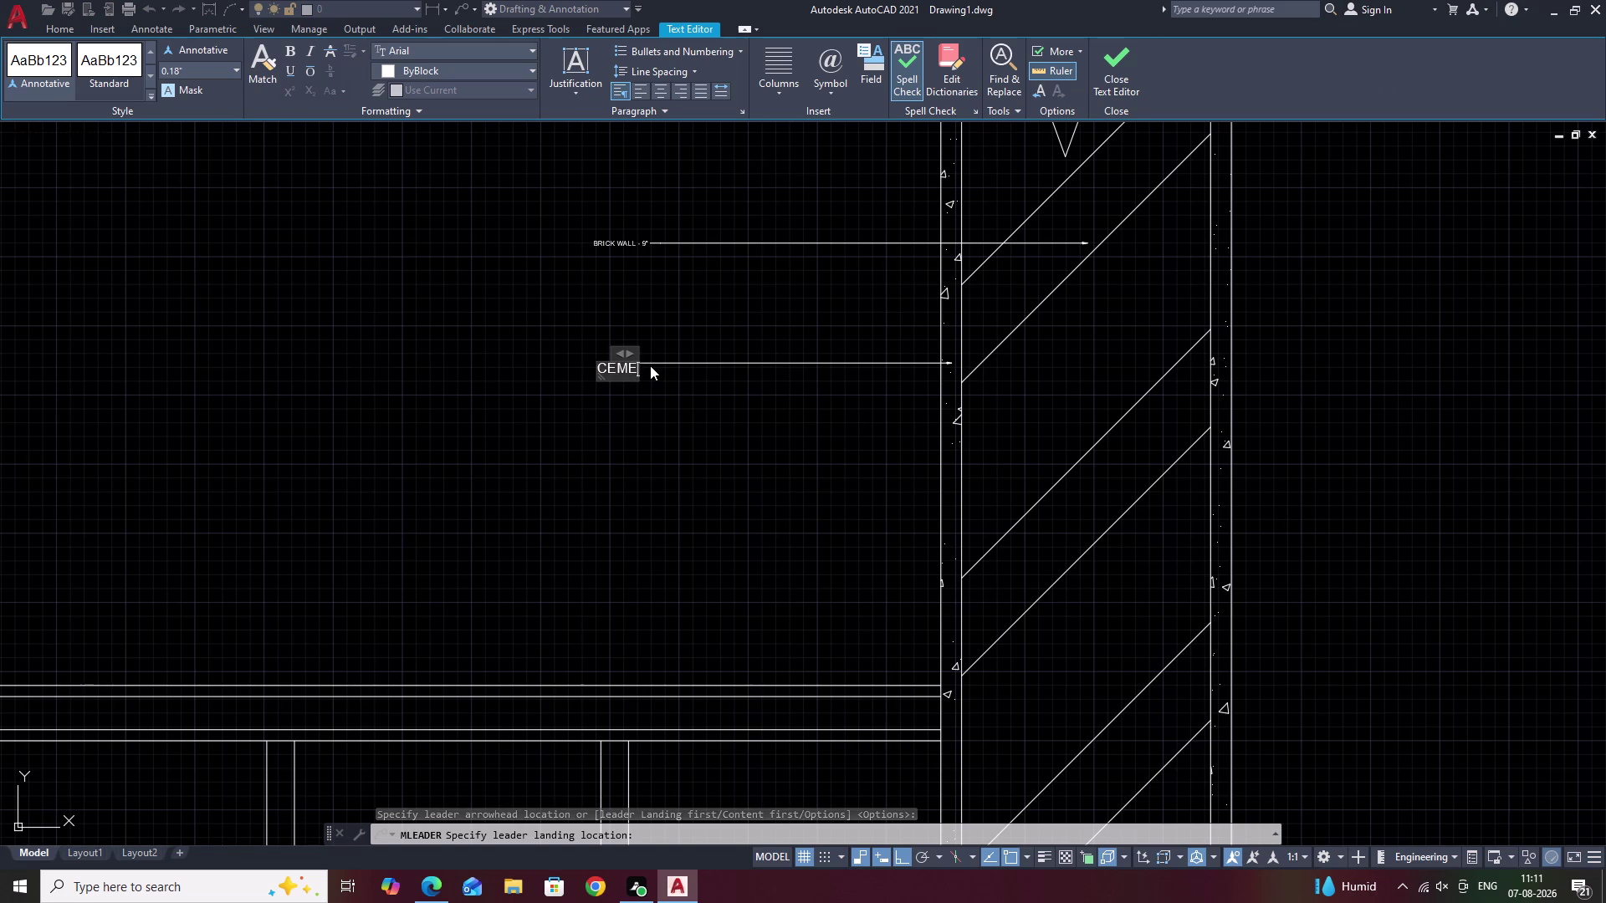
text(N)
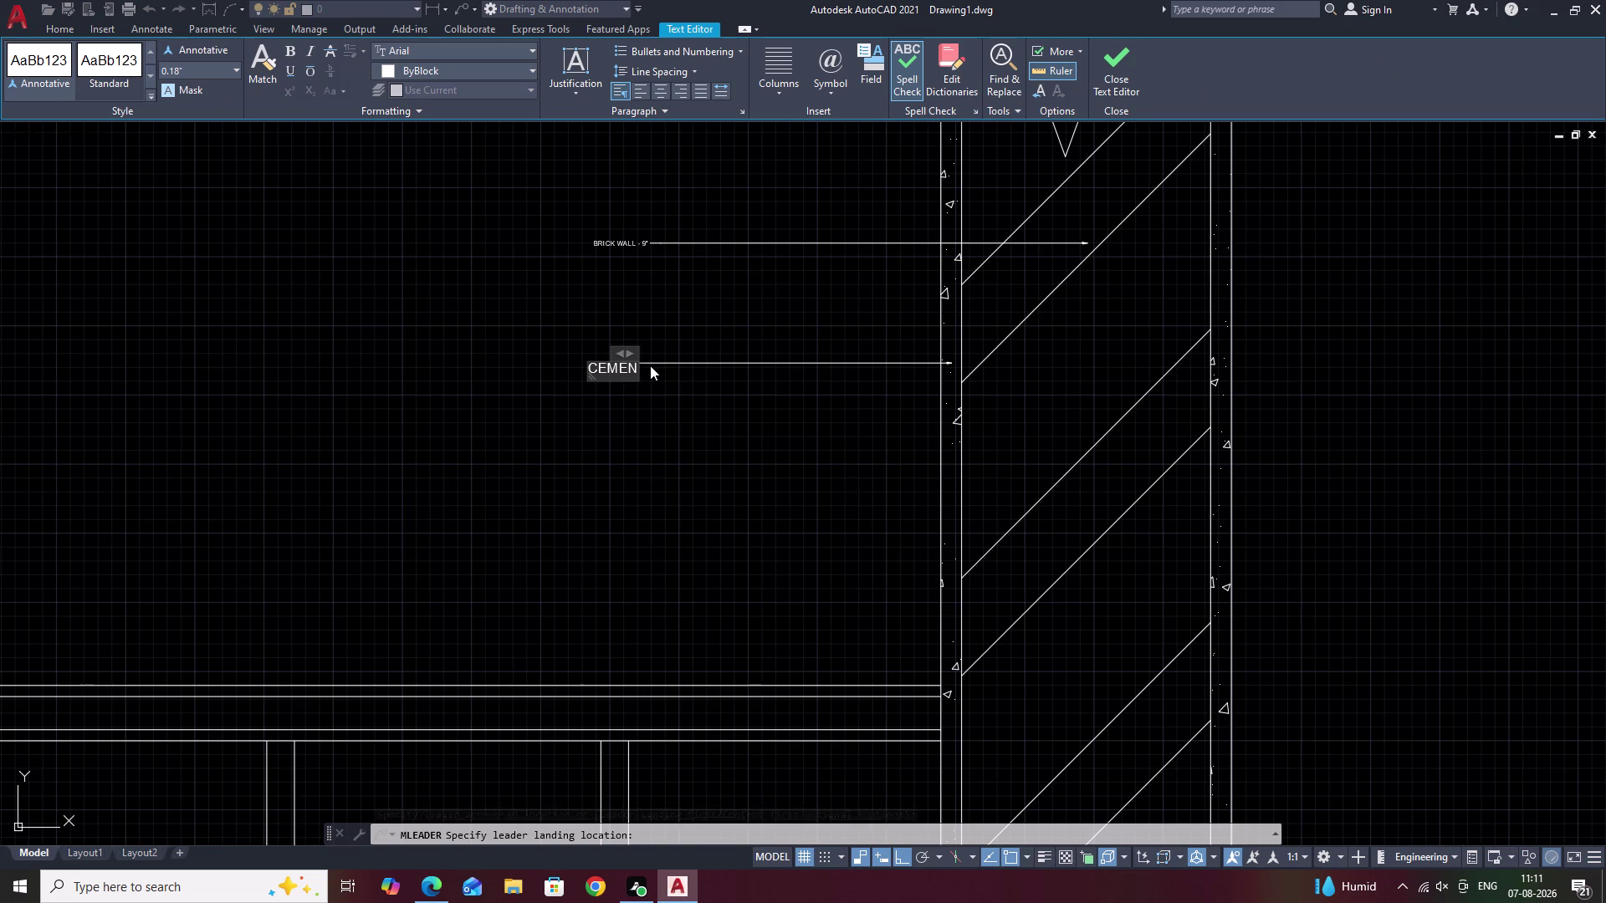
text(T PLA)
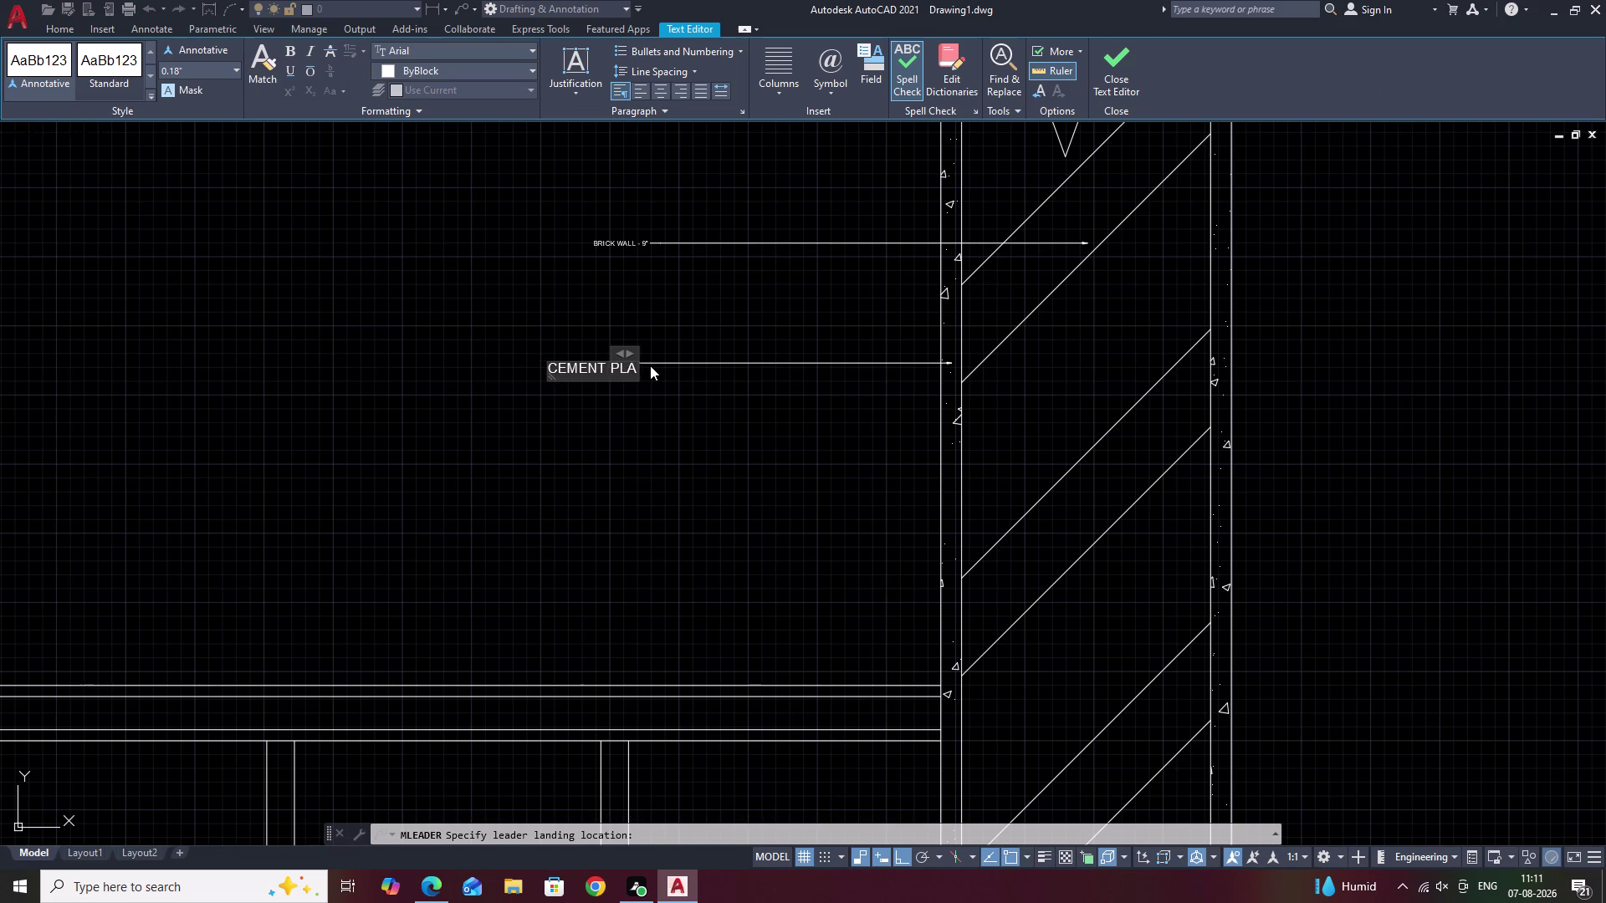
text(S)
text(TER)
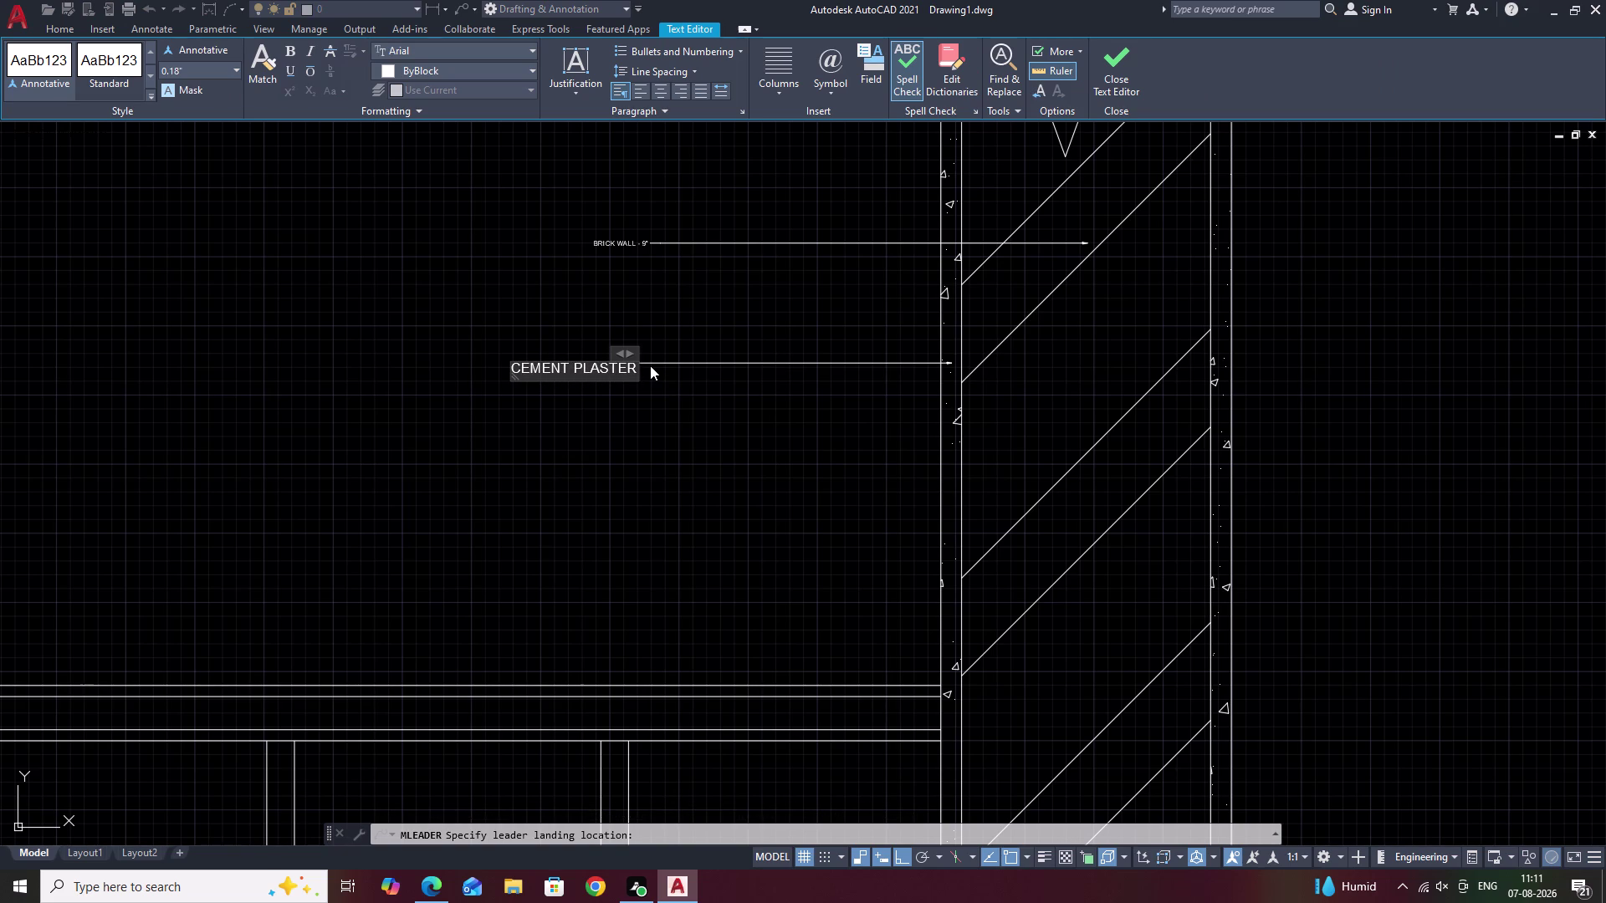
key(space)
text(-.75)
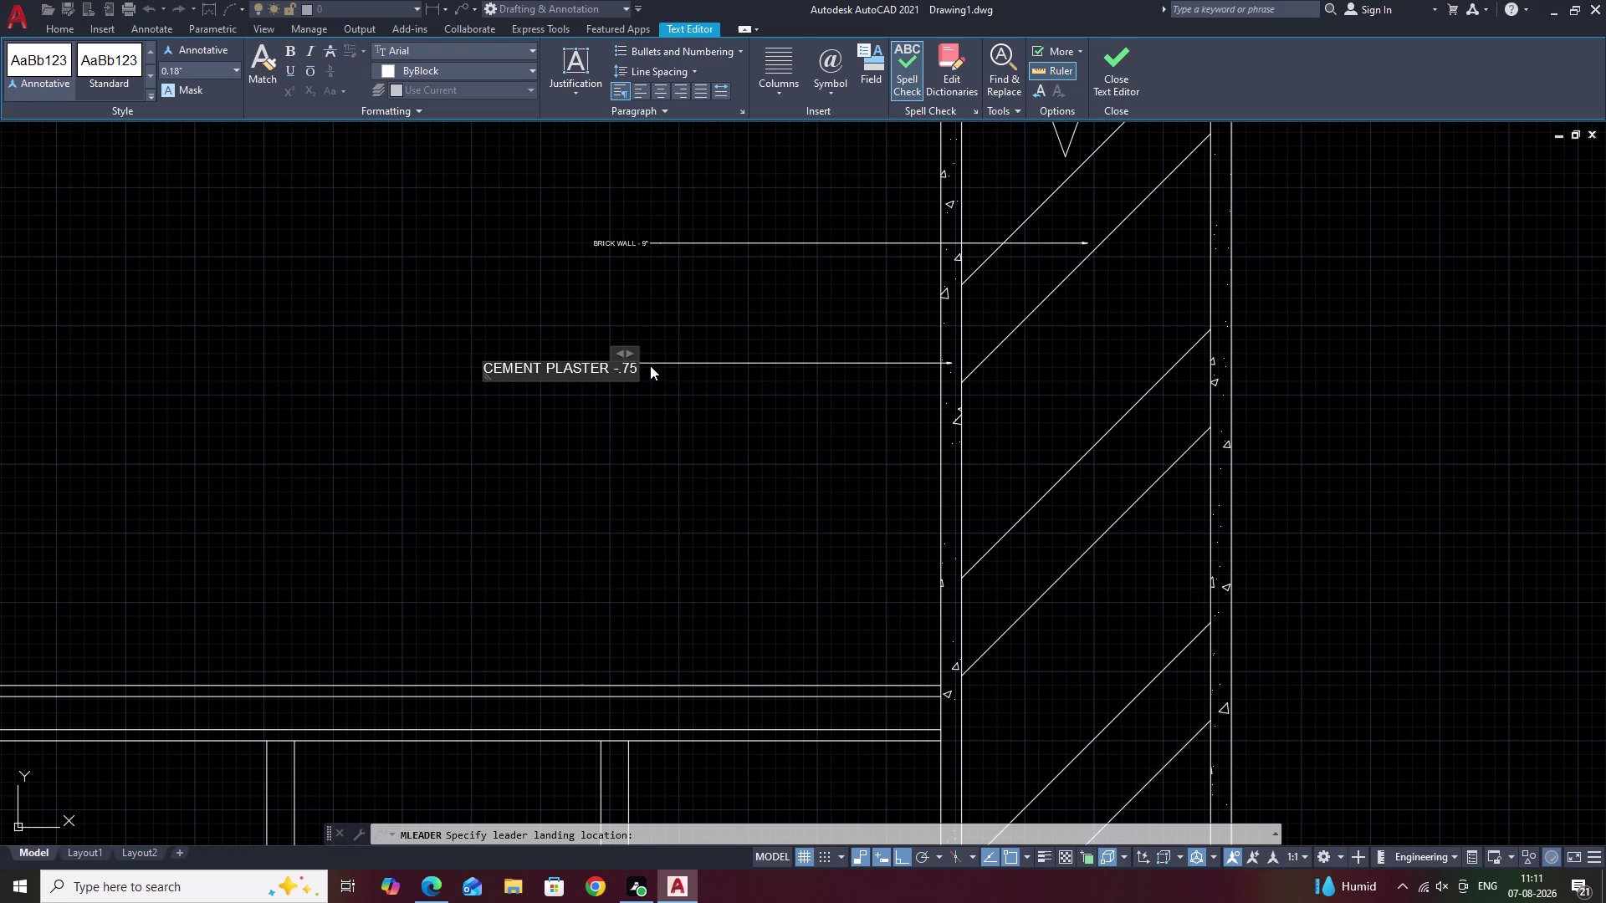
text(")
click(751, 466)
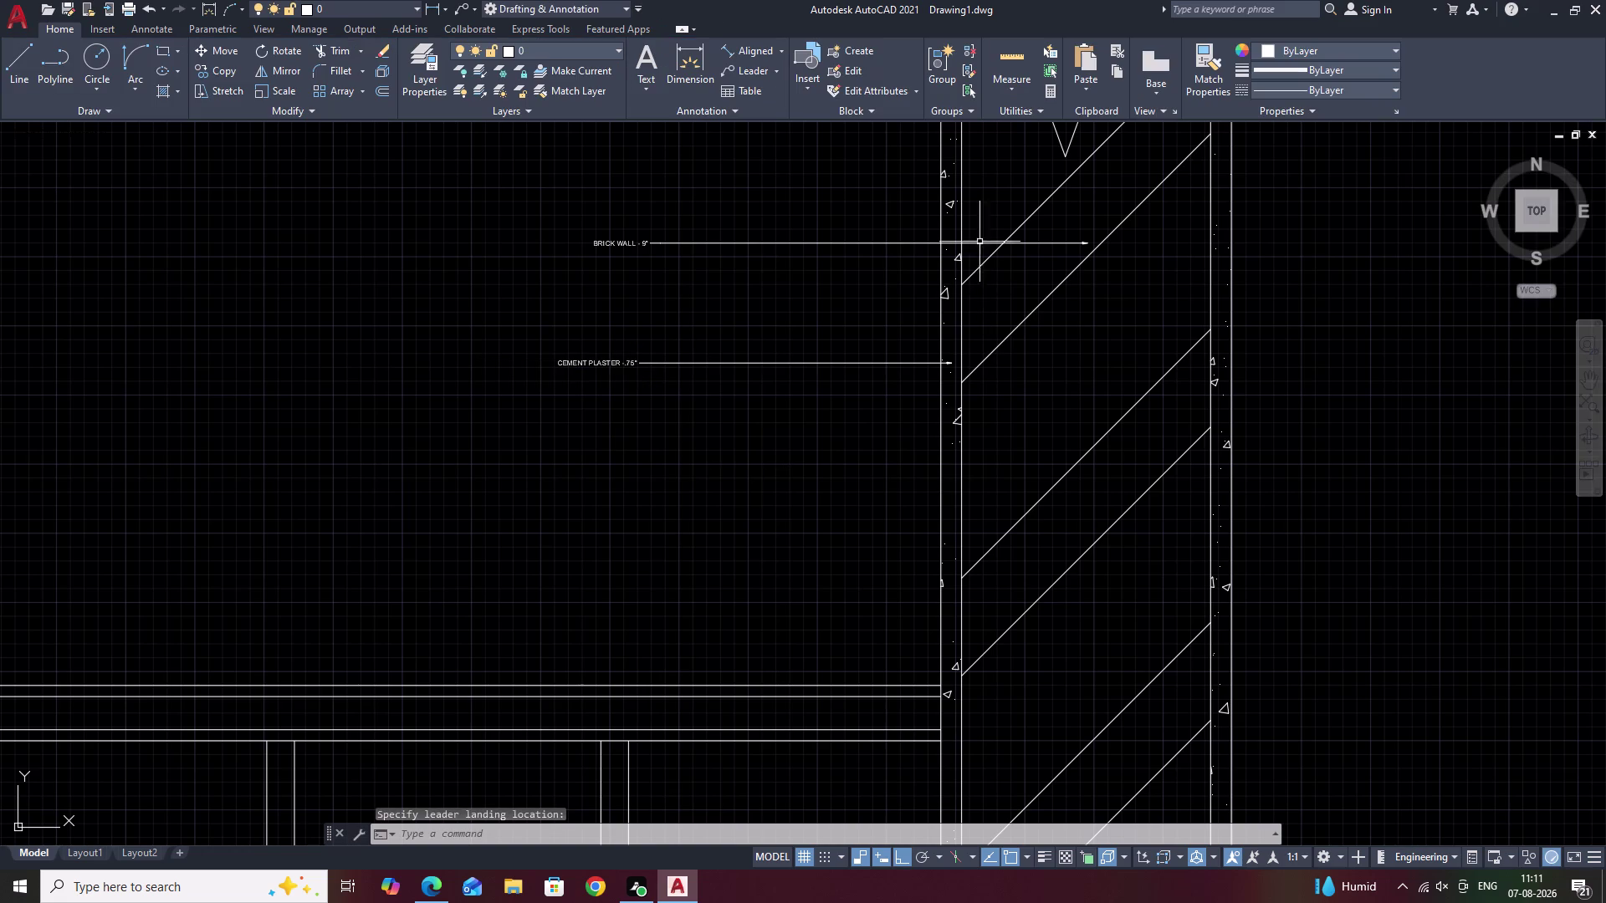
Zoom out and pan to frame the whole staircase elevation.
scroll(down, 3)
middle_drag(1225, 471, 1214, 279)
middle_drag(1351, 561, 1345, 368)
scroll(down, 3)
middle_drag(1343, 573, 1352, 515)
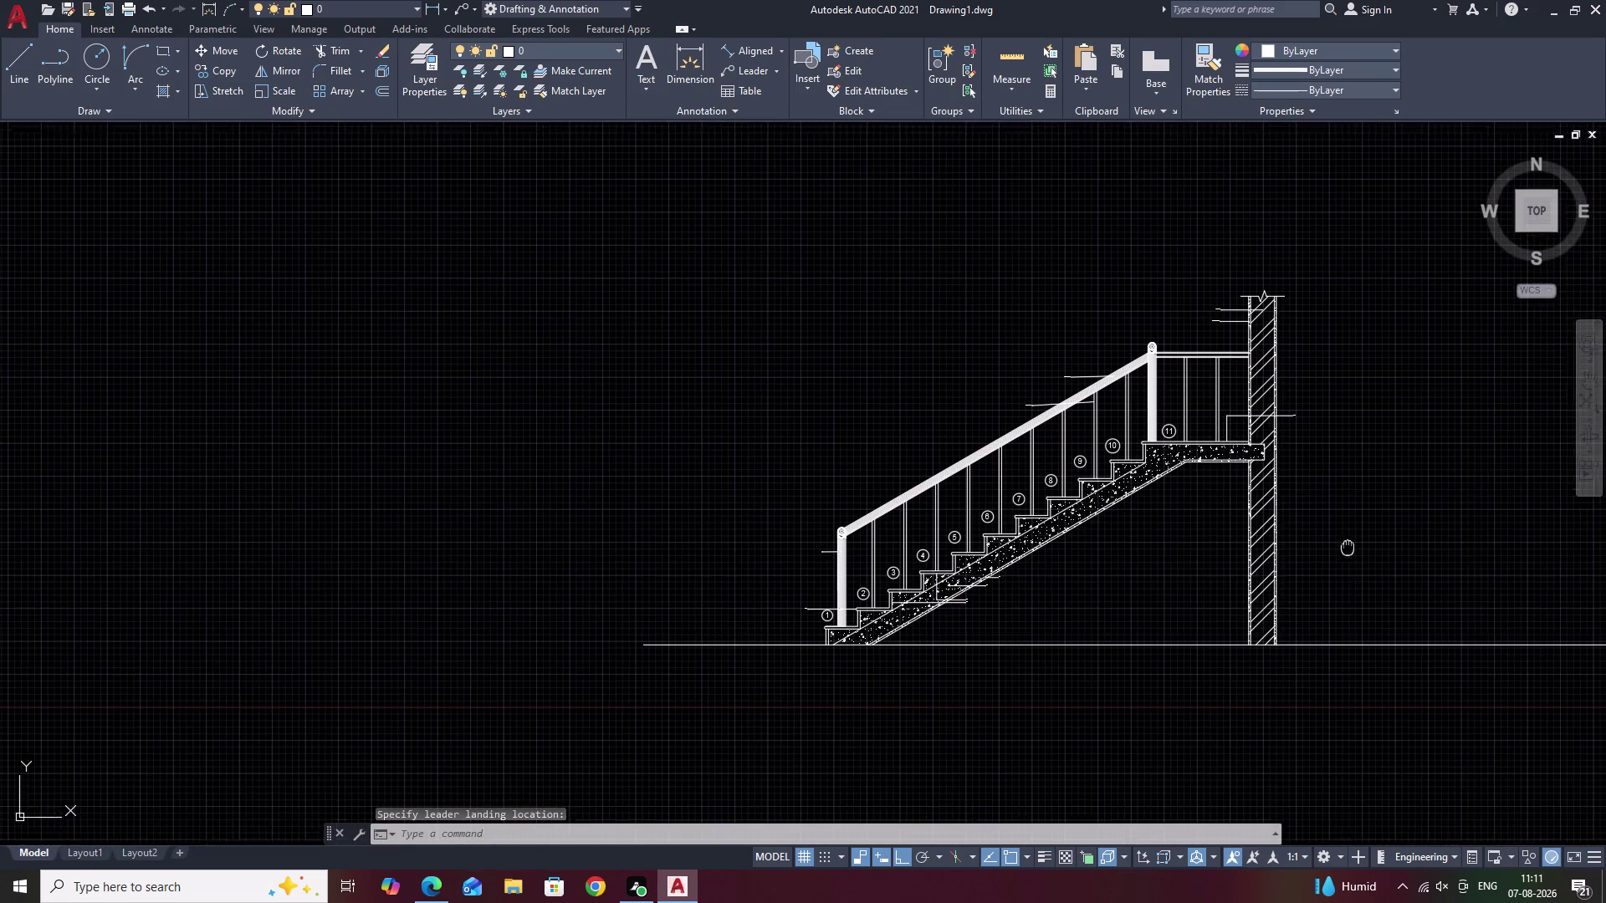
middle_drag(1351, 515, 1353, 484)
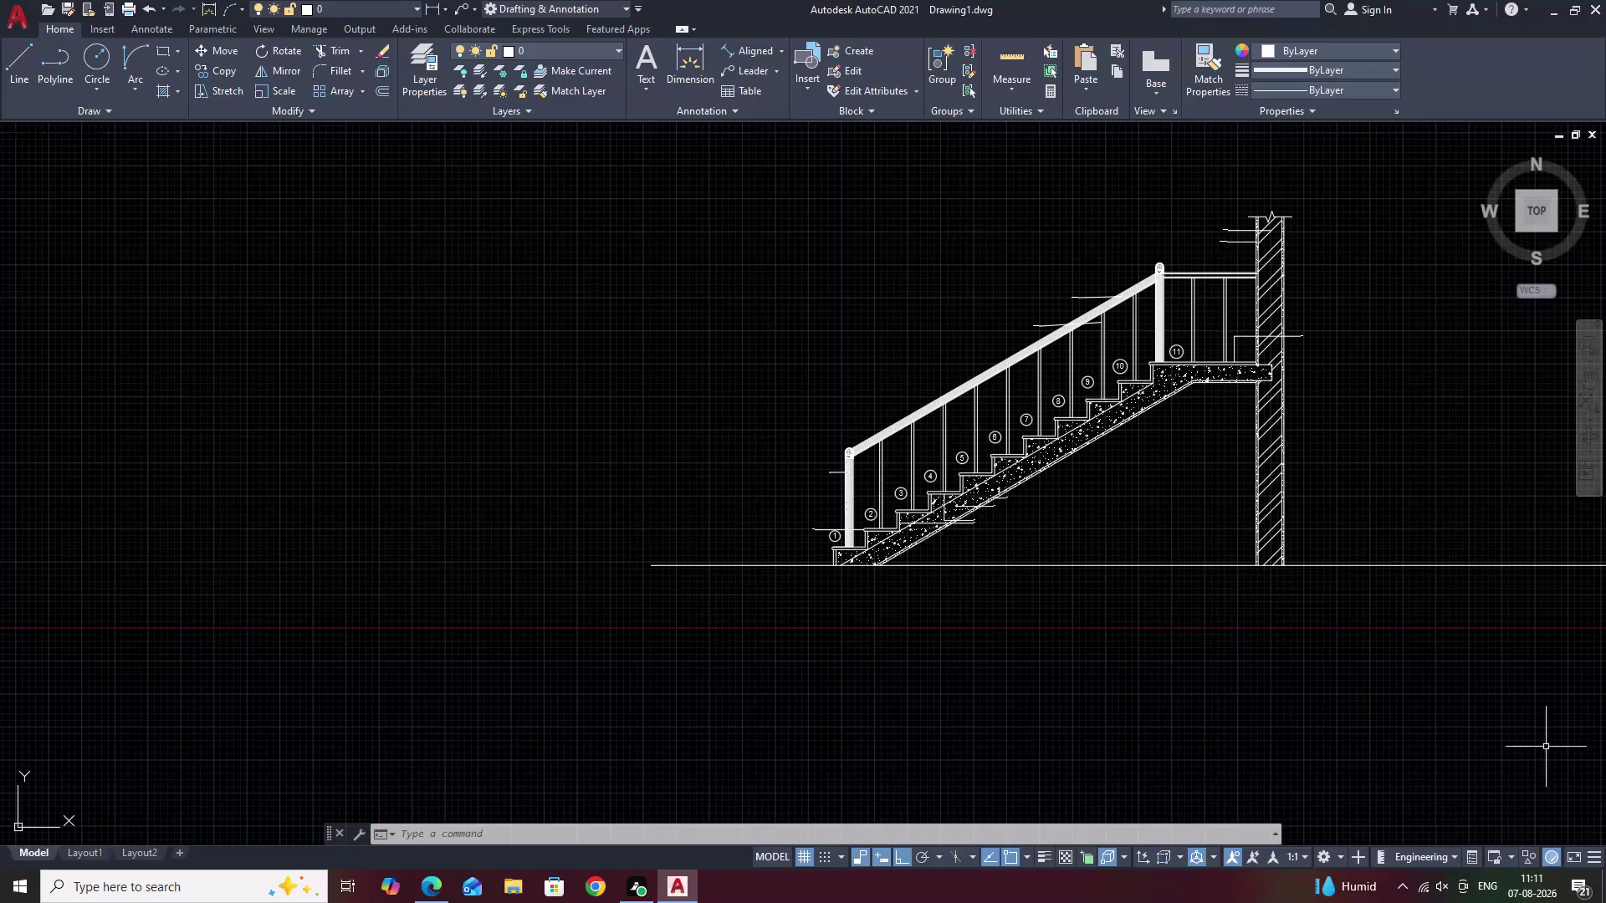
Select the TREAD, RISER, WAIST and SOFFIT leaders.
scroll(up, 3)
middle_drag(993, 561, 998, 472)
scroll(up, 3)
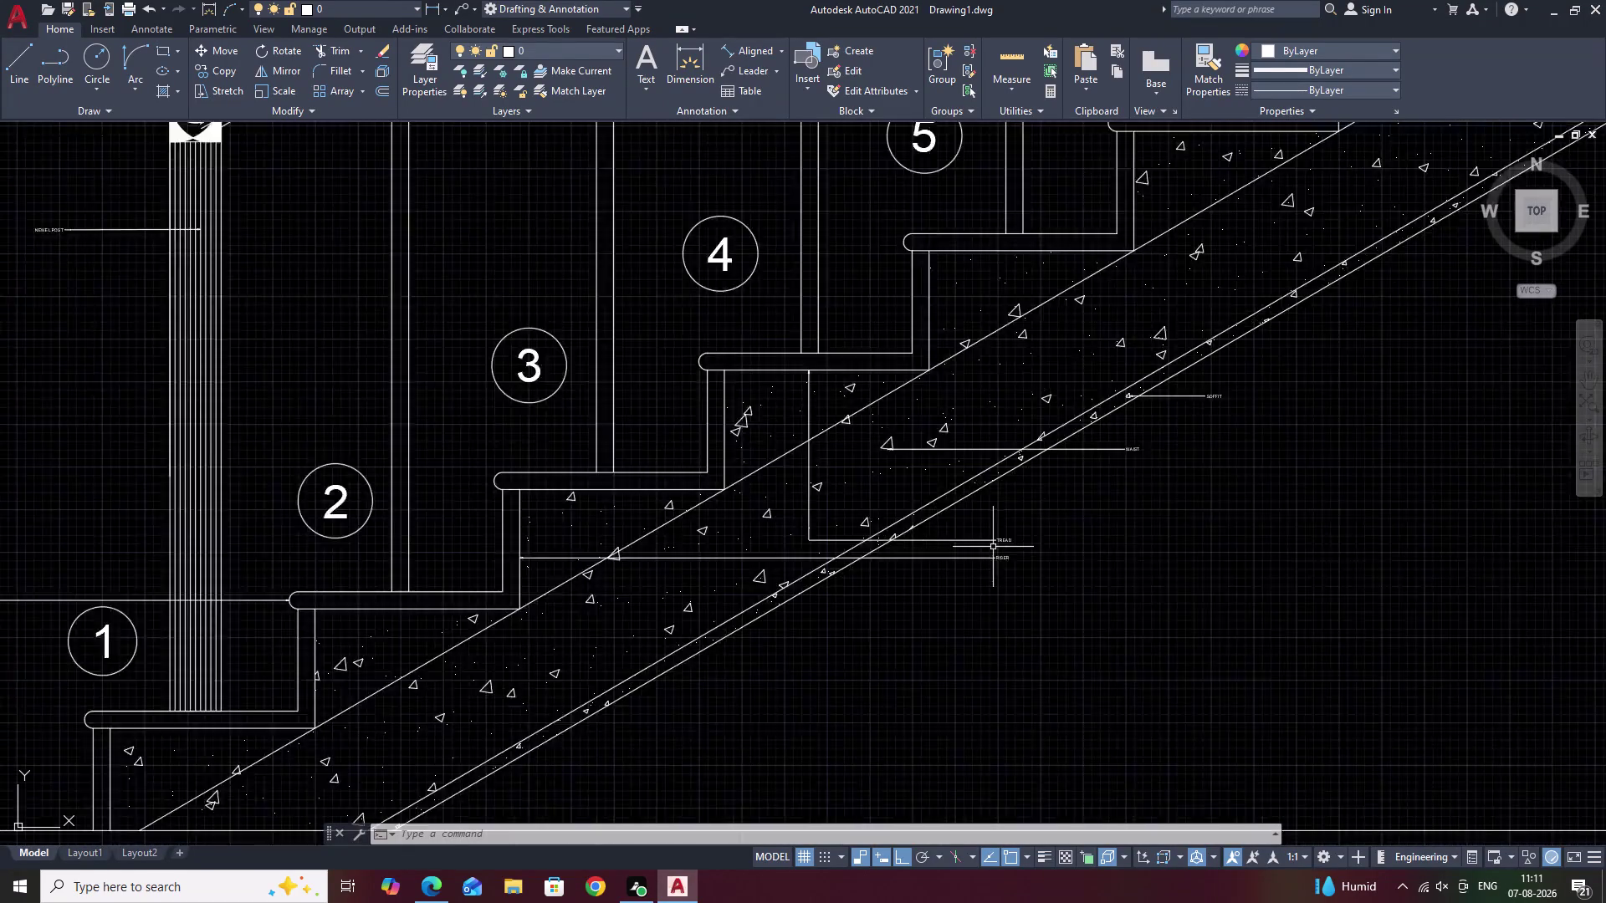
scroll(up, 3)
click(995, 536)
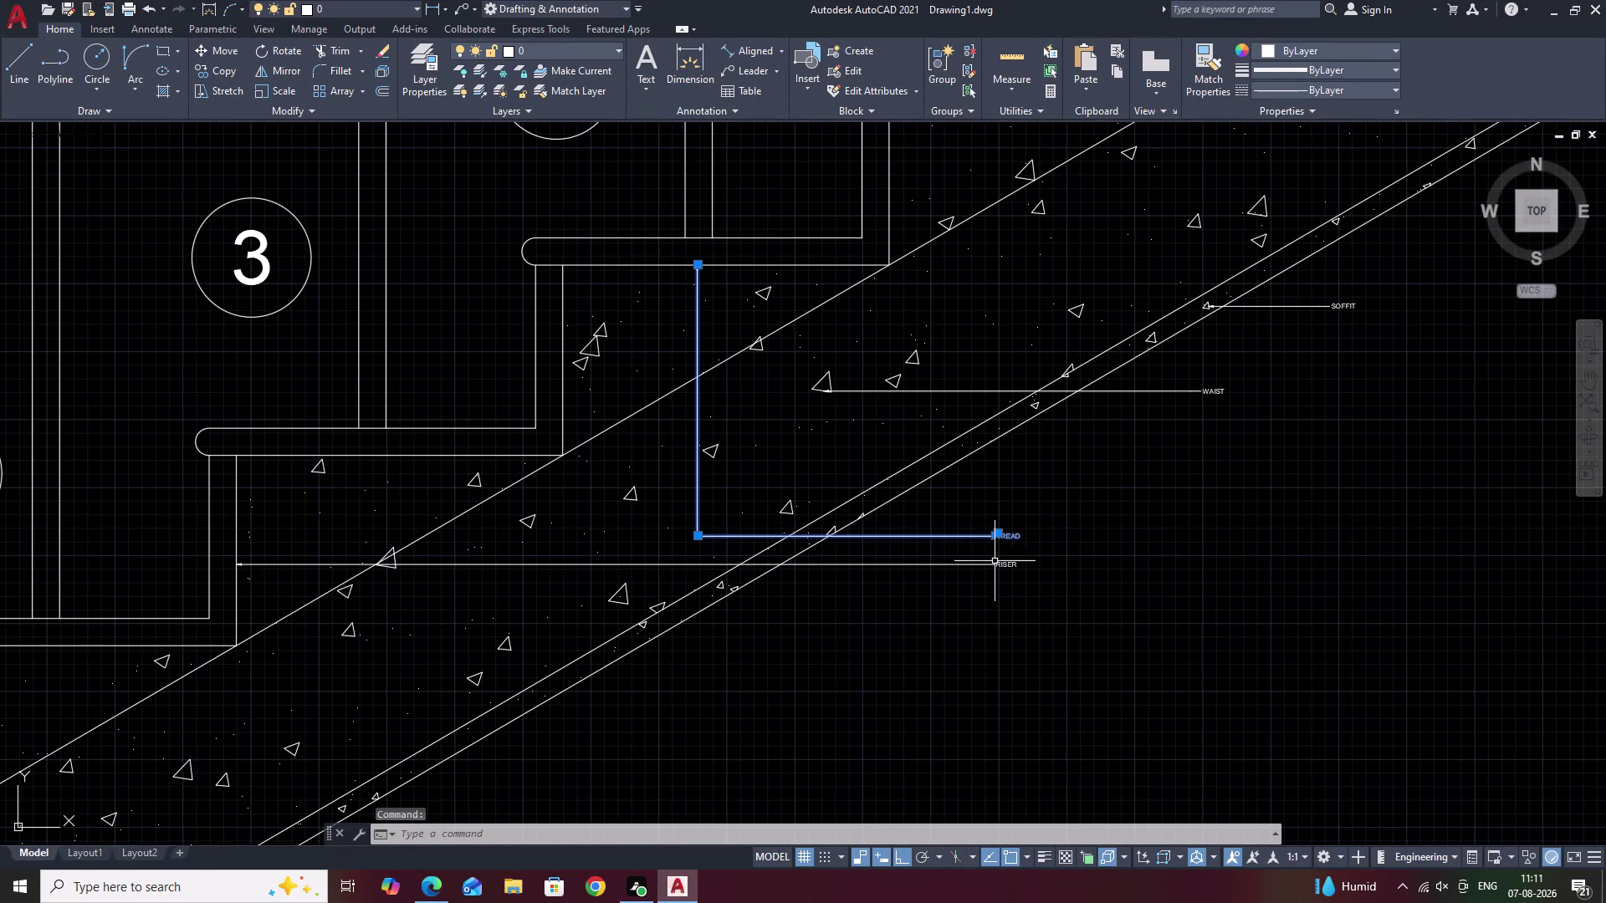
click(995, 569)
middle_drag(1177, 507, 1026, 605)
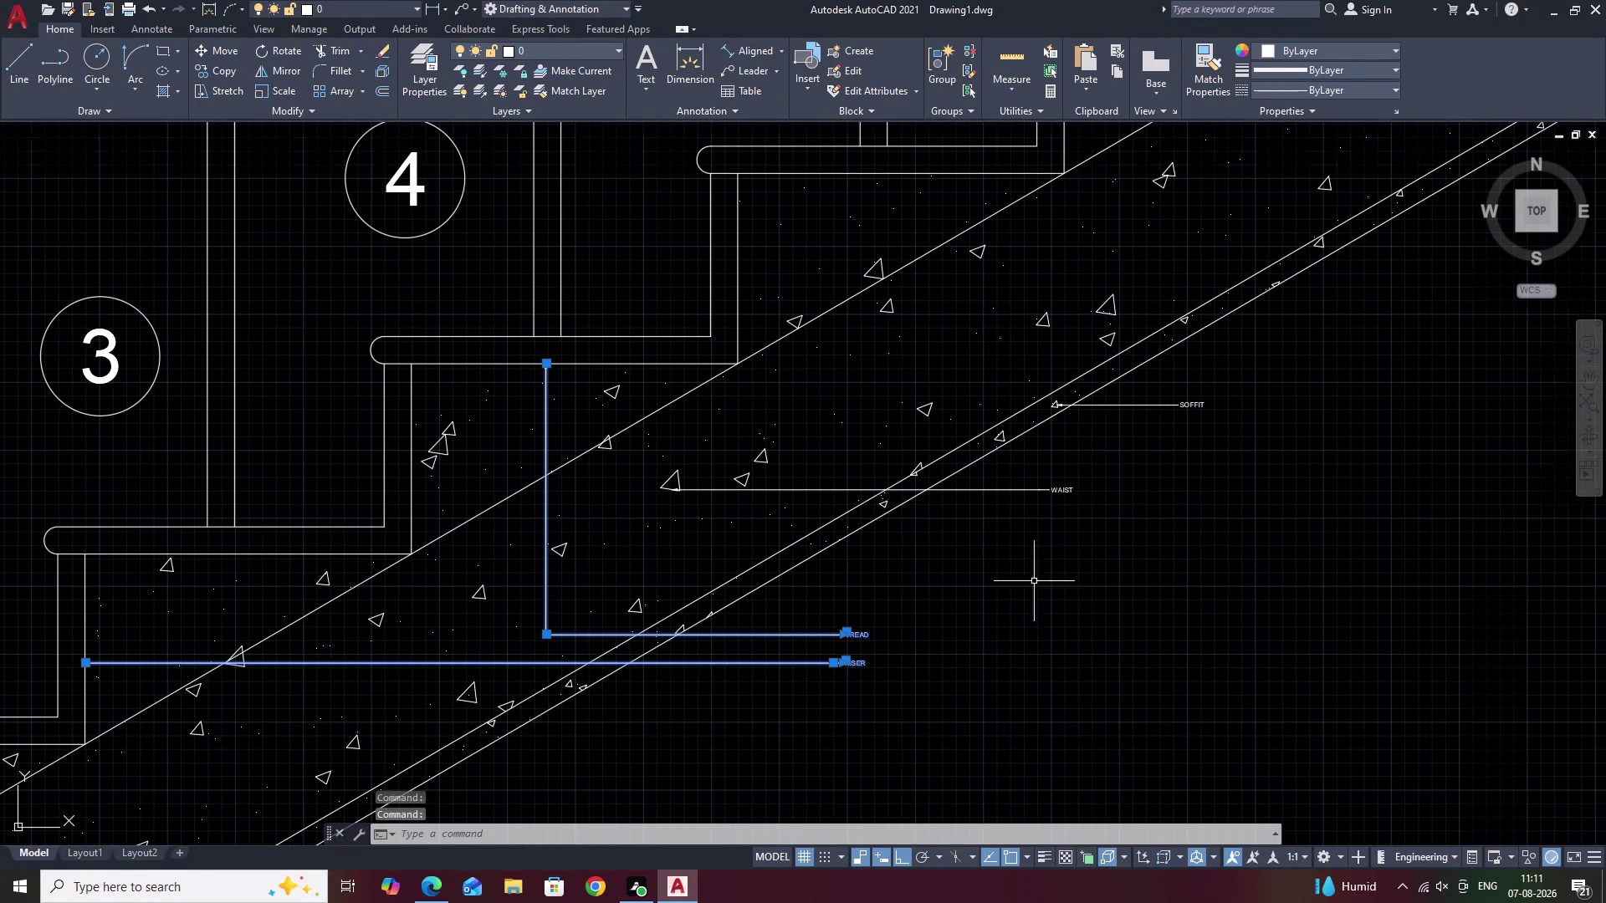
click(1051, 492)
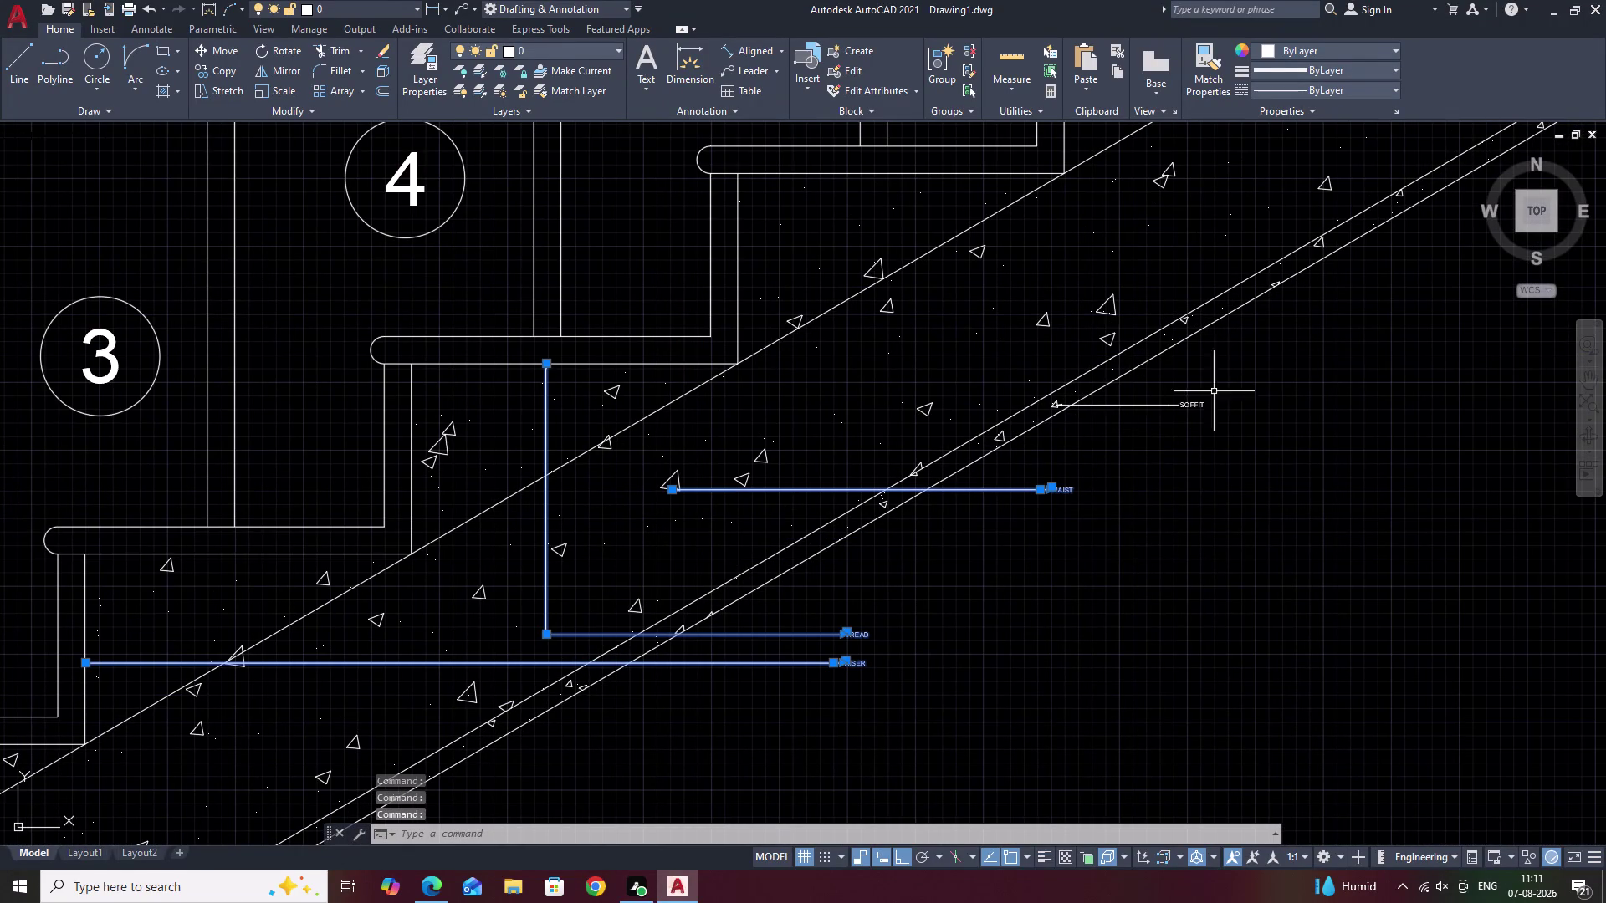
click(1195, 403)
Add the NOSING, NEWEL POST and two handrail leaders to the selection.
scroll(down, 3)
middle_drag(1108, 498, 1399, 605)
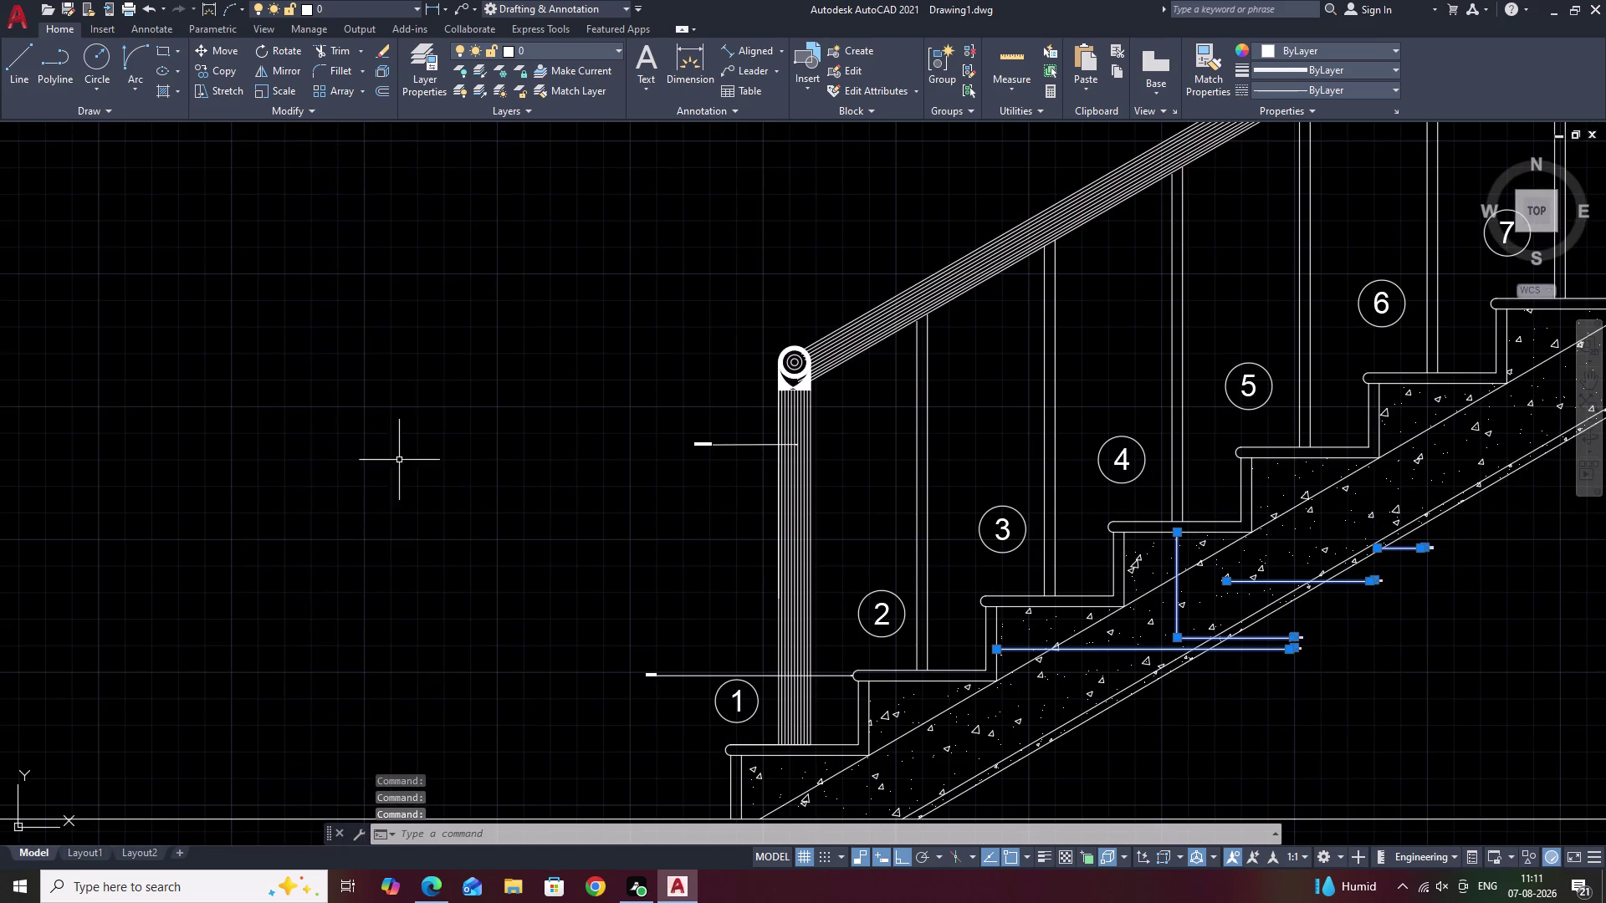
click(656, 676)
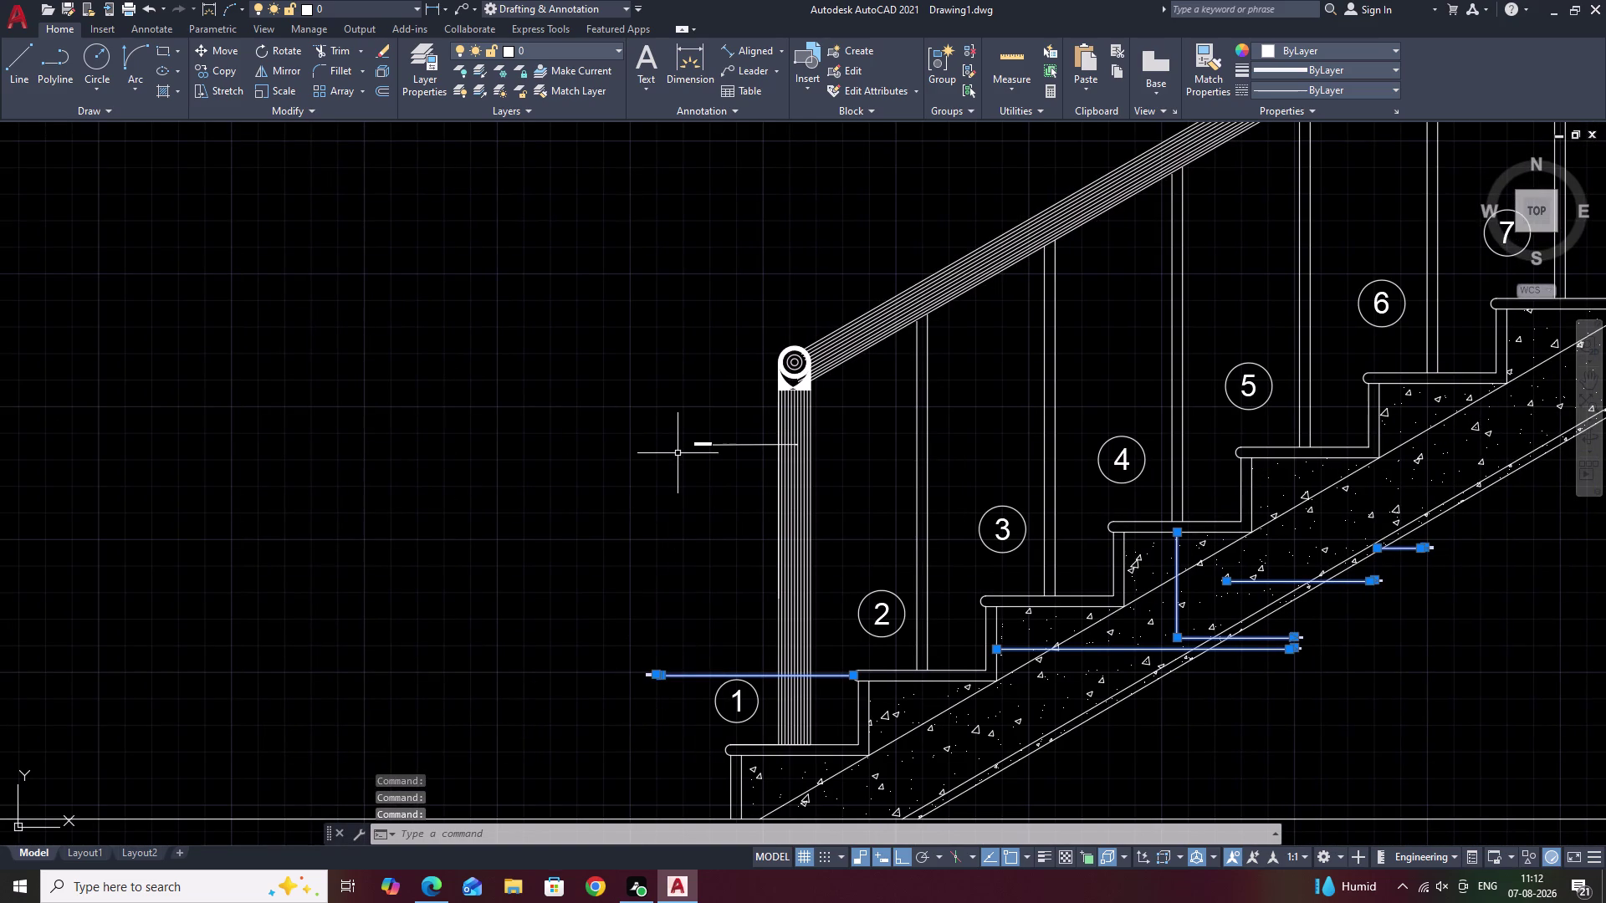
click(703, 446)
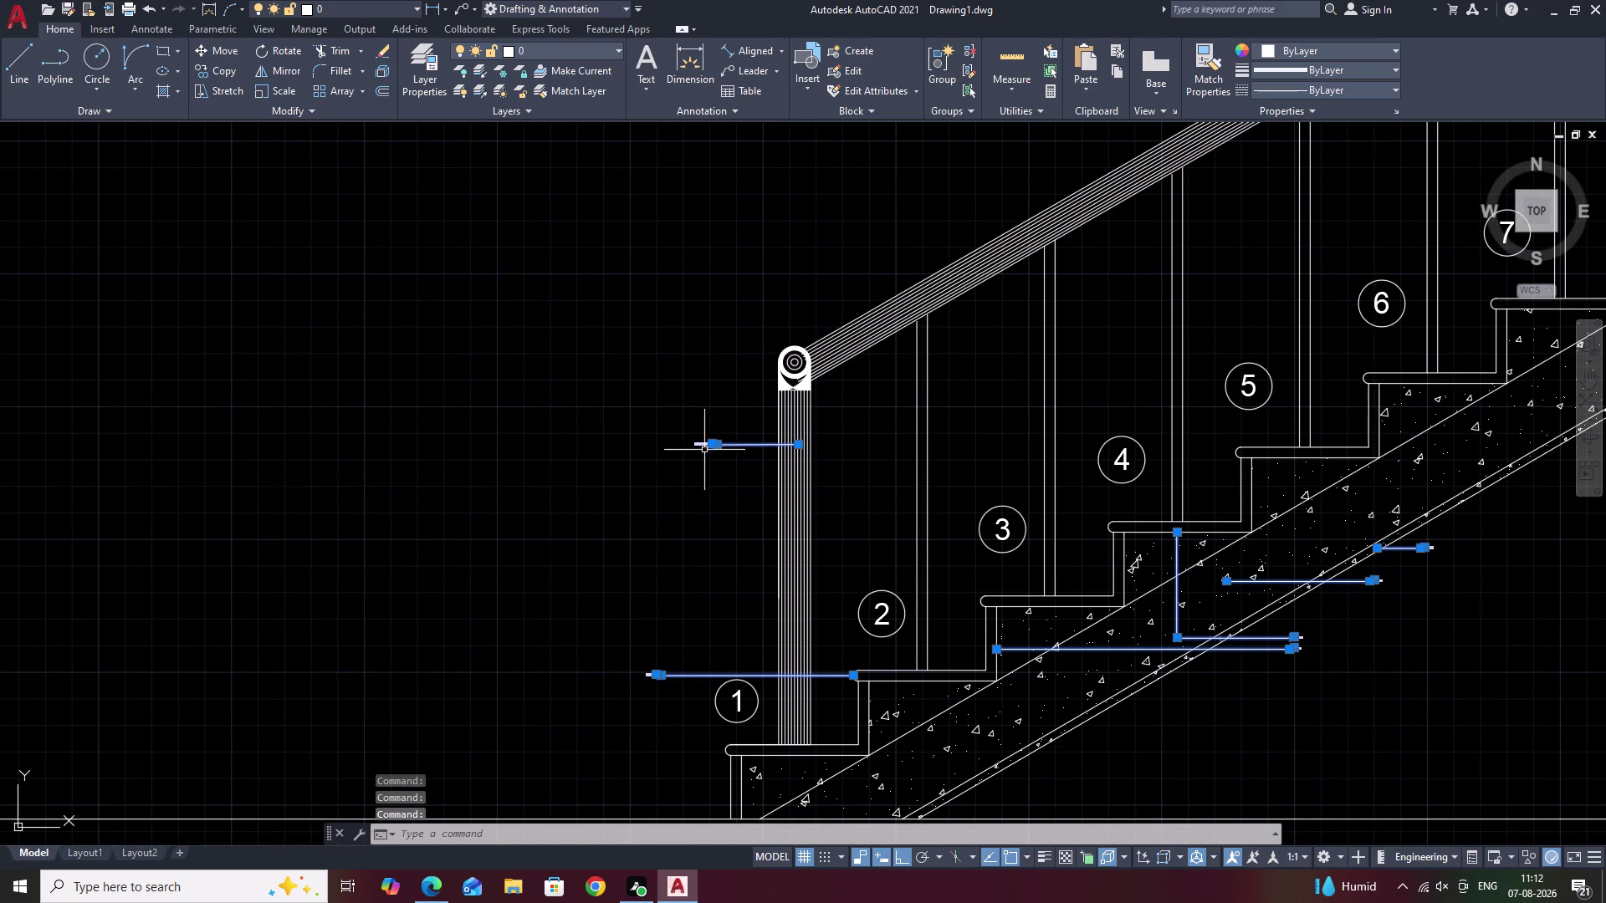
scroll(down, 3)
middle_drag(814, 461, 576, 639)
middle_drag(850, 411, 735, 475)
scroll(up, 3)
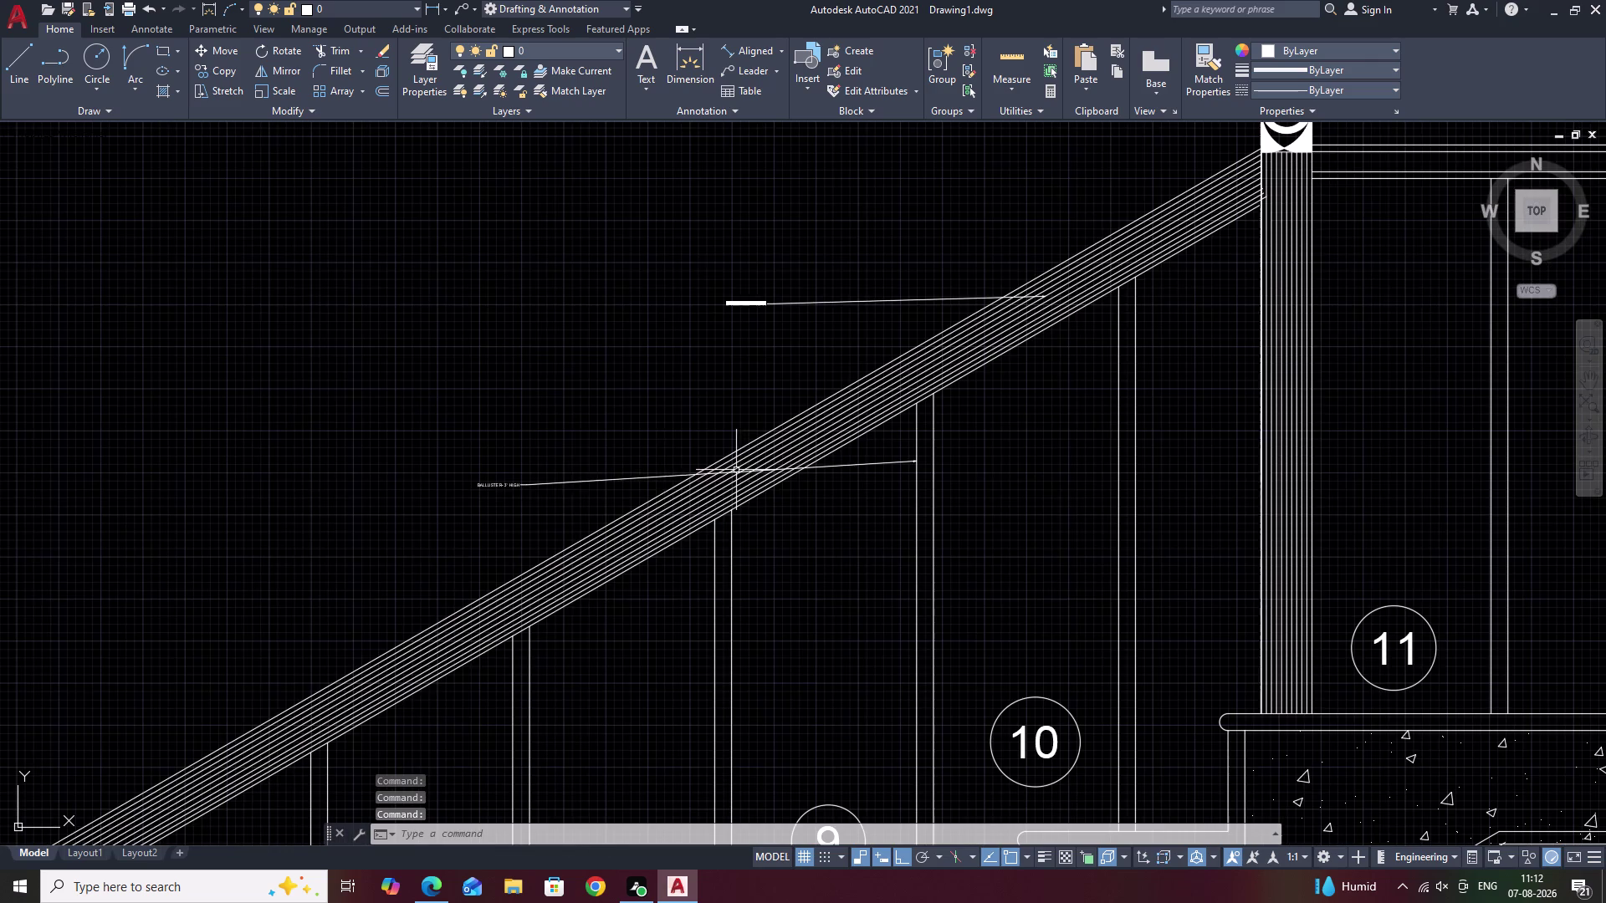
click(523, 486)
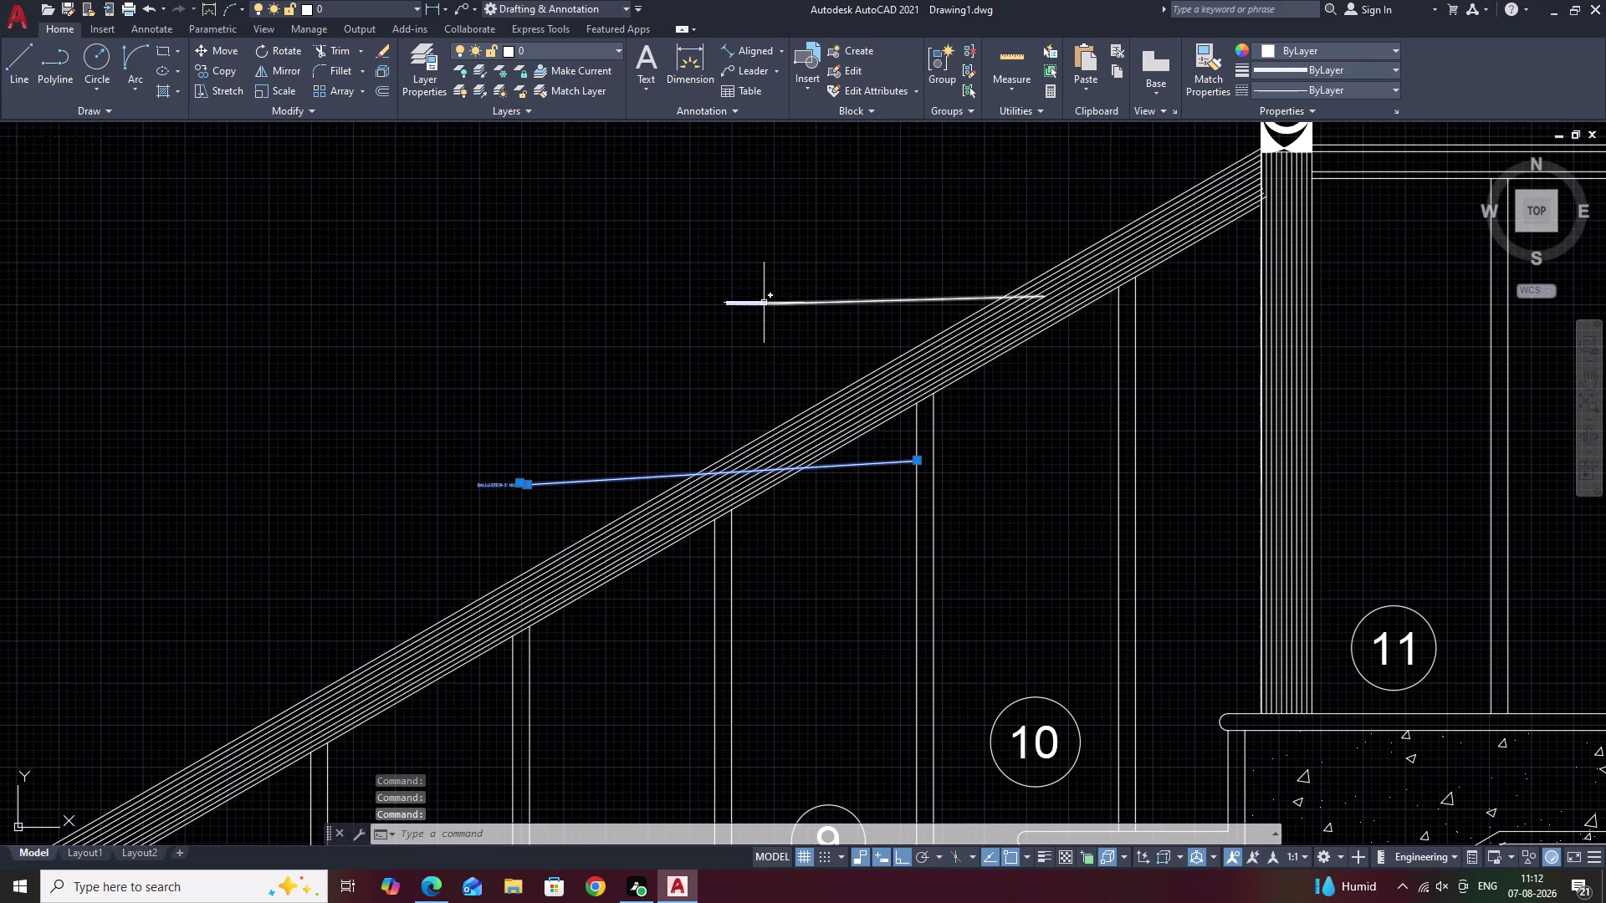
click(763, 302)
Add the LANDING, CEMENT PLASTER and BRICK WALL leaders to the selection.
scroll(down, 3)
middle_drag(860, 349, 630, 392)
scroll(up, 3)
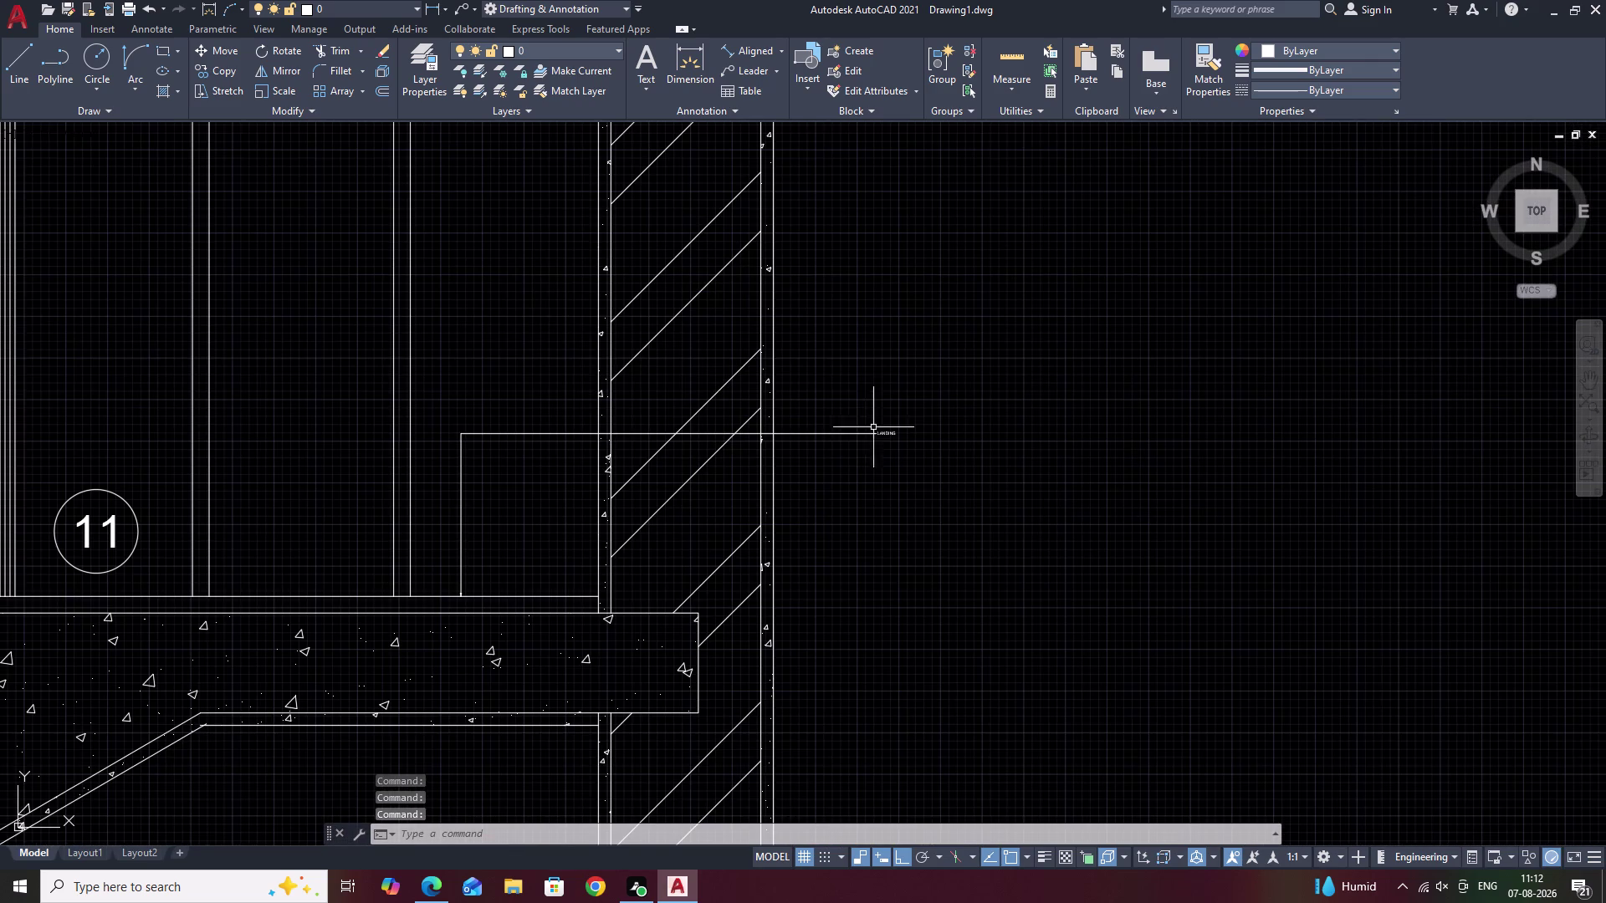
click(874, 433)
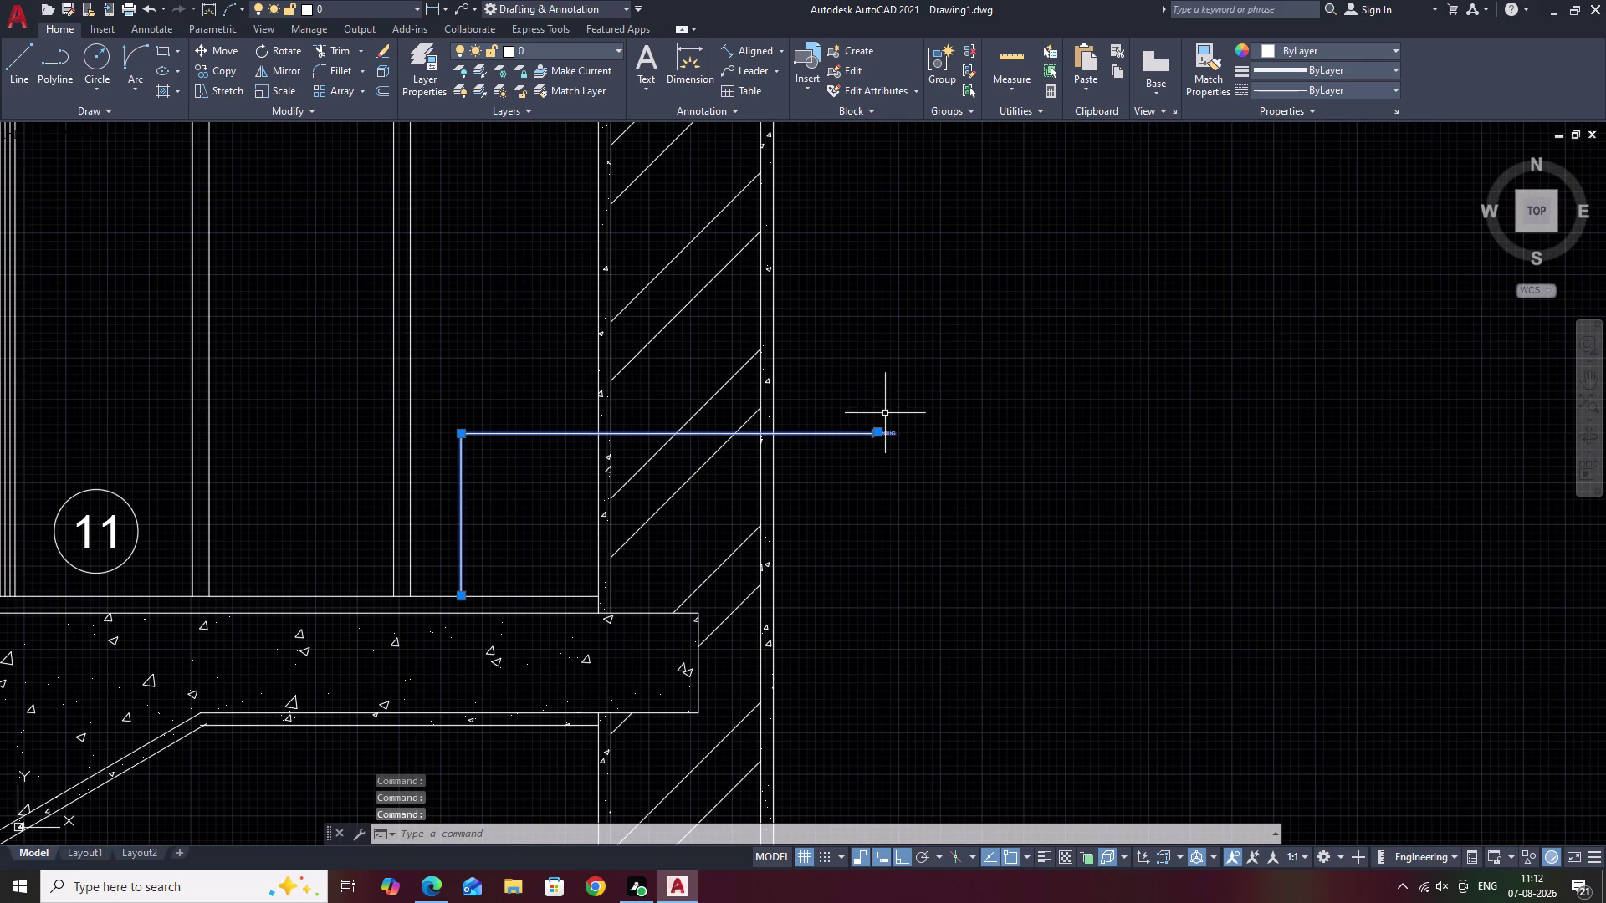
scroll(down, 3)
middle_drag(913, 334, 910, 561)
scroll(up, 3)
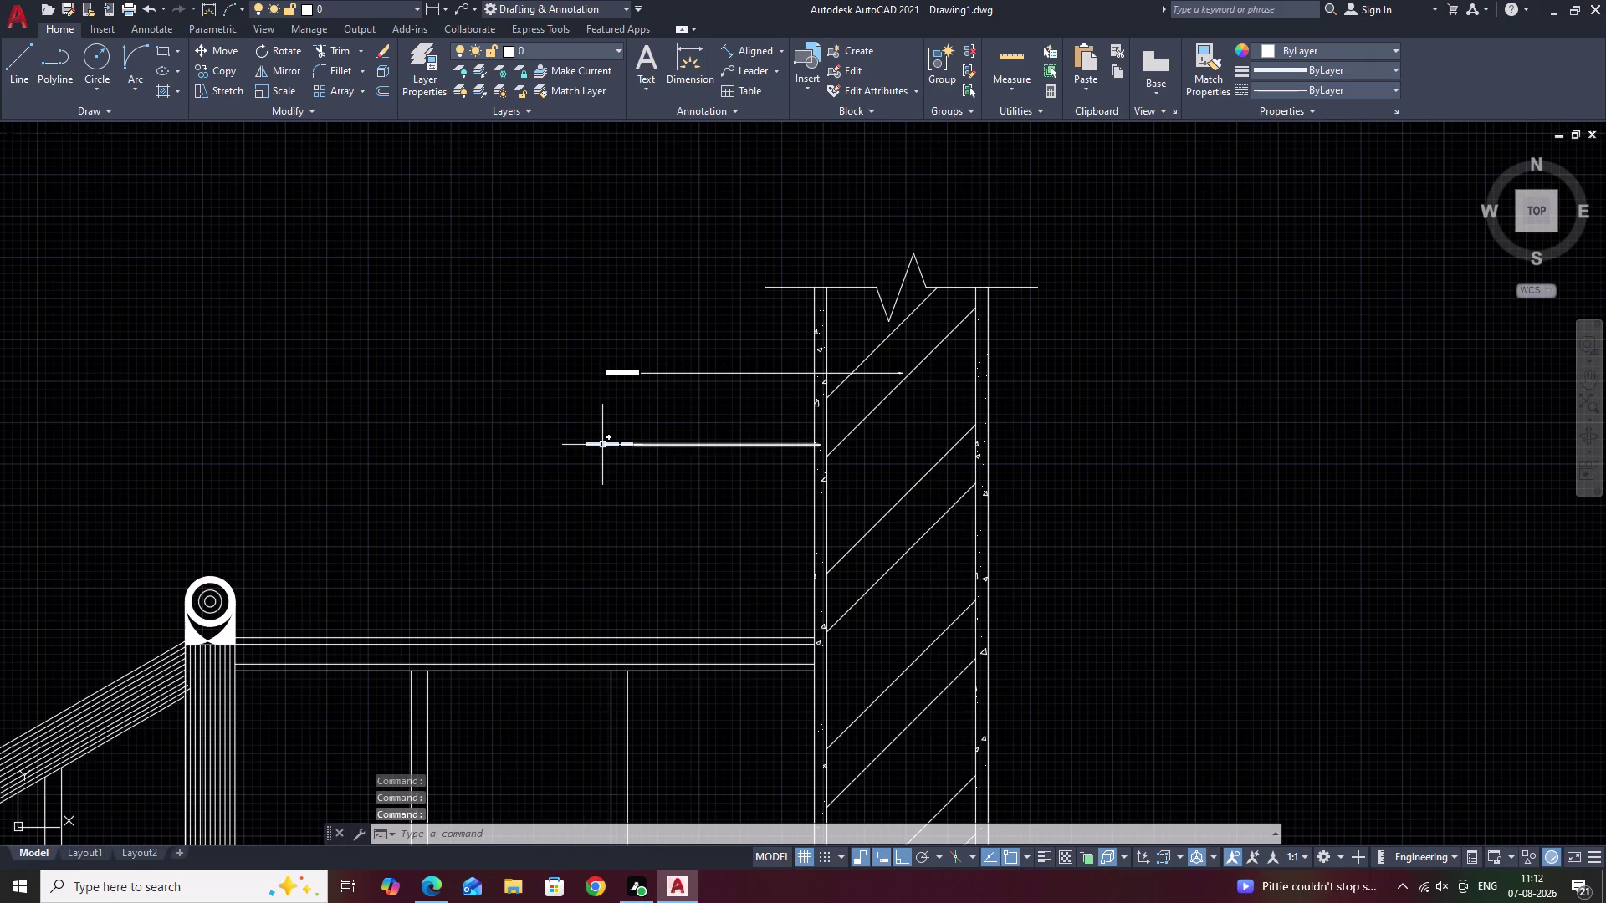
click(603, 445)
click(626, 371)
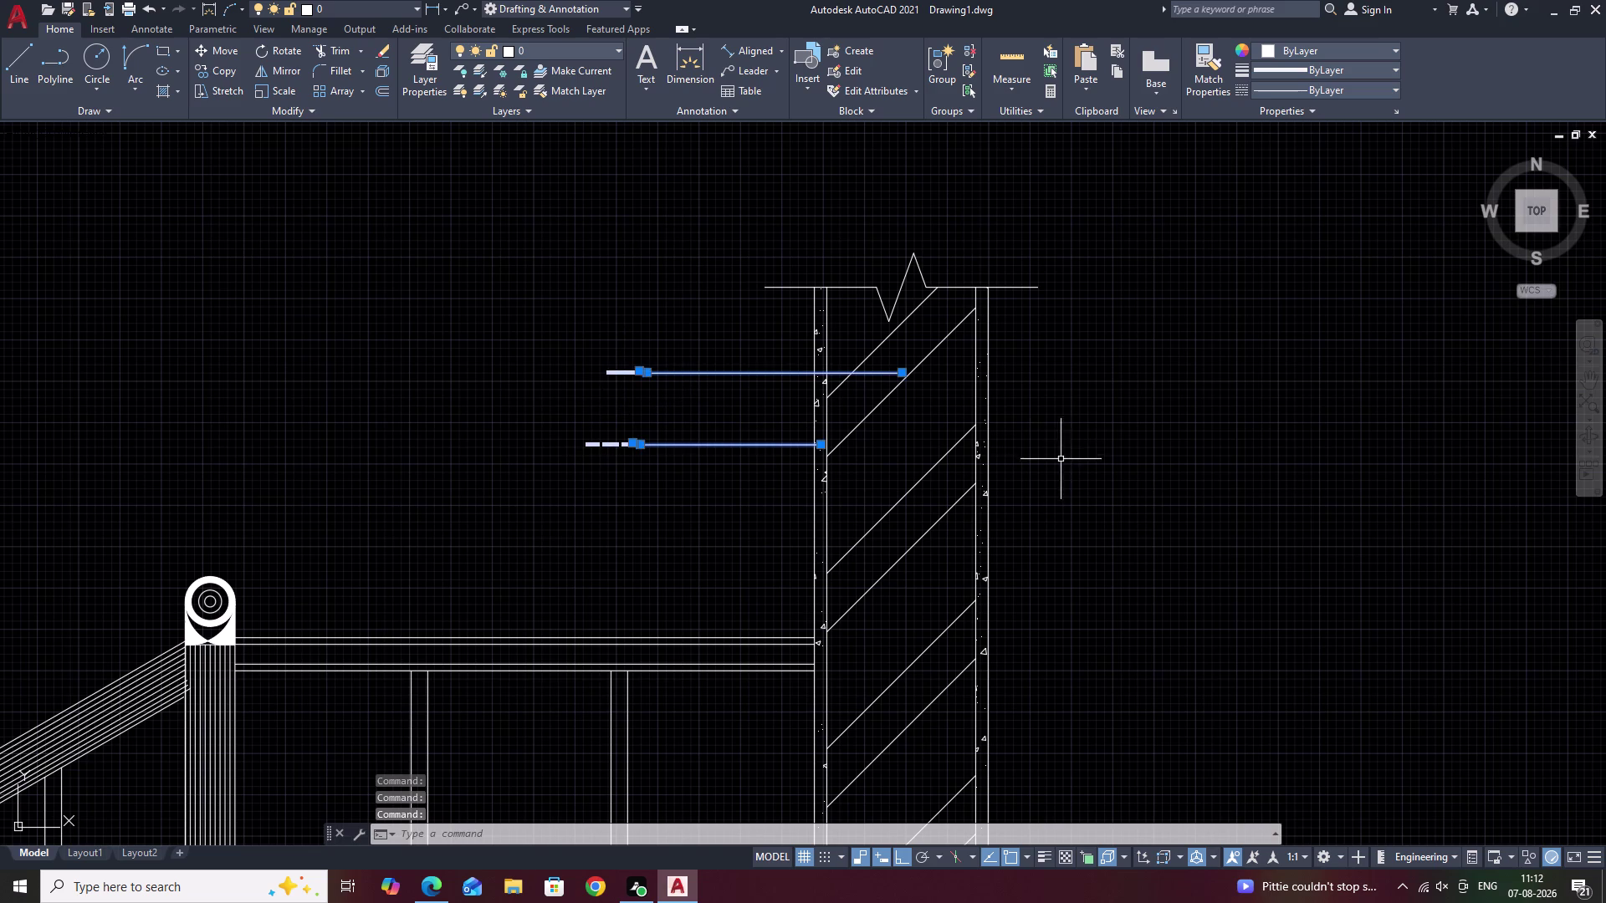
scroll(down, 3)
scroll(down, 3)
middle_drag(1075, 625, 1082, 516)
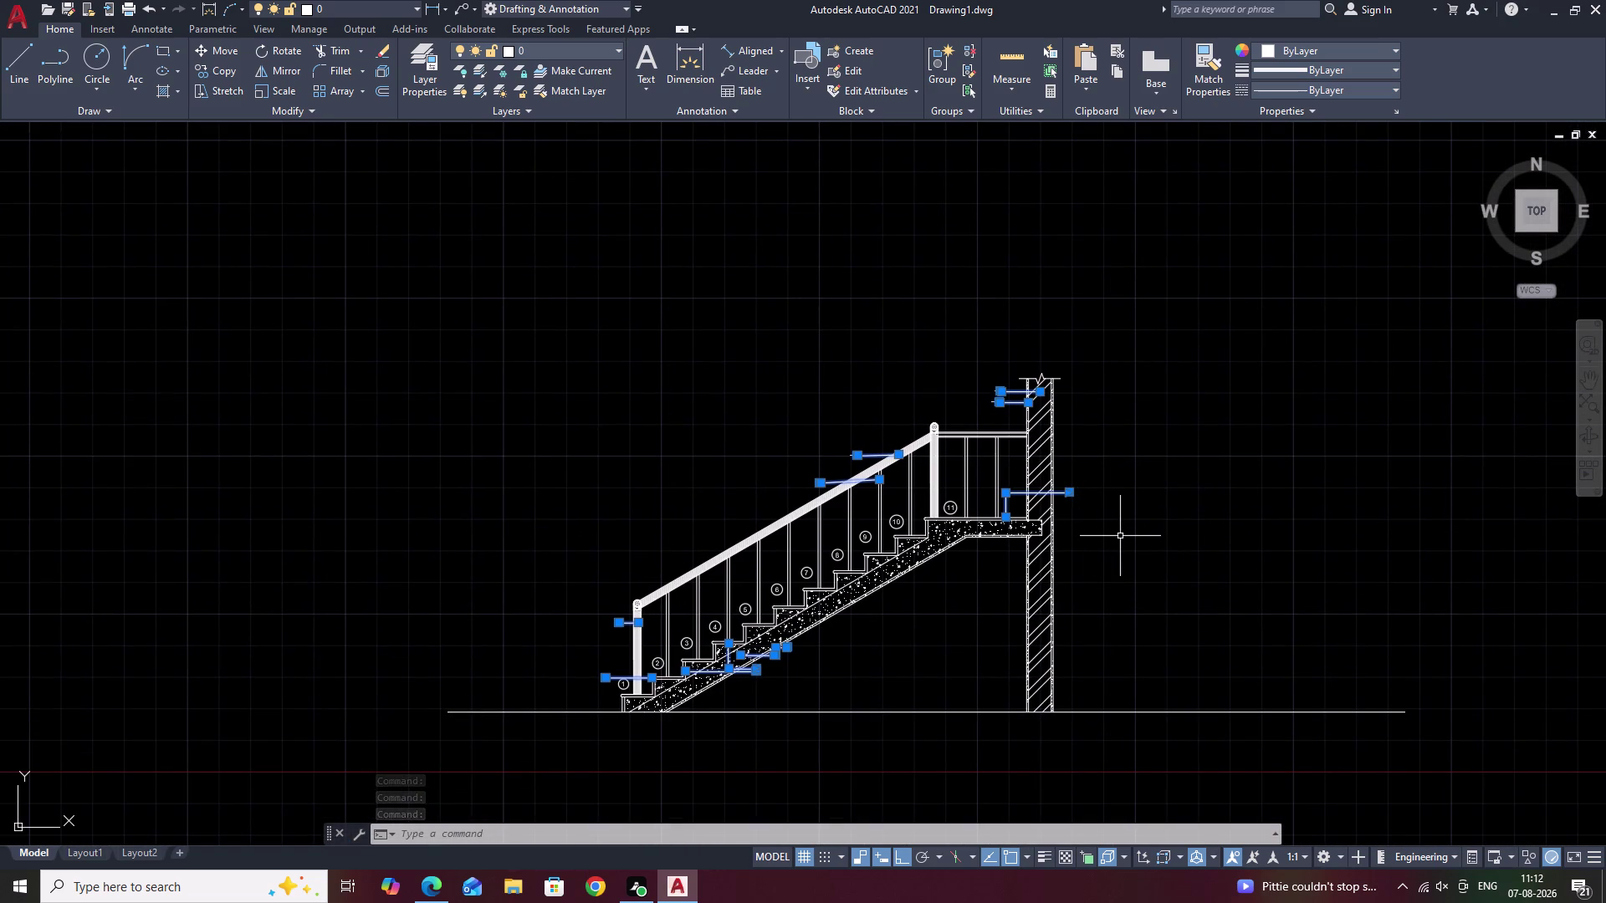
In Properties (PR), set the leaders' arrowhead size to 2 and text height to 1, then deselect.
key(p)
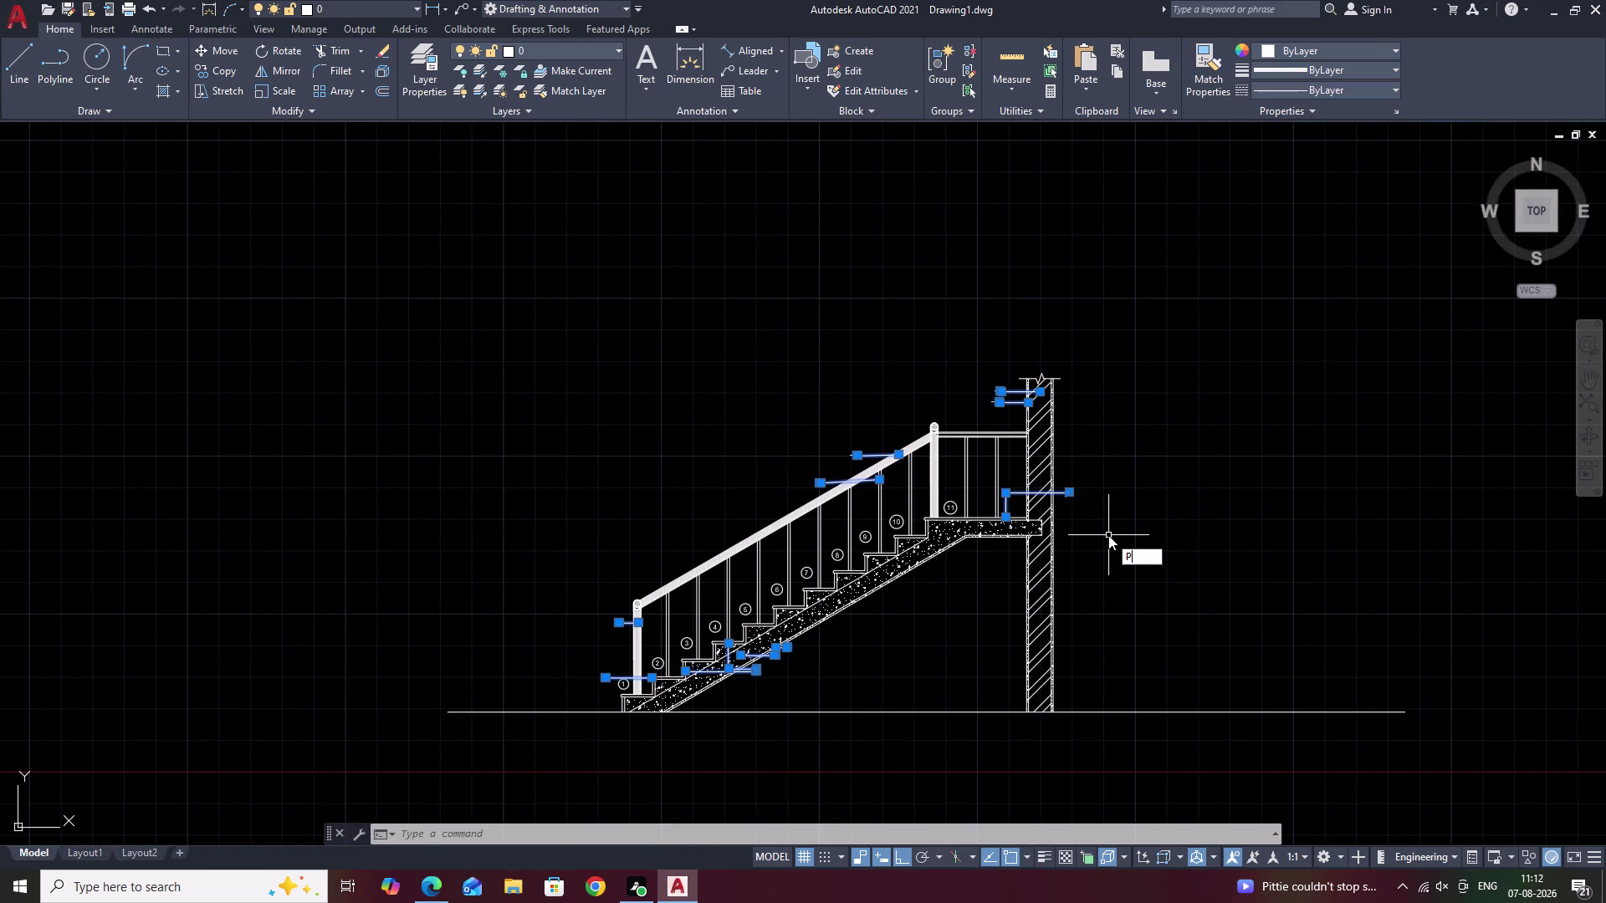
text(R)
key(space)
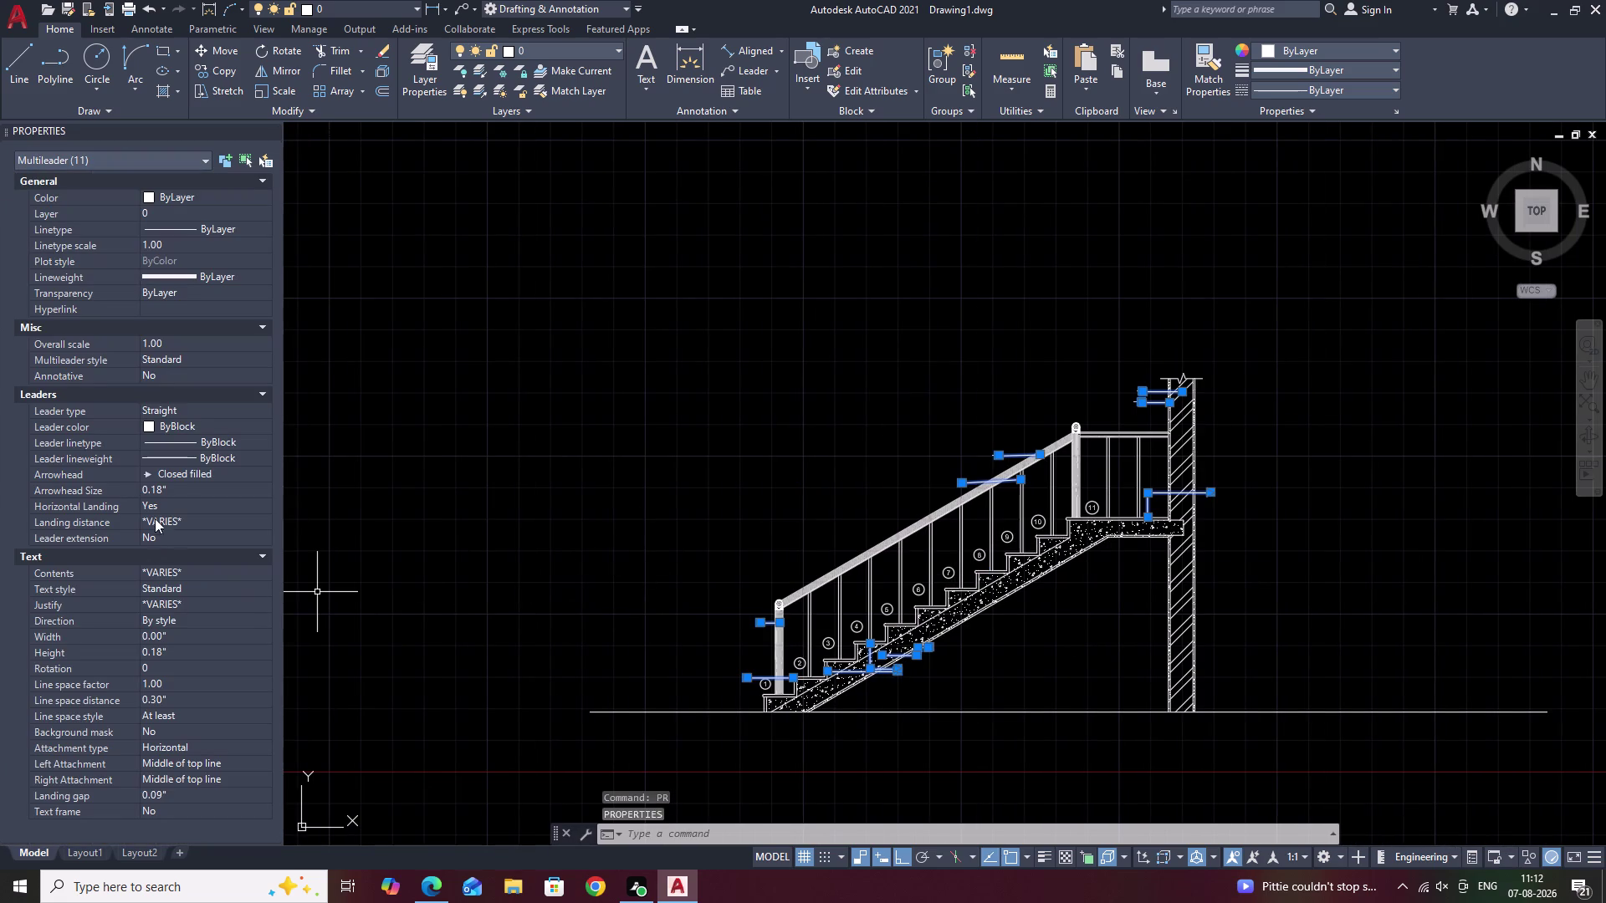
drag(182, 488, 131, 489)
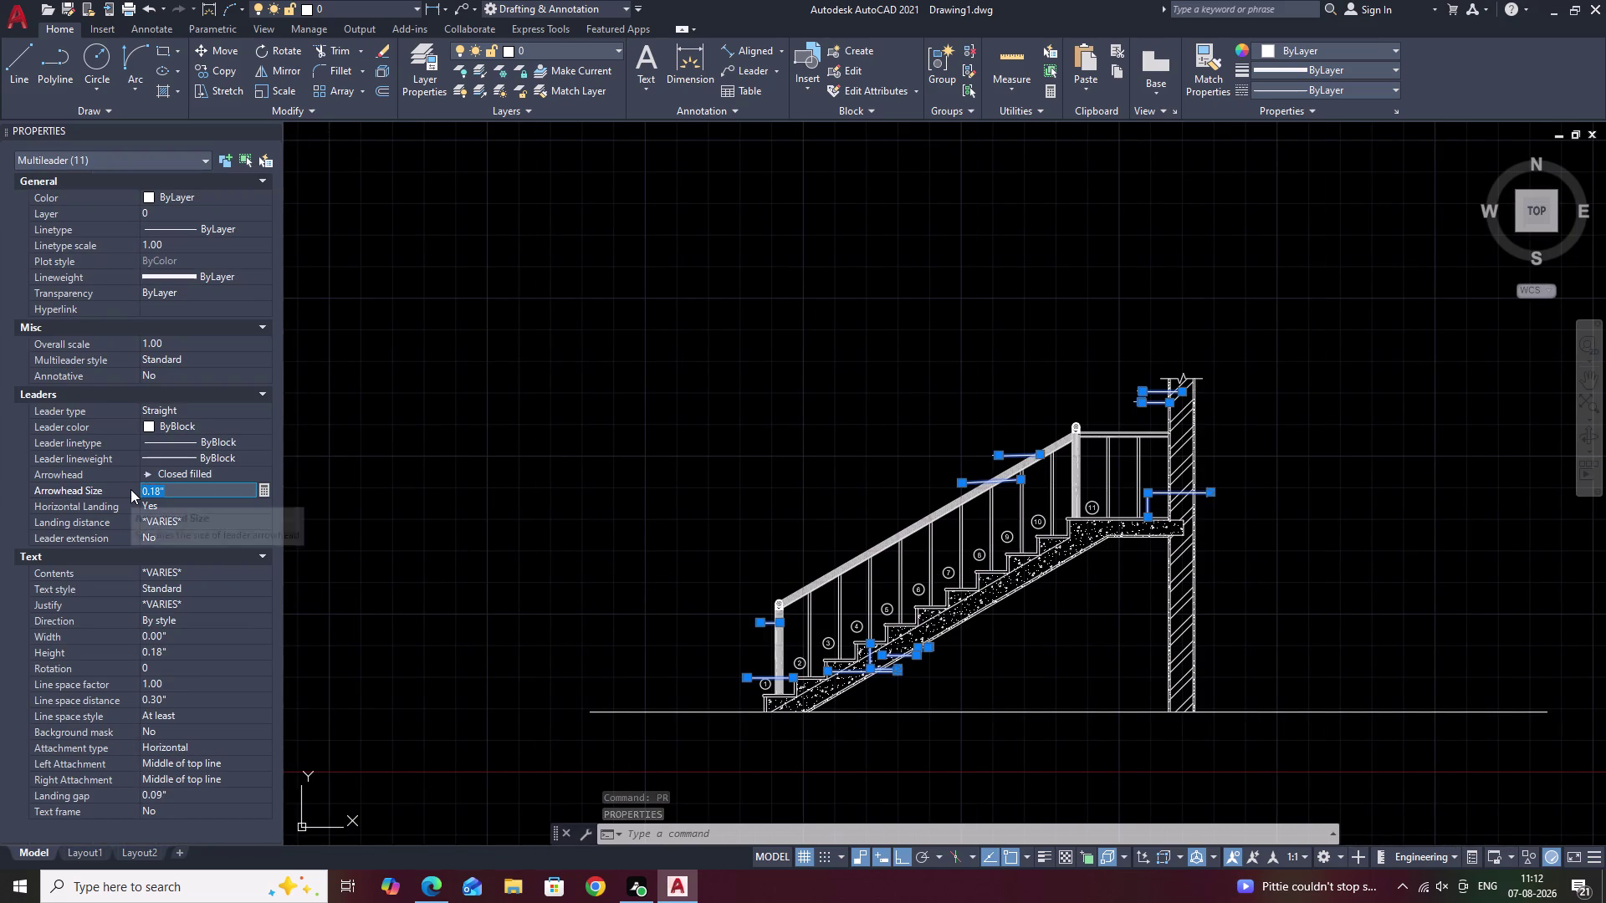
key(BackSpace)
key(2)
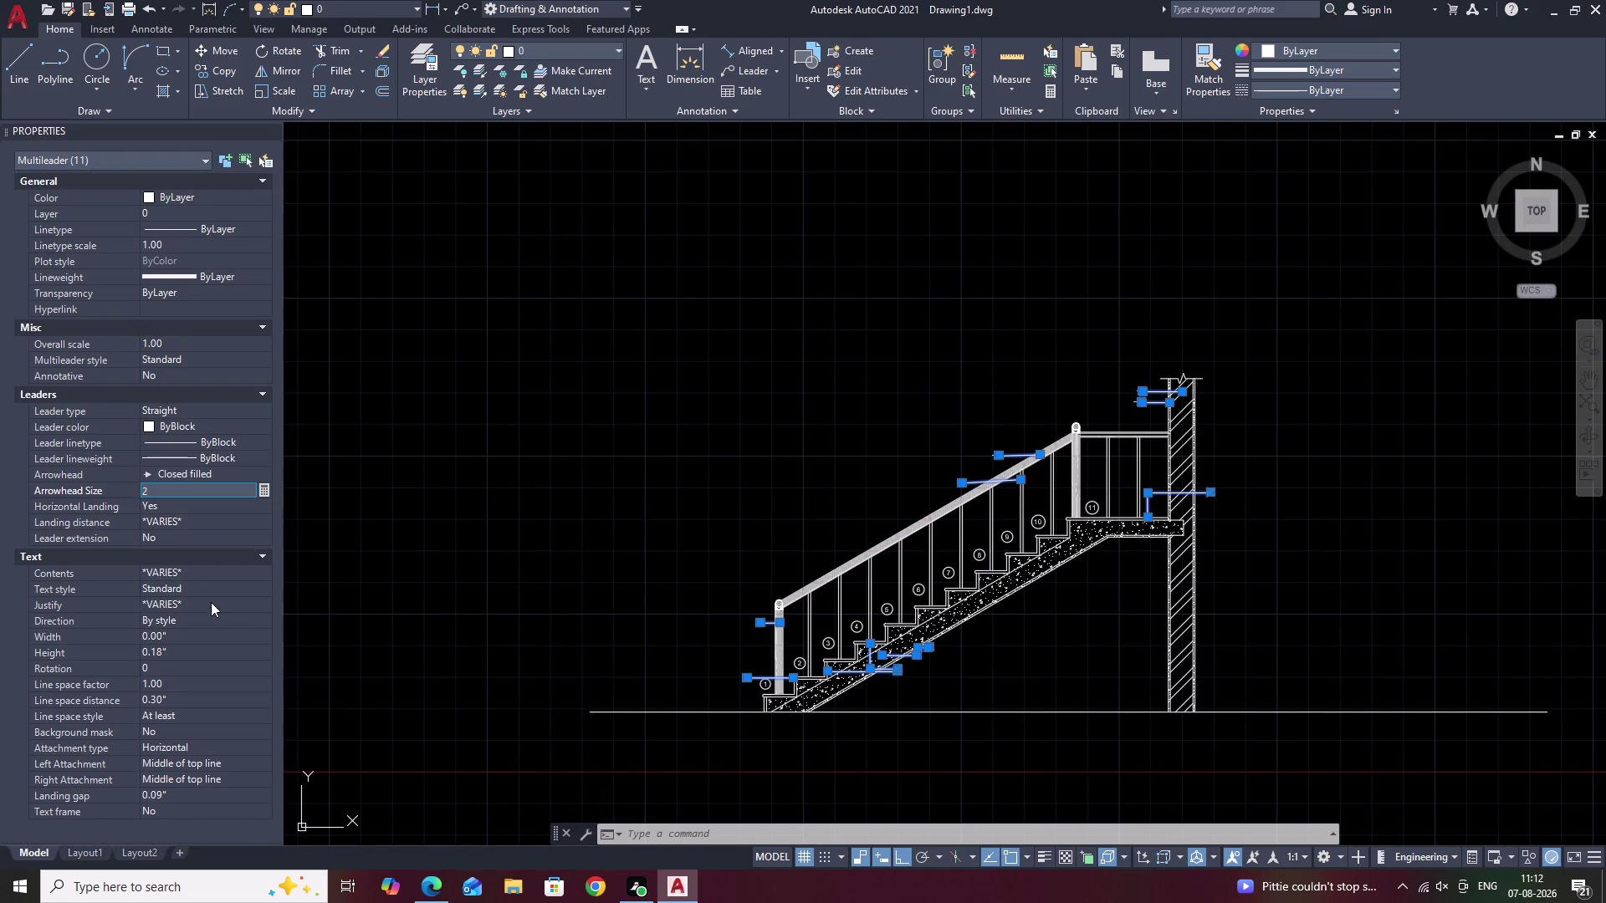
click(189, 649)
drag(189, 649, 125, 652)
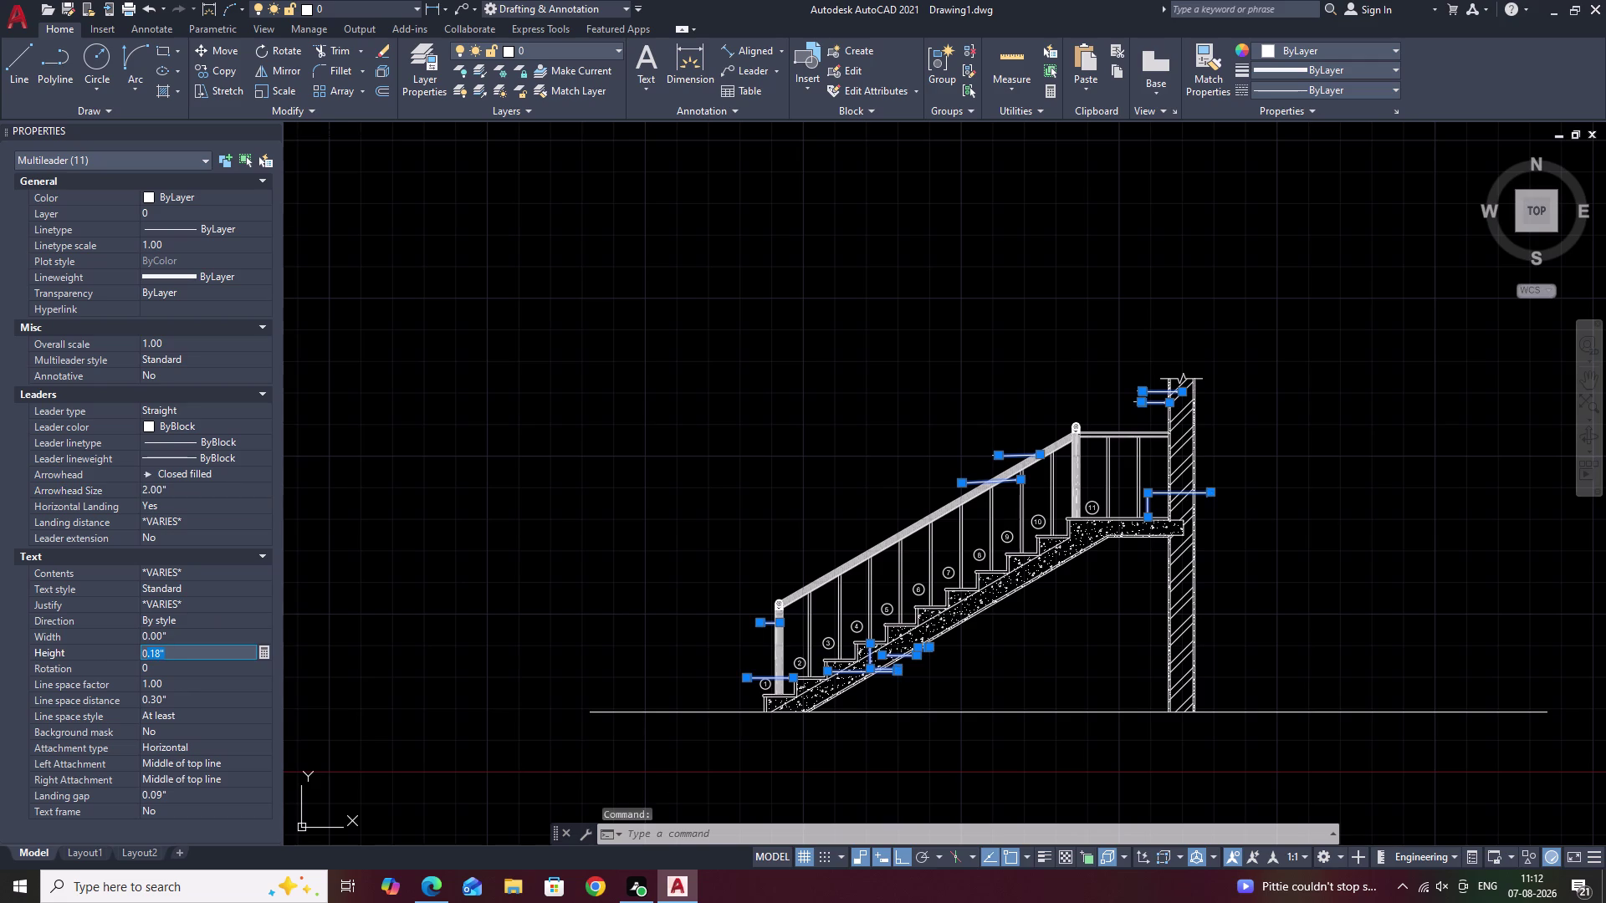
drag(125, 652, 122, 651)
key(BackSpace)
key(1)
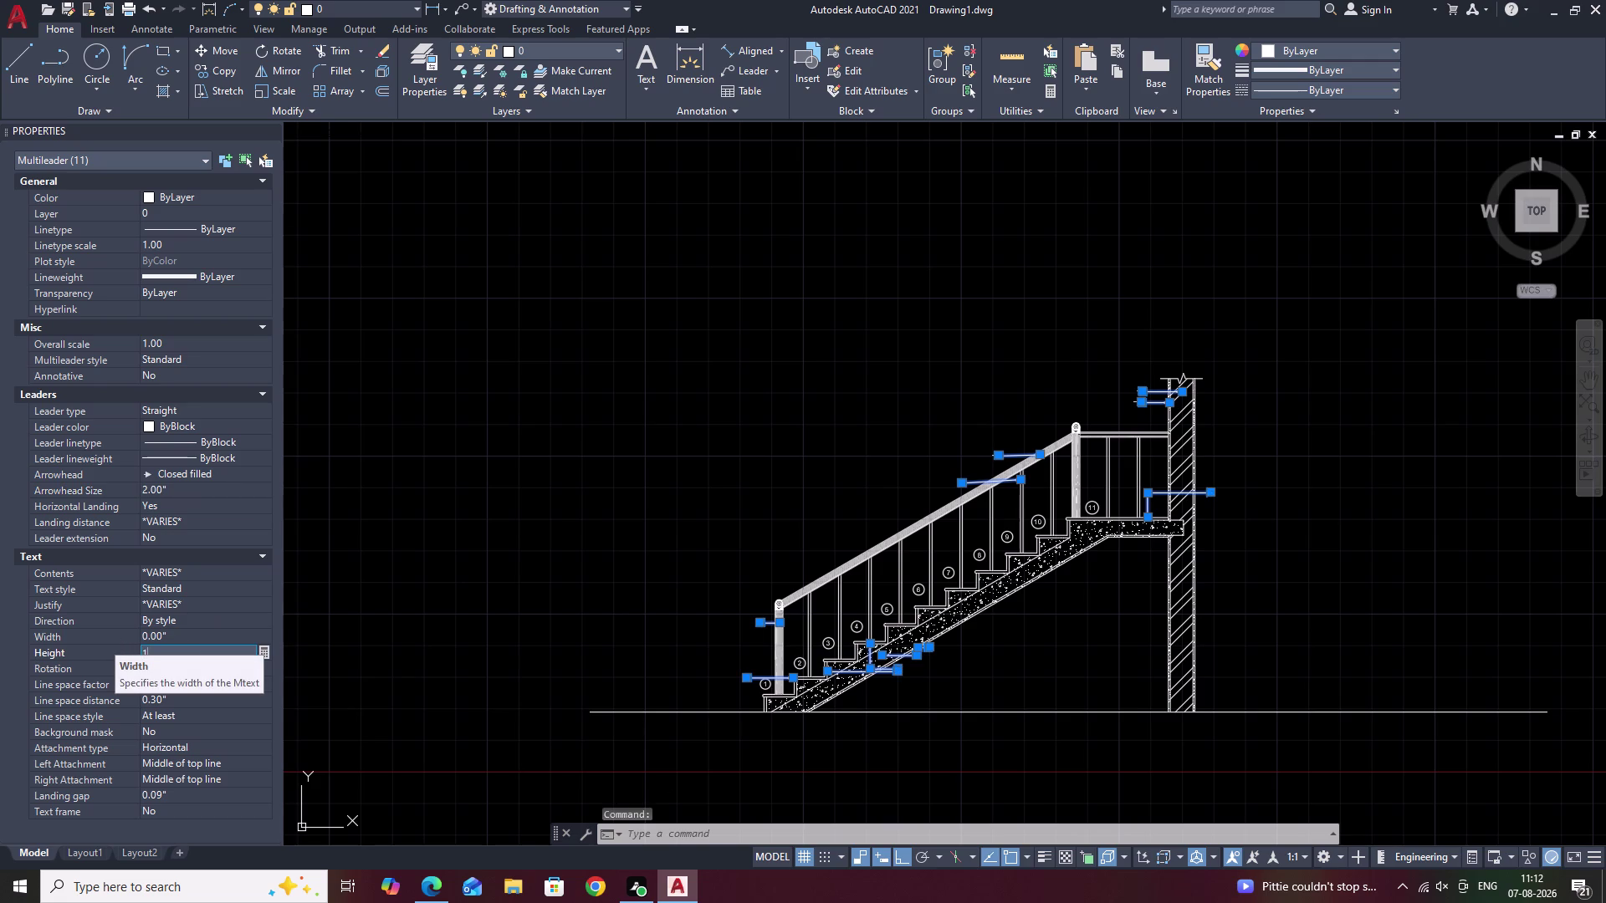
click(330, 577)
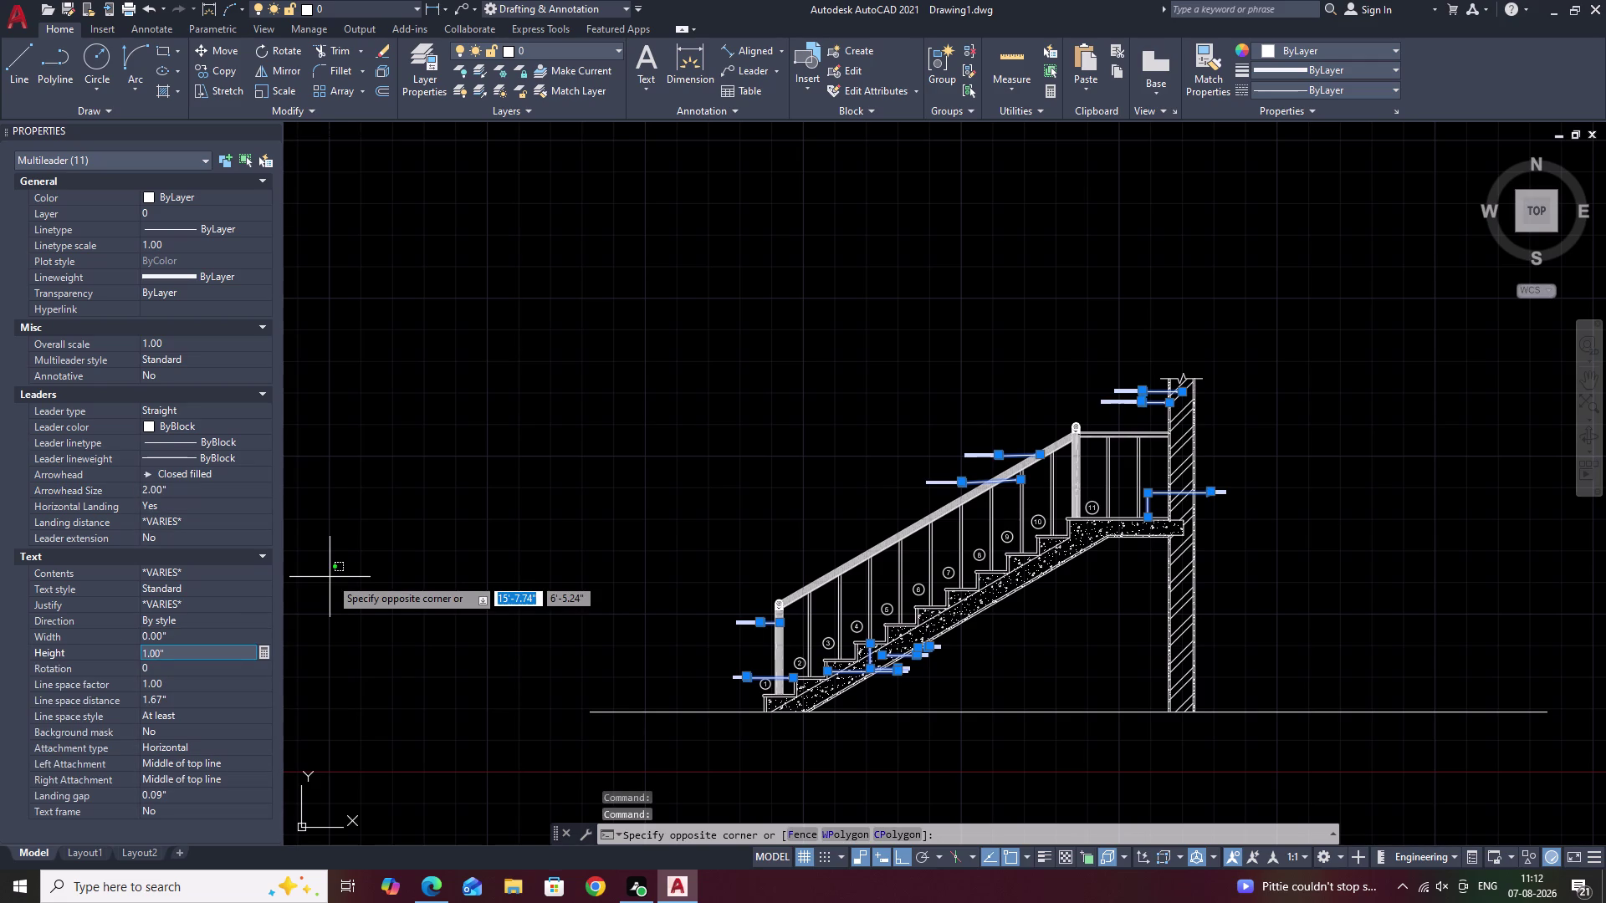
key(Escape)
key(Escape)
scroll(up, 3)
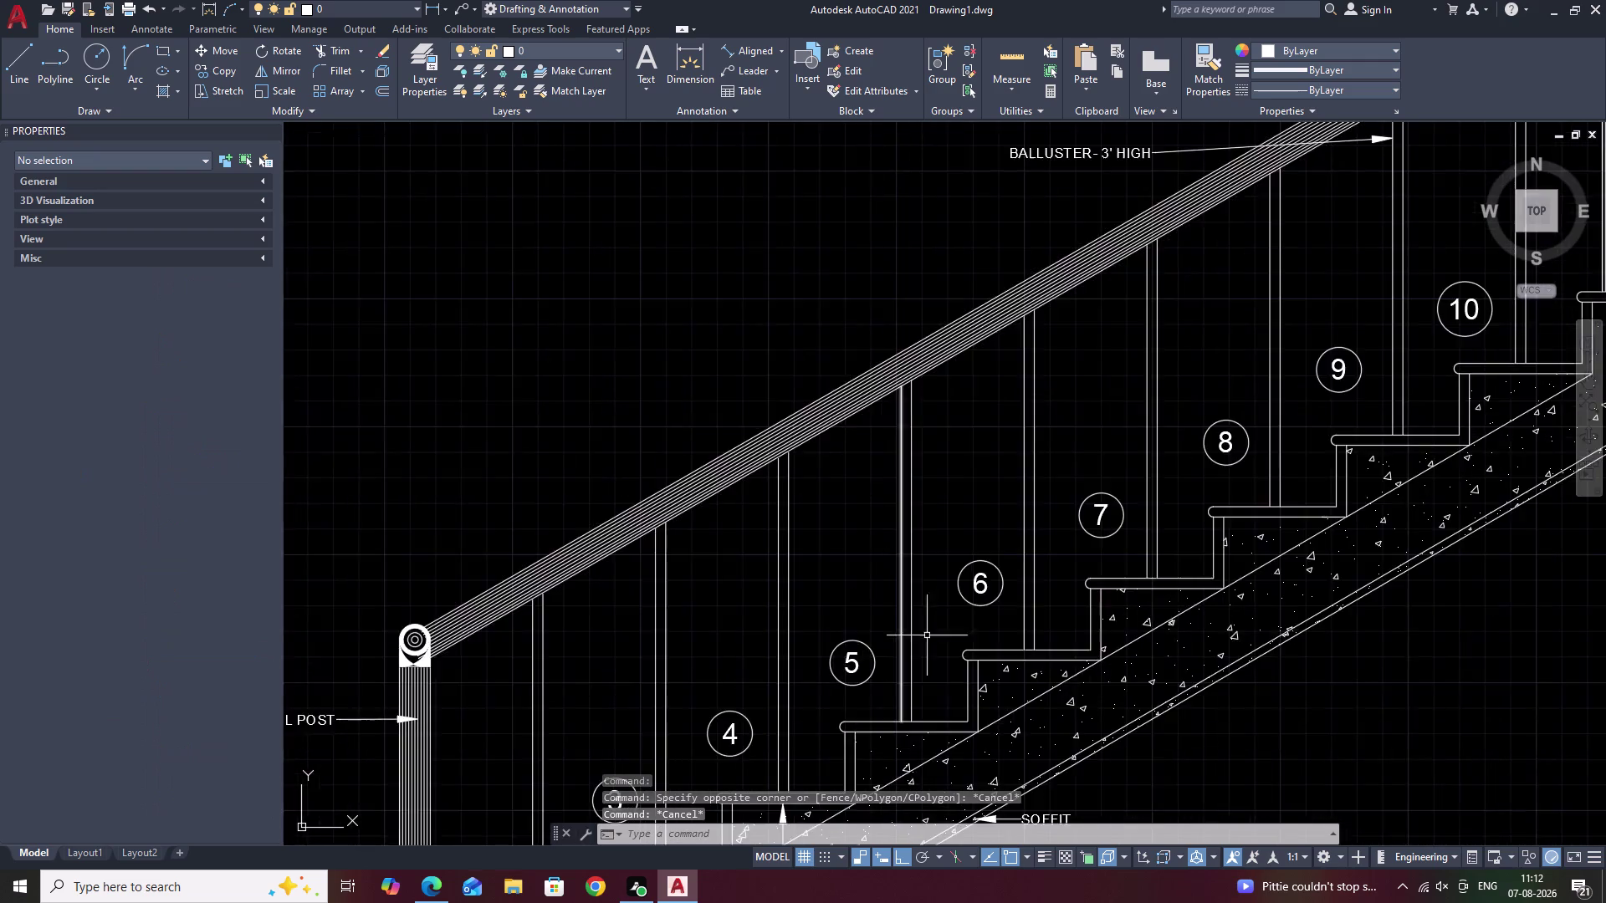
scroll(up, 3)
middle_drag(931, 640, 904, 401)
scroll(down, 3)
middle_drag(977, 560, 1025, 454)
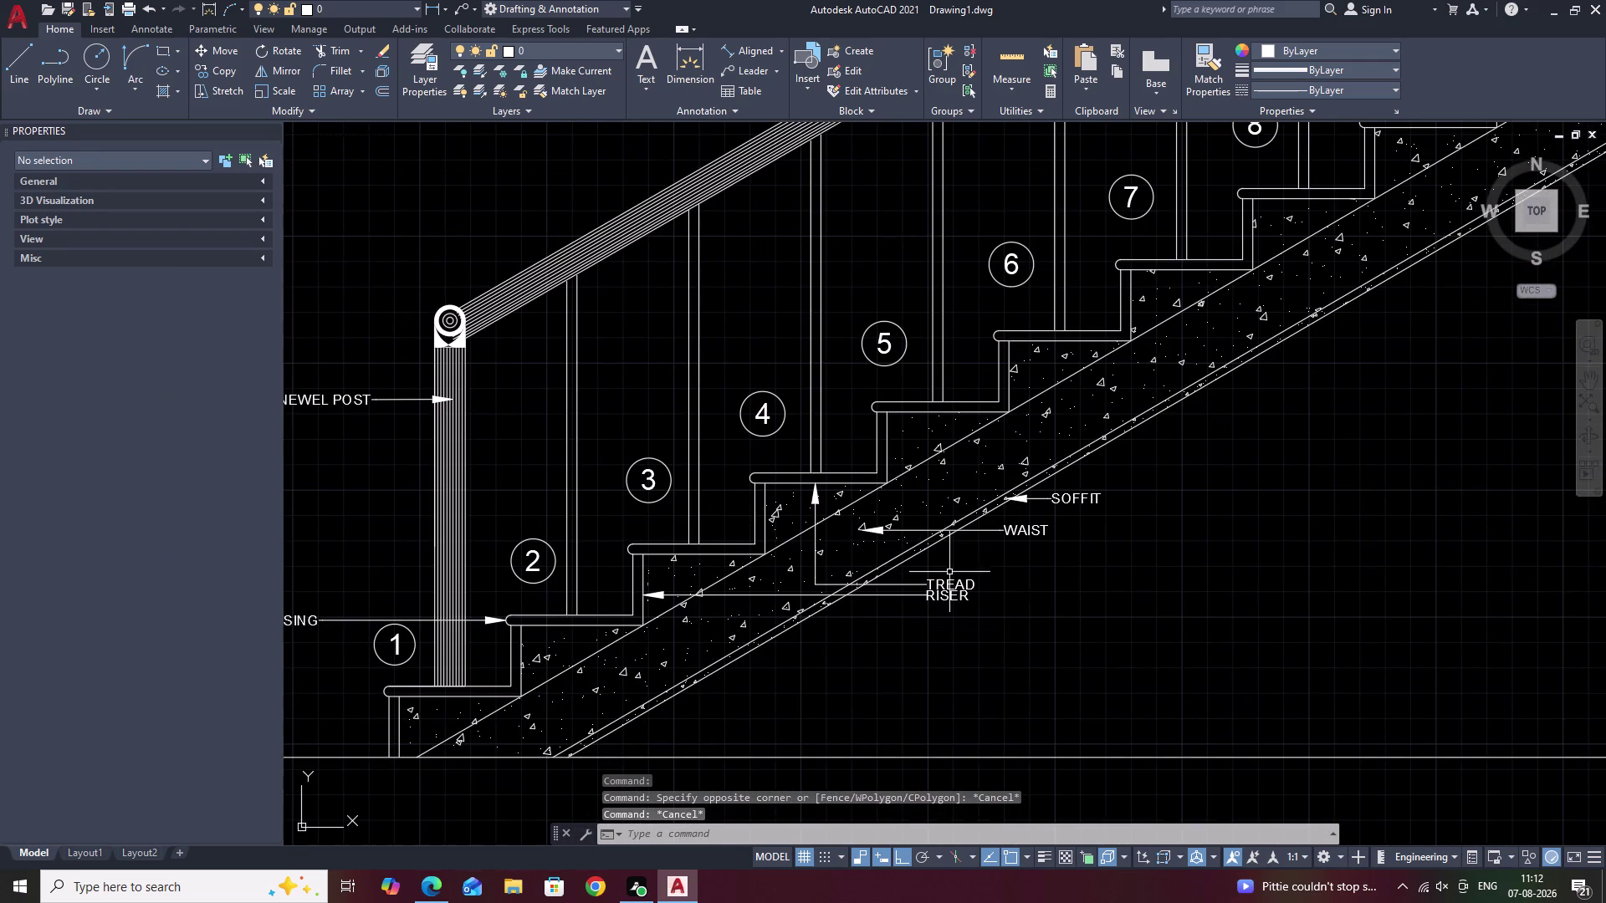
scroll(up, 3)
key(Escape)
key(Escape)
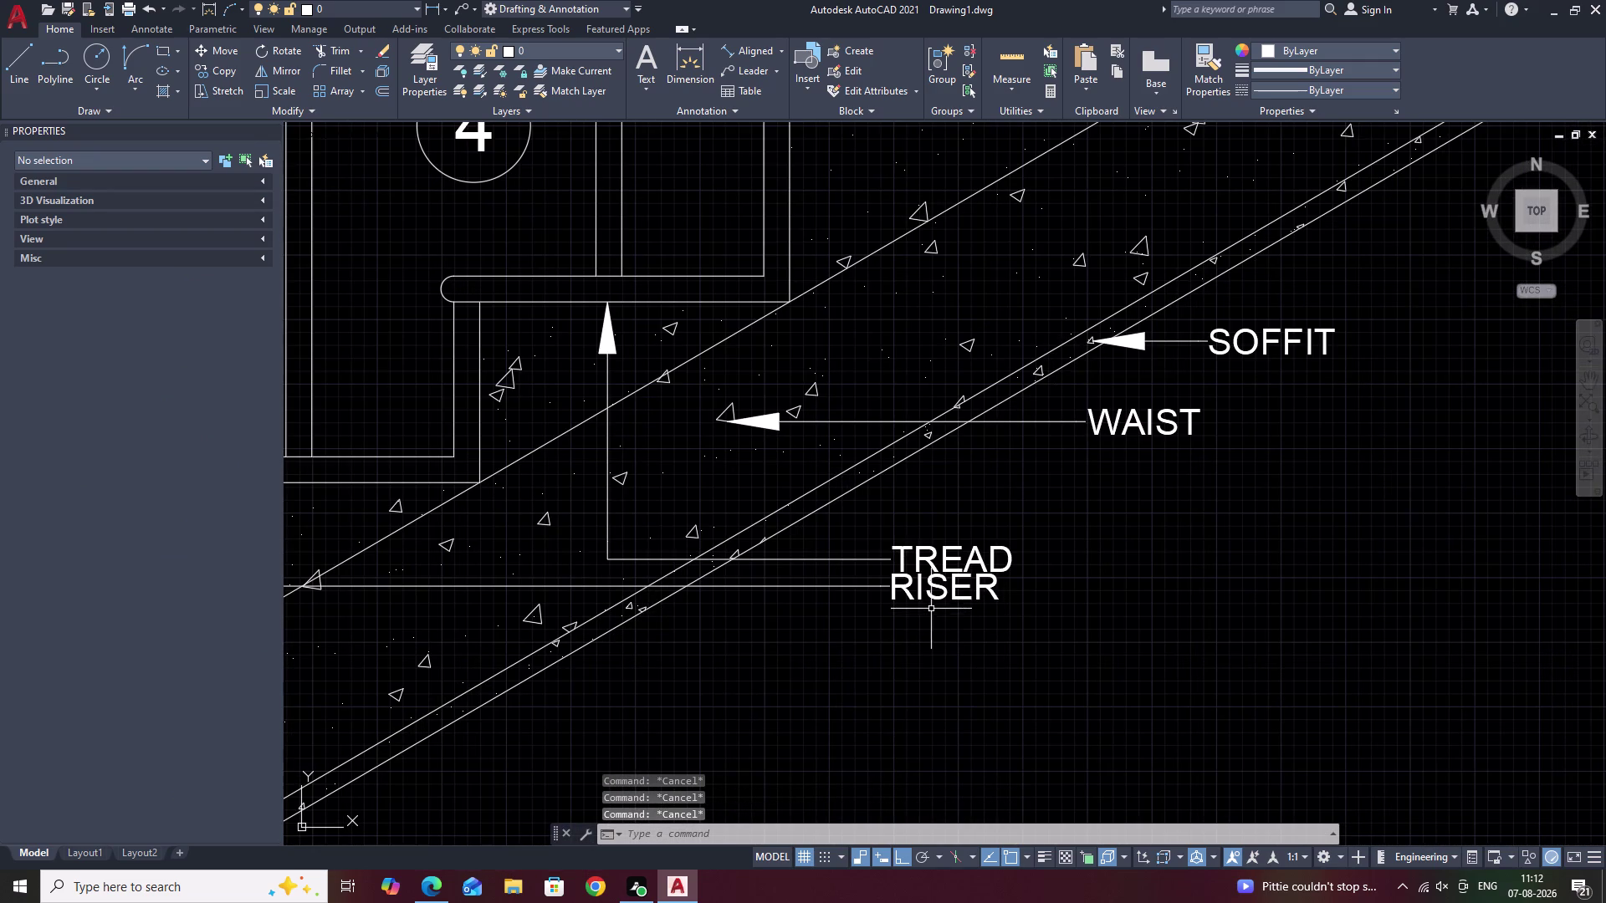
click(273, 128)
scroll(down, 3)
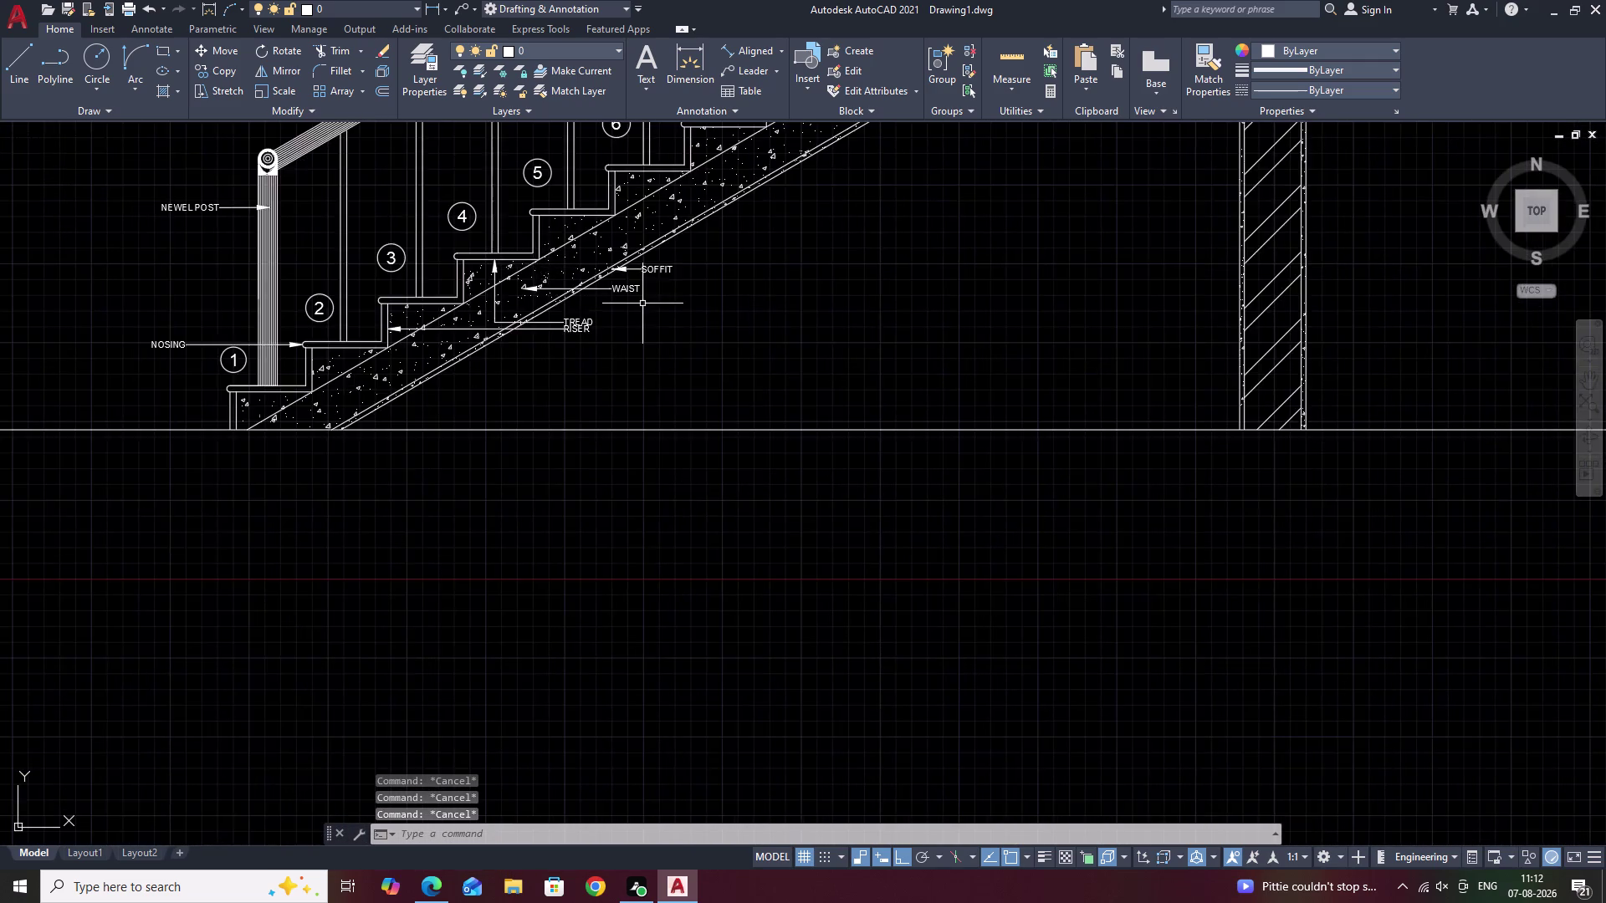
scroll(down, 3)
middle_drag(646, 307, 646, 334)
scroll(up, 3)
scroll(up, 3)
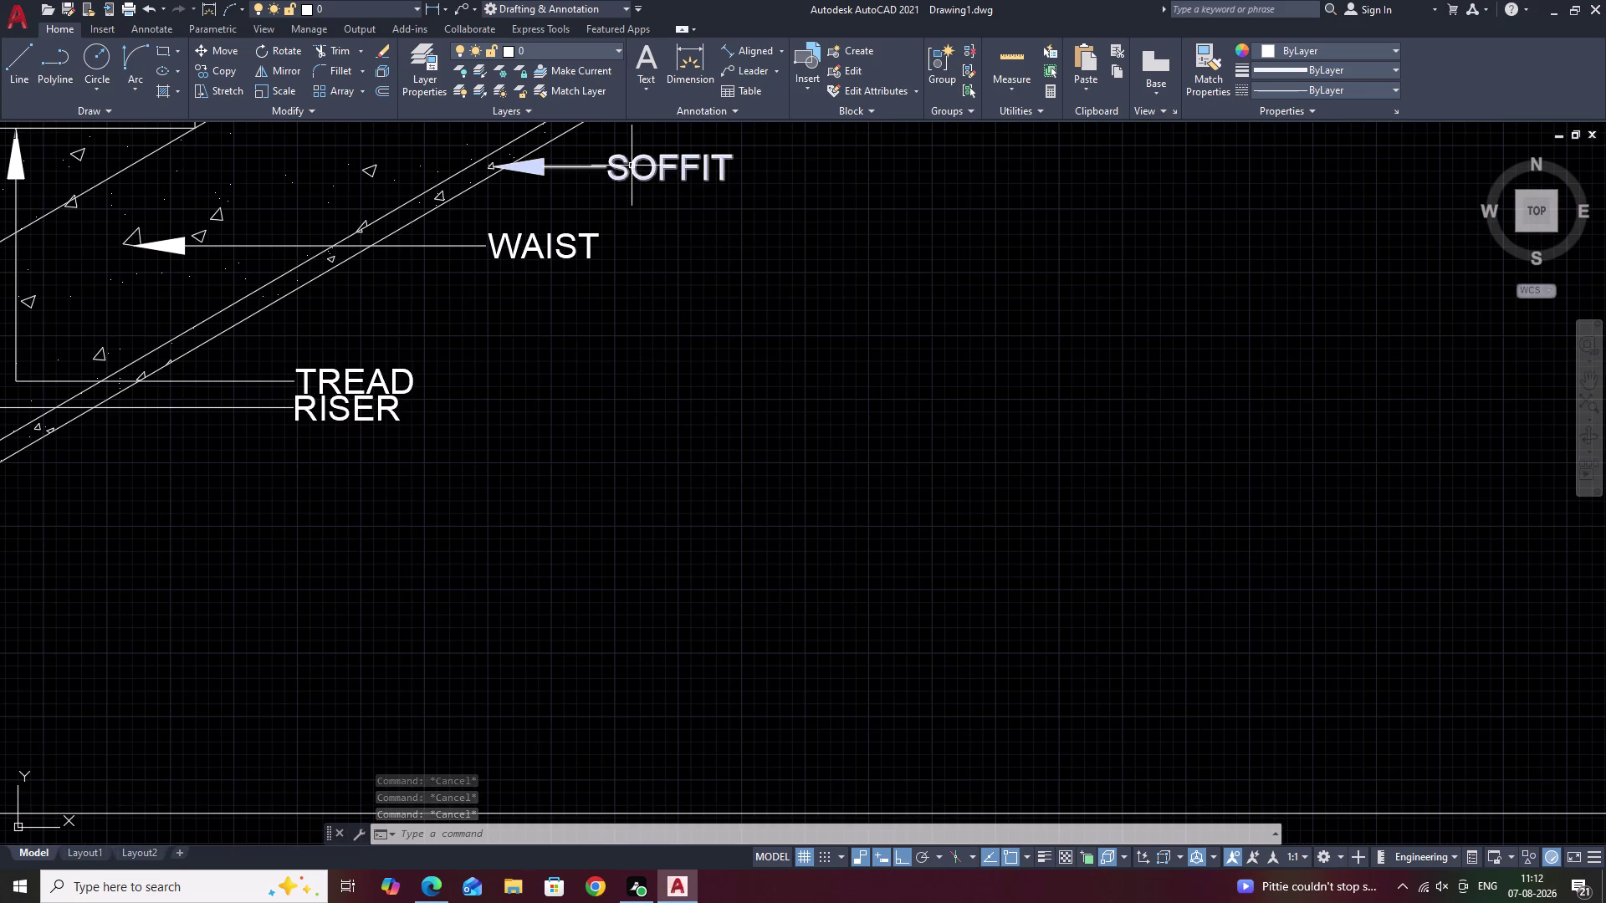
click(631, 171)
click(548, 242)
click(351, 370)
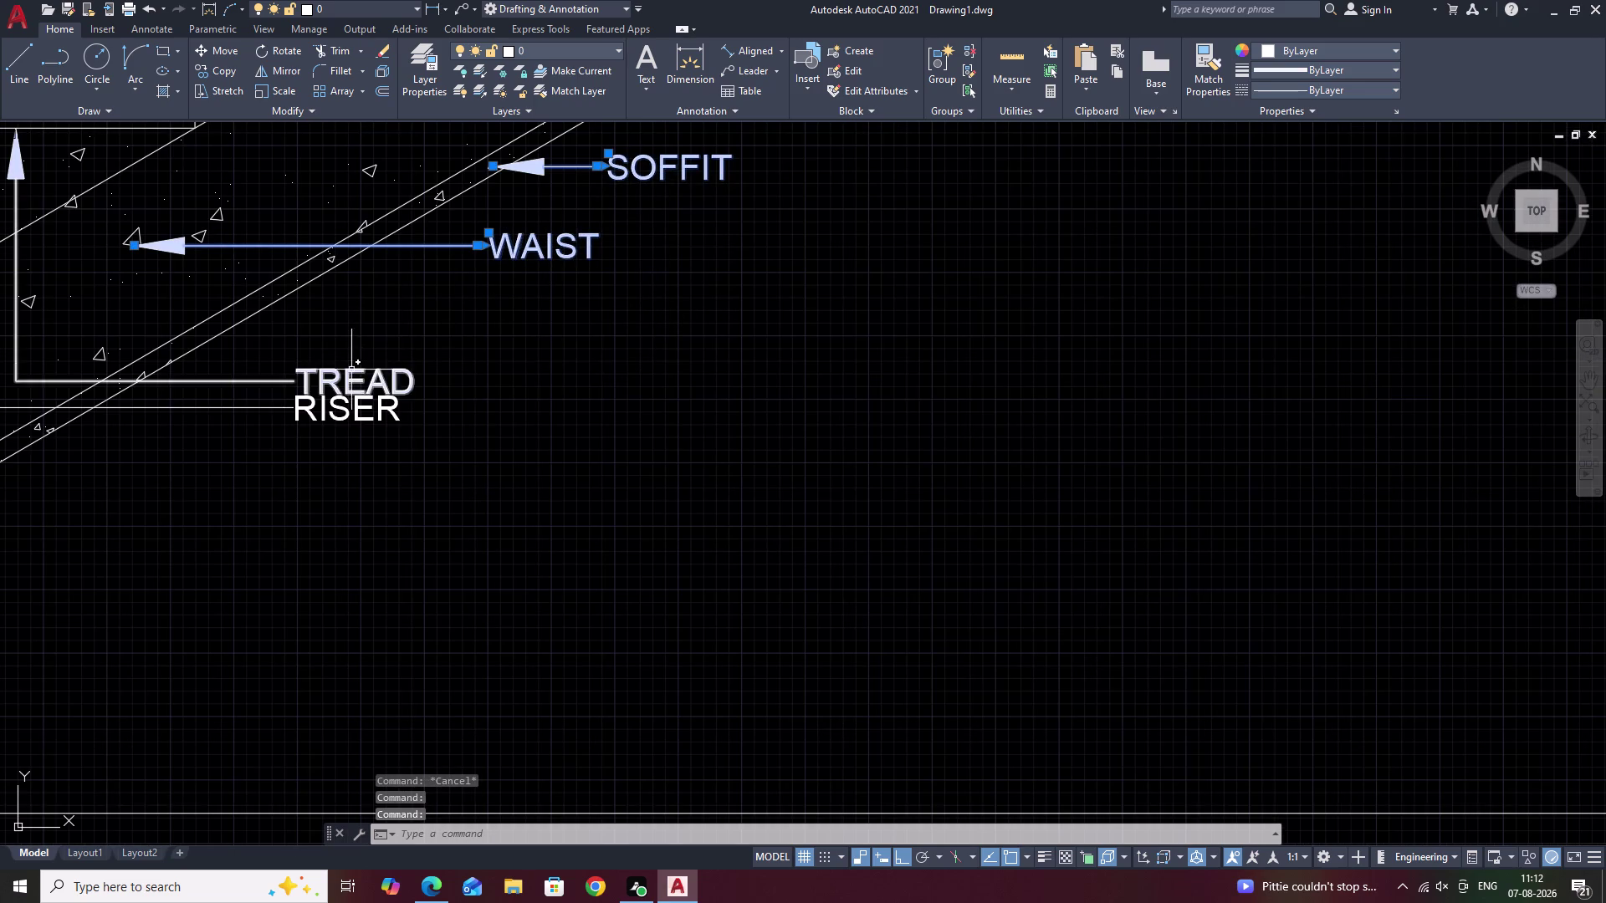
click(351, 417)
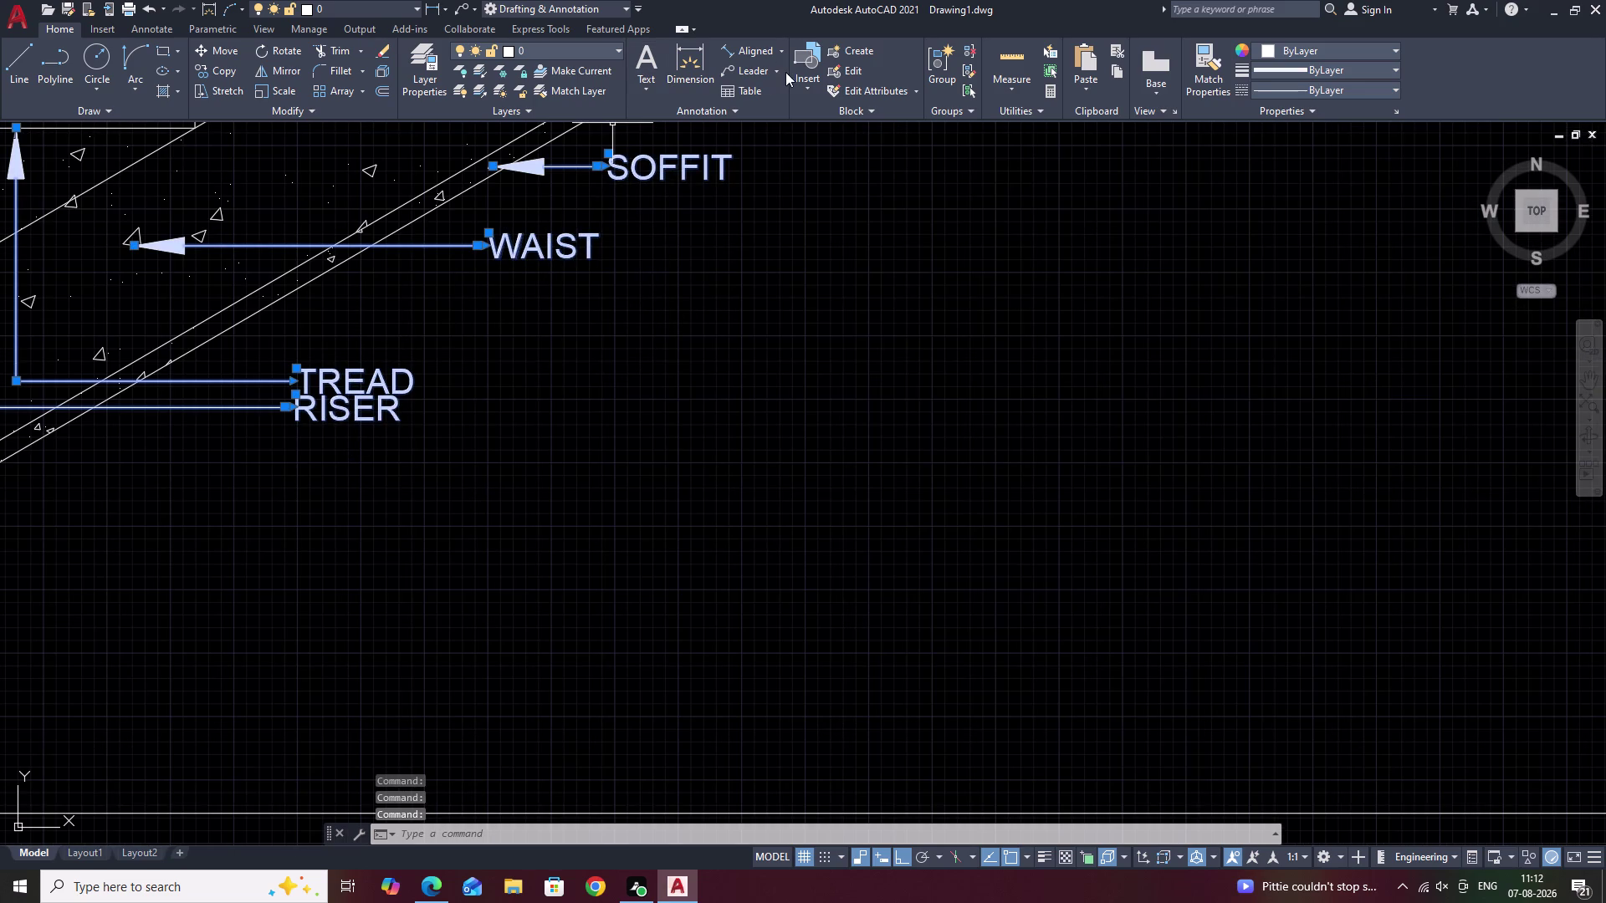
click(780, 72)
click(779, 214)
drag(610, 163, 606, 123)
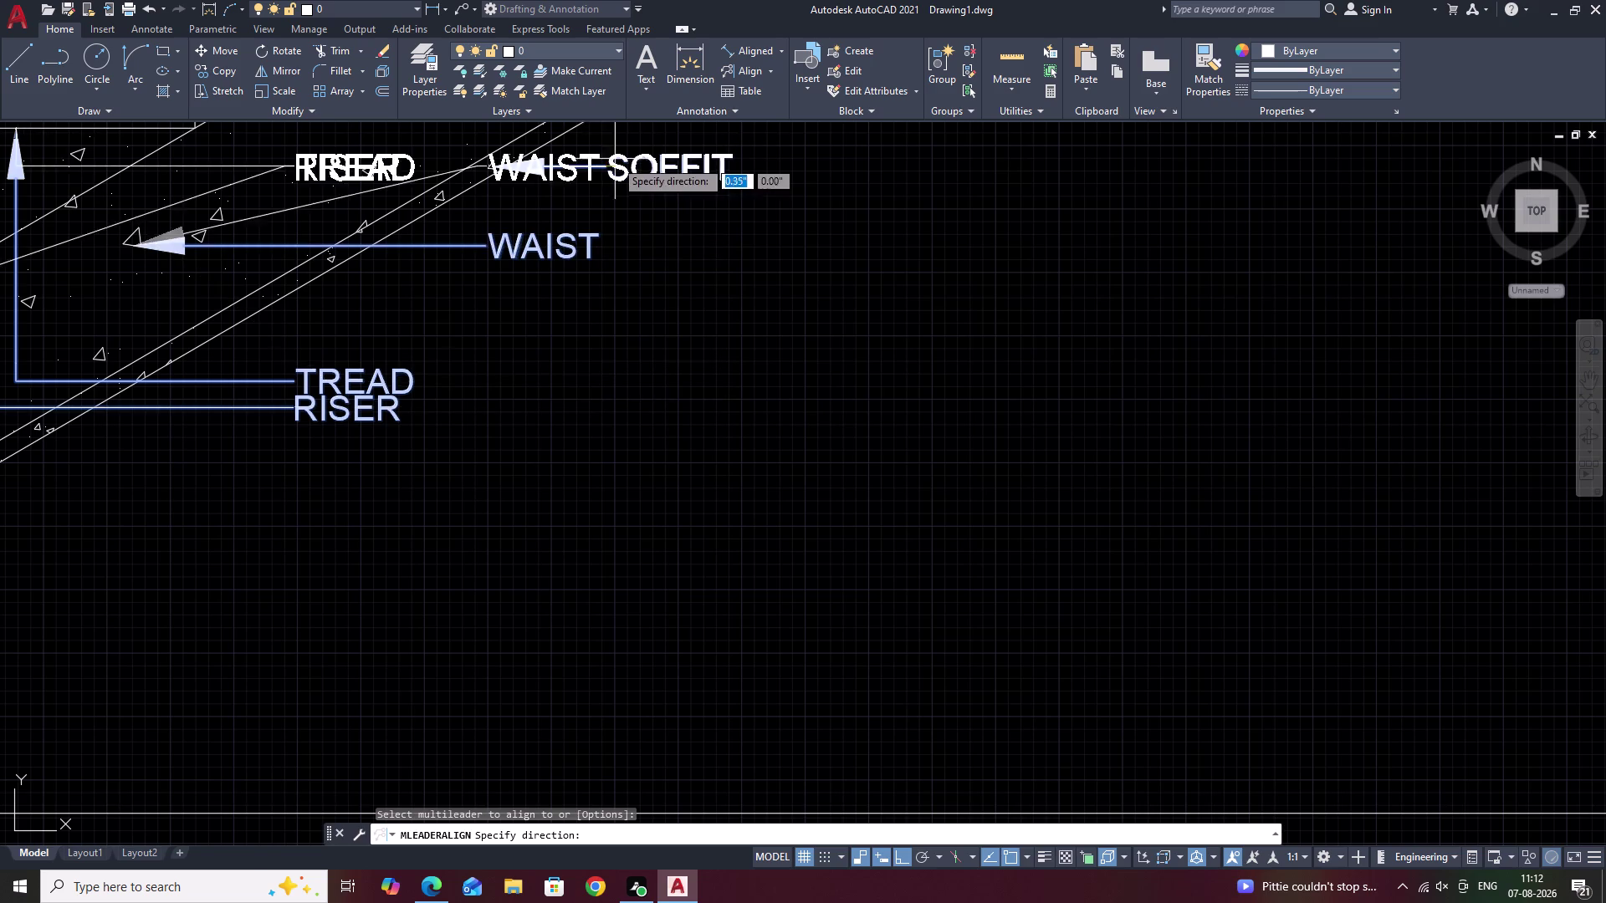
click(615, 160)
key(ctrl+z)
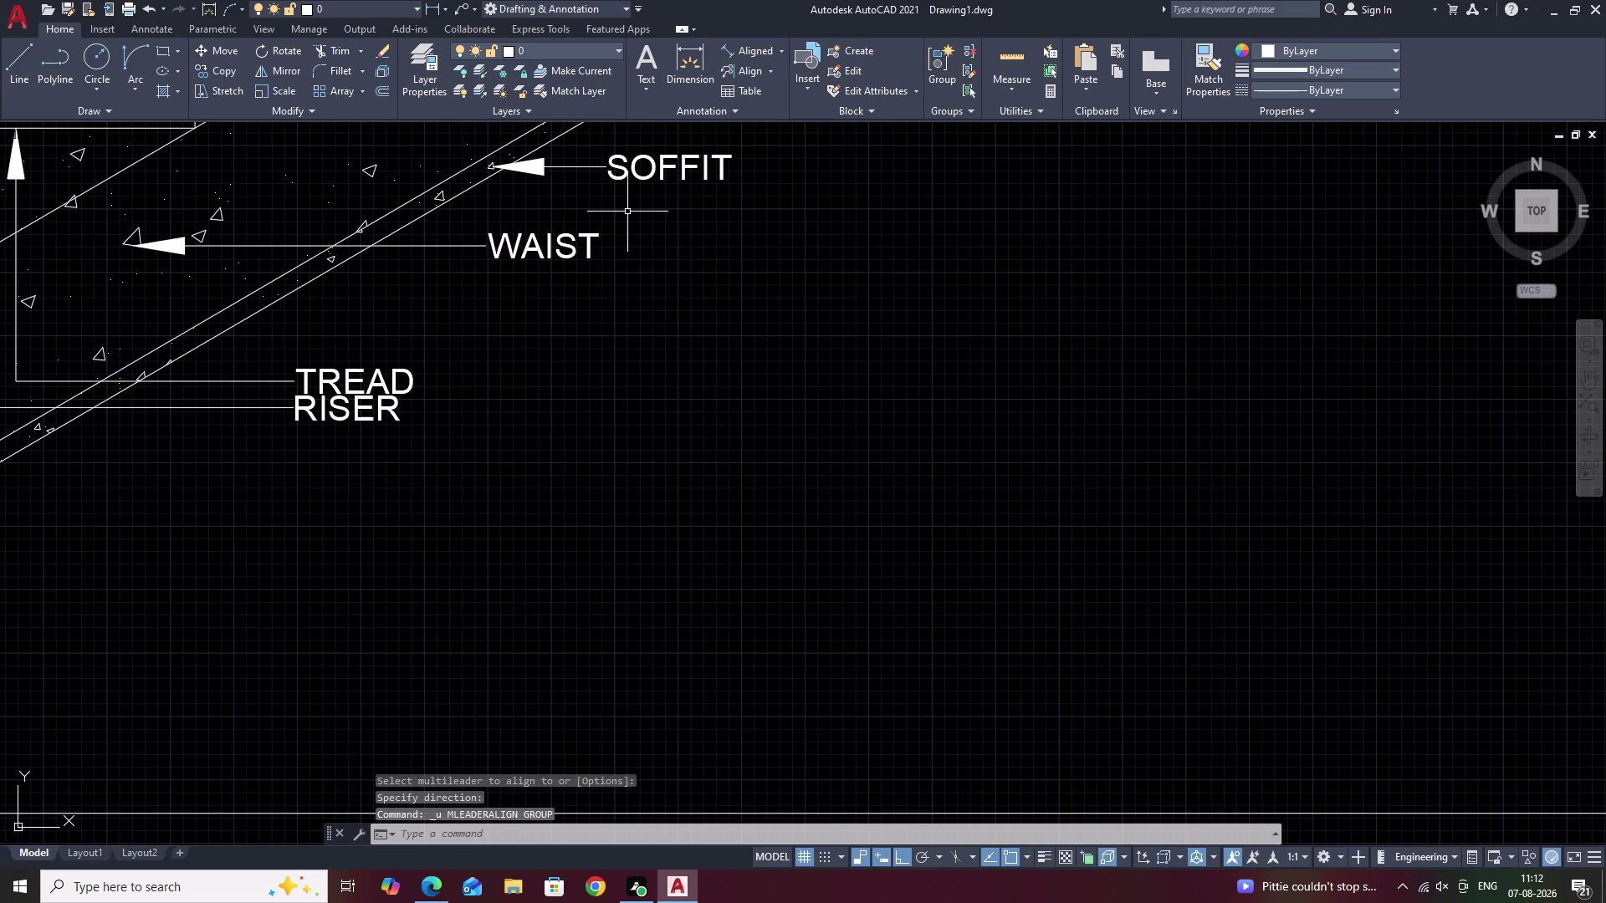
click(481, 246)
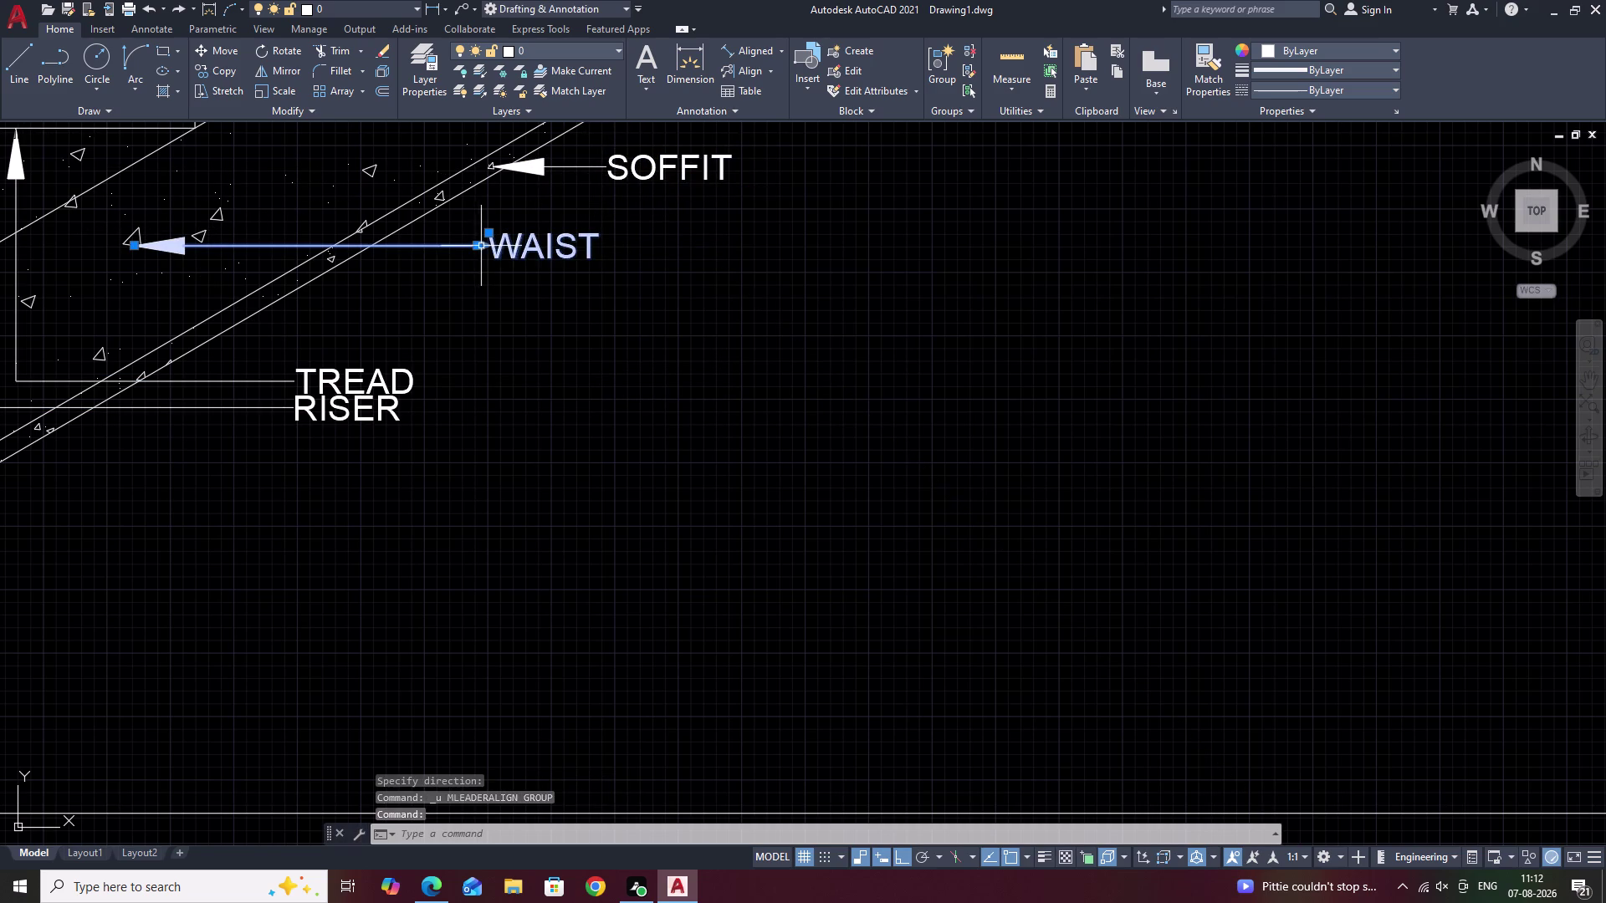
Grip-stretch the WAIST and TREAD label text into a column under SOFFIT.
click(478, 250)
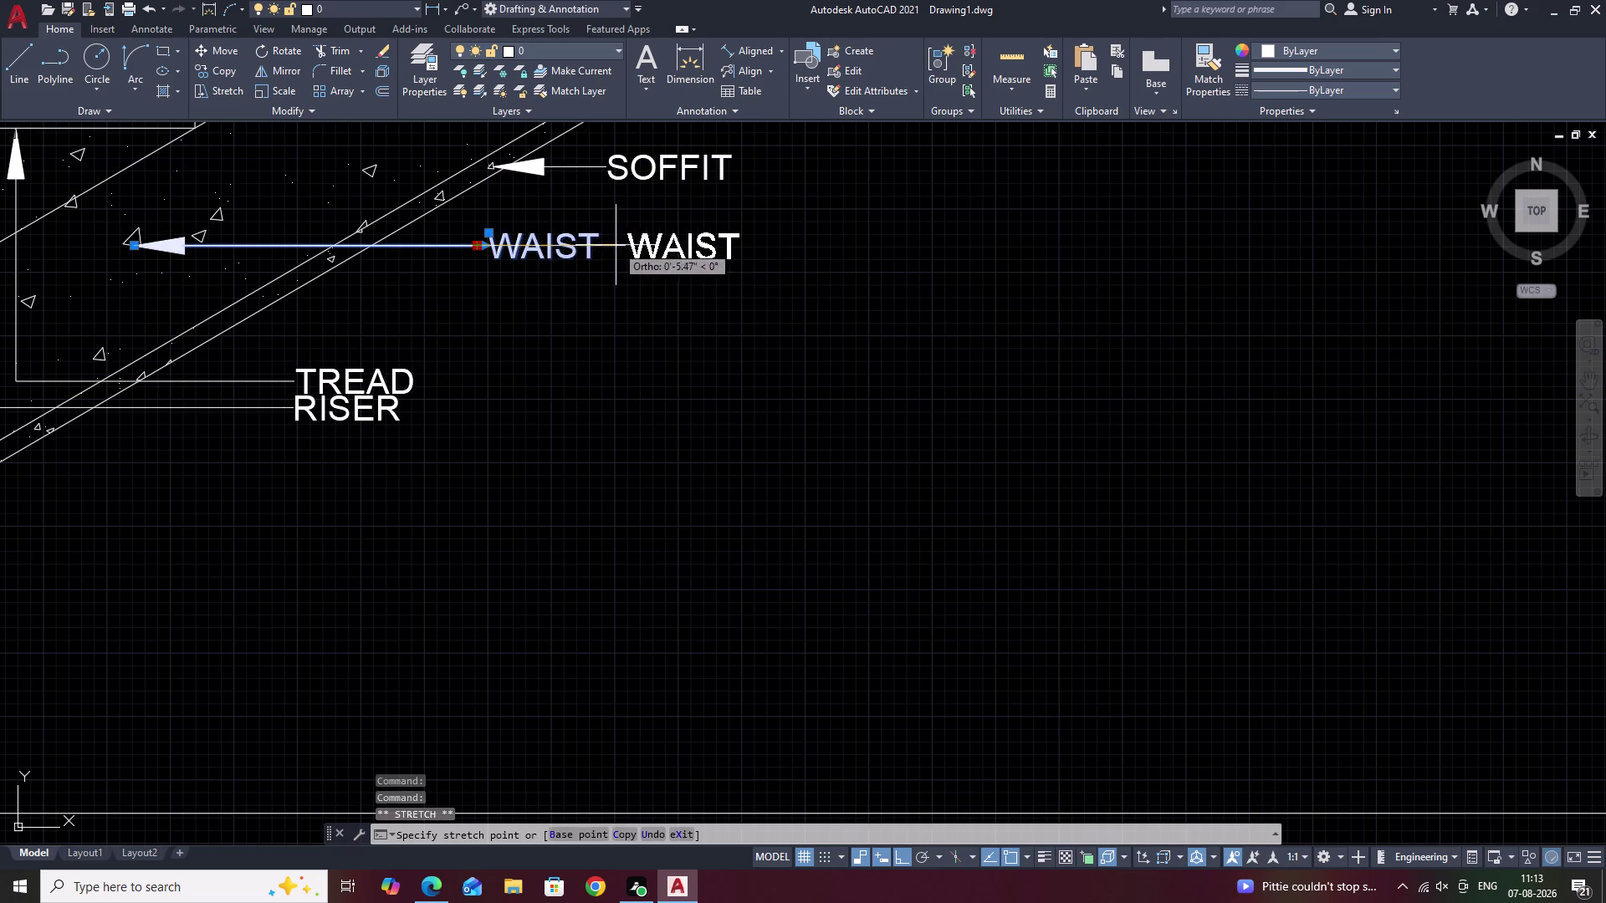
click(615, 245)
click(326, 374)
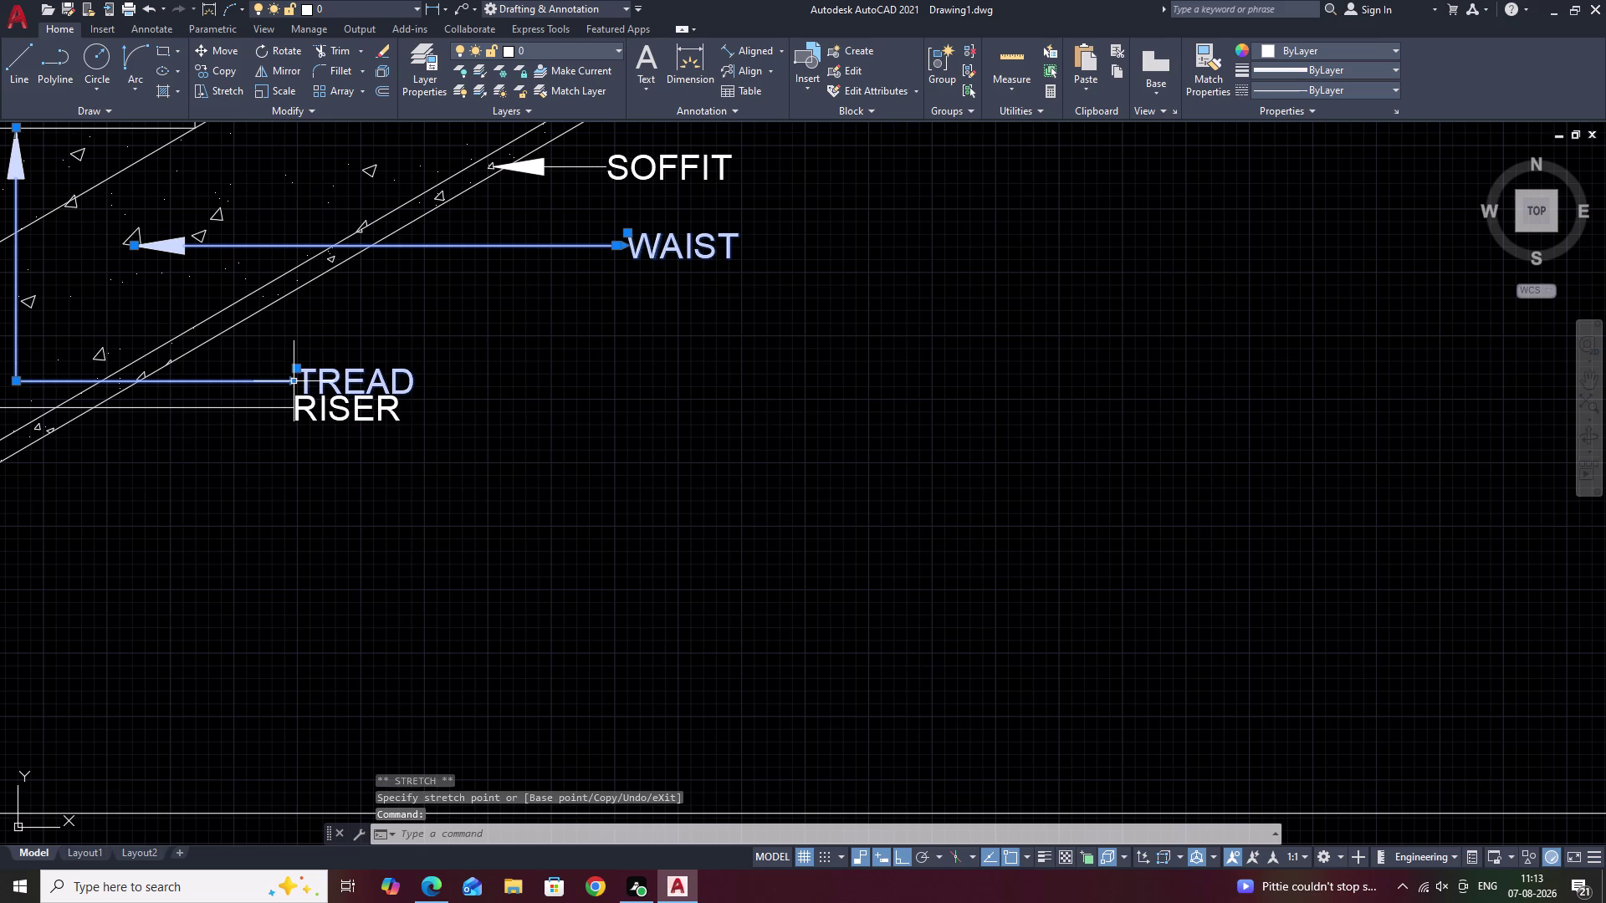
click(291, 383)
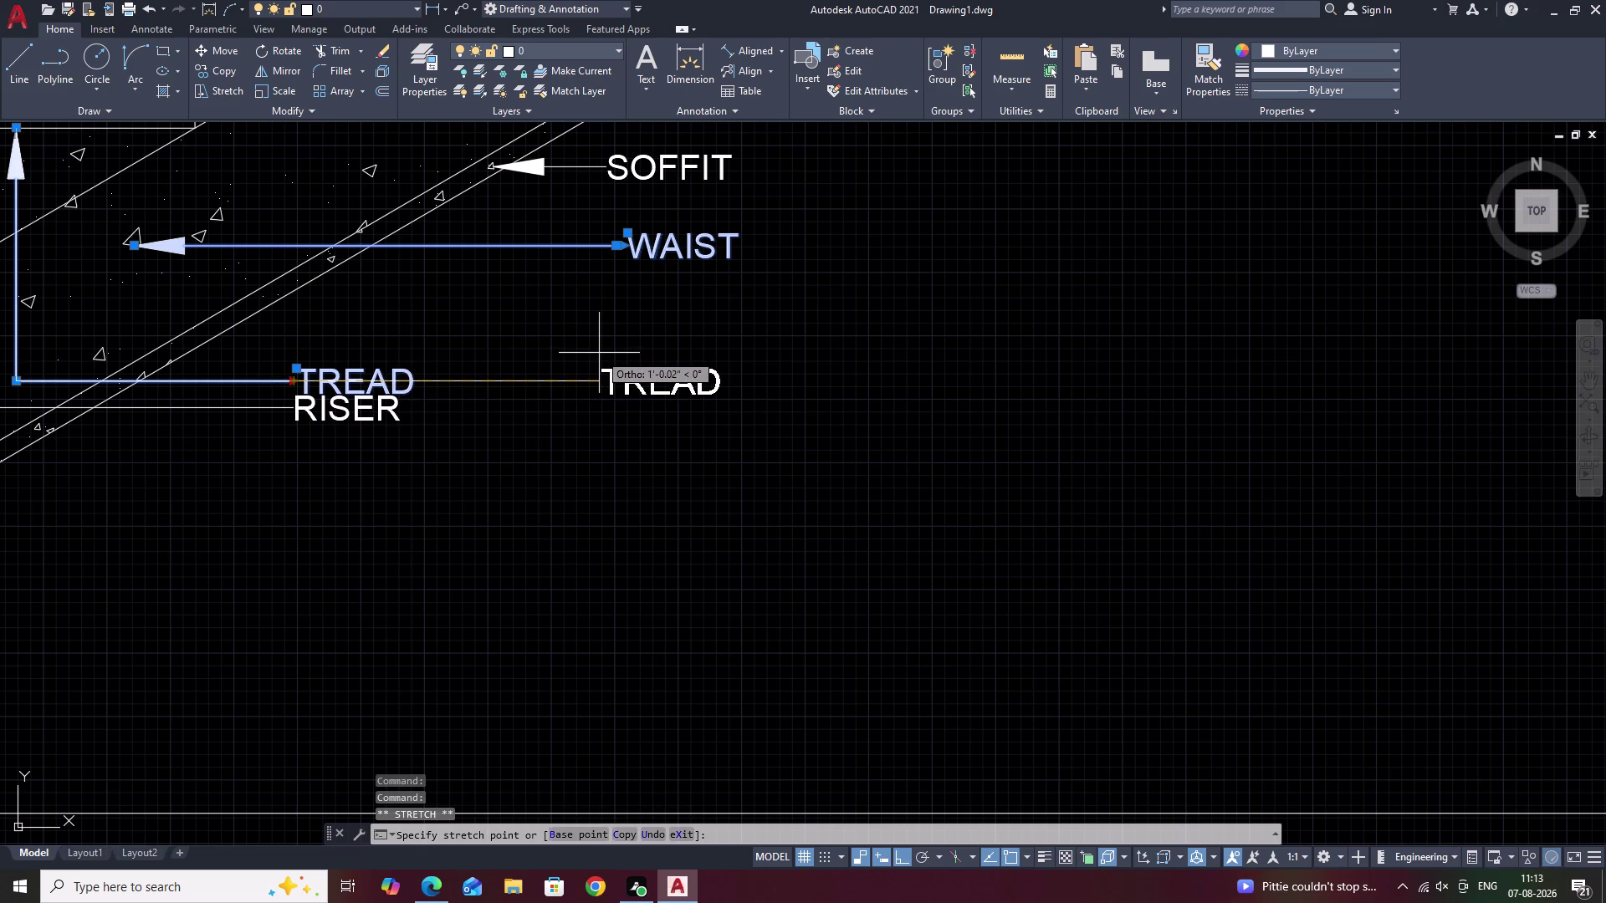
click(616, 352)
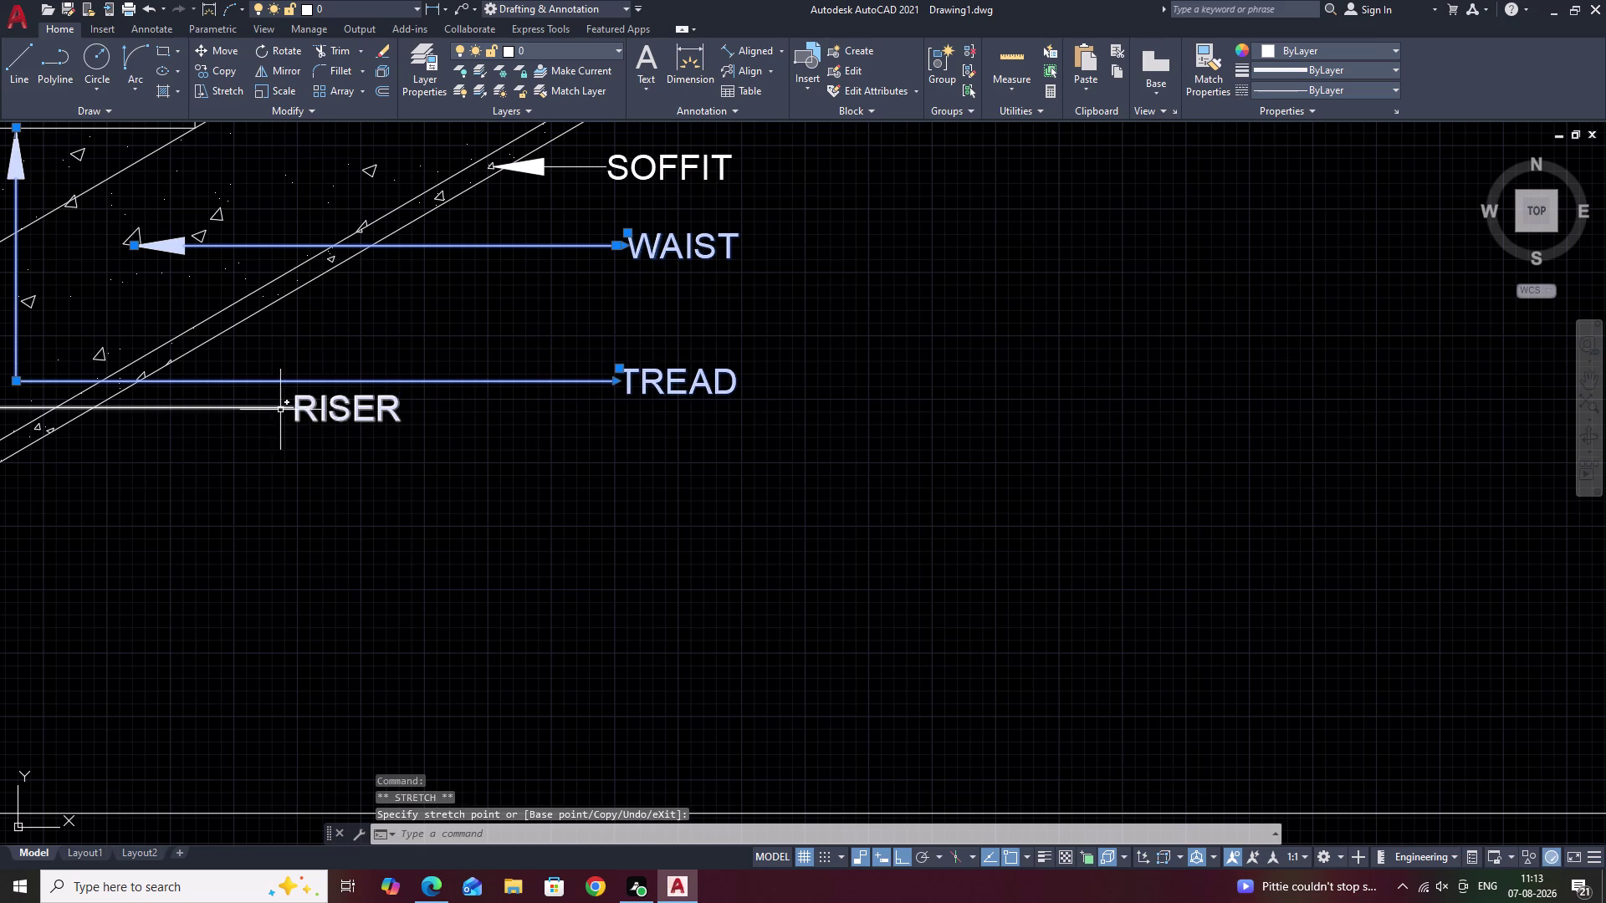
Move the RISER leader's arrow tip lower onto the step riser.
middle_drag(238, 415, 685, 466)
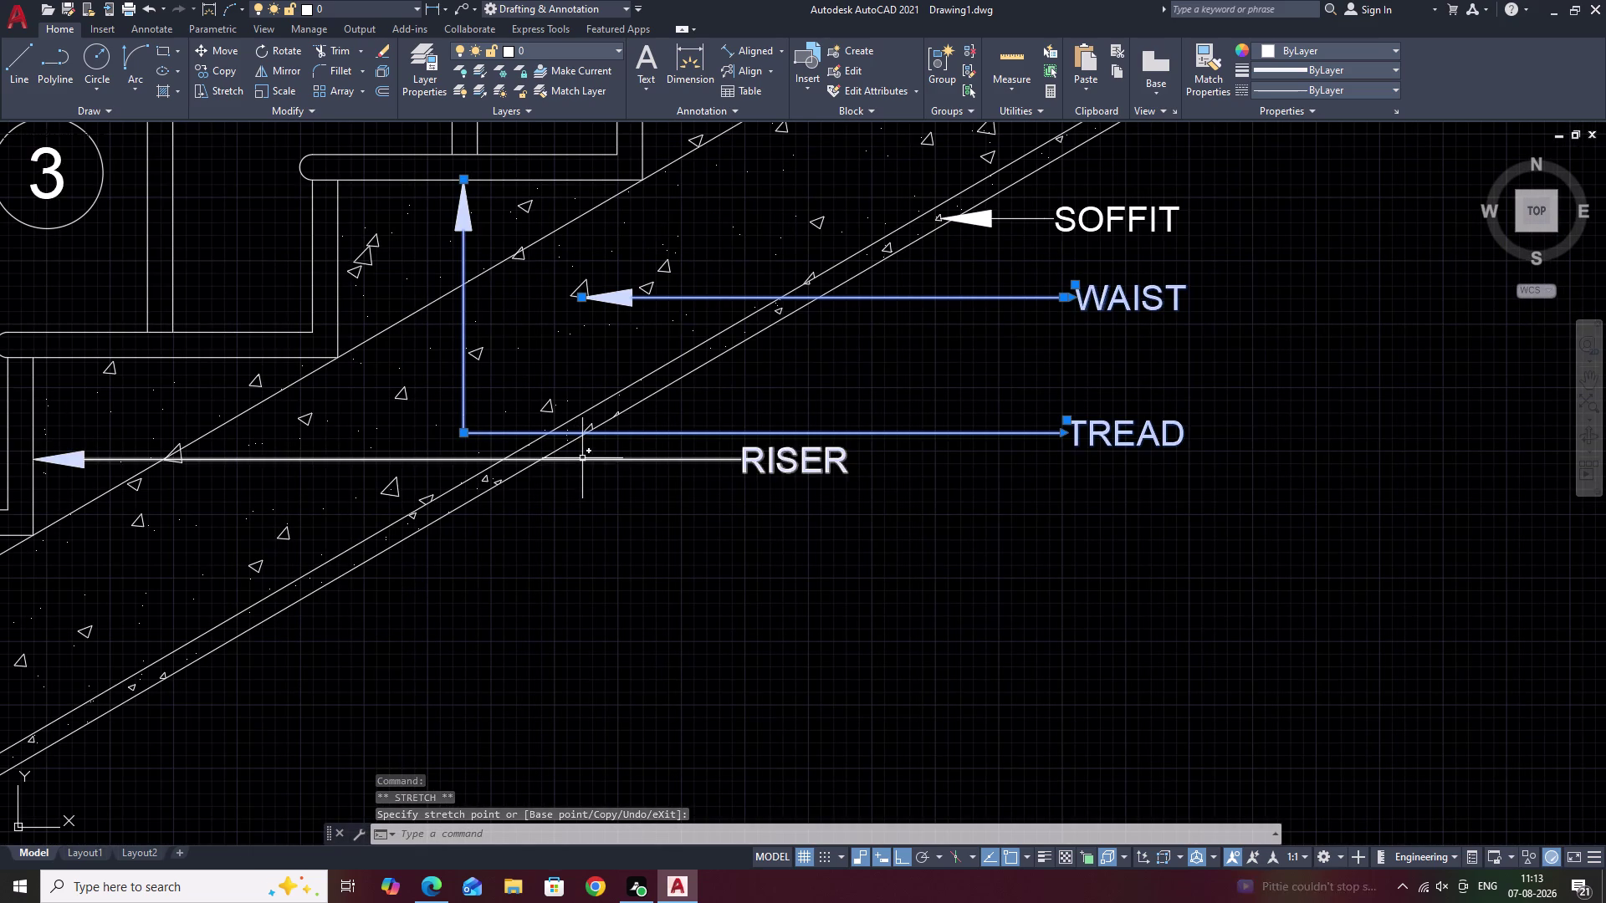
scroll(up, 3)
click(49, 455)
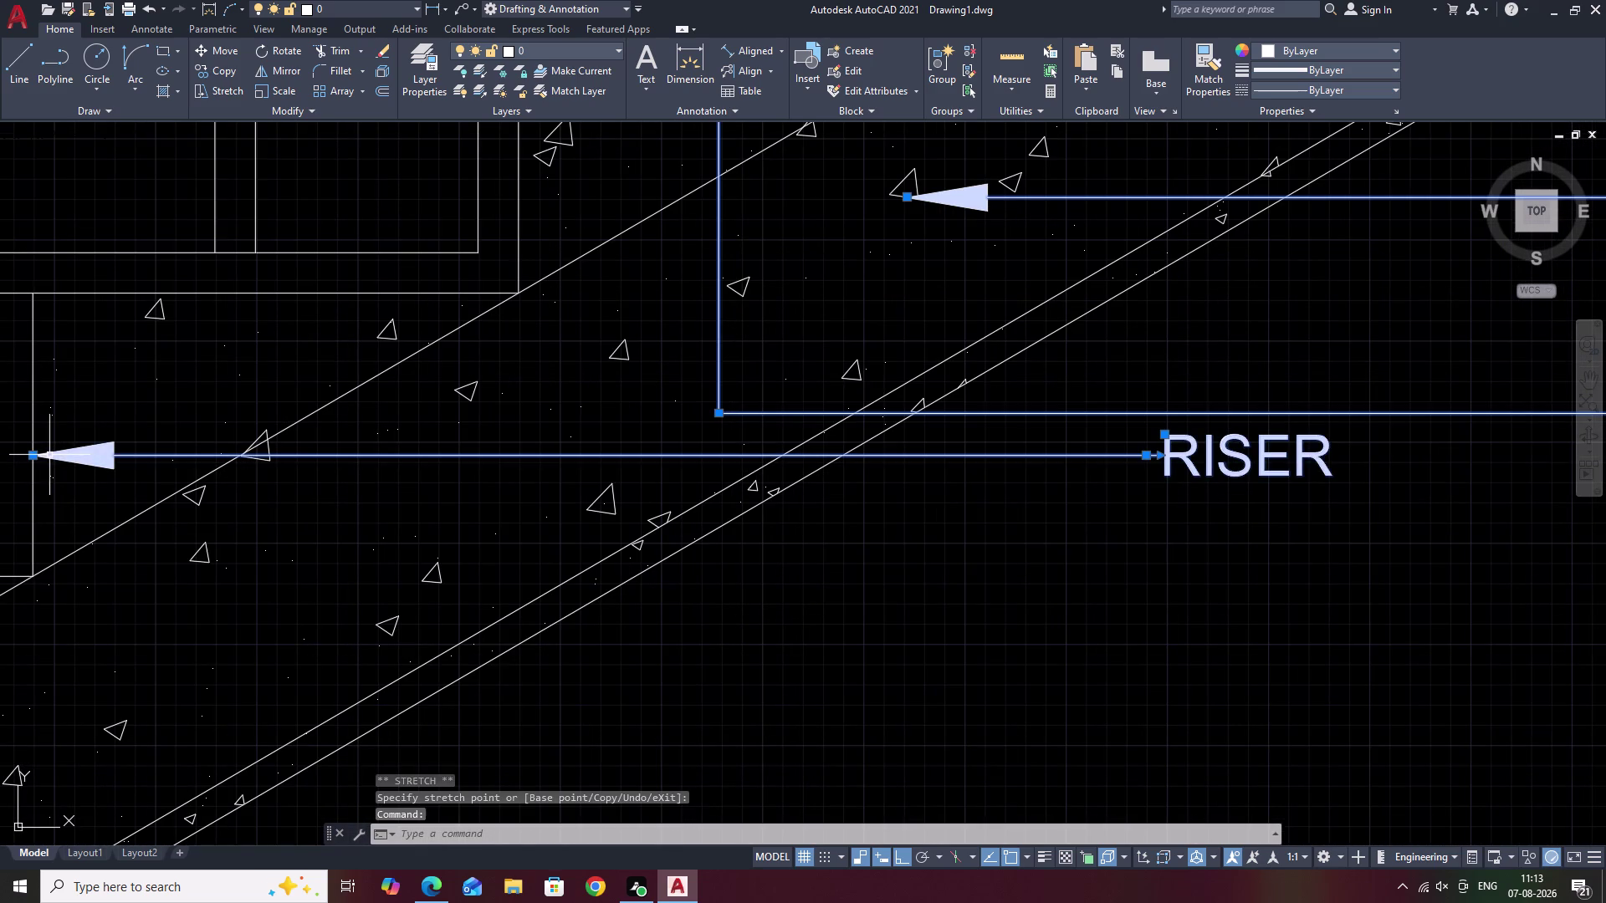
click(37, 456)
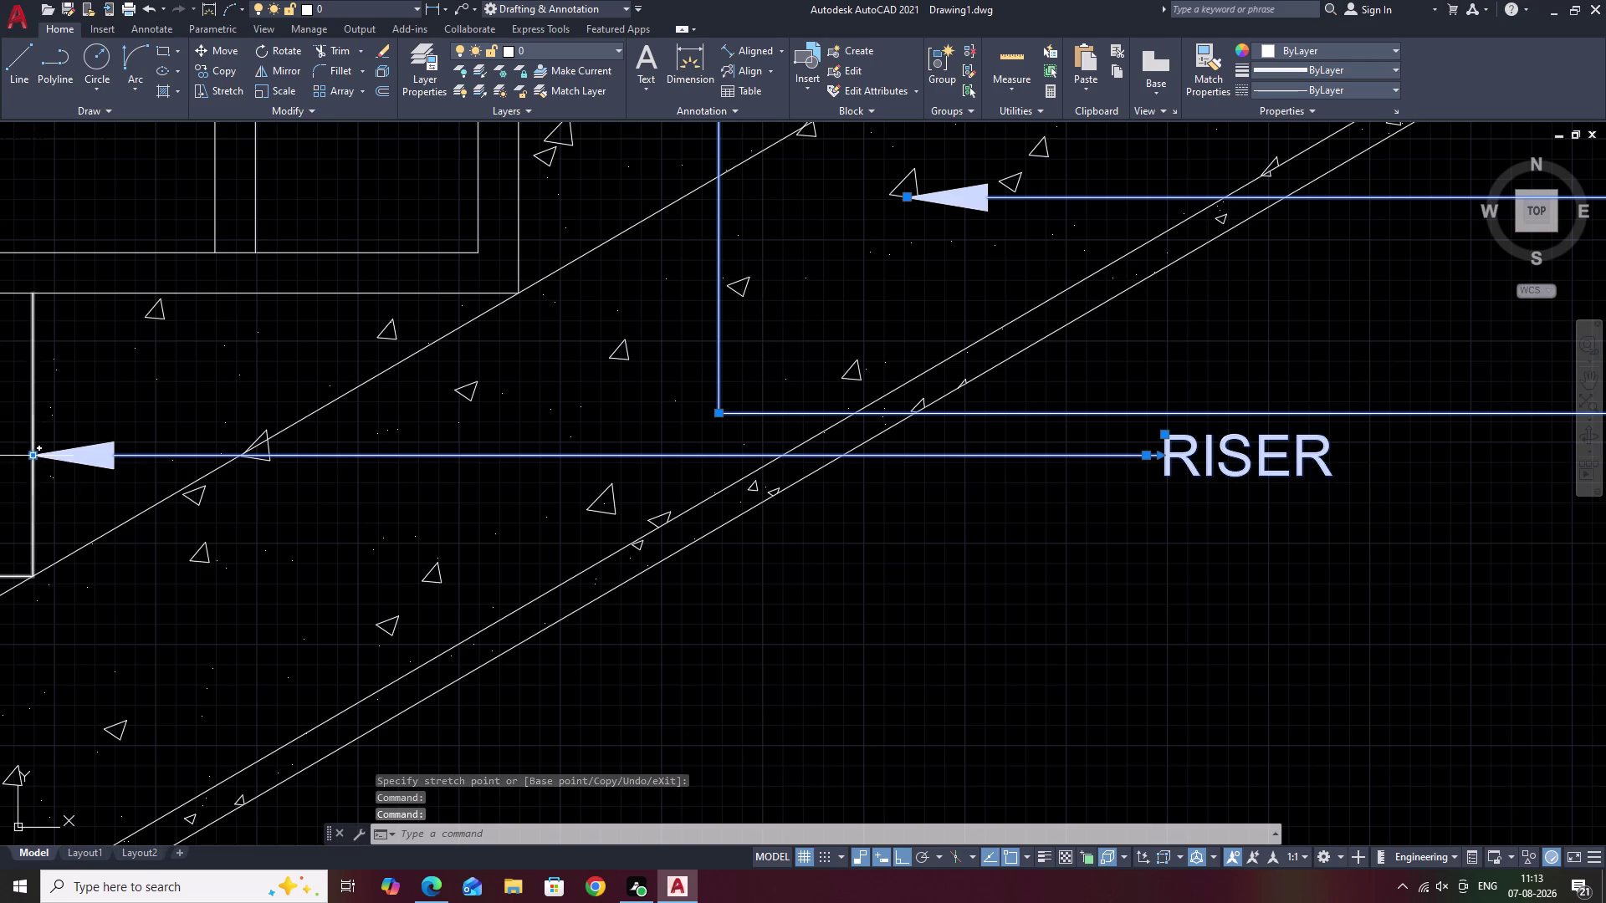
click(33, 457)
click(33, 503)
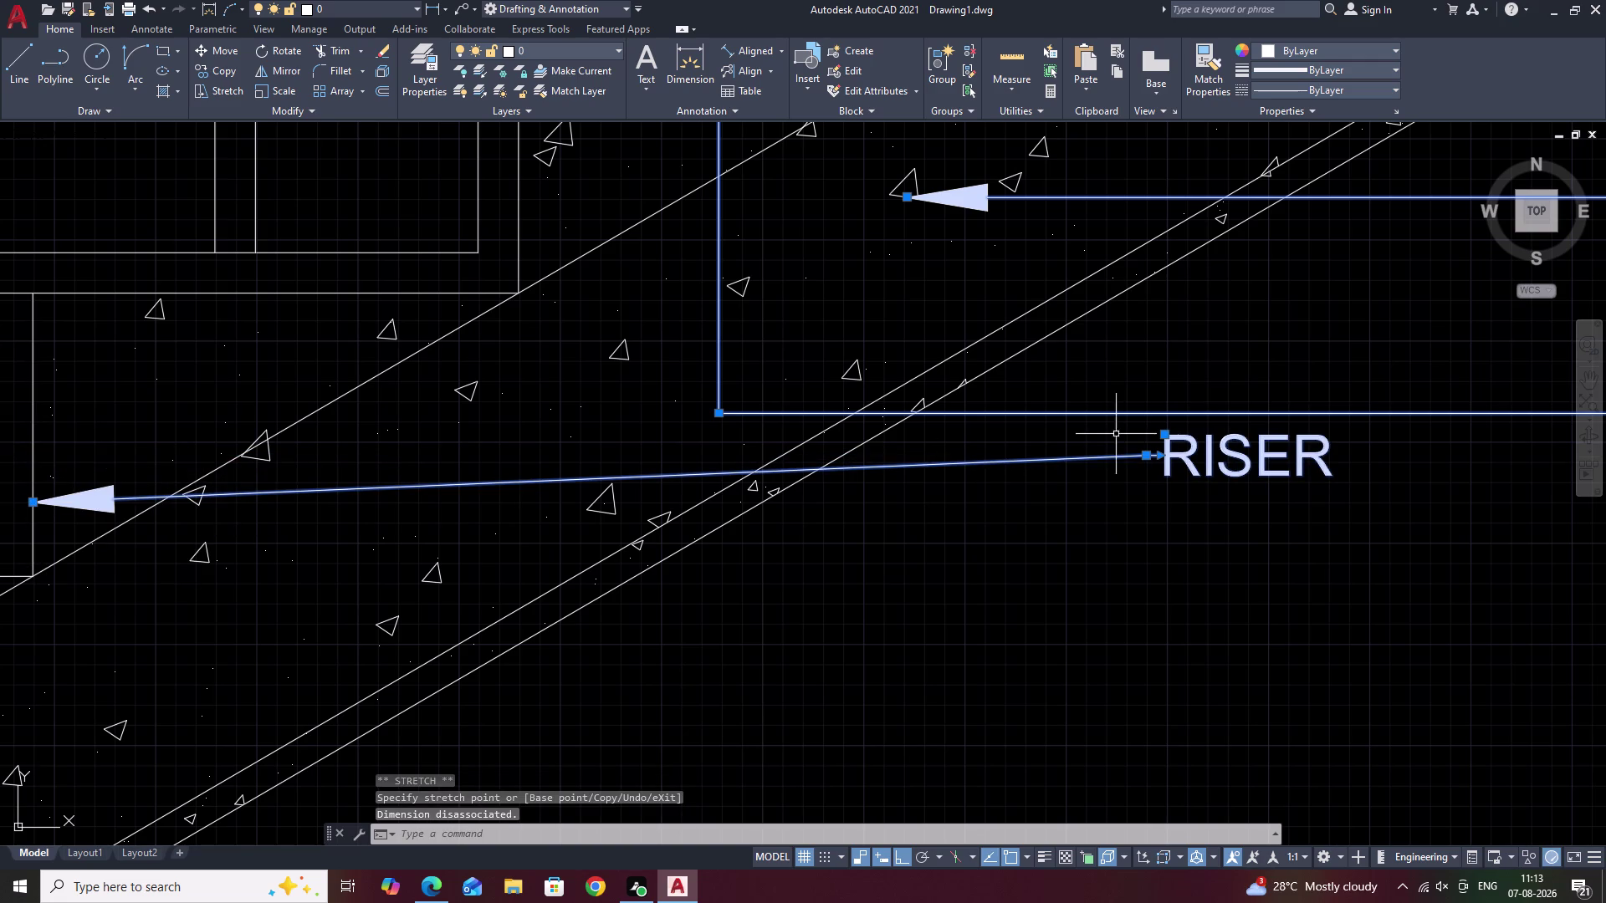
Stretch the RISER label text in line under TREAD and clear the selection.
click(1151, 455)
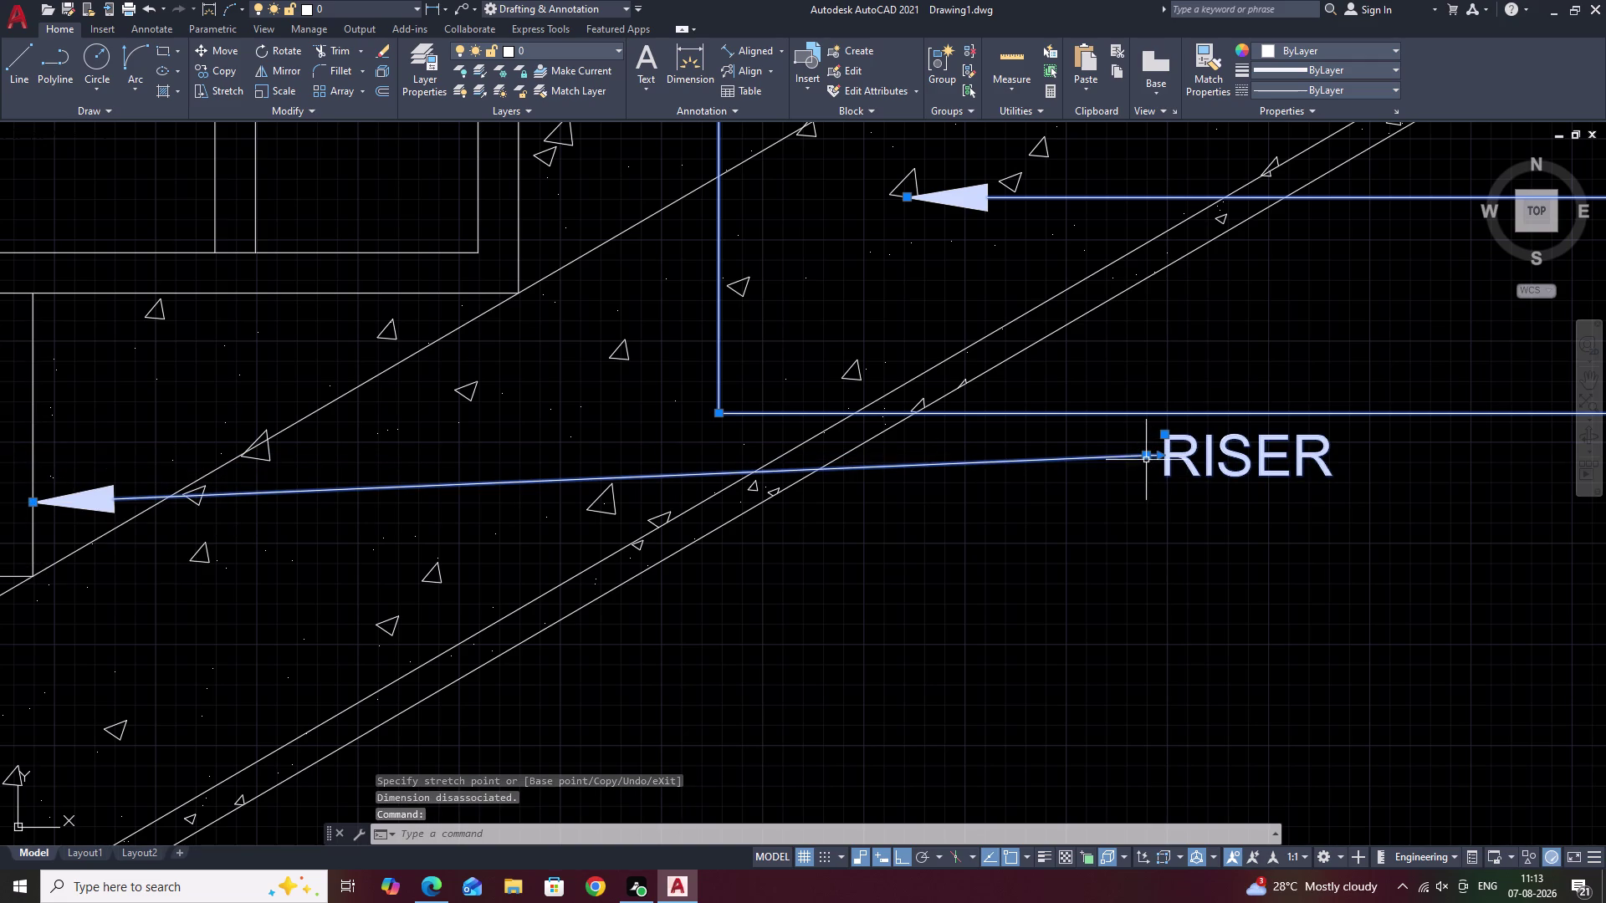
click(1146, 458)
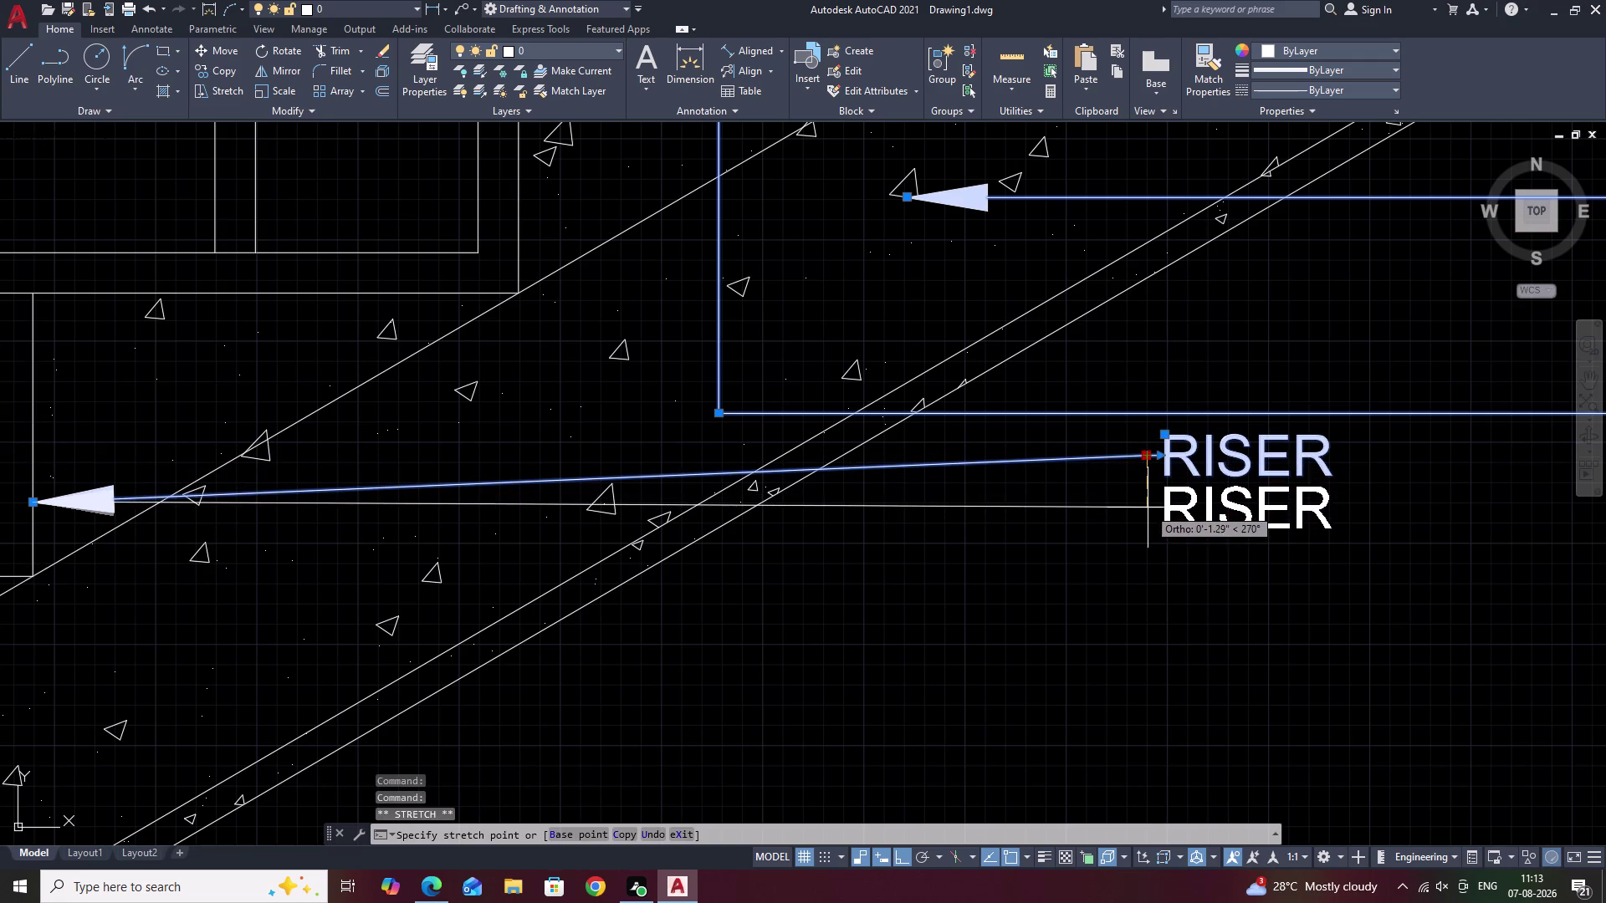
click(1147, 507)
click(1163, 505)
middle_drag(1446, 497, 673, 465)
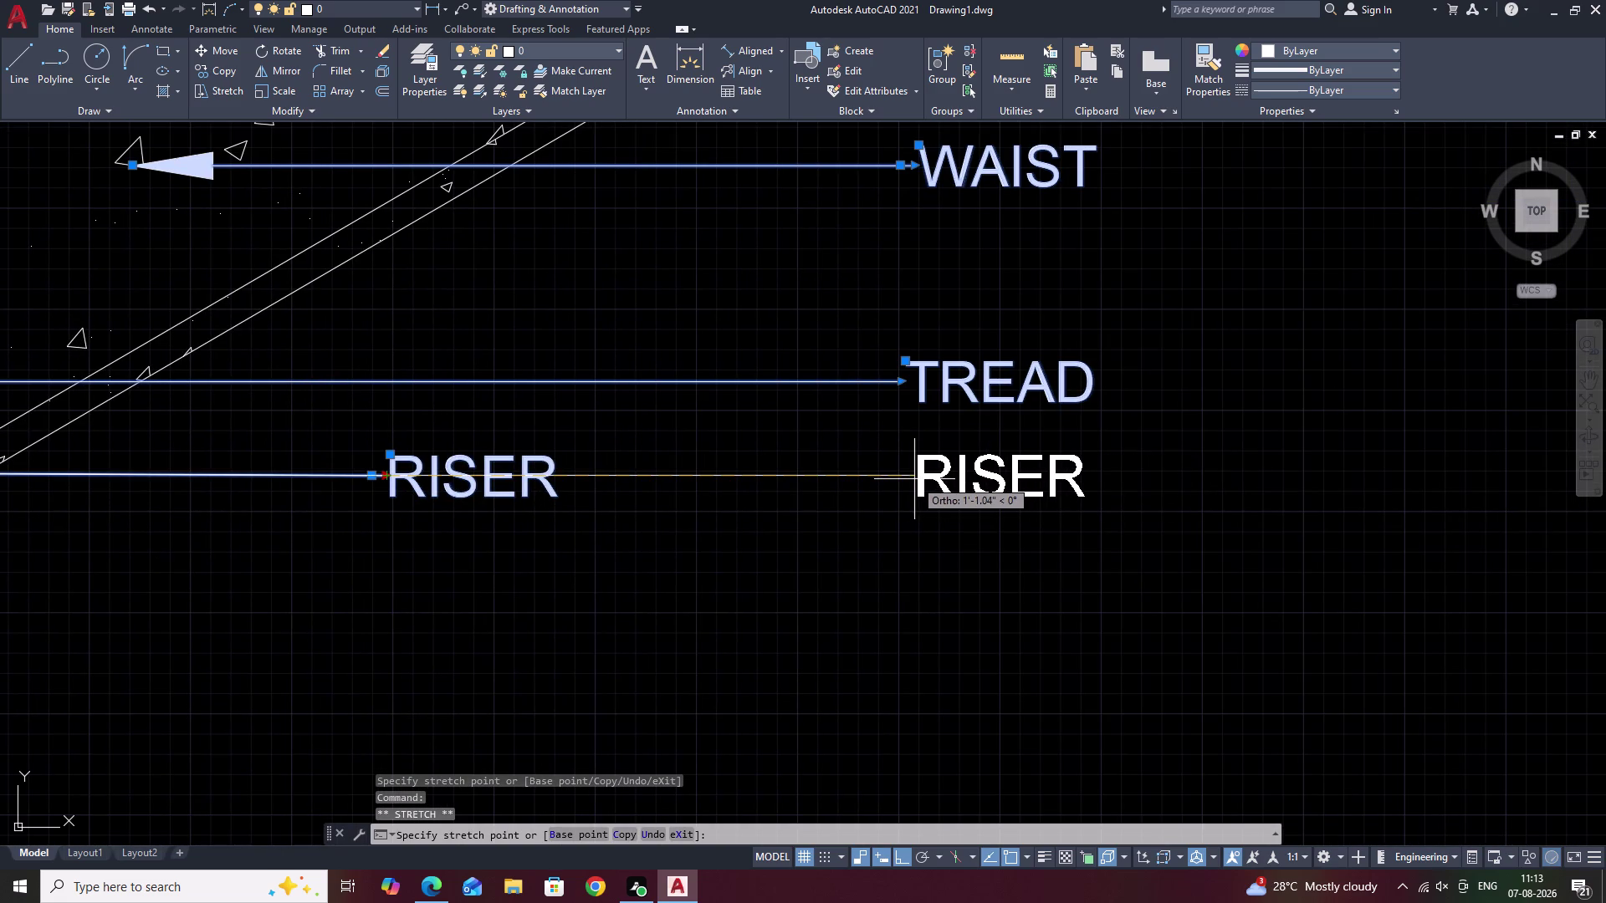
click(914, 479)
scroll(down, 3)
middle_drag(1082, 500, 1007, 476)
key(Escape)
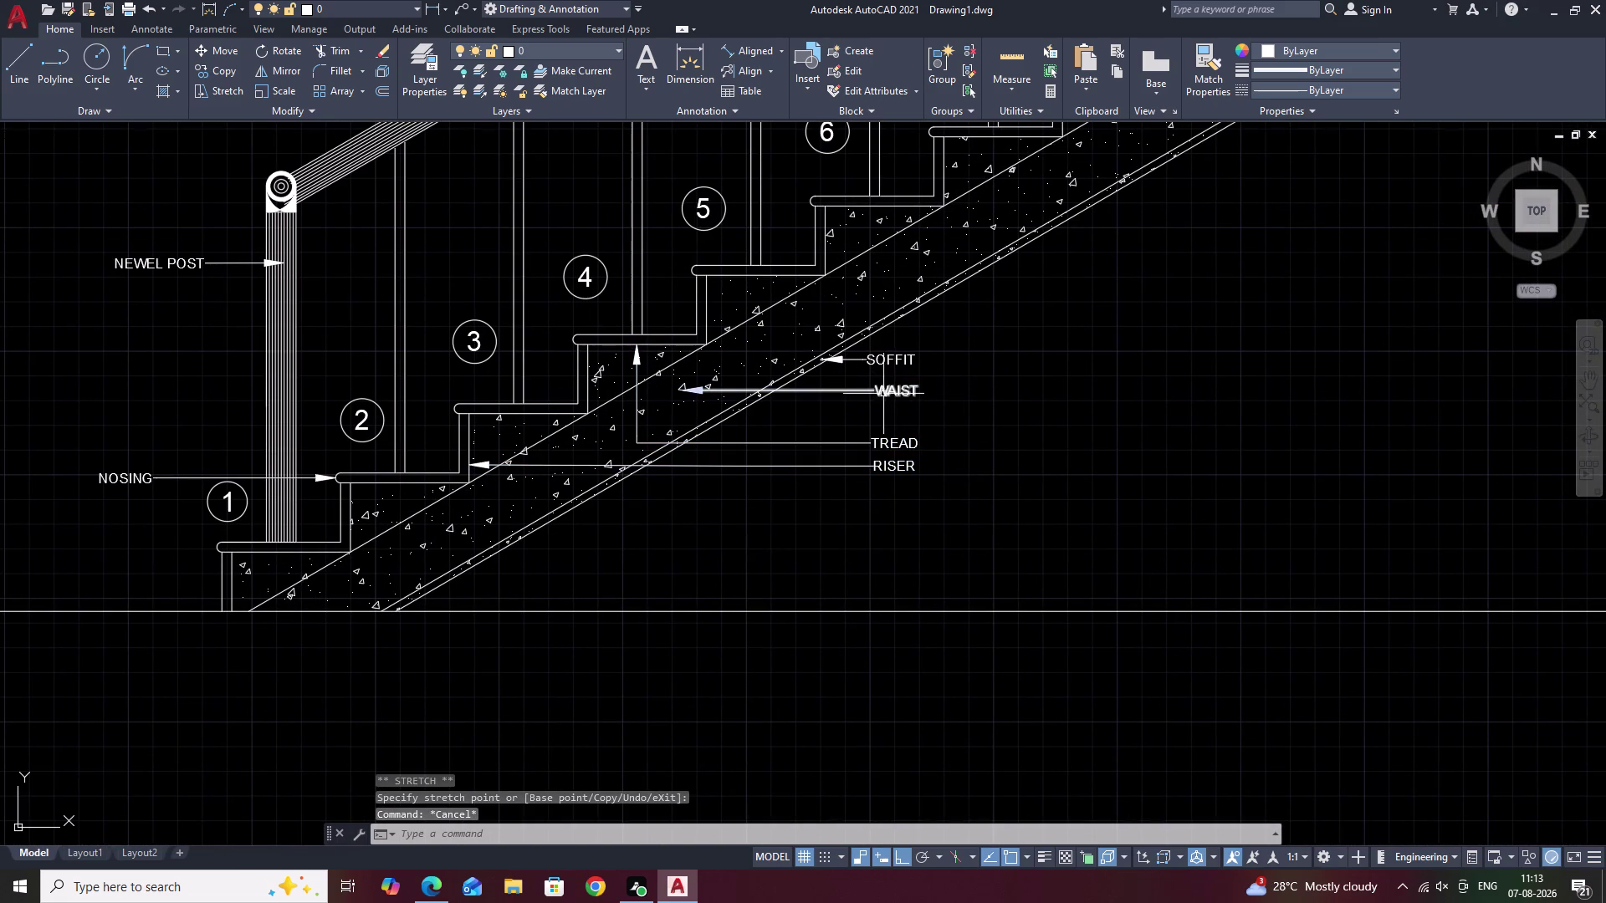
scroll(down, 3)
middle_drag(1002, 430, 1030, 447)
Select the stair detail labels plus the NOSING and NEWEL POST leaders.
click(925, 413)
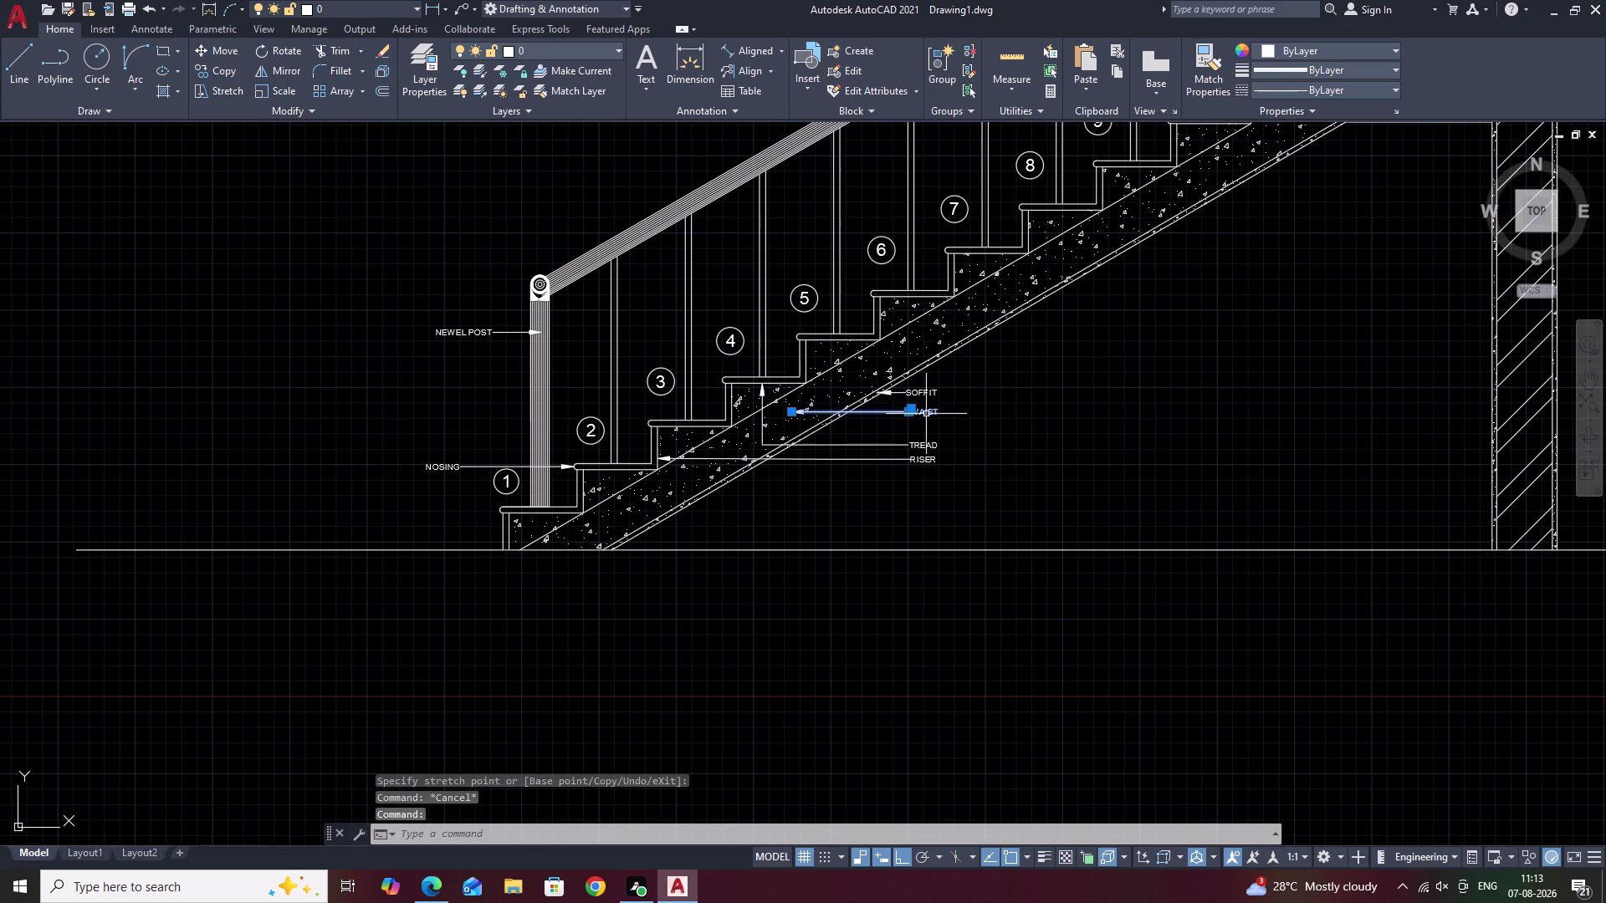
click(925, 393)
click(924, 444)
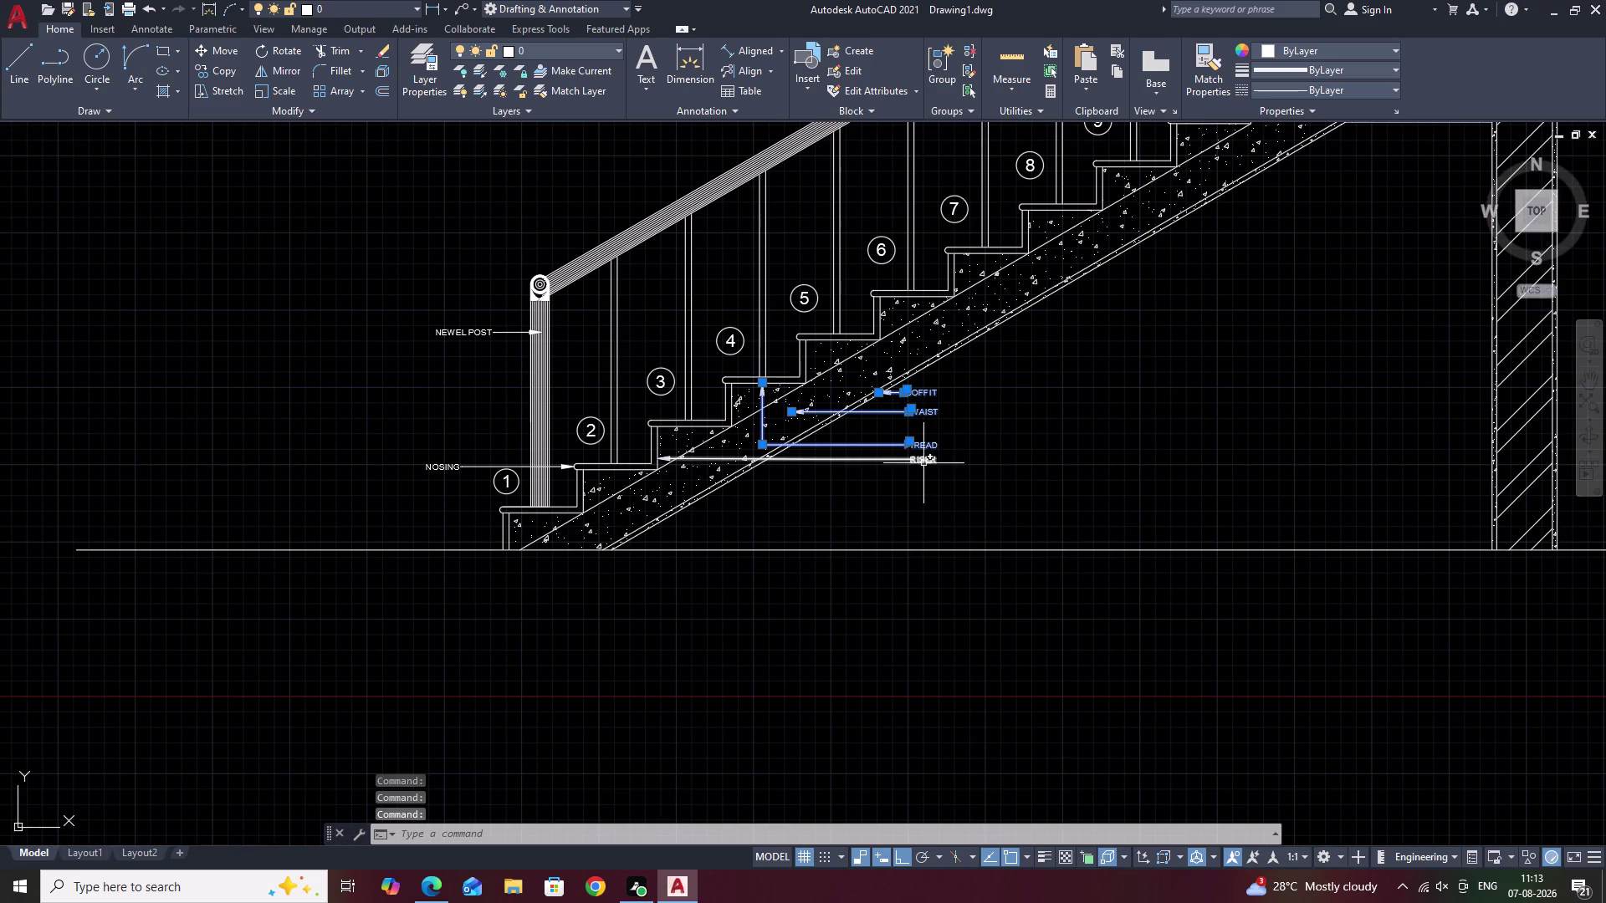
click(923, 461)
middle_drag(620, 418, 967, 445)
click(792, 494)
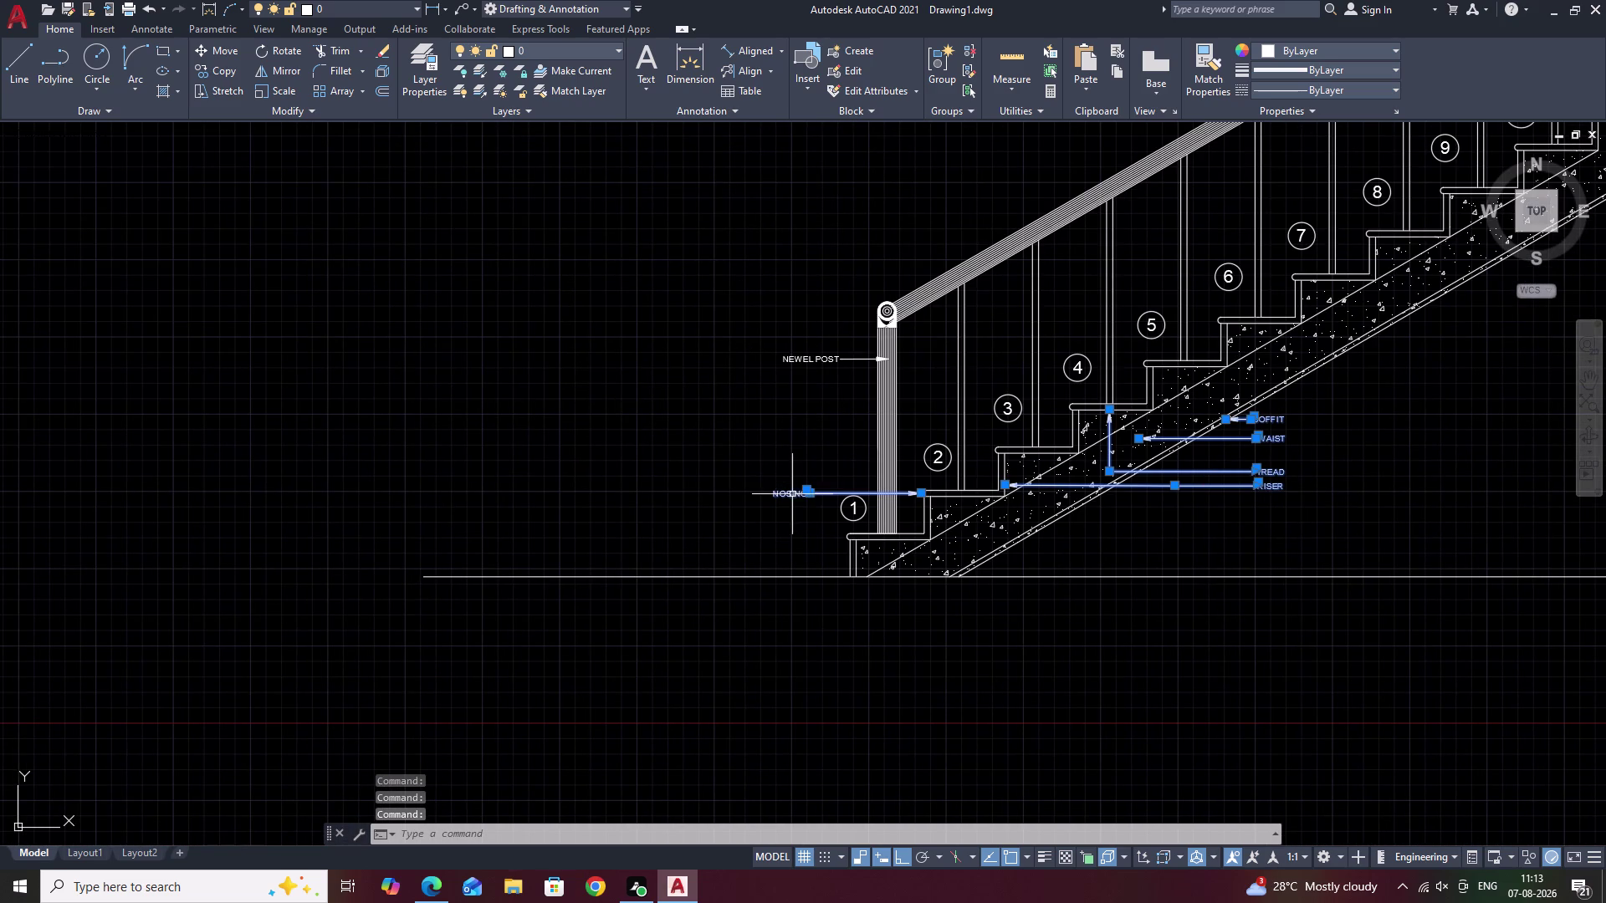
click(813, 357)
click(813, 361)
scroll(down, 3)
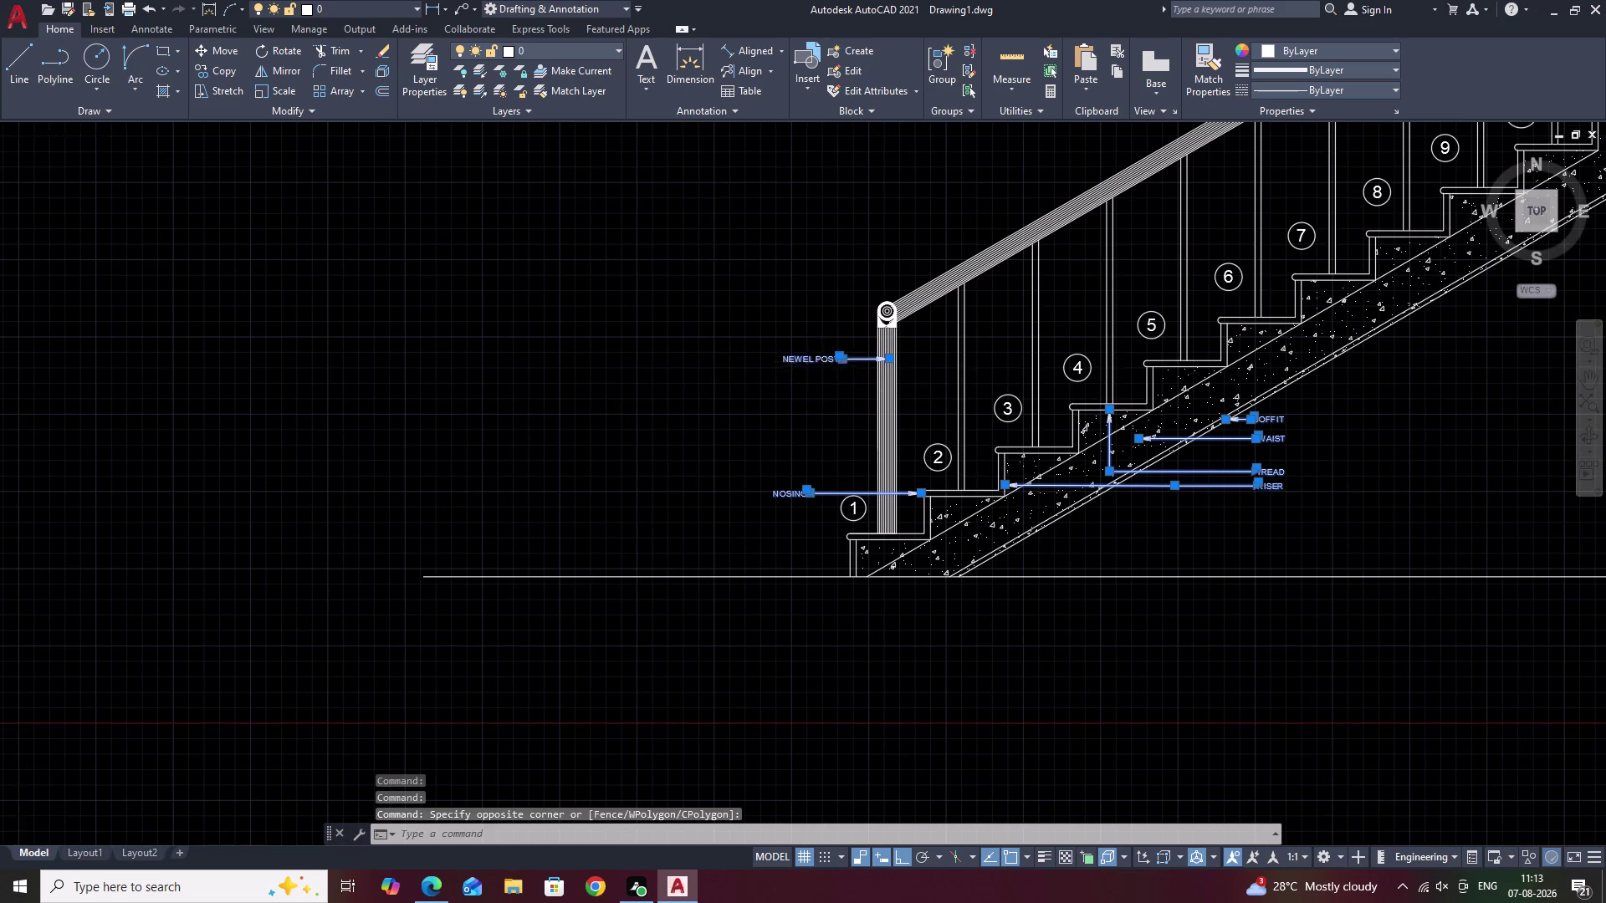
scroll(down, 3)
Add BALLUSTER, HANDRAIL, LANDING, BRICK WALL and CEMENT PLASTER leaders to the selection.
middle_drag(1035, 356, 736, 454)
scroll(up, 3)
click(714, 357)
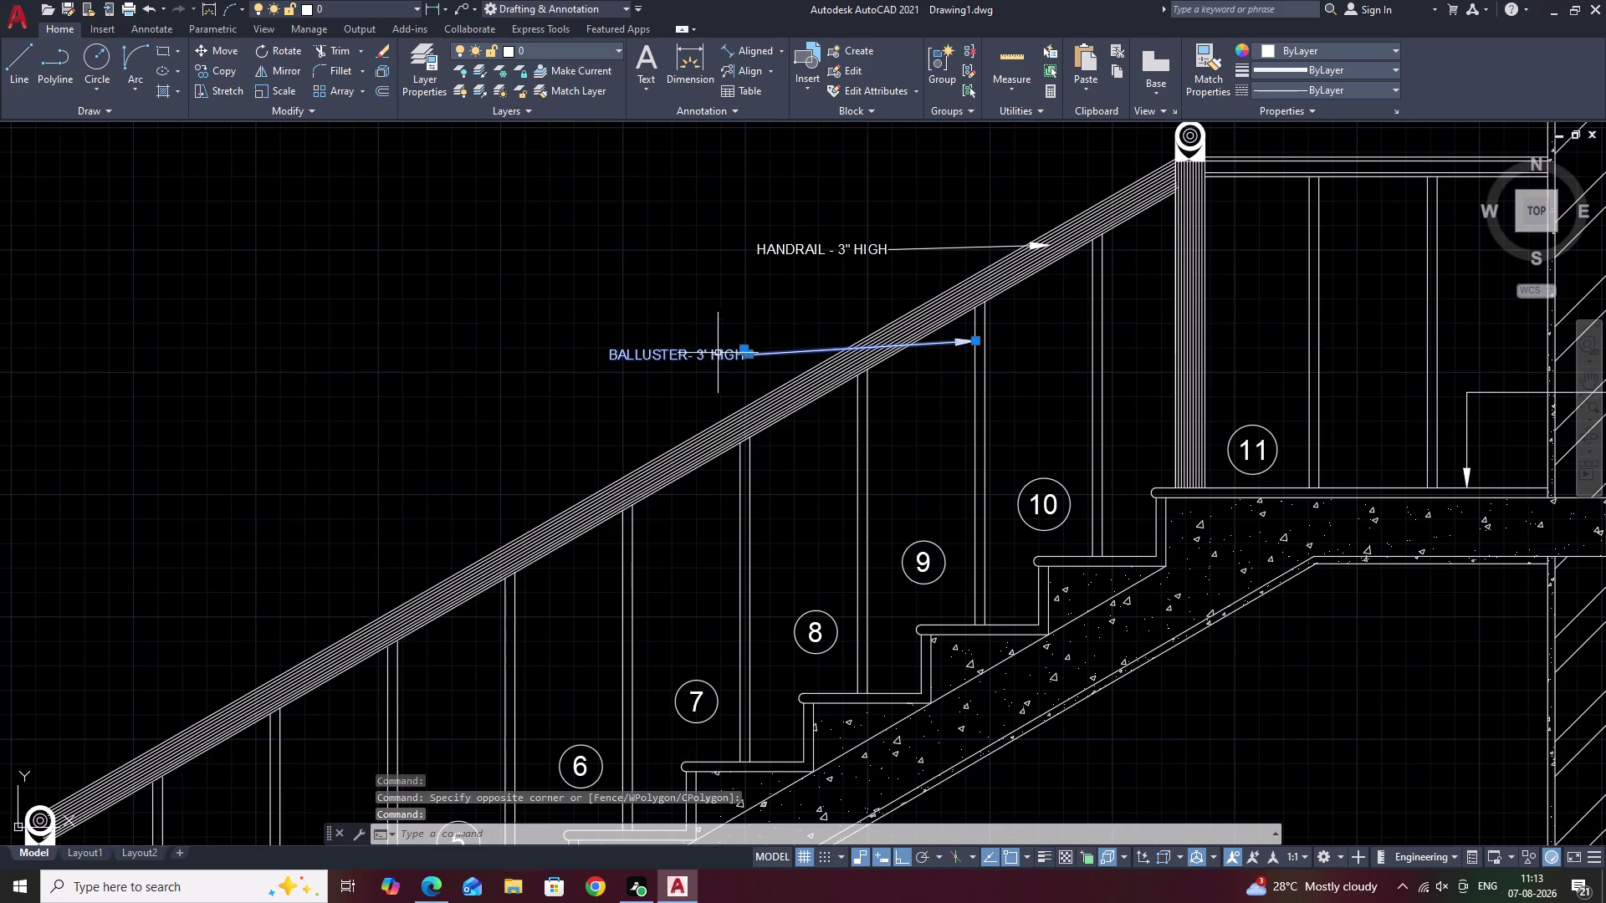
click(824, 251)
scroll(down, 3)
middle_drag(1054, 369, 763, 425)
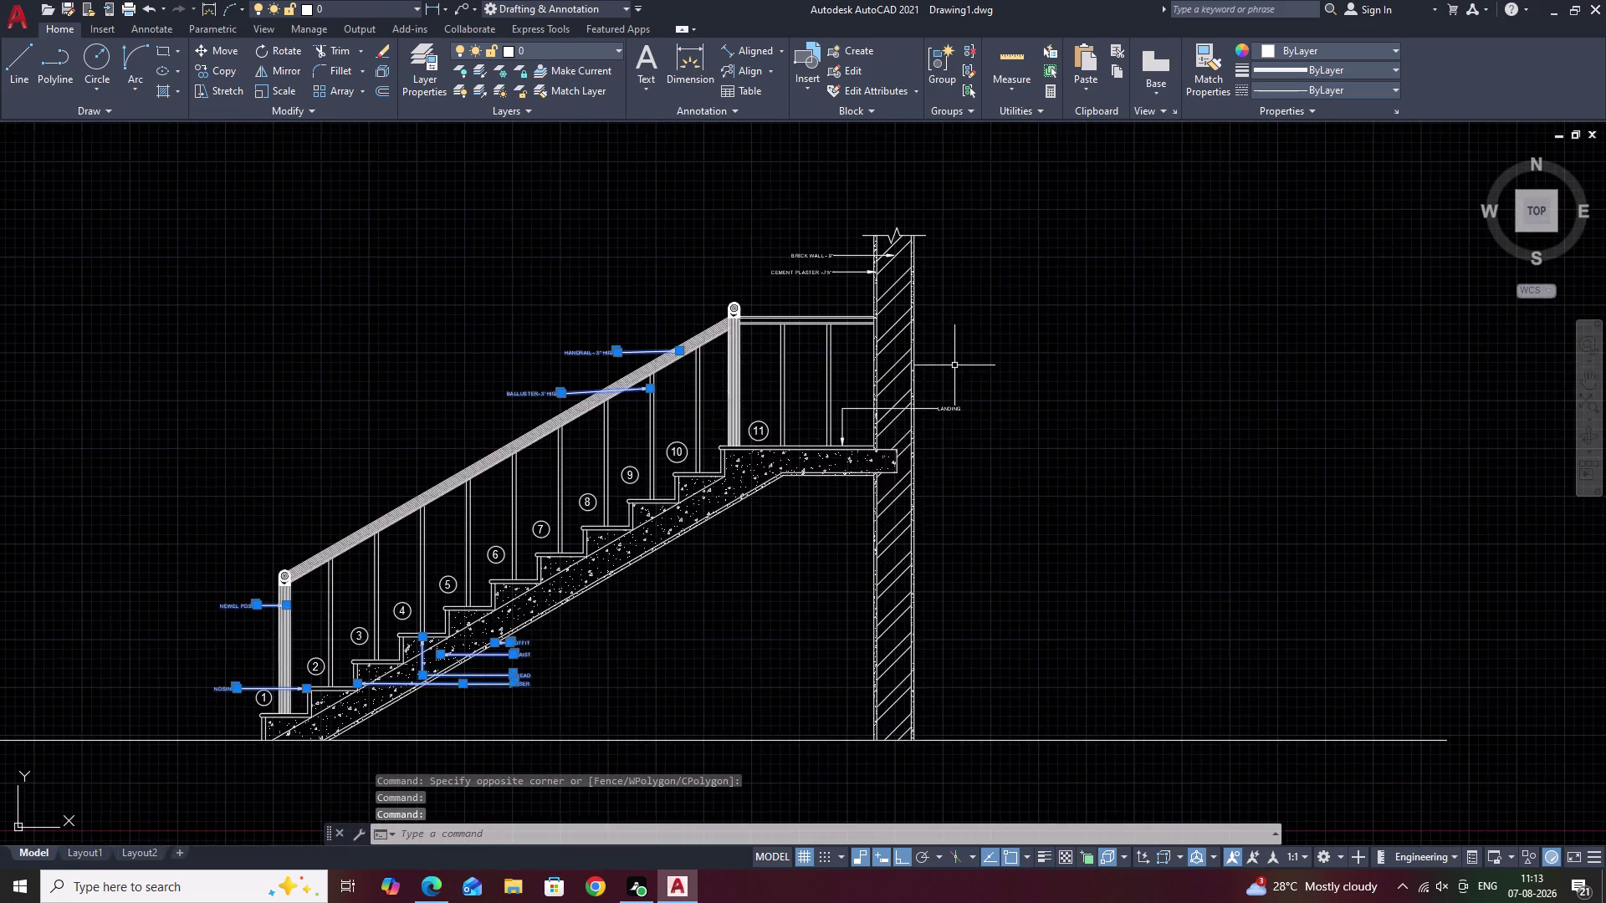
scroll(up, 3)
click(949, 475)
scroll(down, 3)
middle_drag(1016, 415, 1034, 452)
scroll(up, 3)
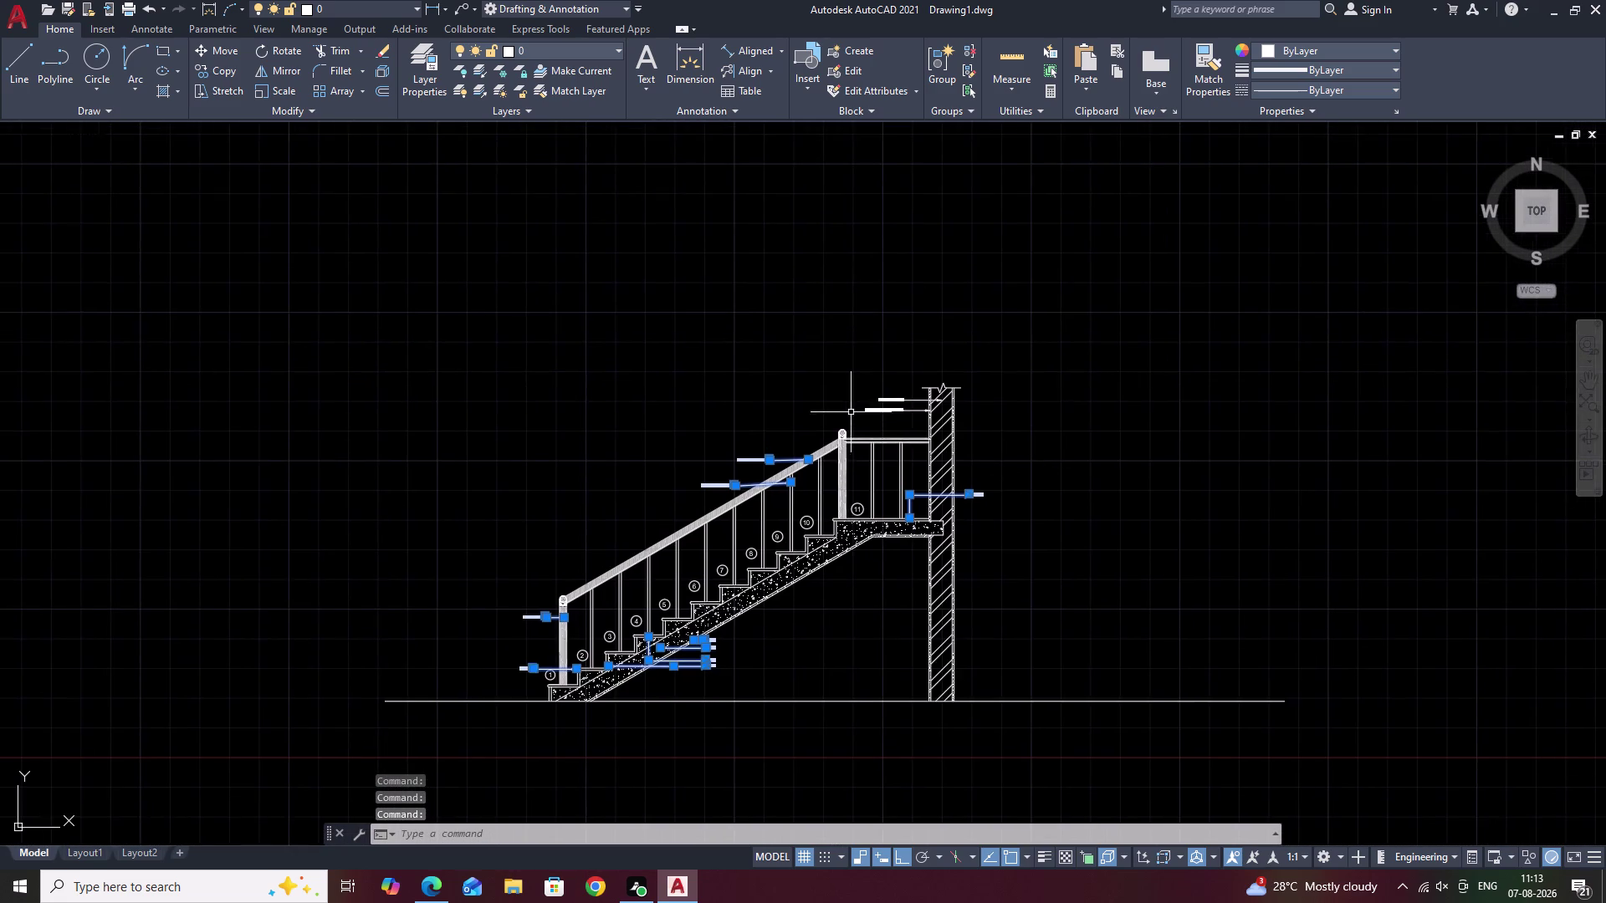
scroll(up, 3)
click(973, 405)
click(977, 367)
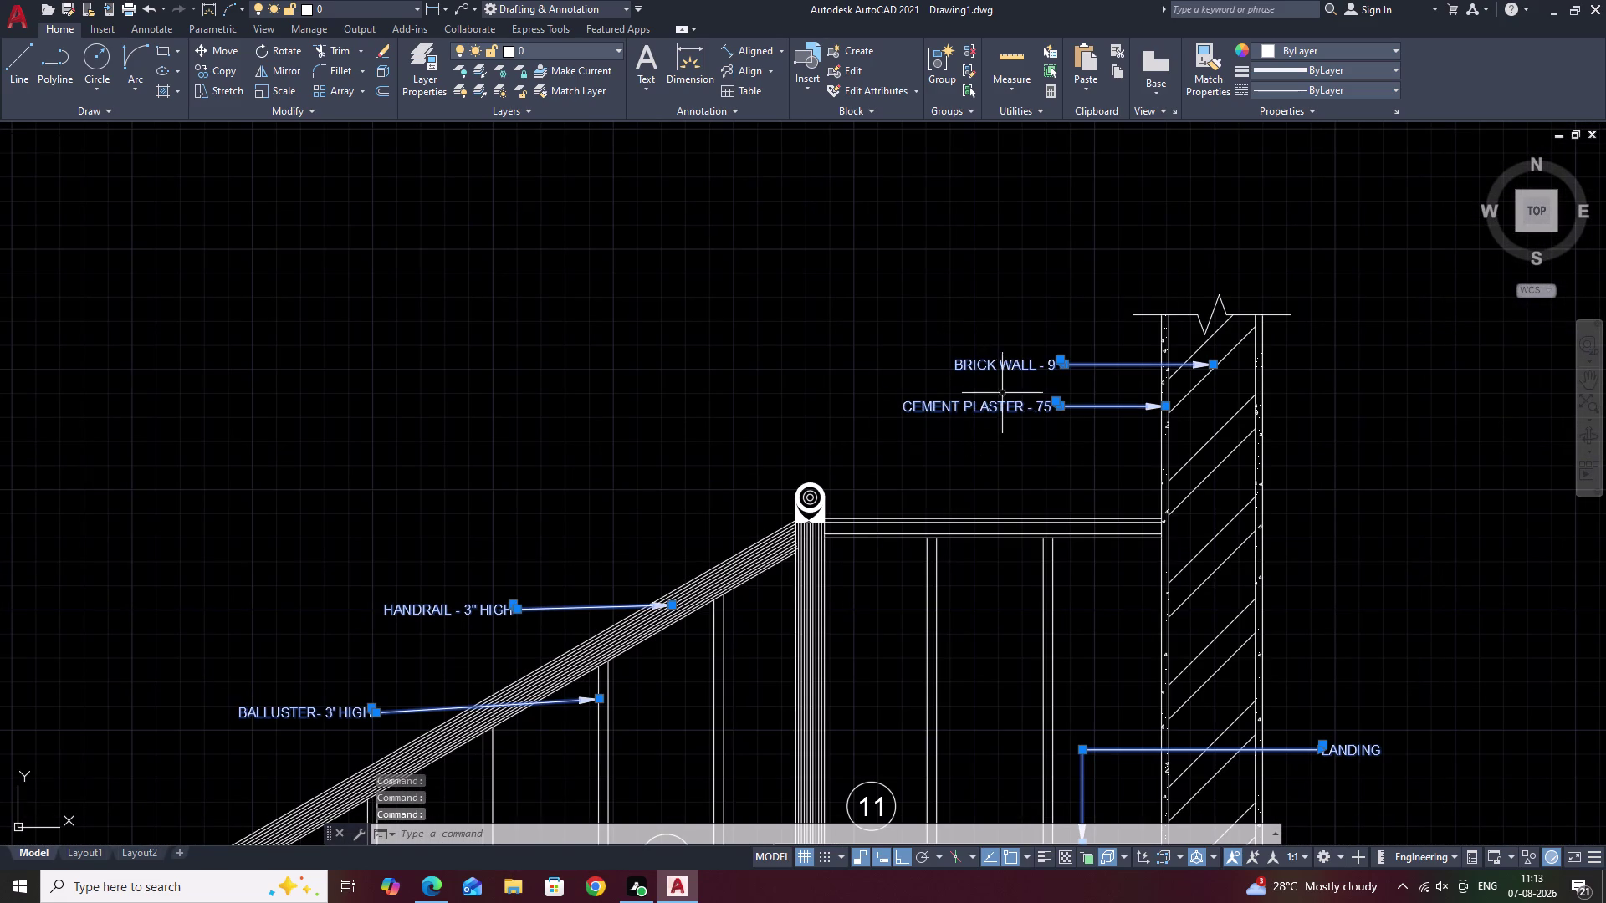
In Properties, set the selected multileaders' text height to 2 and arrowhead size to 1.
text(P)
text(R)
key(space)
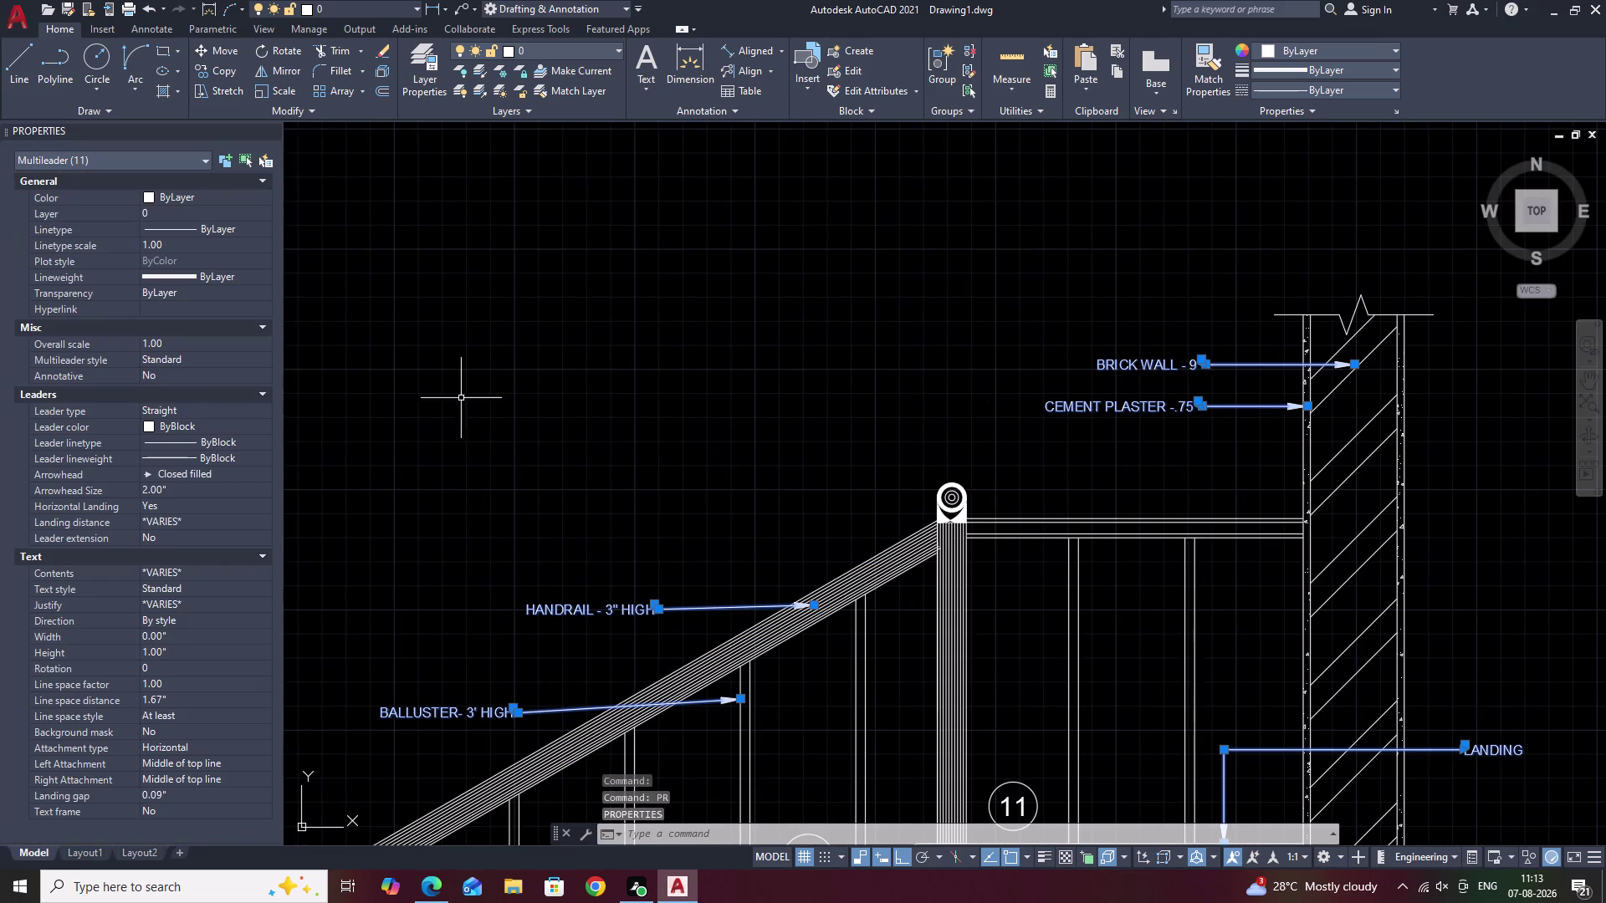
drag(186, 654, 123, 657)
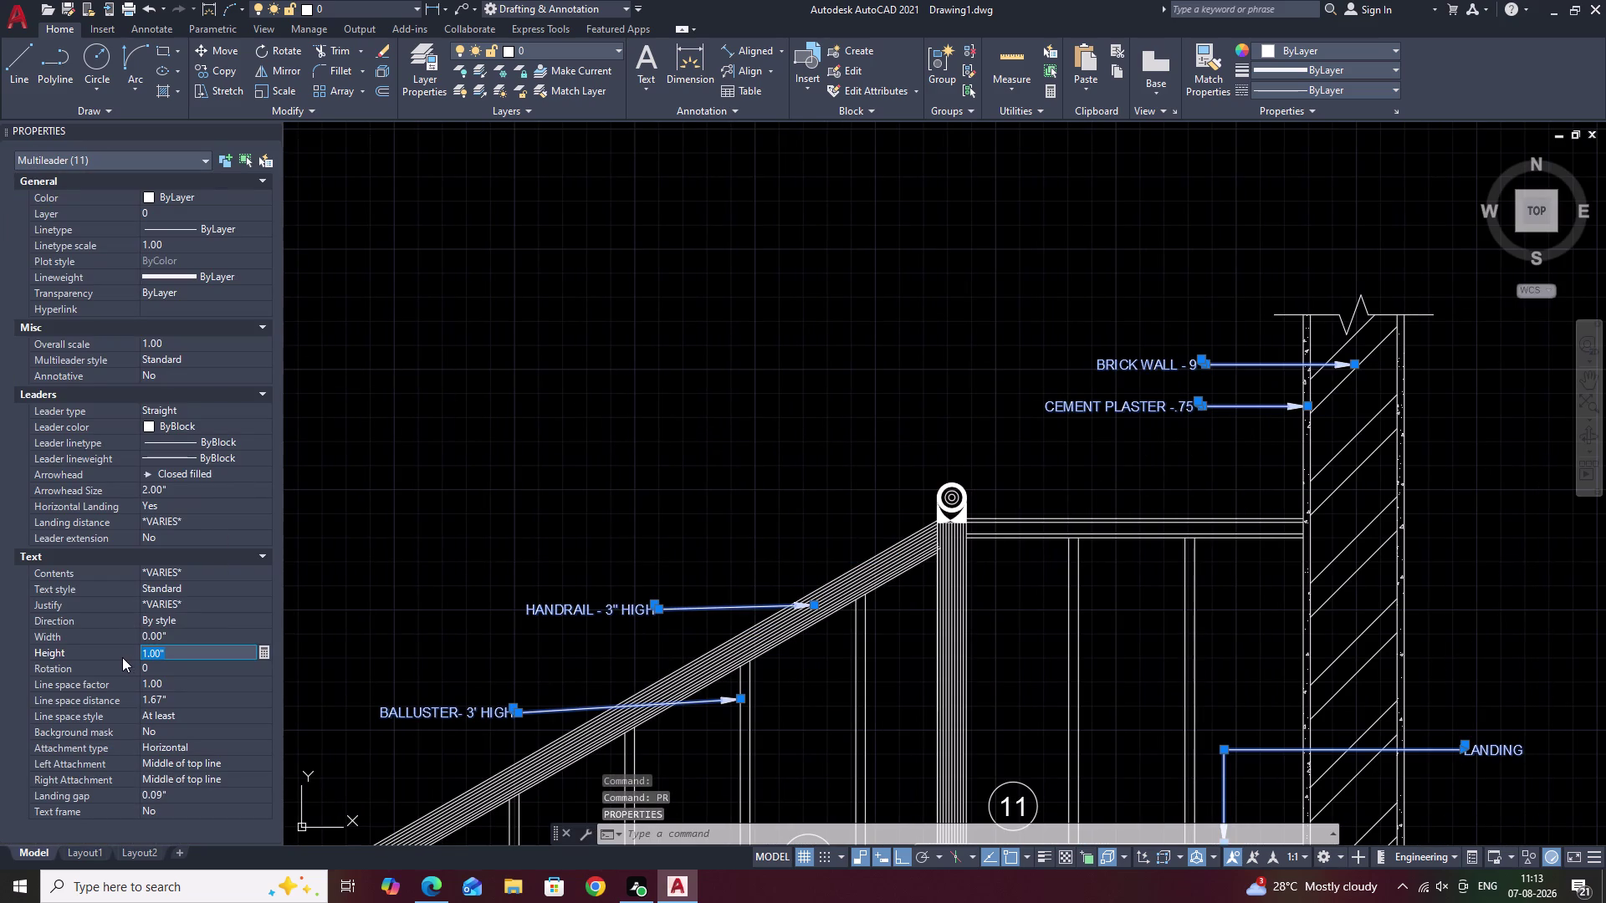
key(BackSpace)
key(2)
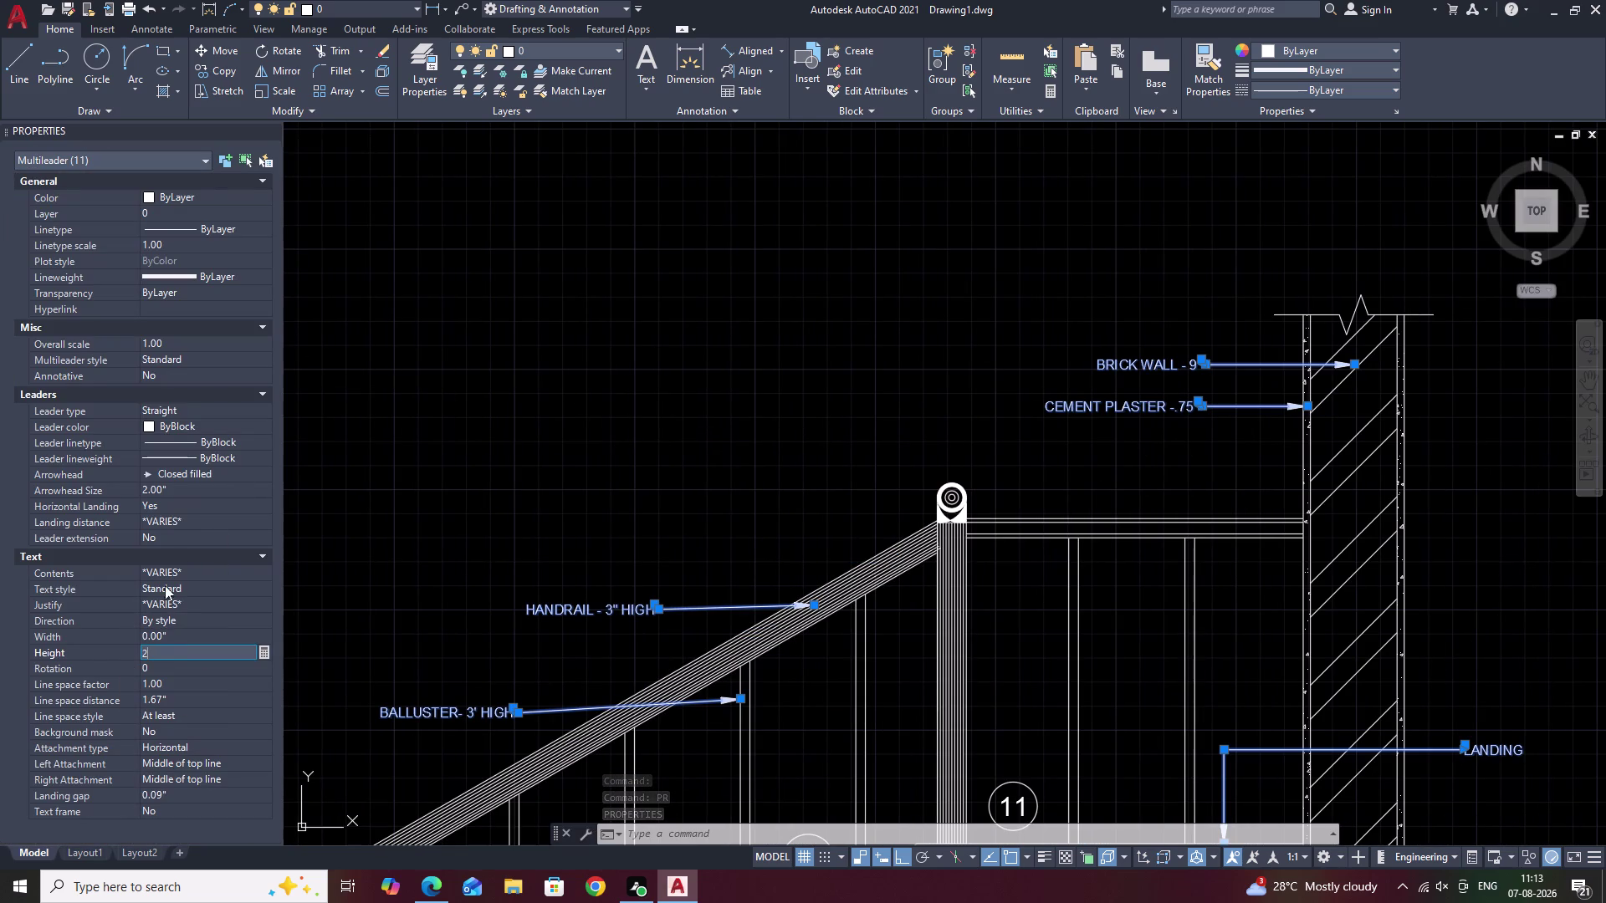
click(183, 485)
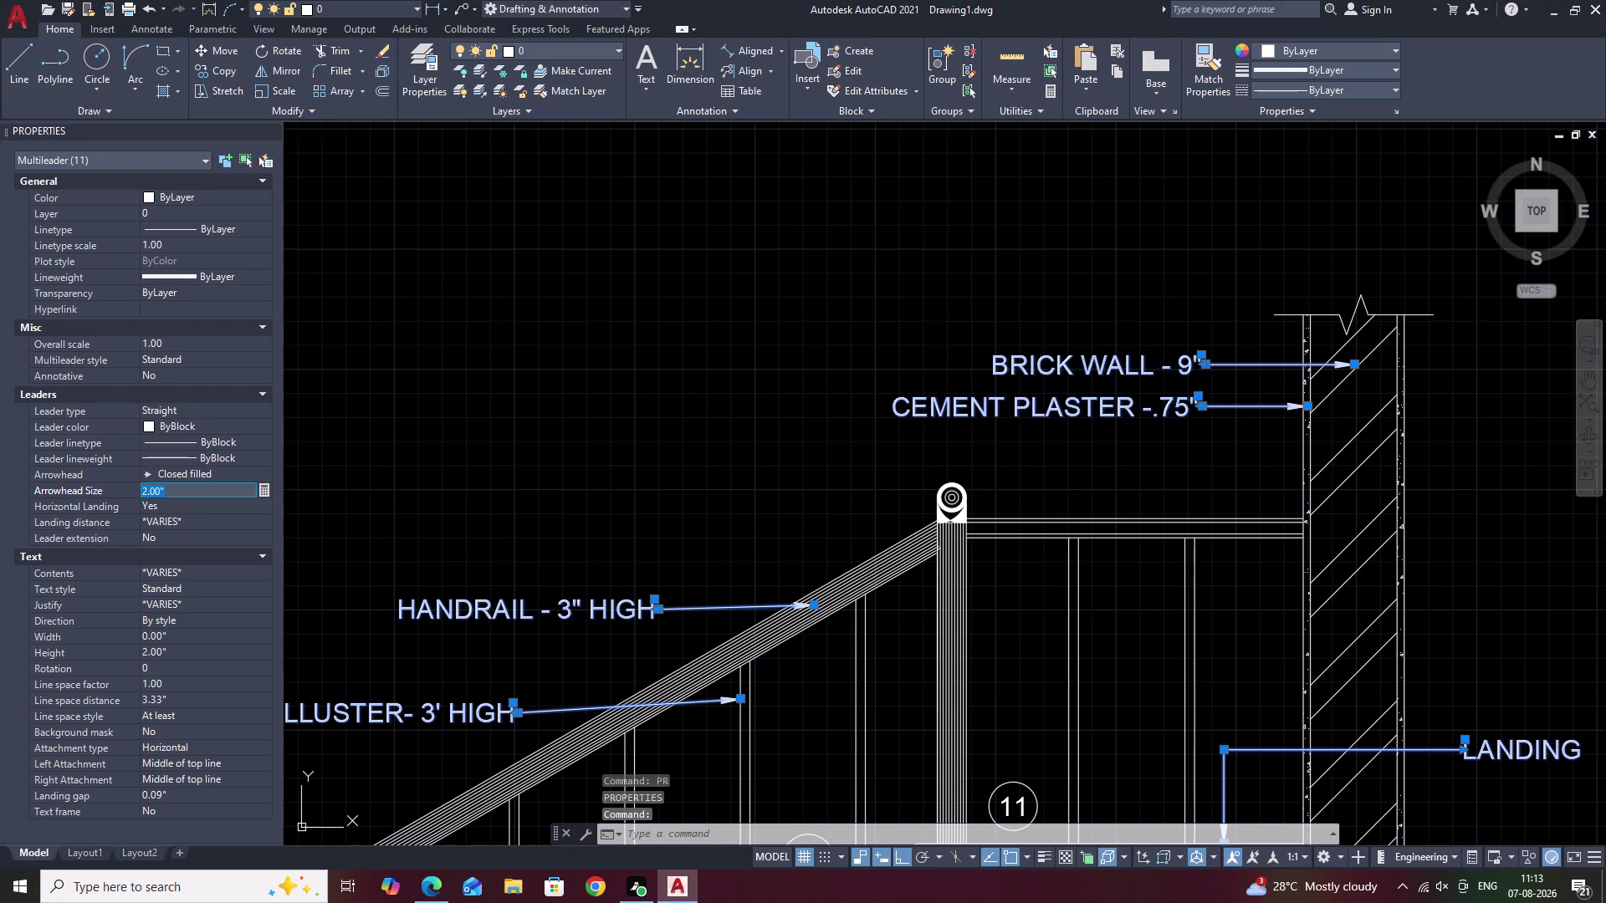
key(BackSpace)
key(1)
click(379, 474)
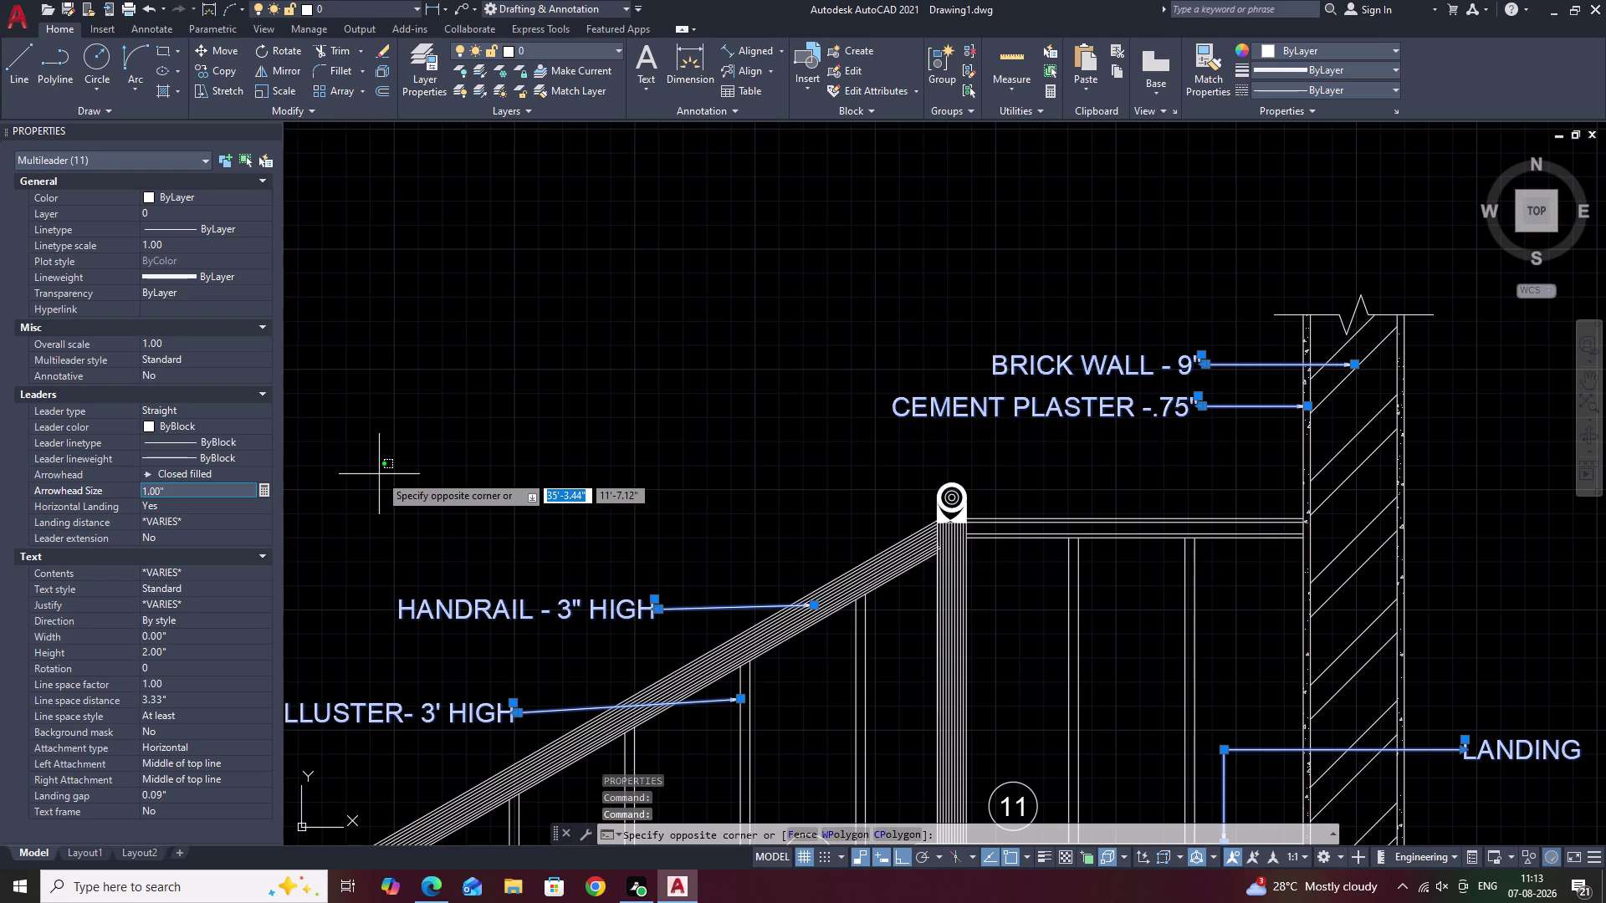
key(Escape)
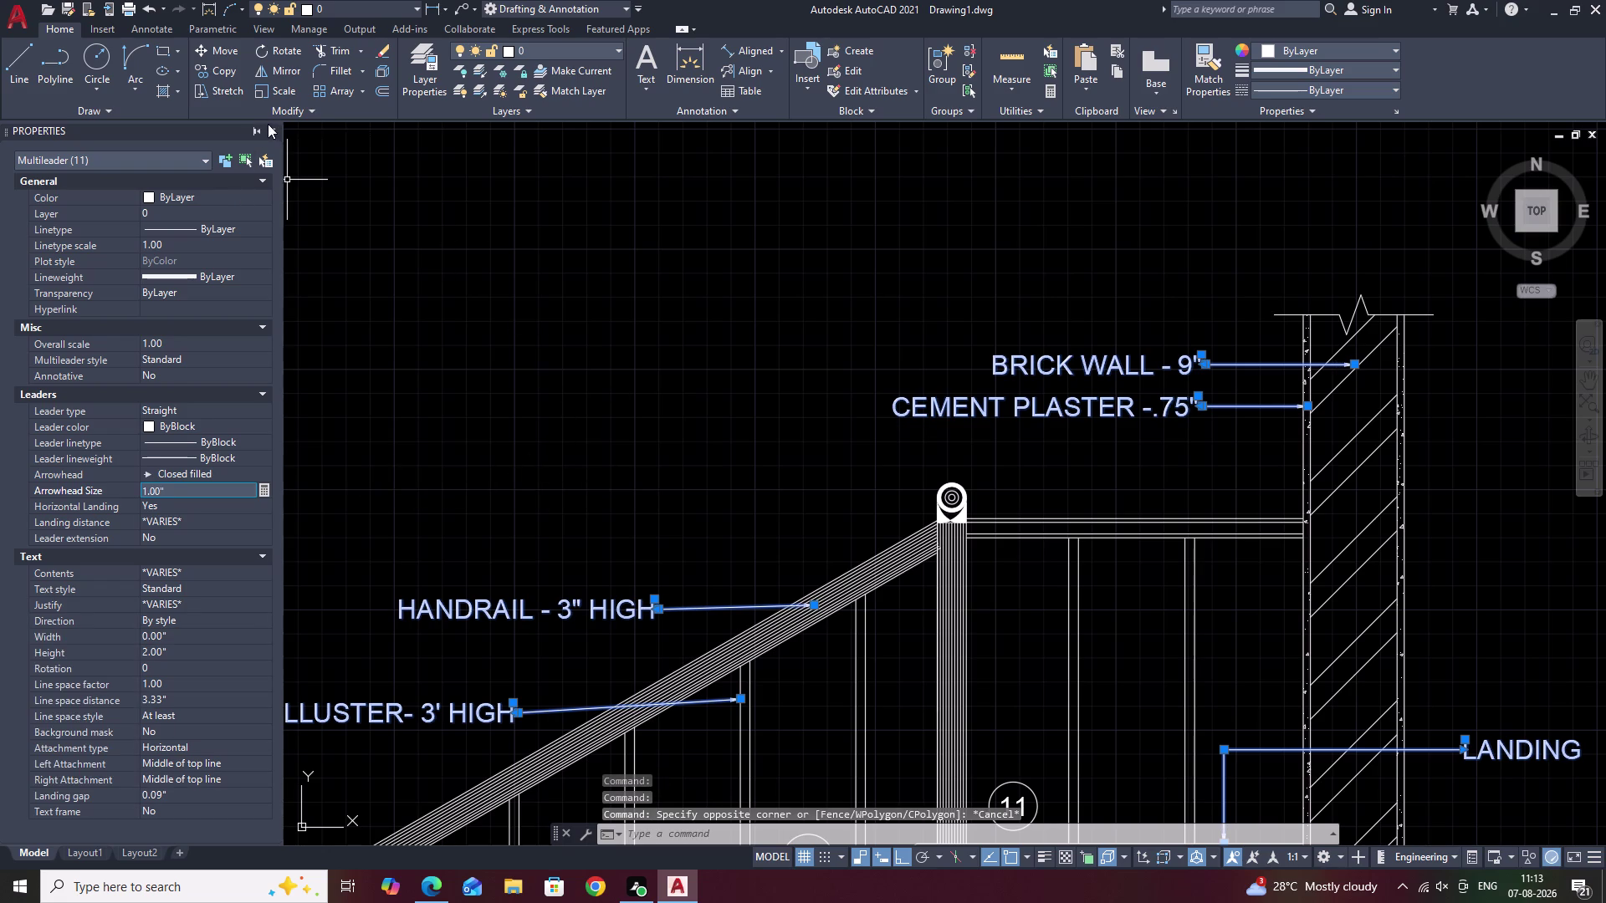
click(271, 128)
key(Escape)
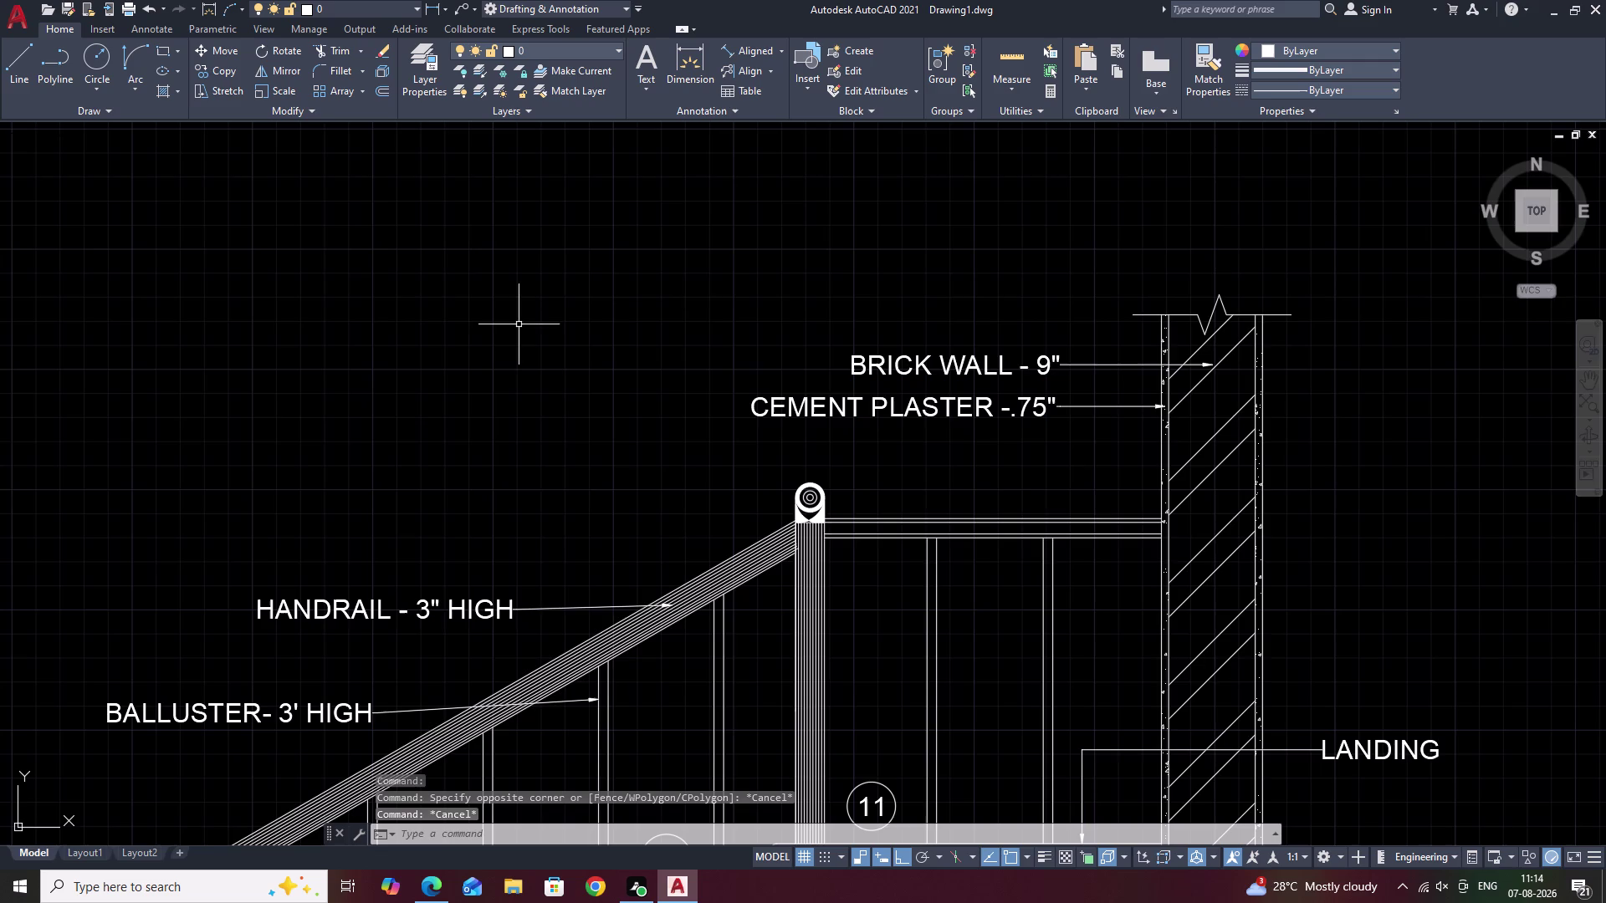
Move the WAIST label and its leader lower.
scroll(down, 3)
middle_drag(564, 427, 688, 295)
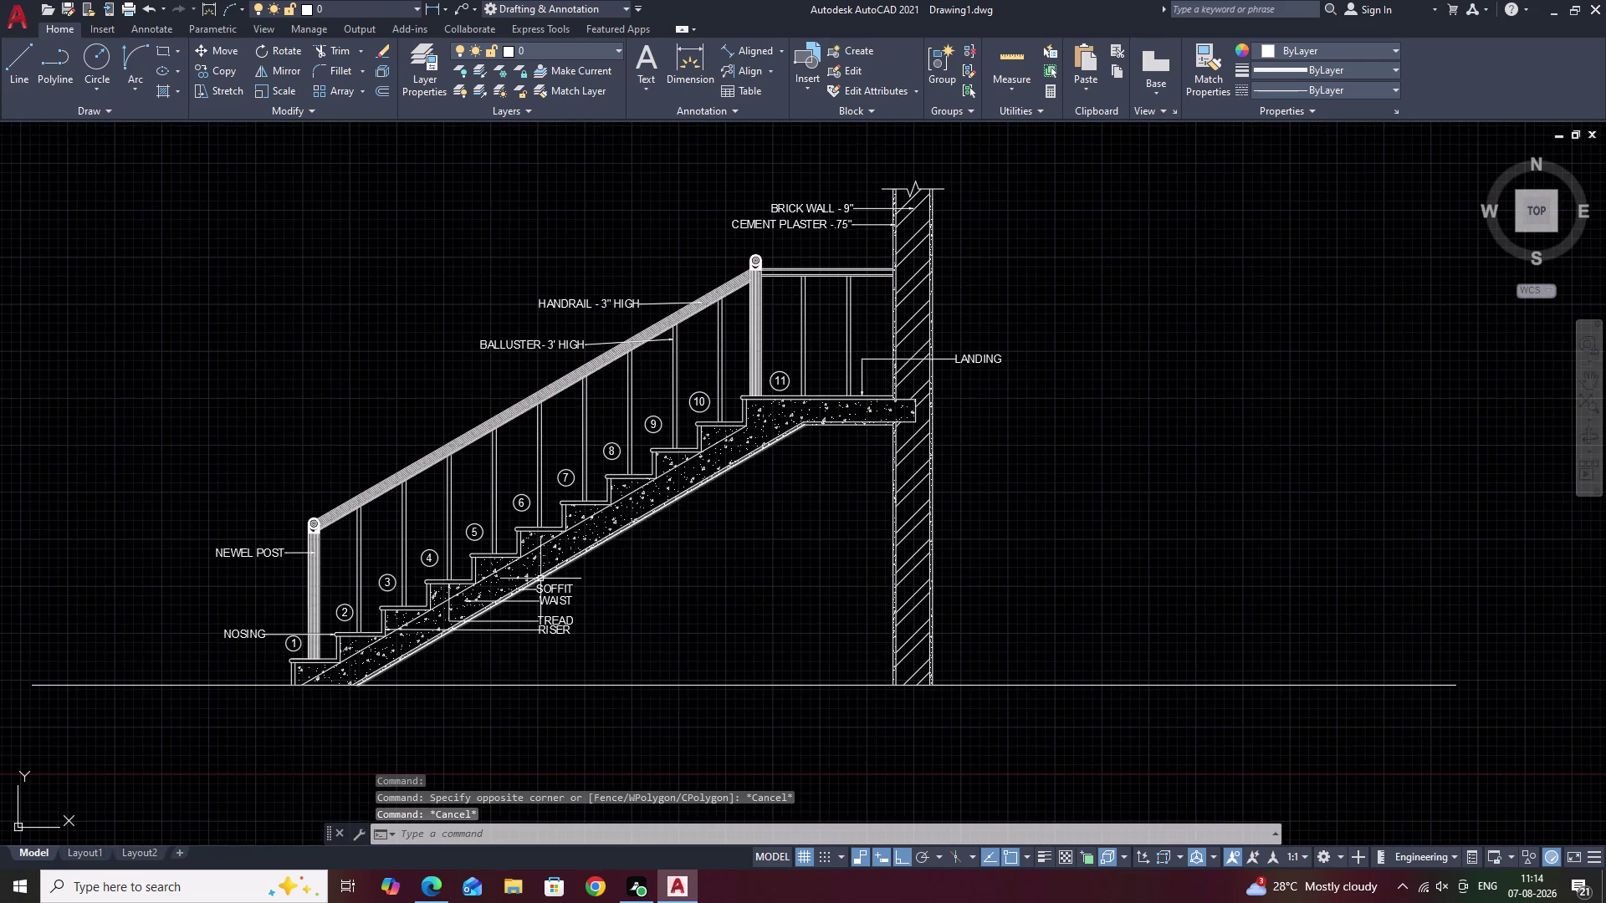
scroll(up, 3)
middle_drag(588, 604, 719, 473)
scroll(up, 3)
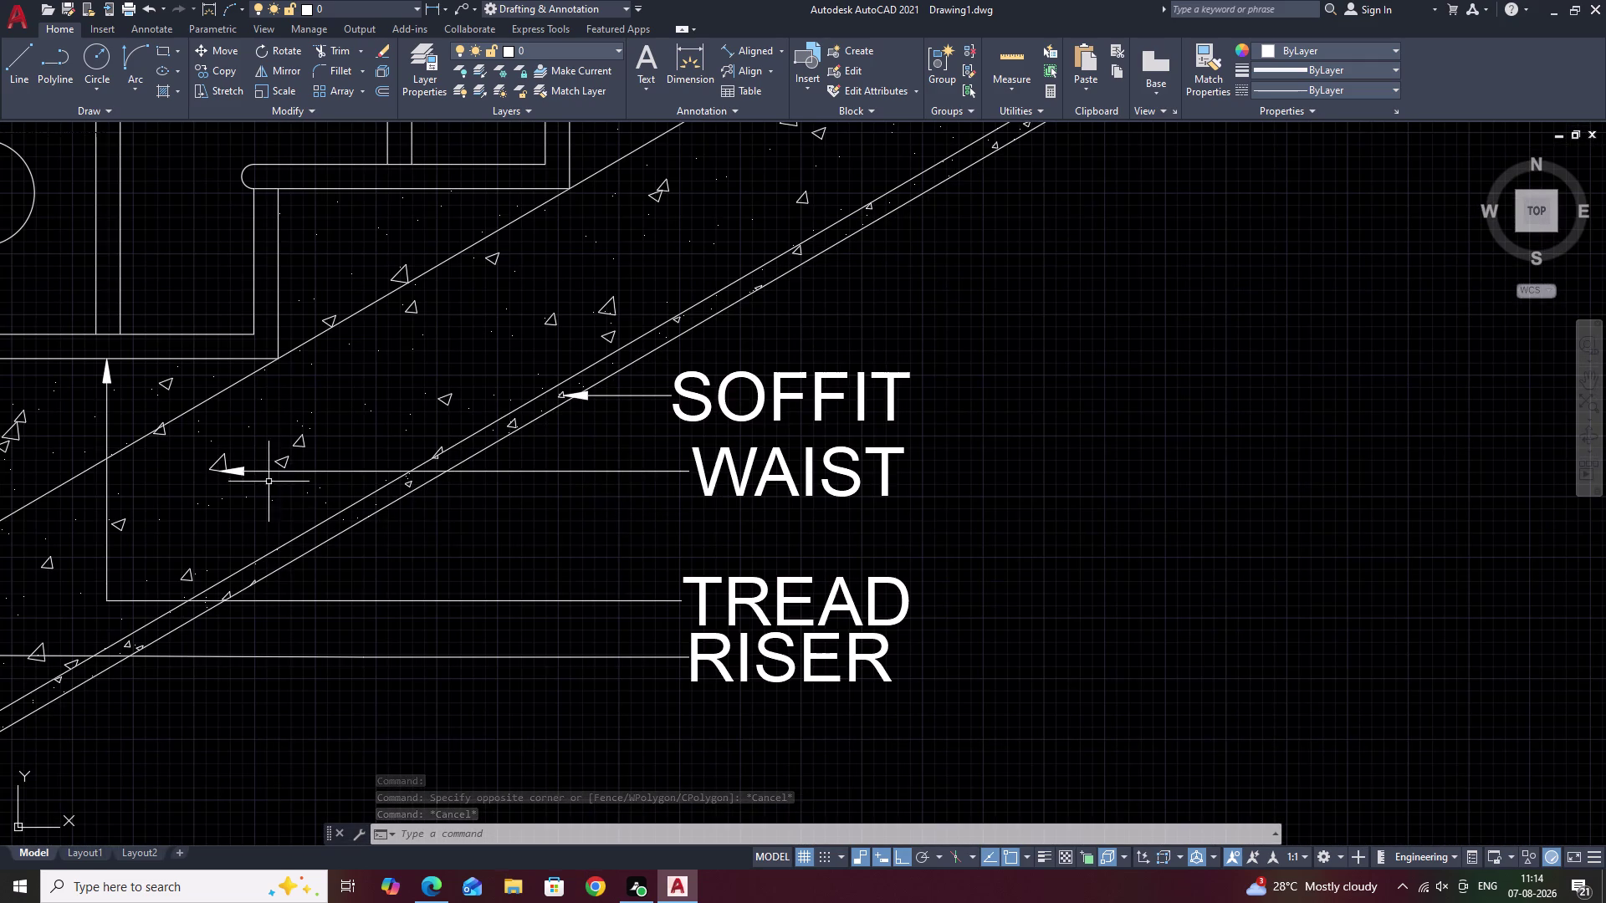
click(226, 471)
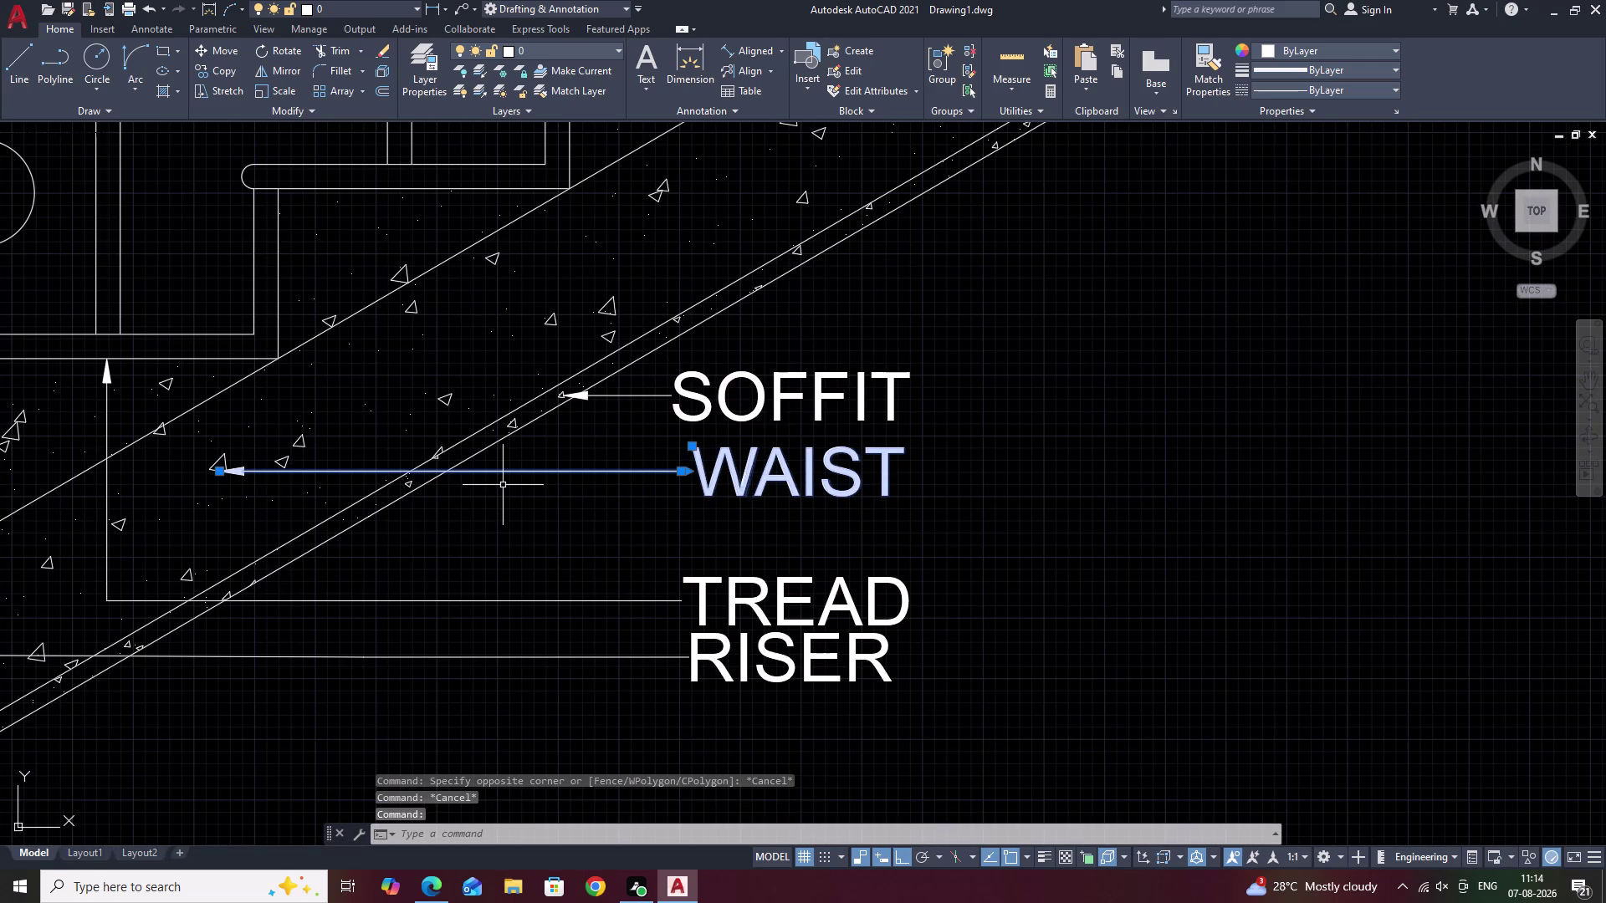
text(M)
key(space)
click(222, 470)
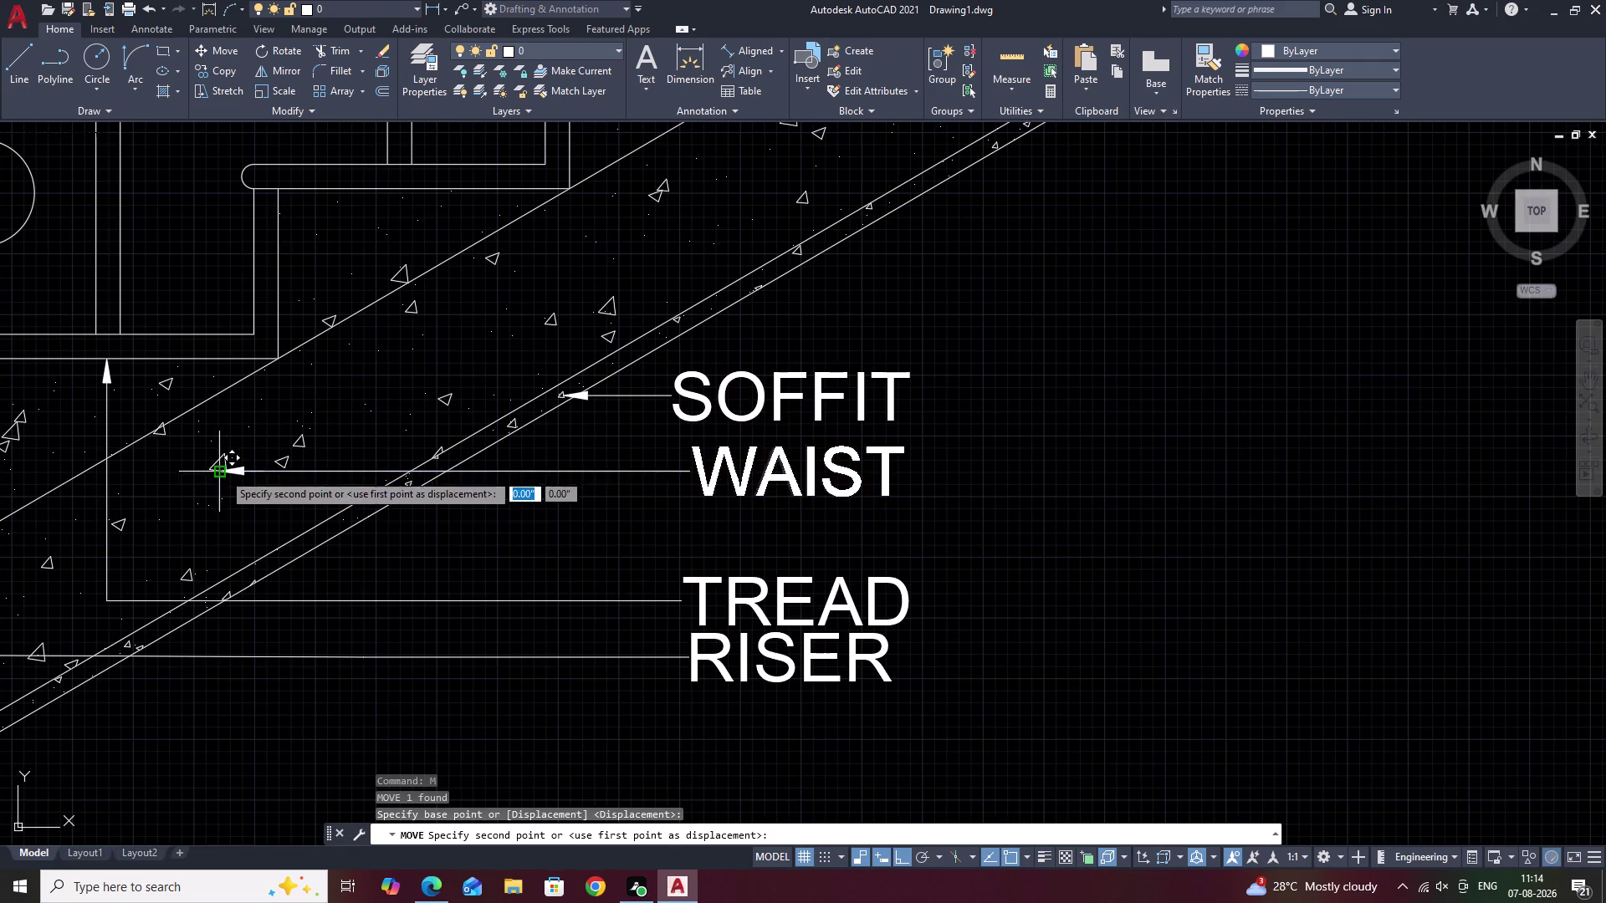
double_click(221, 496)
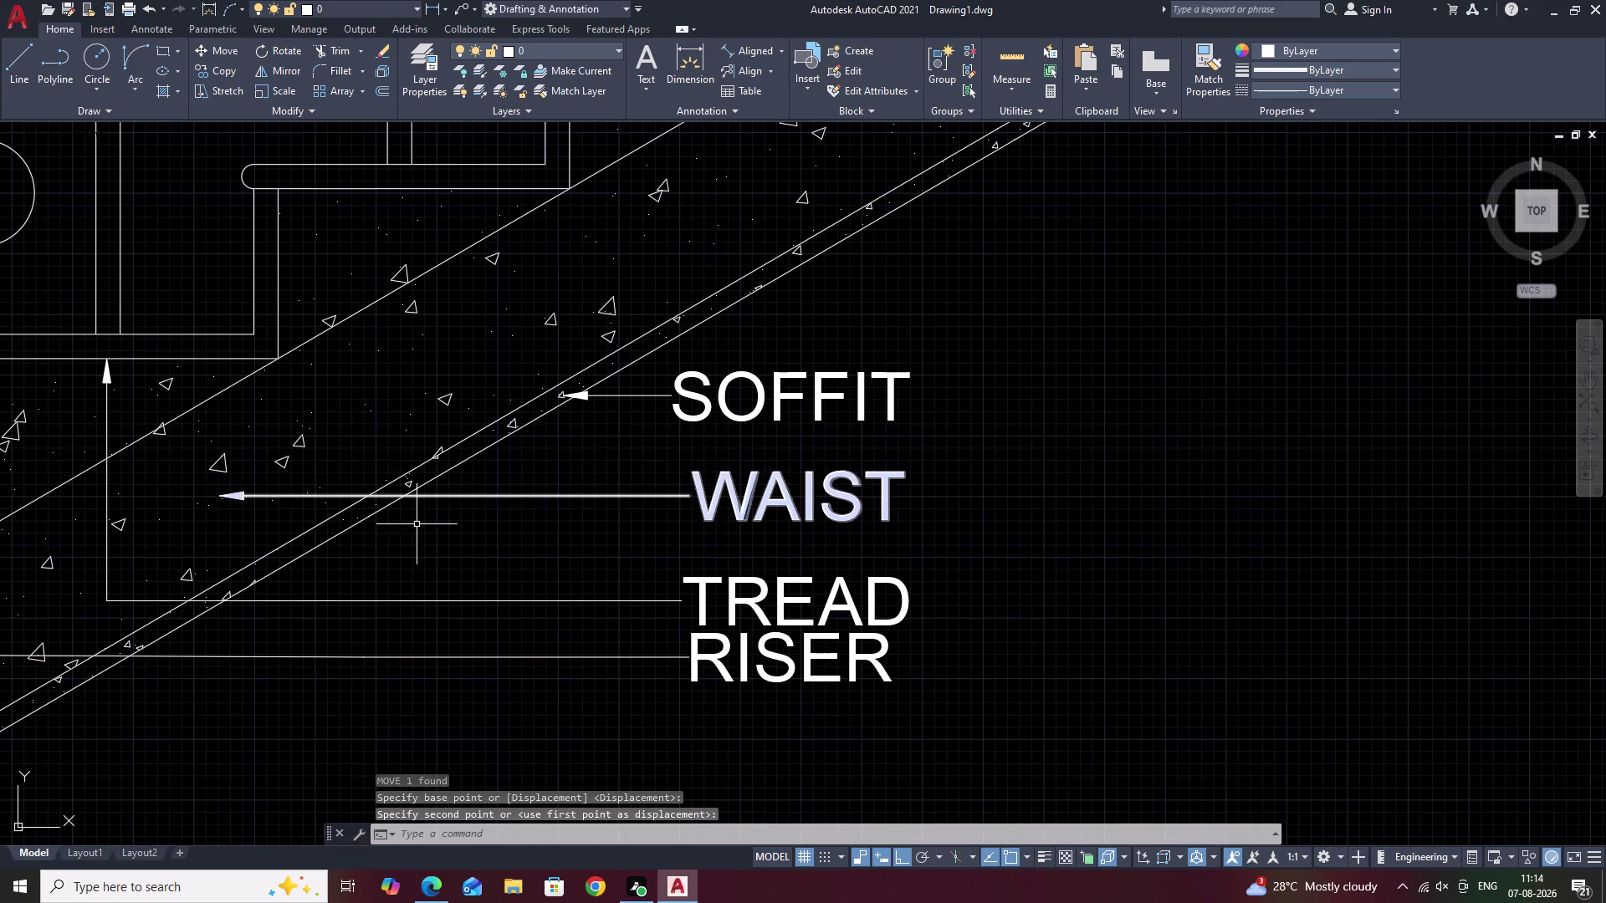
middle_drag(420, 526, 456, 467)
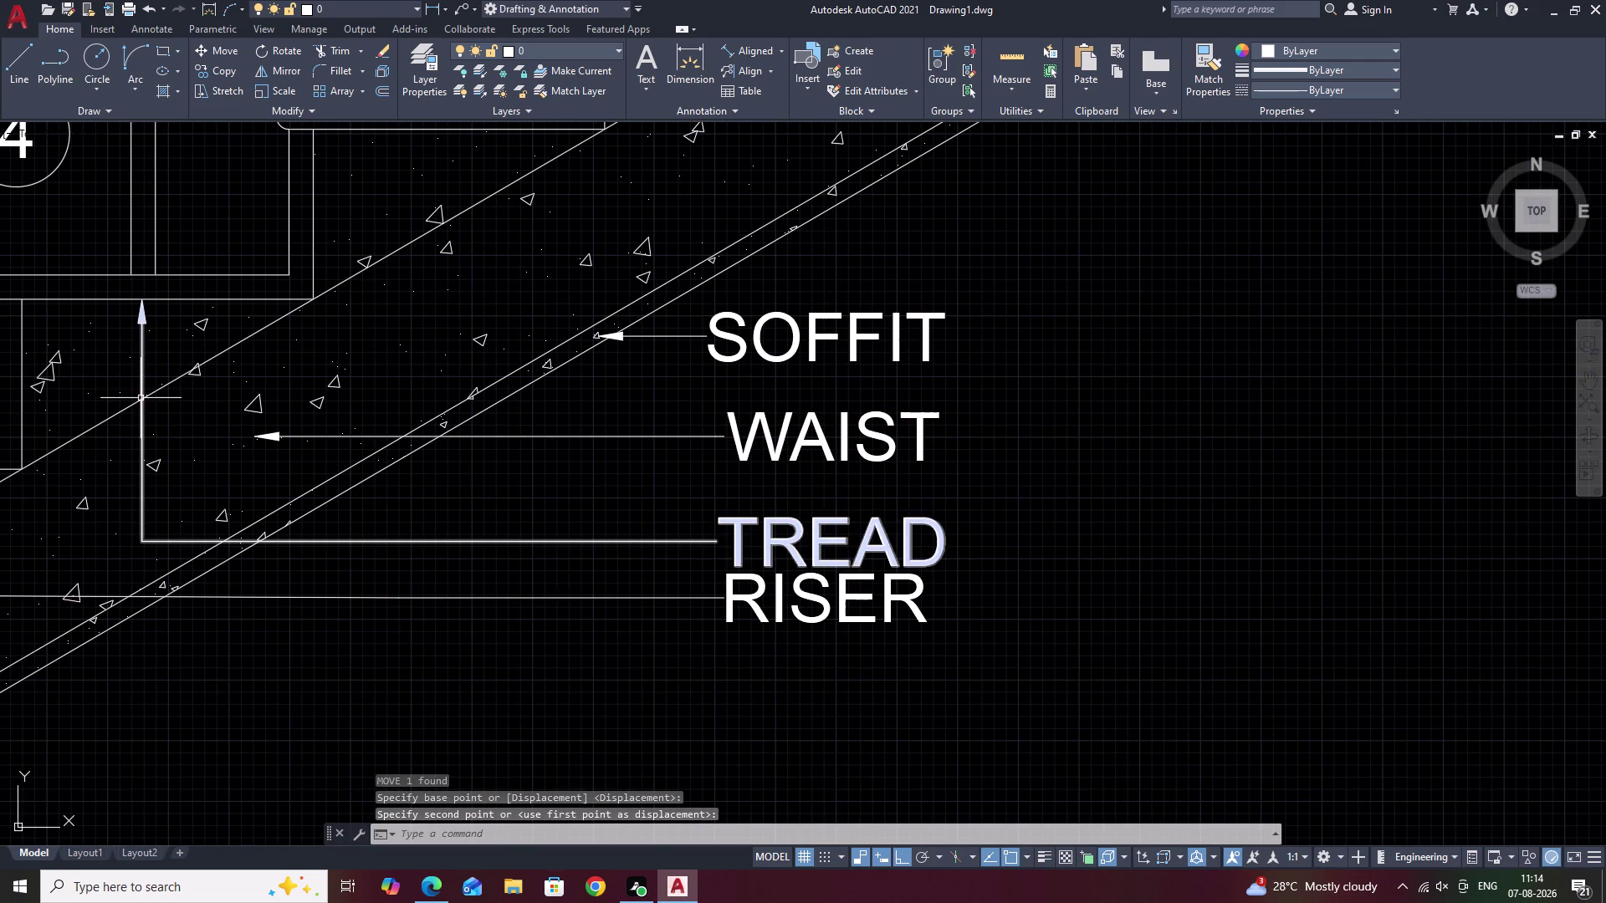
Move the TREAD label slightly higher.
click(141, 398)
text(M)
key(space)
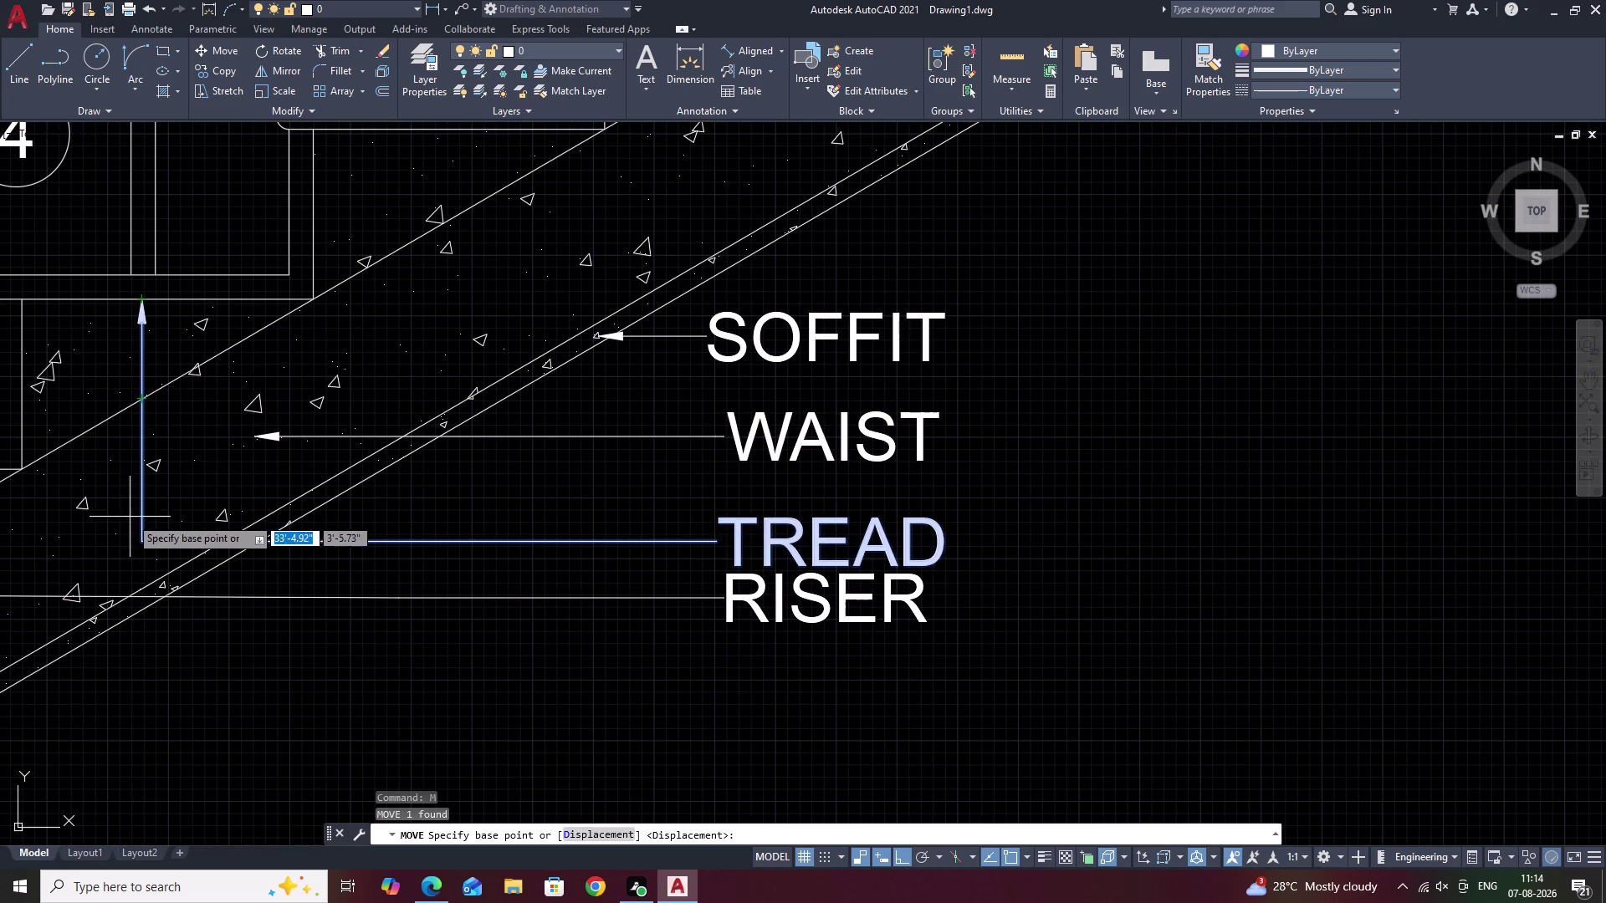
click(143, 308)
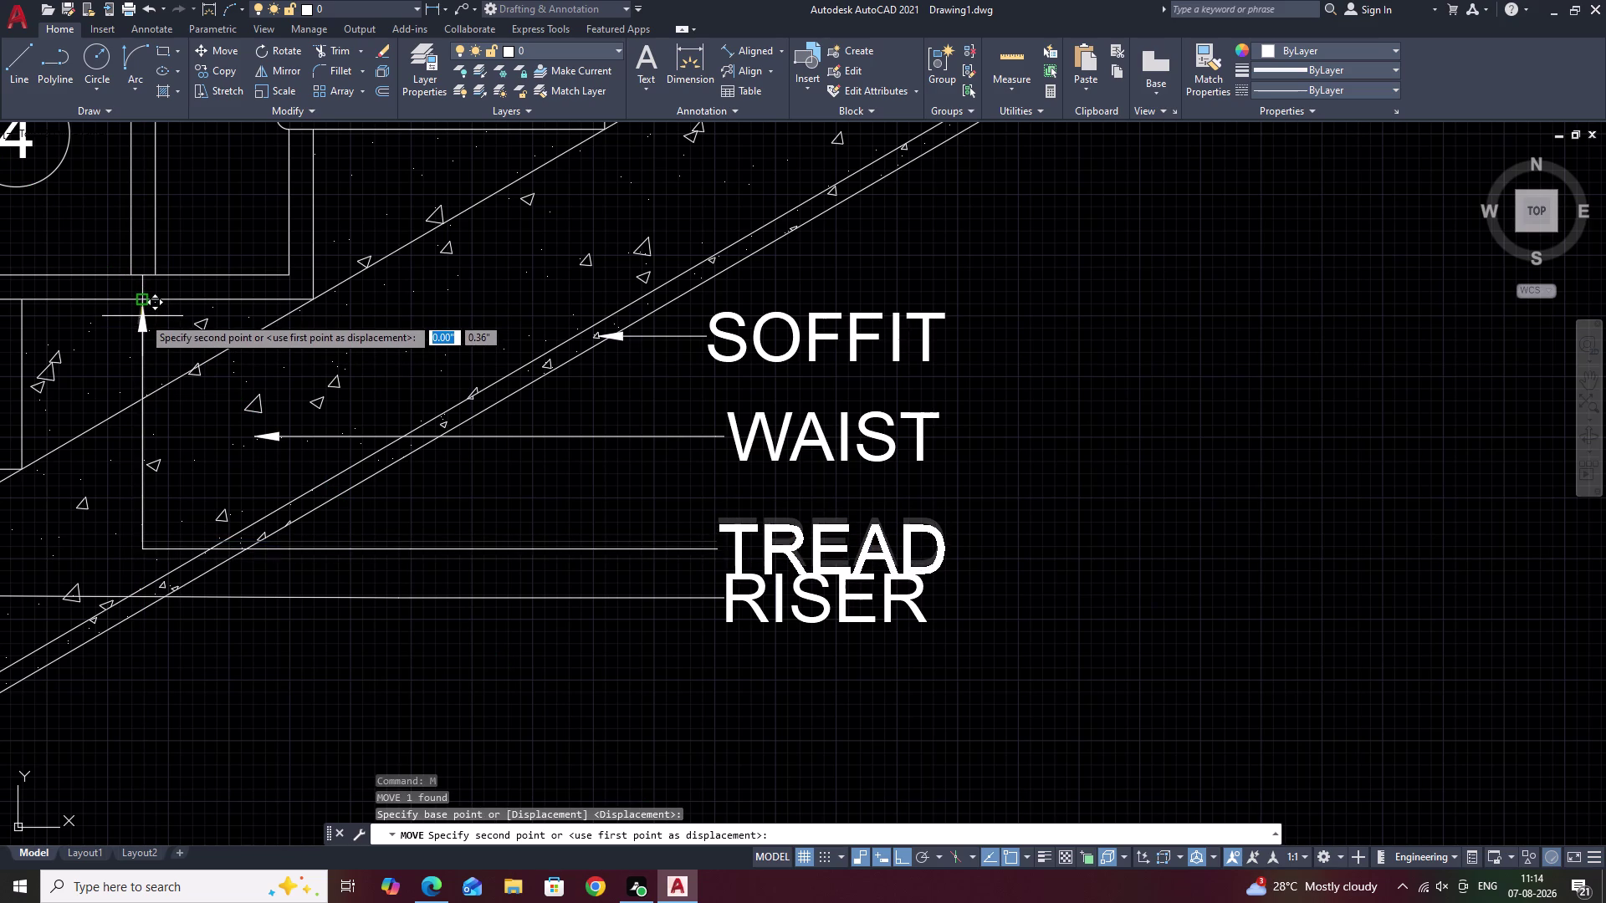
click(143, 311)
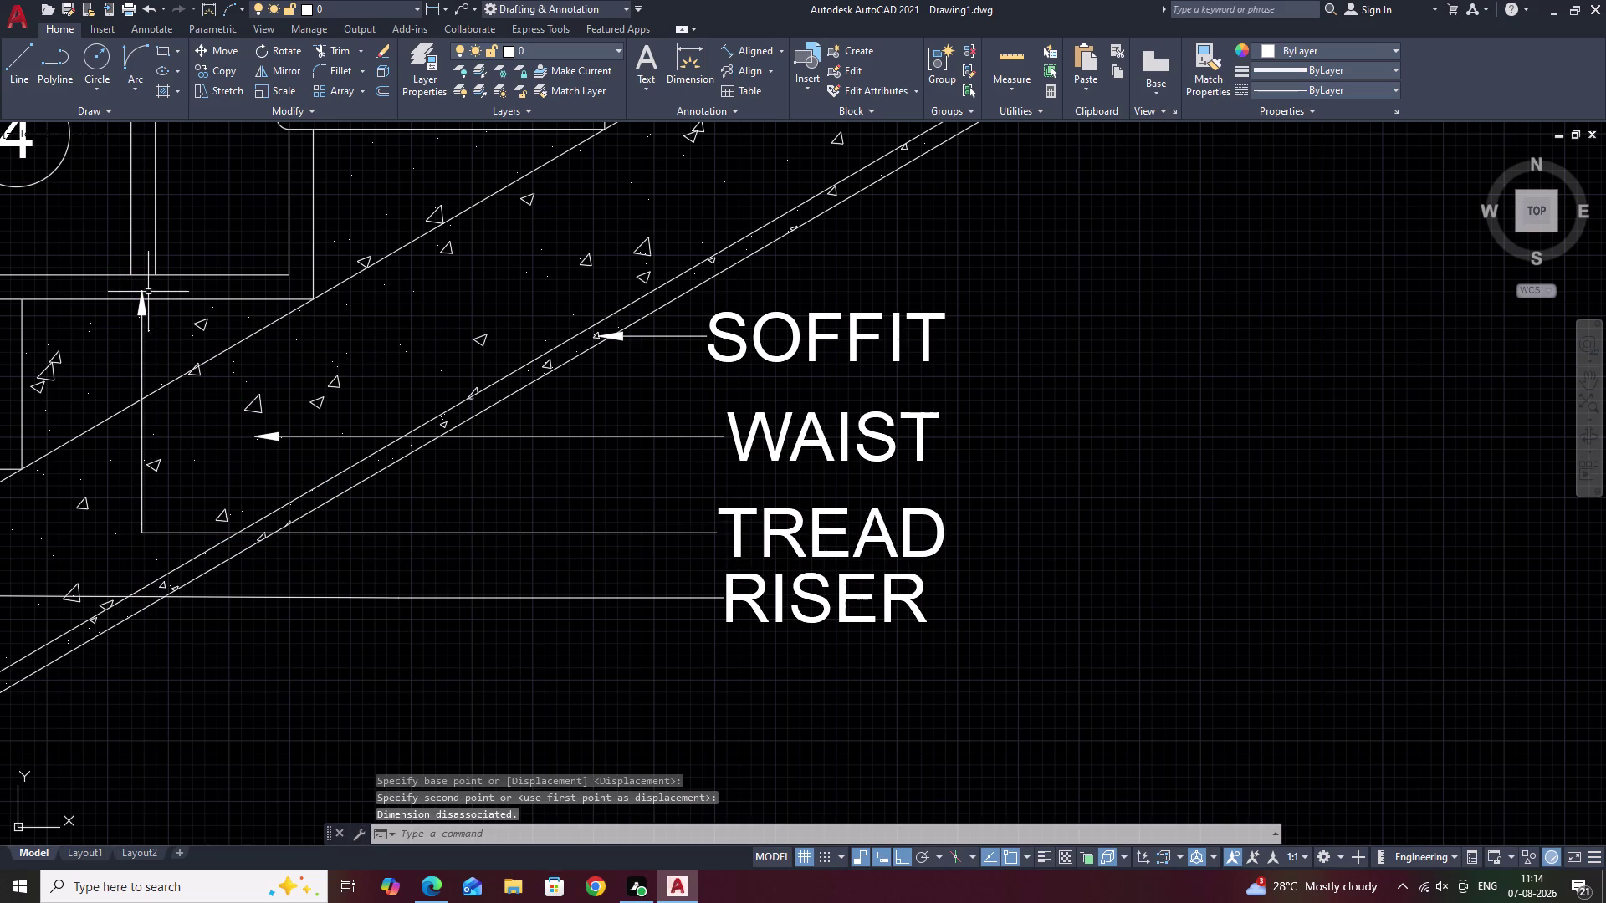
Stretch the end point of the vertical TREAD leader line.
scroll(up, 3)
click(136, 287)
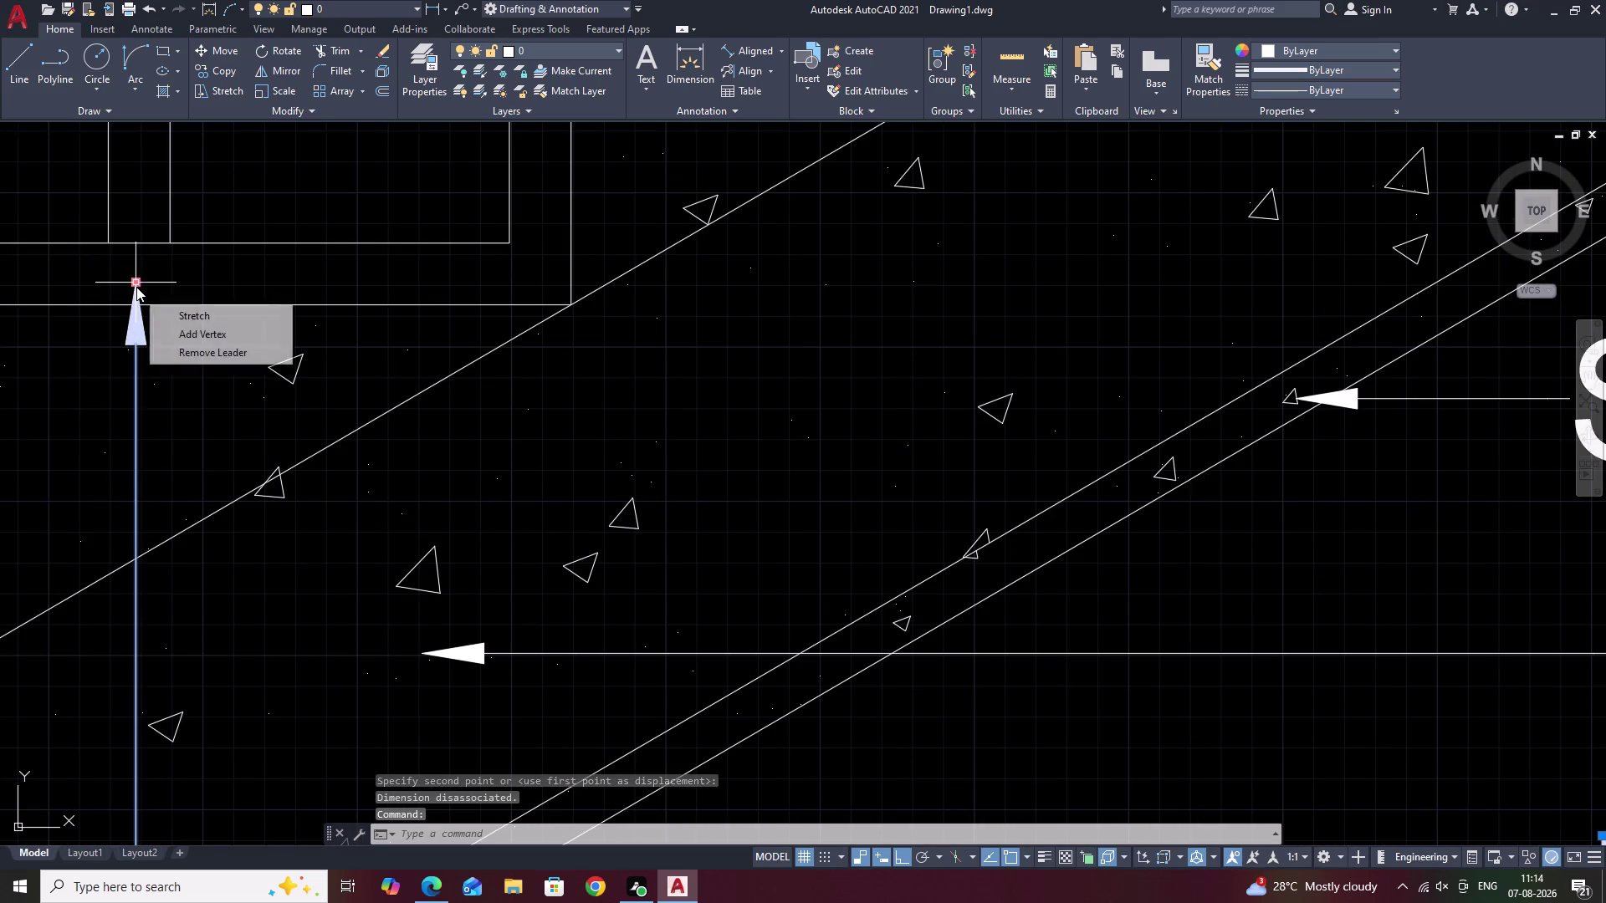
double_click(136, 287)
click(133, 309)
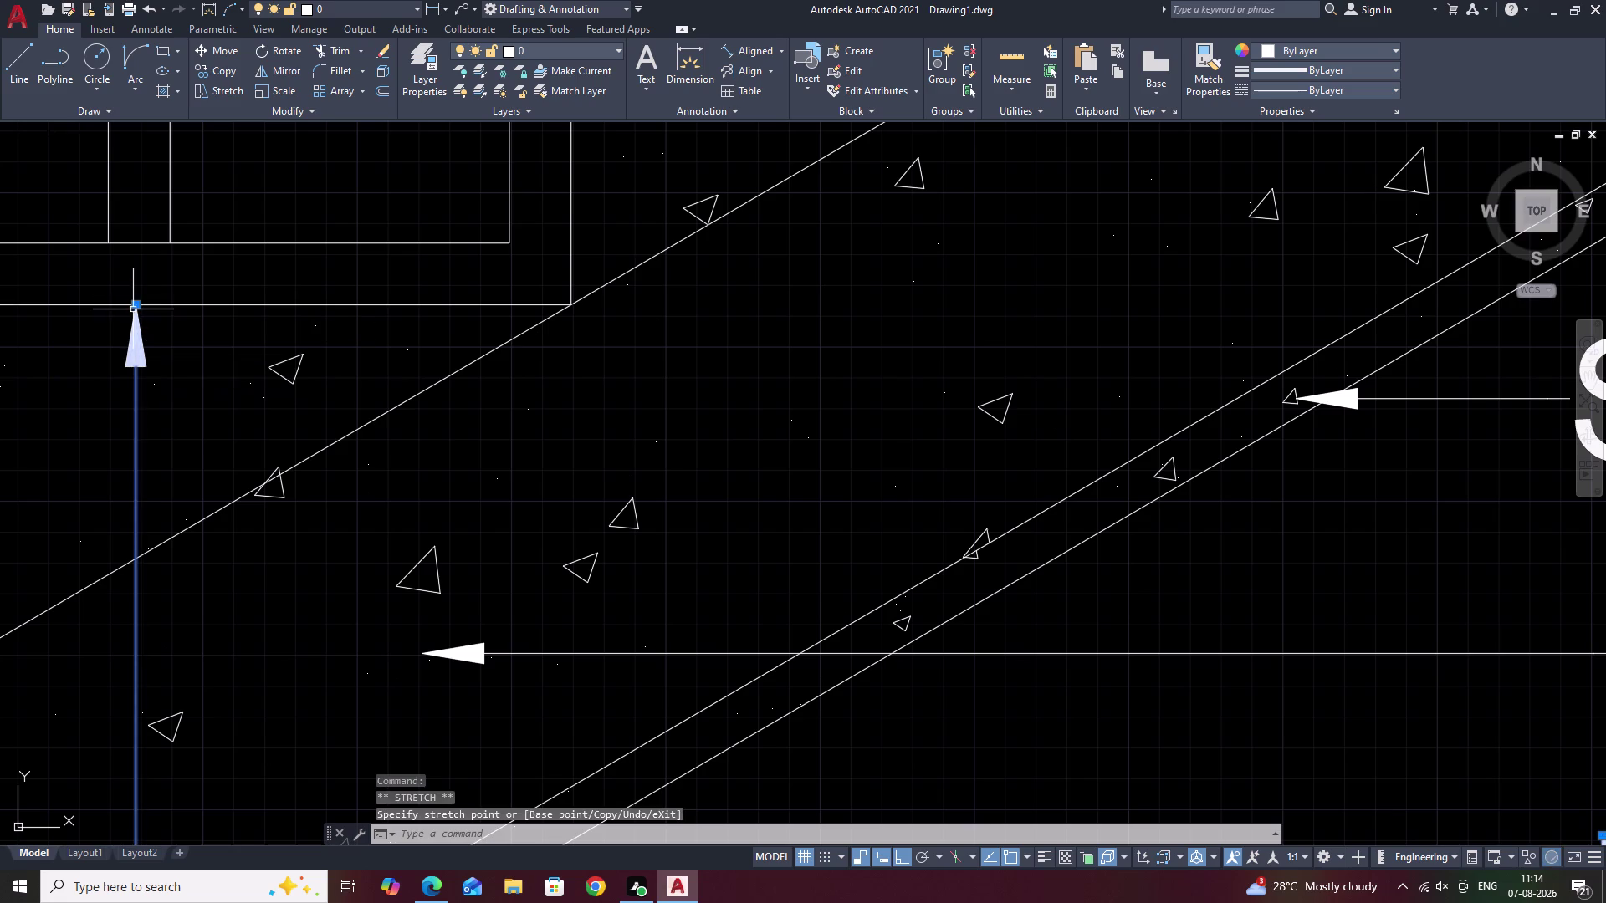
scroll(down, 3)
middle_drag(227, 408, 273, 309)
scroll(up, 3)
scroll(down, 3)
click(730, 538)
key(Escape)
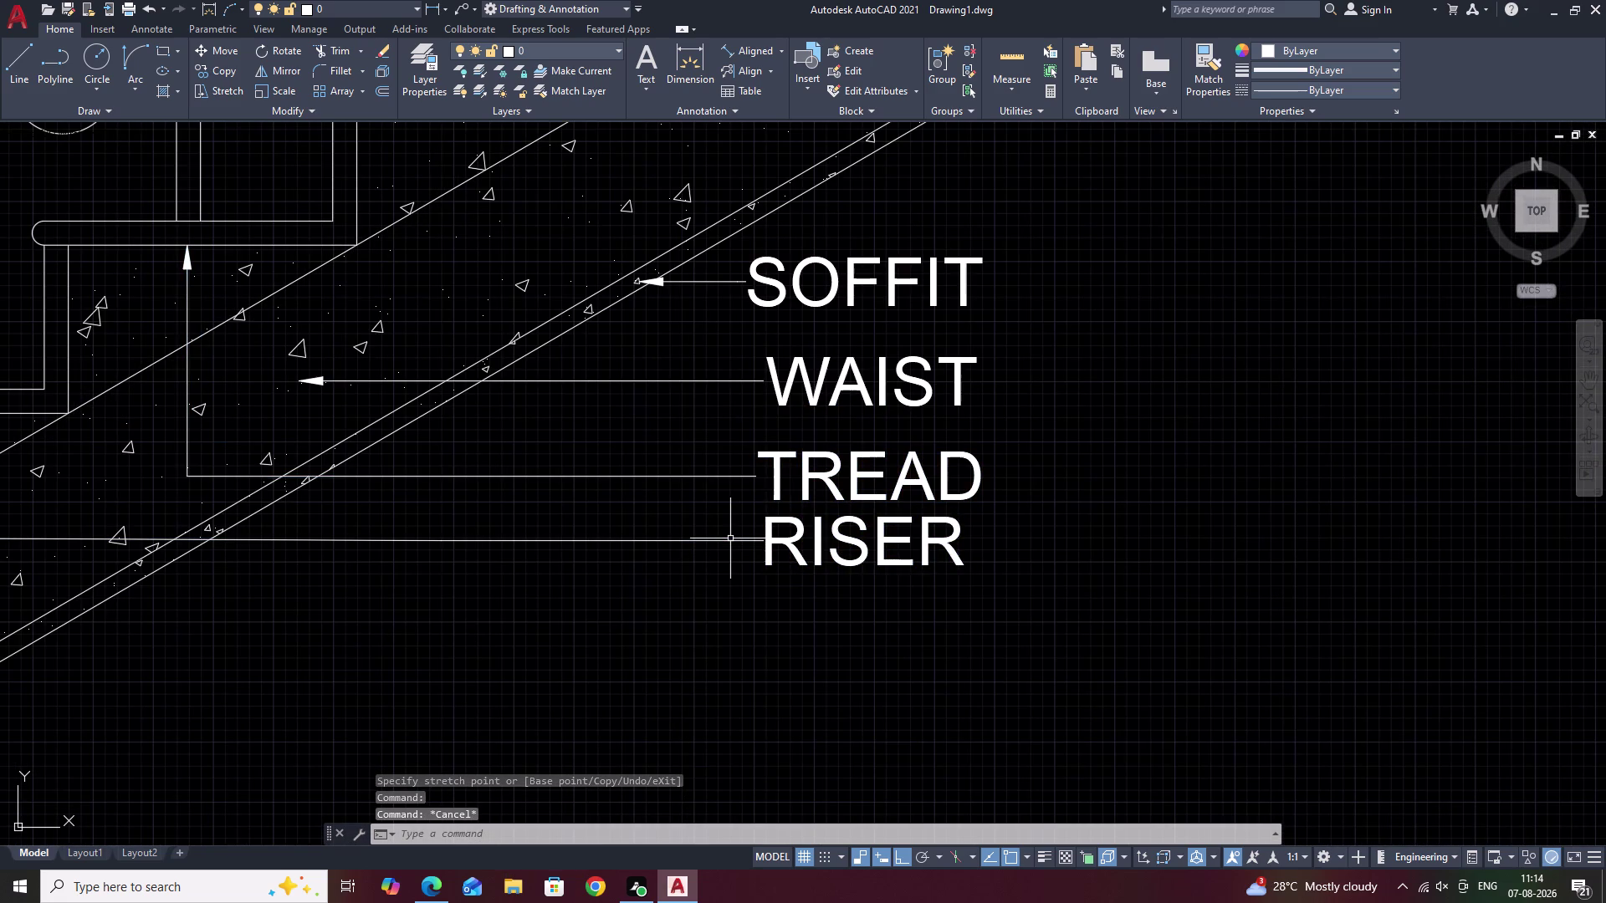
Move the RISER label a little lower.
click(729, 543)
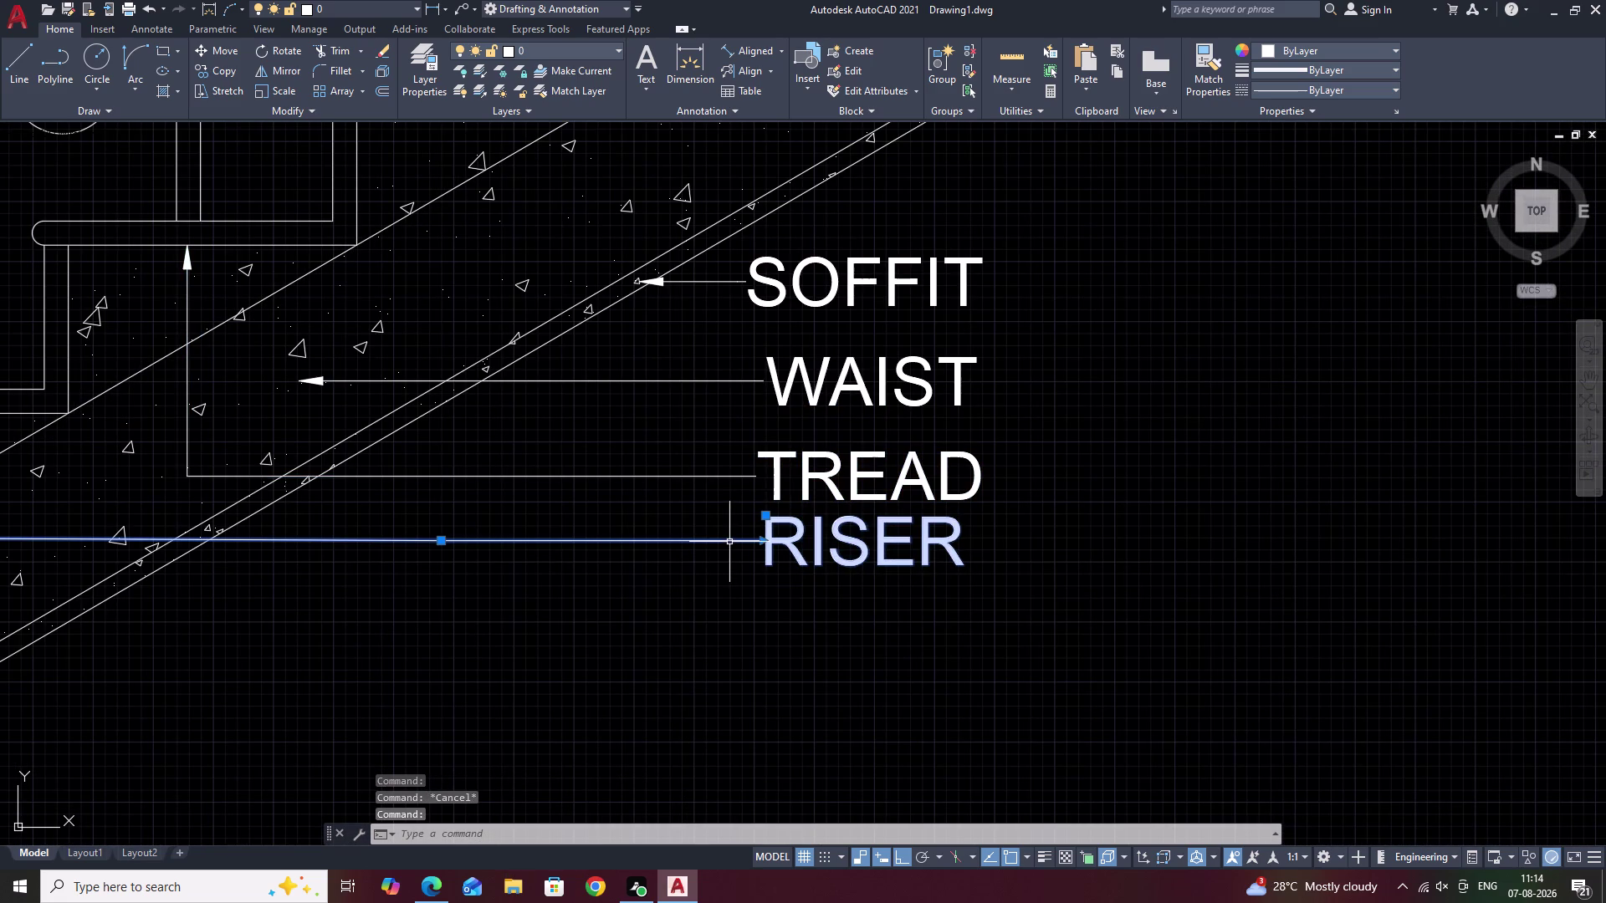
text(M)
key(space)
click(696, 539)
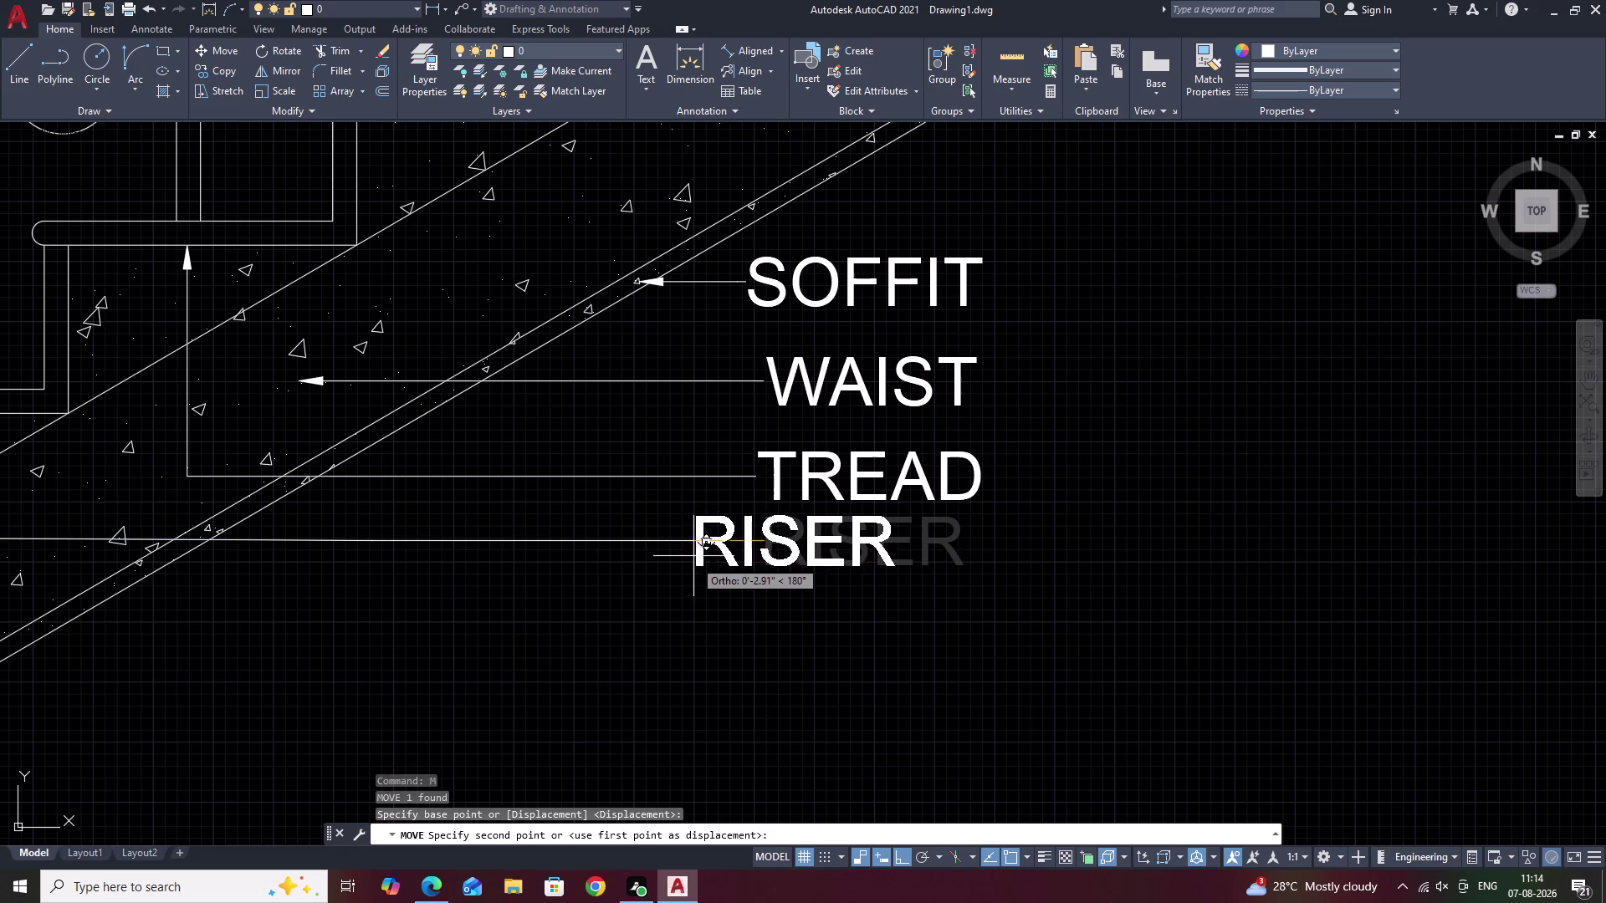
click(768, 565)
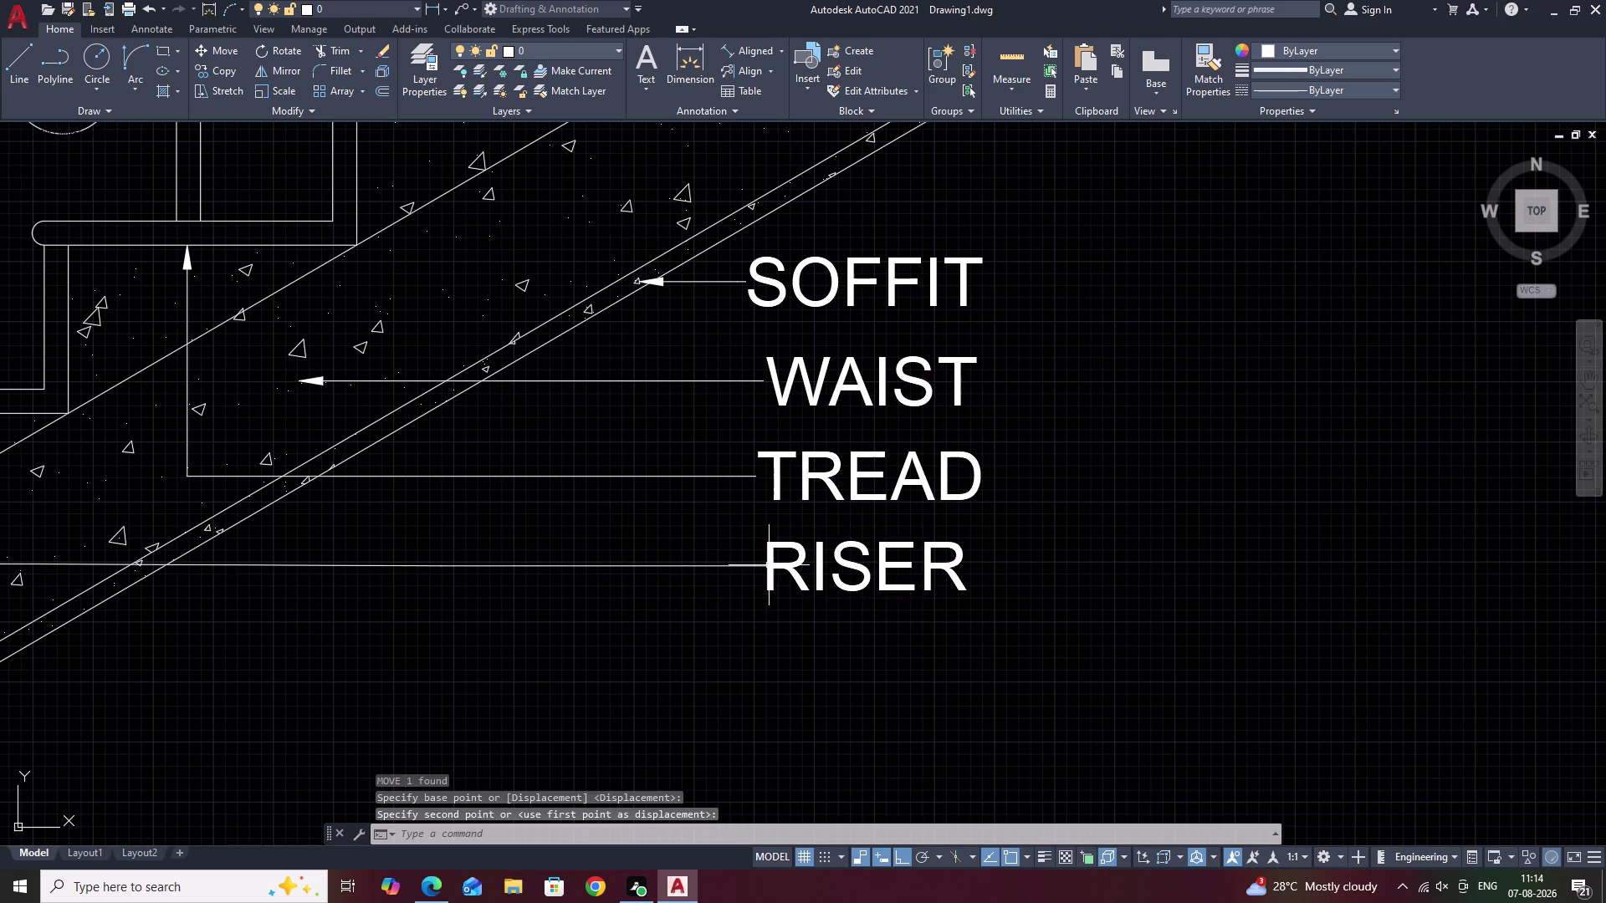
scroll(down, 3)
middle_drag(676, 621, 759, 612)
scroll(up, 3)
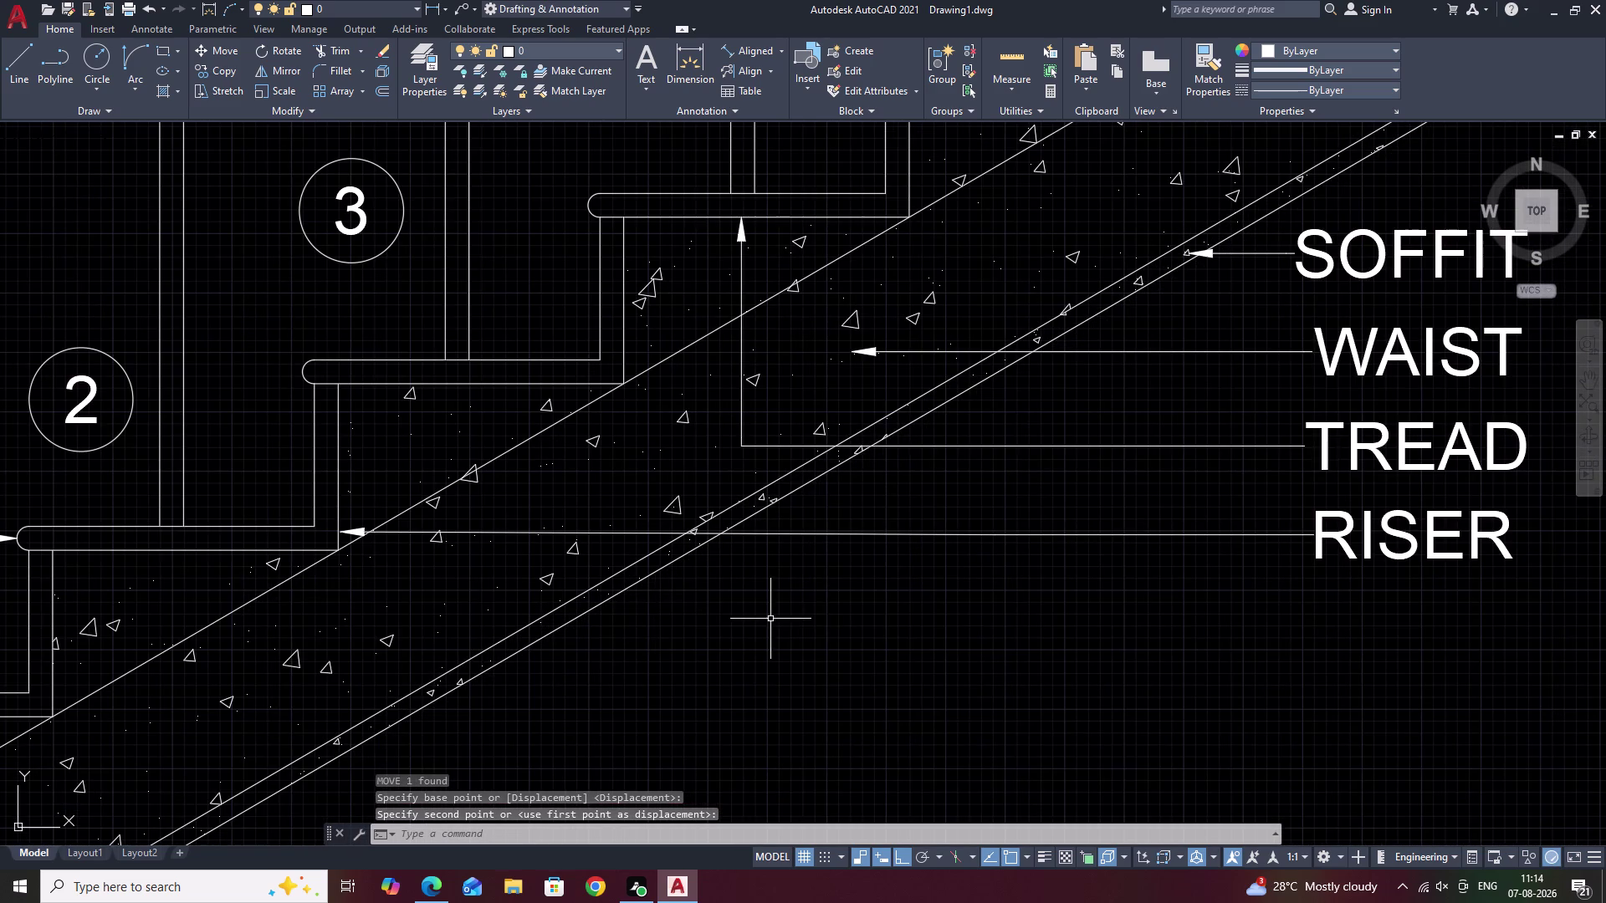
scroll(down, 3)
middle_drag(864, 620, 984, 599)
scroll(down, 3)
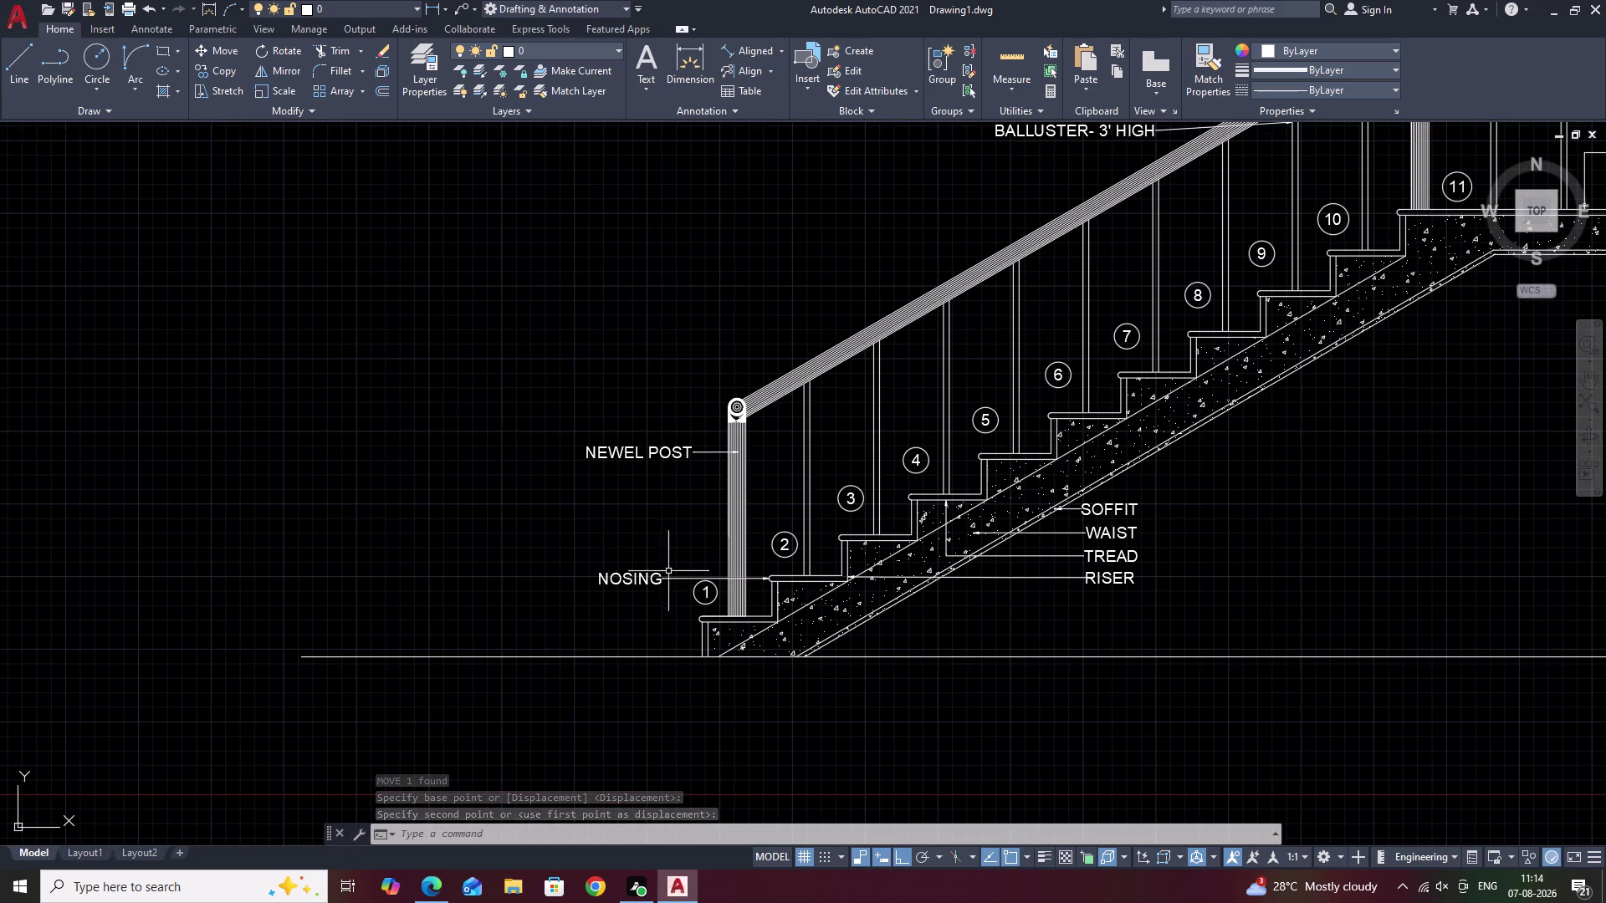
Align the NOSING label vertically with NEWEL POST using Multileader Align.
click(638, 578)
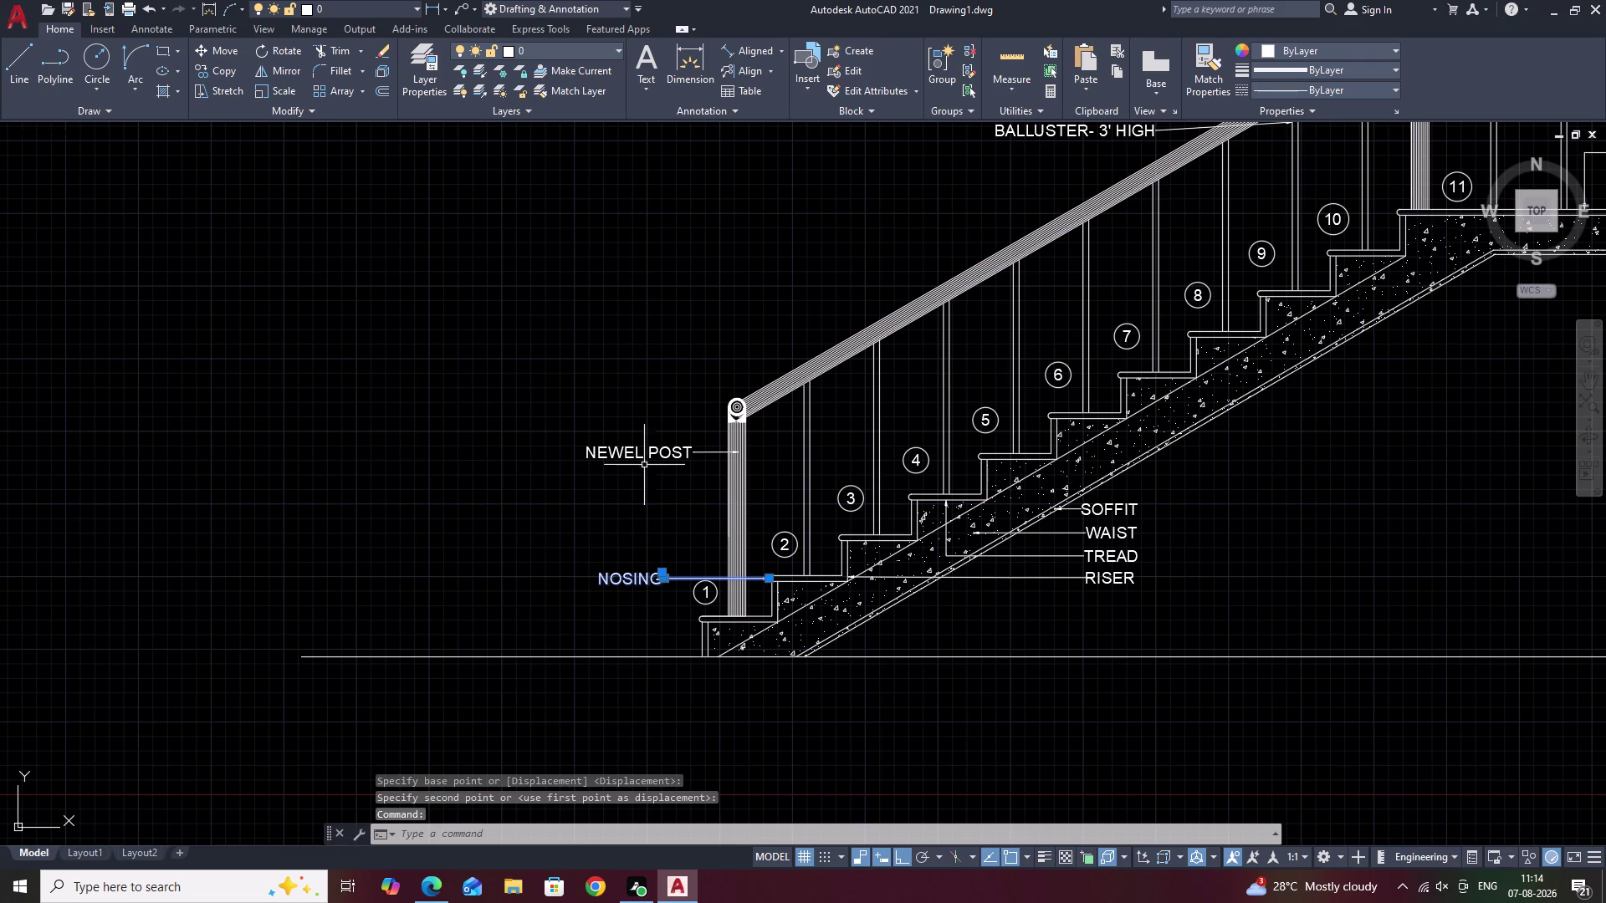
click(640, 455)
click(754, 74)
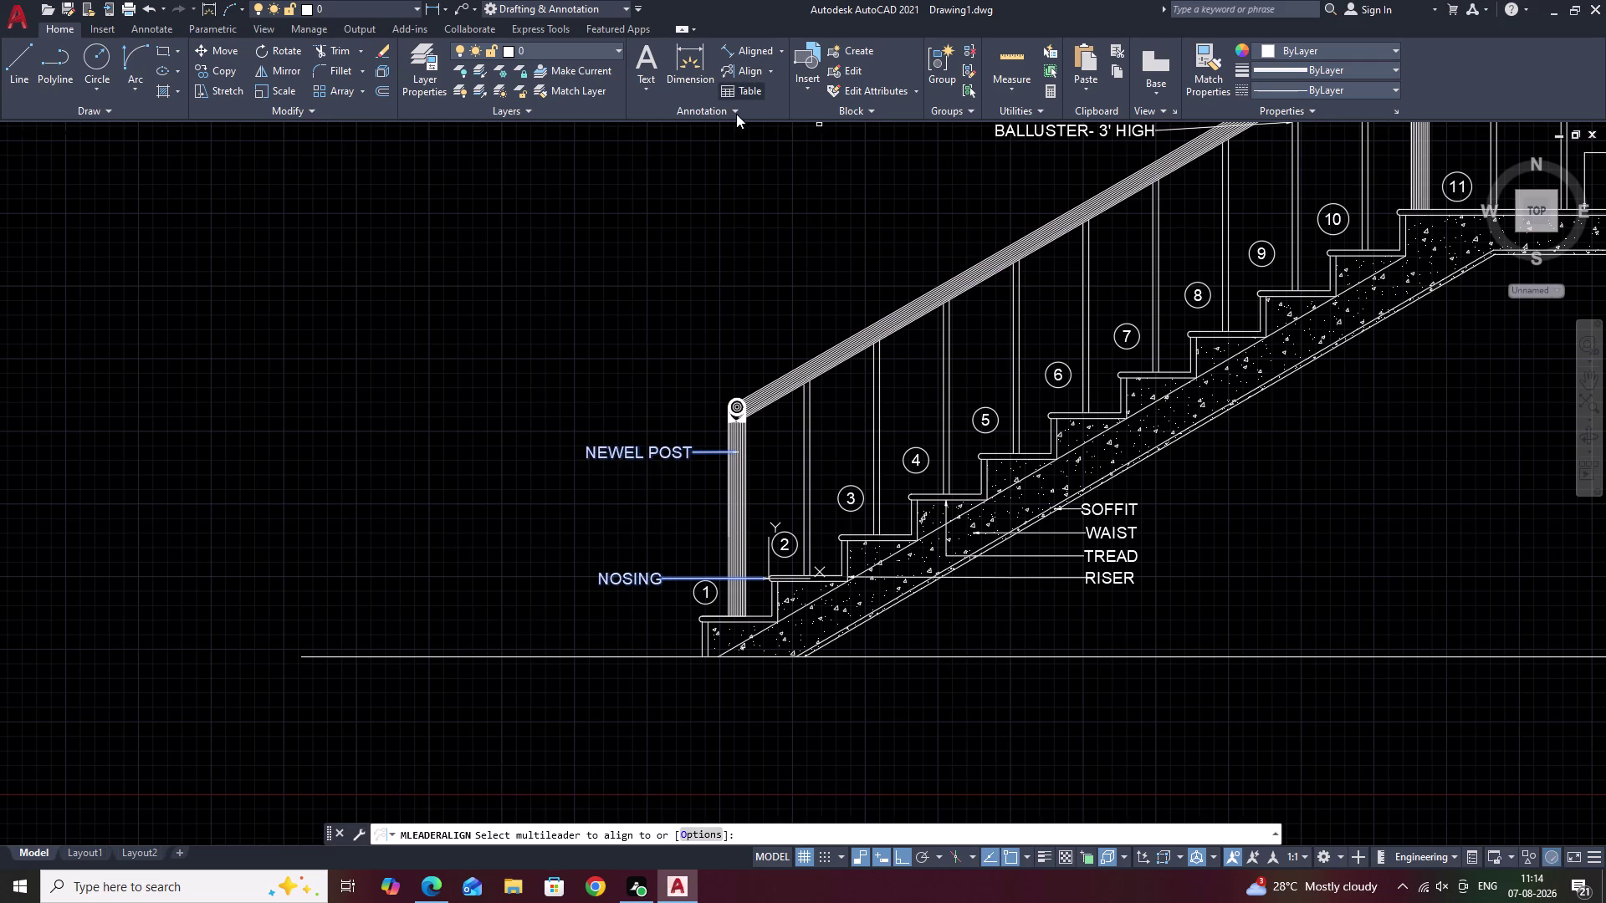
click(584, 451)
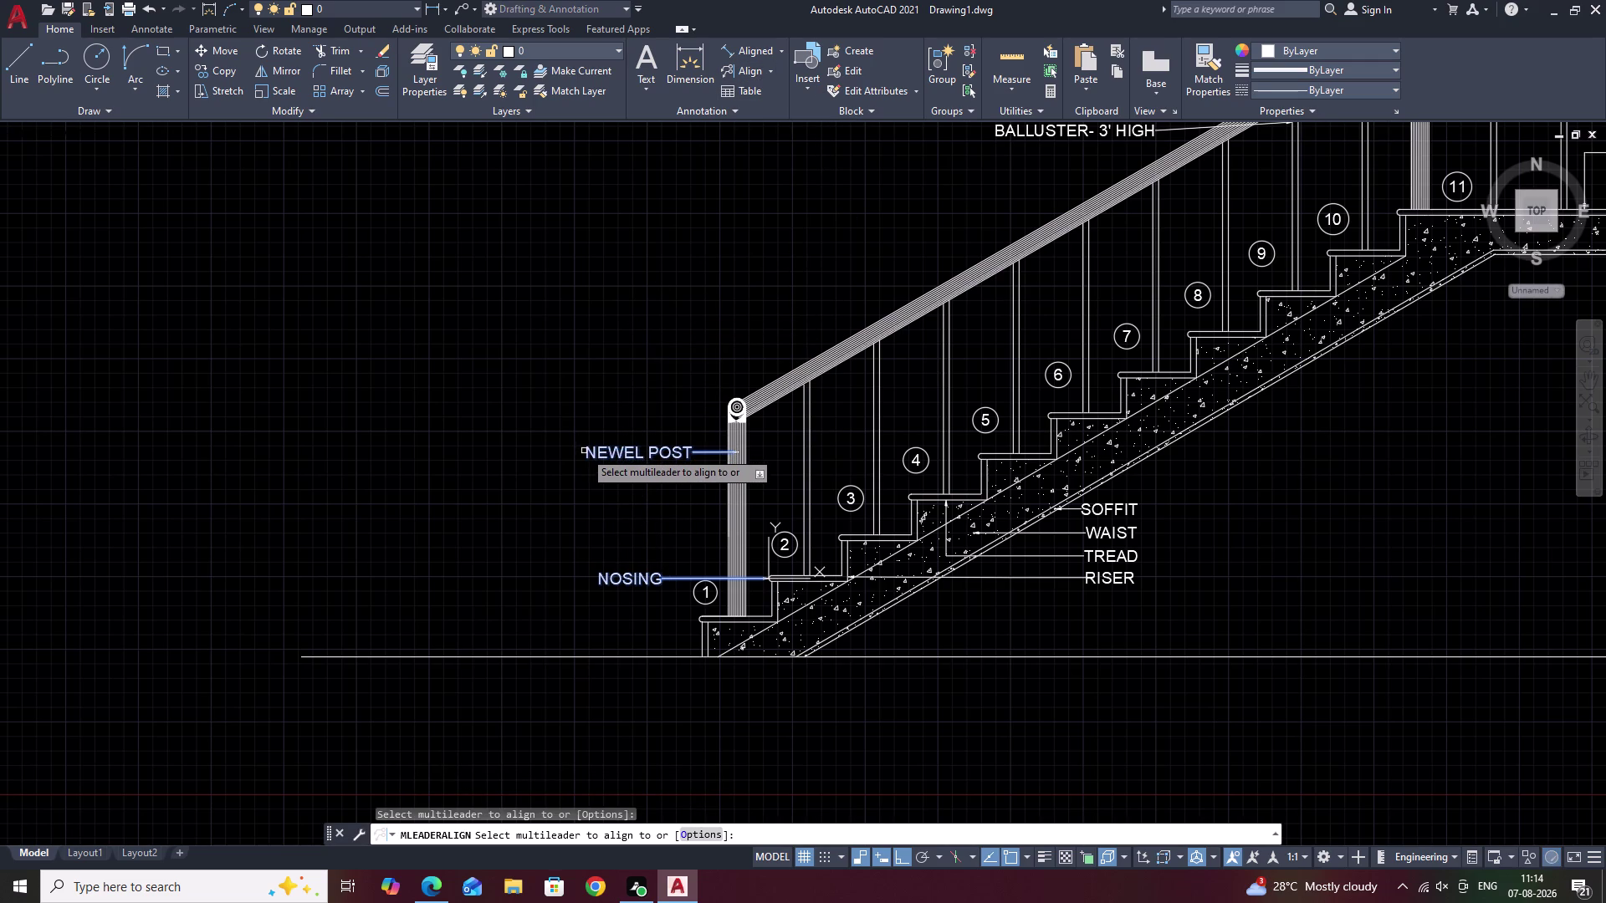
drag(586, 451, 587, 123)
click(587, 123)
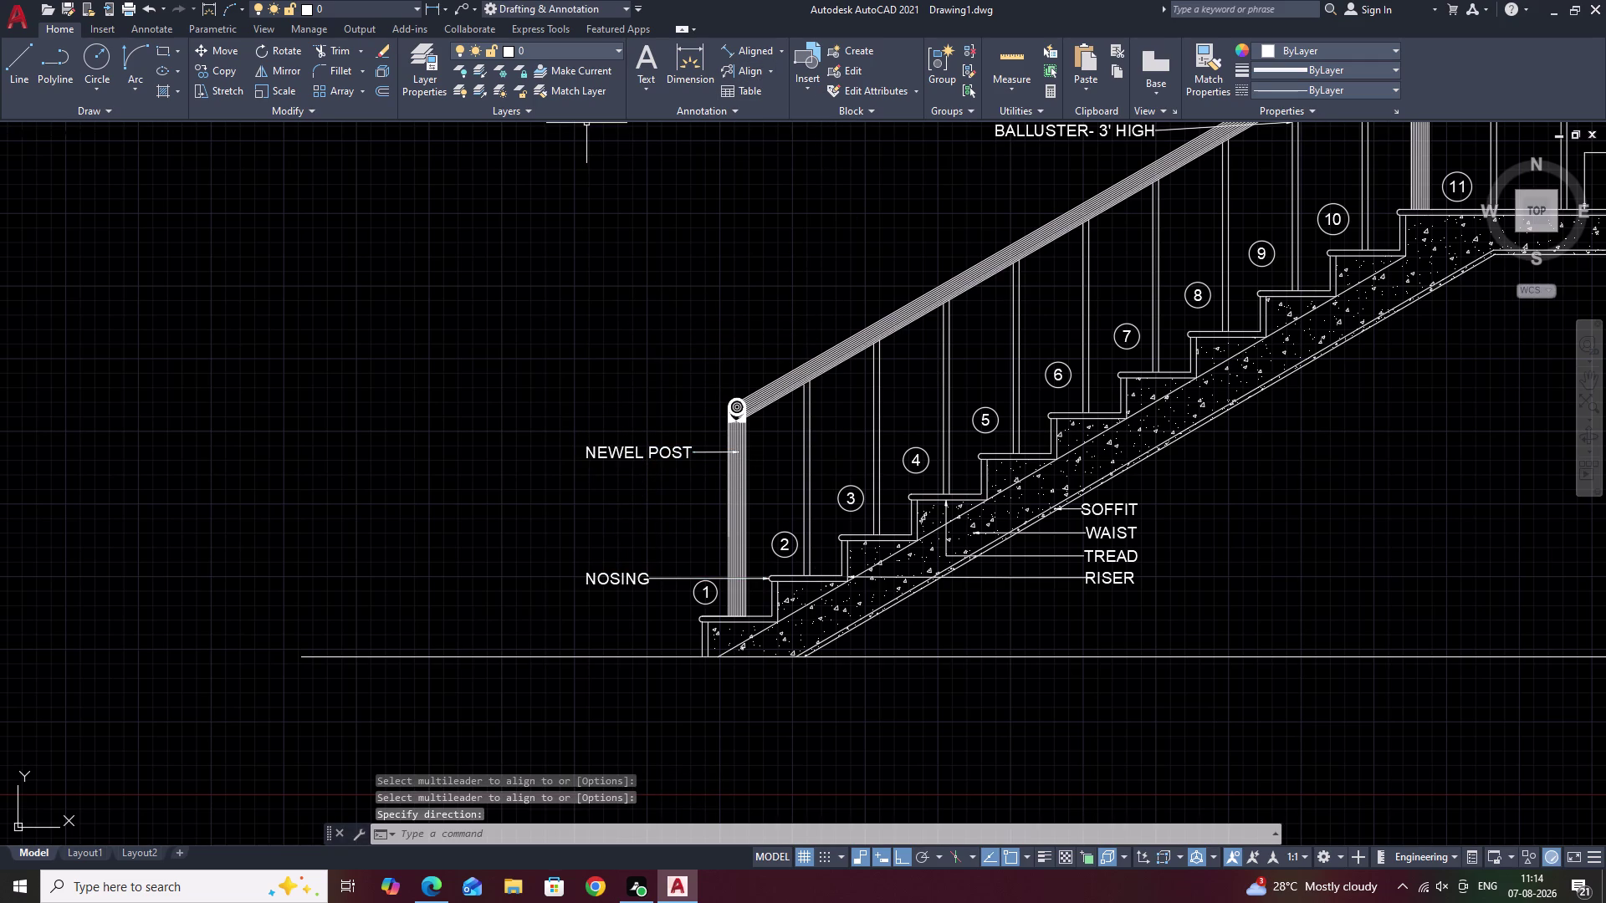
Pick and grip the HANDRAIL label, then cancel the stretch.
scroll(down, 3)
middle_drag(771, 162, 662, 414)
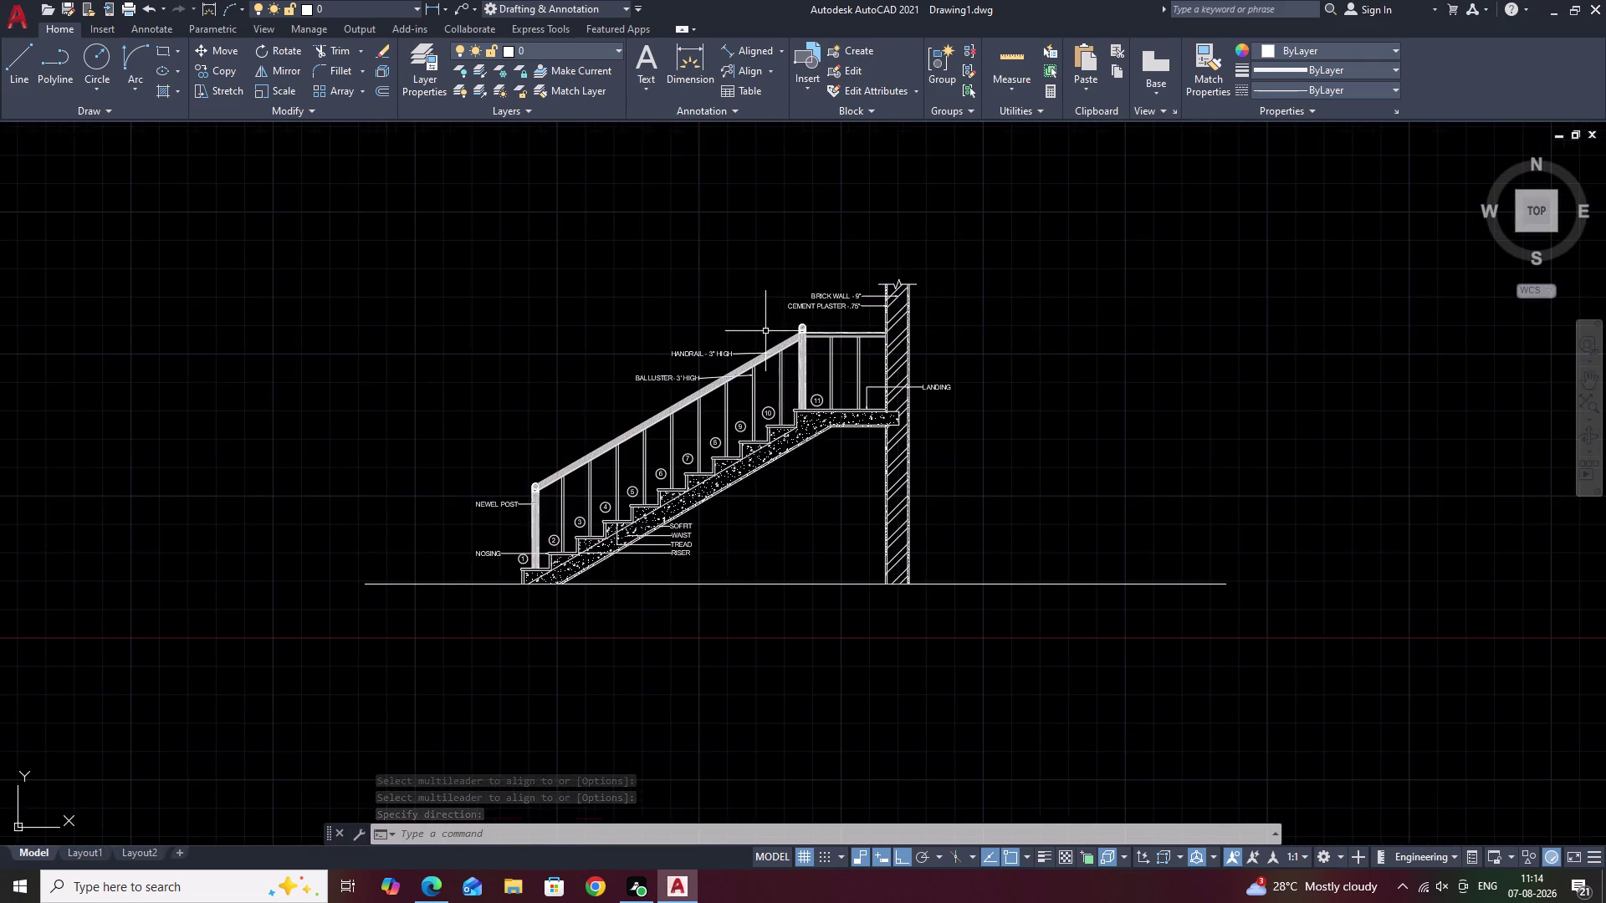
scroll(up, 3)
middle_drag(749, 376, 706, 260)
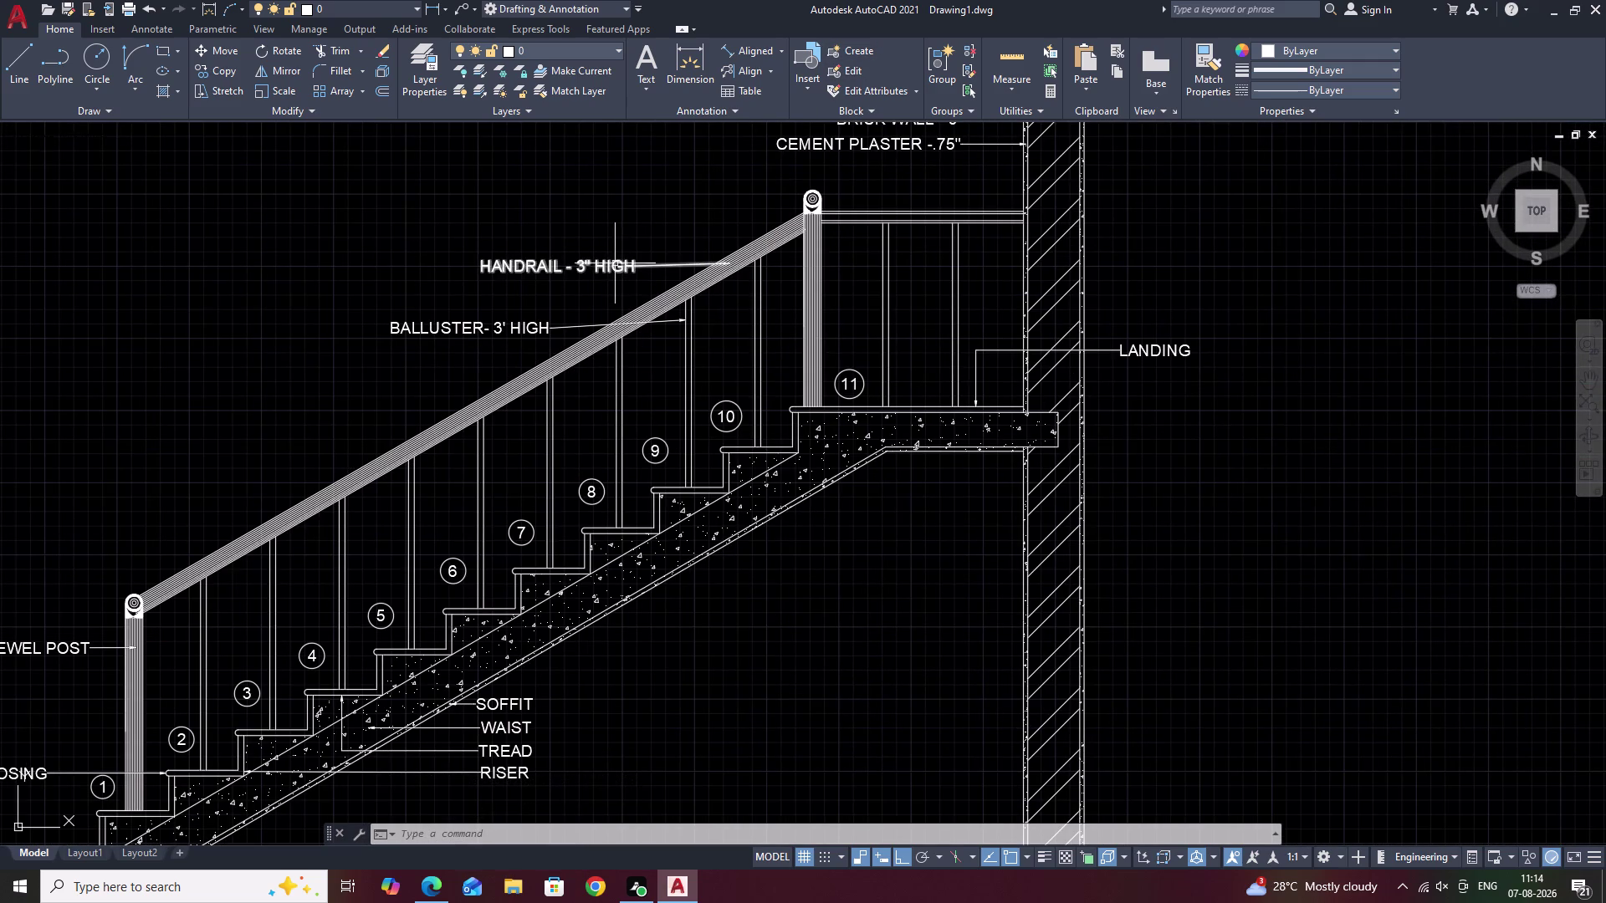
scroll(up, 3)
click(702, 268)
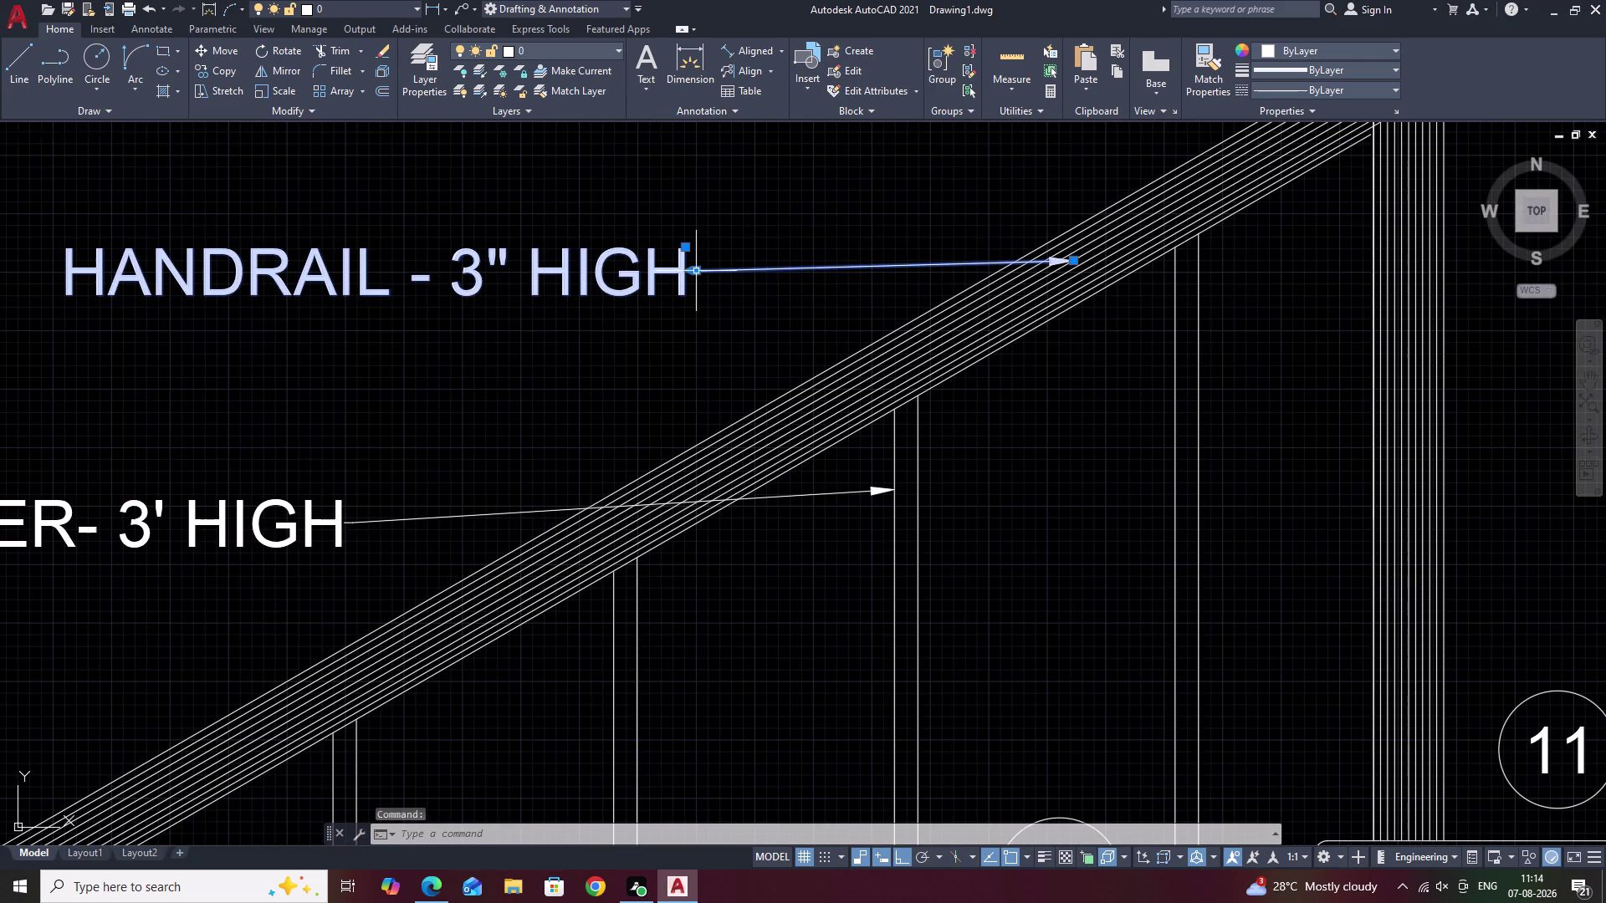
click(689, 270)
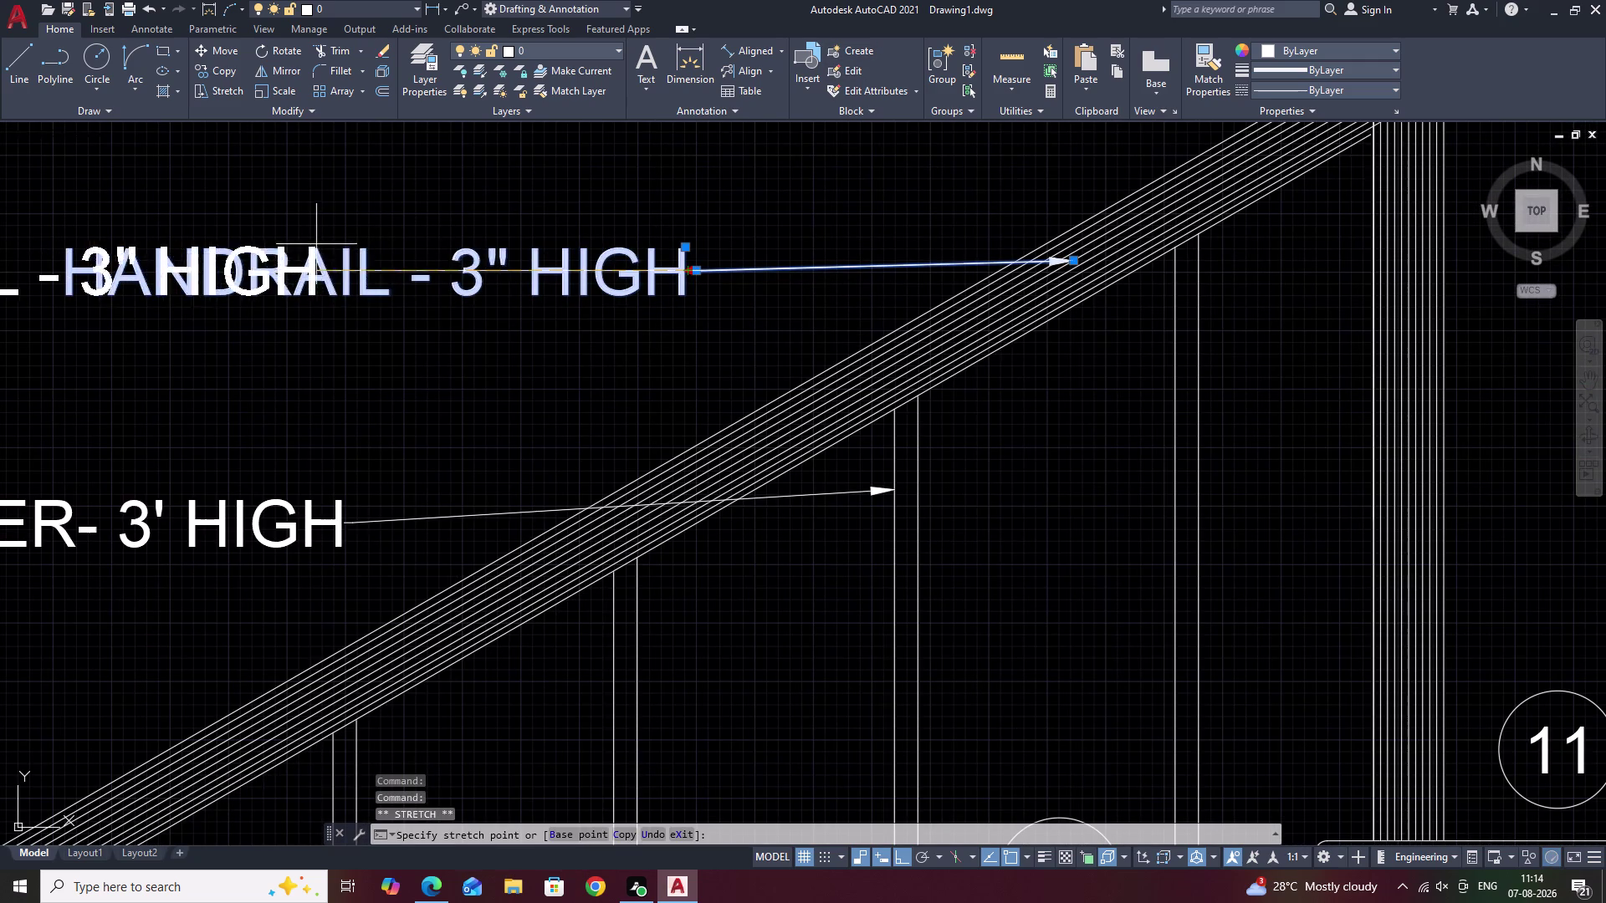
click(296, 244)
middle_drag(307, 250, 902, 228)
scroll(down, 3)
middle_drag(930, 272, 910, 275)
key(Escape)
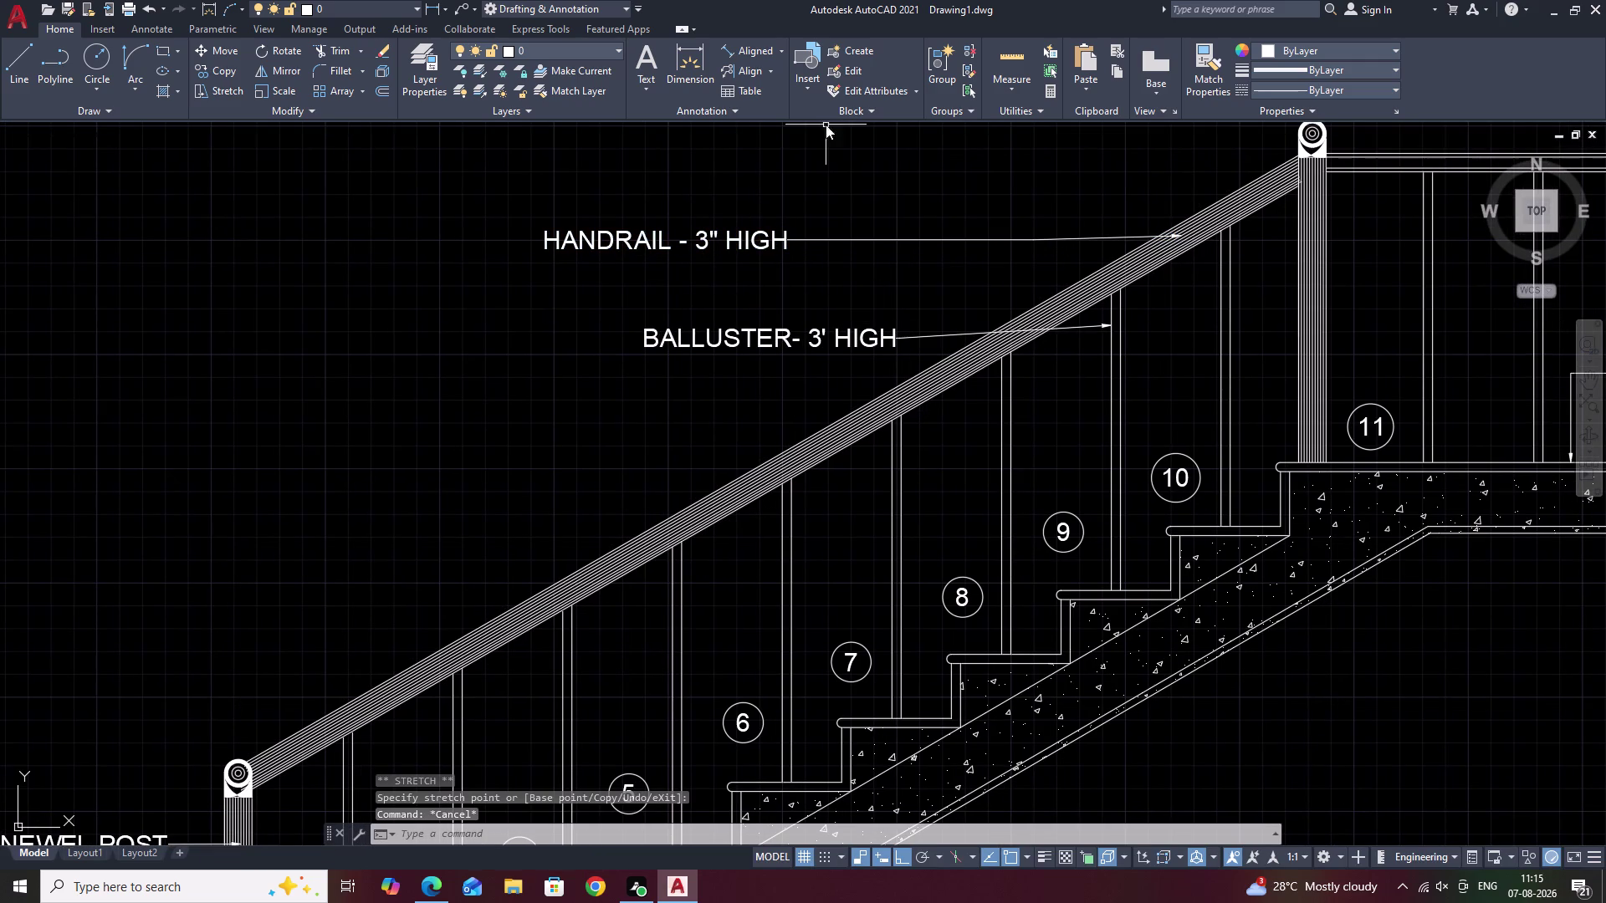
Align the HANDRAIL label vertically with BALLUSTER.
click(751, 74)
click(654, 240)
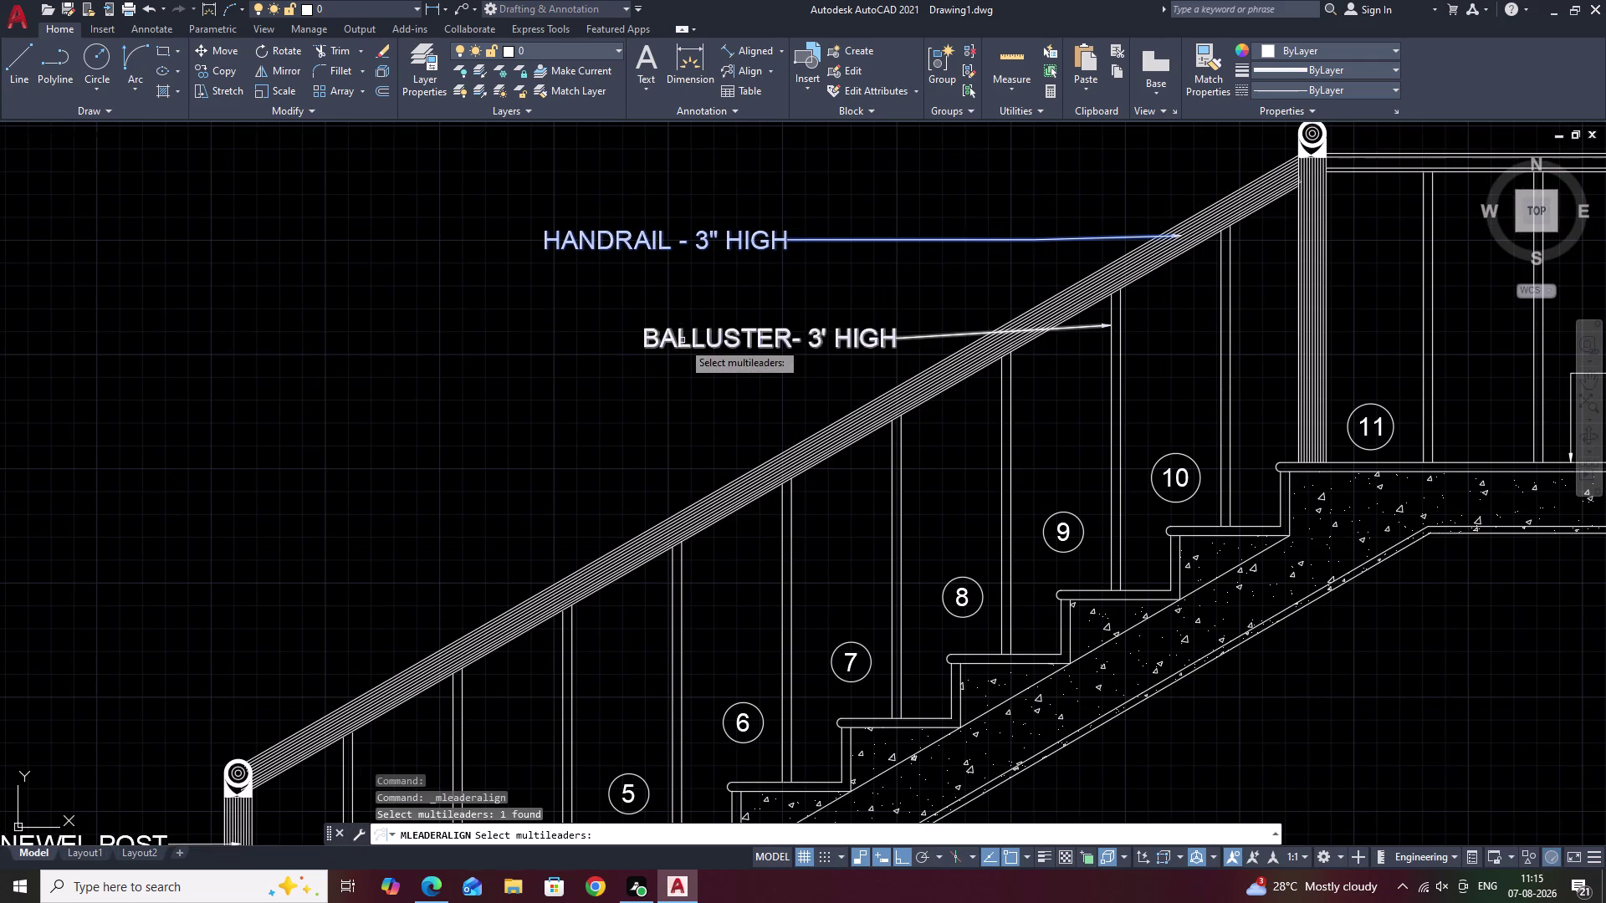
click(681, 341)
right_click(539, 294)
drag(544, 242, 544, 123)
click(544, 123)
scroll(down, 3)
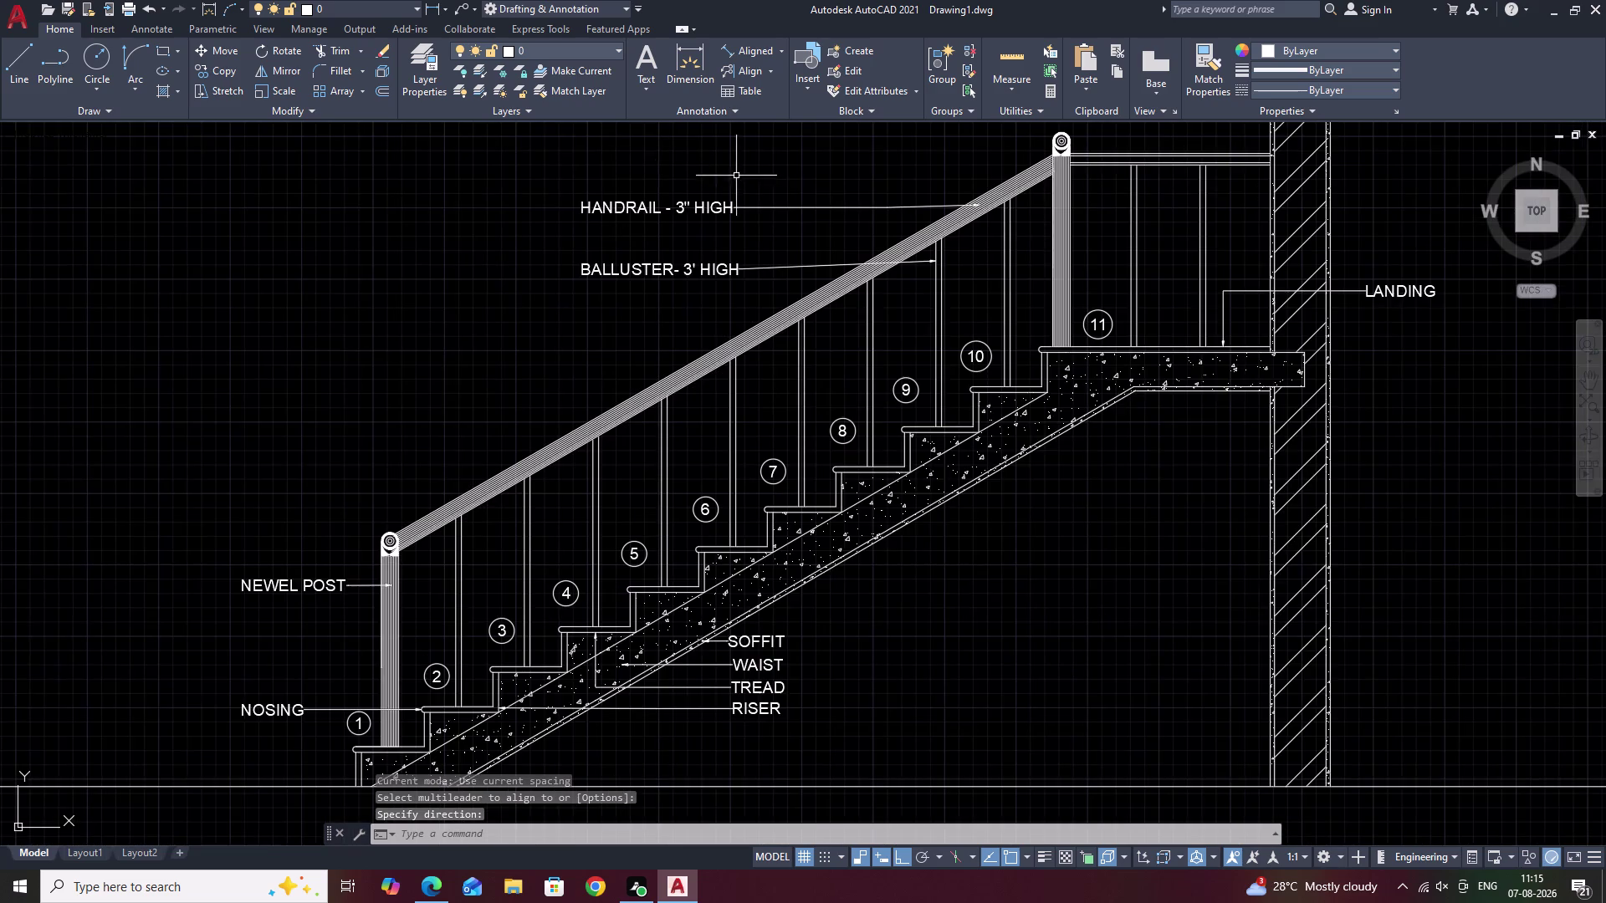
Align BRICK WALL vertically with CEMENT PLASTER so both start flush.
middle_drag(751, 179, 541, 211)
middle_drag(915, 248, 739, 246)
middle_drag(1174, 305, 1022, 355)
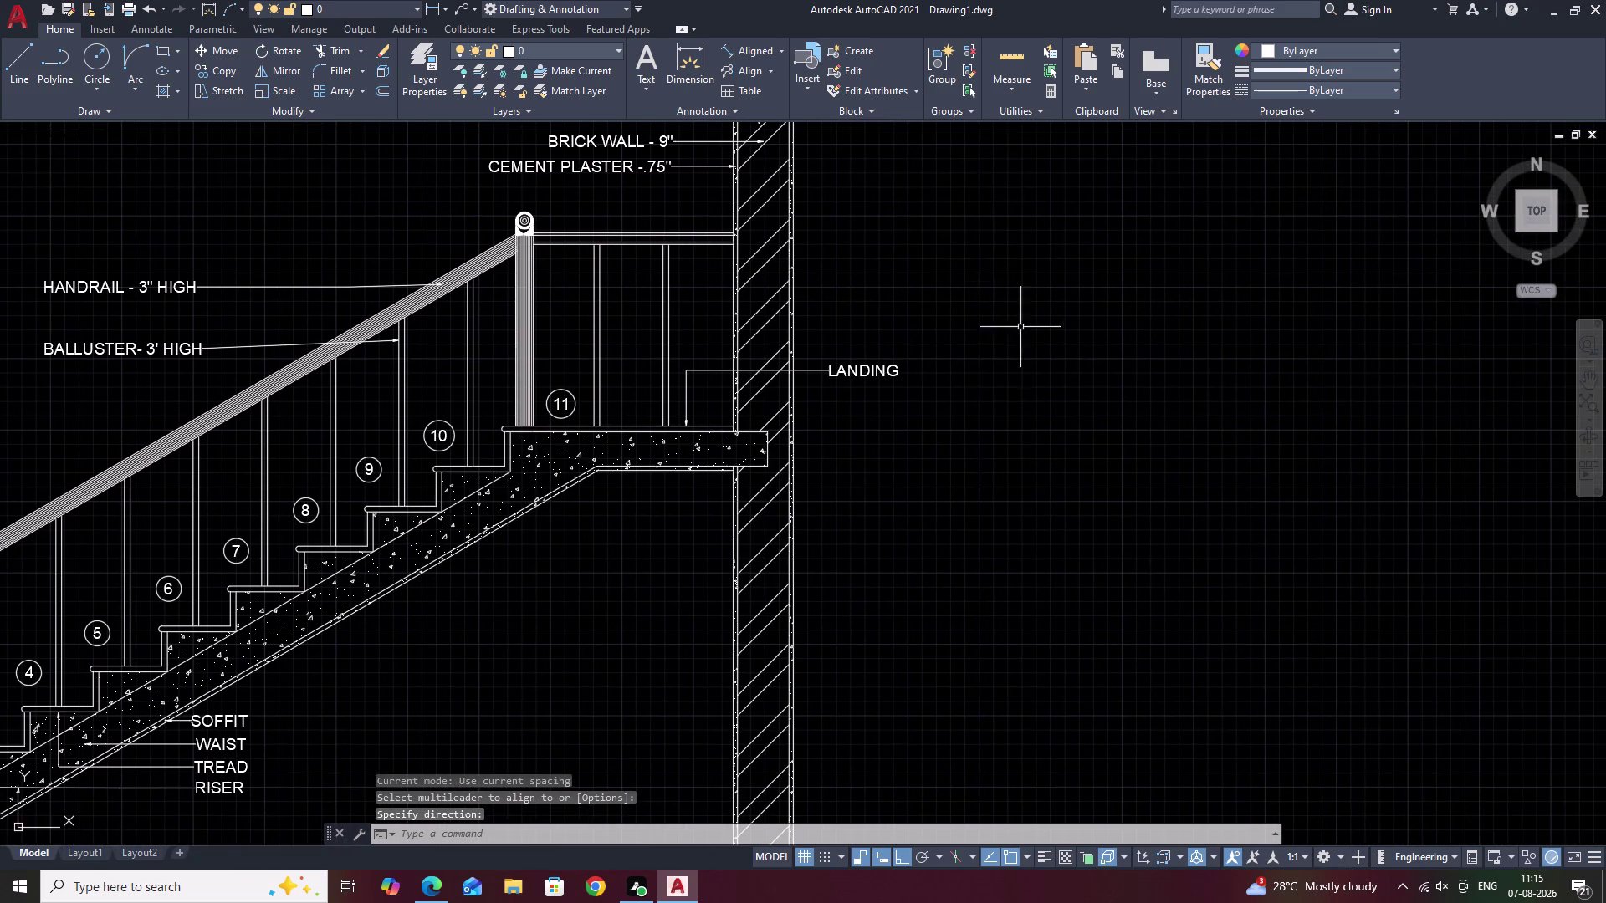
middle_drag(994, 256, 1006, 310)
scroll(up, 3)
middle_drag(566, 192, 758, 225)
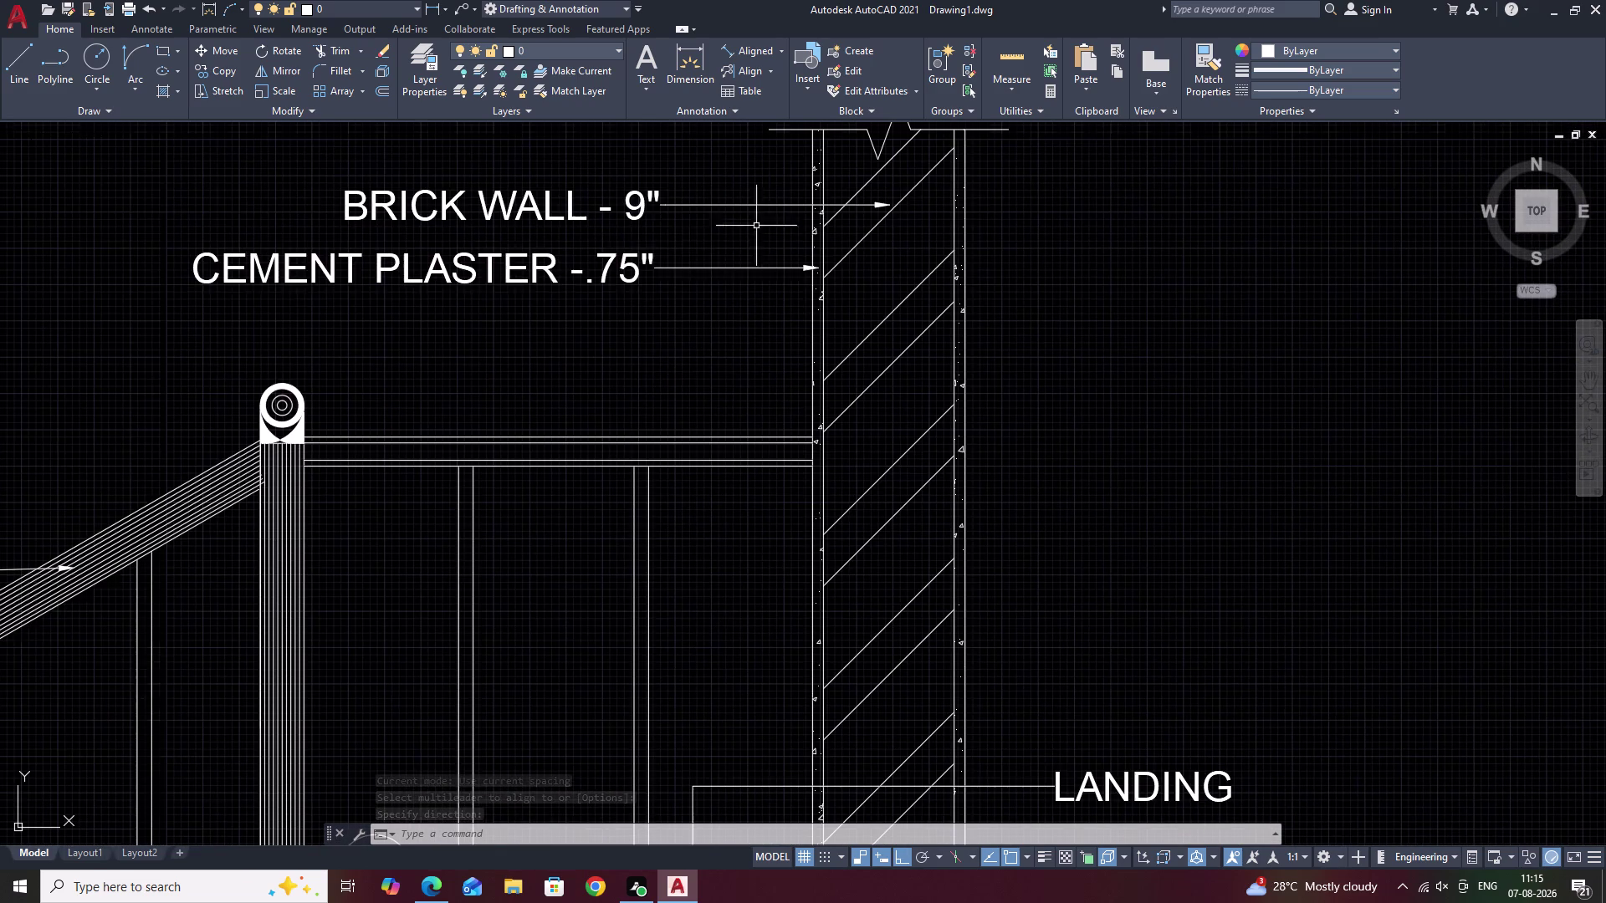
click(635, 263)
click(626, 206)
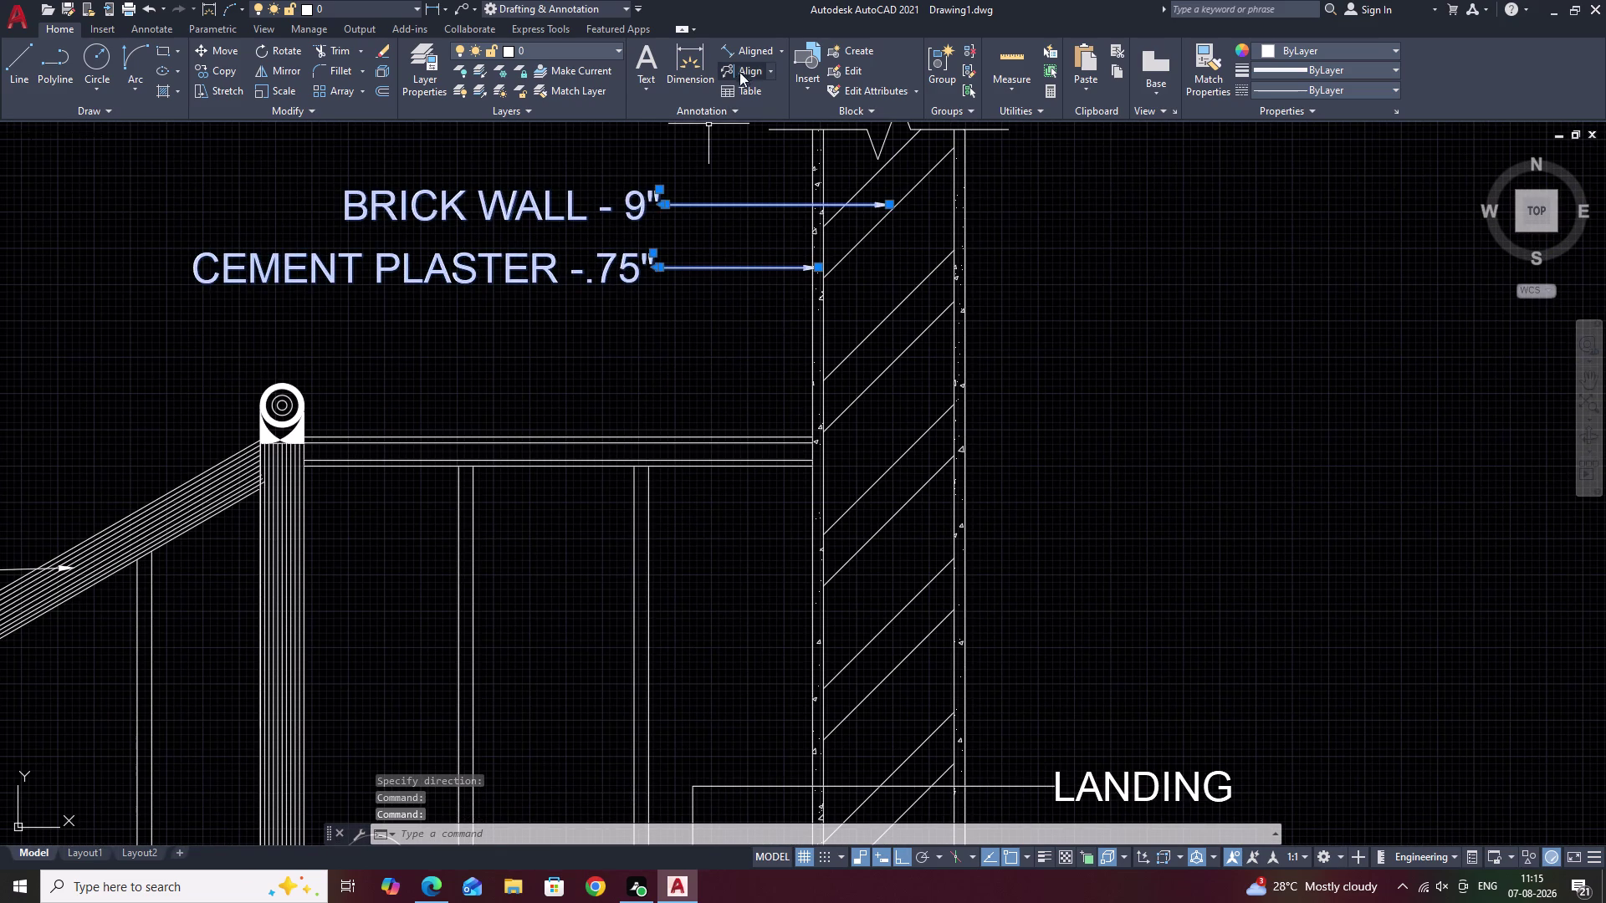
click(746, 68)
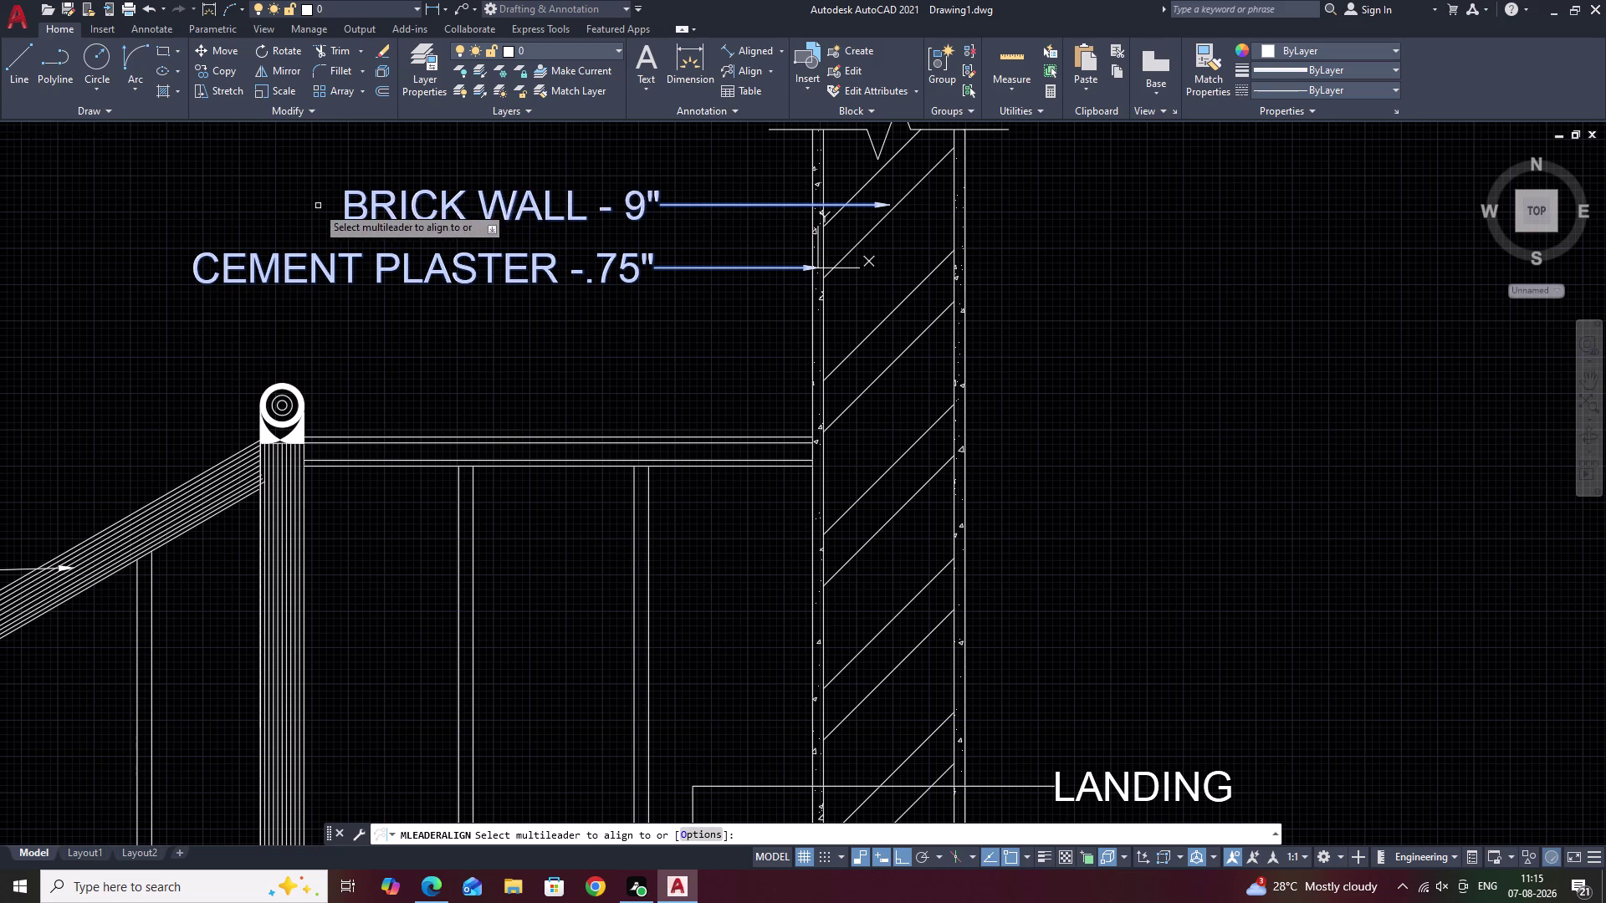
drag(194, 270, 192, 123)
click(189, 100)
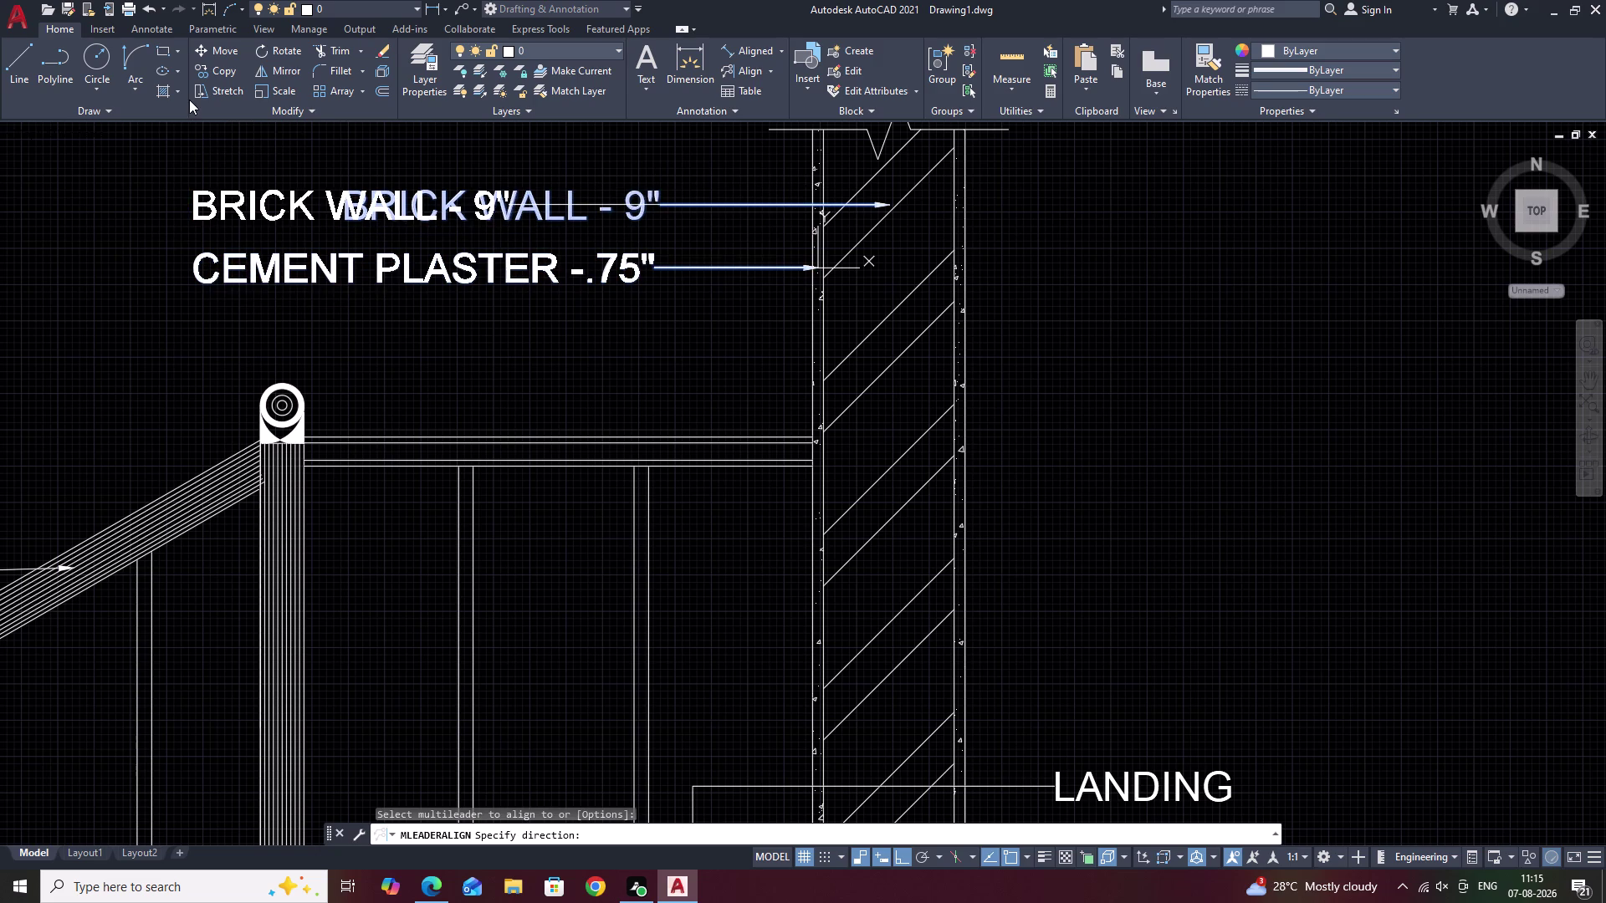
click(194, 150)
Zoom to the tread labels and grab the SOFFIT multileader's landing grip to stretch it right.
scroll(down, 3)
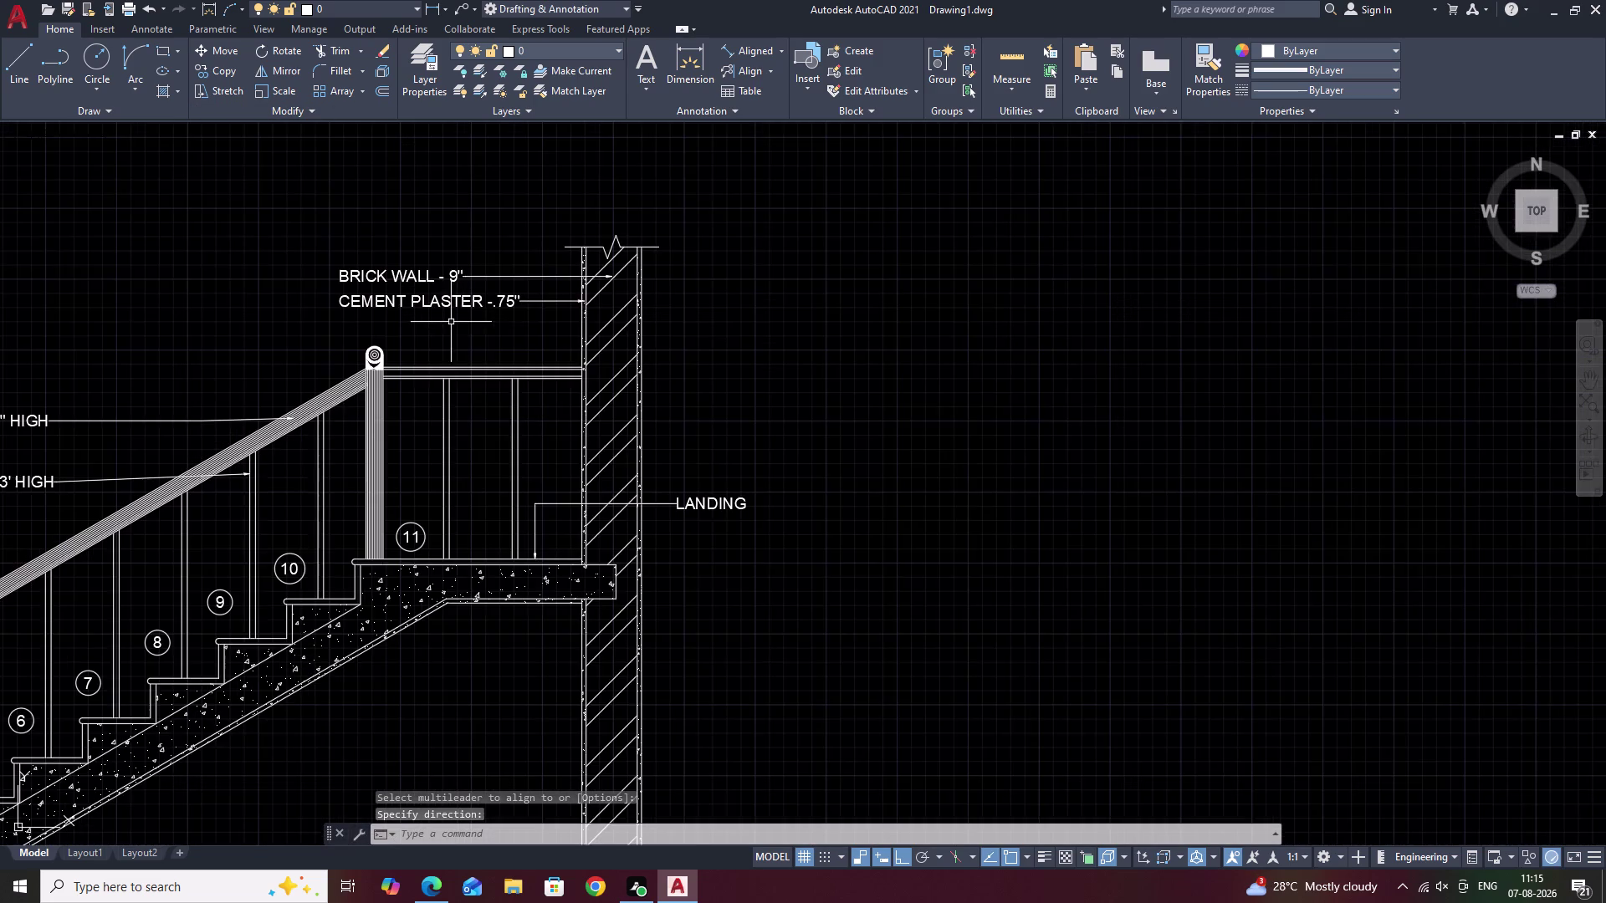
middle_drag(493, 330, 634, 207)
scroll(down, 3)
middle_drag(822, 347, 884, 272)
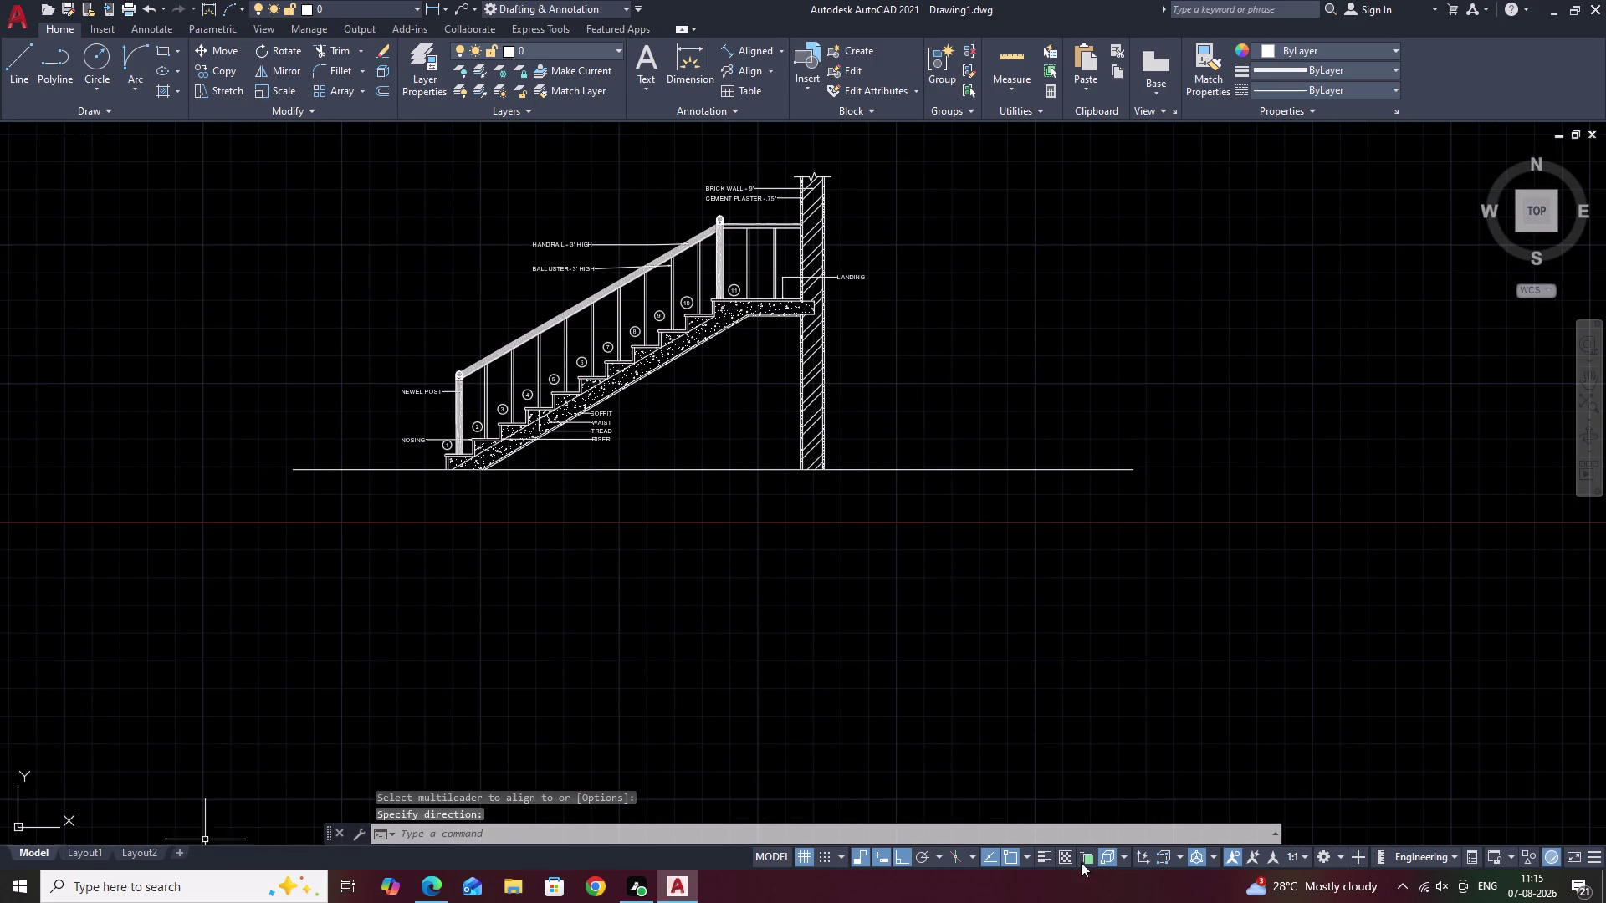
scroll(up, 3)
middle_drag(893, 479, 822, 490)
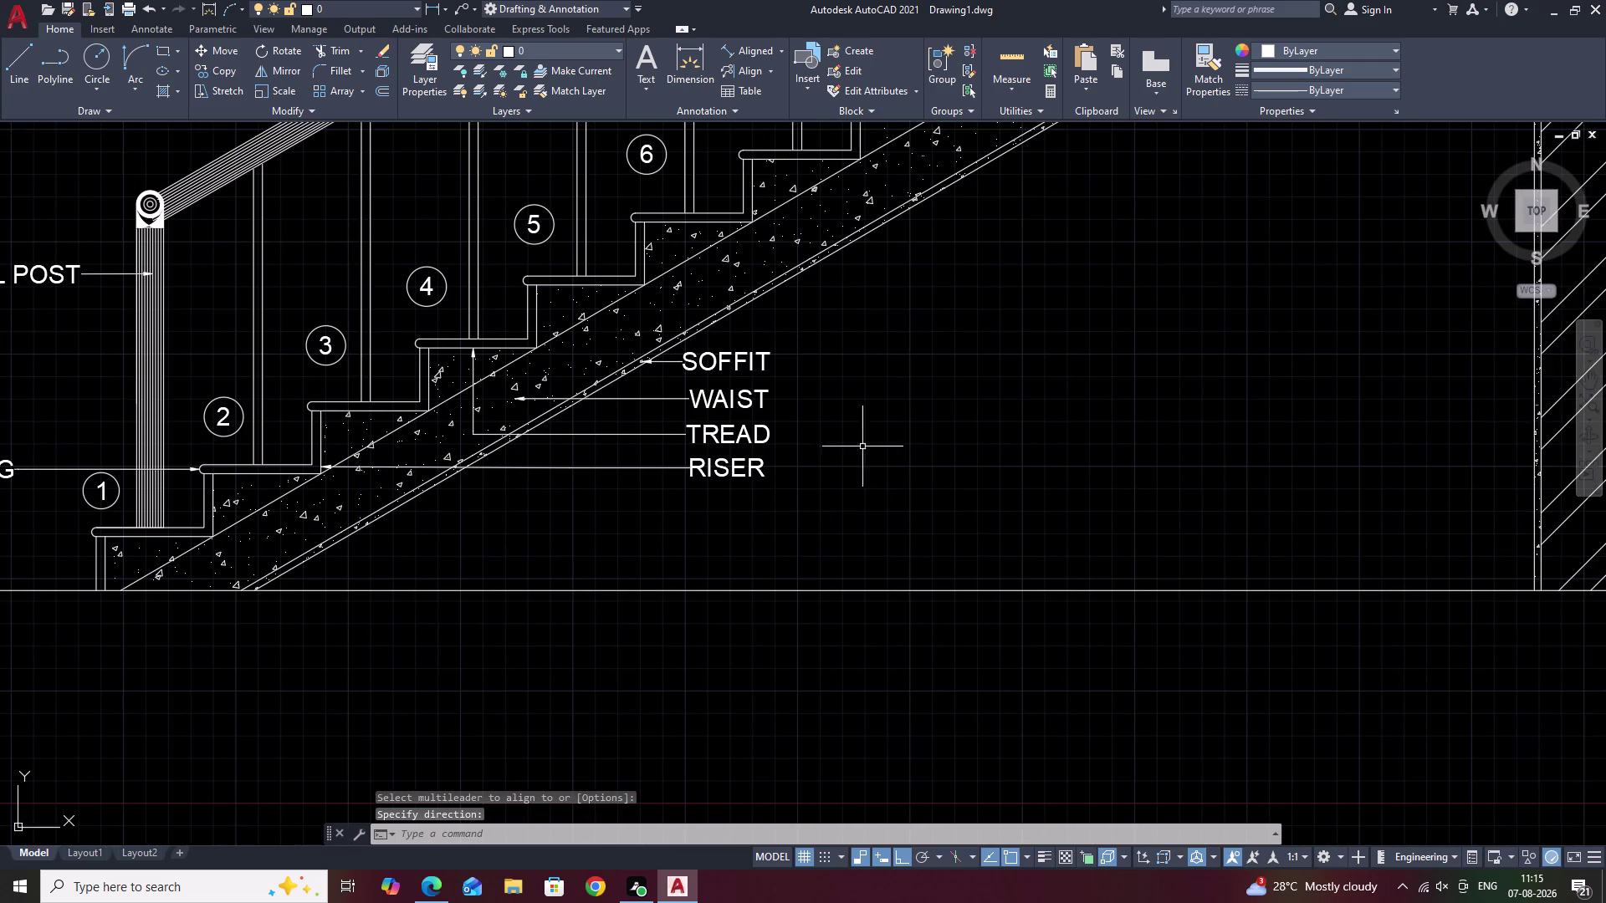
scroll(up, 3)
click(506, 295)
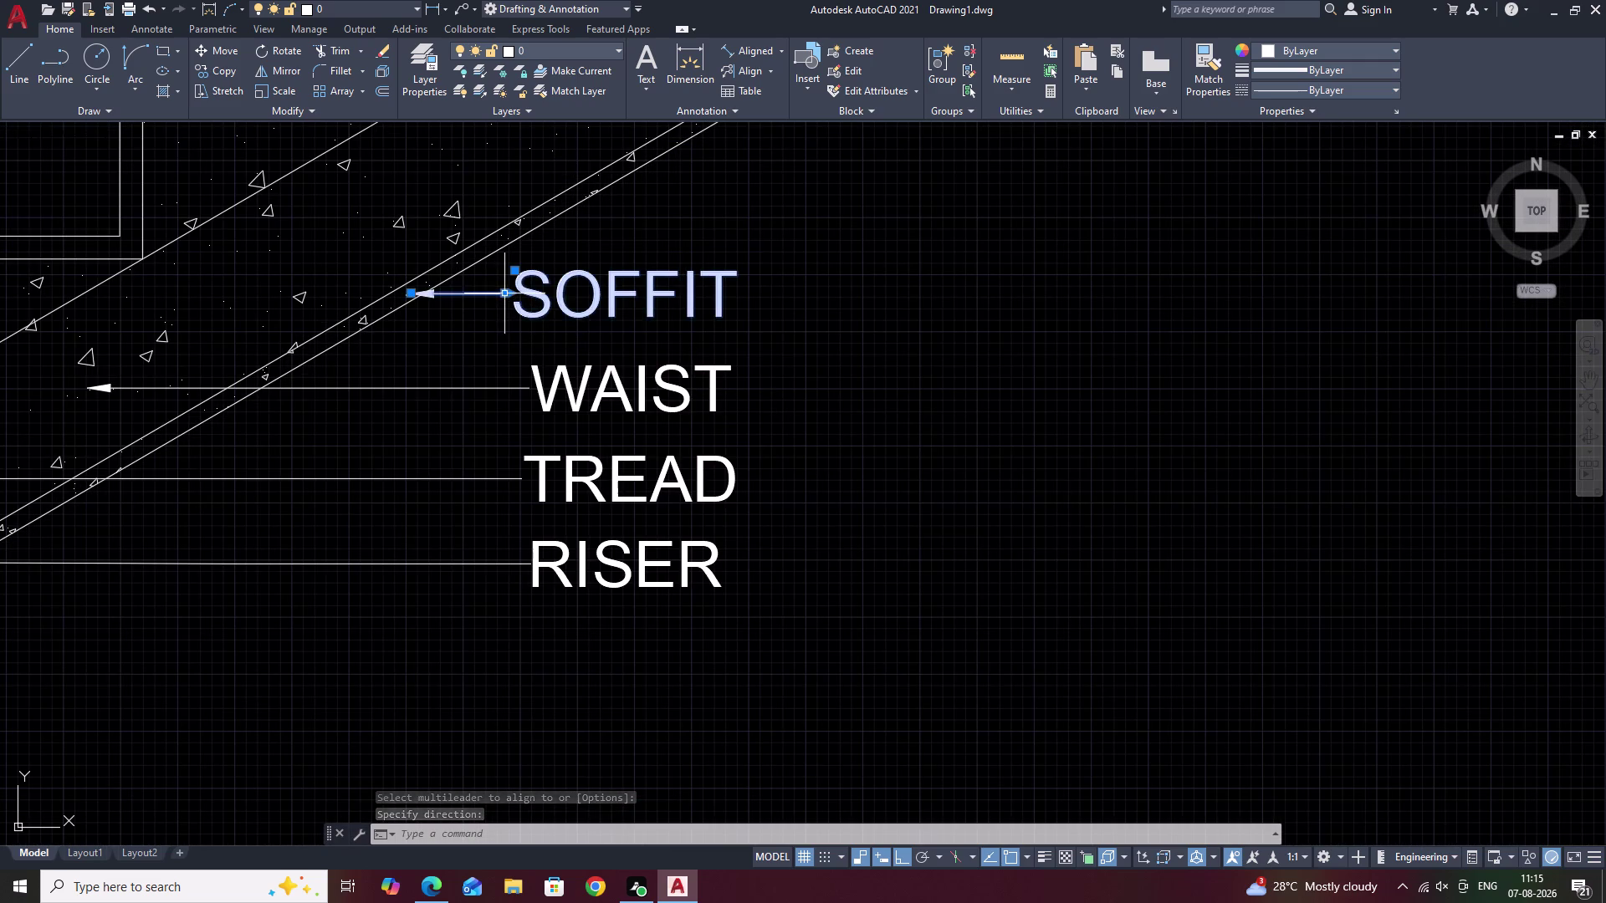
scroll(up, 3)
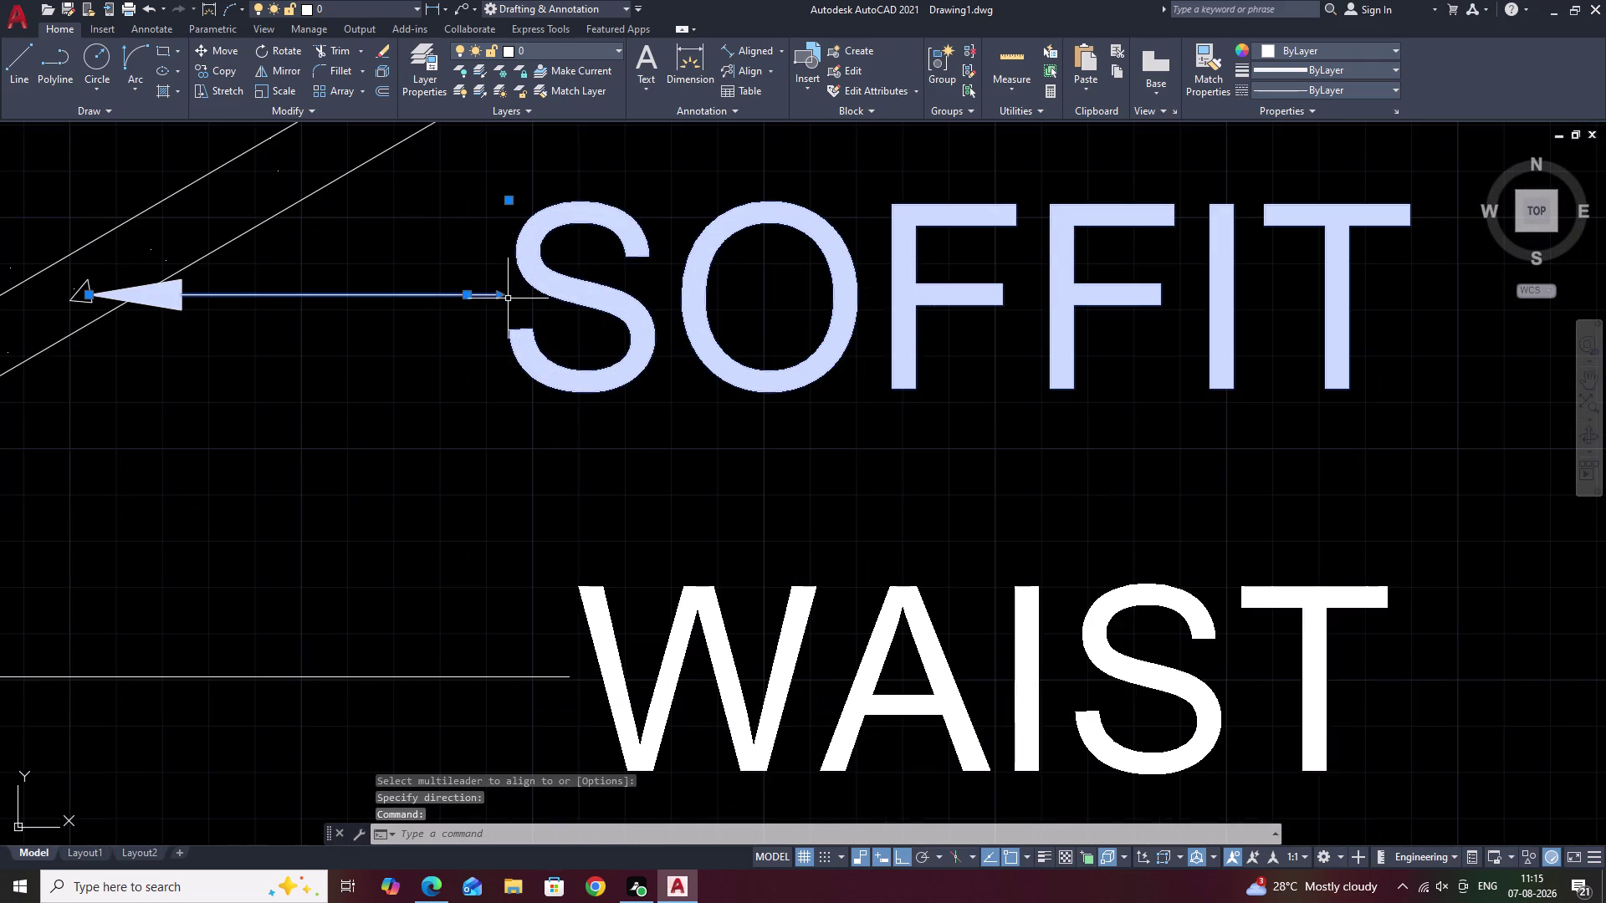
click(501, 297)
scroll(down, 3)
middle_drag(1130, 356, 563, 395)
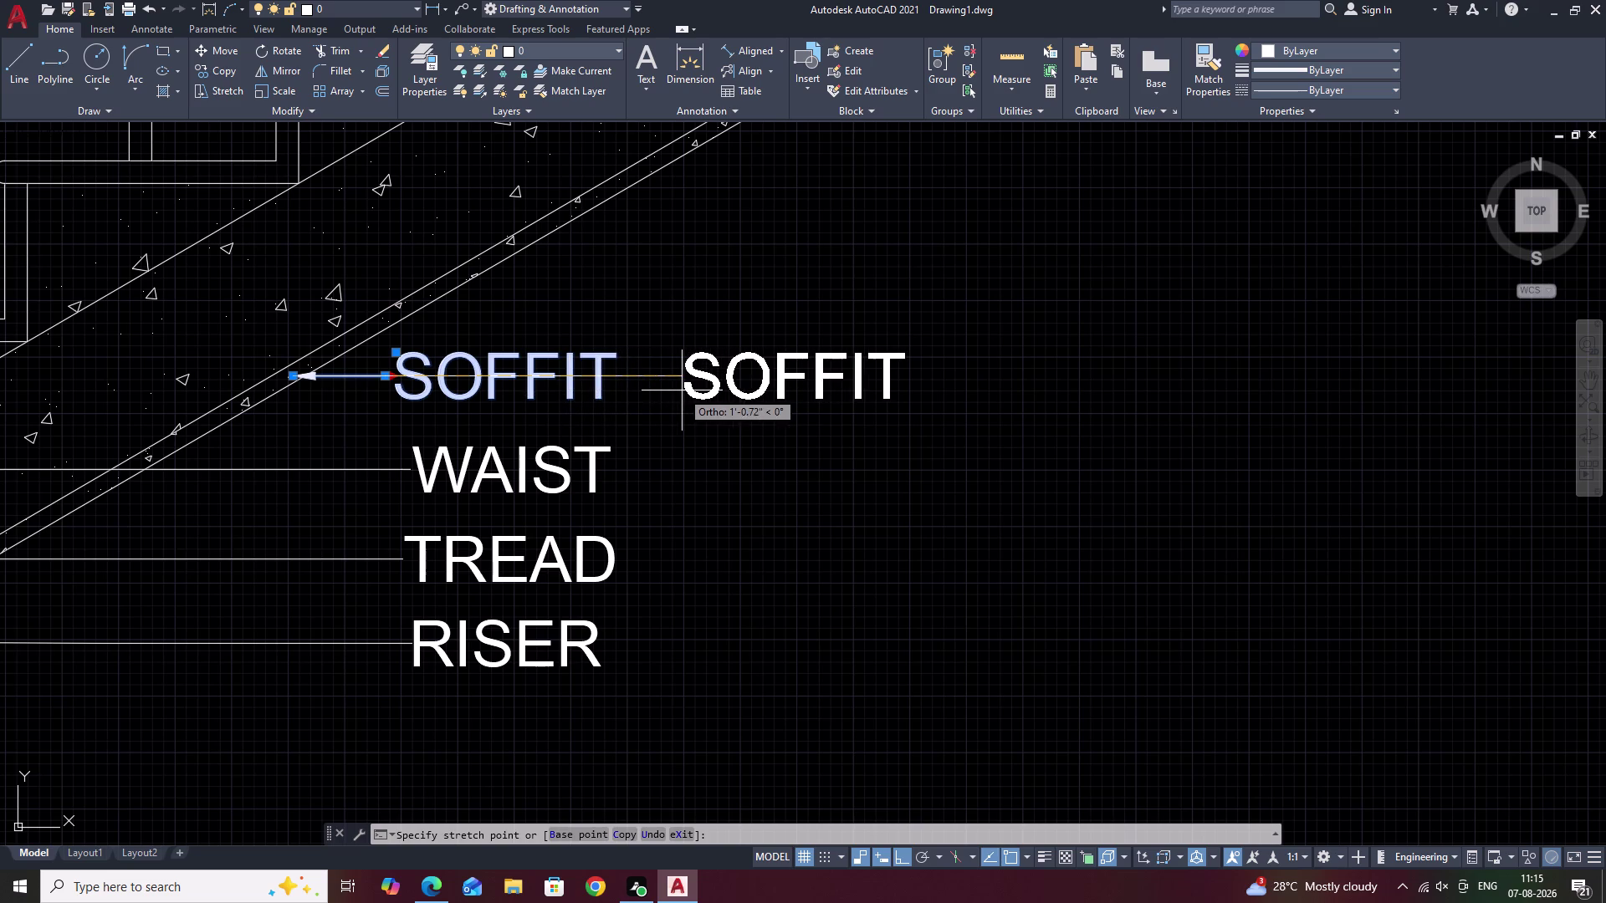
Drop the SOFFIT landing further right, then select SOFFIT, WAIST, TREAD and RISER for Multileader Align.
click(685, 391)
key(Escape)
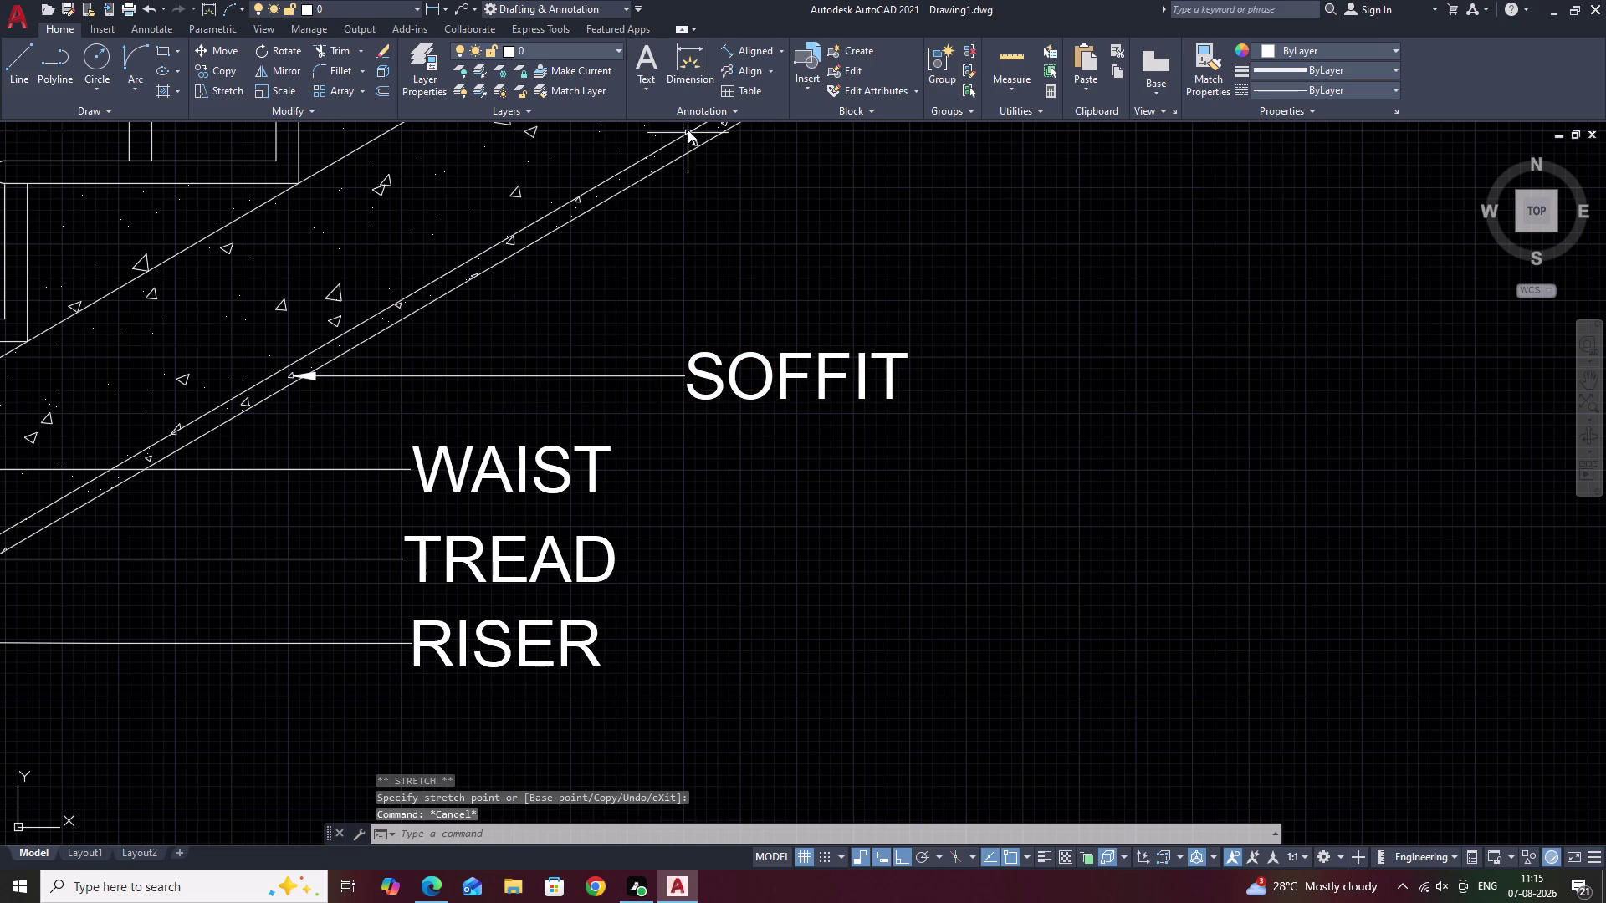
click(746, 74)
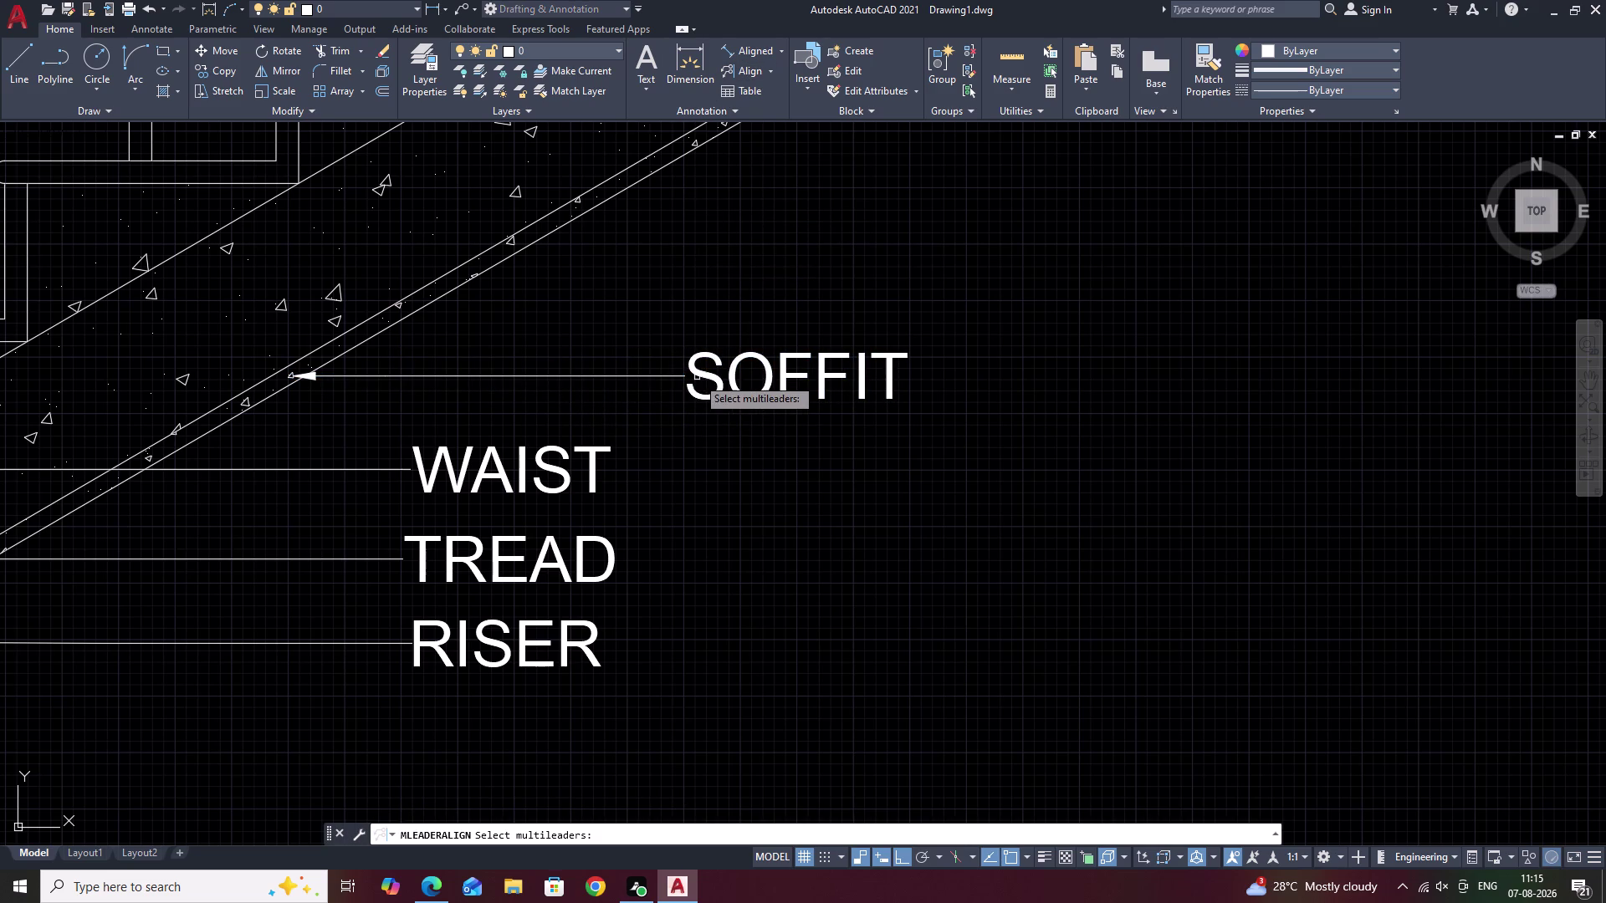
click(698, 375)
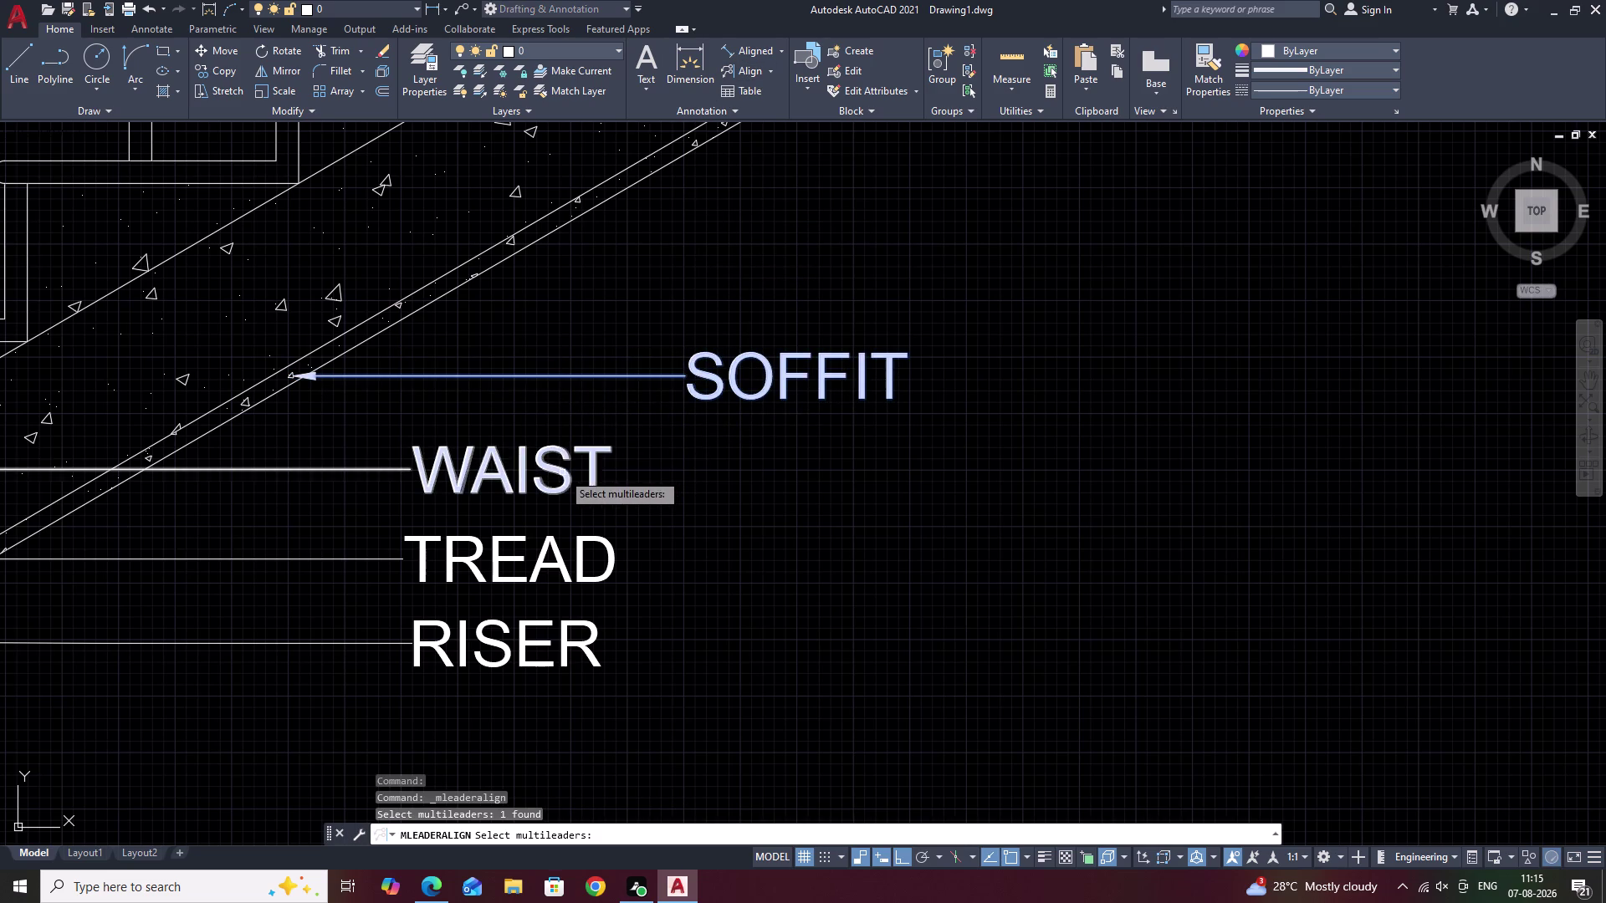
click(561, 473)
click(536, 572)
click(515, 649)
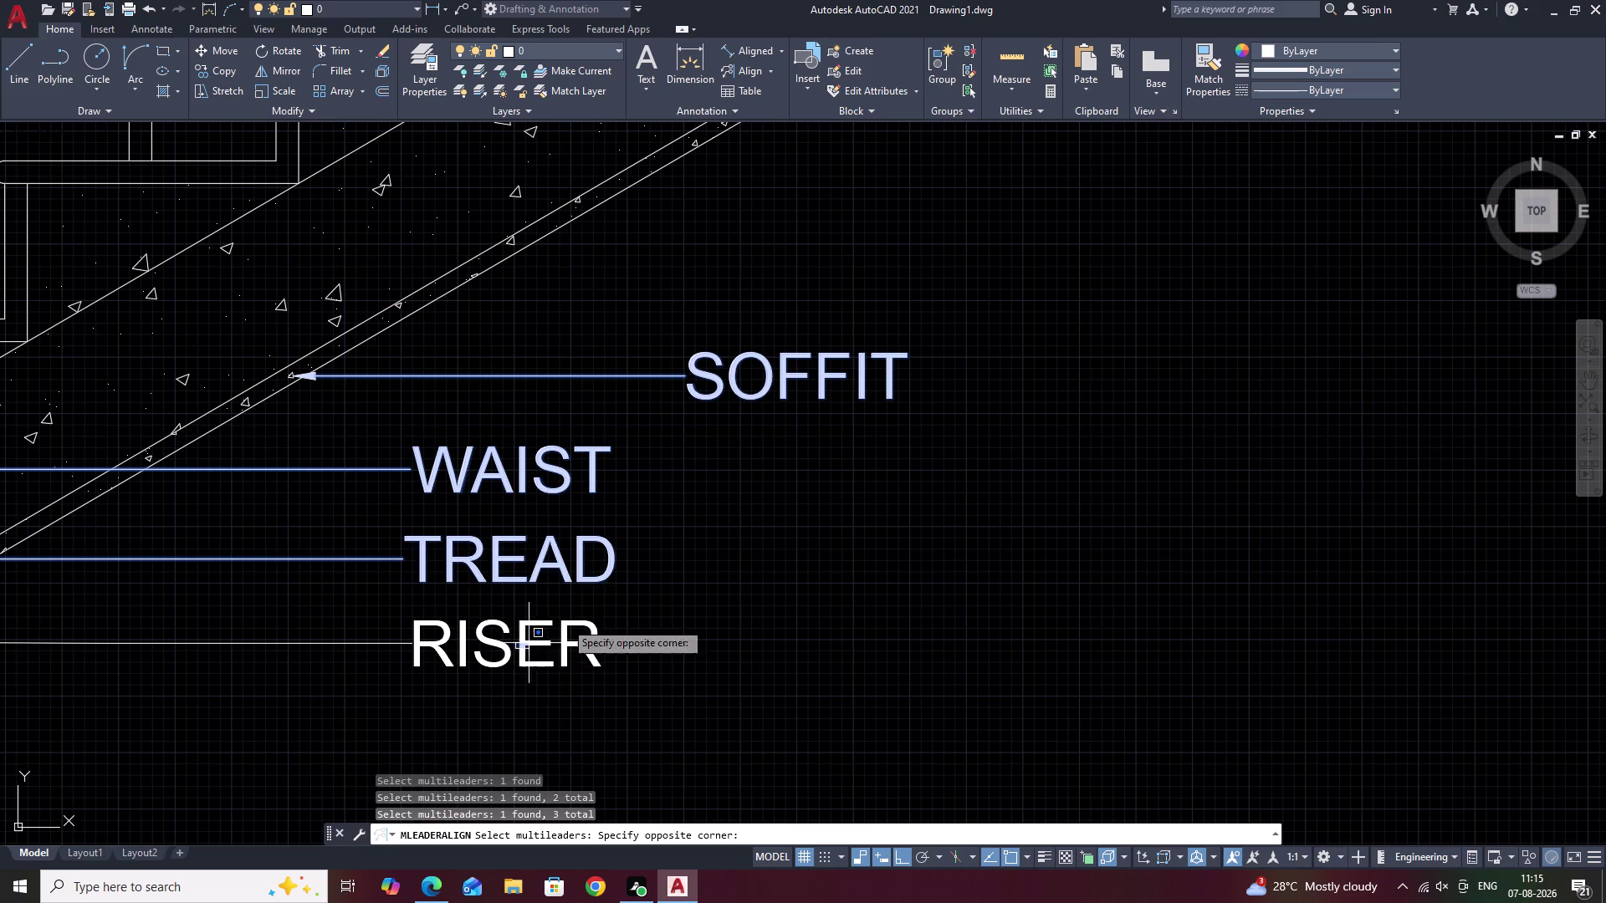
click(507, 655)
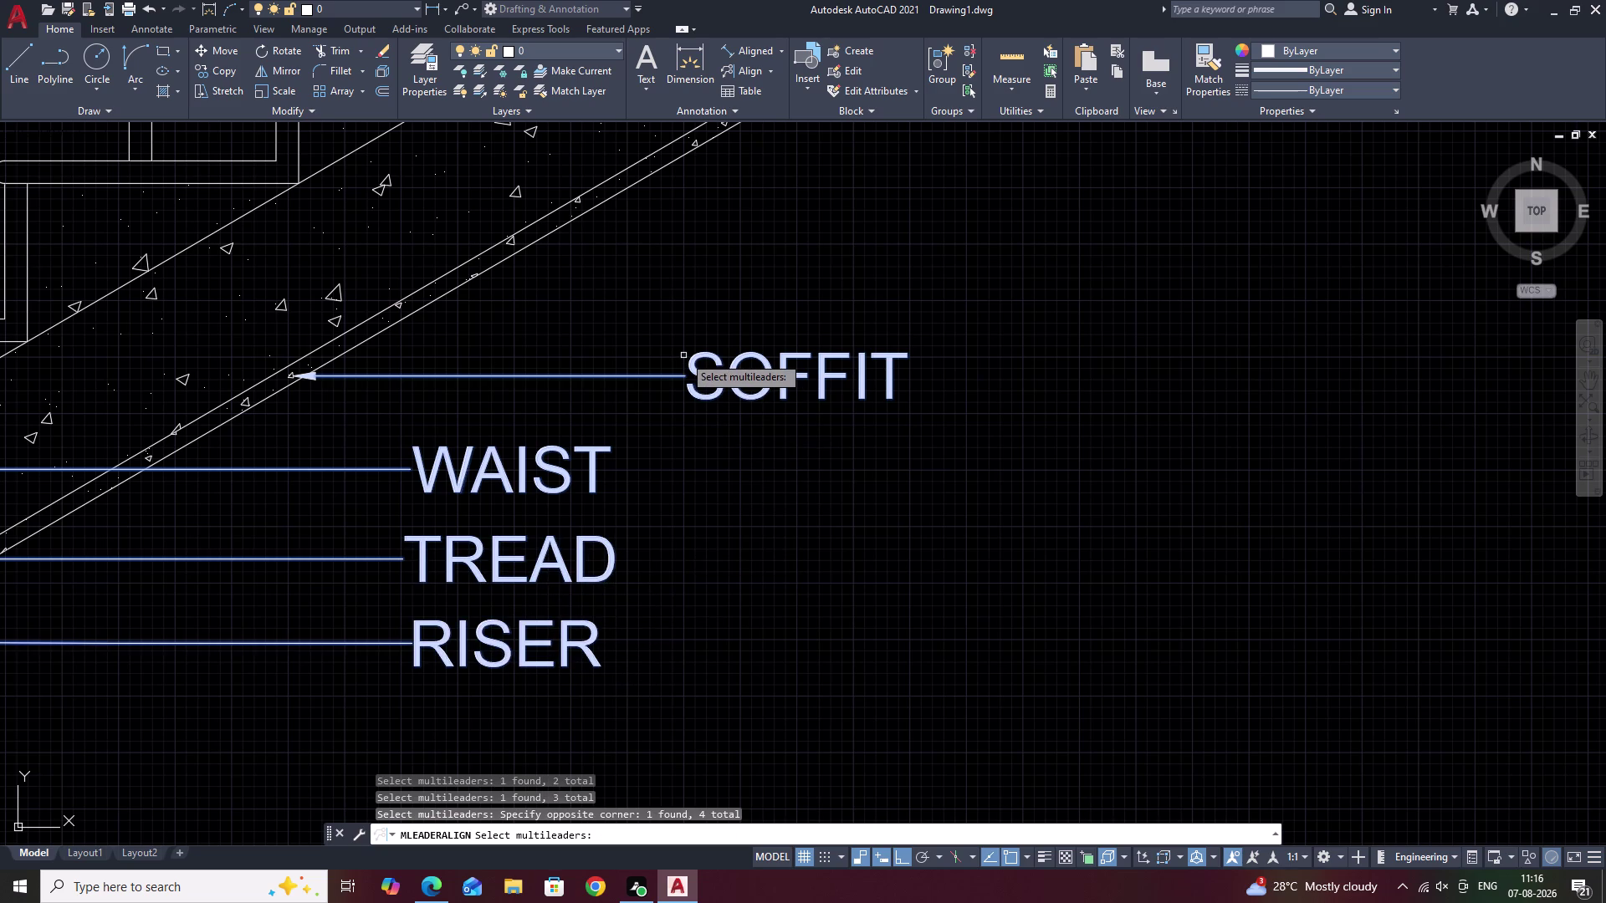
Align the four labels in a vertical column using SOFFIT as the reference.
right_click(683, 355)
drag(691, 362, 685, 122)
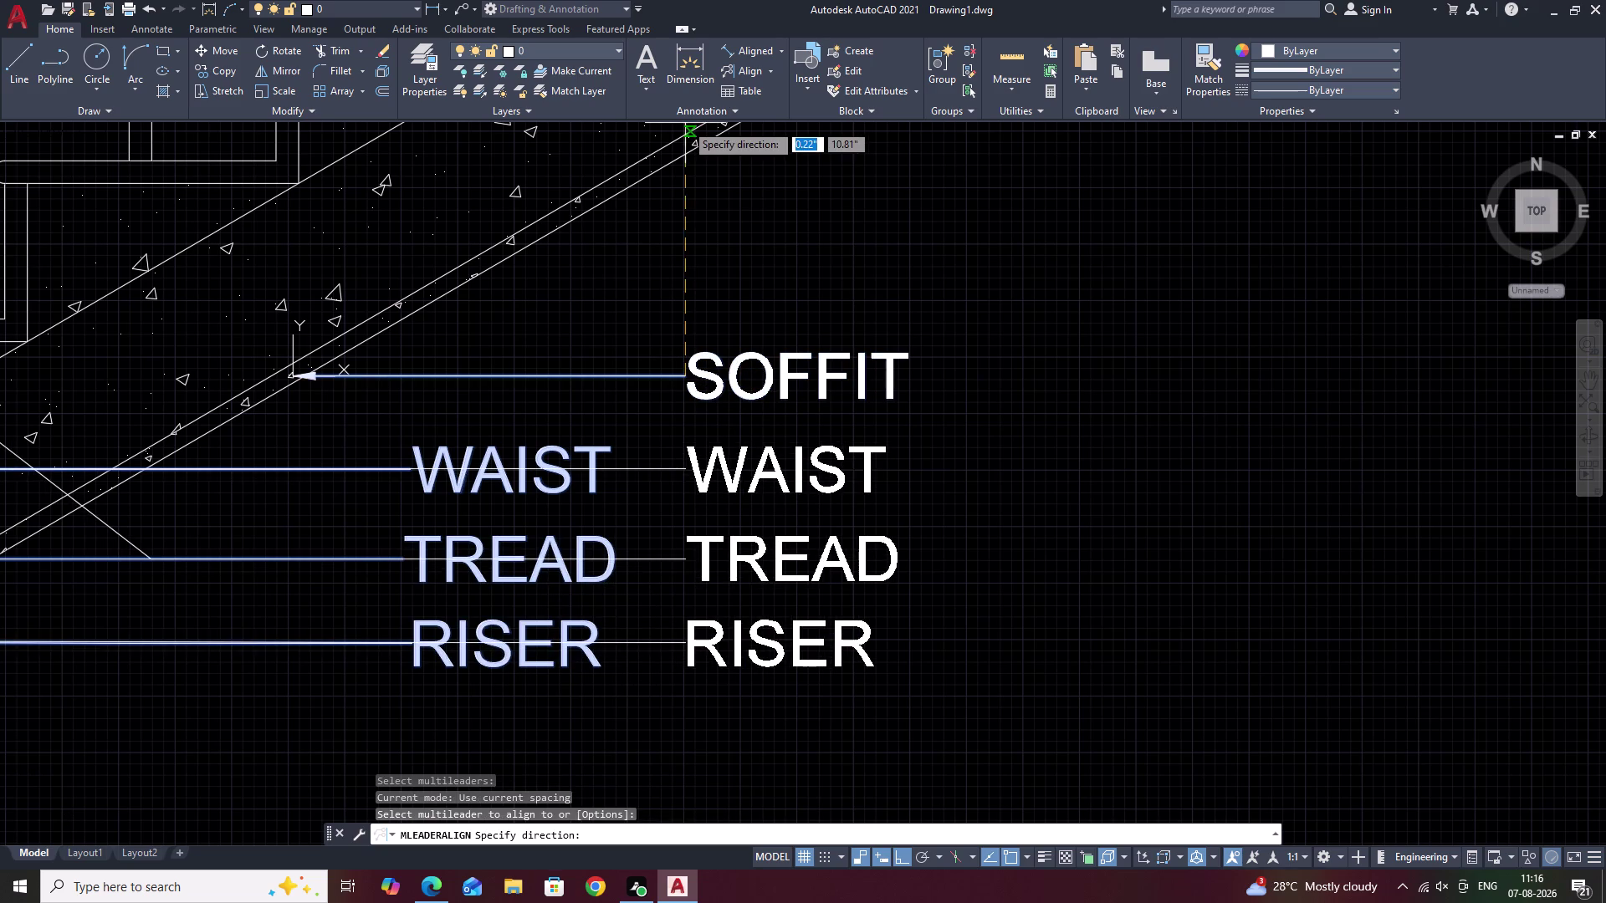
click(685, 123)
scroll(down, 3)
middle_drag(510, 286, 586, 279)
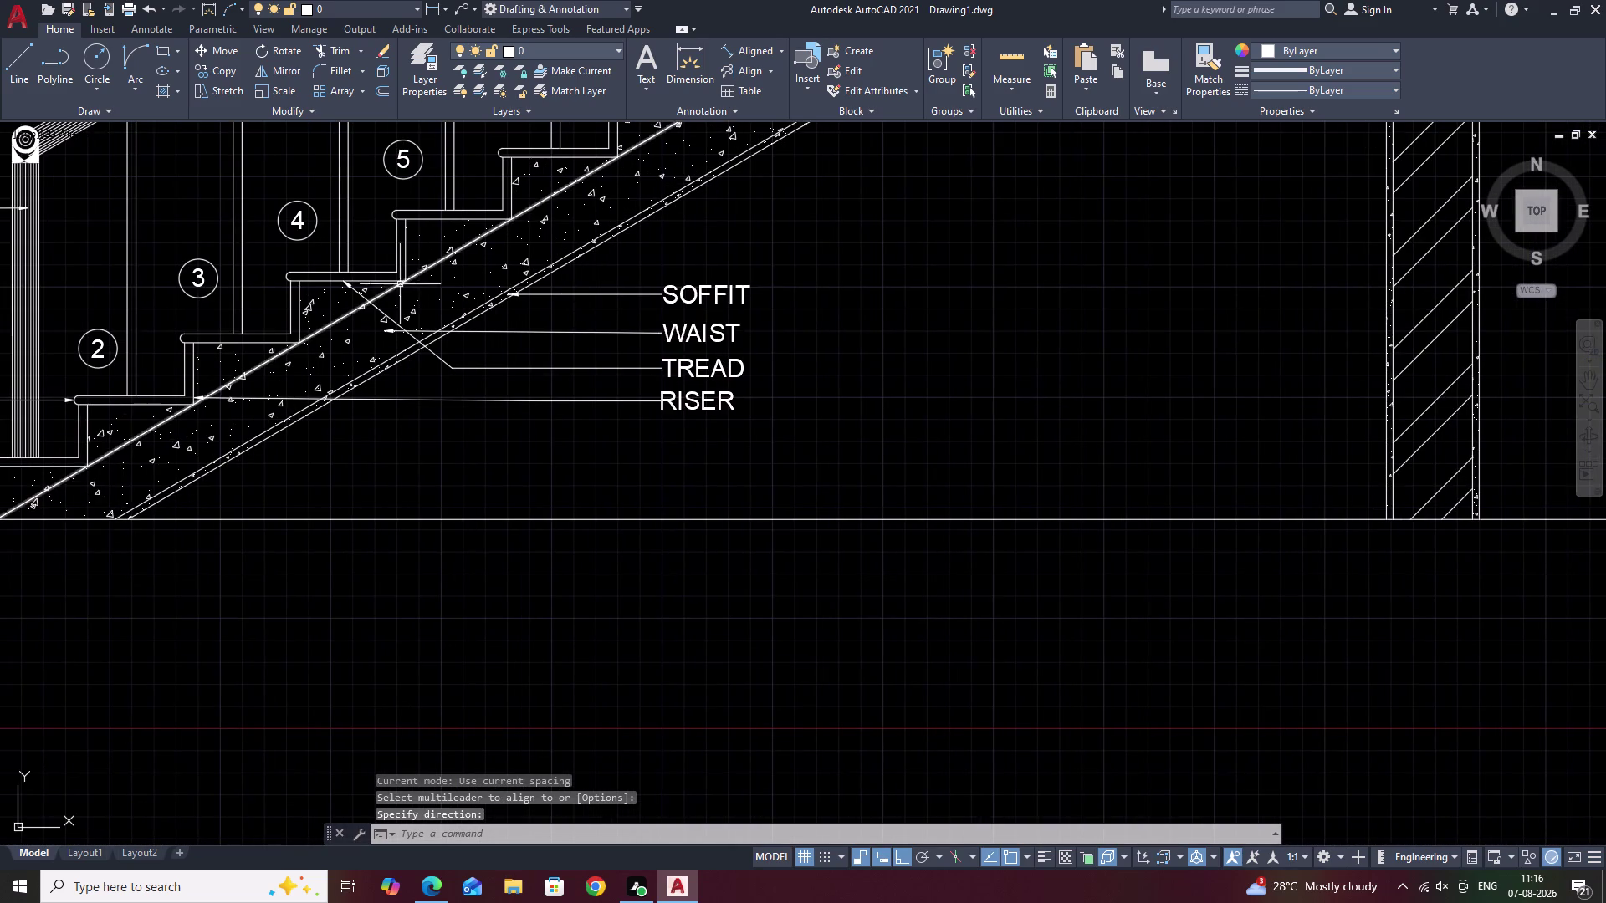
key(Escape)
Pan and zoom to frame the whole staircase elevation.
scroll(down, 3)
middle_drag(833, 327, 729, 376)
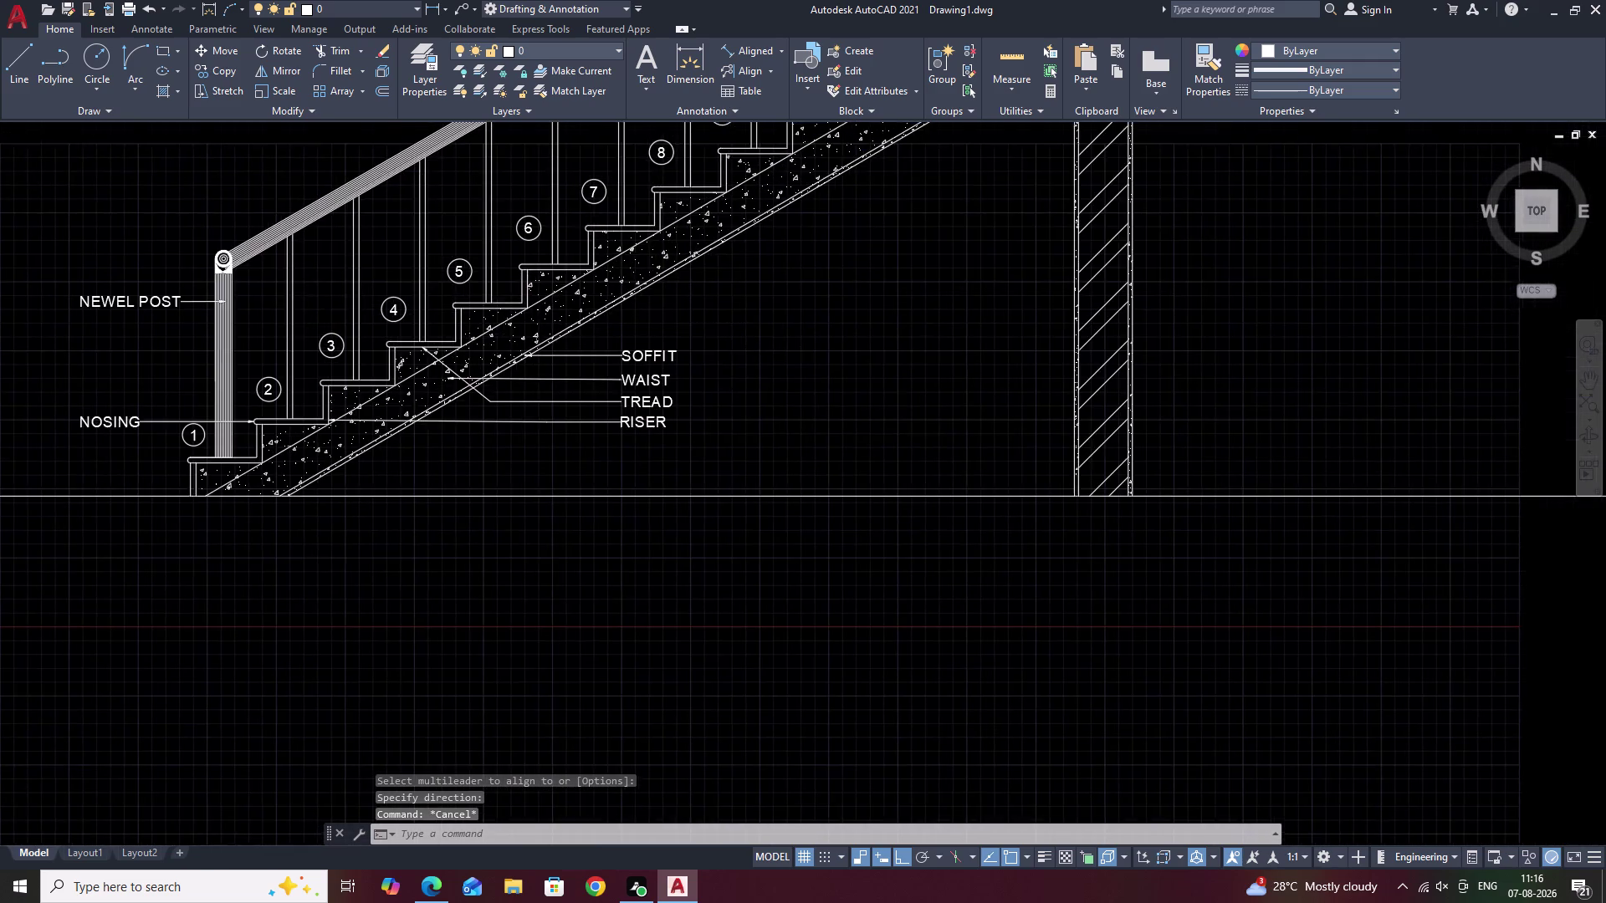
scroll(down, 3)
middle_drag(778, 341, 654, 397)
middle_drag(684, 388, 710, 406)
scroll(up, 3)
middle_drag(678, 408, 872, 441)
scroll(down, 3)
middle_drag(873, 441, 891, 543)
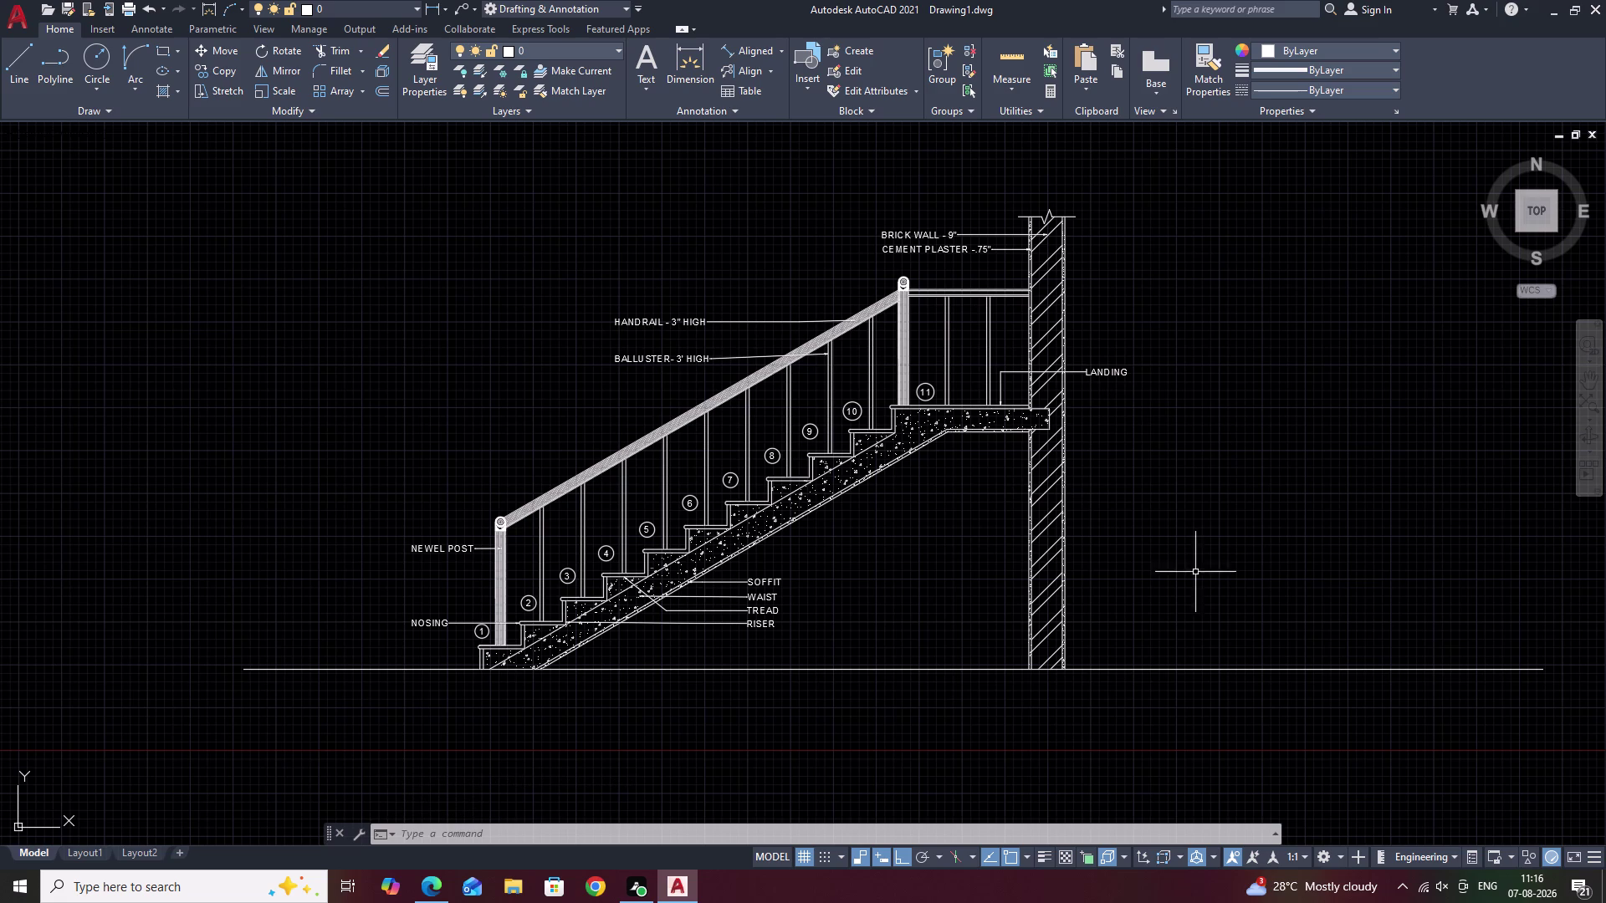
Place a 30° angular dimension between the sloping soffit line and the ground line.
scroll(up, 3)
middle_drag(653, 661, 672, 595)
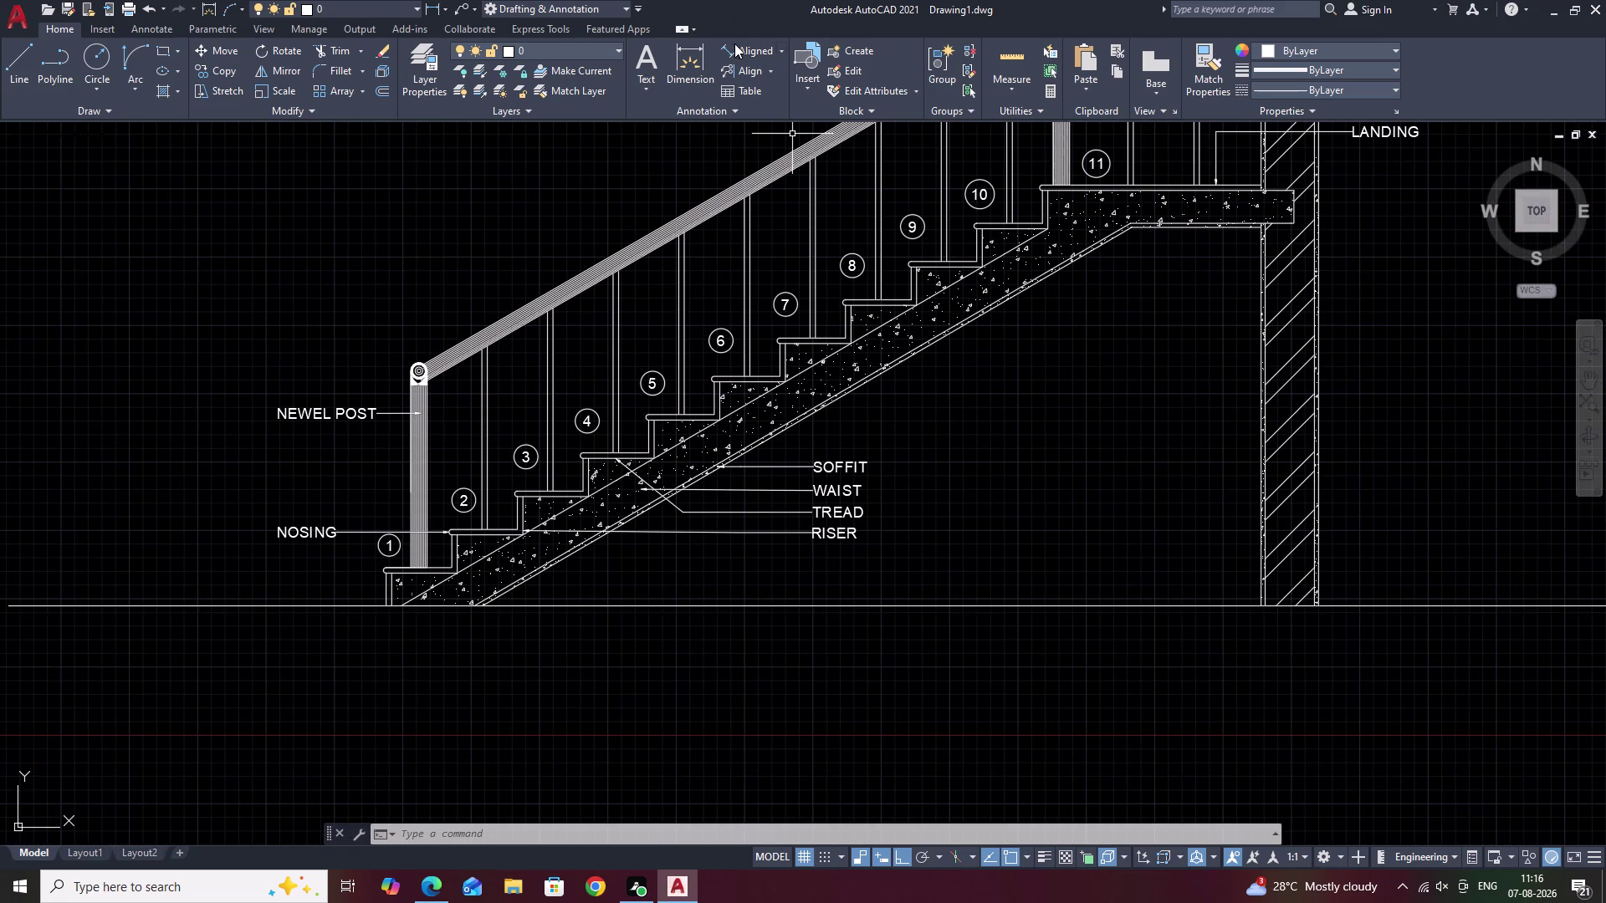
click(781, 48)
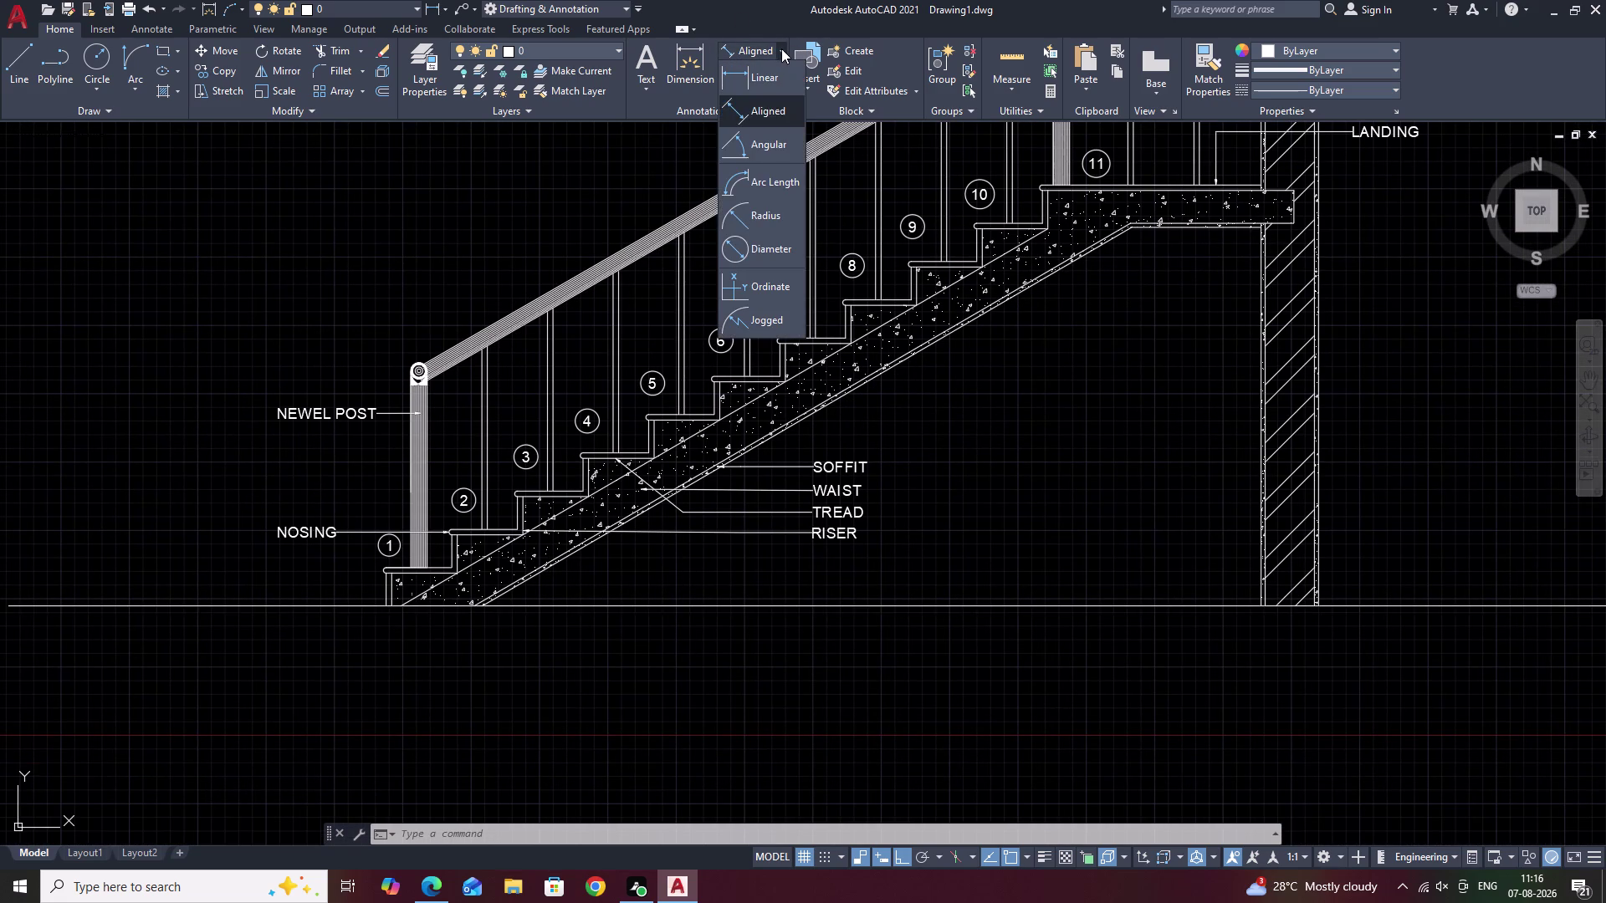
click(754, 144)
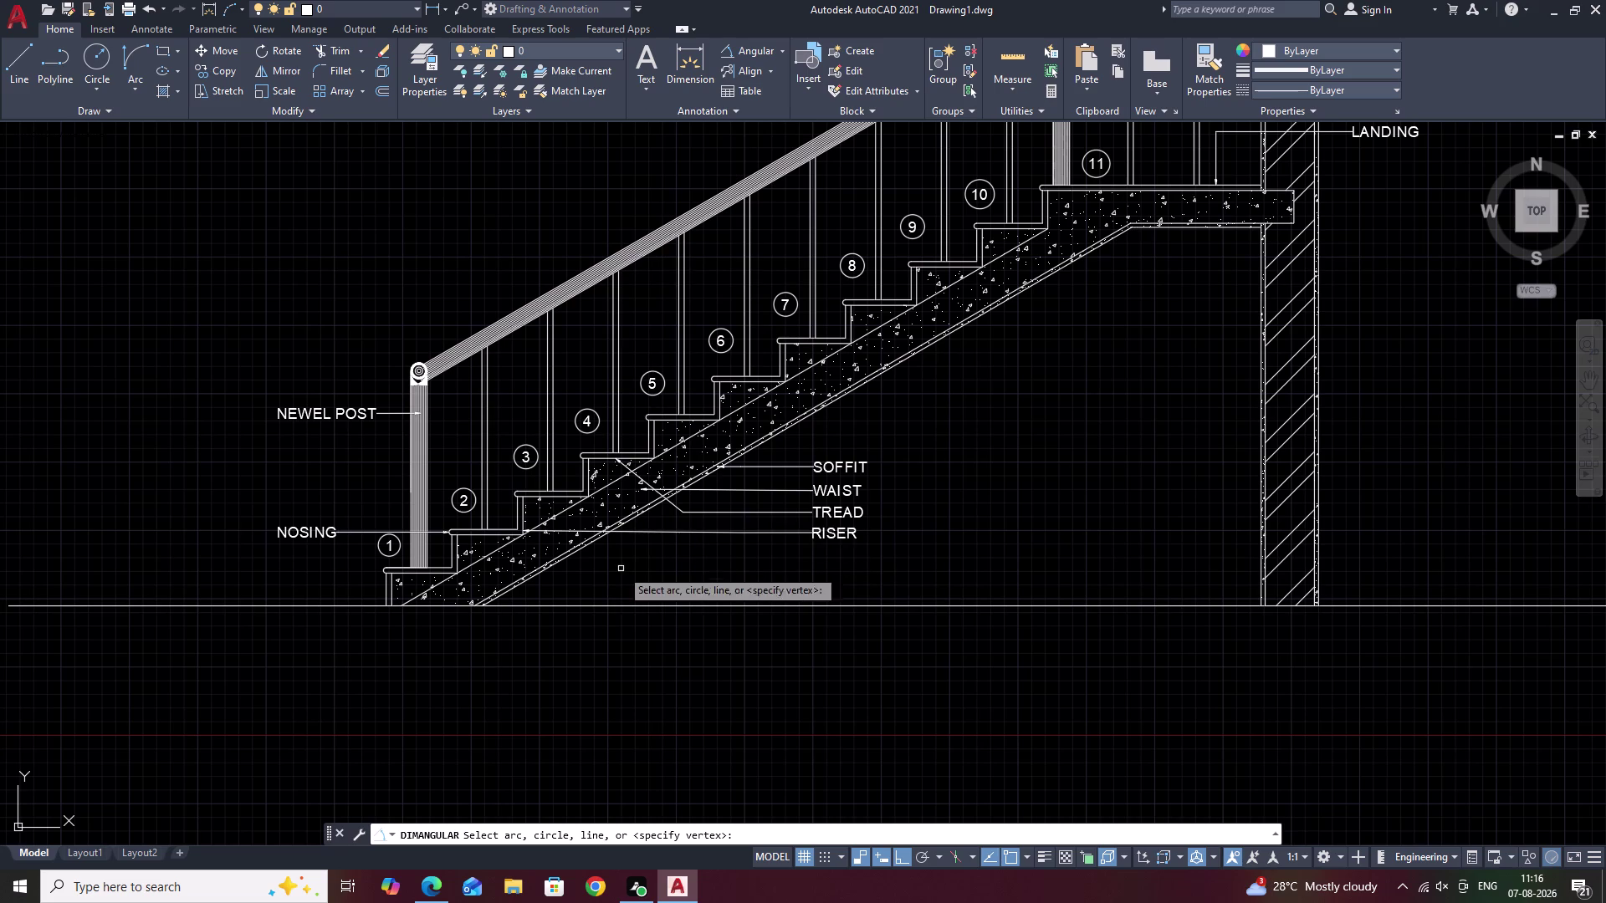
scroll(up, 3)
click(519, 574)
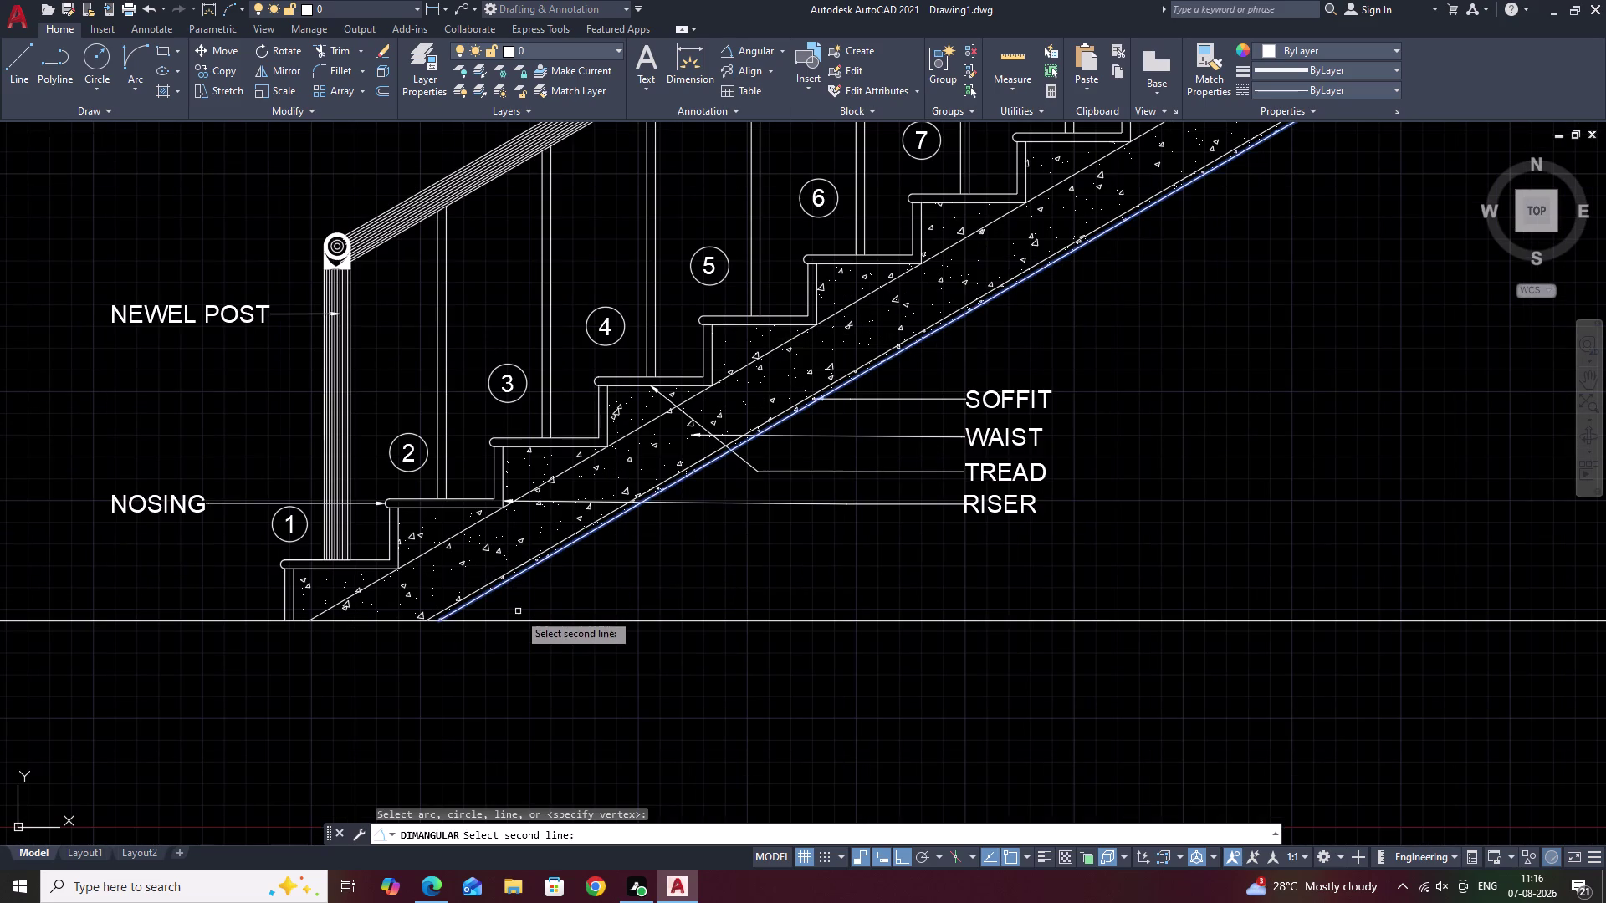
click(516, 619)
click(559, 600)
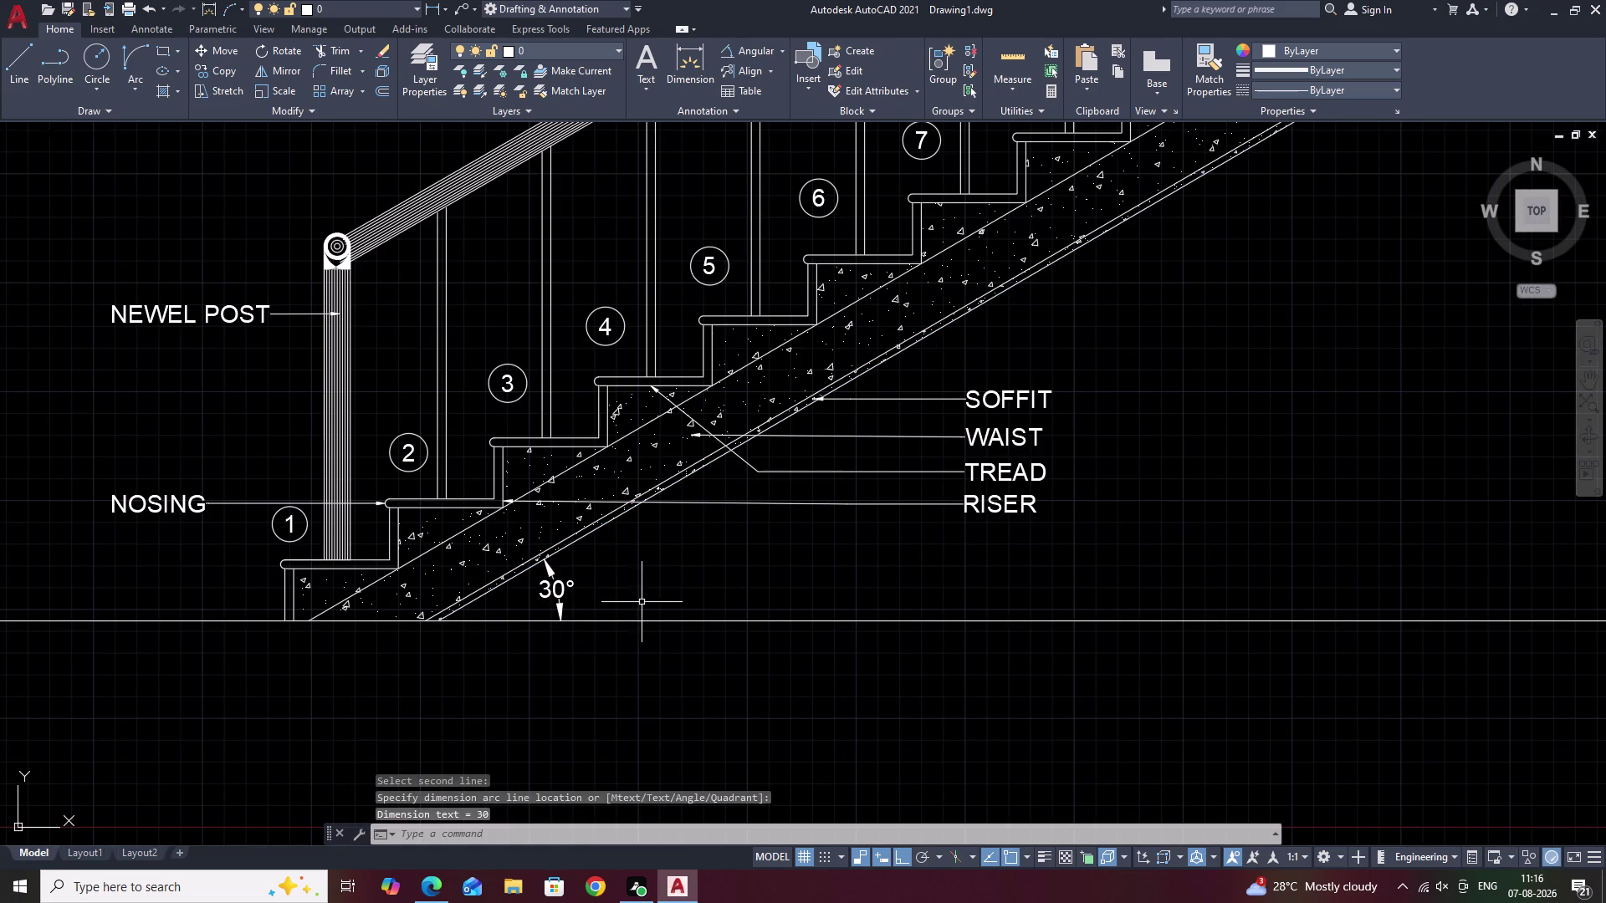
Switch the Dimension dropdown back to Linear and start a multileader beside the angle.
middle_drag(642, 602, 659, 579)
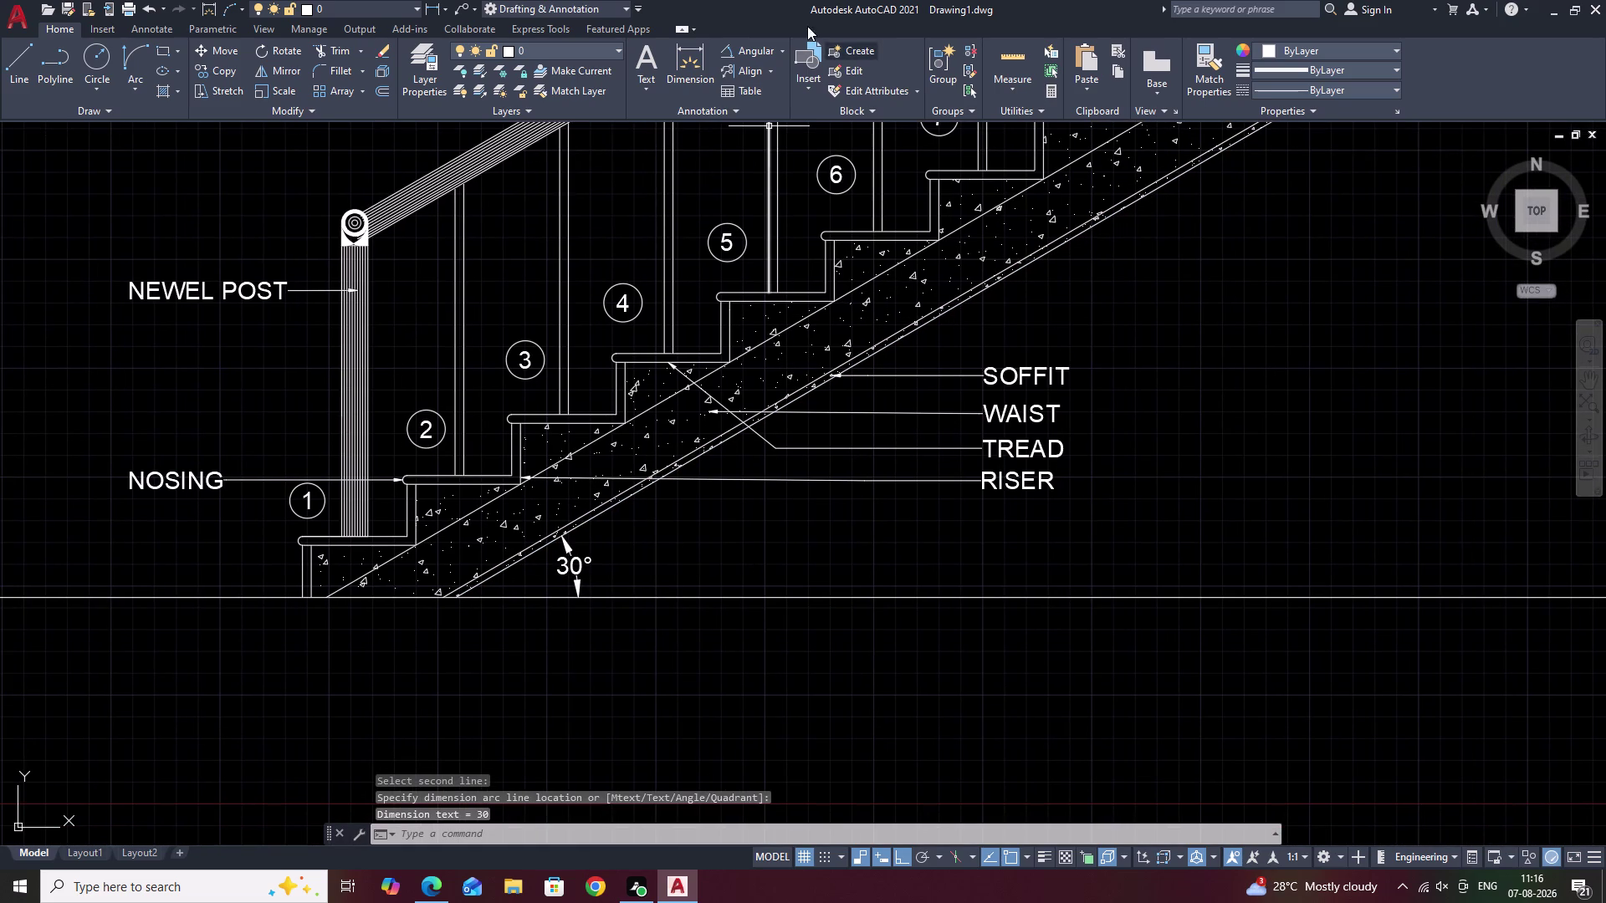
click(780, 49)
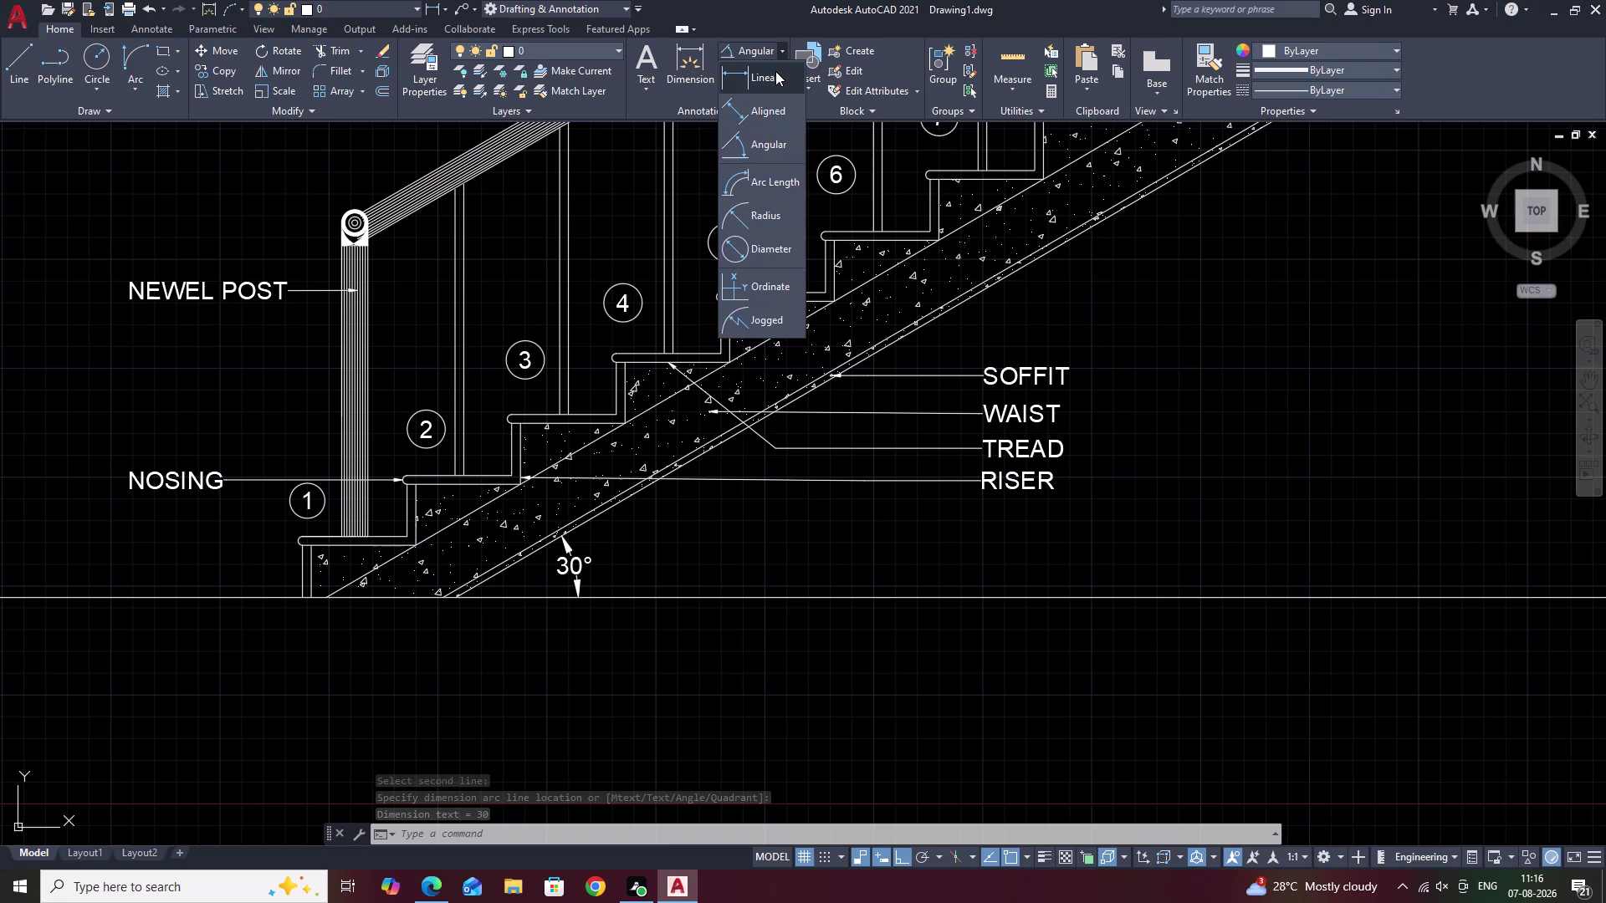
click(775, 72)
click(766, 69)
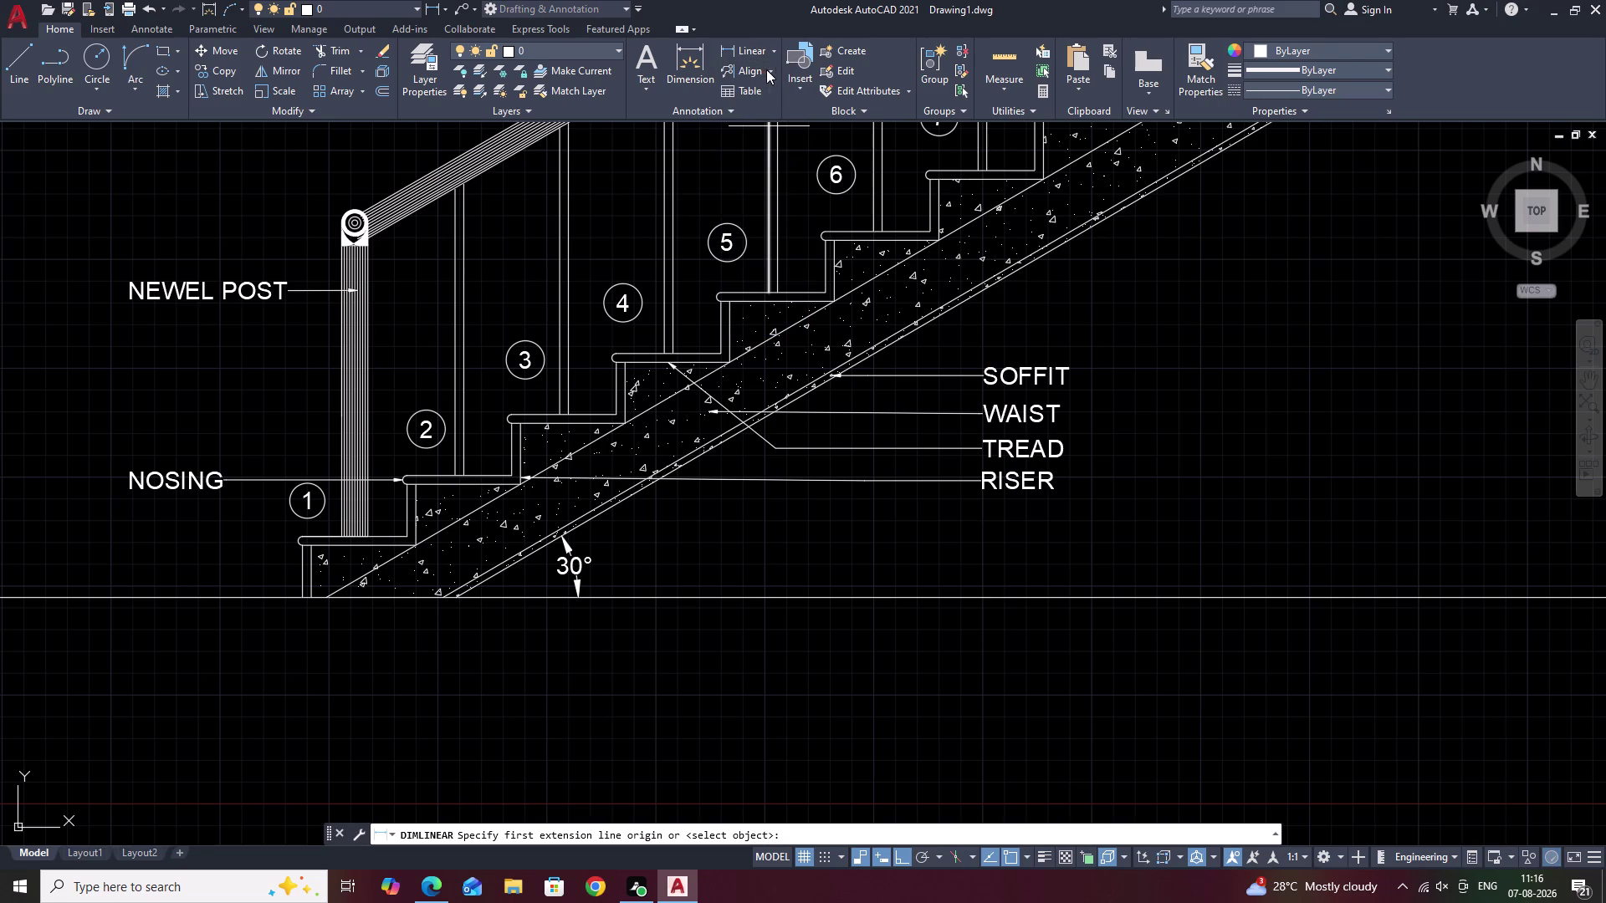
click(746, 82)
click(576, 583)
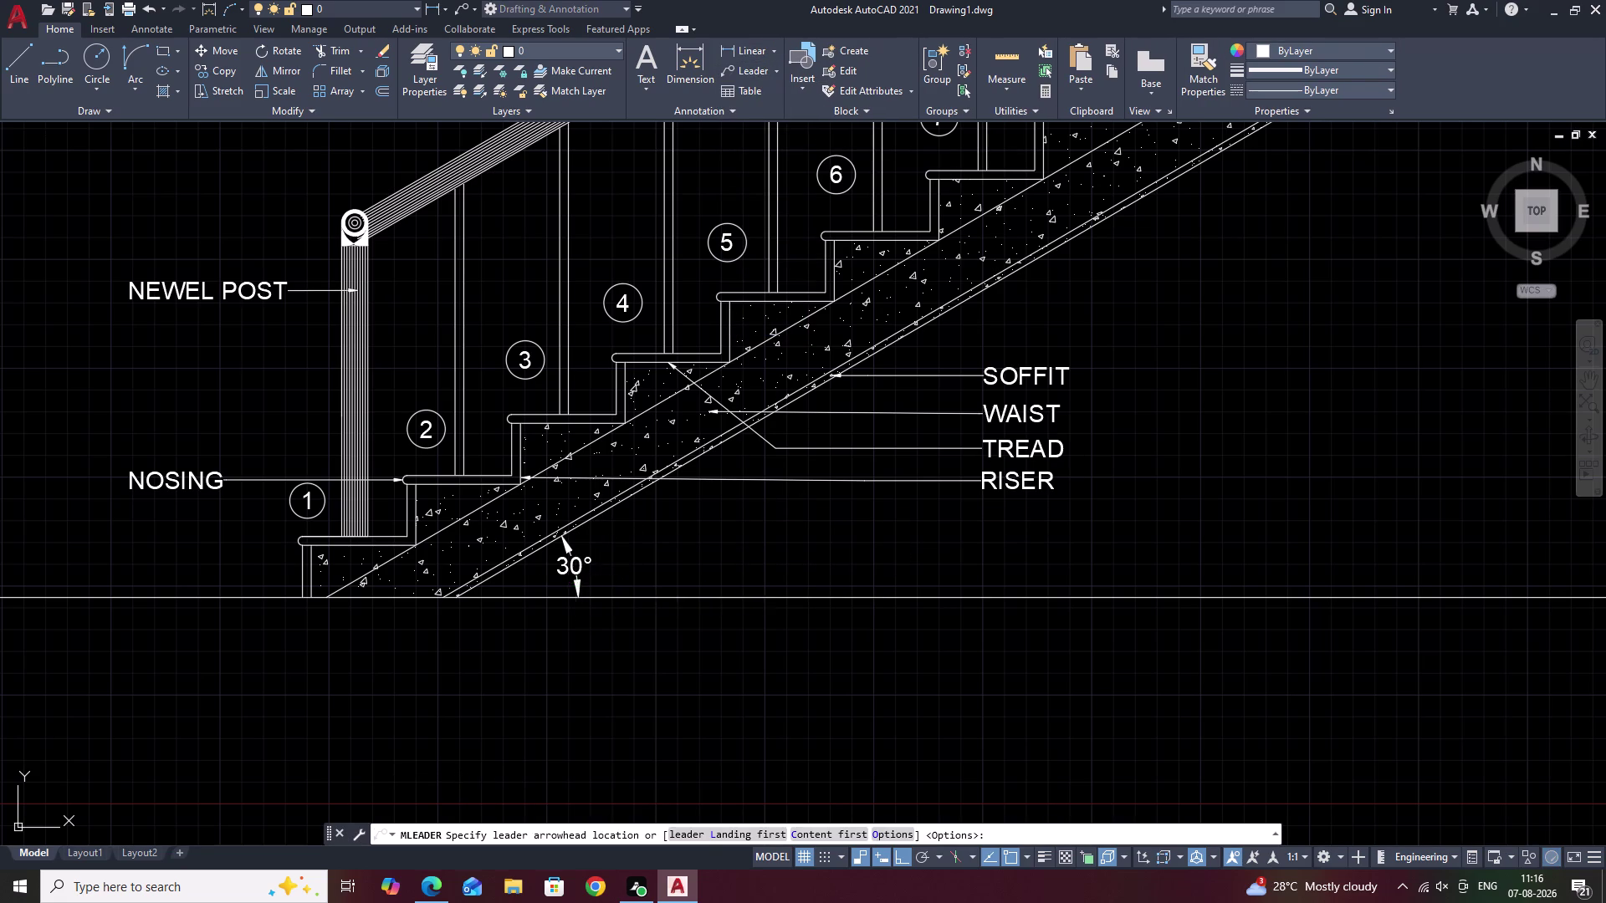
Cancel the unwanted leader and erase the leftover leader line with E.
click(673, 579)
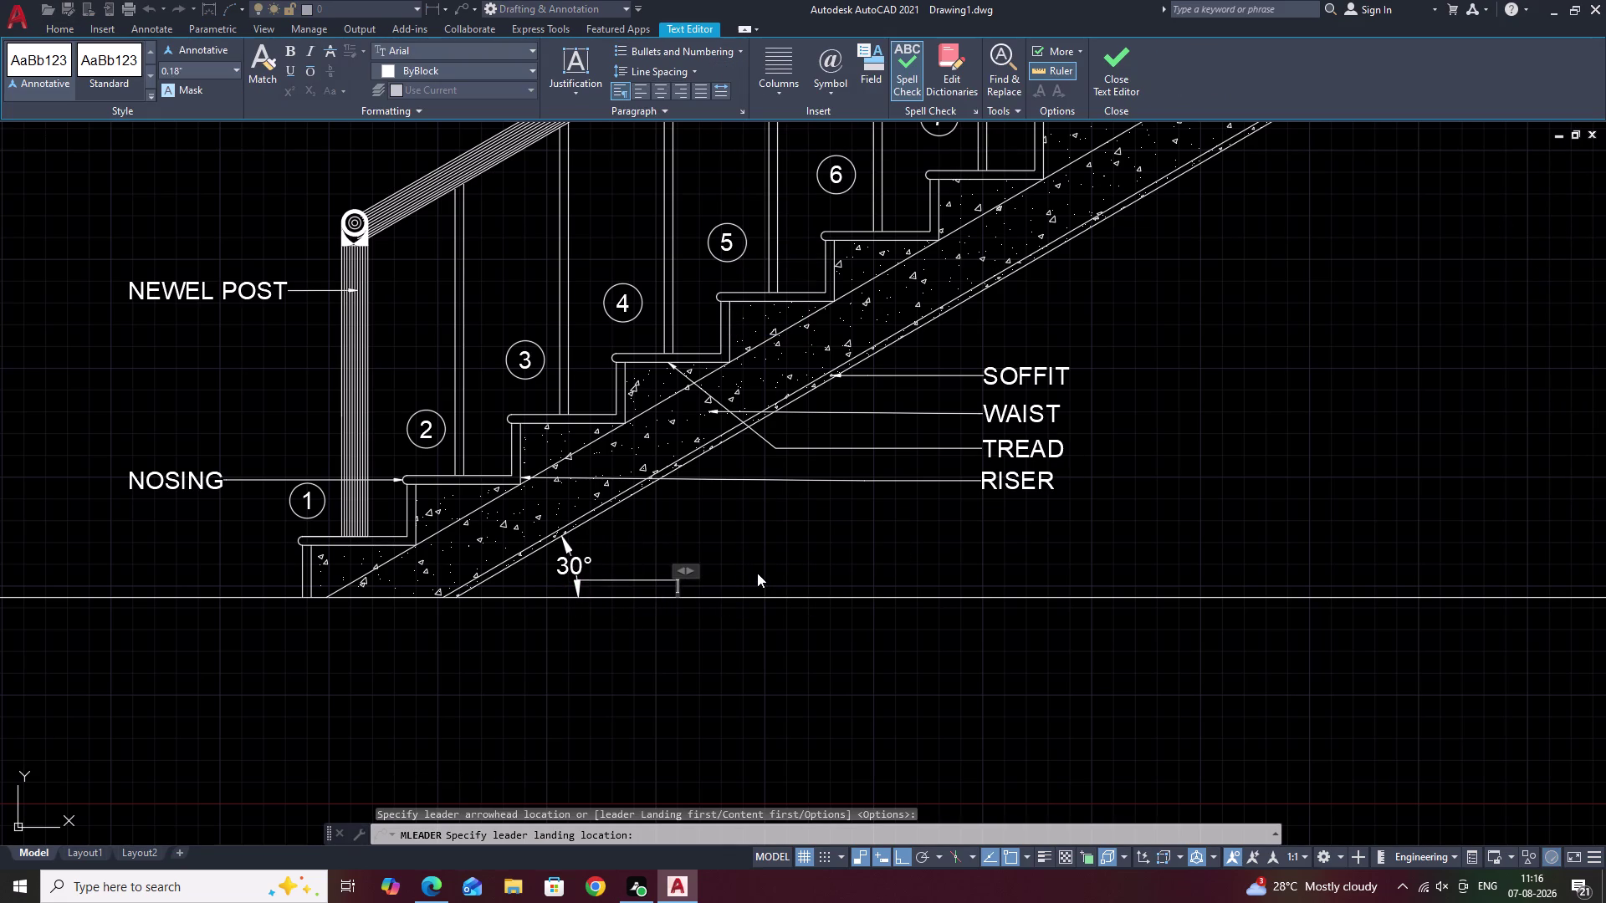
key(space)
key(Escape)
click(617, 578)
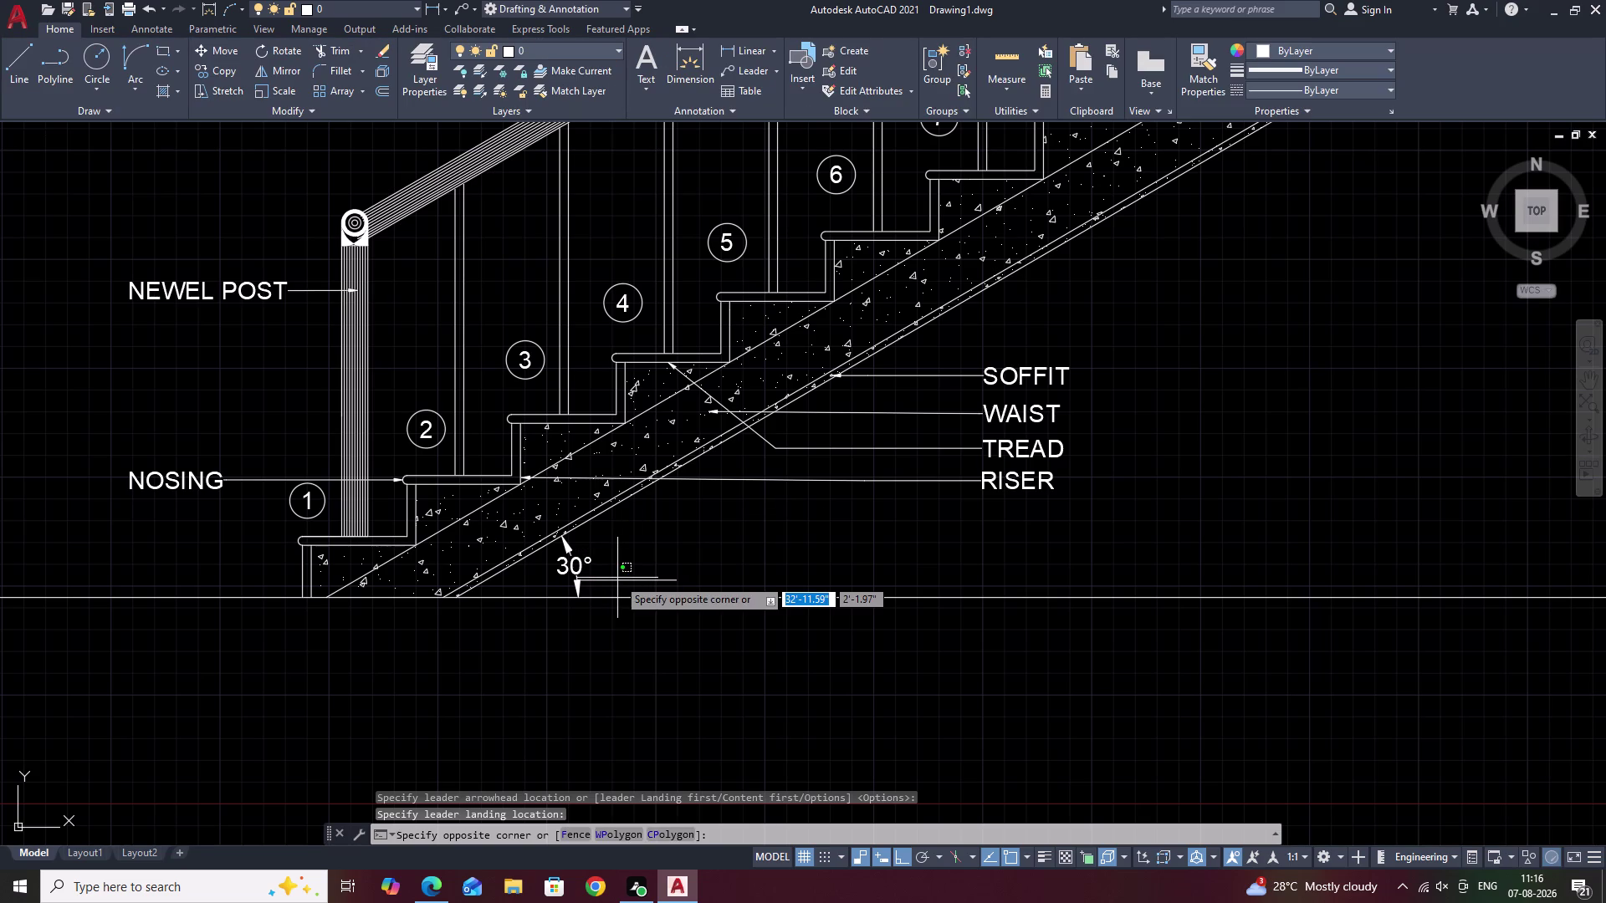
click(639, 587)
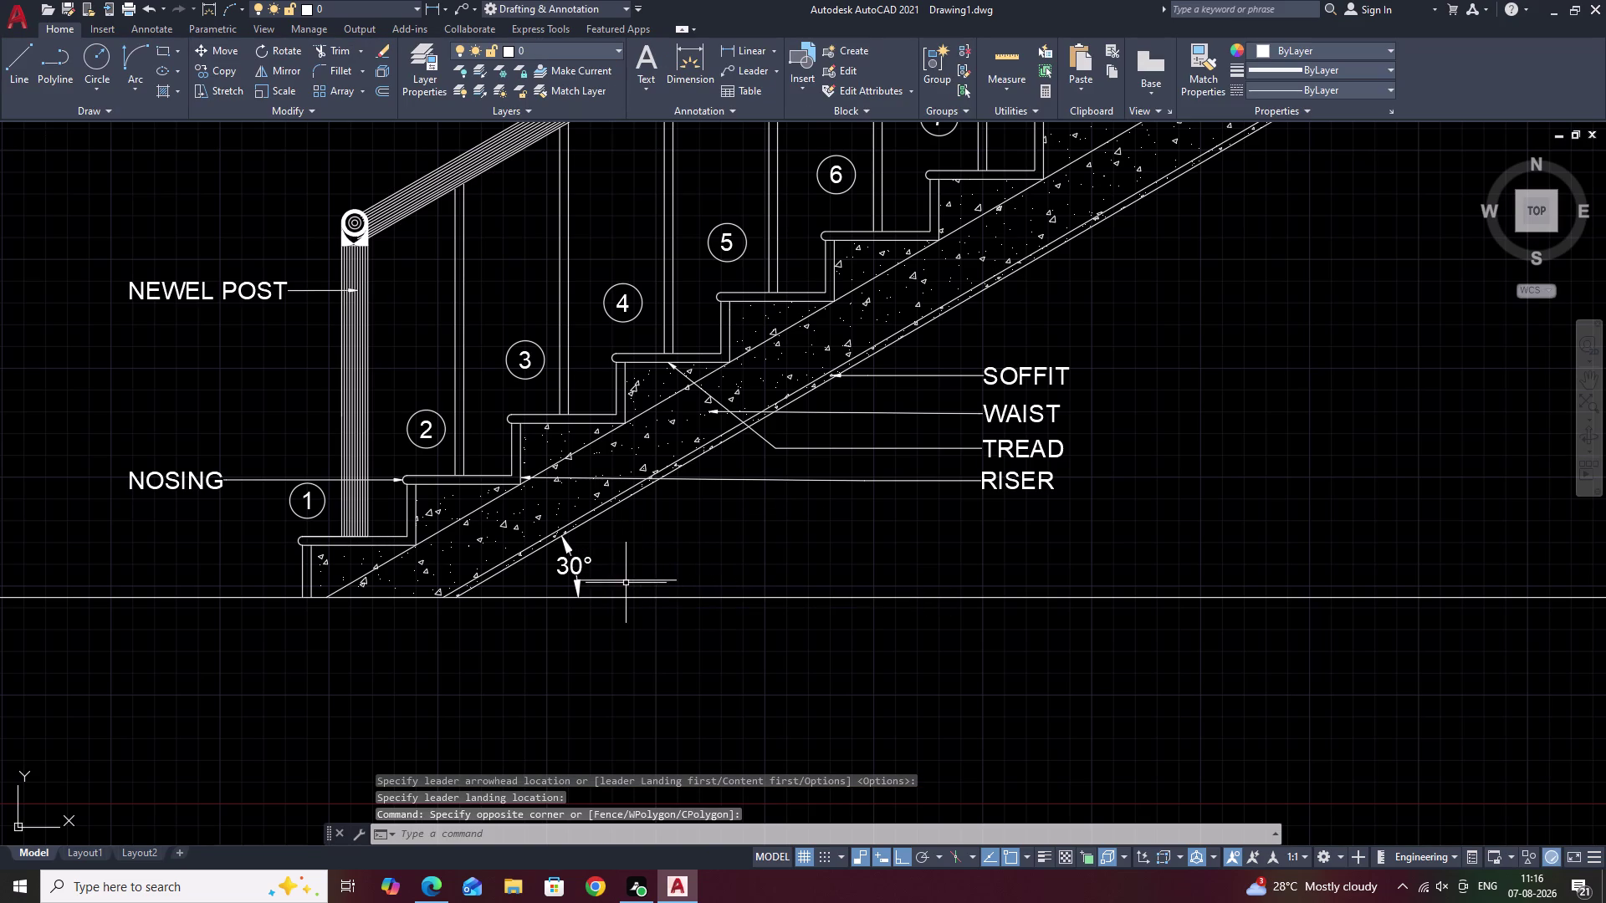
click(625, 581)
text(E)
key(space)
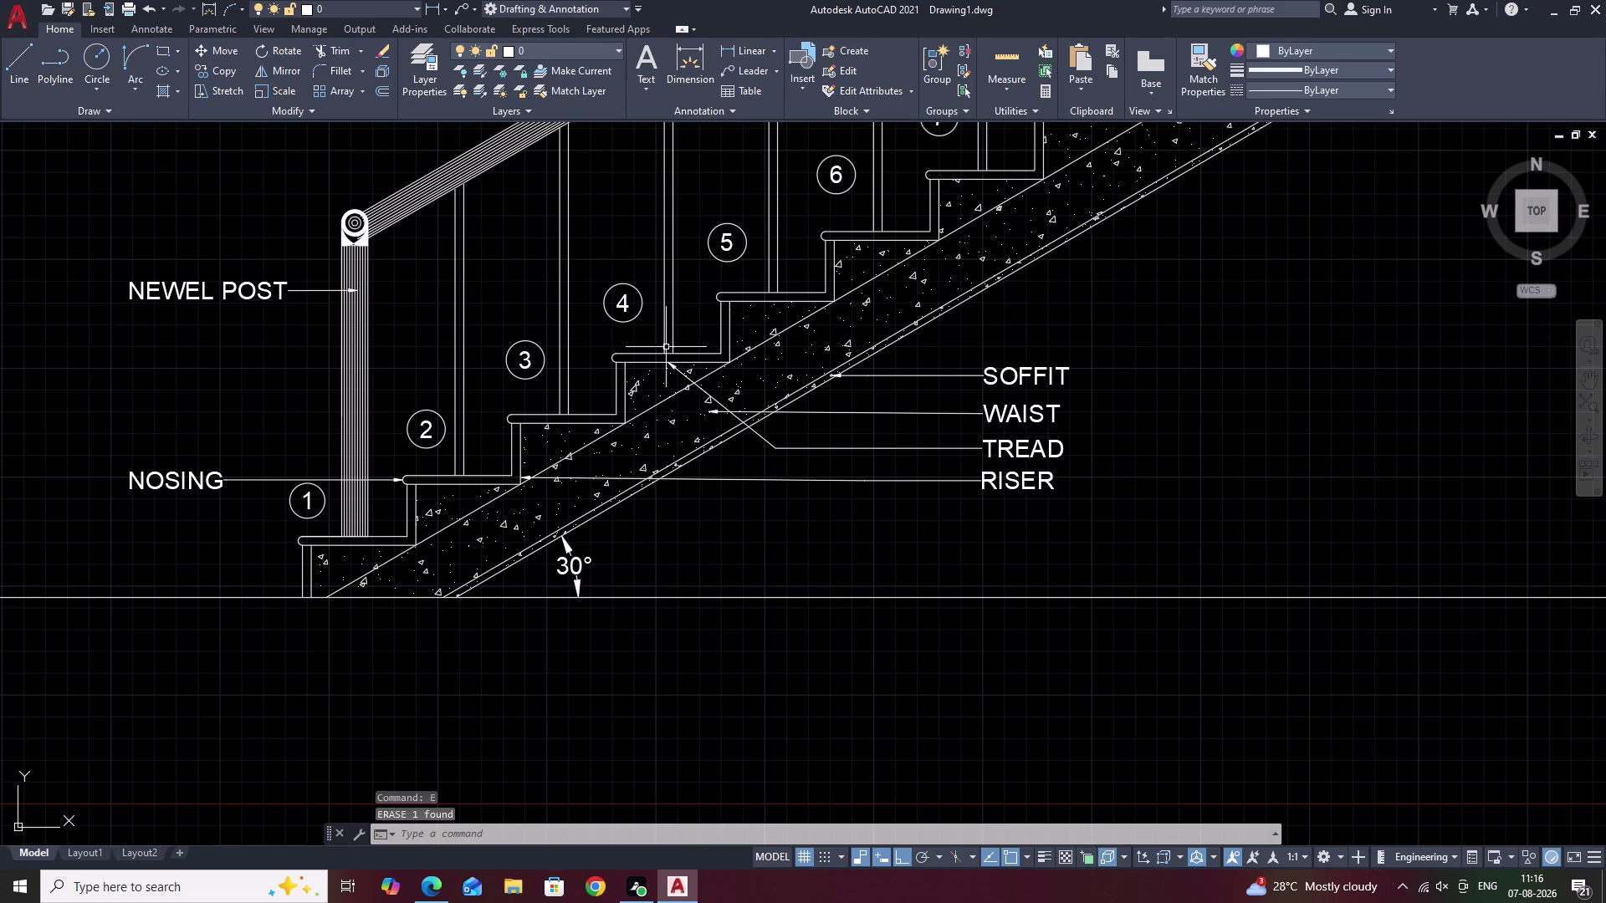
Start a new multileader with its arrowhead beside the 30° angle and landing to the right.
click(752, 71)
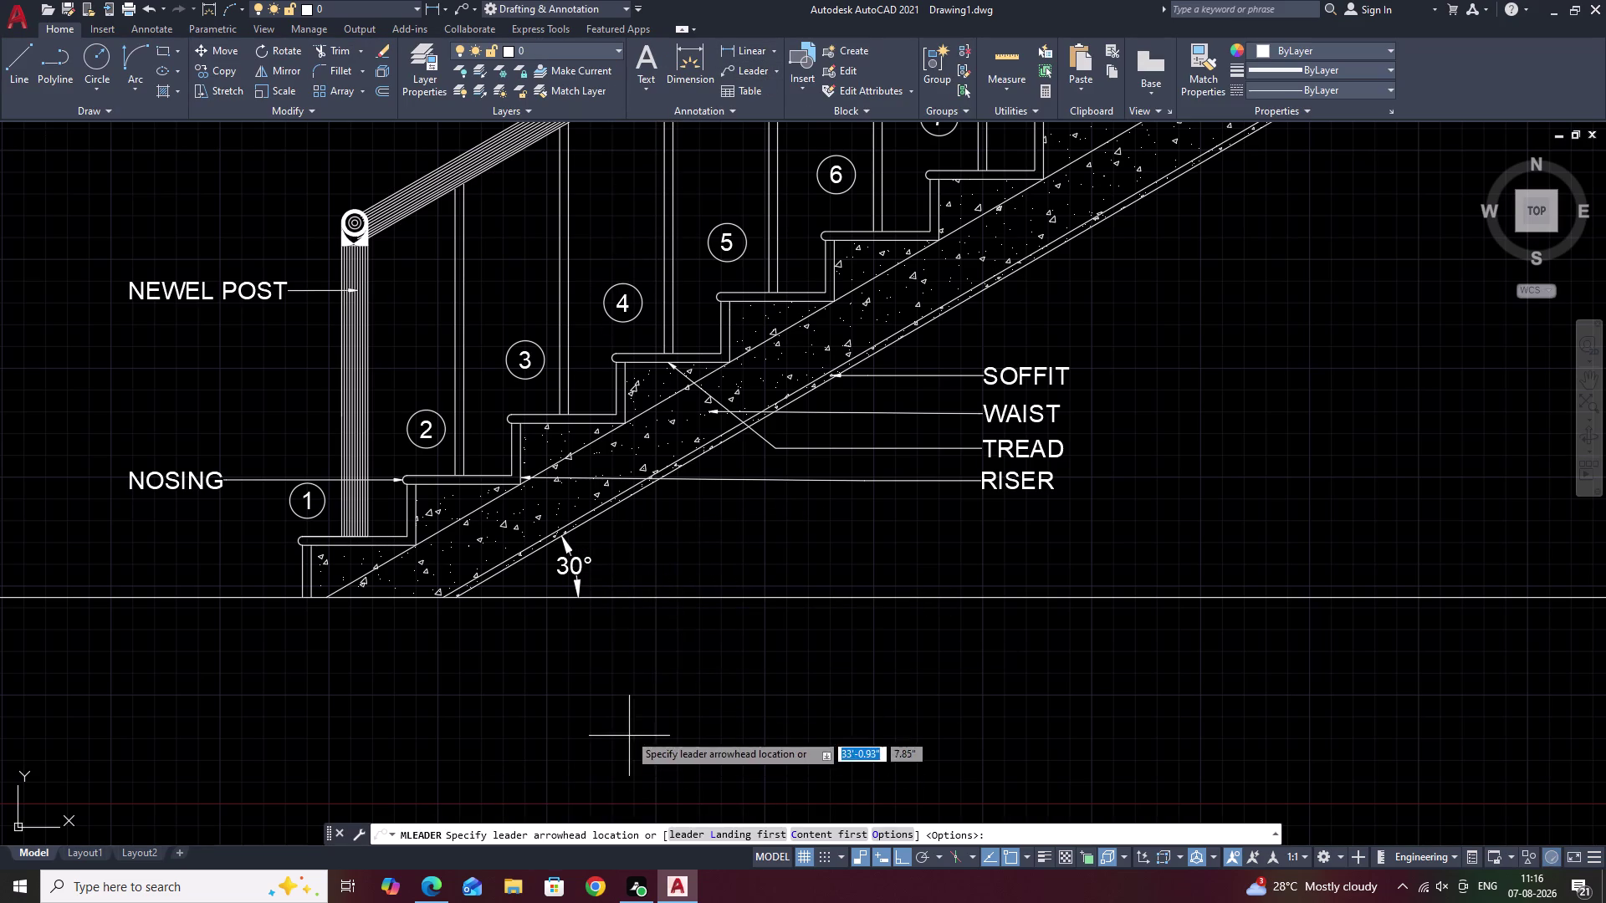
middle_click(633, 563)
scroll(up, 3)
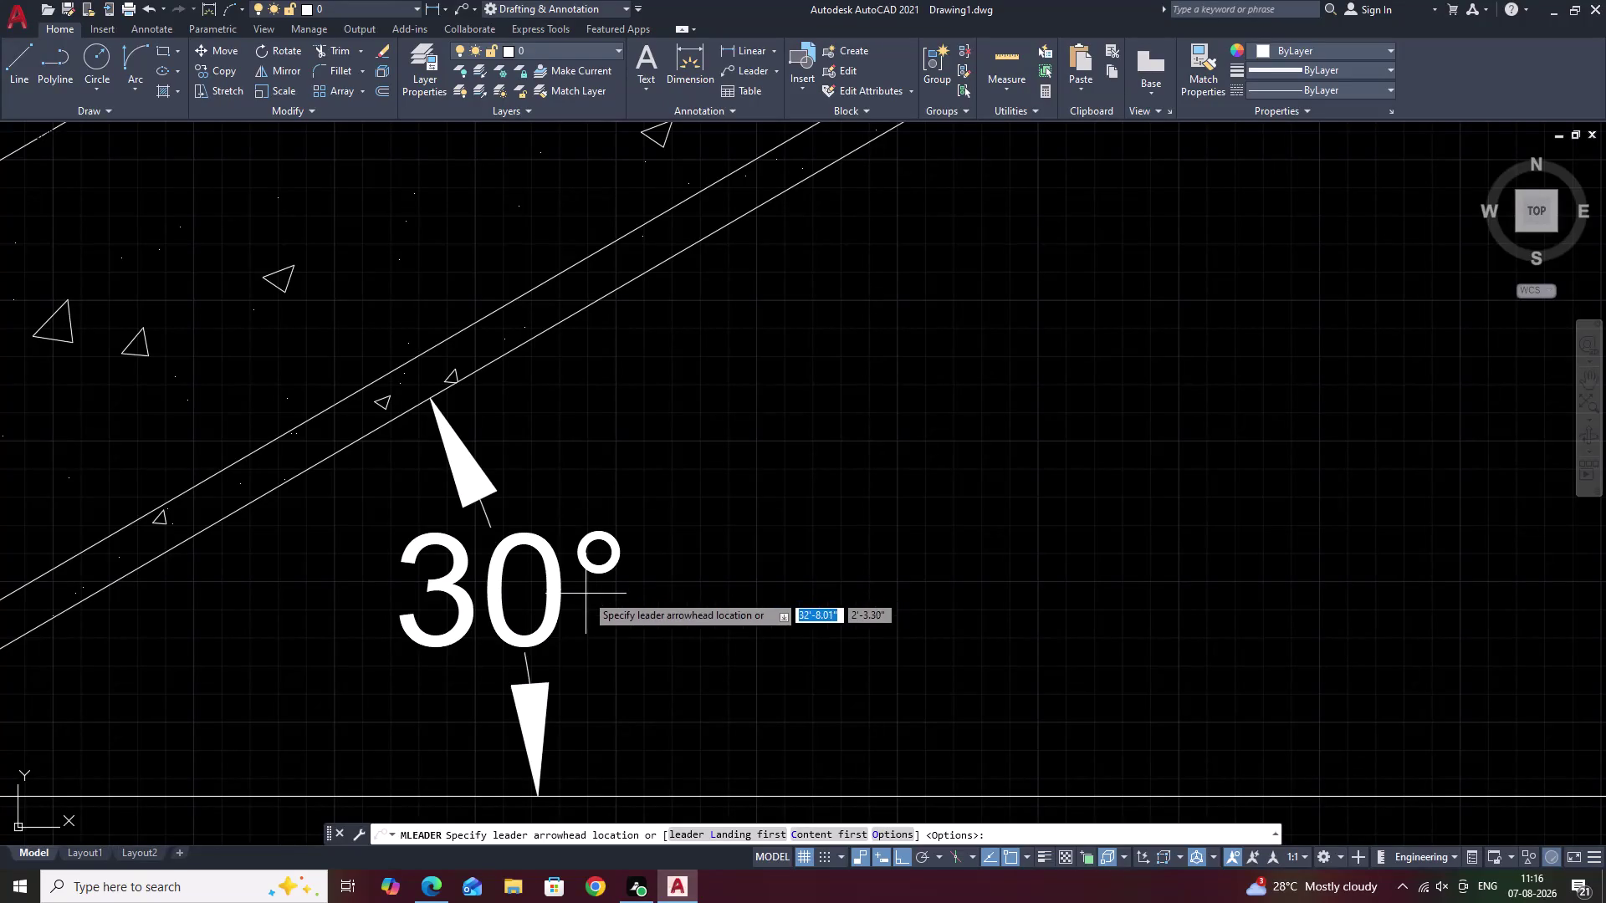
click(557, 597)
click(1155, 599)
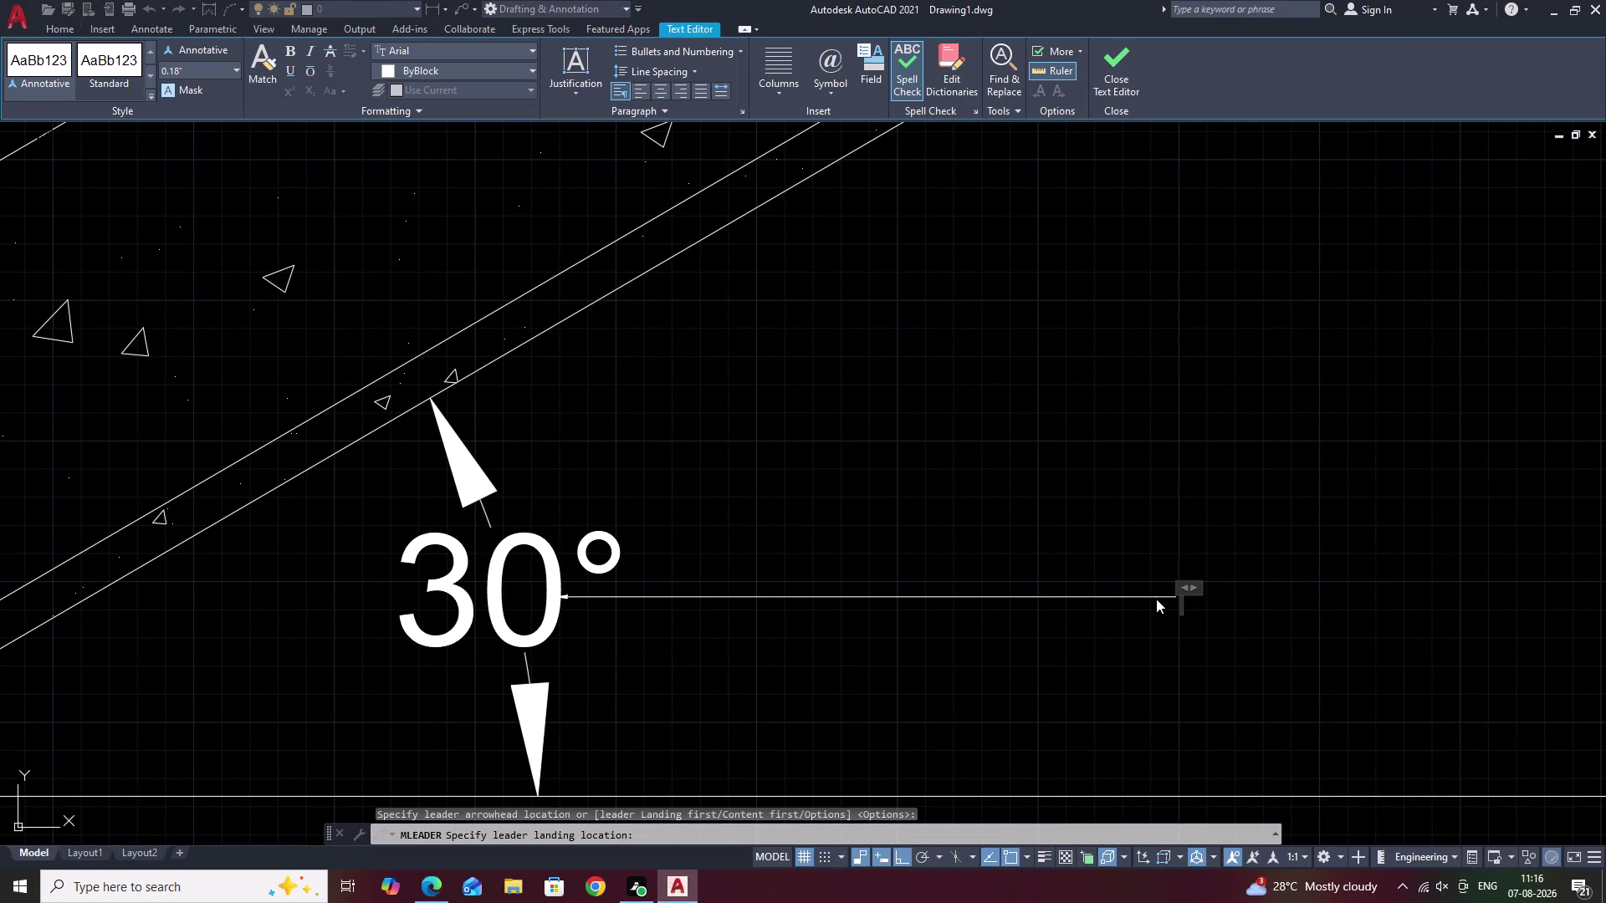
Type the leader text PITCH, correcting typos, then close the editor and select the leader.
text(PL)
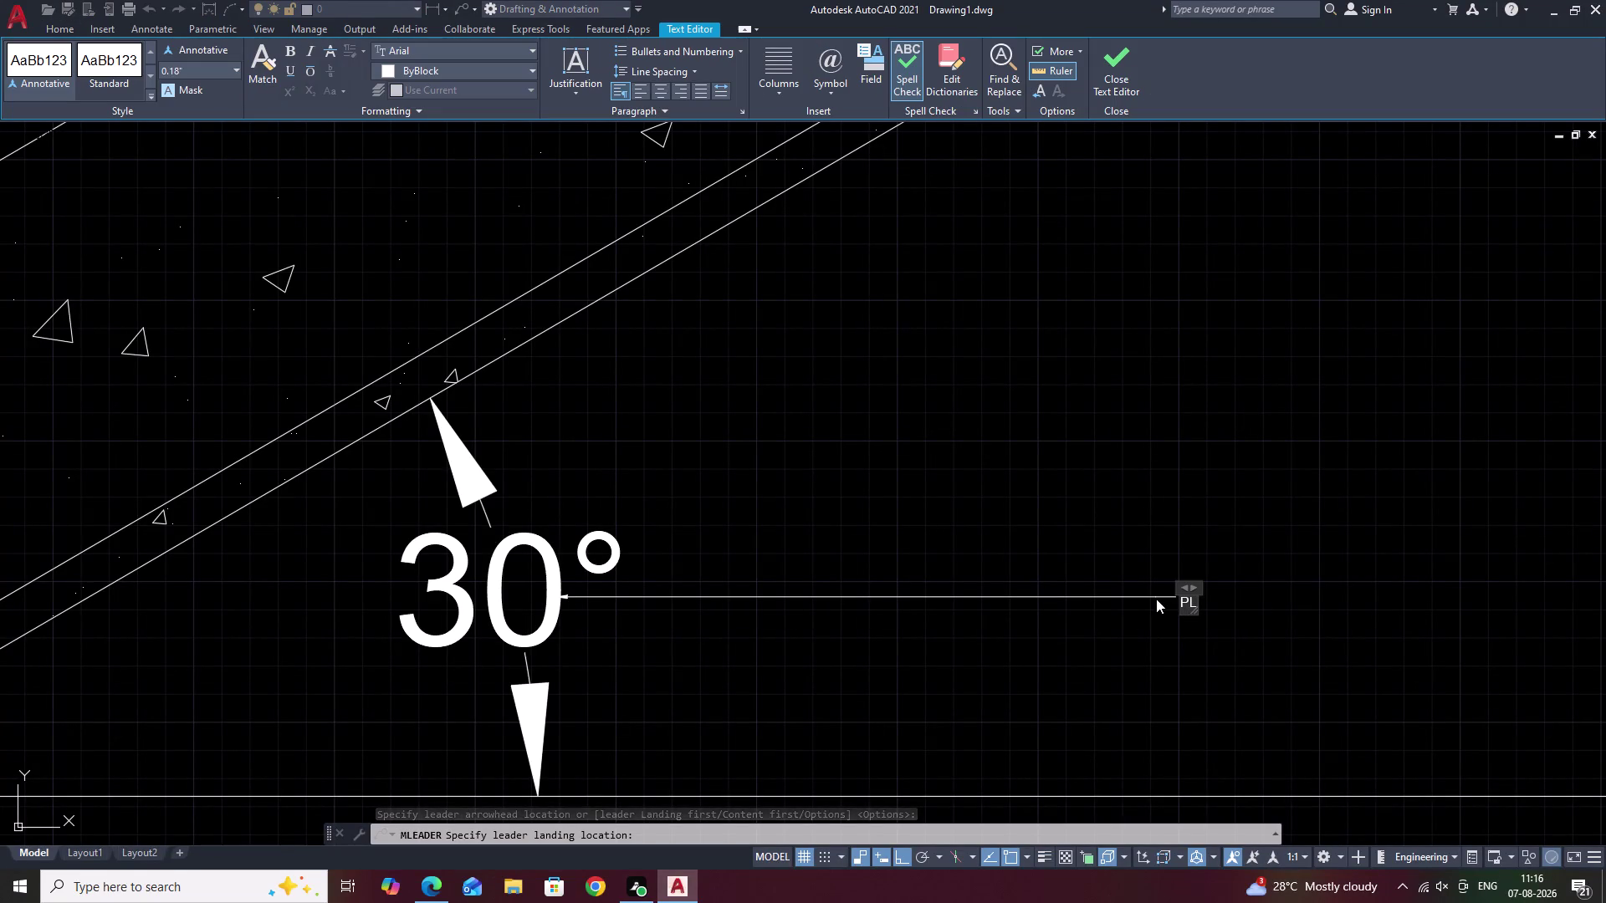
key(BackSpace)
text(O)
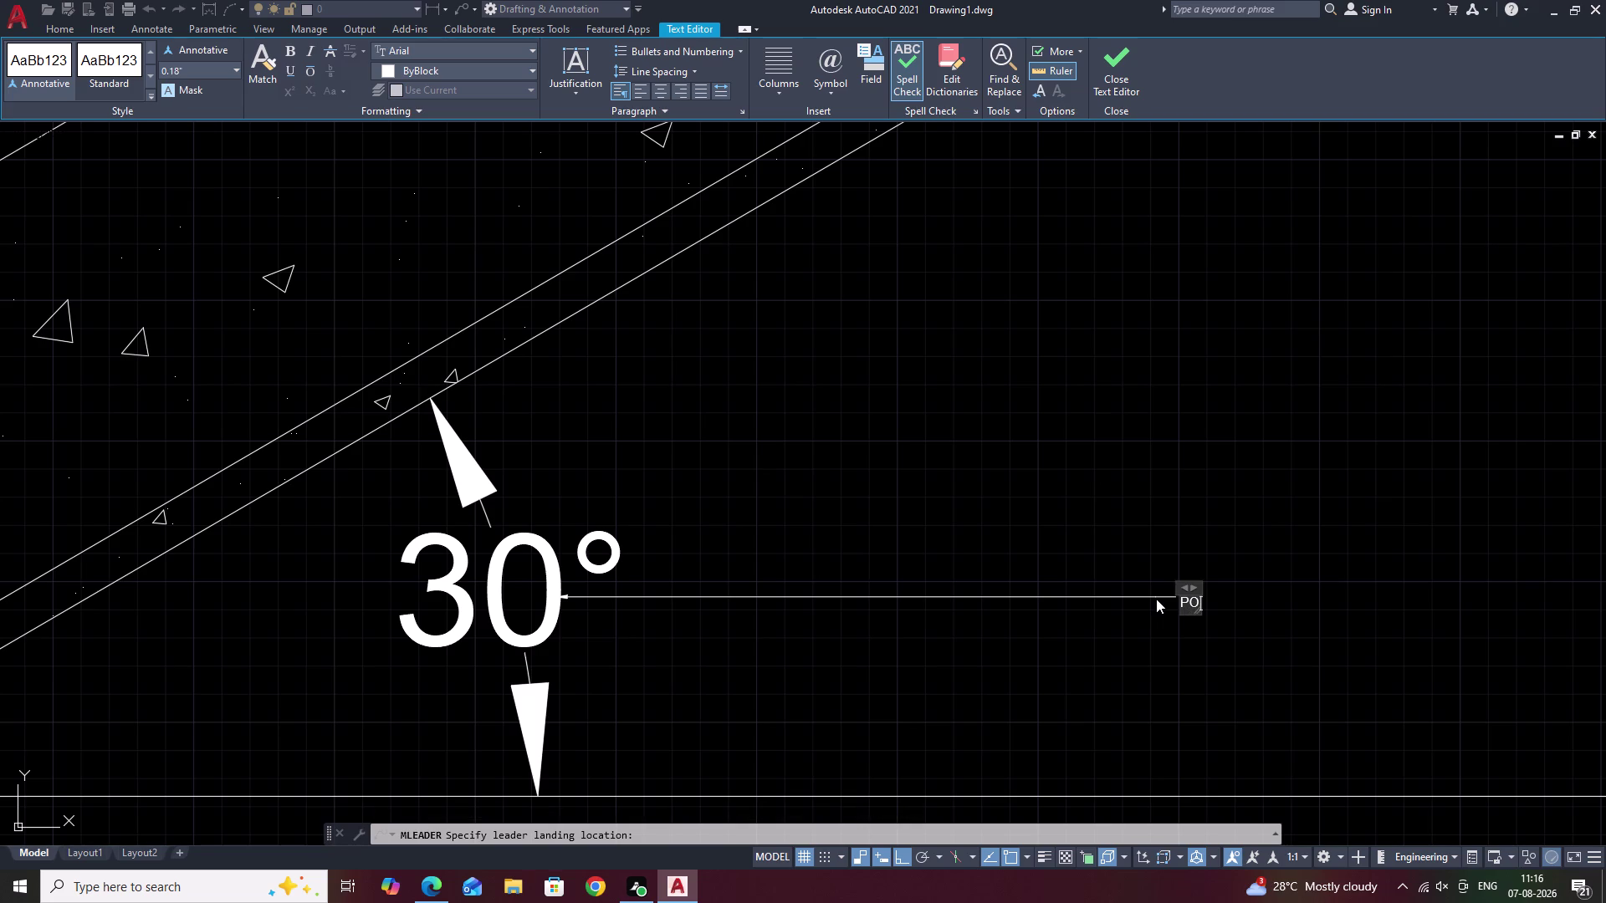
text(TCH)
key(BackSpace)
key(BackSpace)
key(BackSpace)
key(BackSpace)
text(I)
text(TCH)
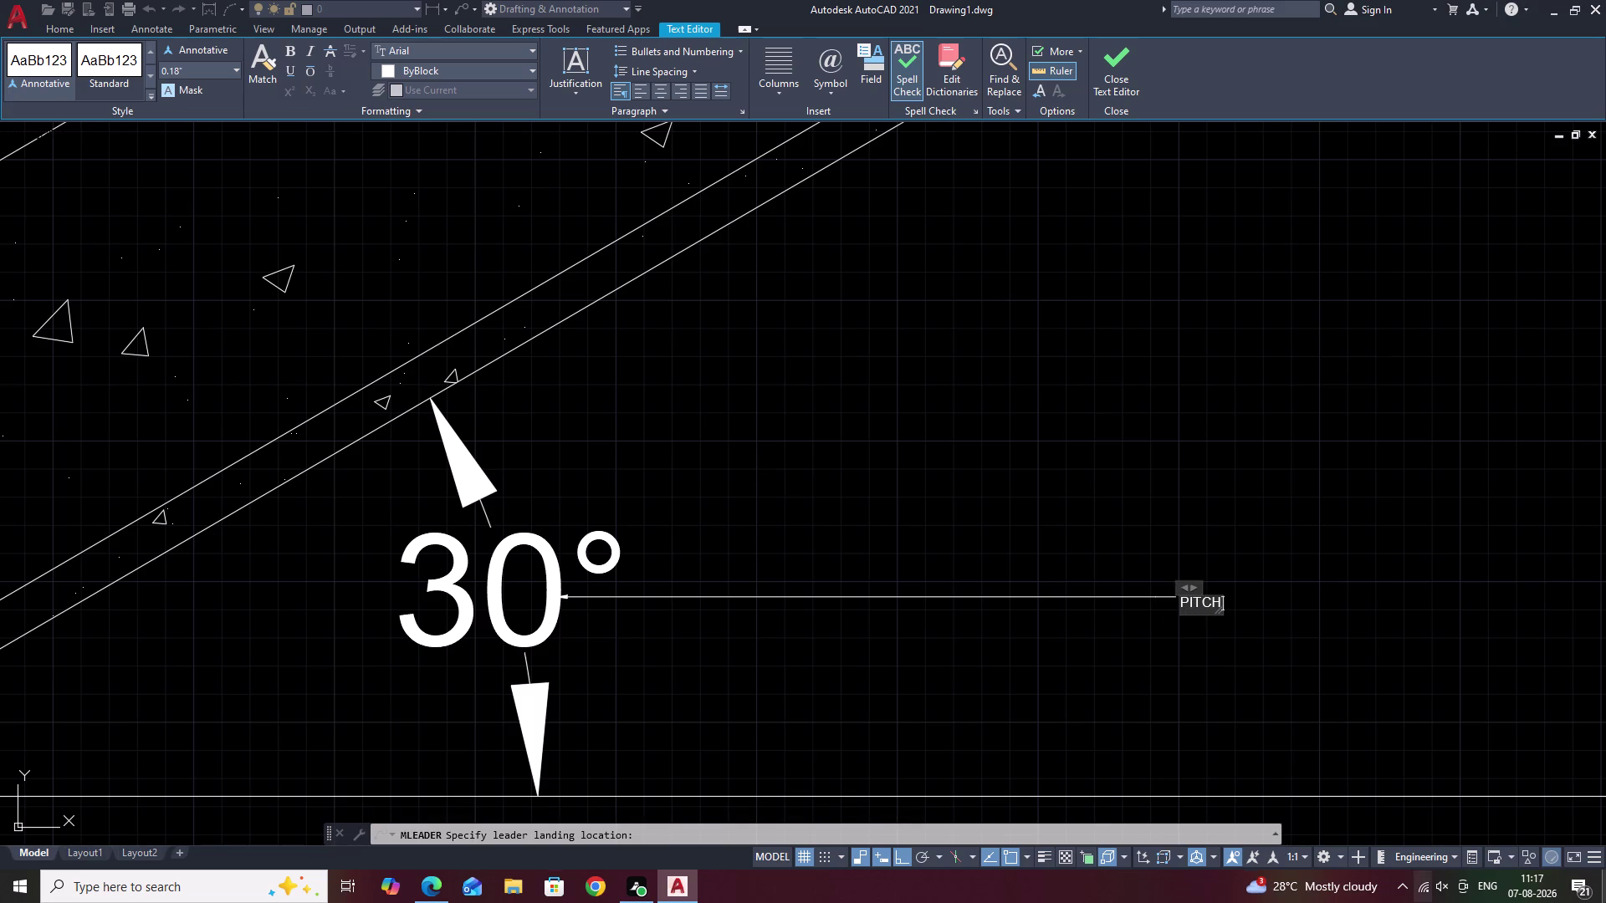
scroll(up, 3)
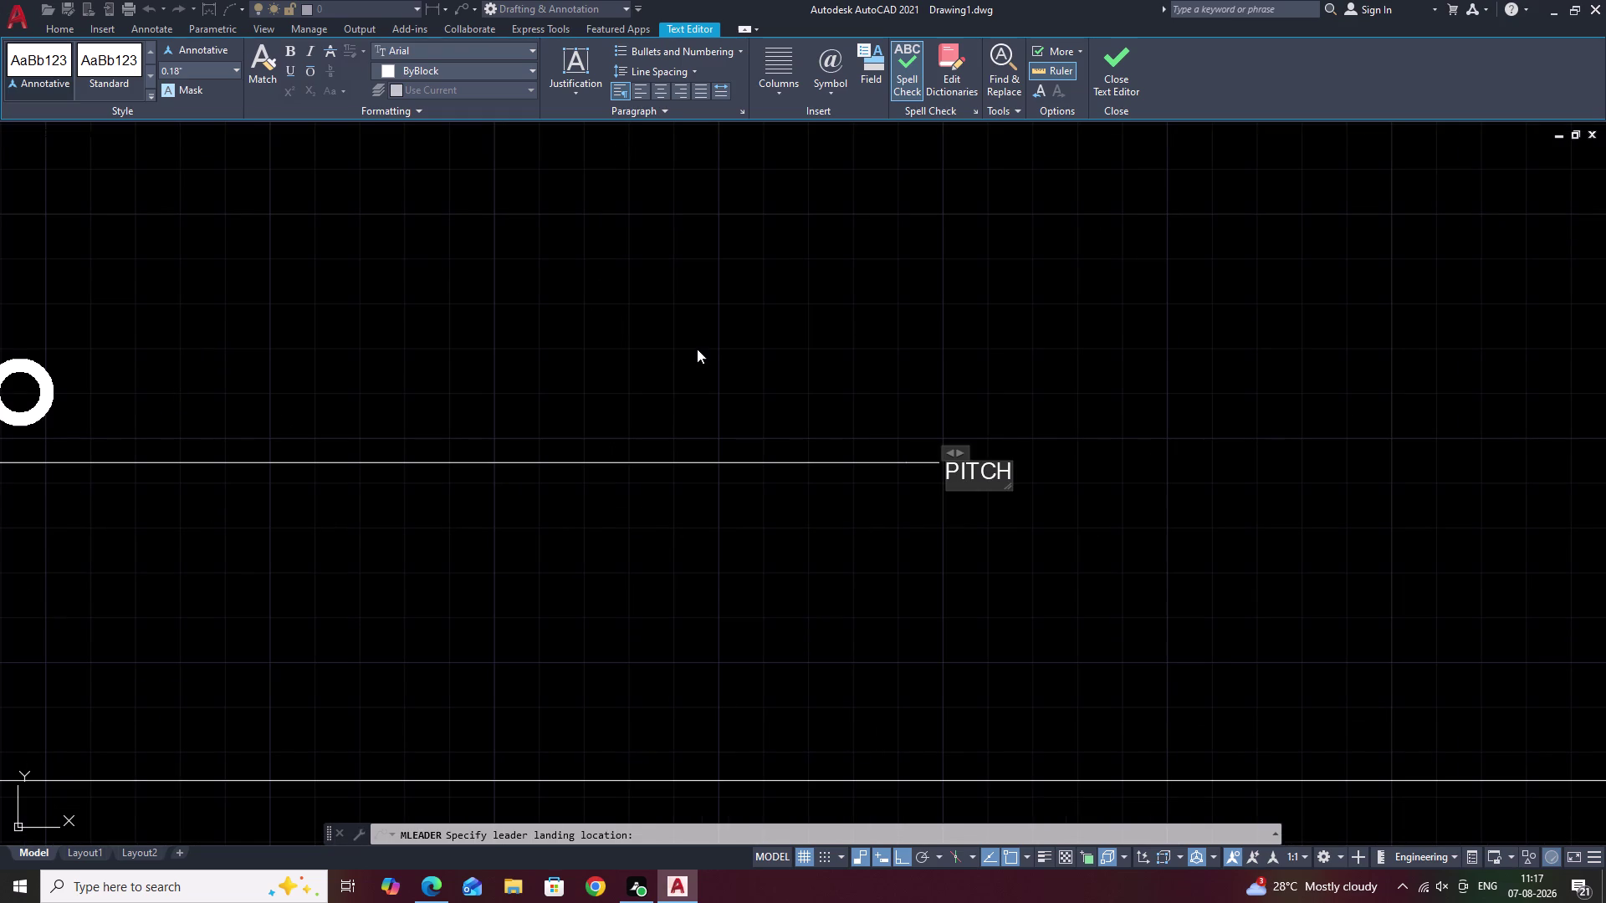
click(810, 380)
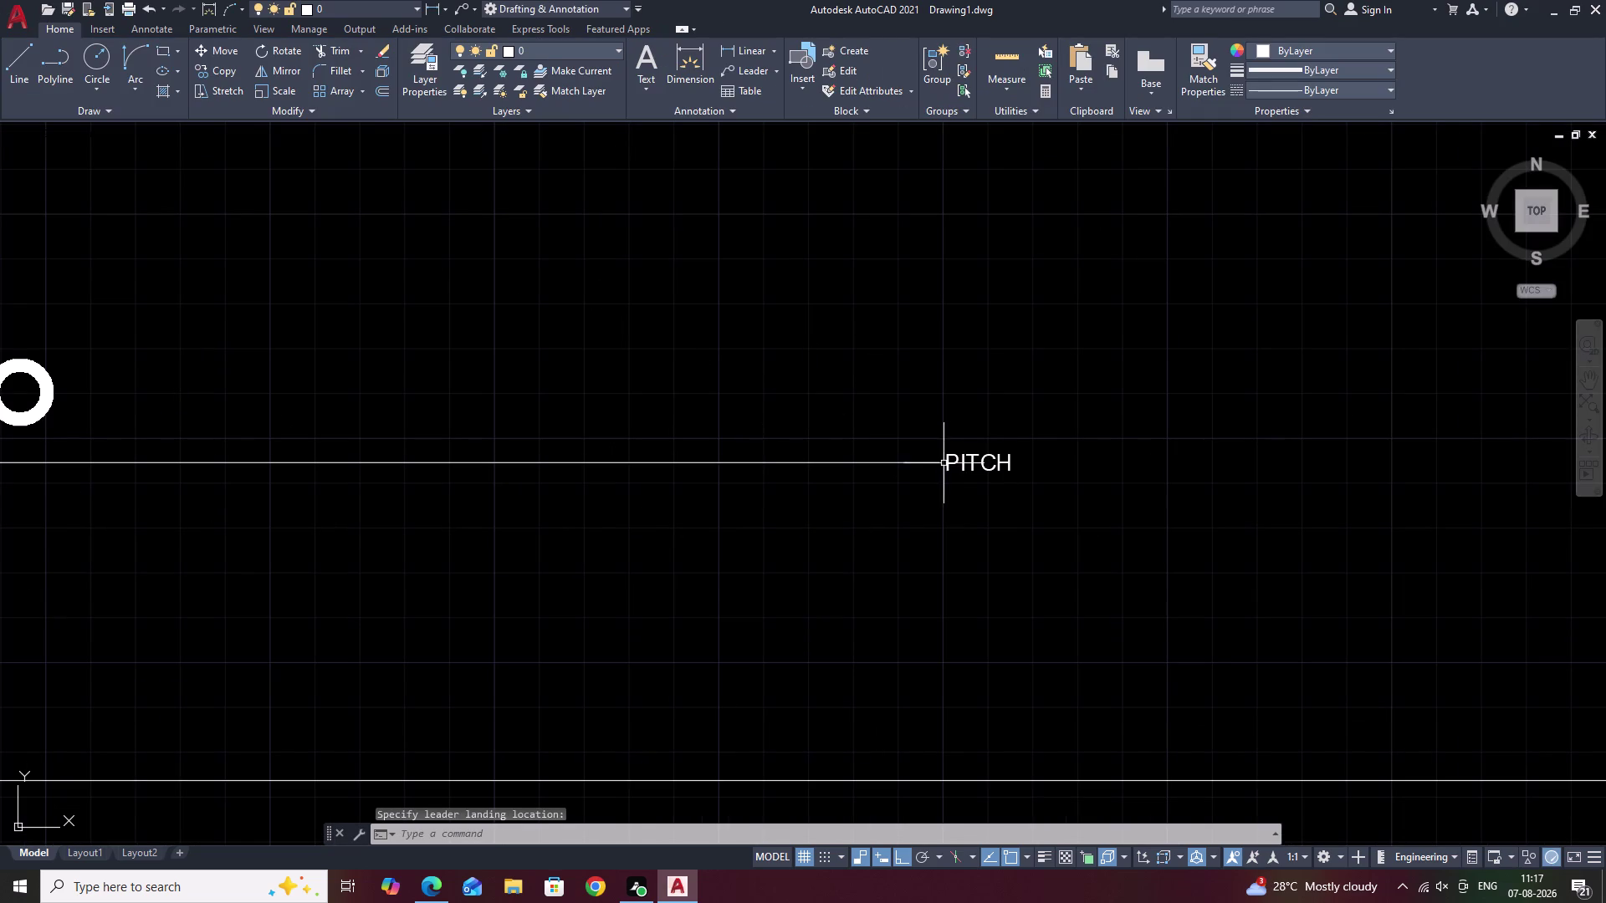
click(920, 463)
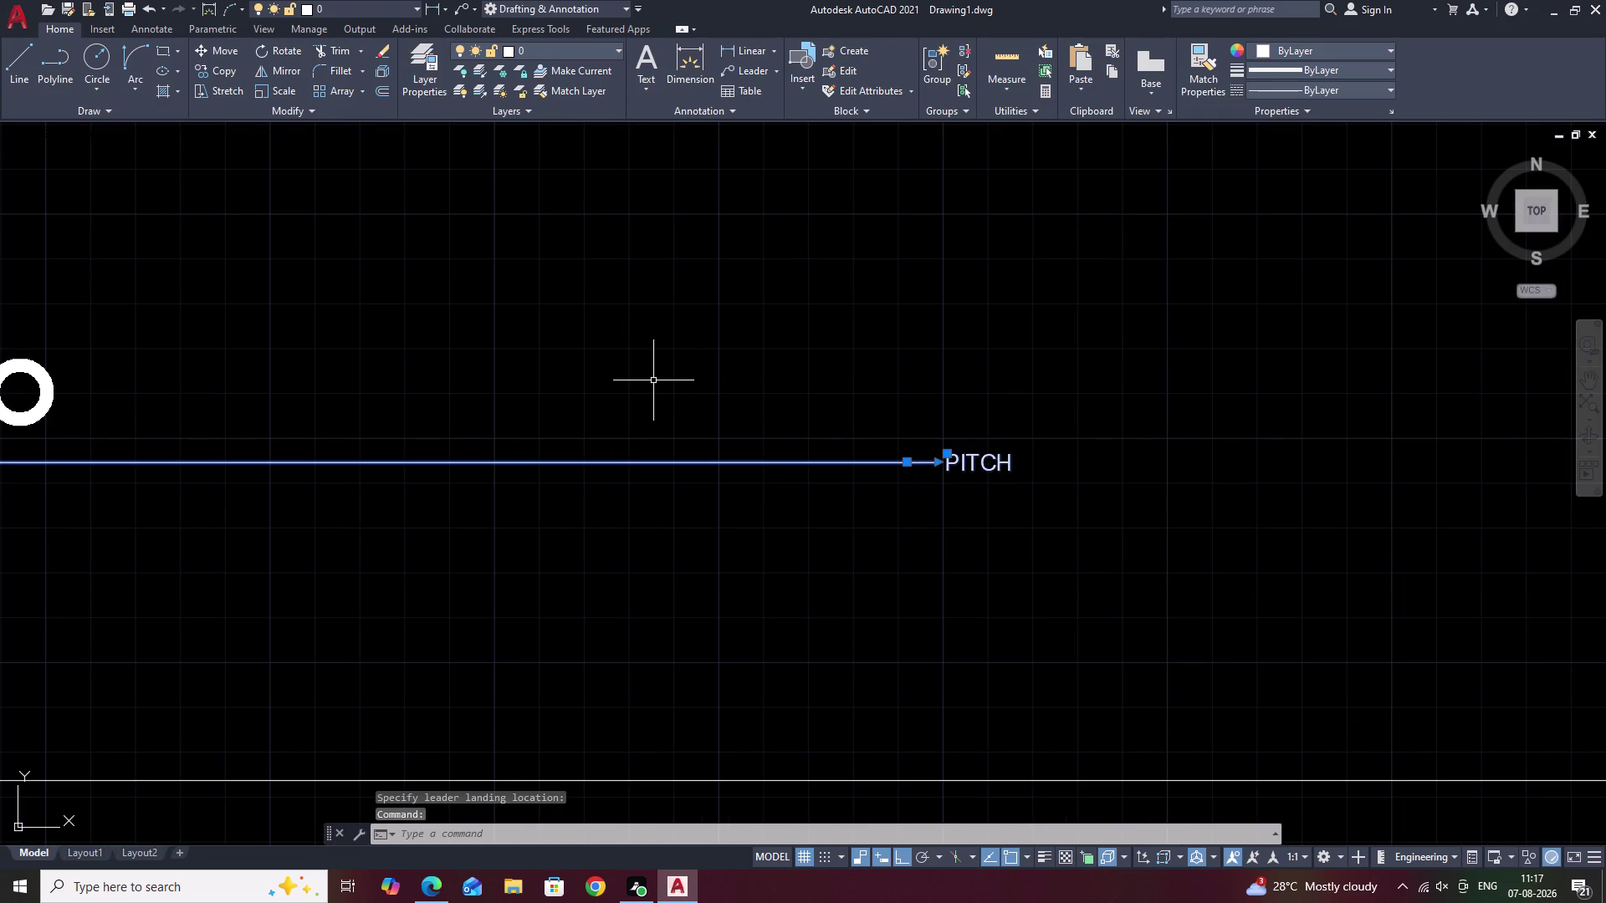
Set the PITCH leader's arrowhead size to 1.00" and text height to 2.00" in Properties.
text(PR)
key(space)
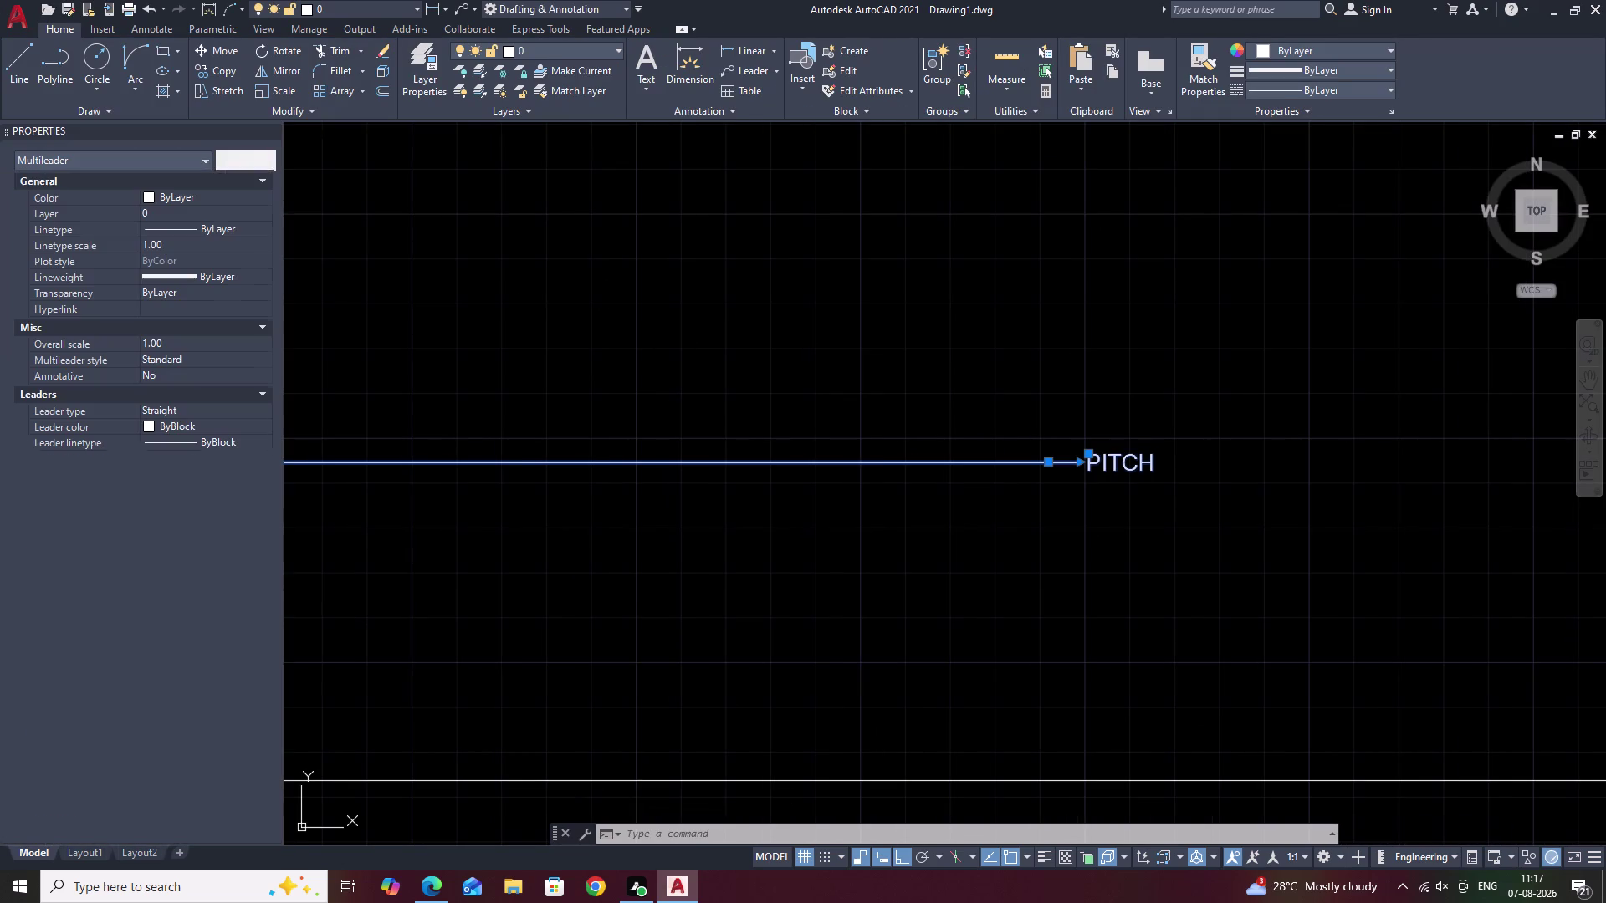
drag(195, 486, 148, 493)
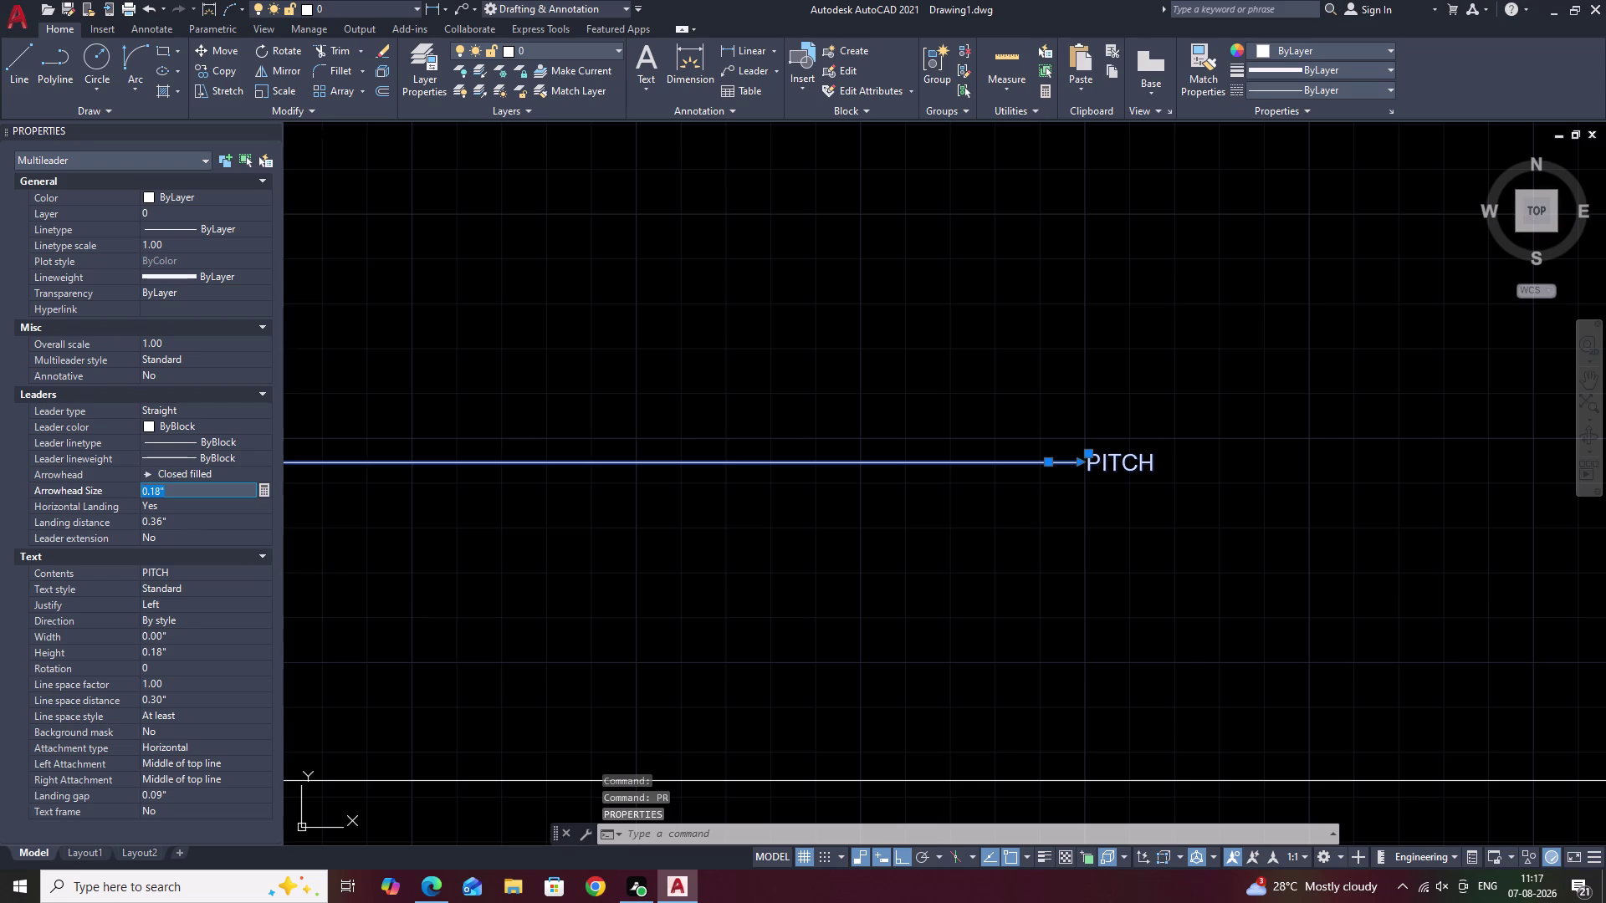
key(BackSpace)
key(1)
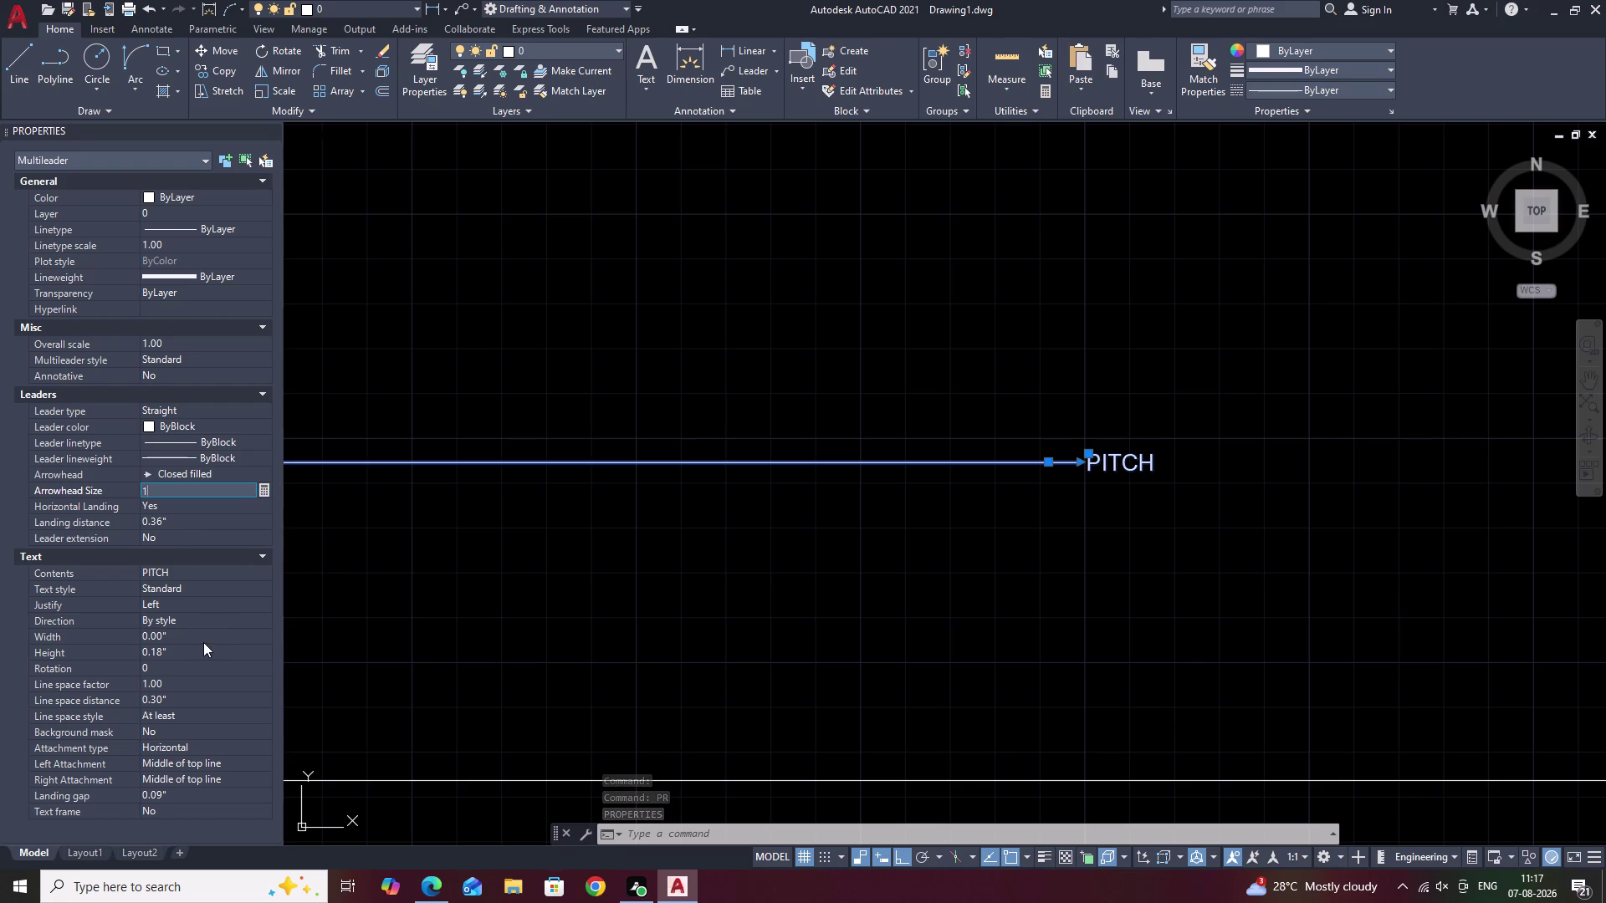
click(196, 652)
key(BackSpace)
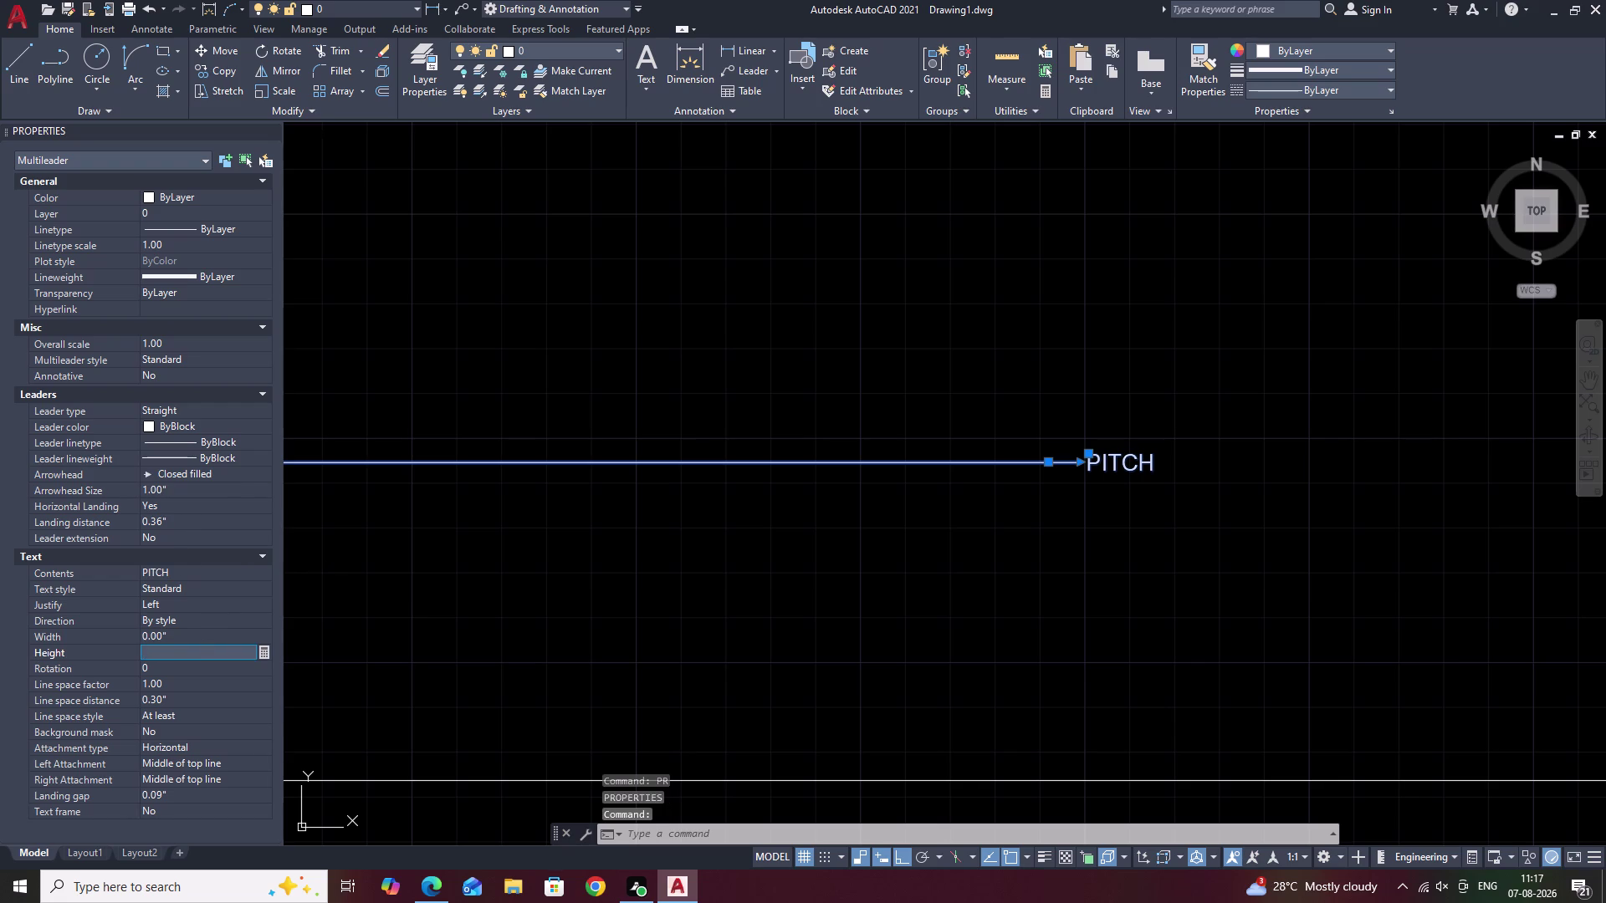
key(2)
click(360, 667)
key(Escape)
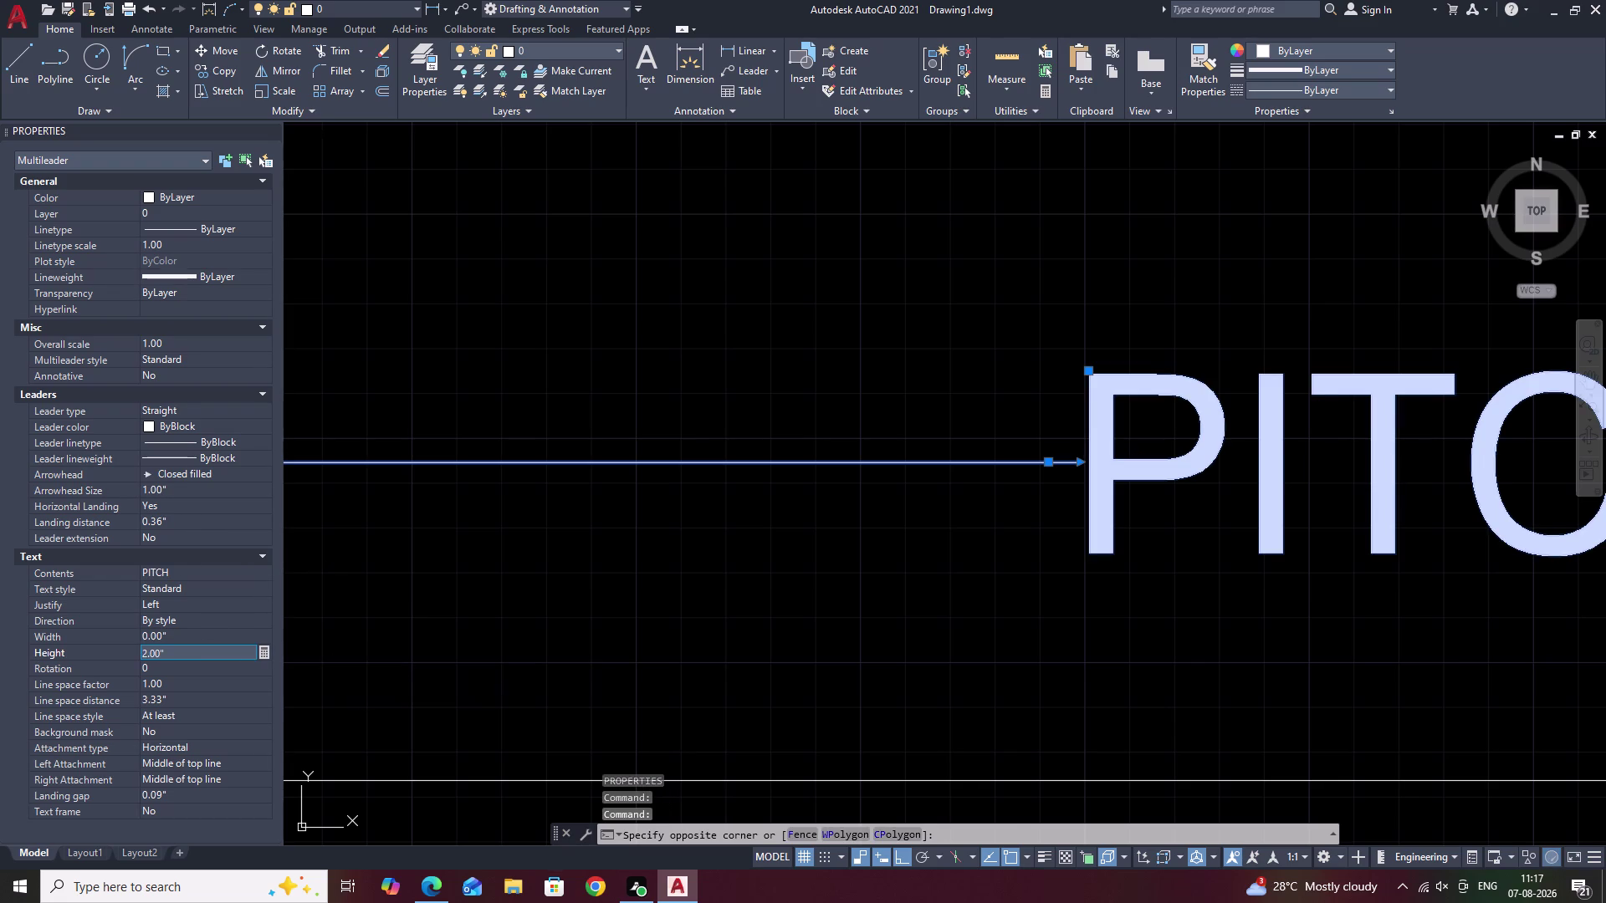
key(Escape)
click(266, 128)
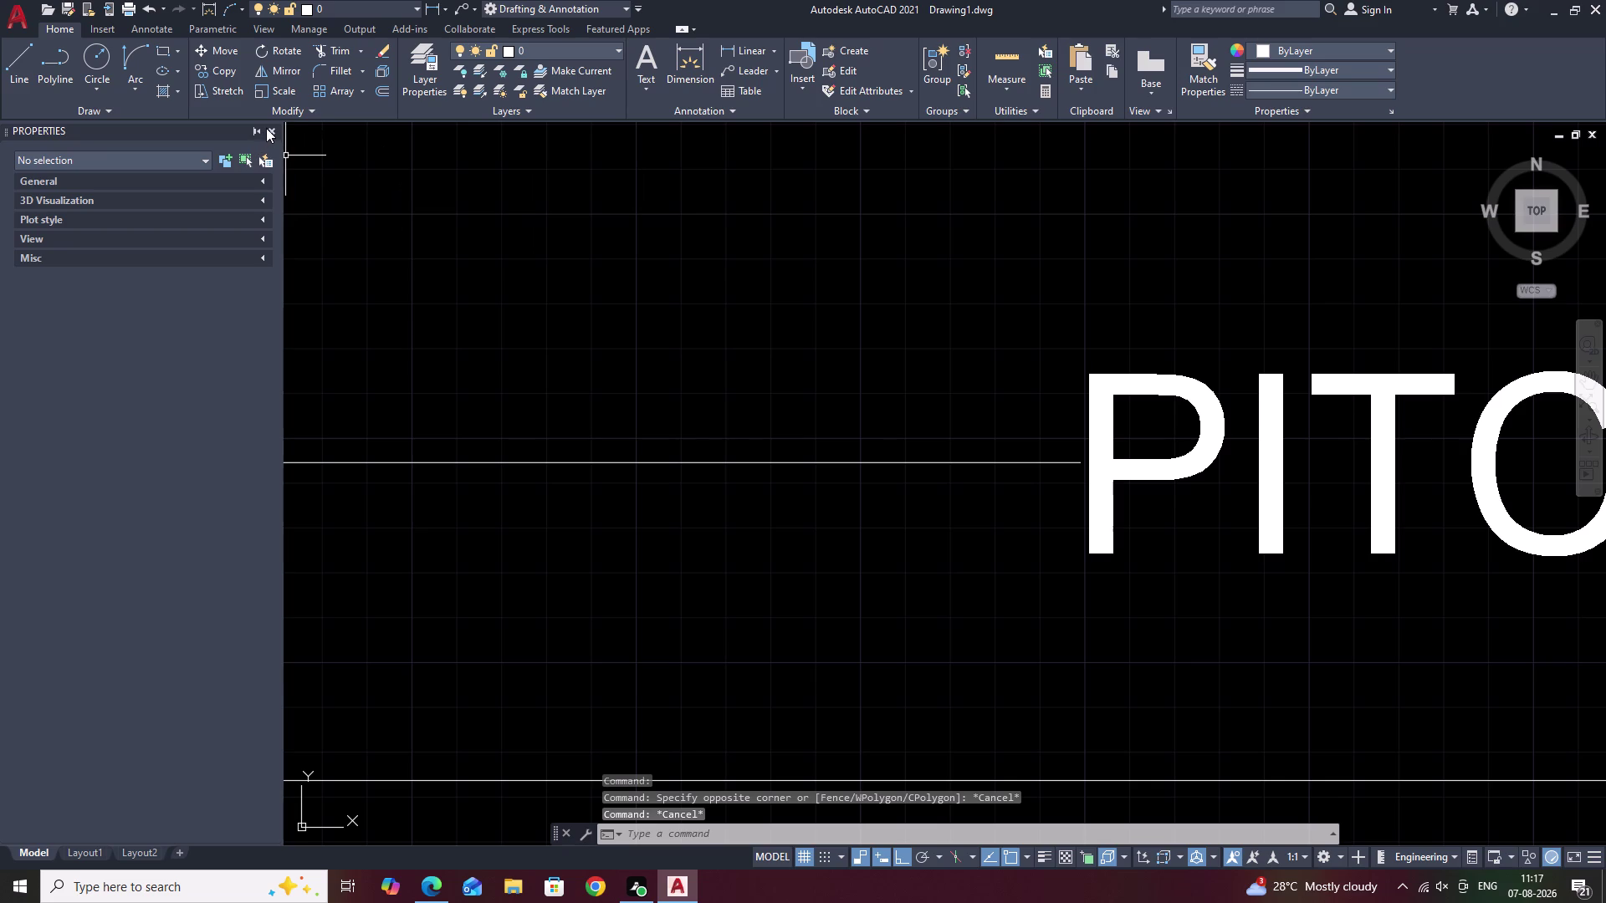
click(274, 131)
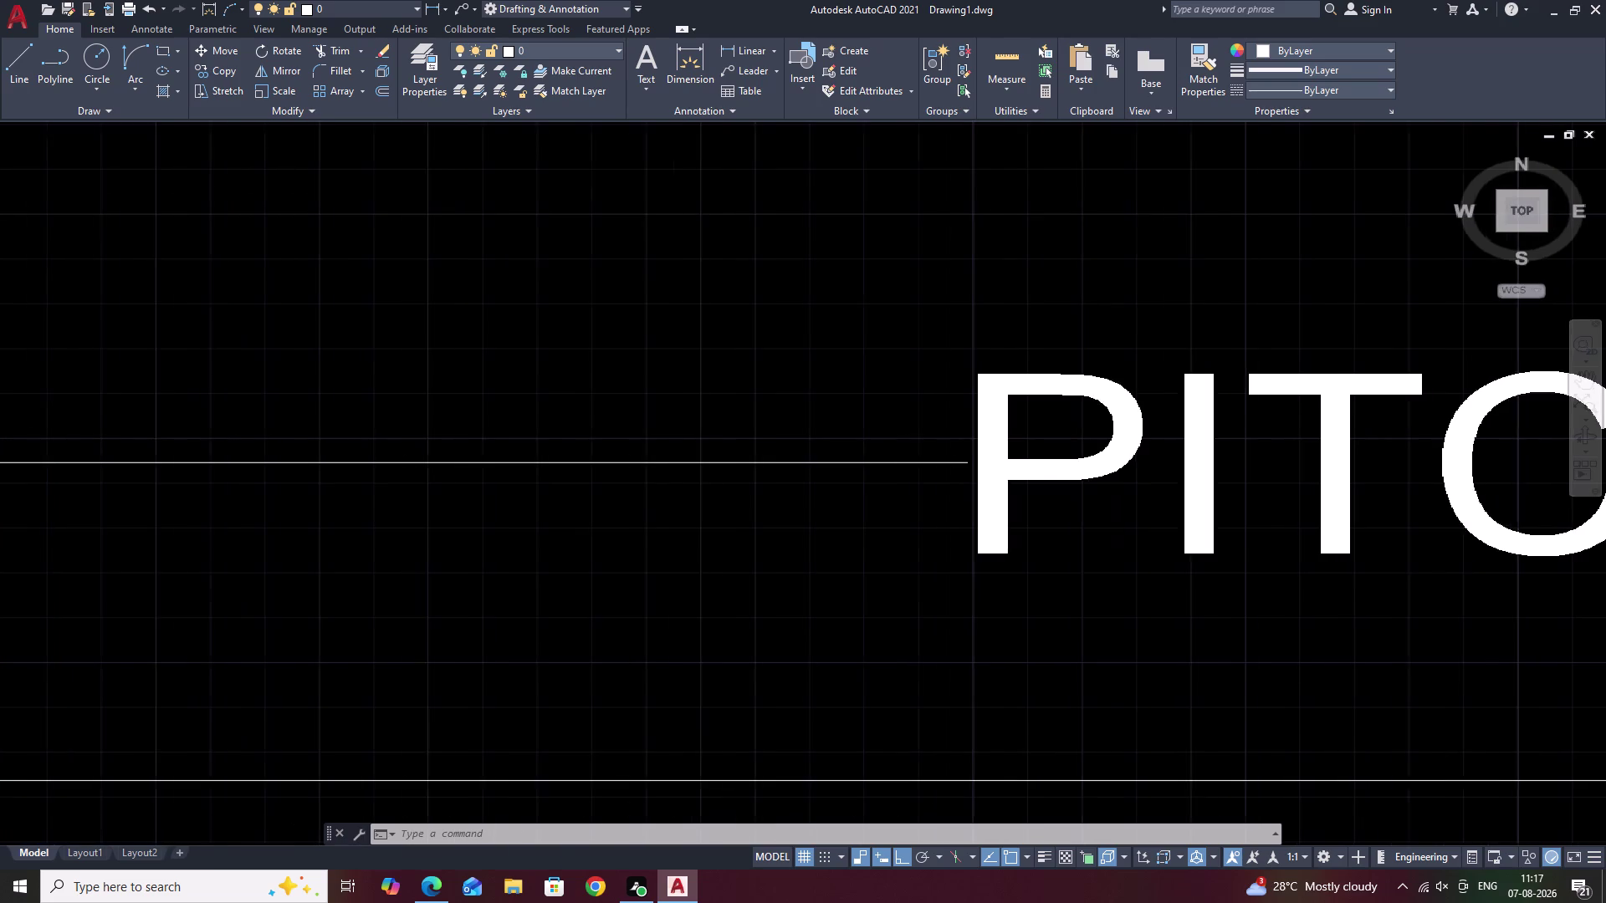
scroll(down, 3)
scroll(down, 3)
middle_drag(712, 278, 711, 301)
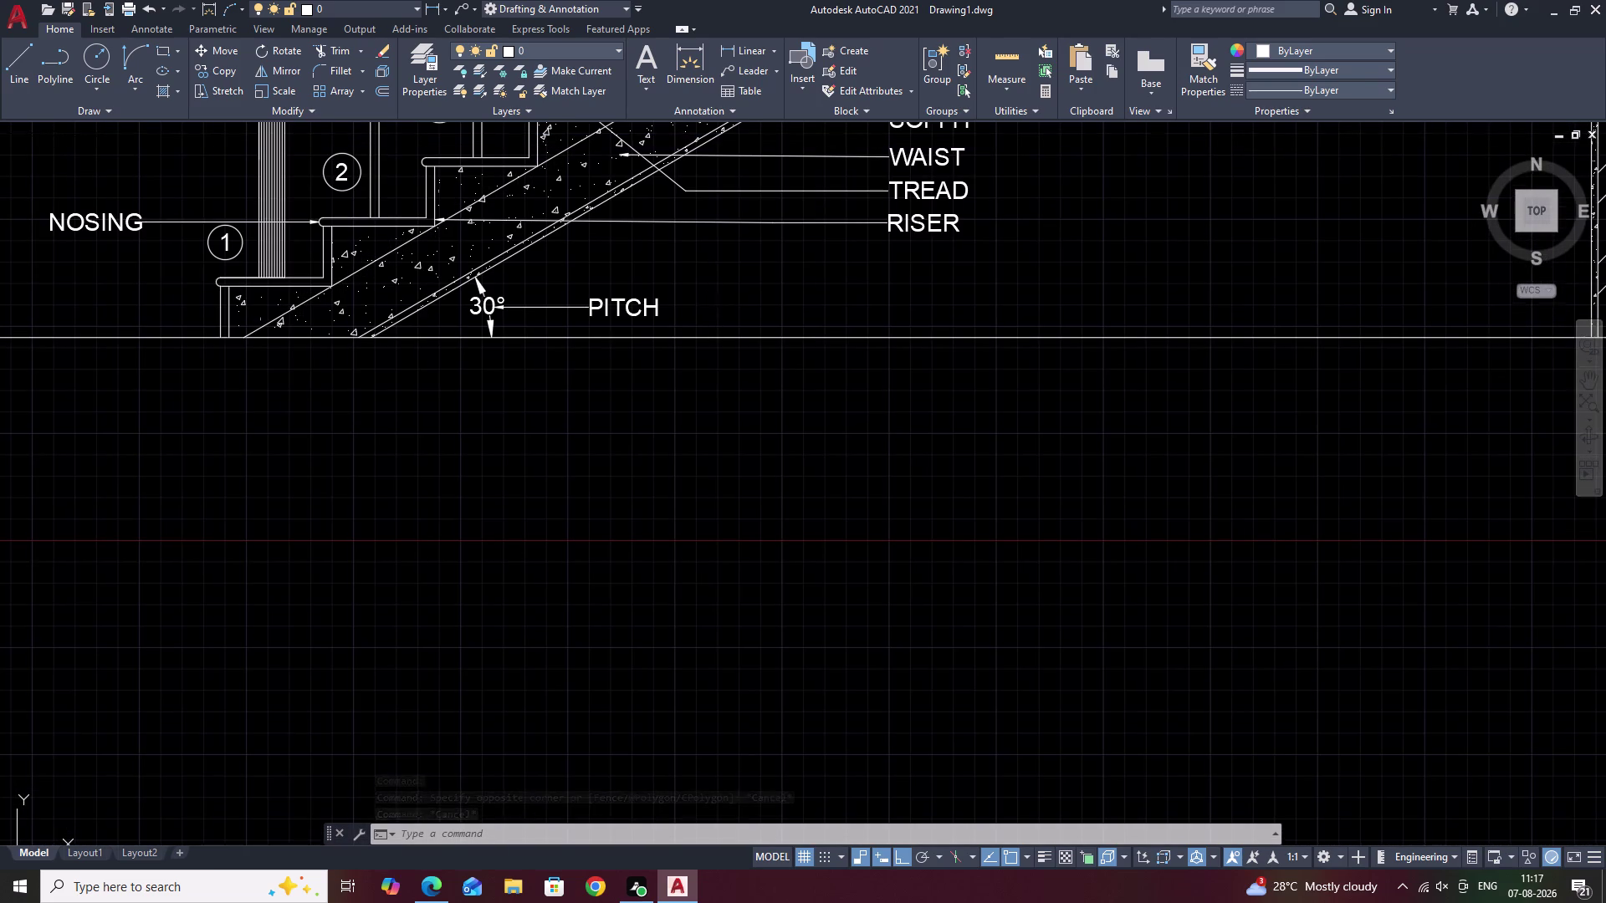
key(Escape)
scroll(down, 3)
middle_drag(828, 297, 731, 412)
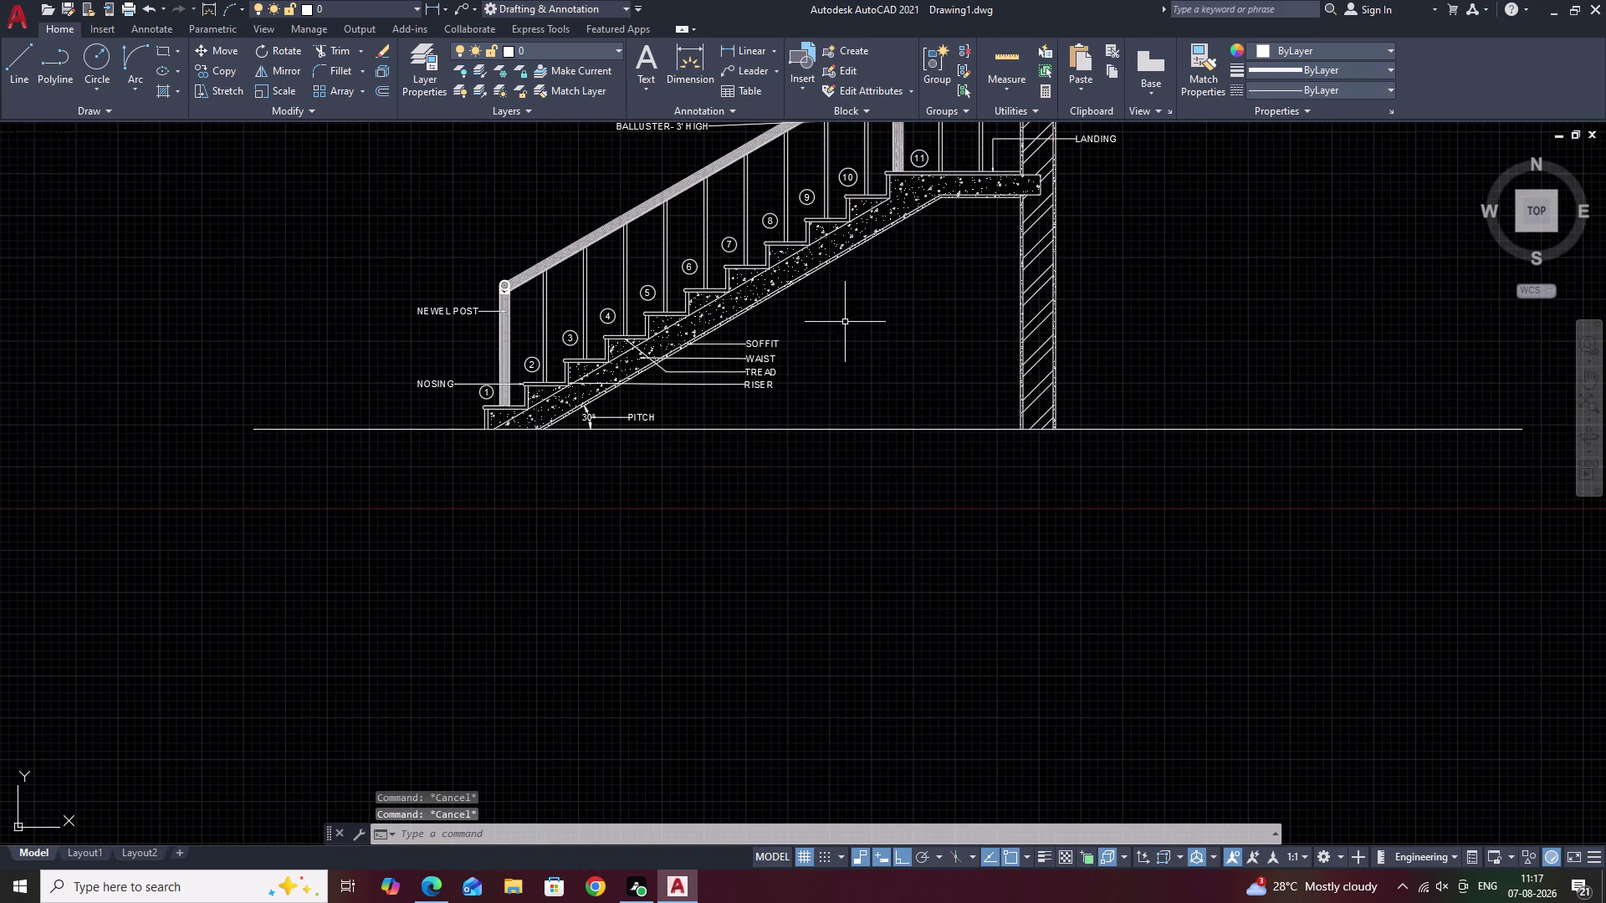
middle_drag(845, 322, 771, 435)
middle_drag(813, 435, 812, 469)
middle_drag(862, 371, 845, 433)
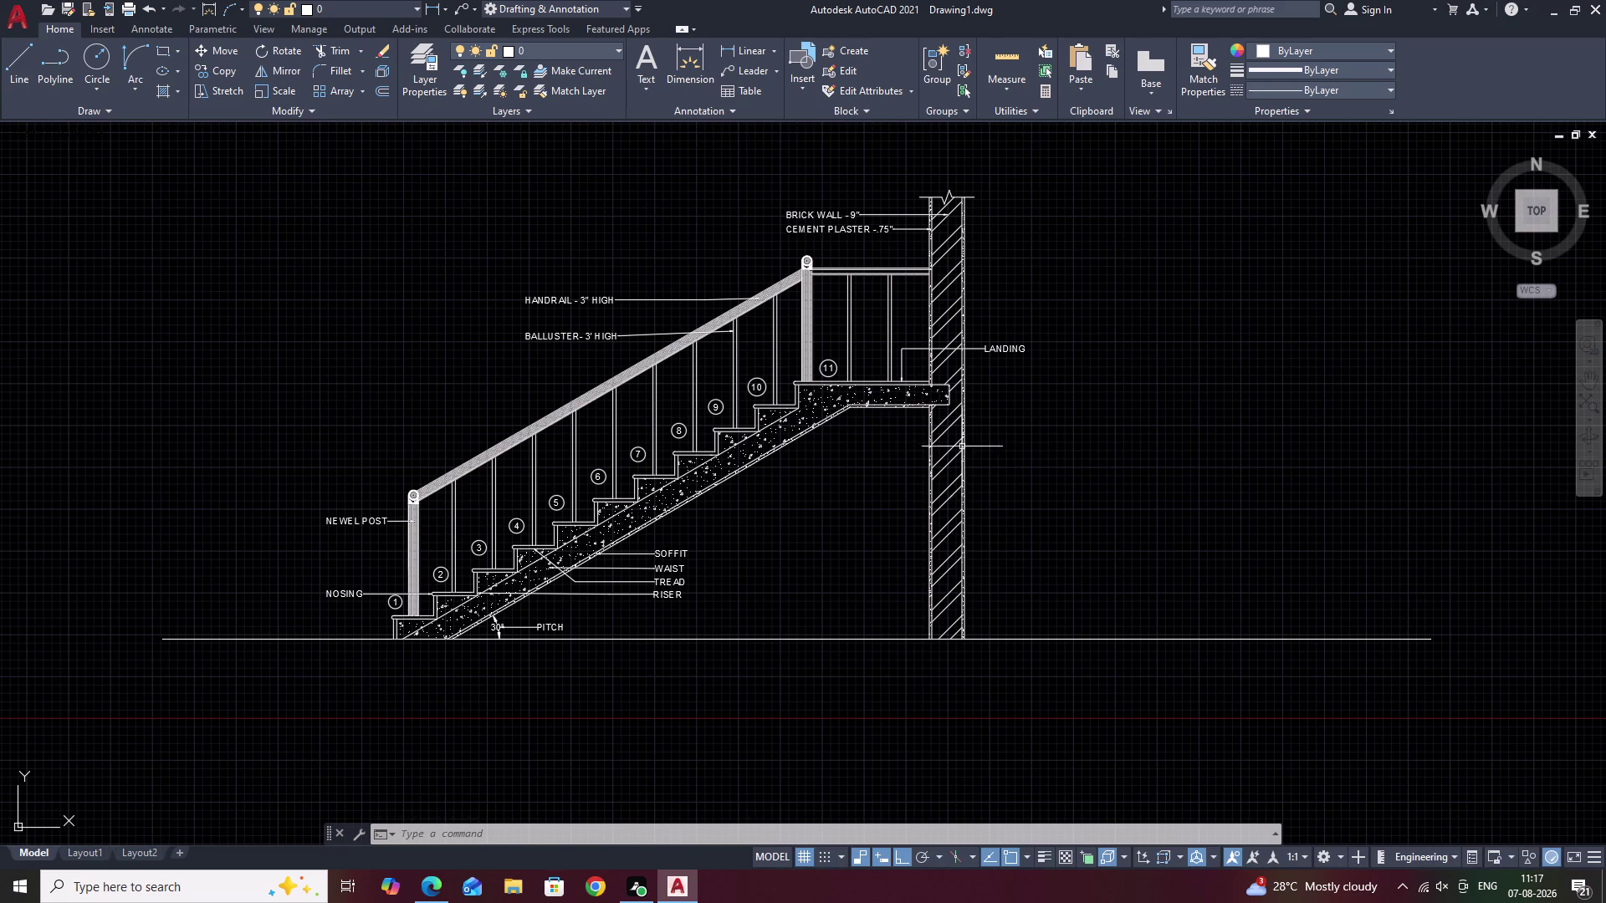
middle_drag(491, 313, 649, 368)
scroll(up, 3)
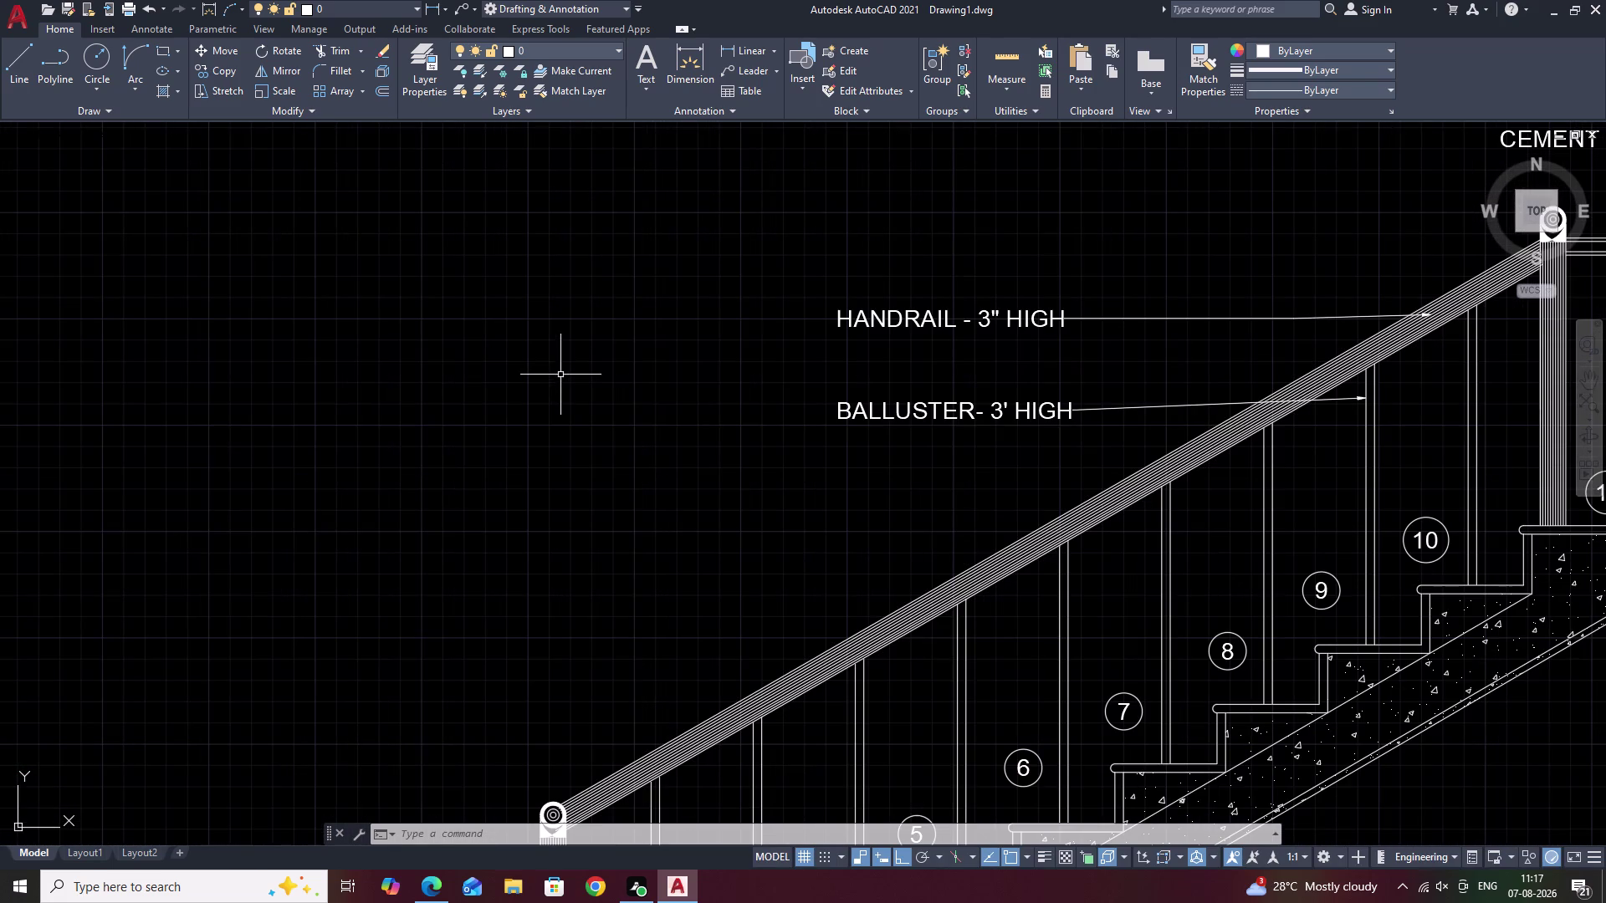
text(L)
Draw an L-shaped outline in open space: a 7" upright and a 1' top line.
key(space)
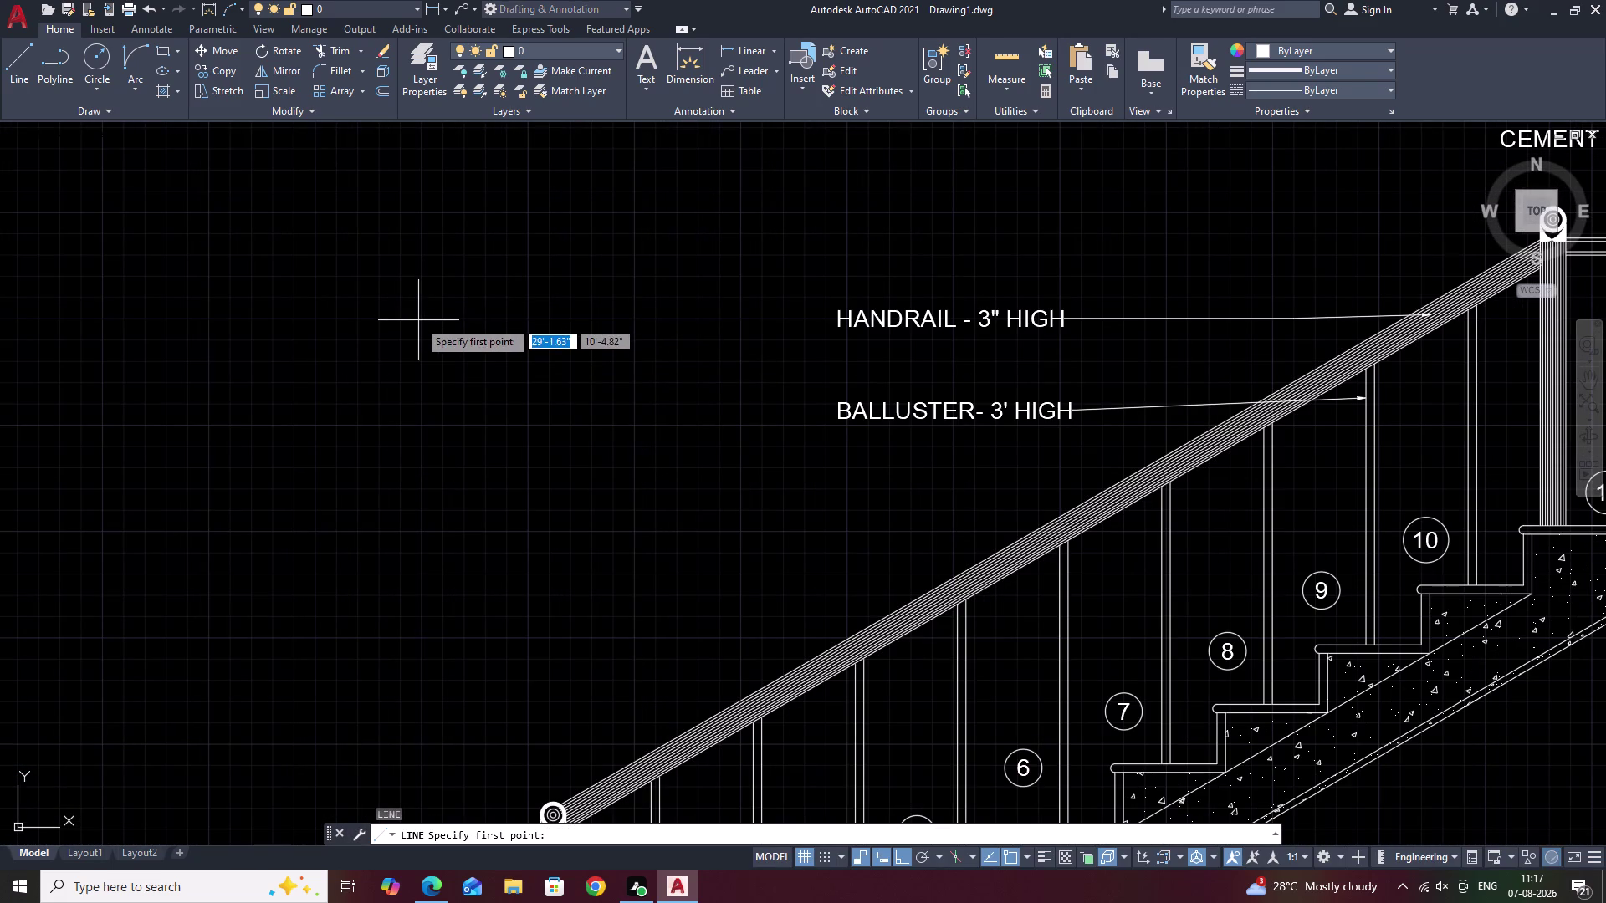
click(423, 318)
text(7)
key(space)
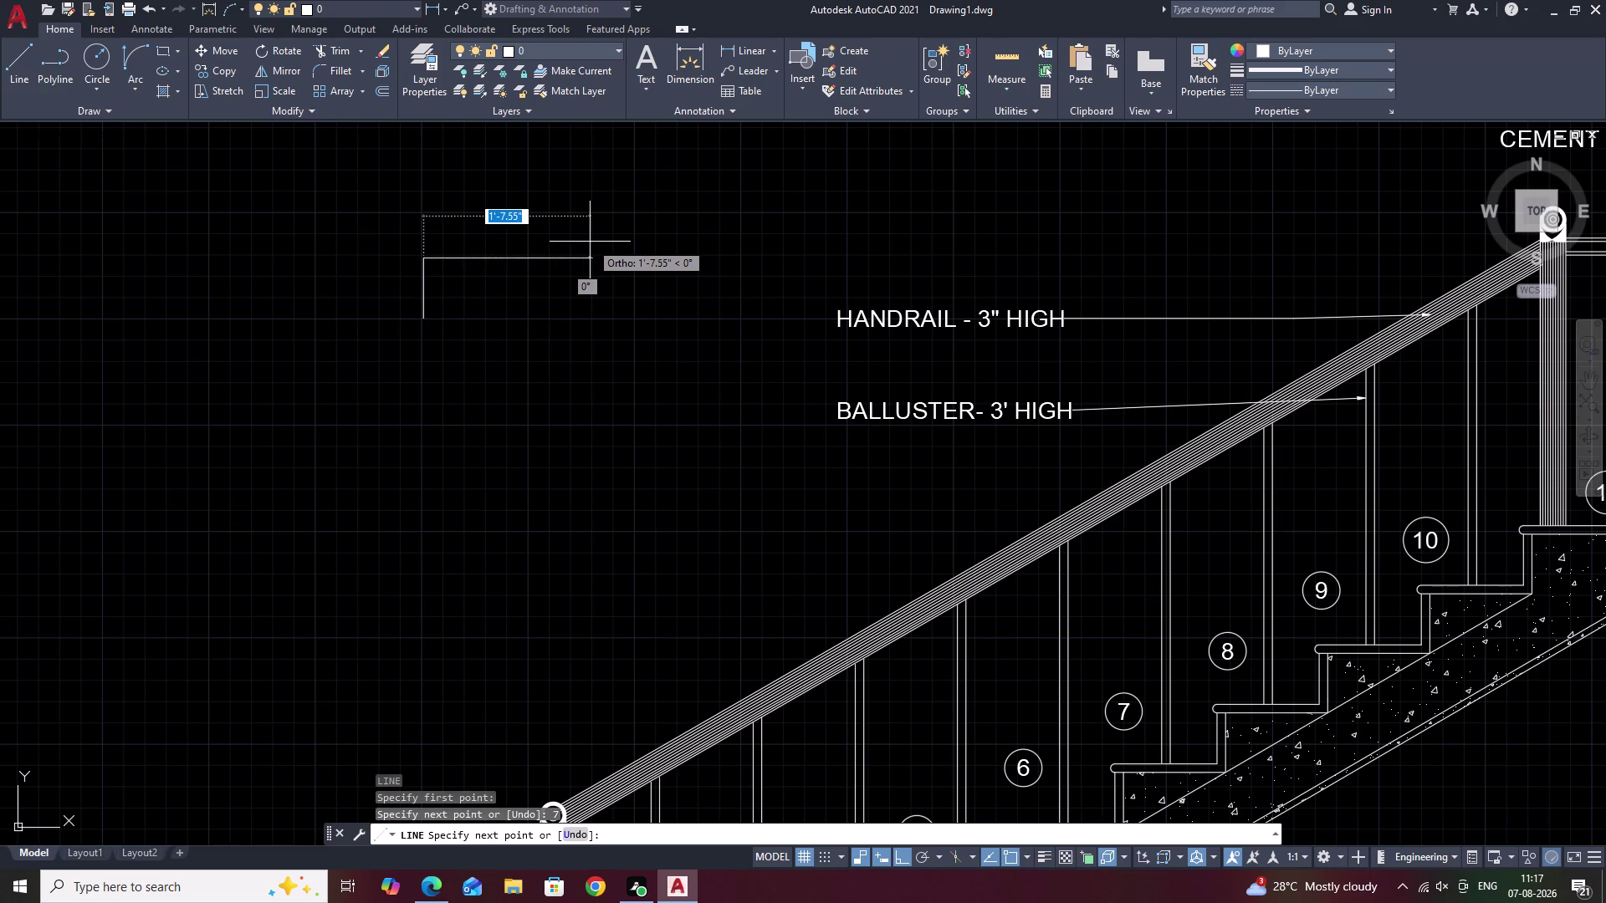
text(1')
key(space)
key(Escape)
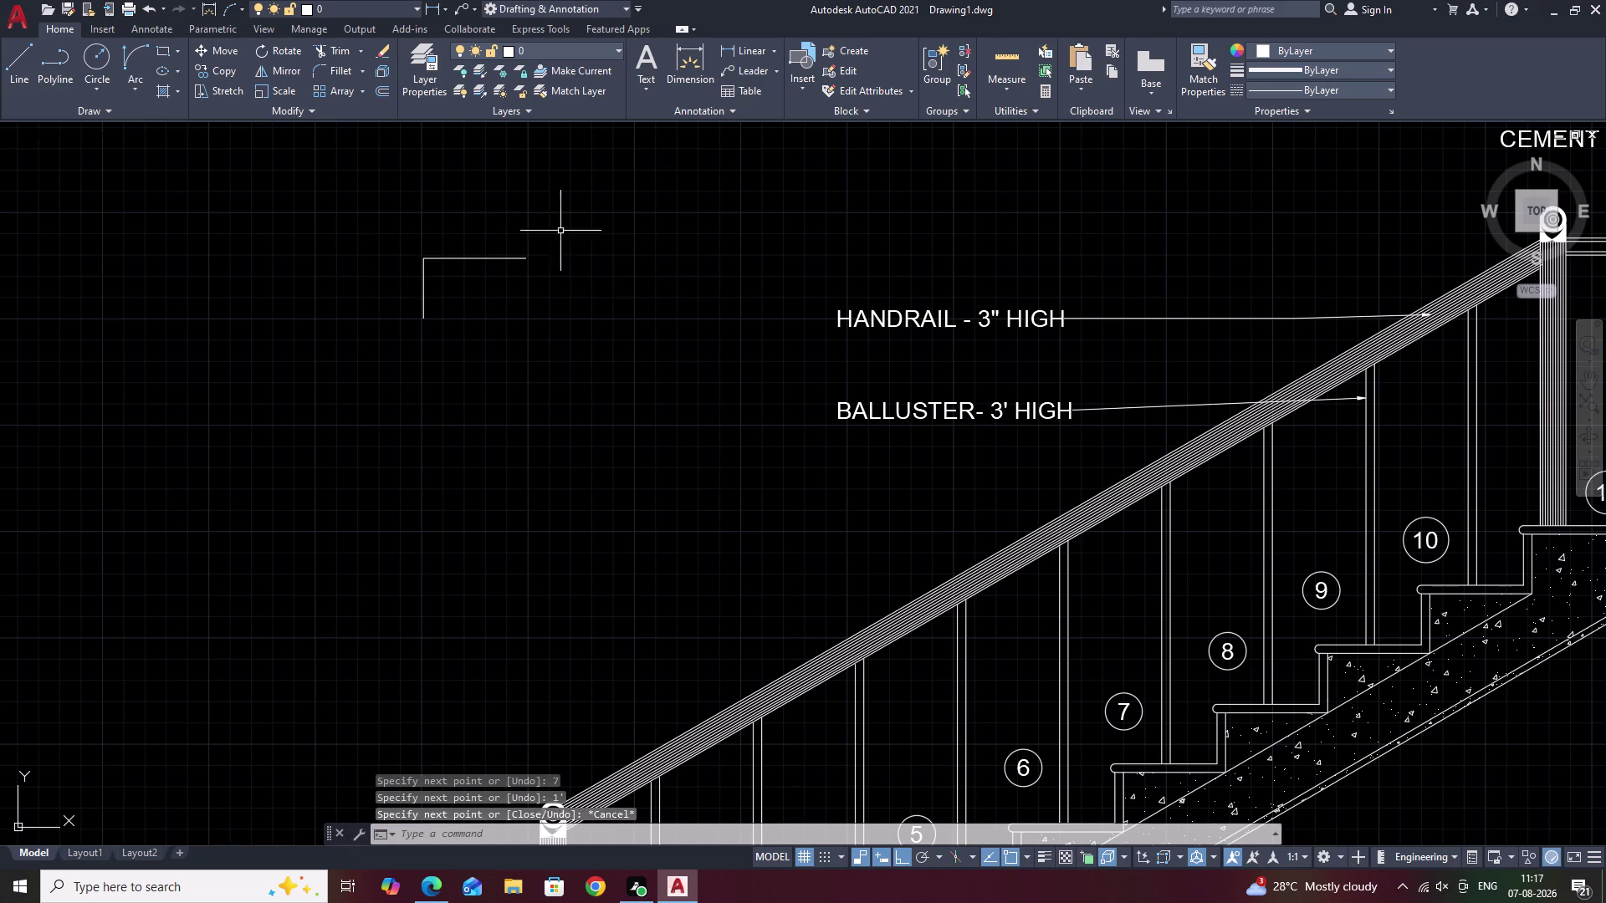
Offset both outline lines 1" inward to double the profile.
text(O)
key(space)
text(1)
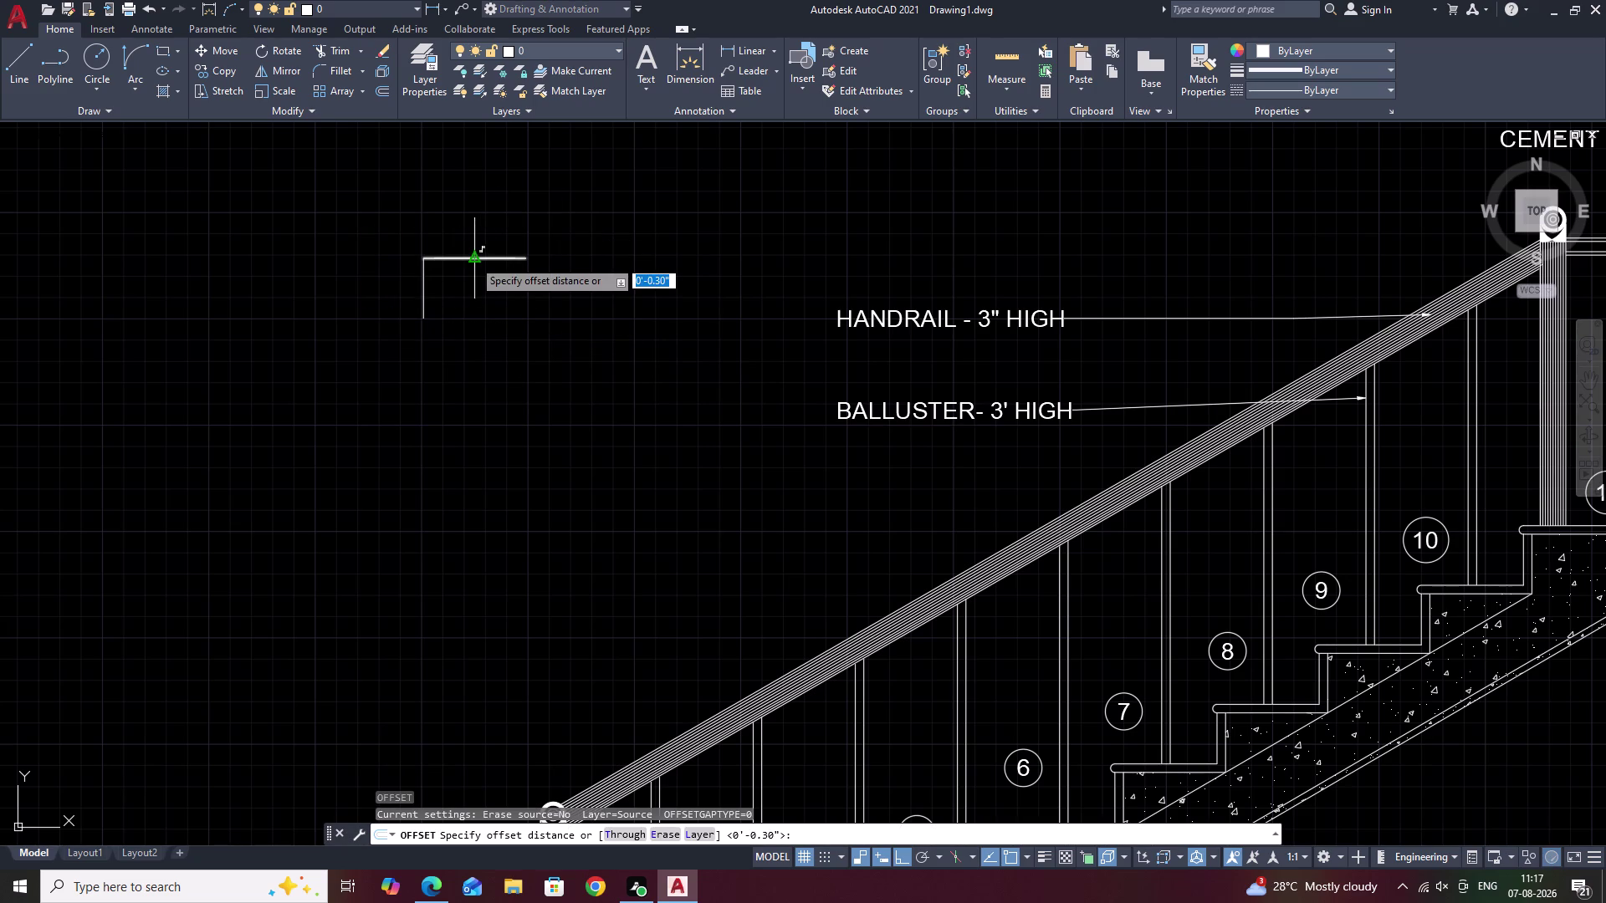
key(space)
double_click(468, 259)
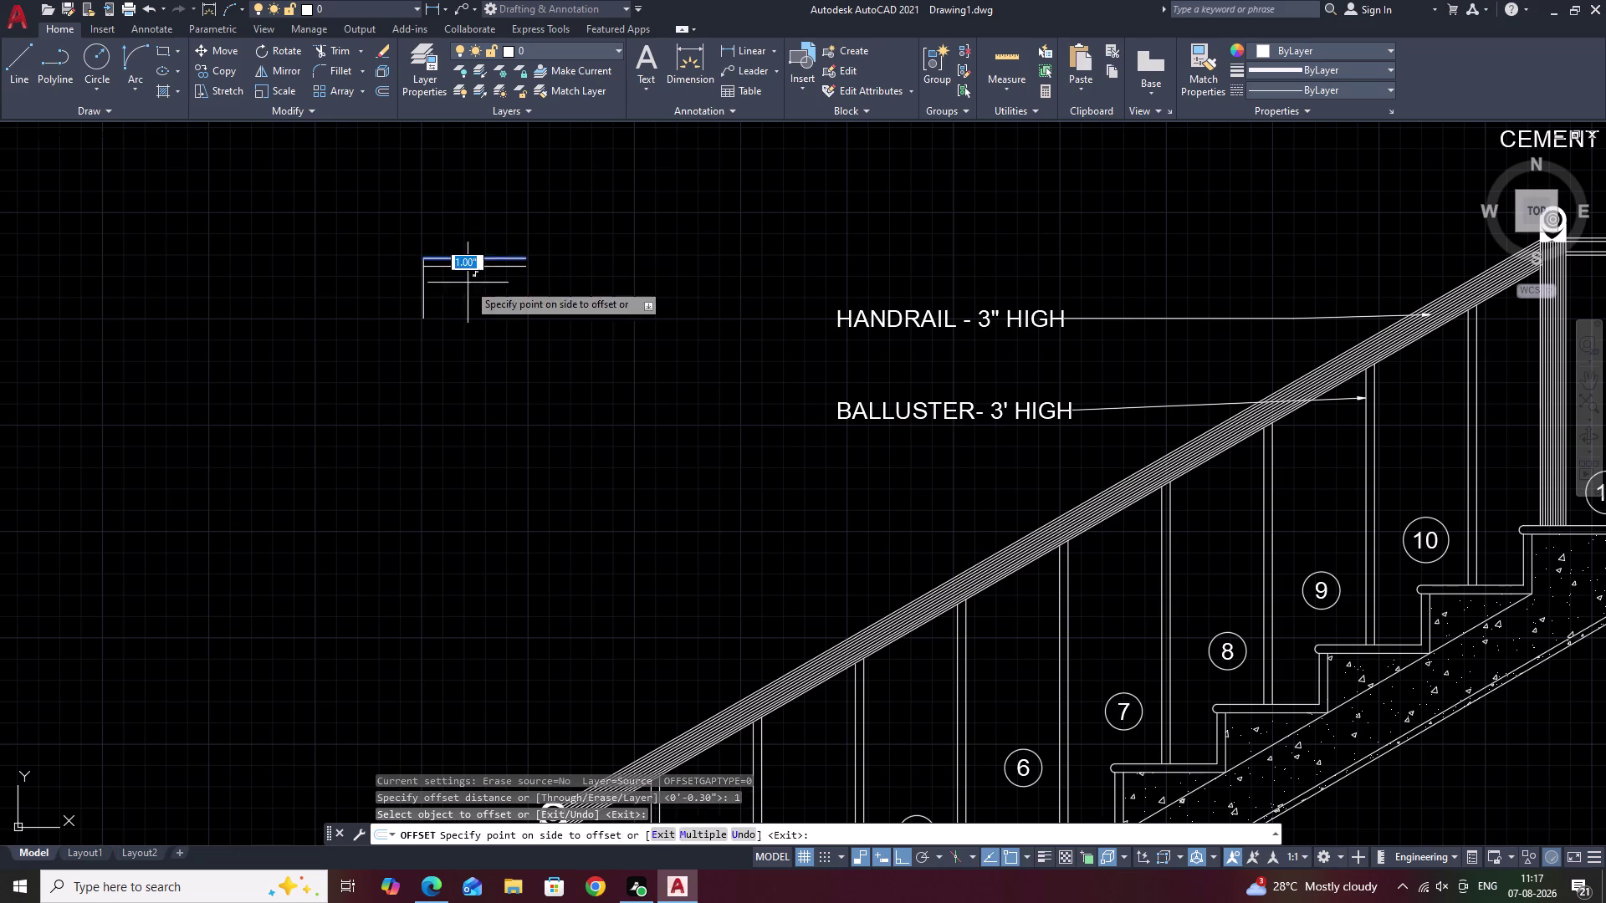
click(469, 312)
click(425, 289)
click(449, 291)
key(Escape)
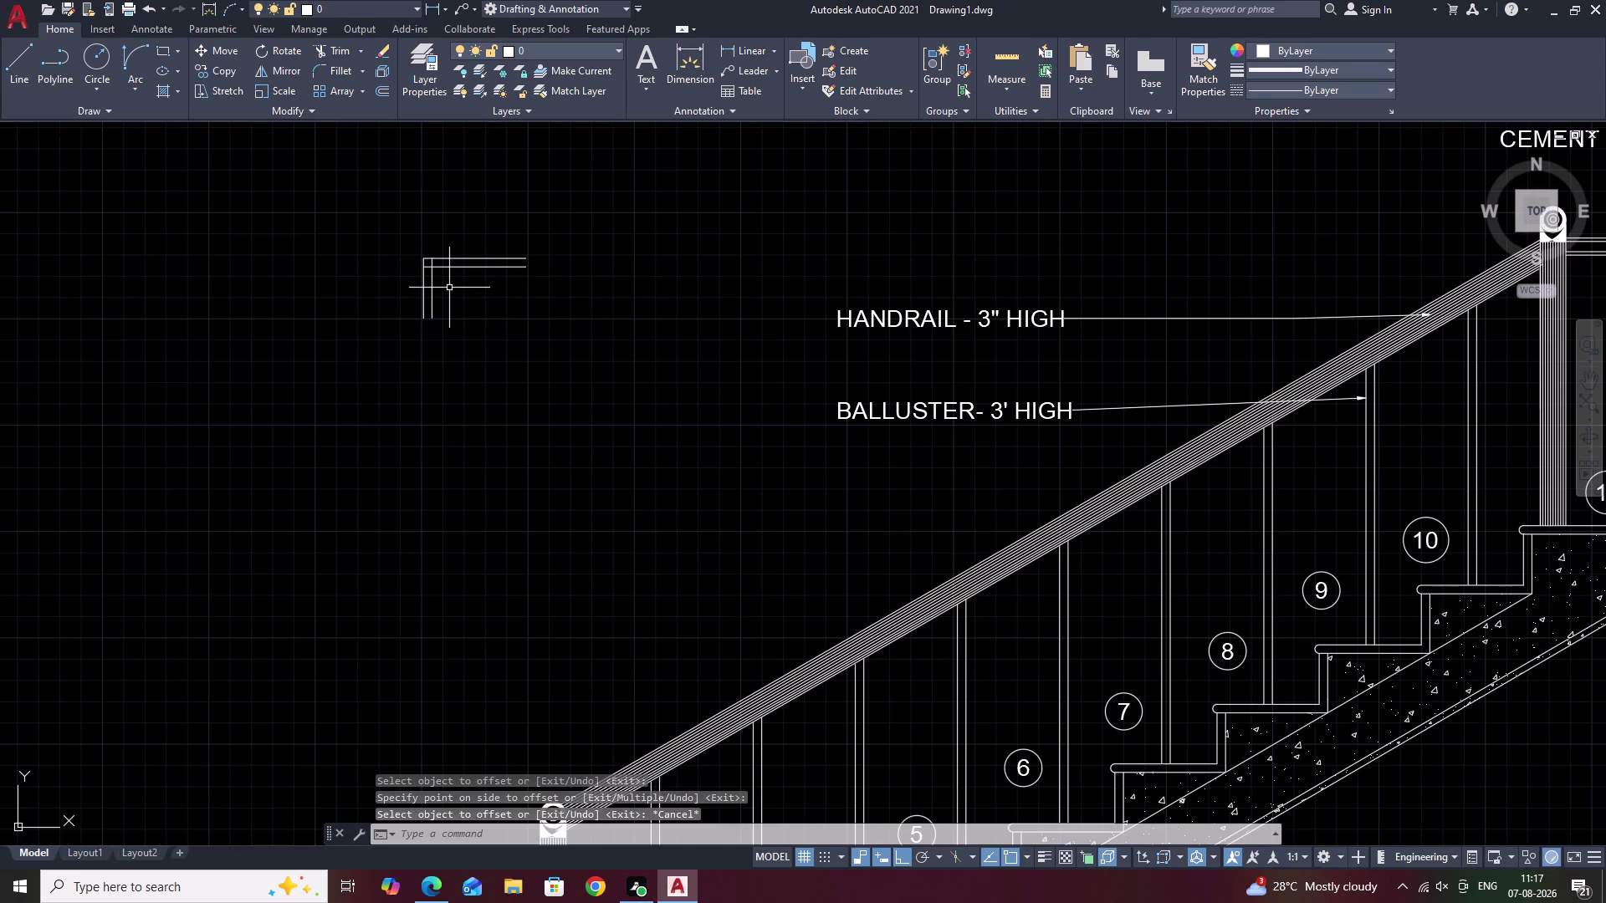
Fillet the outer top corner to form the rounded nose.
text(F)
key(space)
scroll(up, 3)
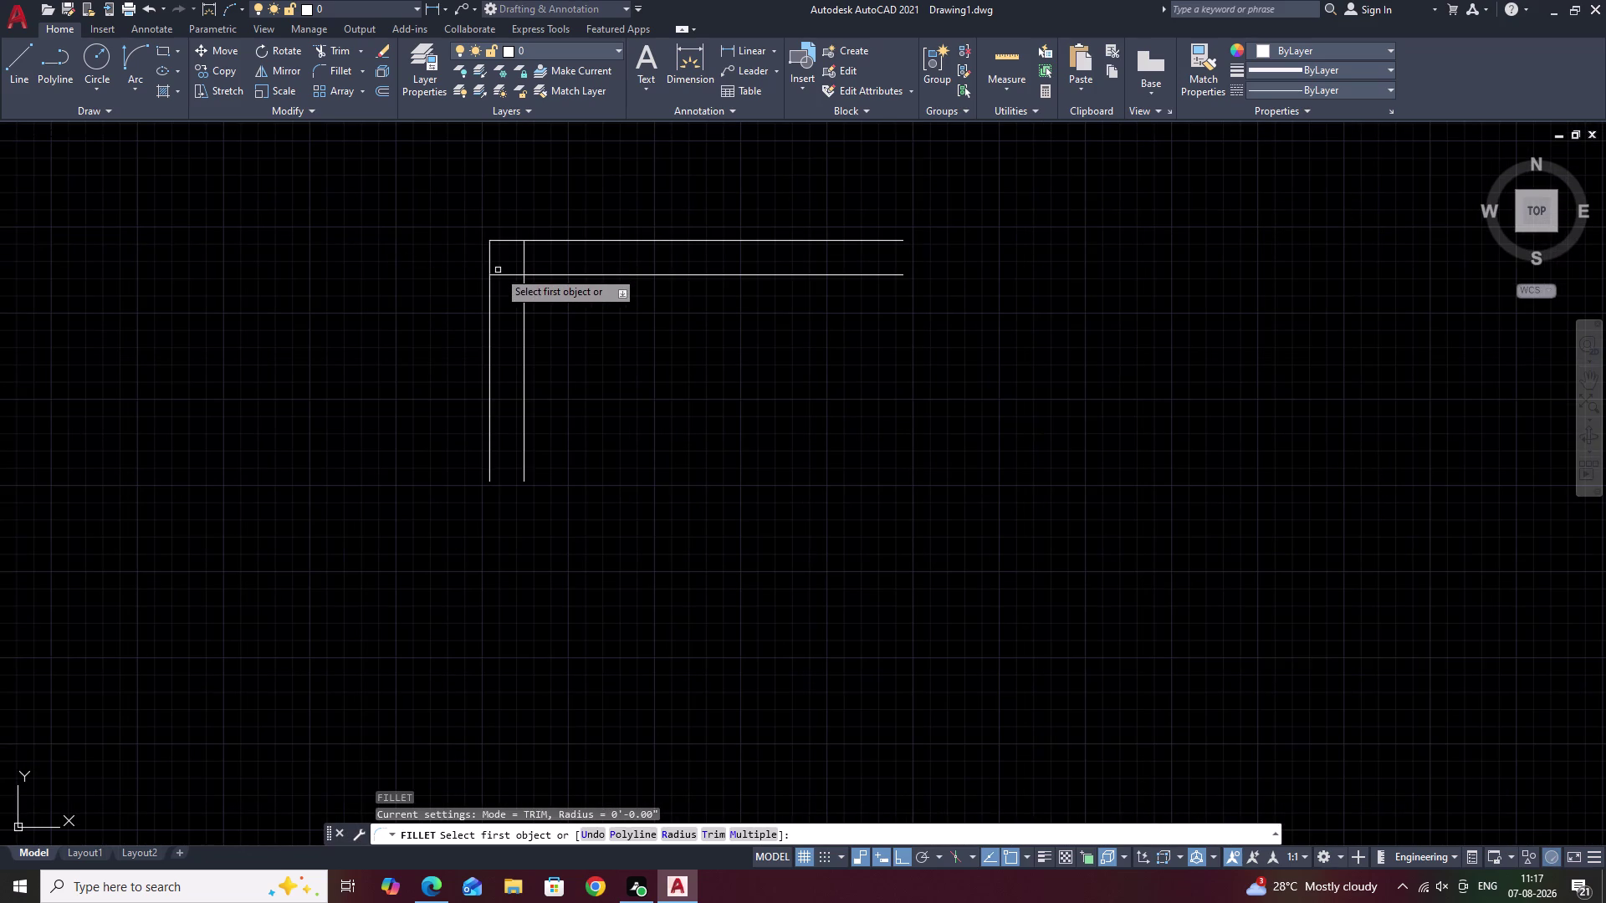
click(508, 276)
click(507, 239)
key(Escape)
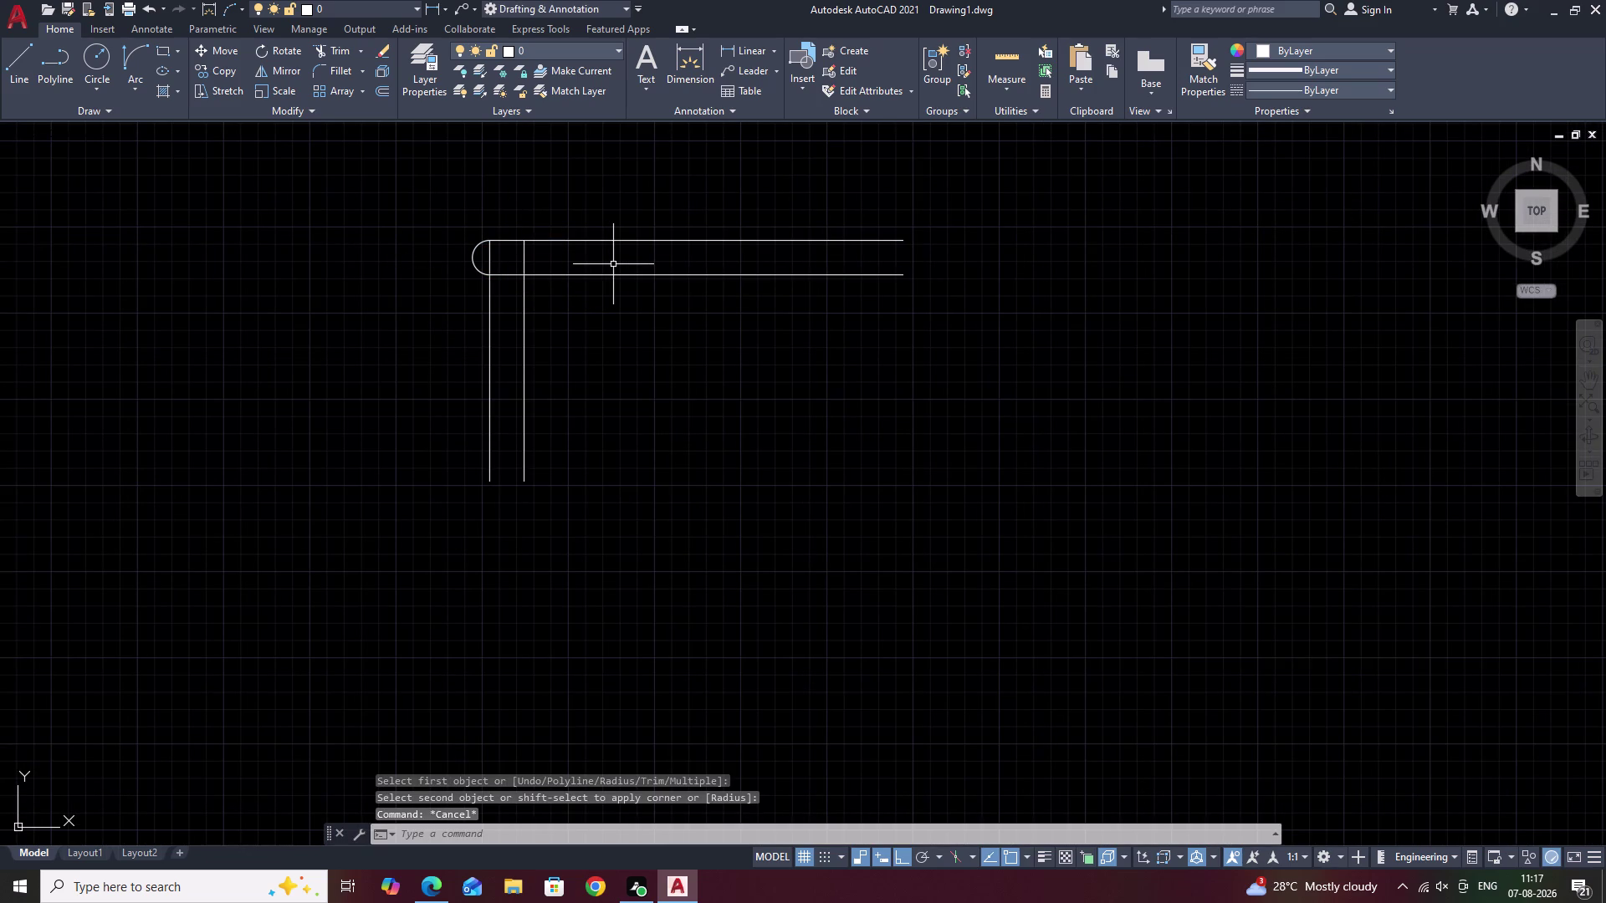
Trim the excess inner line ends at the corner.
text(TR)
key(space)
drag(530, 260, 488, 258)
key(Escape)
middle_drag(716, 381, 703, 368)
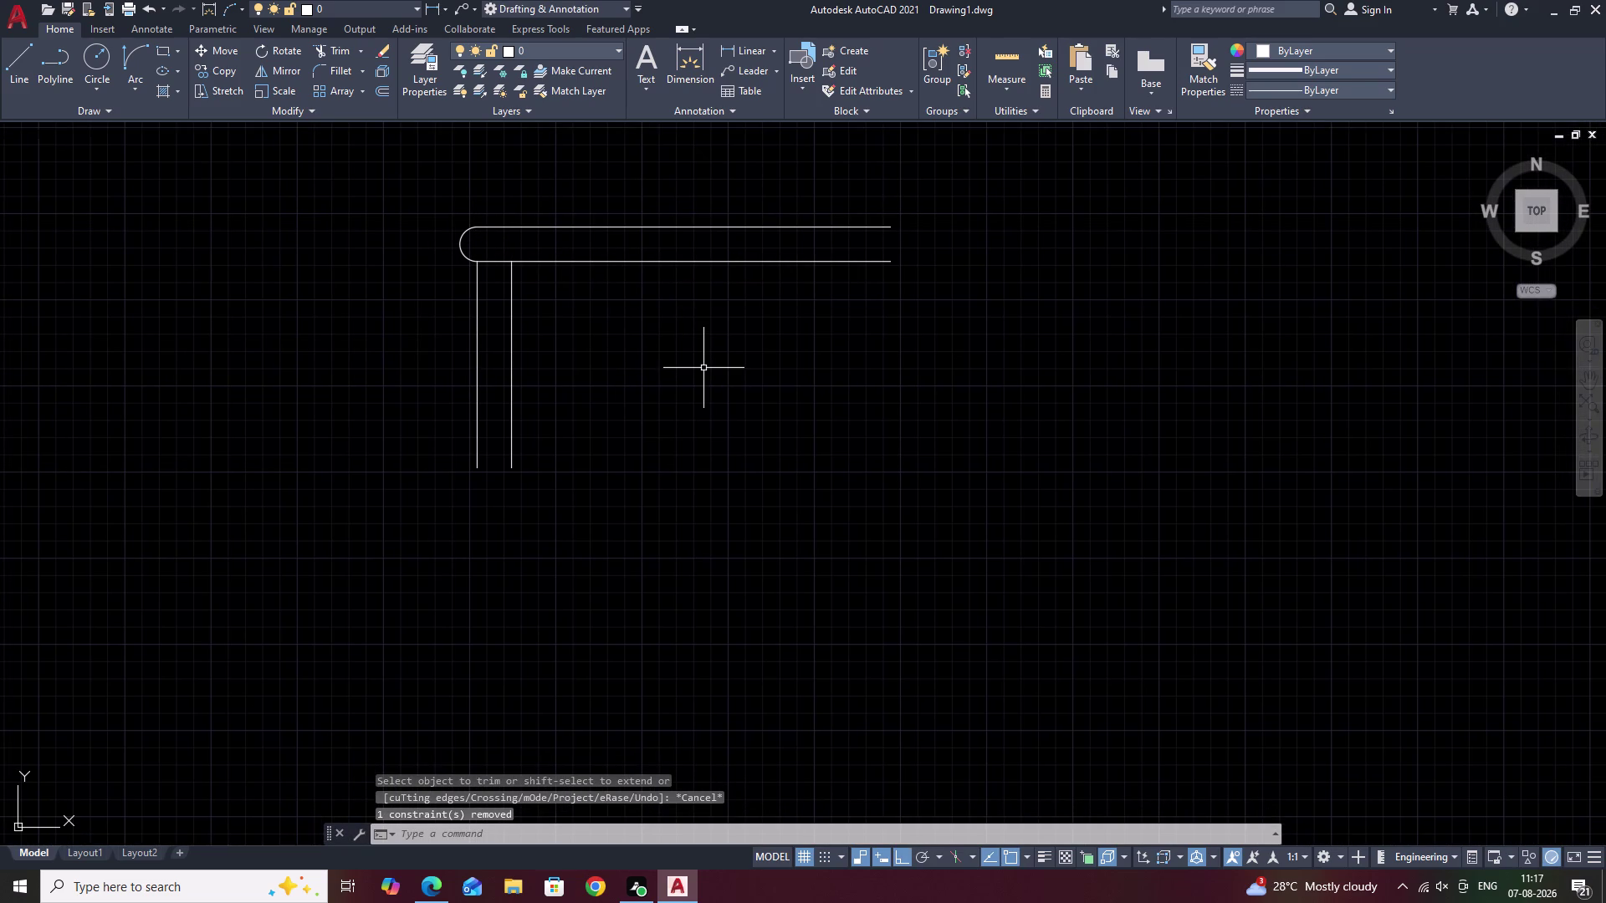
click(728, 46)
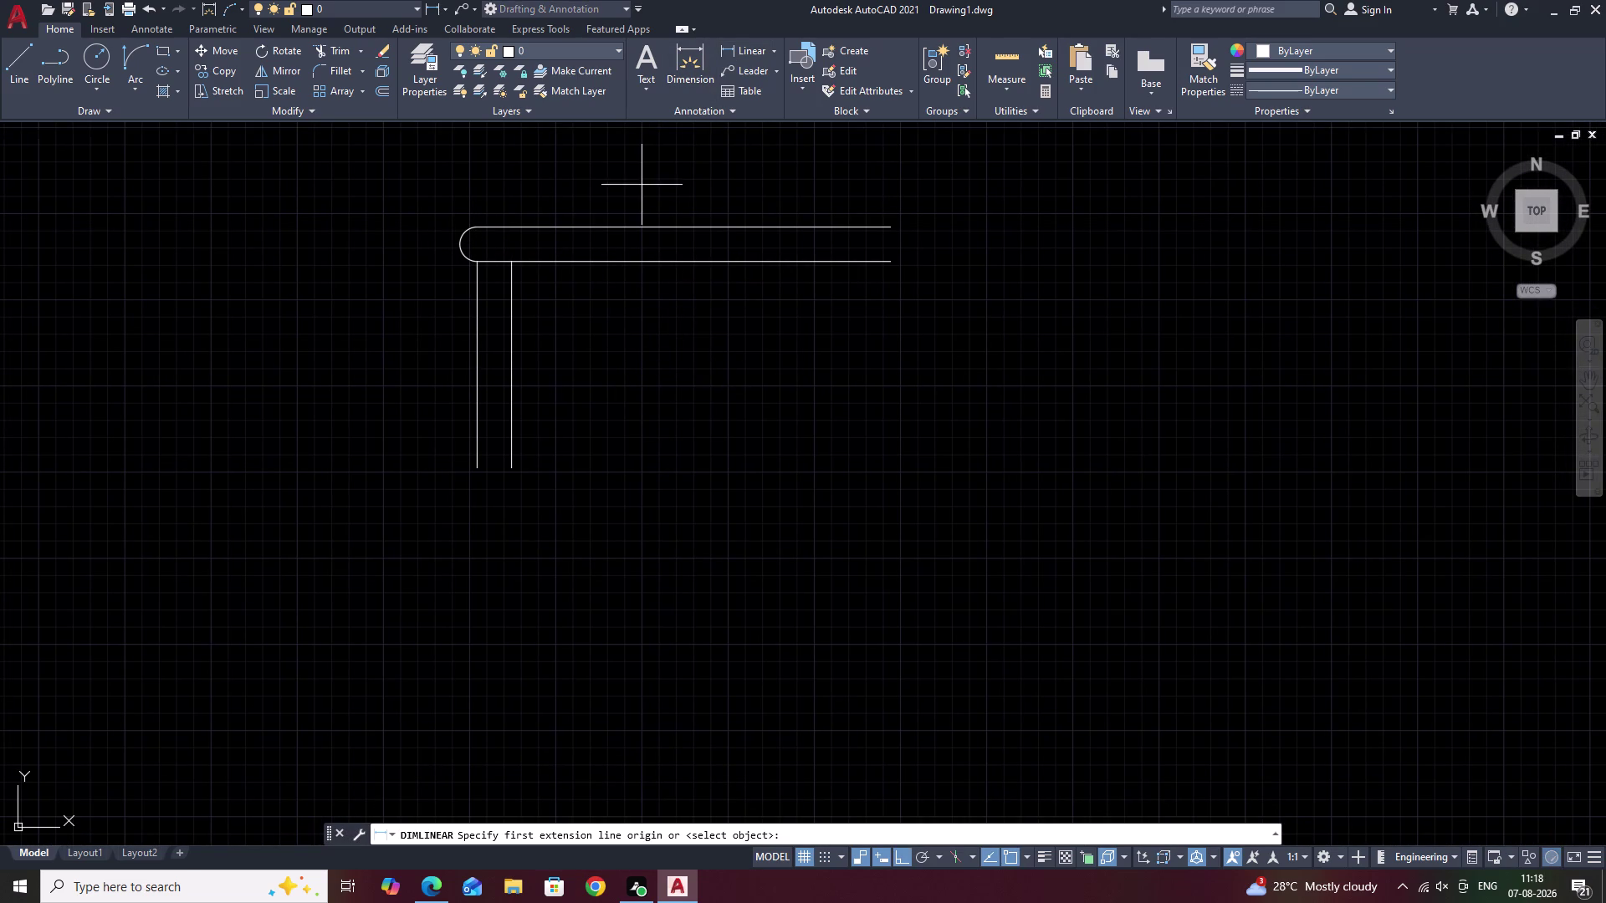
Add a 7.00" linear dimension along the upright leg on the left.
click(475, 464)
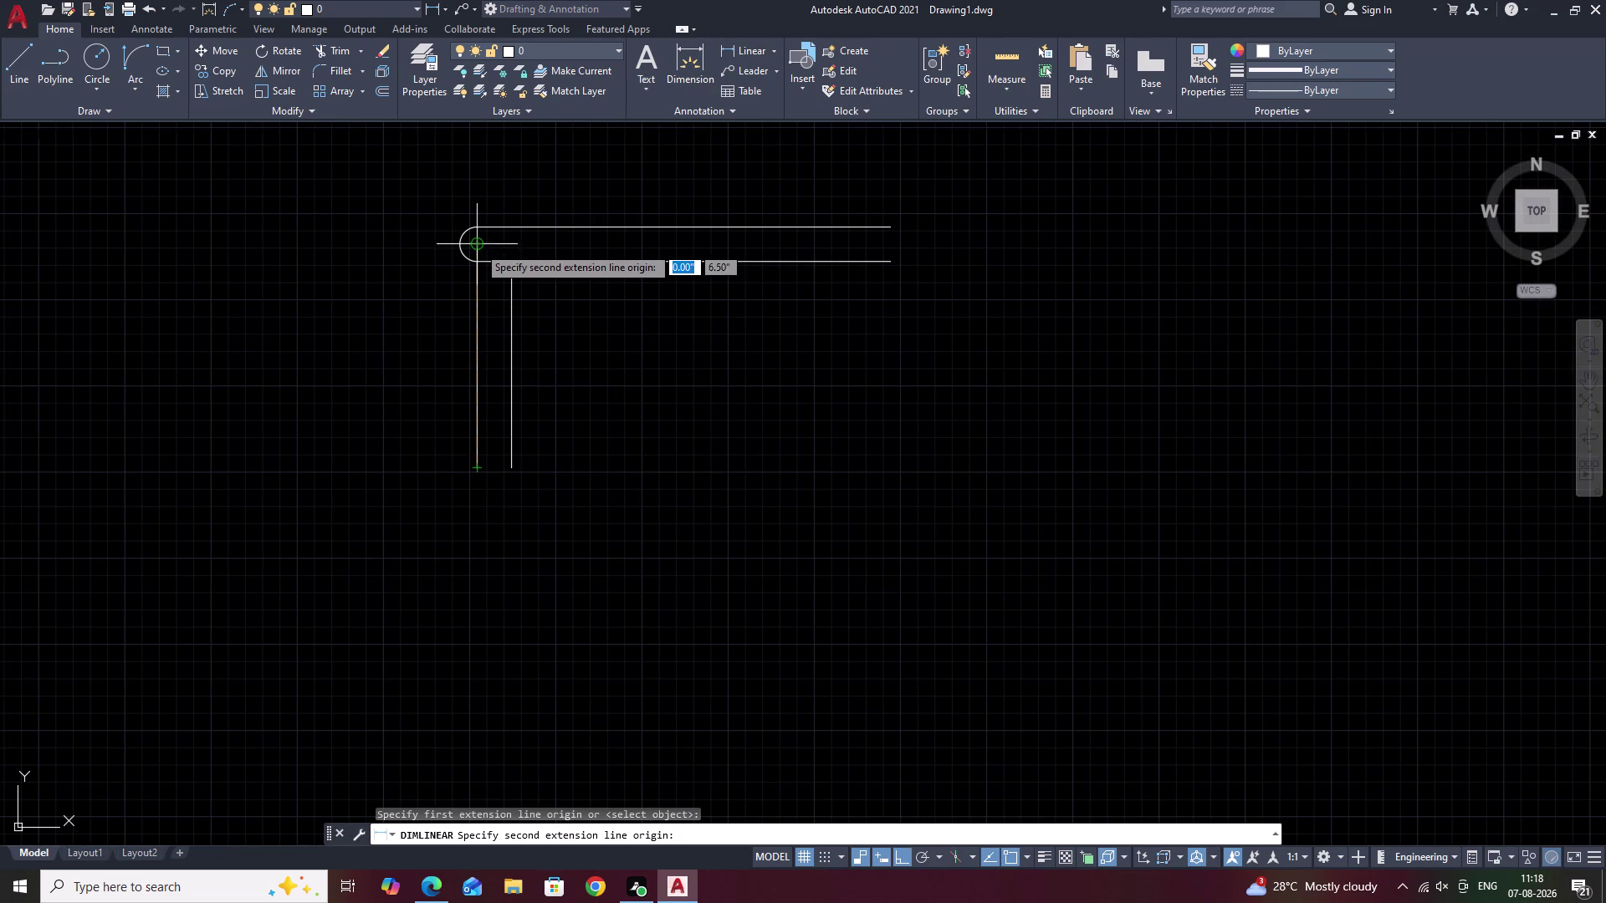
click(471, 231)
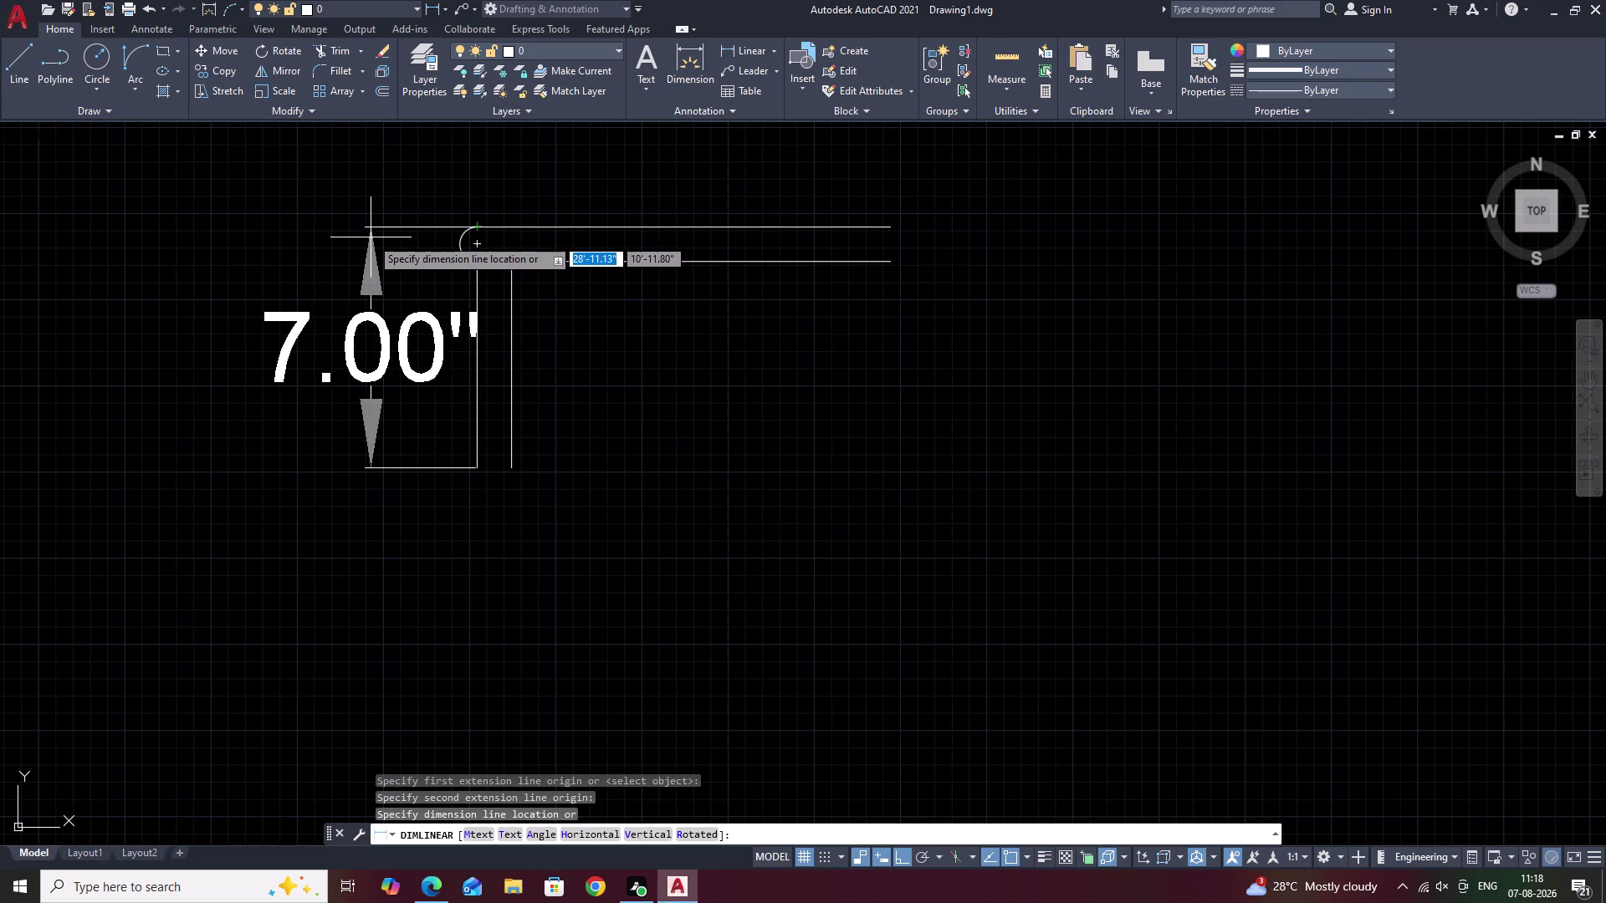
click(309, 240)
key(space)
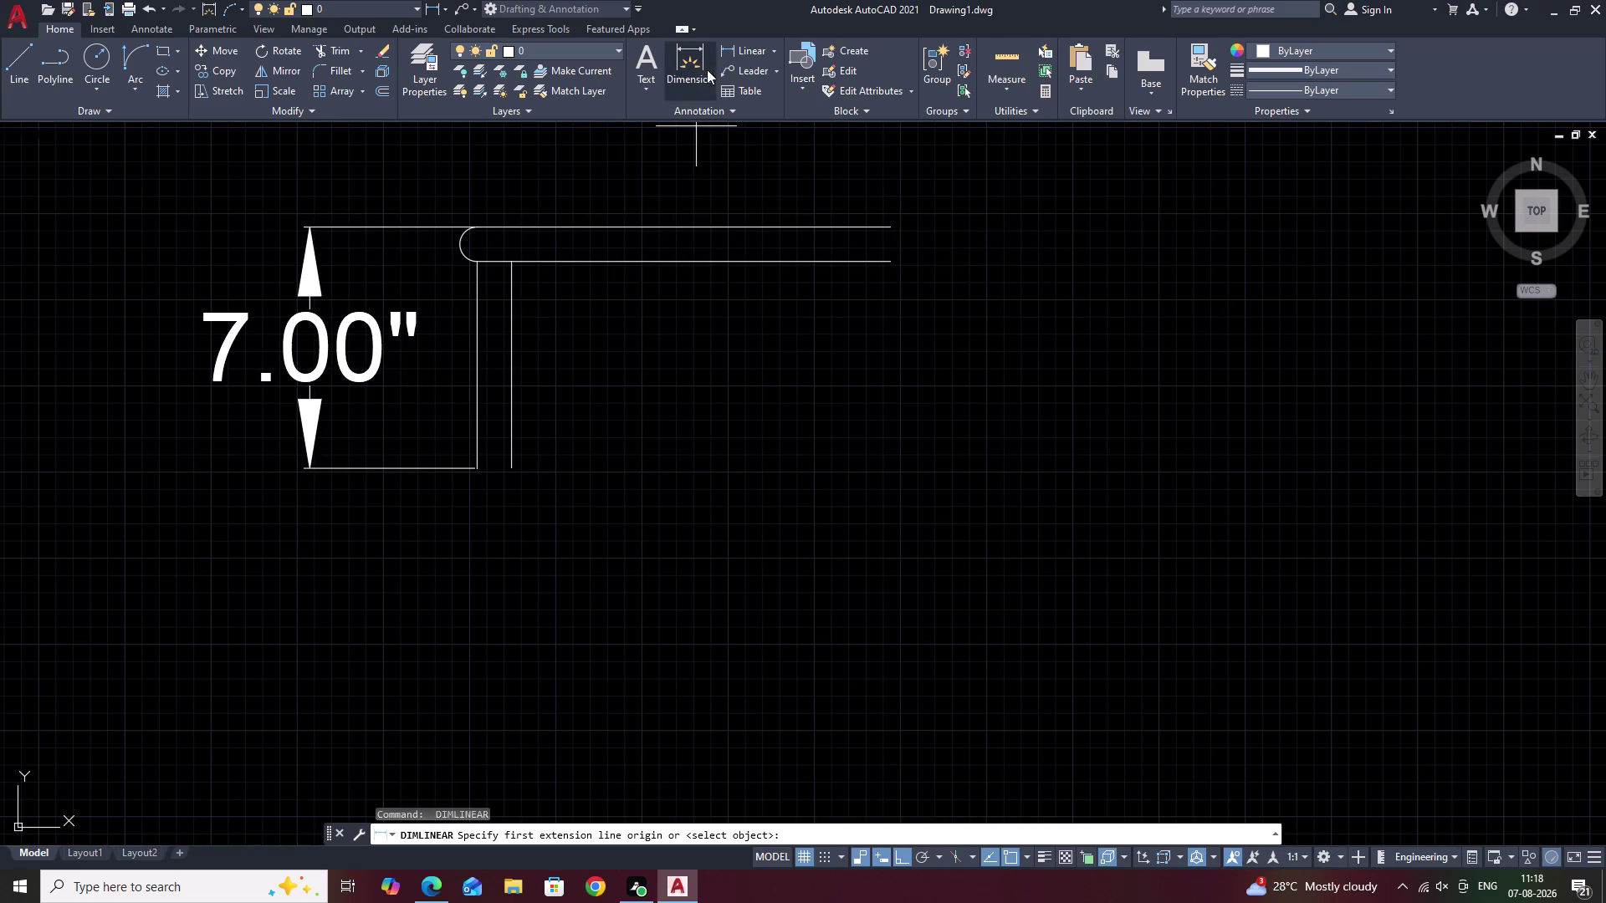
Add a 1' linear dimension above the top of the rail.
click(721, 51)
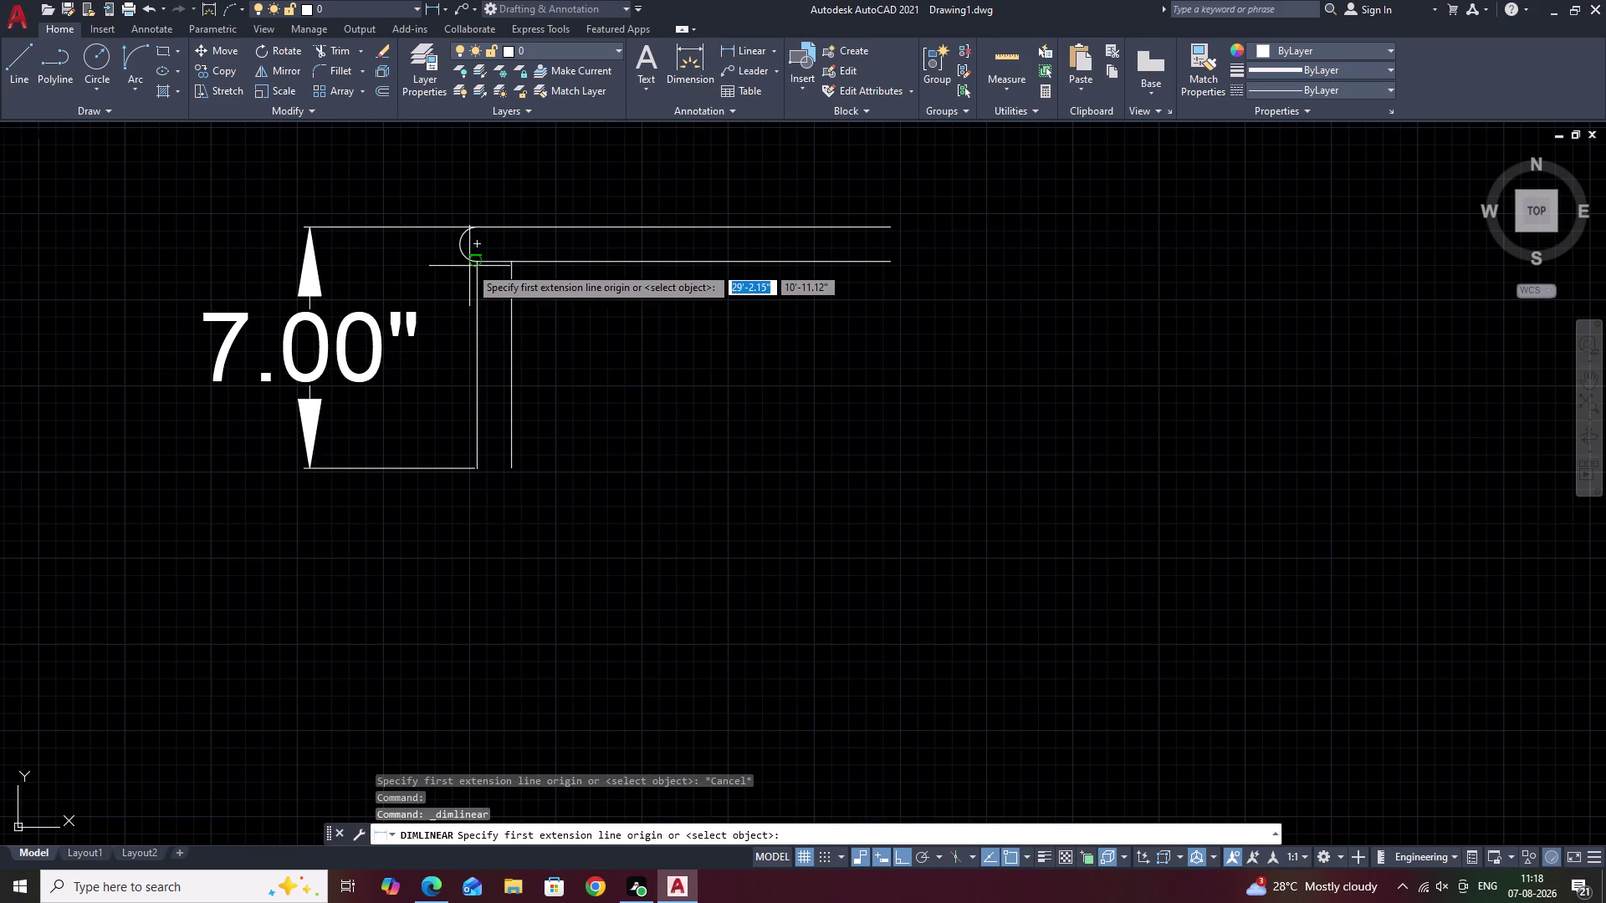
click(477, 228)
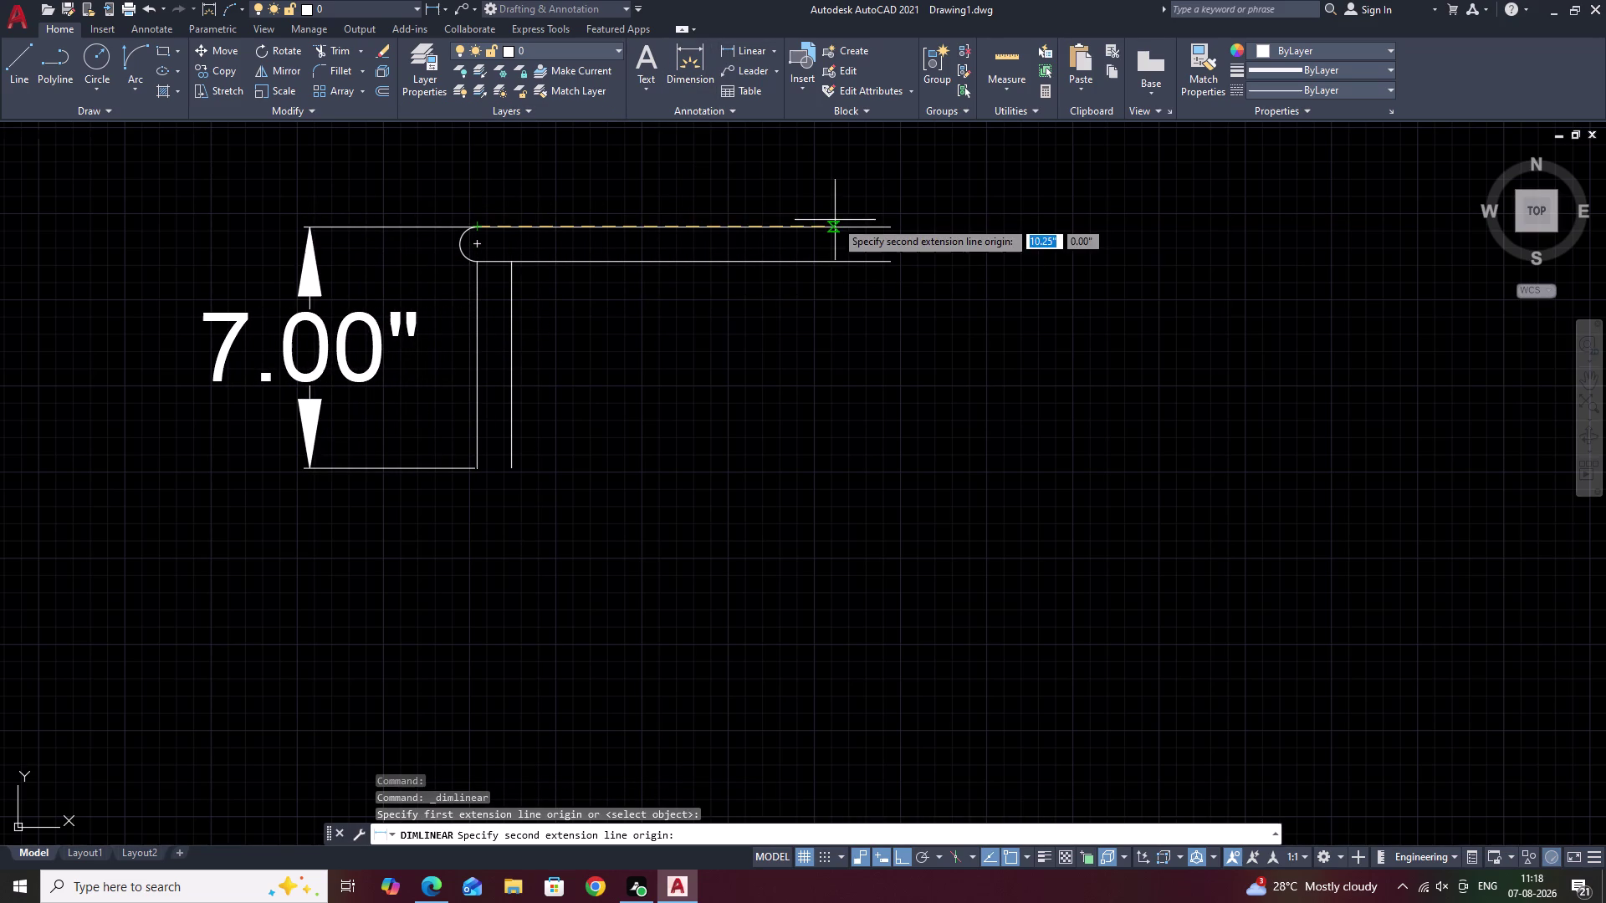
click(886, 228)
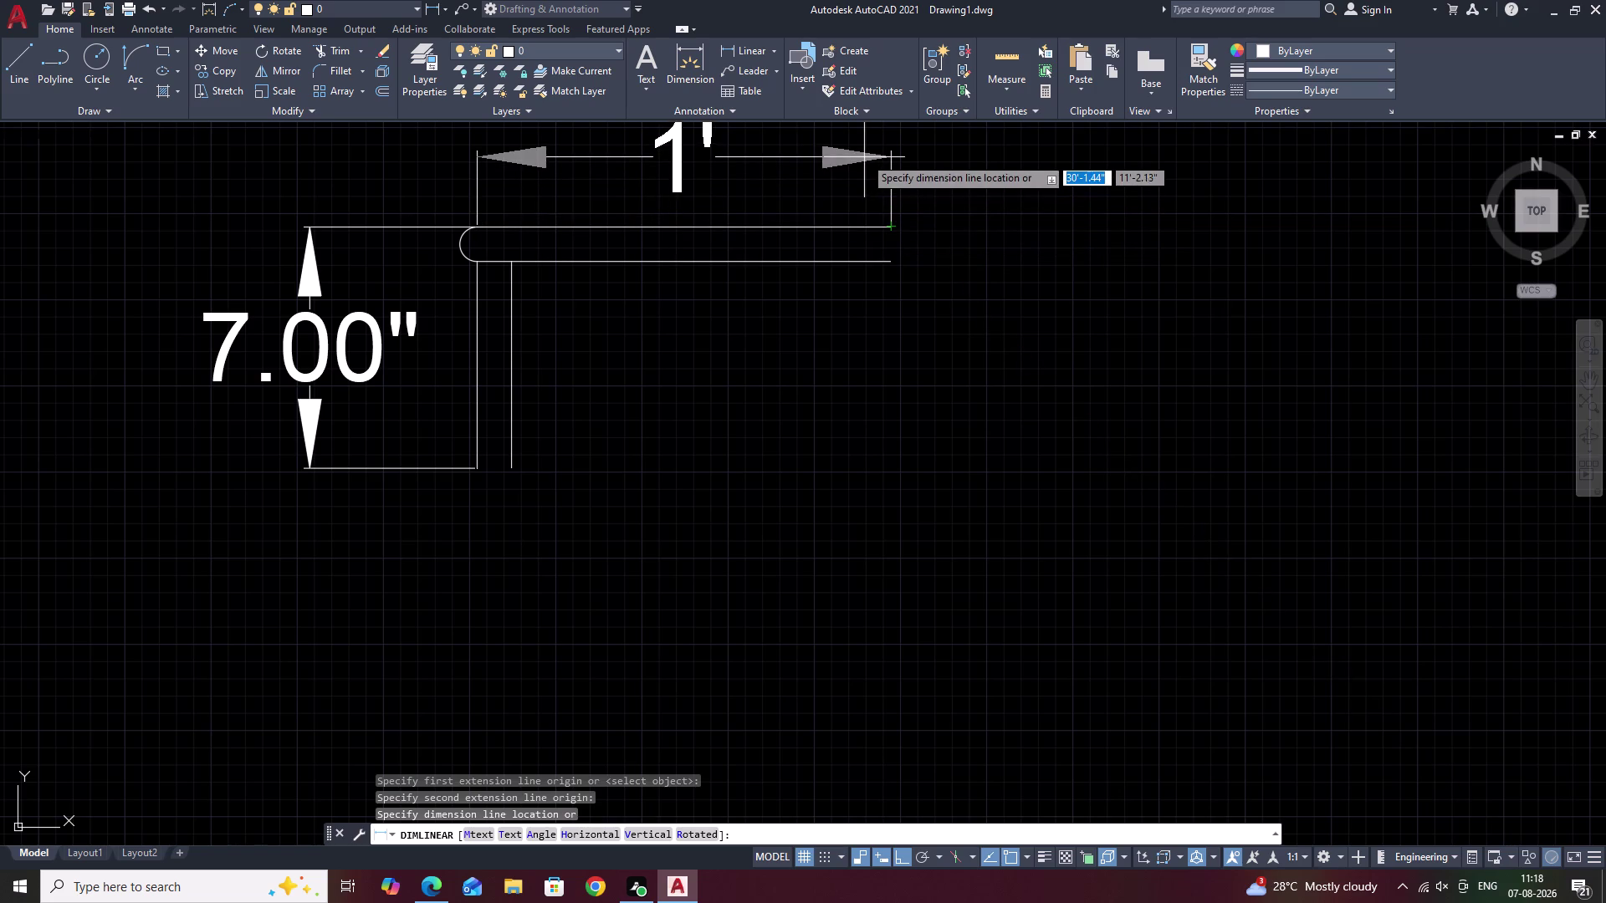
click(860, 130)
scroll(down, 3)
middle_drag(727, 354, 731, 405)
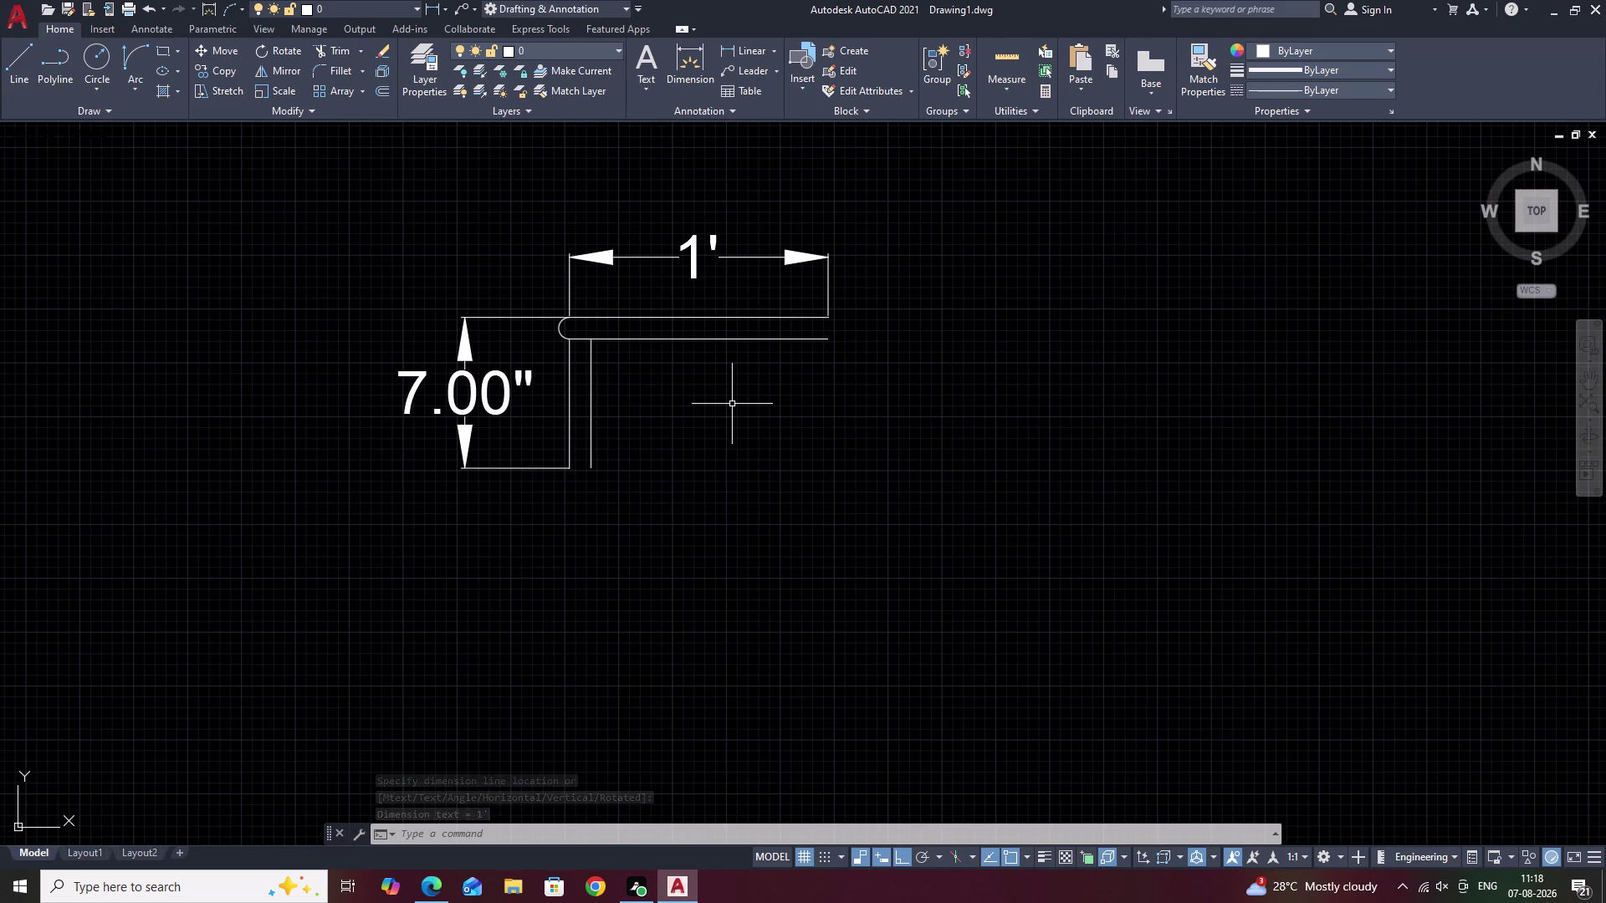
key(Escape)
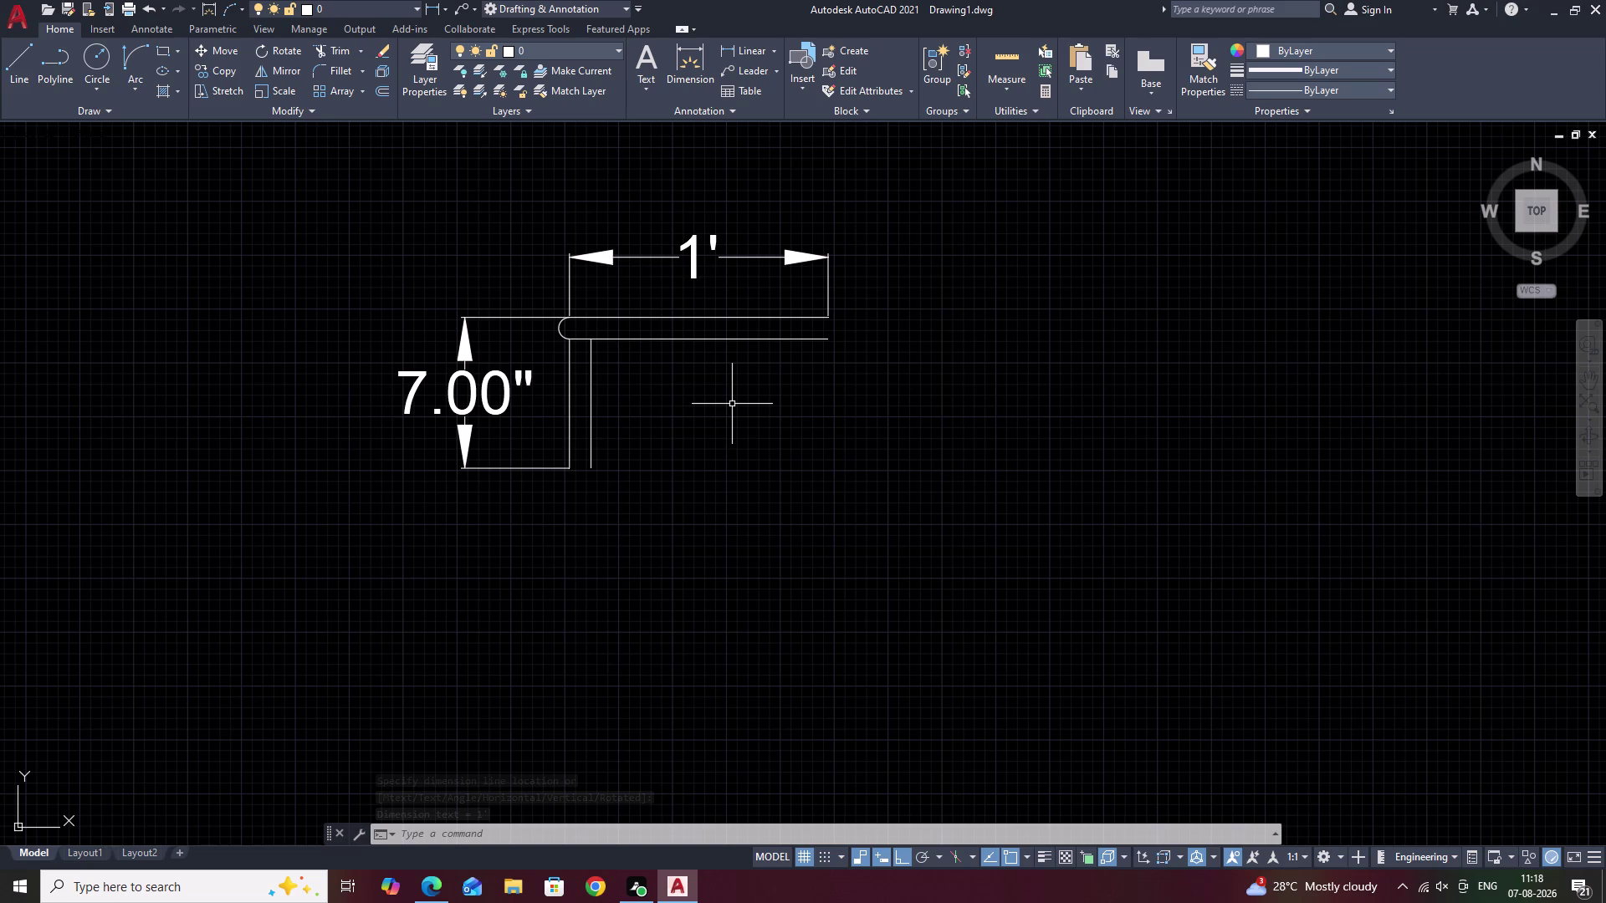
Shift the view down and begin selecting the step's lines.
middle_drag(651, 365, 733, 381)
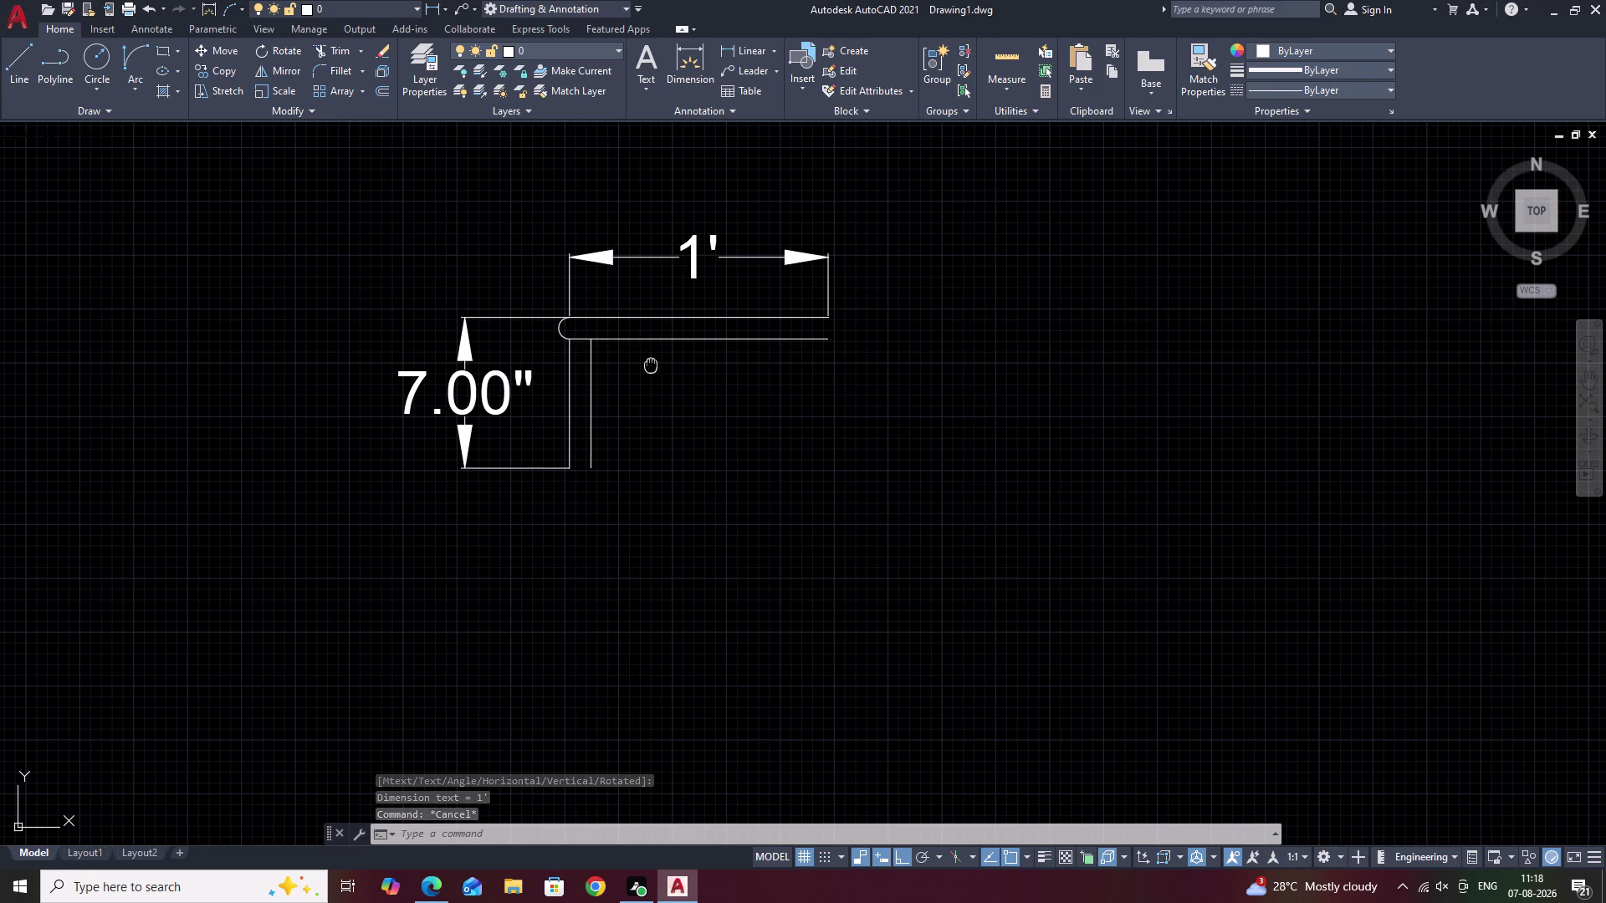
middle_drag(733, 380, 846, 393)
scroll(up, 3)
scroll(down, 3)
middle_drag(919, 424, 801, 455)
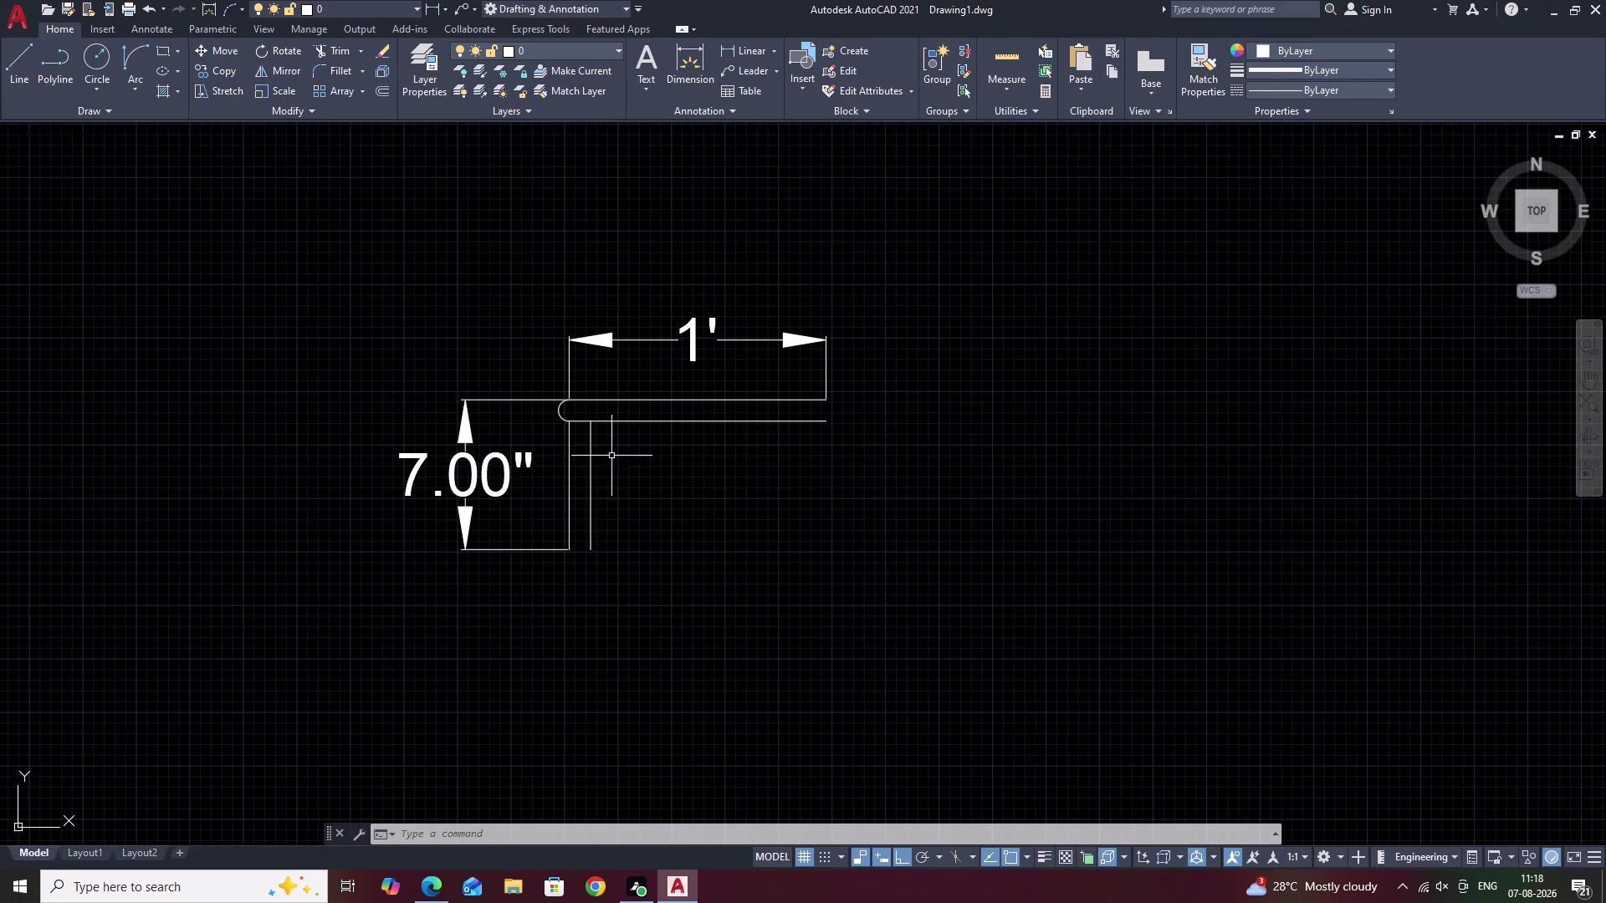
drag(651, 388, 552, 431)
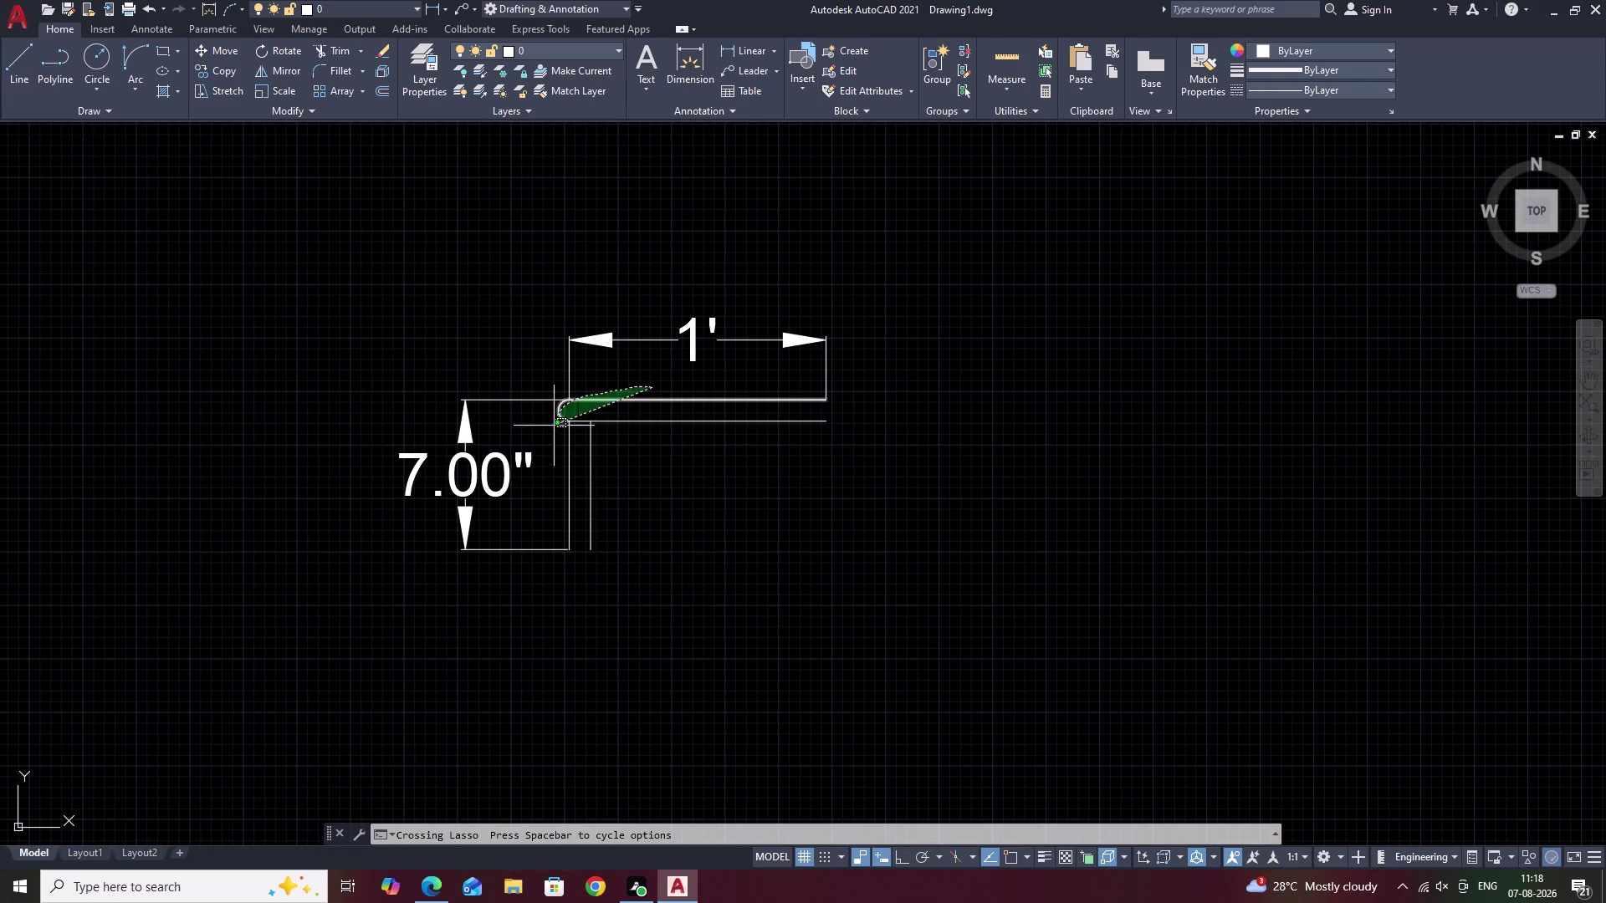
Copy the tread and riser lines to the first tread's end to form a second step.
drag(553, 431, 569, 510)
text(CO)
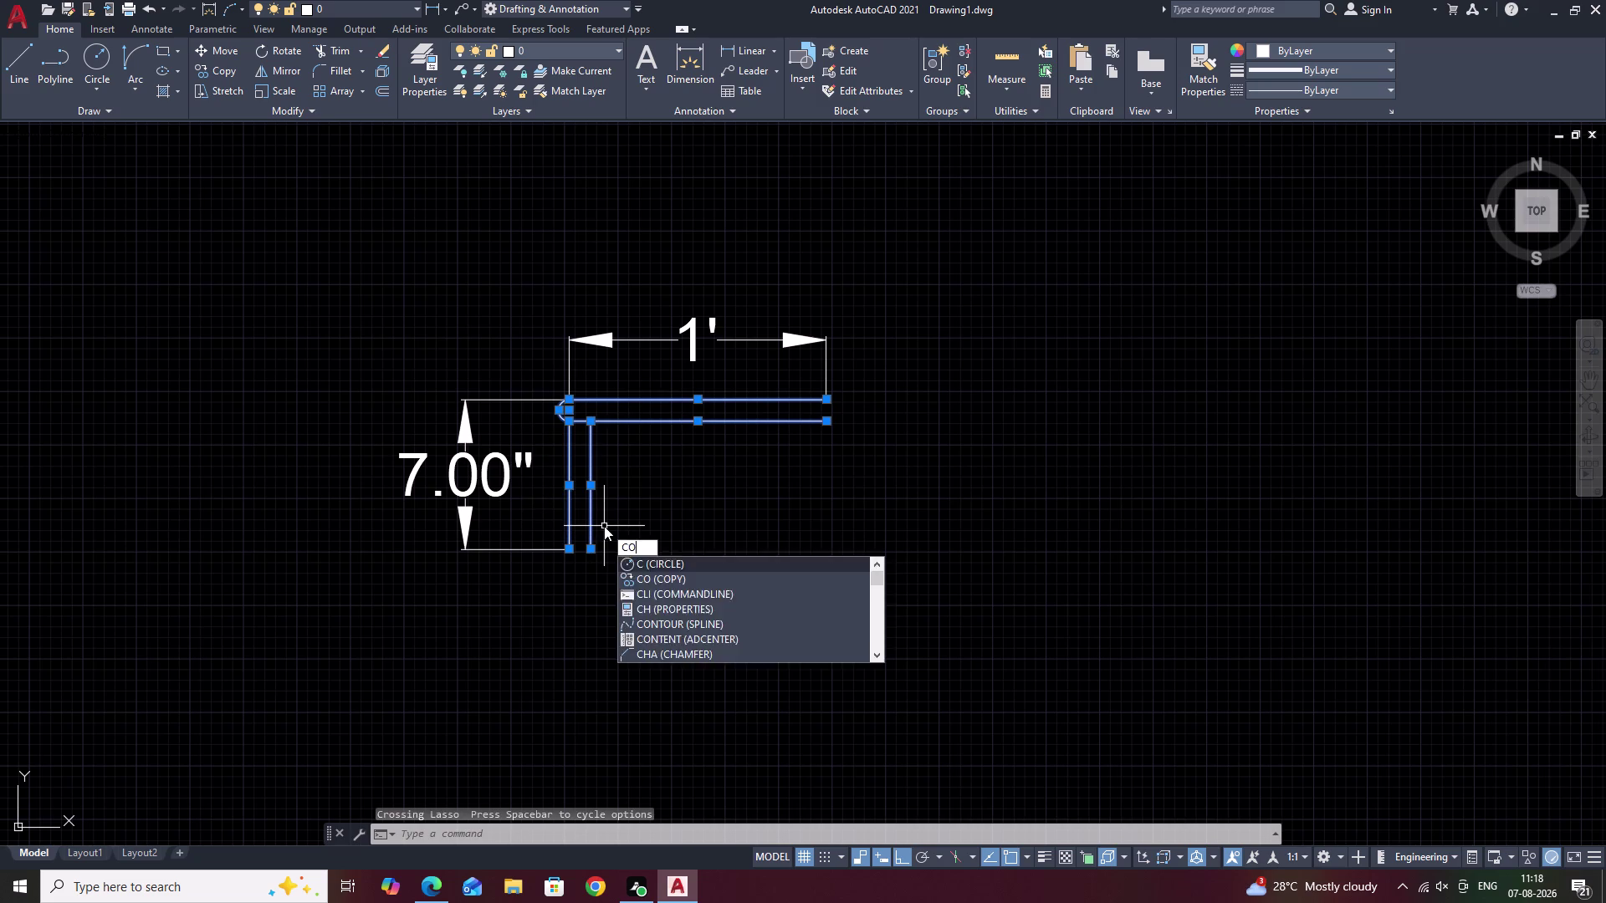
key(space)
click(570, 545)
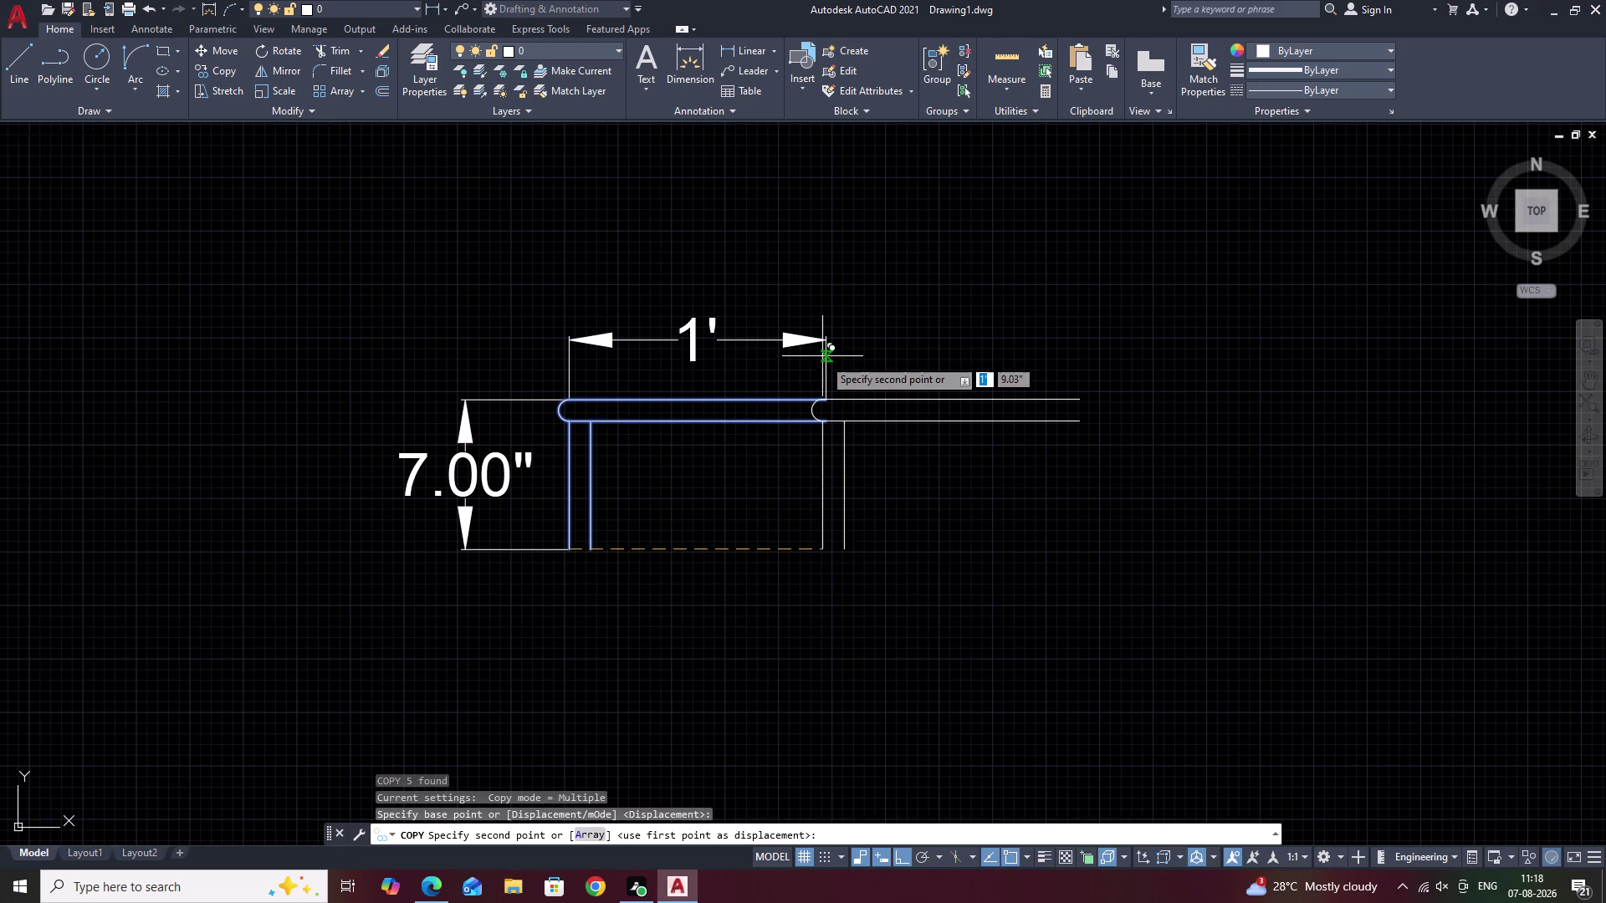
scroll(up, 3)
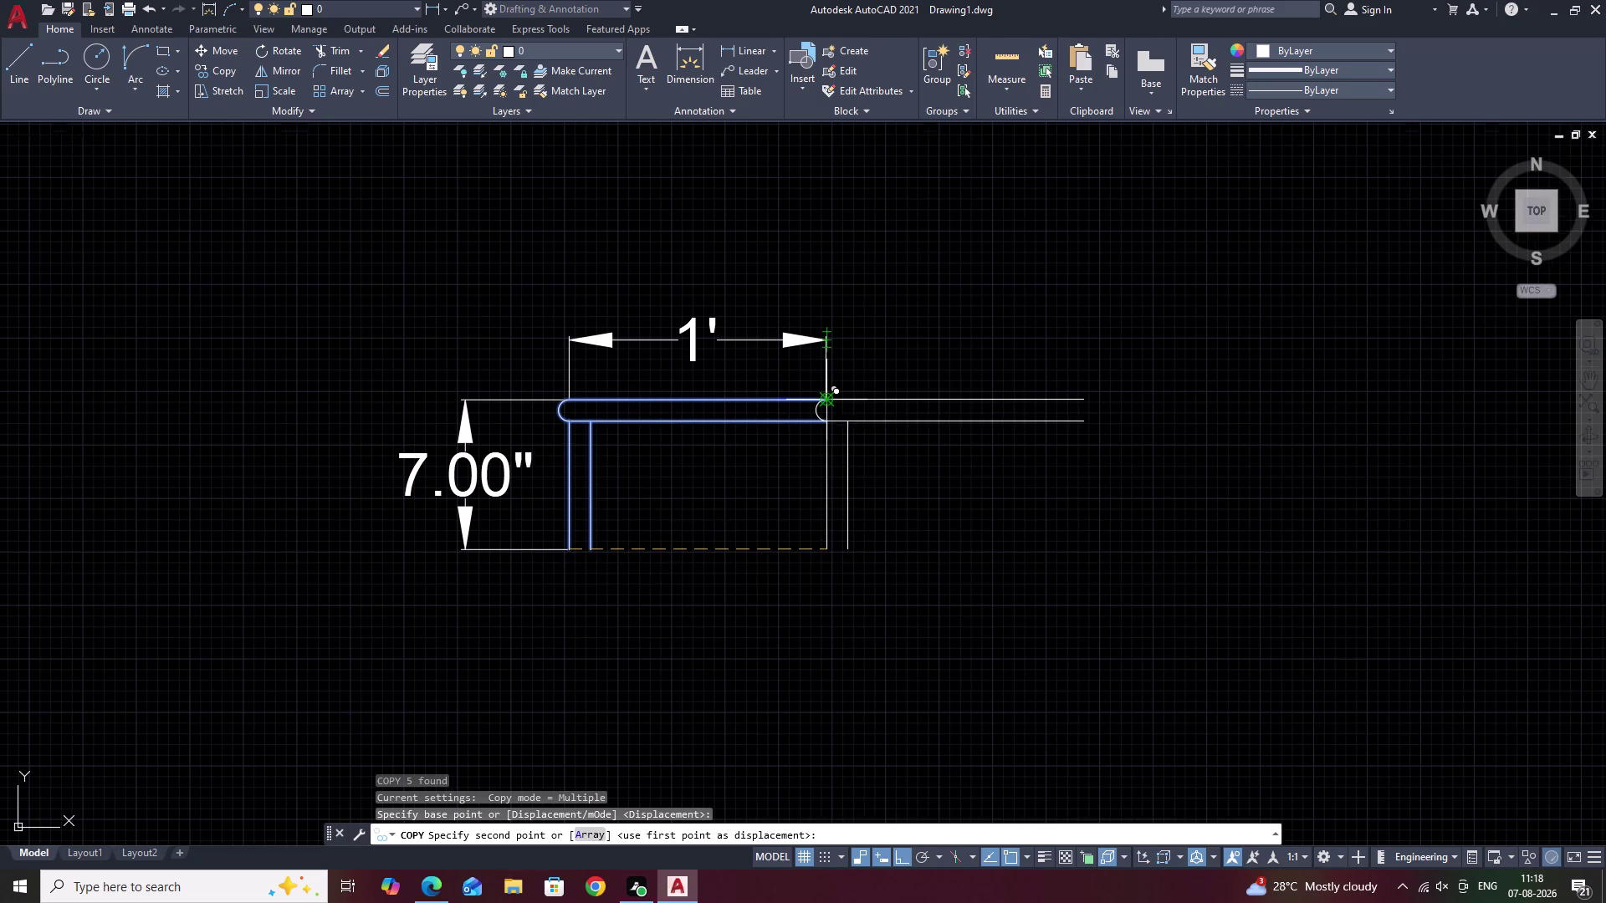
scroll(up, 3)
scroll(up, 3)
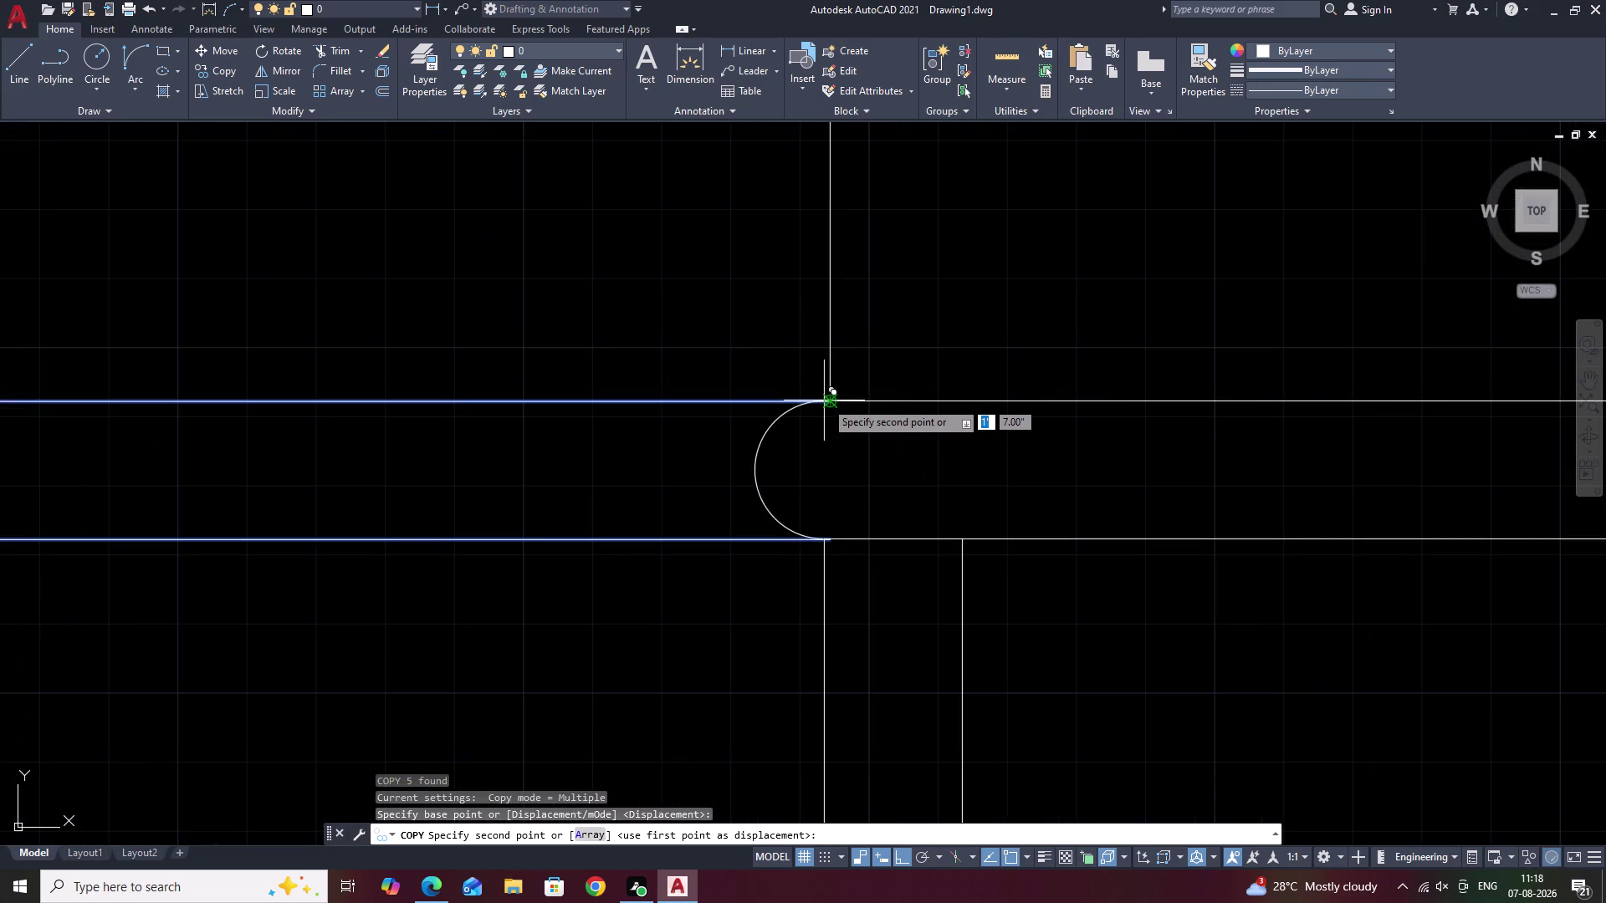
click(828, 401)
scroll(down, 3)
key(Escape)
scroll(down, 3)
middle_drag(941, 439, 875, 480)
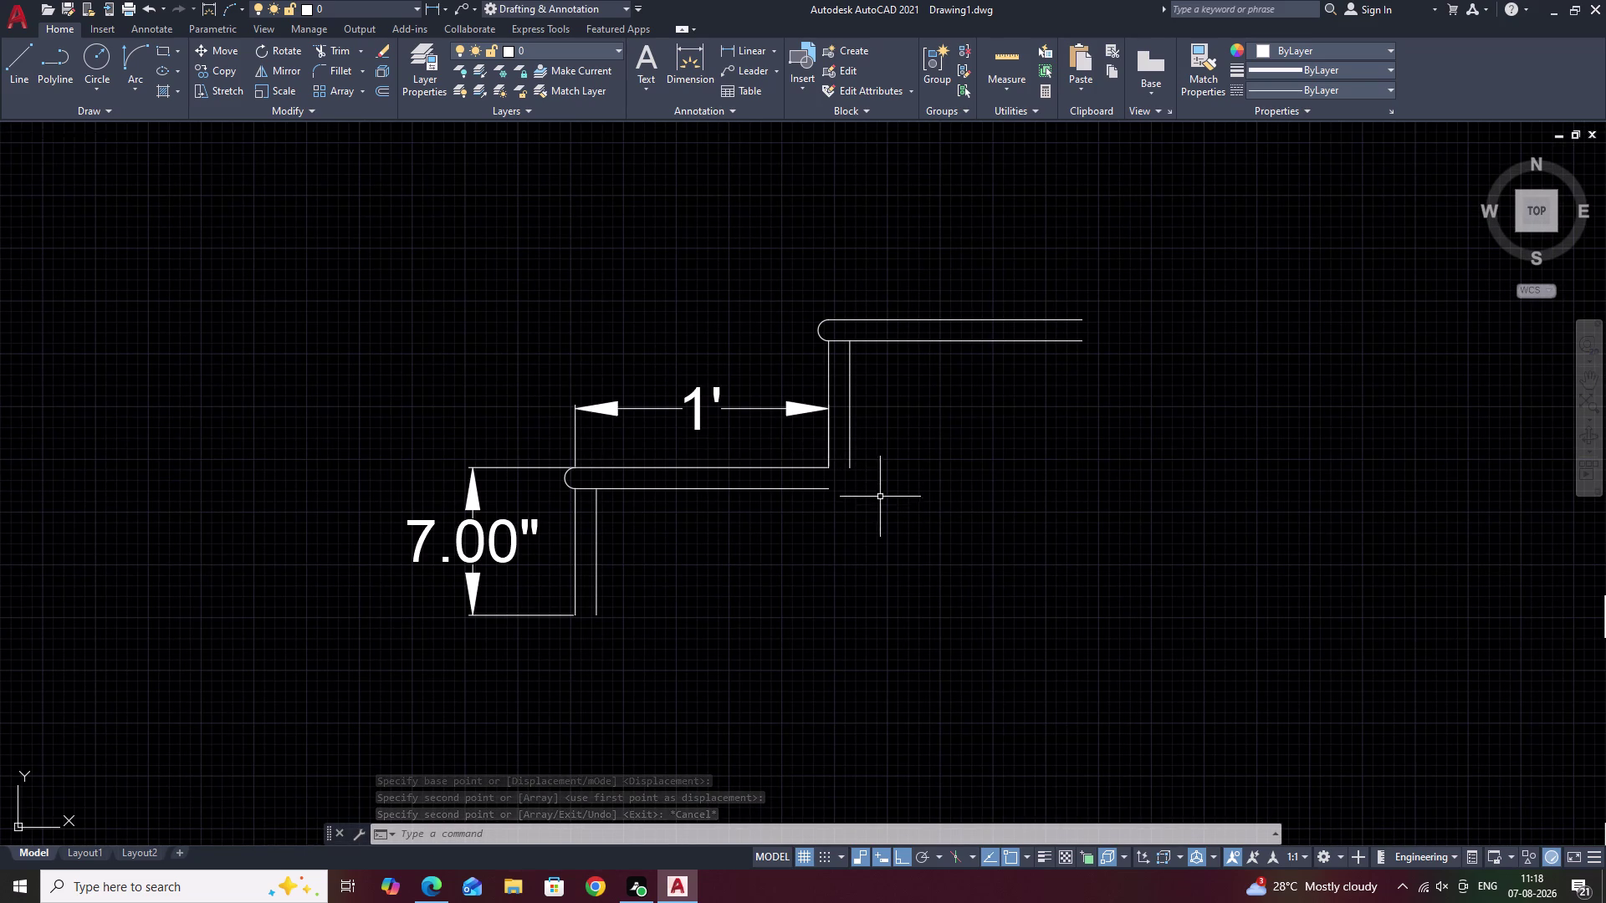
text(F)
key(space)
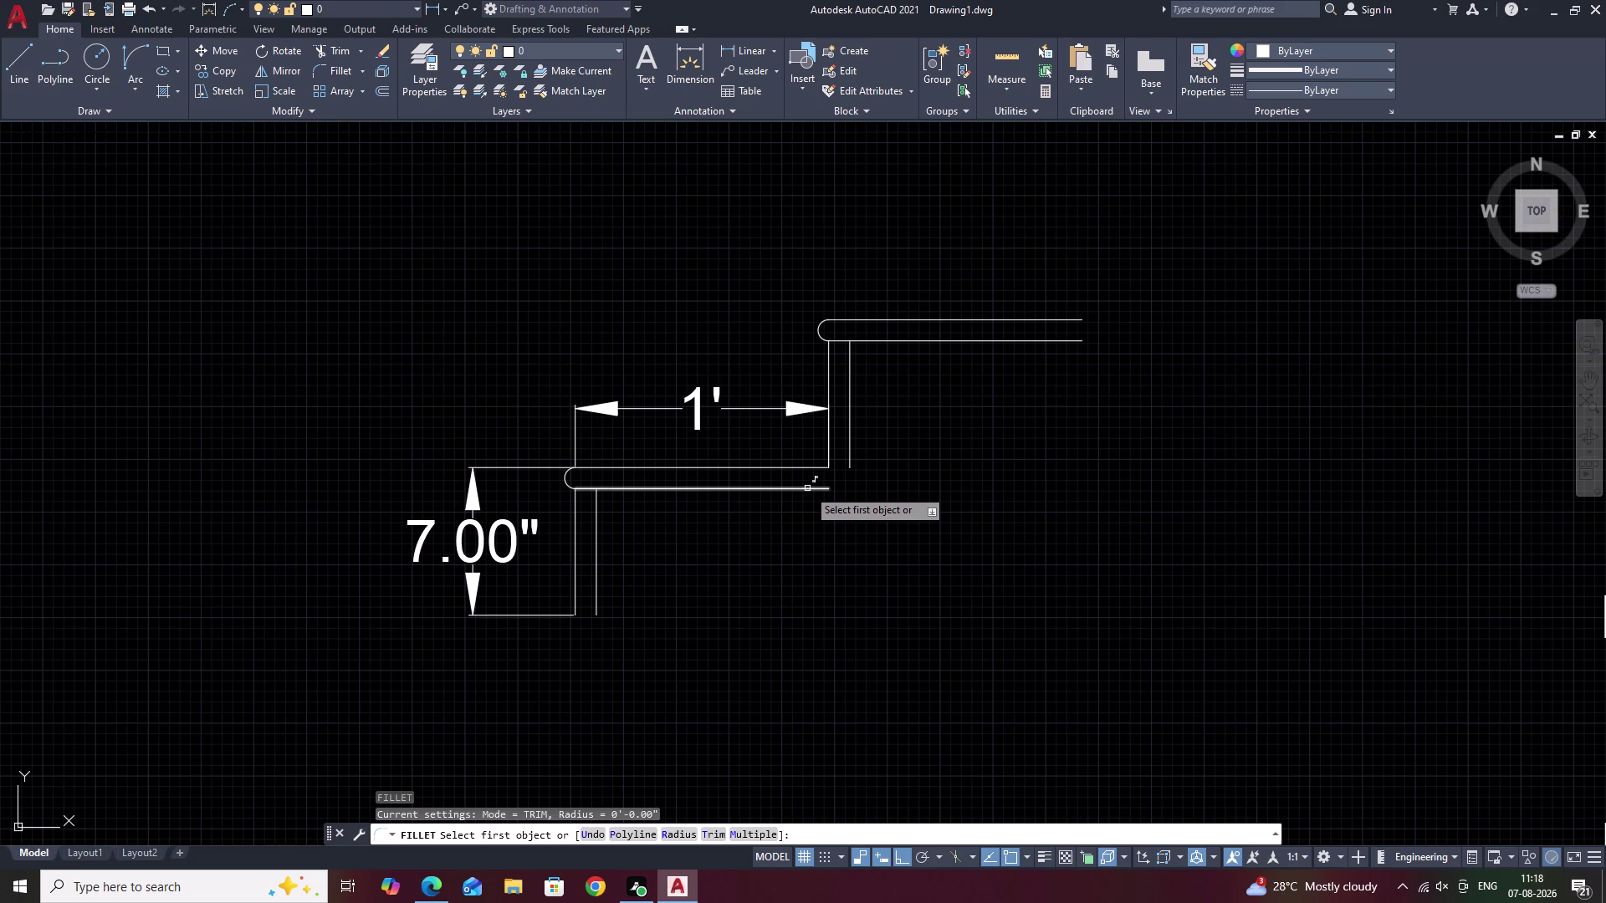
Erase the copied upper tread and its rounded nosing.
key(Escape)
drag(955, 300, 937, 358)
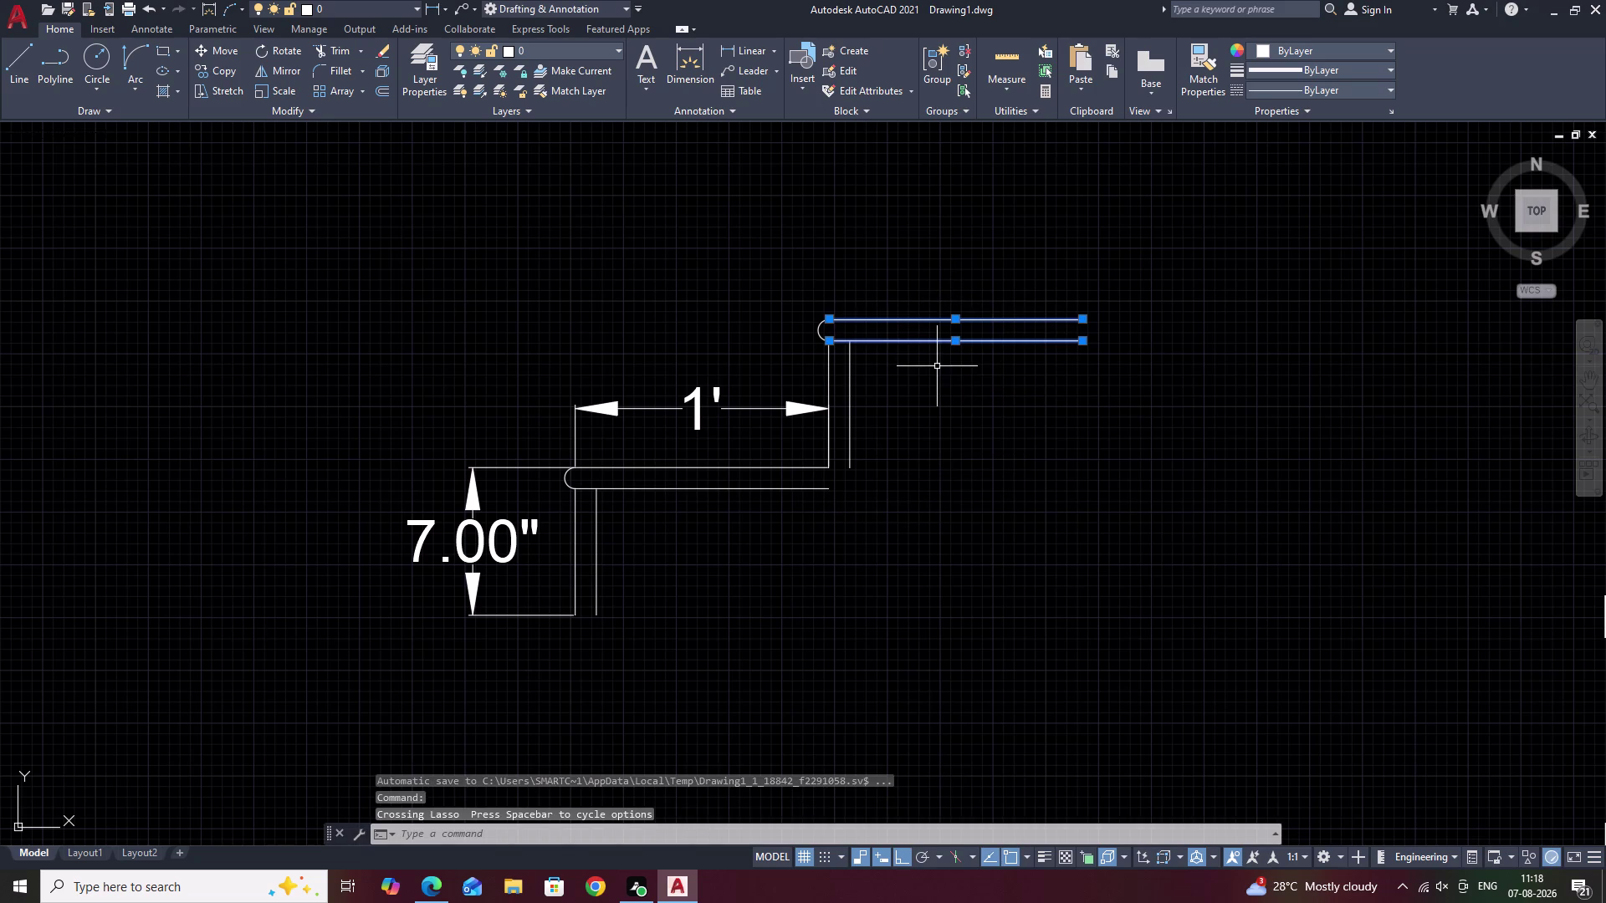
scroll(up, 3)
drag(818, 292, 815, 366)
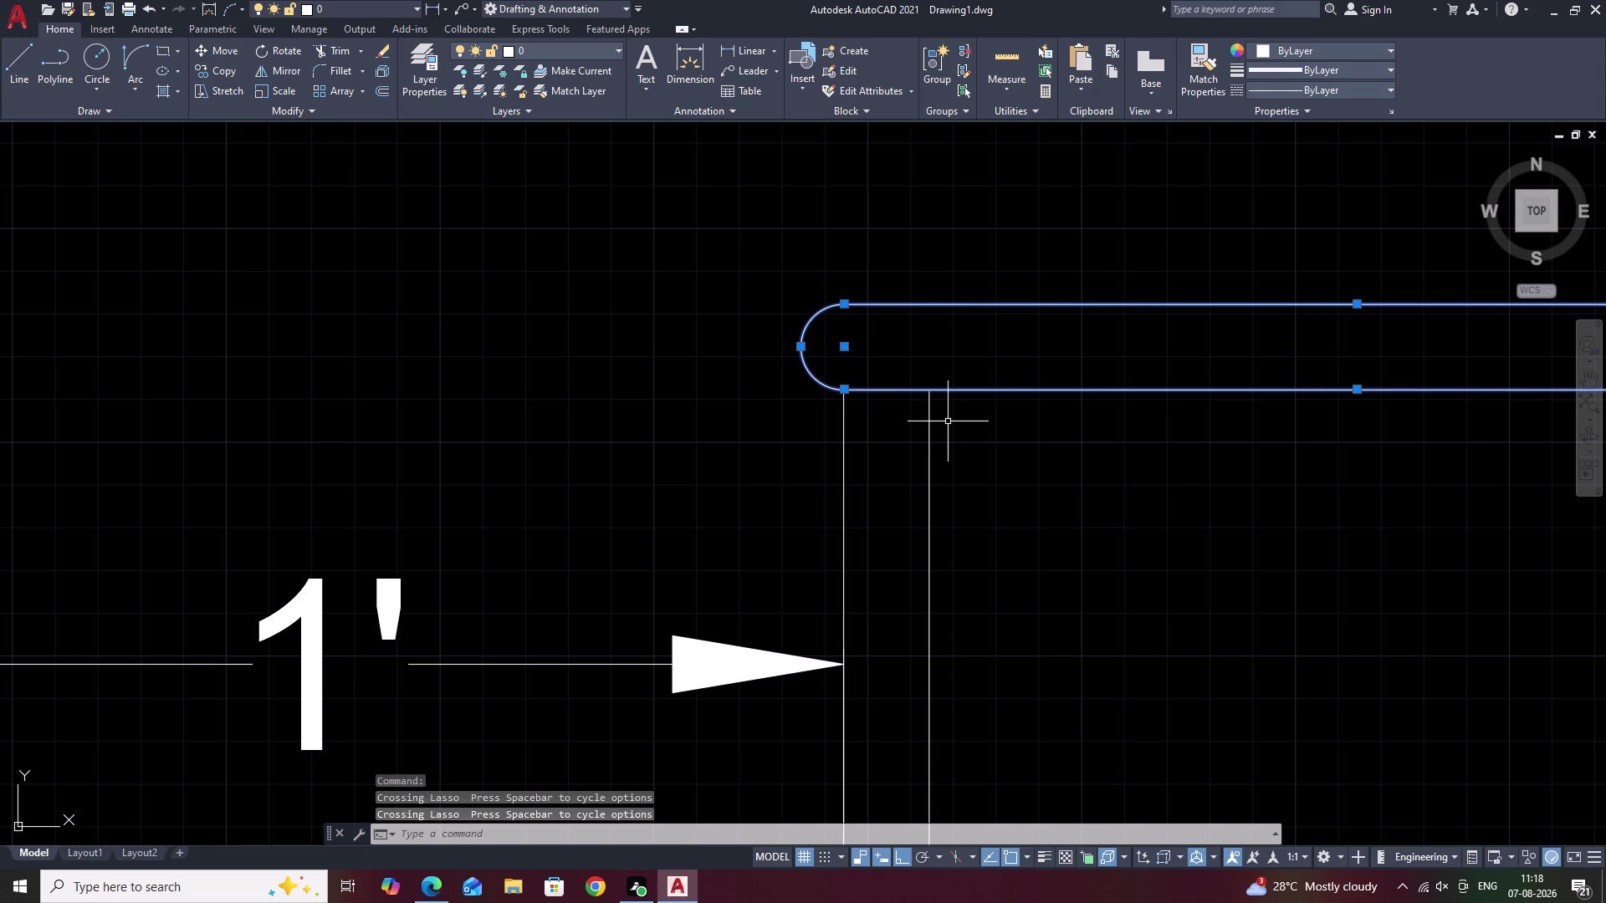
text(E)
key(space)
scroll(down, 3)
middle_drag(974, 471, 975, 434)
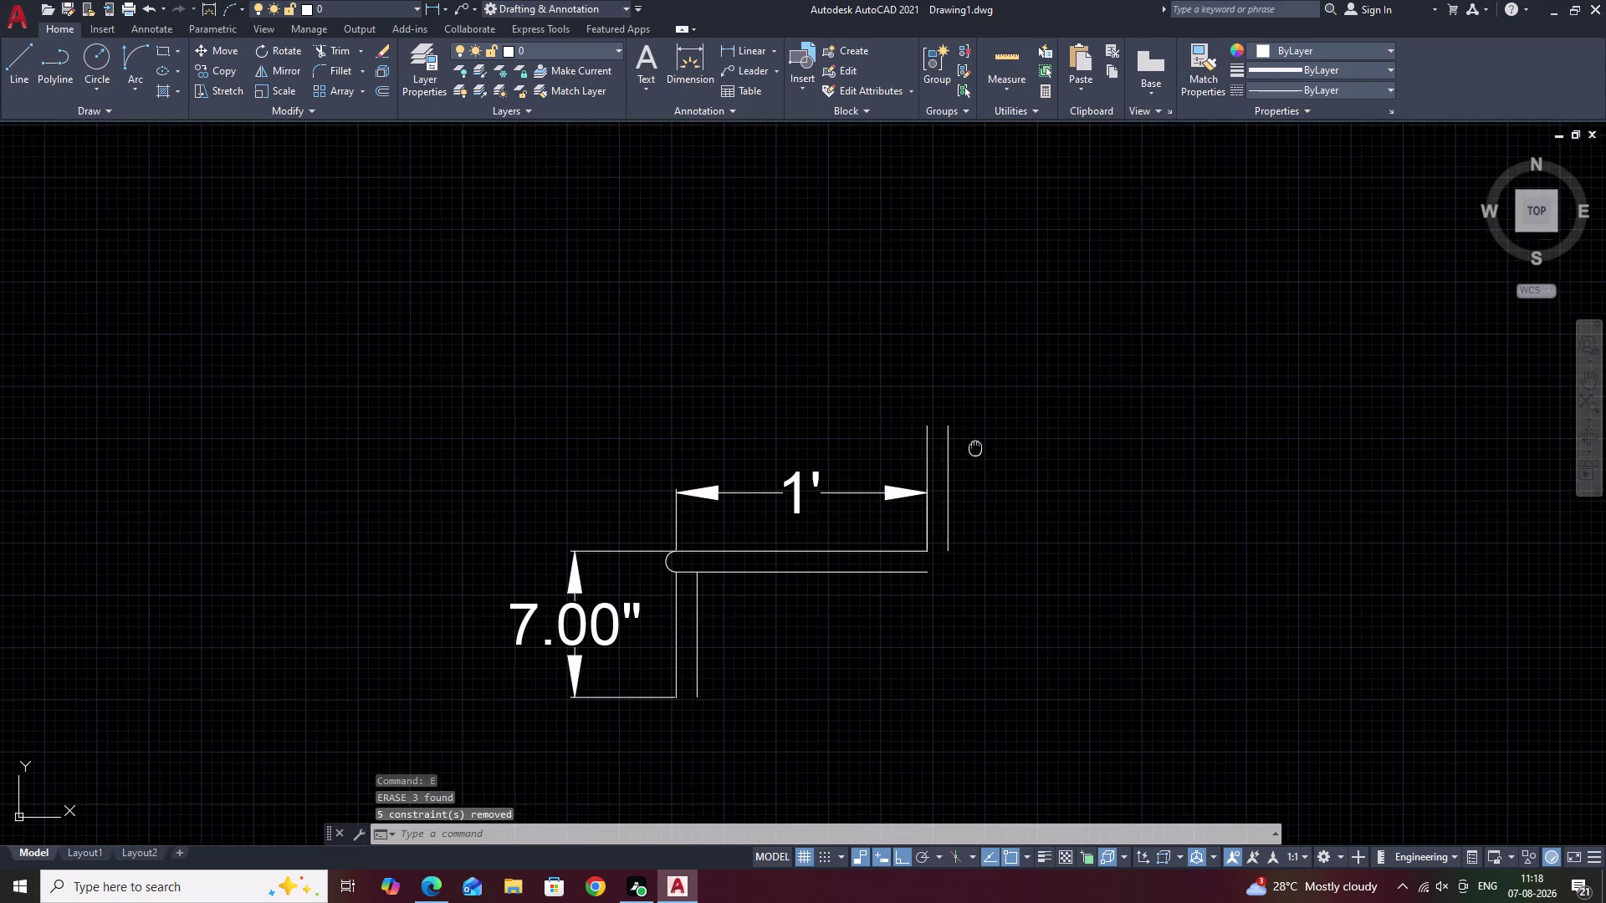
middle_drag(975, 434, 972, 420)
Fillet the first tread's lower line to the second riser and extend the tread line to it.
text(F)
key(space)
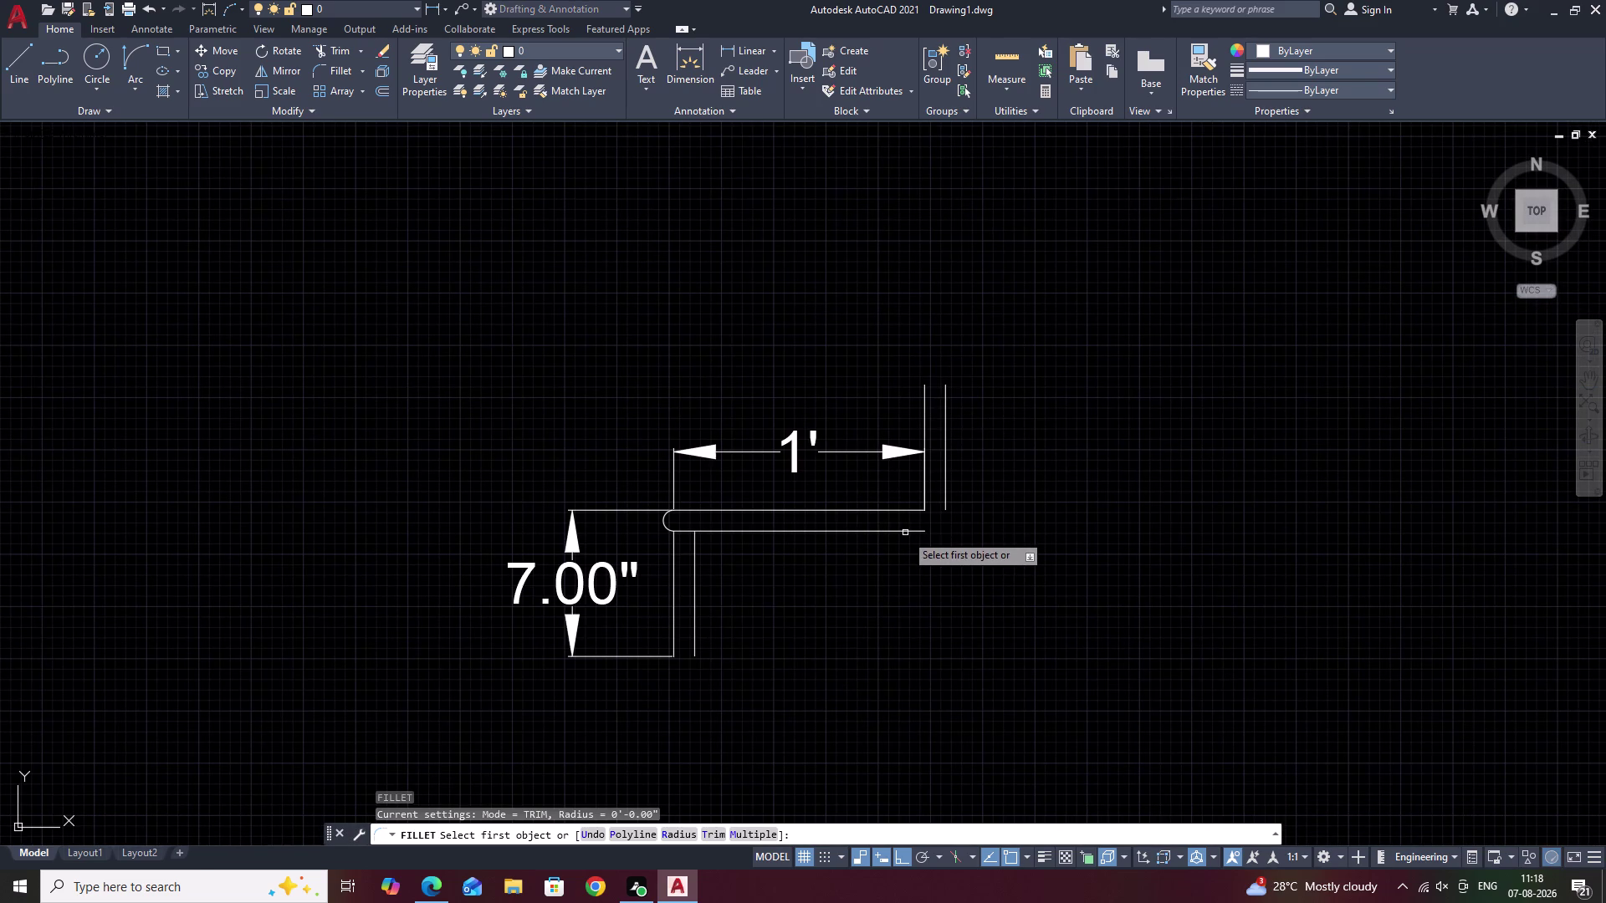
click(910, 533)
click(945, 492)
key(Escape)
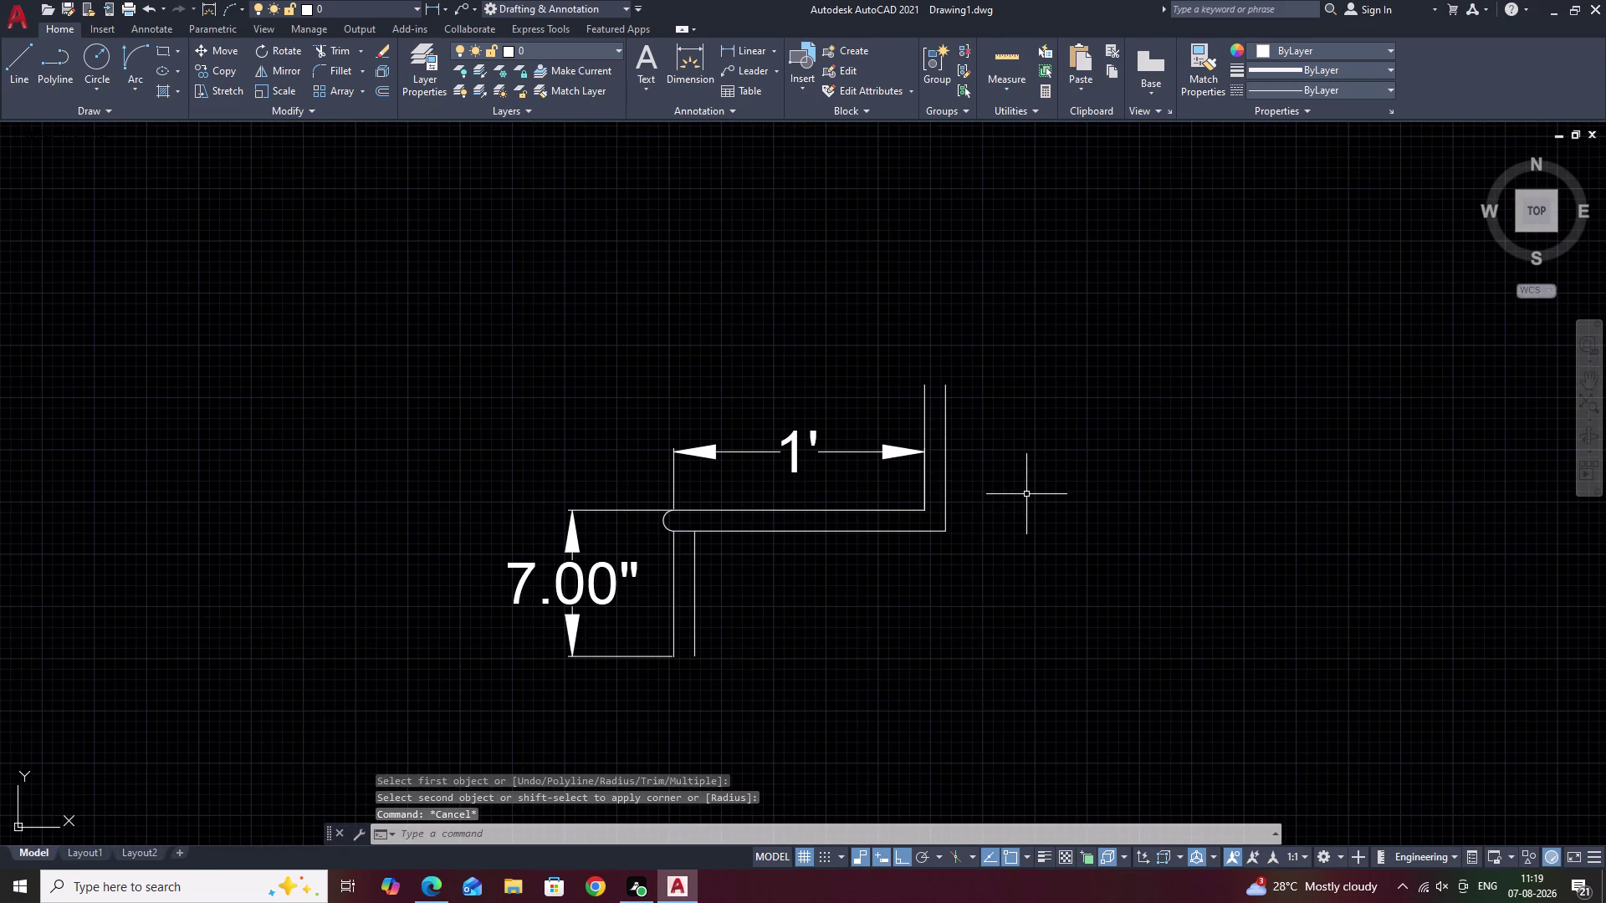
text(EX)
key(space)
click(912, 511)
key(Escape)
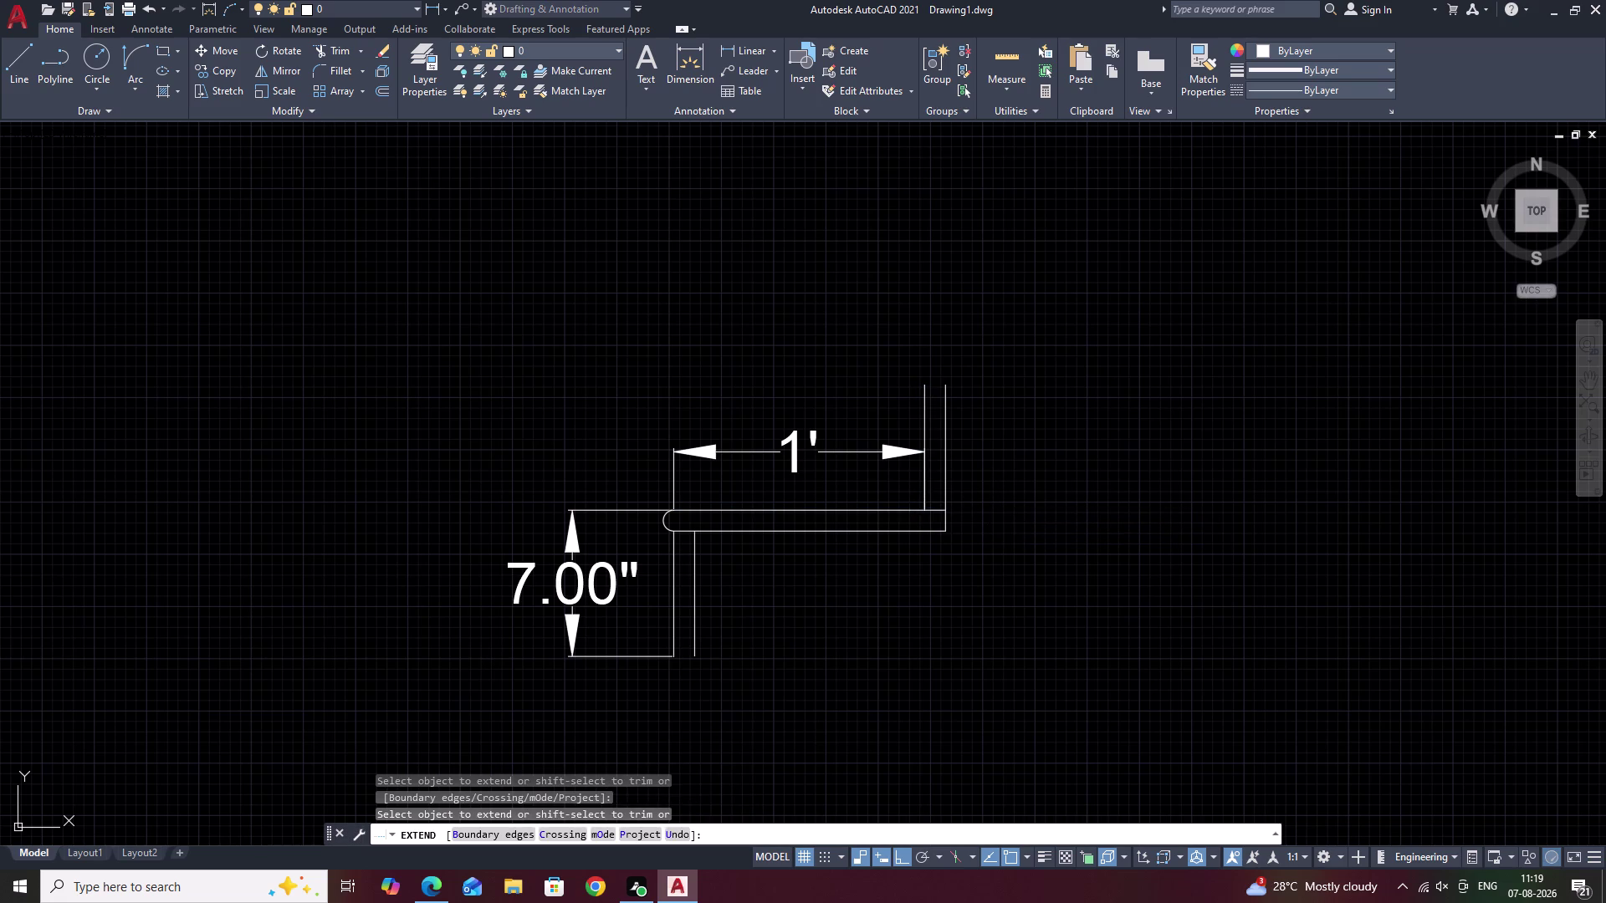
click(745, 43)
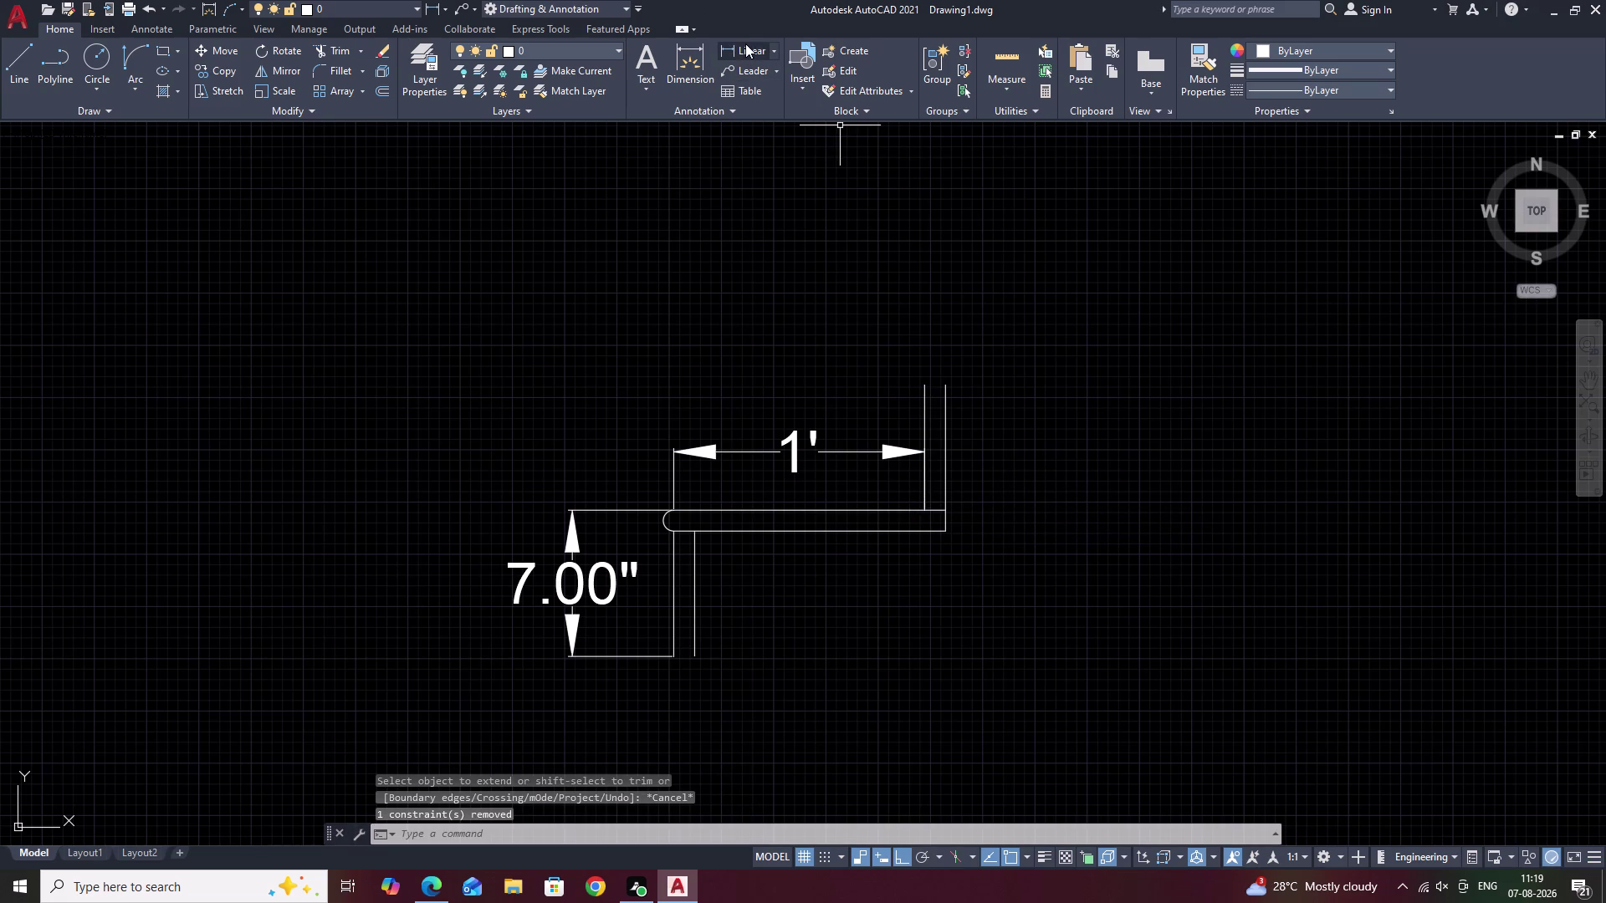
click(948, 530)
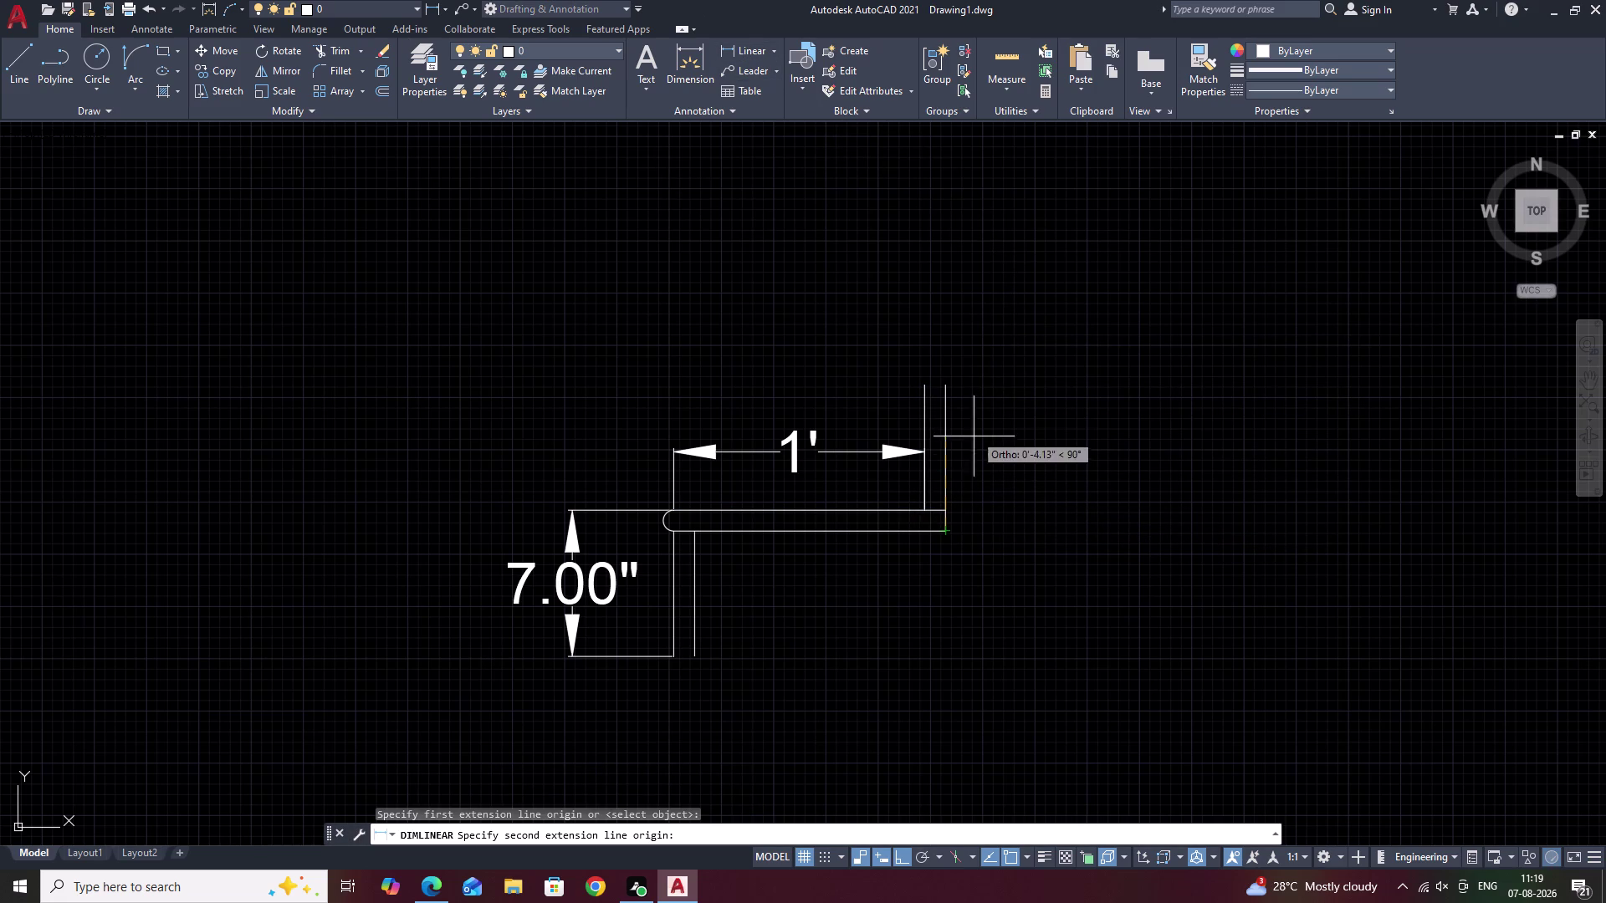
Place the second riser's 7.00" height dimension to its right.
click(947, 393)
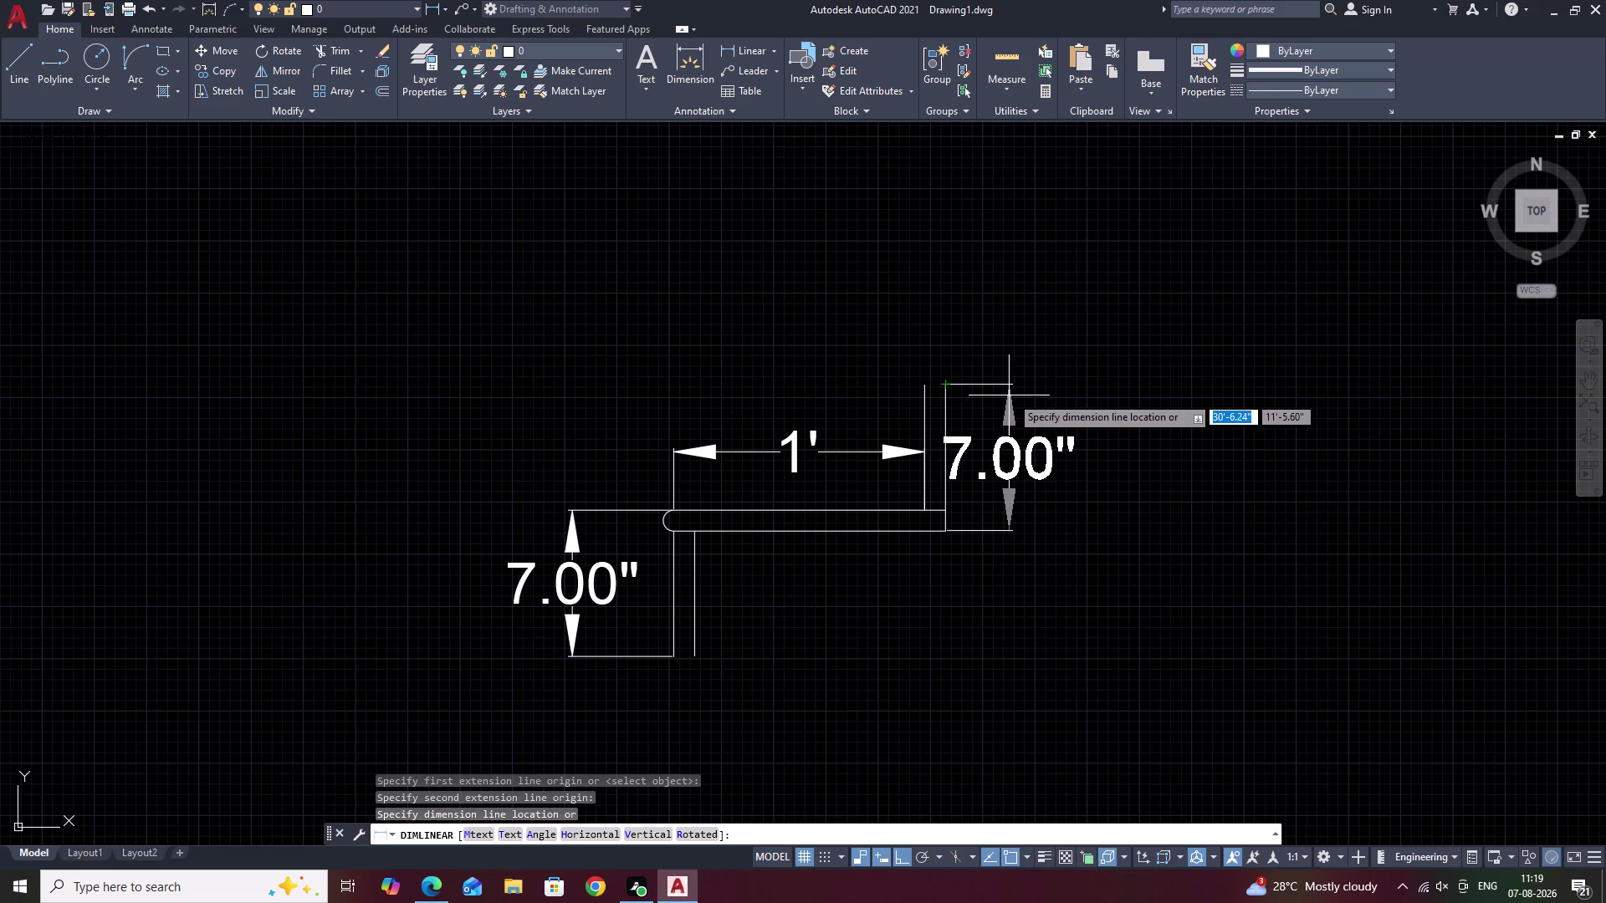
click(1046, 396)
key(Escape)
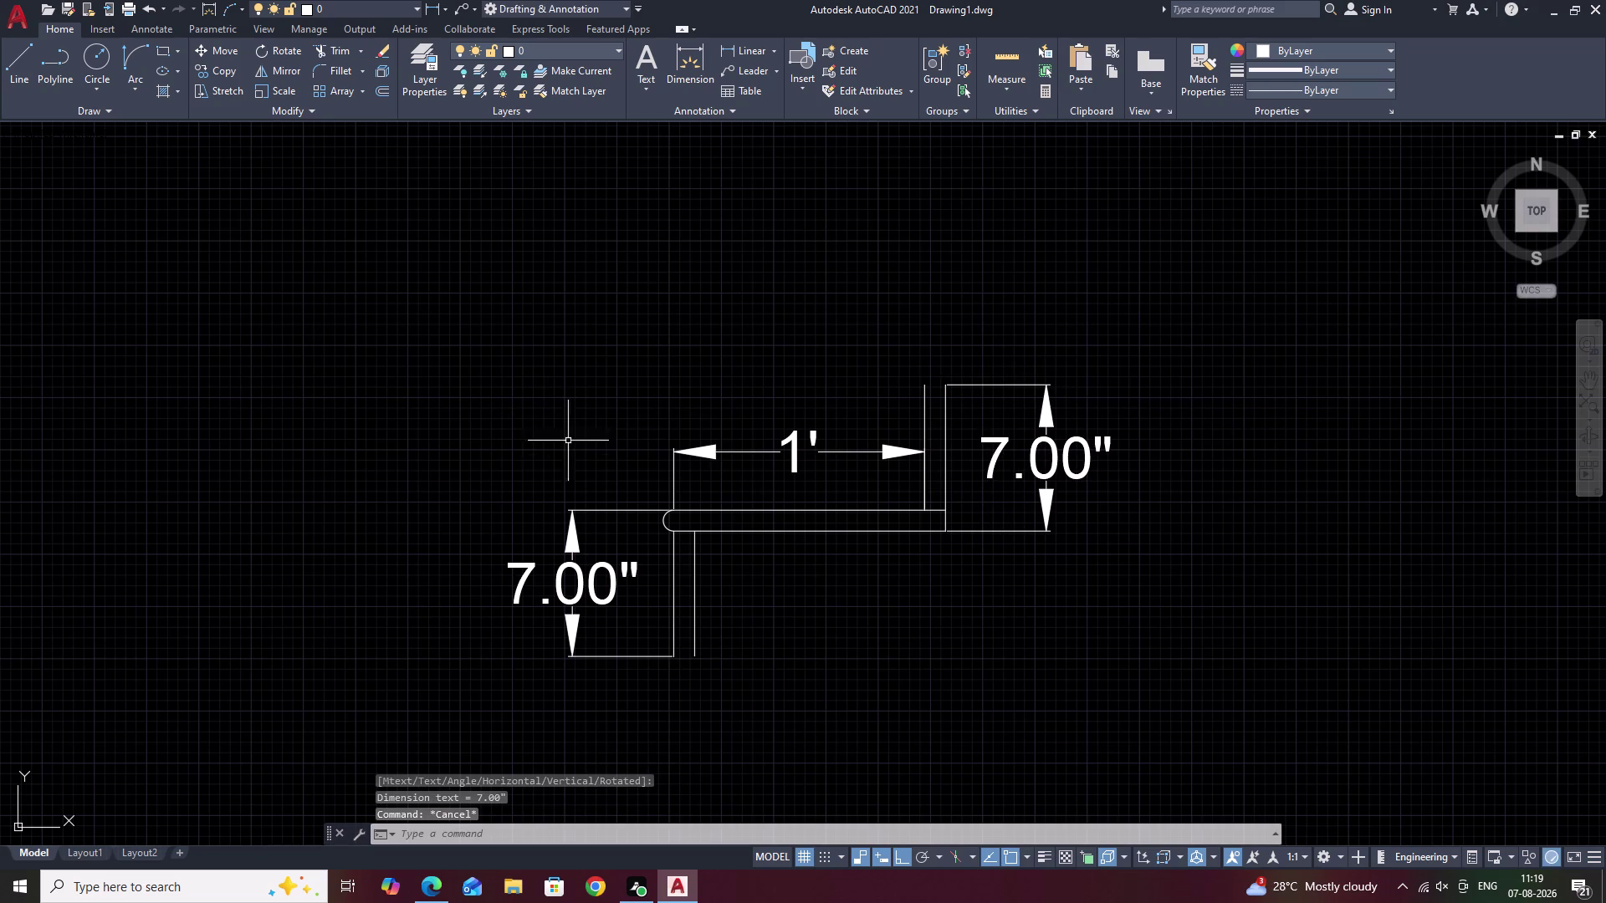
Erase the first step's 7.00" height dimension.
drag(610, 482, 582, 728)
text(E)
key(space)
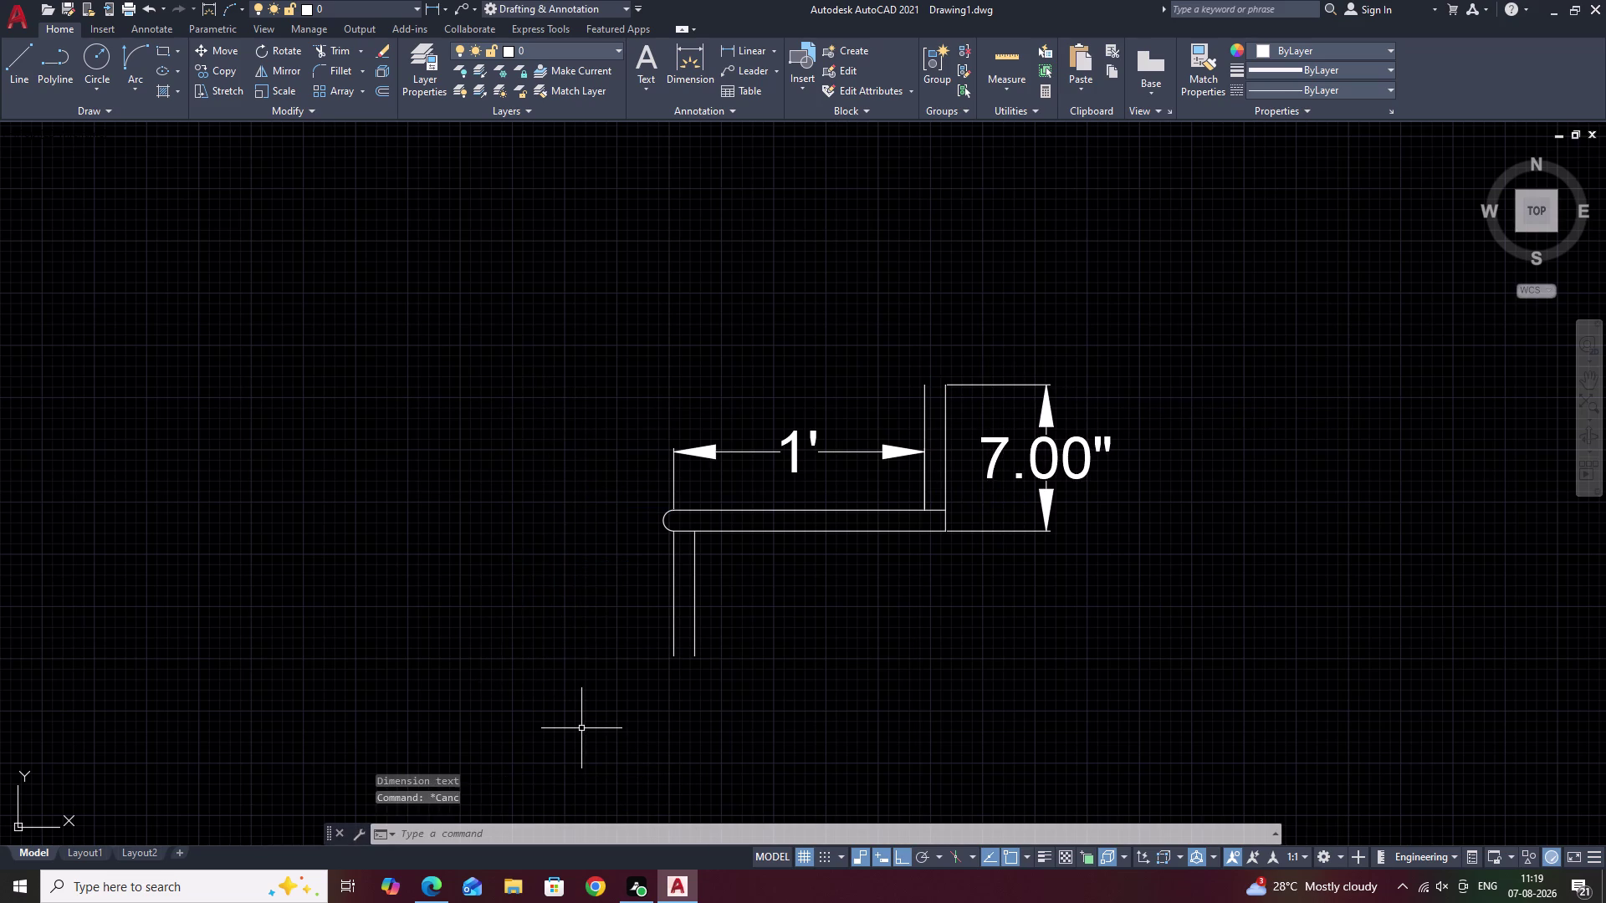
middle_drag(923, 642, 923, 606)
scroll(up, 3)
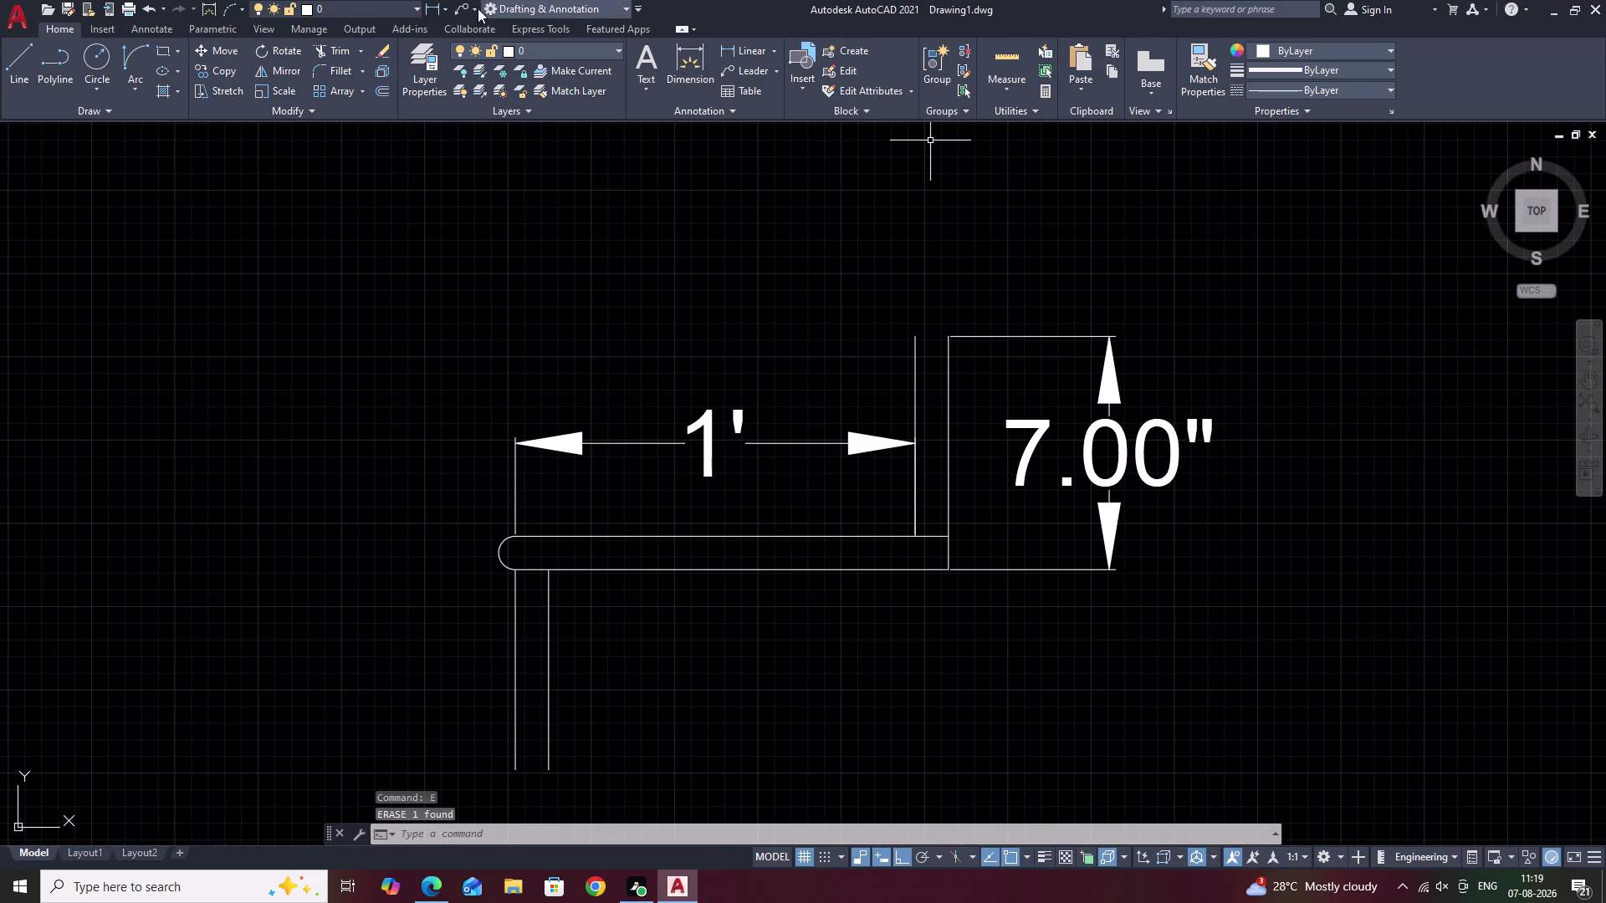
click(540, 34)
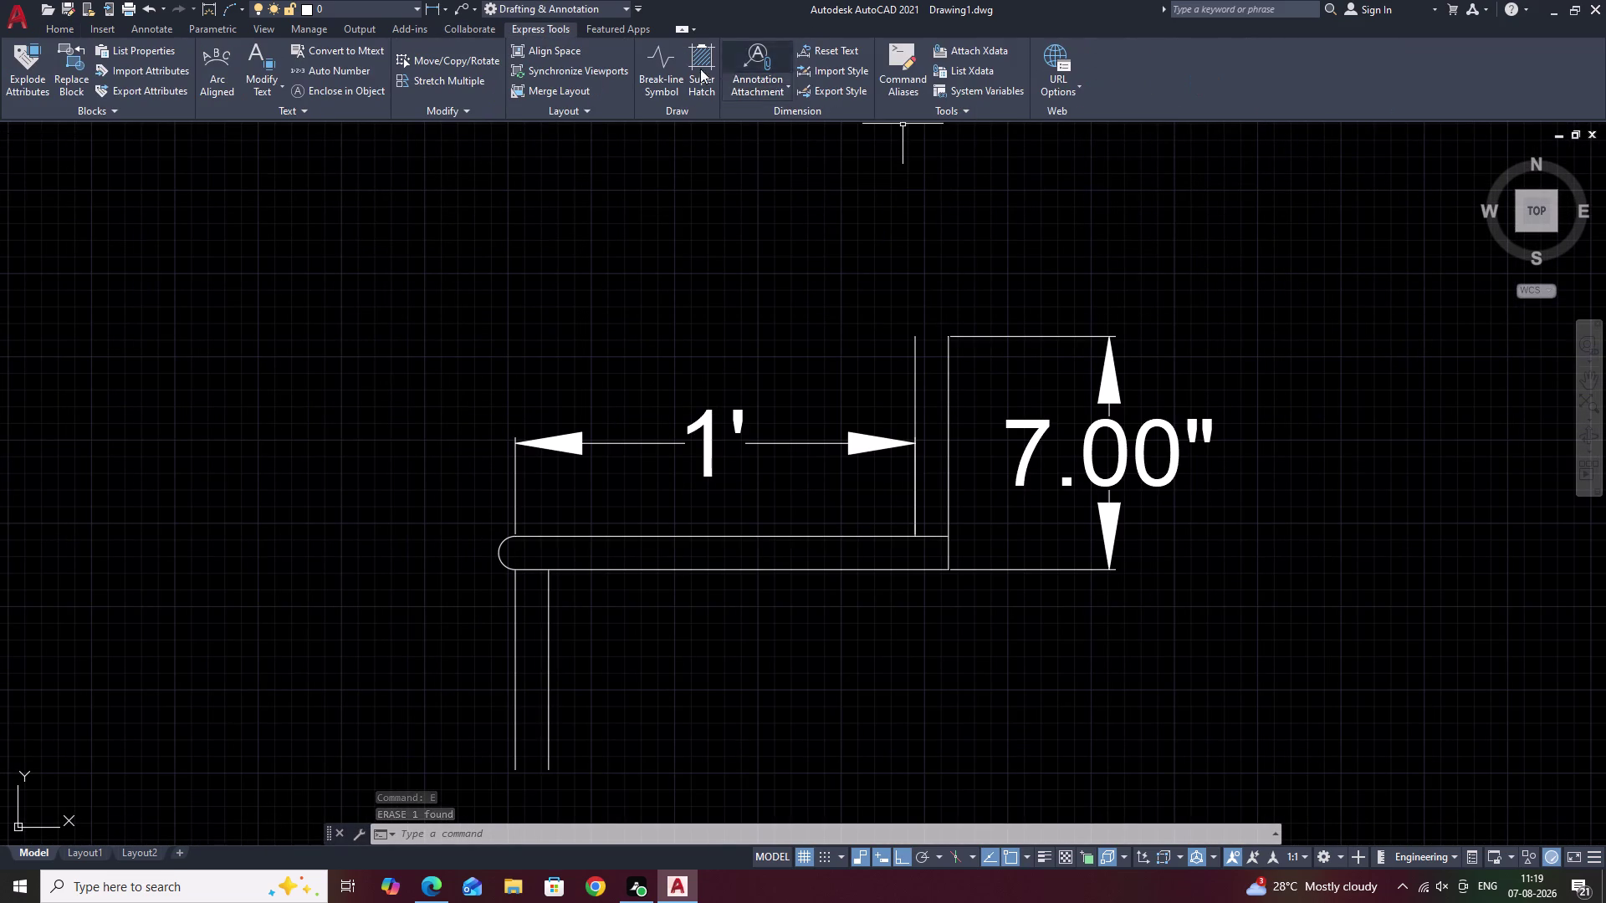
Set the break-line symbol size to 1 and try a first break line, then cancel.
click(670, 57)
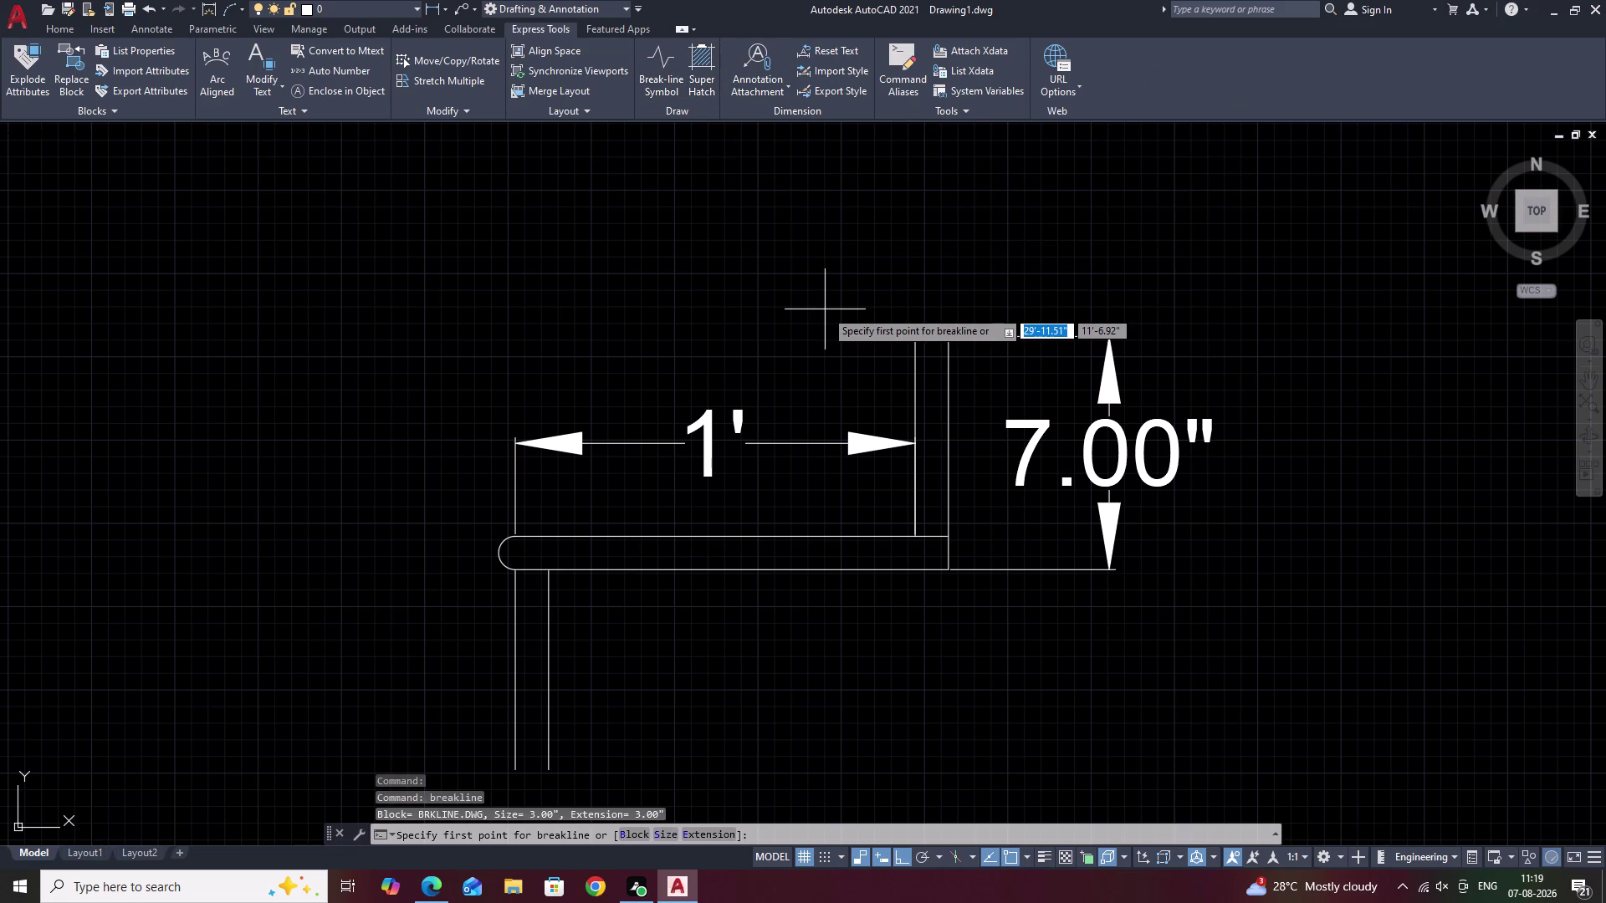
text(S)
key(space)
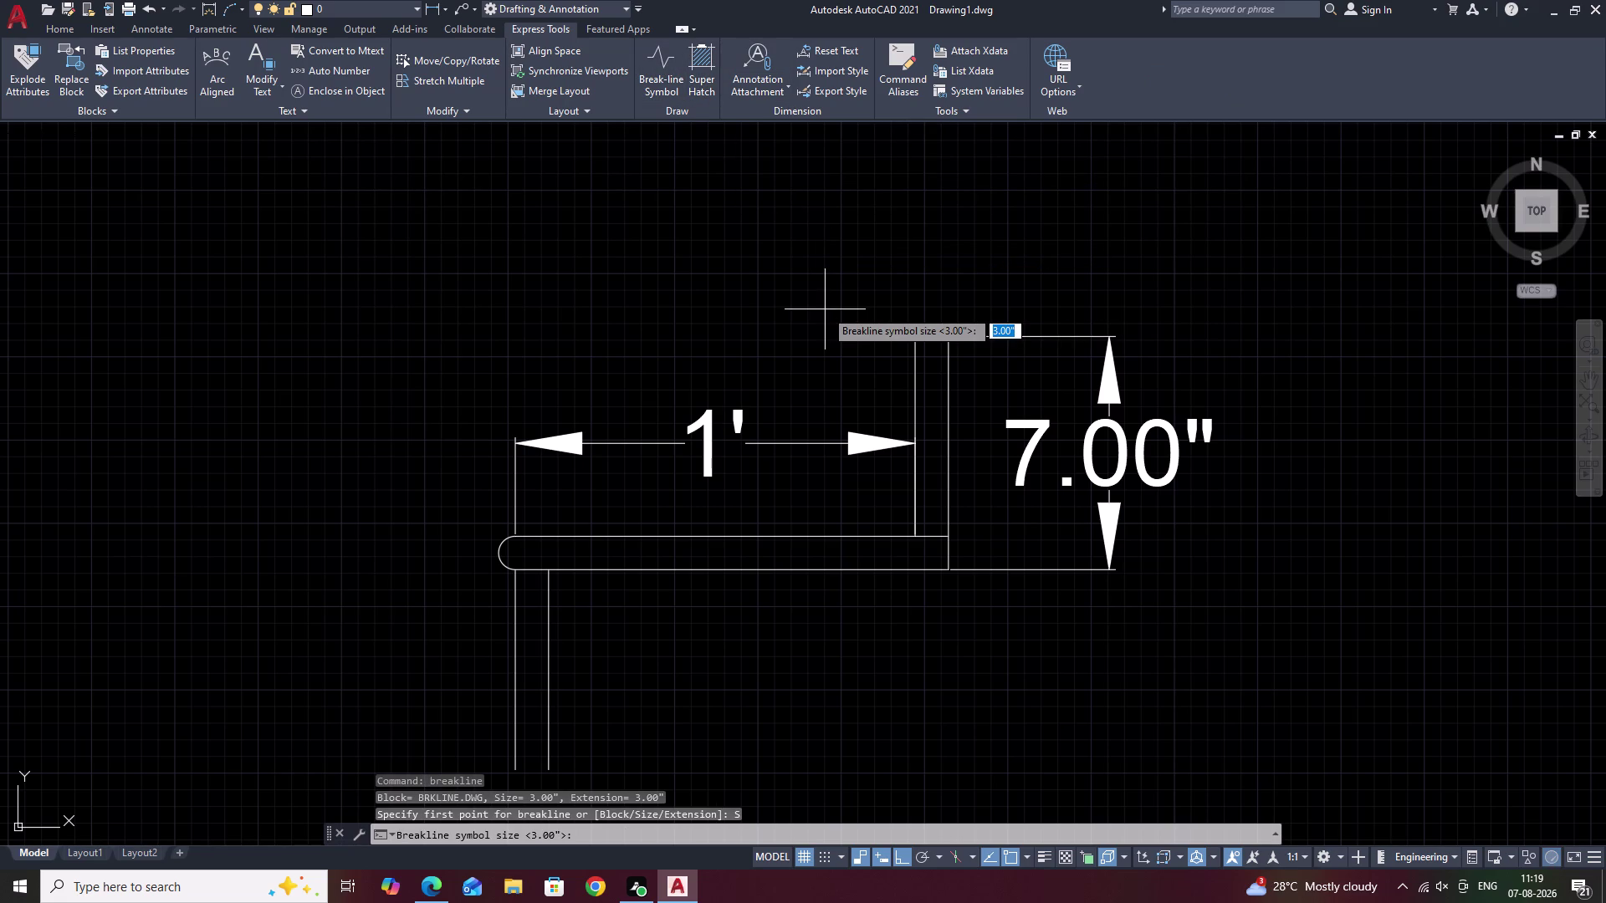
key(1)
key(space)
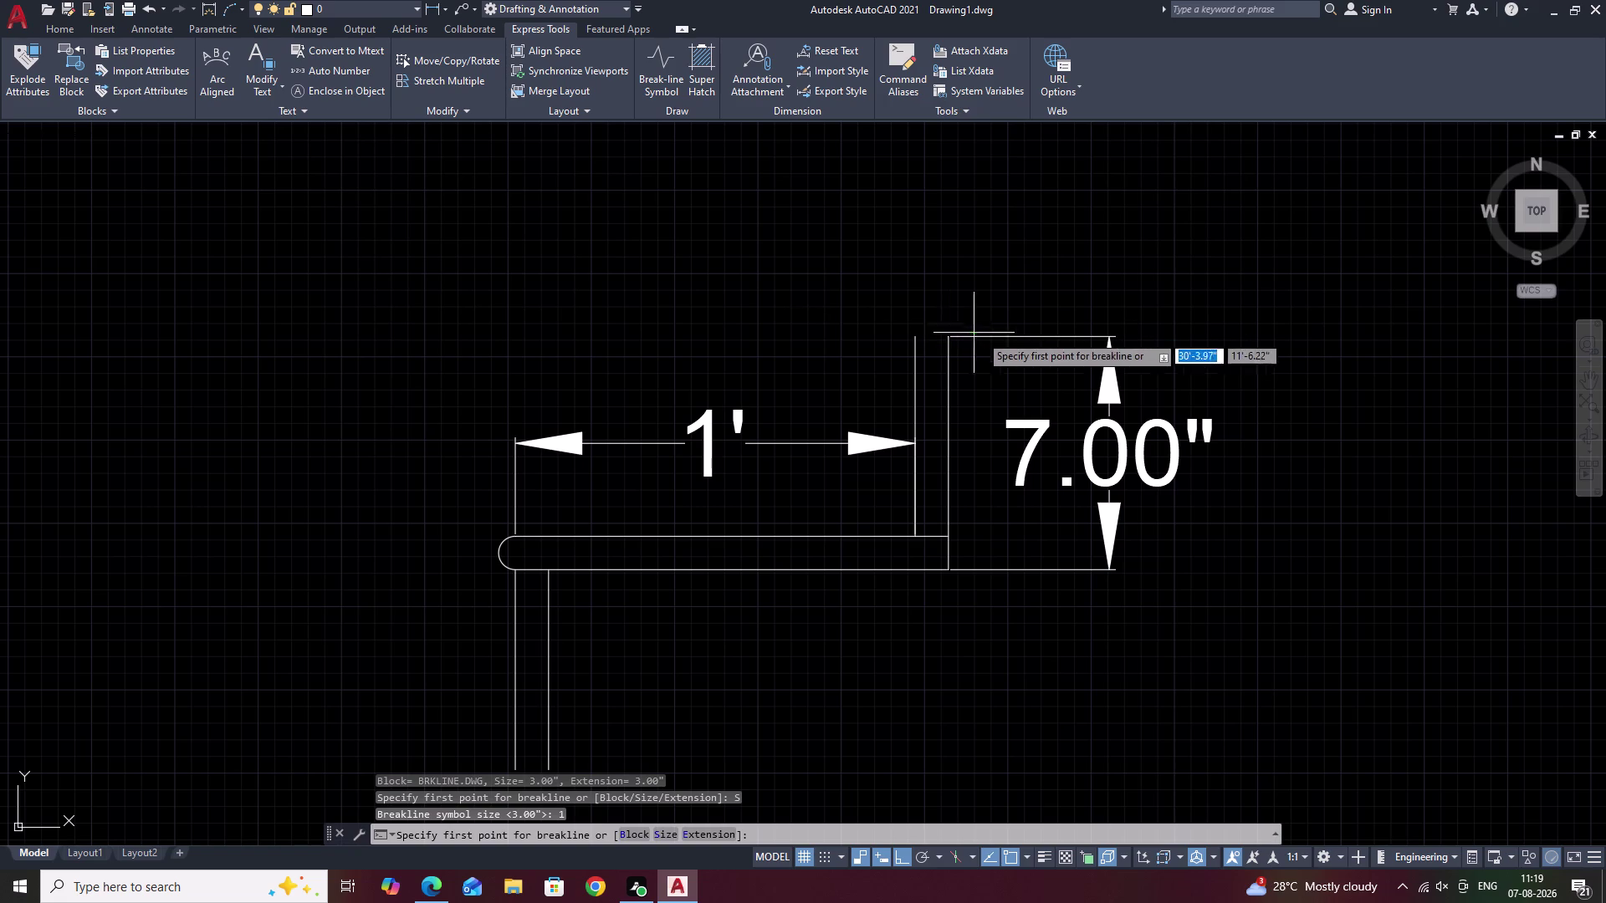
scroll(up, 3)
click(968, 338)
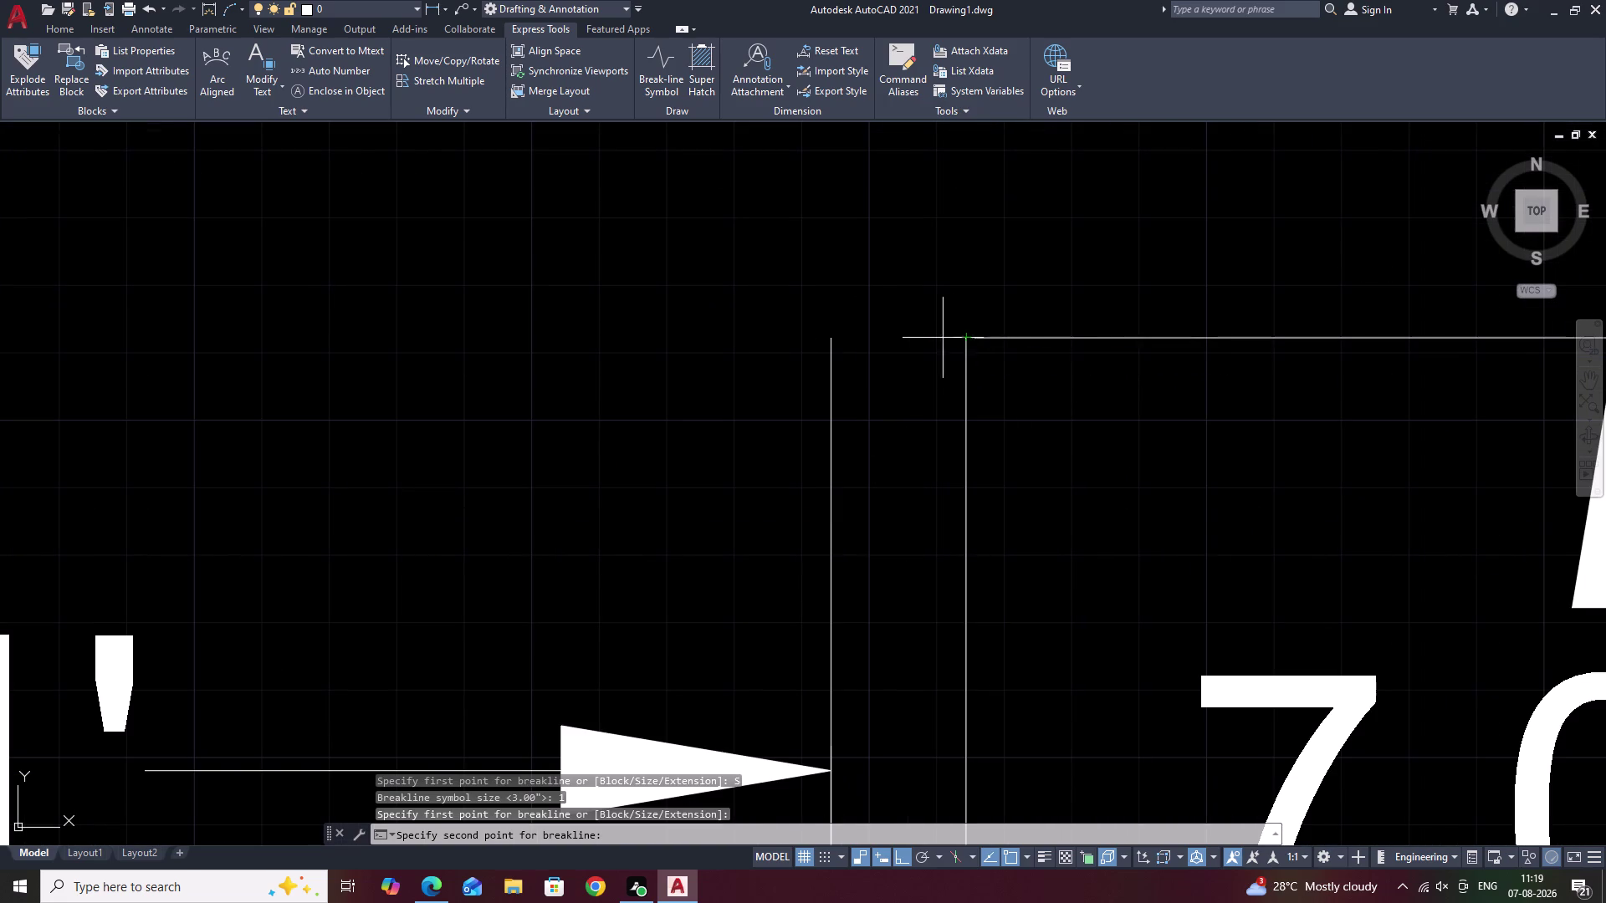
click(830, 340)
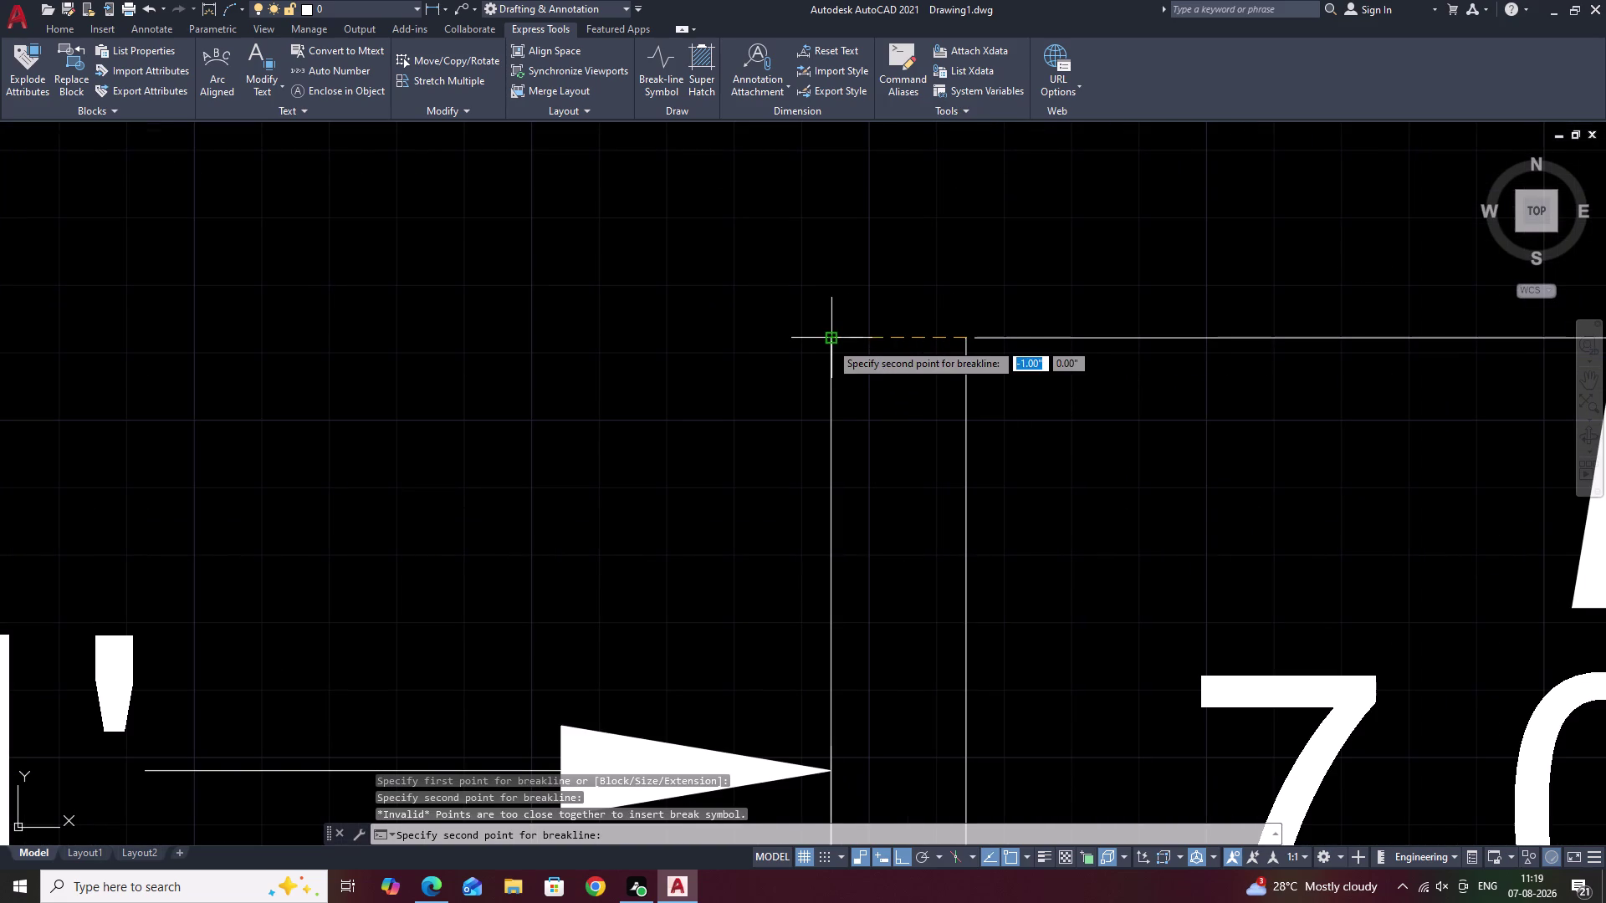
click(827, 340)
key(Escape)
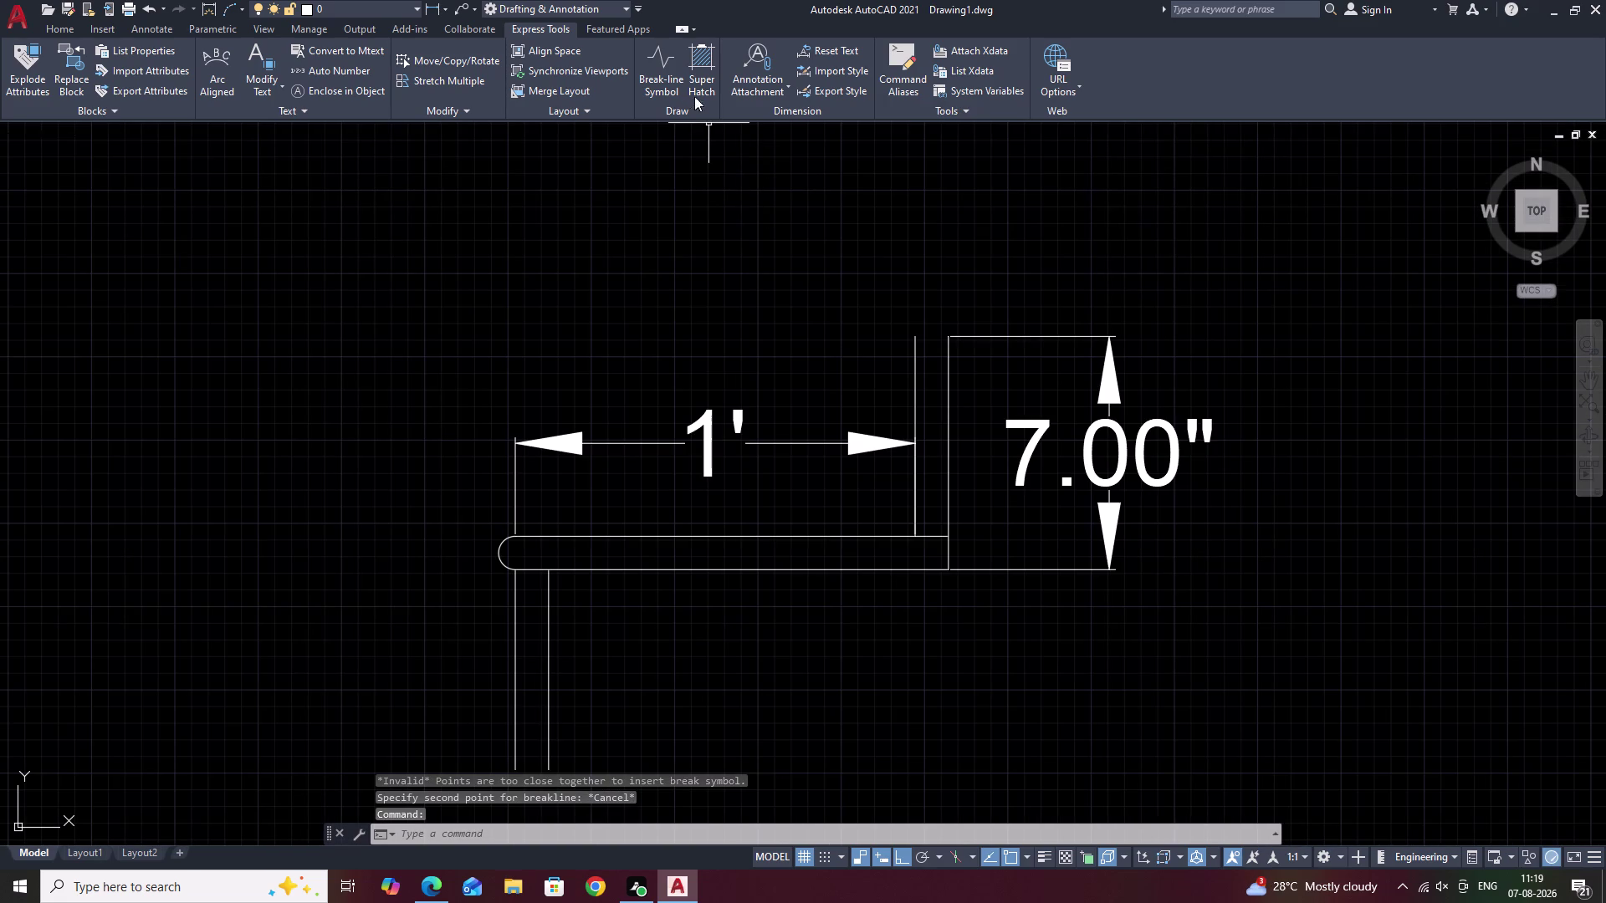
Add a break-line symbol capping the top of the second riser.
click(661, 57)
scroll(up, 3)
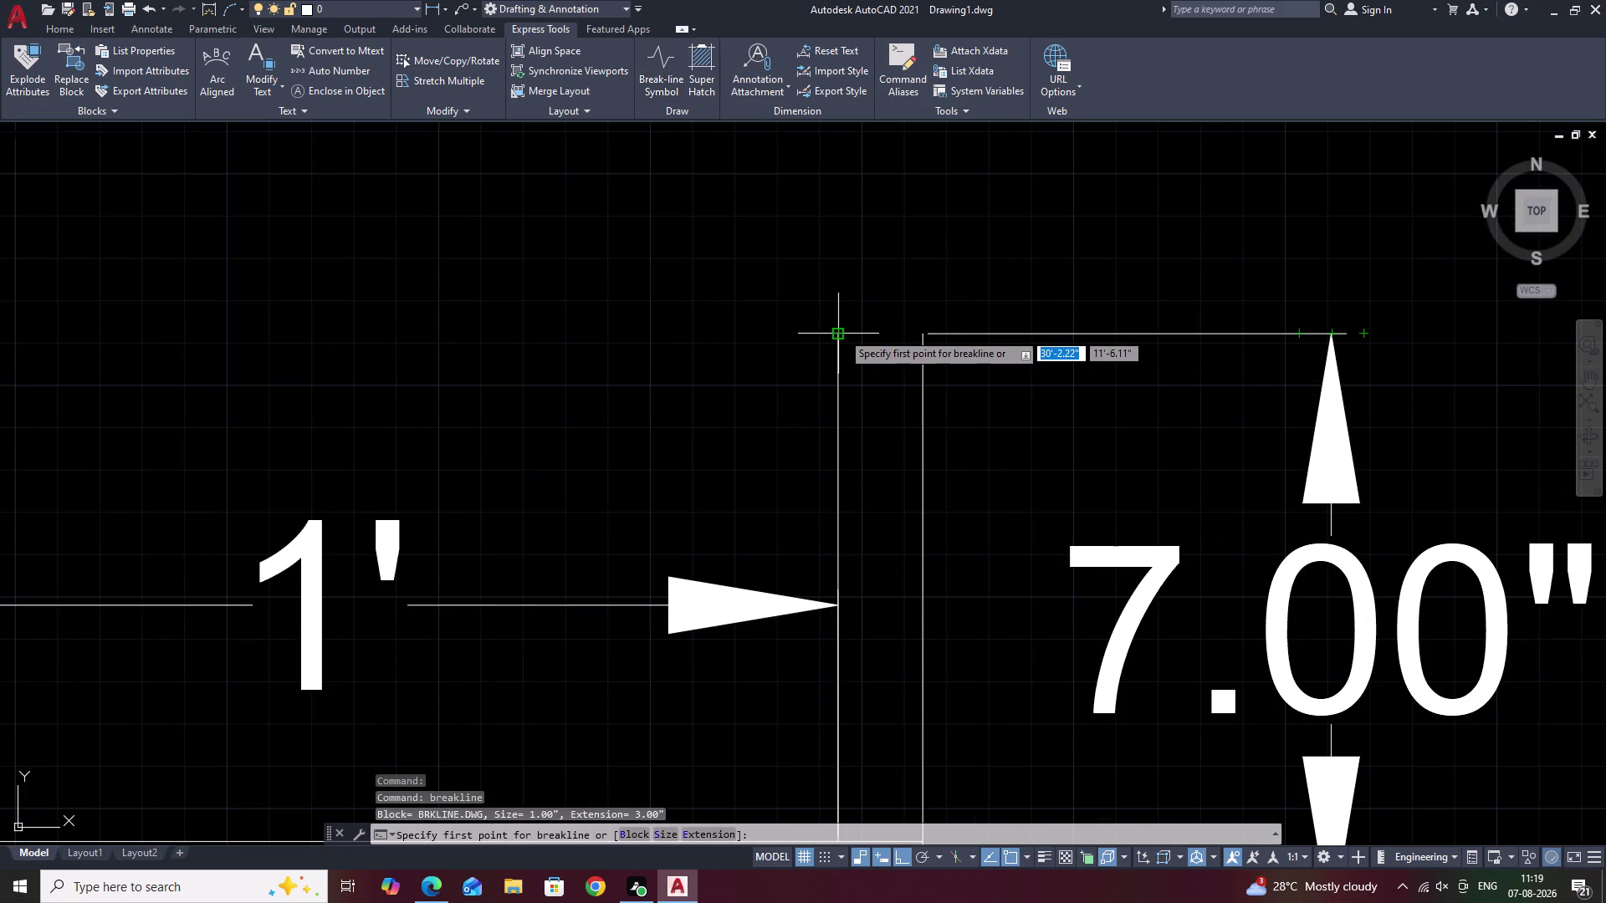
click(839, 333)
click(923, 334)
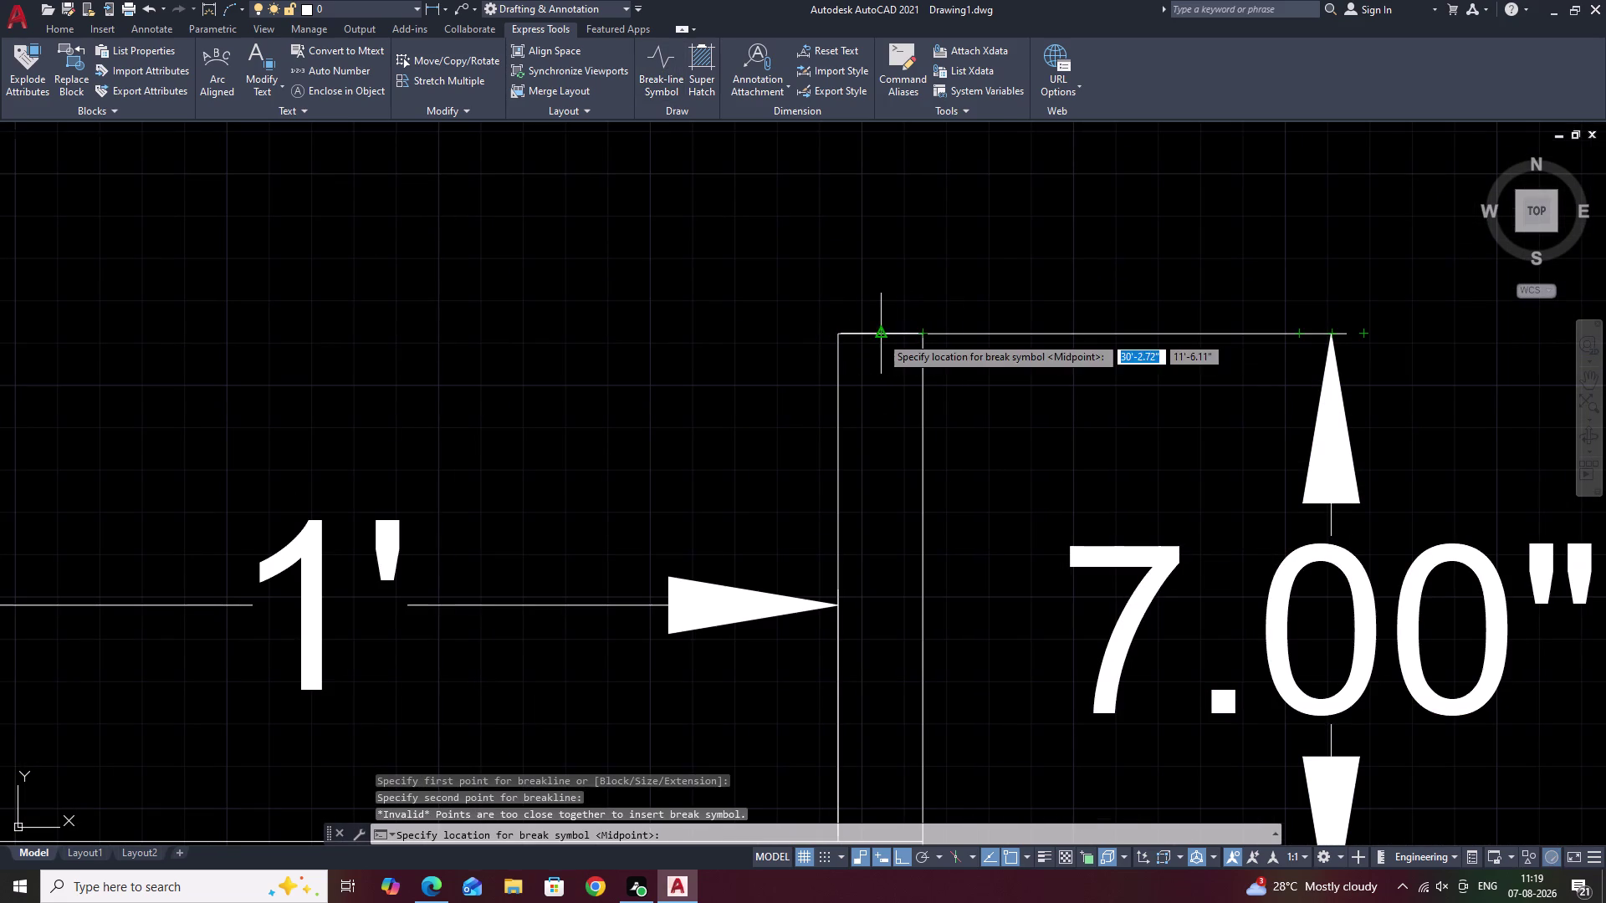
click(880, 336)
Add a break-line symbol across the bottom of the post lines.
scroll(down, 3)
middle_drag(929, 433, 965, 293)
middle_drag(879, 454, 894, 437)
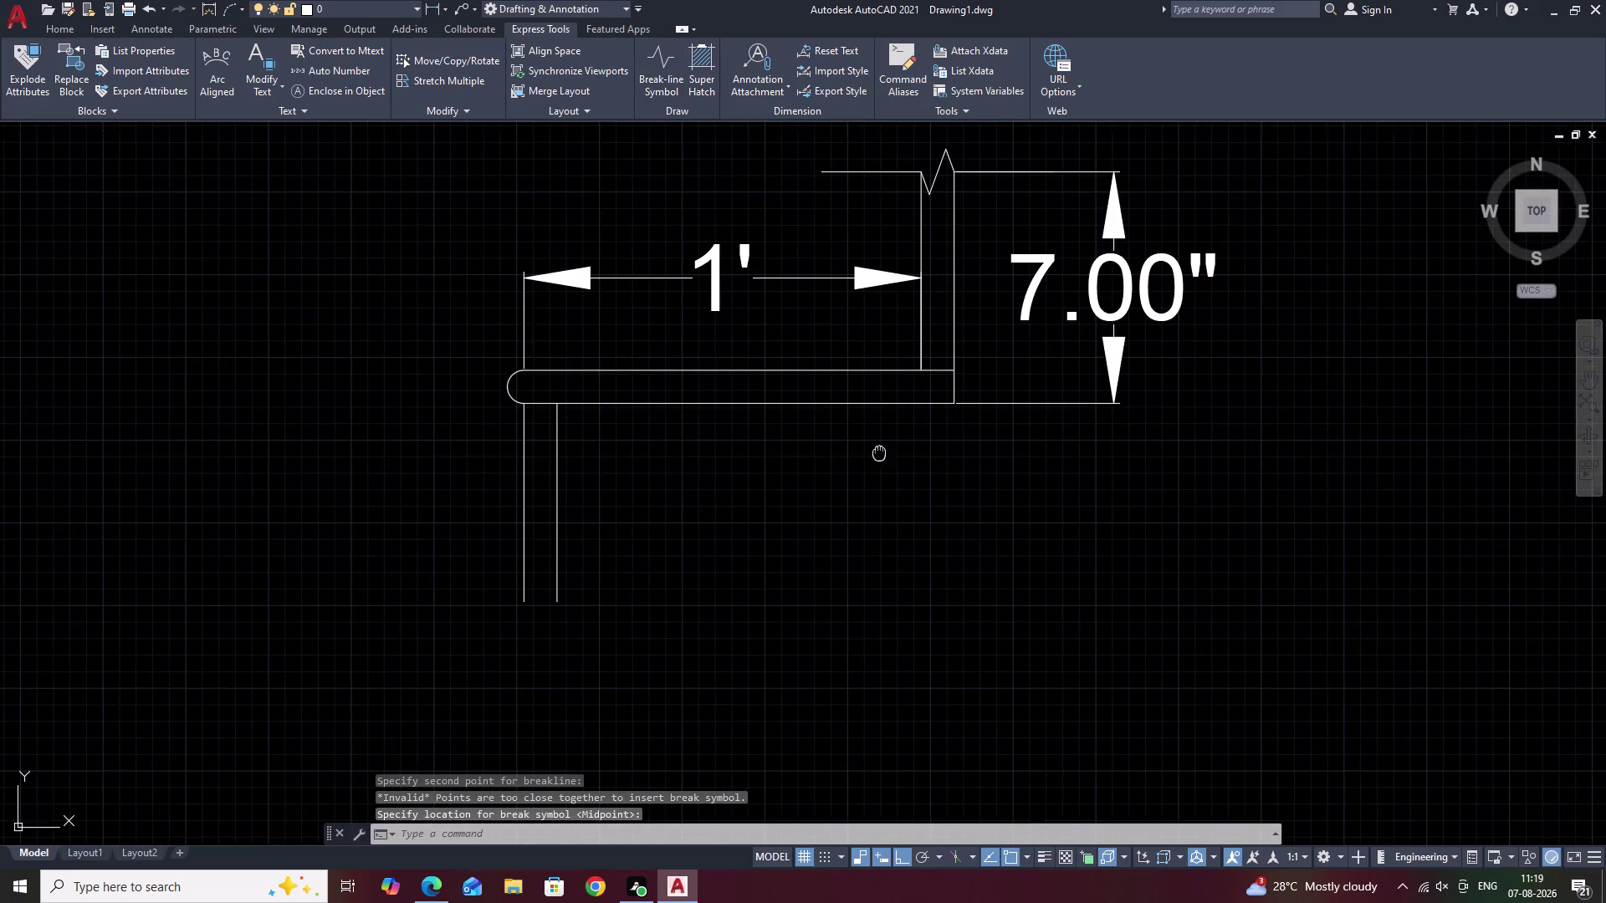
middle_drag(894, 437, 961, 385)
key(space)
scroll(up, 3)
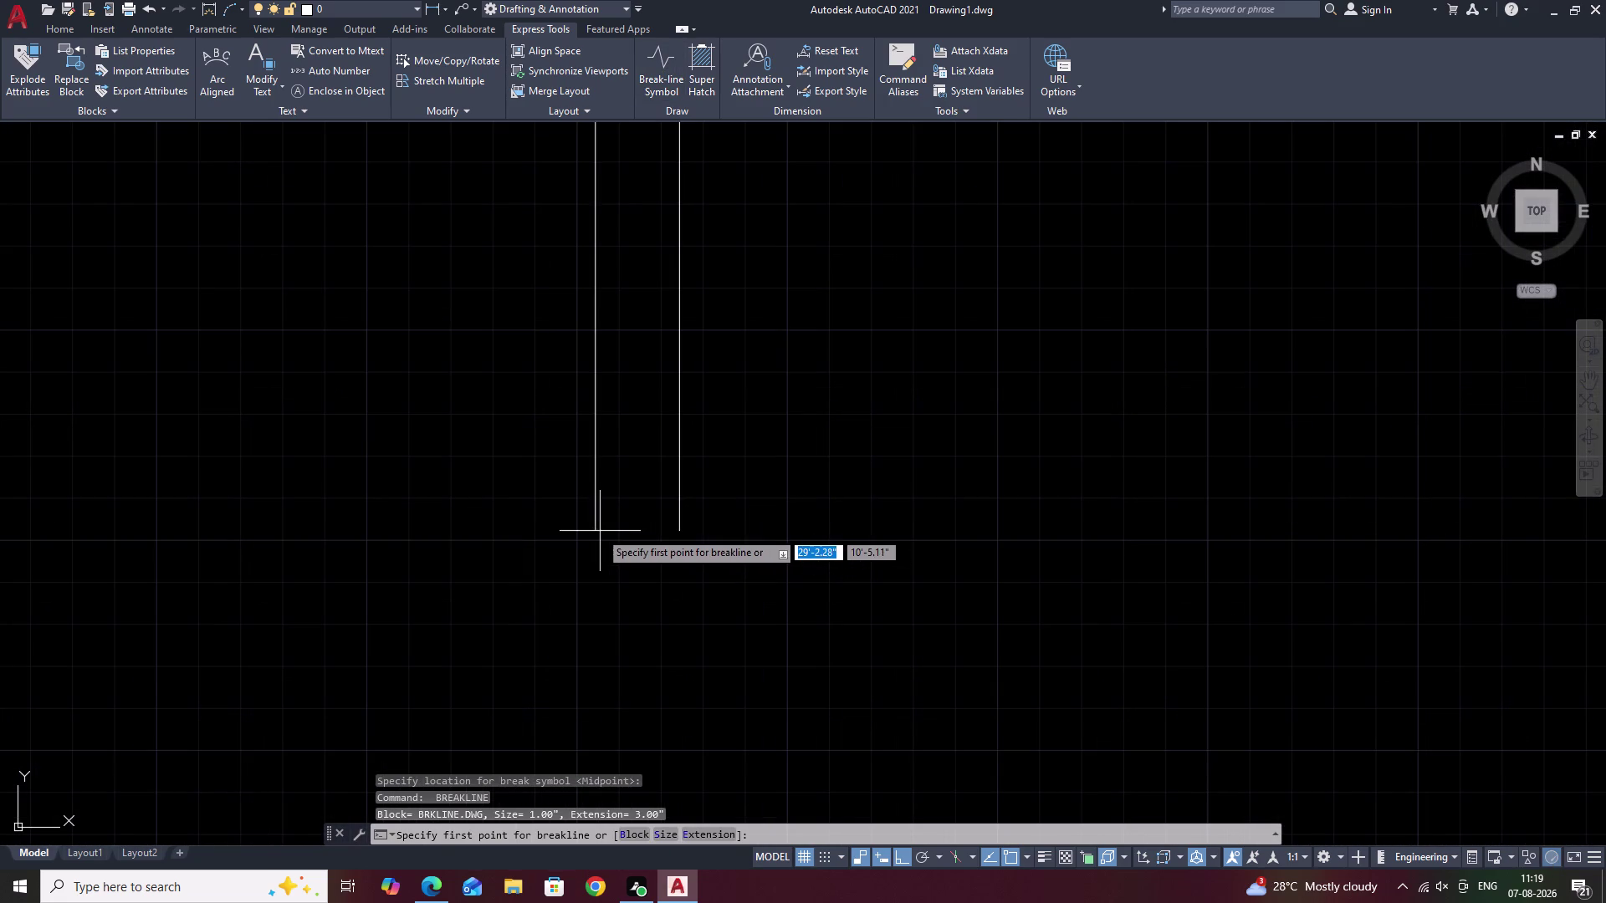
click(593, 531)
click(681, 530)
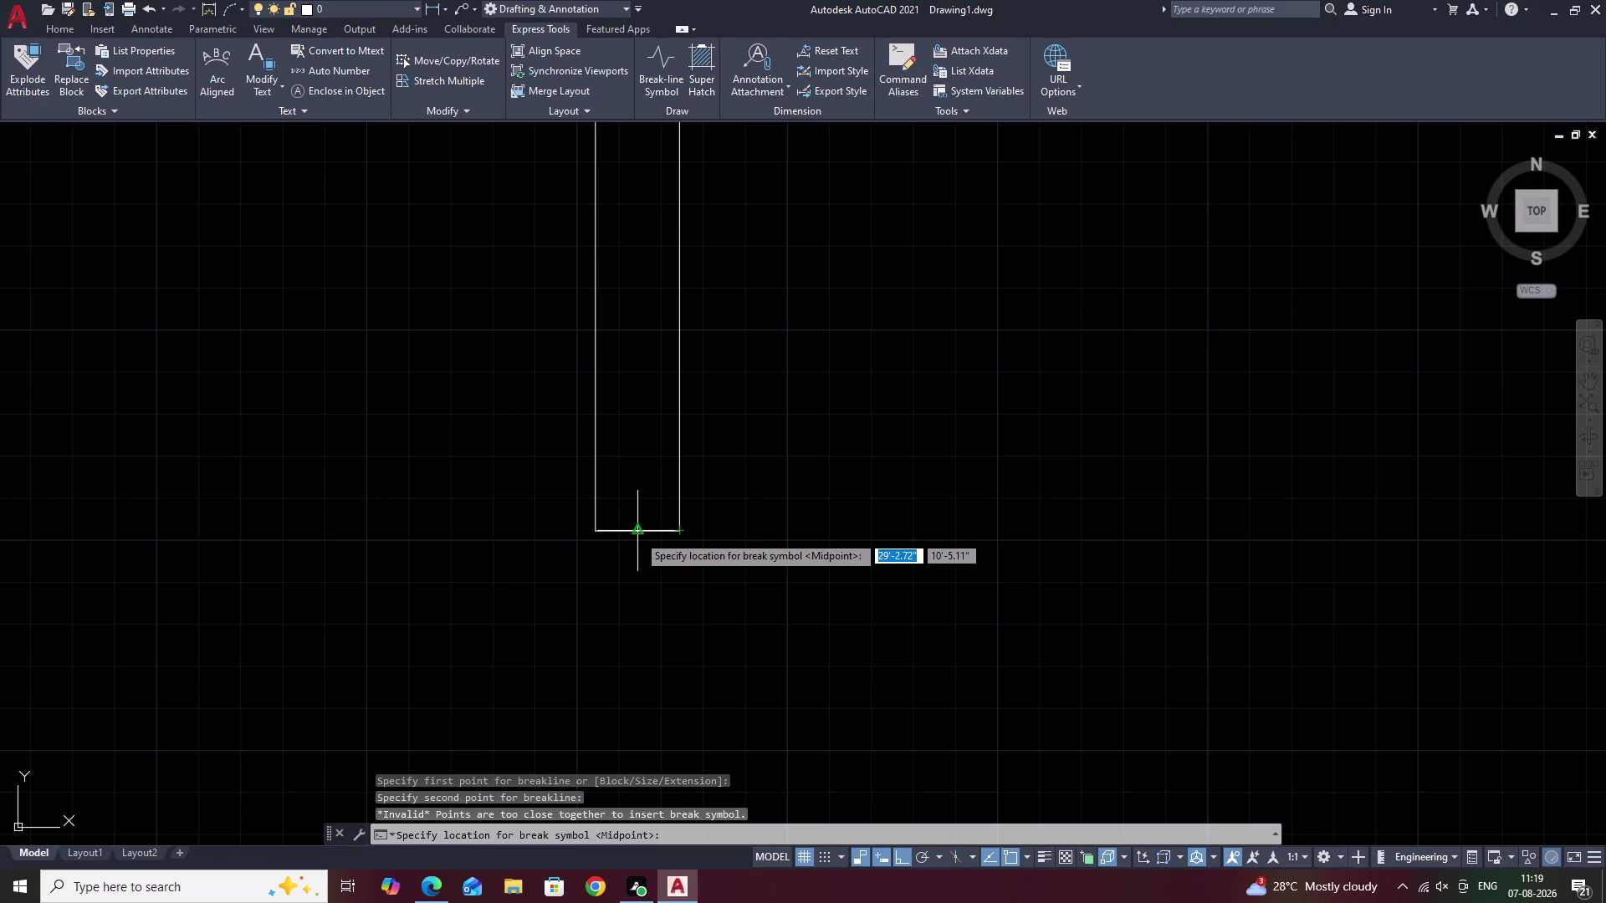
click(638, 534)
scroll(down, 3)
scroll(down, 3)
middle_drag(849, 522, 780, 579)
key(Escape)
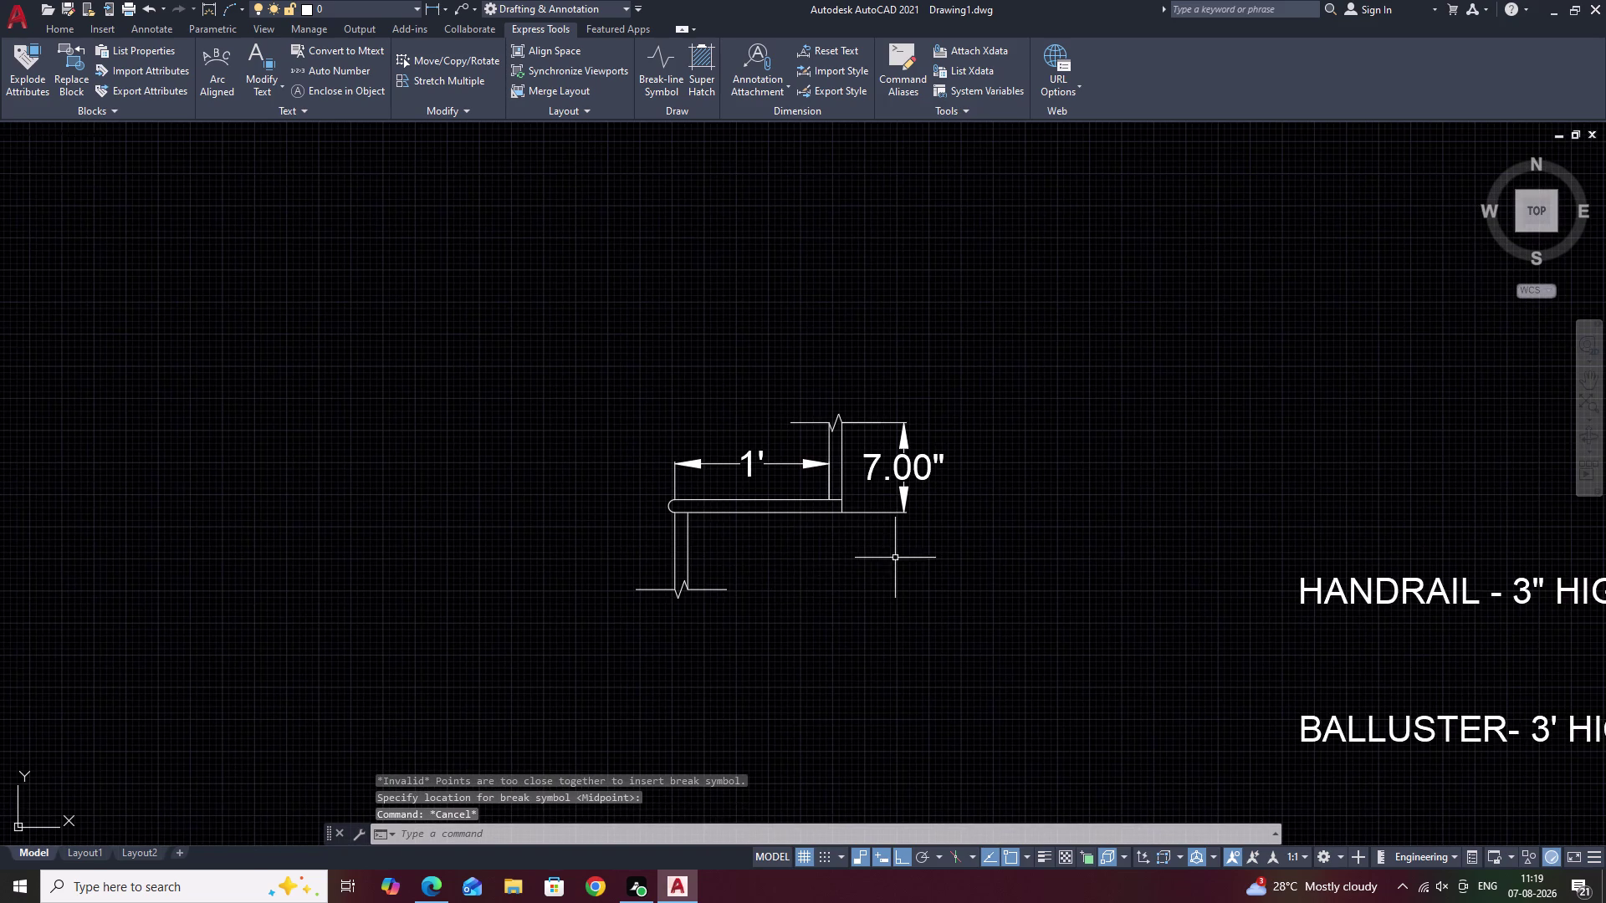
Pan the view from the tread detail over to the NEWEL POST label.
scroll(up, 3)
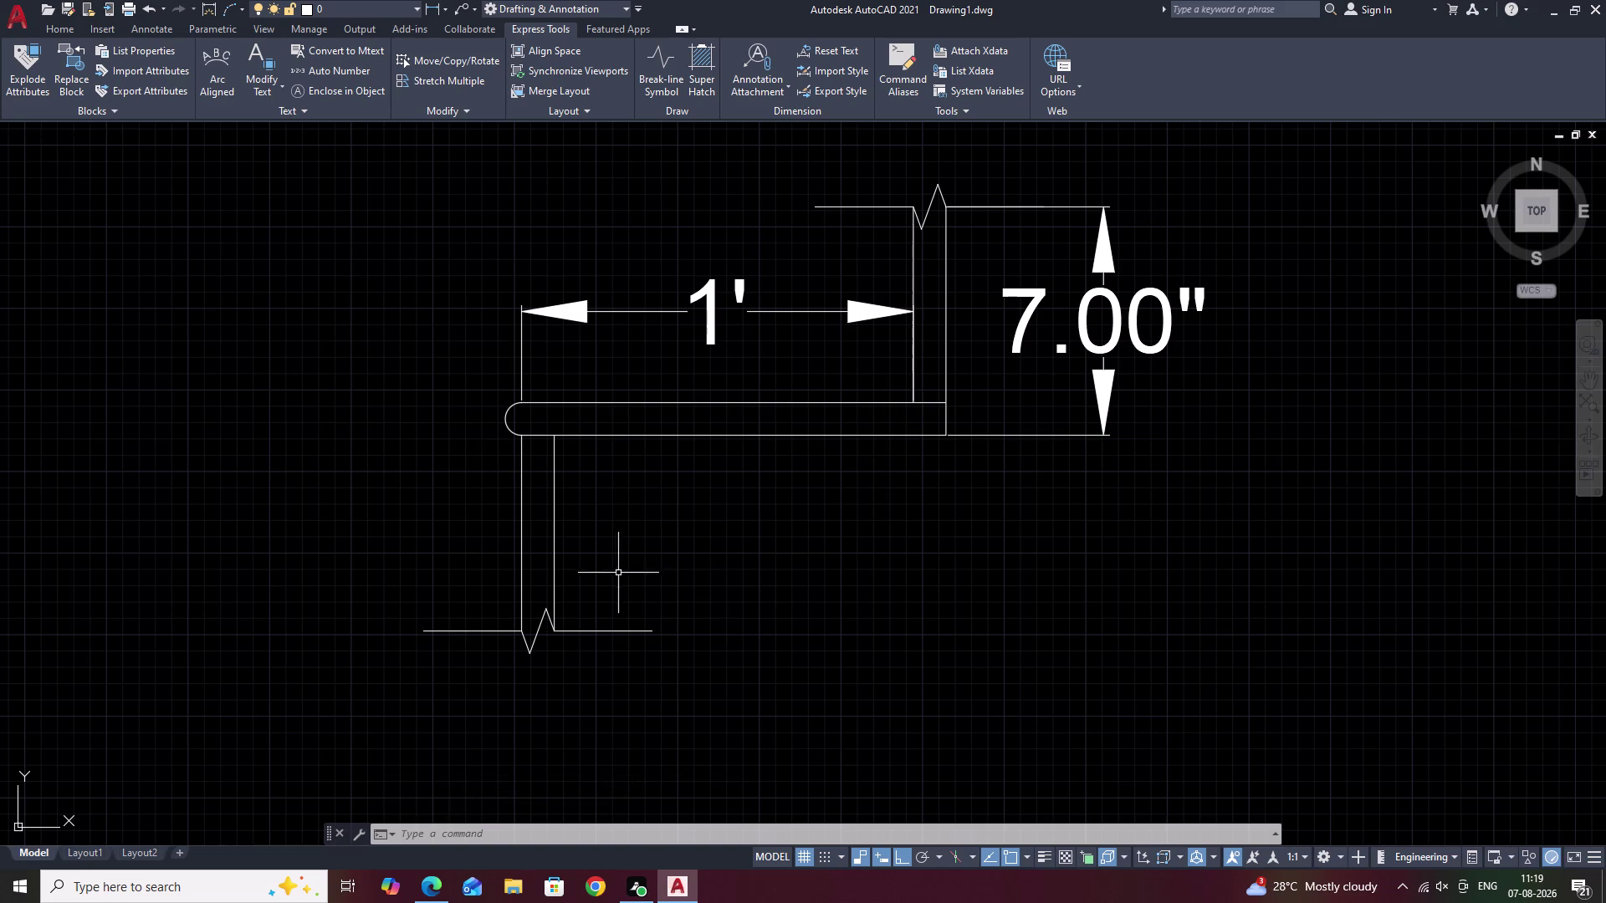
middle_drag(602, 566, 893, 601)
scroll(down, 3)
middle_drag(967, 610, 882, 529)
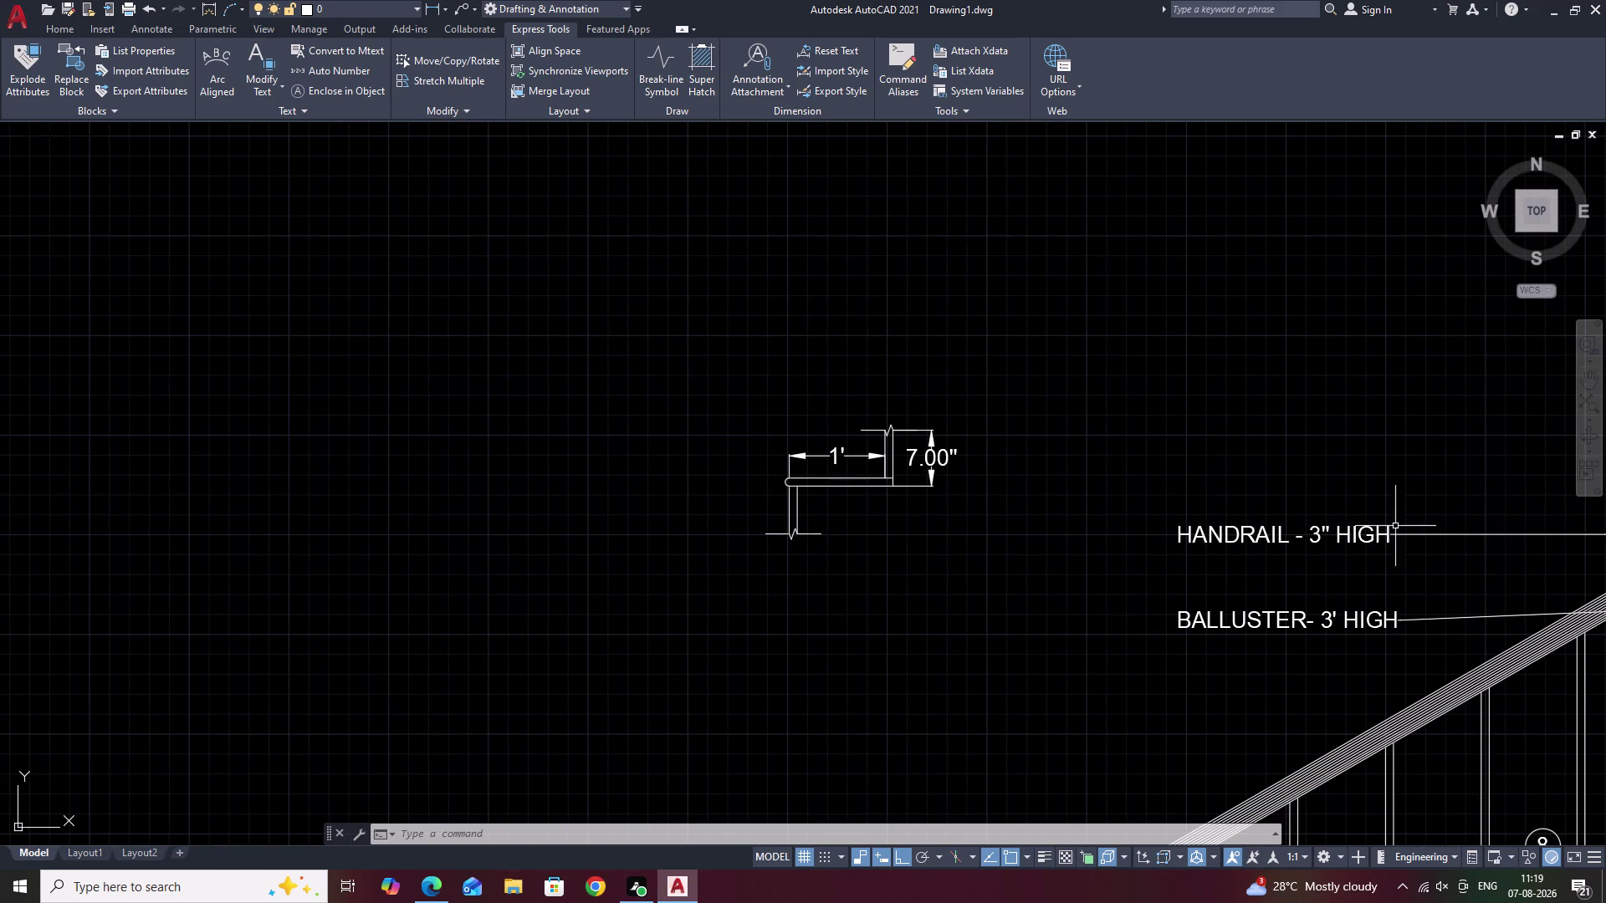
scroll(down, 3)
middle_drag(1086, 606, 1126, 464)
scroll(up, 3)
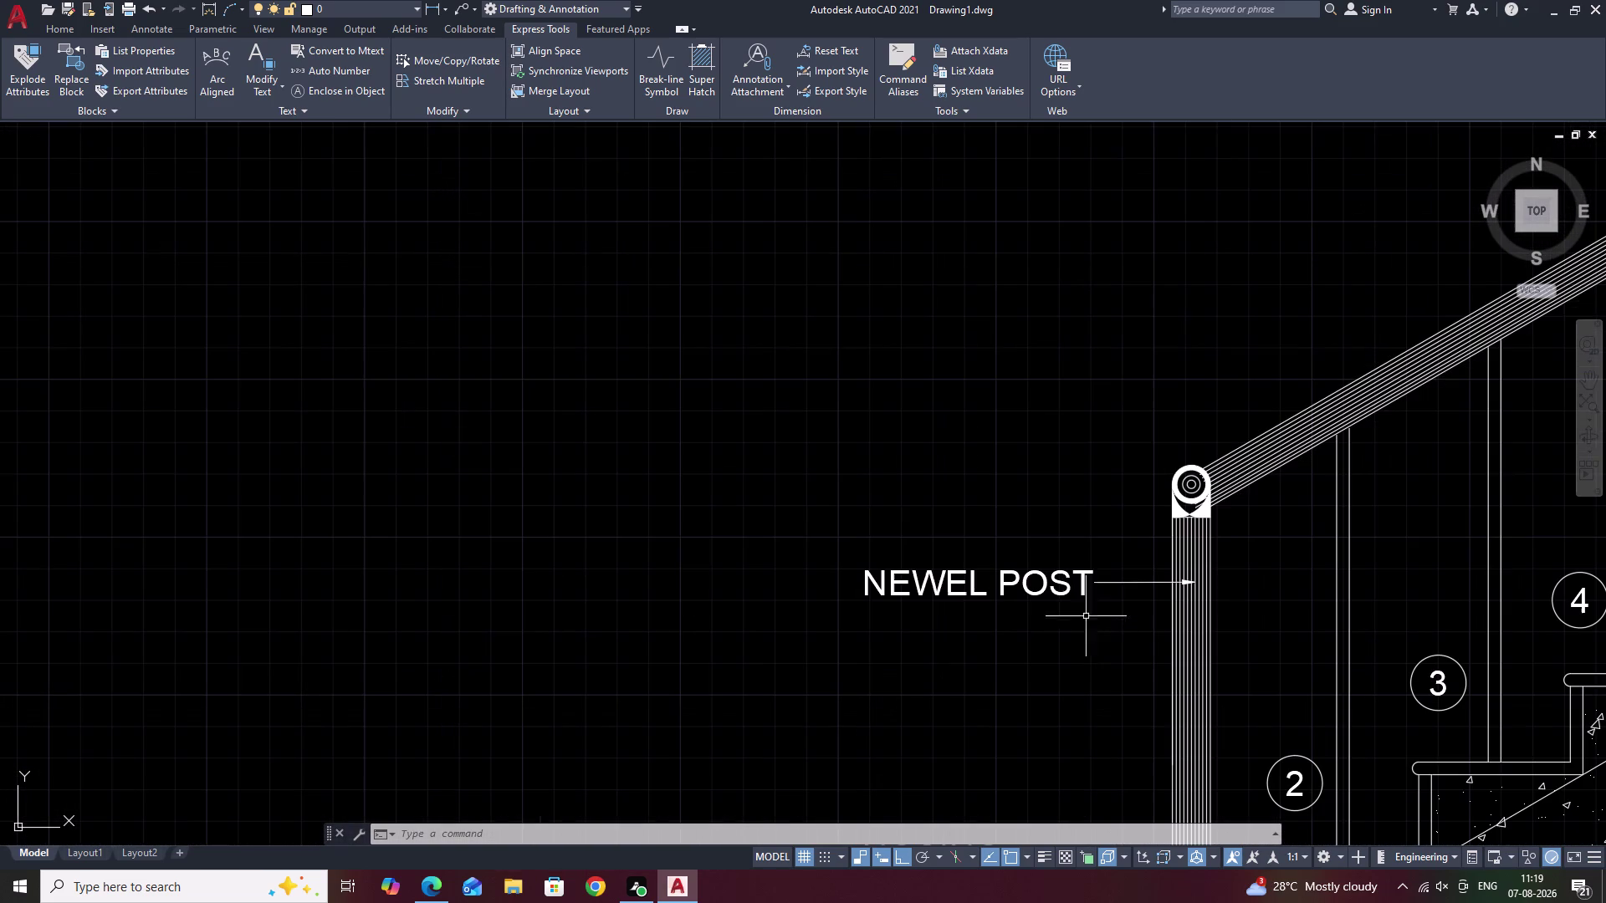
Start copying the NEWEL POST leader from its arrow tip, with Ortho off.
click(1103, 582)
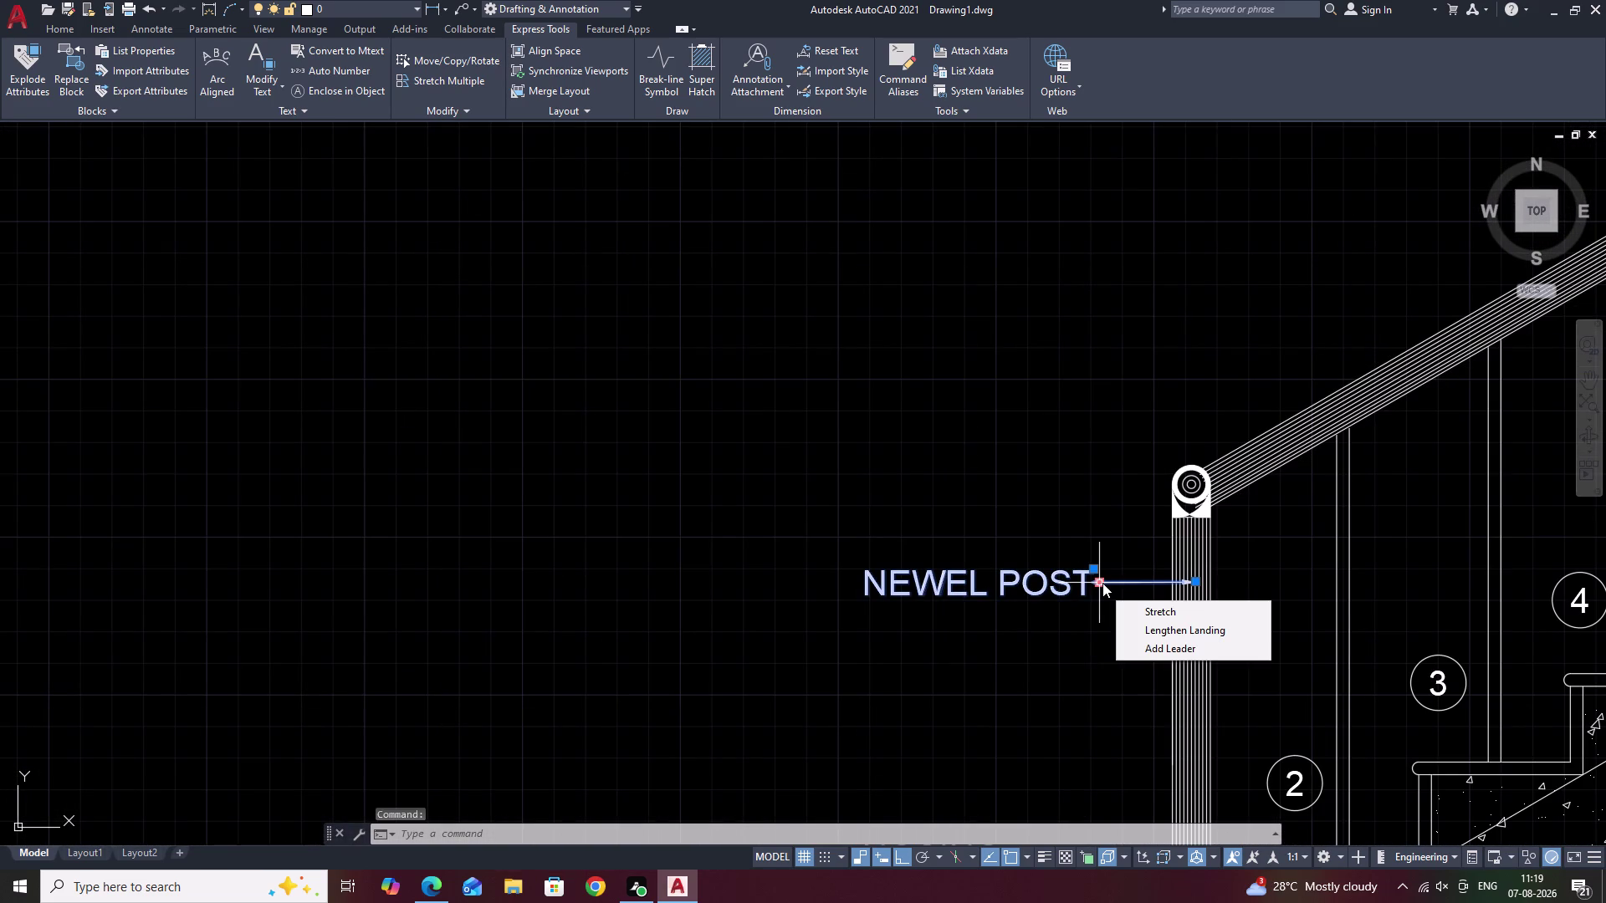
key(c)
key(o)
text(C)
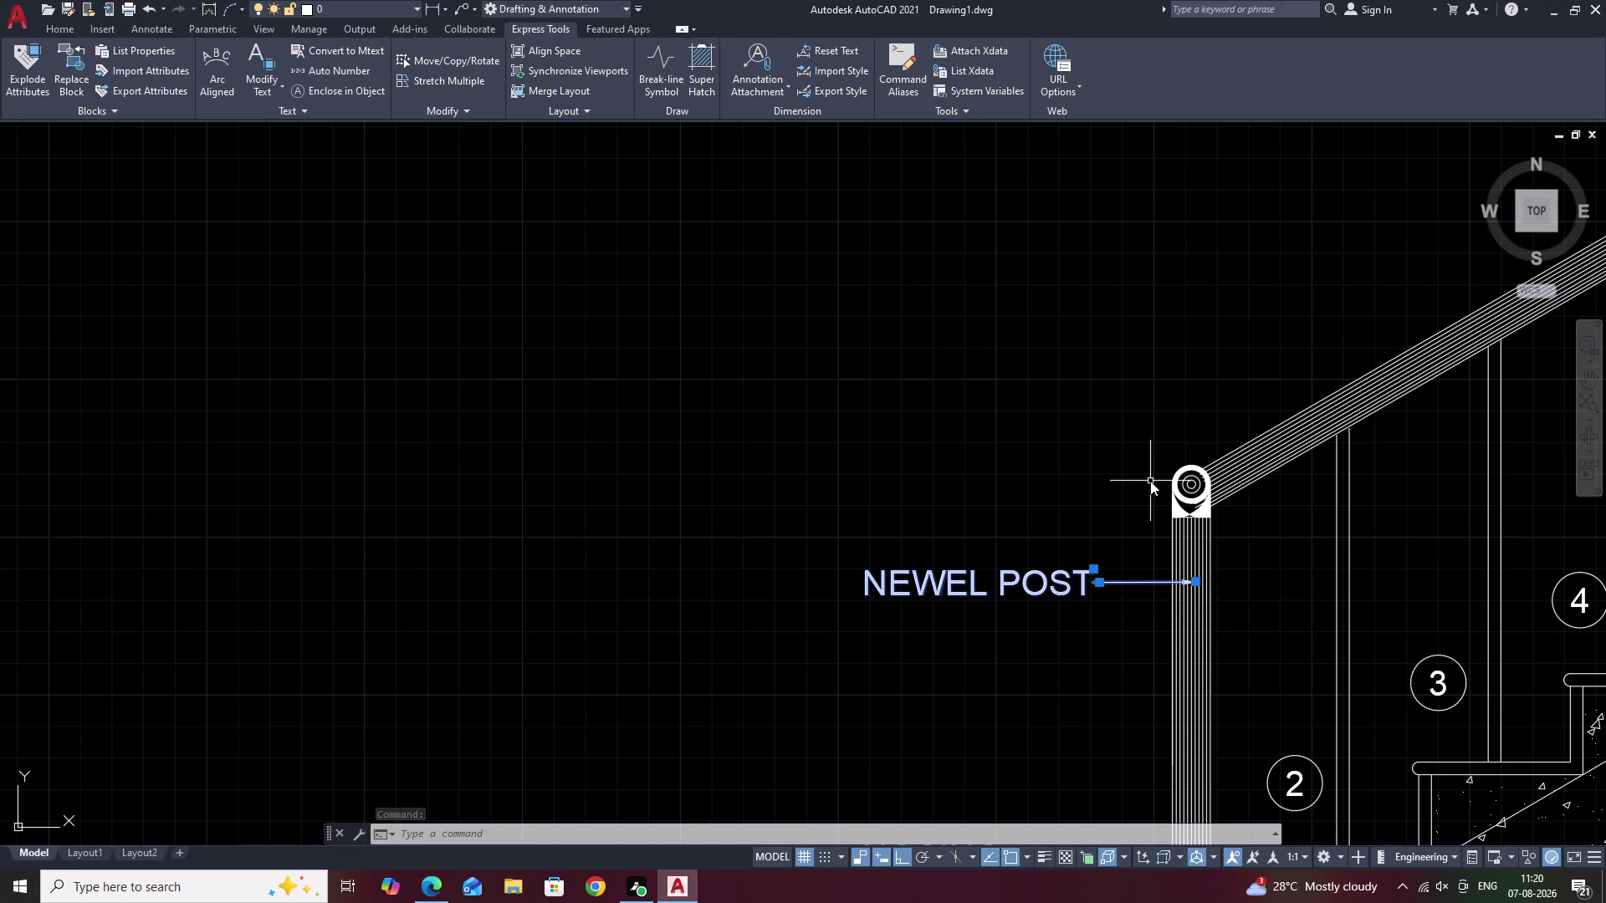
text(O)
key(space)
scroll(up, 3)
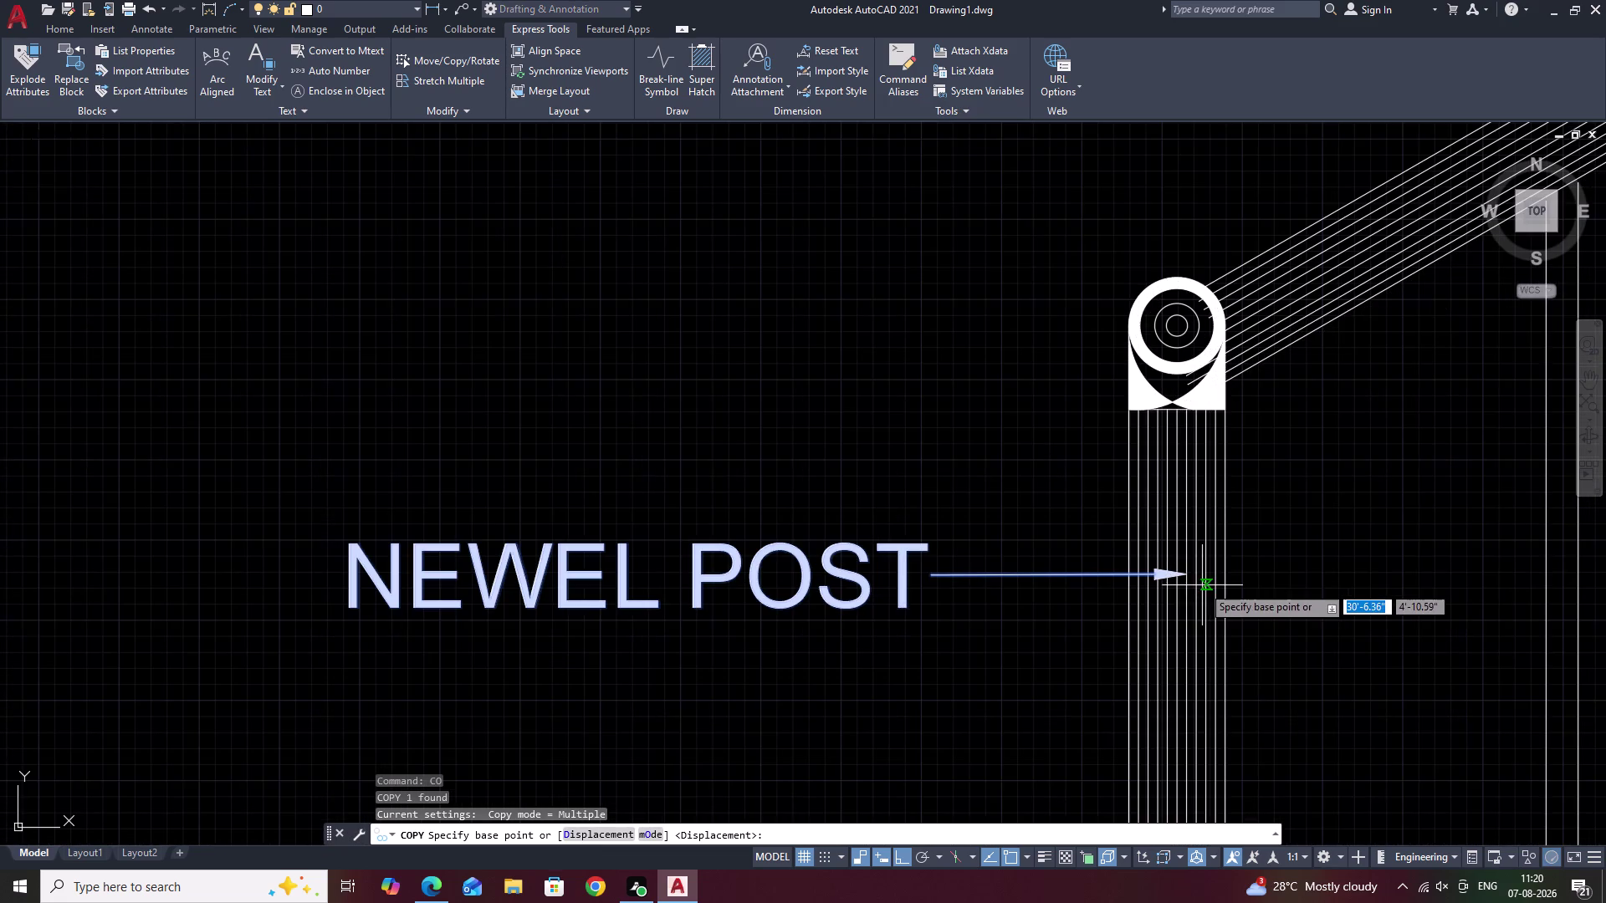
click(1183, 573)
scroll(down, 3)
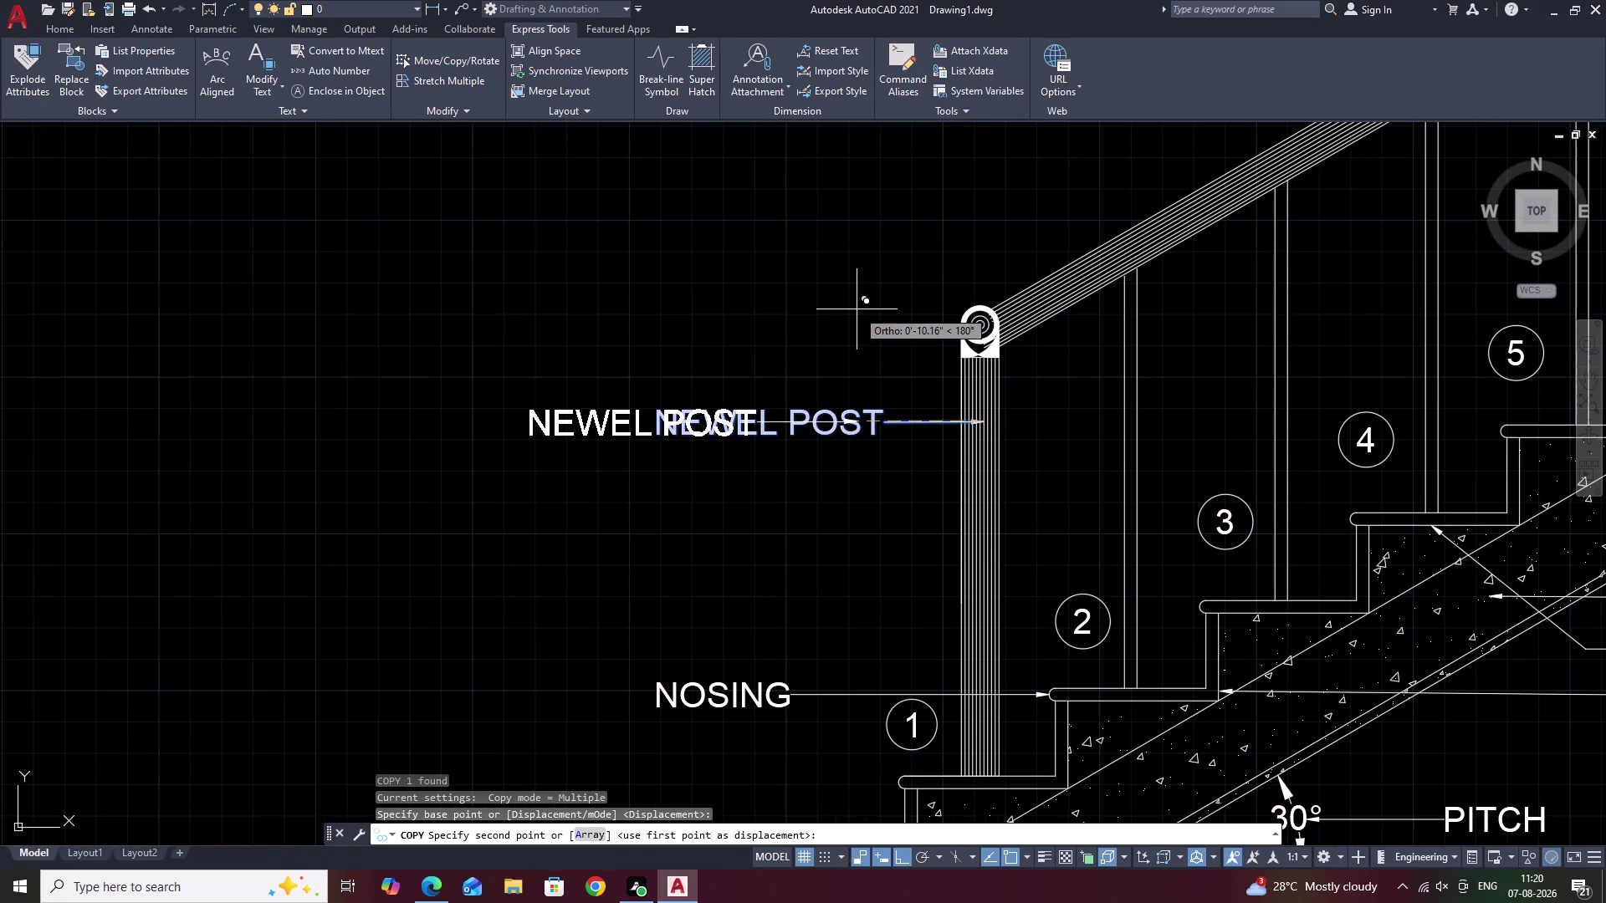
key(F8)
Place two leader copies in the tread detail, pointing at the rounded nosing and post.
scroll(down, 3)
middle_drag(878, 253, 848, 487)
middle_drag(877, 331, 872, 432)
scroll(up, 3)
scroll(up, 3)
middle_drag(820, 385, 942, 559)
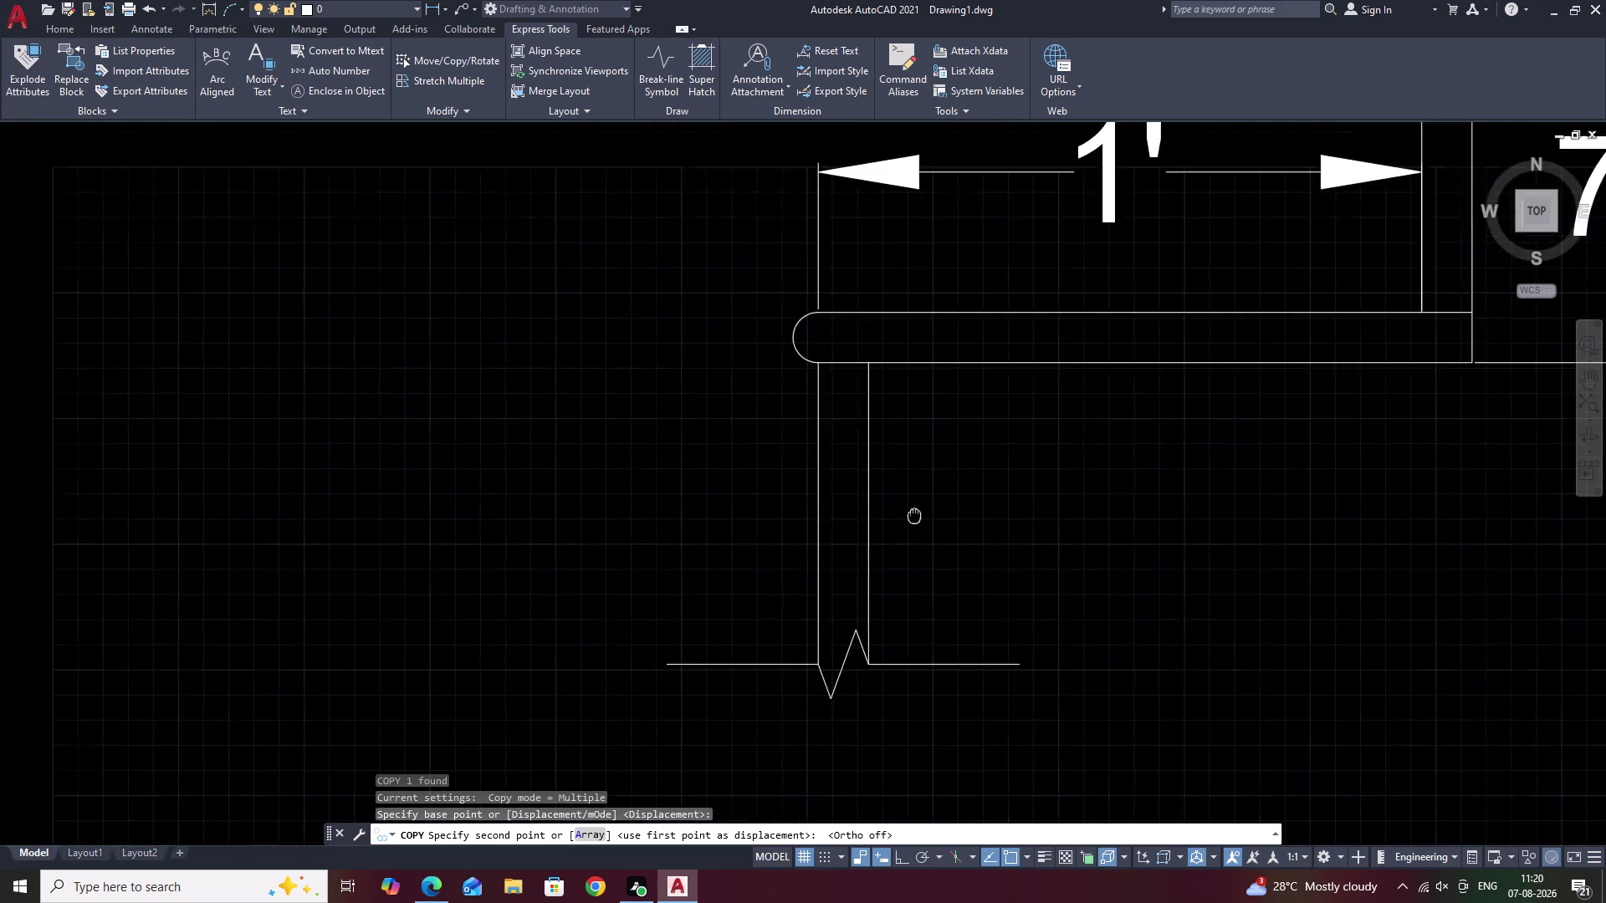
middle_drag(942, 560, 961, 588)
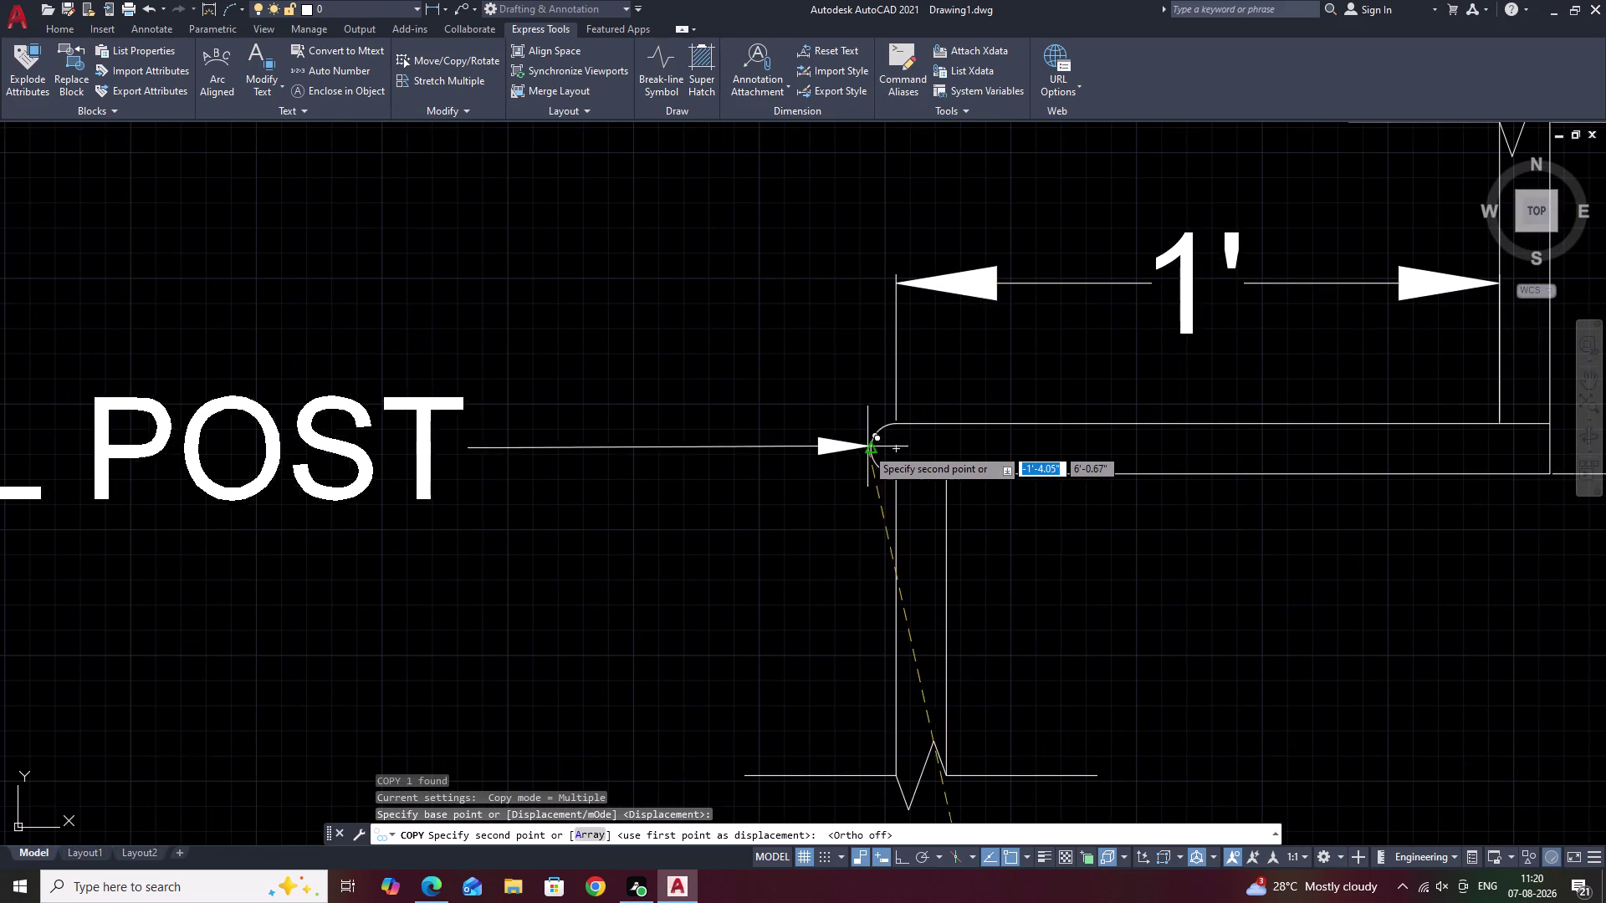
click(867, 448)
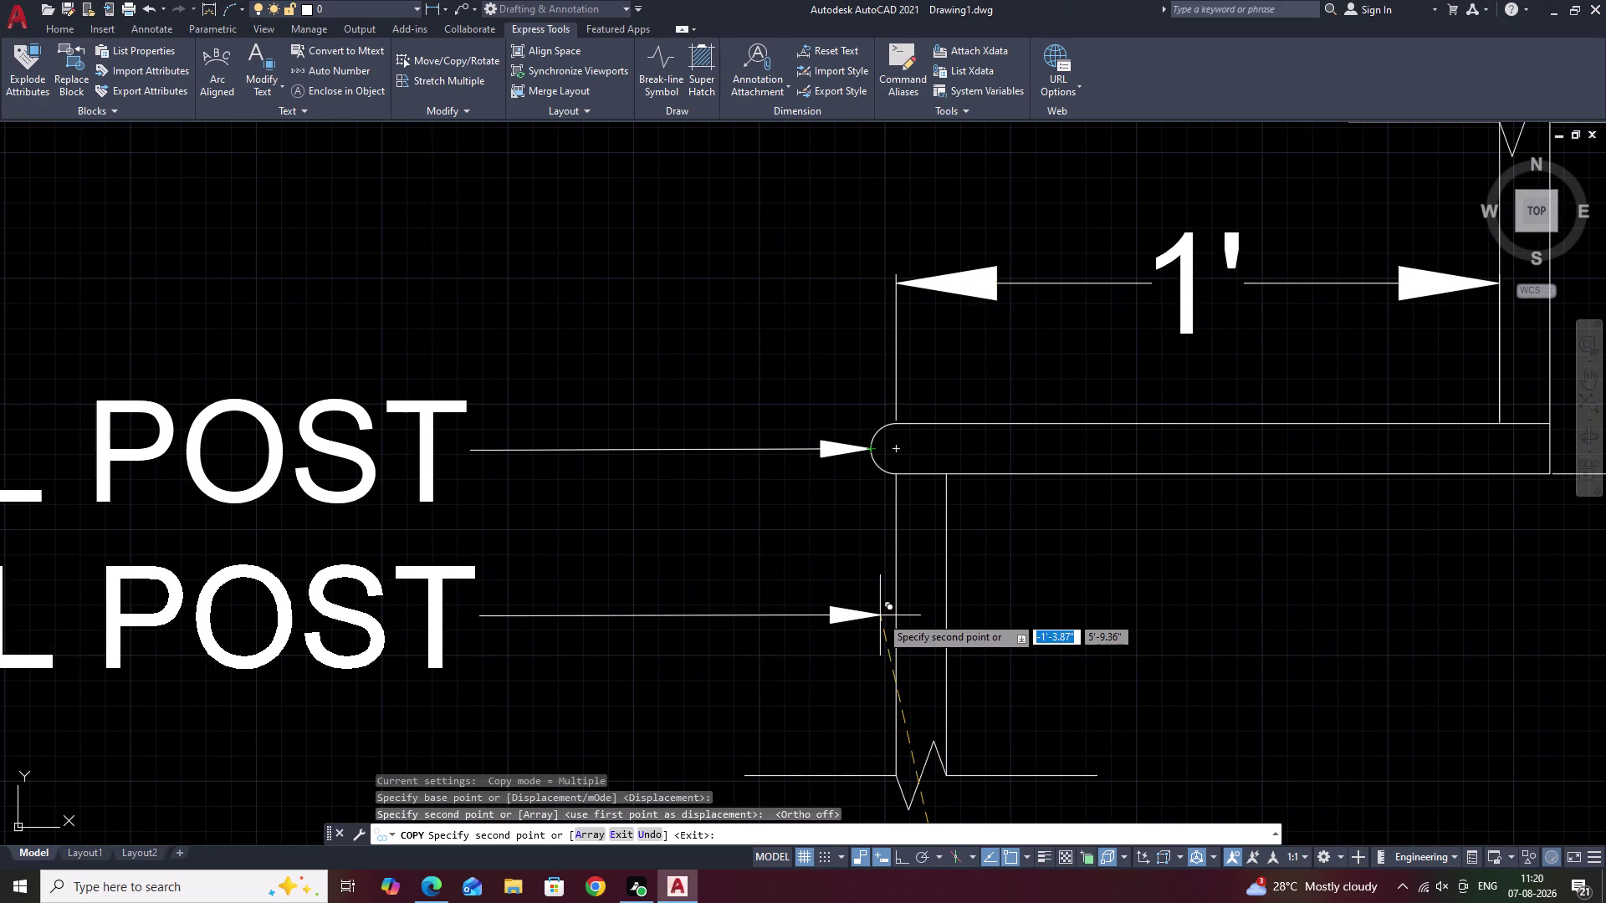
click(894, 615)
scroll(down, 3)
middle_drag(1156, 643, 801, 611)
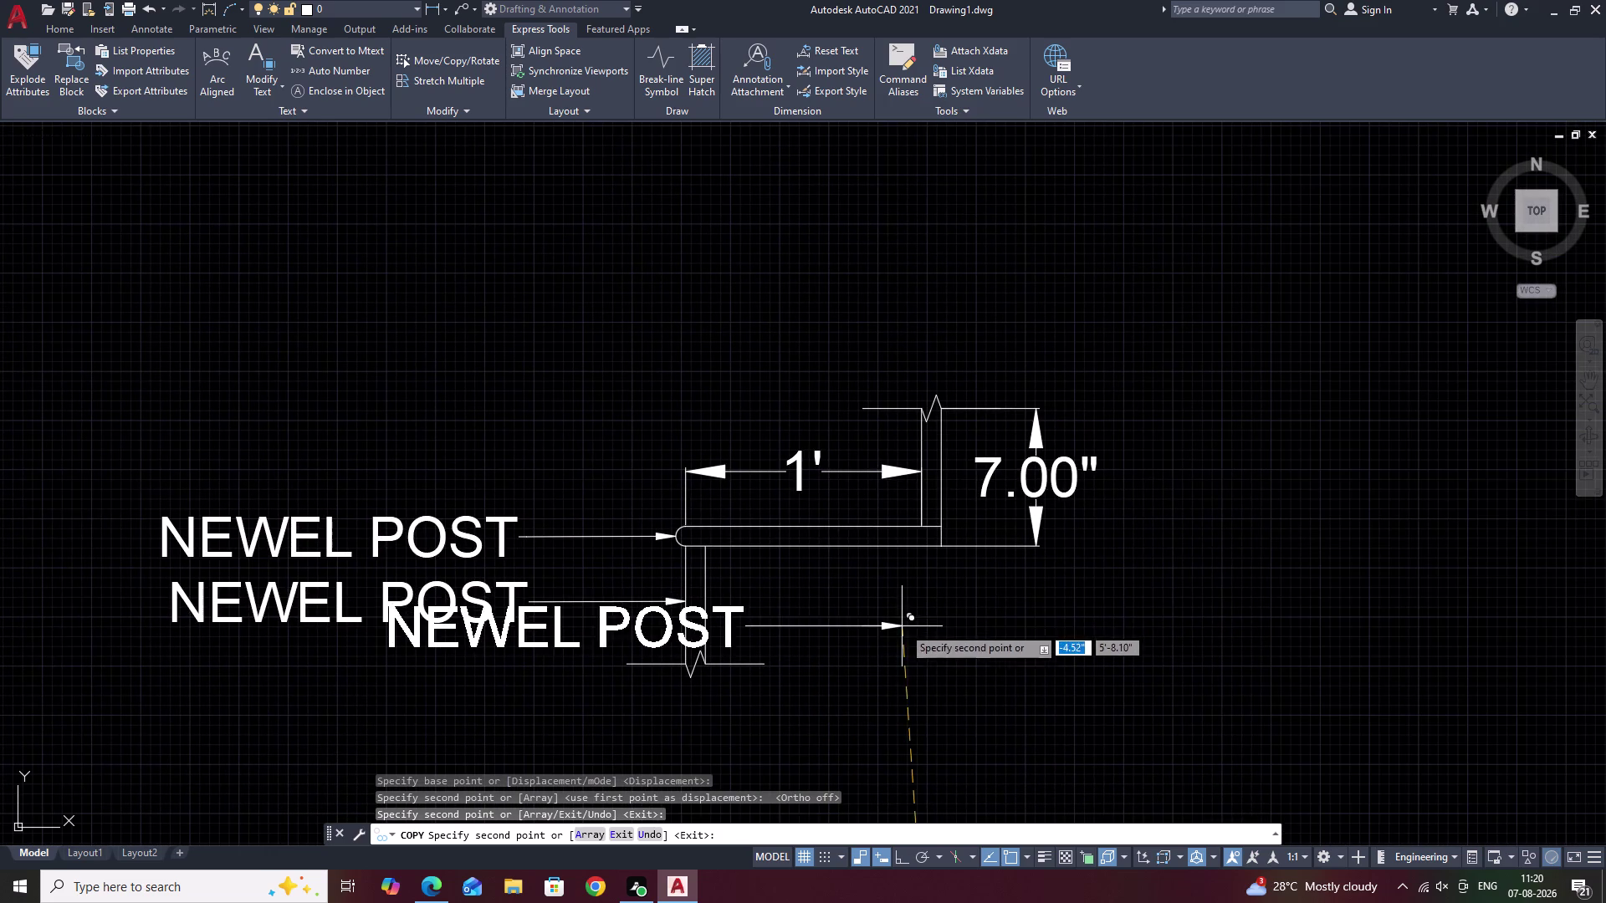
key(Escape)
scroll(down, 3)
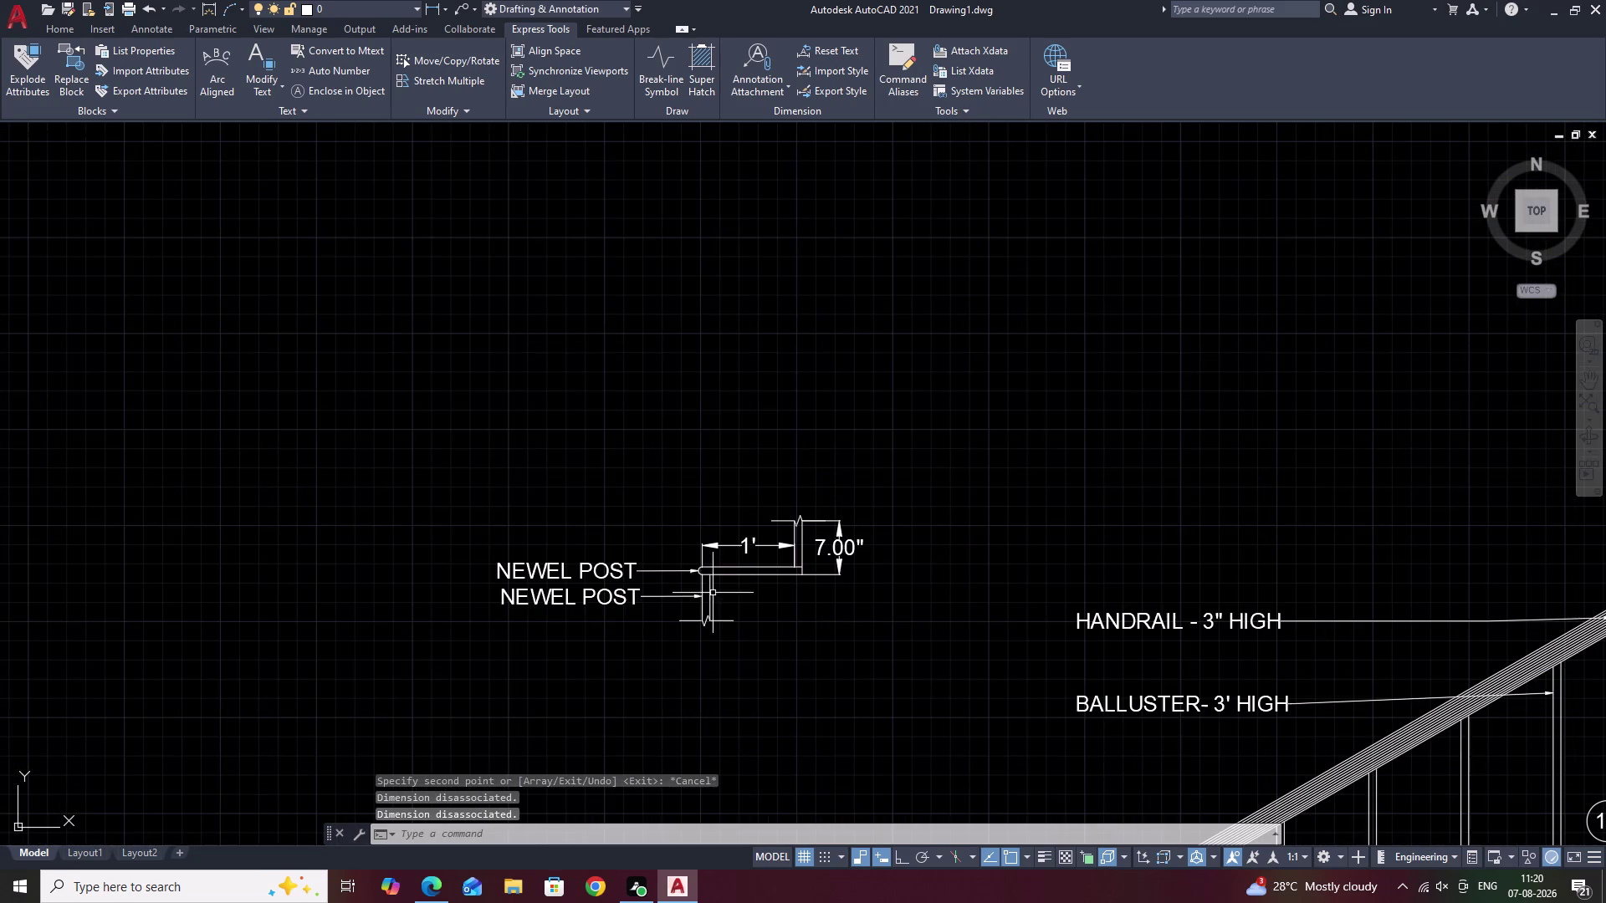
scroll(up, 3)
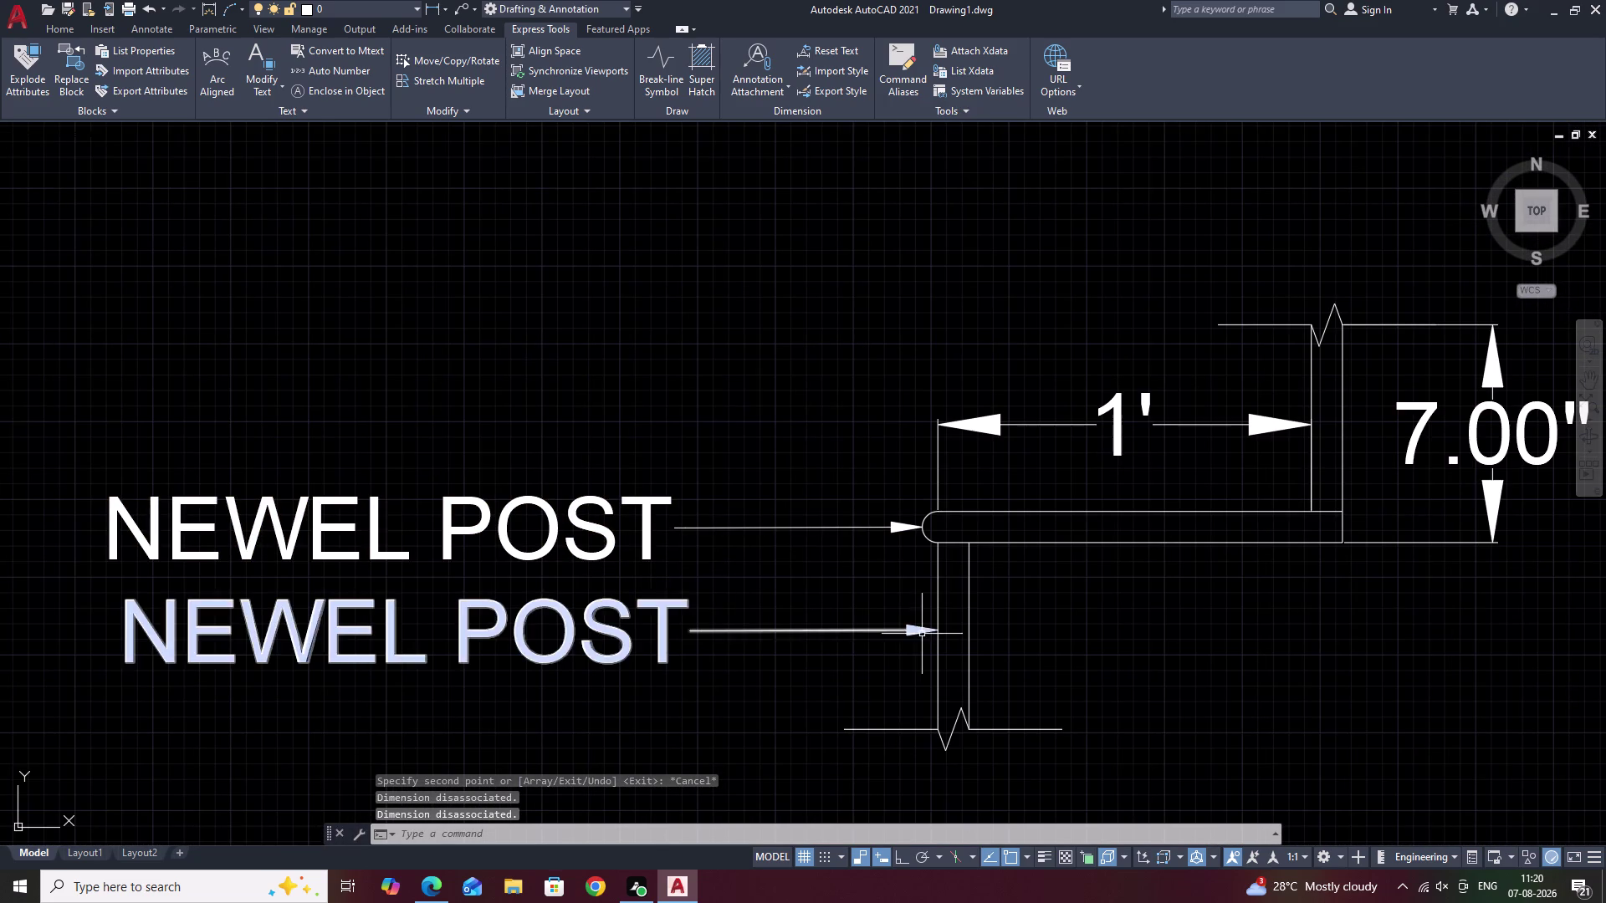
Change the upper copied leader's text to NOSING.
double_click(651, 549)
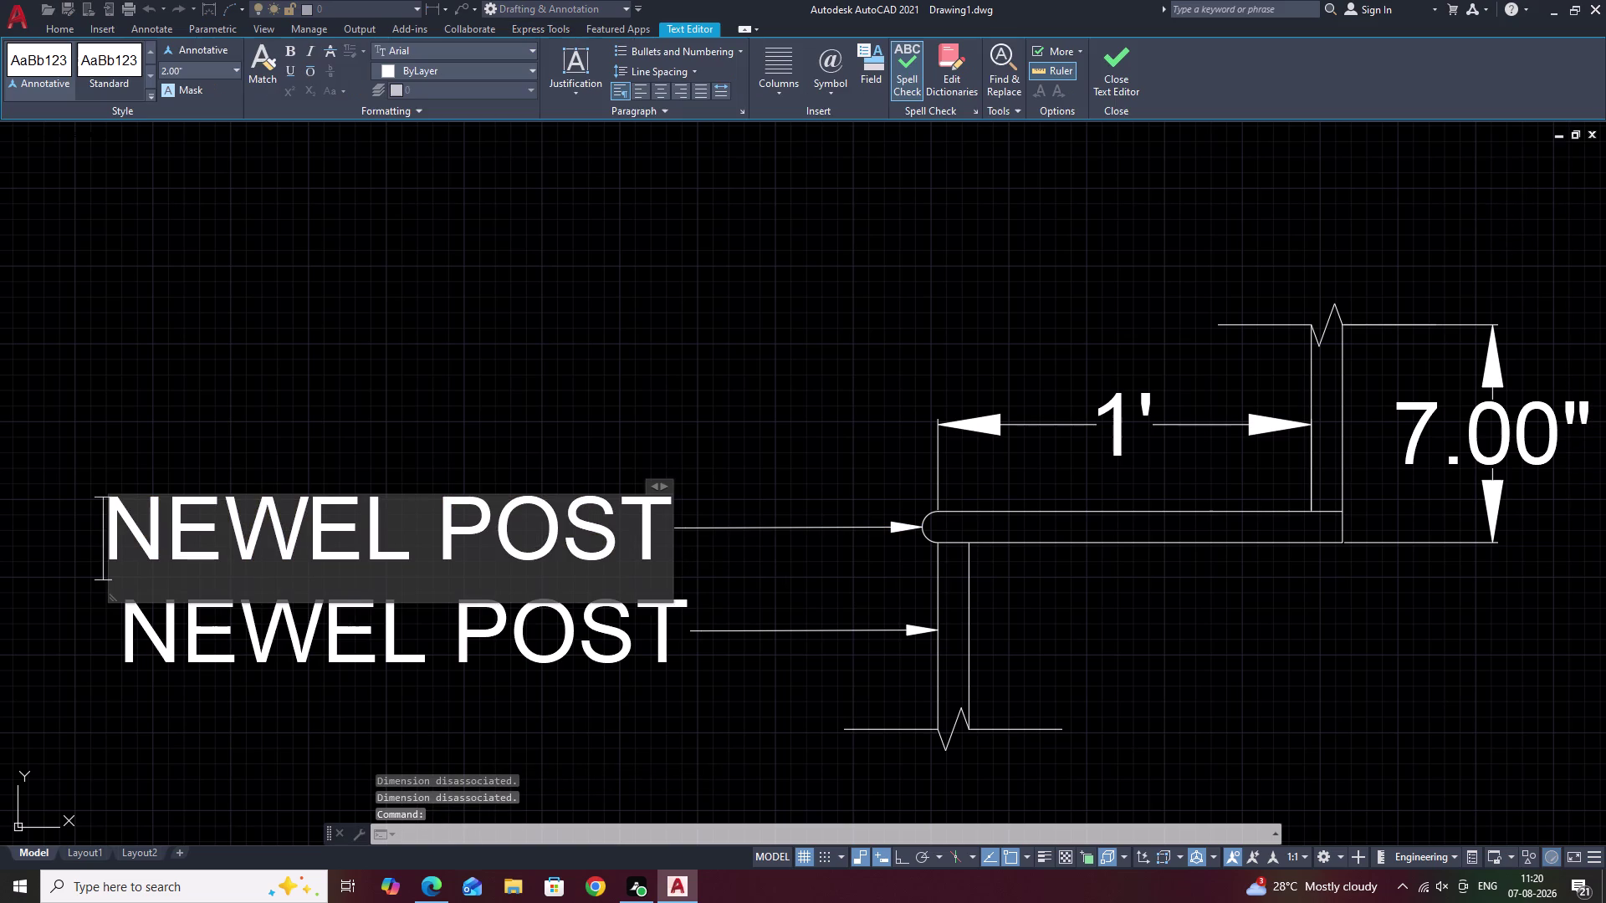
key(BackSpace)
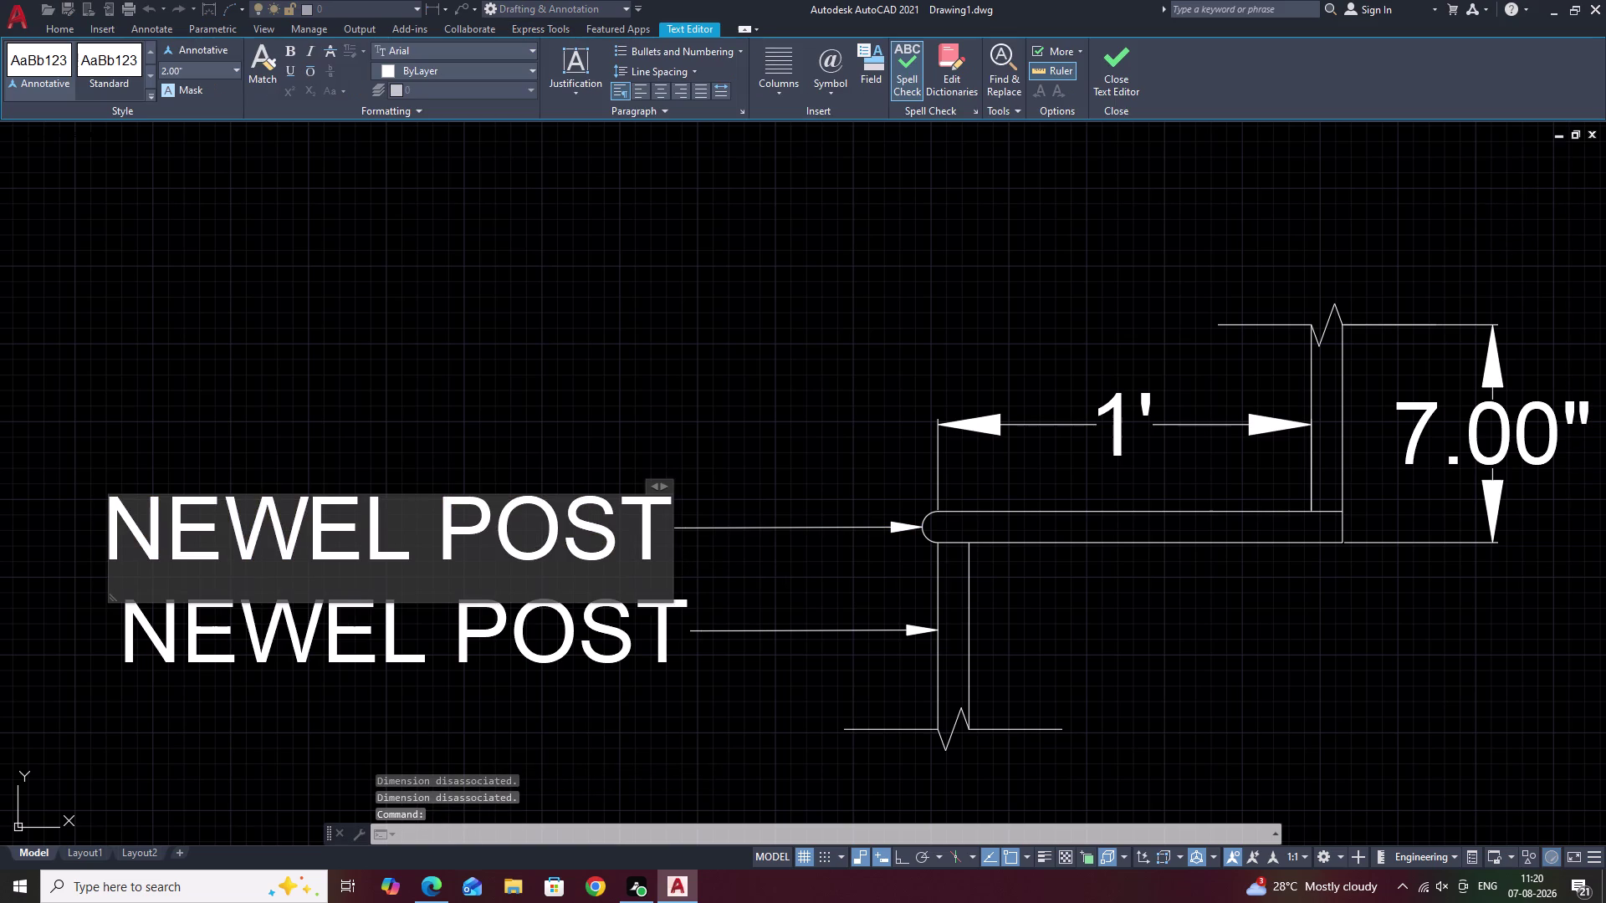
click(657, 539)
key(BackSpace)
key(BackSpace)
key(BackSpace)
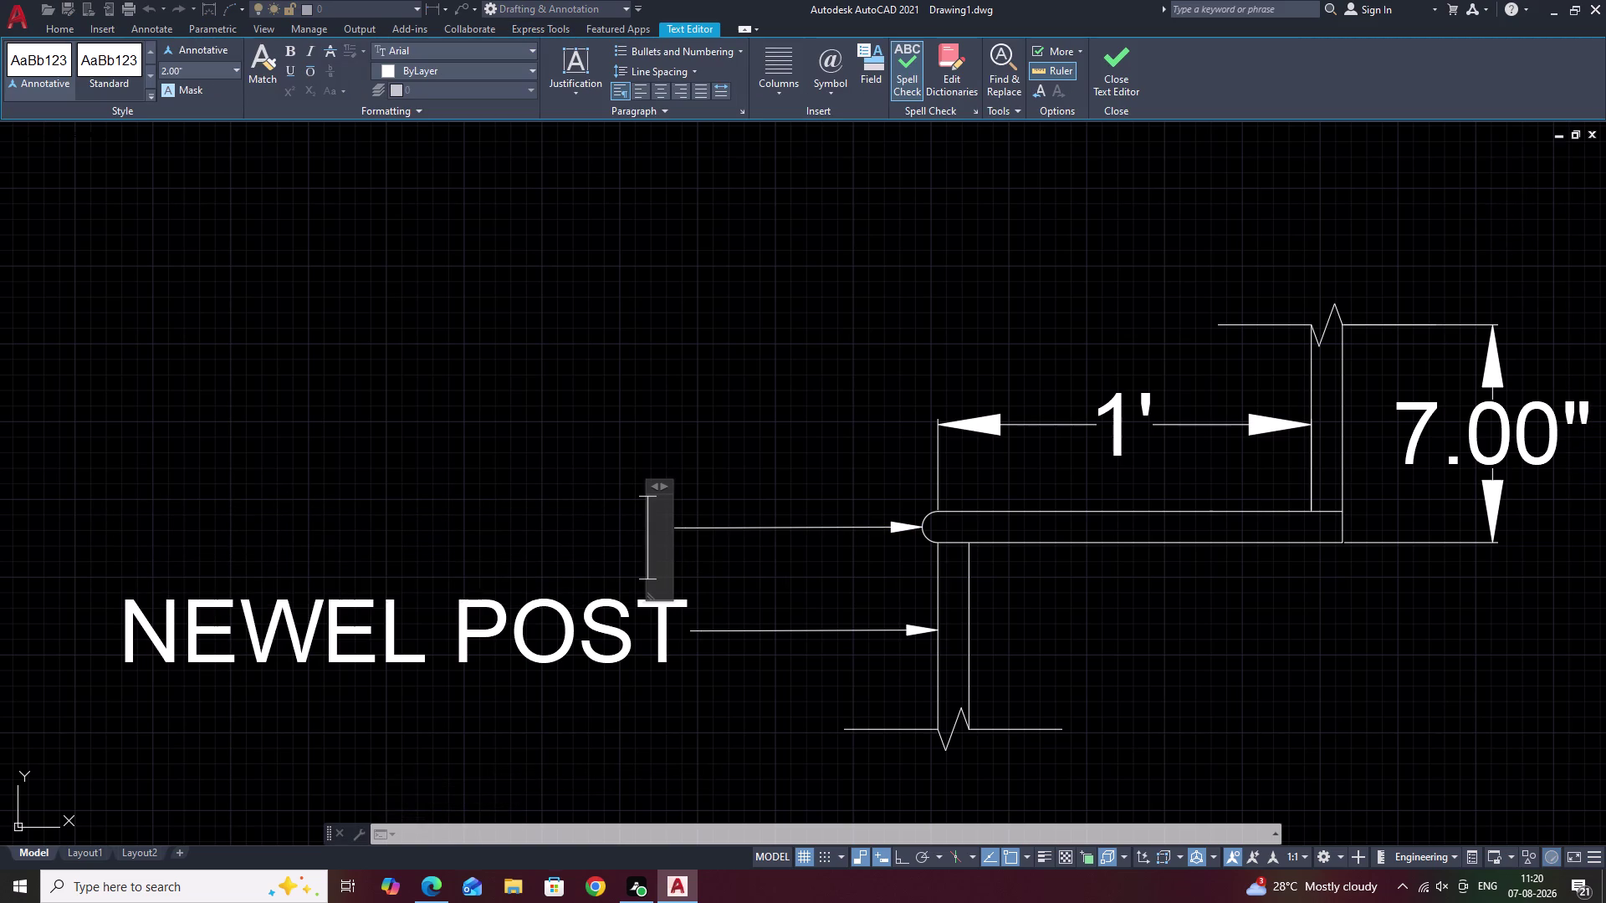
text(CO)
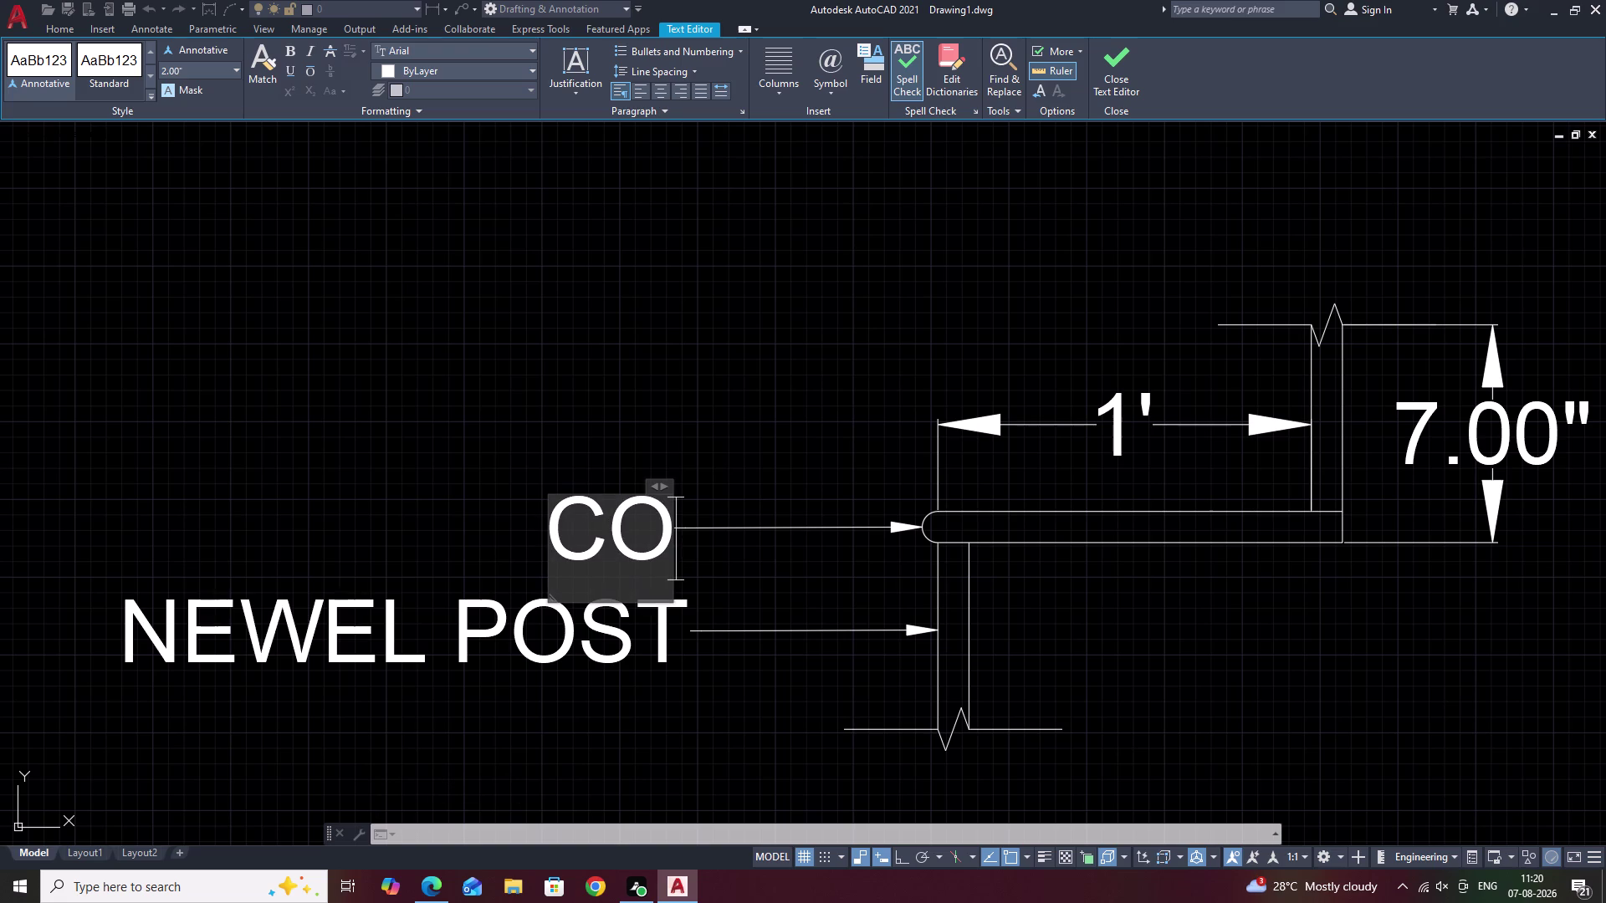
key(BackSpace)
key(BackSpace)
text(NO)
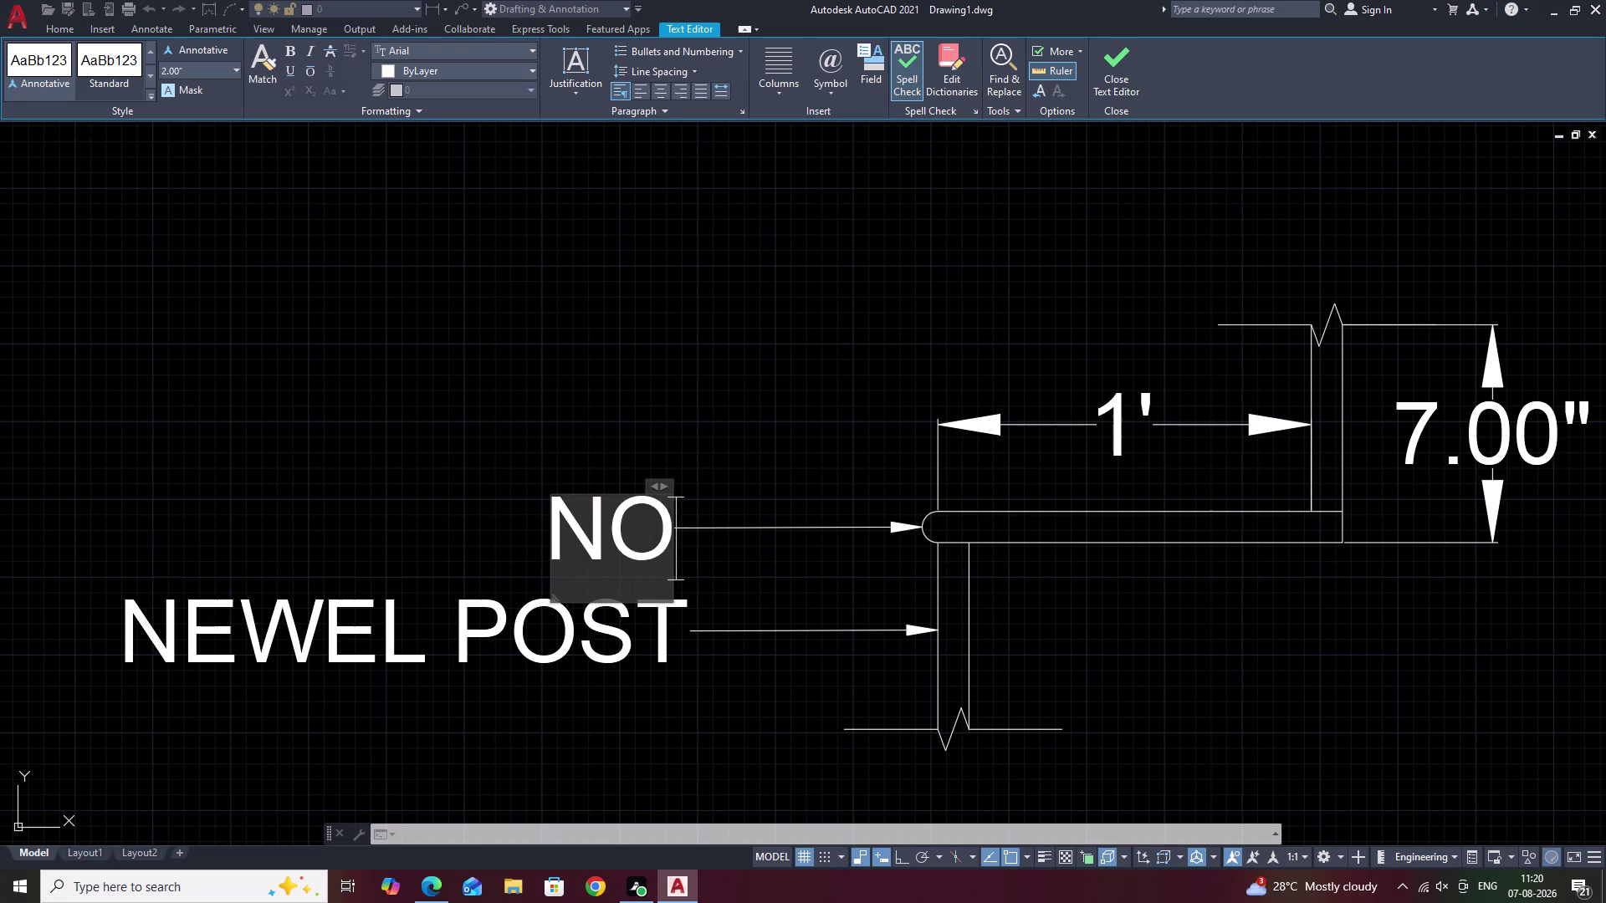
text(SINM)
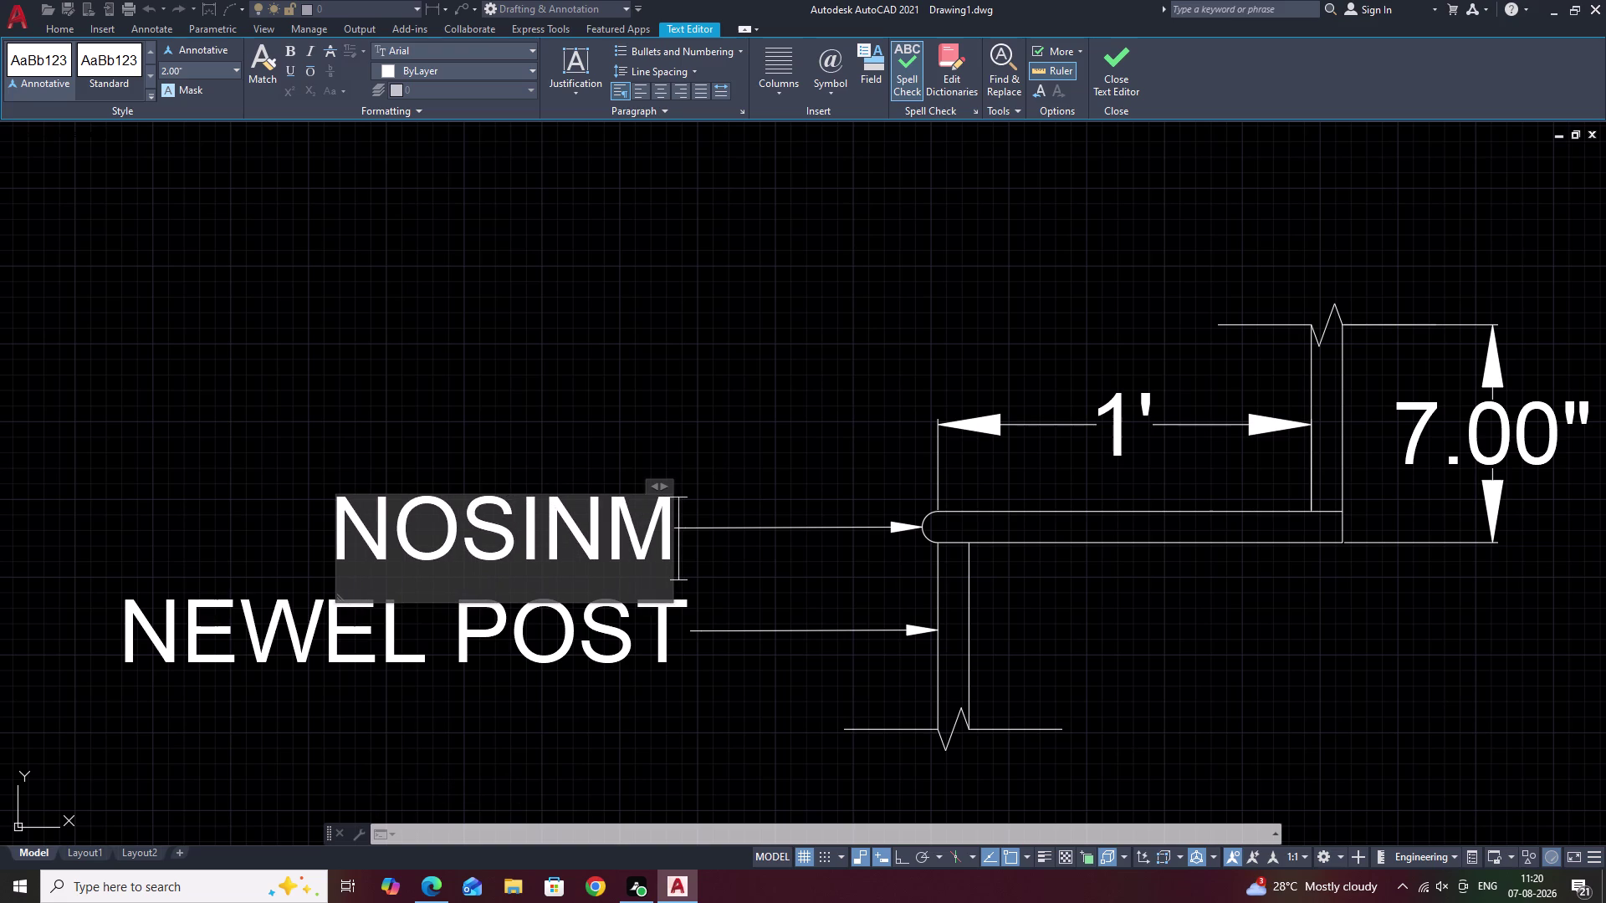
key(BackSpace)
key(g)
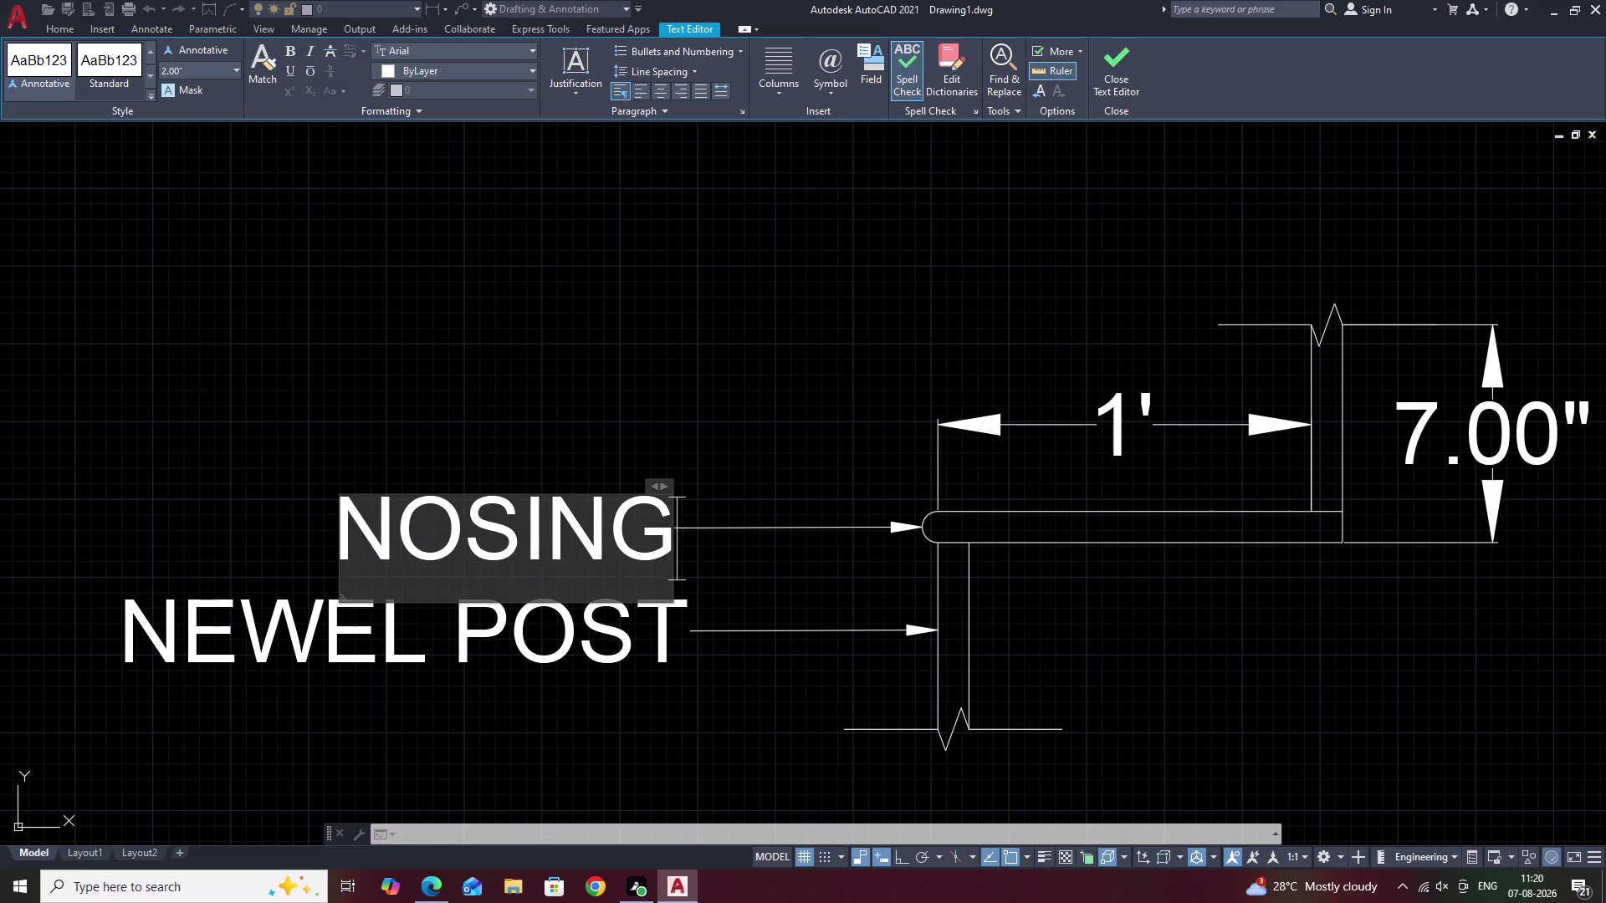
key(space)
click(813, 545)
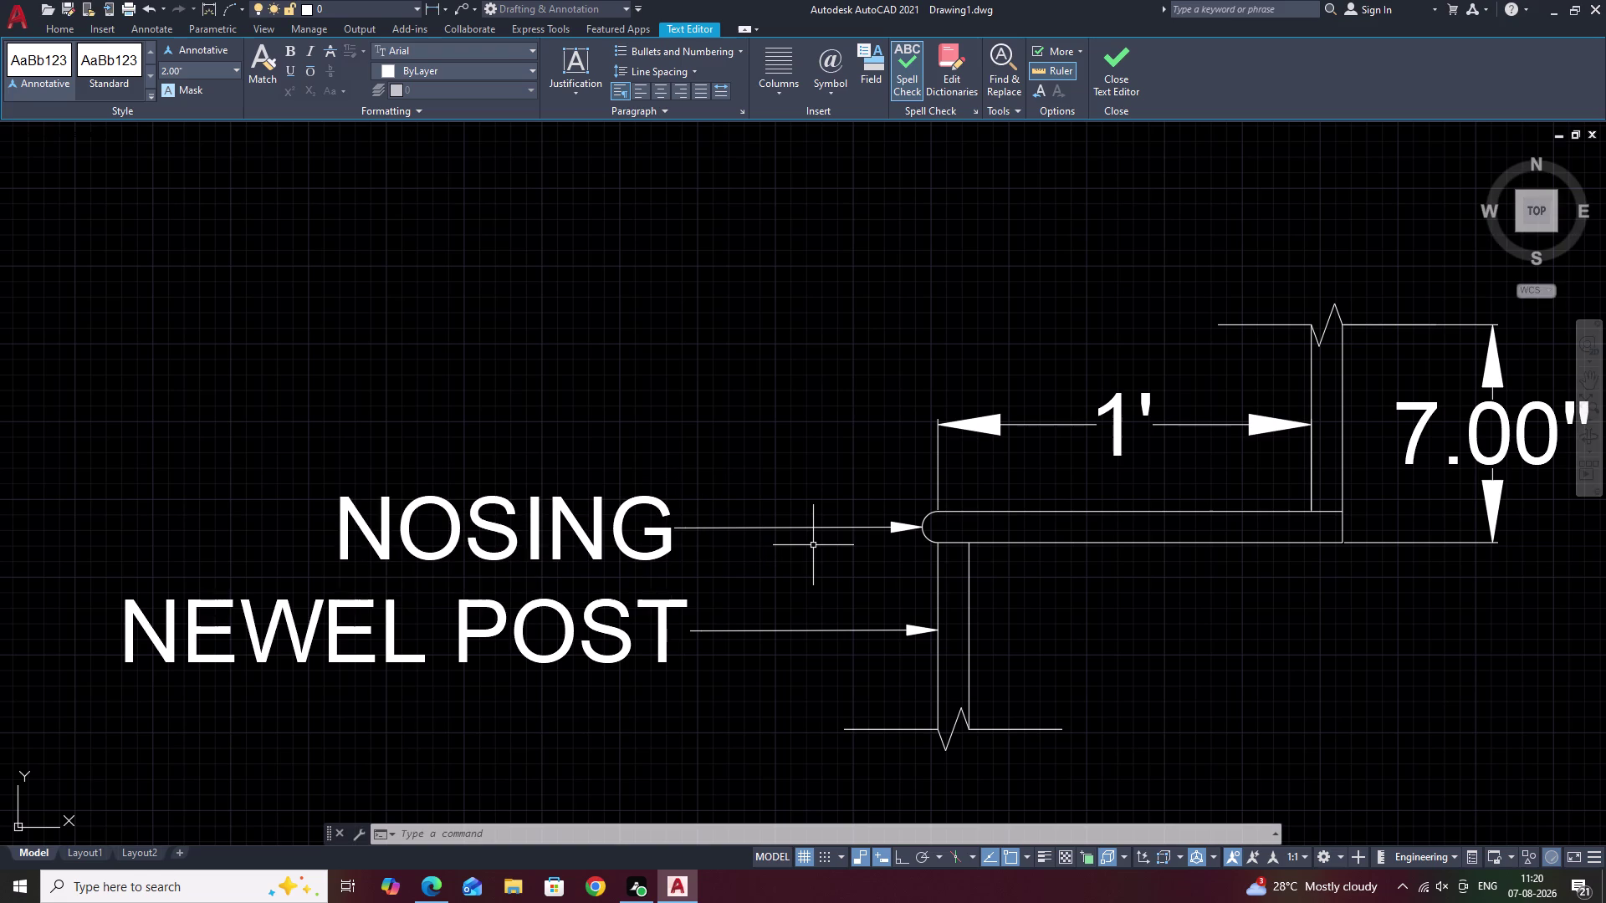
Replace the lower leader's NEWEL POST text with RISER and close the editor.
double_click(664, 628)
double_click(674, 635)
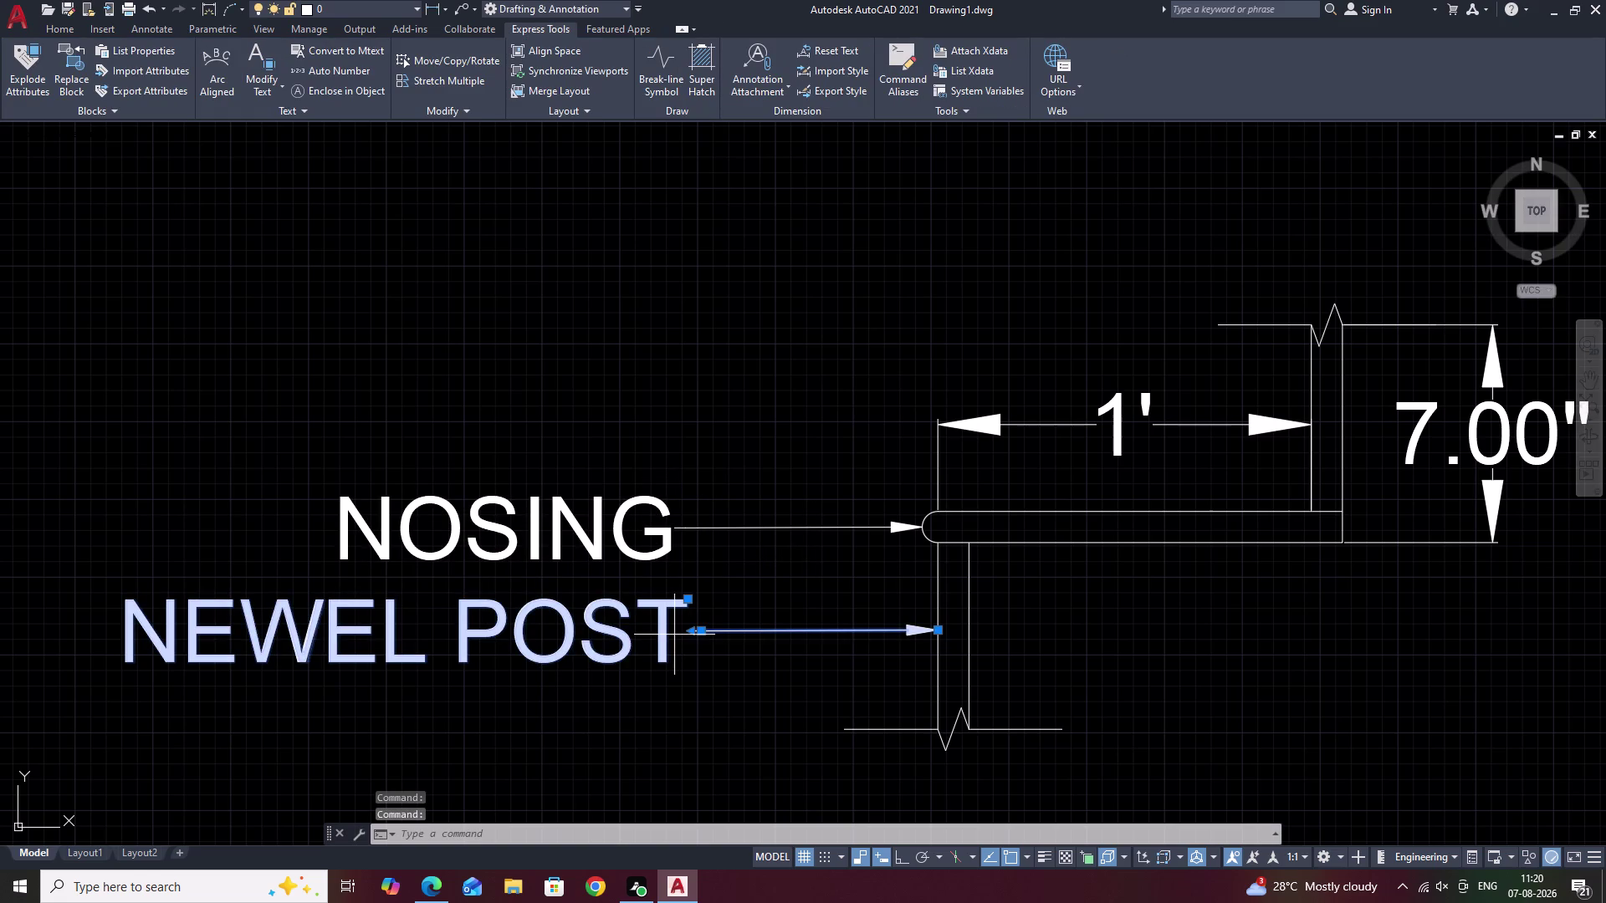
key(Escape)
triple_click(665, 637)
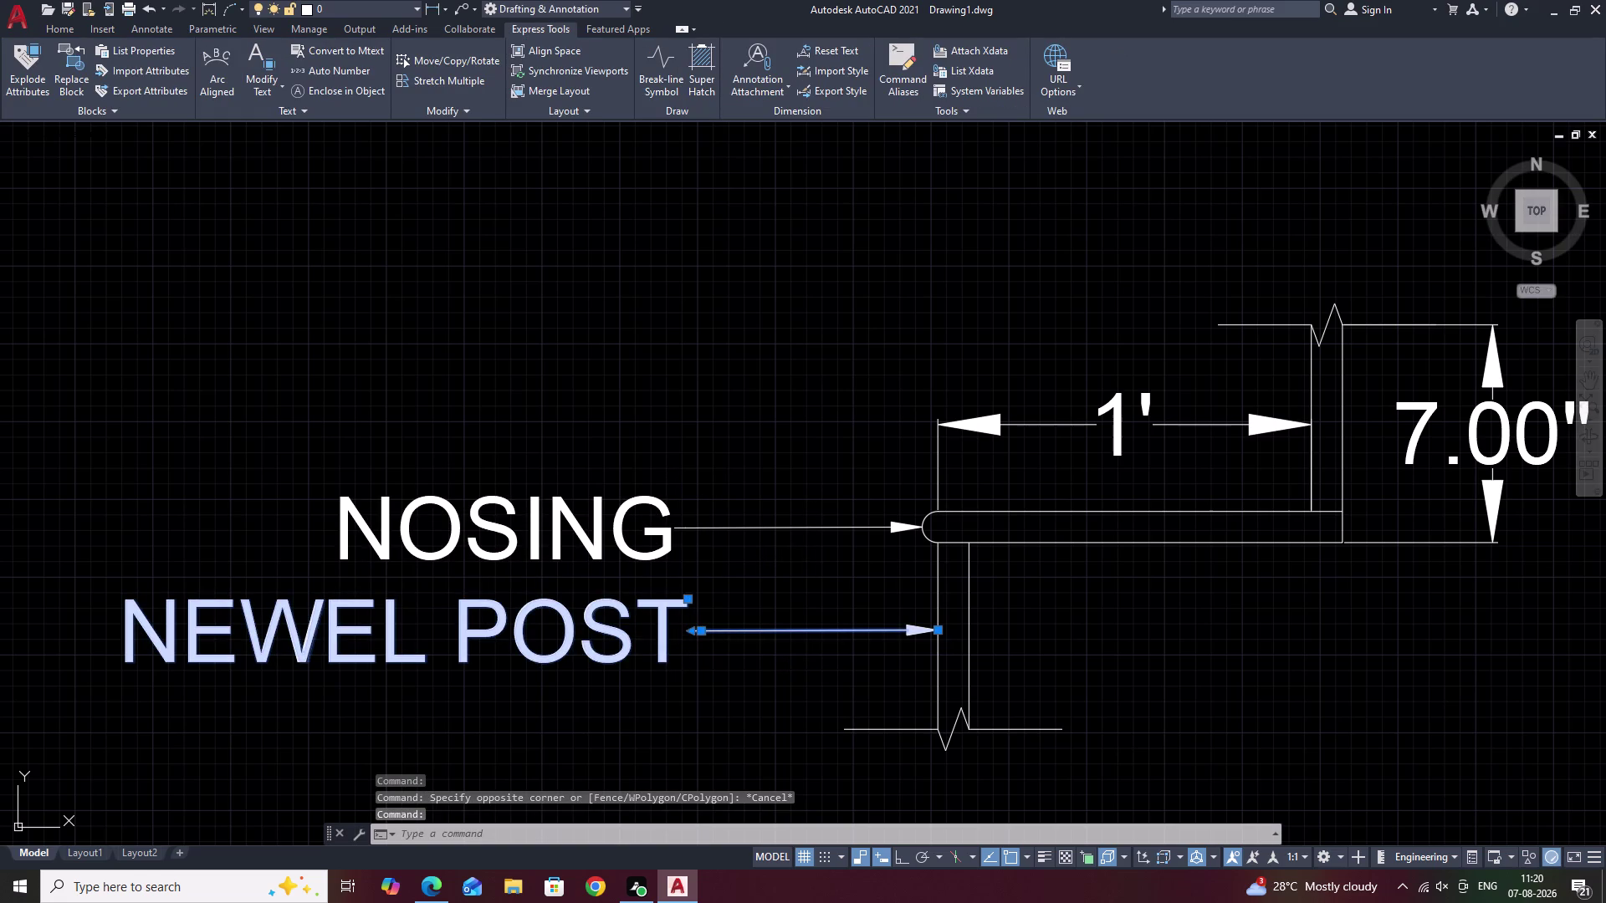
click(661, 636)
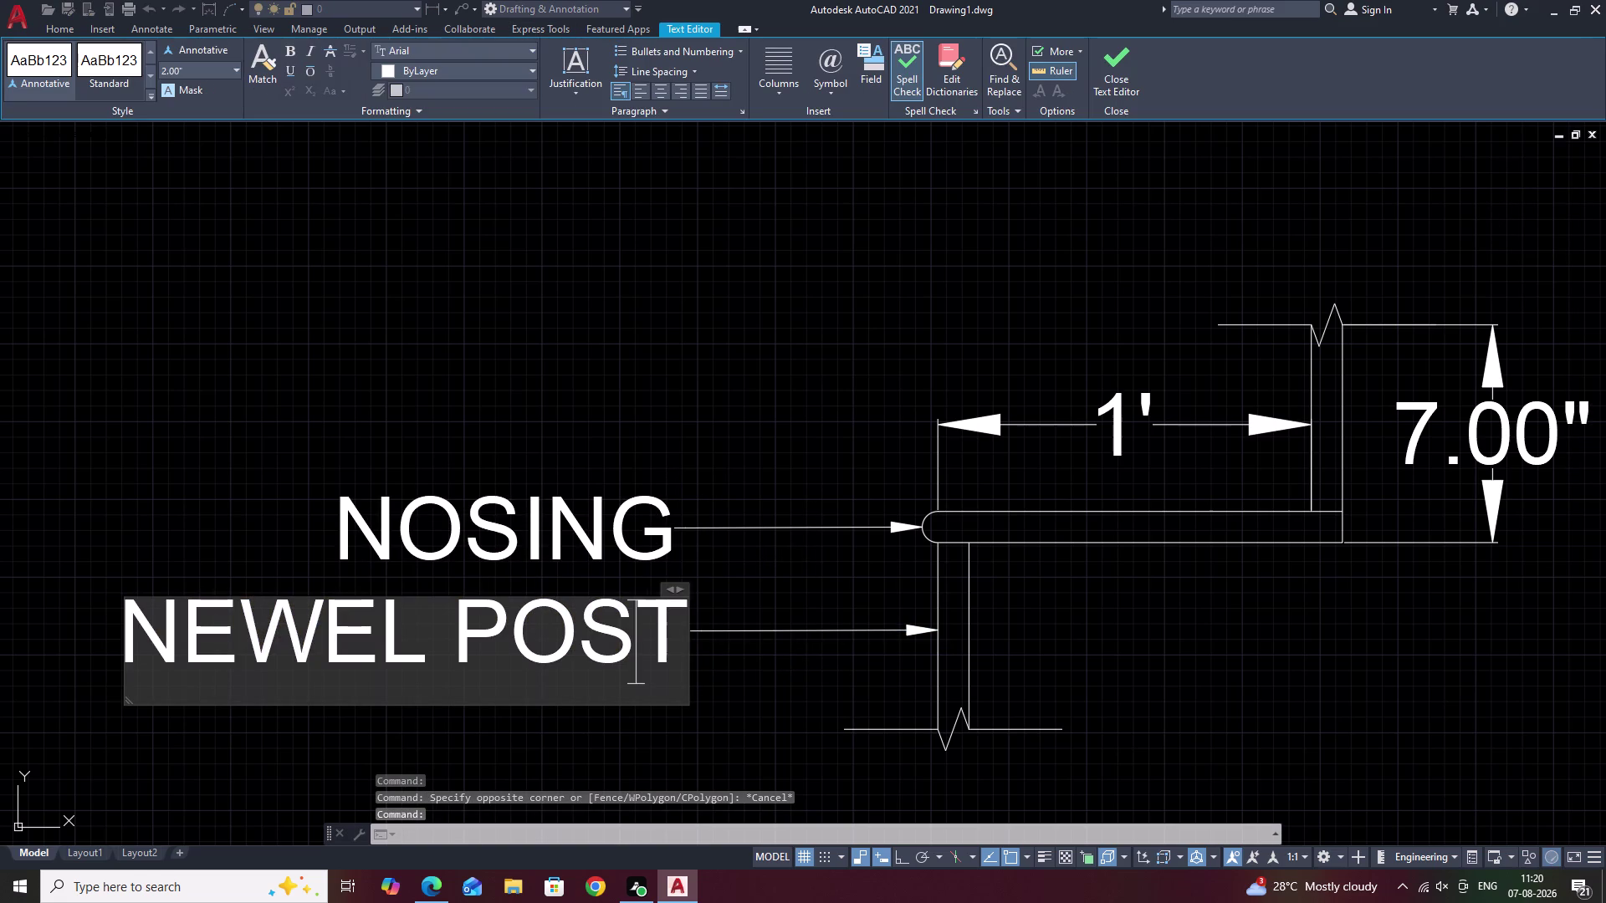
click(678, 642)
key(BackSpace)
key(BackSpace)
key(BackSpace)
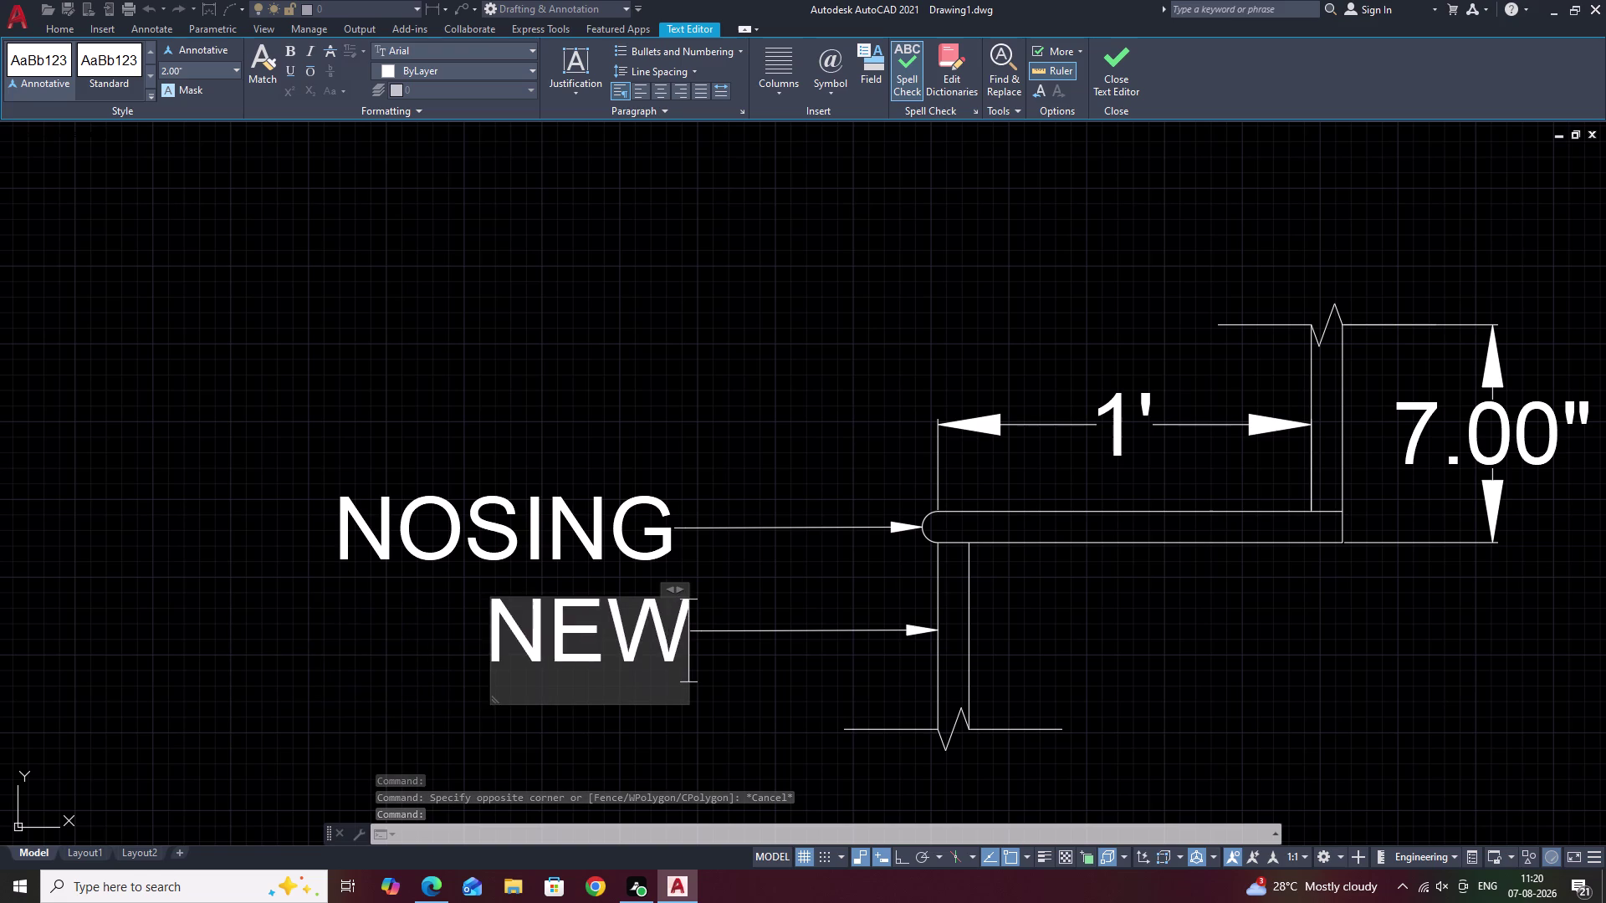
key(BackSpace)
key(BackSpace)
key(BackSpace)
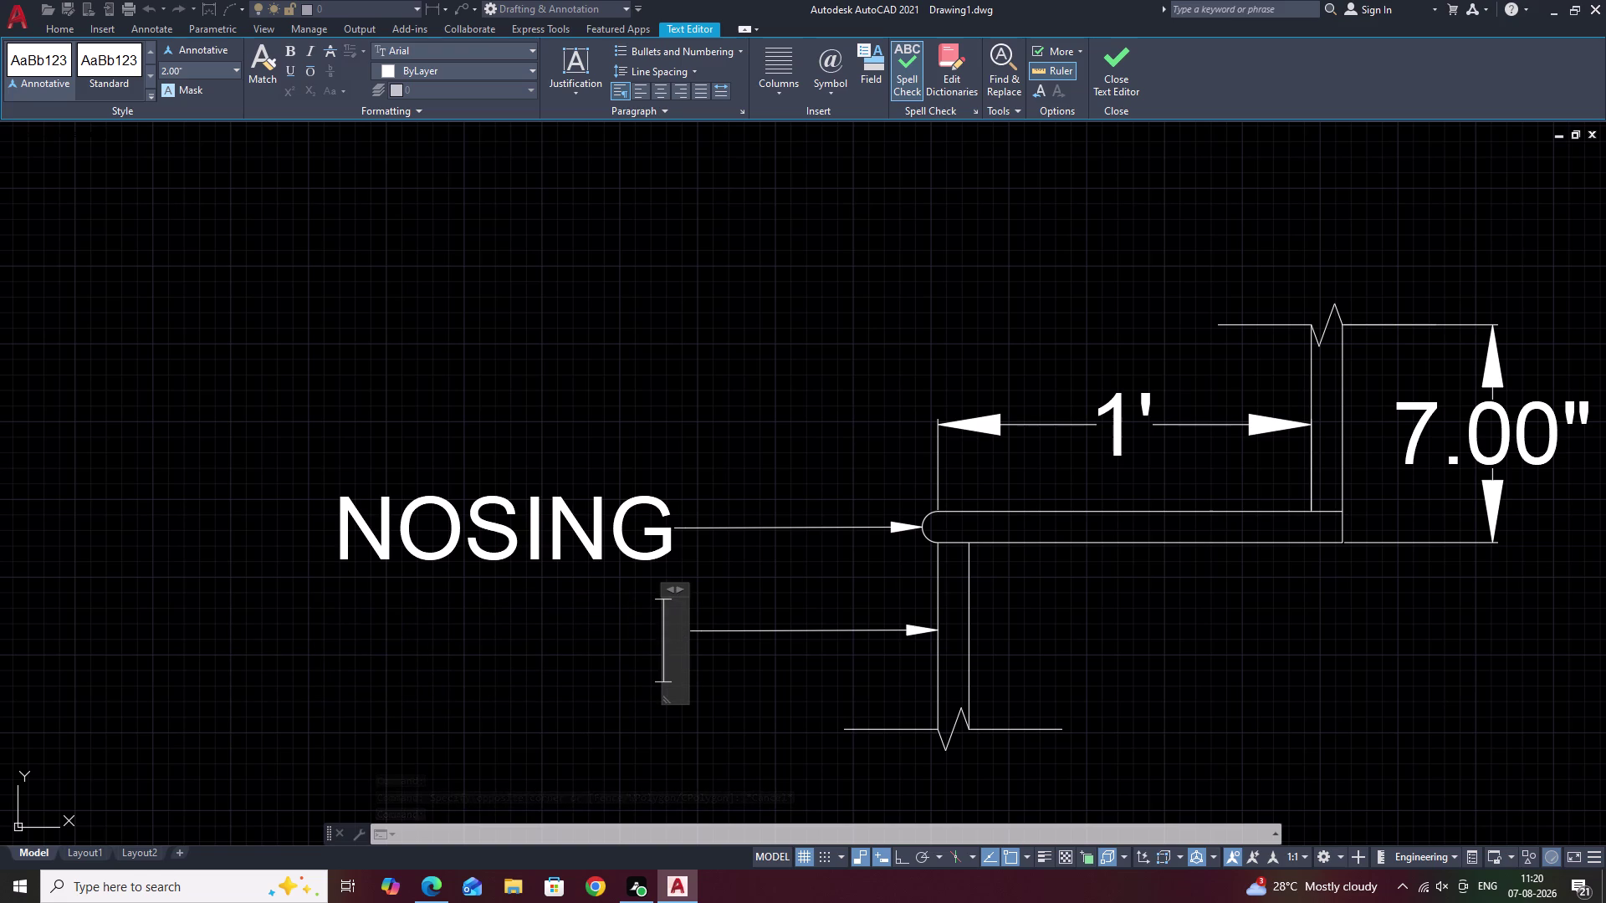
key(r)
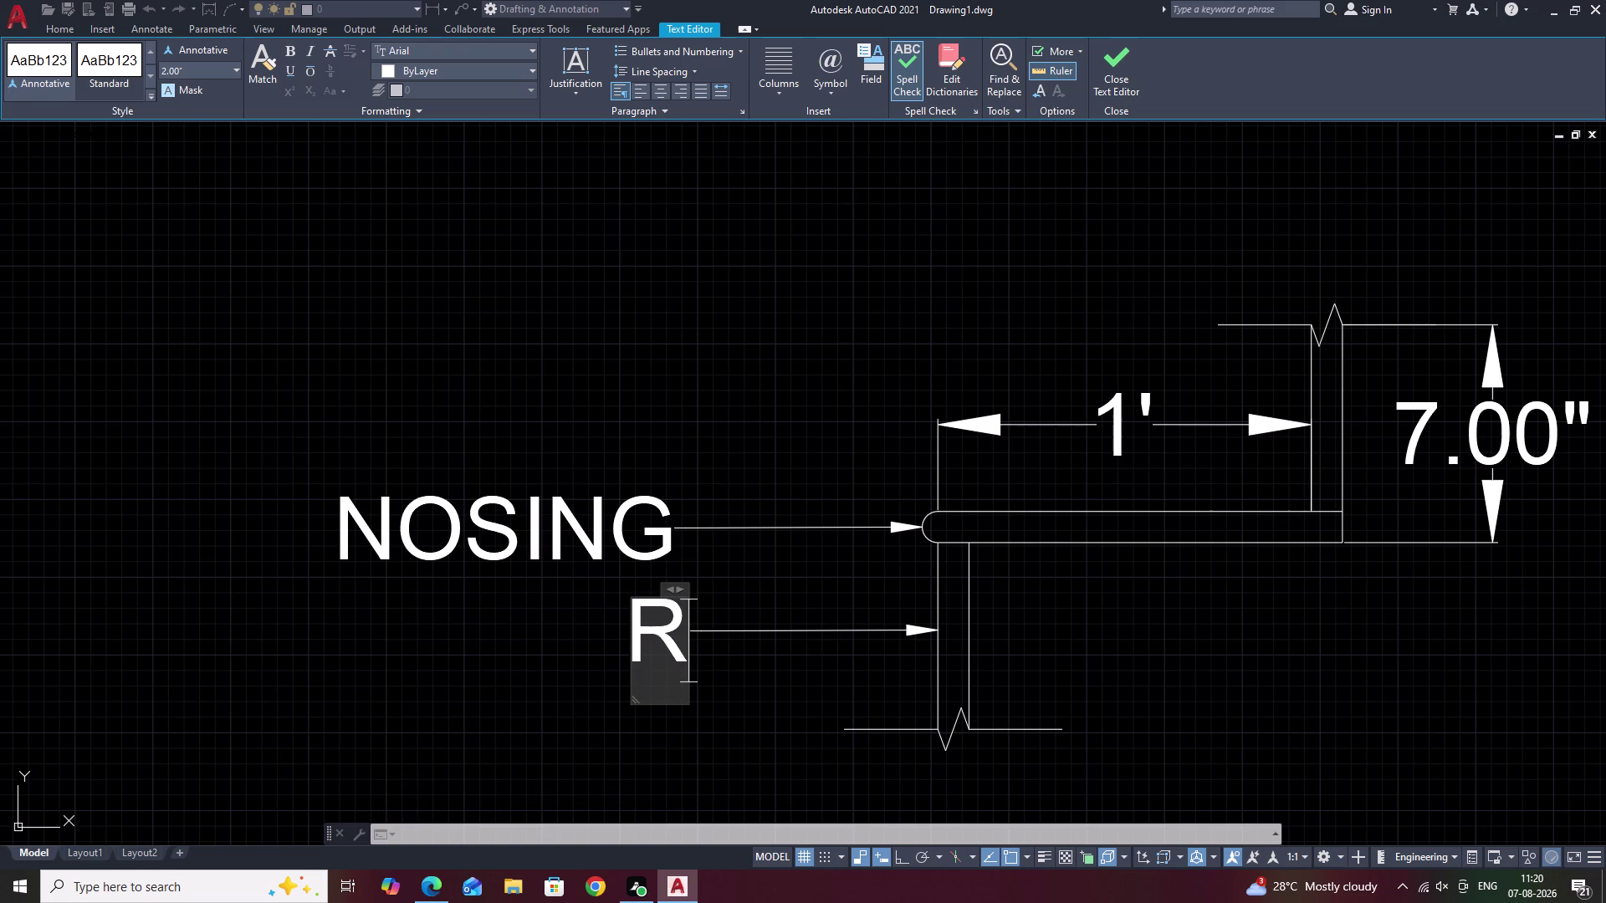
text(IA)
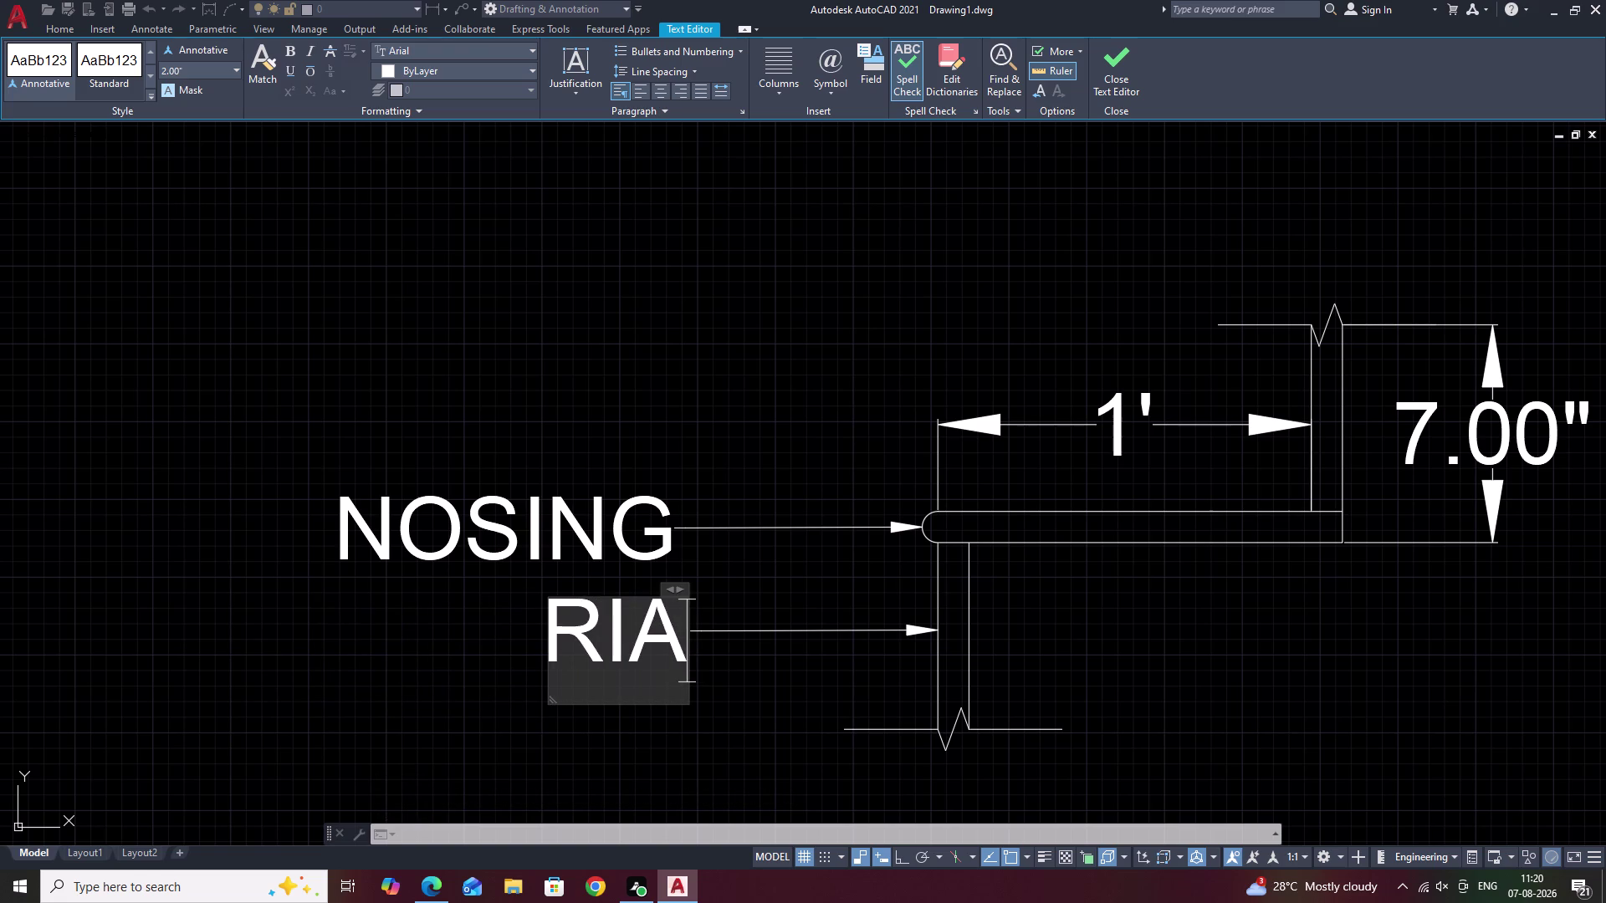
key(BackSpace)
text(SE)
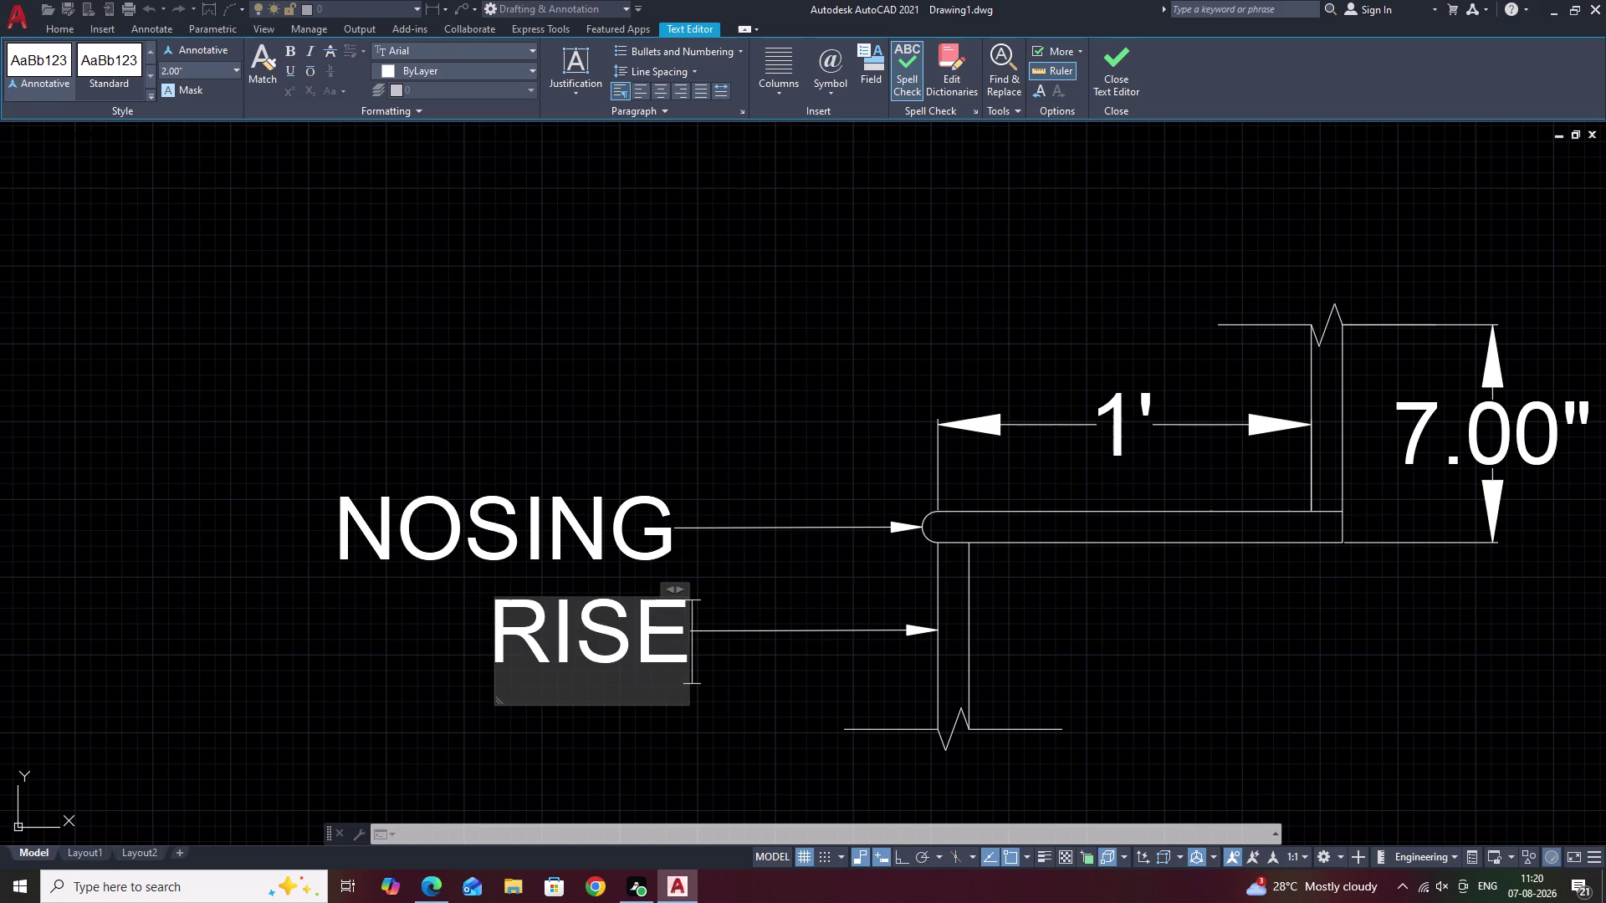
key(r)
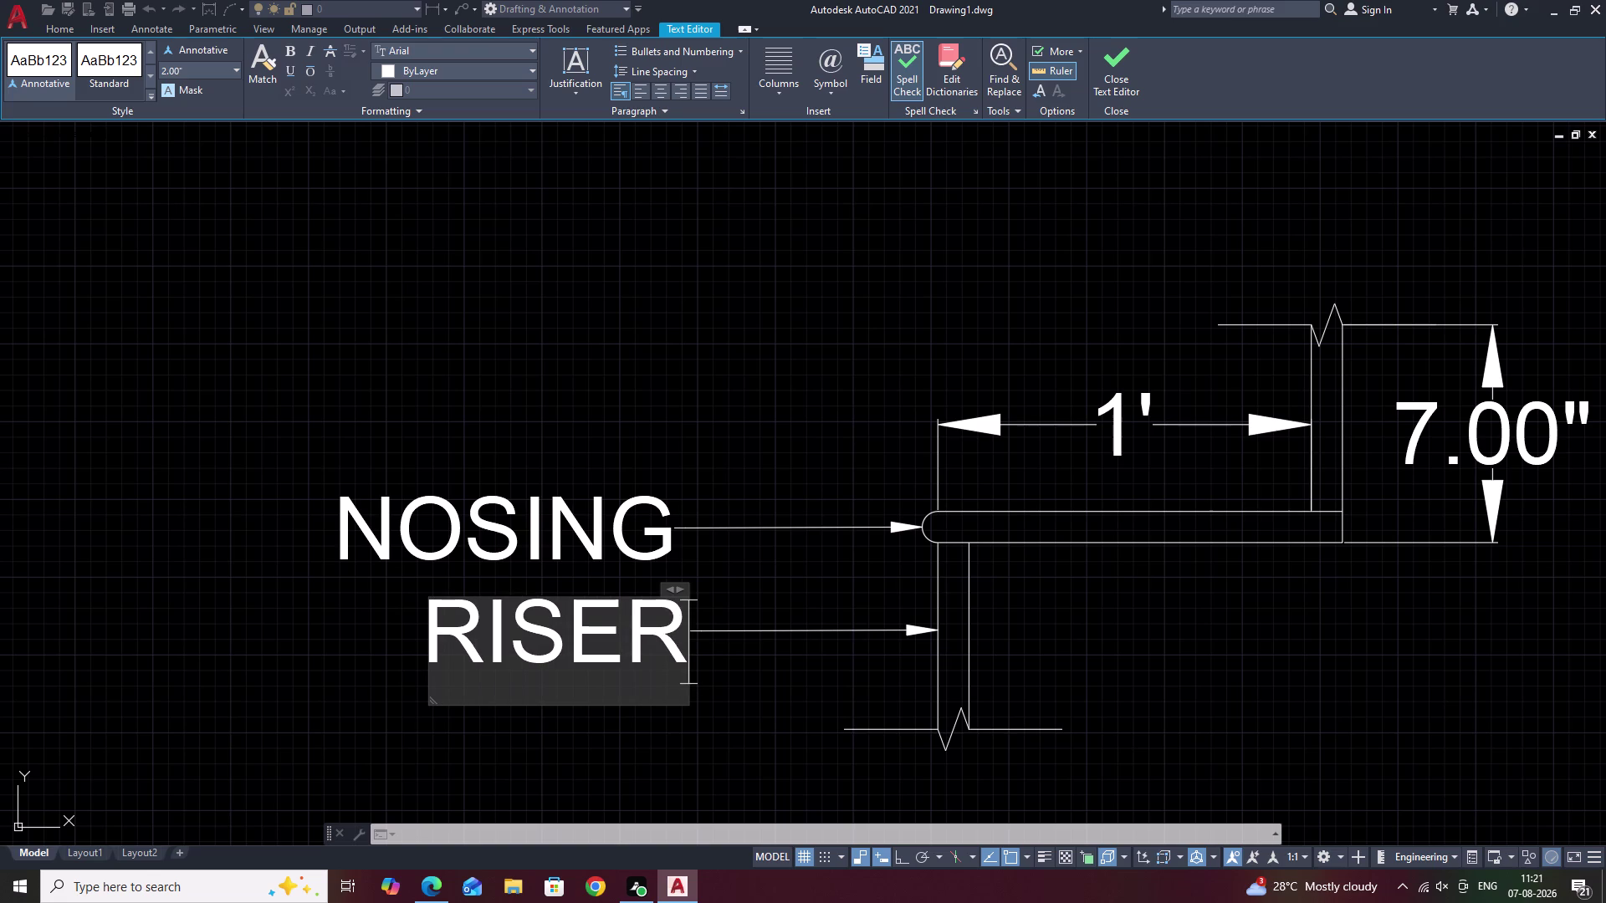
click(734, 603)
scroll(down, 3)
middle_drag(1015, 648, 864, 667)
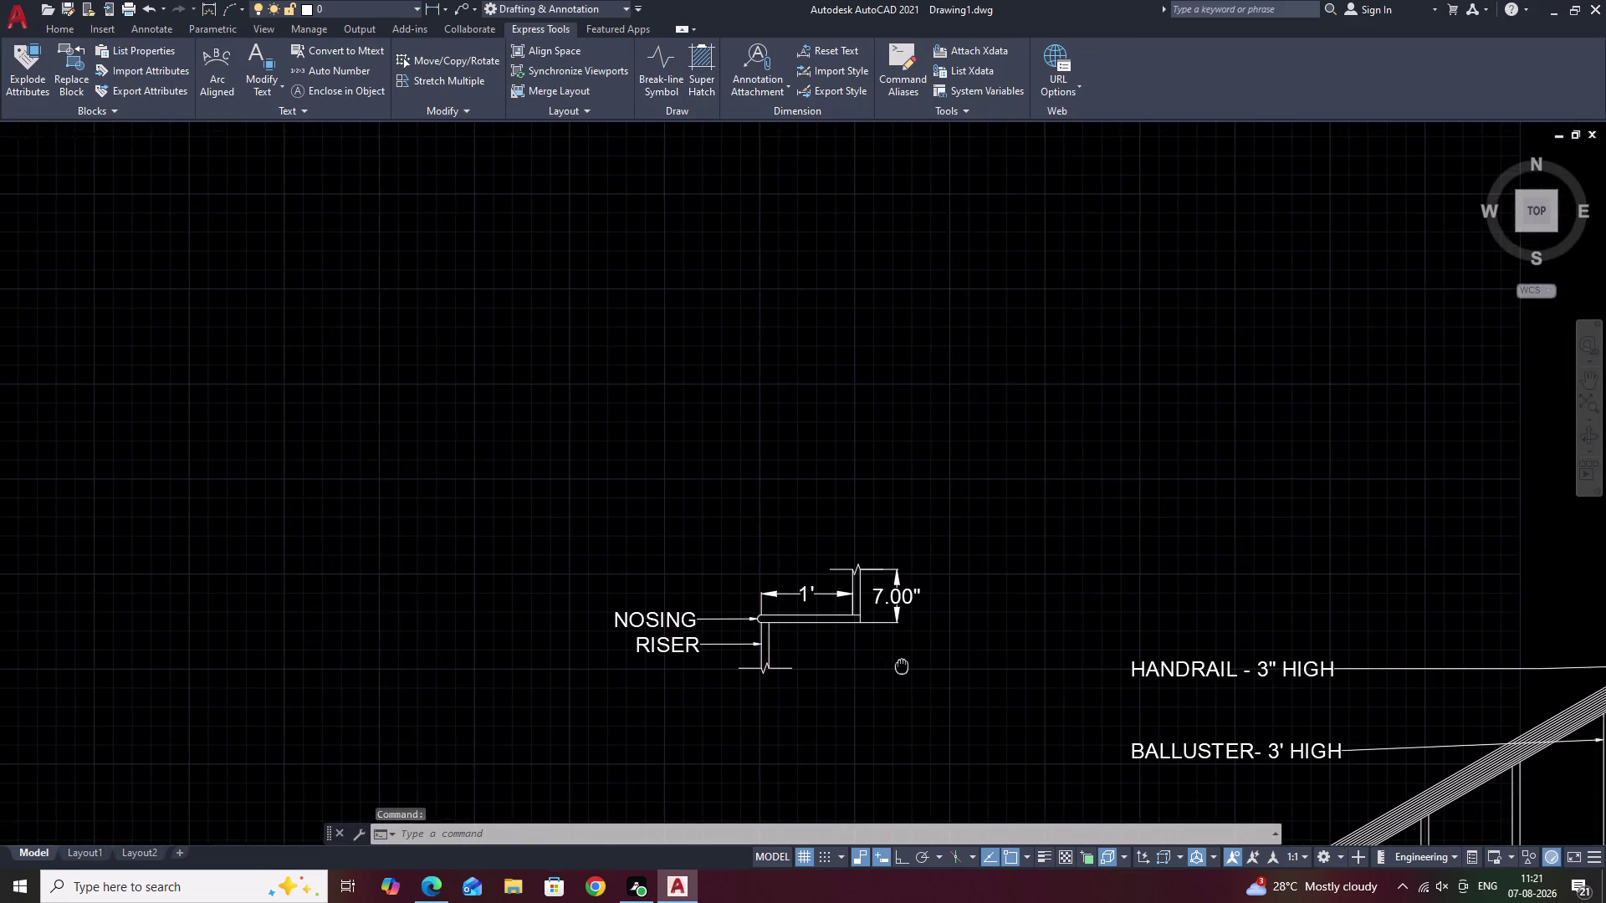
Draw a first multileader under the tread with Ortho on, cancelling its text entry.
middle_drag(863, 667, 863, 668)
middle_drag(814, 681, 802, 614)
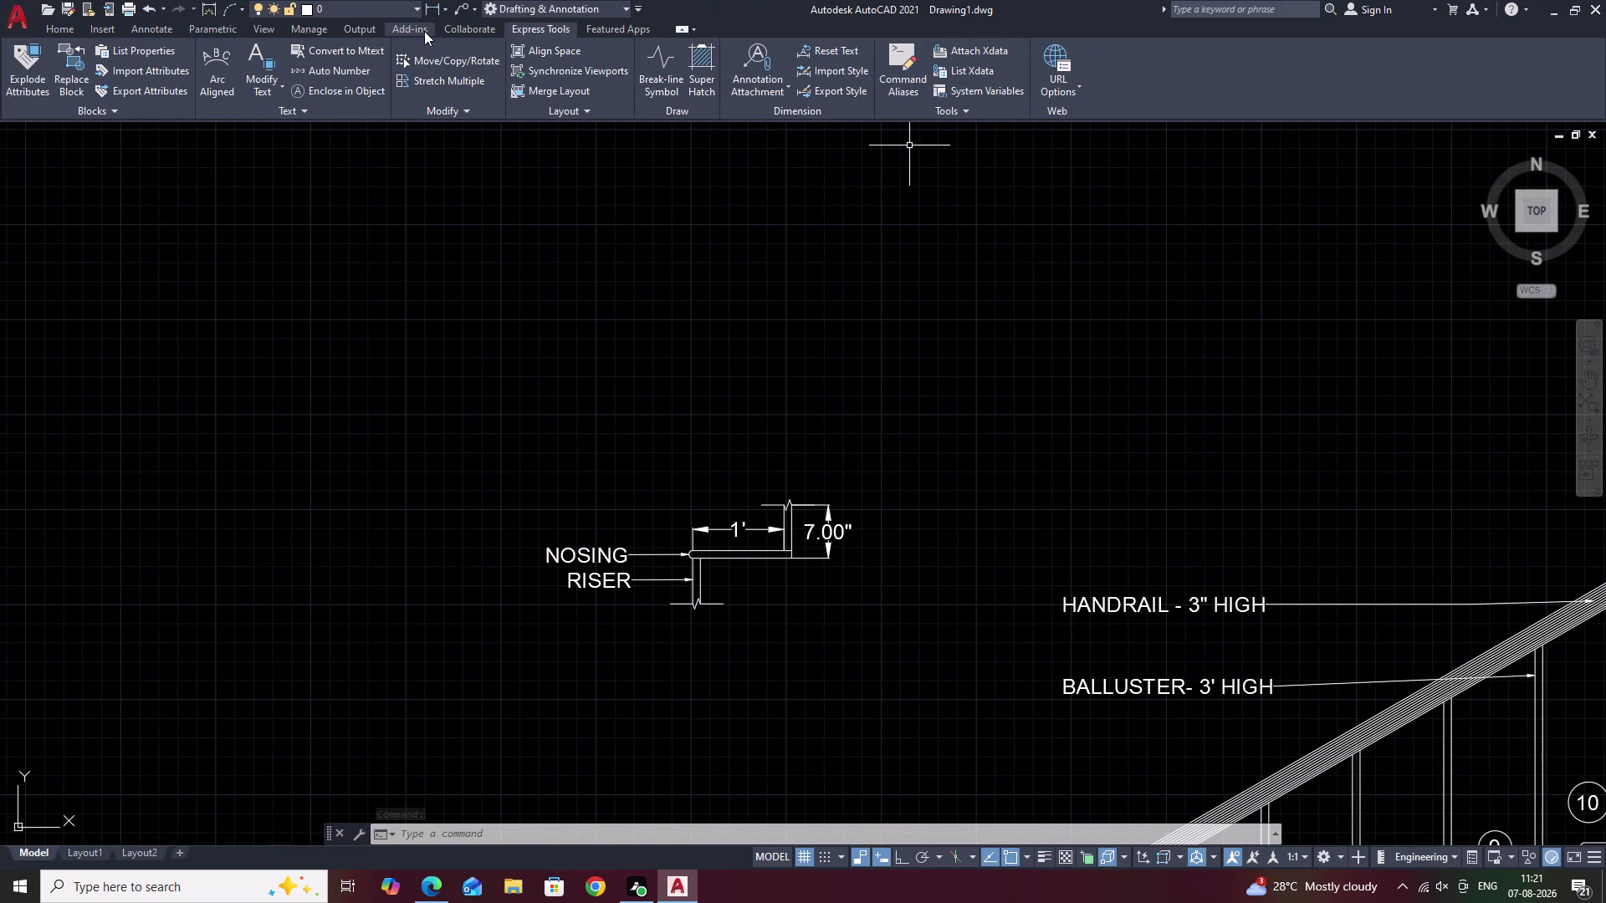
click(345, 33)
click(134, 32)
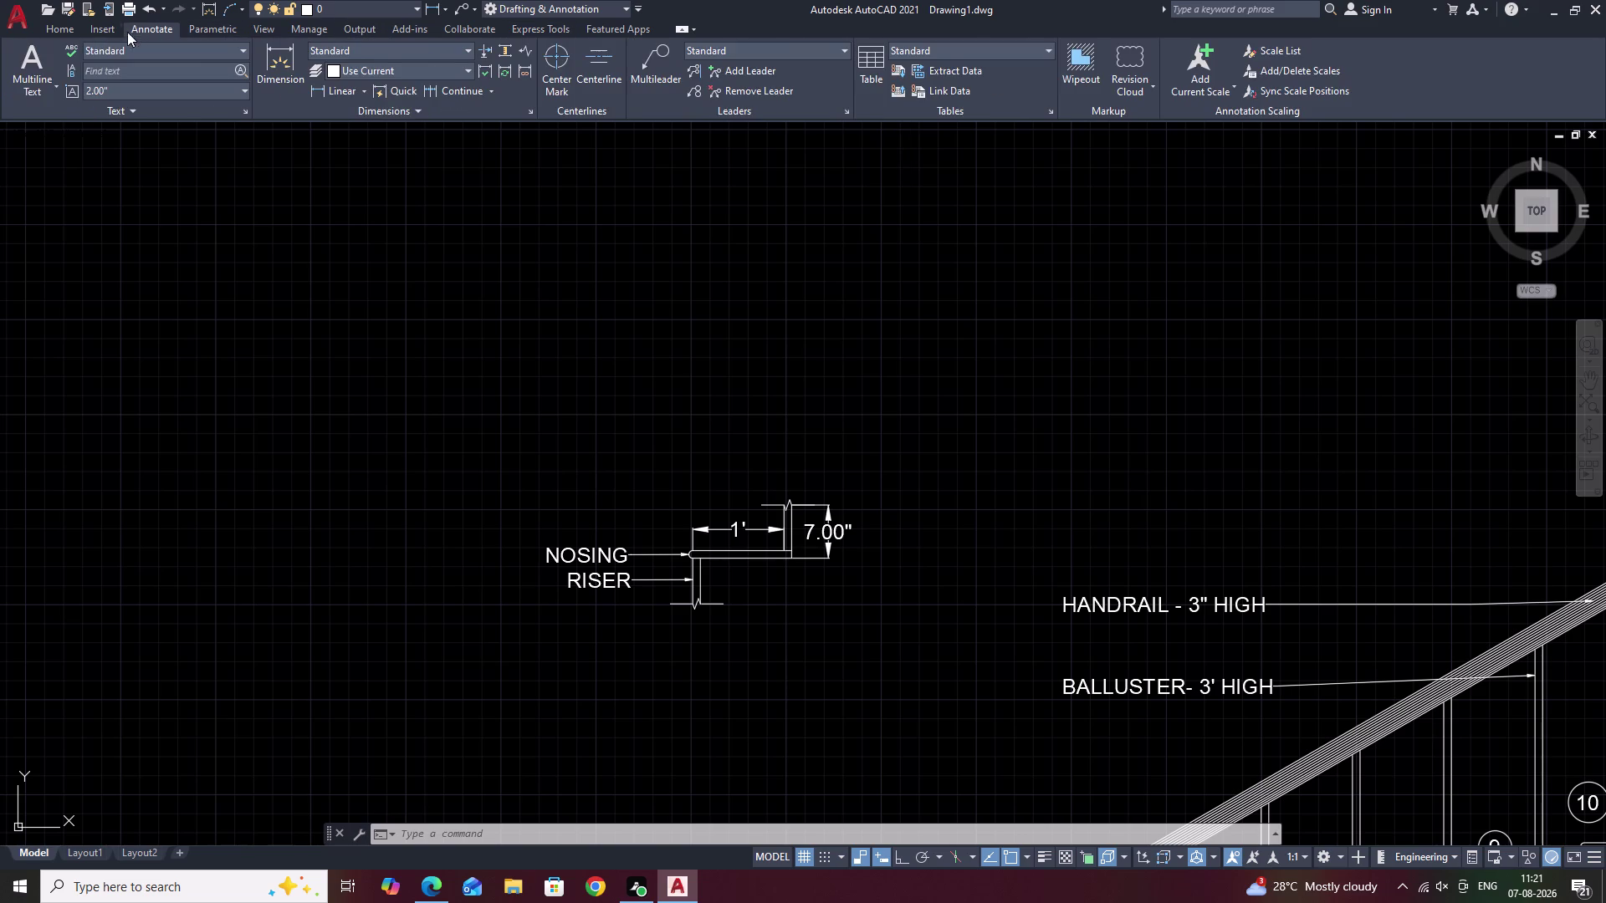
click(55, 25)
click(742, 69)
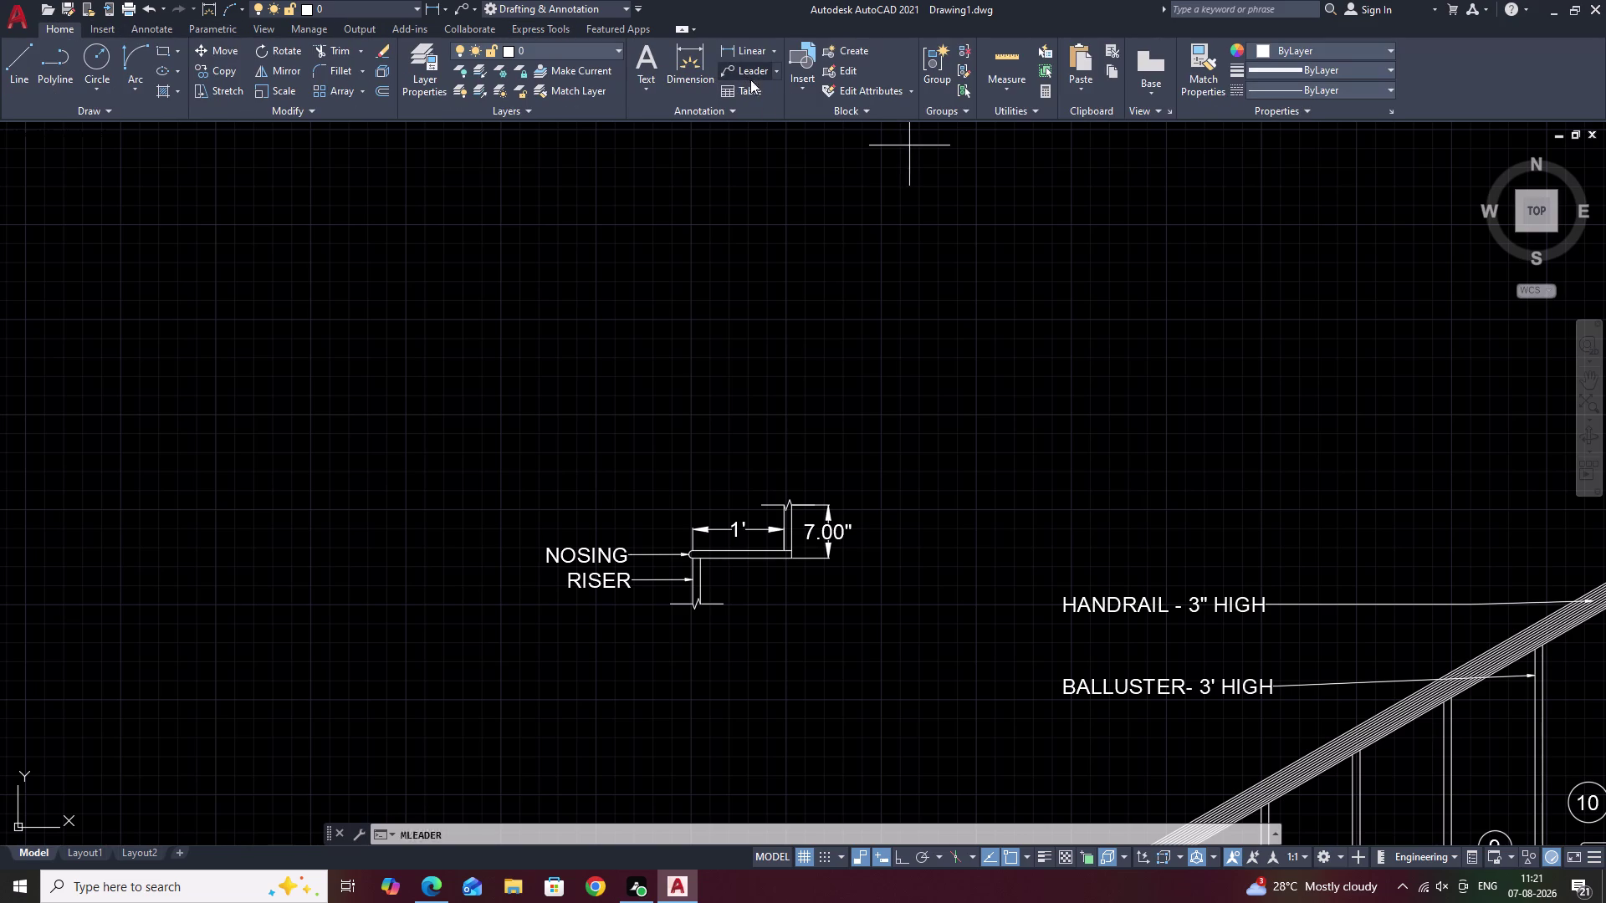
middle_drag(932, 495, 873, 298)
scroll(up, 3)
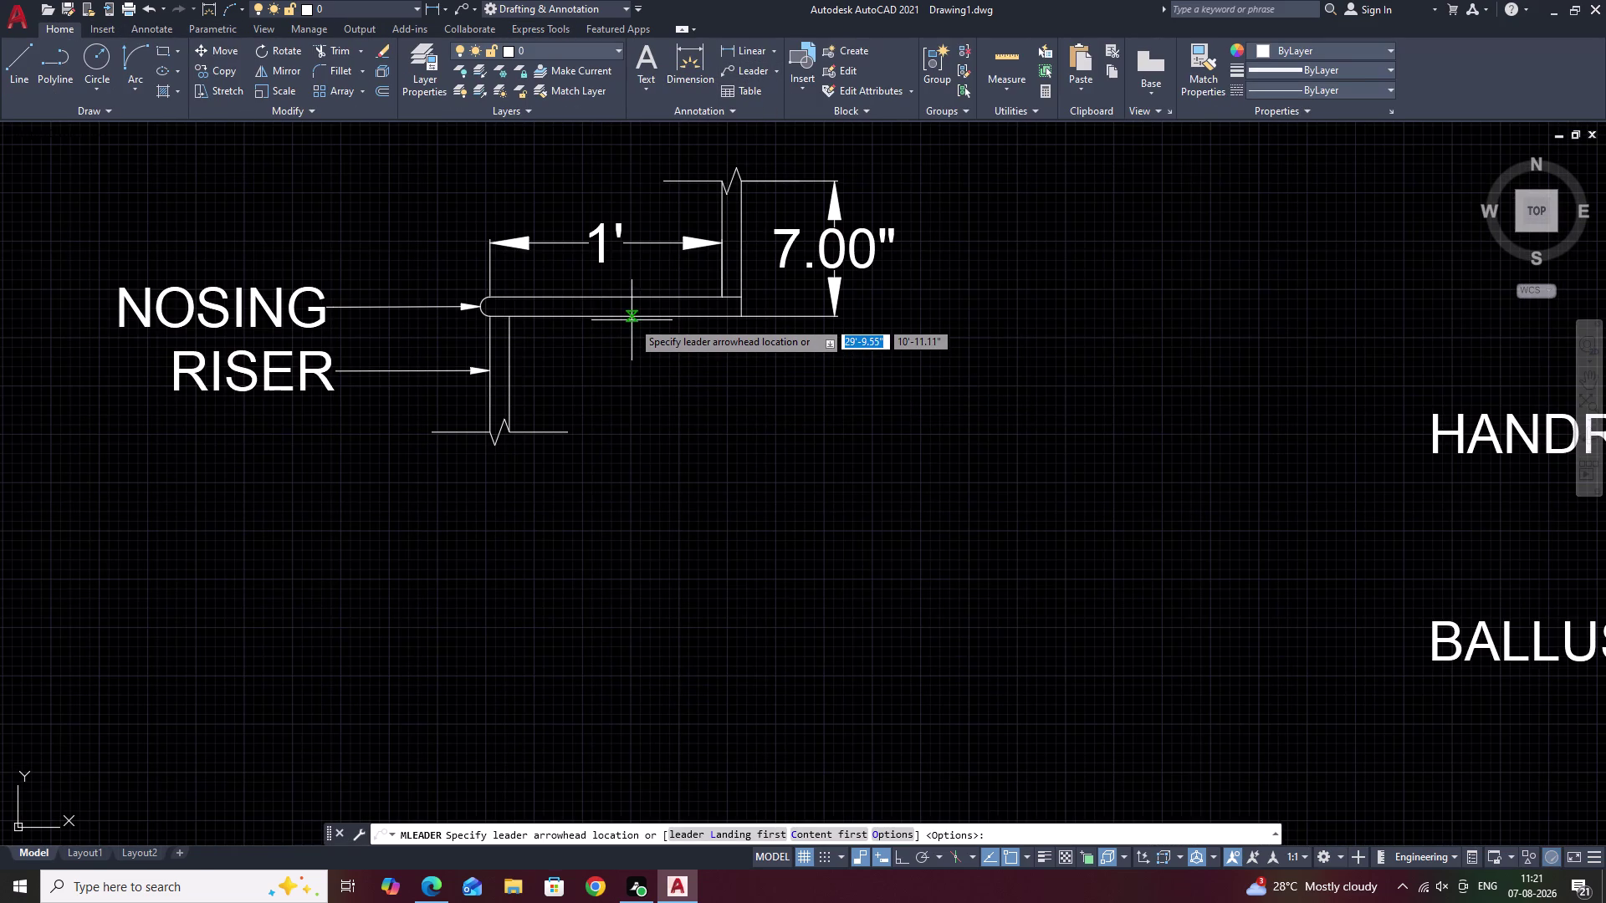
double_click(632, 319)
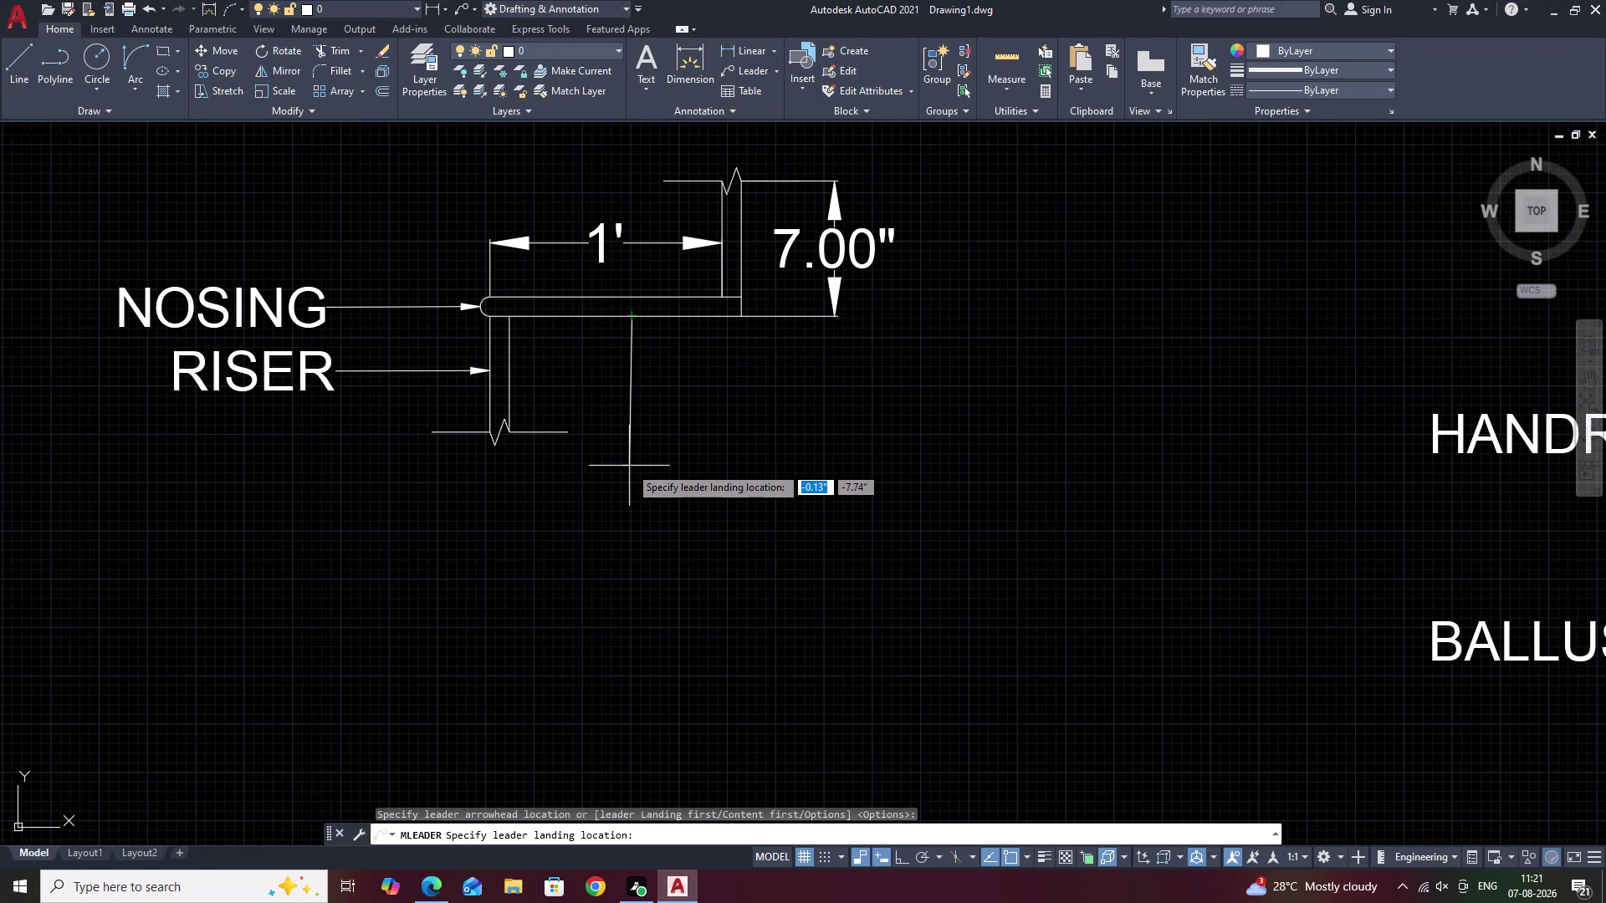
key(F8)
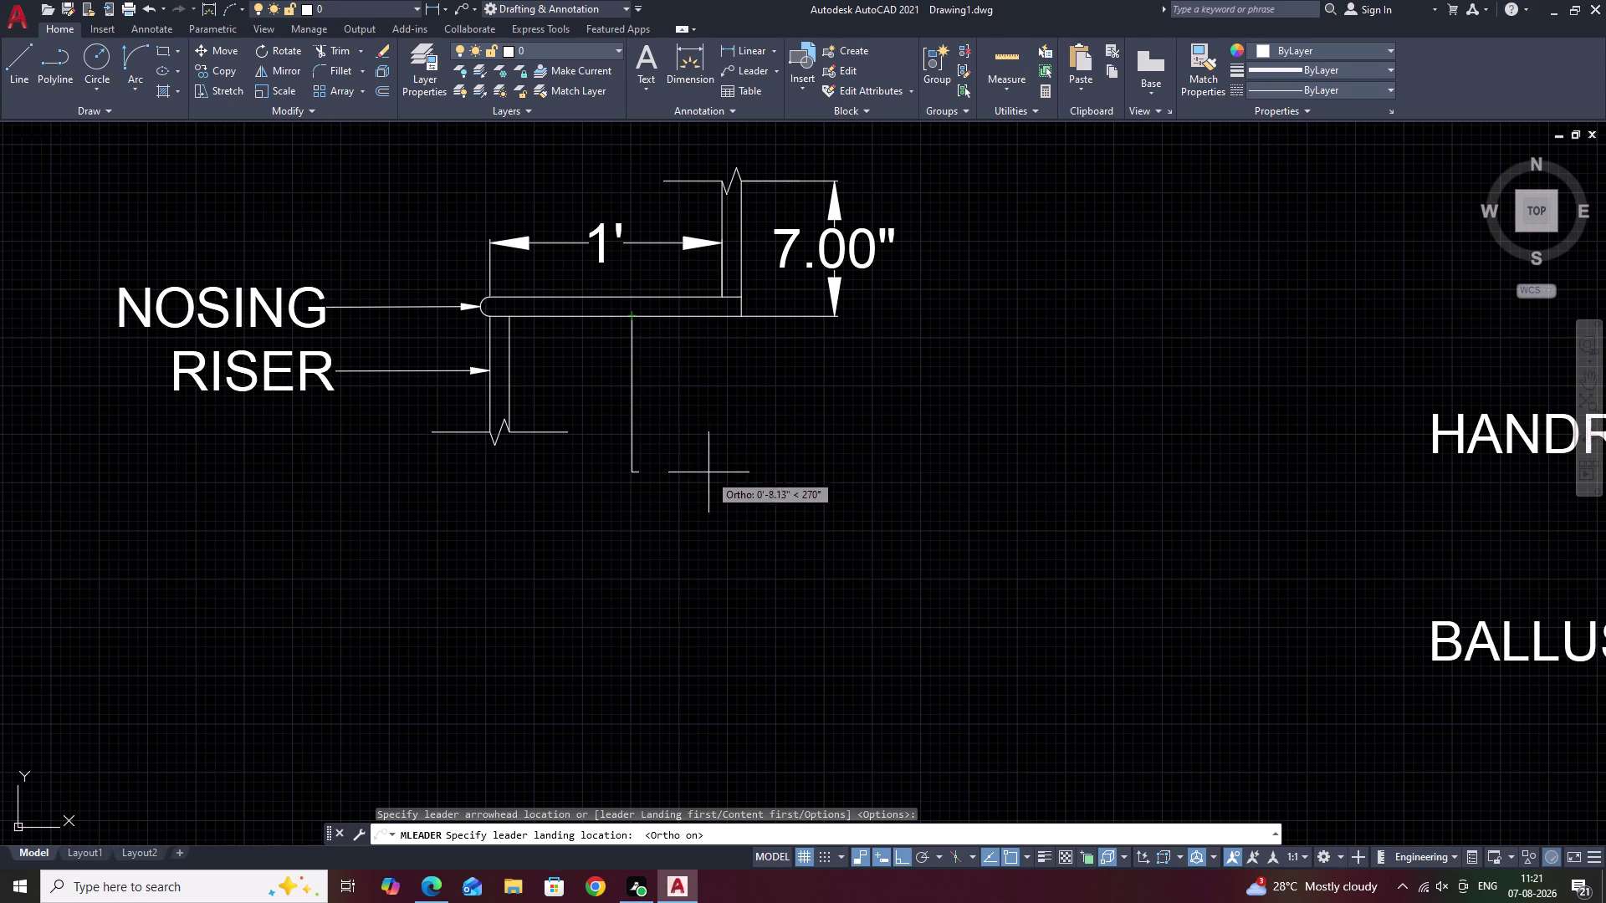
double_click(712, 409)
right_click(711, 409)
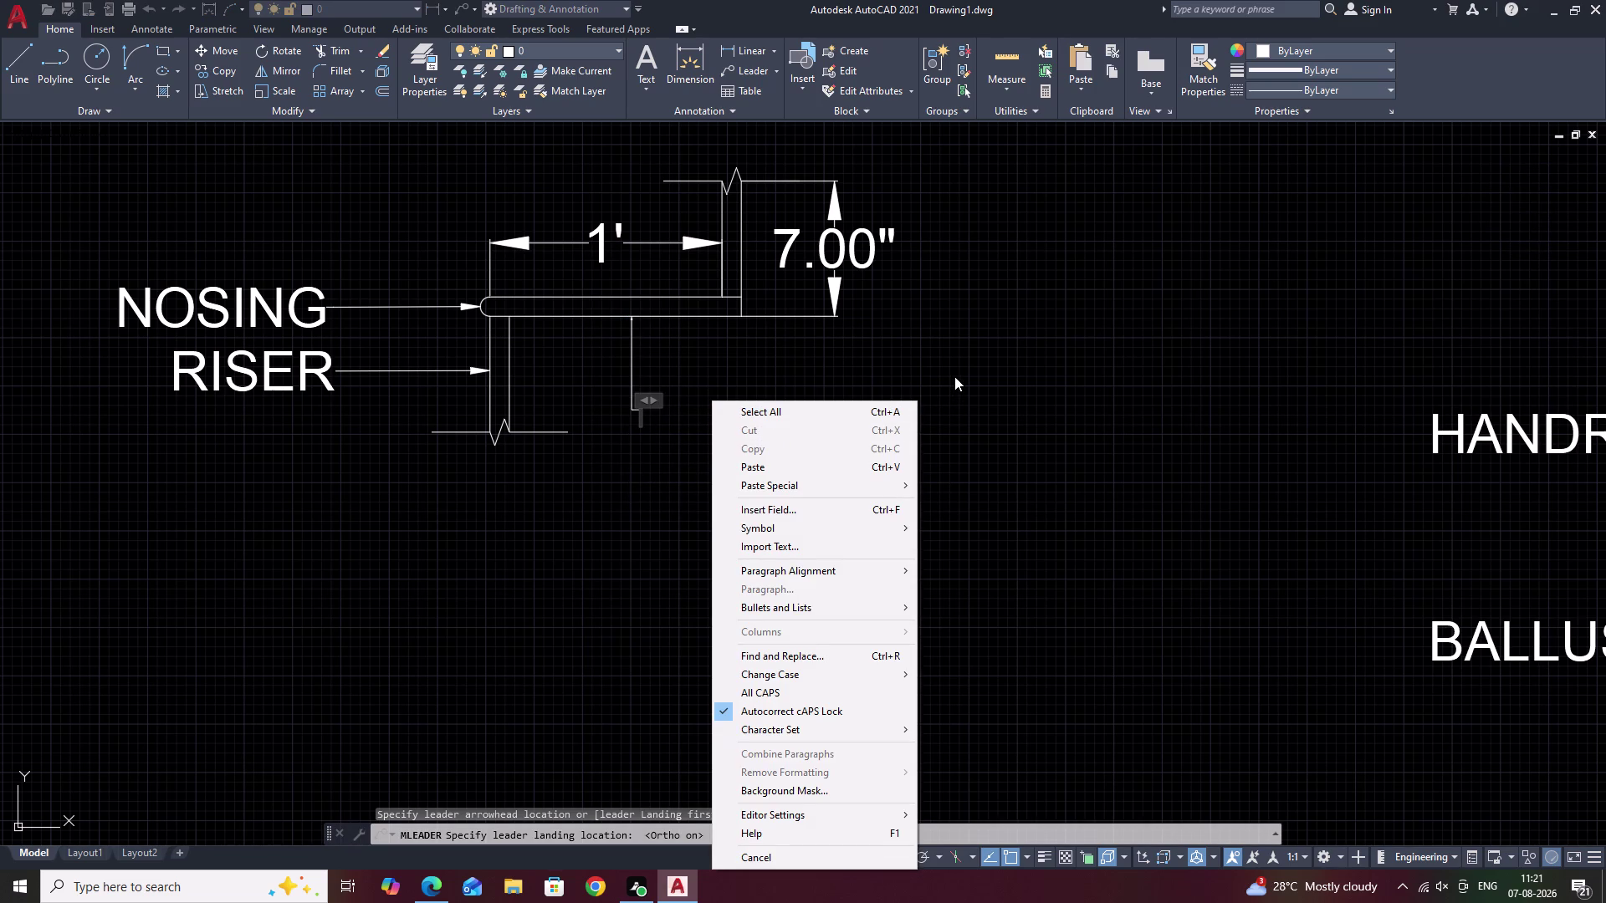
click(995, 386)
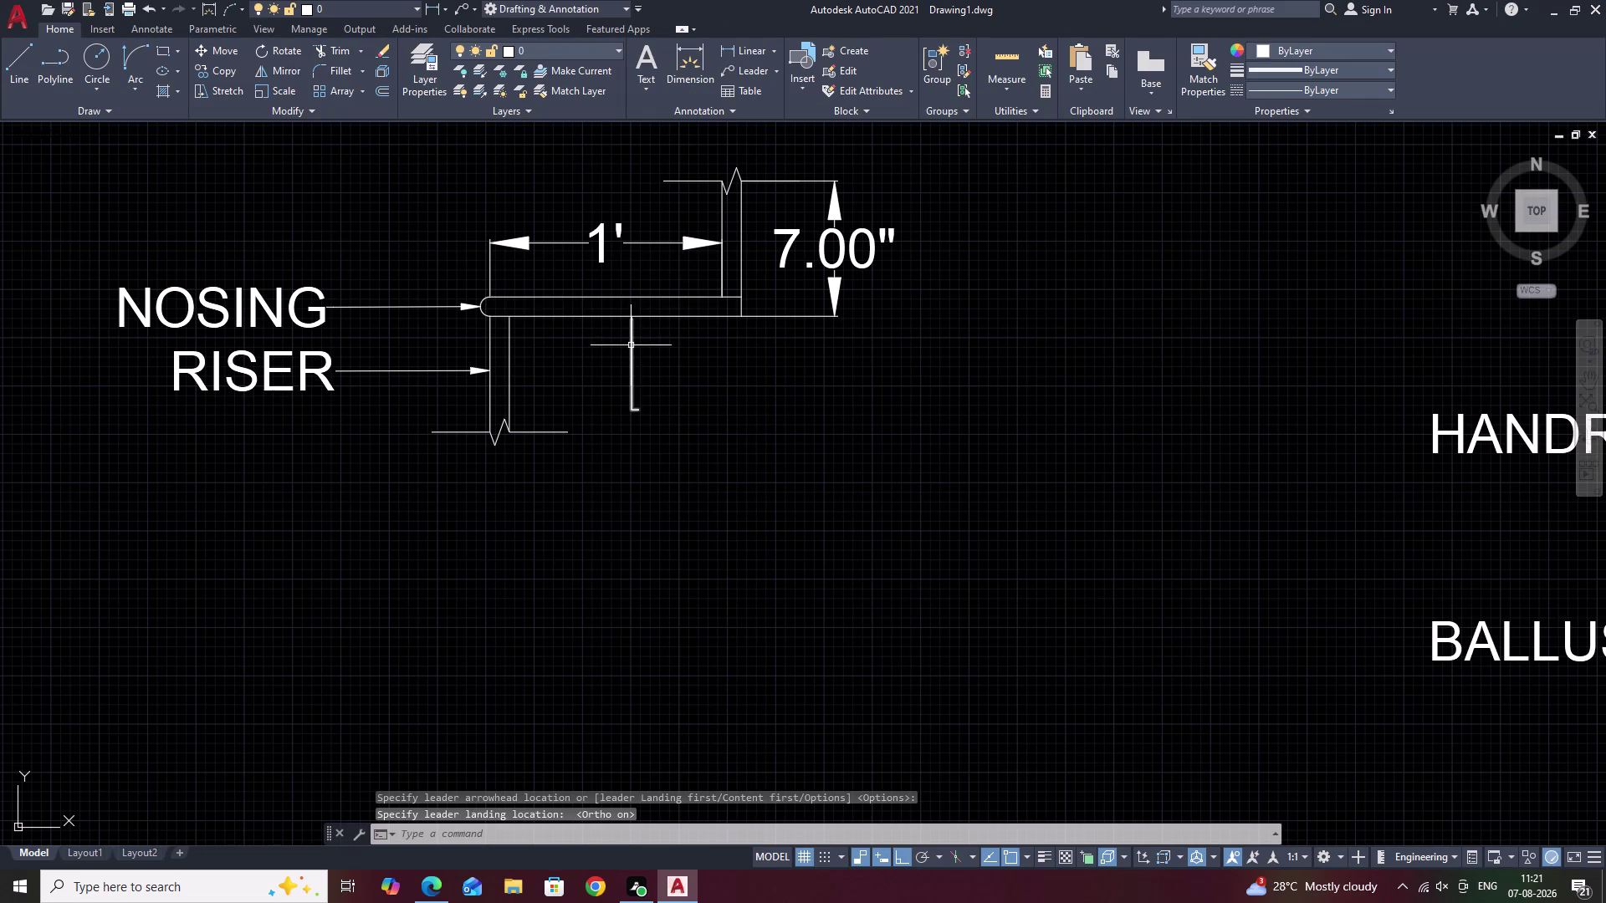
Erase the unlabelled leader.
click(630, 346)
key(e)
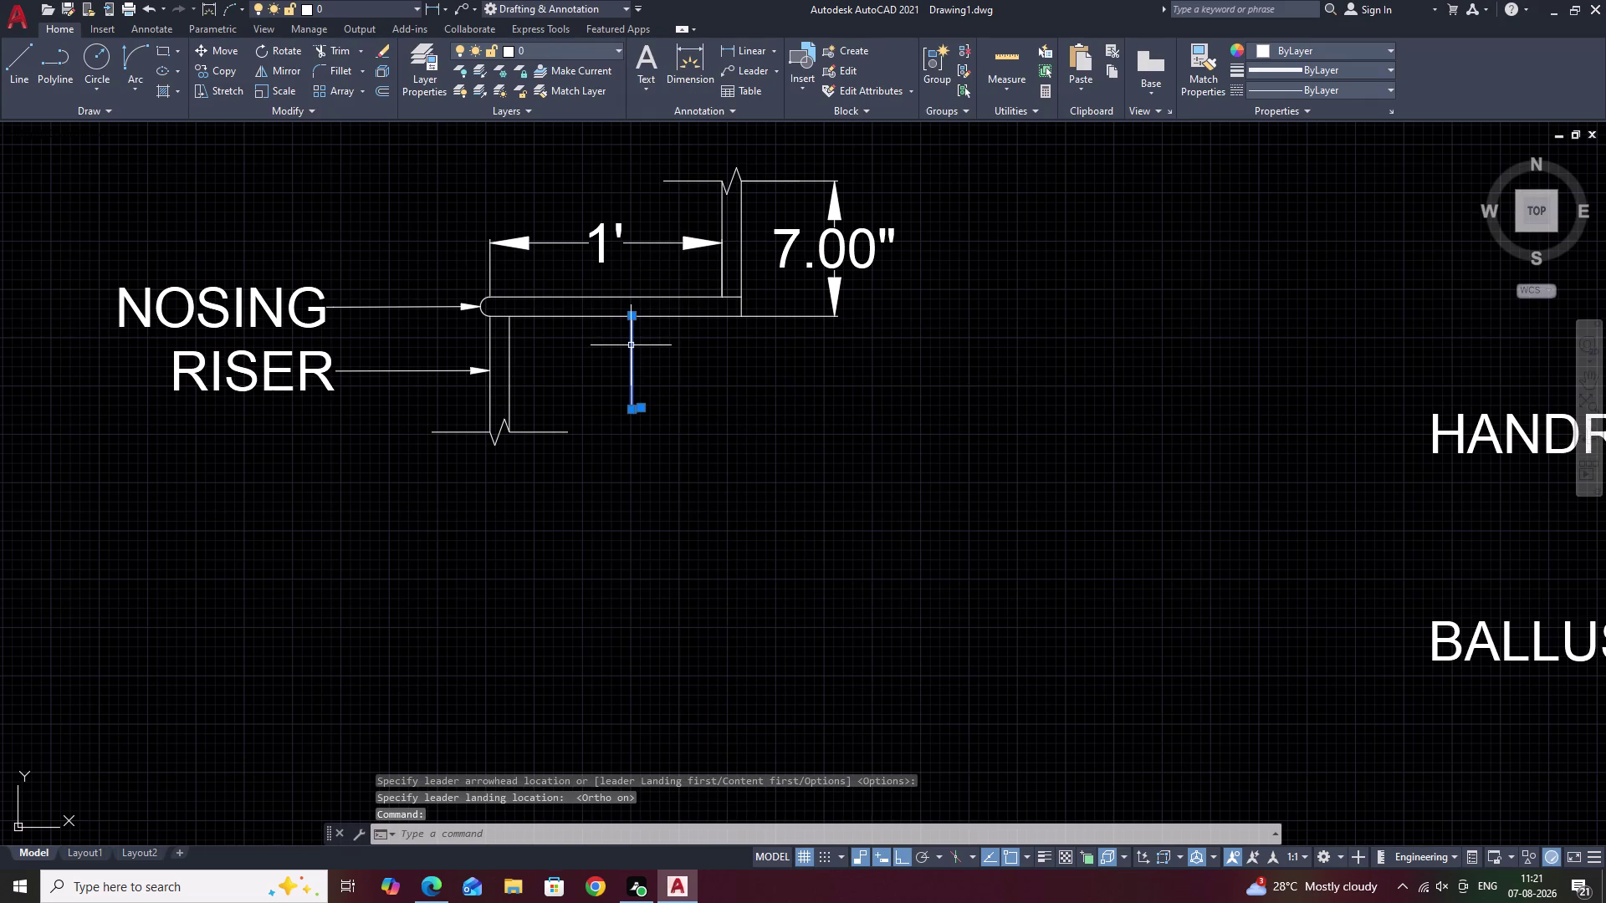
key(space)
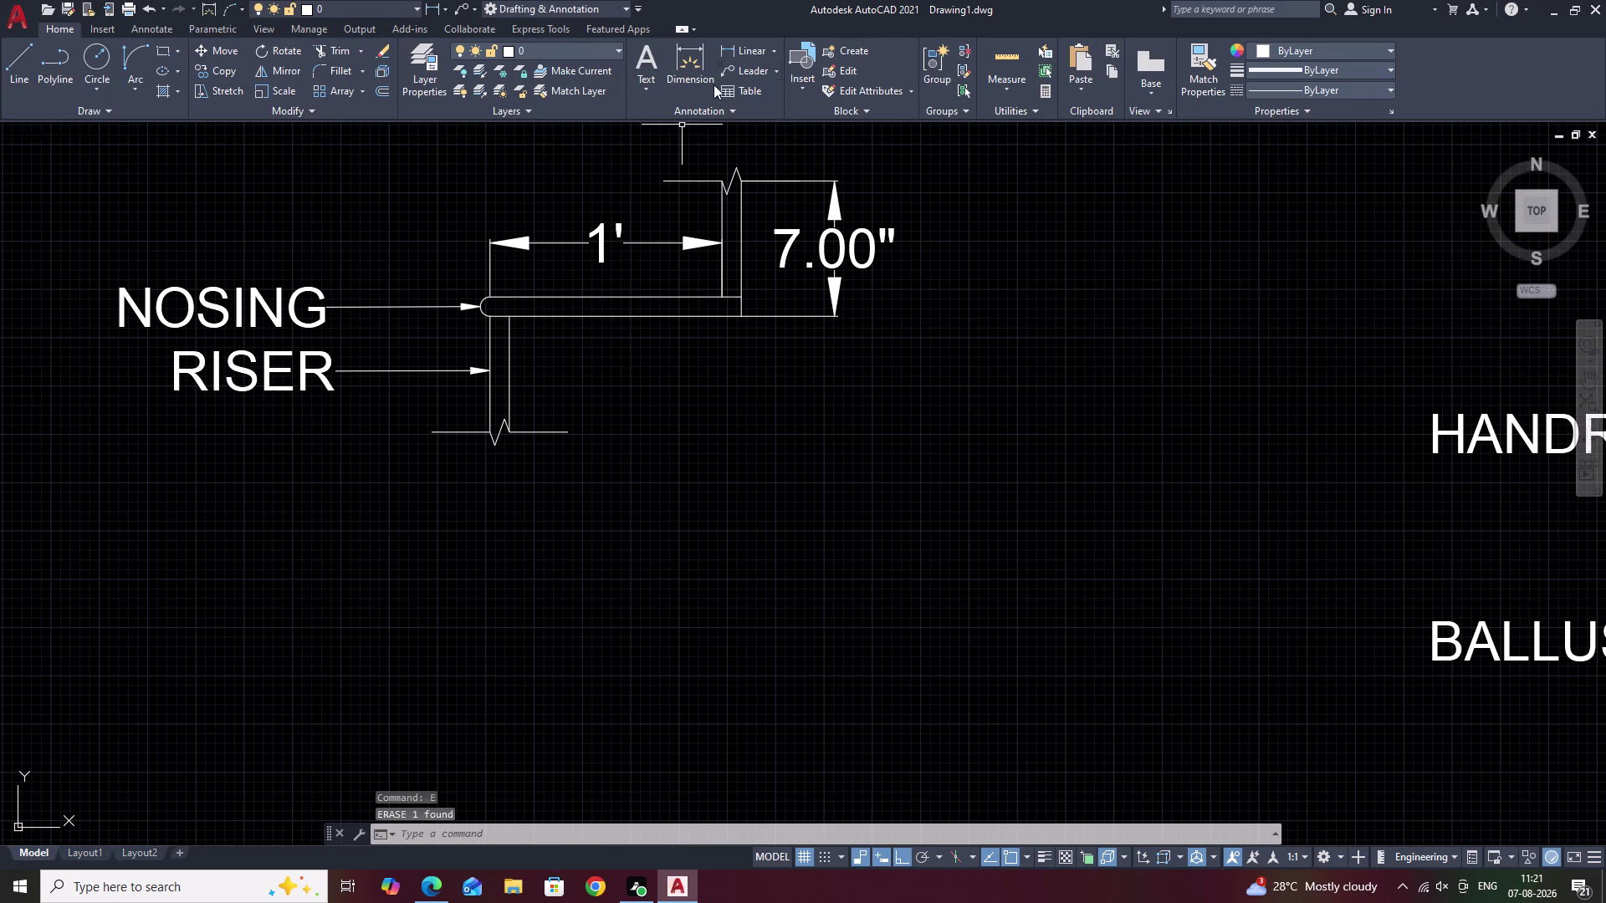
Draw a new multileader under the tread reading TREAD and check its properties.
click(742, 65)
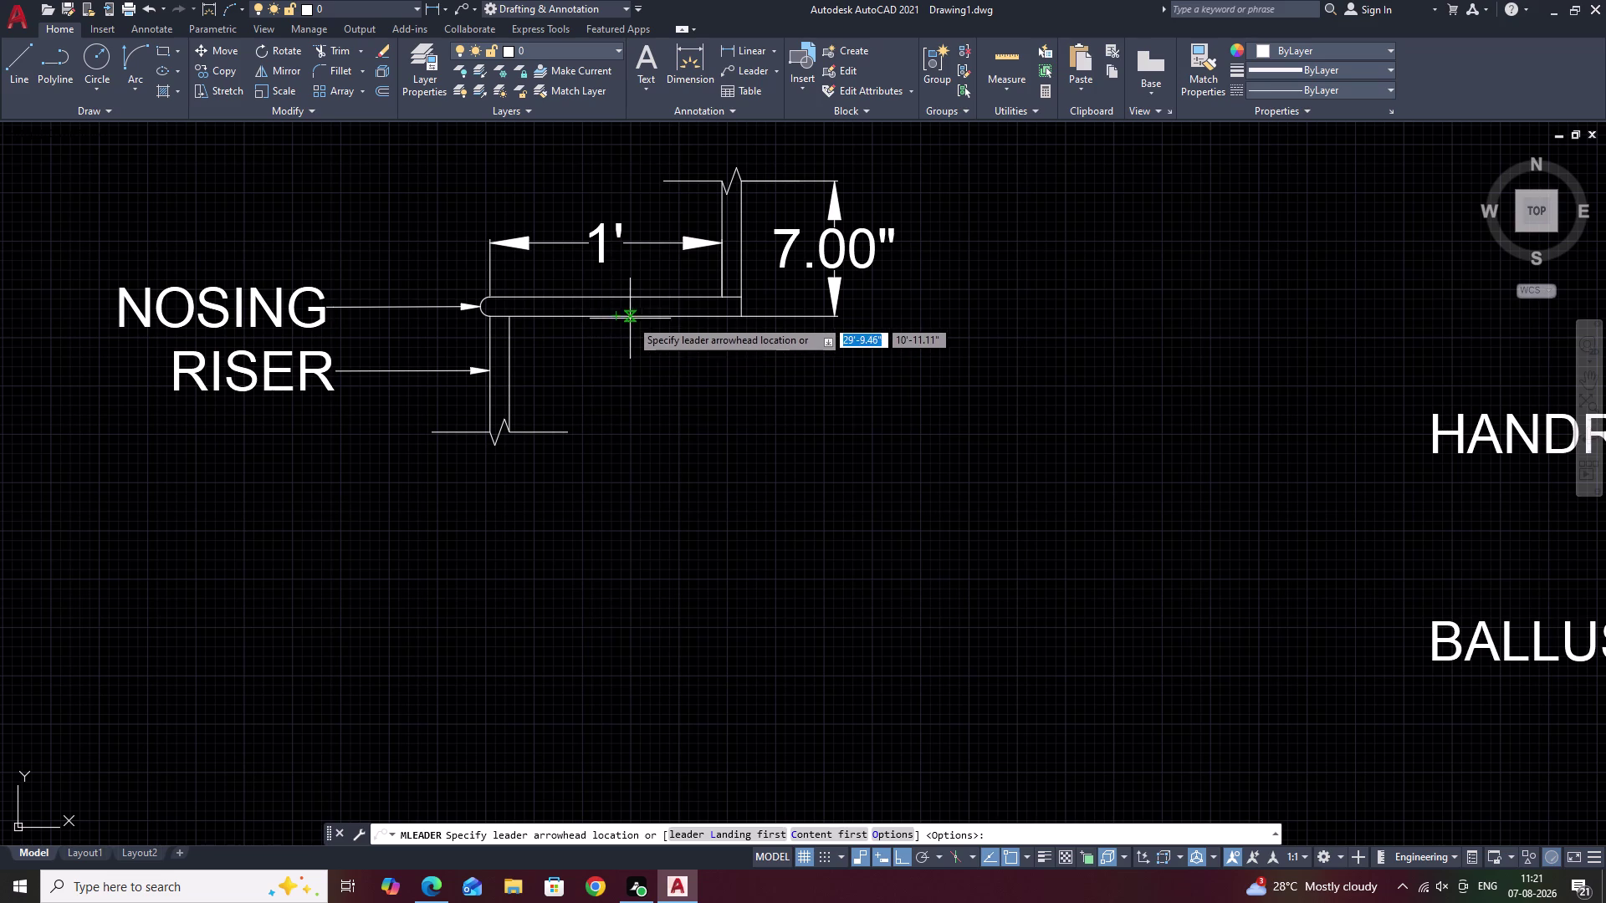
click(617, 318)
click(683, 412)
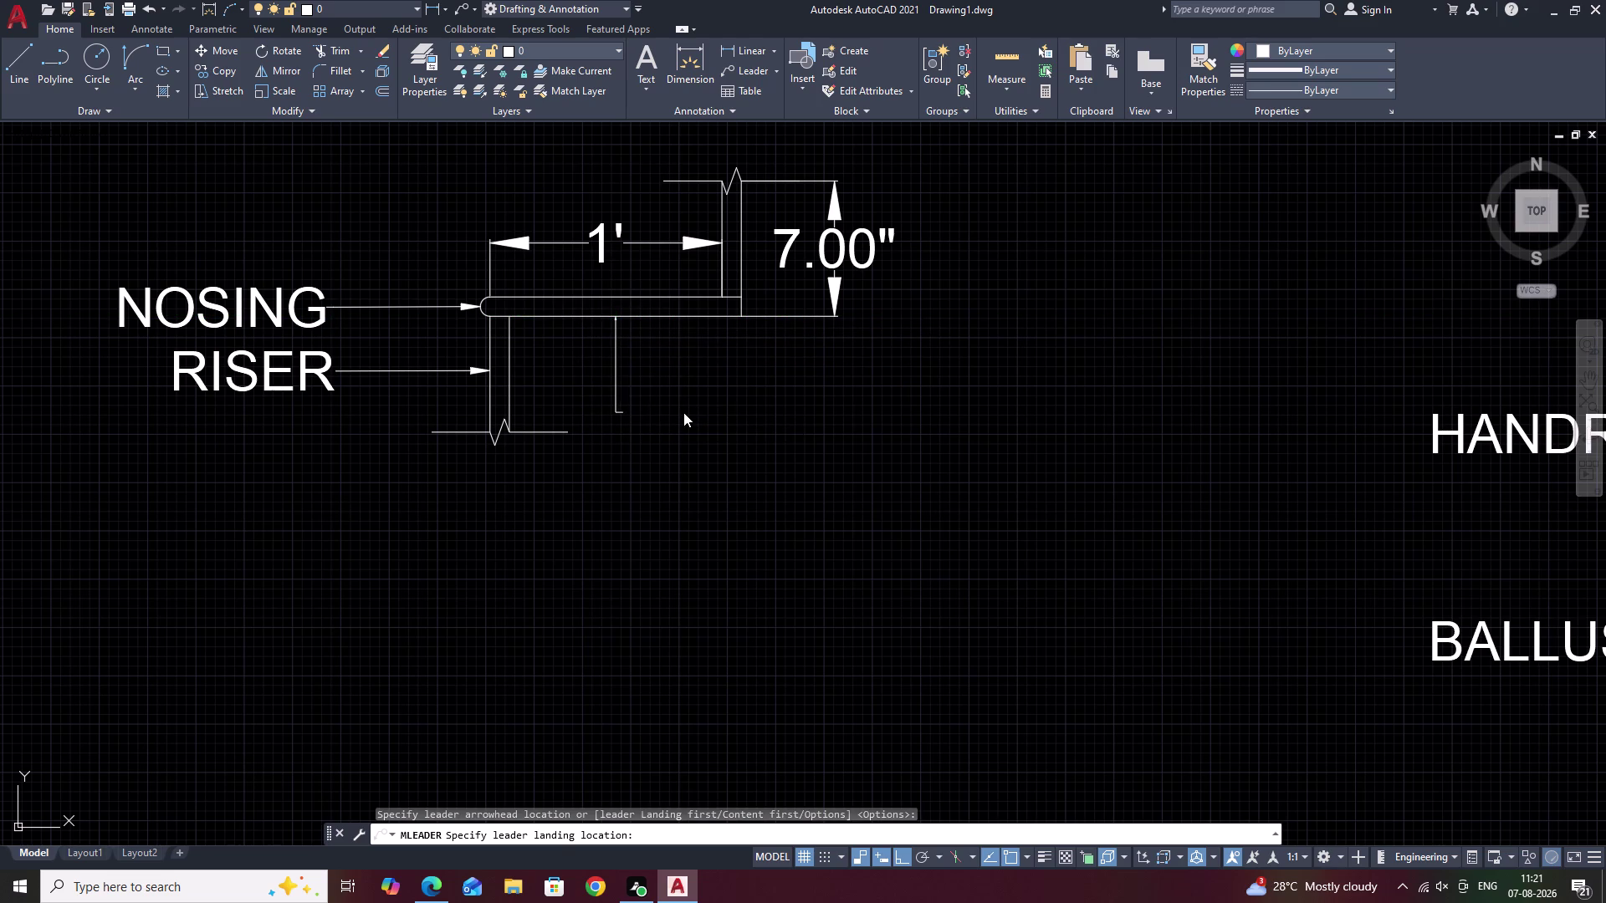
text(TR)
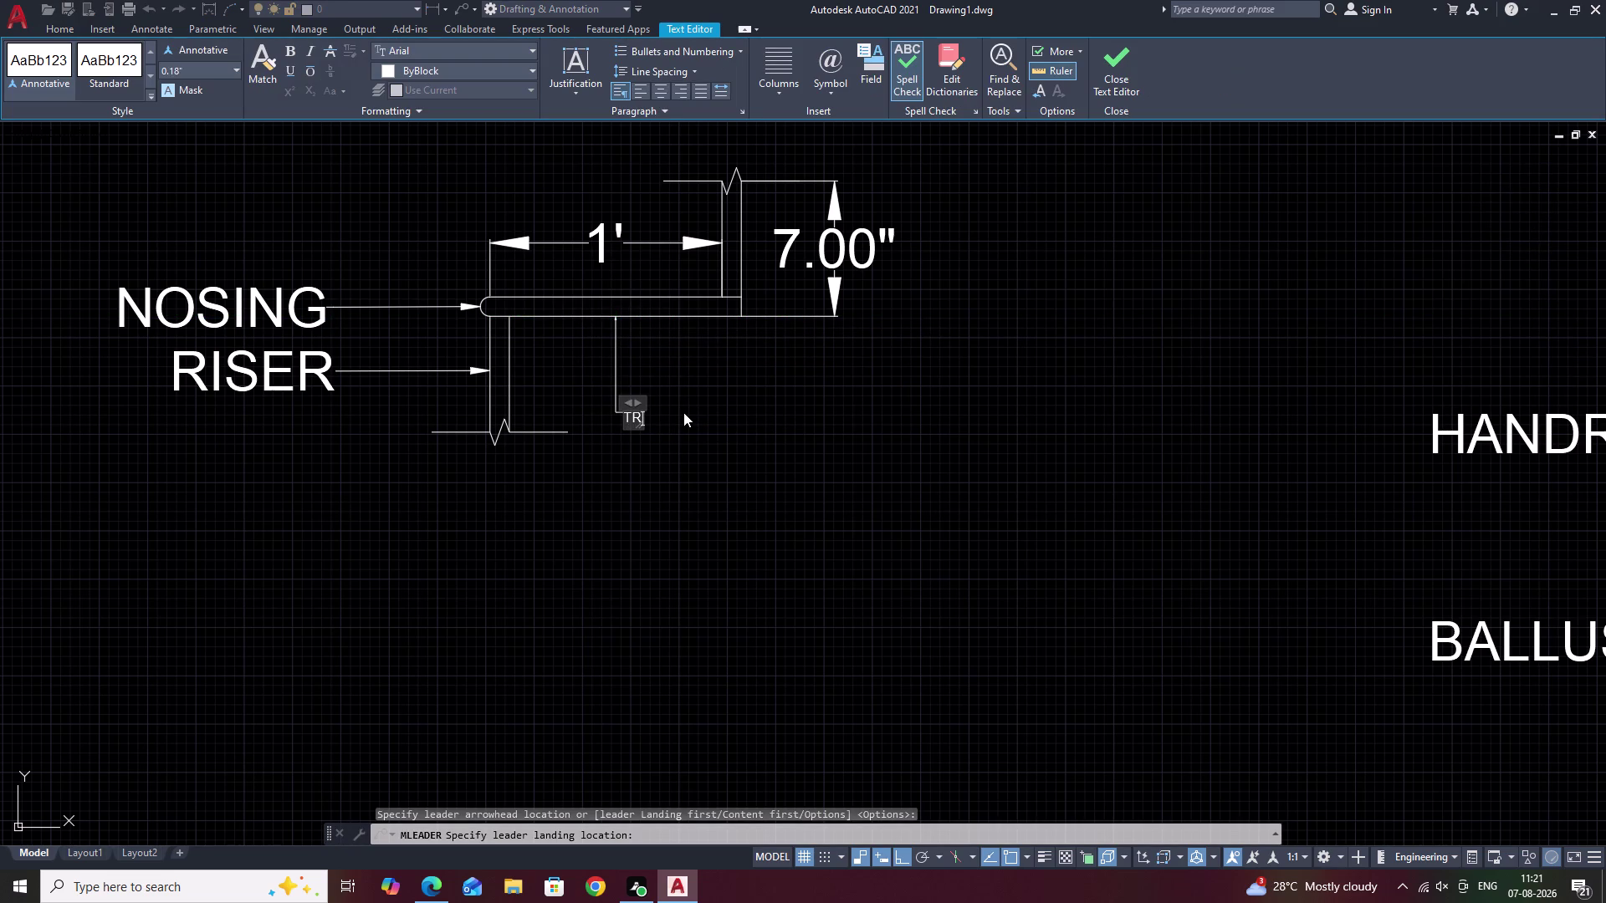
text(E)
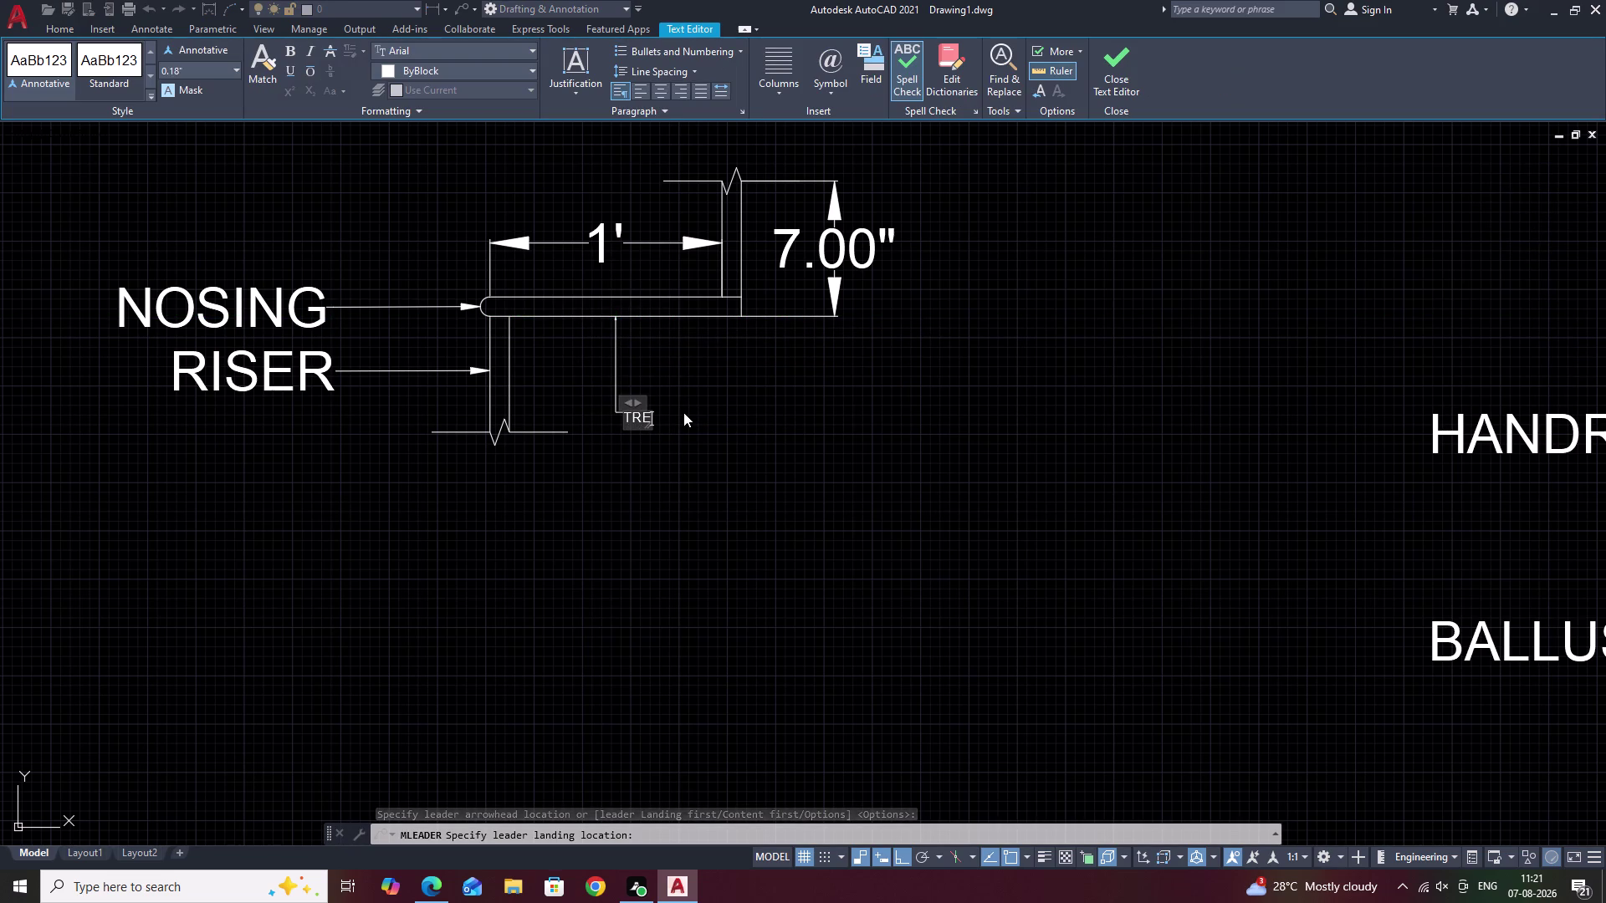
text(AD)
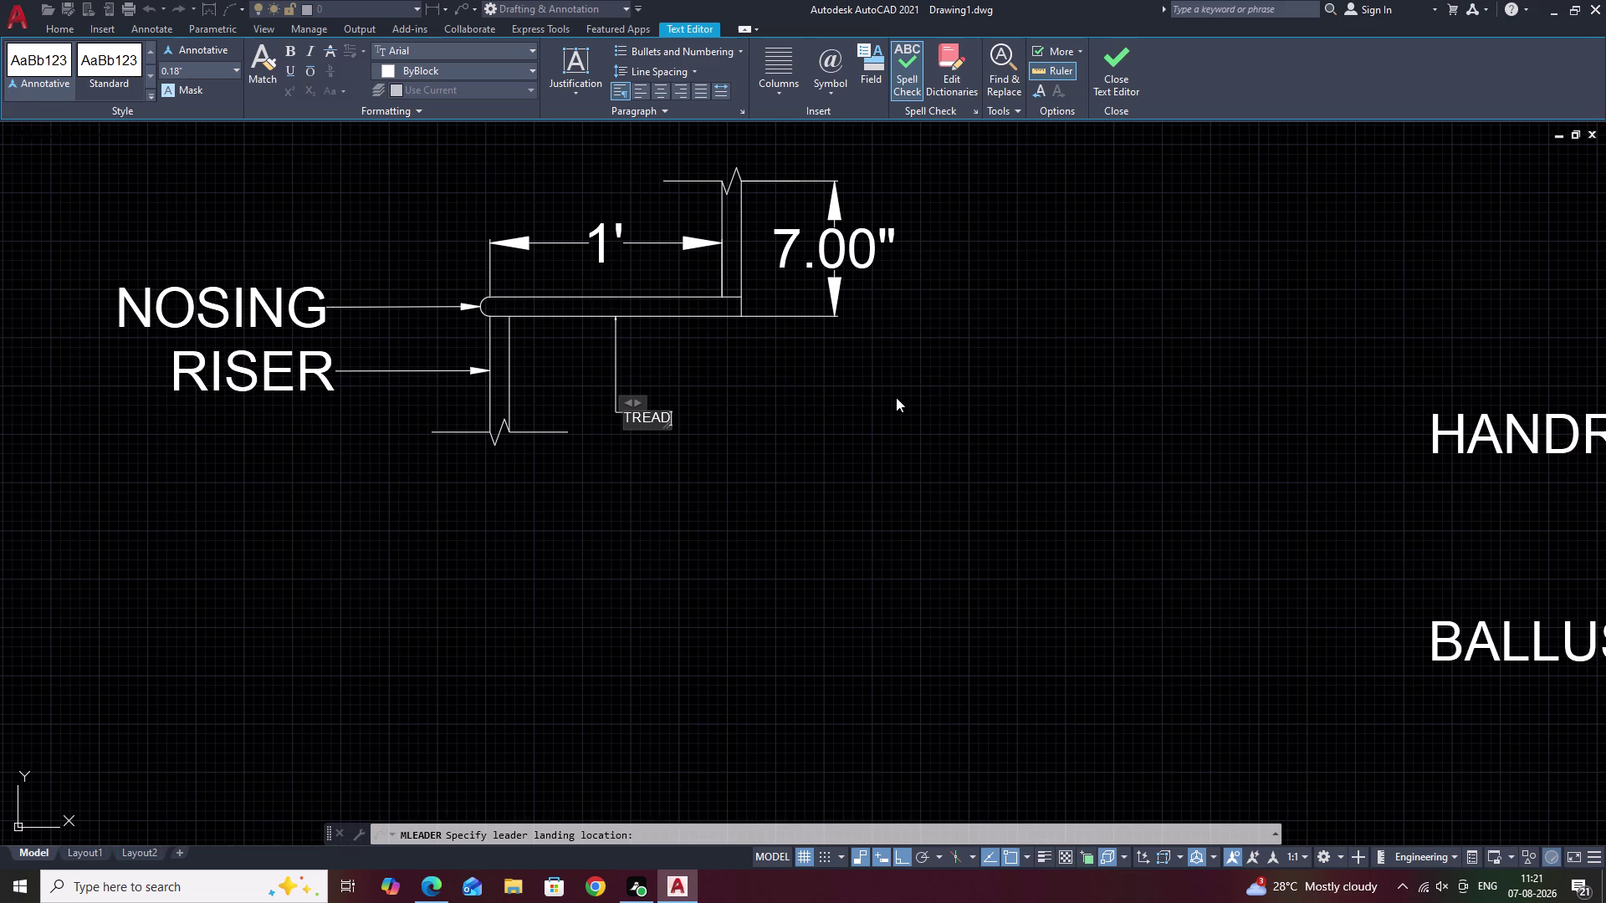
click(810, 425)
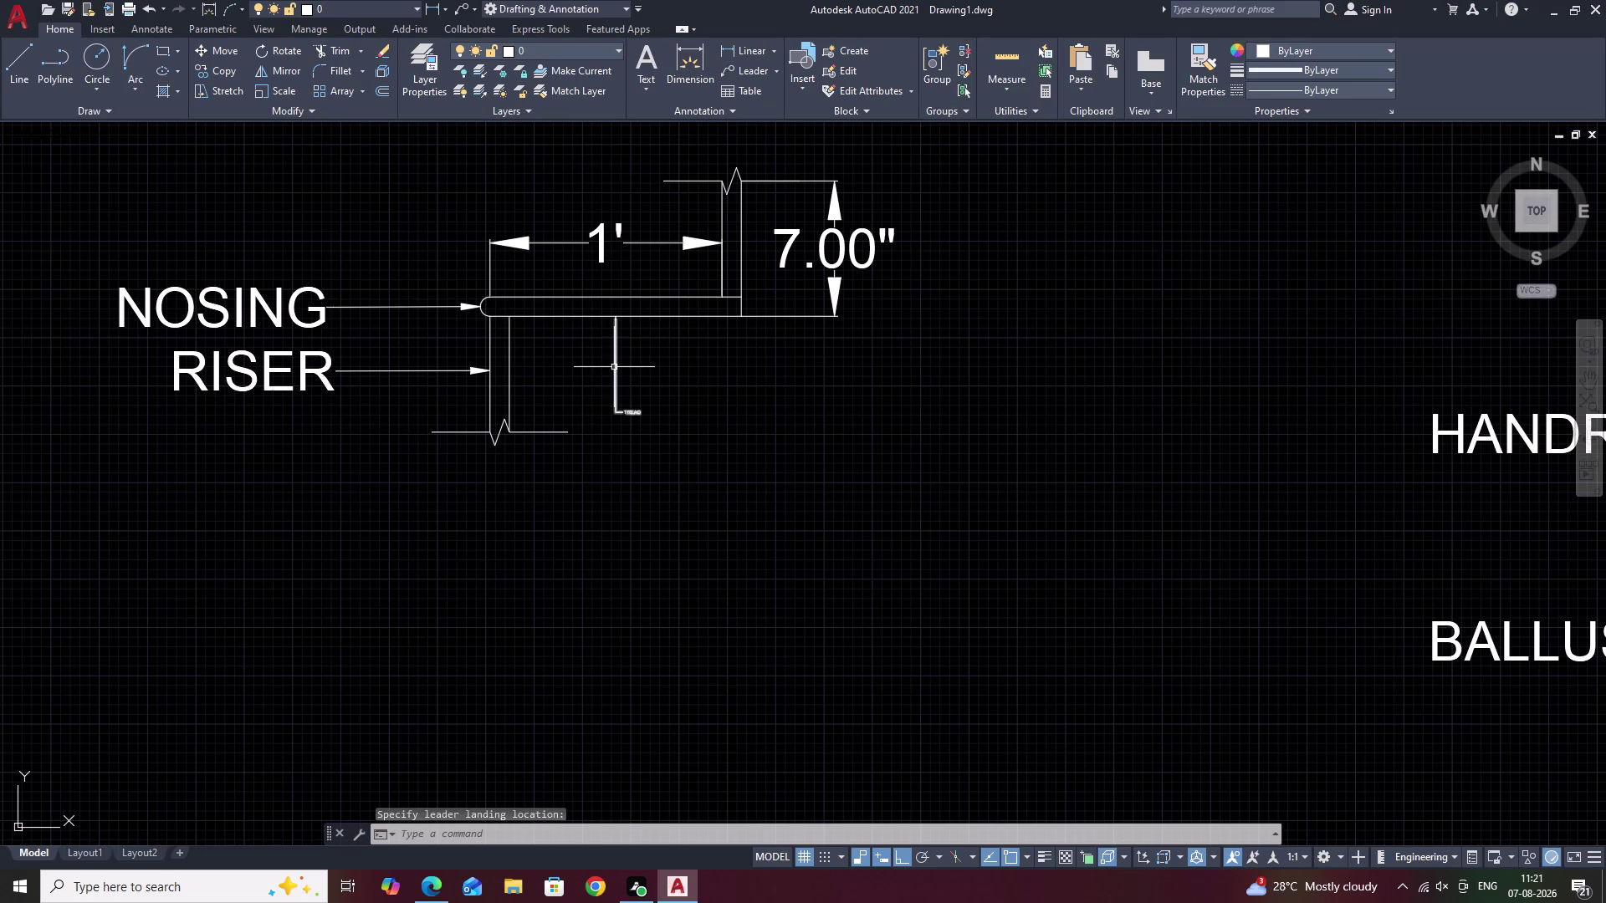
double_click(614, 367)
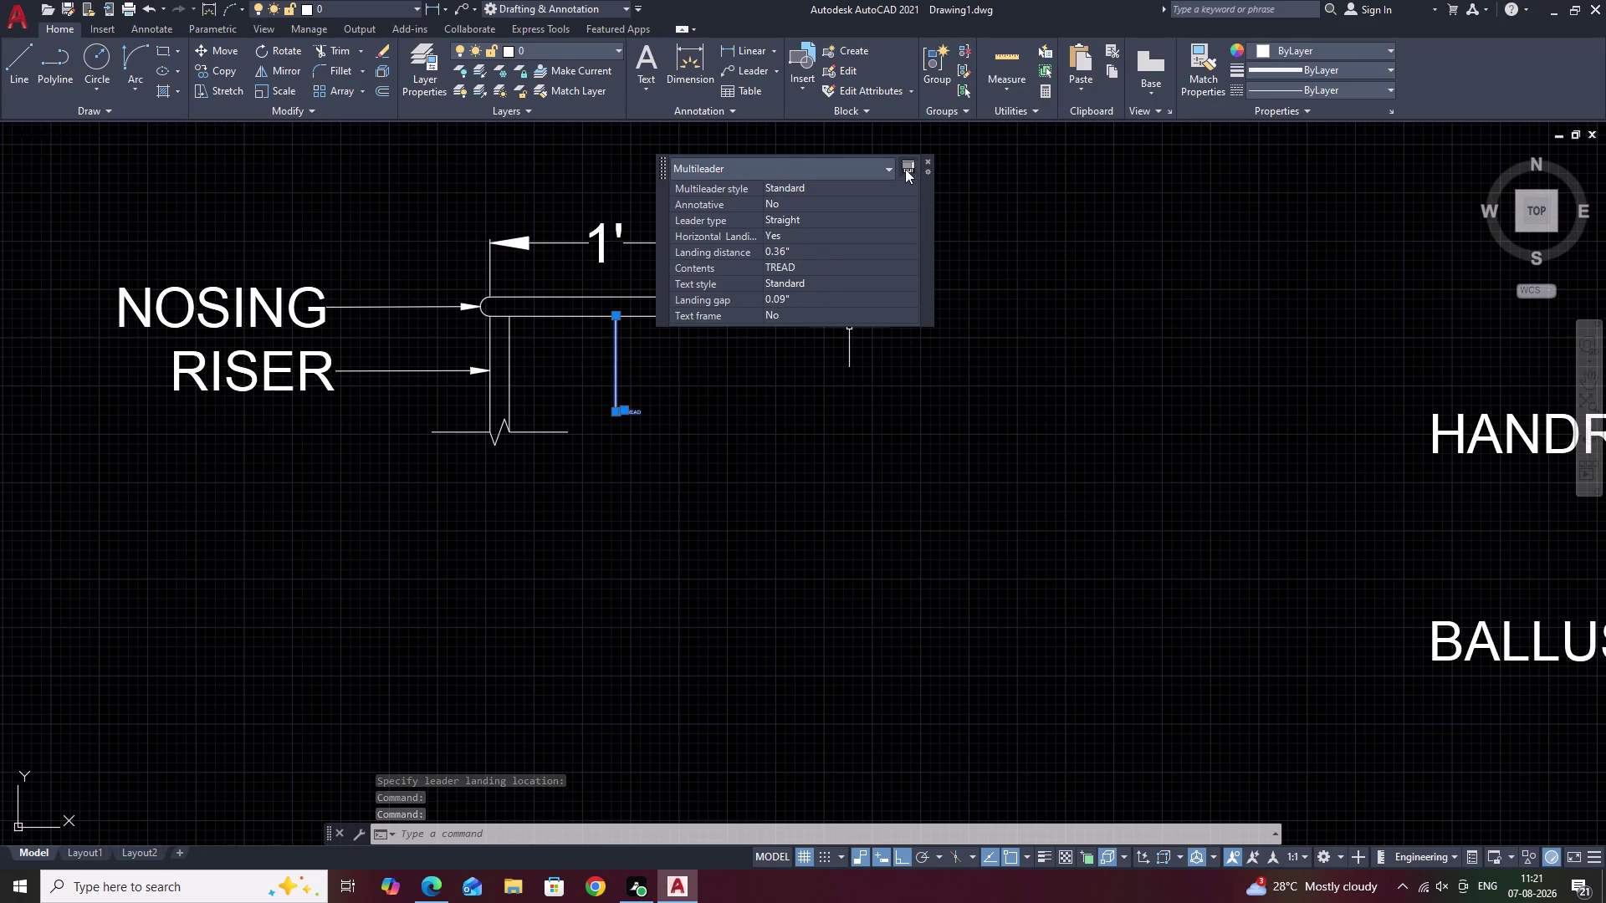
click(927, 161)
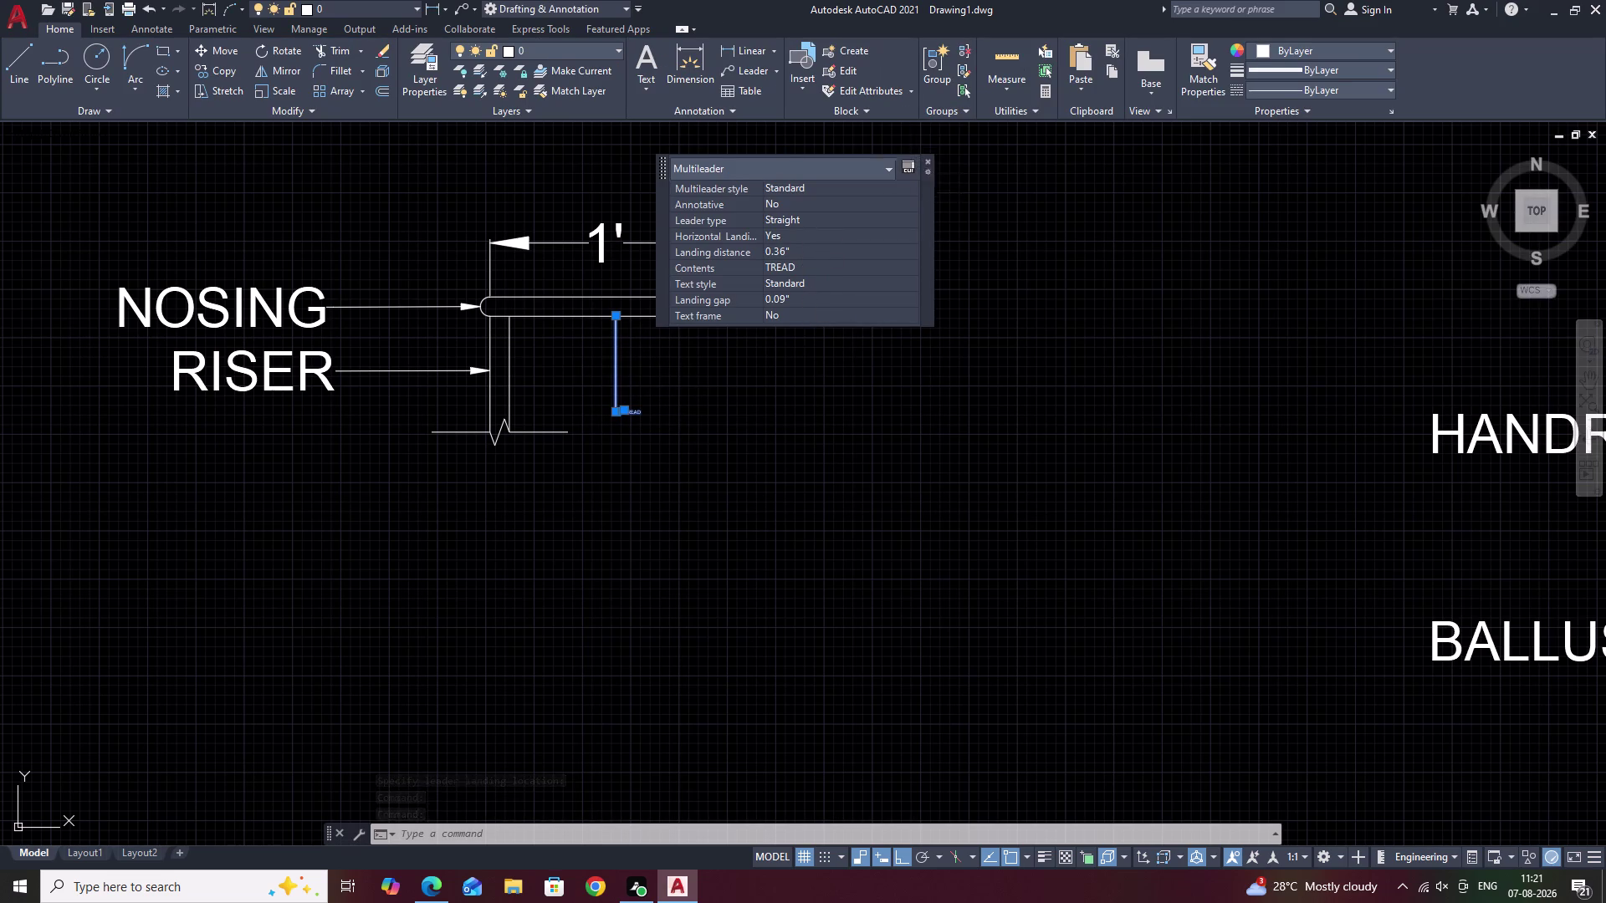
In Properties, set the TREAD leader's arrowhead size to 1 and text height to 2.
text(PR)
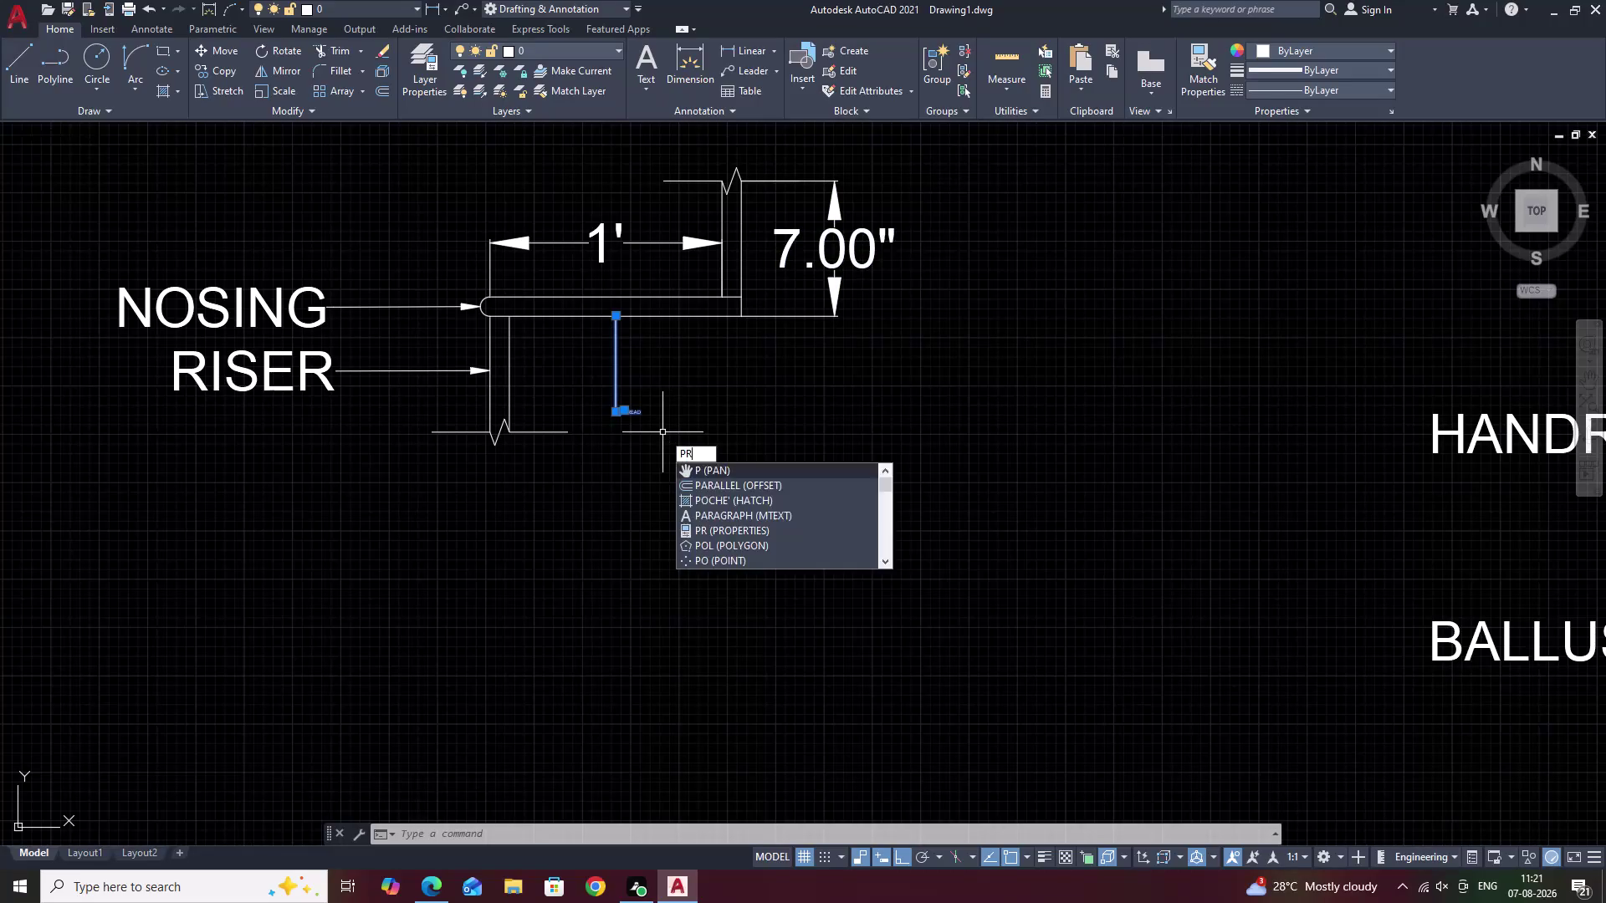
key(space)
drag(187, 489, 48, 494)
key(BackSpace)
key(1)
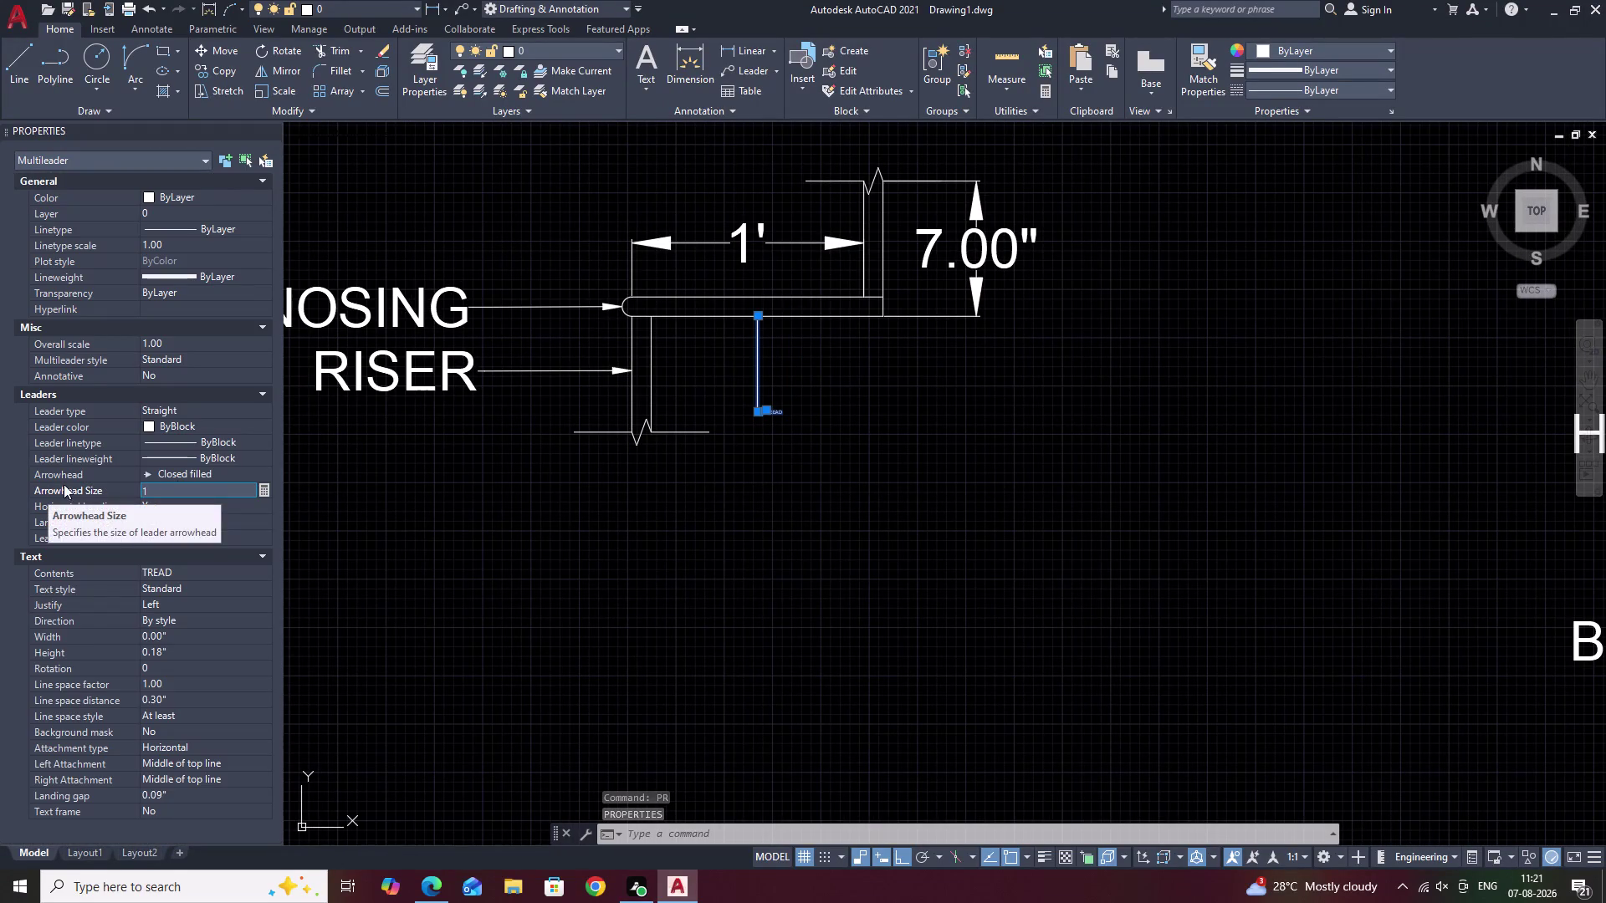
drag(174, 649, 161, 651)
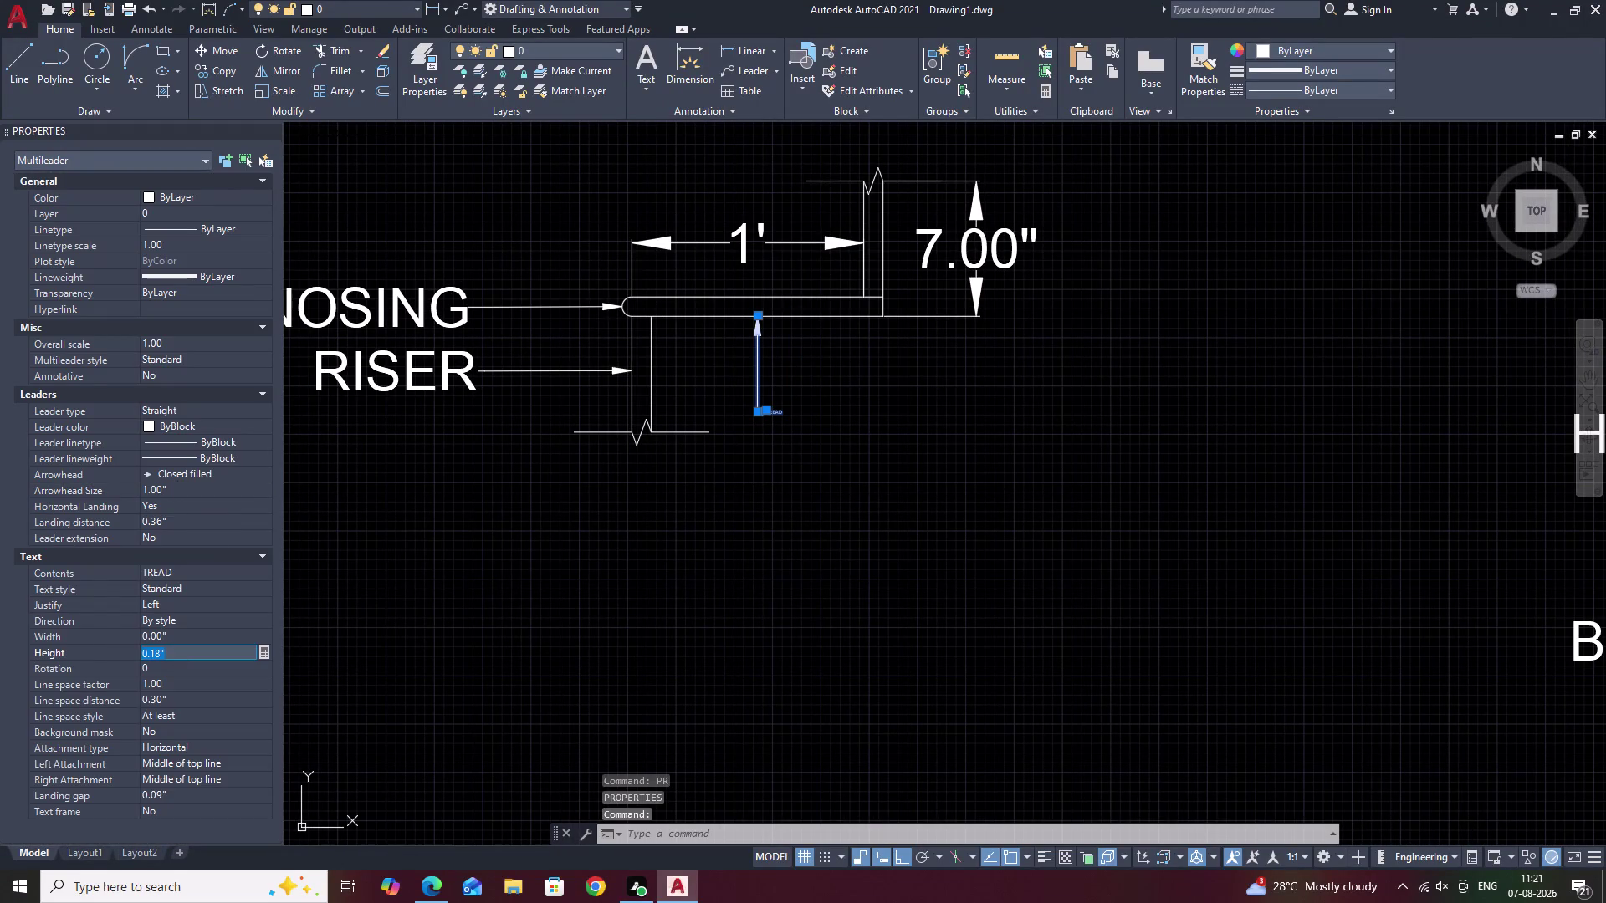
key(BackSpace)
key(2)
click(445, 644)
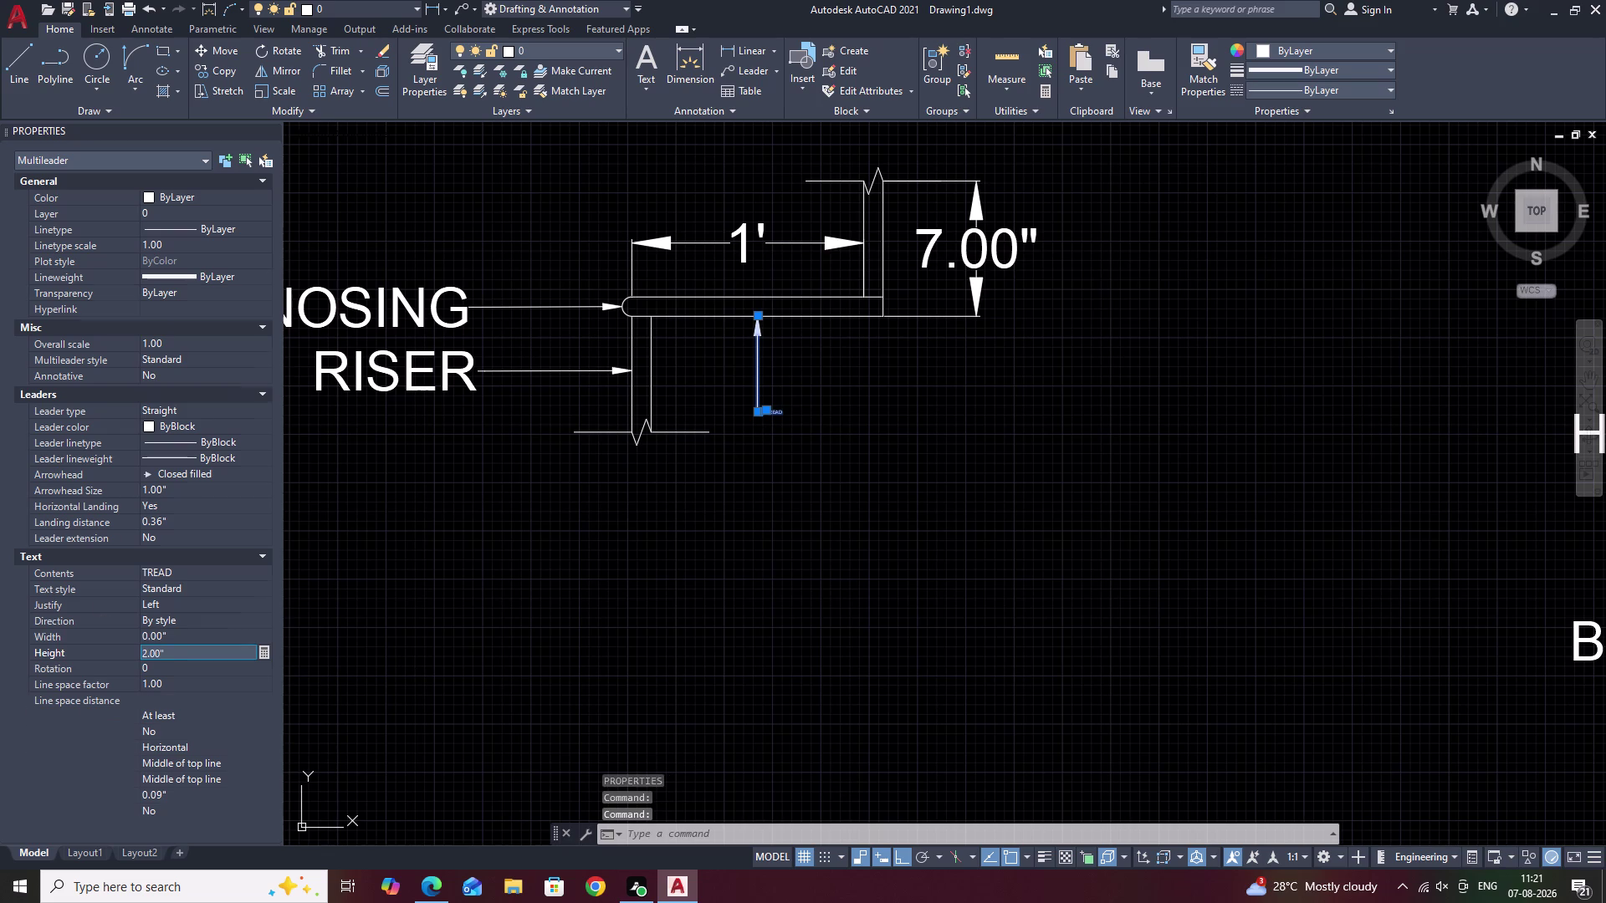
key(Escape)
key(Escape)
key(Escape)
Stretch the leader's landing grip out beside the TREAD text and recentre the detail.
scroll(up, 3)
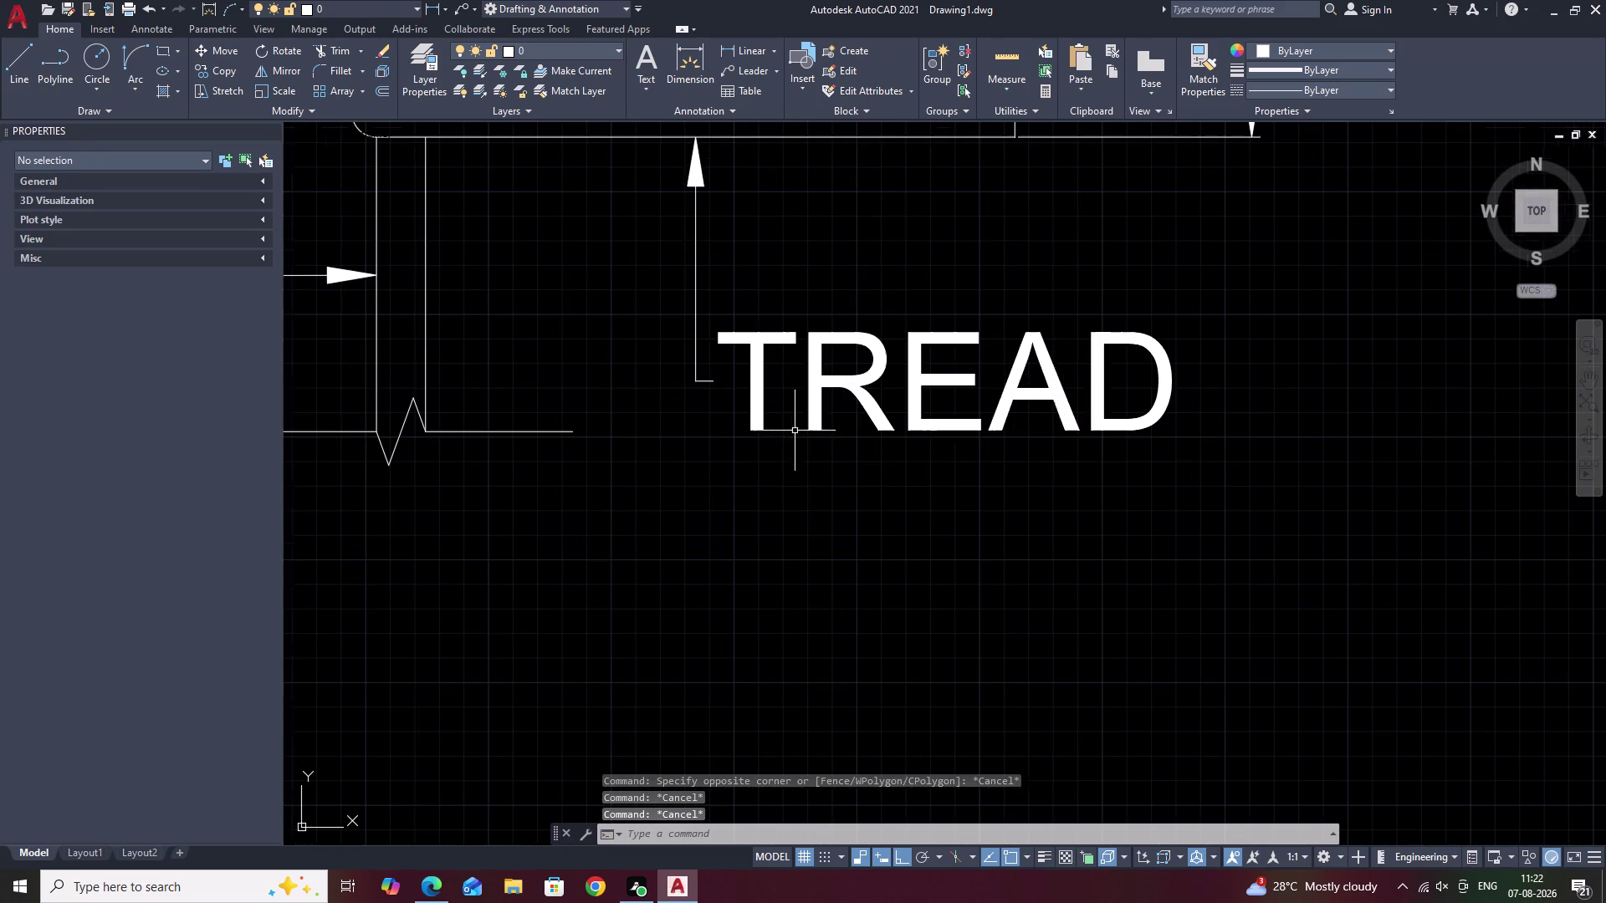
click(711, 384)
click(712, 383)
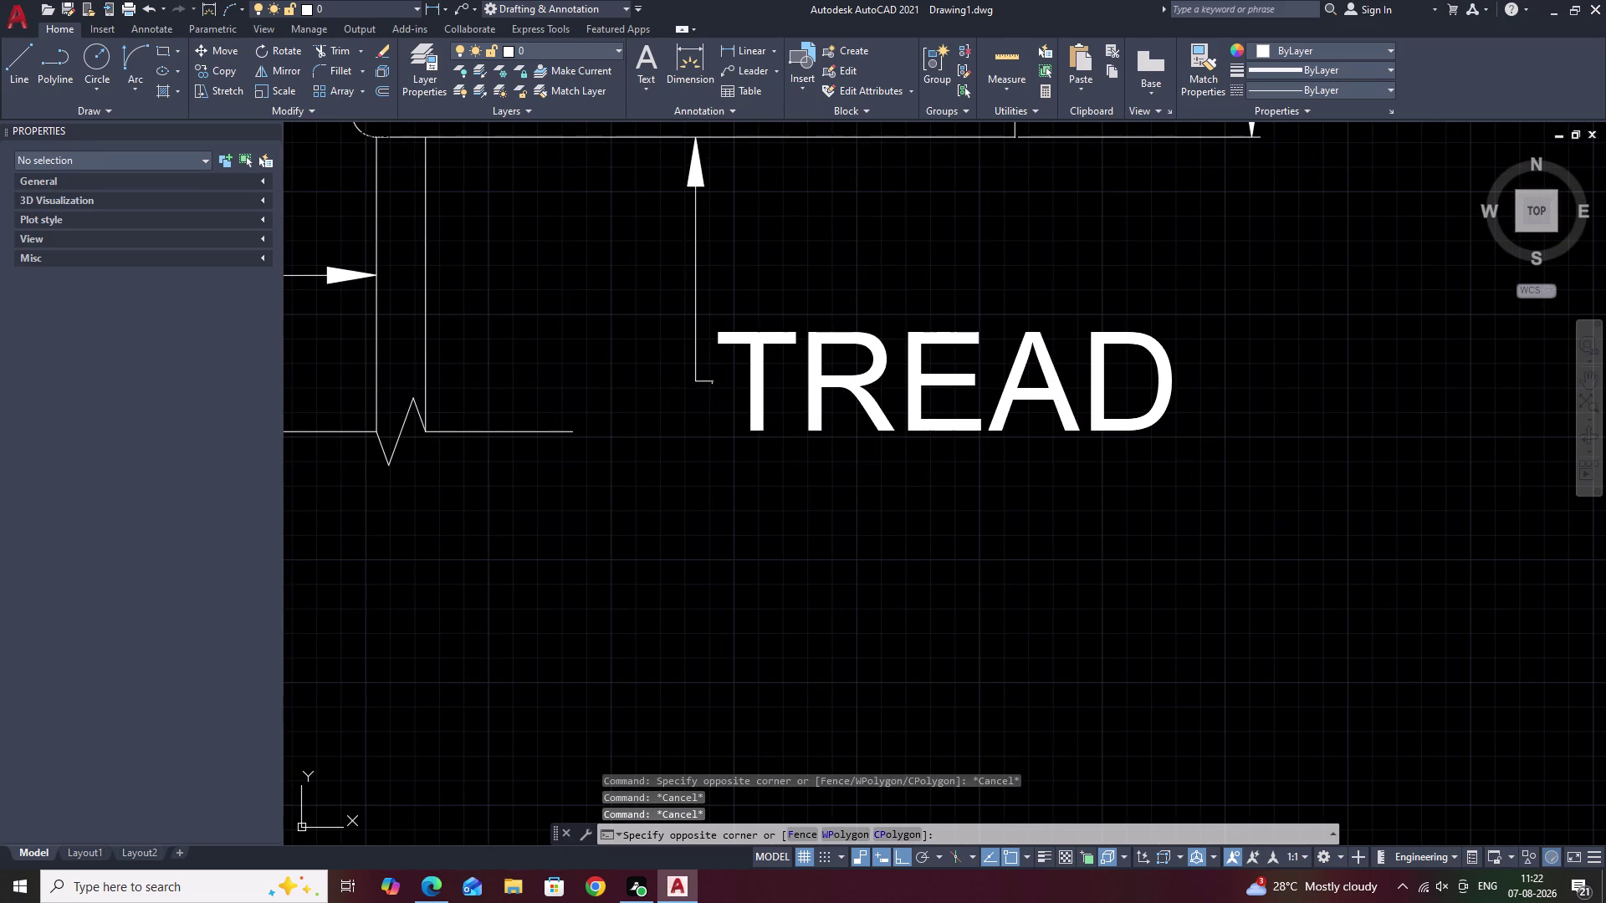
click(703, 382)
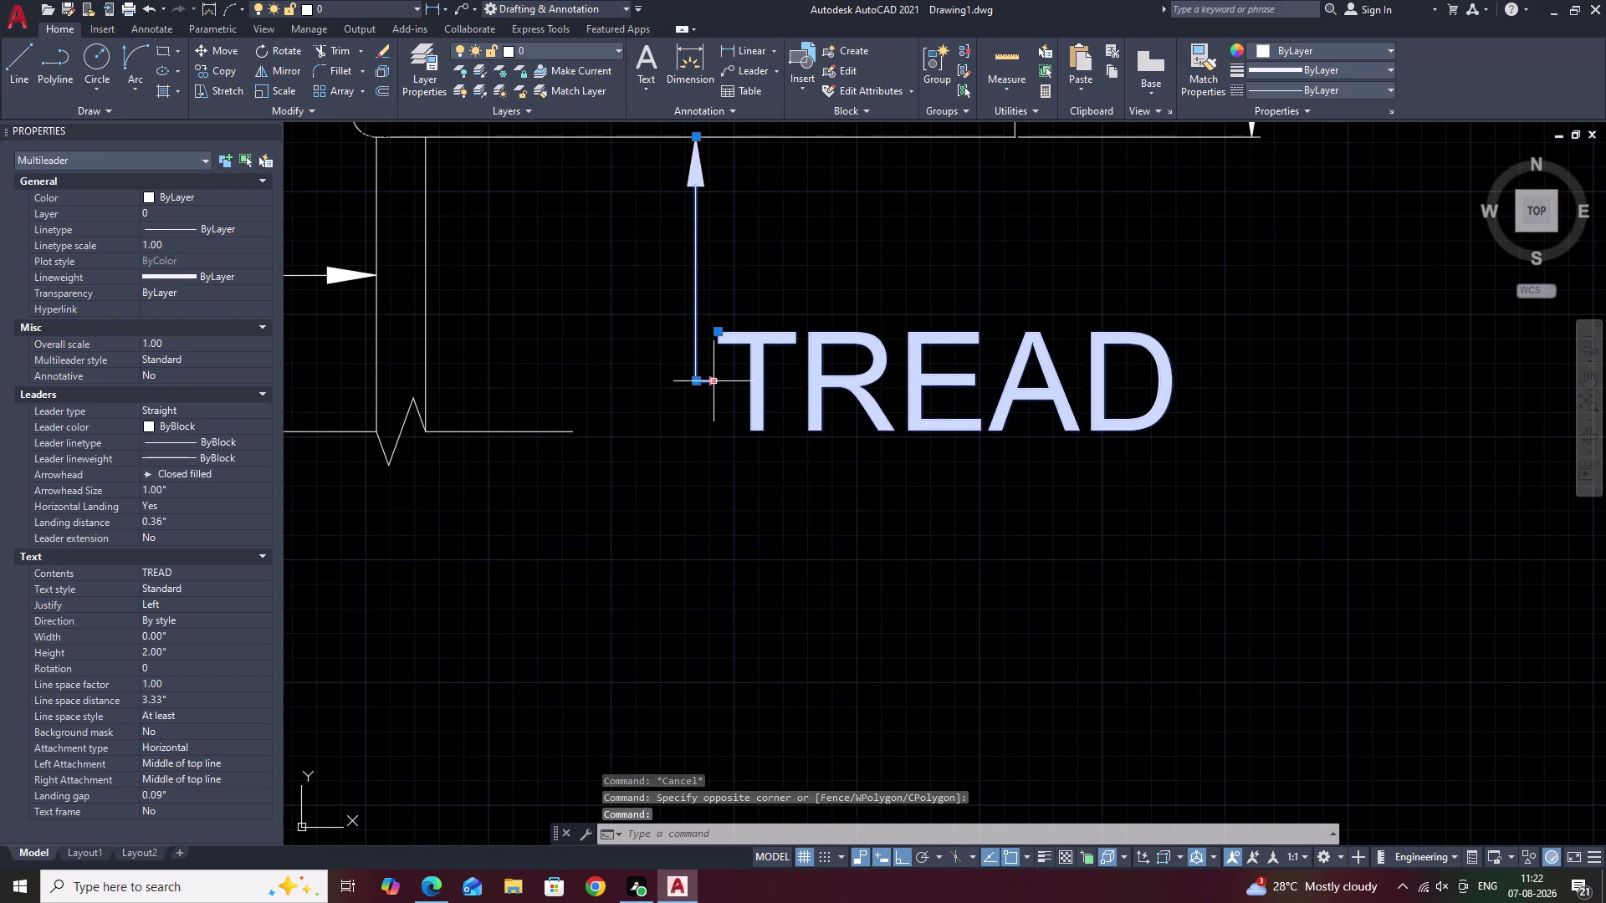
click(714, 381)
click(799, 388)
scroll(down, 3)
middle_click(821, 485)
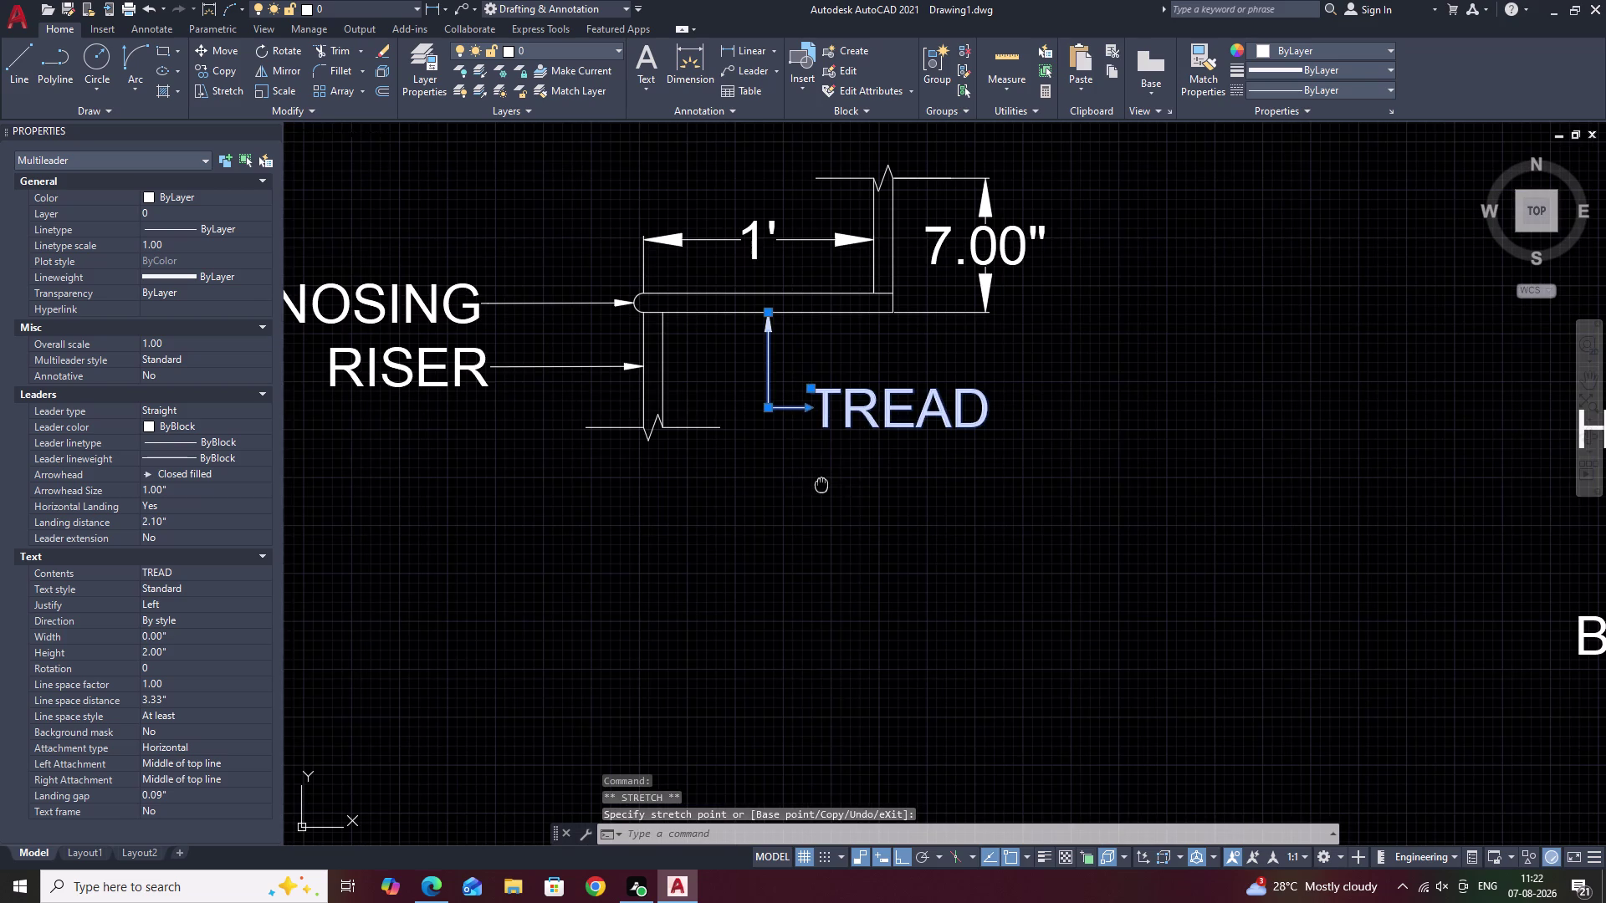
key(Escape)
scroll(down, 3)
middle_drag(1019, 506, 834, 536)
scroll(down, 3)
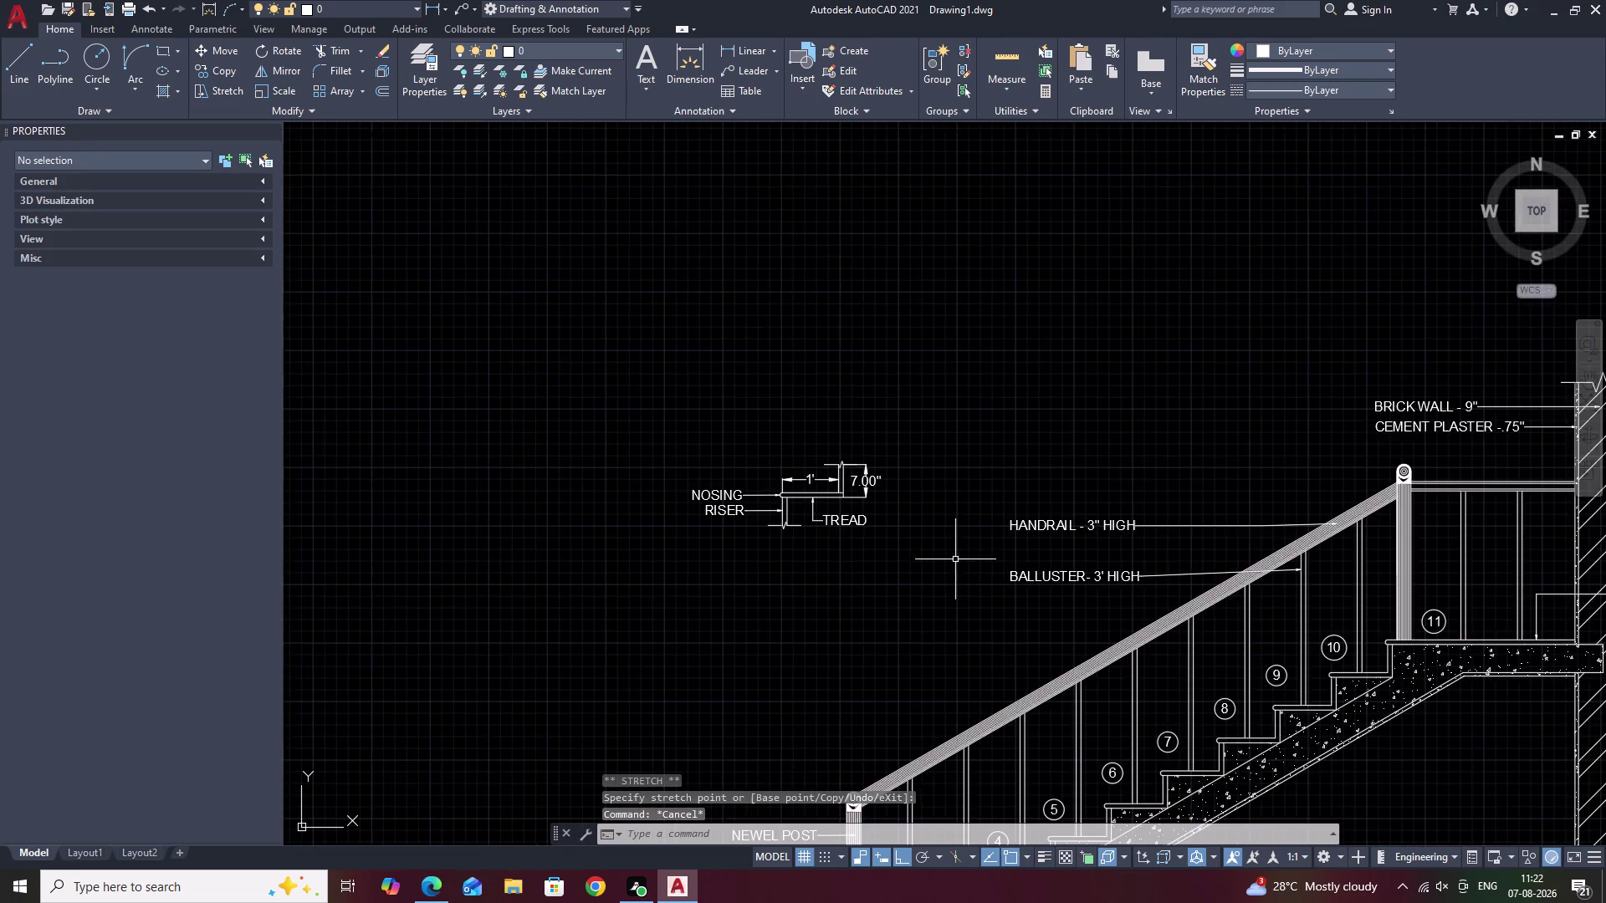
middle_drag(952, 561, 823, 556)
scroll(up, 3)
middle_drag(767, 506, 850, 317)
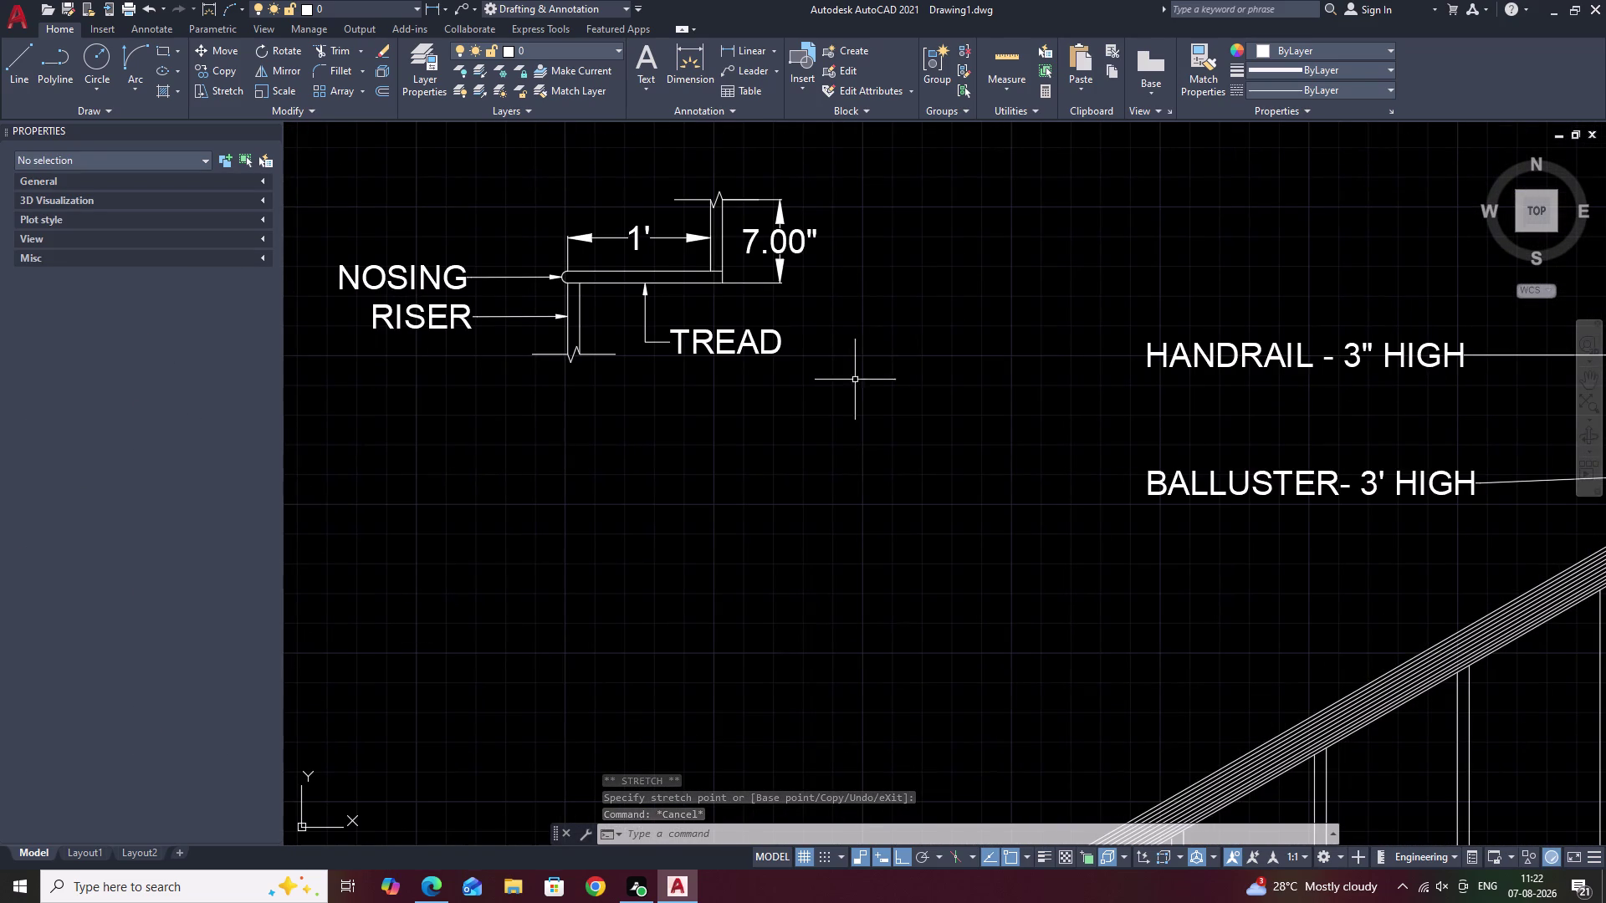
middle_drag(610, 511, 651, 504)
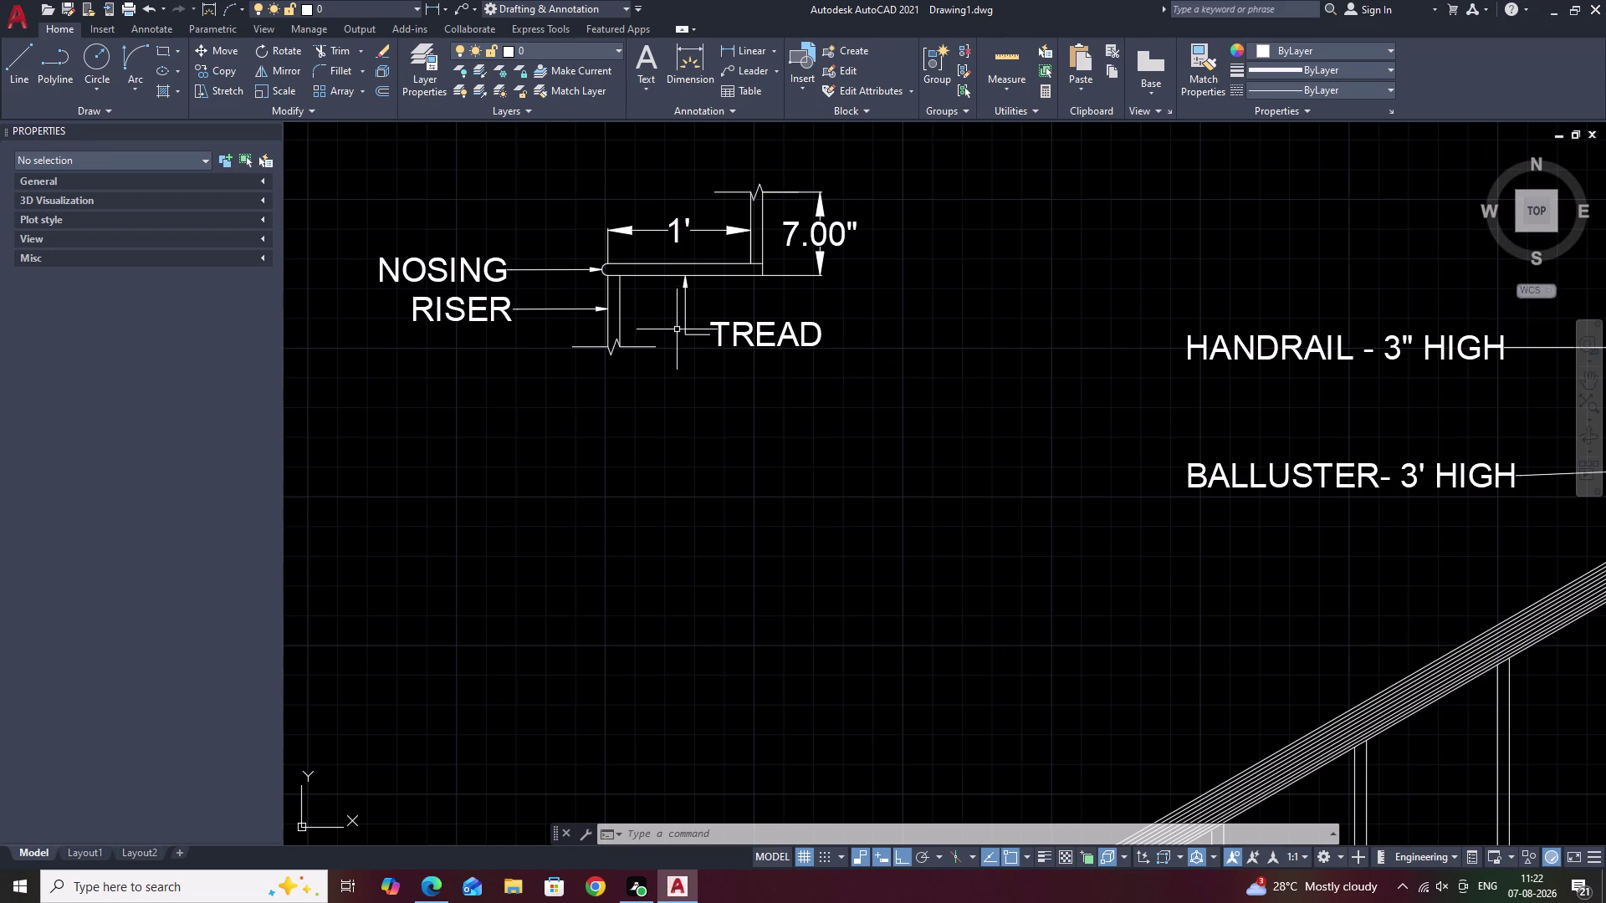
Start MTEXT and draw a text box below the tread detail.
text(T)
key(space)
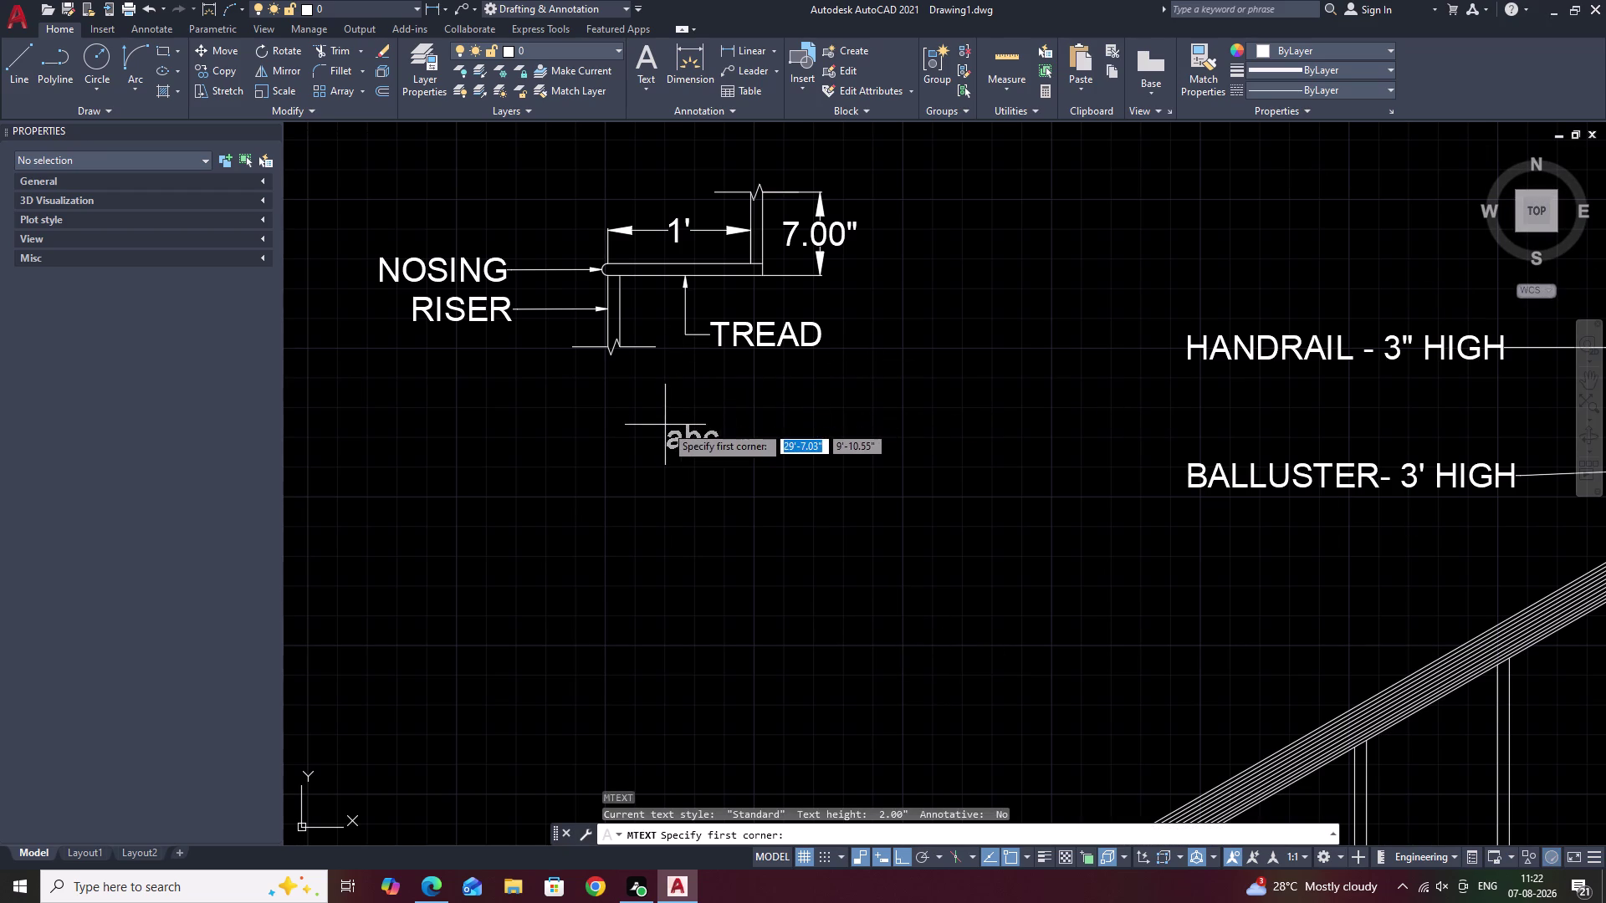
drag(651, 429, 671, 430)
drag(720, 434, 839, 452)
right_drag(720, 434, 733, 436)
right_click(787, 444)
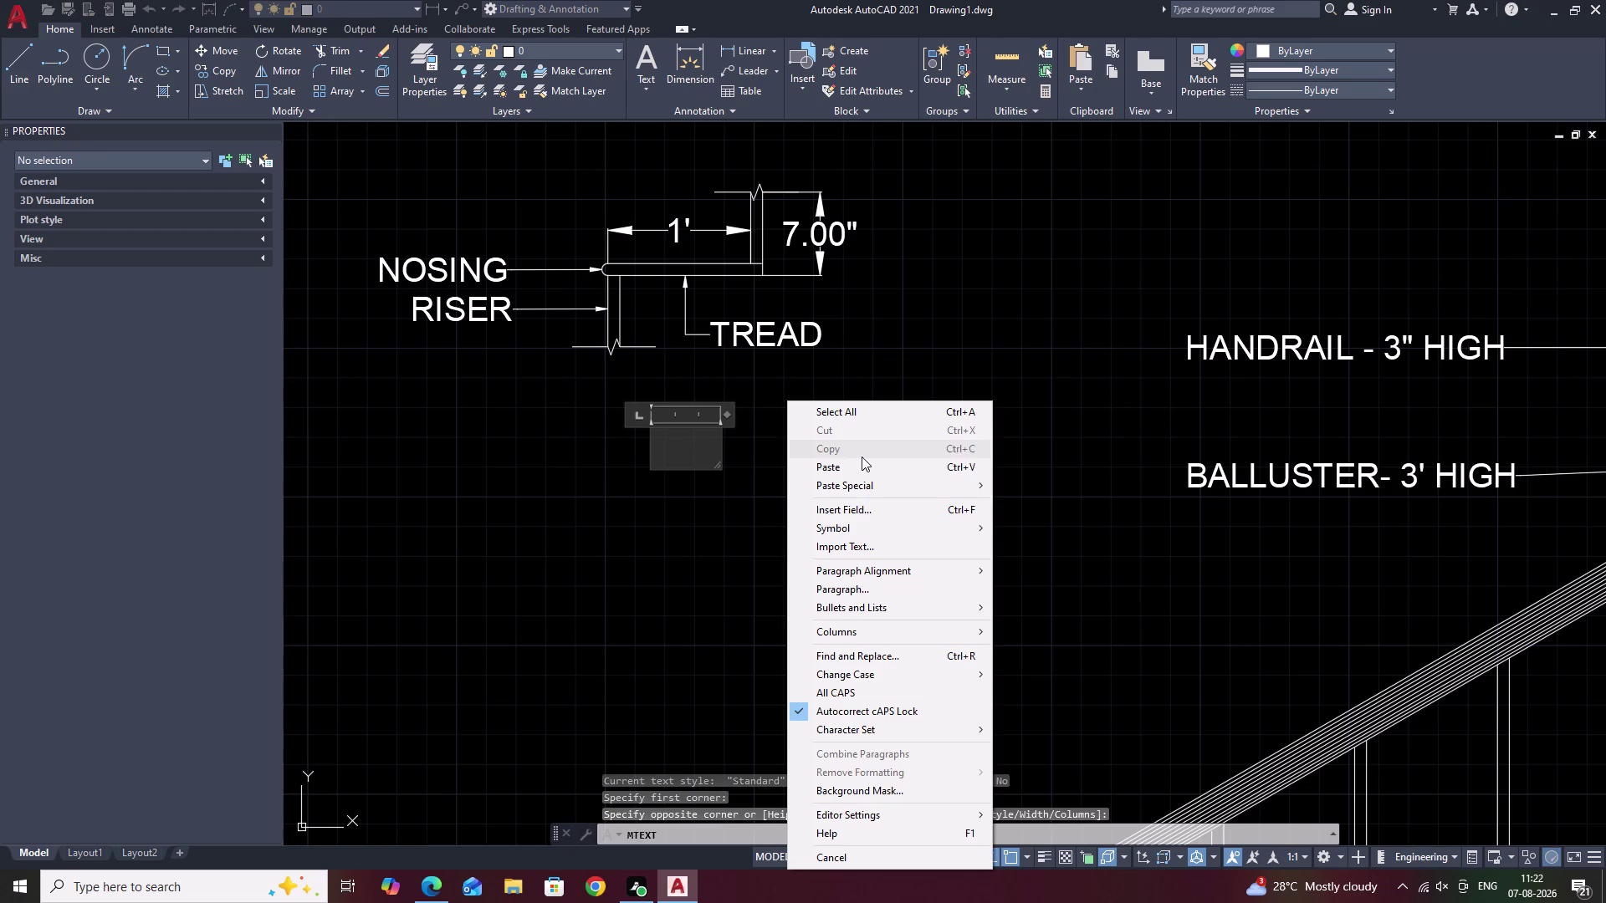
Type the caption DETAIL - 'A', widening the box to fit.
text(DE)
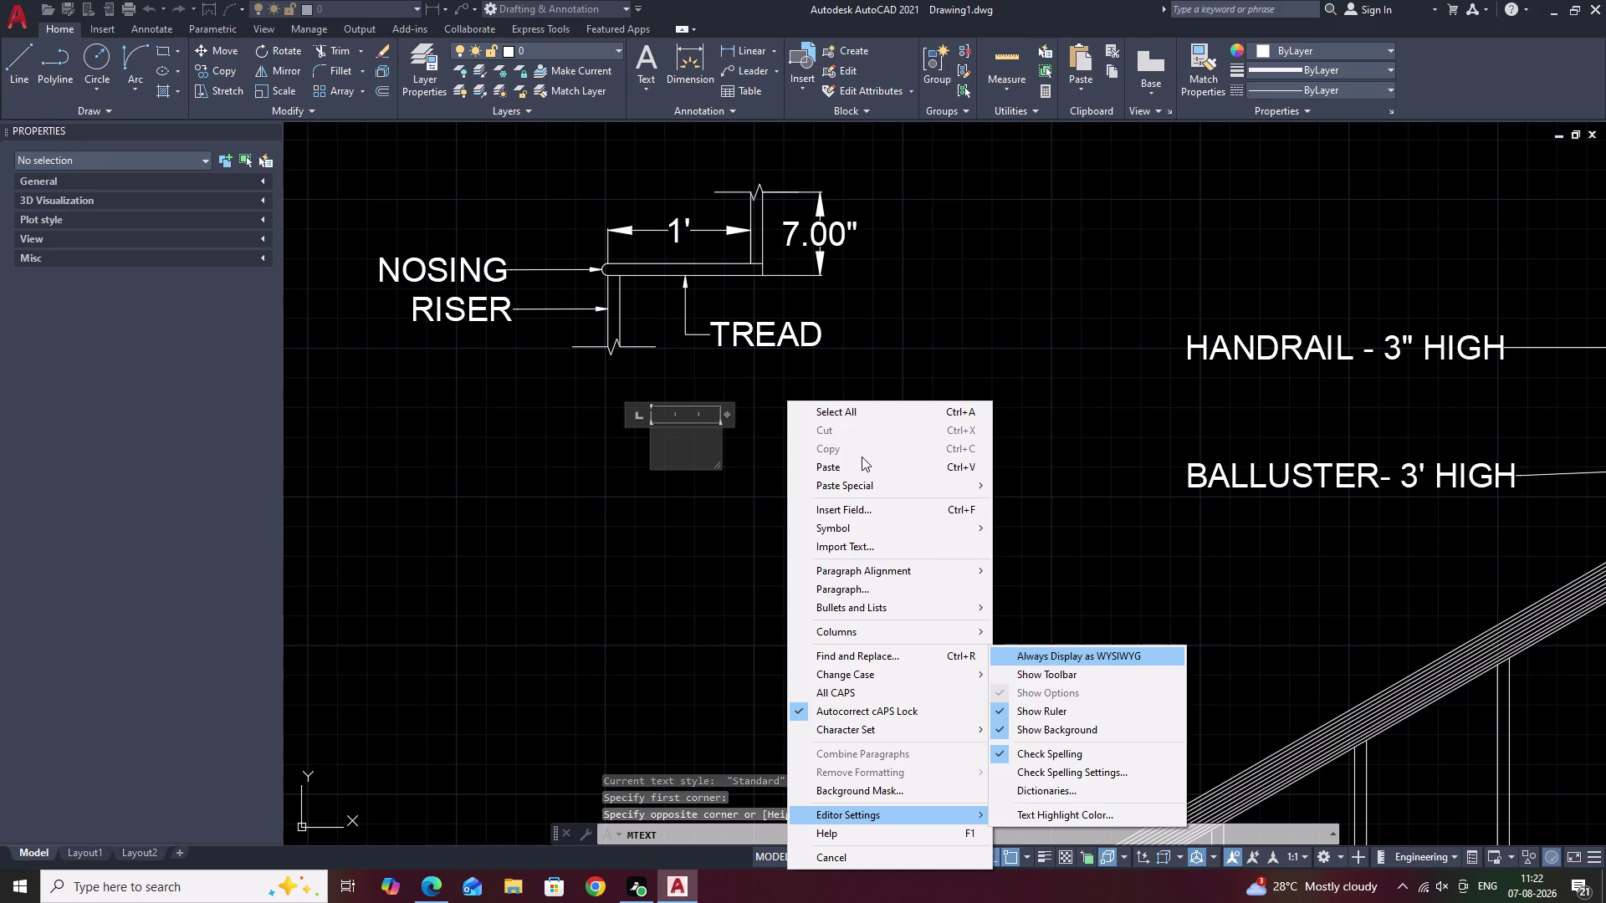
text(TA)
key(i)
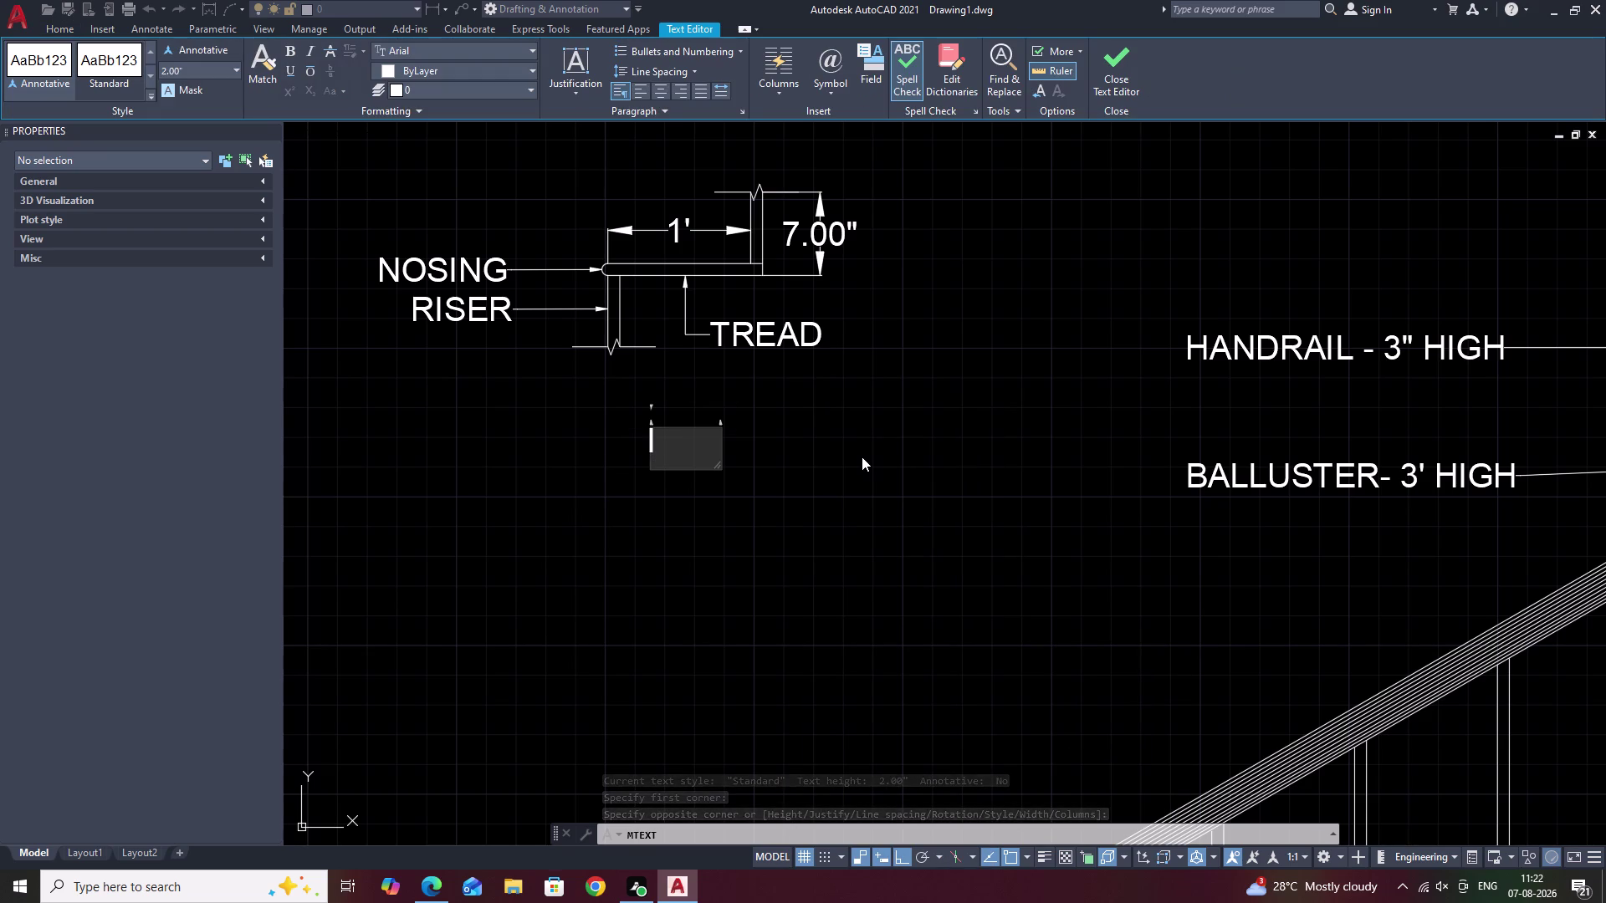
key(l)
key(BackSpace)
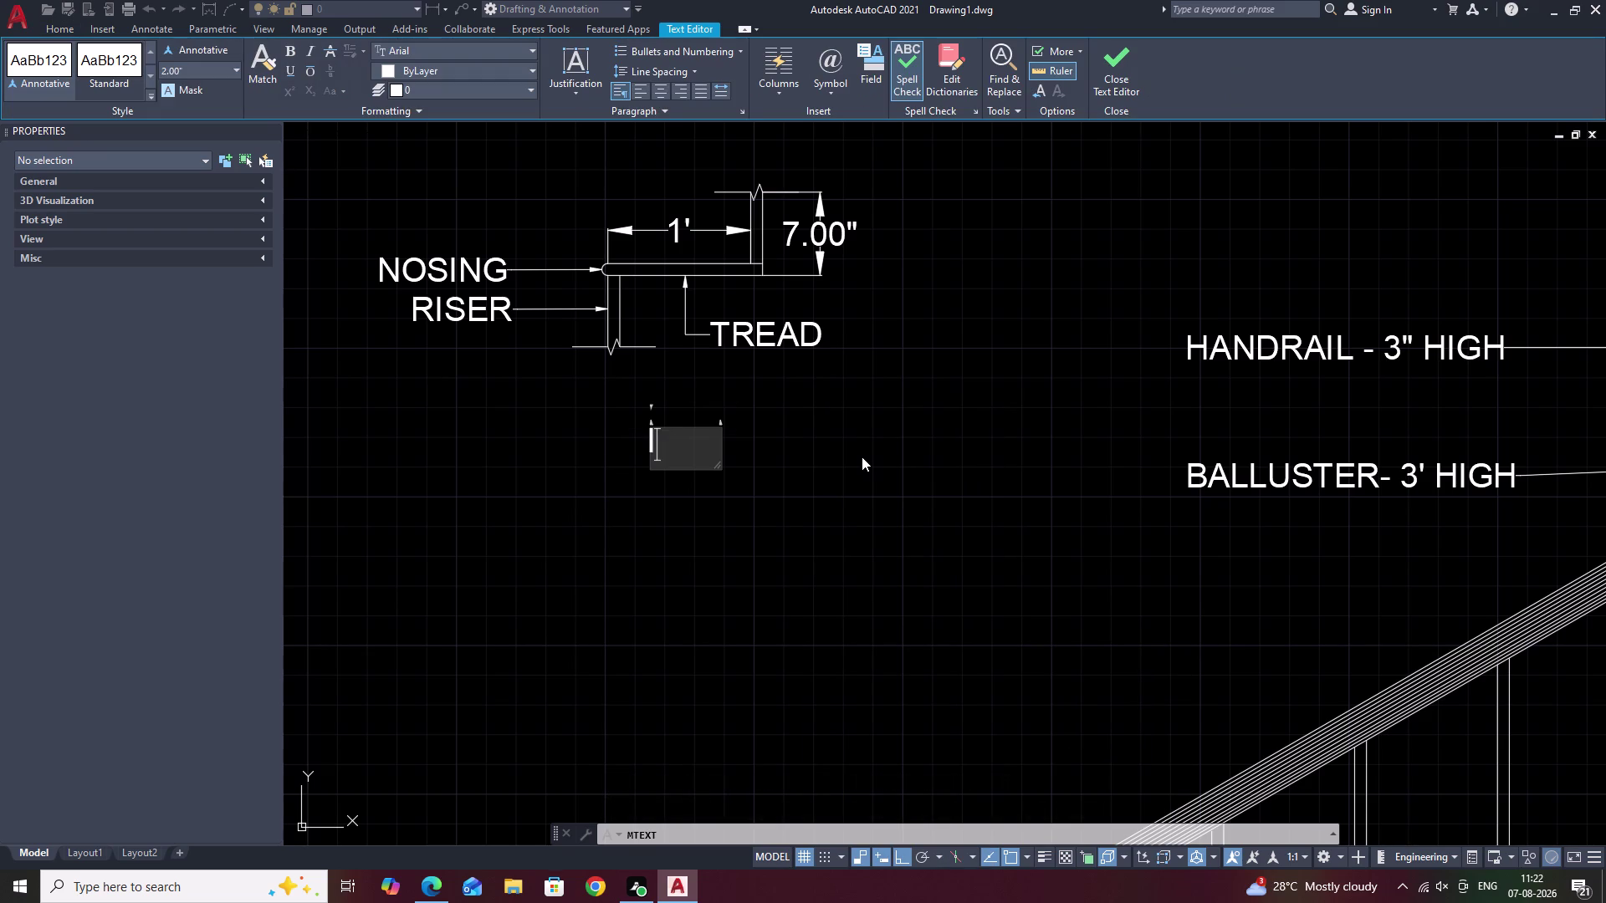
key(BackSpace)
key(d)
key(e)
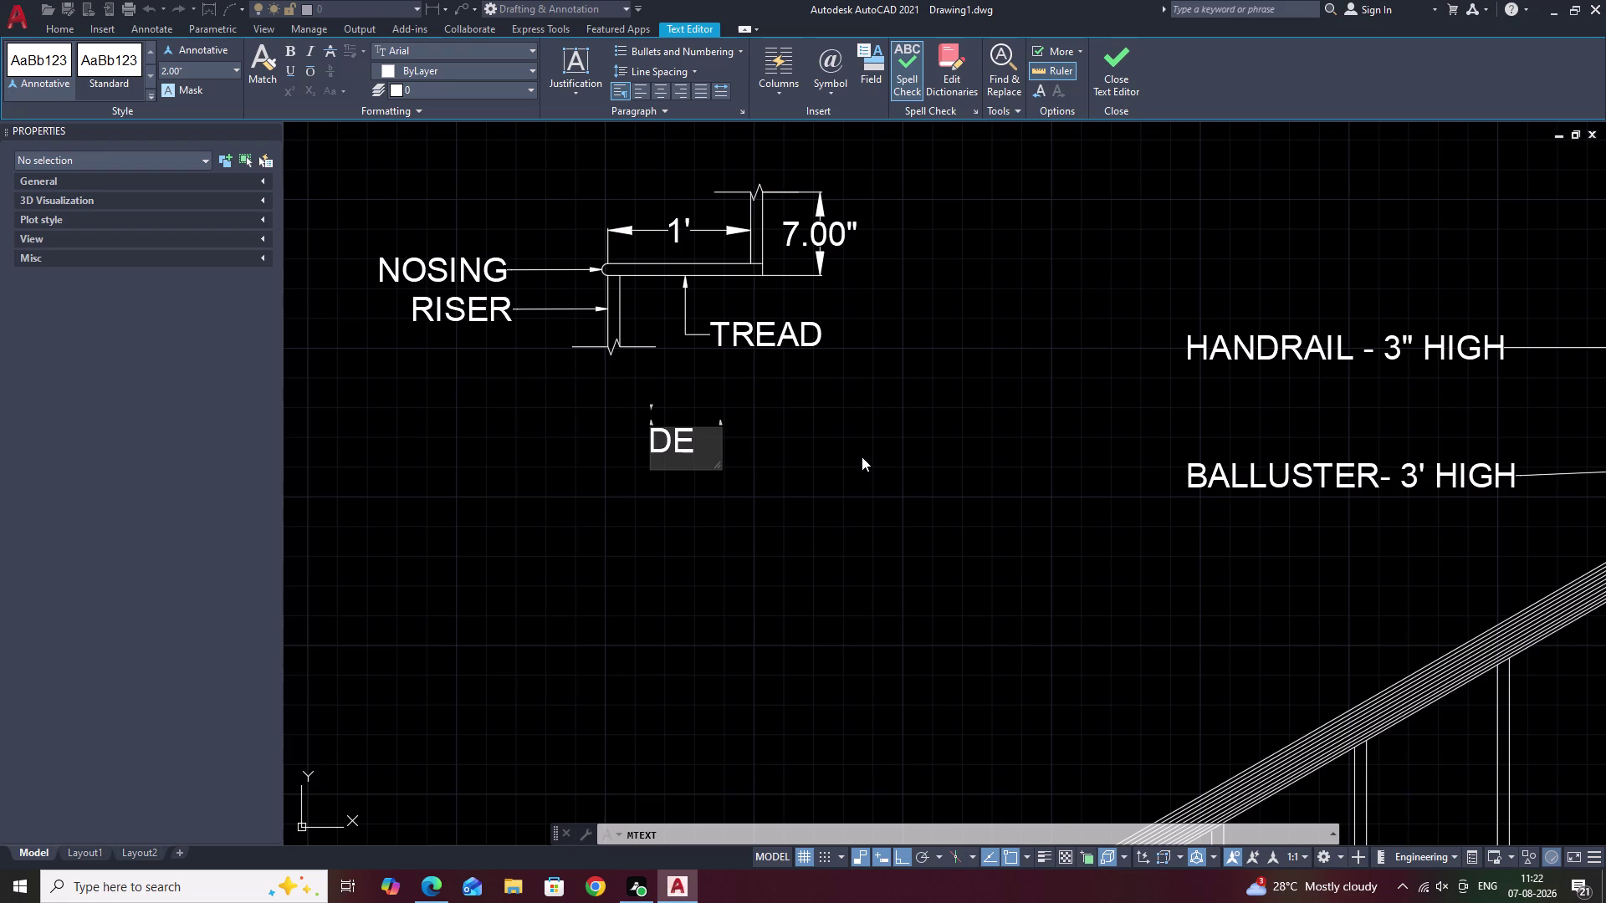
text(TA)
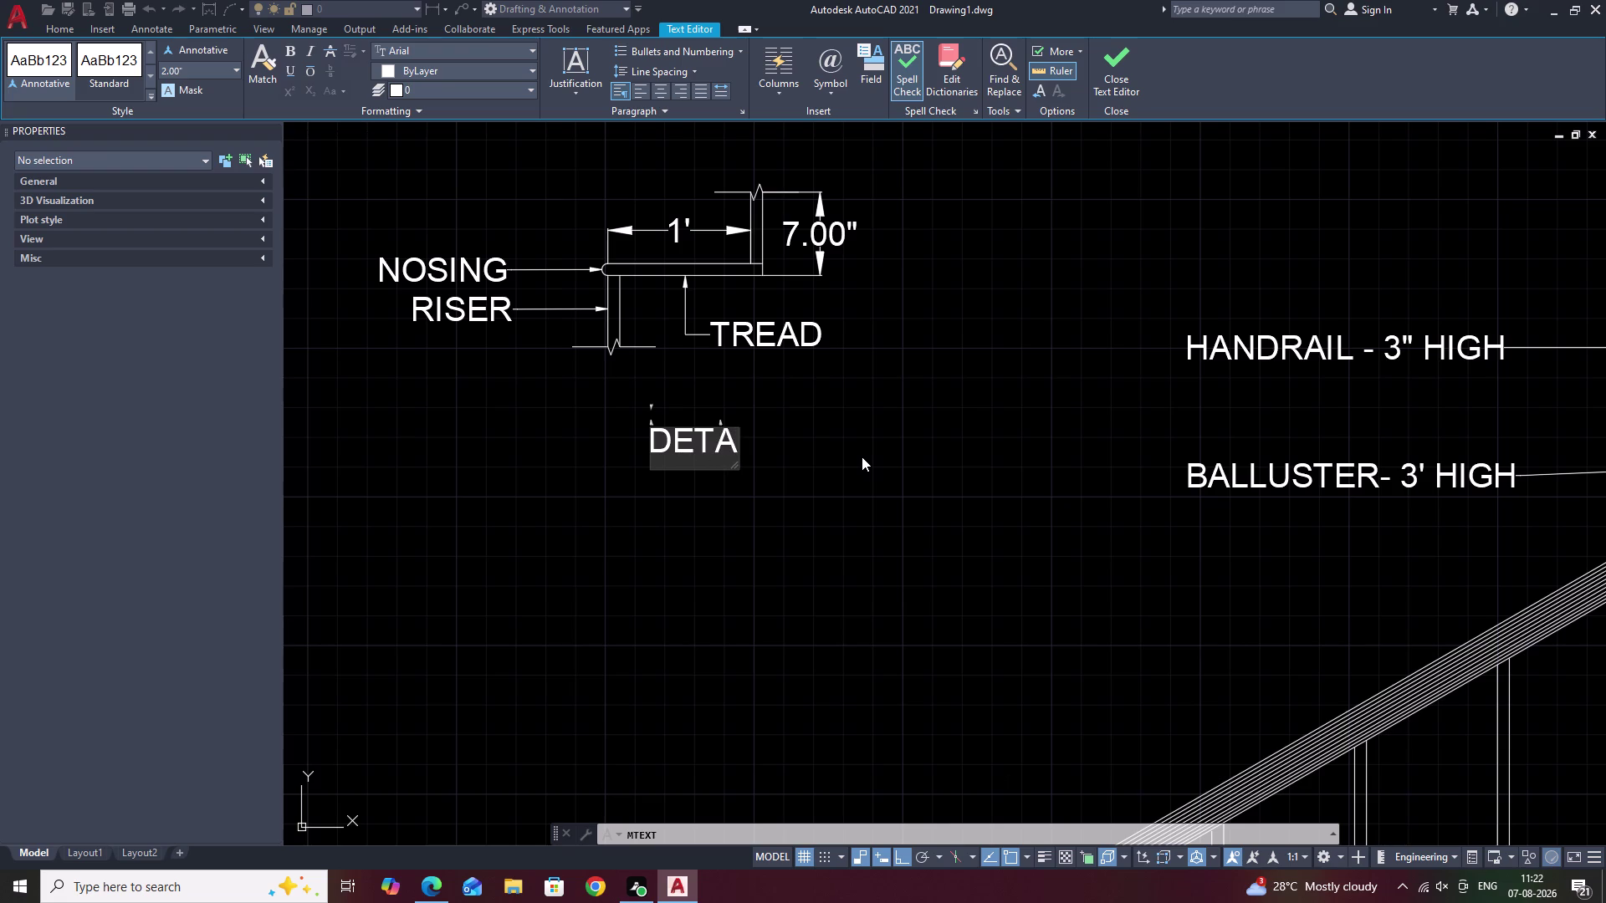
text(IL)
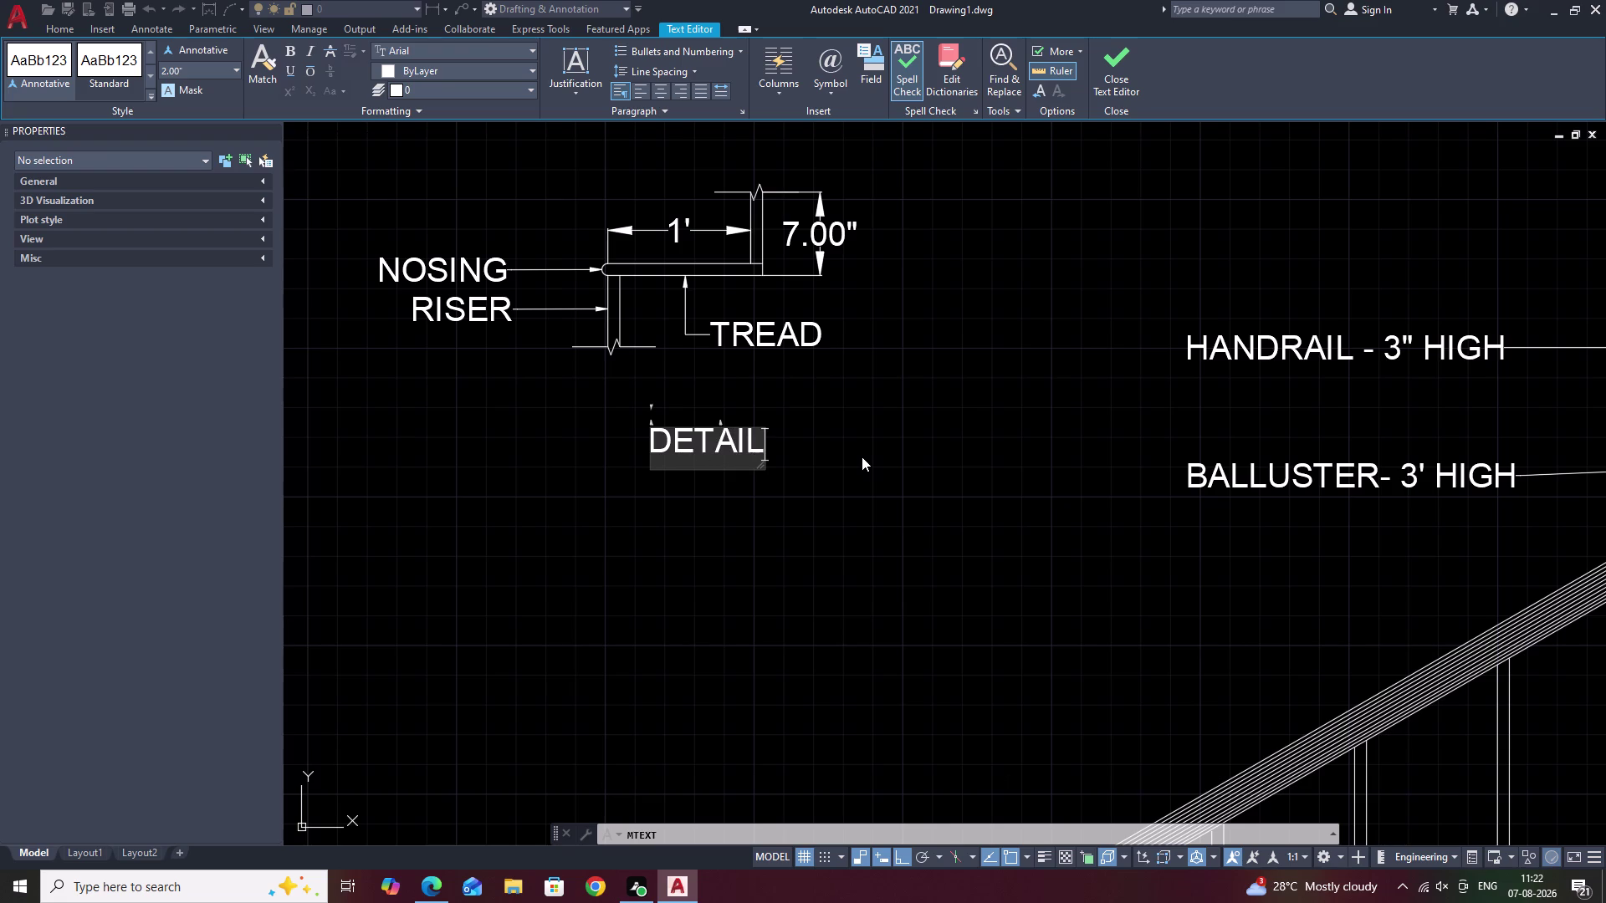
key(space)
text(-)
key(space)
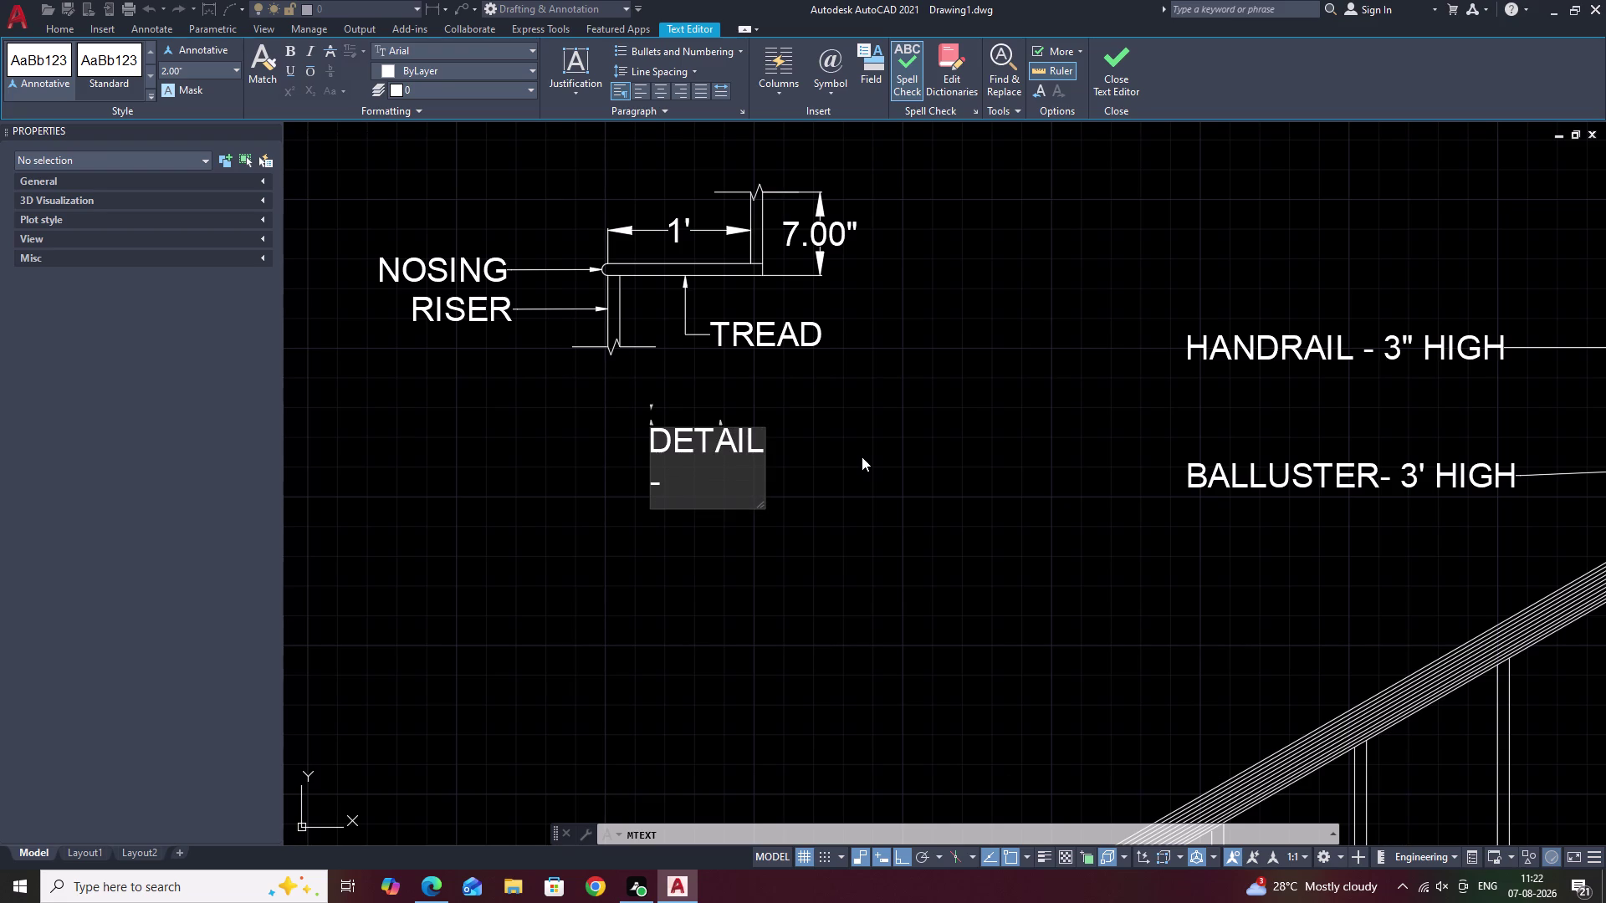
key(a)
drag(763, 470, 880, 460)
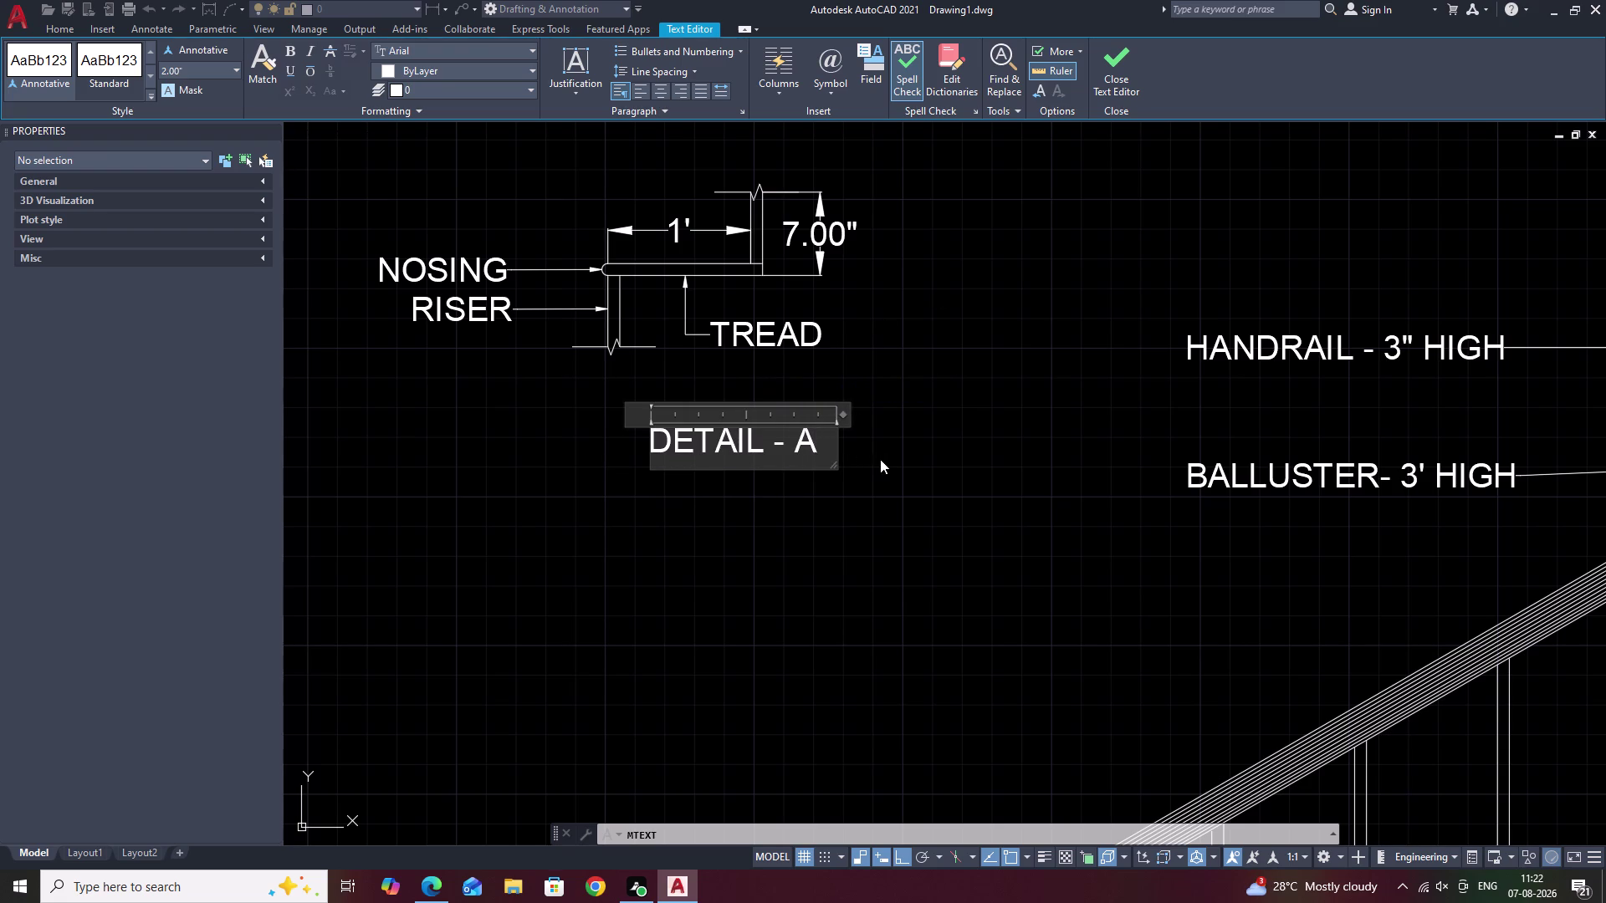
key(apostrophe)
key(Left)
key(Left)
key(apostrophe)
Make the whole caption bold and underlined, then close the text editor.
drag(831, 444, 720, 449)
click(715, 450)
click(706, 450)
click(693, 450)
double_click(686, 450)
click(680, 450)
drag(670, 450, 648, 450)
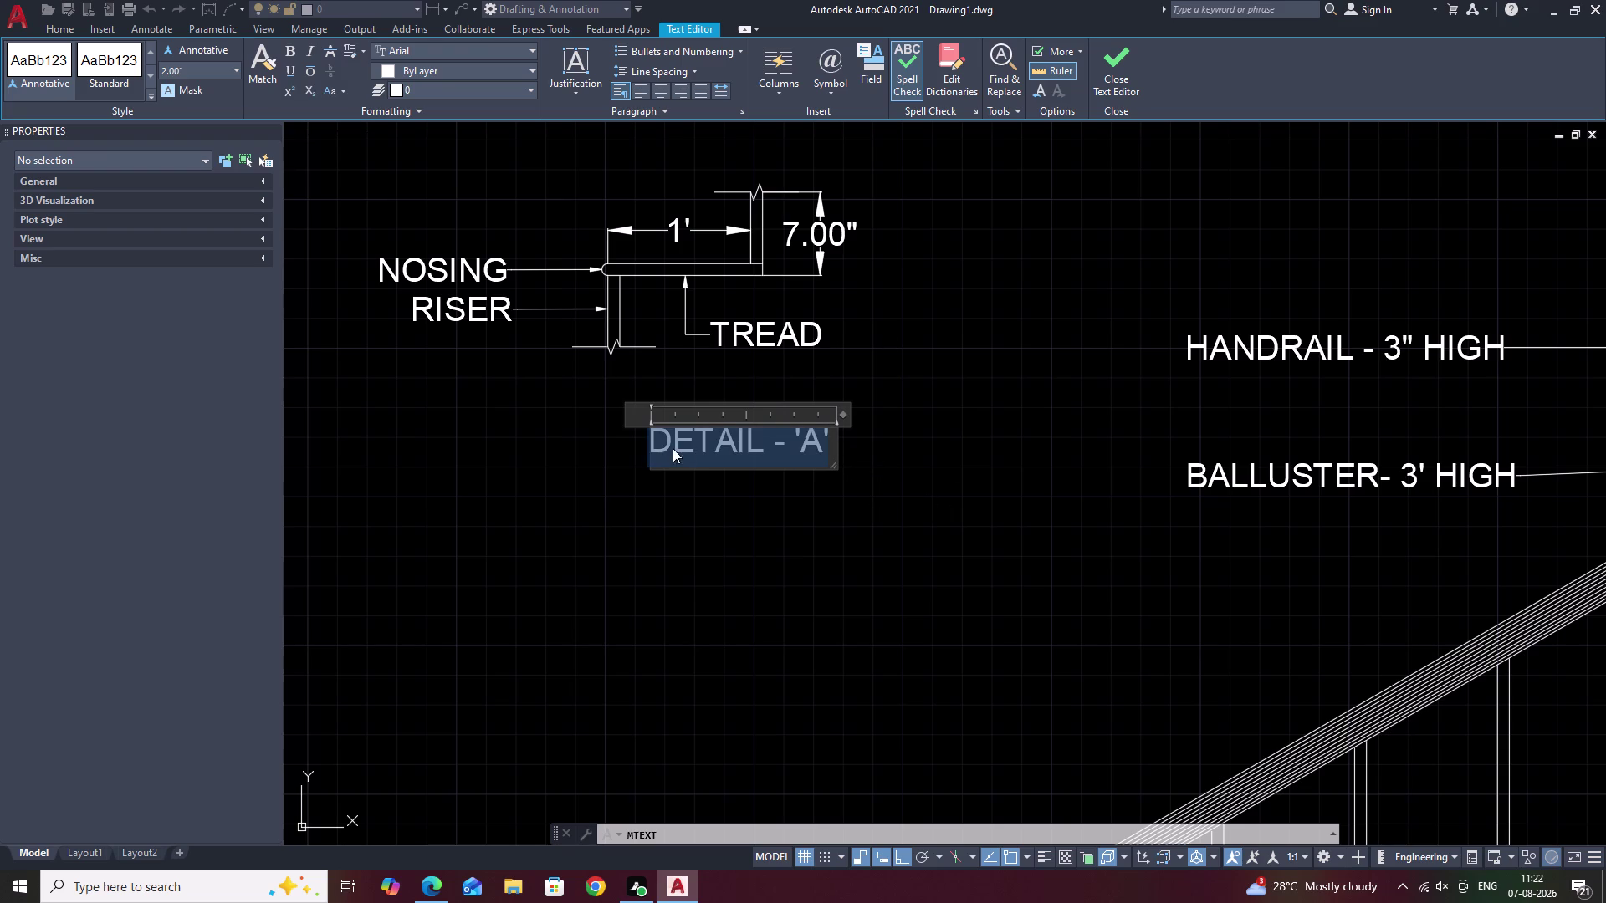
click(291, 51)
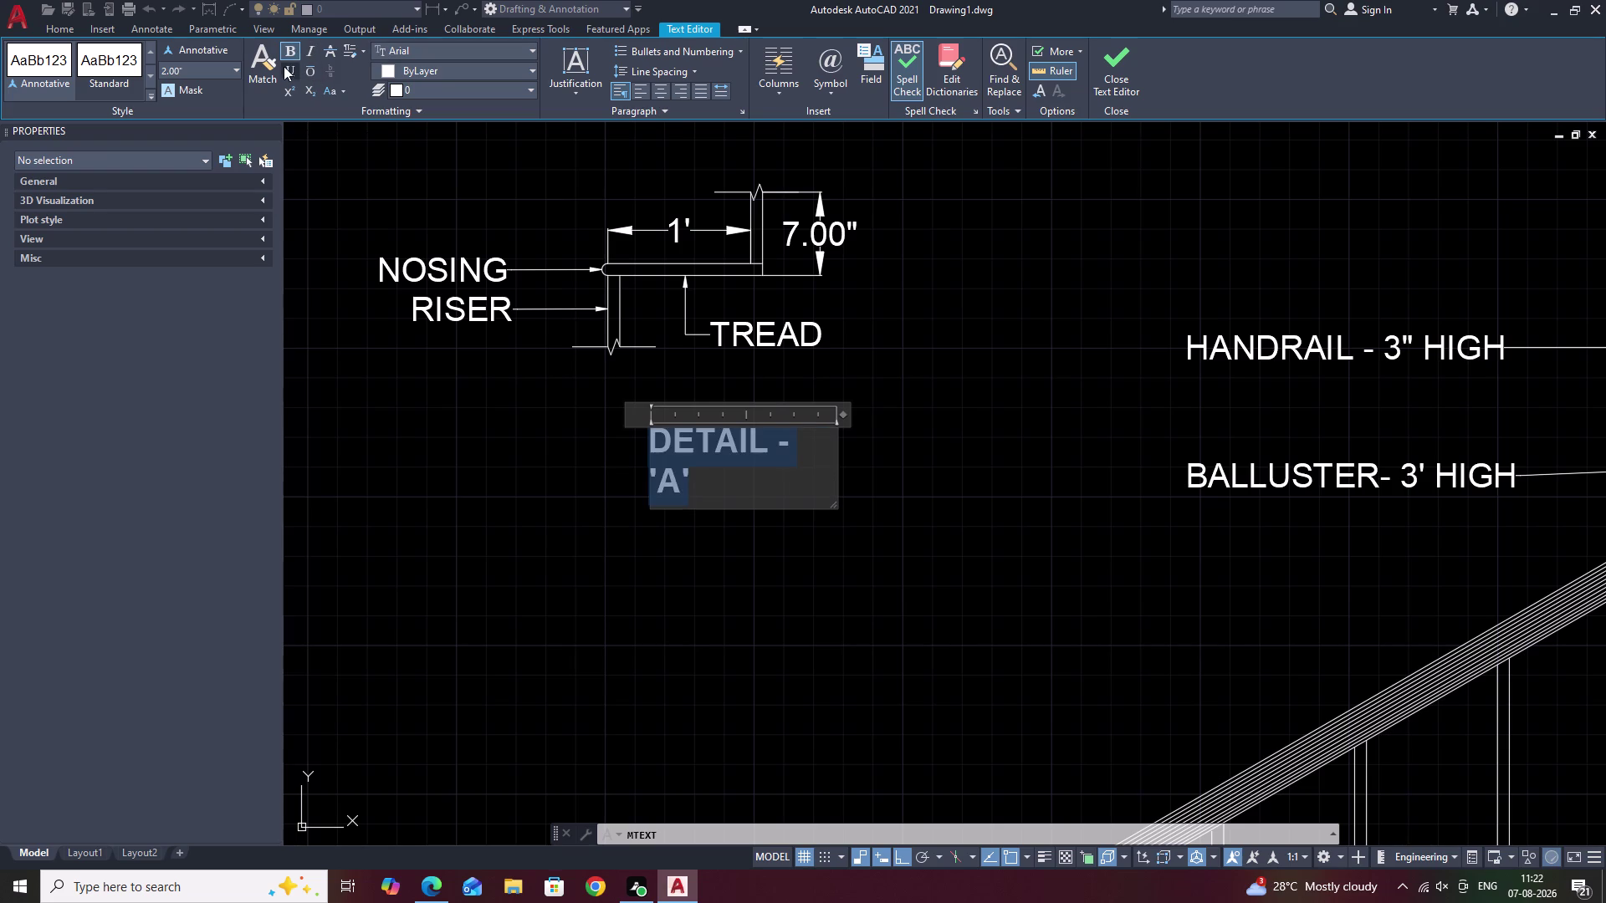
click(286, 68)
drag(837, 460, 881, 450)
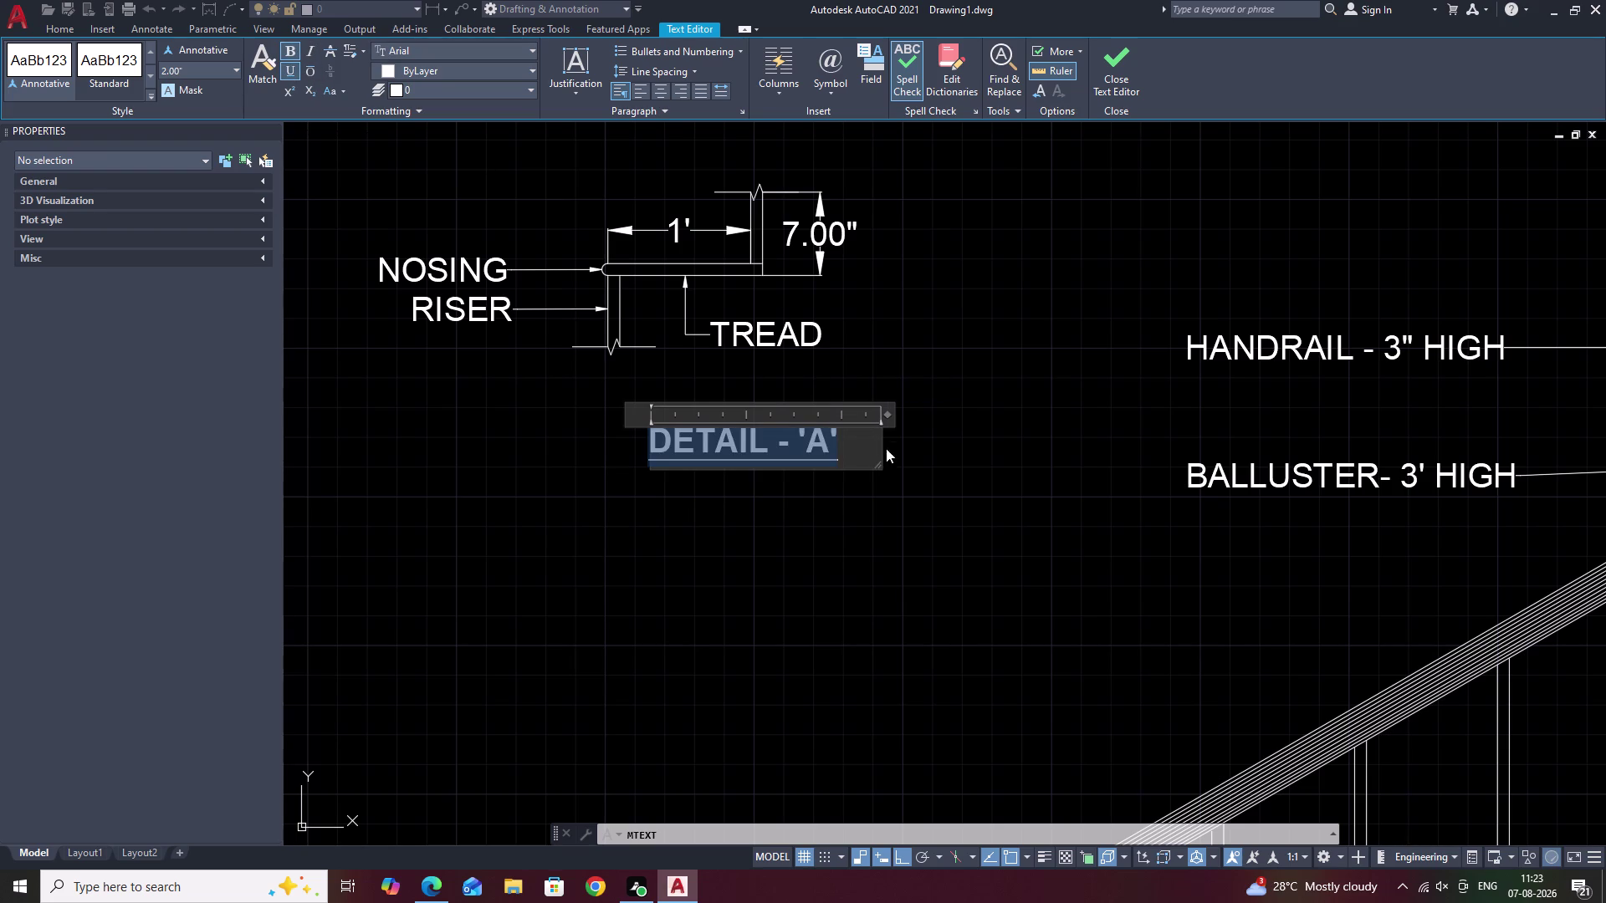
click(953, 446)
drag(864, 415, 672, 472)
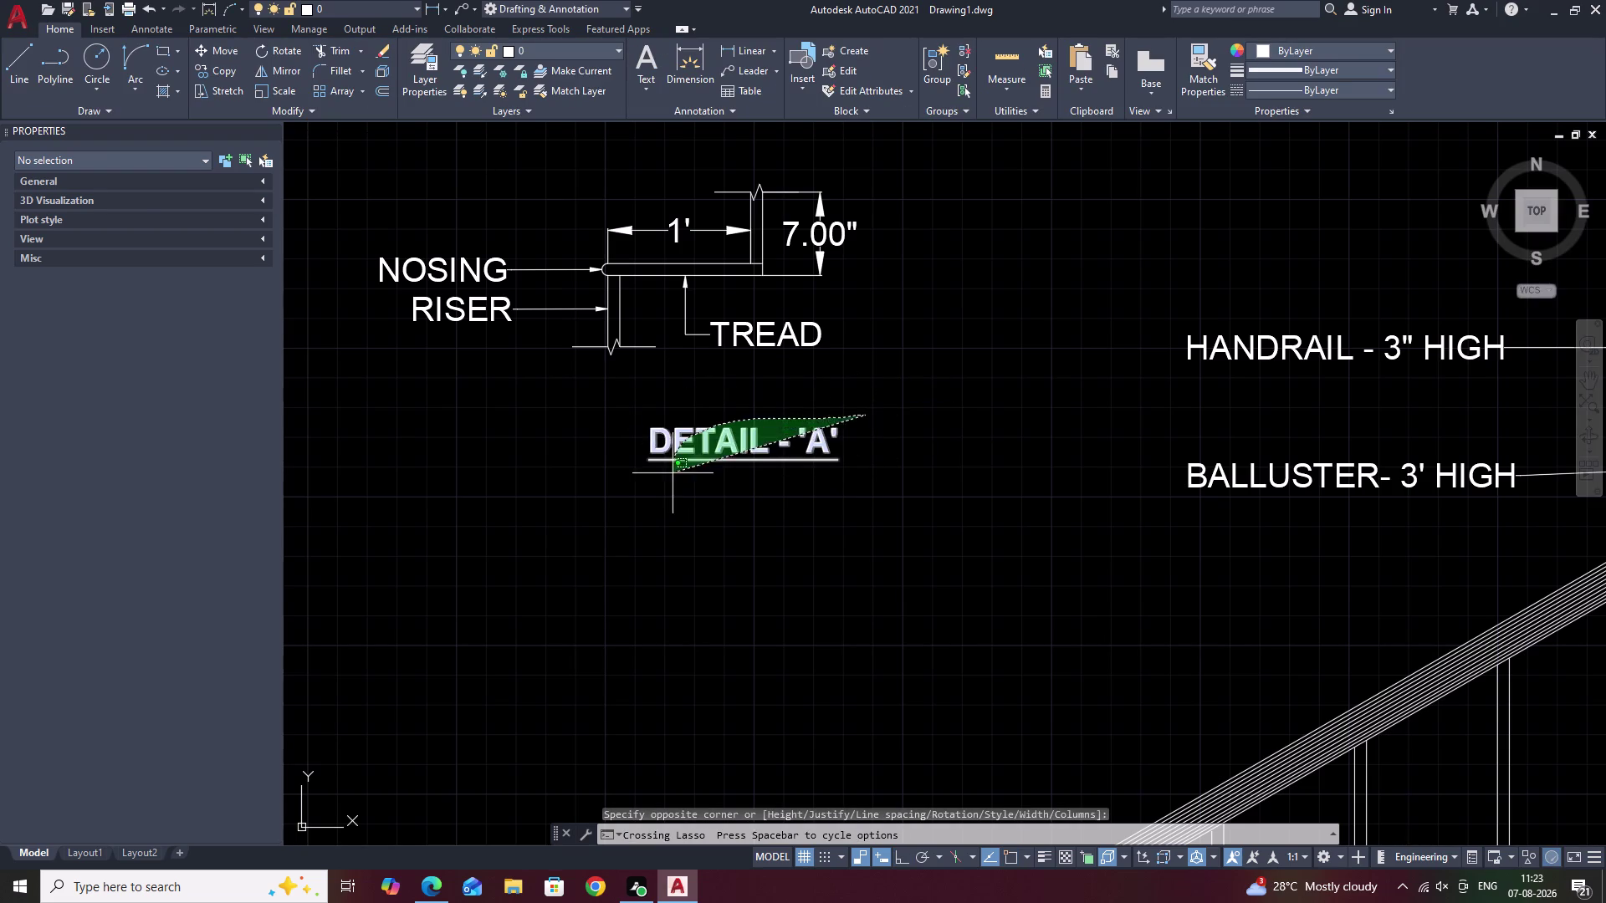
Move the DETAIL - 'A' caption left so it is centred under the detail.
drag(672, 471, 682, 492)
text(M)
key(space)
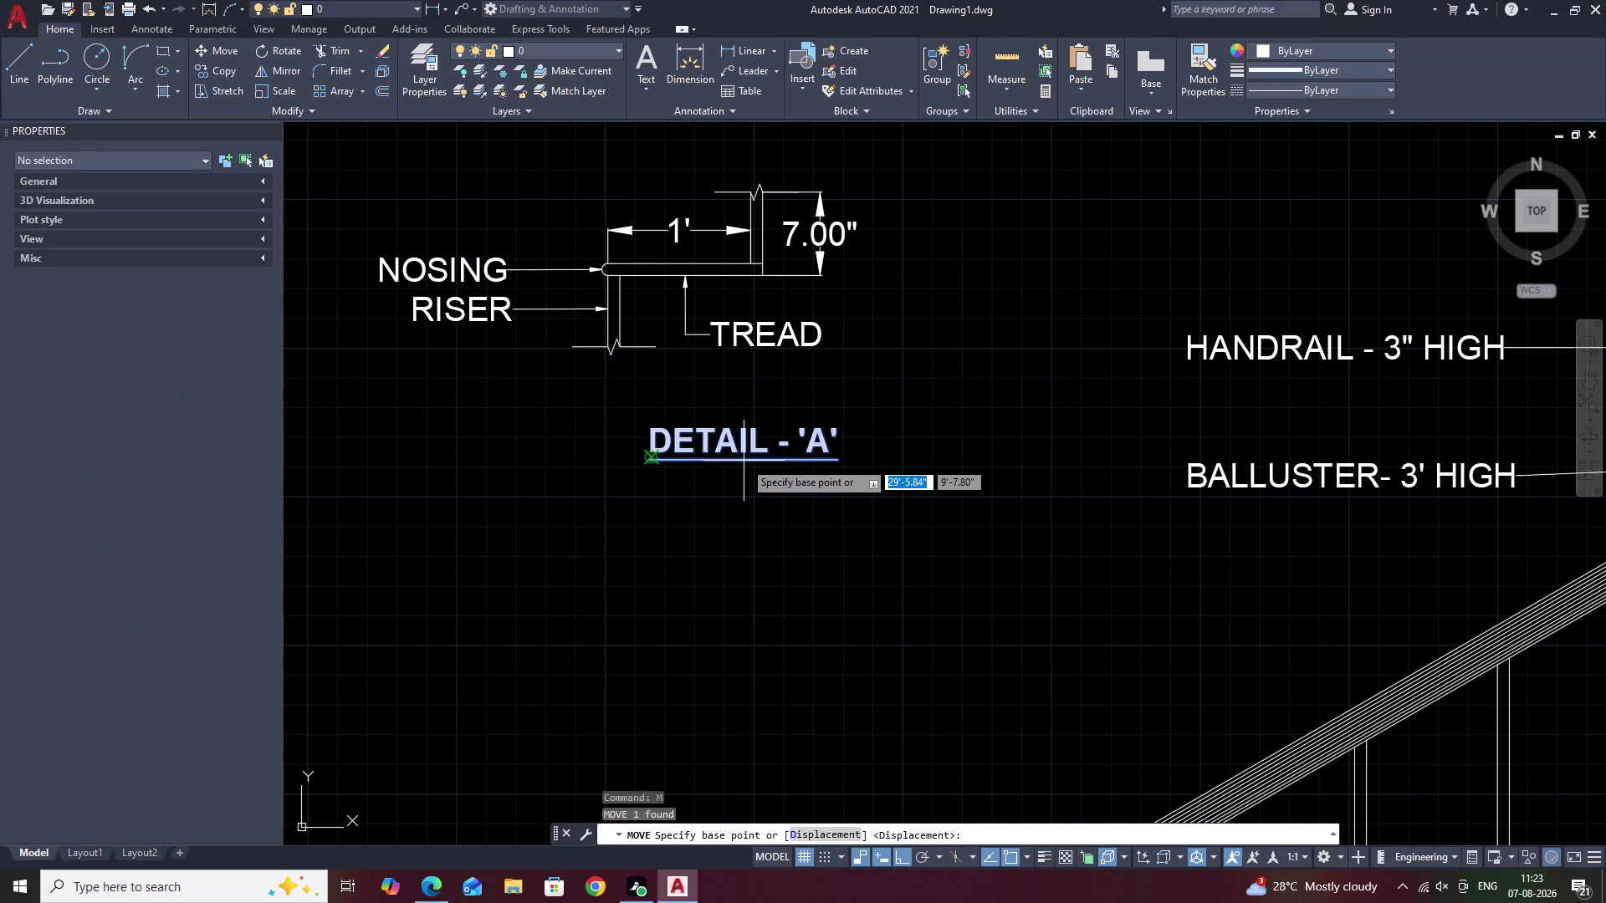
click(742, 460)
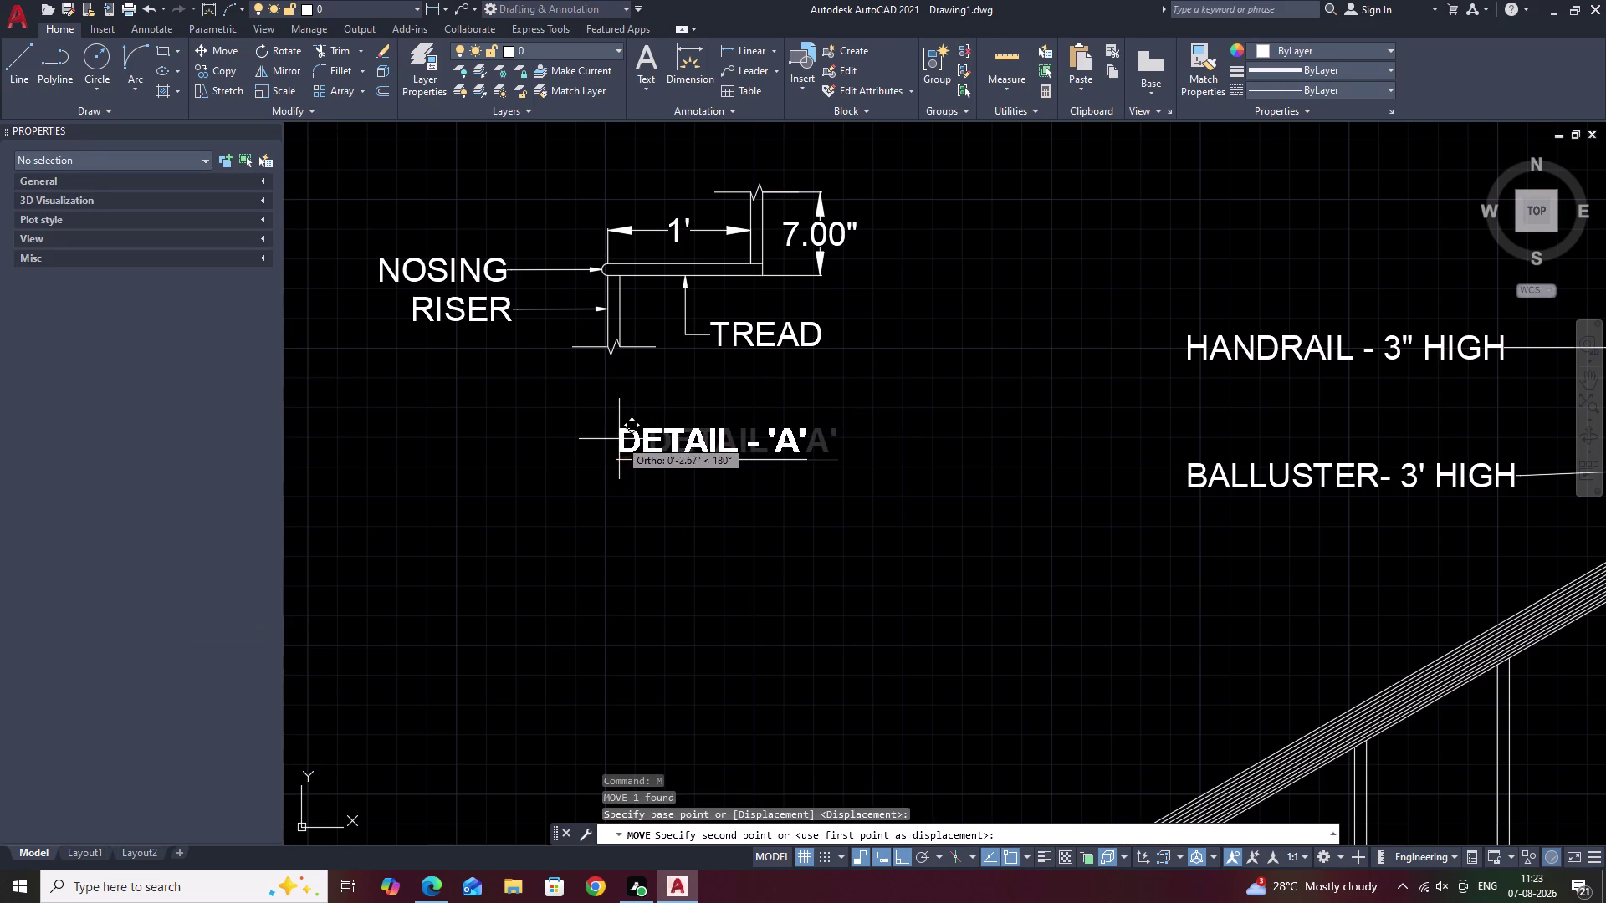
click(619, 439)
Pan and zoom out over the staircase elevation, then select the caption.
scroll(down, 3)
middle_drag(837, 504, 835, 443)
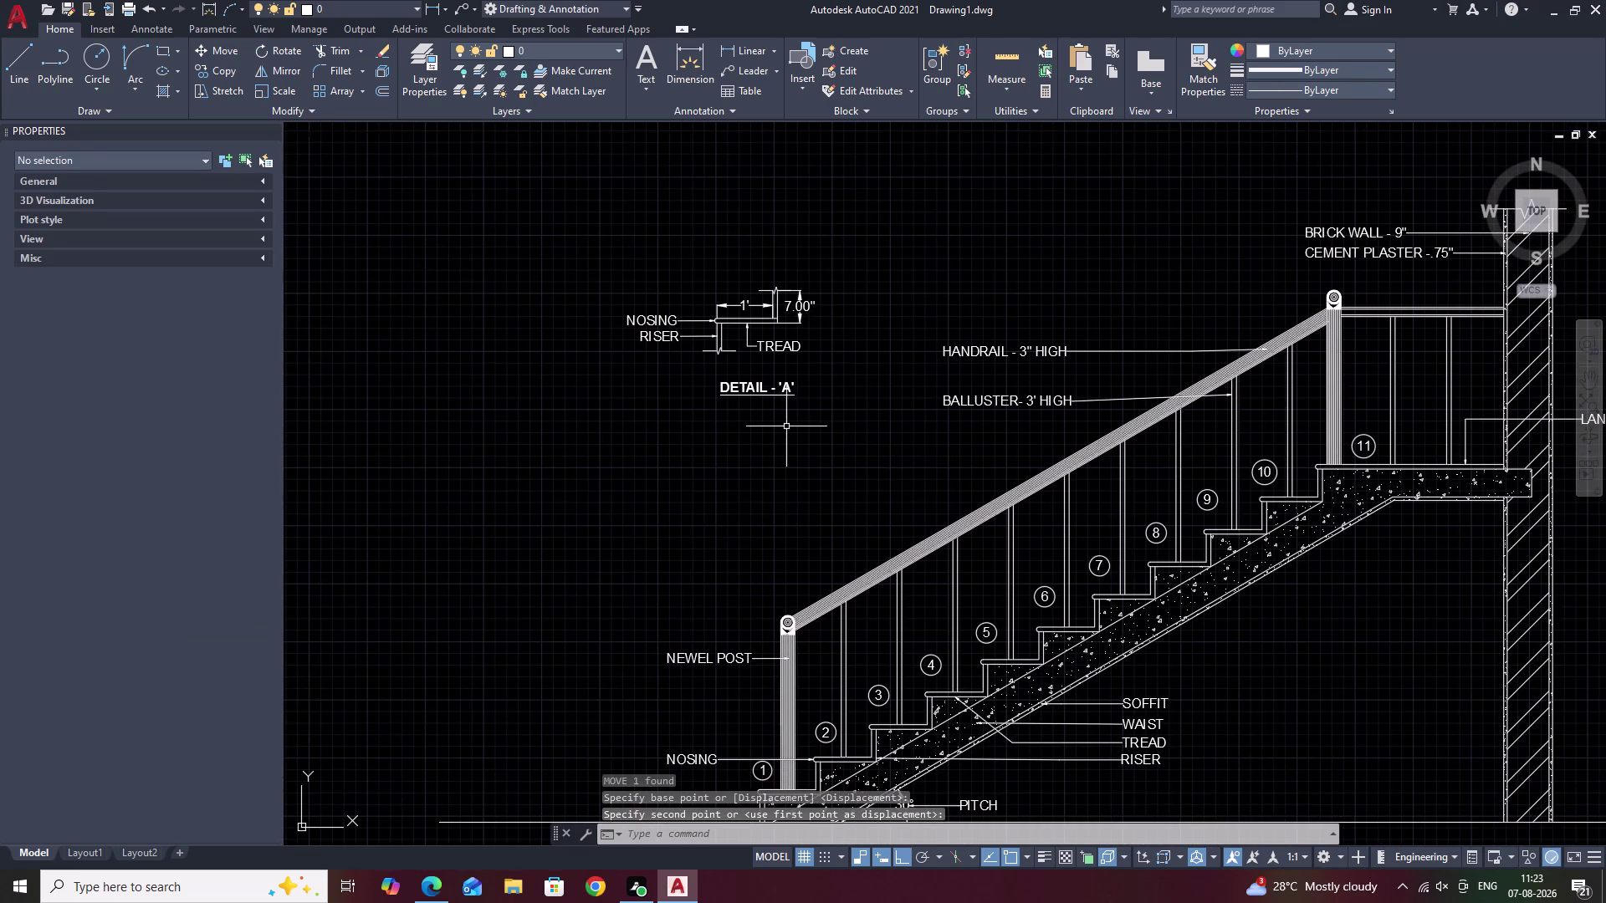
middle_drag(815, 432, 805, 409)
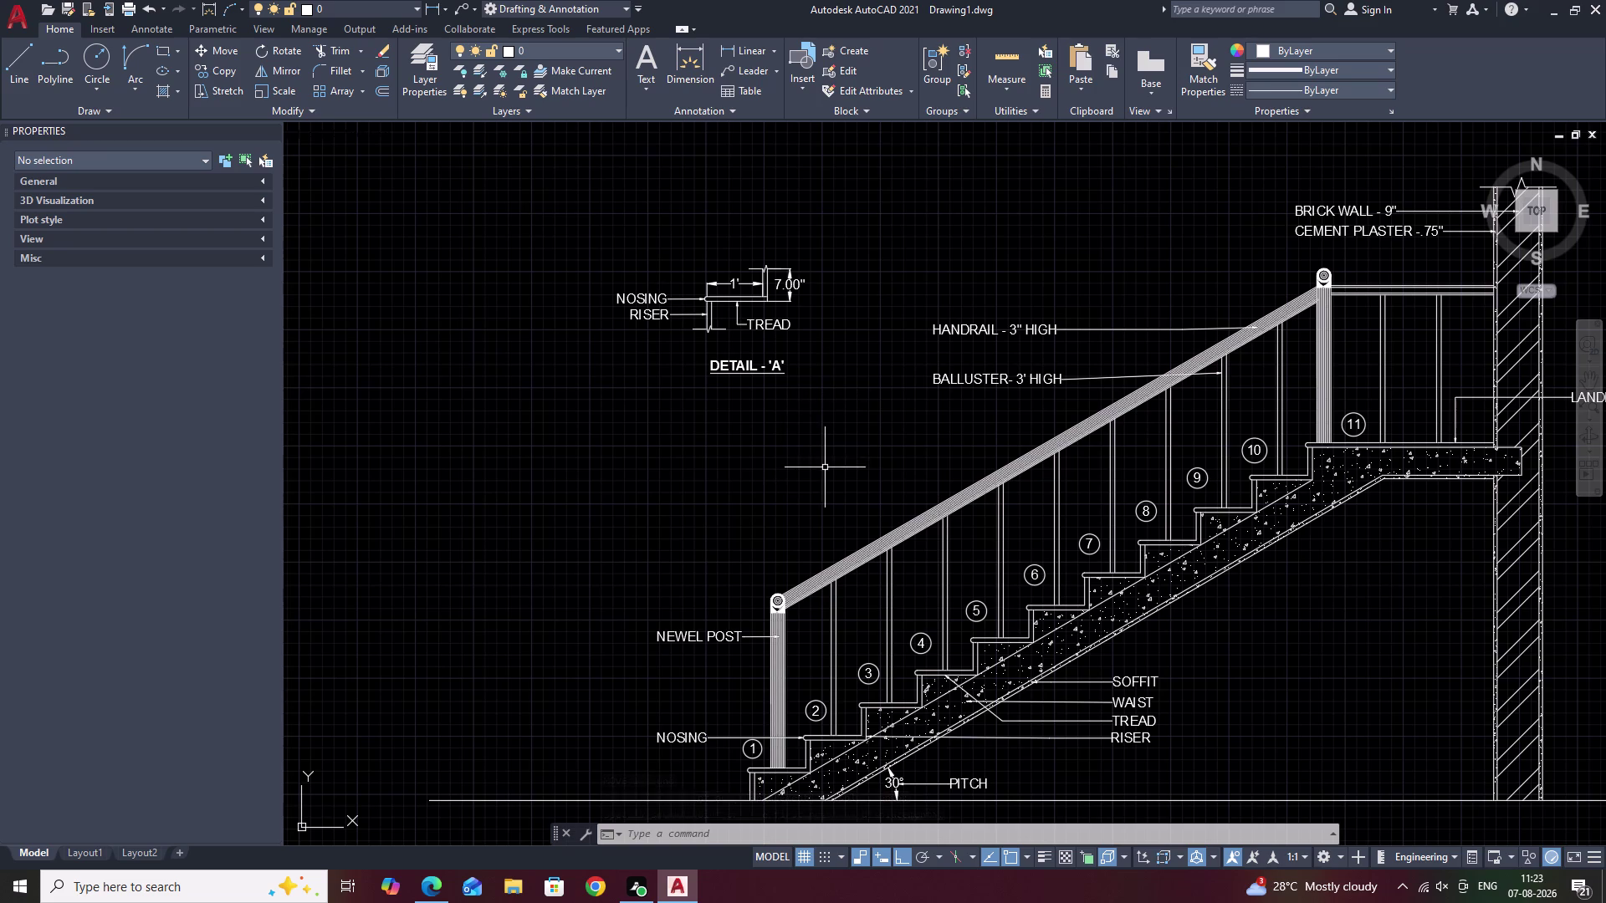
middle_drag(825, 468, 792, 409)
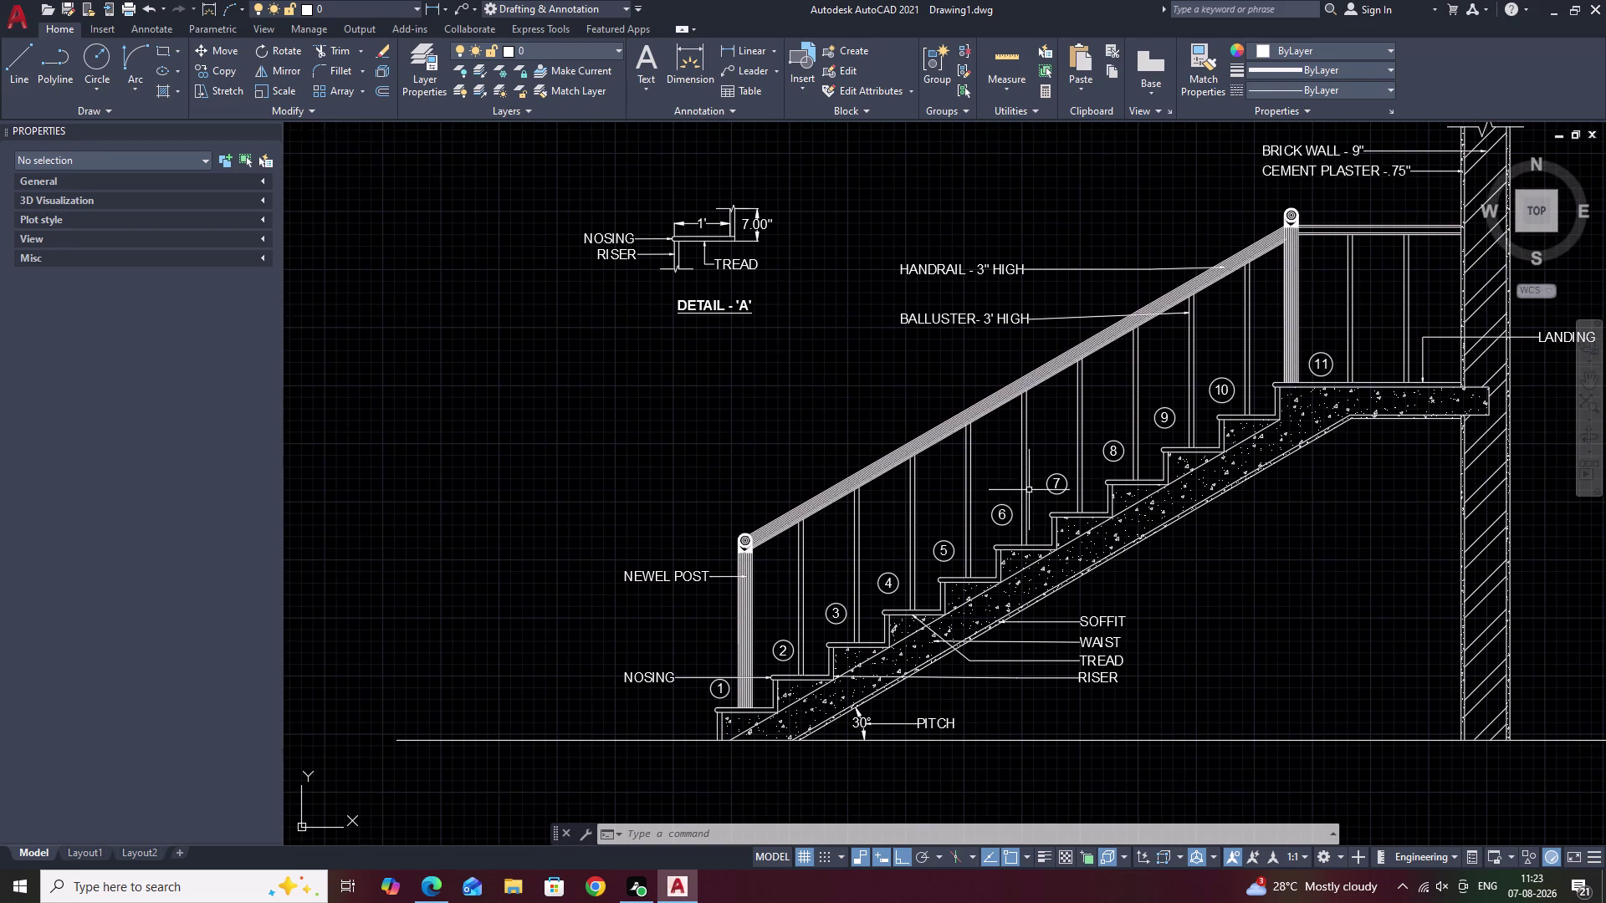
scroll(down, 3)
middle_drag(1077, 497, 878, 497)
scroll(up, 3)
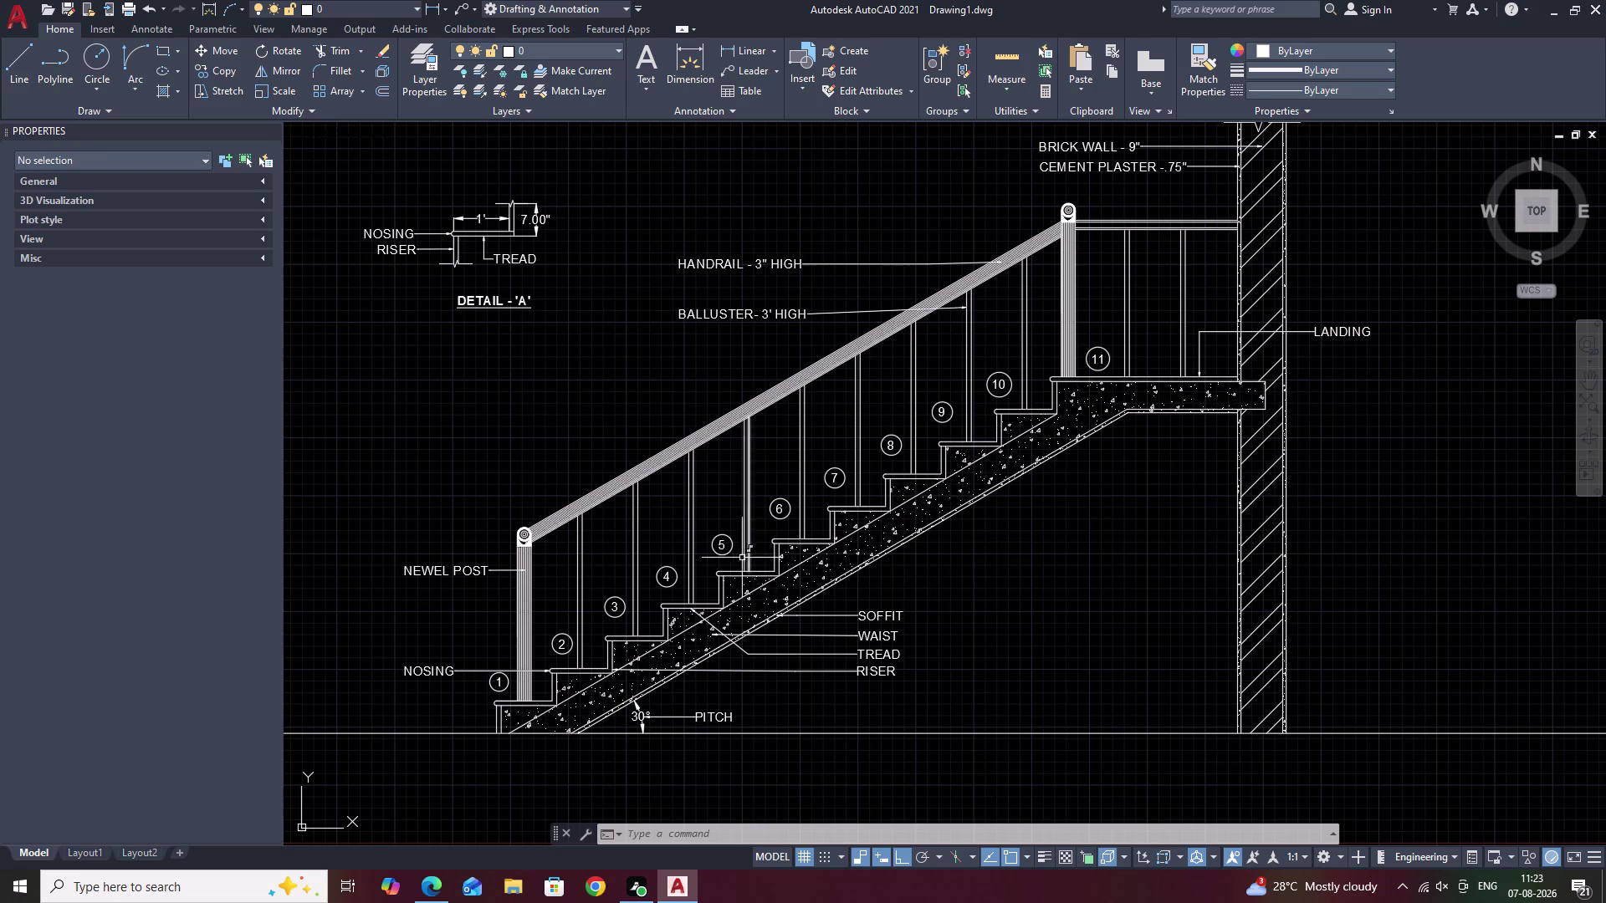
middle_drag(736, 569, 820, 496)
middle_drag(563, 599, 739, 481)
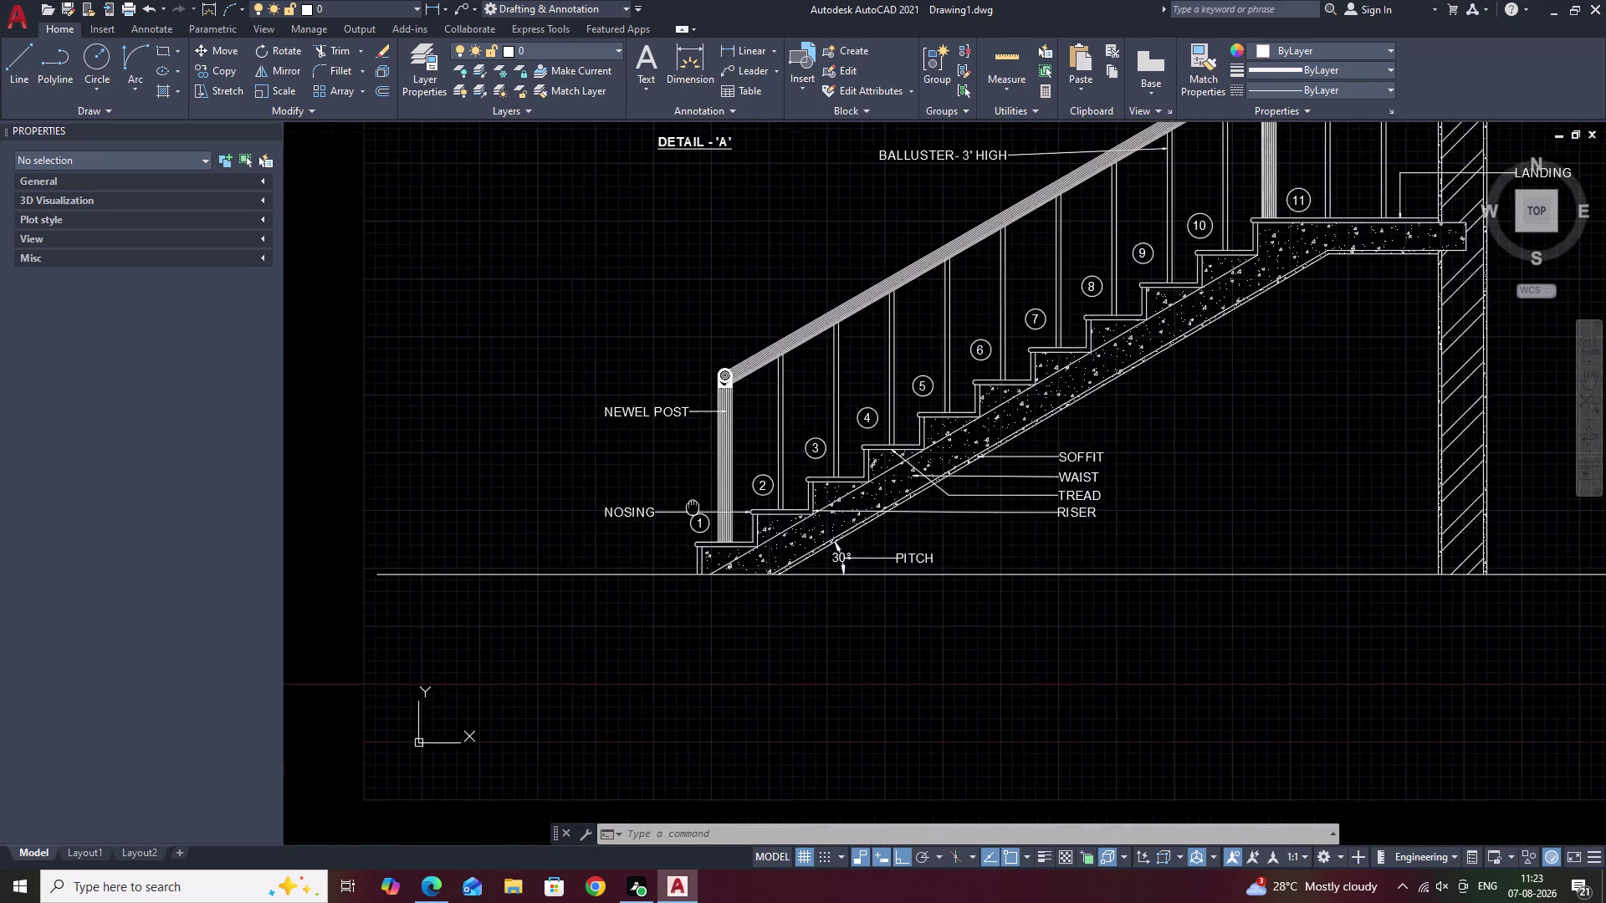
middle_drag(739, 480, 770, 466)
scroll(up, 3)
scroll(down, 3)
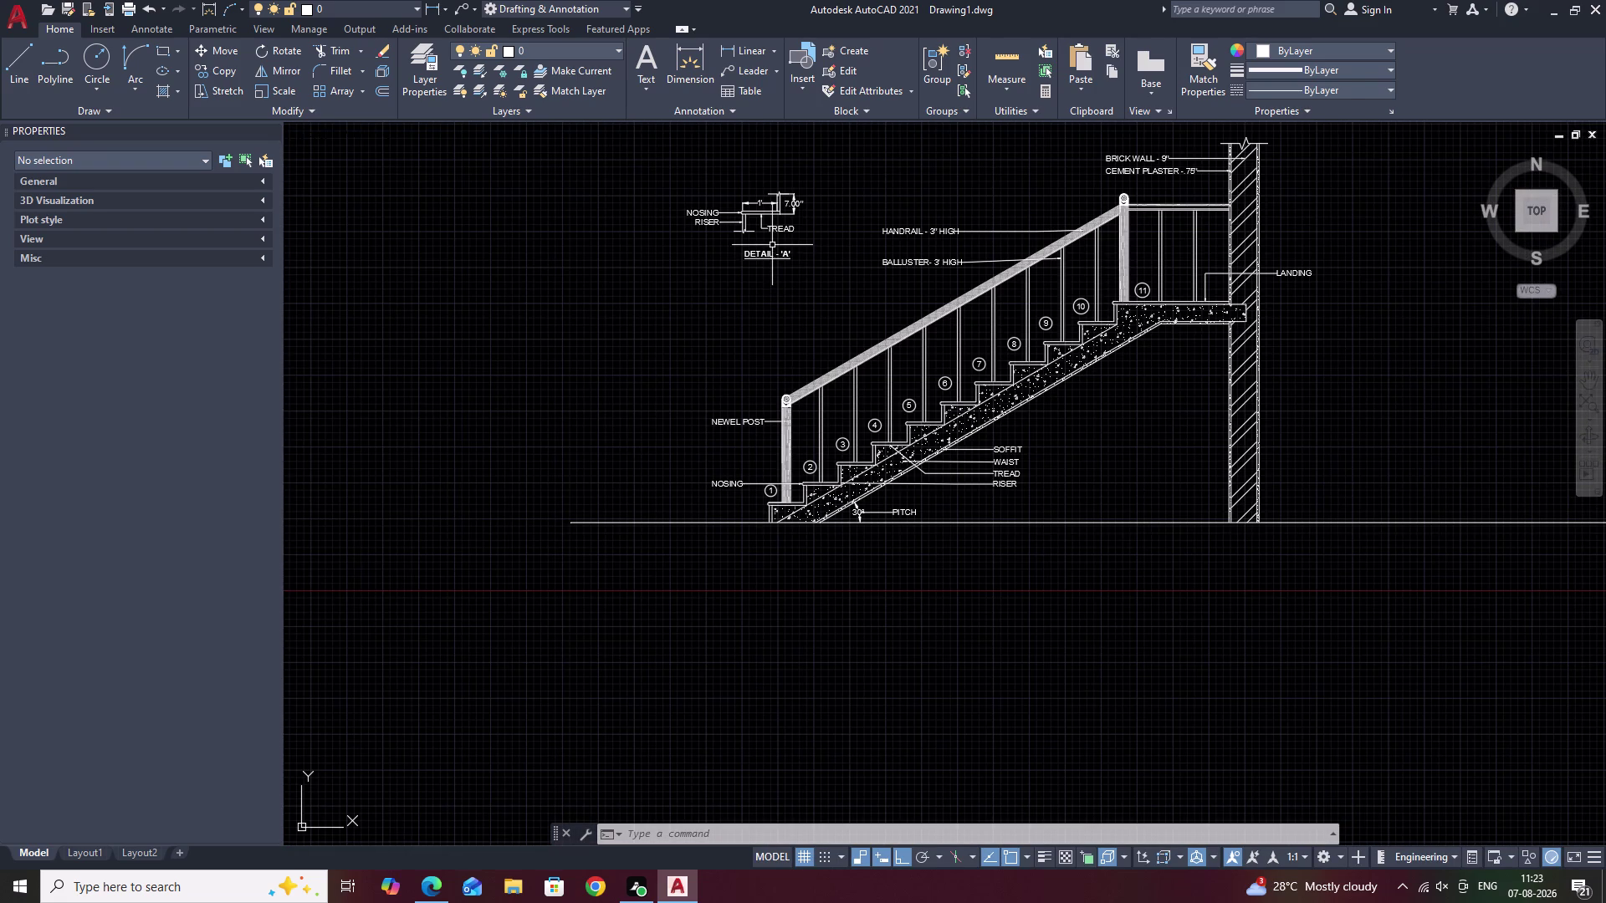
click(769, 255)
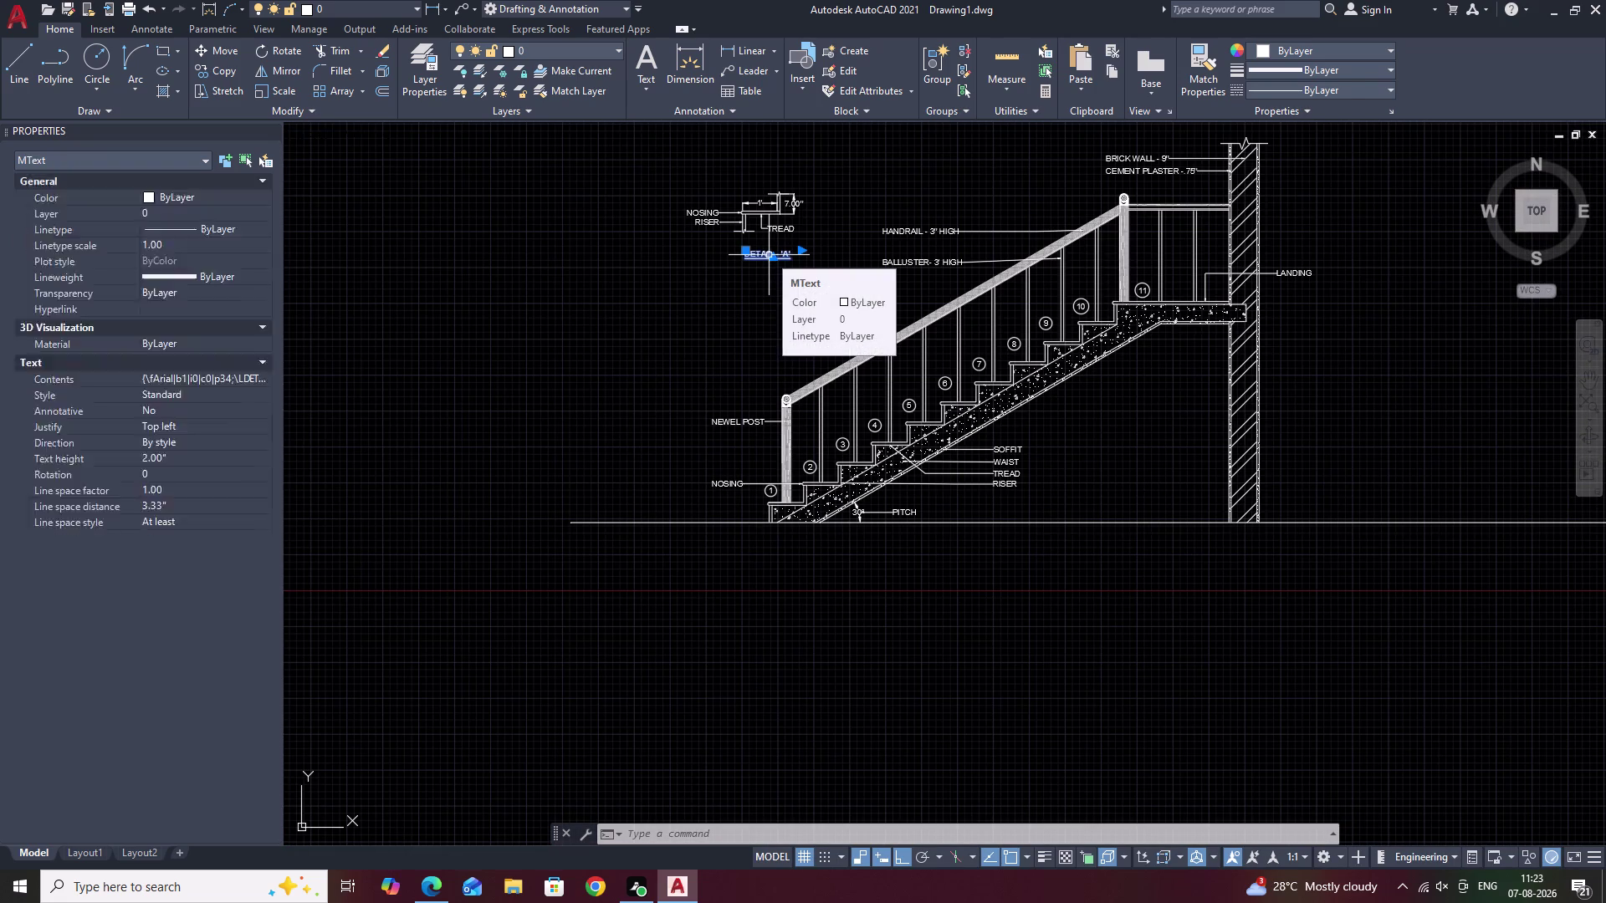
Copy the caption to just below the NOSING label, with Ortho turned off.
text(CO)
key(space)
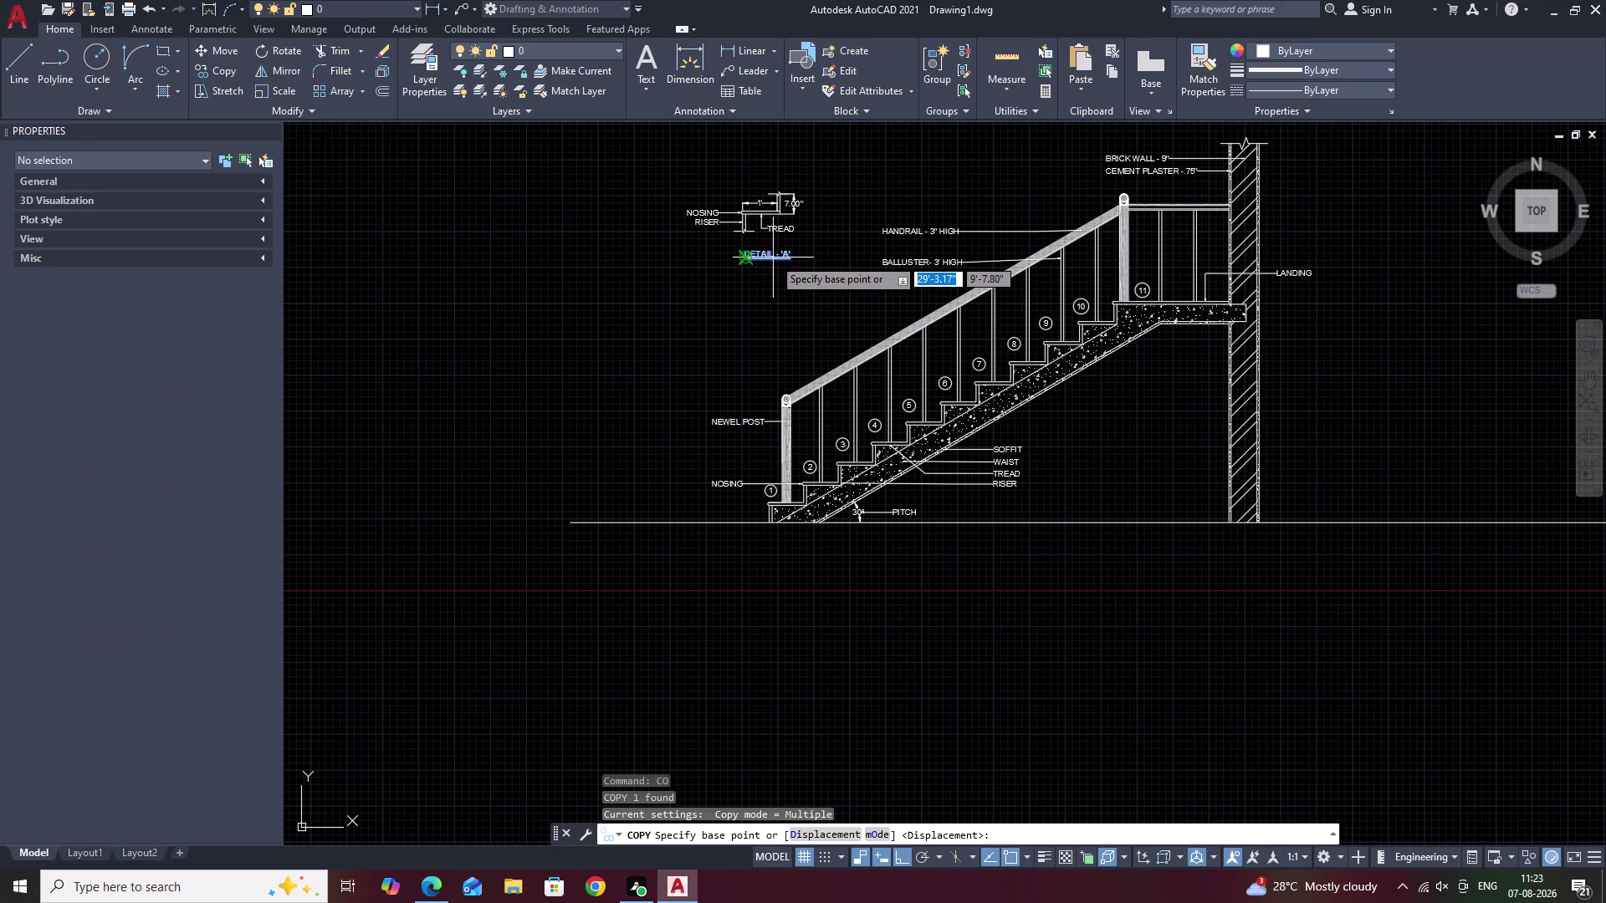
scroll(up, 3)
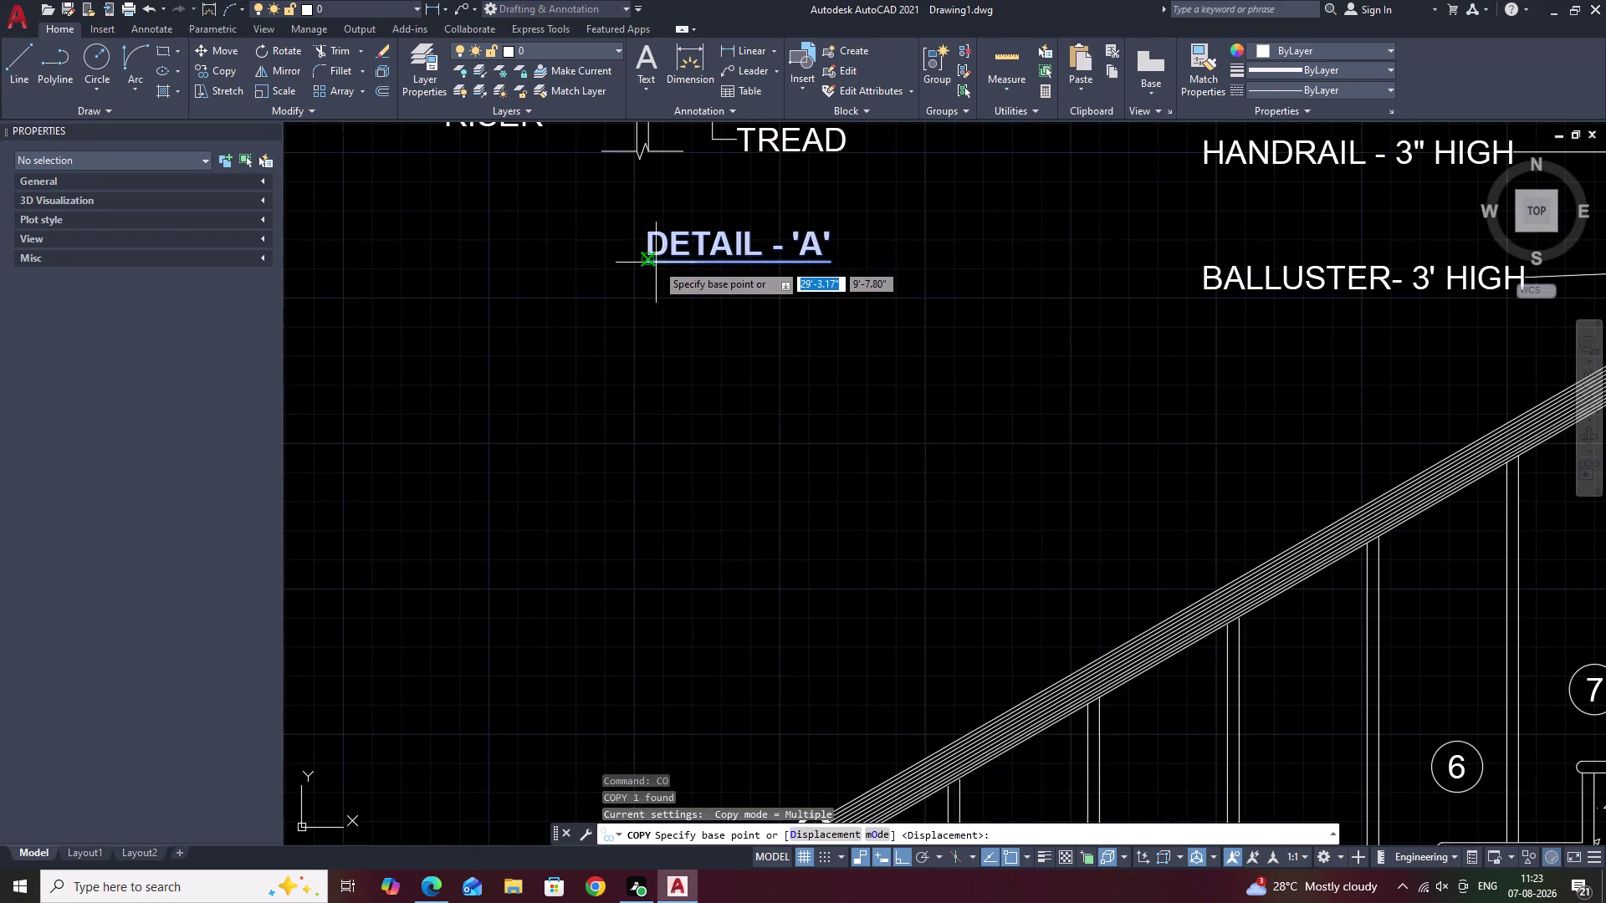
click(647, 263)
scroll(down, 3)
middle_drag(549, 488, 717, 271)
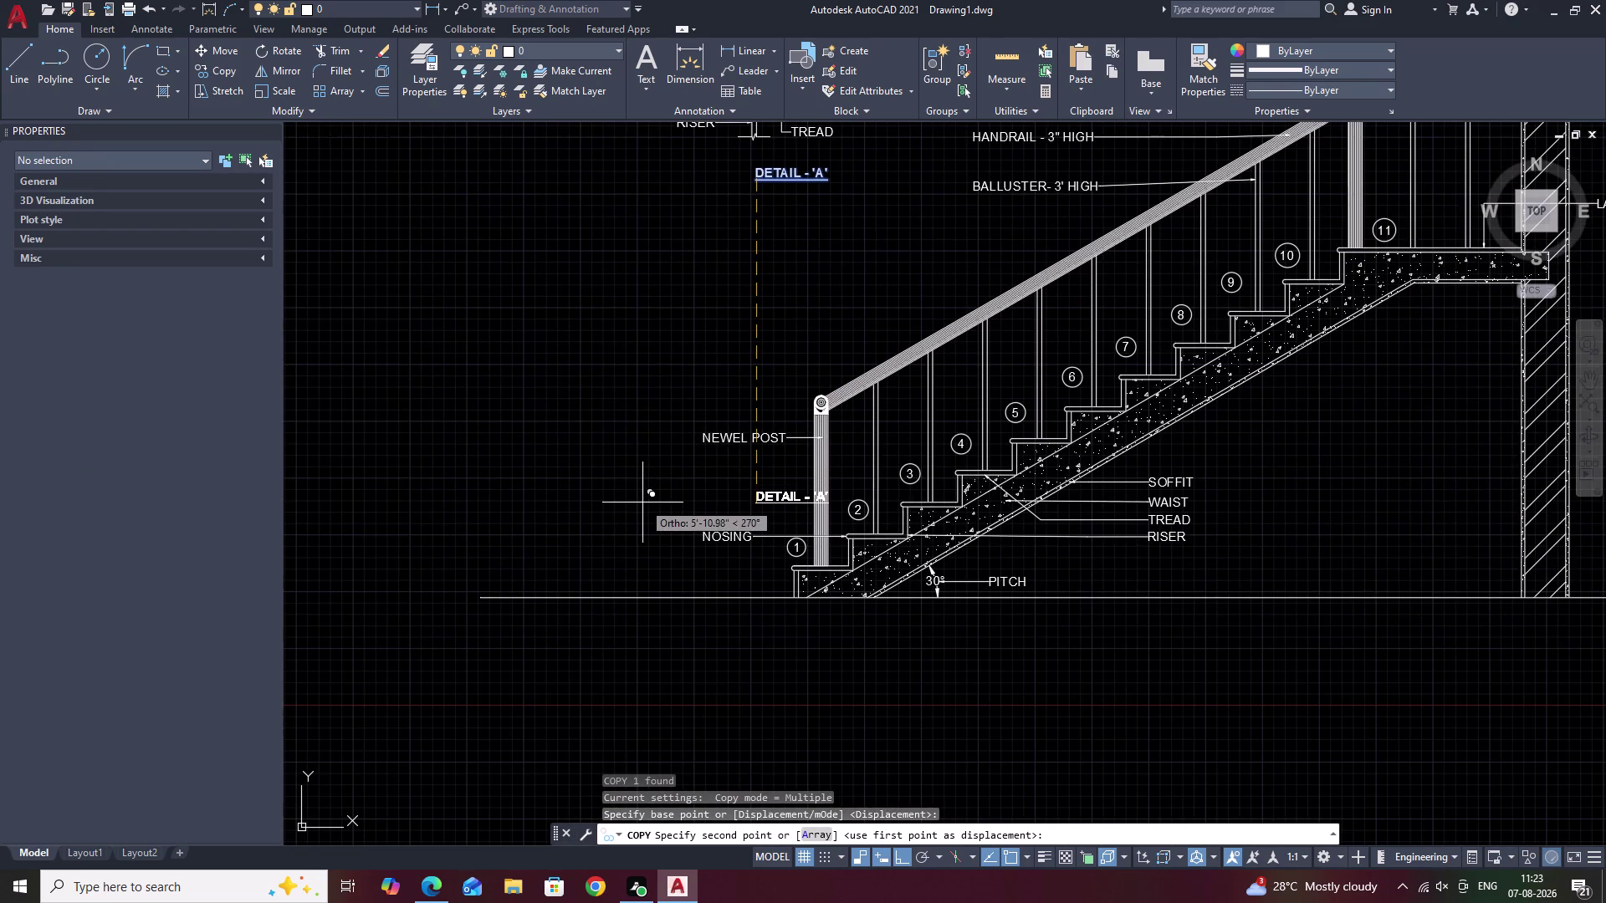
key(F8)
middle_drag(649, 511, 701, 307)
scroll(up, 3)
scroll(up, 3)
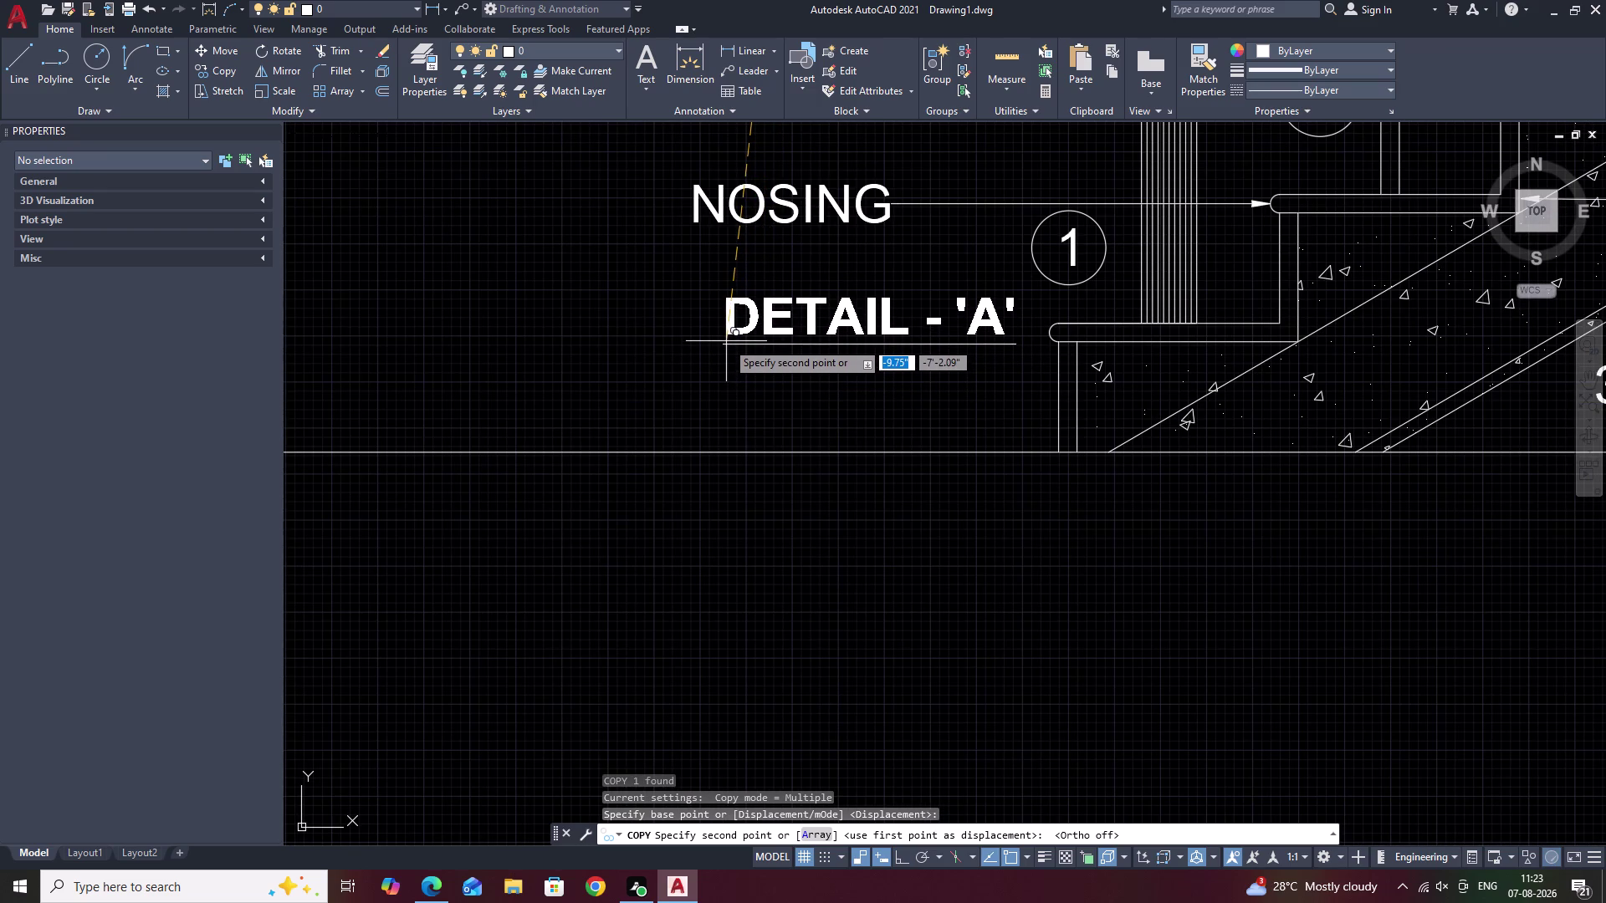
click(726, 341)
key(Escape)
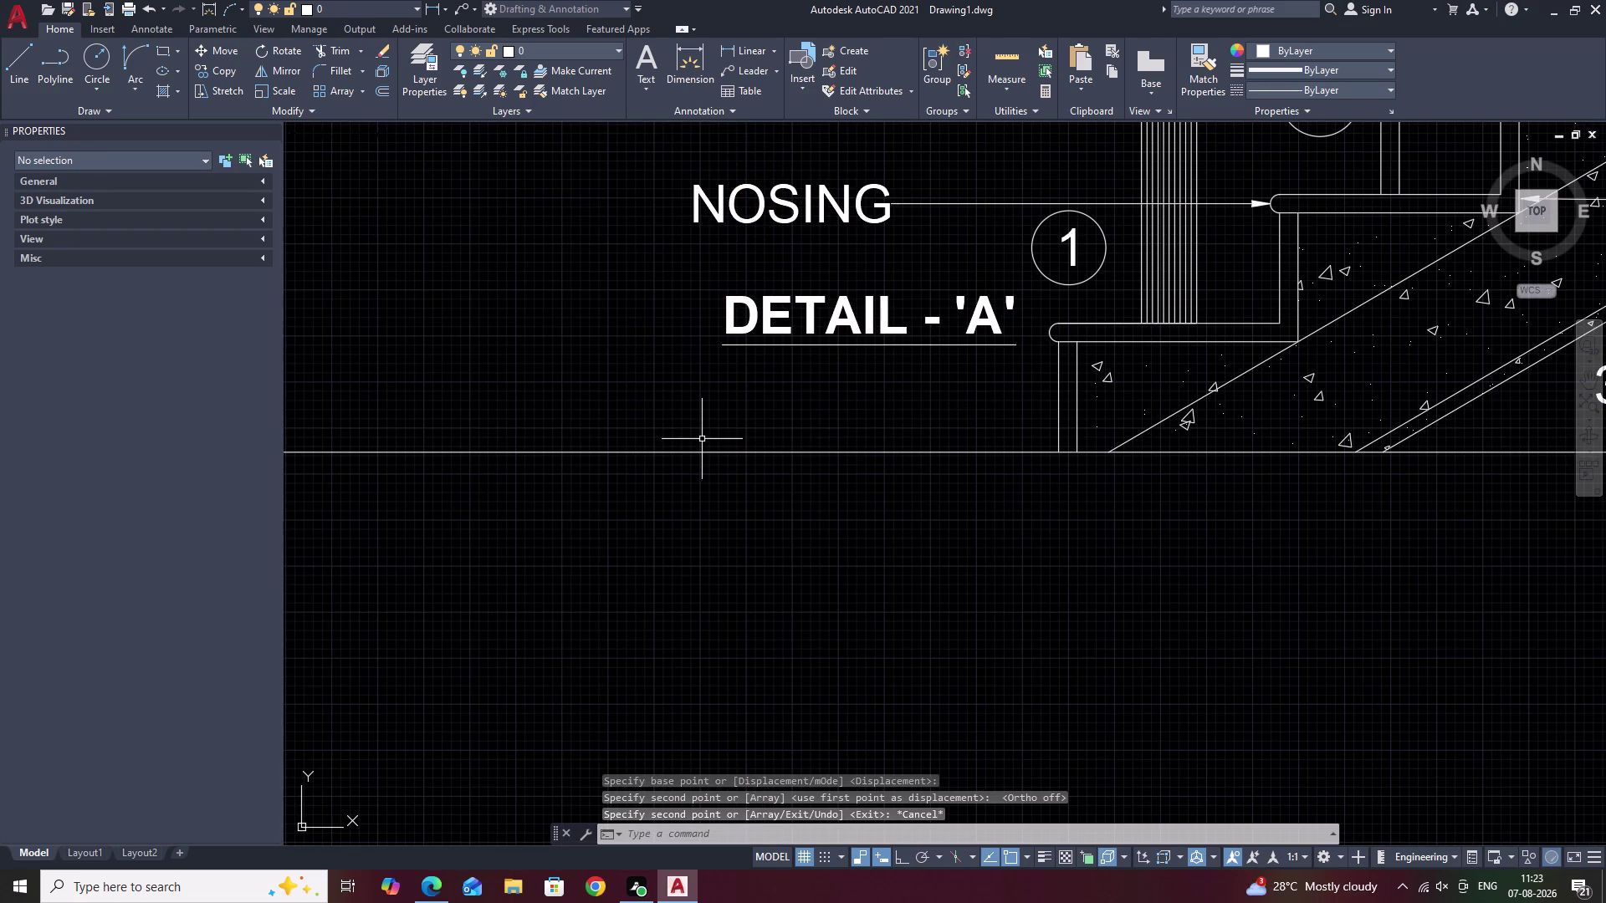
Regenerate the drawing display with R and cancel any pending command.
text(R)
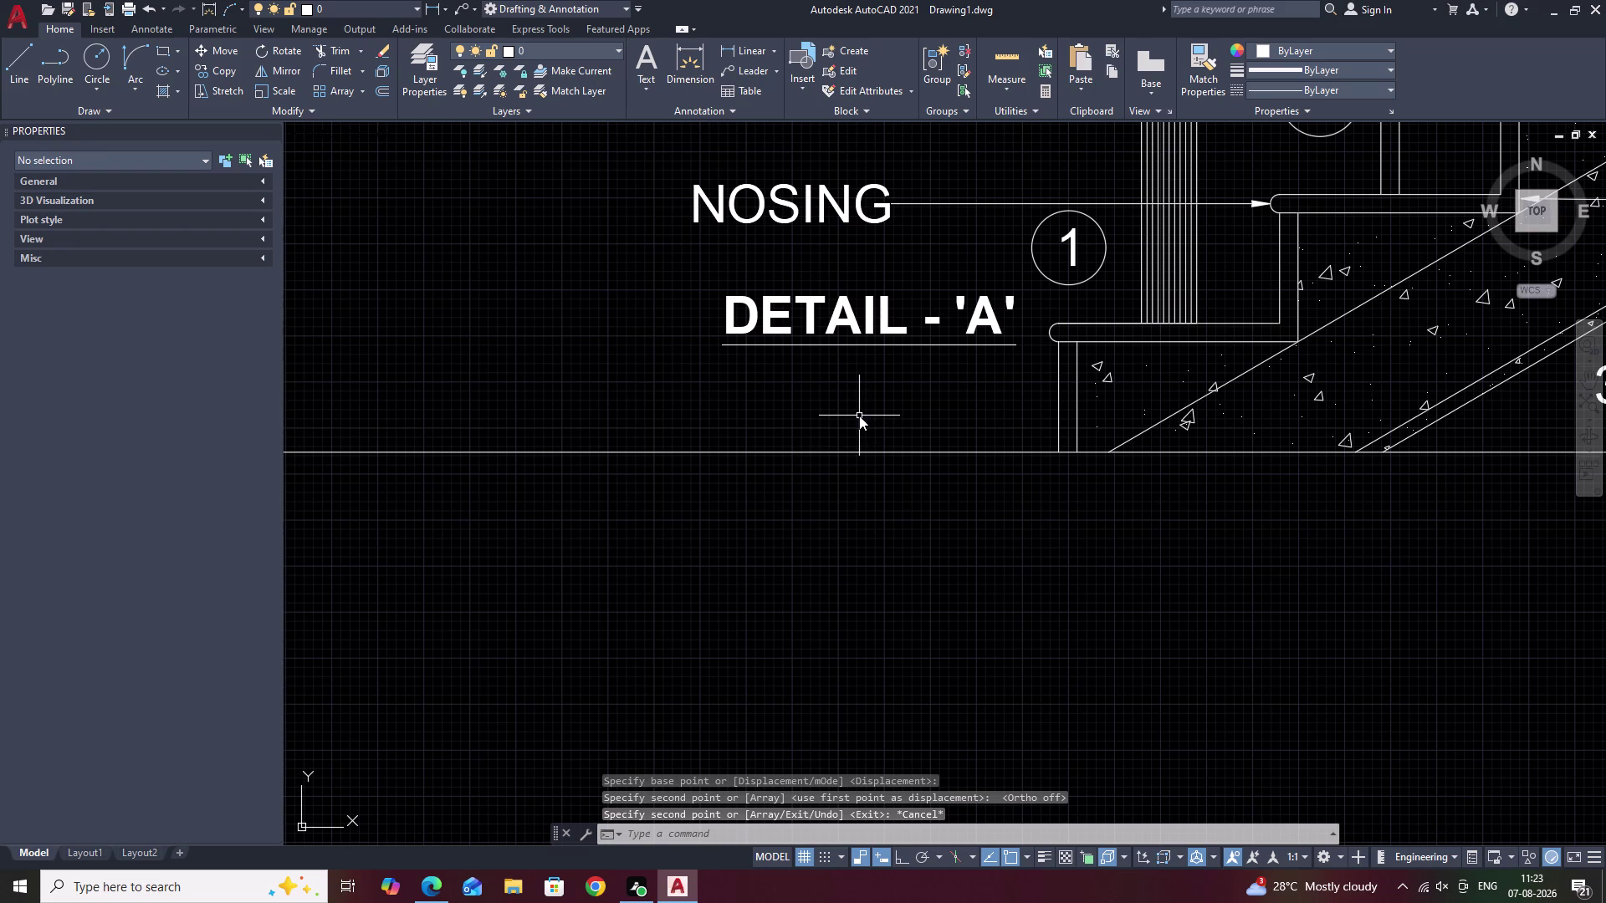
key(space)
key(Escape)
key(Escape)
Draw an MText box just beneath the copied DETAIL - 'A' caption.
text(T)
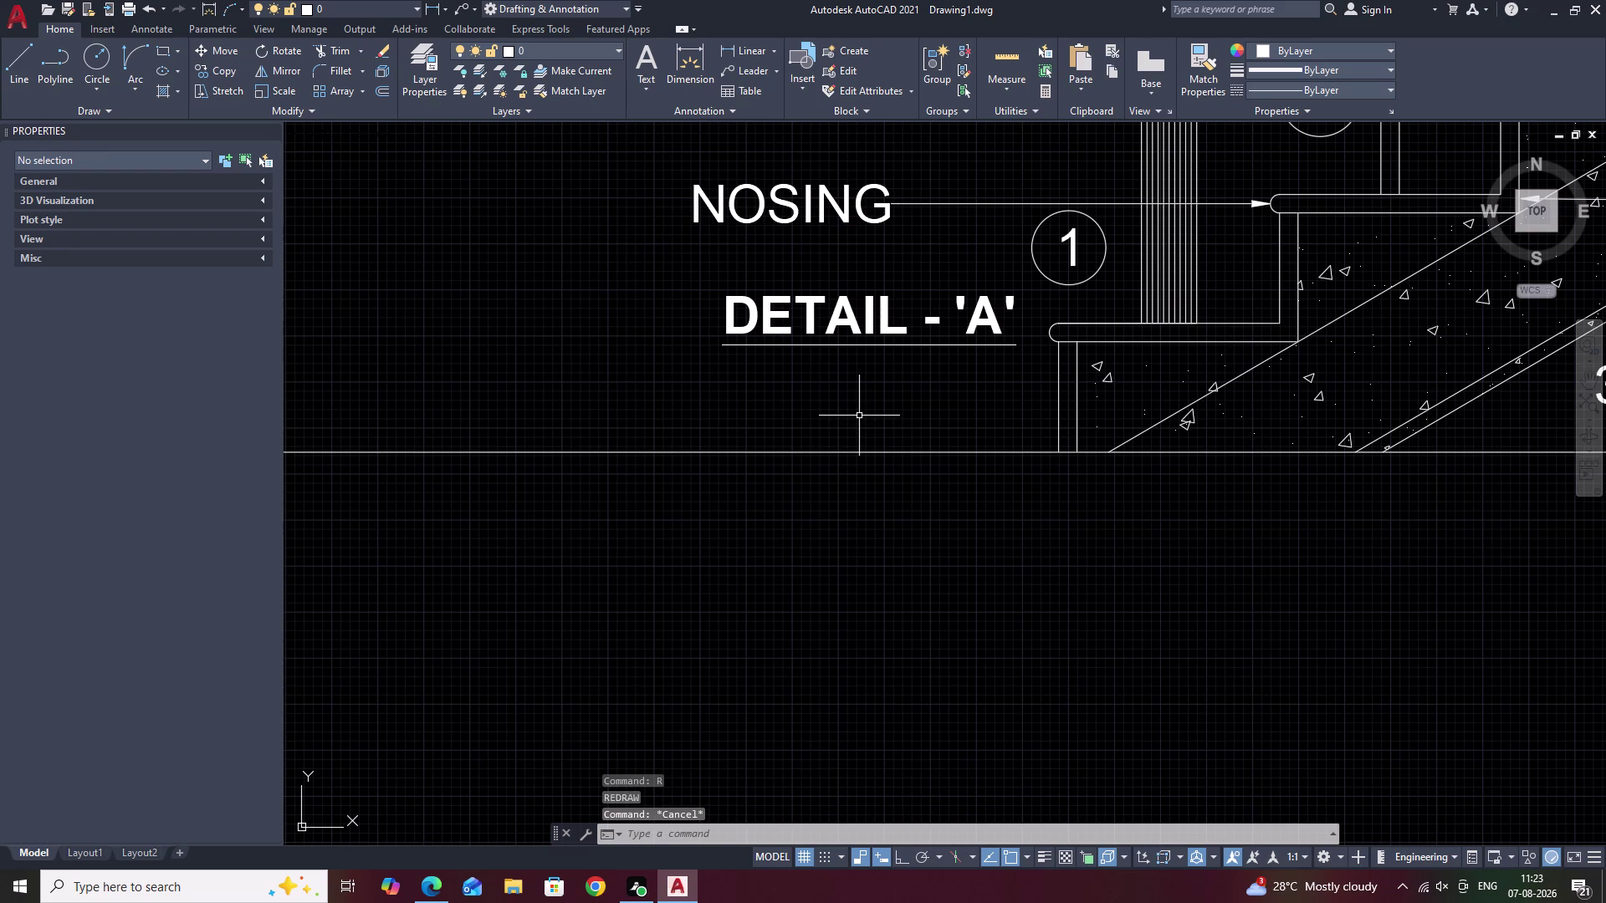
key(space)
drag(765, 386, 990, 418)
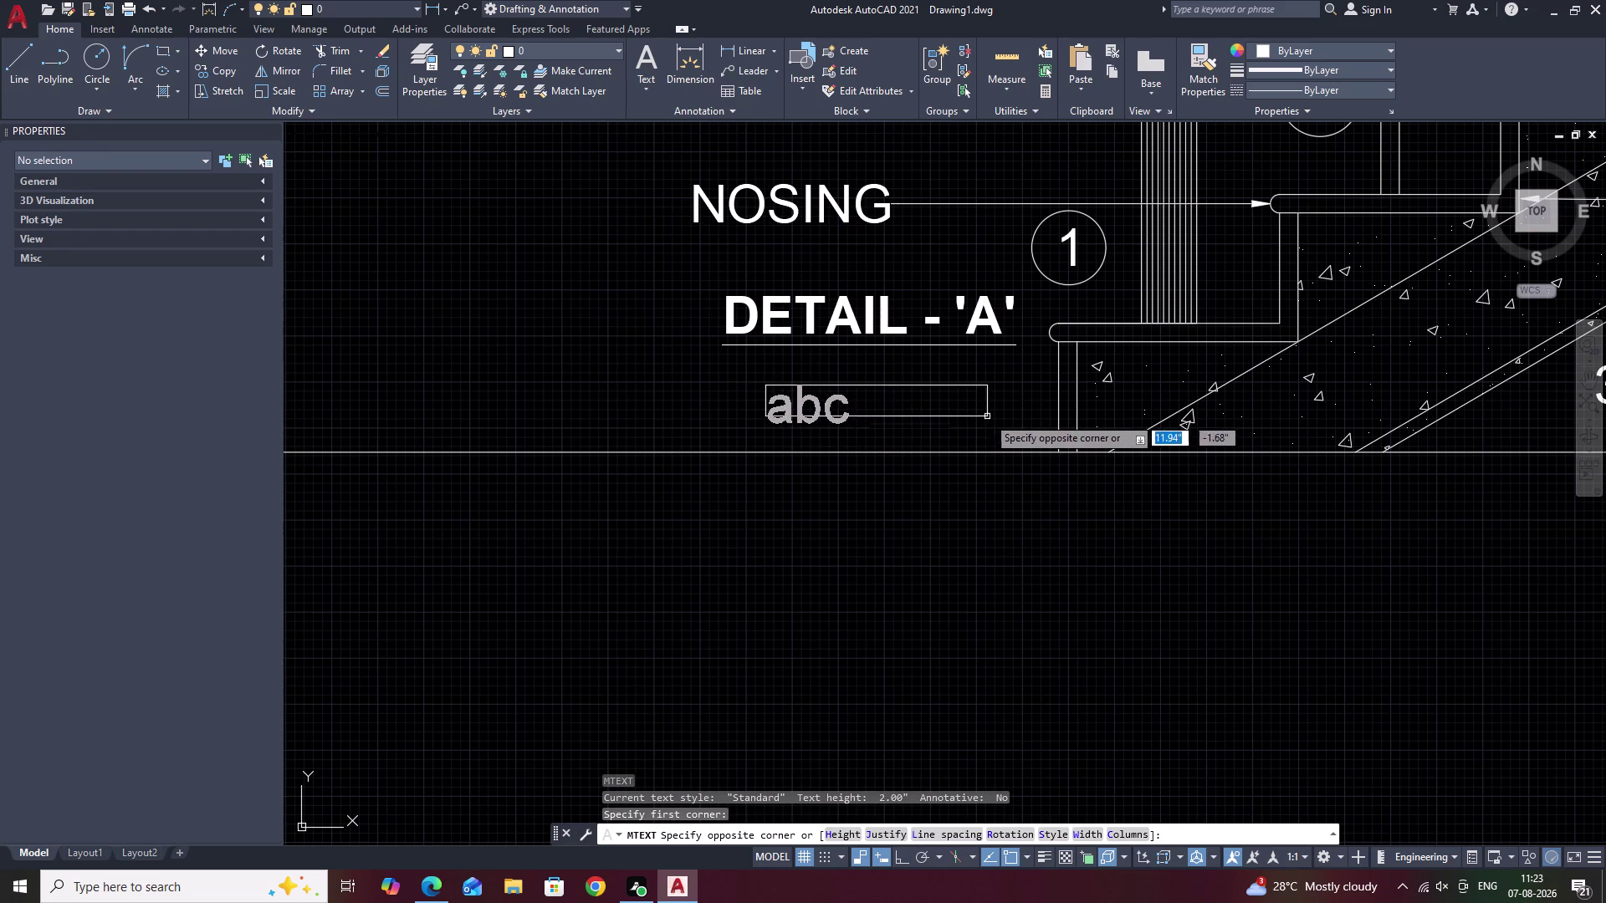
drag(990, 418, 1001, 423)
click(1009, 428)
right_click(1009, 428)
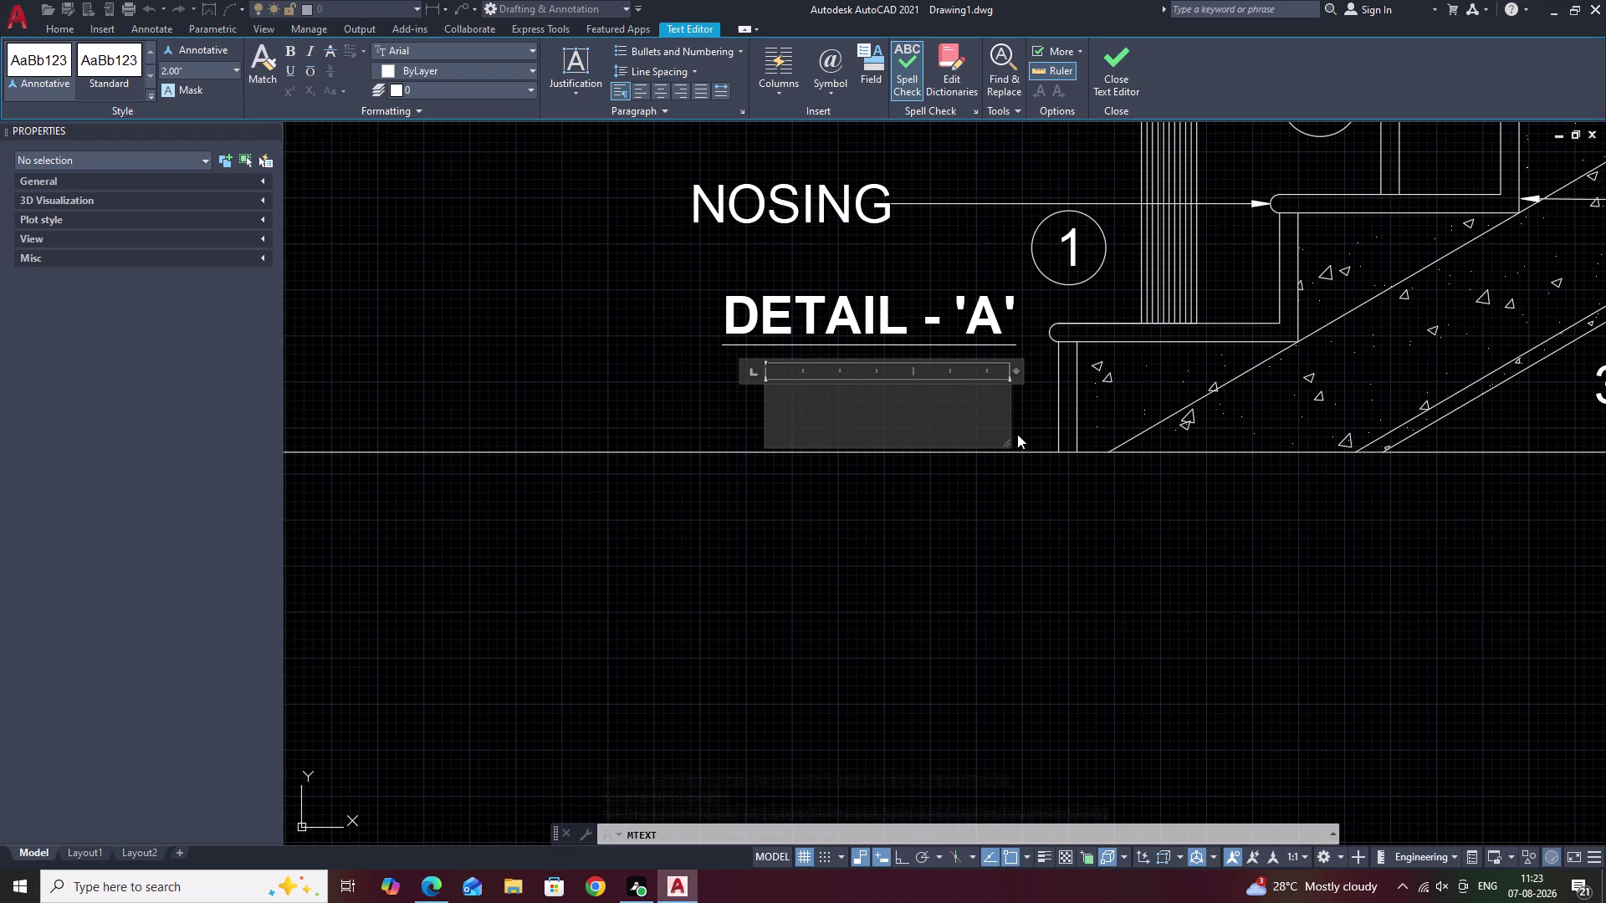
Type the label F.E.L, close the editor, and select the new label to move it.
key(f)
key(period)
key(space)
text(E)
key(period)
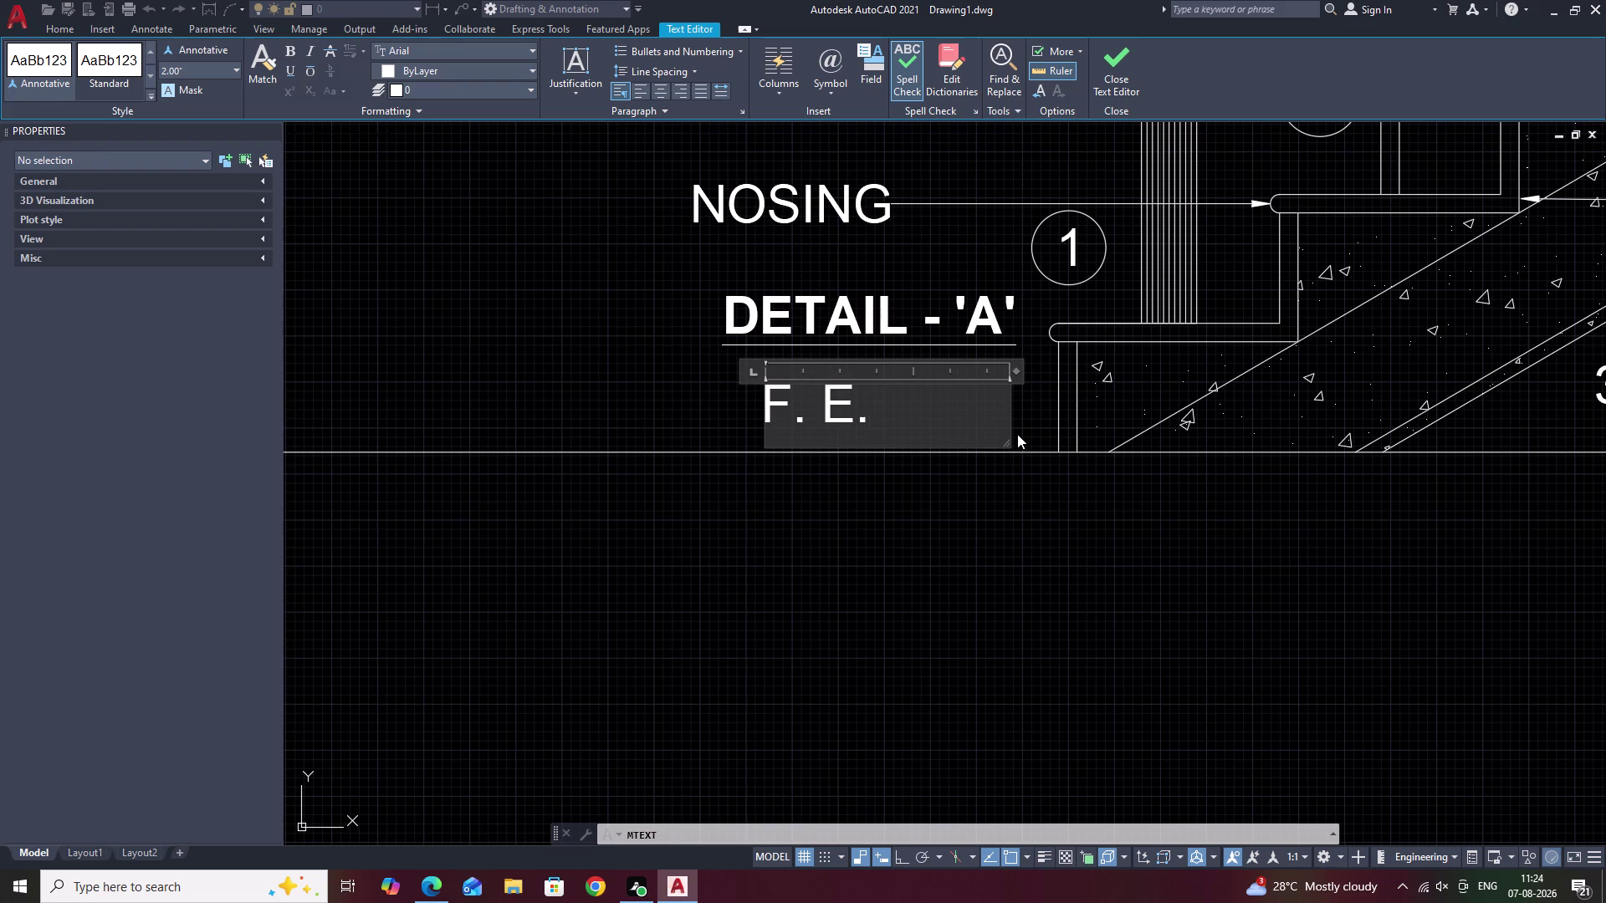
key(l)
click(815, 414)
key(BackSpace)
click(918, 504)
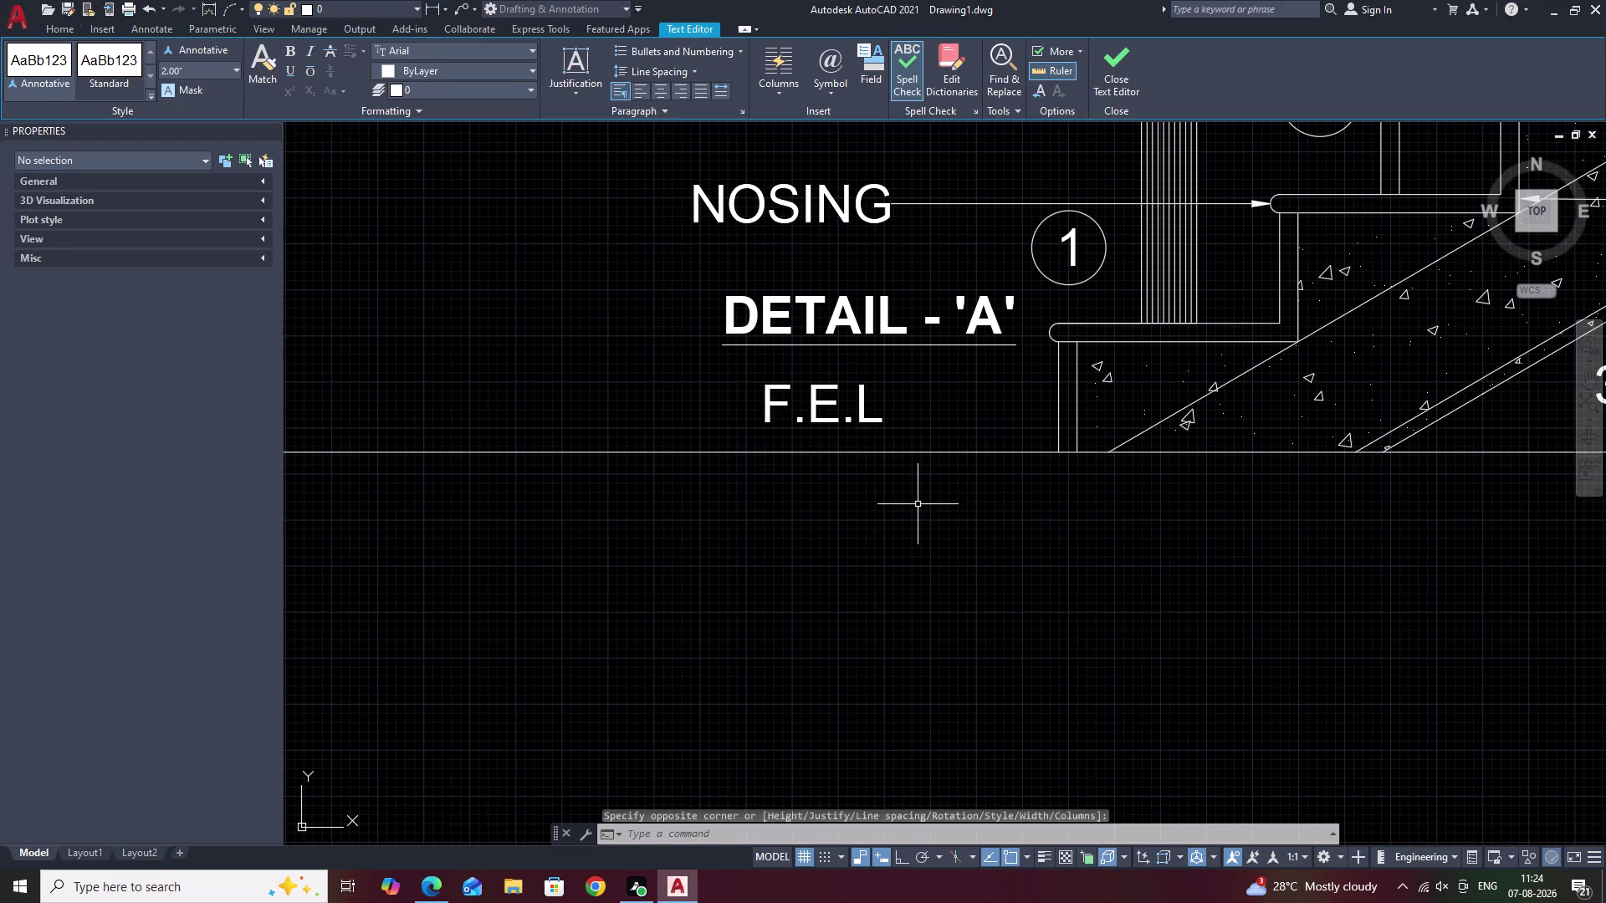
click(858, 414)
text(M)
key(space)
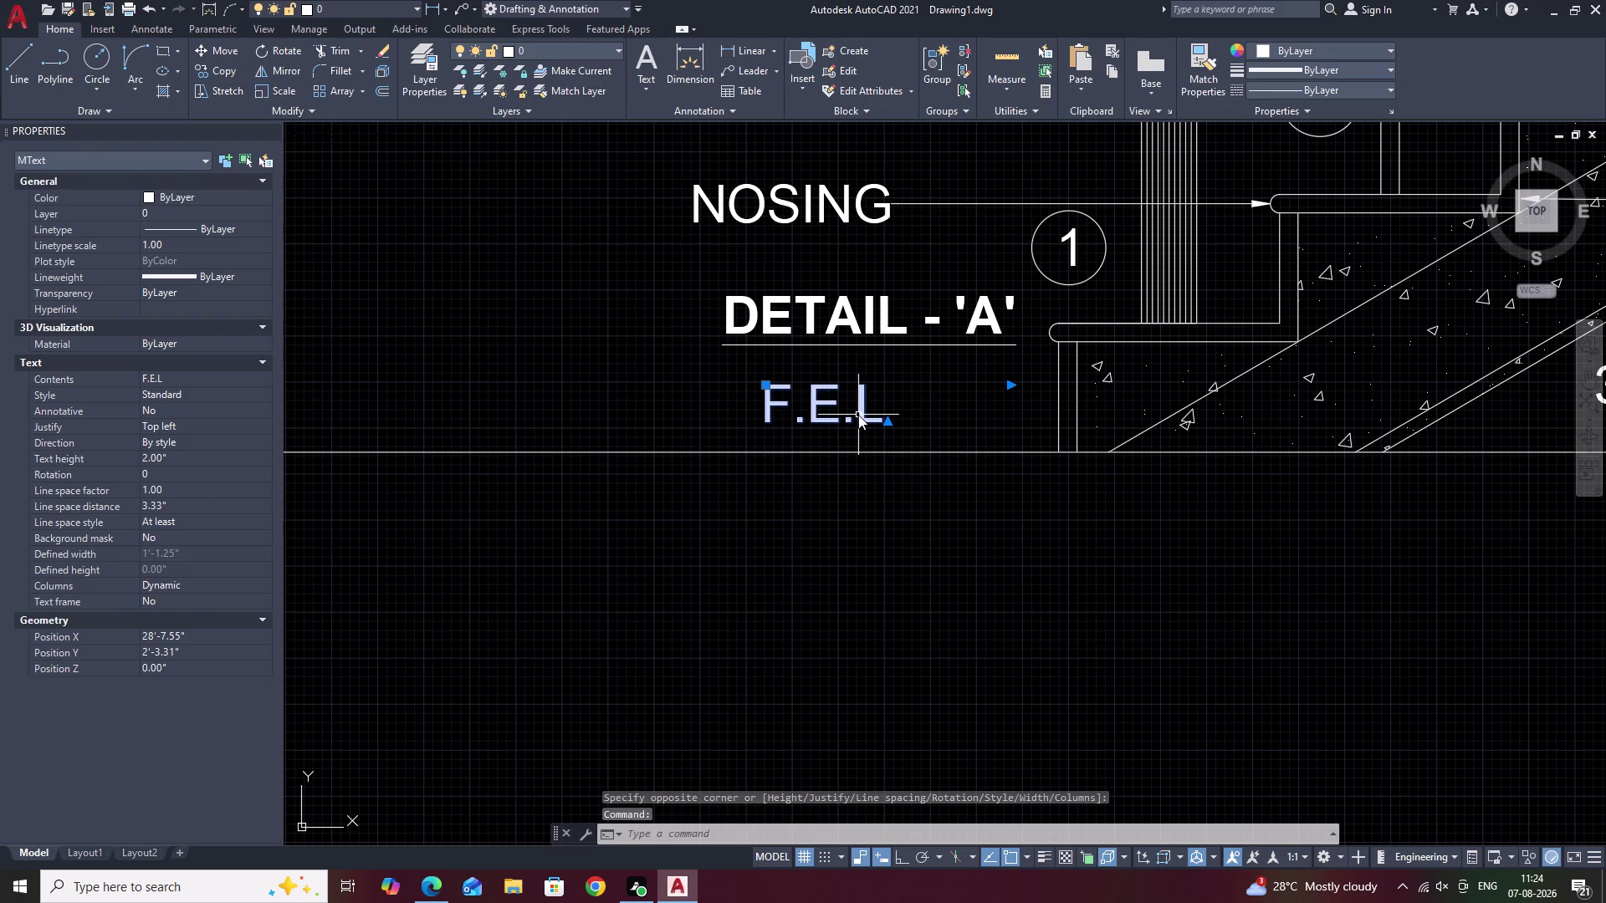
Move the F.E.L label lower toward the ground line.
click(818, 421)
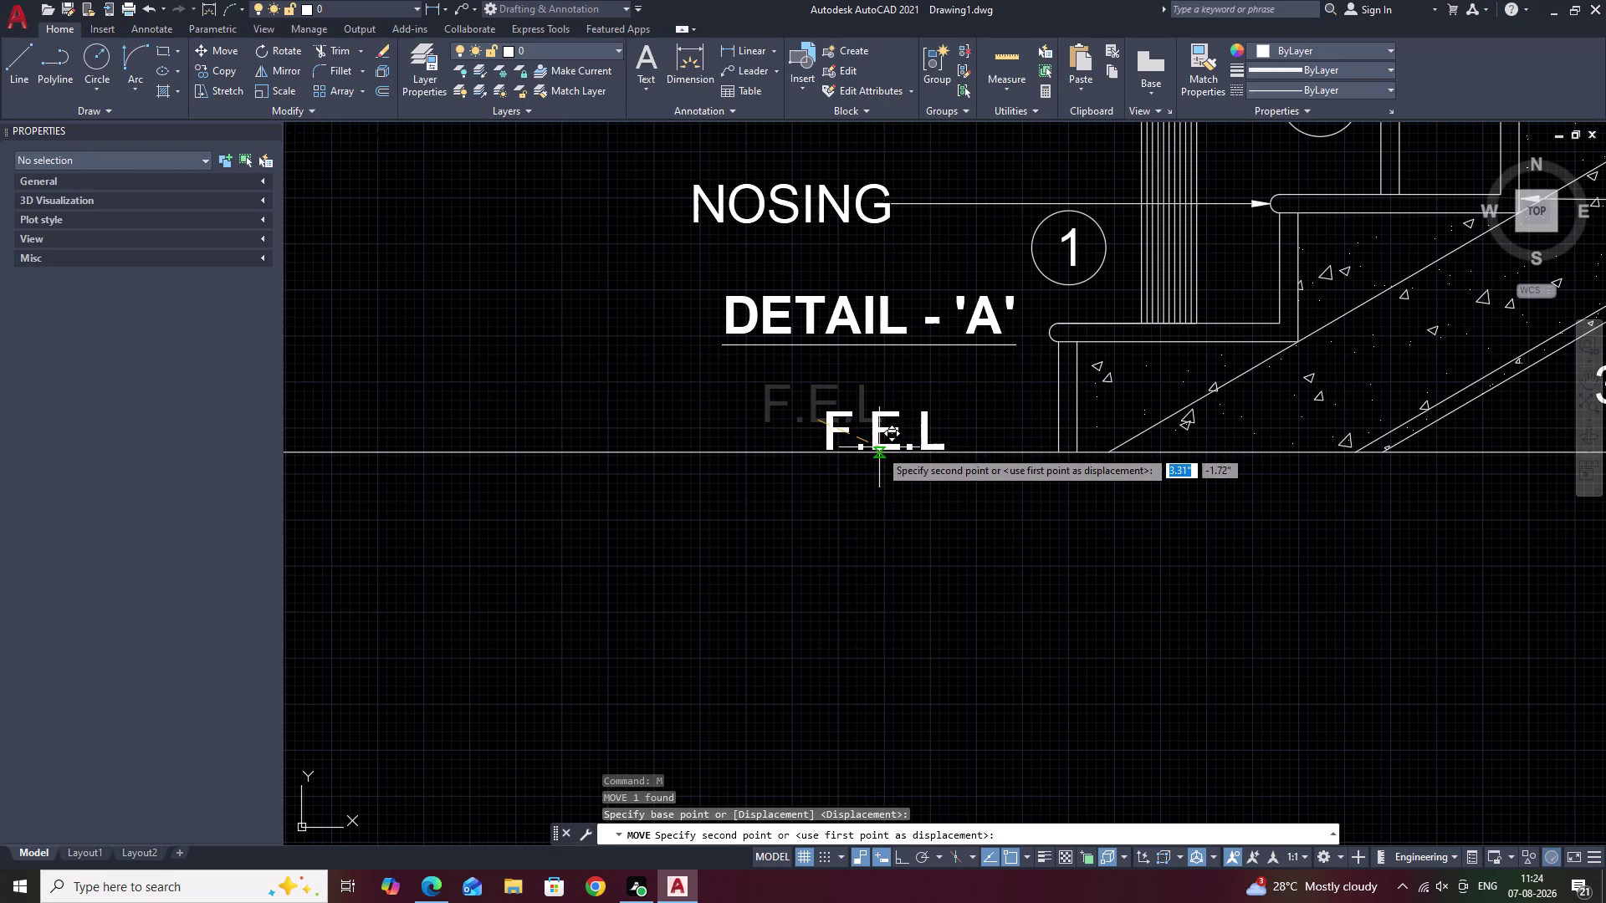
click(879, 449)
scroll(down, 3)
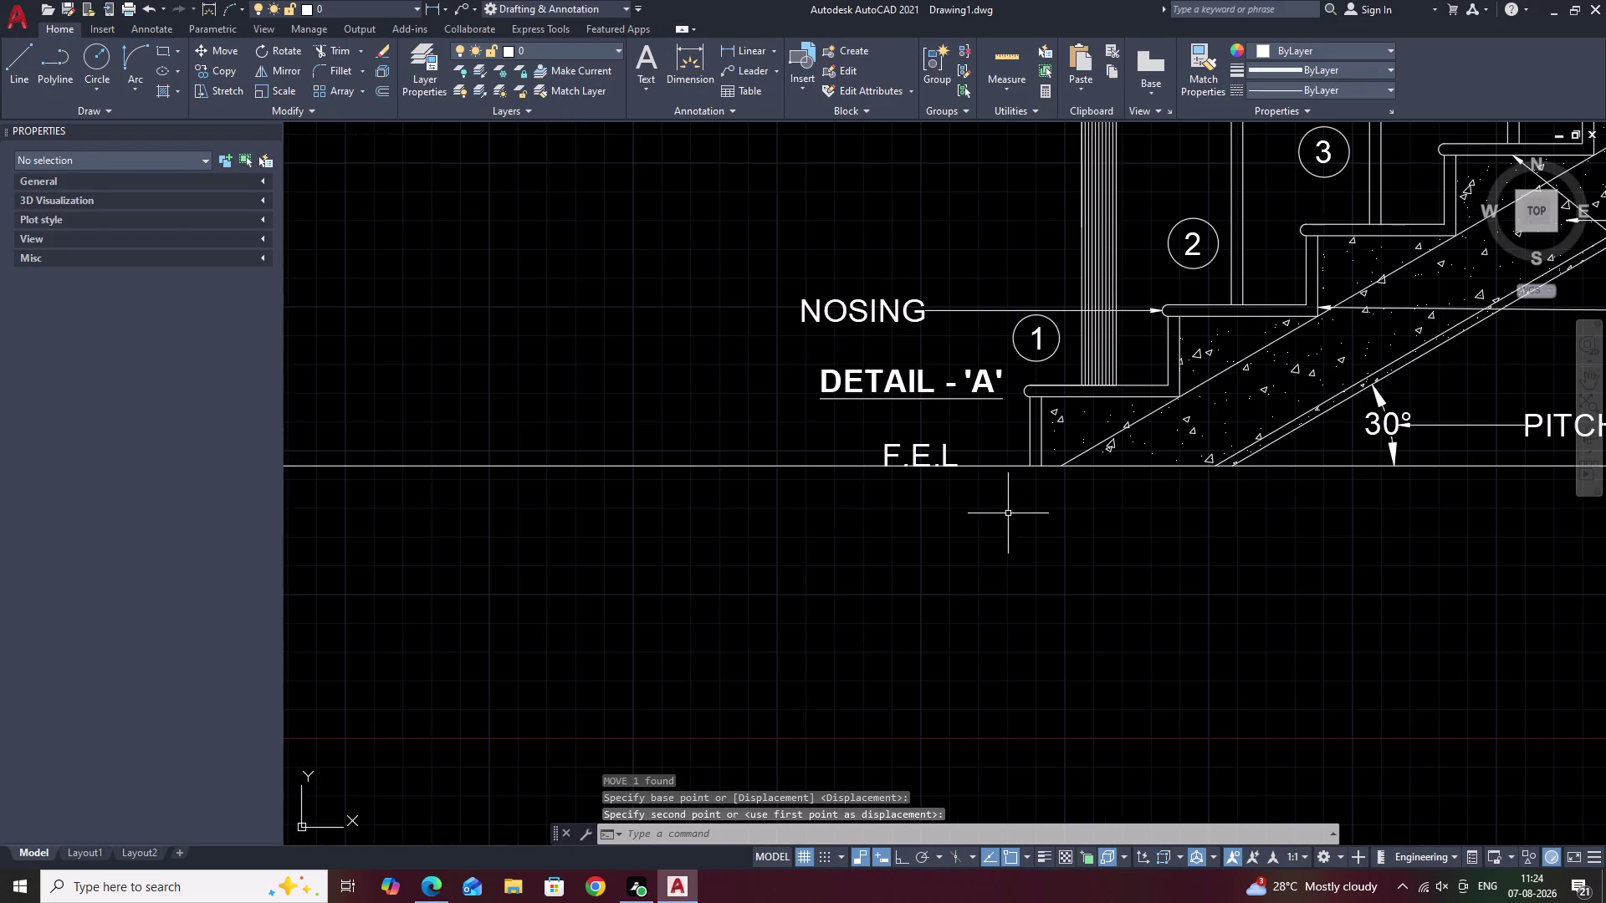
middle_click(1009, 515)
scroll(down, 3)
middle_drag(1046, 548, 734, 638)
scroll(up, 3)
scroll(up, 3)
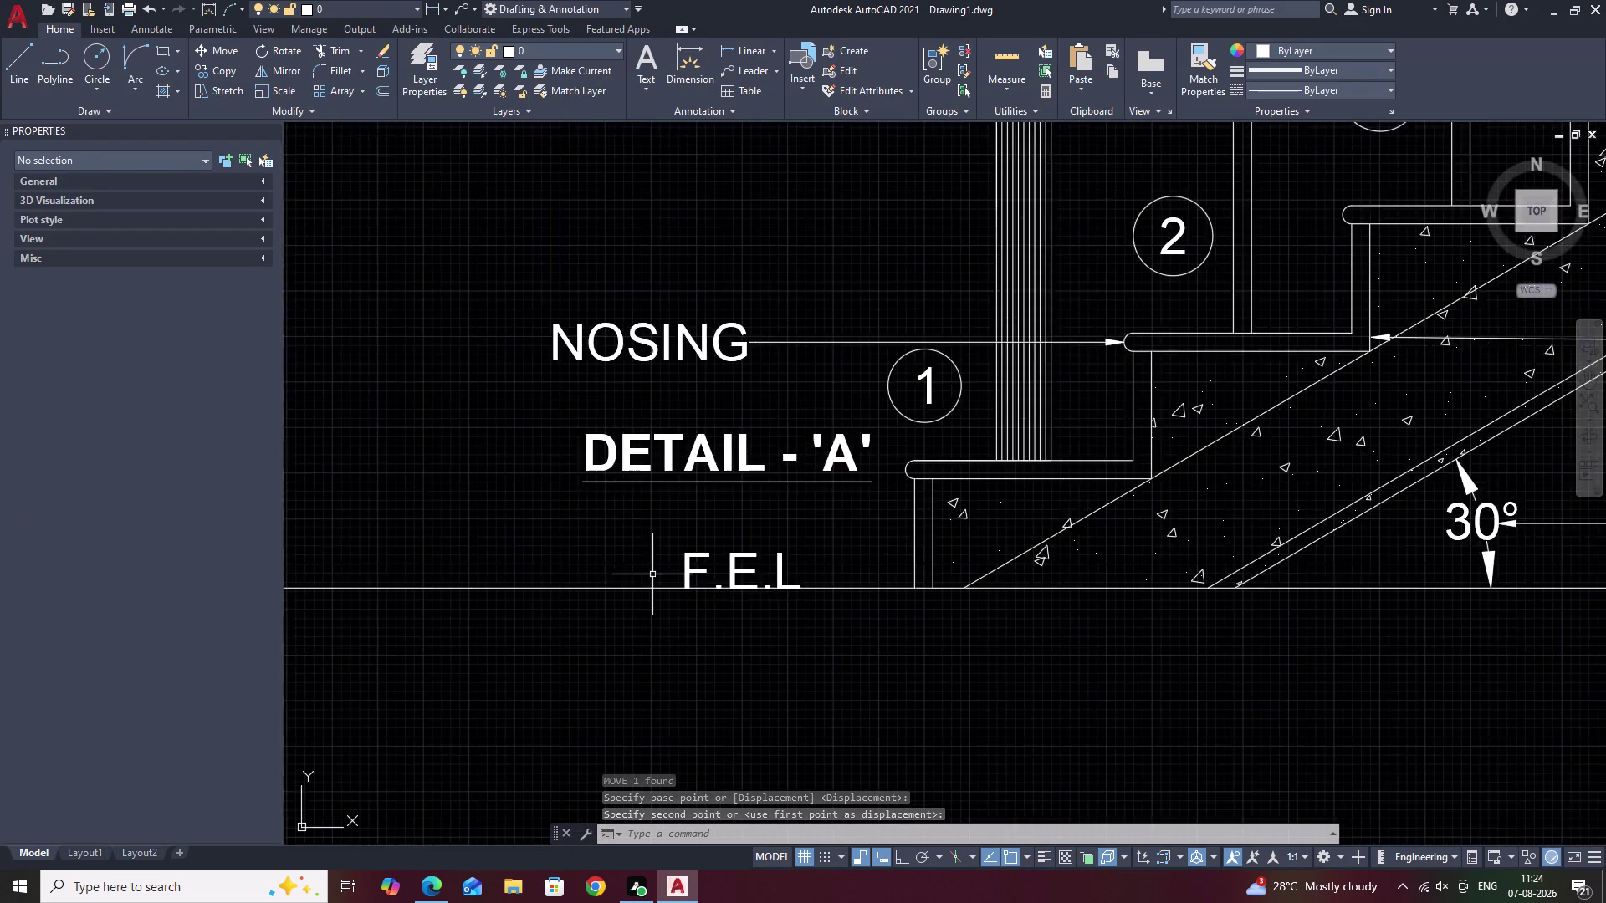
Move the F.E.L label again so it rests just above the ground line.
drag(972, 520, 726, 533)
text(M)
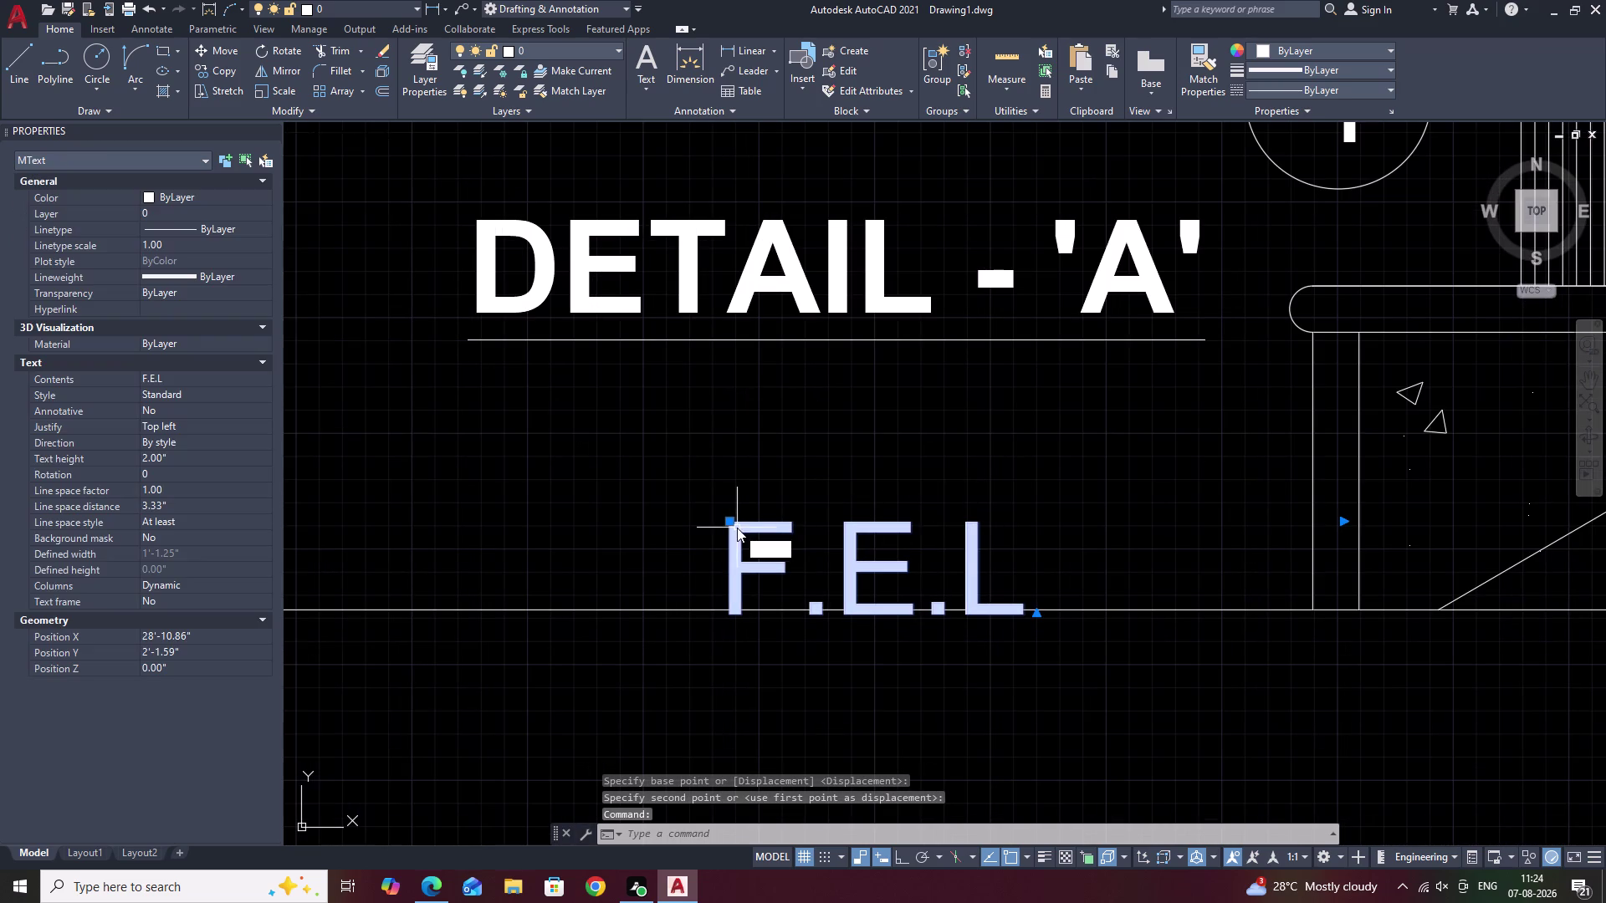
key(space)
click(846, 527)
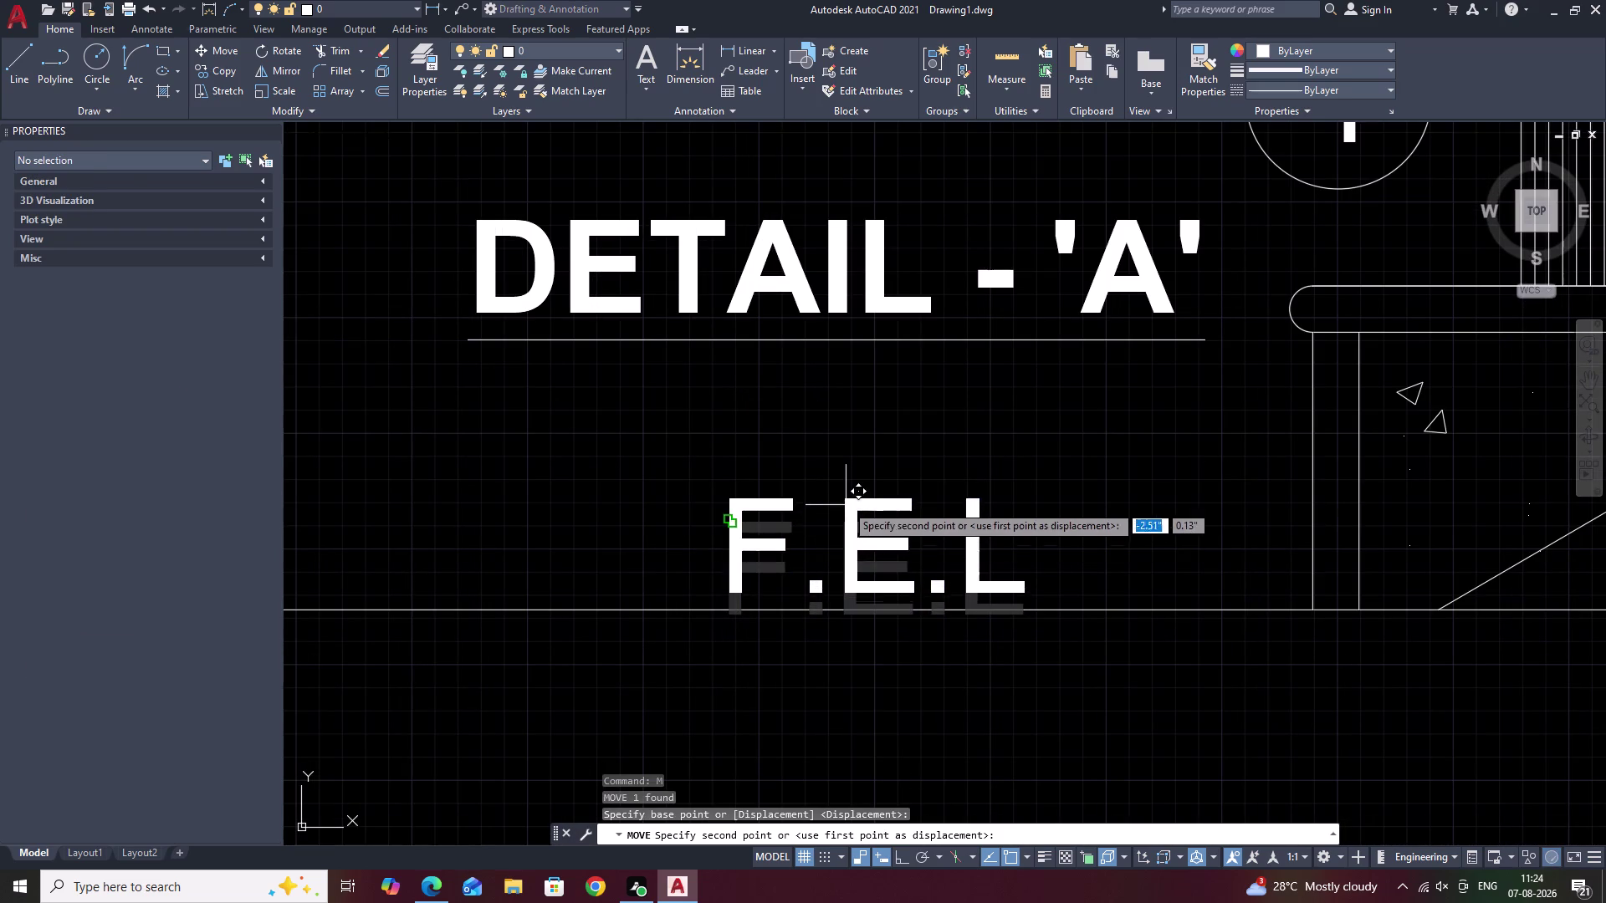
click(844, 499)
Cancel the command and zoom out to show the whole staircase elevation.
scroll(down, 3)
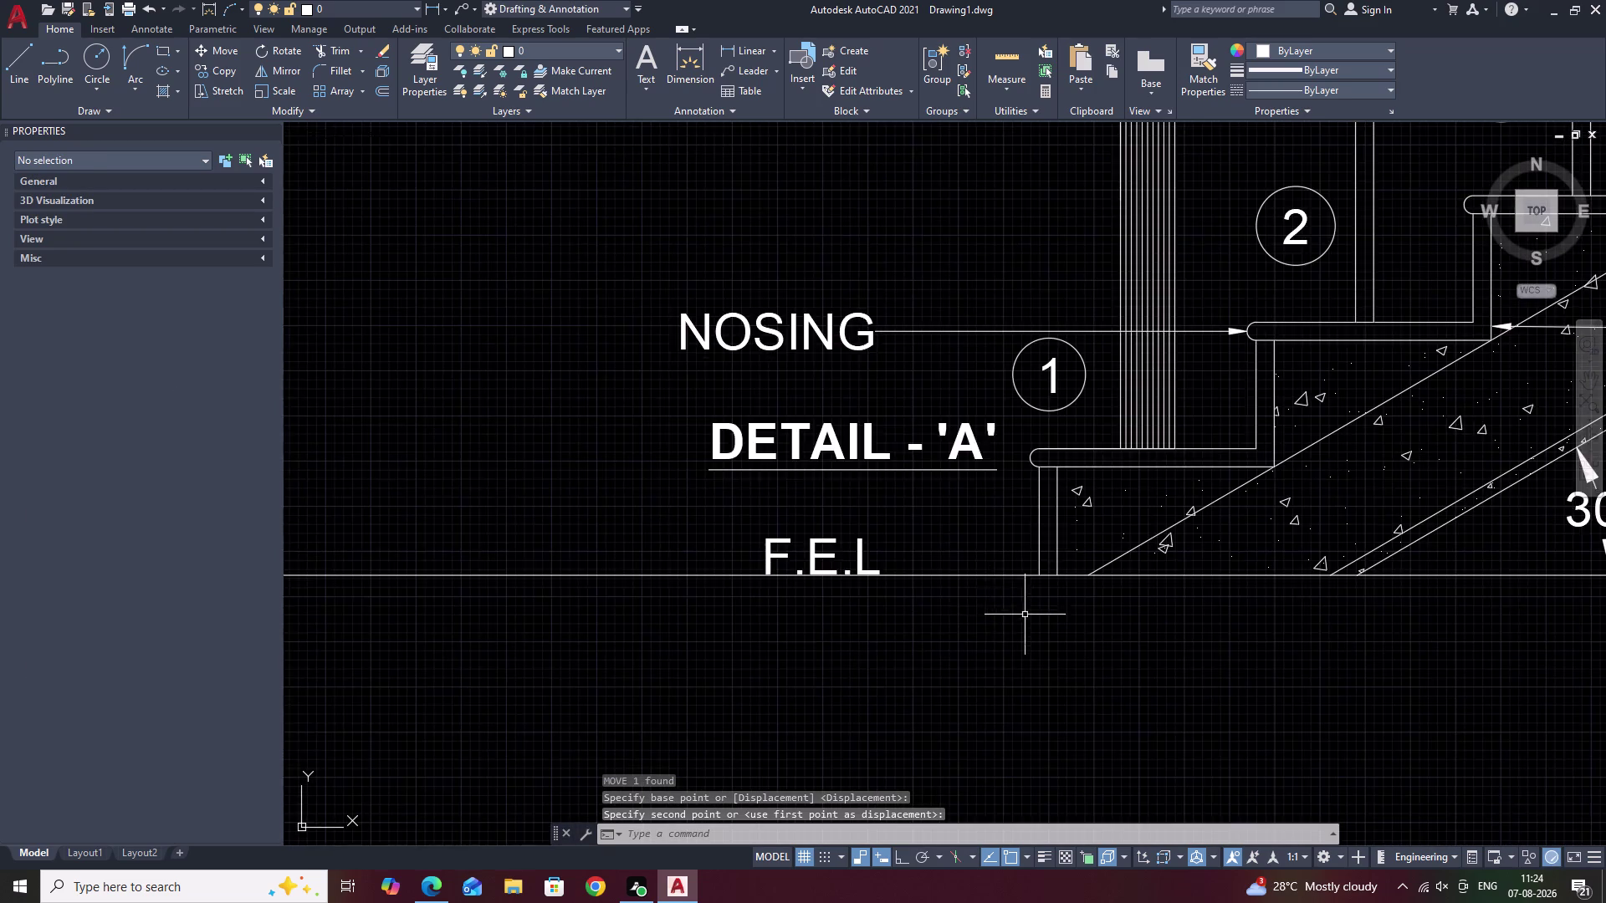
scroll(down, 3)
middle_drag(1090, 633, 757, 642)
scroll(down, 3)
middle_drag(1051, 632, 960, 633)
key(Escape)
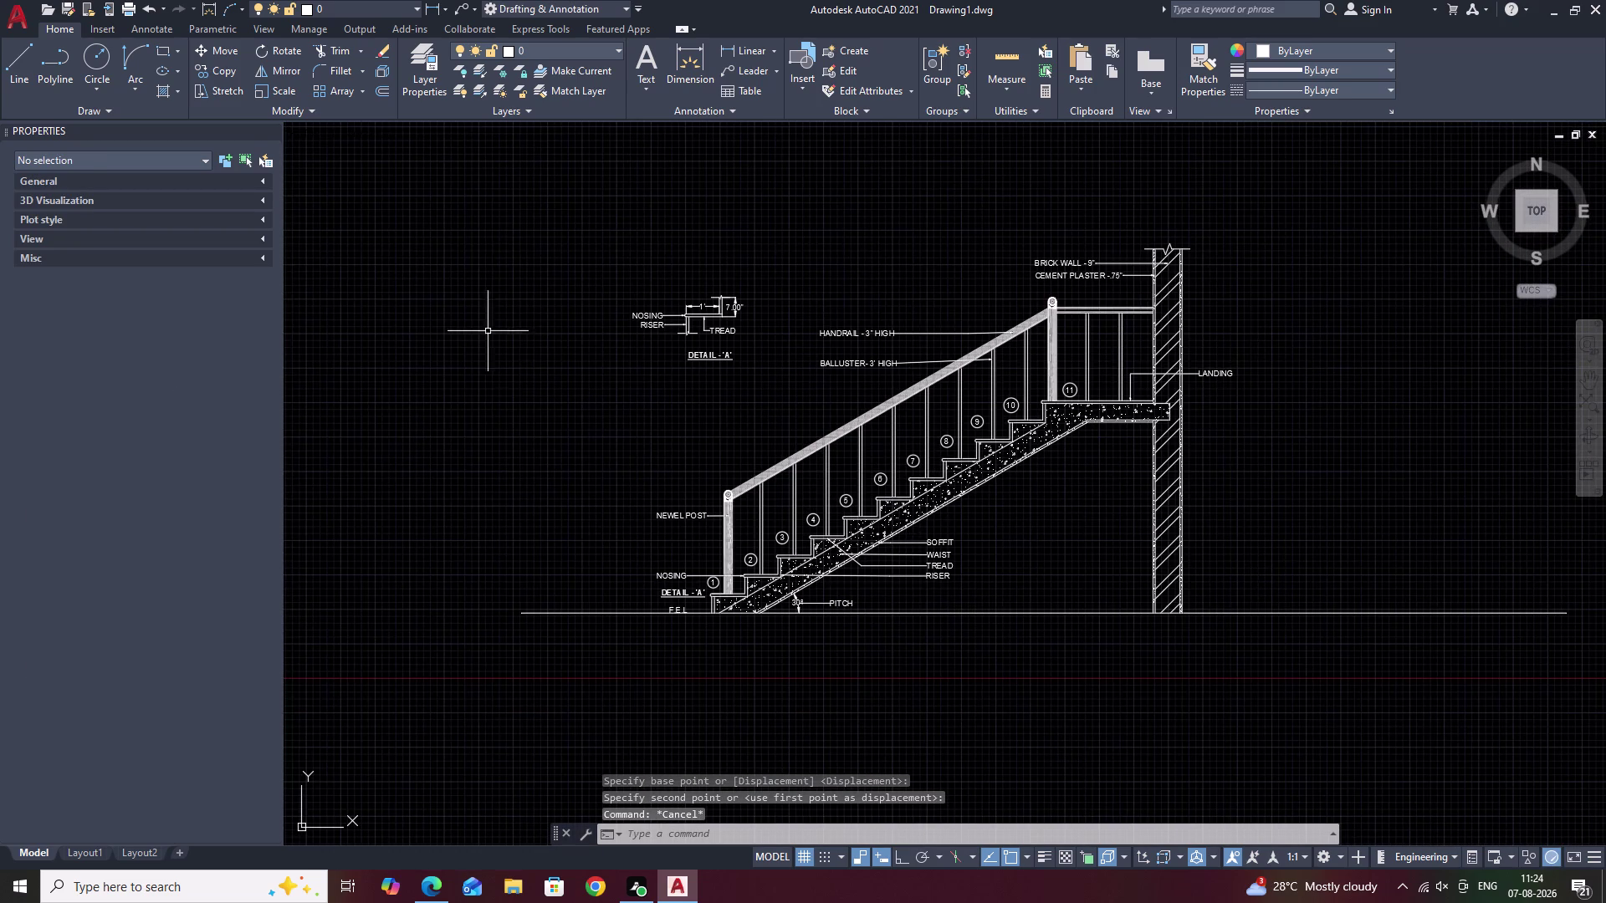
click(270, 129)
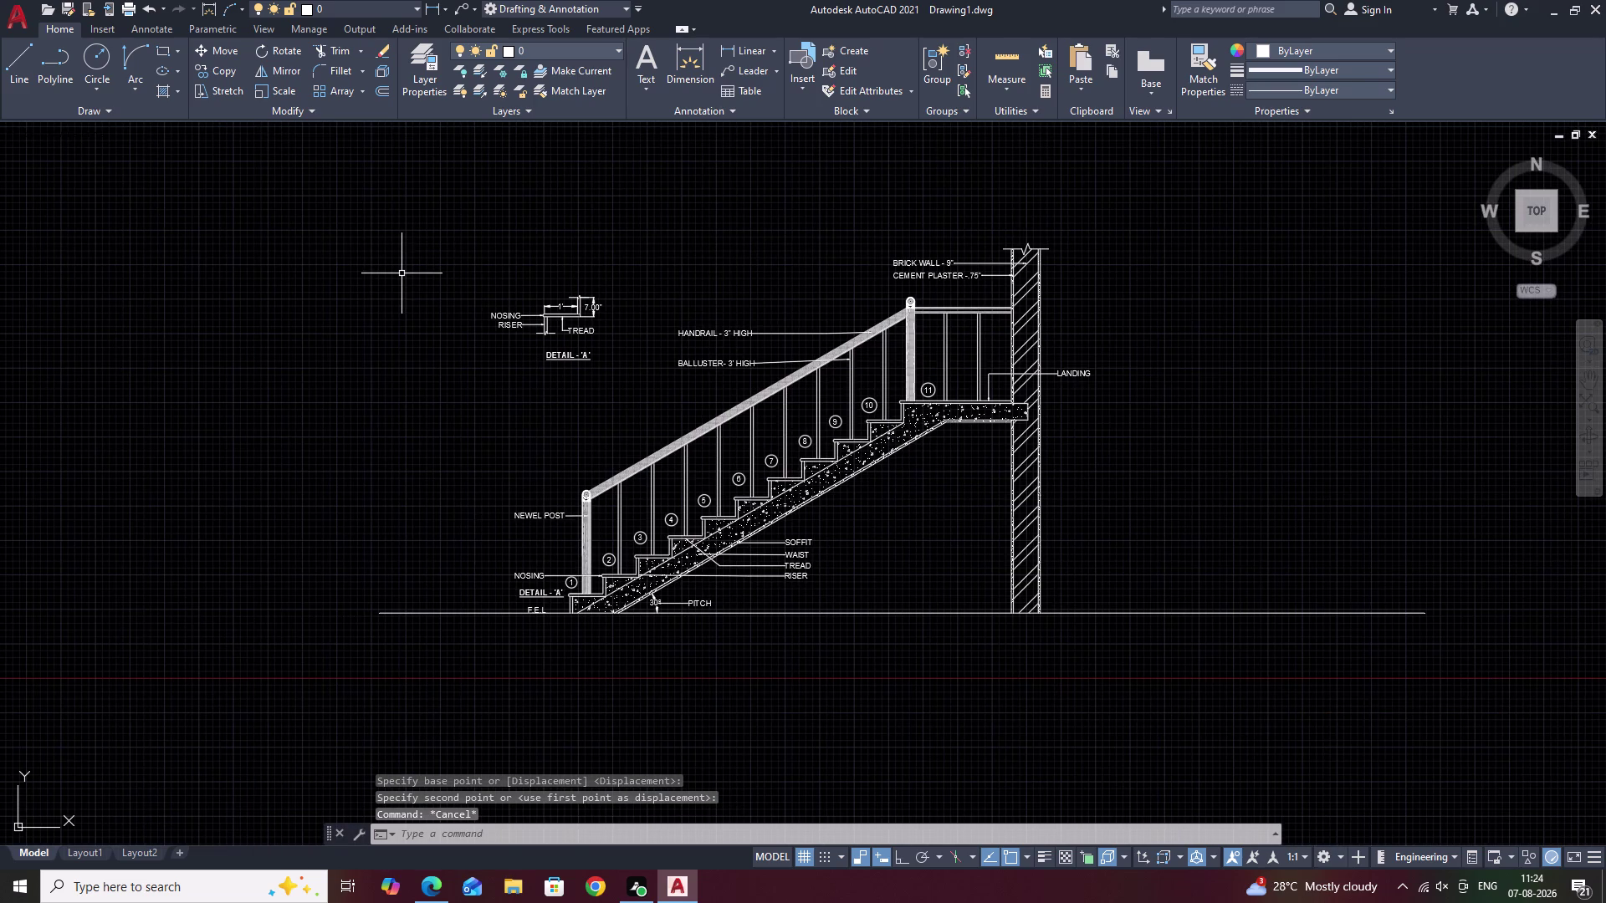
middle_drag(573, 312, 531, 362)
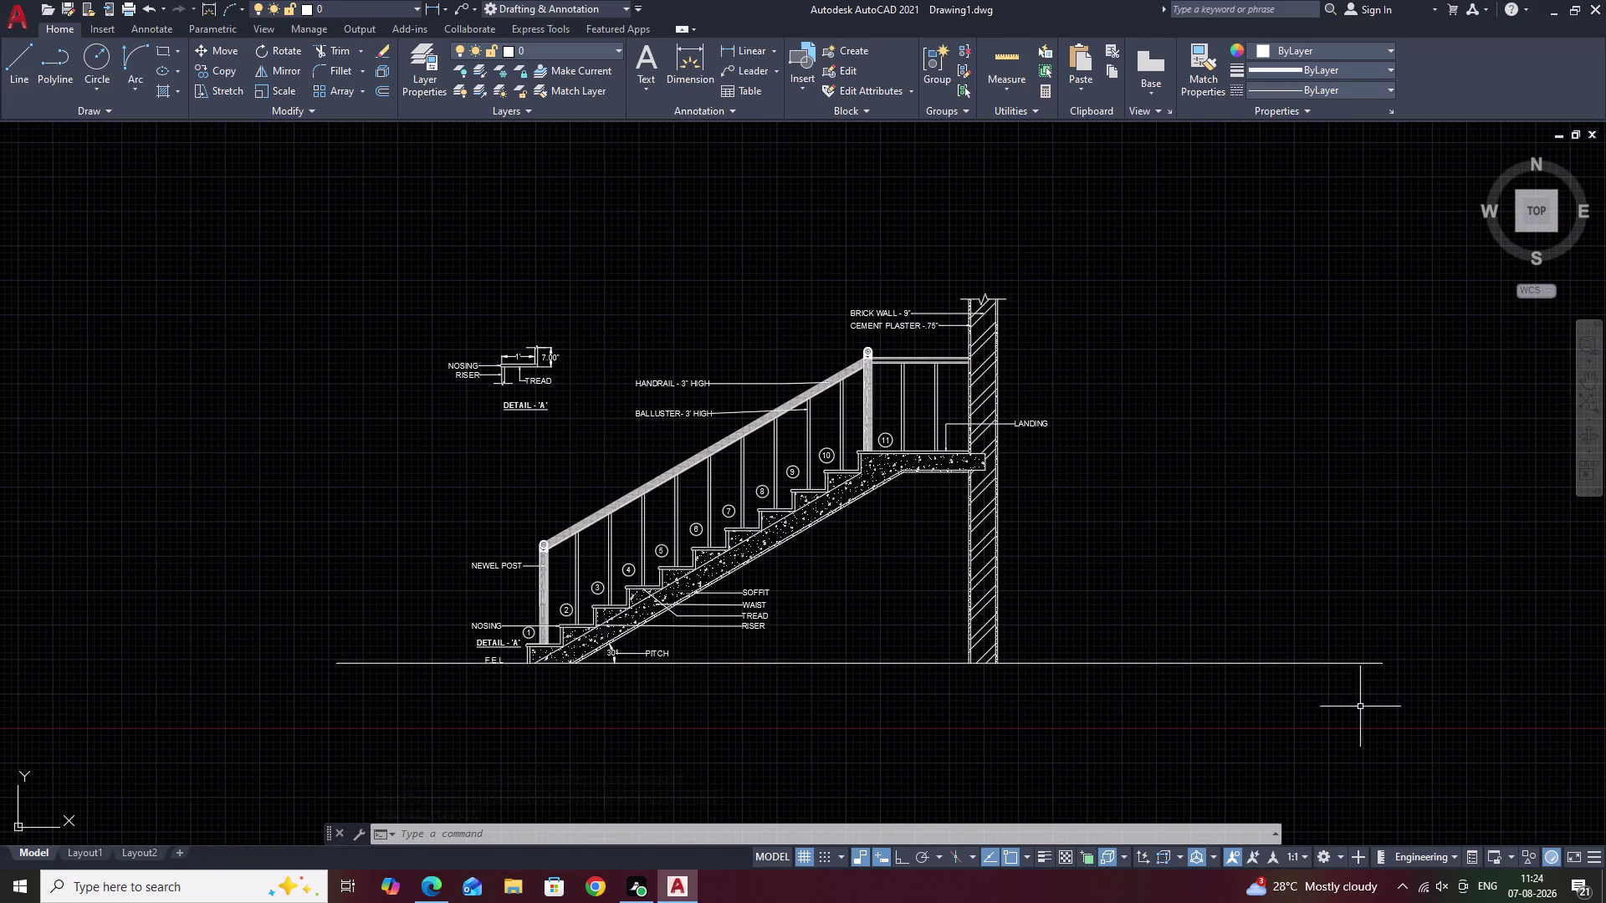
Stretch the ground line's left endpoint grip further left past the F.E.L label.
click(337, 665)
click(337, 665)
key(Escape)
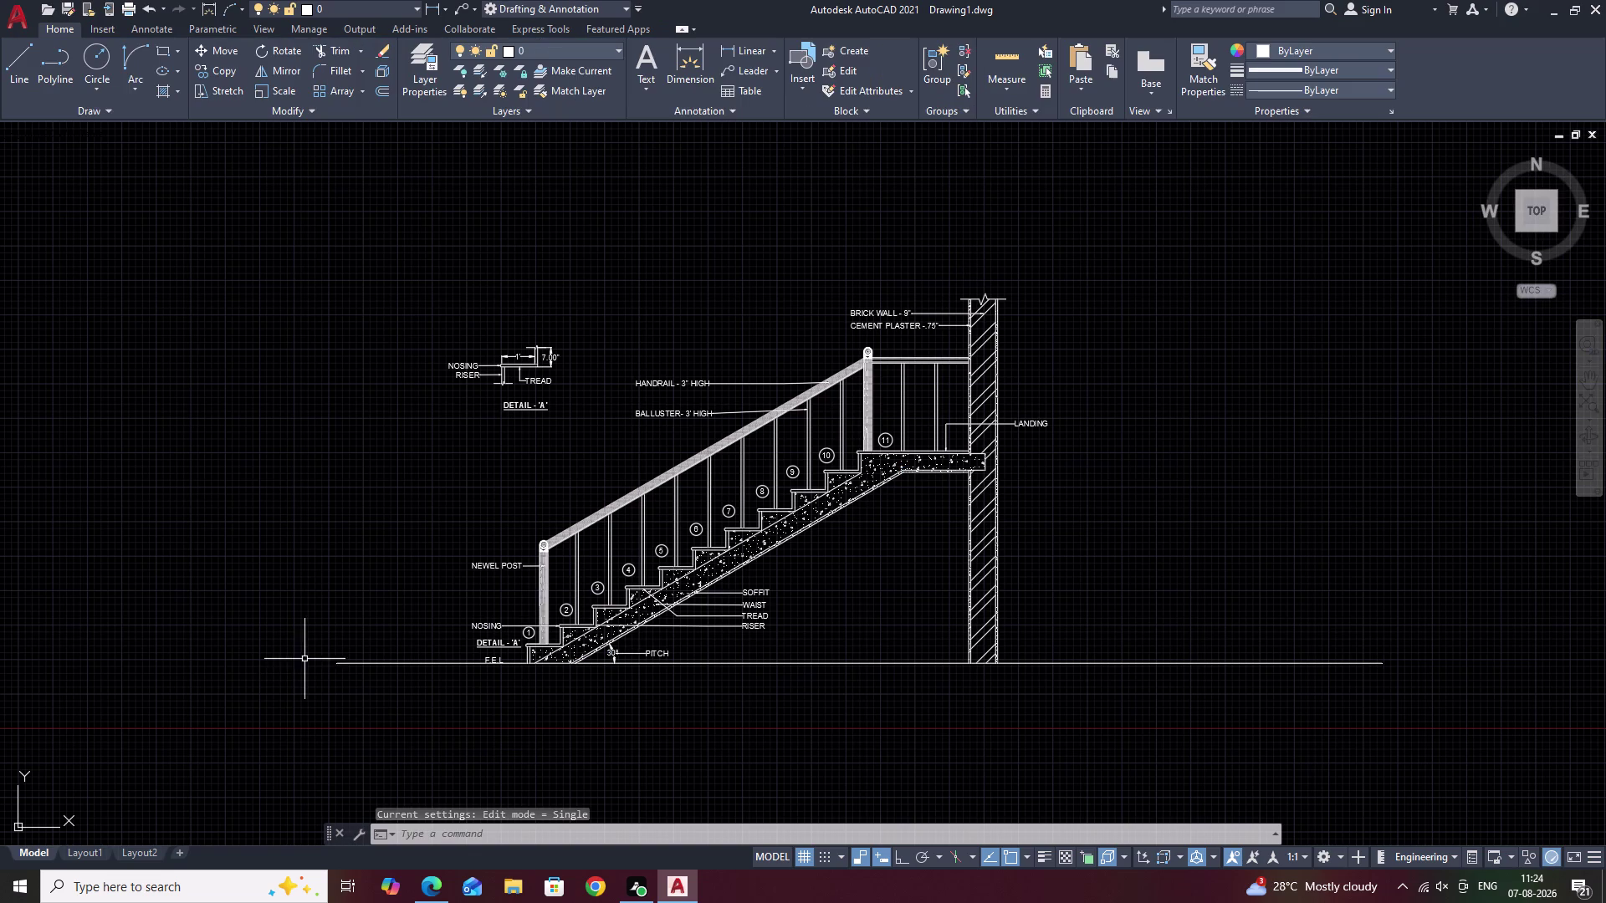
click(342, 666)
click(339, 664)
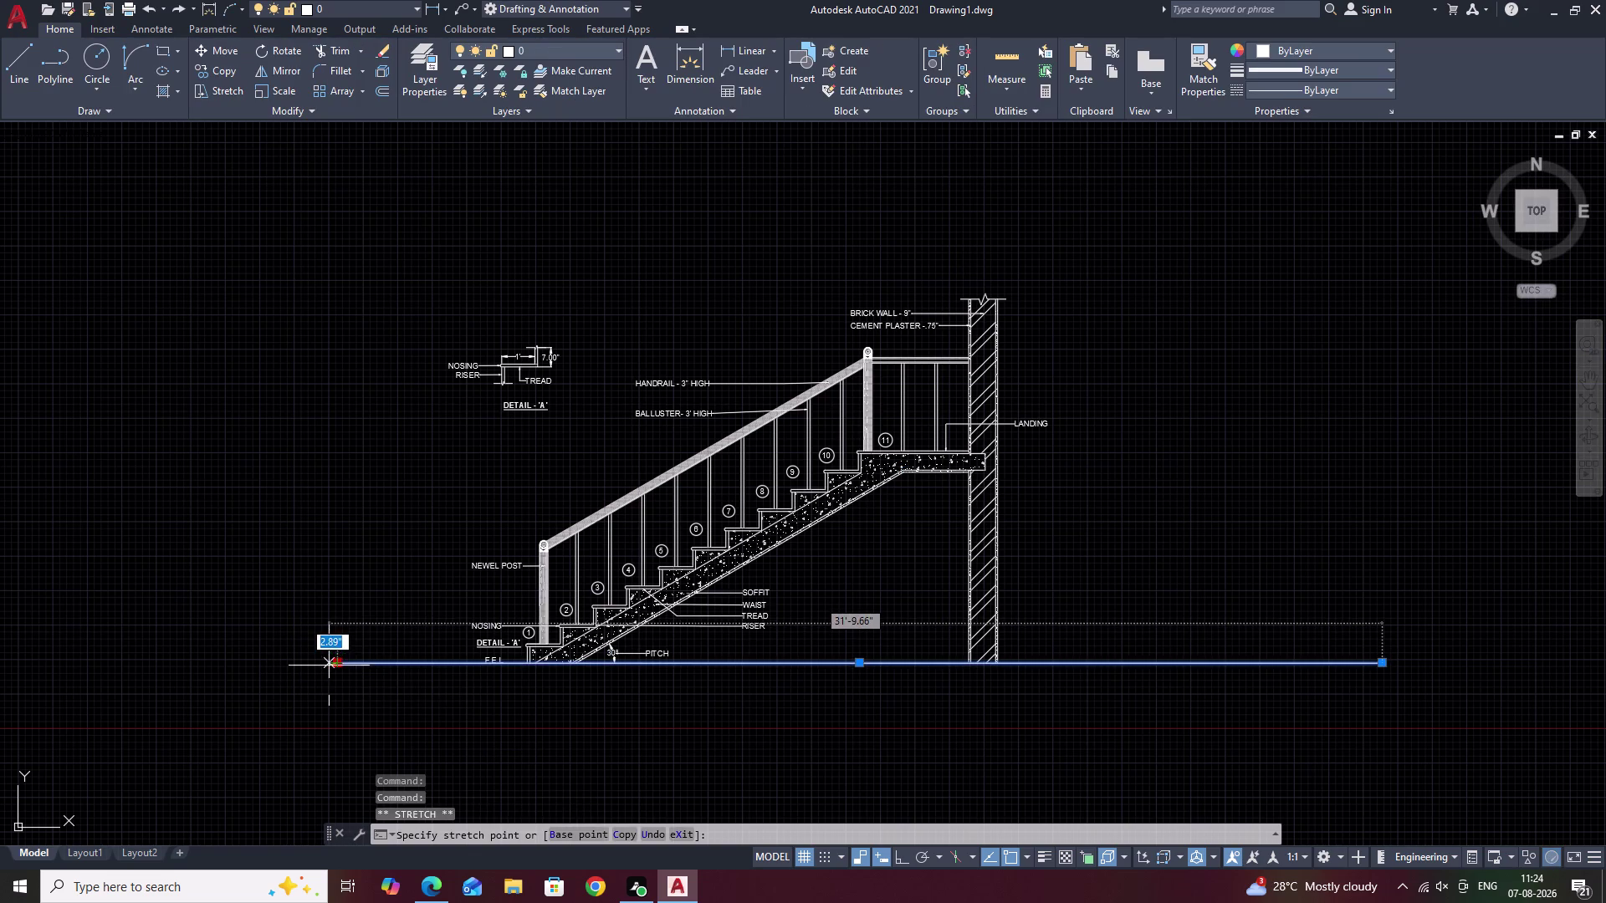
click(147, 665)
key(Escape)
Pan the view to the empty space above the staircase.
scroll(down, 3)
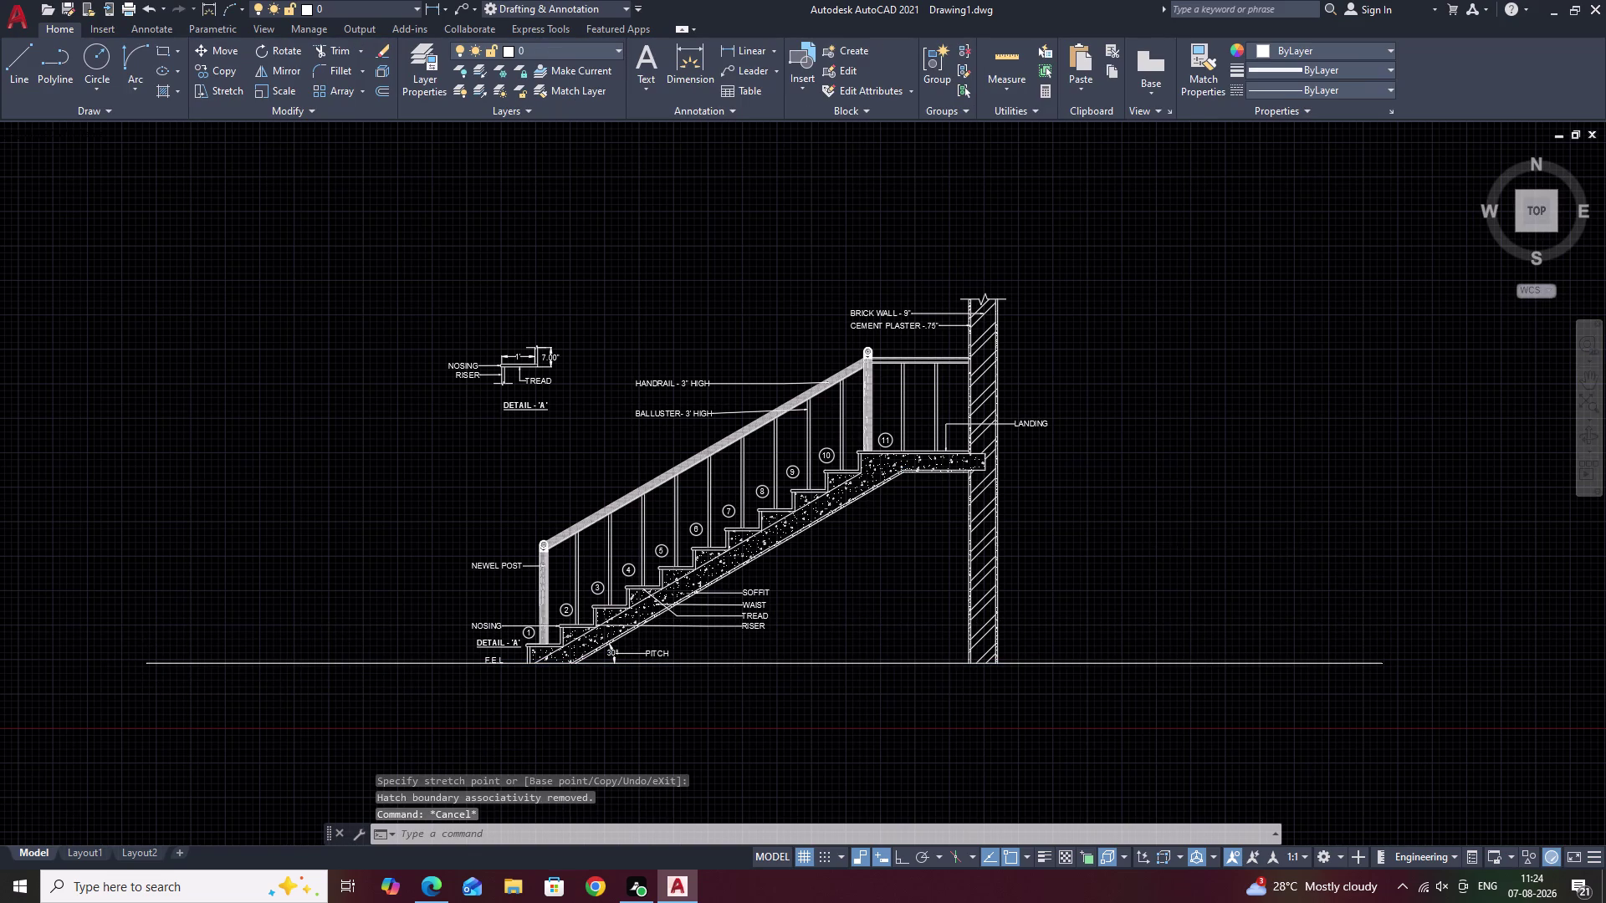
middle_drag(1185, 545, 1072, 560)
scroll(up, 3)
scroll(up, 3)
middle_drag(1068, 544, 1370, 547)
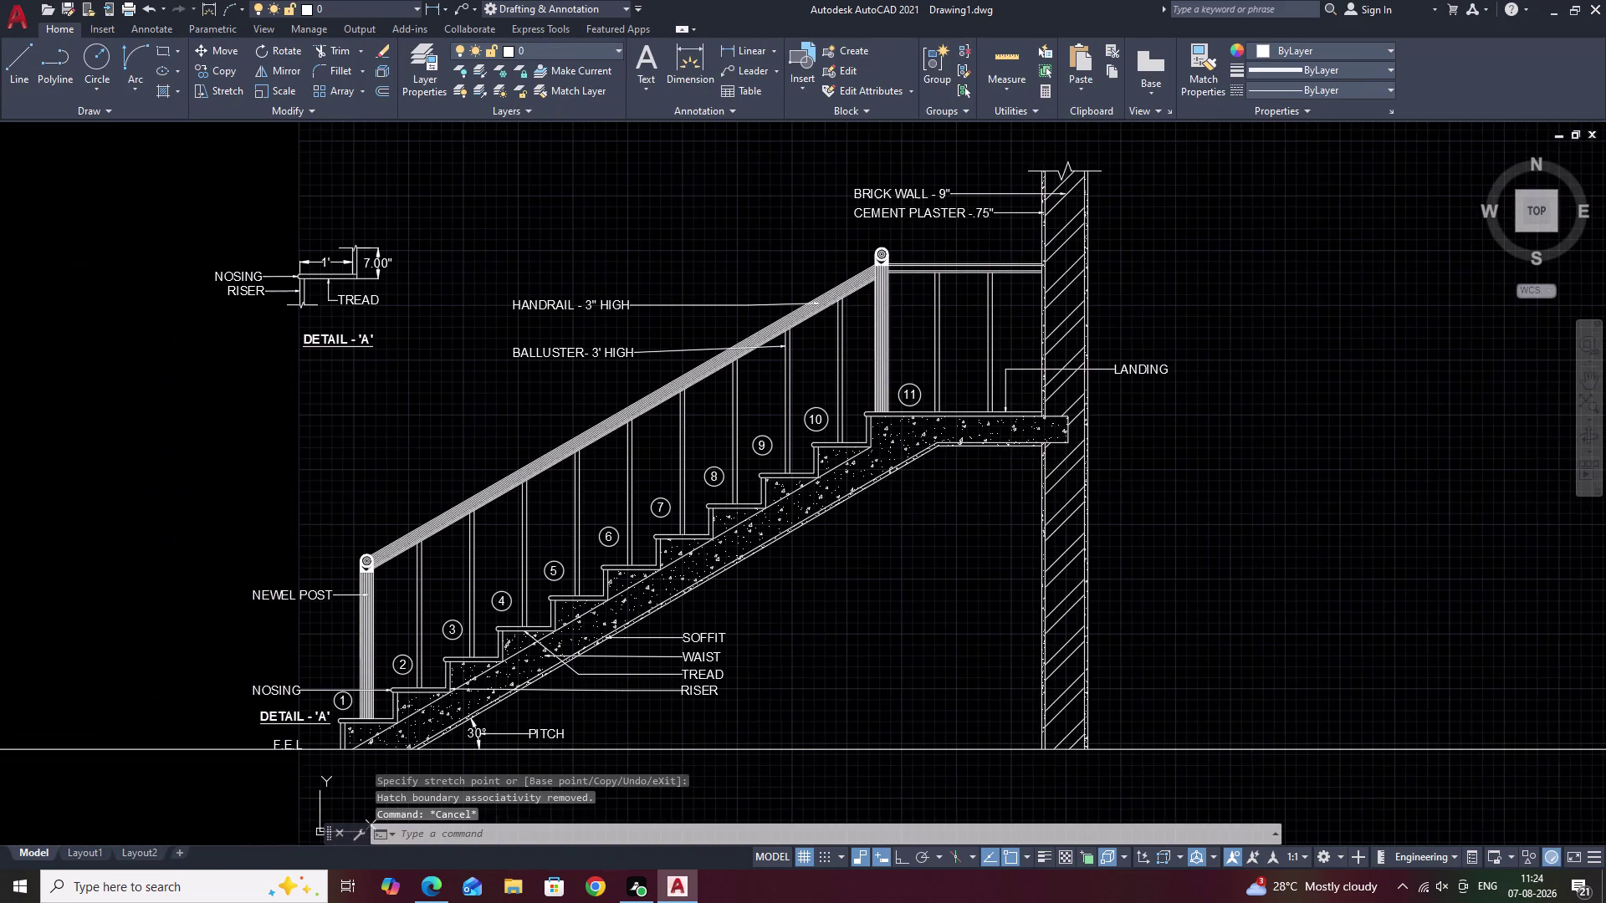
middle_drag(1370, 548, 1465, 563)
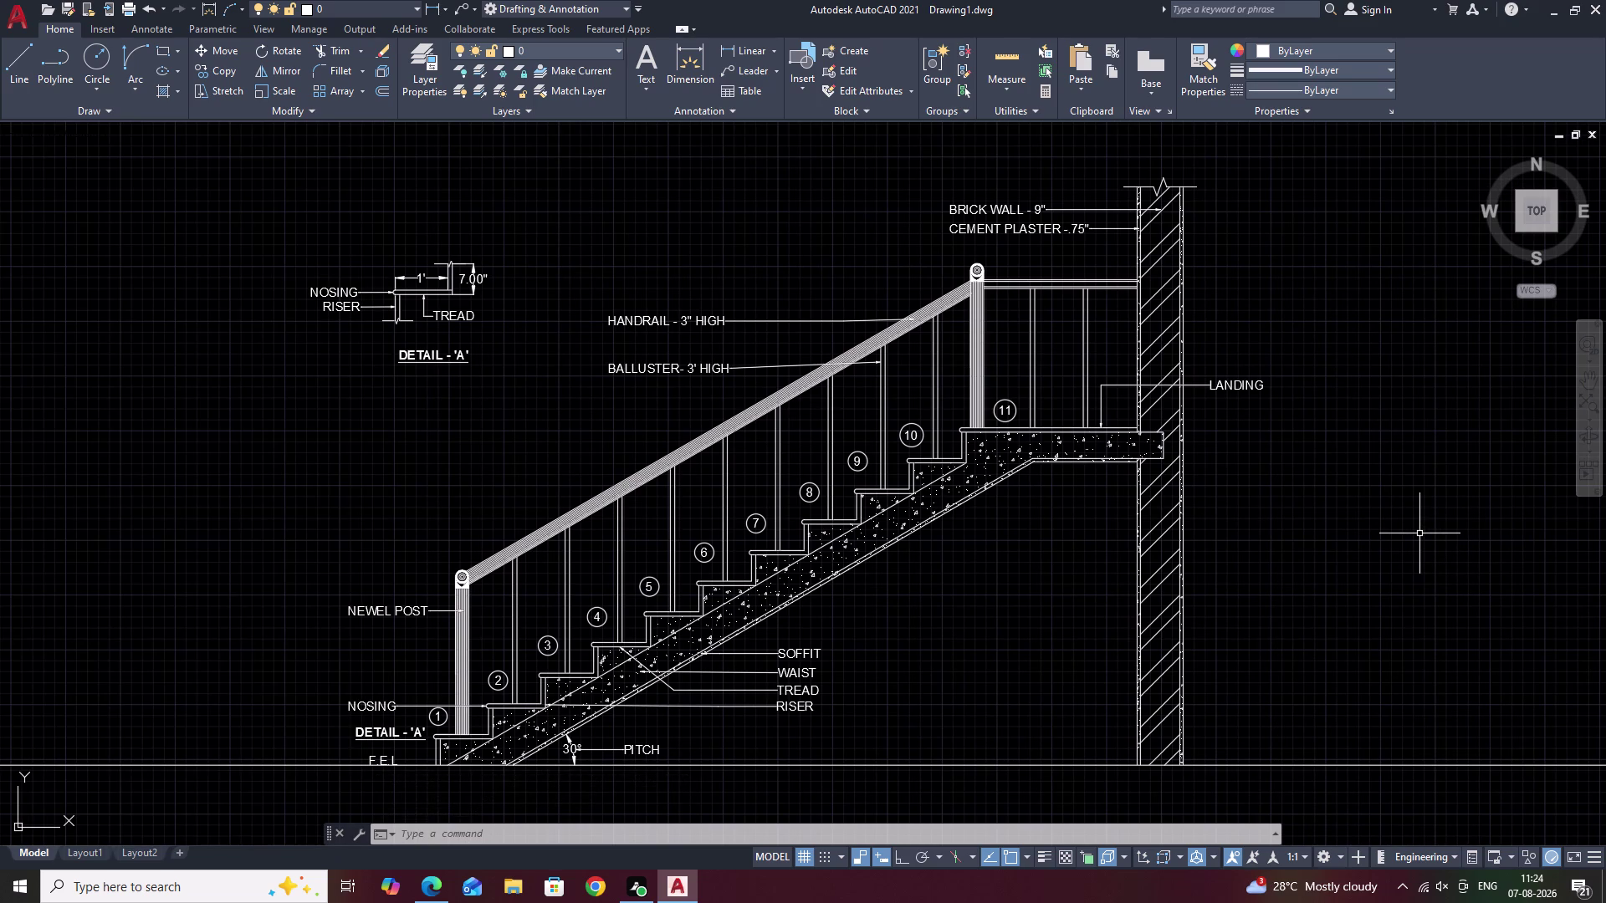
middle_drag(833, 205, 925, 430)
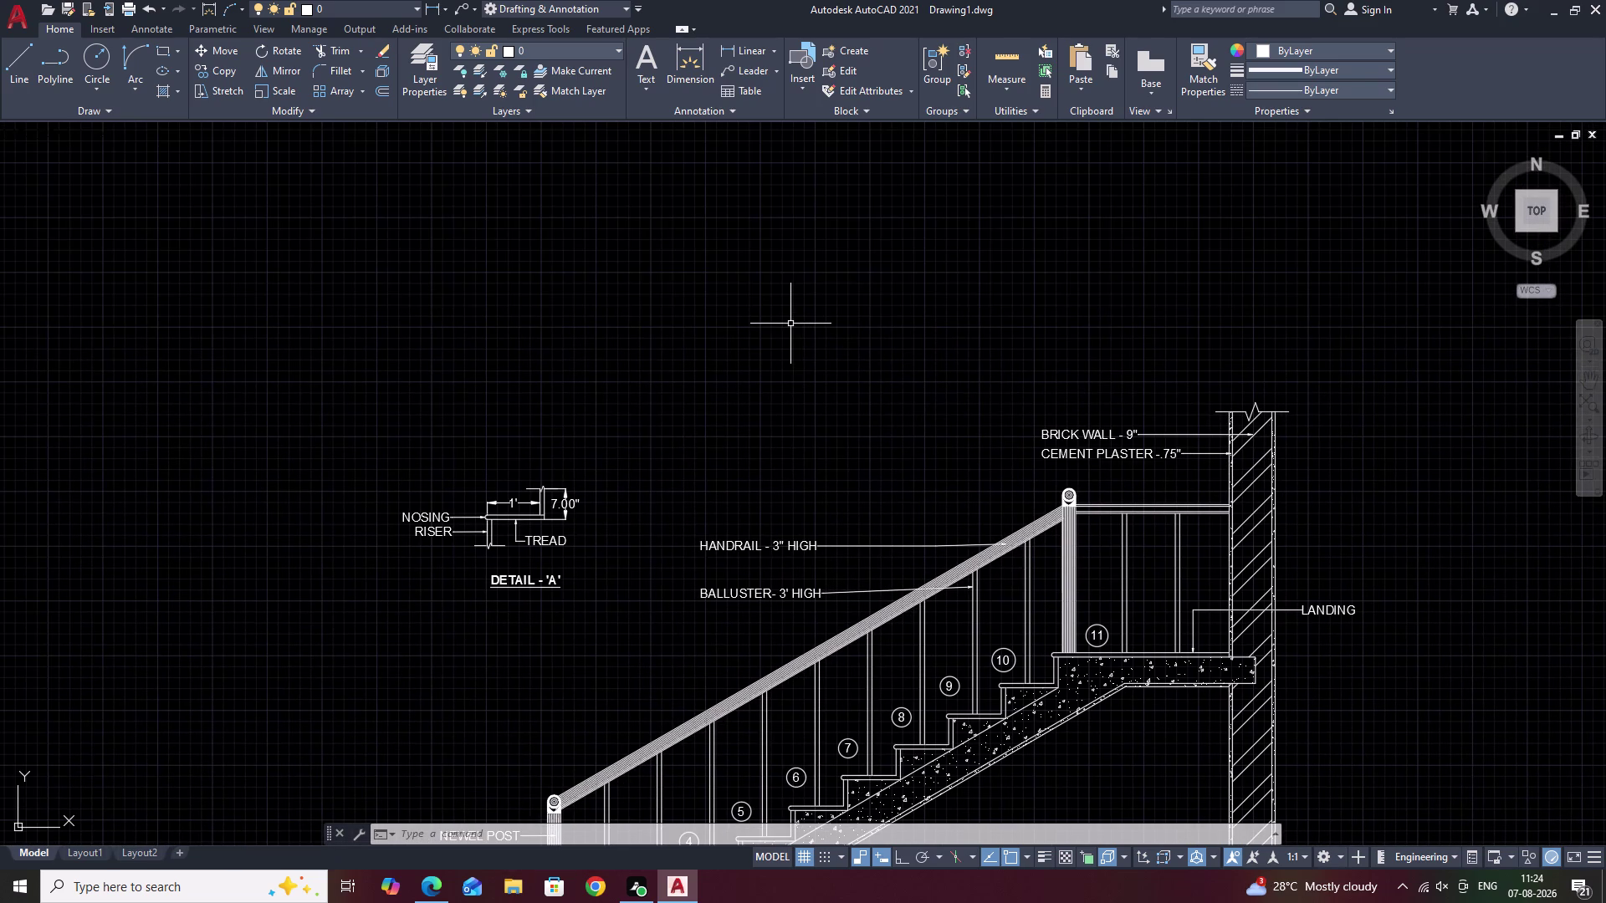
Add text style 'style1' with height 4, apply it, and close the Text Style dialog.
text(STY)
key(space)
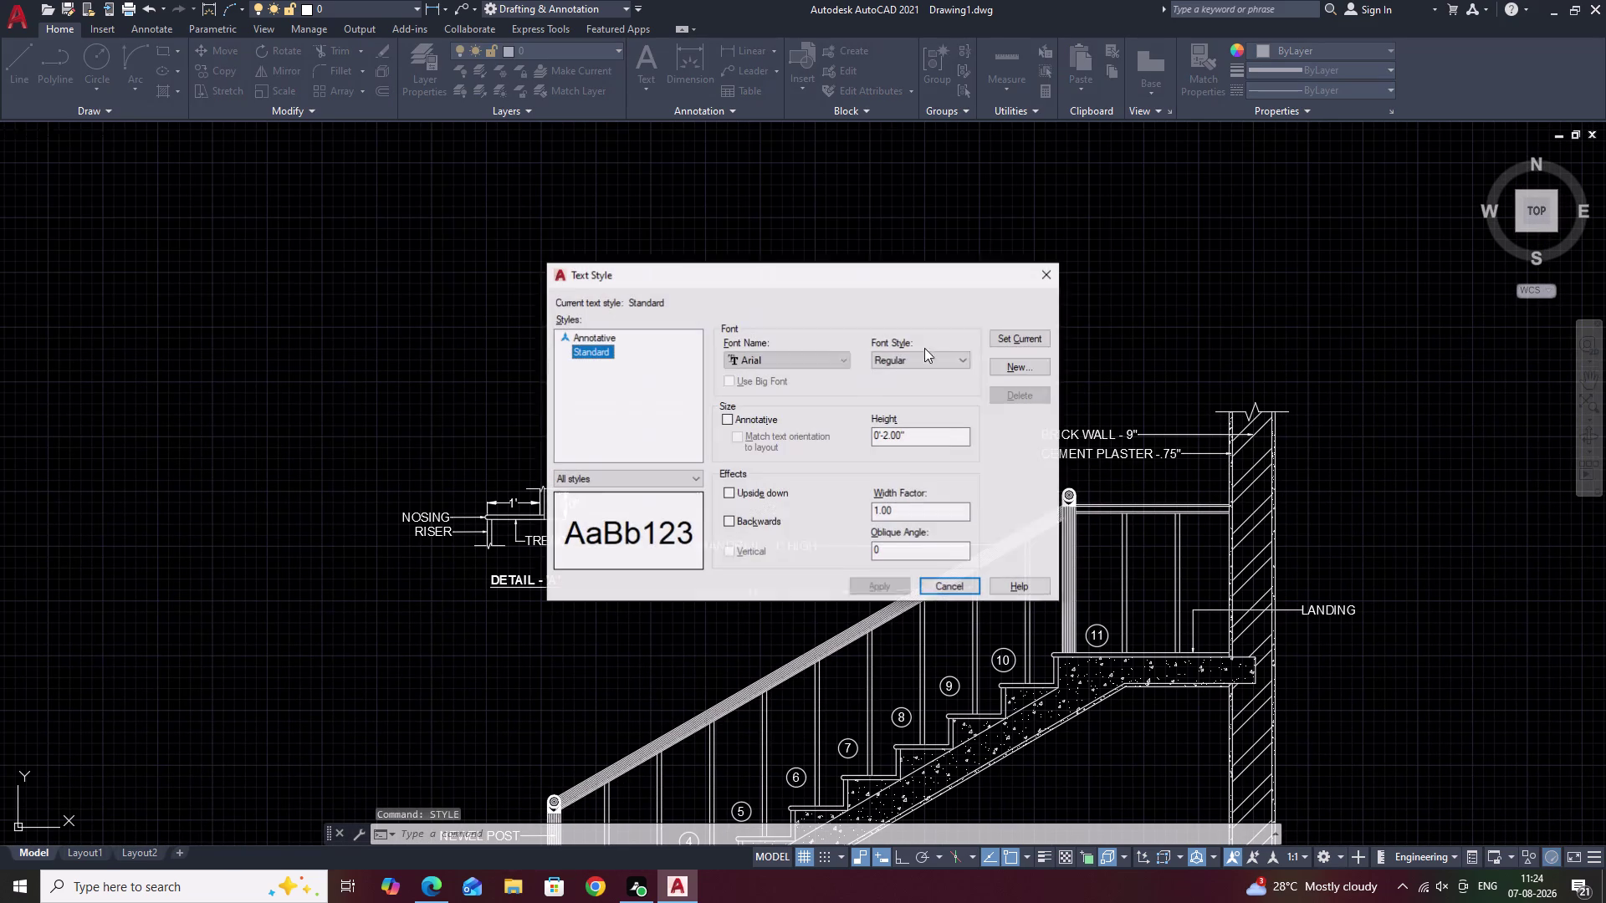
click(1031, 362)
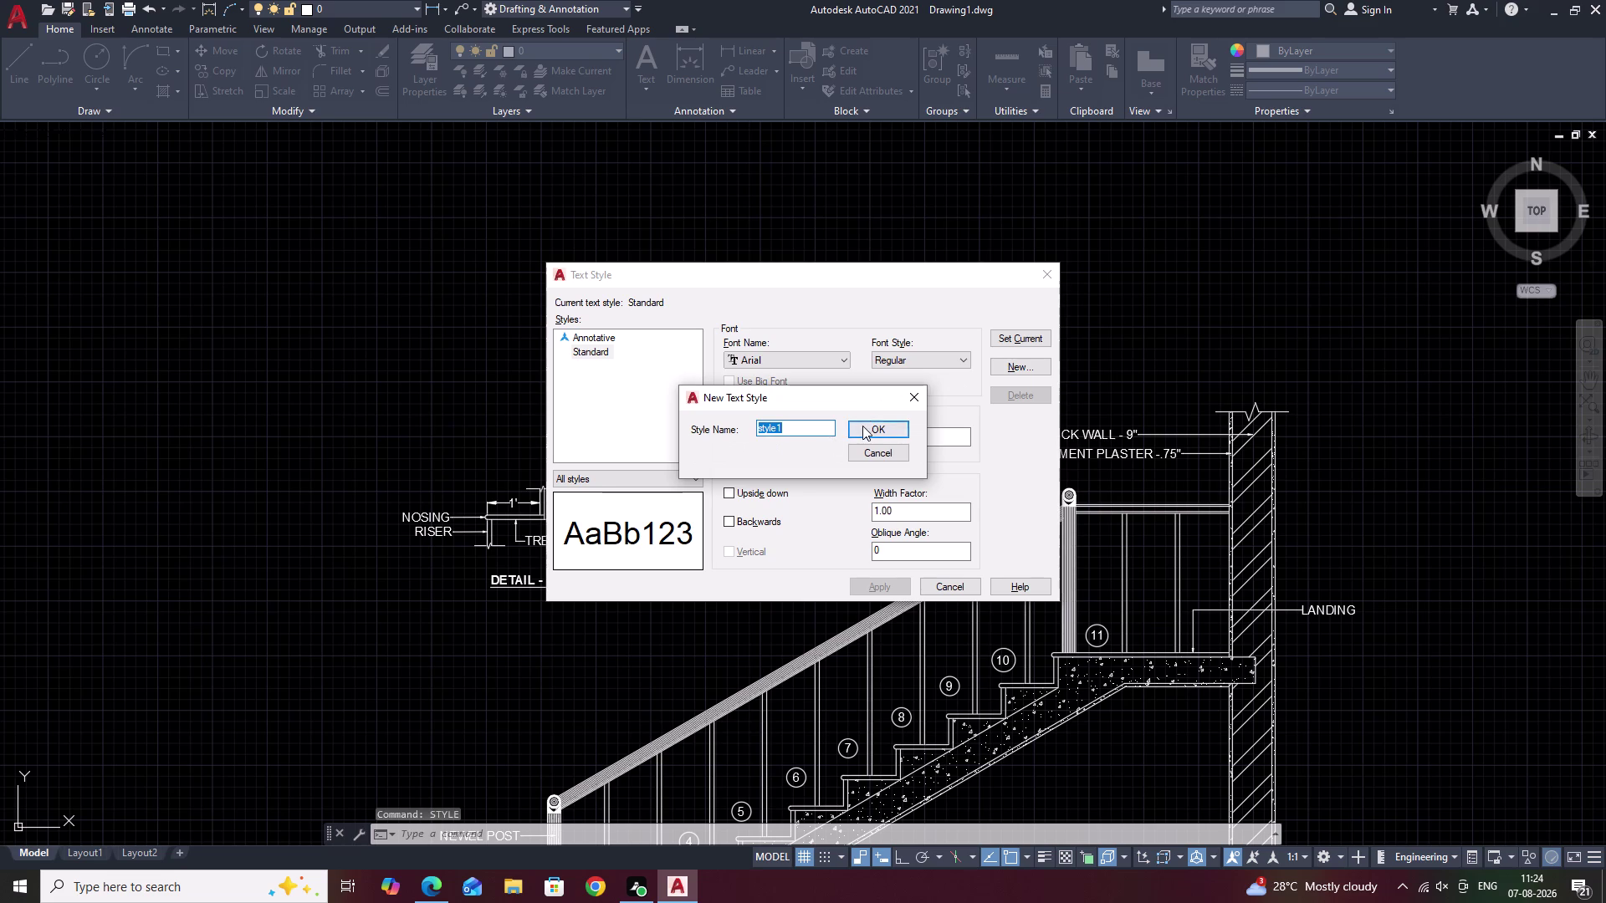
click(863, 425)
drag(929, 432, 858, 441)
drag(856, 441, 834, 443)
right_click(833, 443)
key(BackSpace)
key(4)
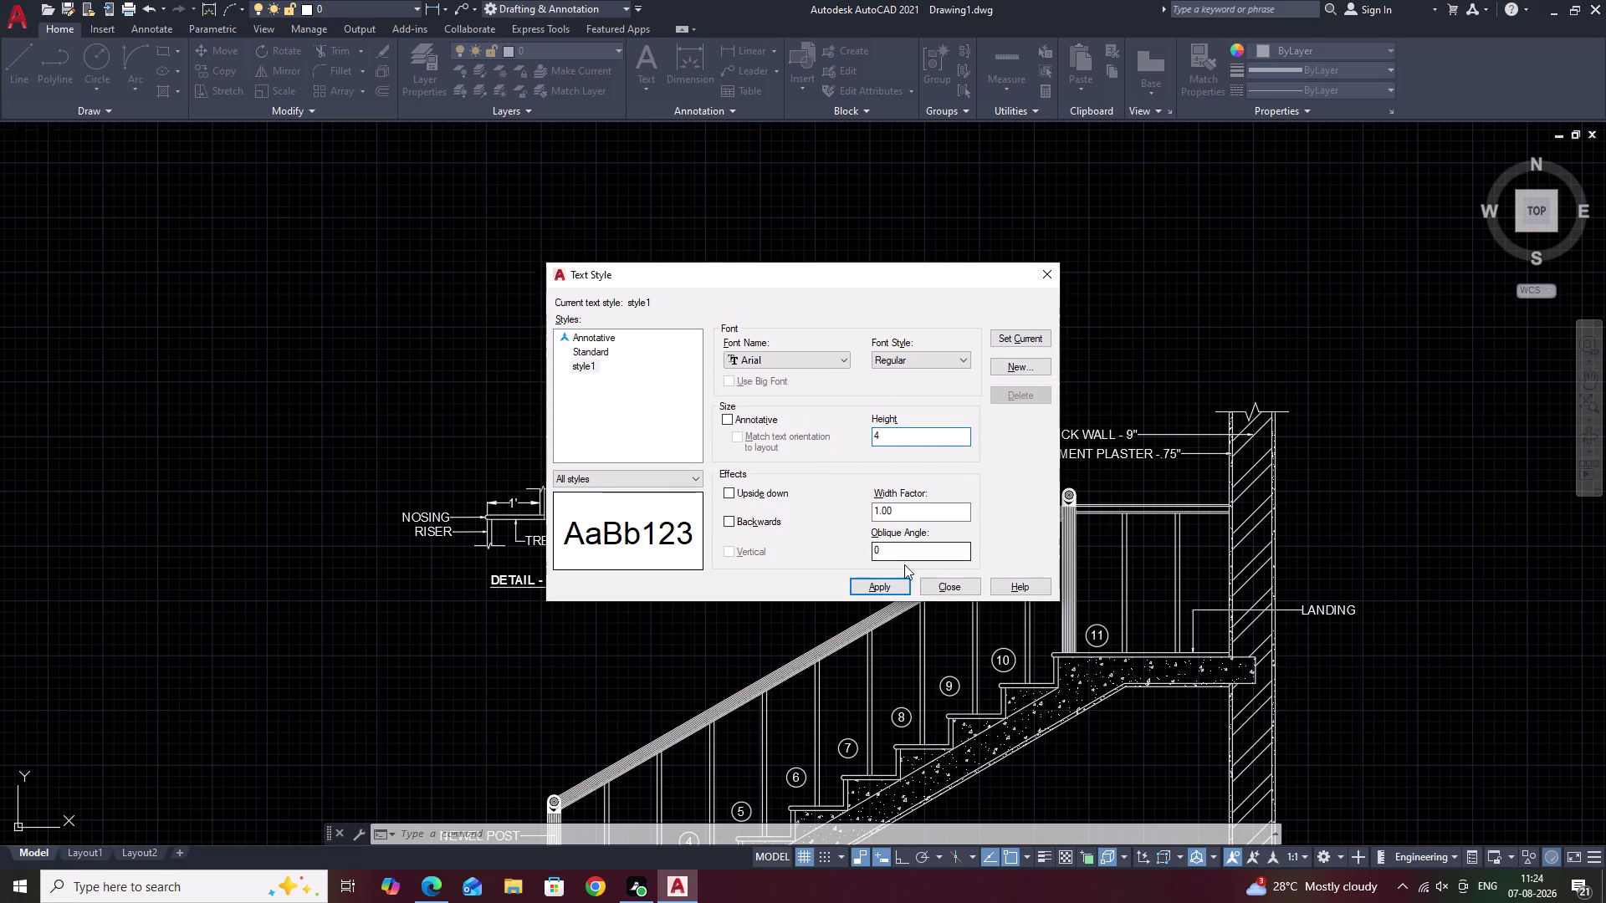
click(871, 593)
click(1044, 274)
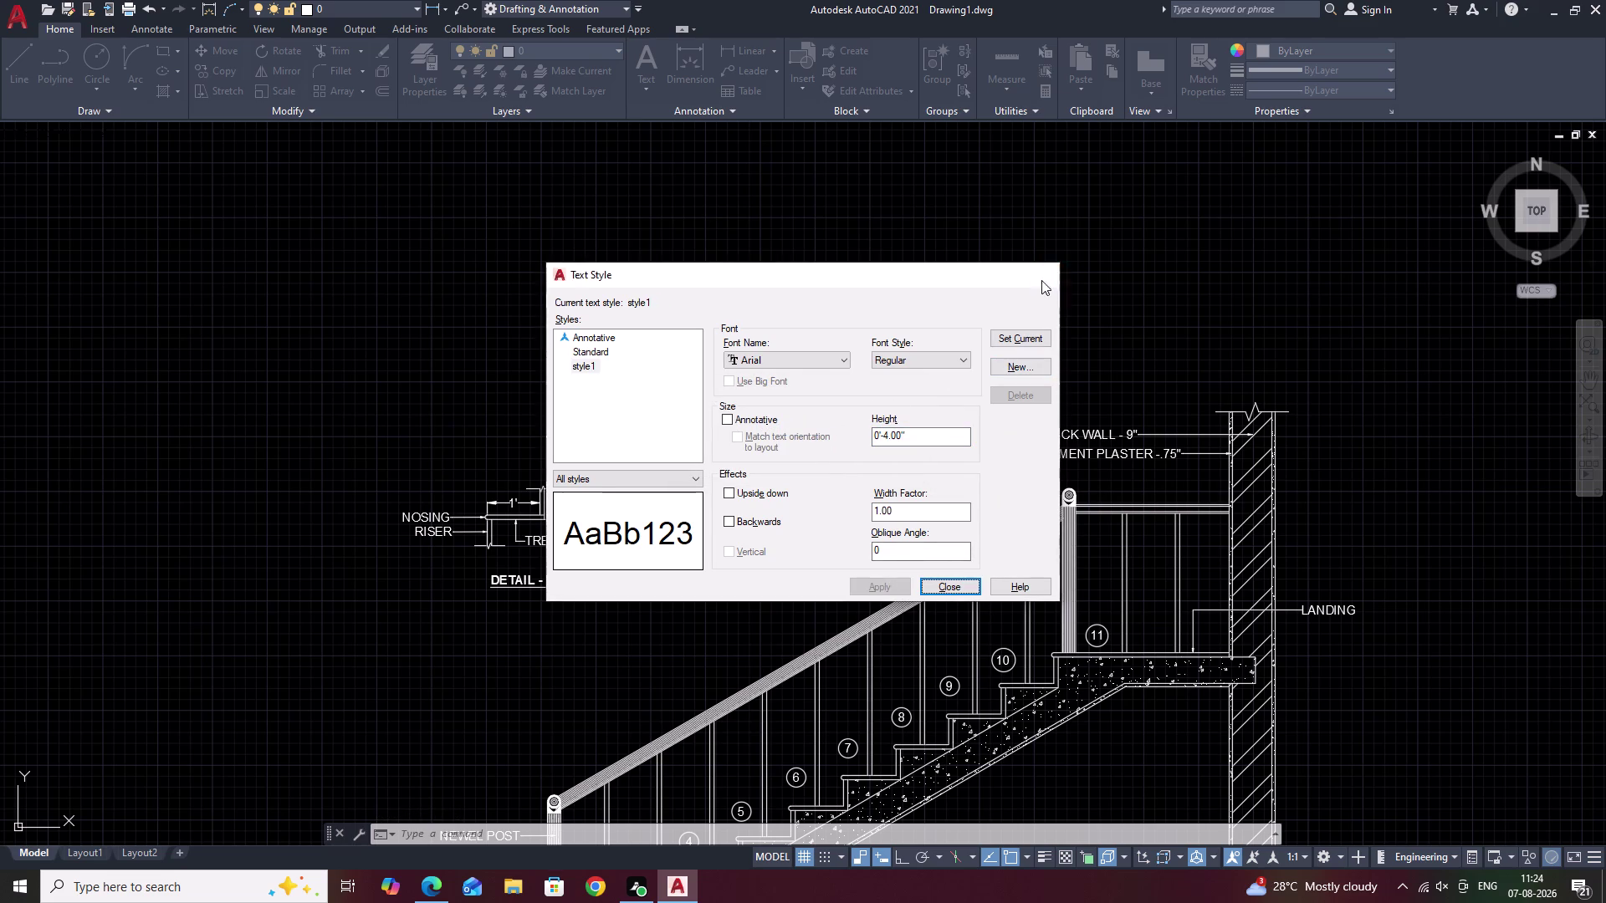
text(T)
key(space)
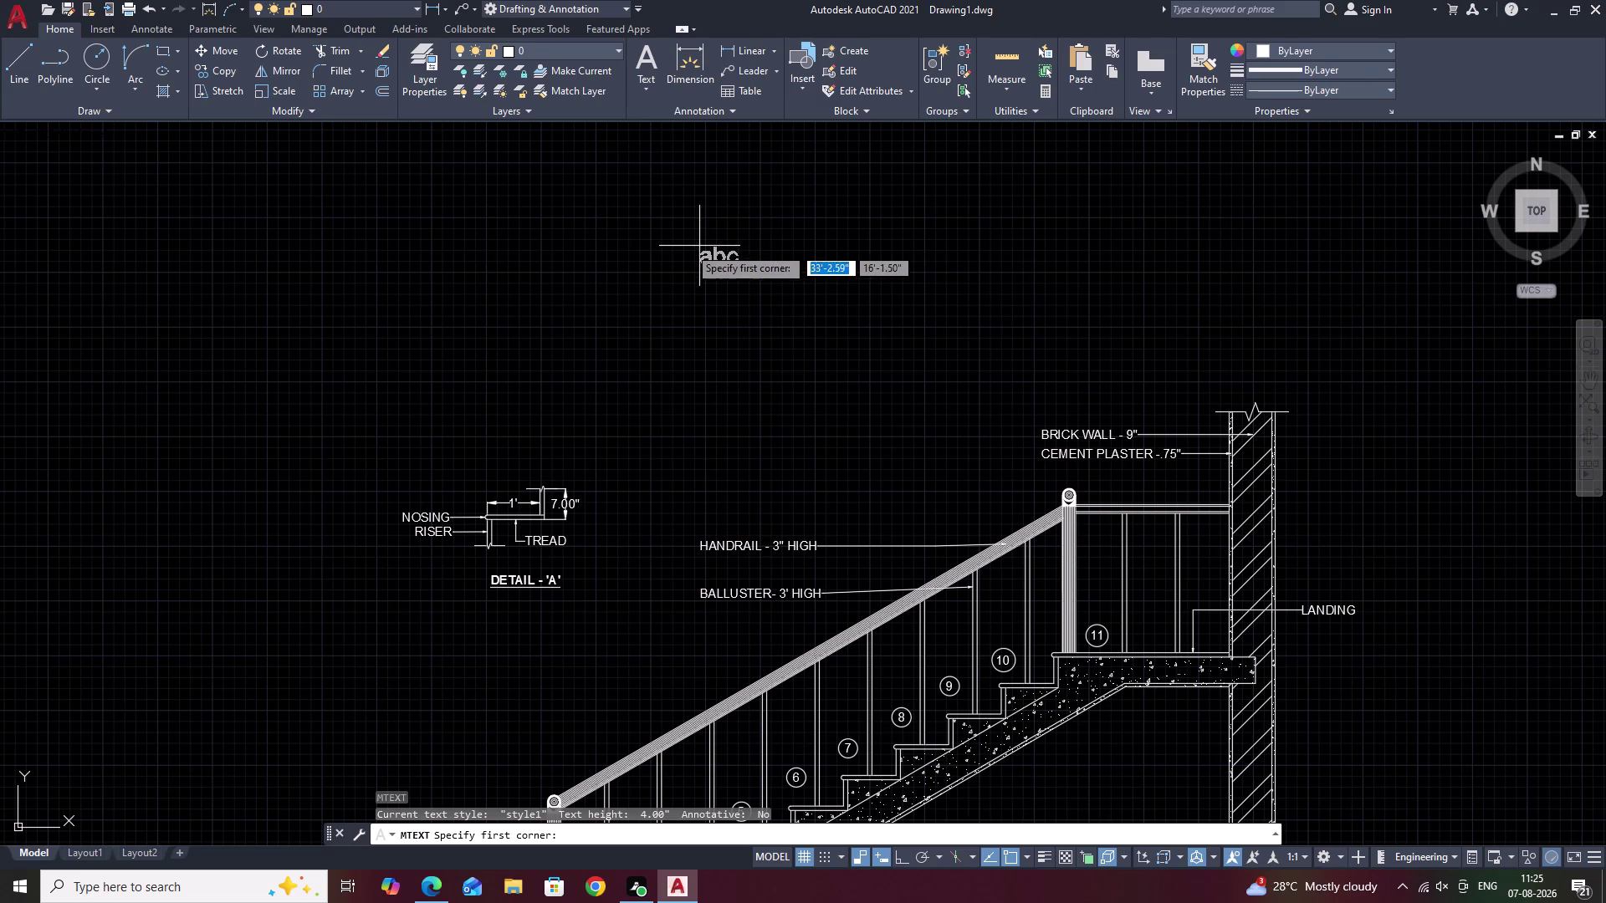
Drag a wide MText window above the staircase and check the editor's right-click options.
drag(607, 270, 1160, 298)
right_click(1161, 299)
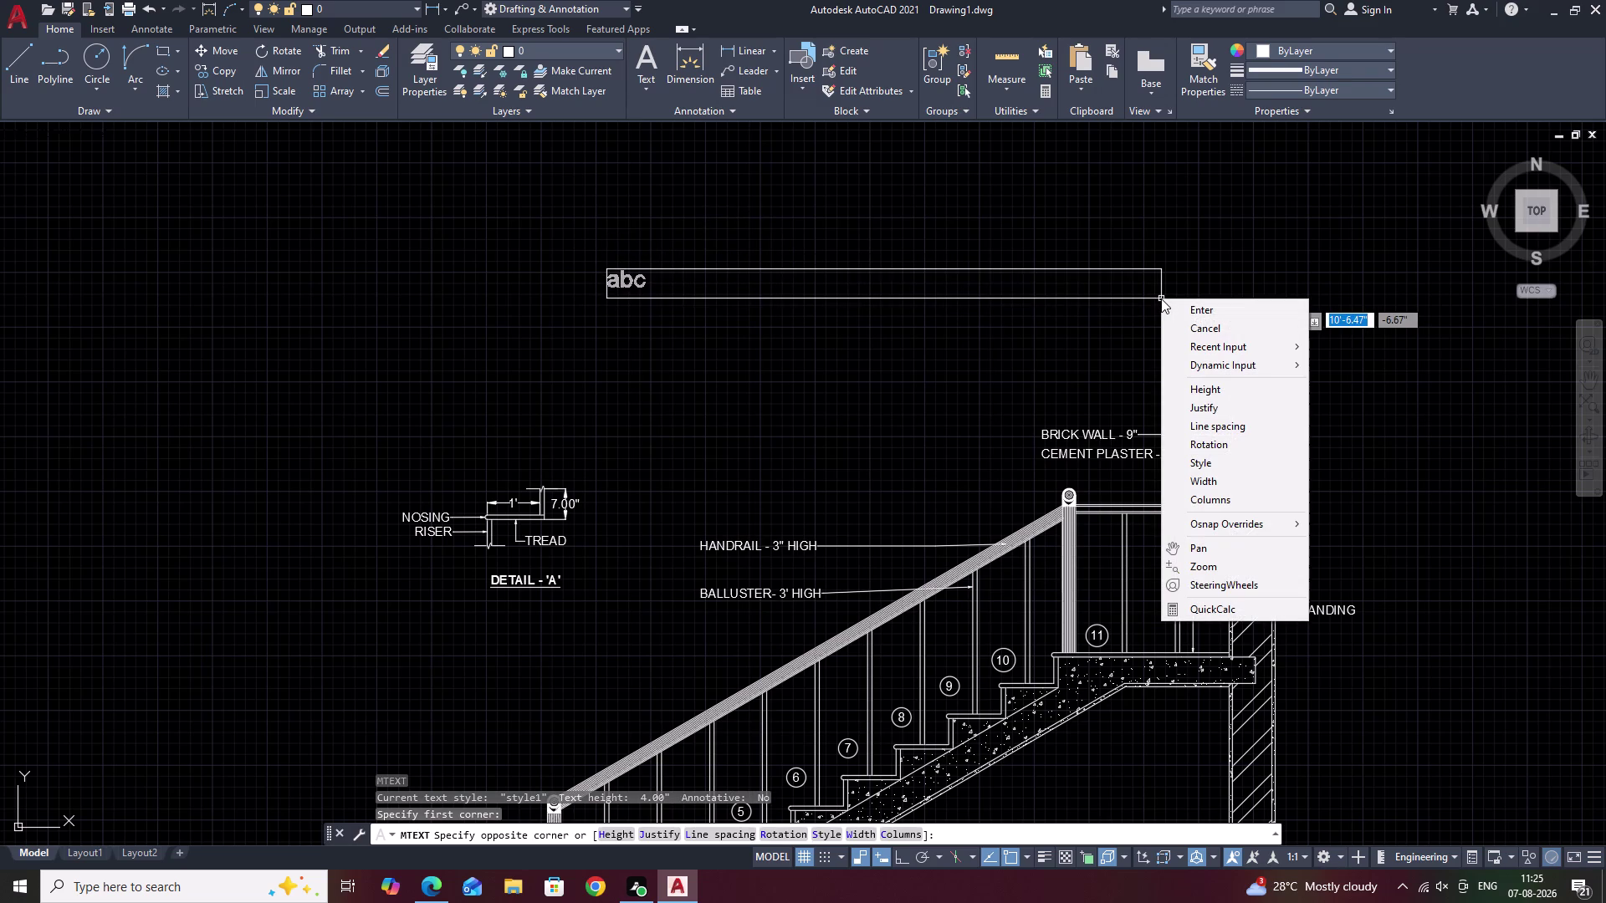
click(1160, 298)
right_click(1160, 298)
click(1129, 305)
right_click(1129, 304)
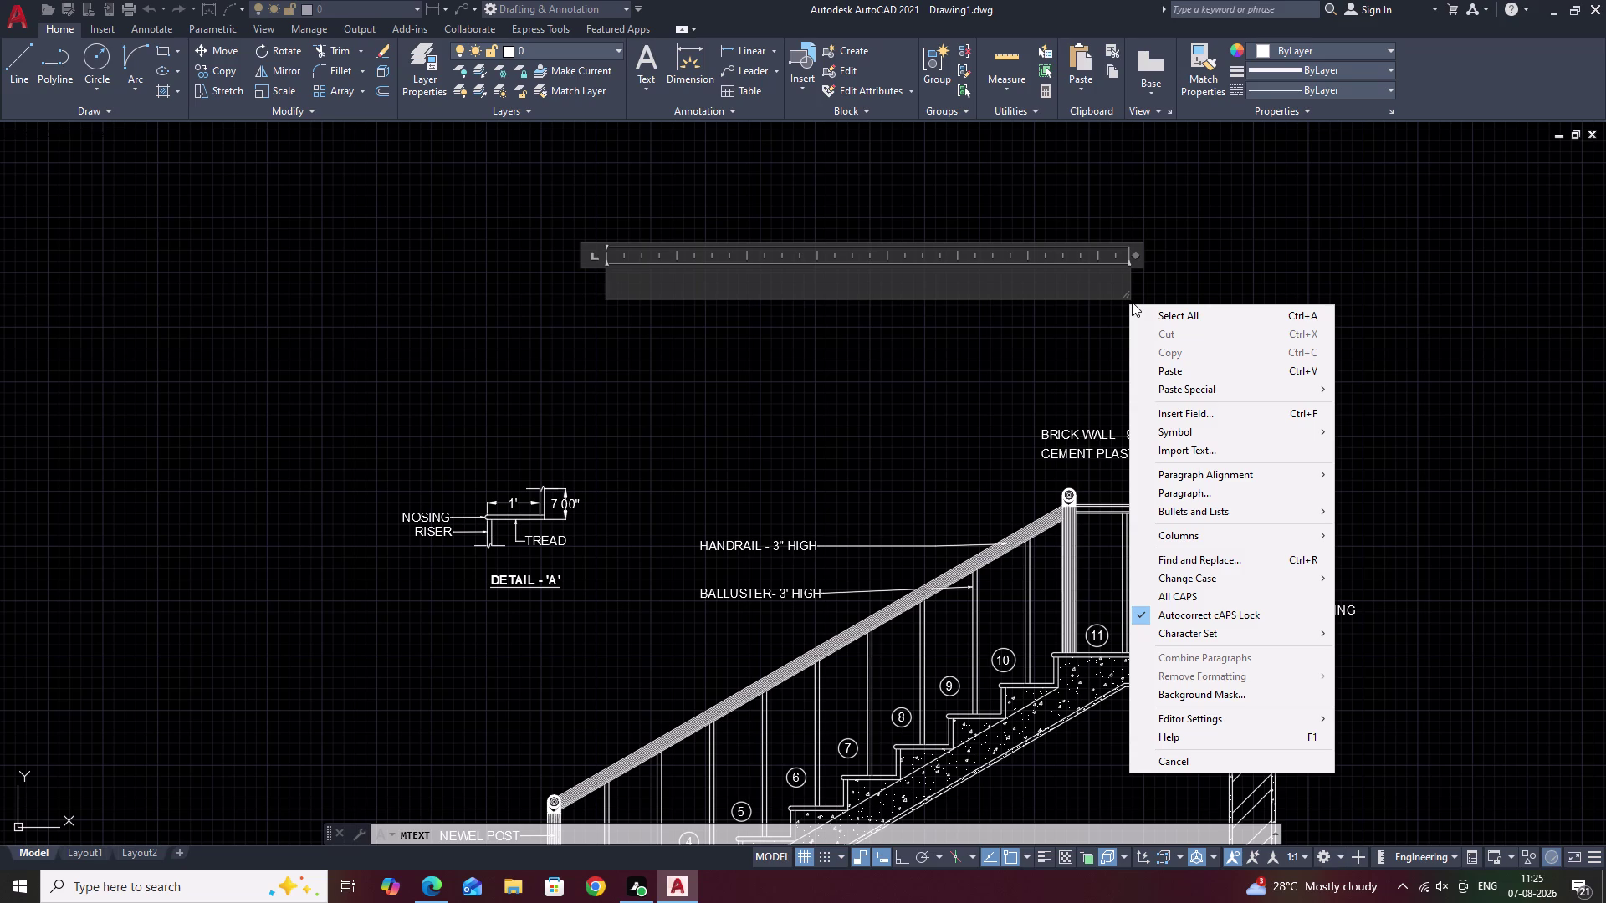
text(NEW)
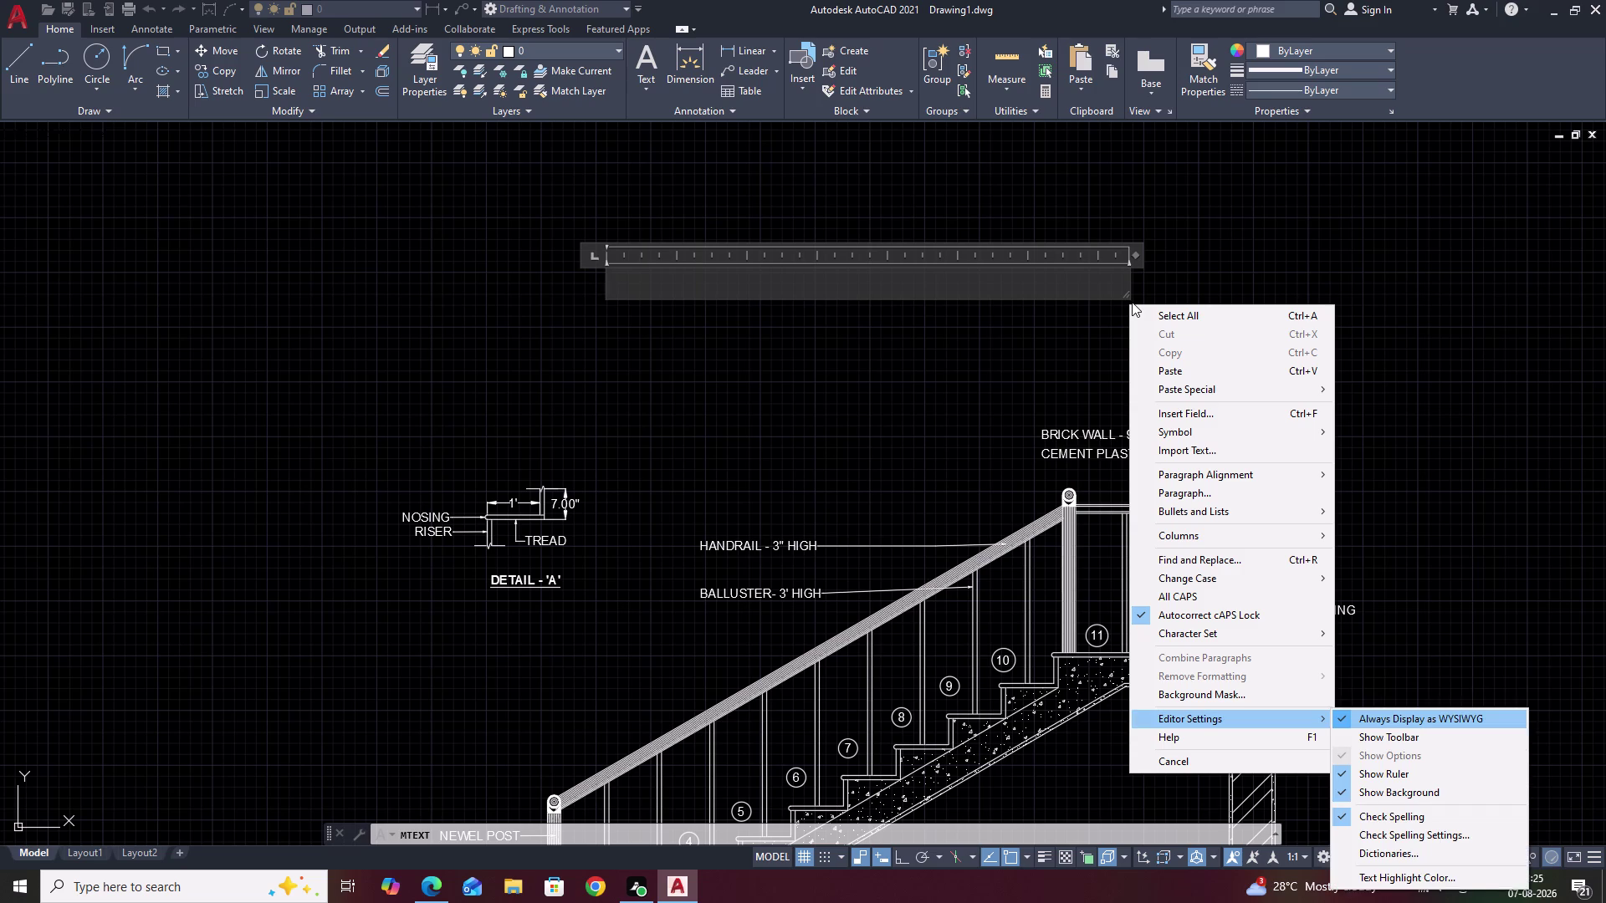
text(E)
key(l)
click(910, 285)
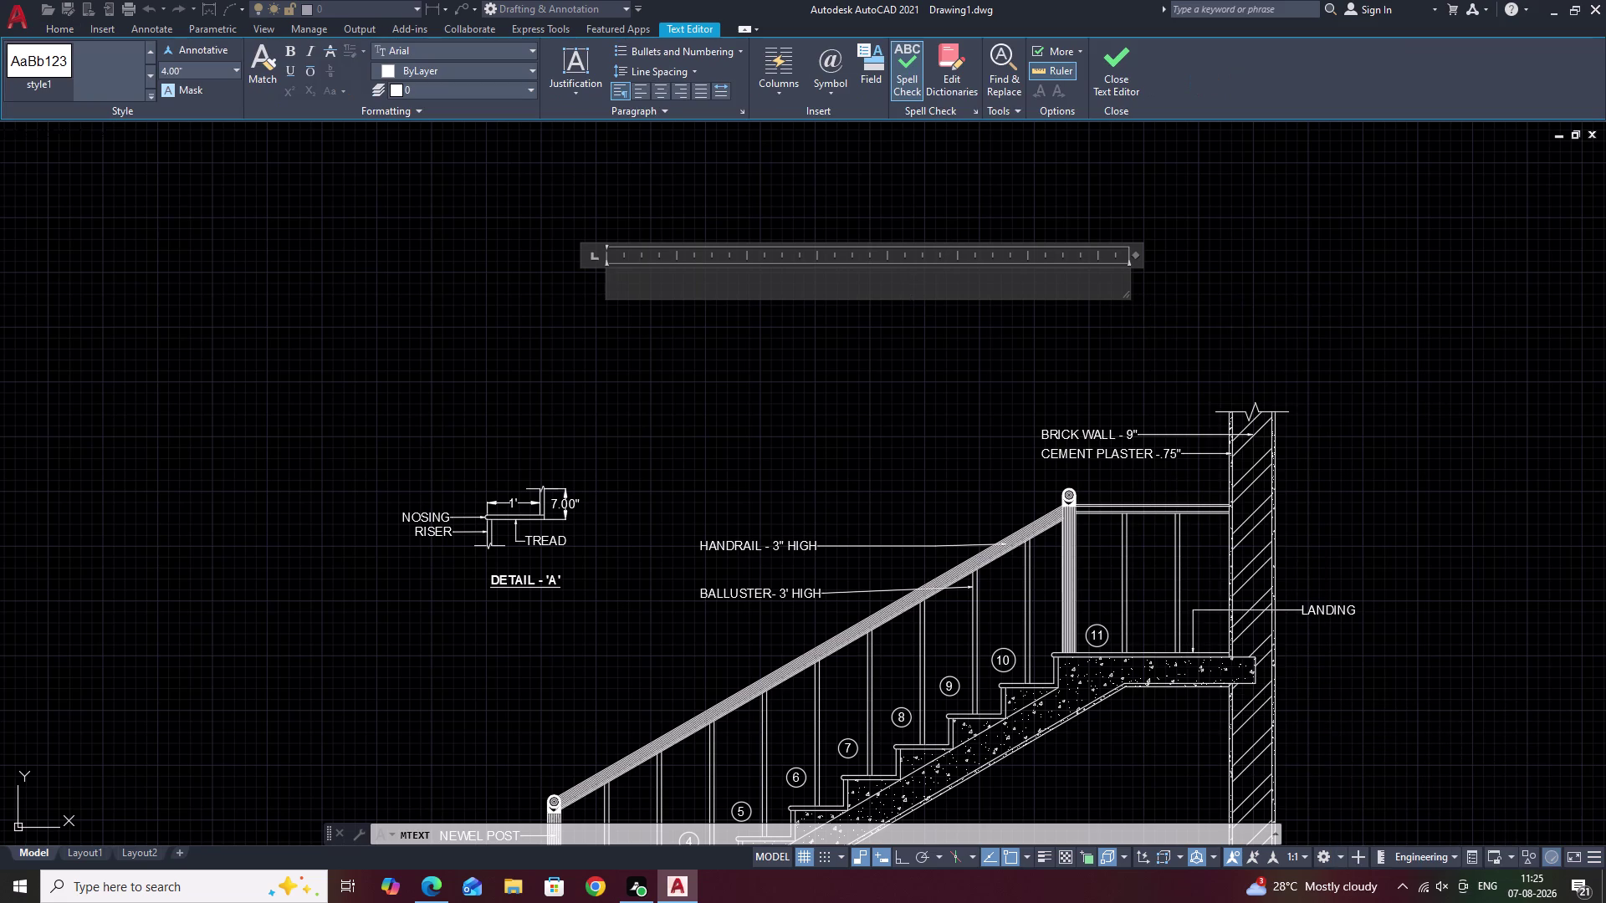
Type the title 'NEWEL POST QUARTER TURN STAIR' in the text box.
key(n)
text(EWE)
text(L PO)
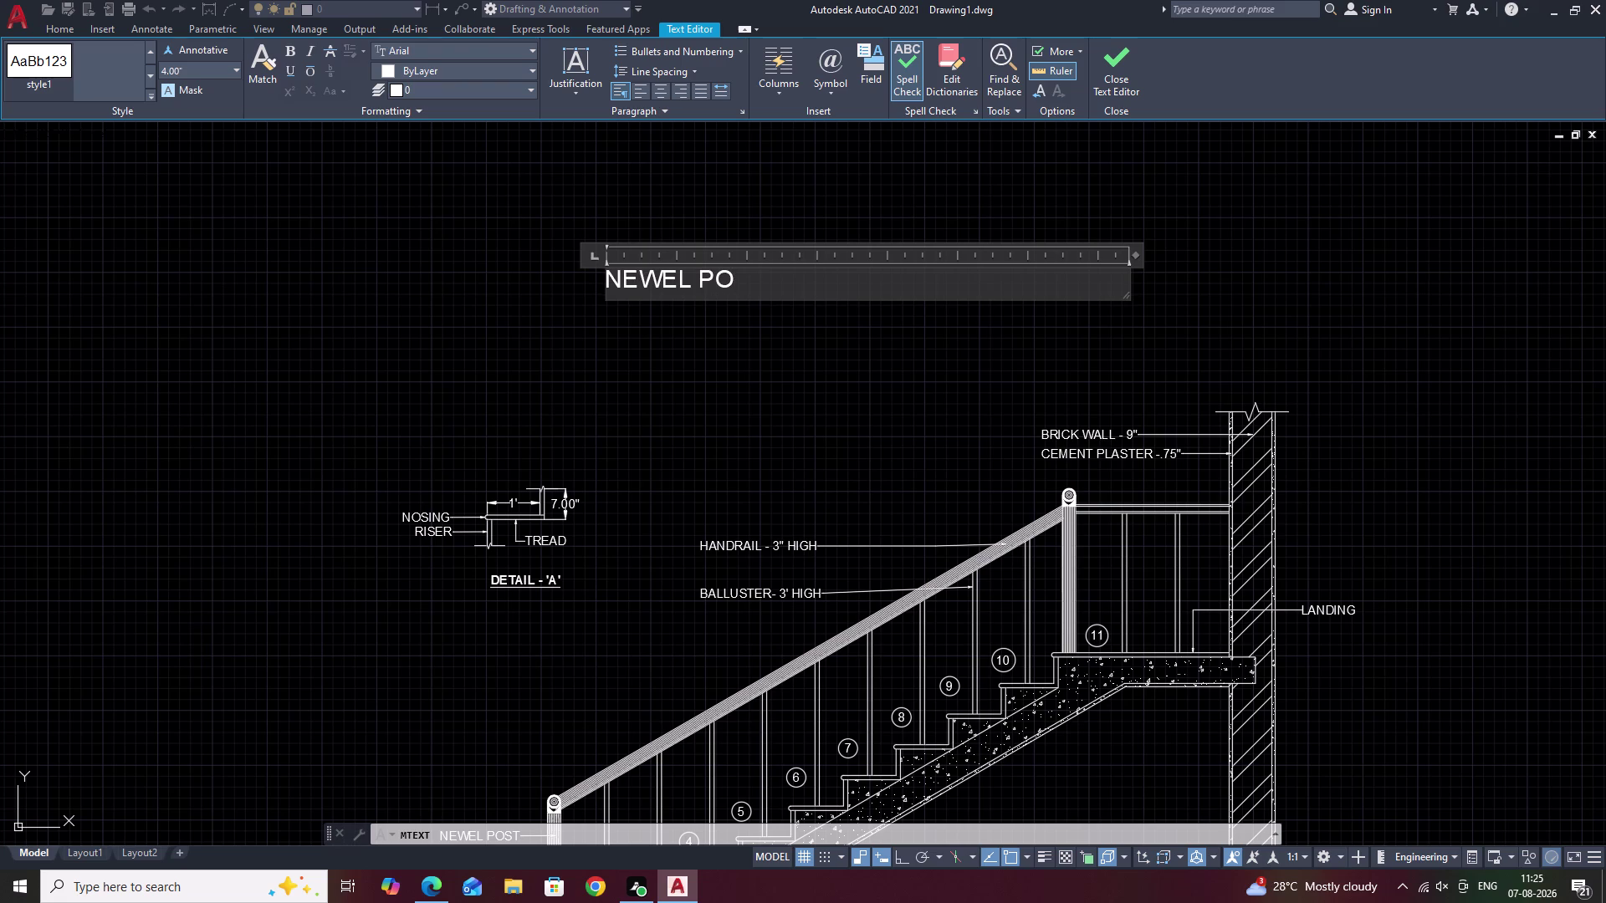
text(ST)
key(space)
text(QU)
text(ART)
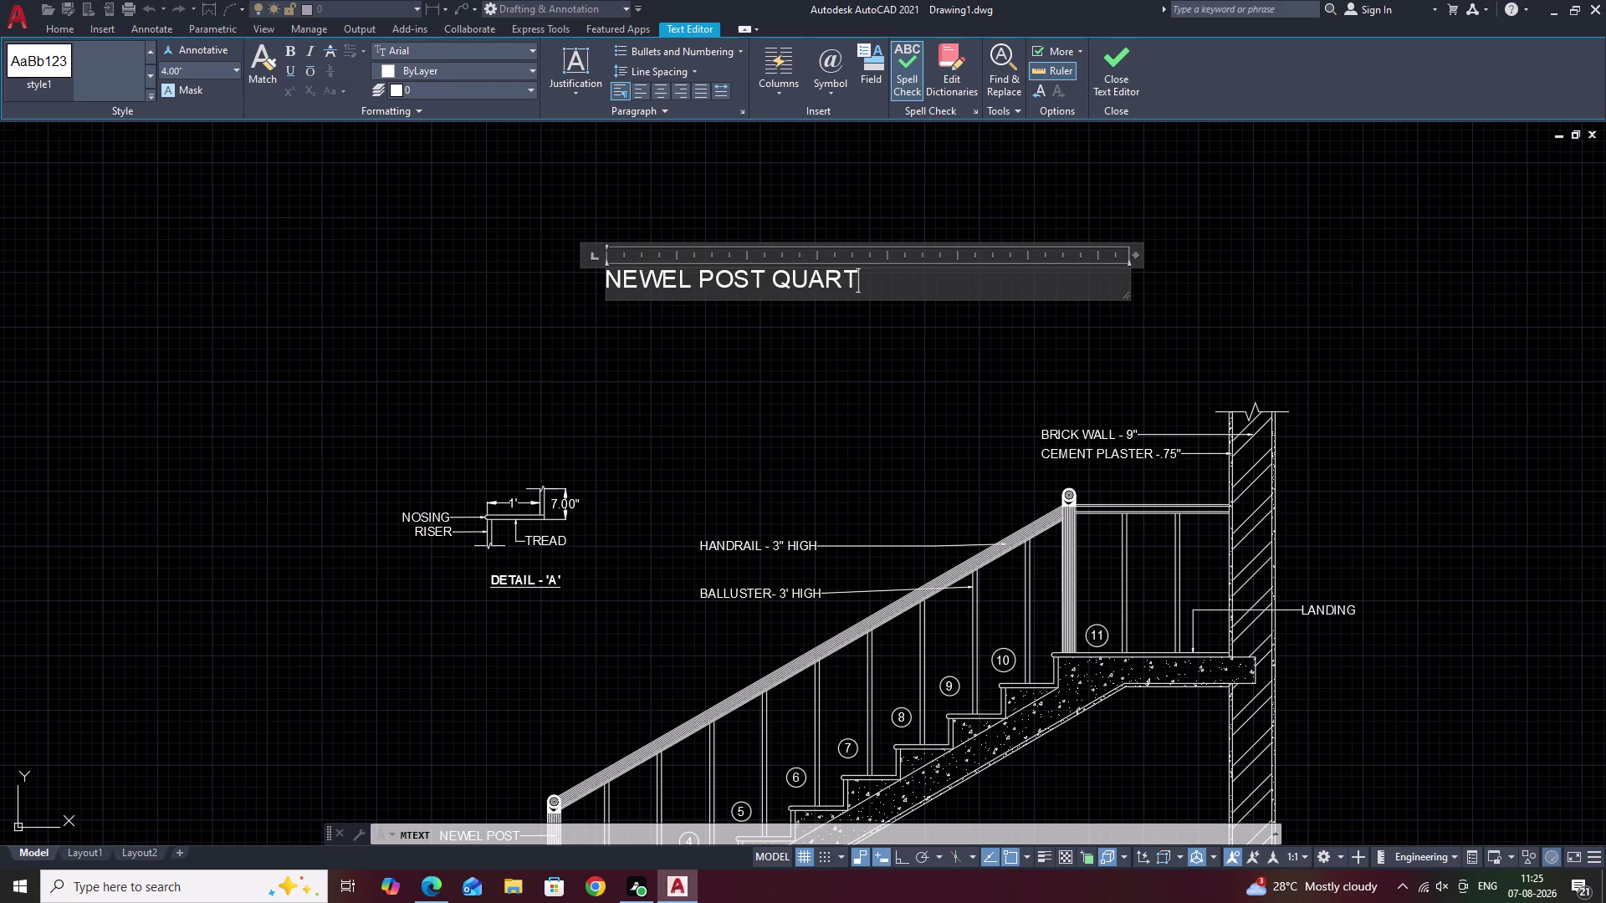
text(ER)
key(space)
text(TUR)
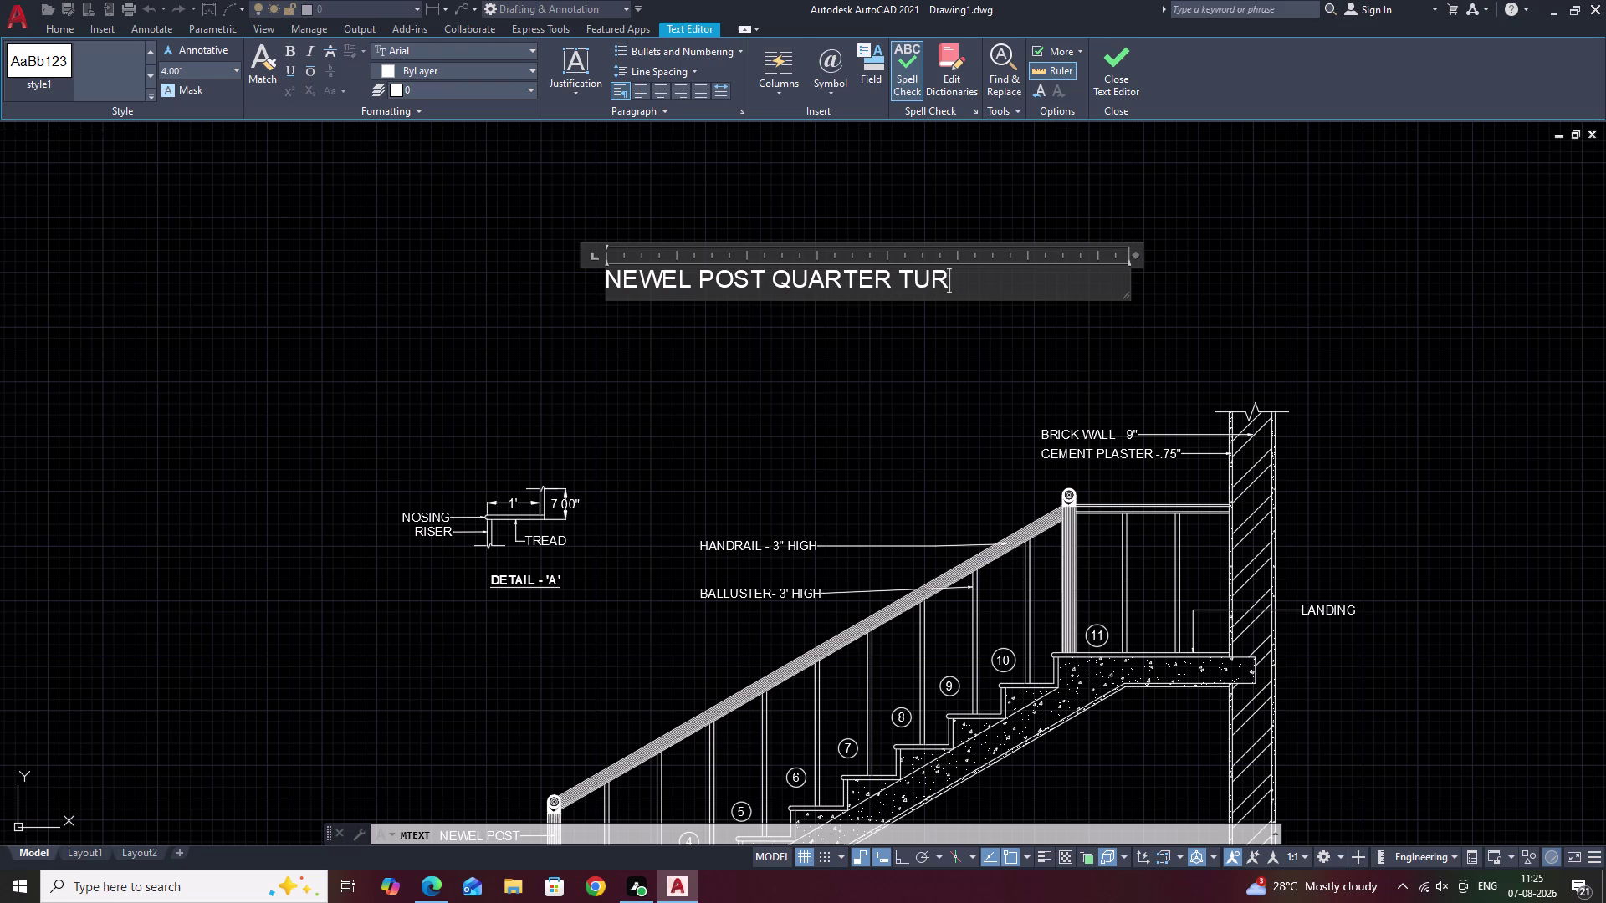
text(N)
key(space)
text(STA)
key(i)
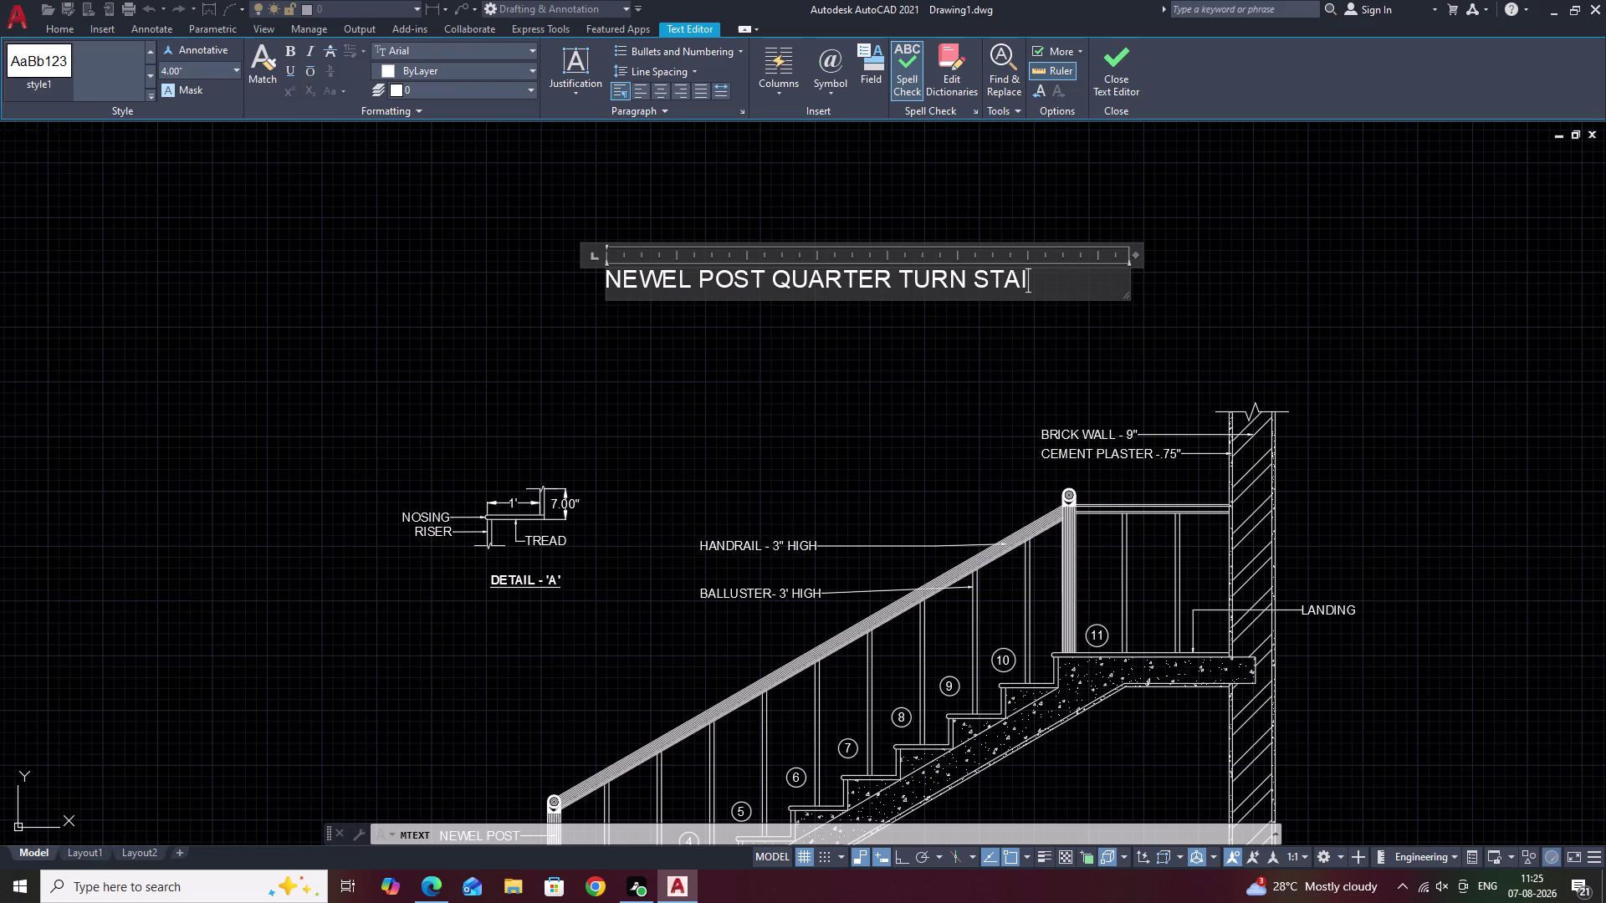
key(r)
Select the whole title, apply Bold and Underline, and close the editor.
click(662, 92)
drag(1096, 287, 971, 285)
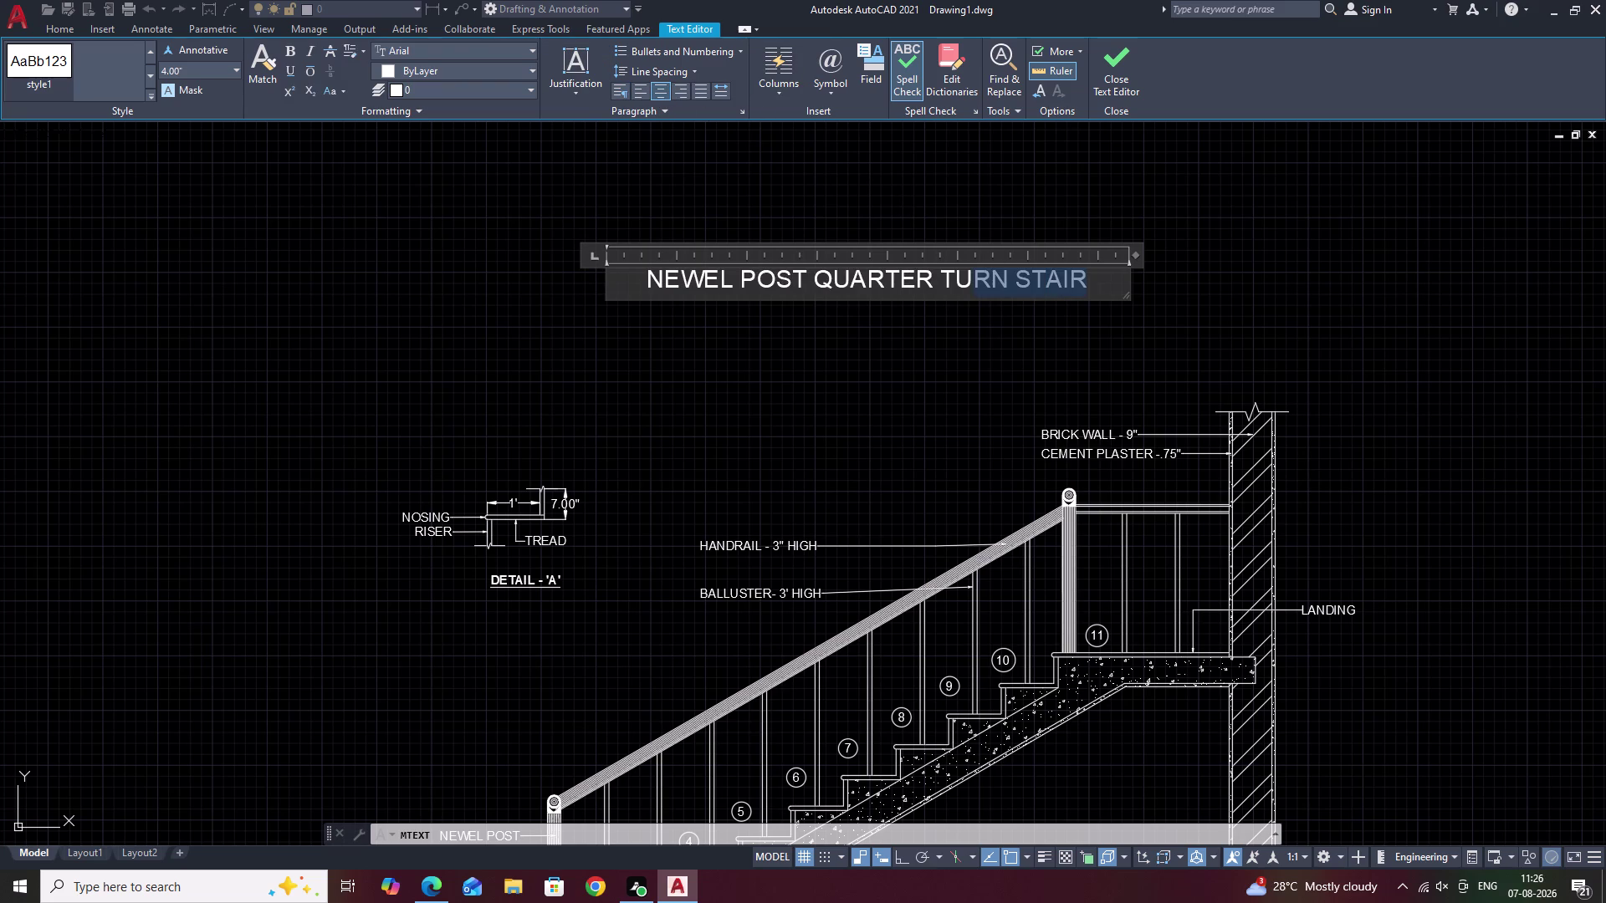
click(722, 283)
click(709, 283)
click(653, 281)
right_click(653, 281)
click(969, 284)
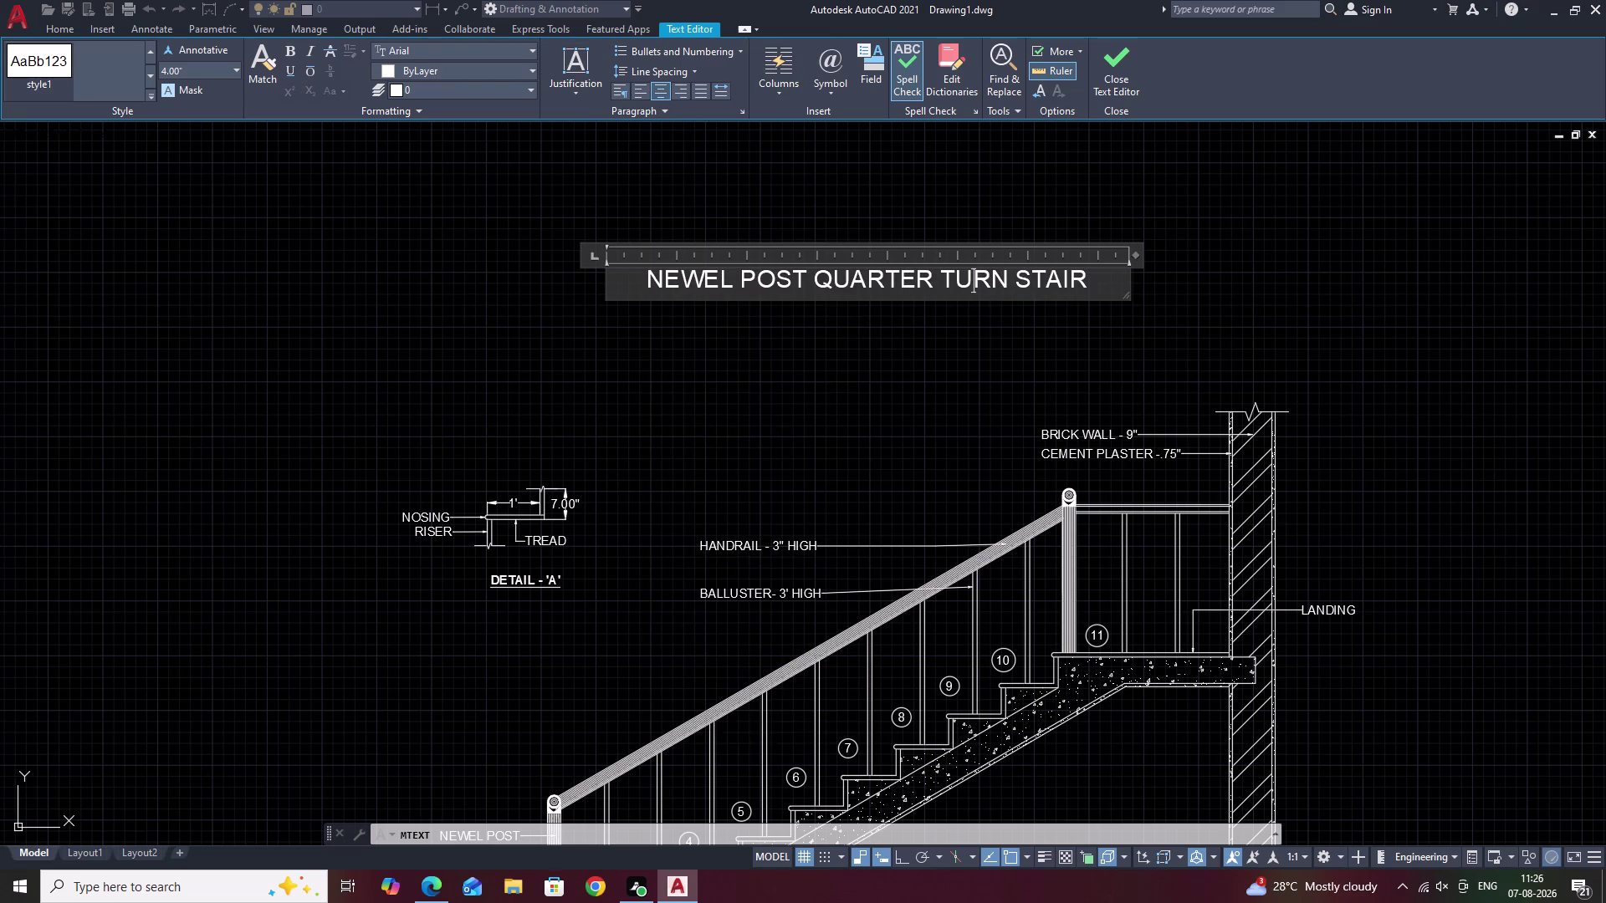
drag(1100, 286, 733, 288)
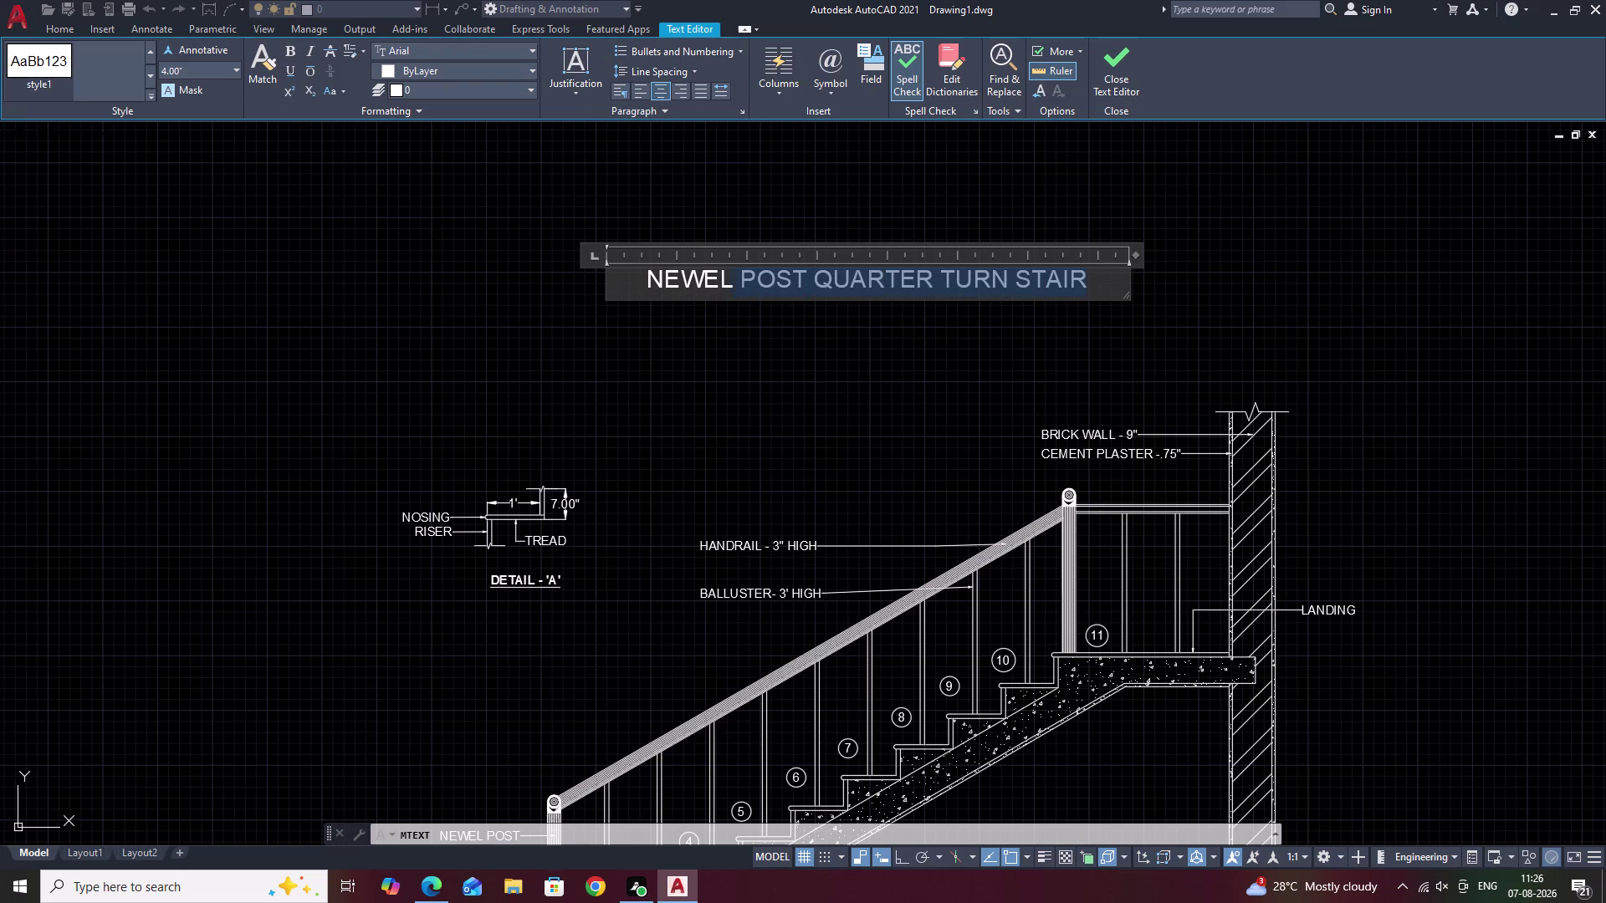
drag(733, 288, 641, 283)
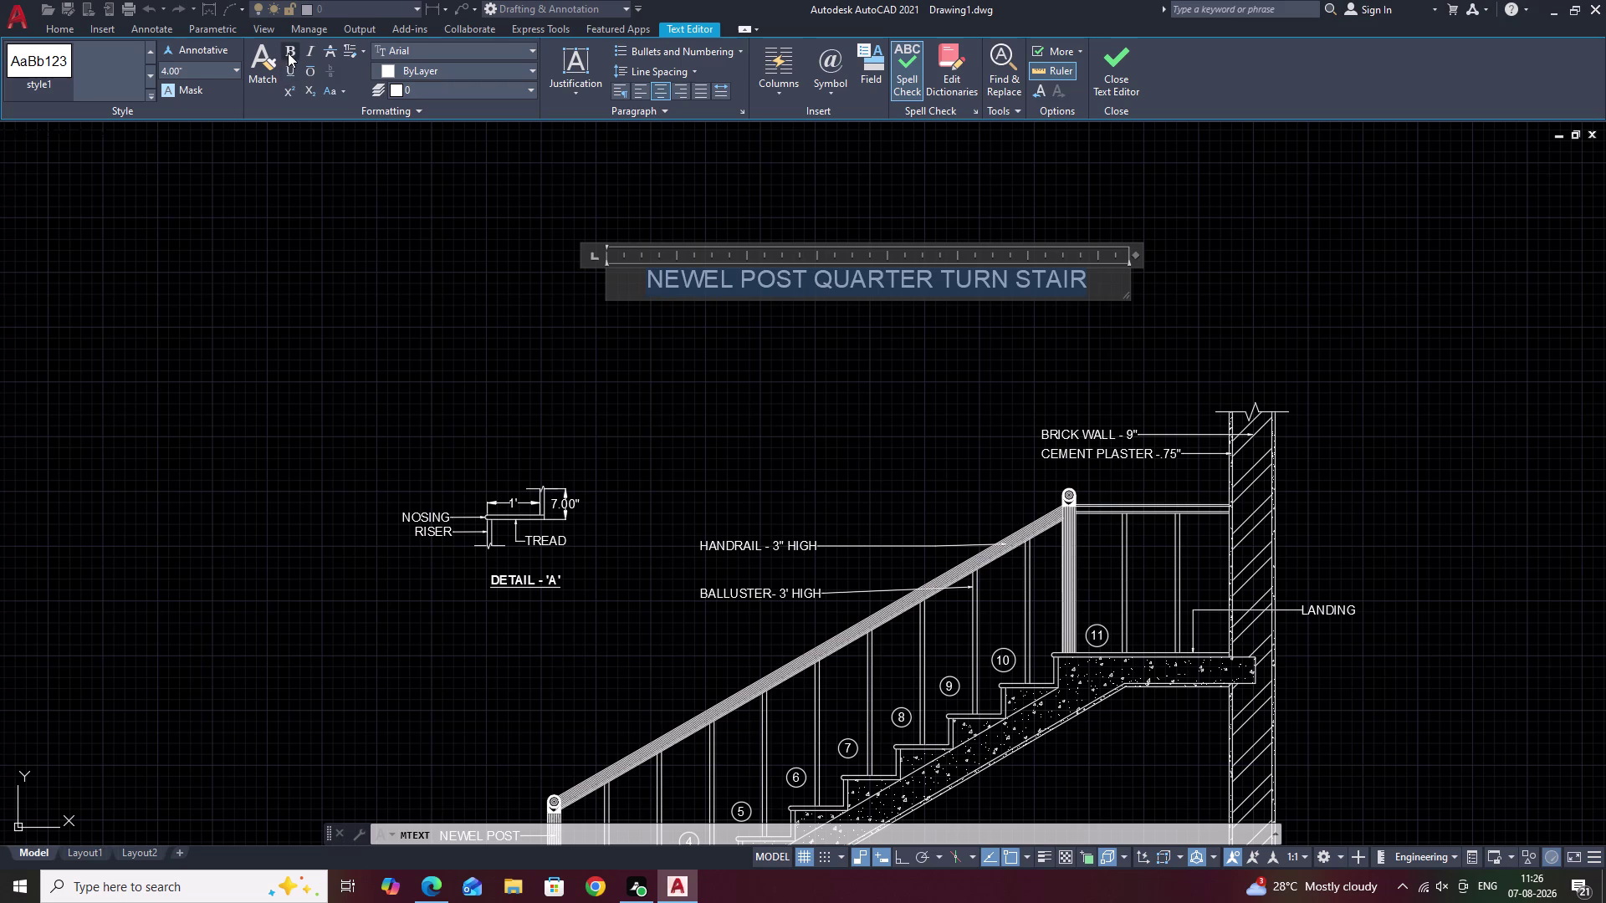
click(289, 50)
click(289, 69)
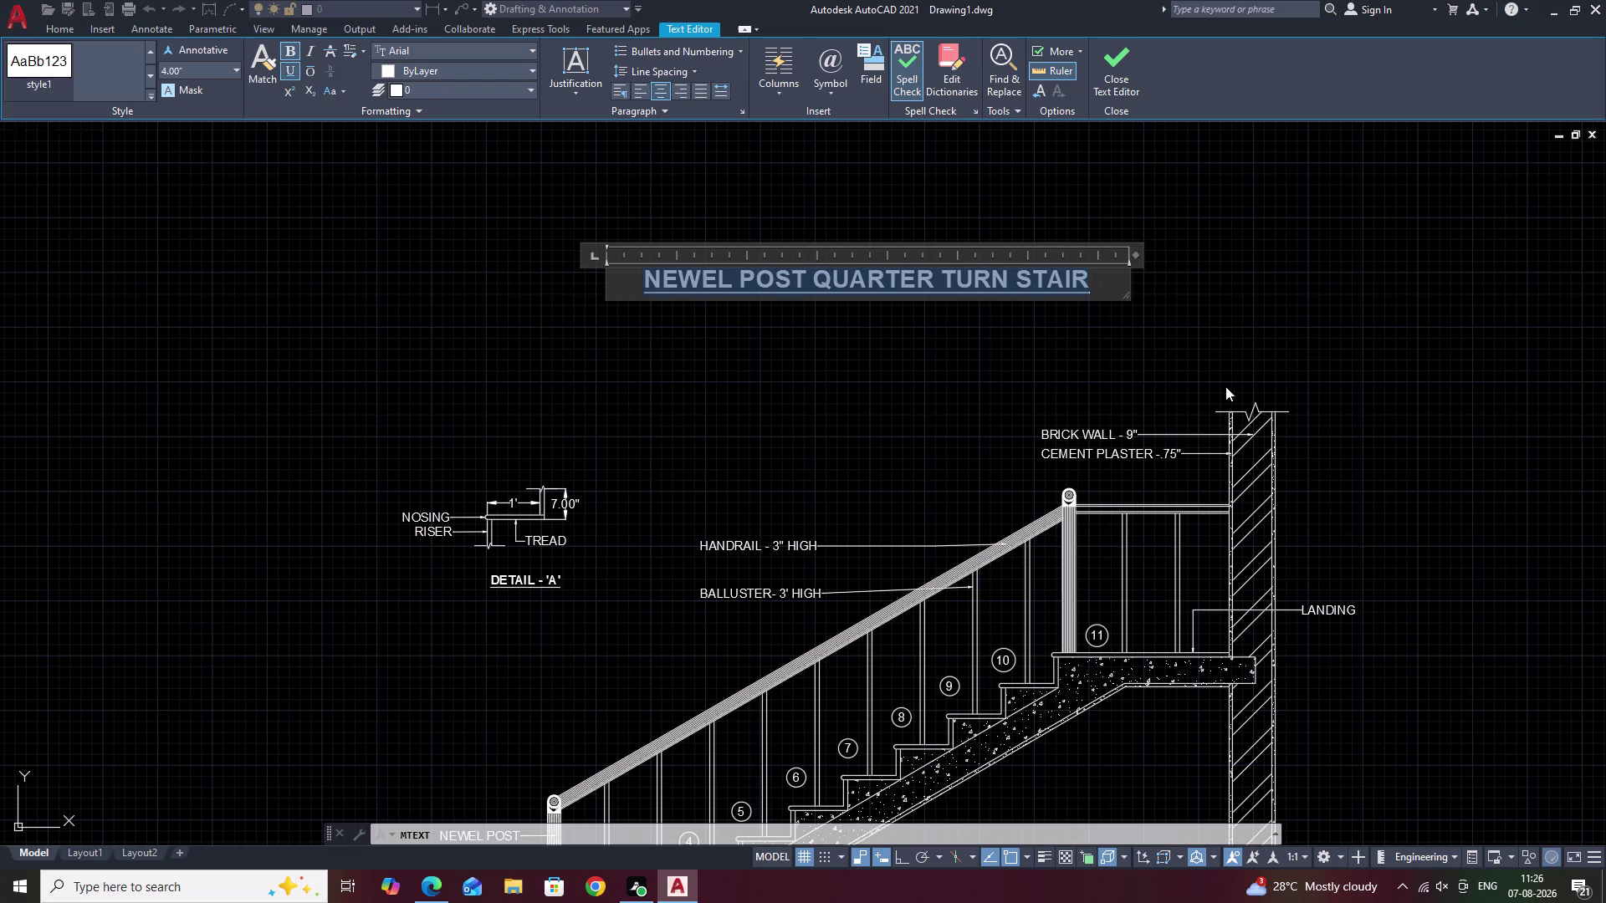
click(1217, 337)
scroll(down, 3)
middle_drag(1192, 394, 1187, 365)
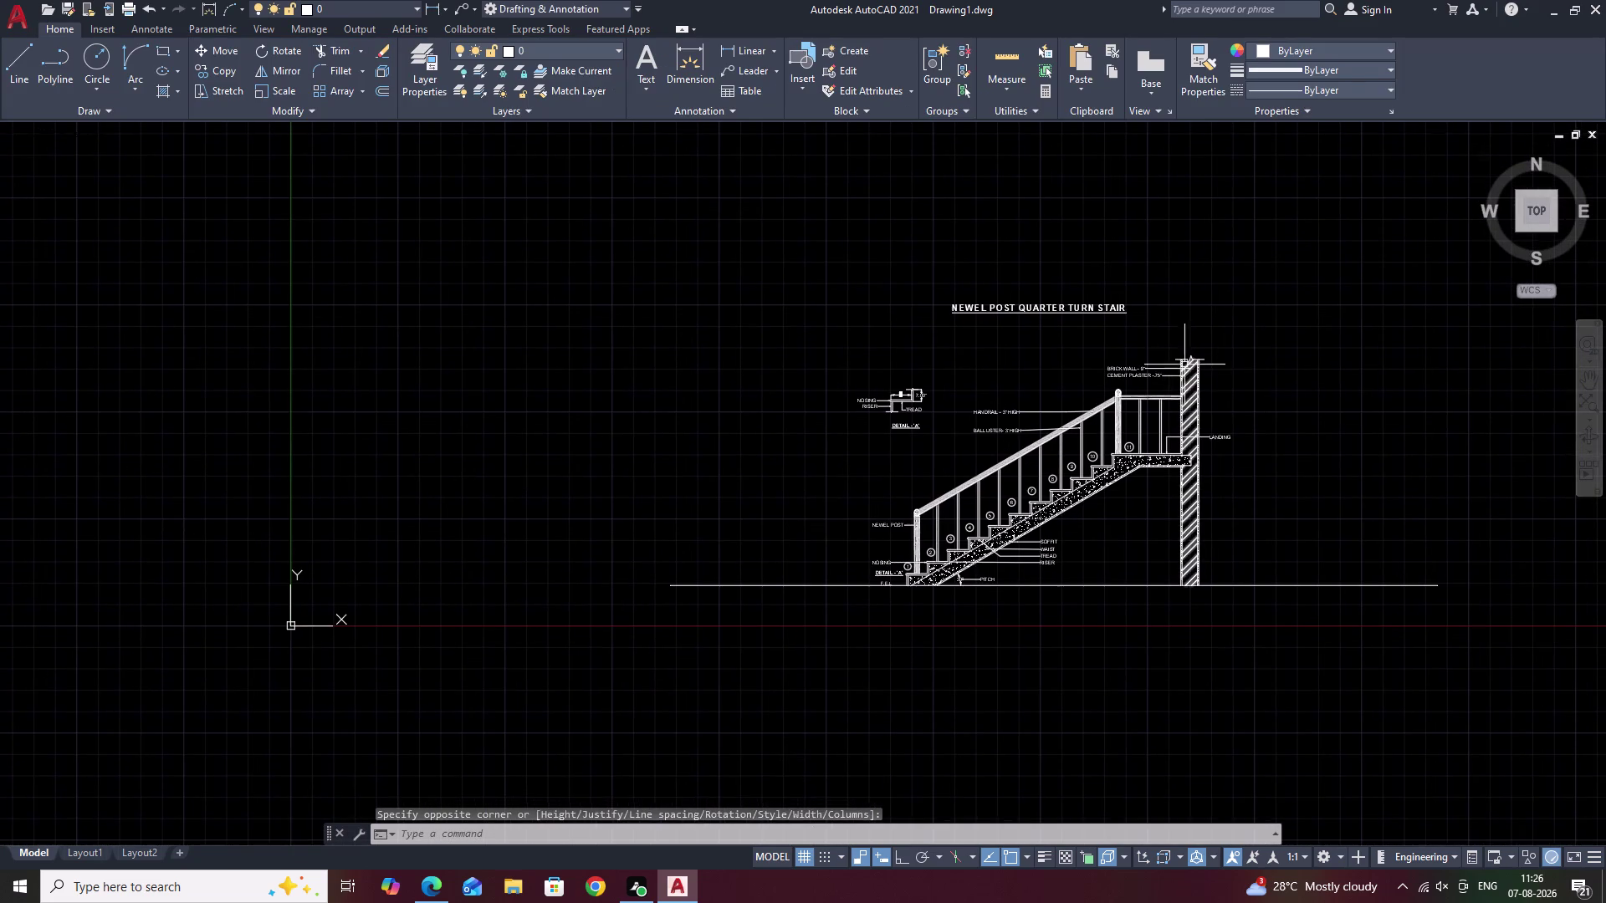
Move the title lower and left, closer above the staircase.
key(Escape)
scroll(up, 3)
click(980, 234)
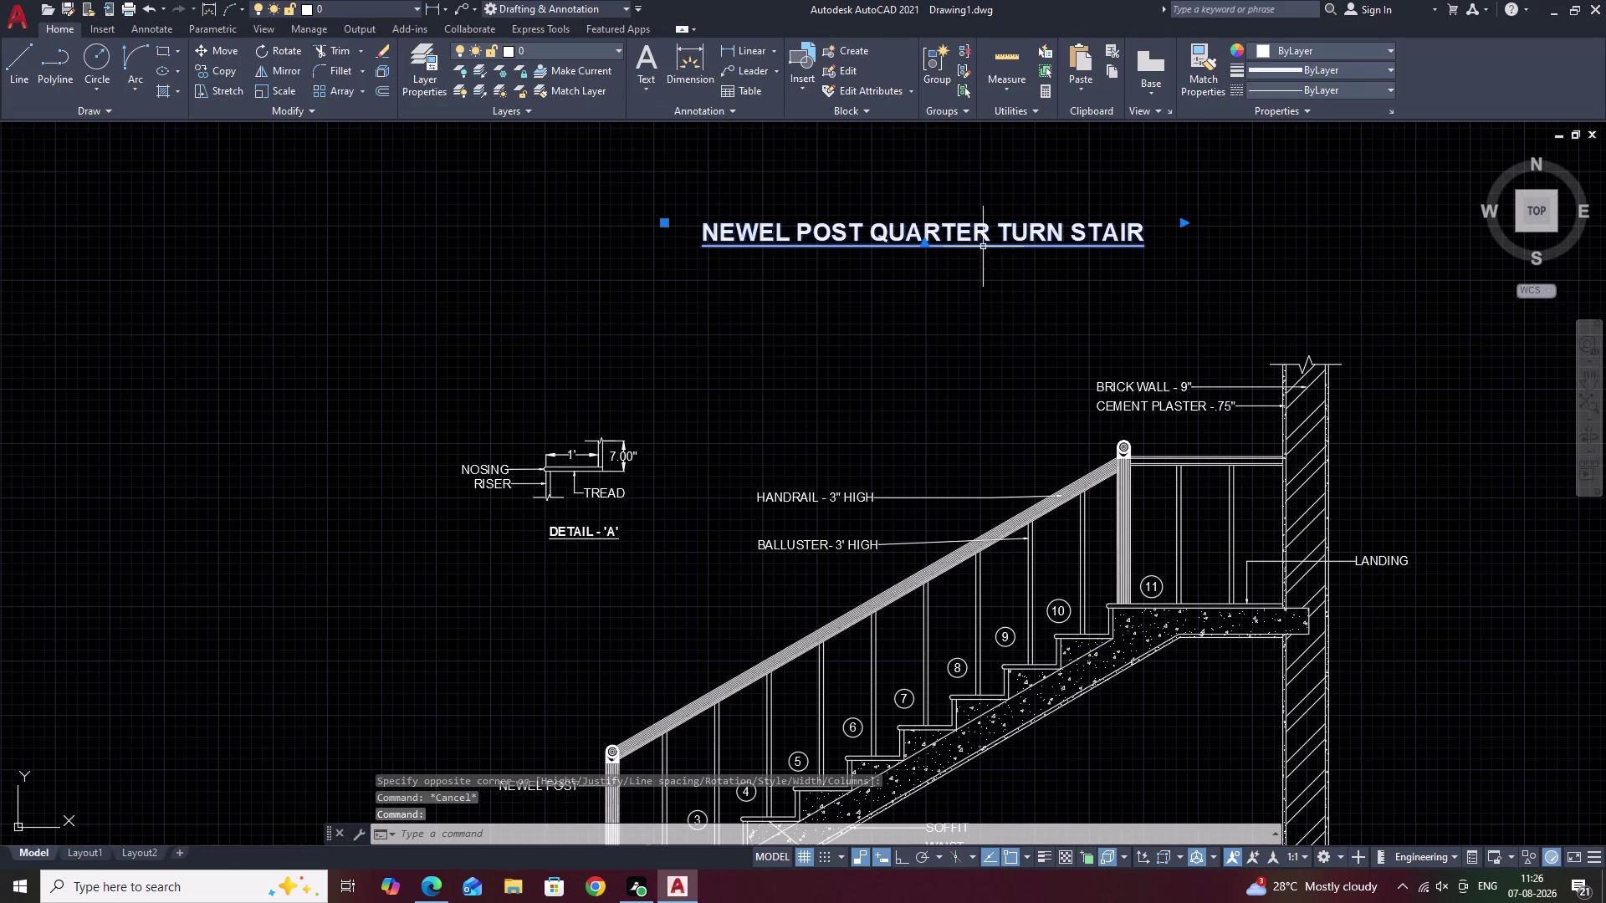
text(M)
key(space)
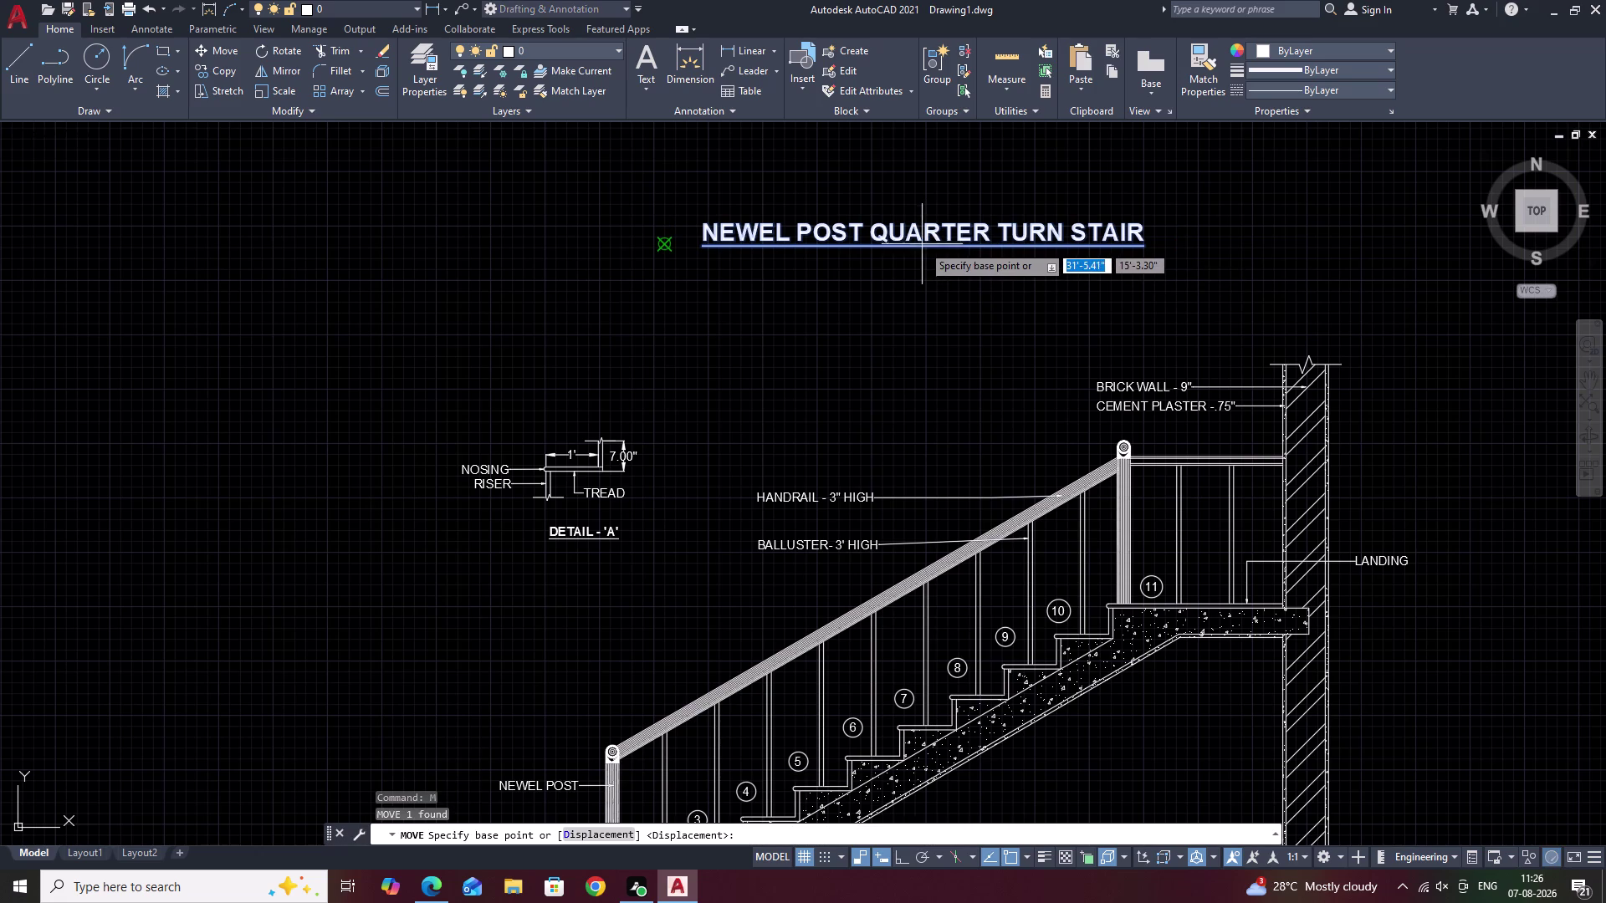
click(922, 245)
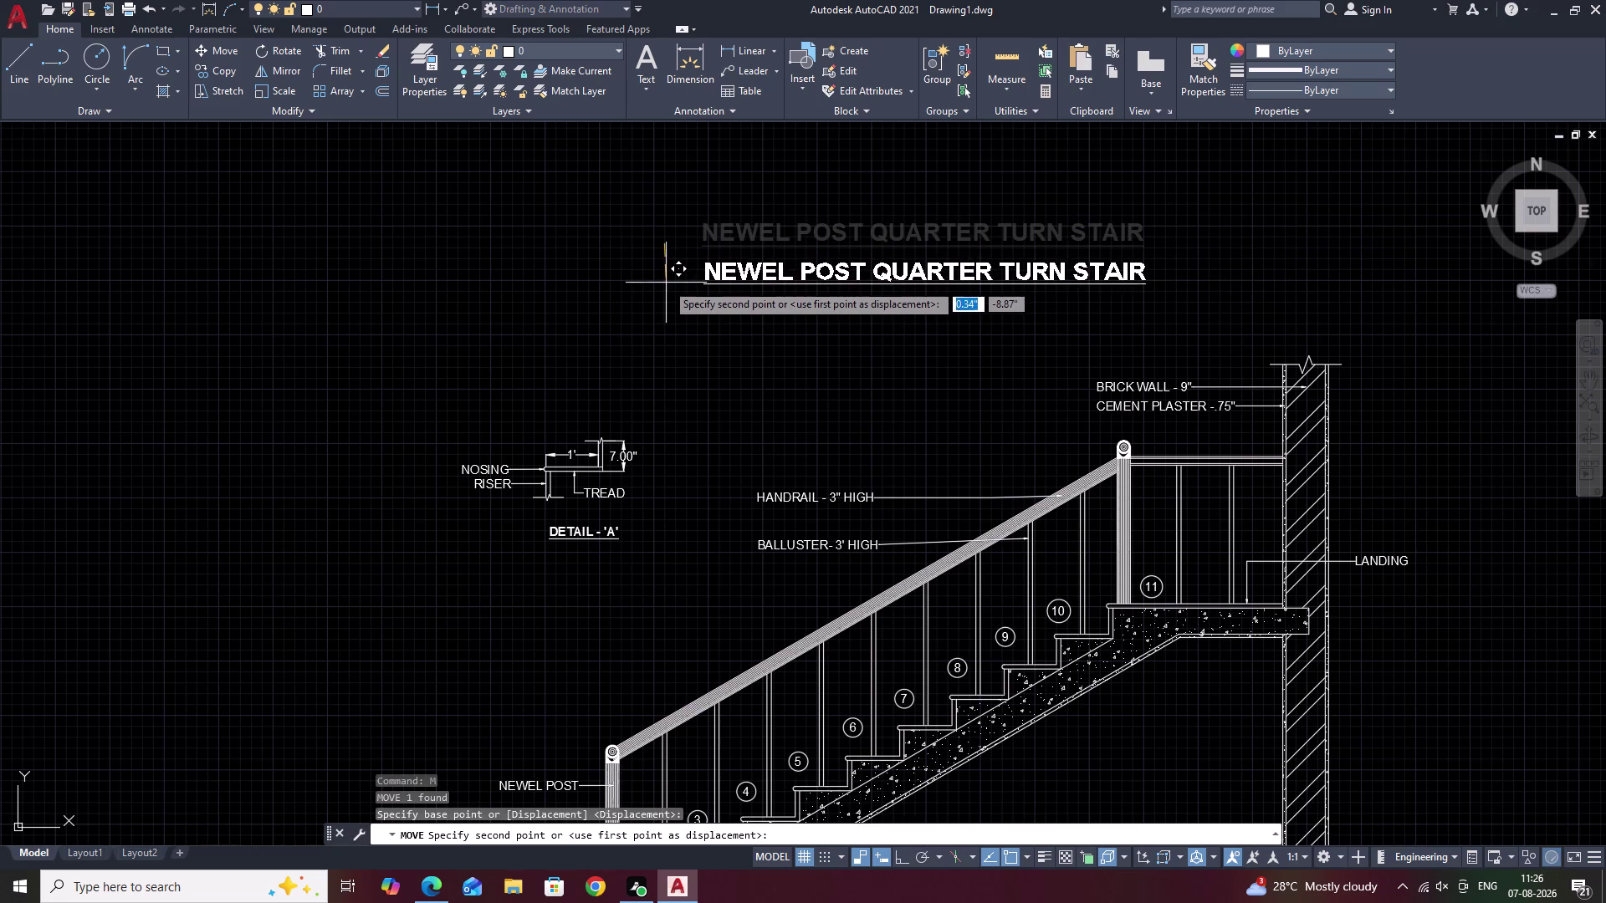
click(646, 290)
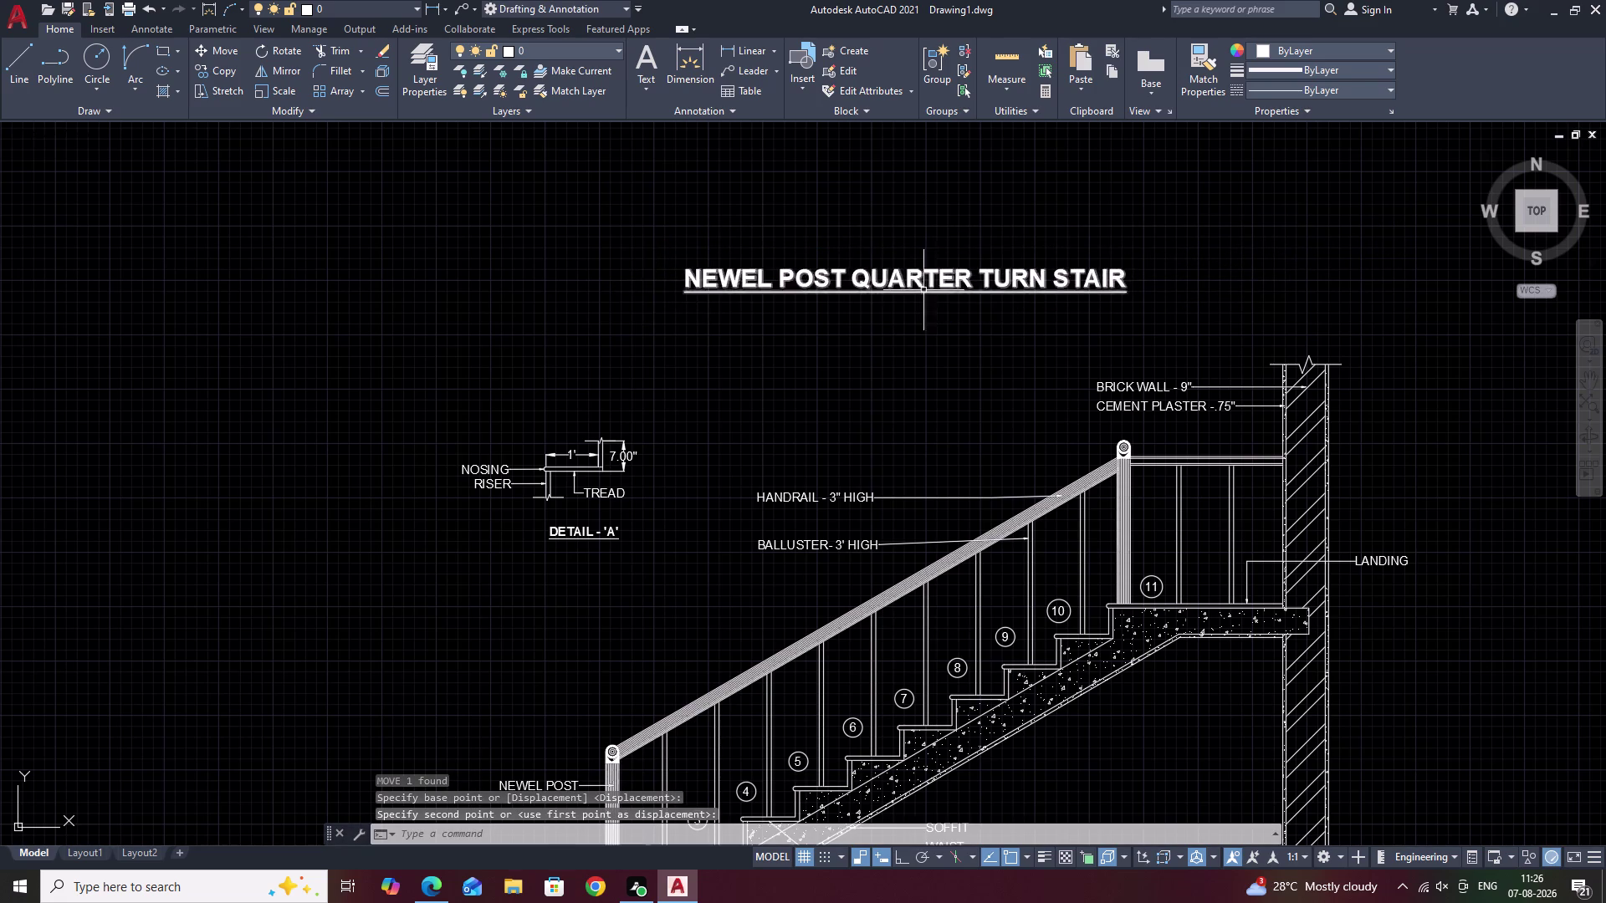
Pan and zoom around the drawing to check the title and staircase treads.
scroll(down, 3)
middle_drag(977, 345, 989, 301)
scroll(up, 3)
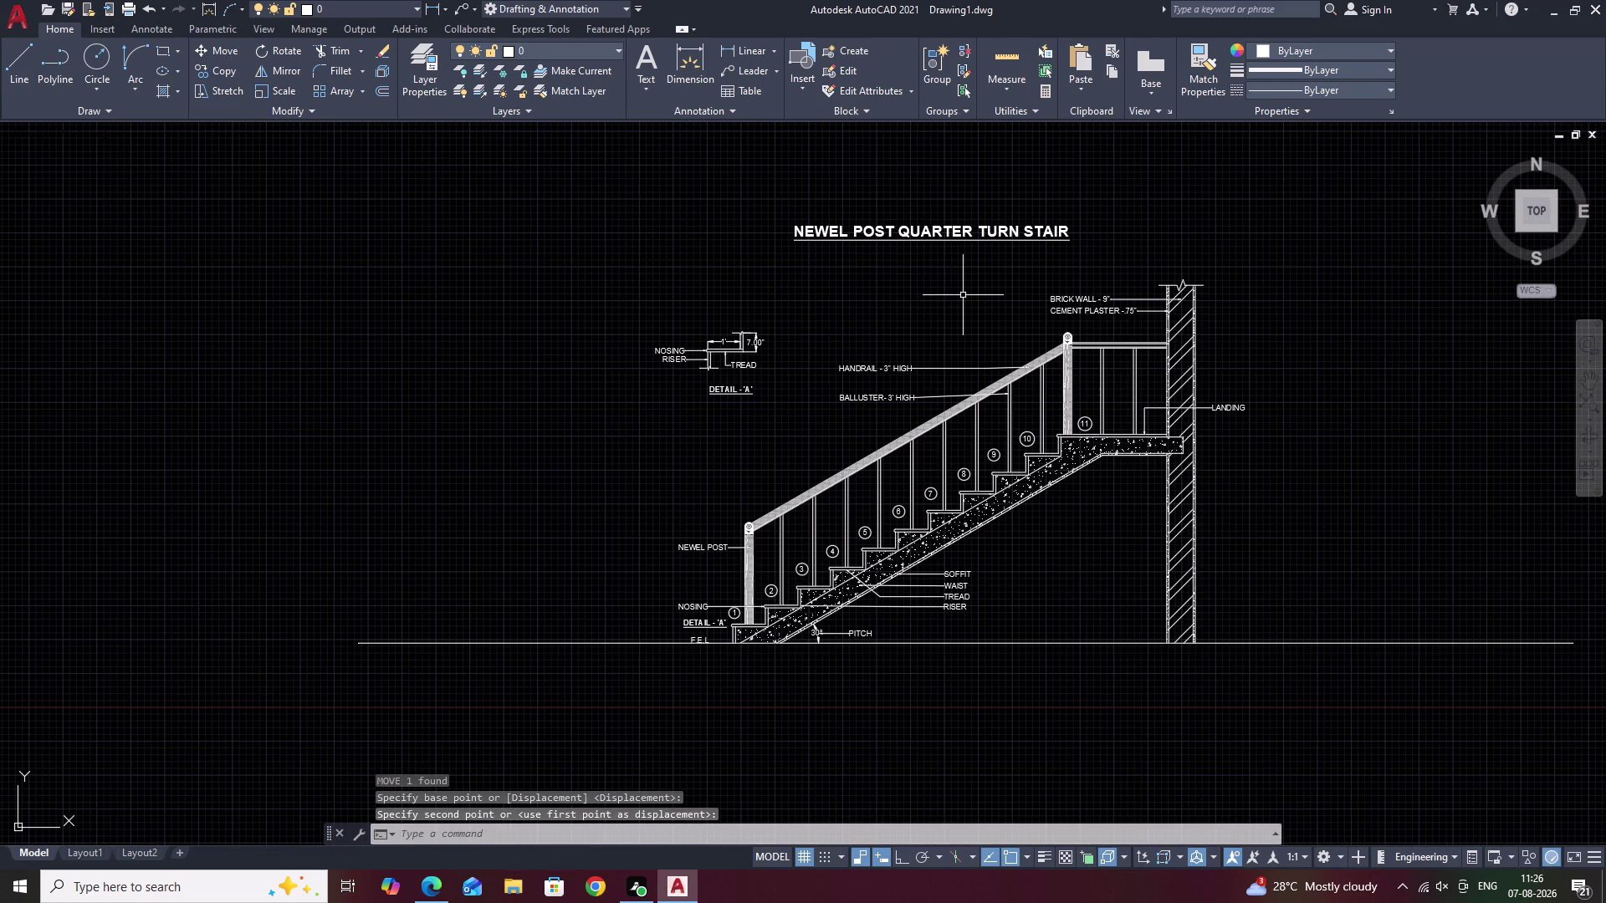
middle_drag(963, 296, 831, 293)
scroll(up, 3)
middle_drag(832, 291, 854, 246)
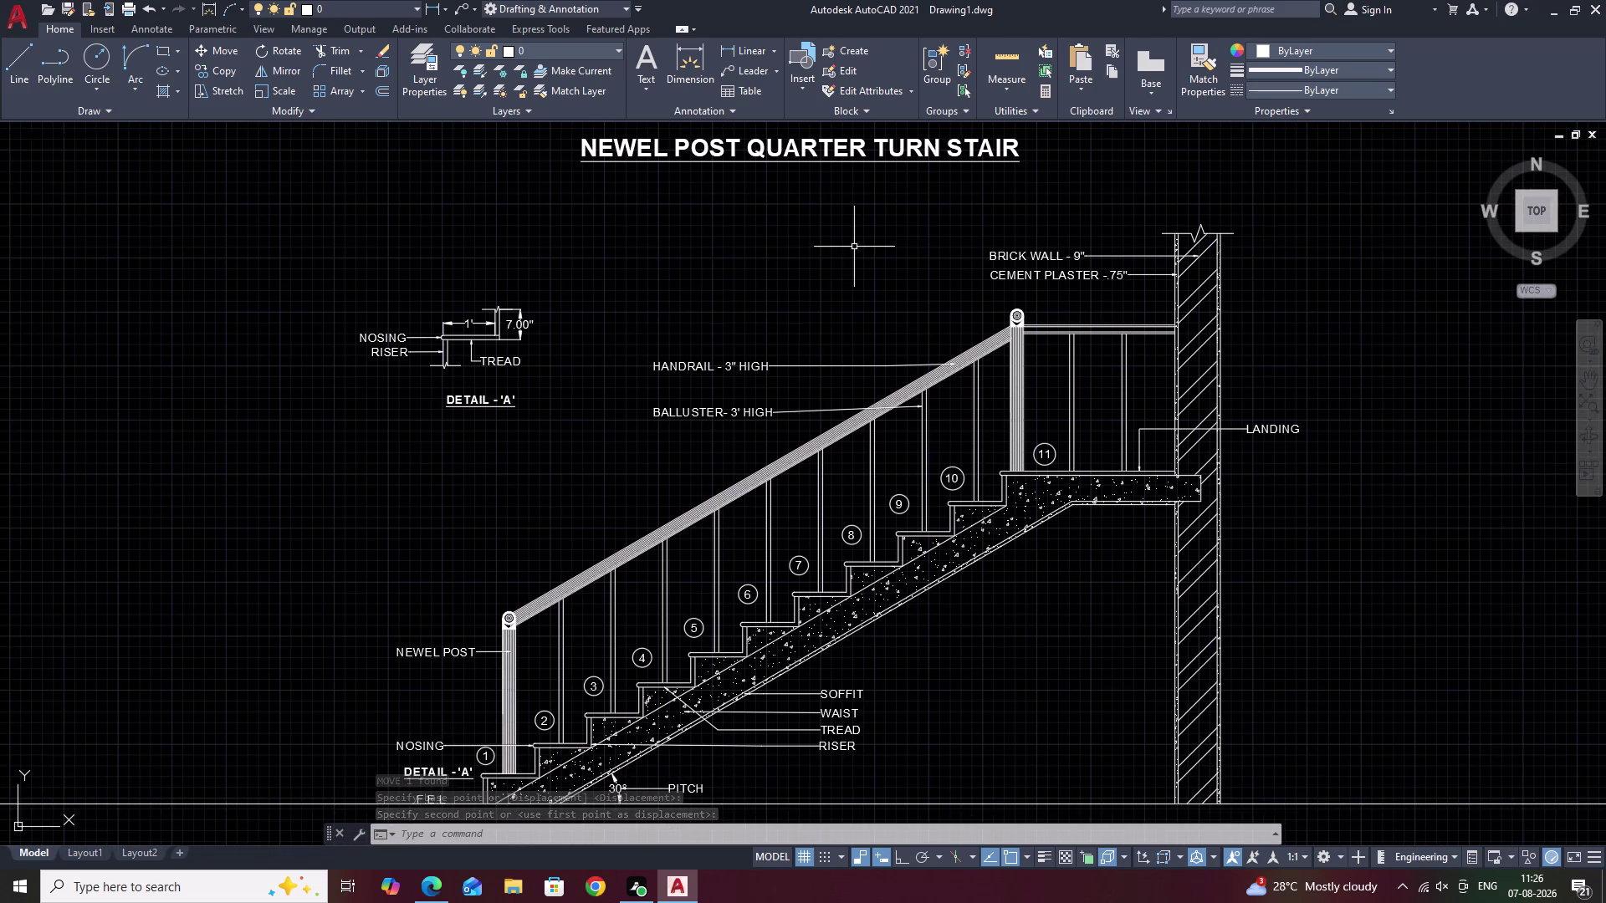
scroll(down, 3)
middle_drag(854, 247, 815, 329)
scroll(up, 3)
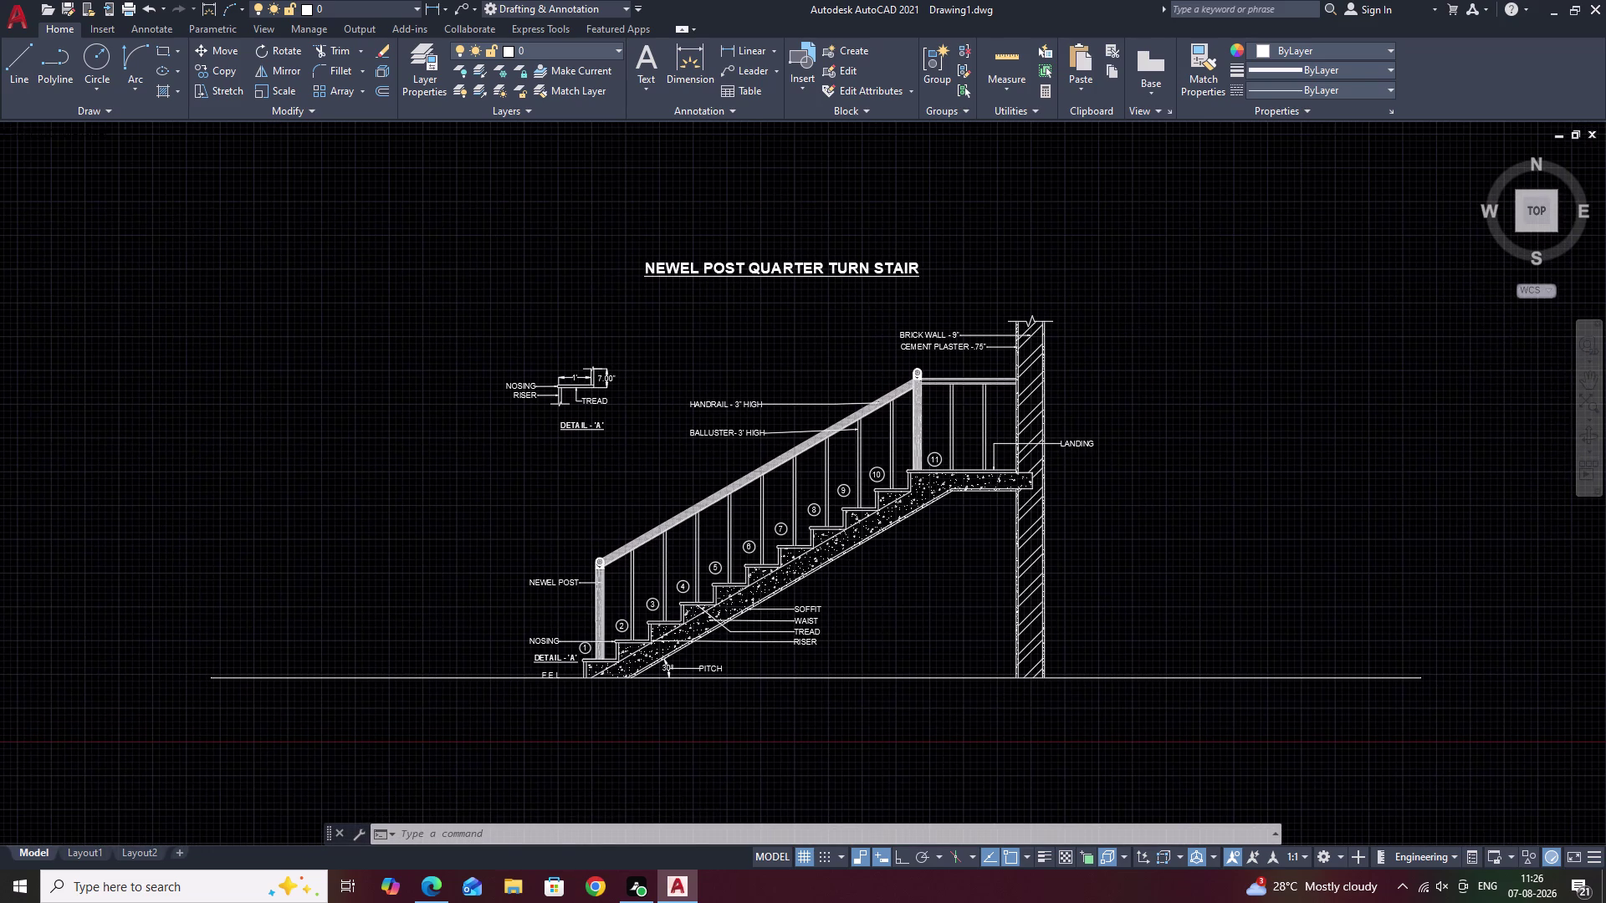
middle_drag(815, 330, 871, 223)
middle_drag(880, 266, 876, 278)
scroll(down, 3)
middle_drag(876, 278, 857, 298)
scroll(up, 3)
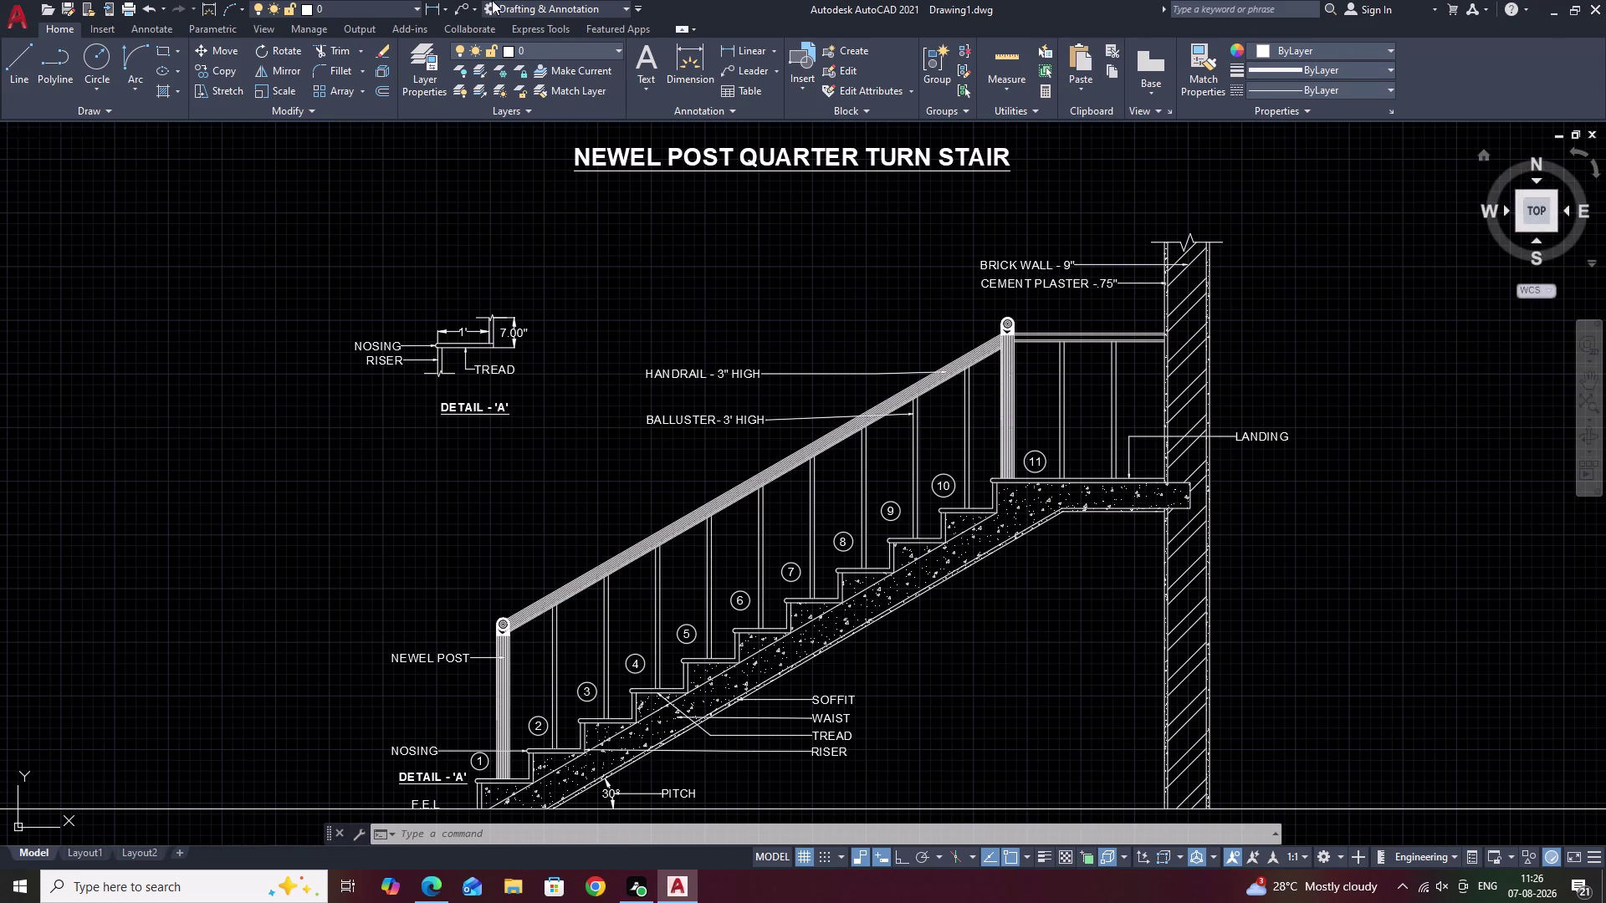
scroll(up, 3)
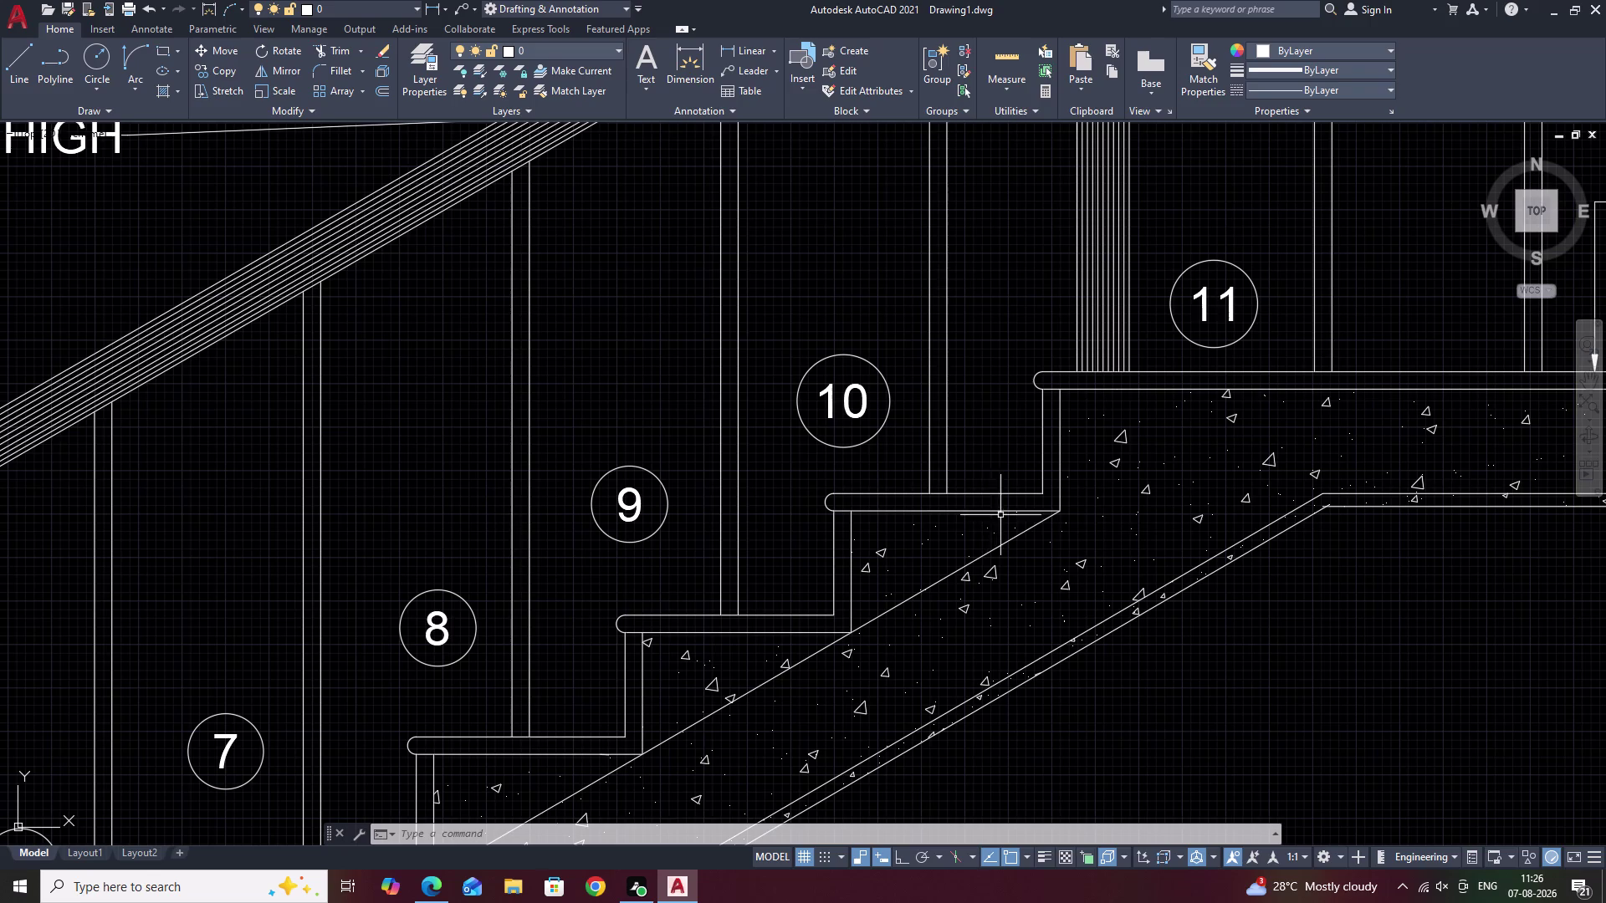